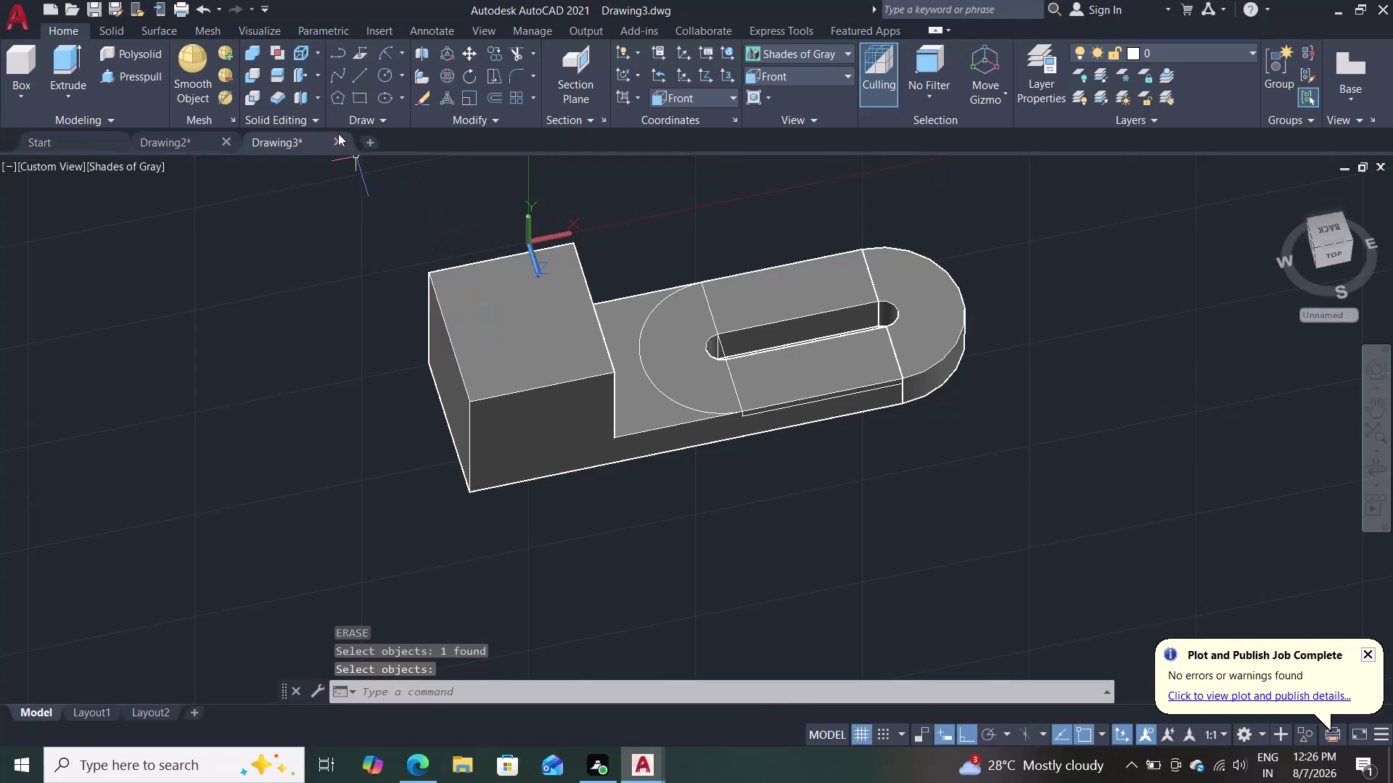
Close Drawing3 to return to Drawing2's concentric-circle slot sketch.
double_click(338, 133)
double_click(336, 136)
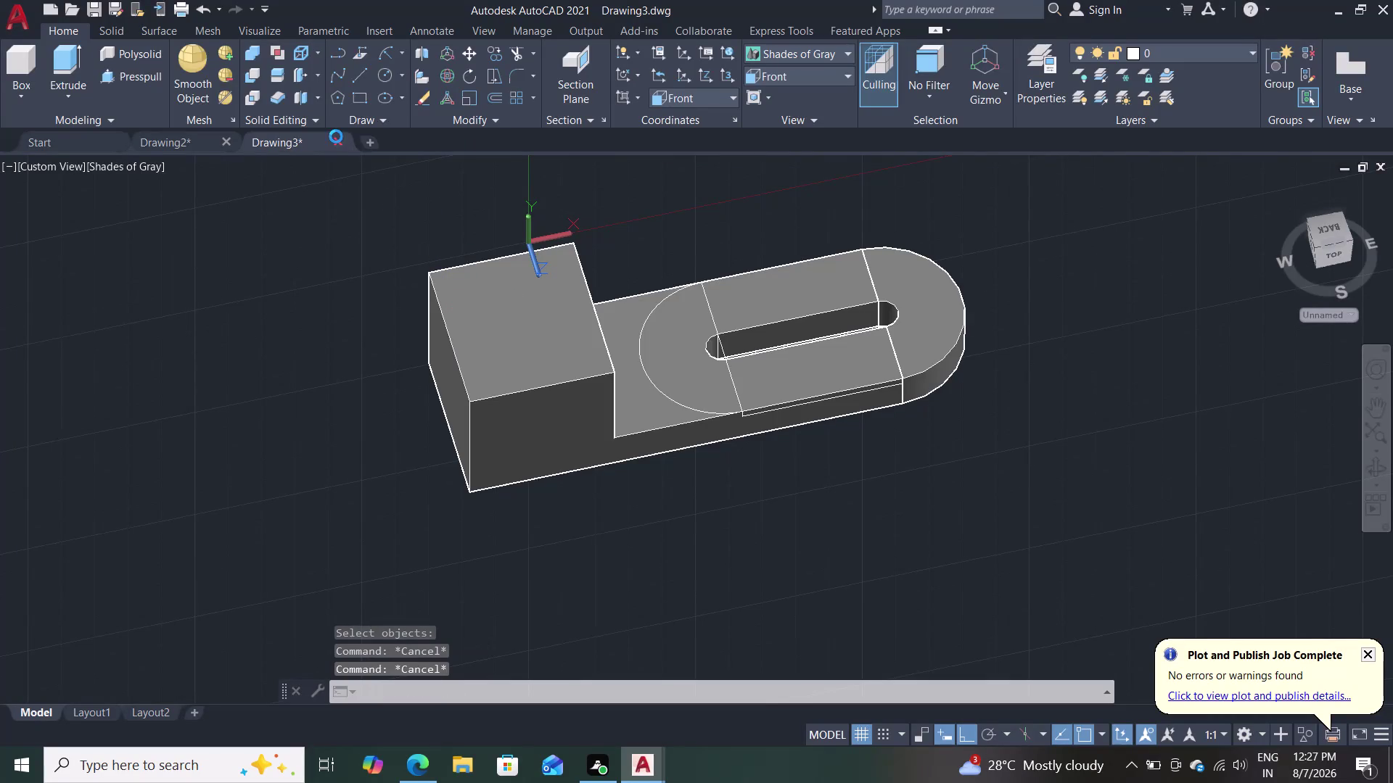
click(707, 421)
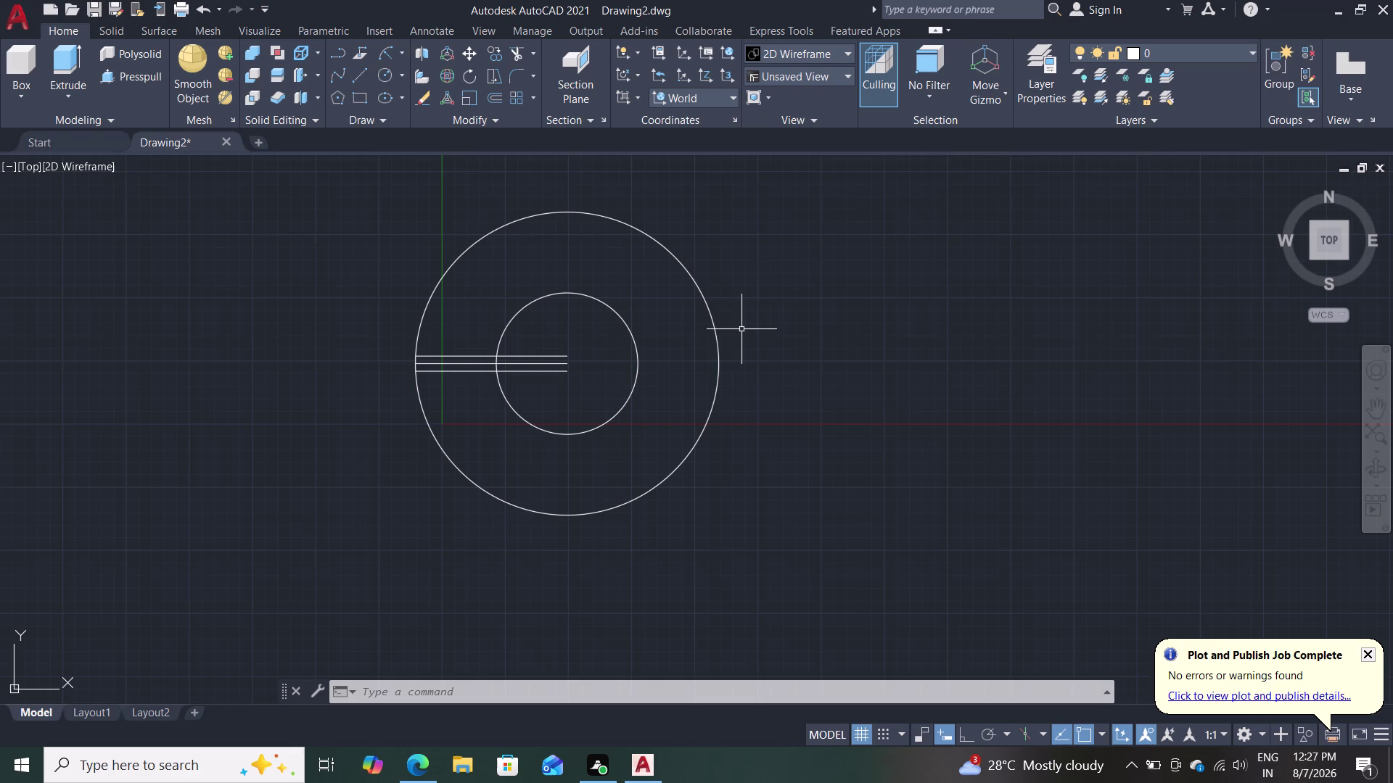
Erase the middle line of the slot.
scroll(down, 3)
scroll(up, 3)
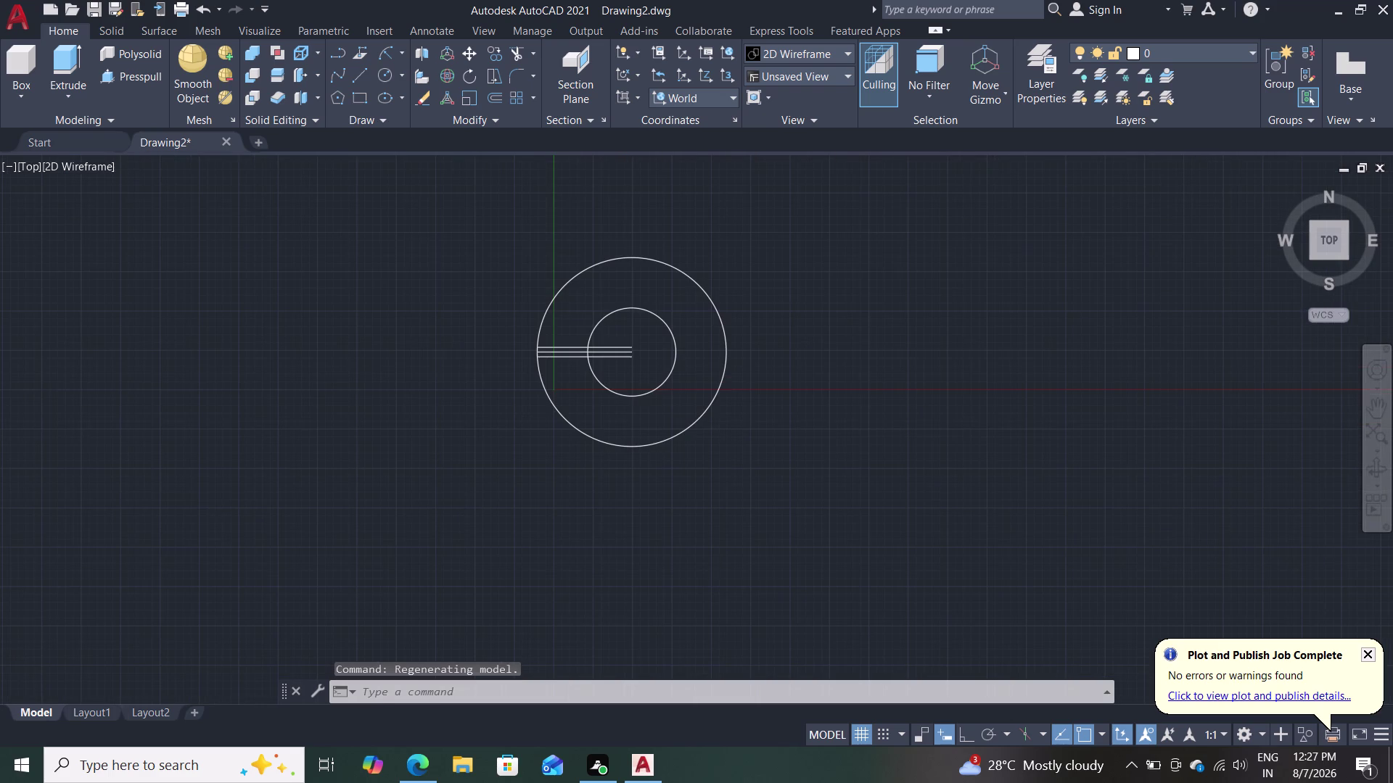
scroll(up, 3)
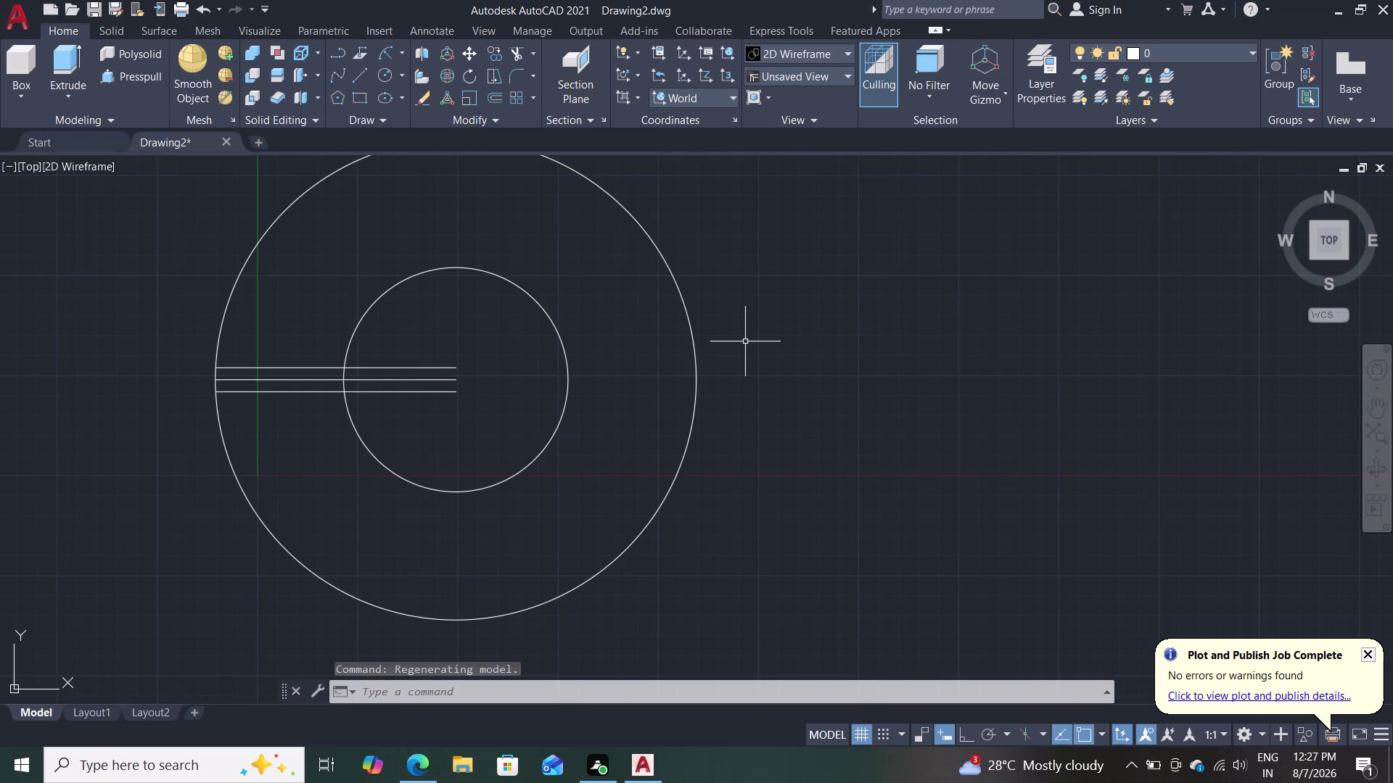
scroll(down, 3)
scroll(up, 3)
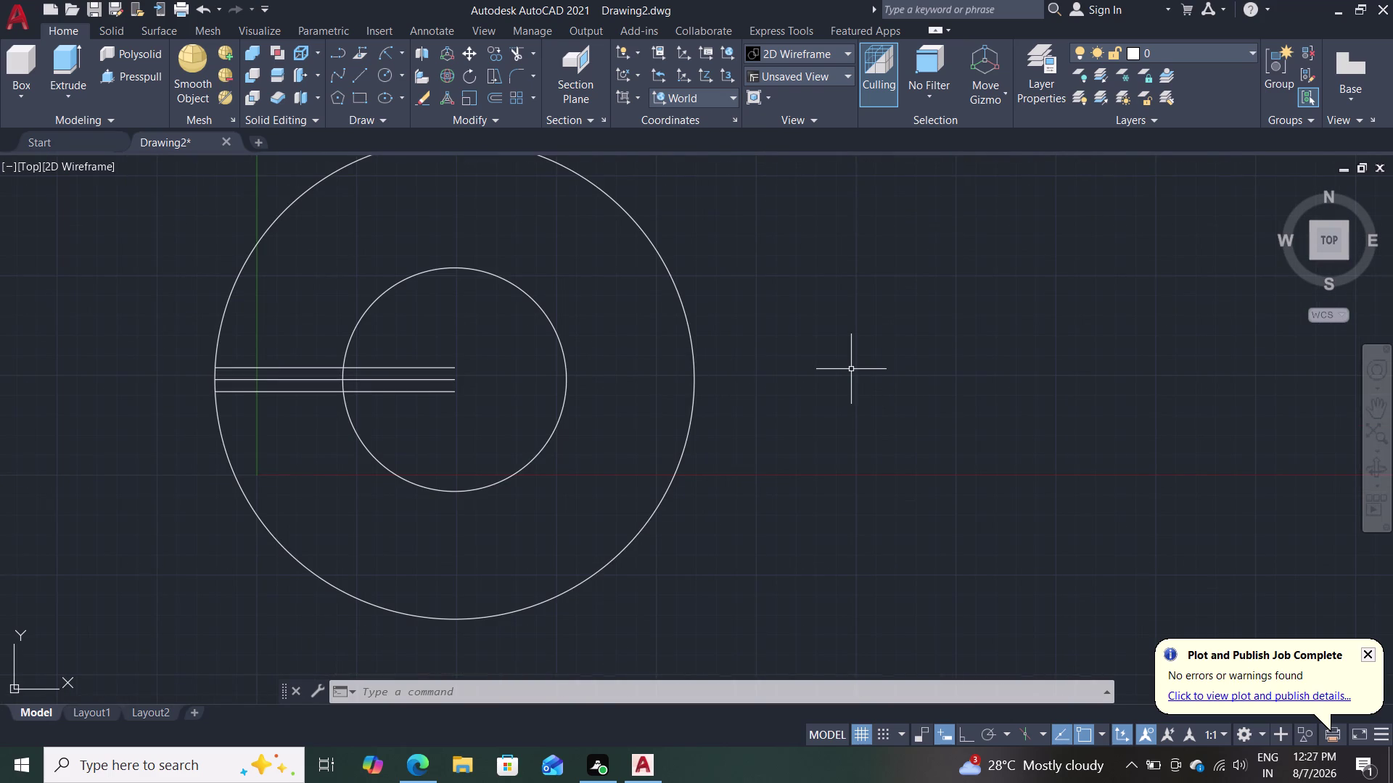
click(367, 379)
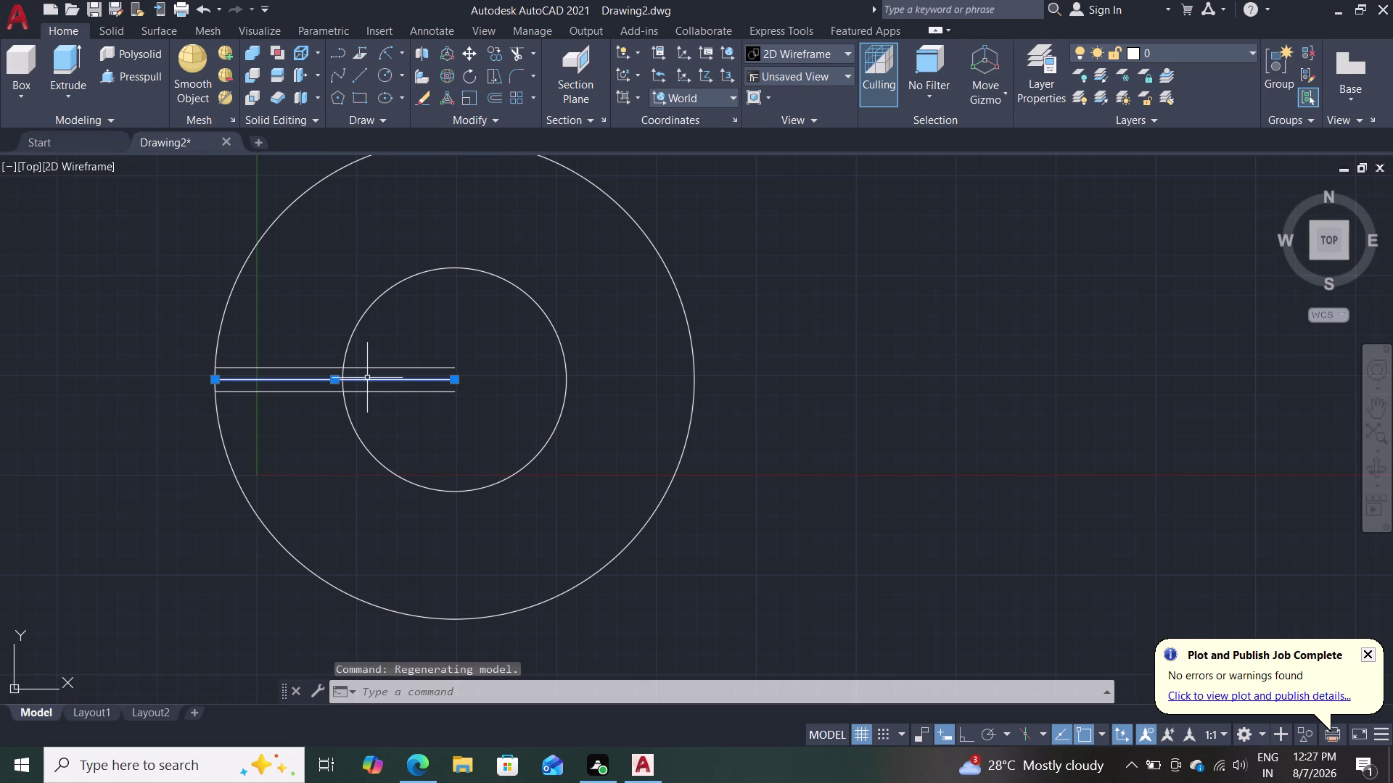
key(Delete)
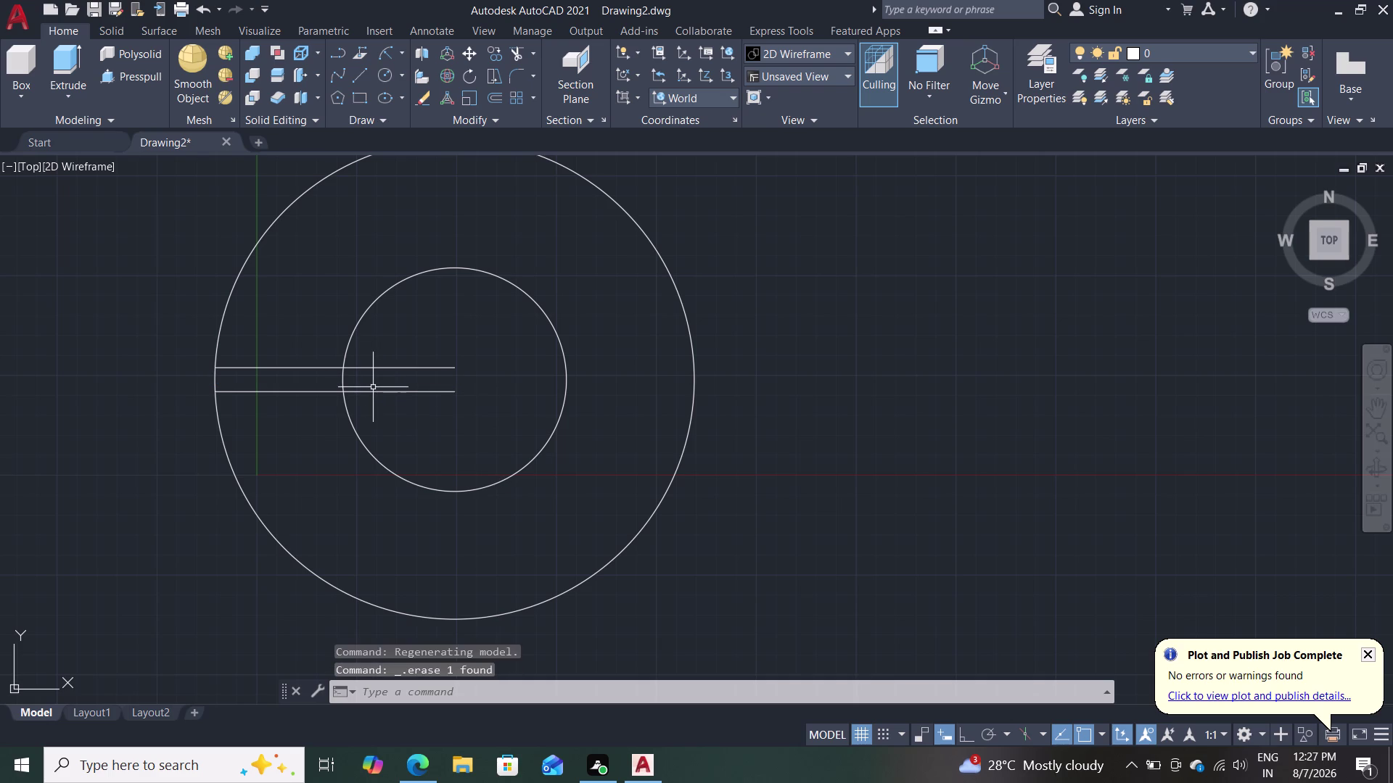
Fence-trim the slot line ends inside the inner circle.
text(tr)
key(Return)
double_click(387, 342)
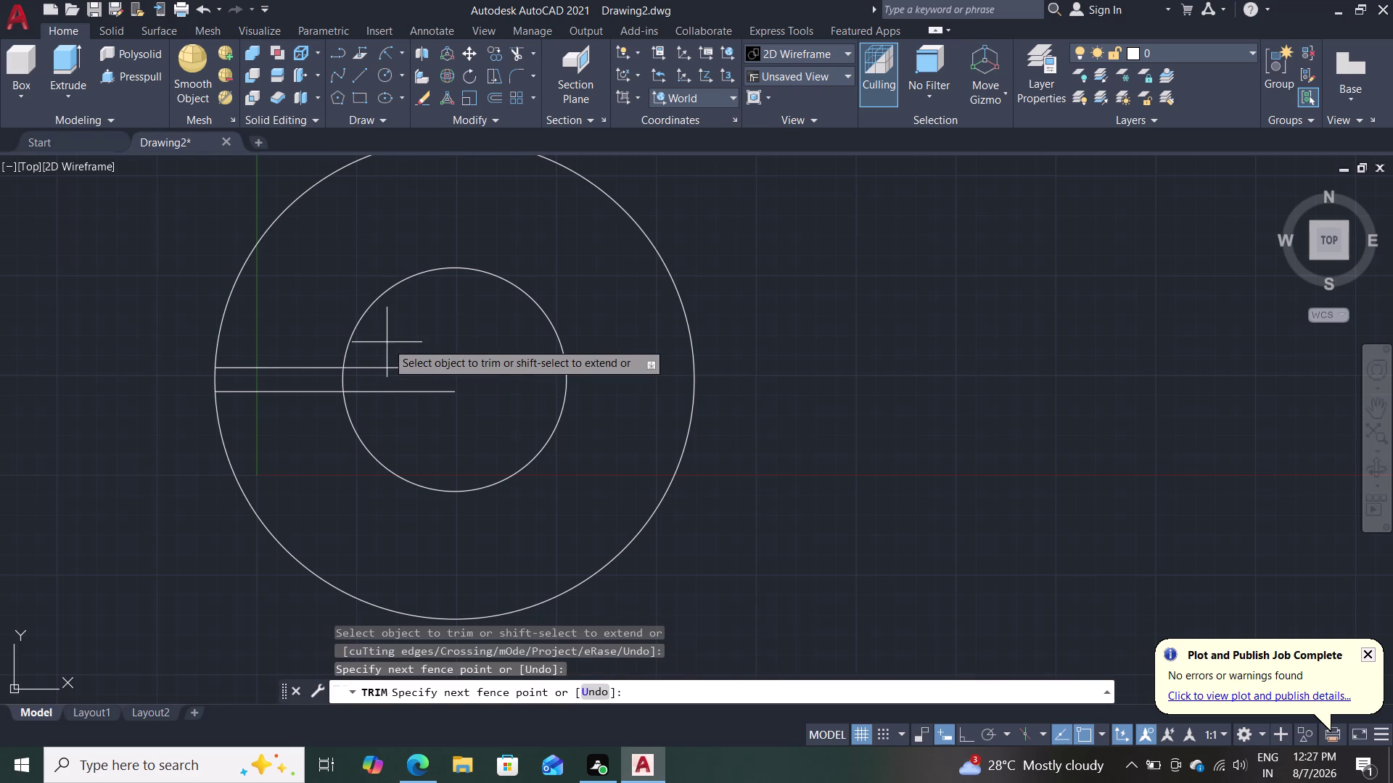
click(395, 407)
key(Escape)
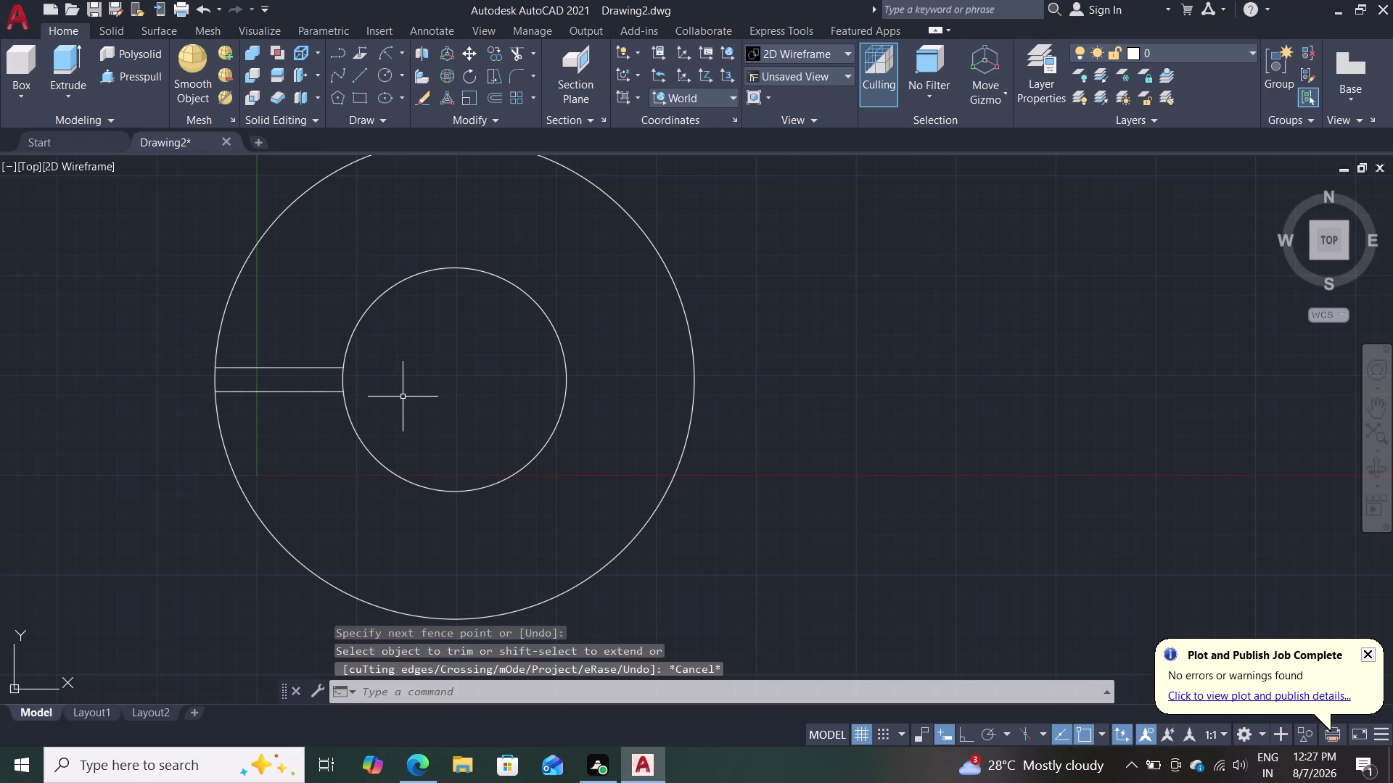
middle_drag(433, 406, 463, 274)
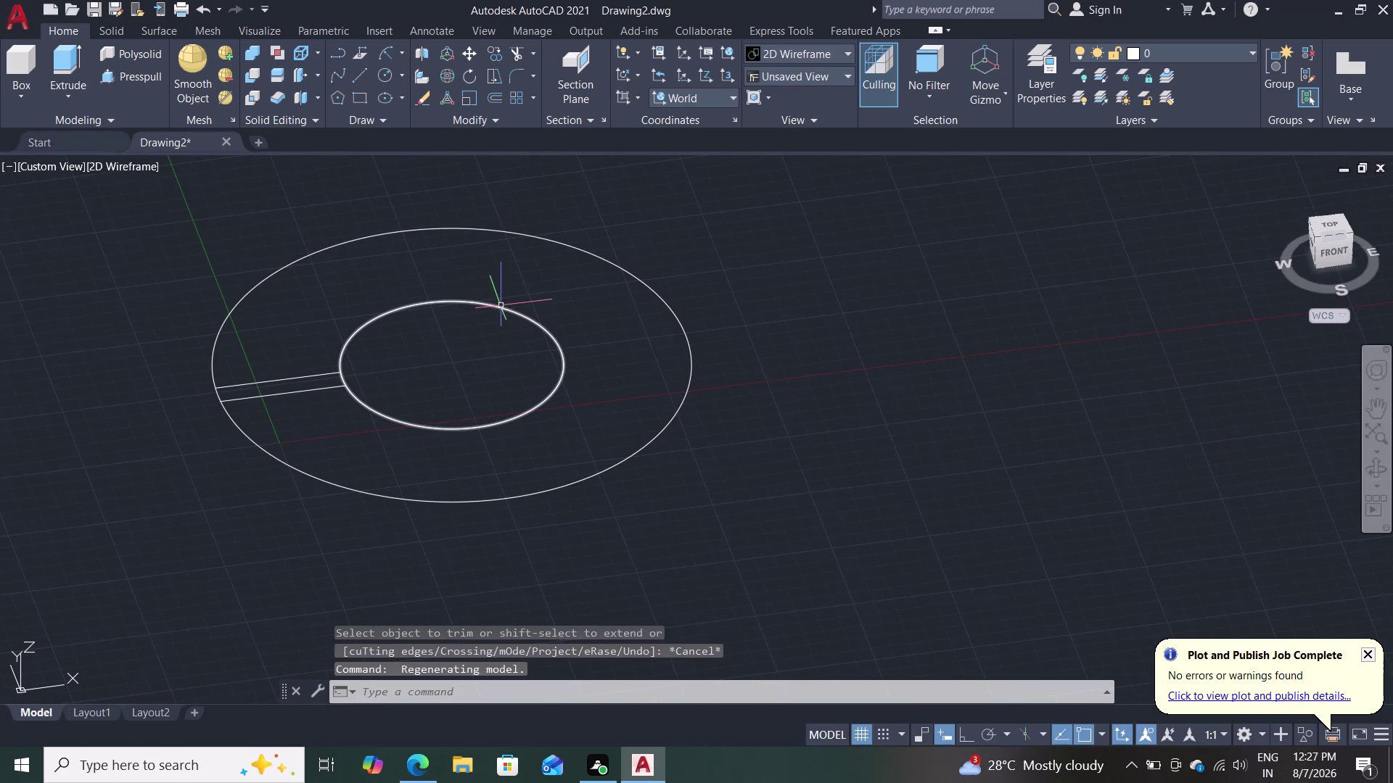
Presspull the ring between the circles up 55 units into a solid.
click(128, 76)
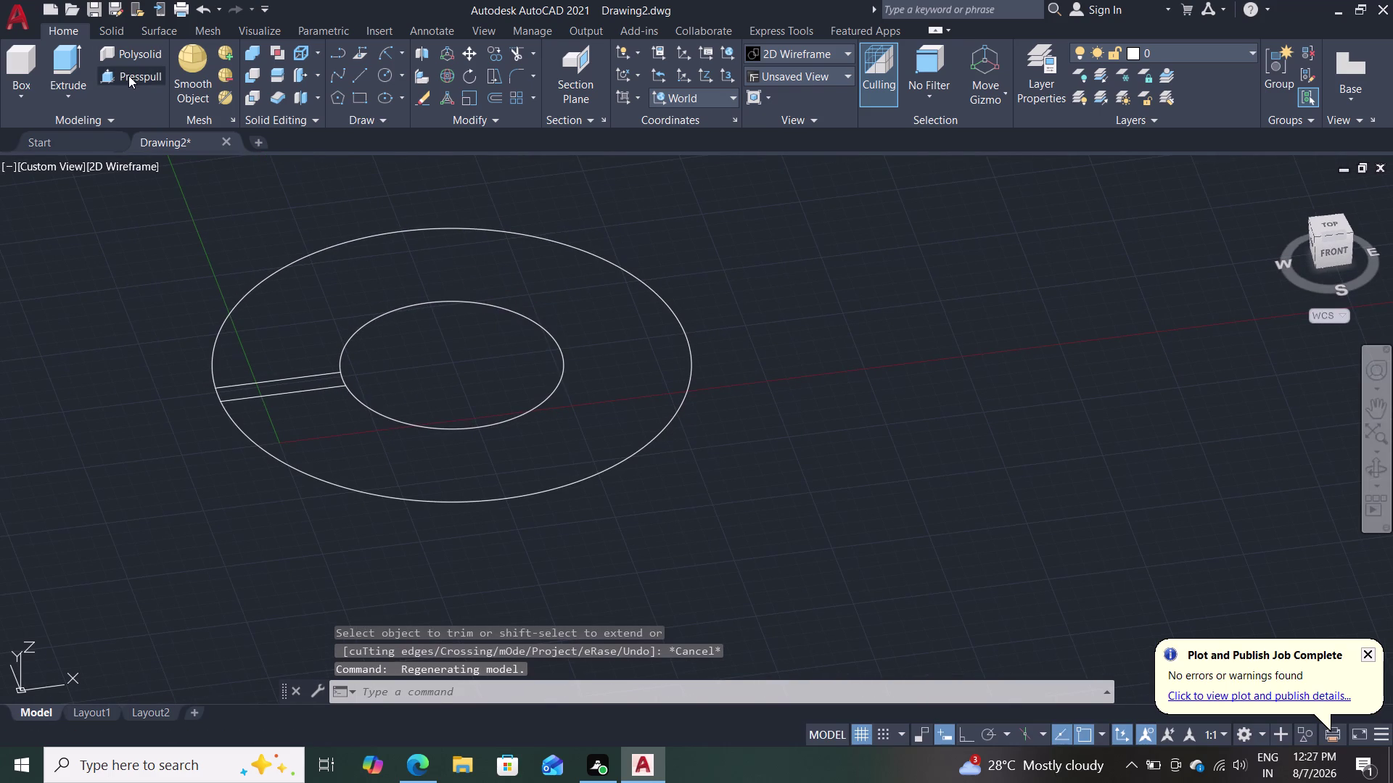
click(329, 422)
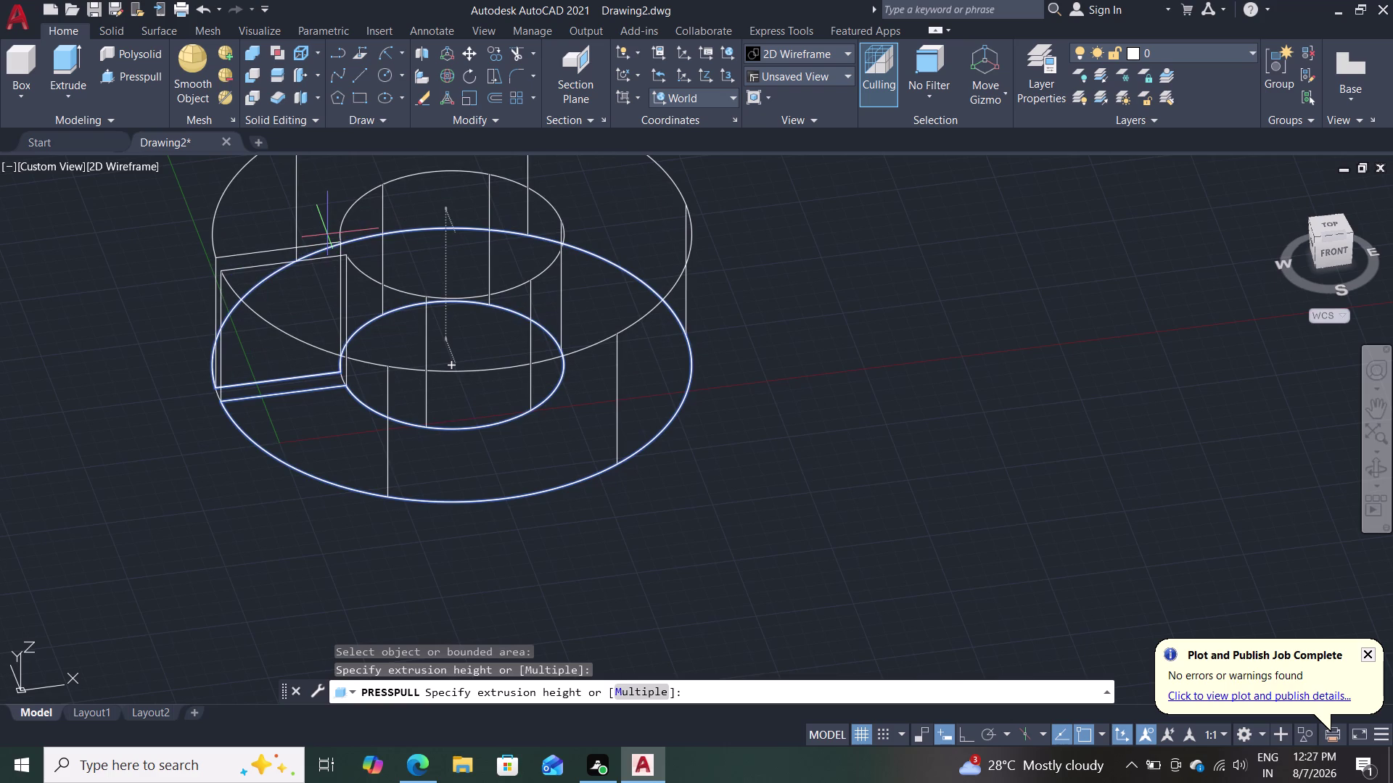
text(55)
key(Return)
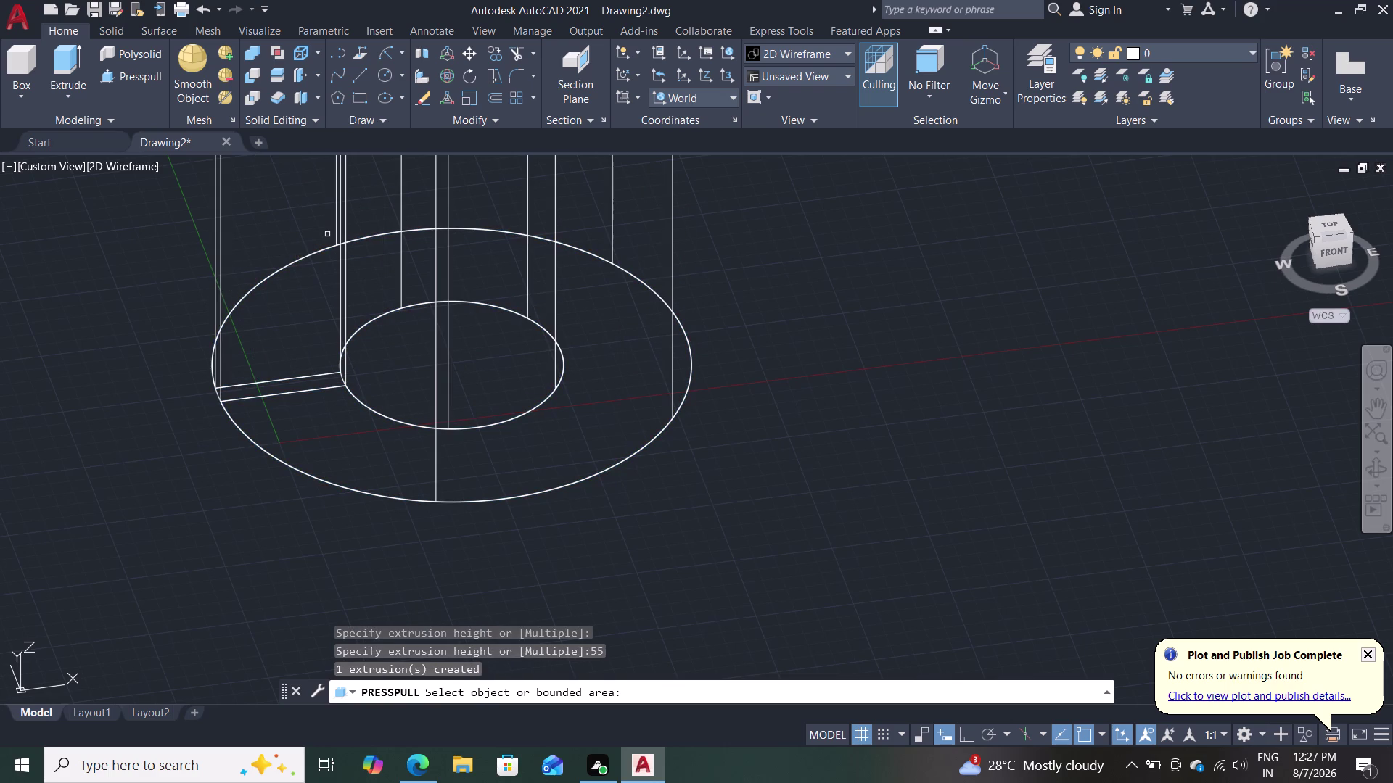
scroll(down, 3)
scroll(down, 3)
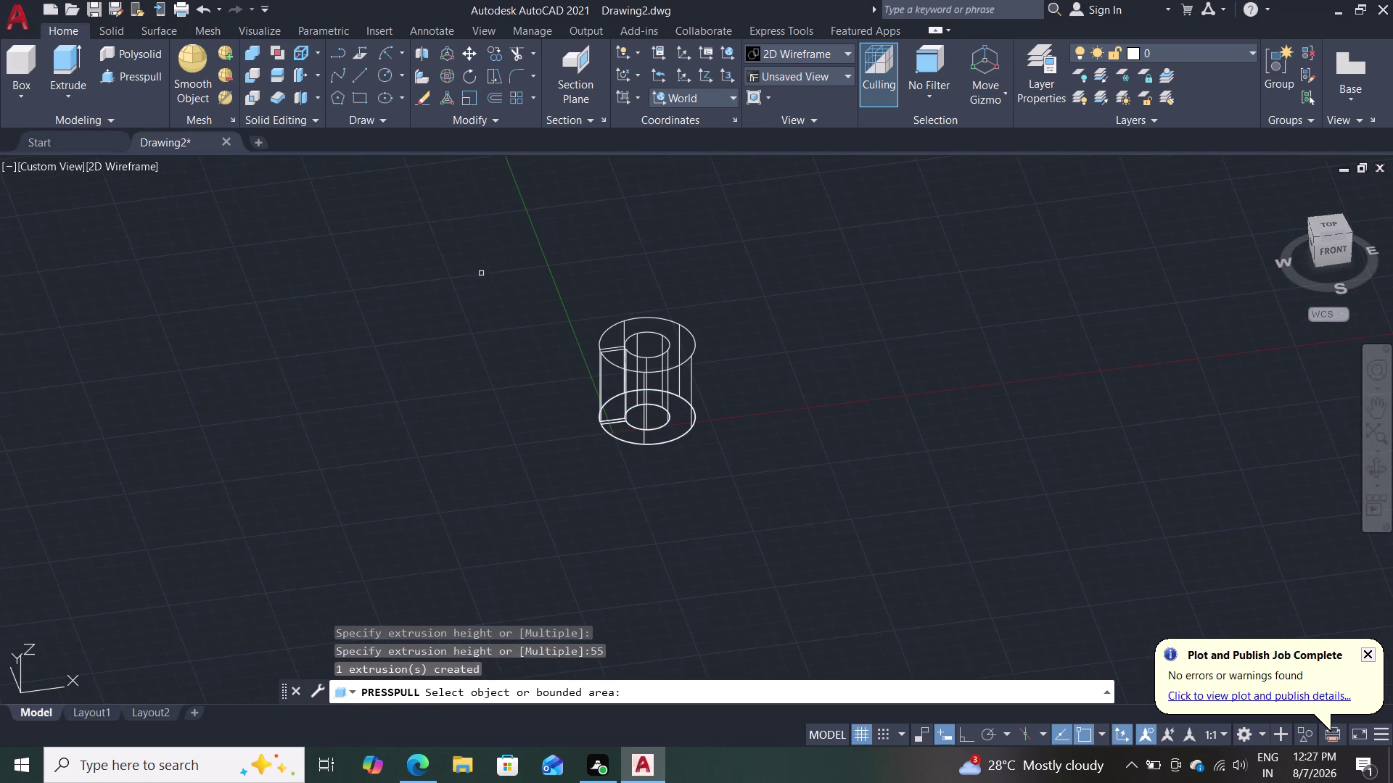
key(Escape)
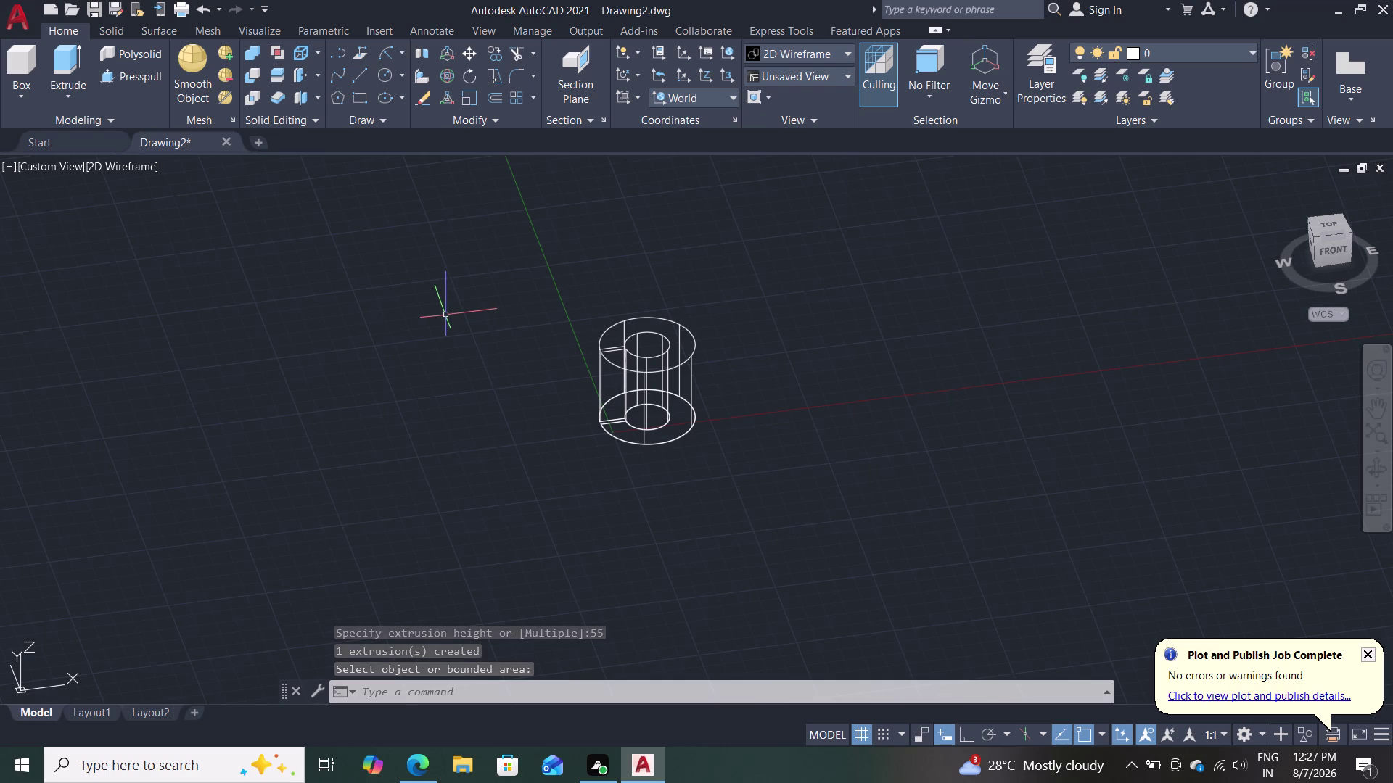
Recenter the collar and switch the visual style to Shades of Gray.
scroll(up, 3)
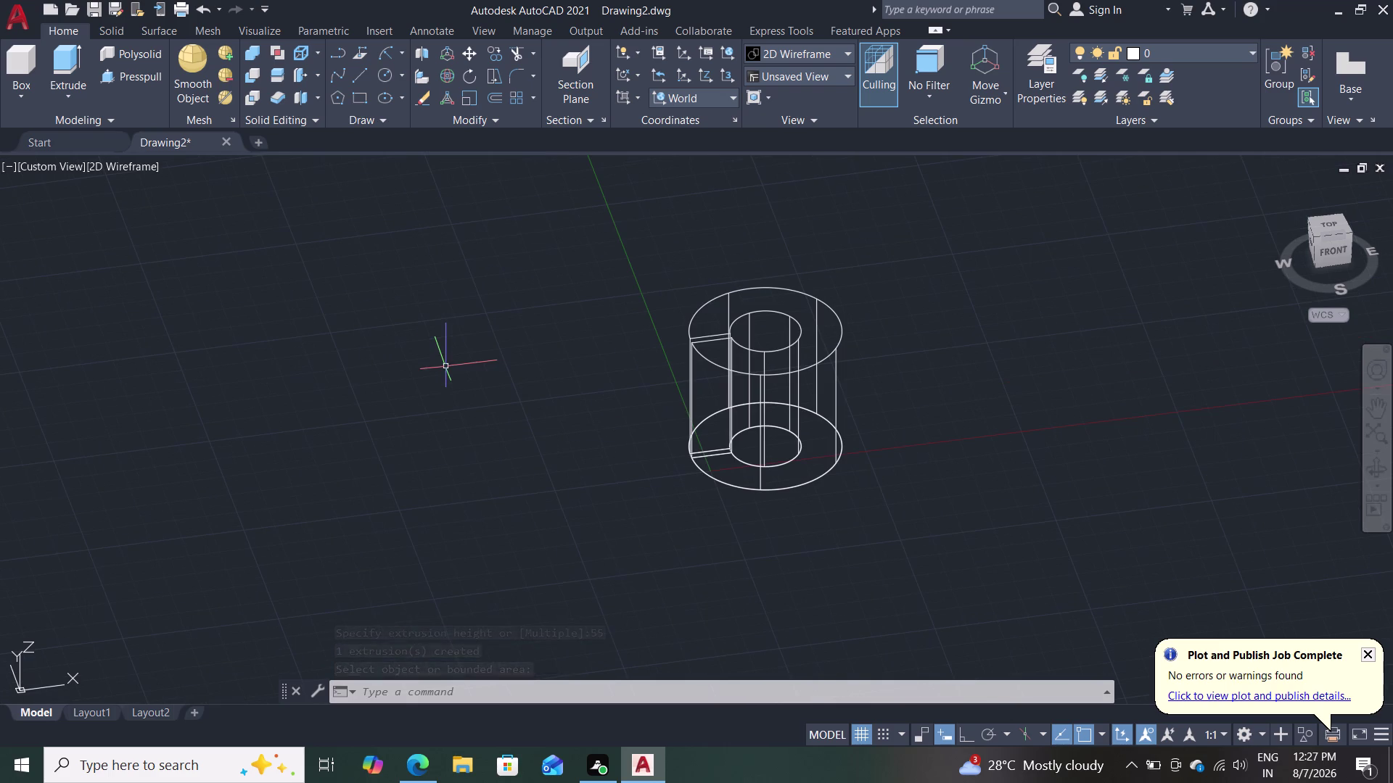
middle_drag(506, 400, 317, 394)
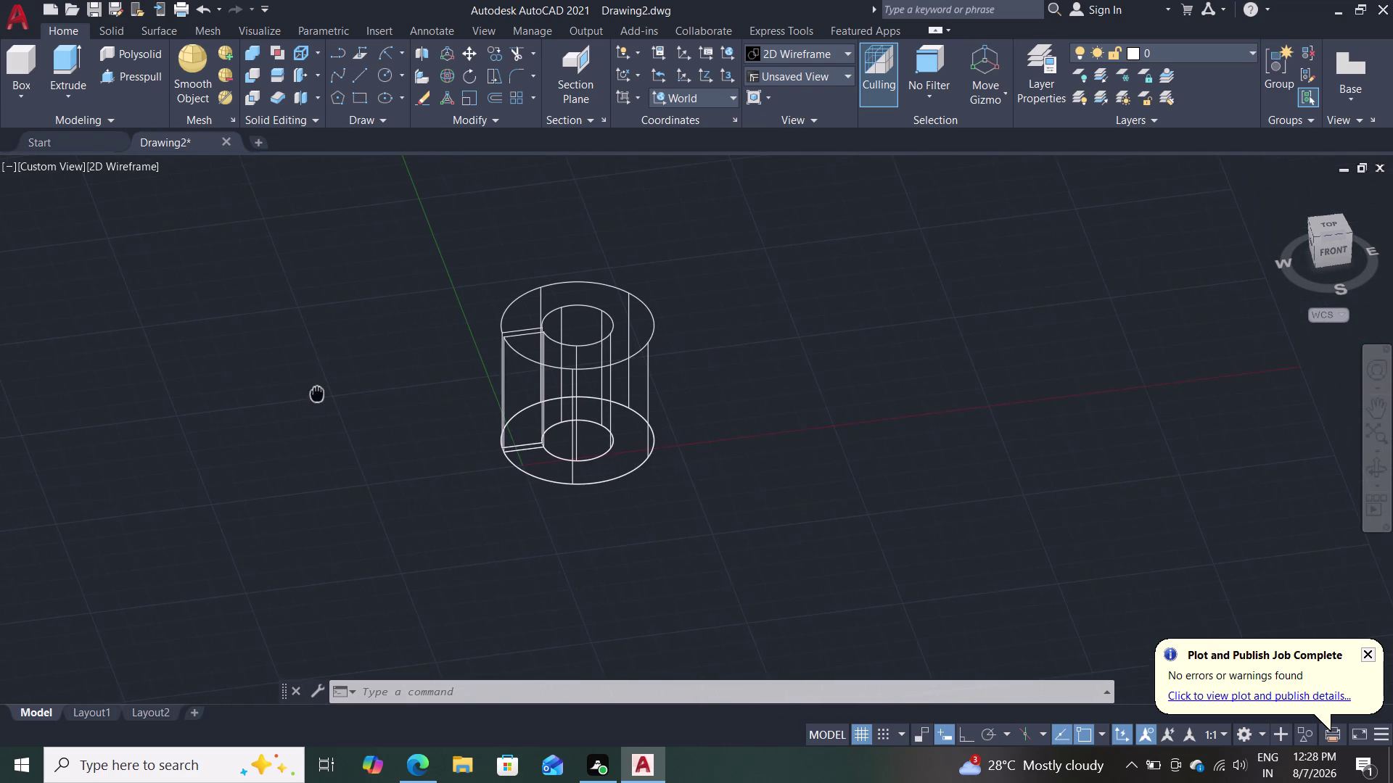
middle_drag(317, 394, 317, 394)
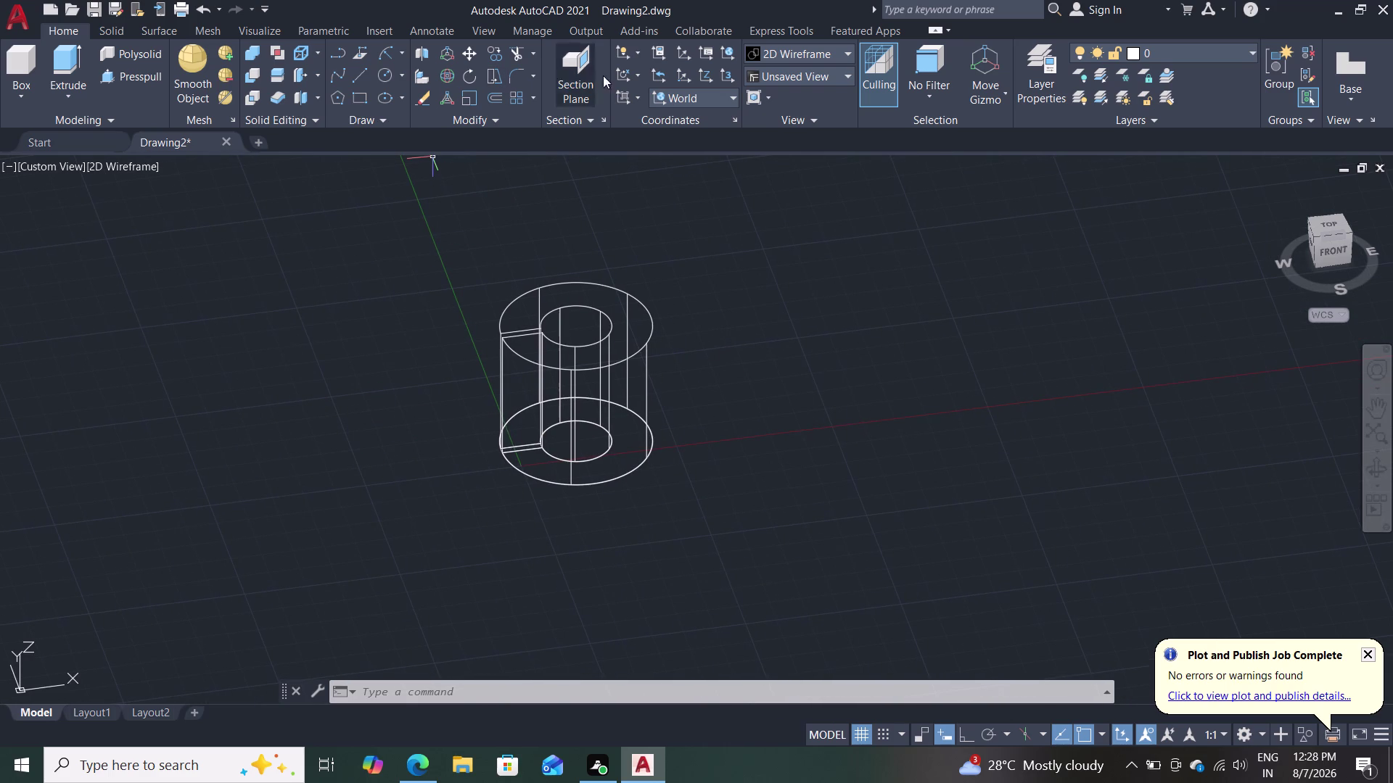
click(838, 46)
click(834, 55)
click(834, 54)
click(933, 159)
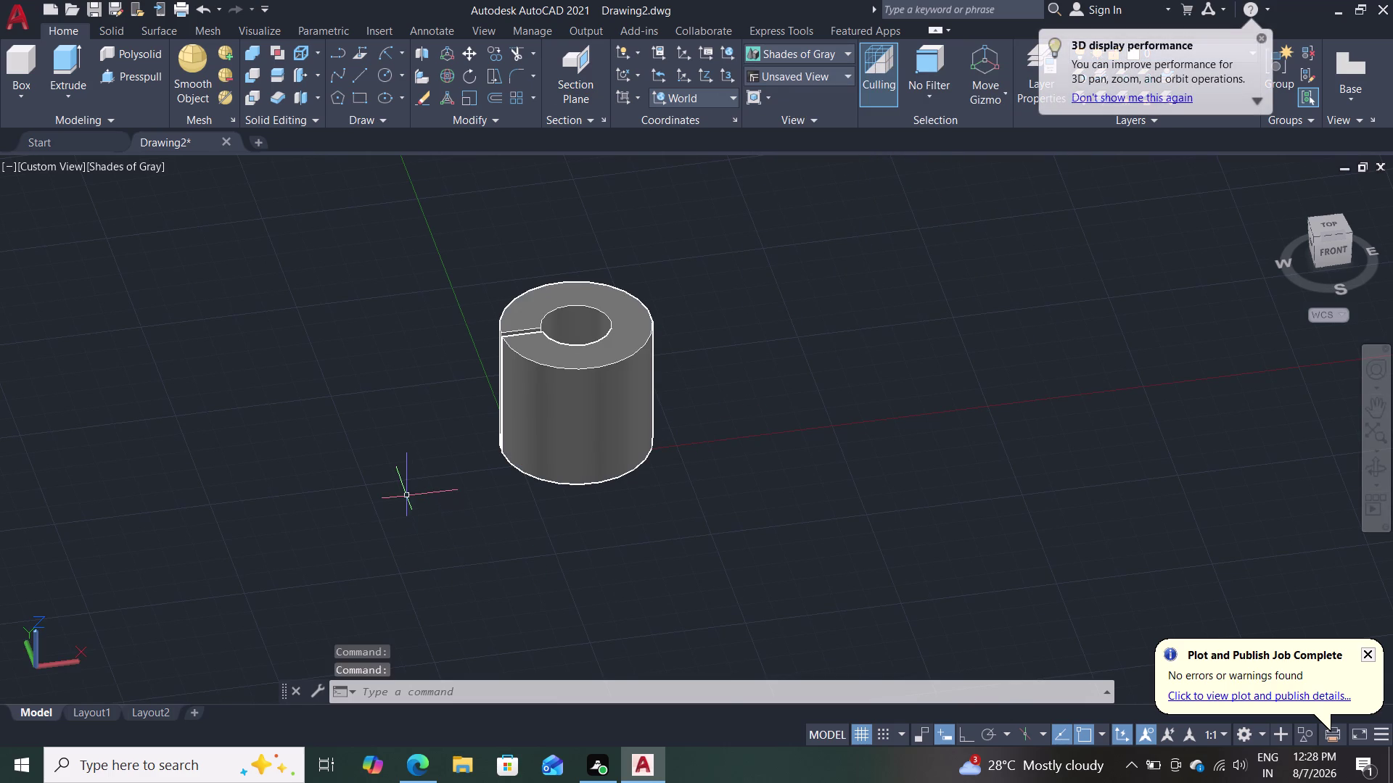
Erase the two leftover sketch lines at the bottom of the slit.
middle_drag(405, 496, 602, 433)
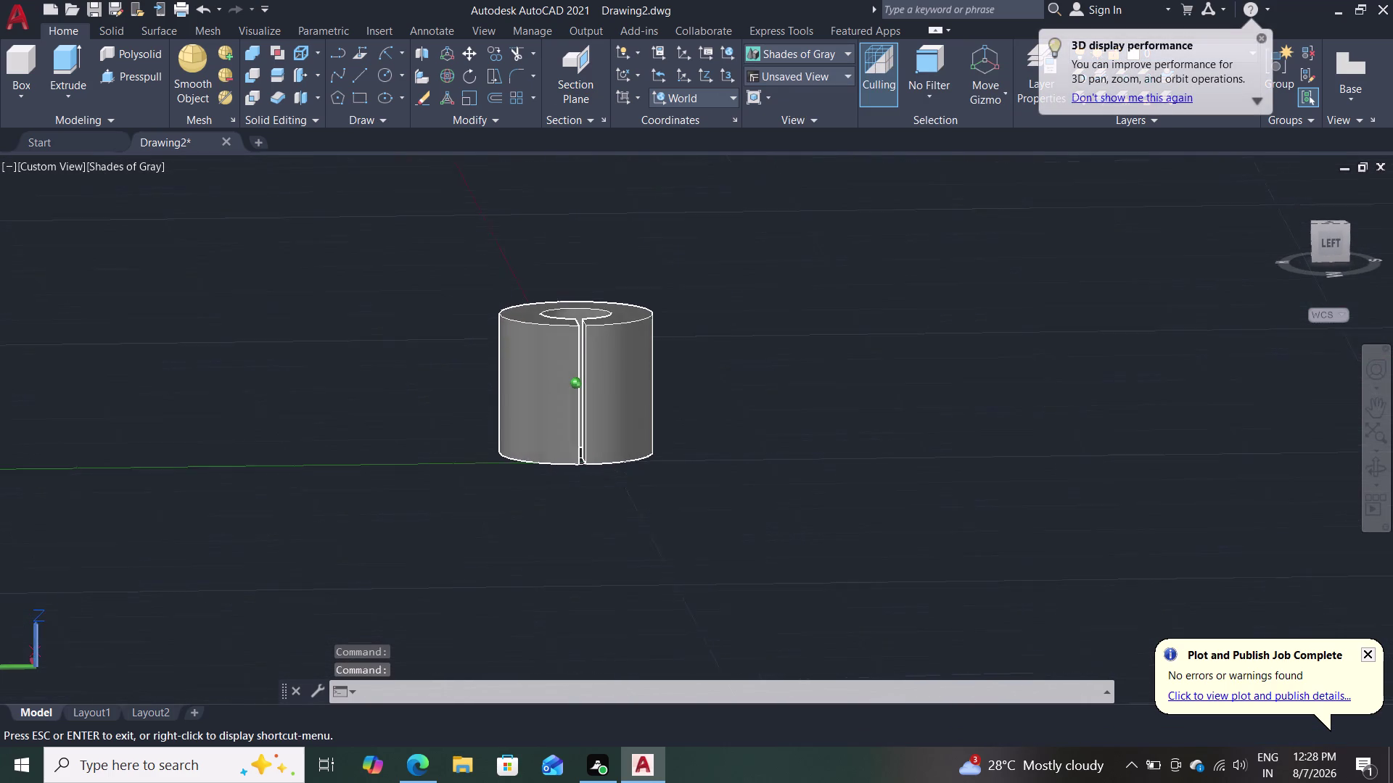
middle_drag(603, 433, 597, 420)
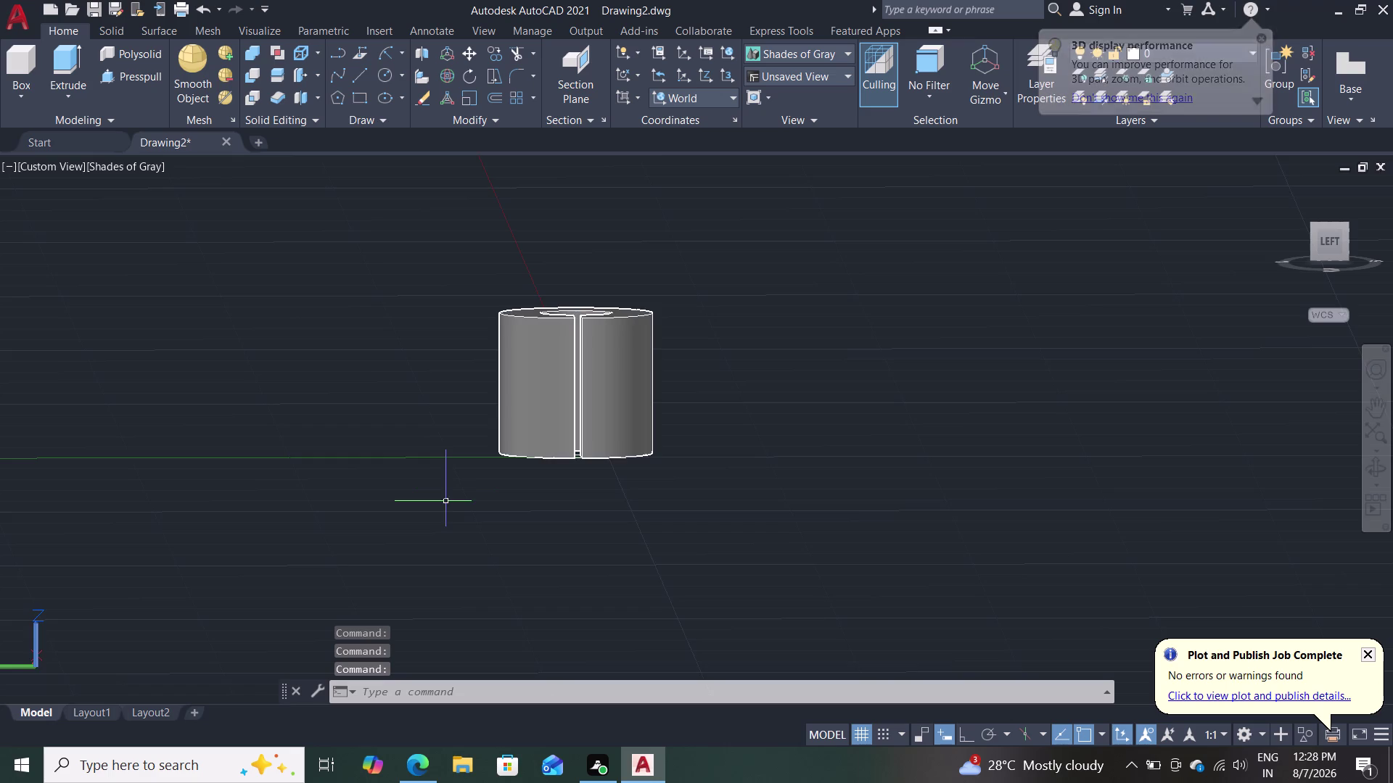
scroll(up, 3)
middle_drag(610, 394, 301, 504)
scroll(up, 3)
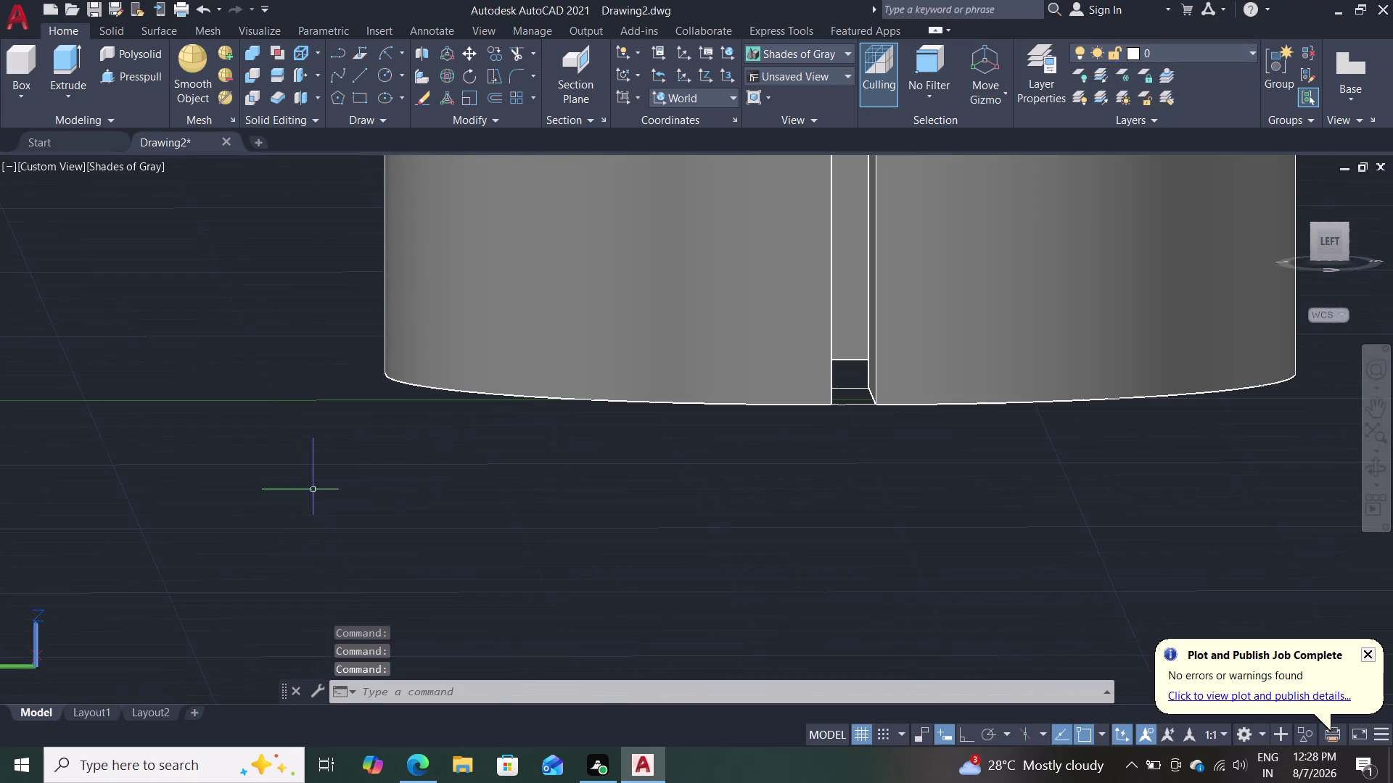
middle_drag(502, 441, 353, 489)
scroll(up, 3)
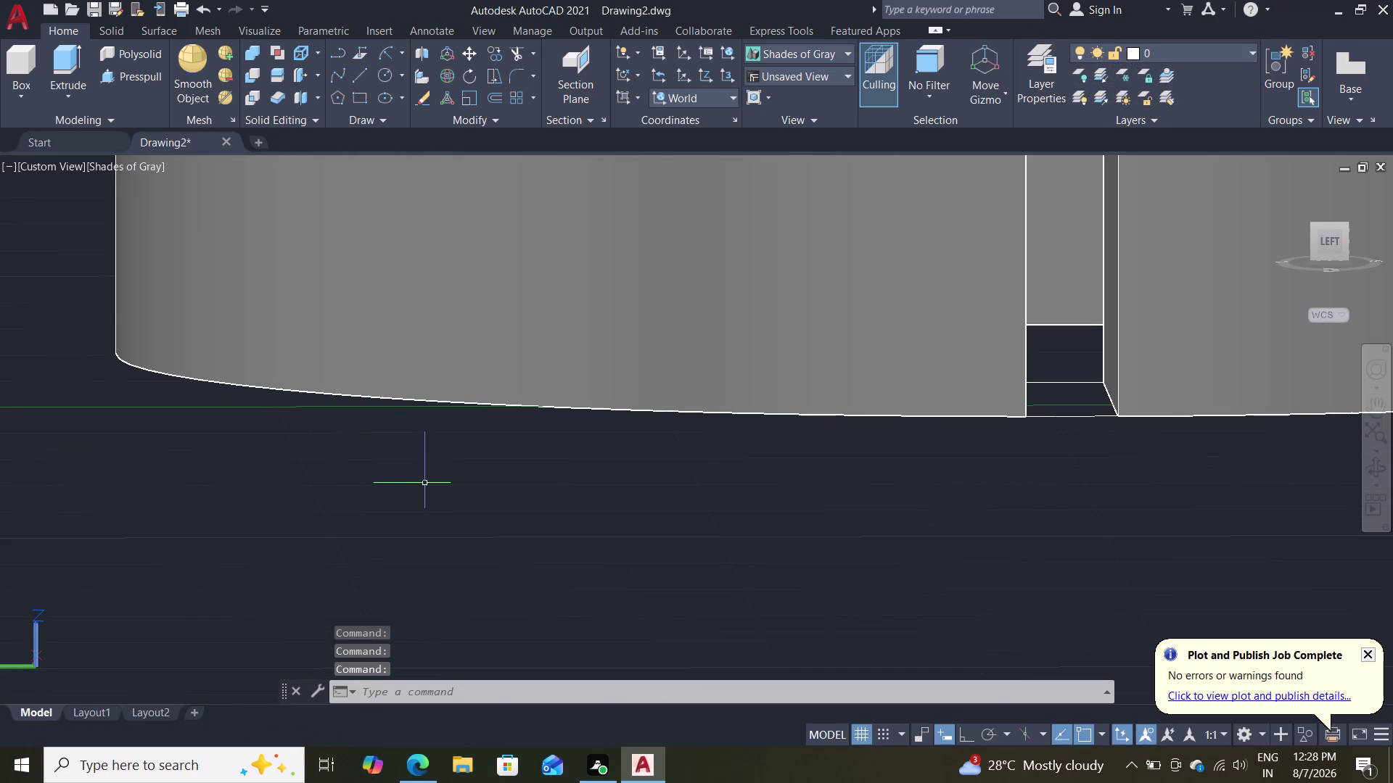
middle_drag(426, 483, 370, 500)
key(e)
key(Return)
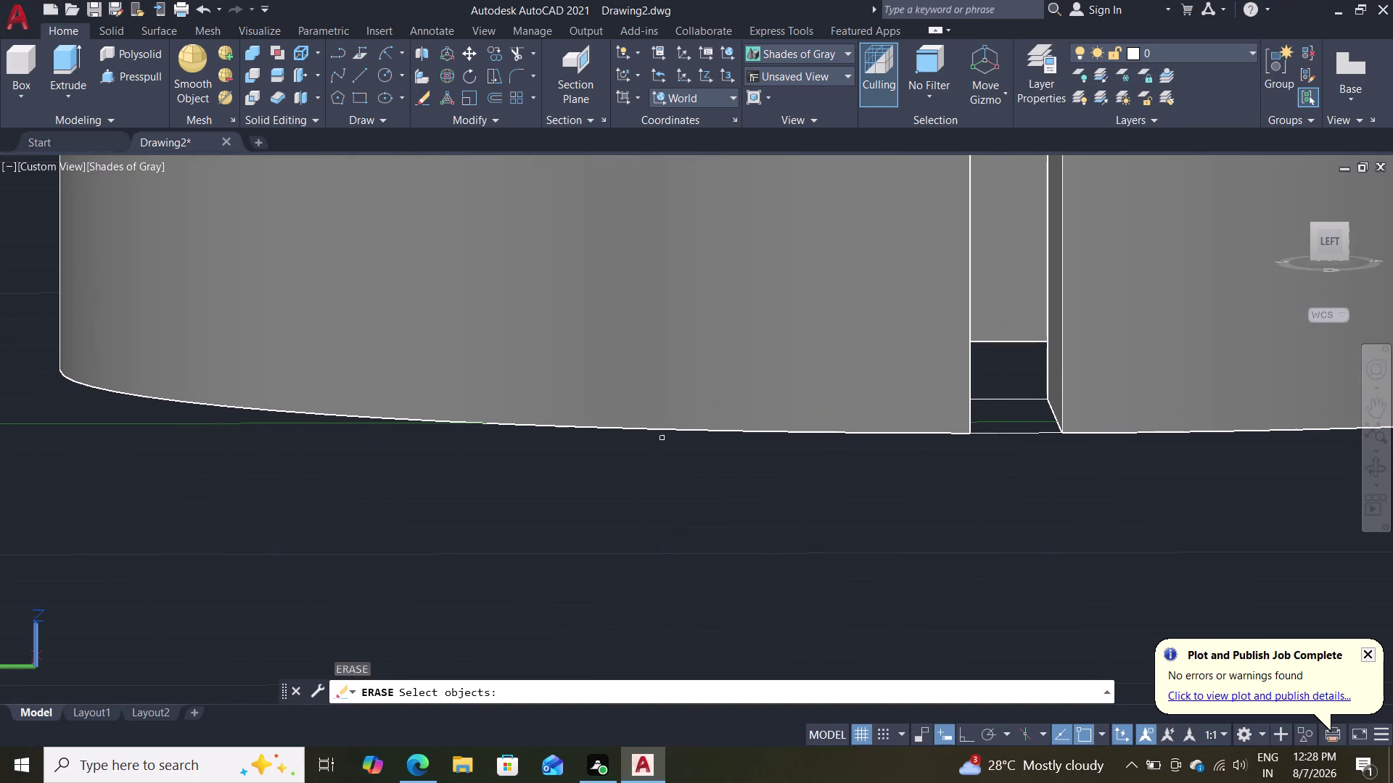
click(1016, 435)
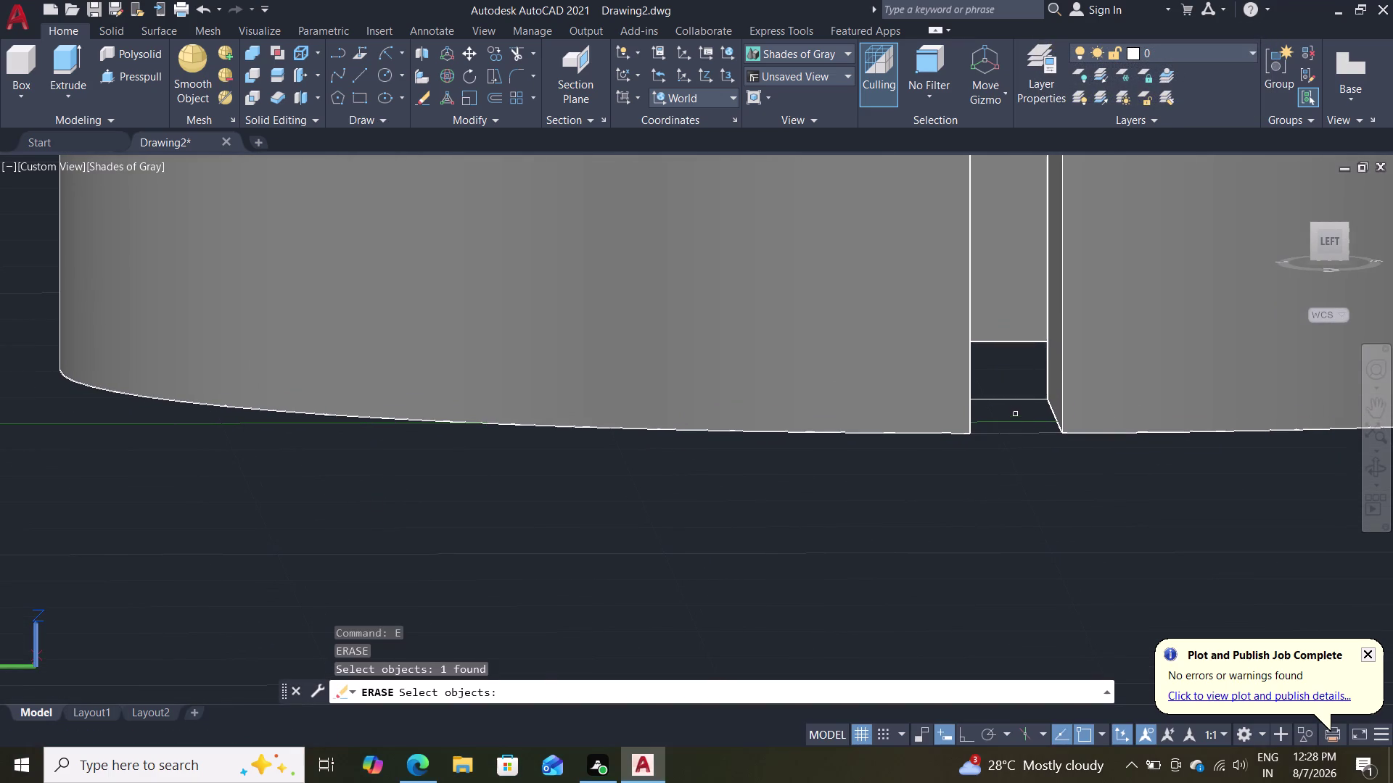
click(1014, 400)
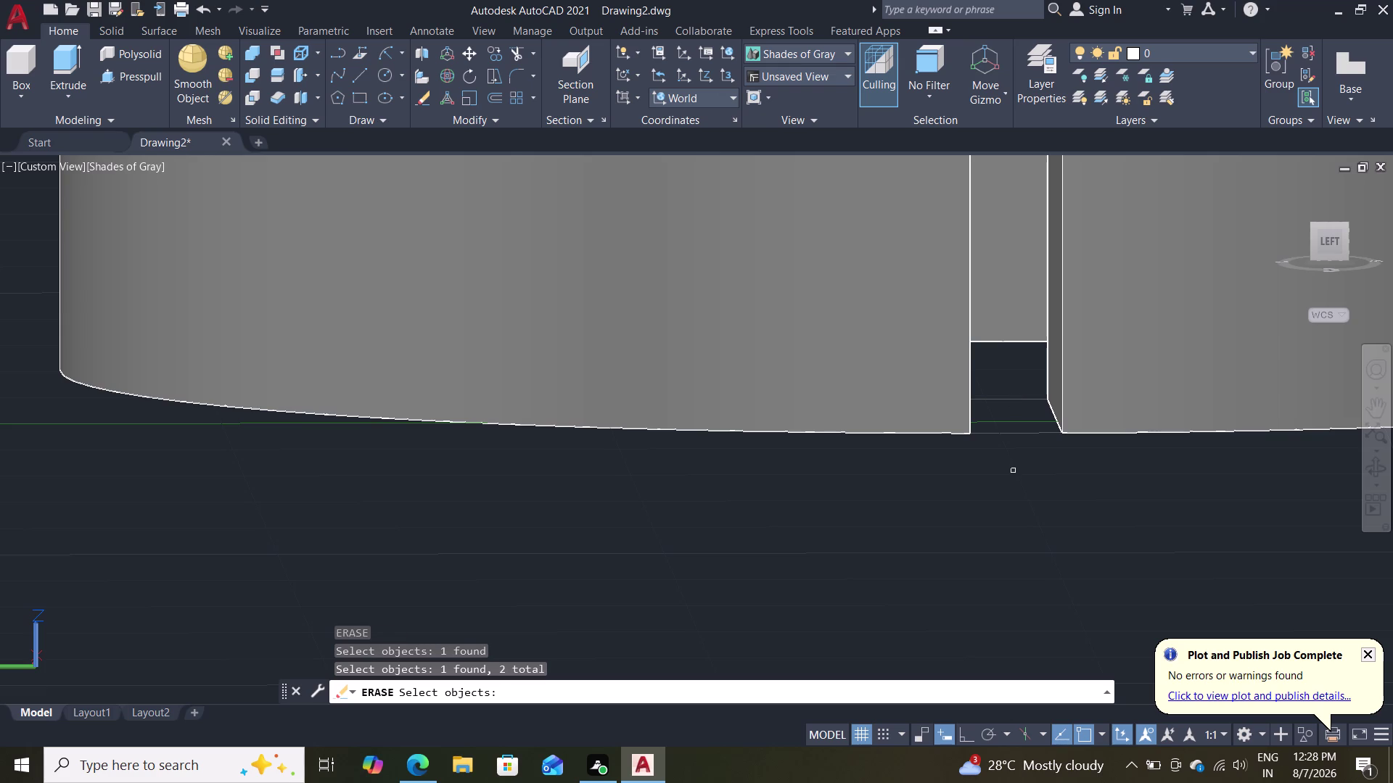
key(Return)
Orbit and recenter the view to inspect the collar from above.
scroll(down, 3)
scroll(down, 3)
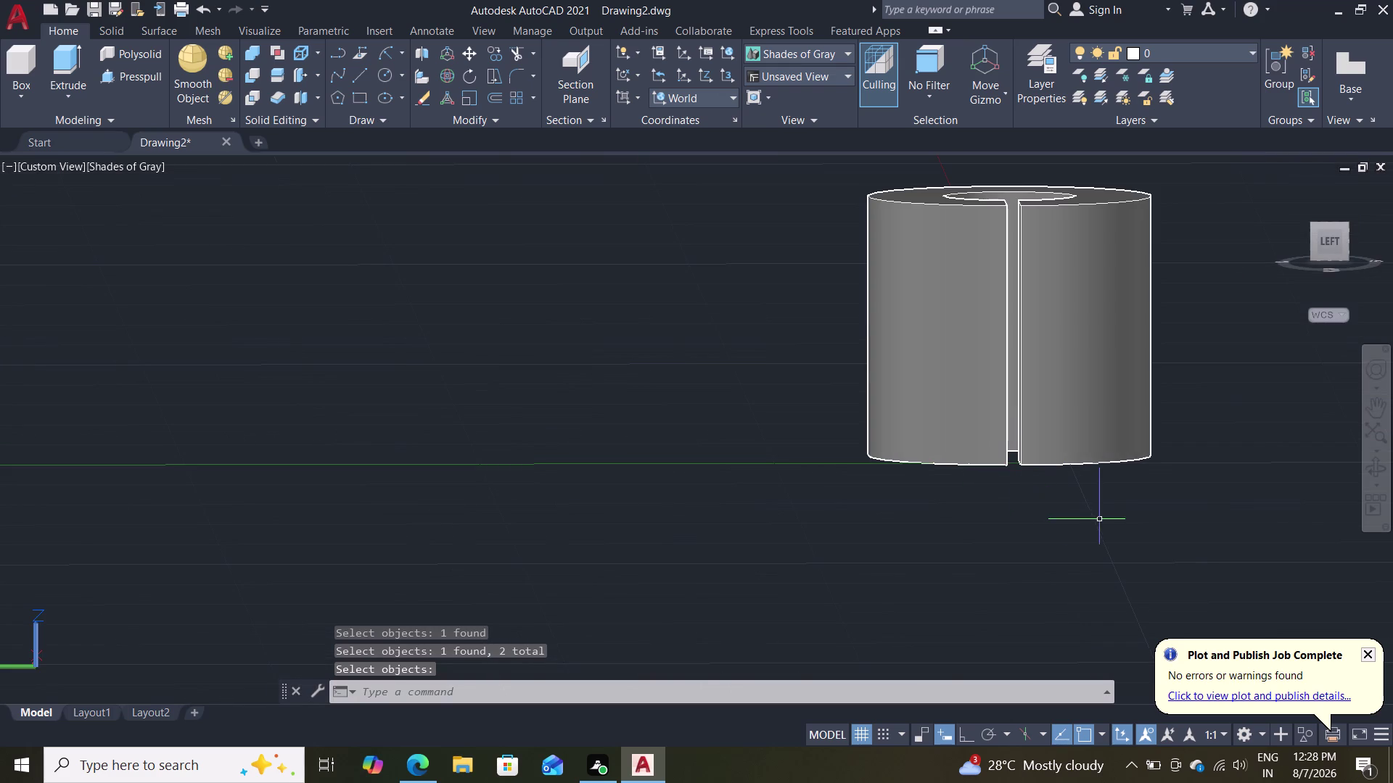
middle_drag(1136, 502, 832, 647)
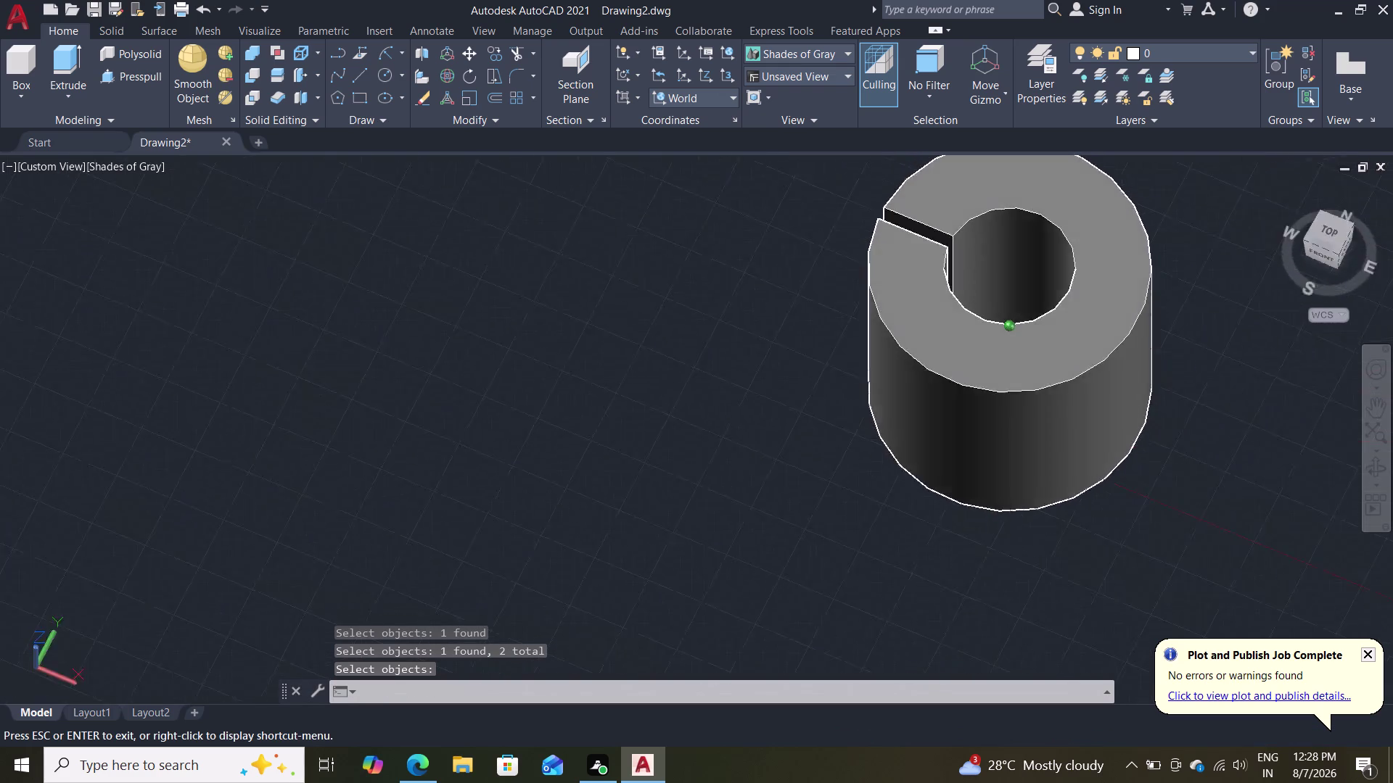
middle_drag(832, 647, 836, 618)
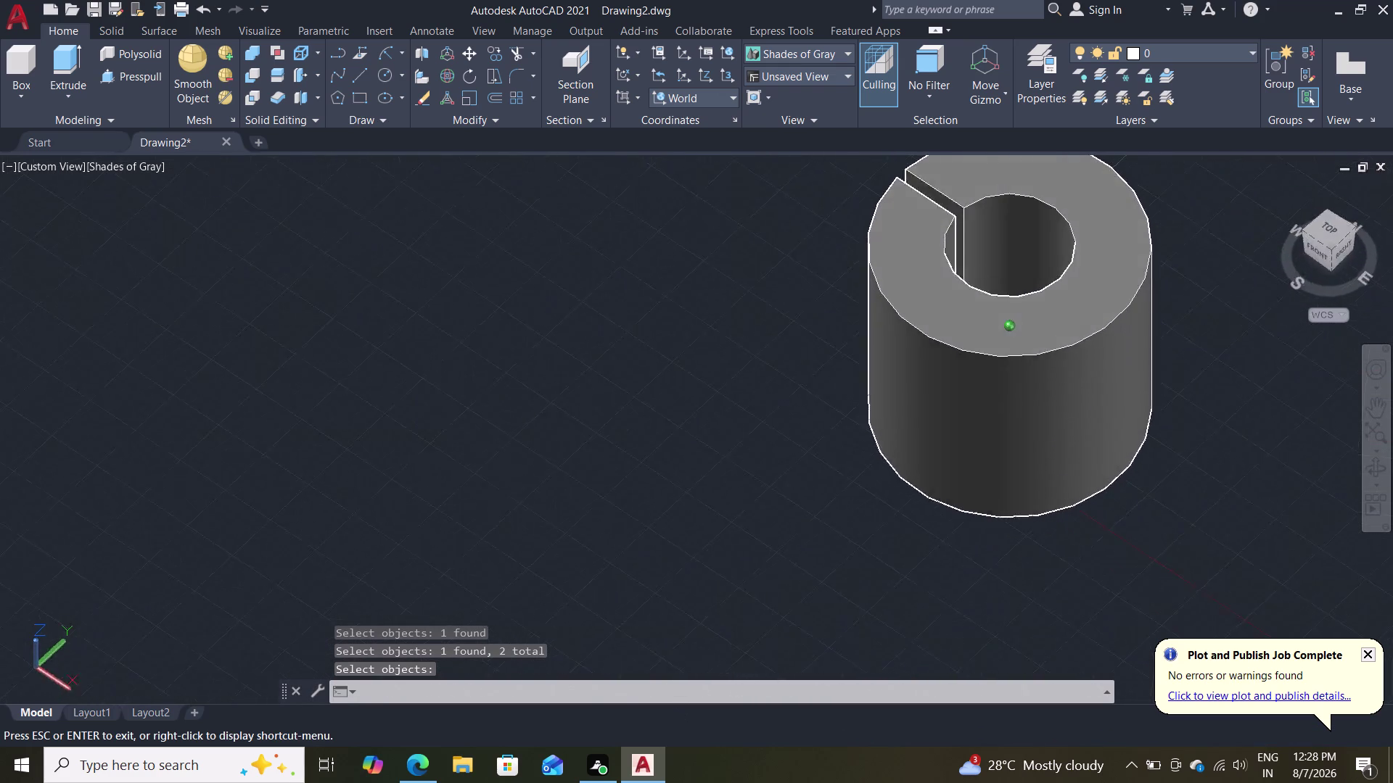
middle_drag(836, 619, 950, 607)
scroll(down, 3)
middle_drag(769, 458, 680, 586)
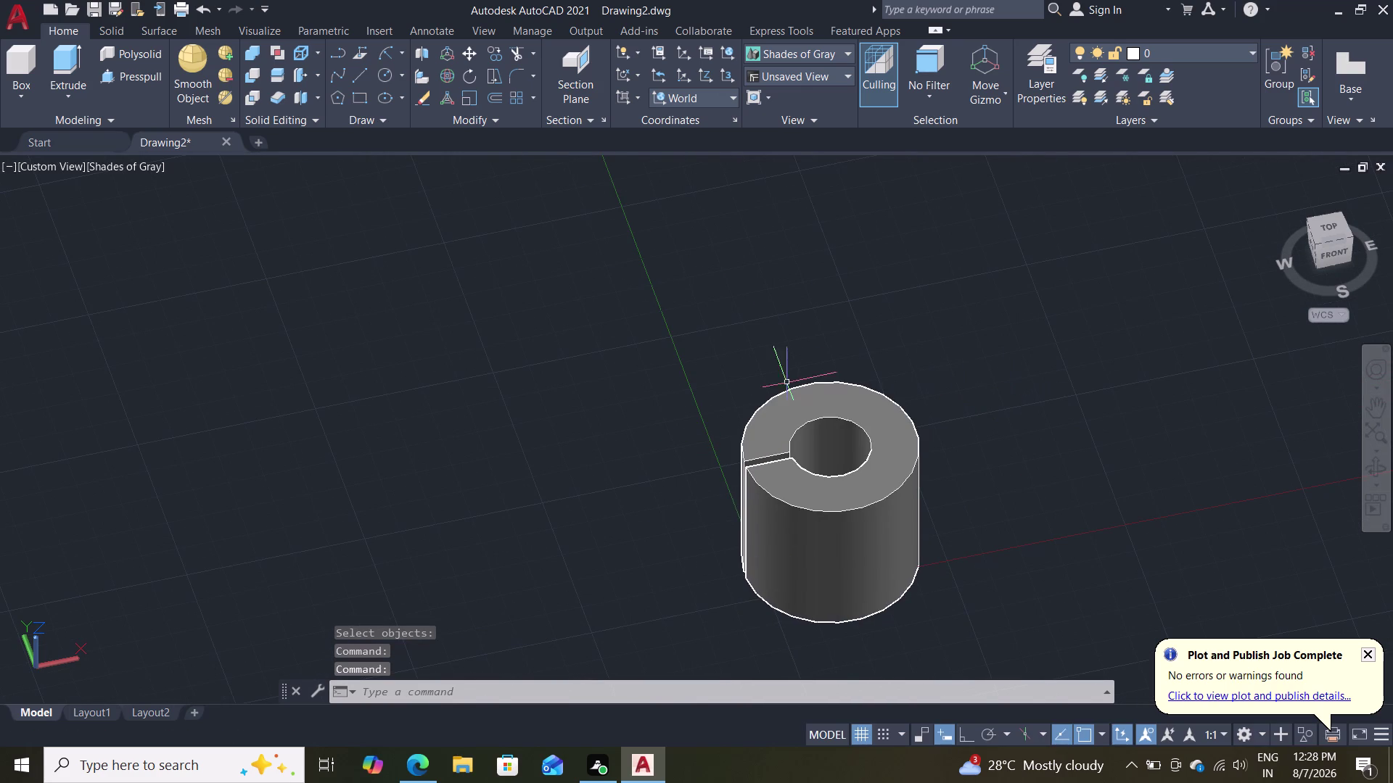
scroll(down, 3)
scroll(up, 3)
middle_drag(662, 344, 502, 167)
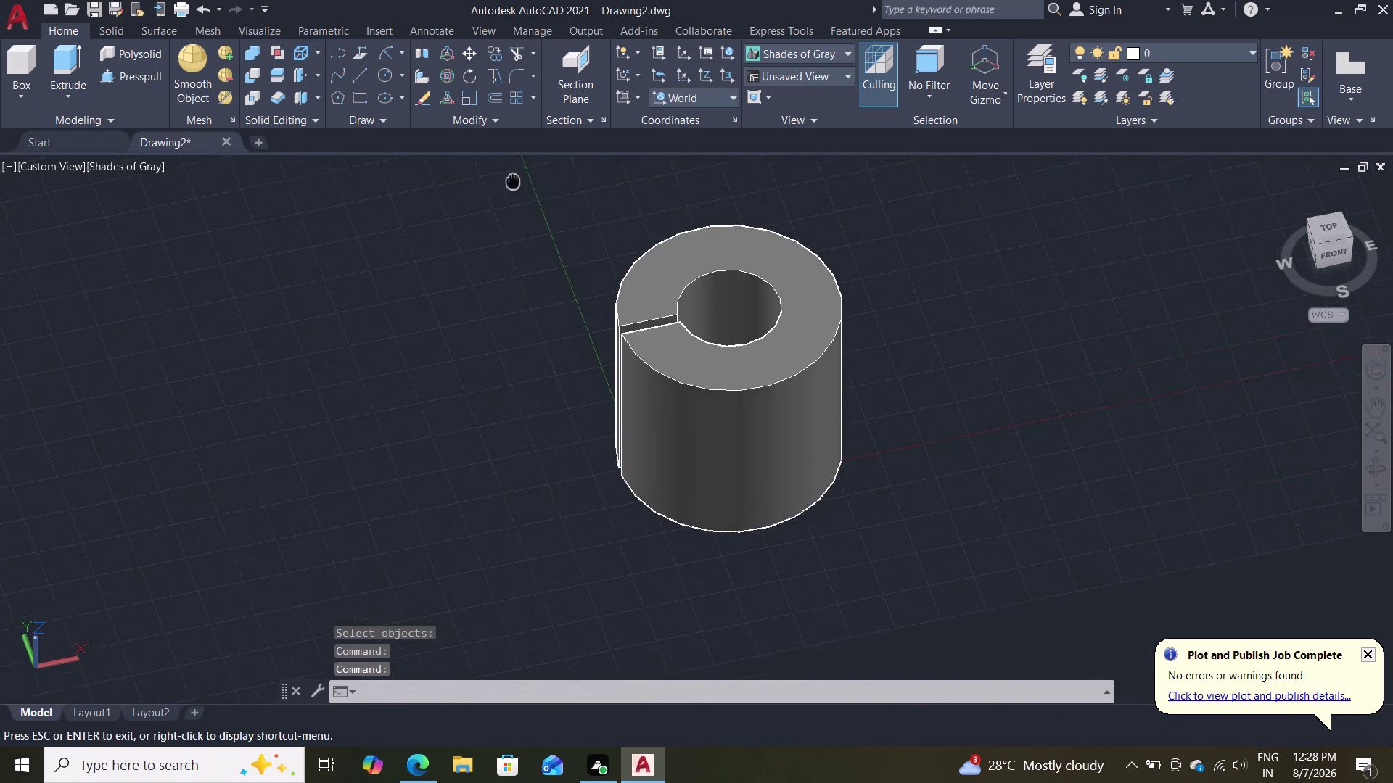
middle_drag(502, 166, 367, 117)
scroll(down, 3)
scroll(up, 3)
middle_drag(870, 338, 732, 422)
scroll(up, 3)
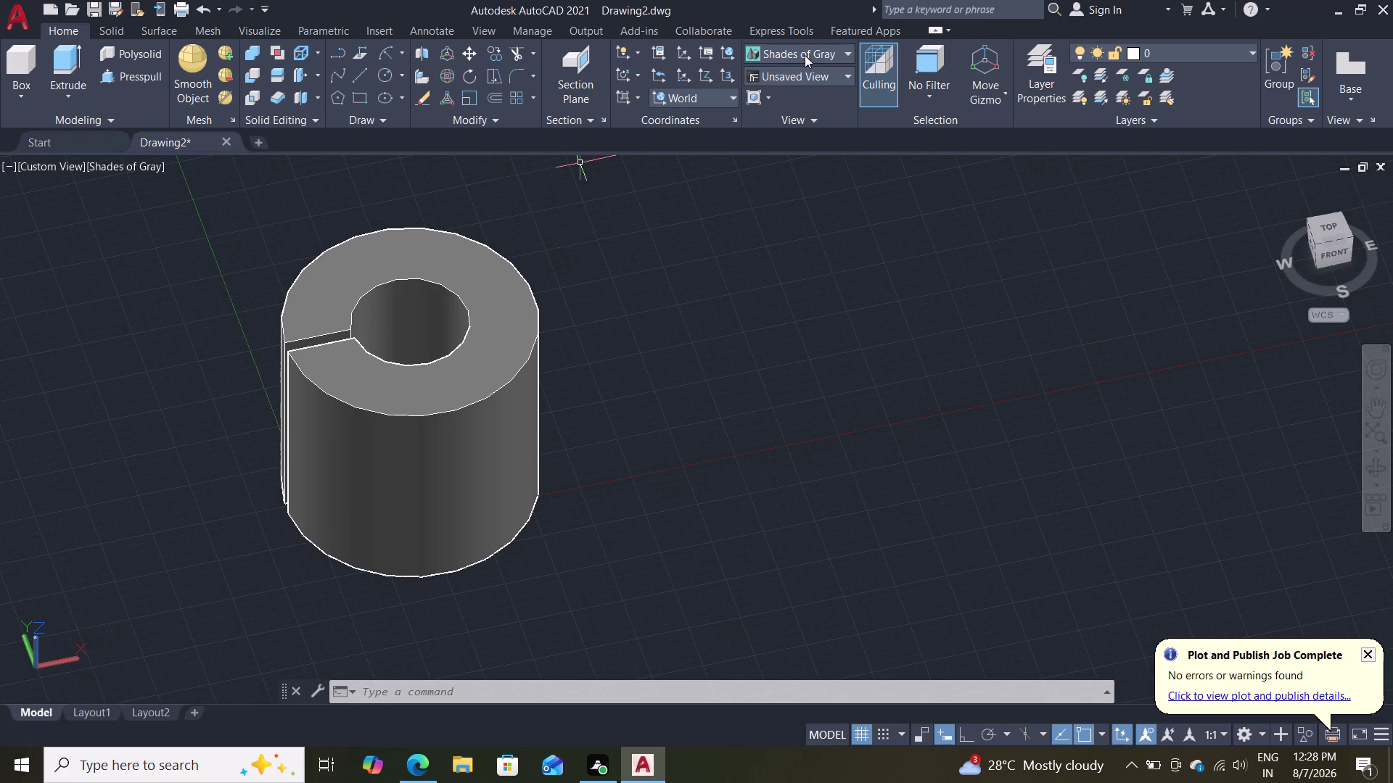
click(794, 74)
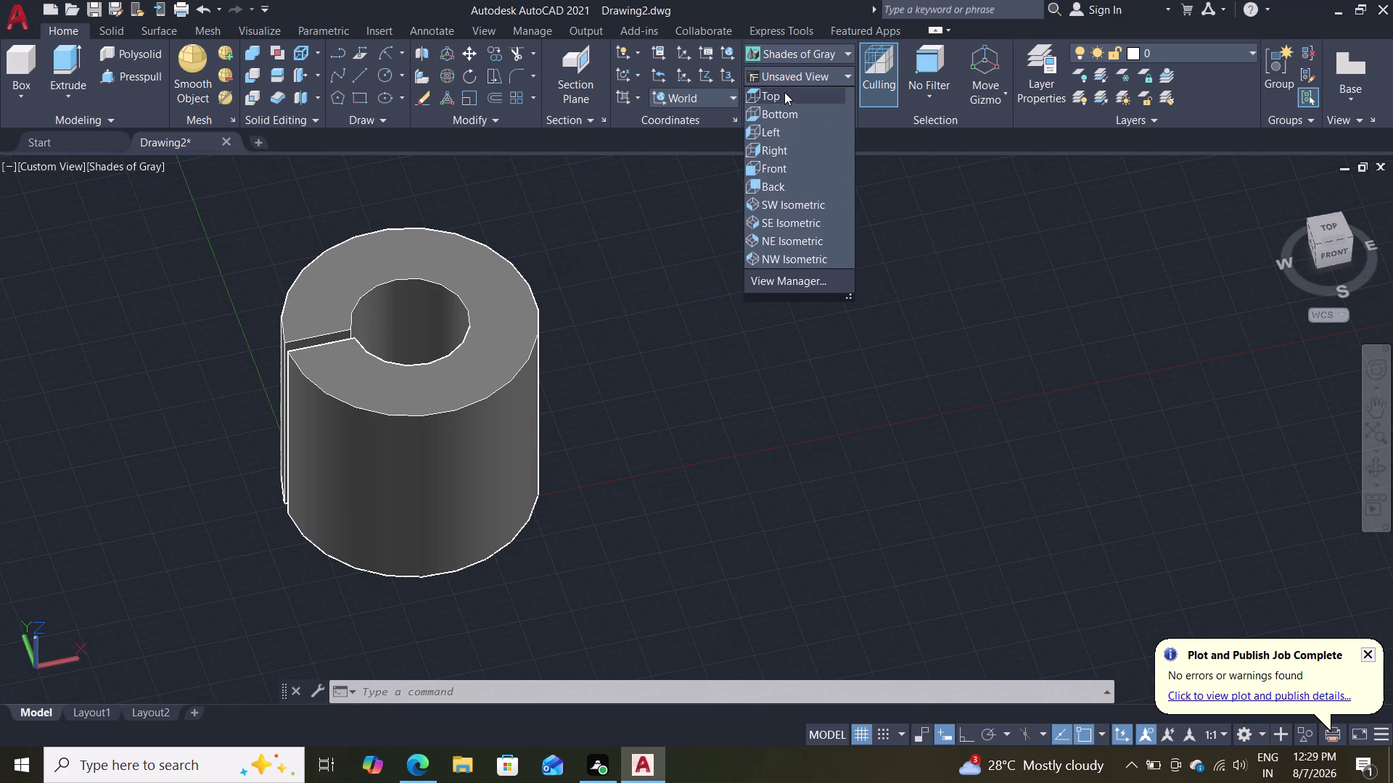
Switch to Top view and draw a horizontal line from the collar centre, then delete it.
click(784, 92)
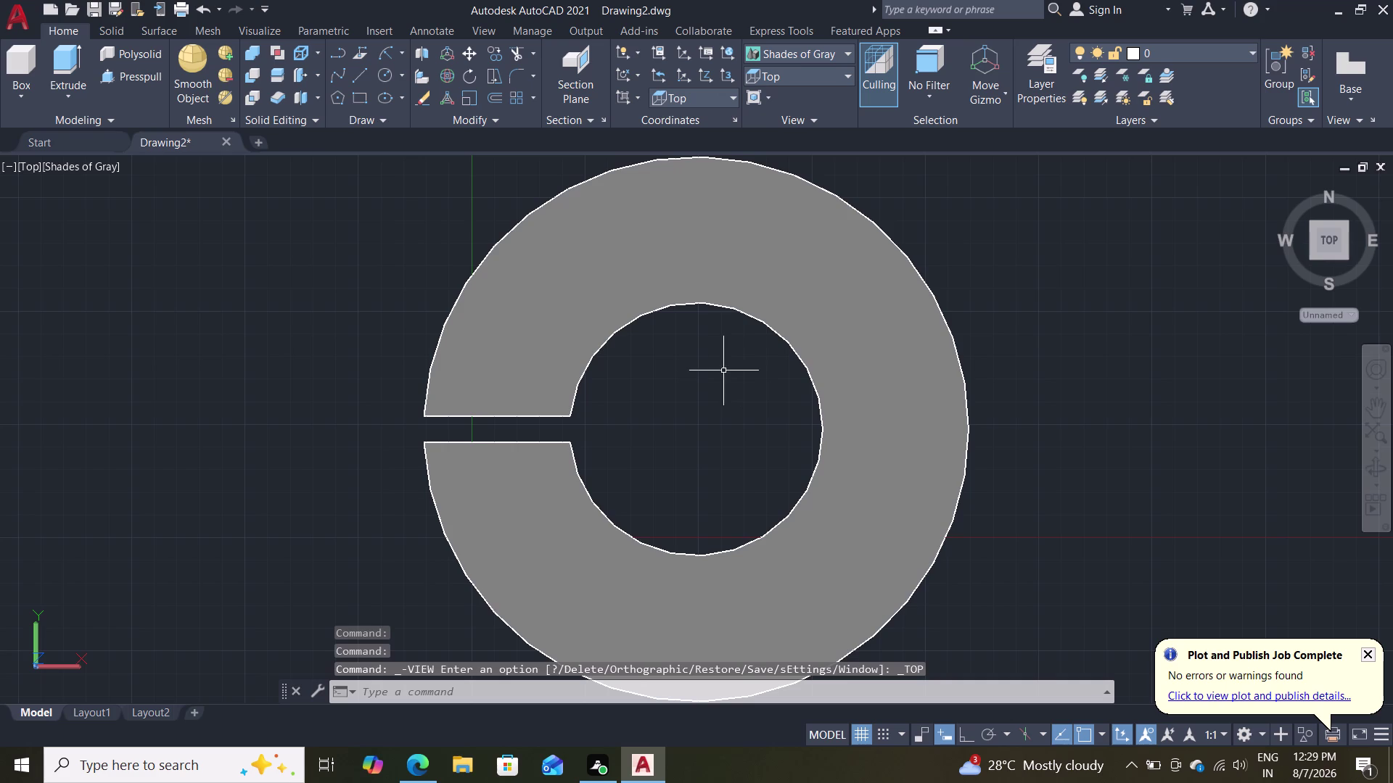
key(l)
key(Return)
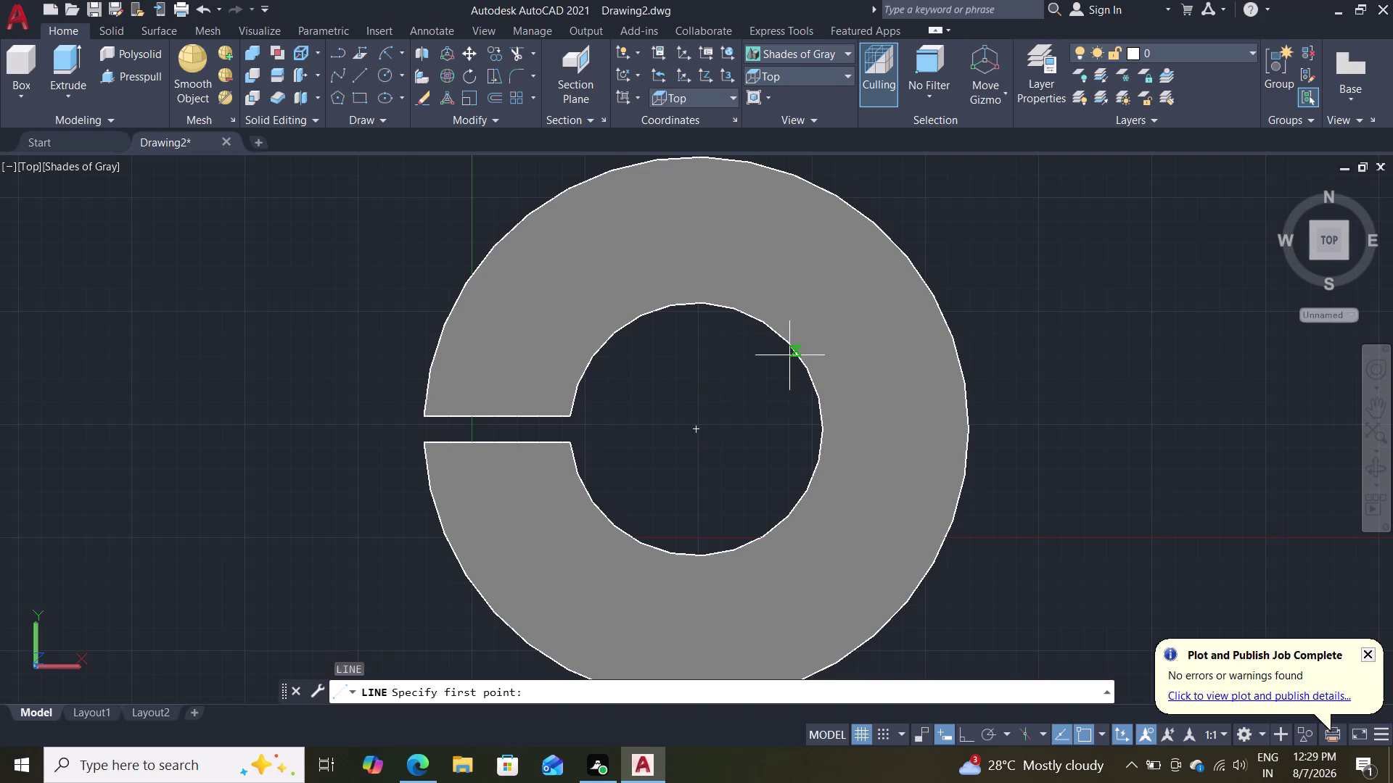
click(699, 433)
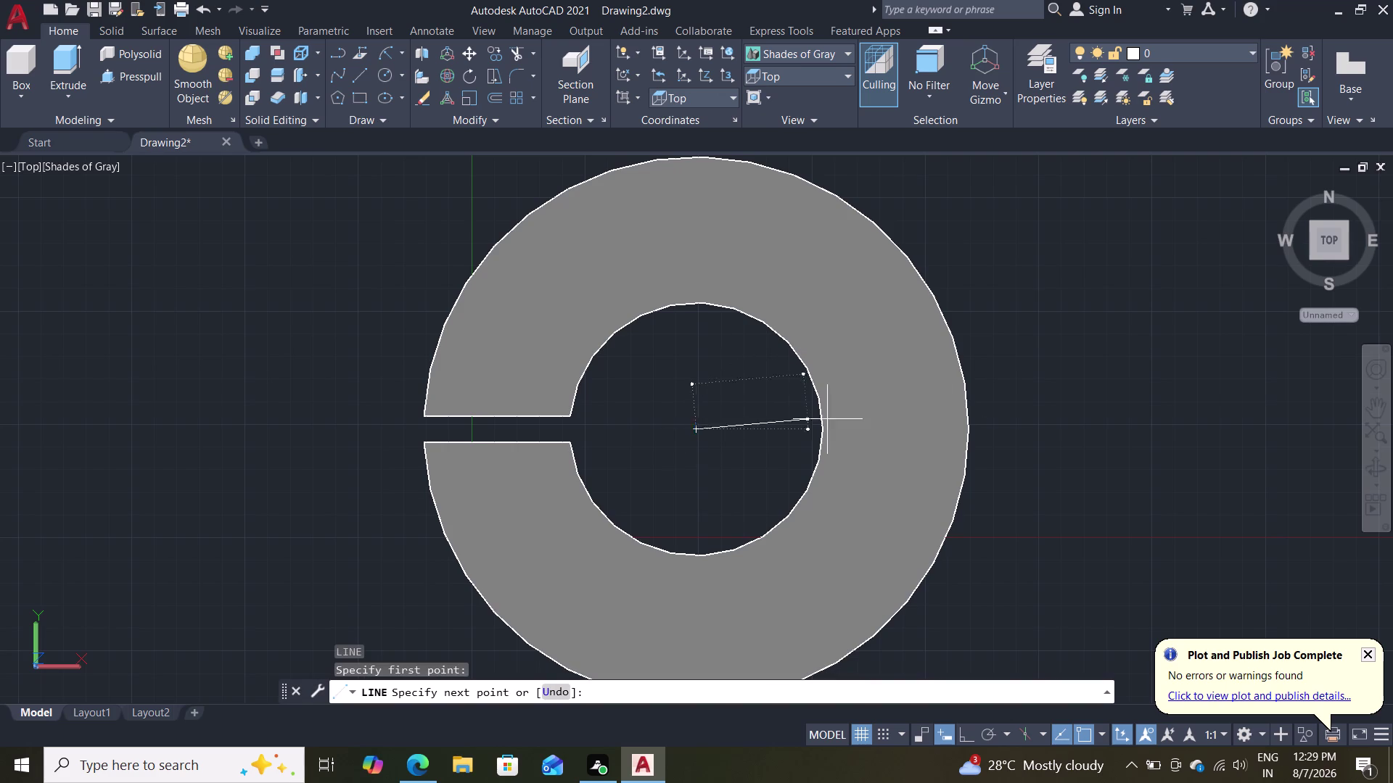
key(F8)
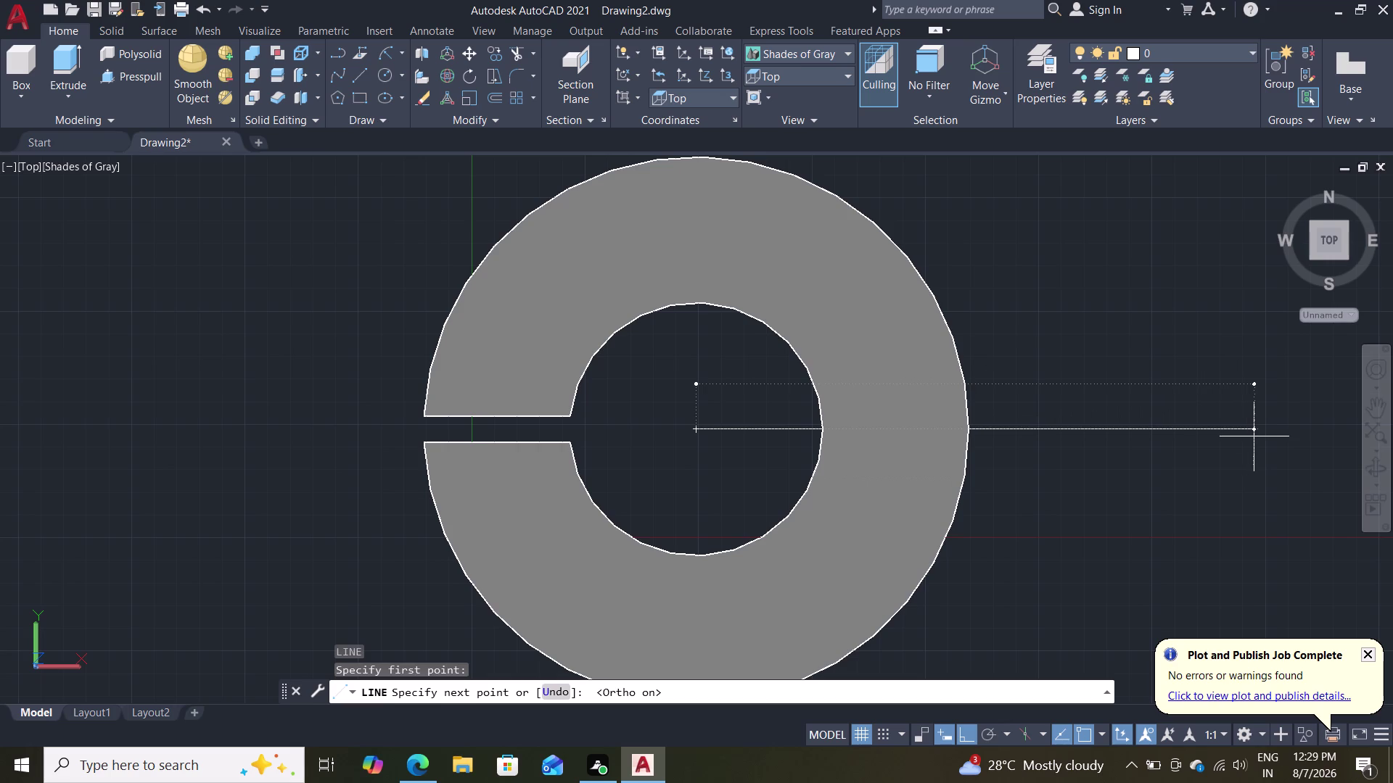
text(1)
text(20)
click(1138, 434)
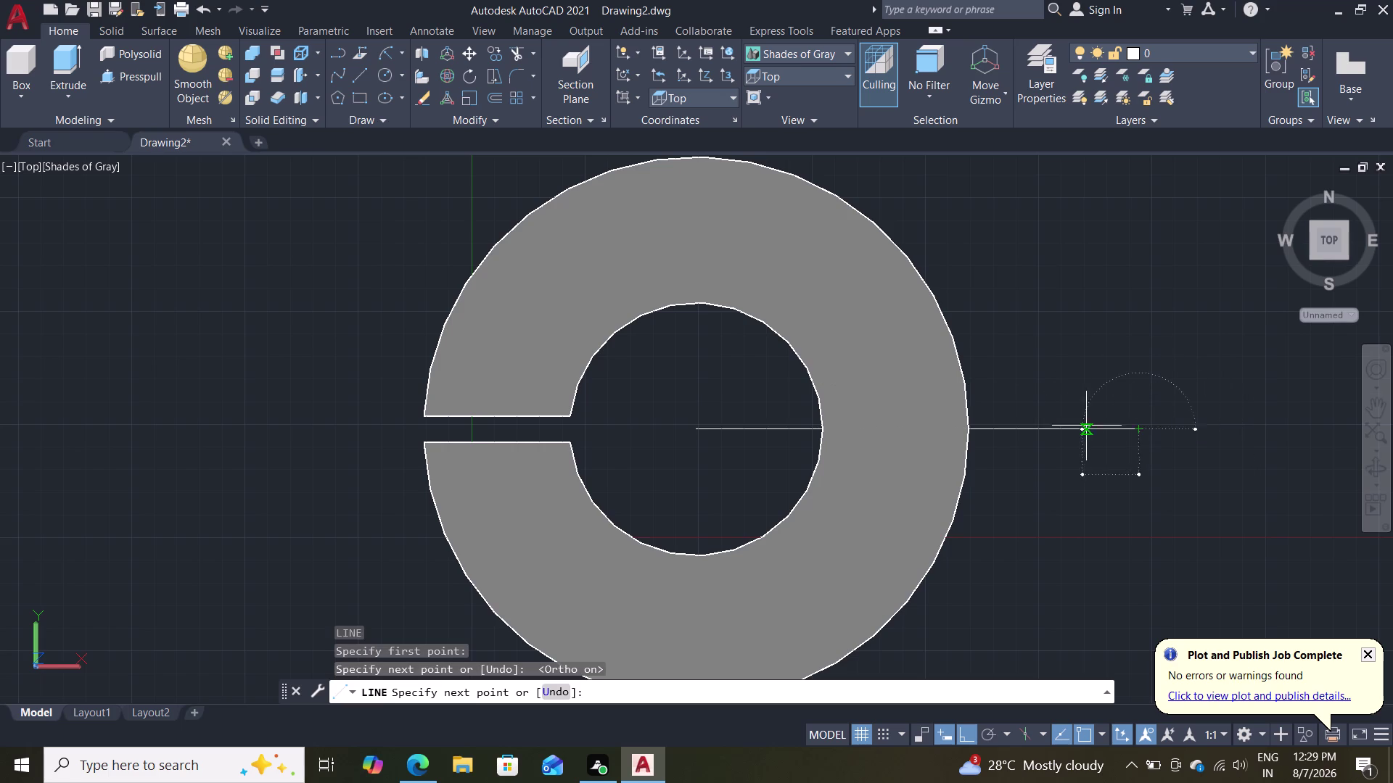
key(Escape)
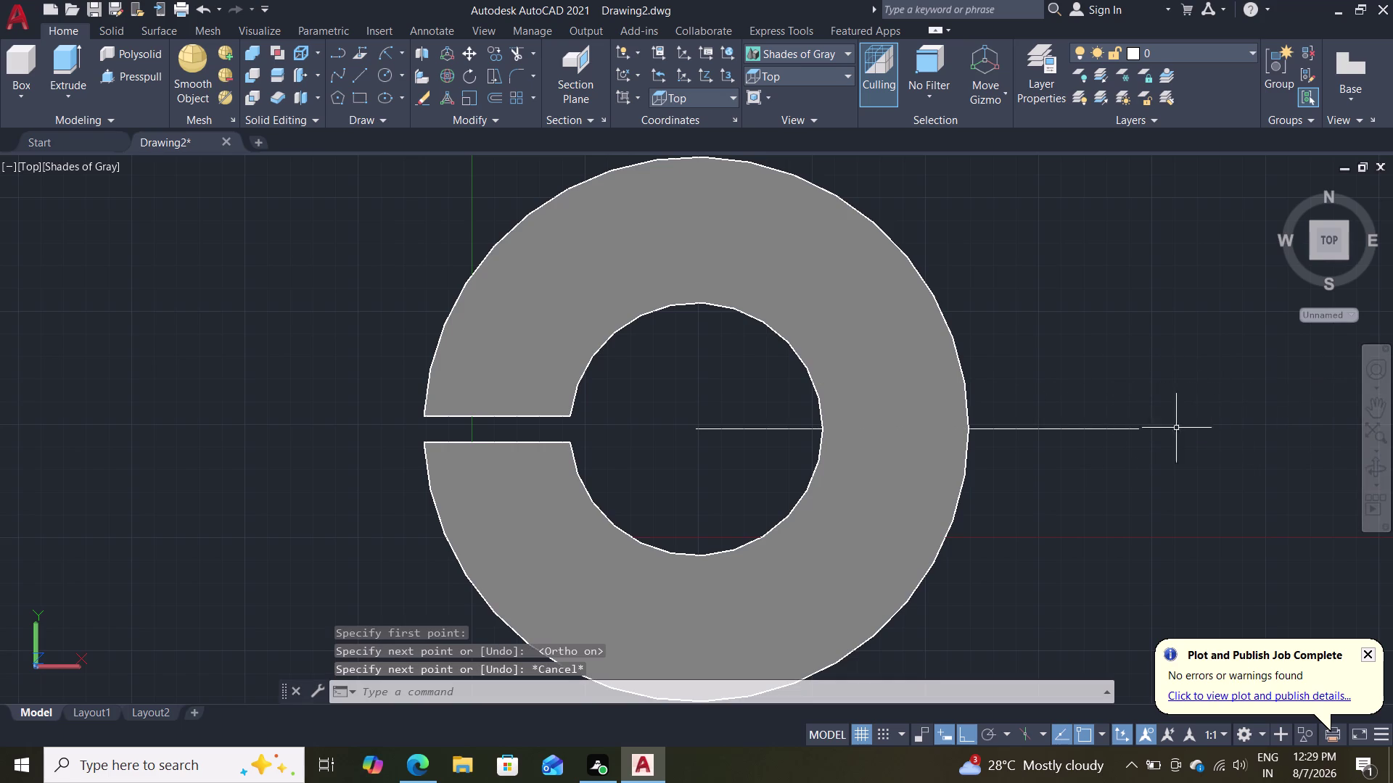
click(1112, 426)
double_click(1107, 429)
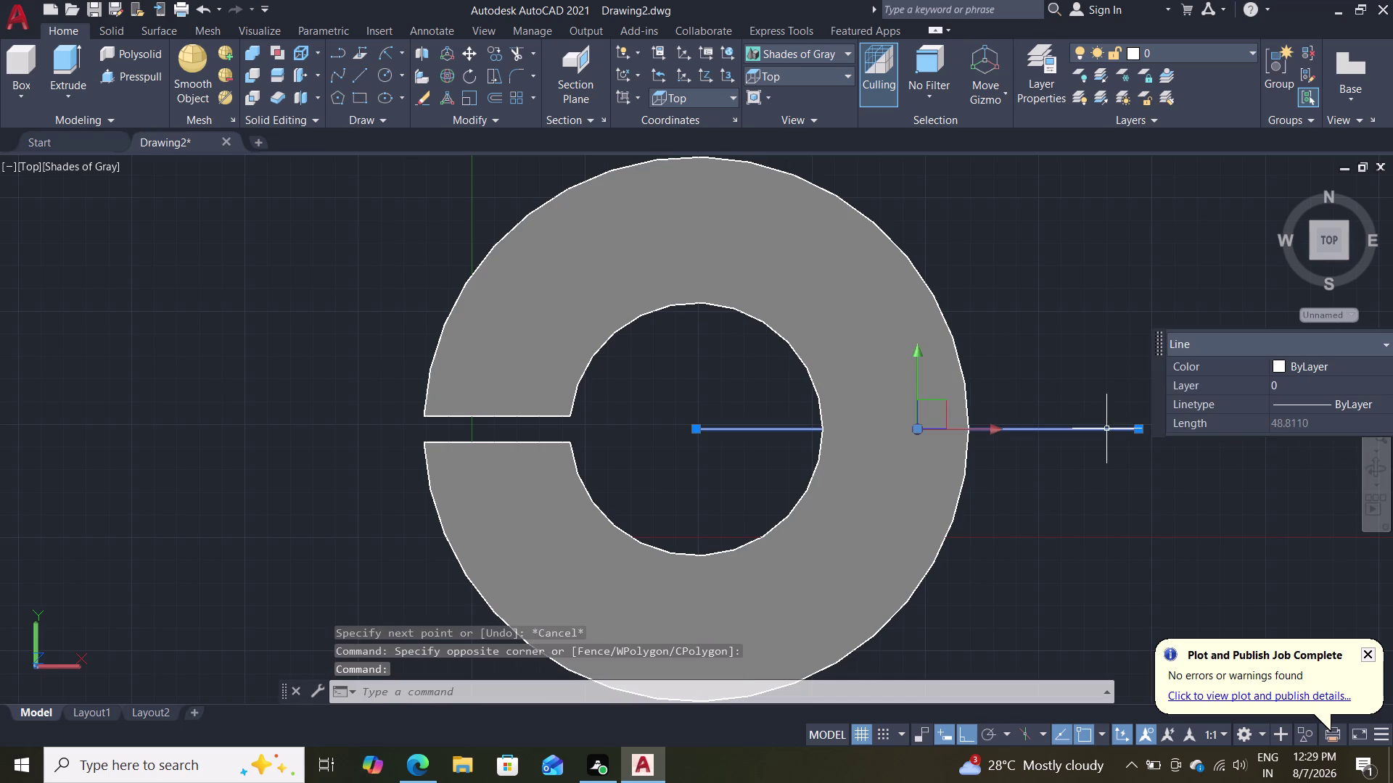
key(Delete)
Draw a 120-unit horizontal line from the collar's centre to the right.
key(l)
key(Return)
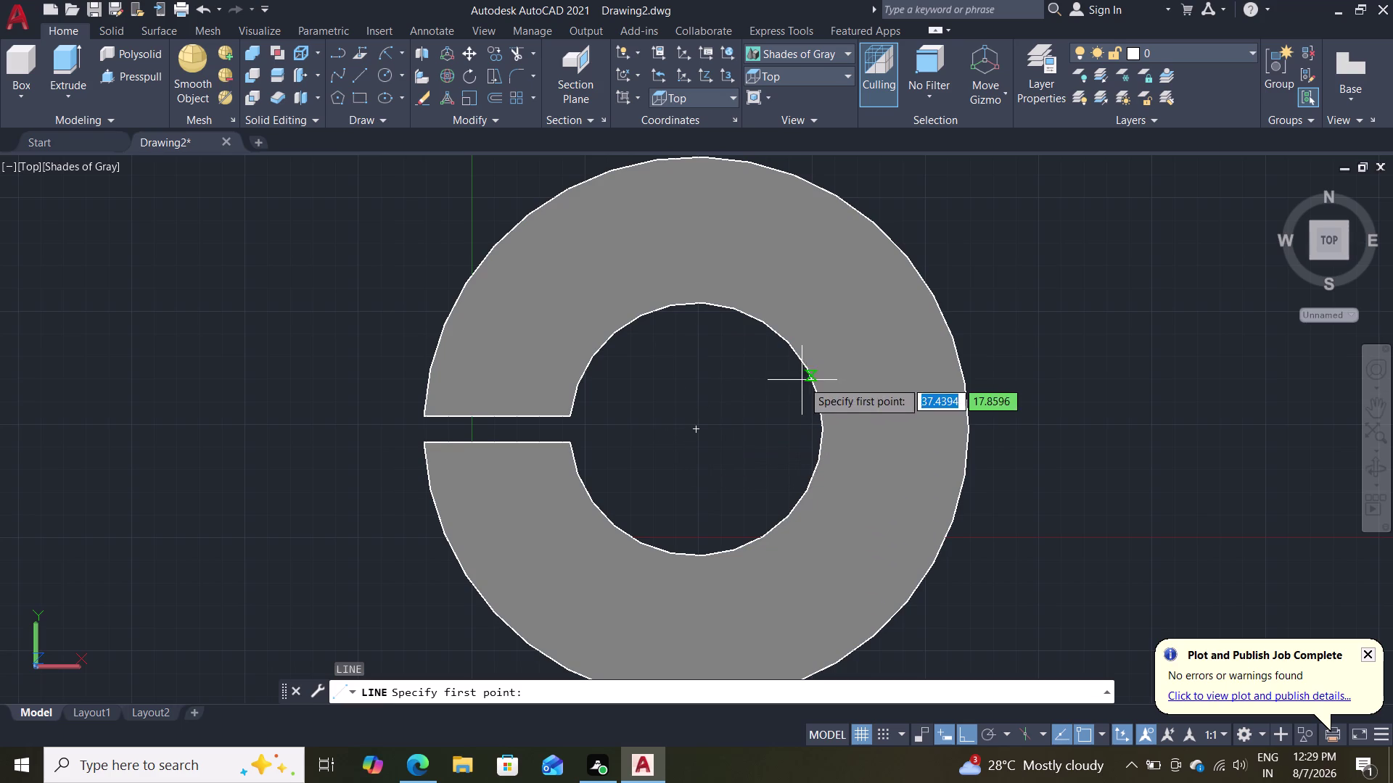
click(695, 432)
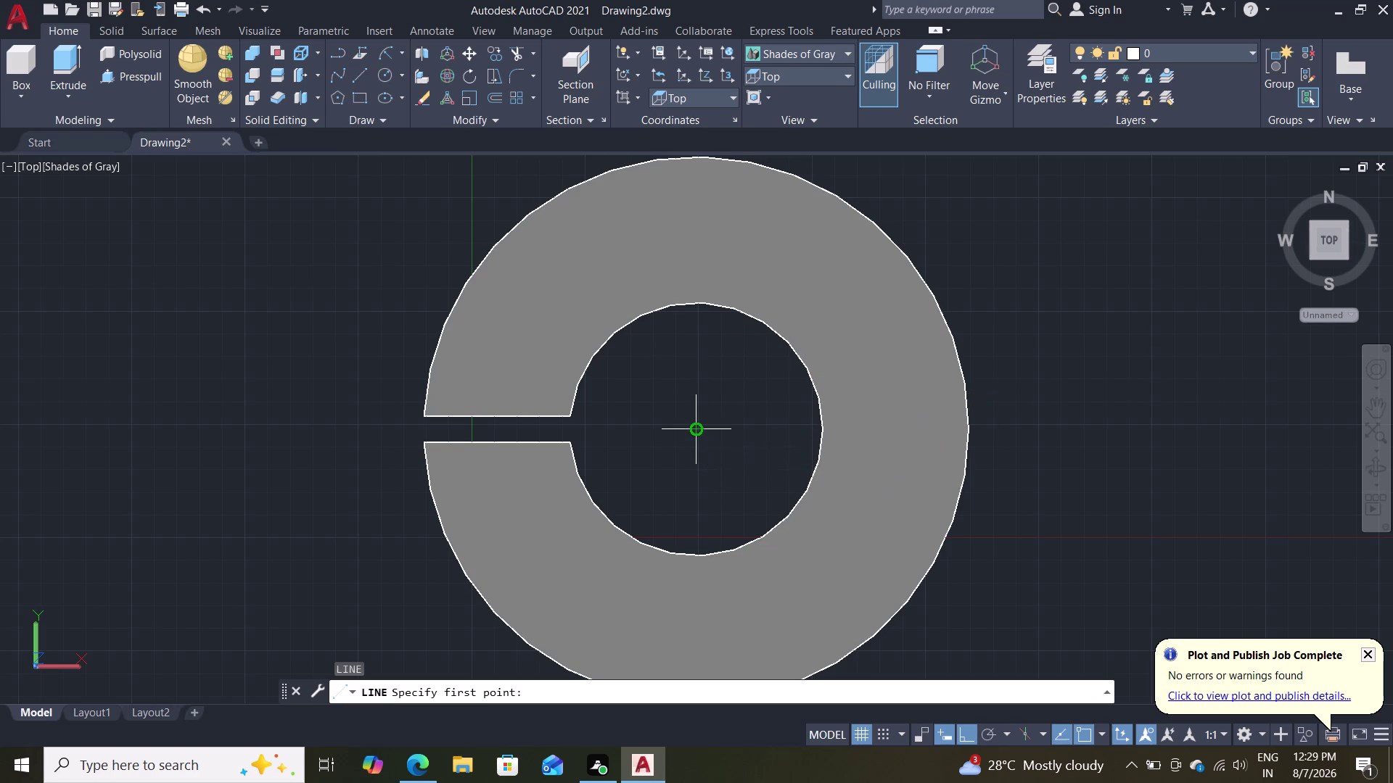
text(120)
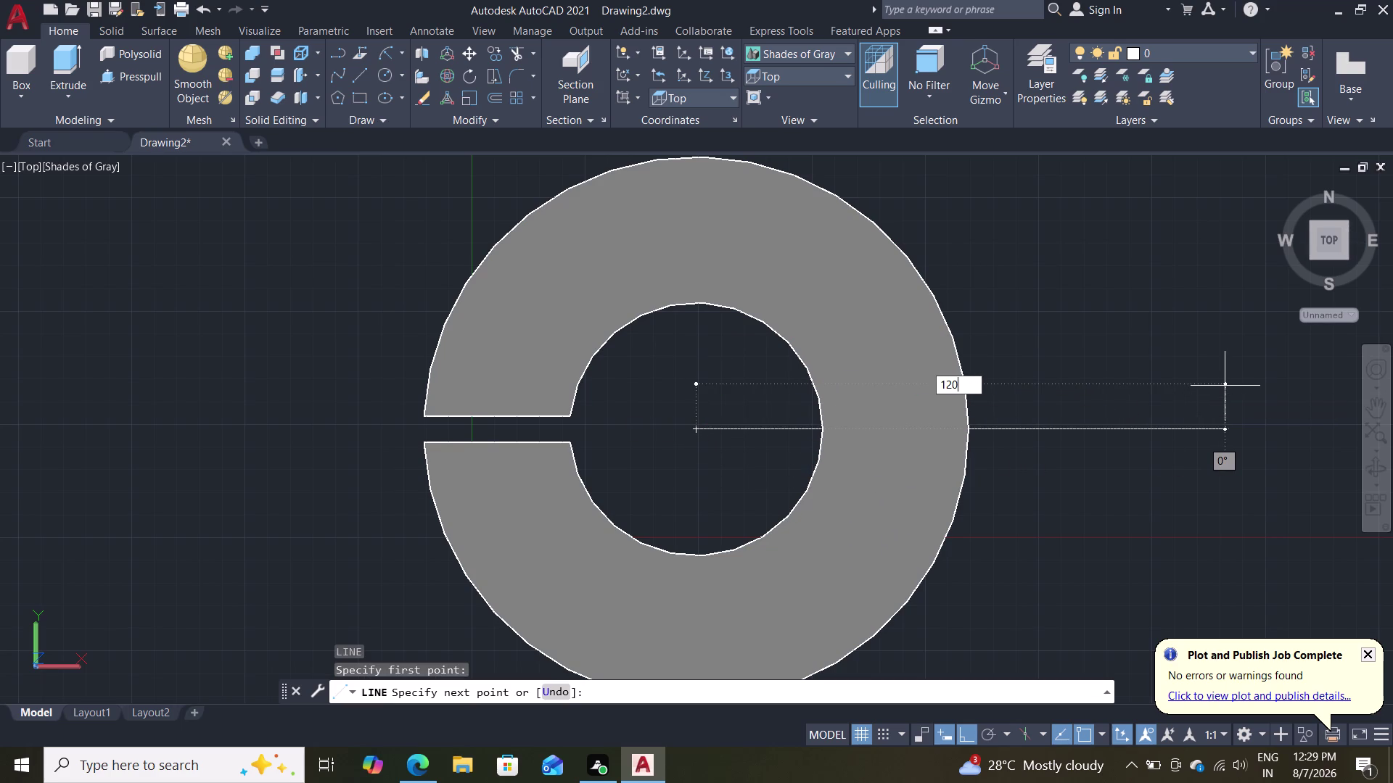
key(Return)
key(Escape)
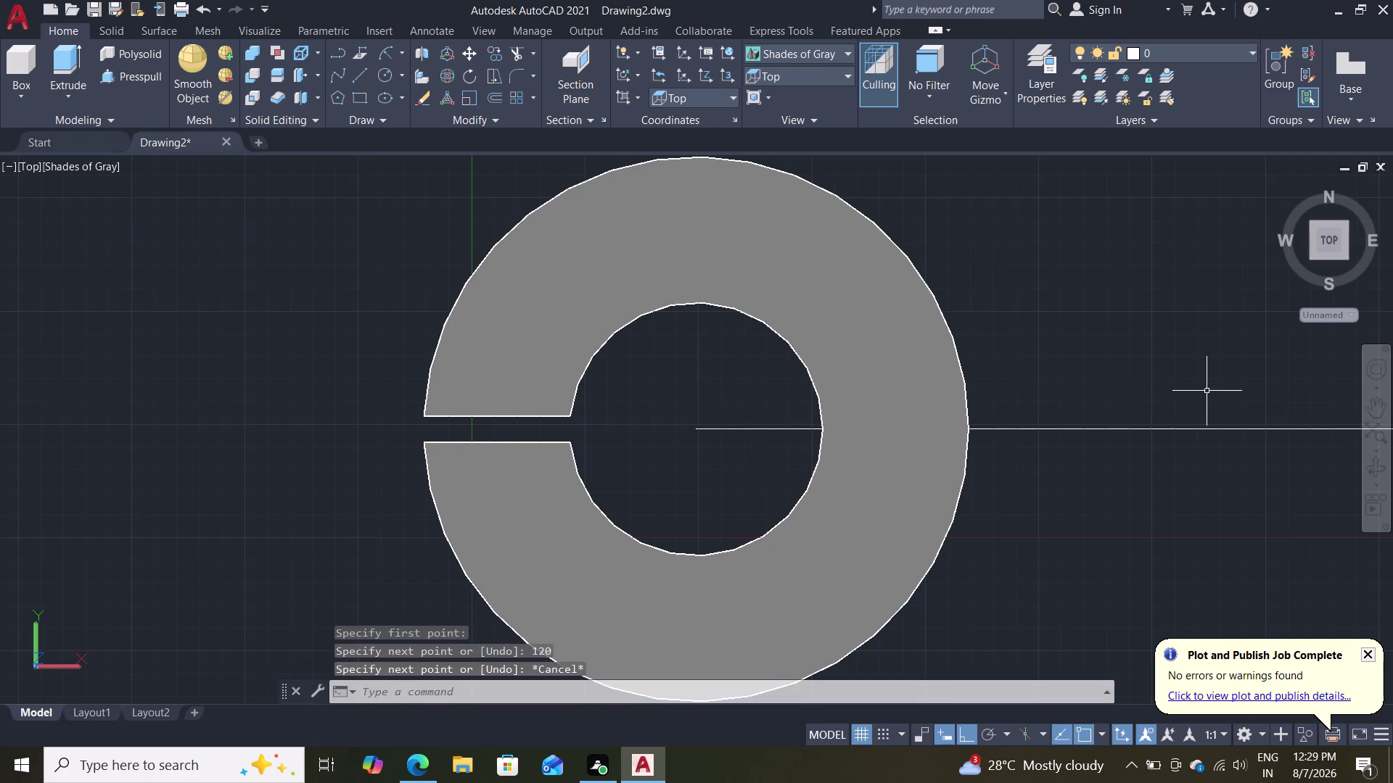
scroll(down, 3)
middle_drag(1230, 471, 863, 471)
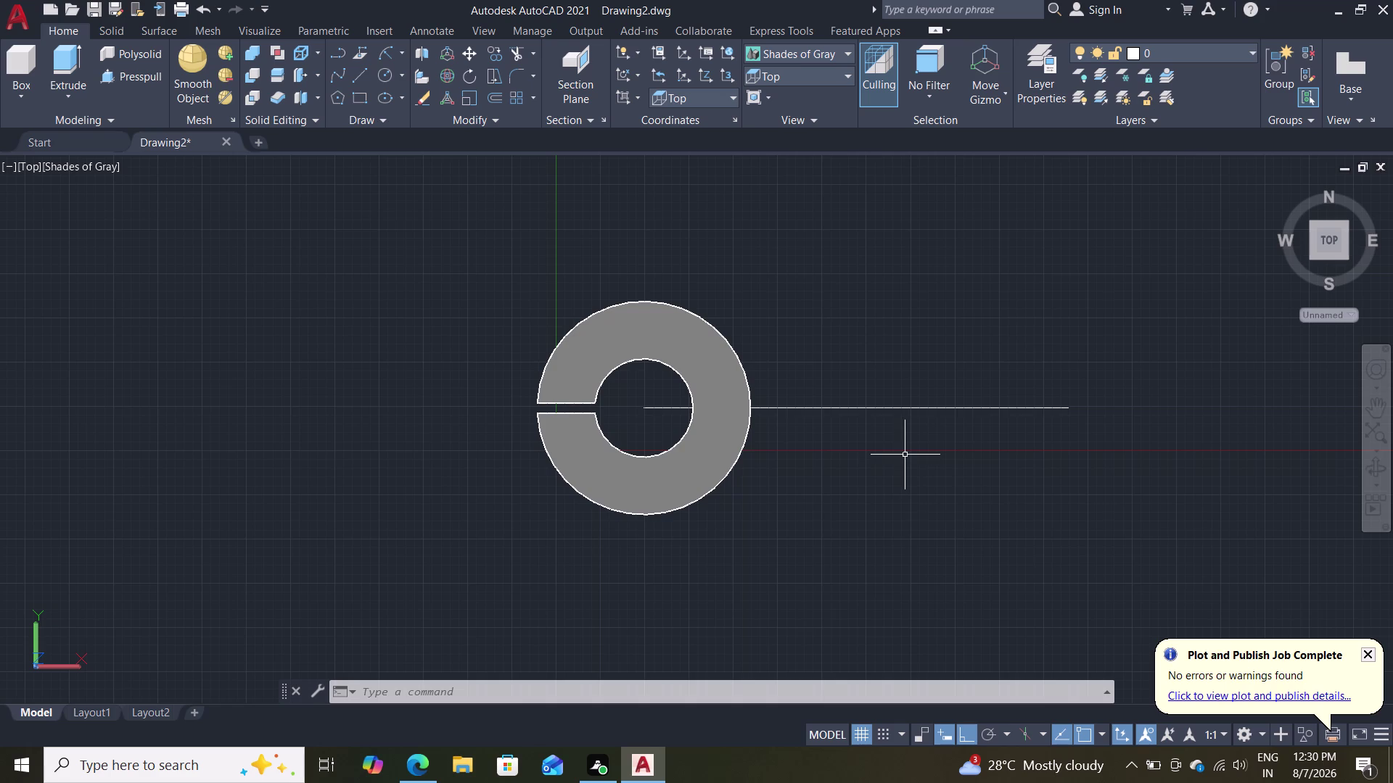
key(c)
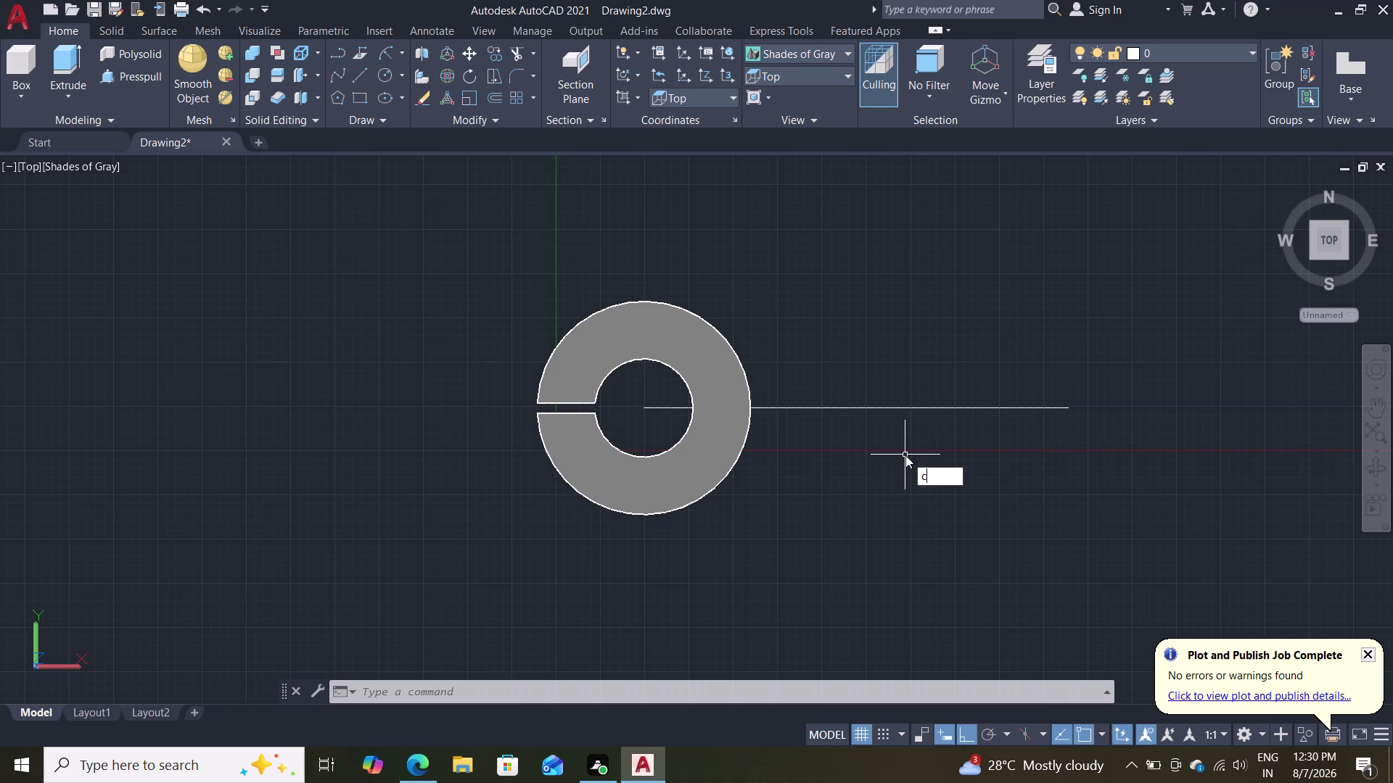
key(Escape)
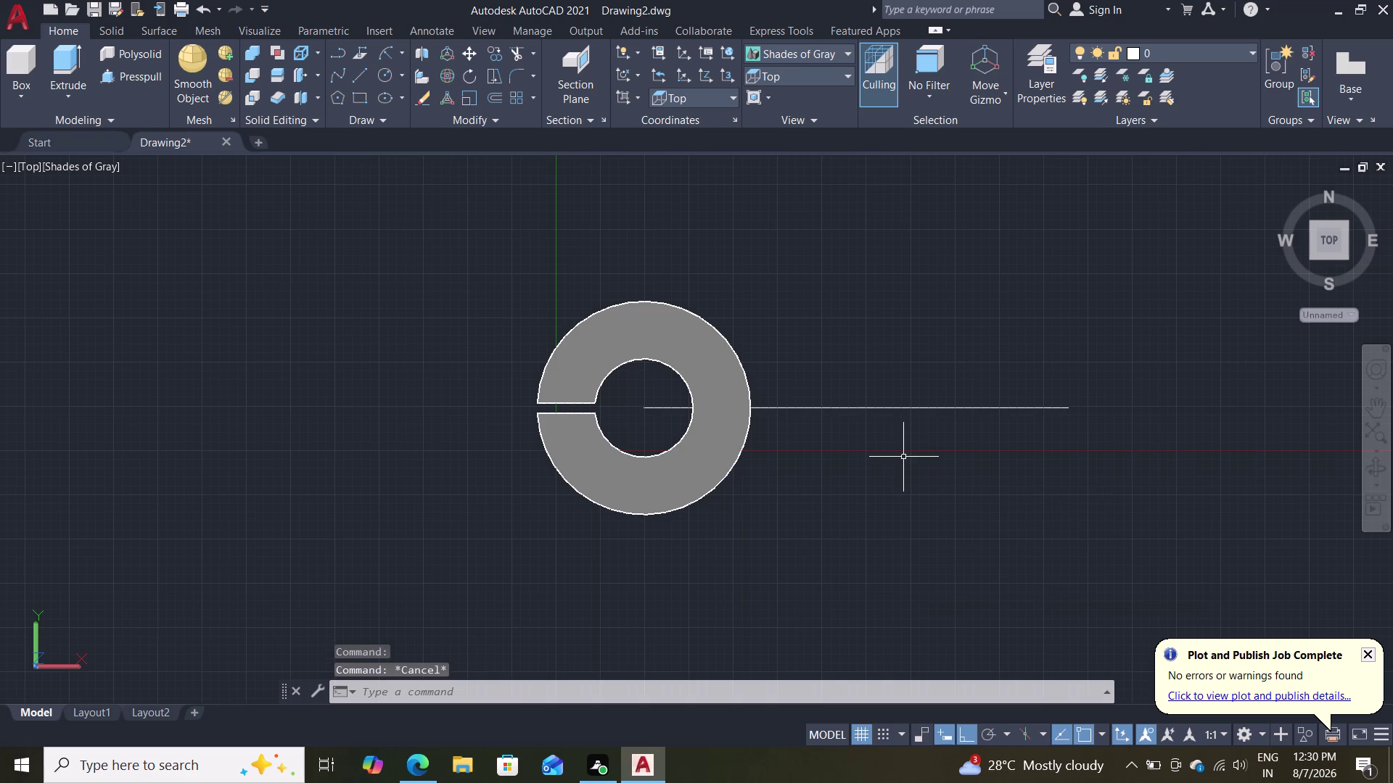
Offset the centre line 6 units above and below.
key(o)
key(Return)
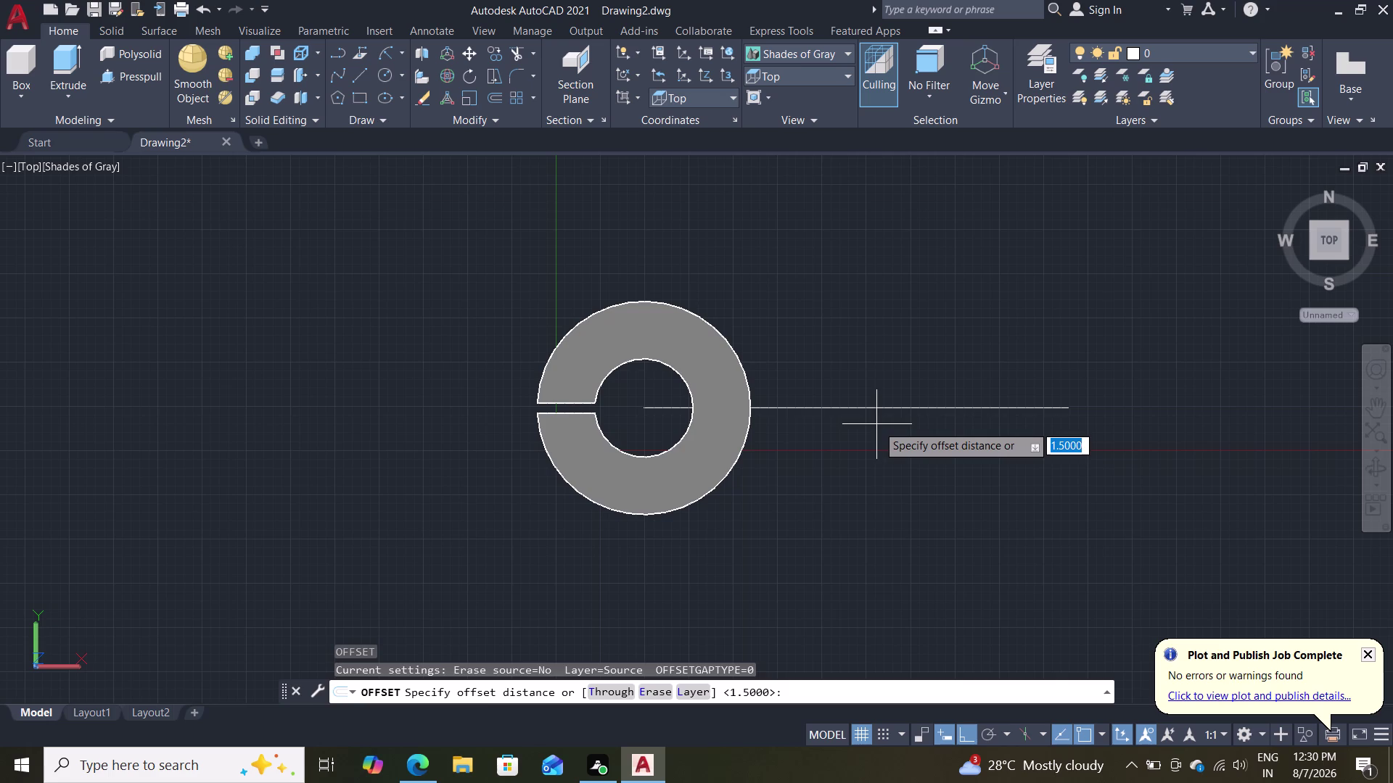
key(6)
key(Return)
click(883, 407)
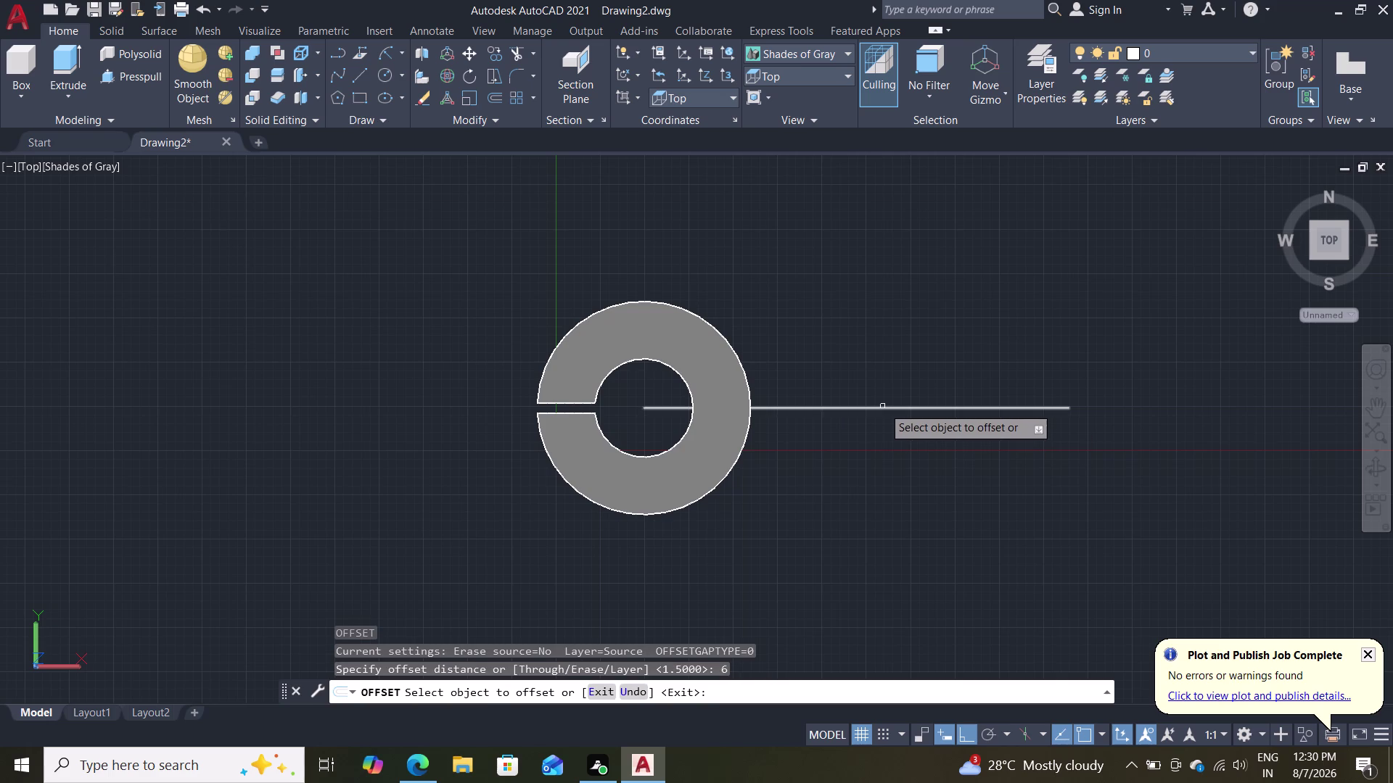
click(897, 353)
click(889, 410)
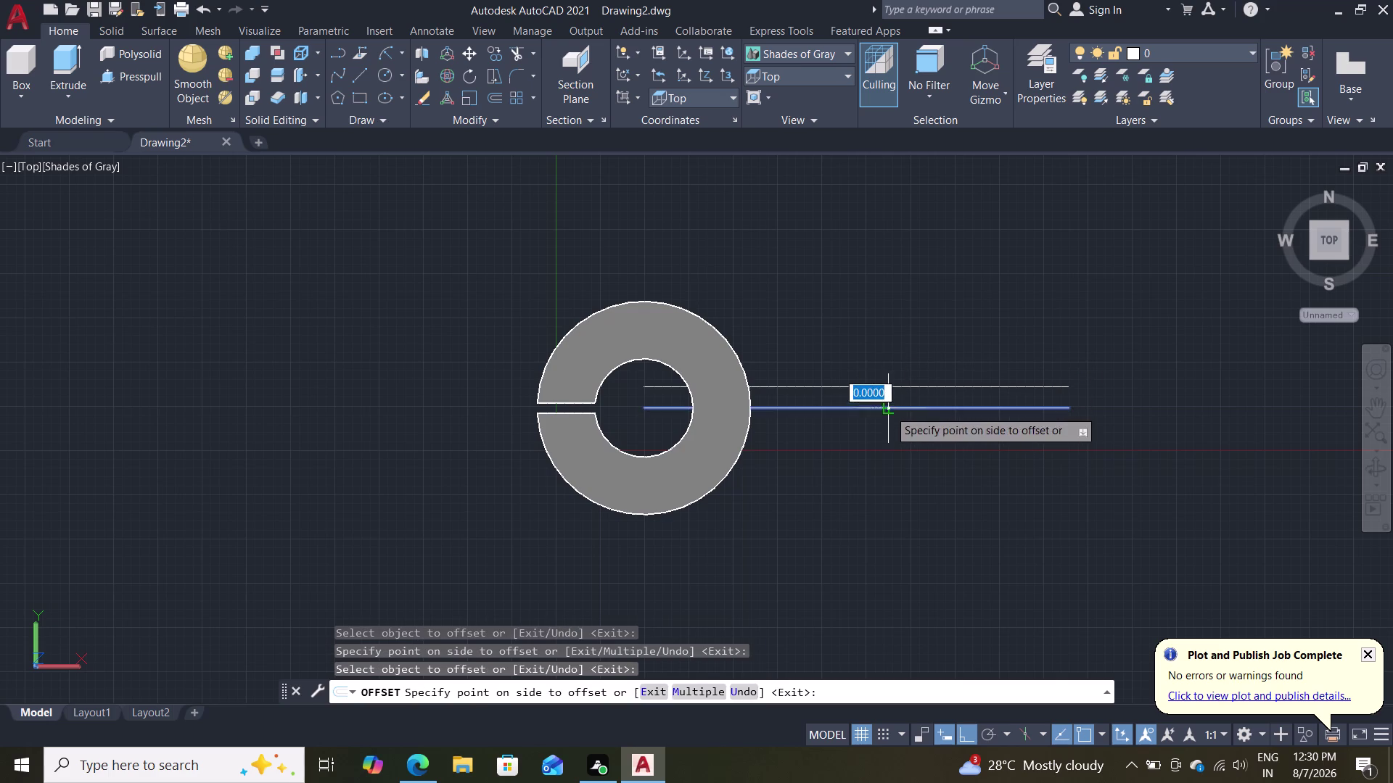
click(880, 464)
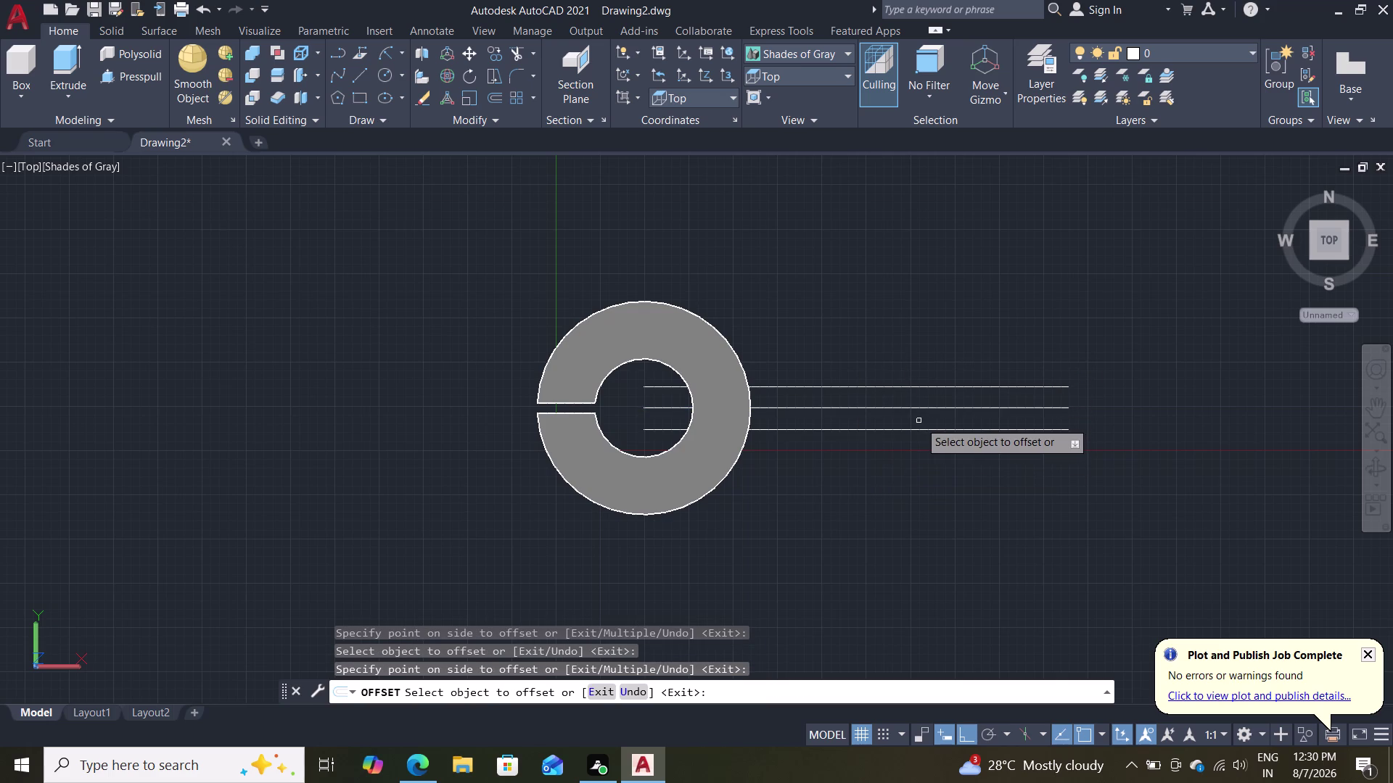
key(Escape)
Erase the original middle line.
click(929, 407)
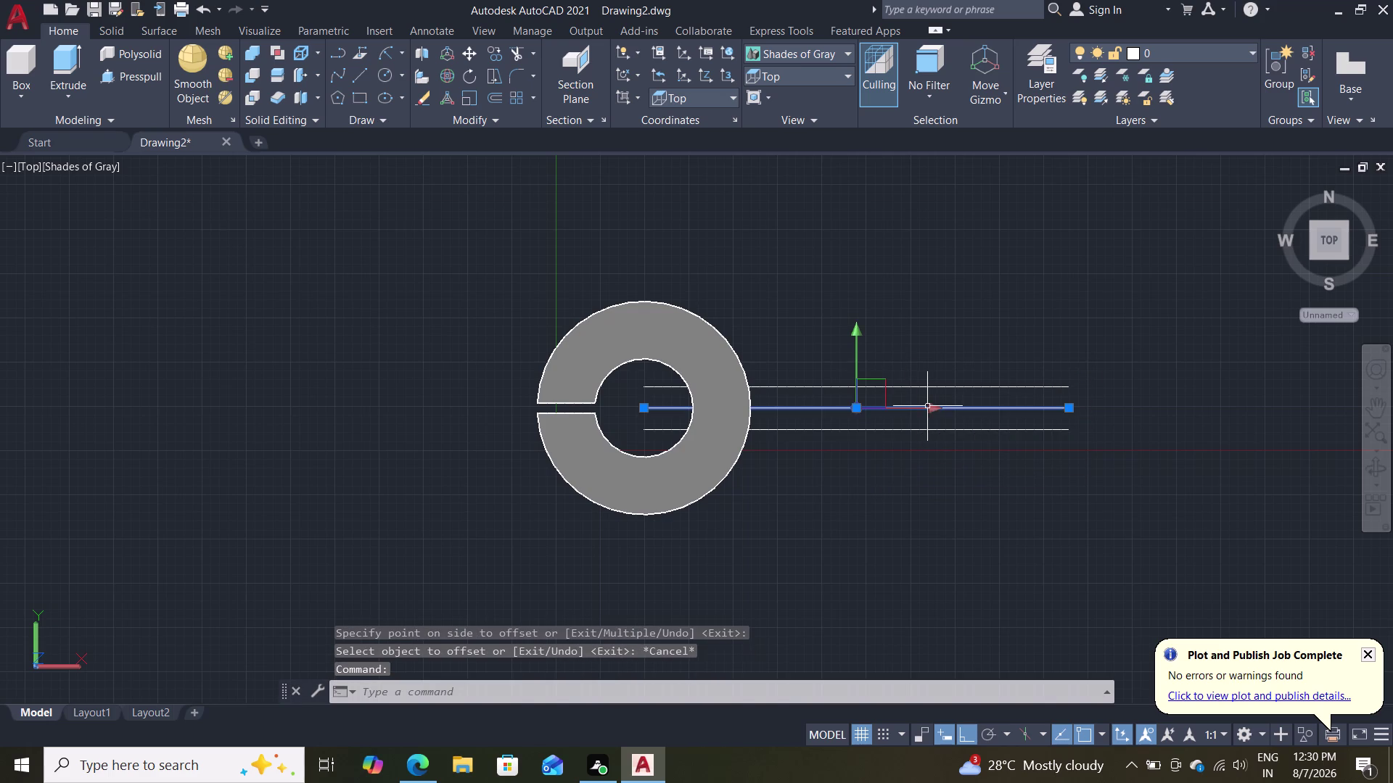
key(Delete)
scroll(up, 3)
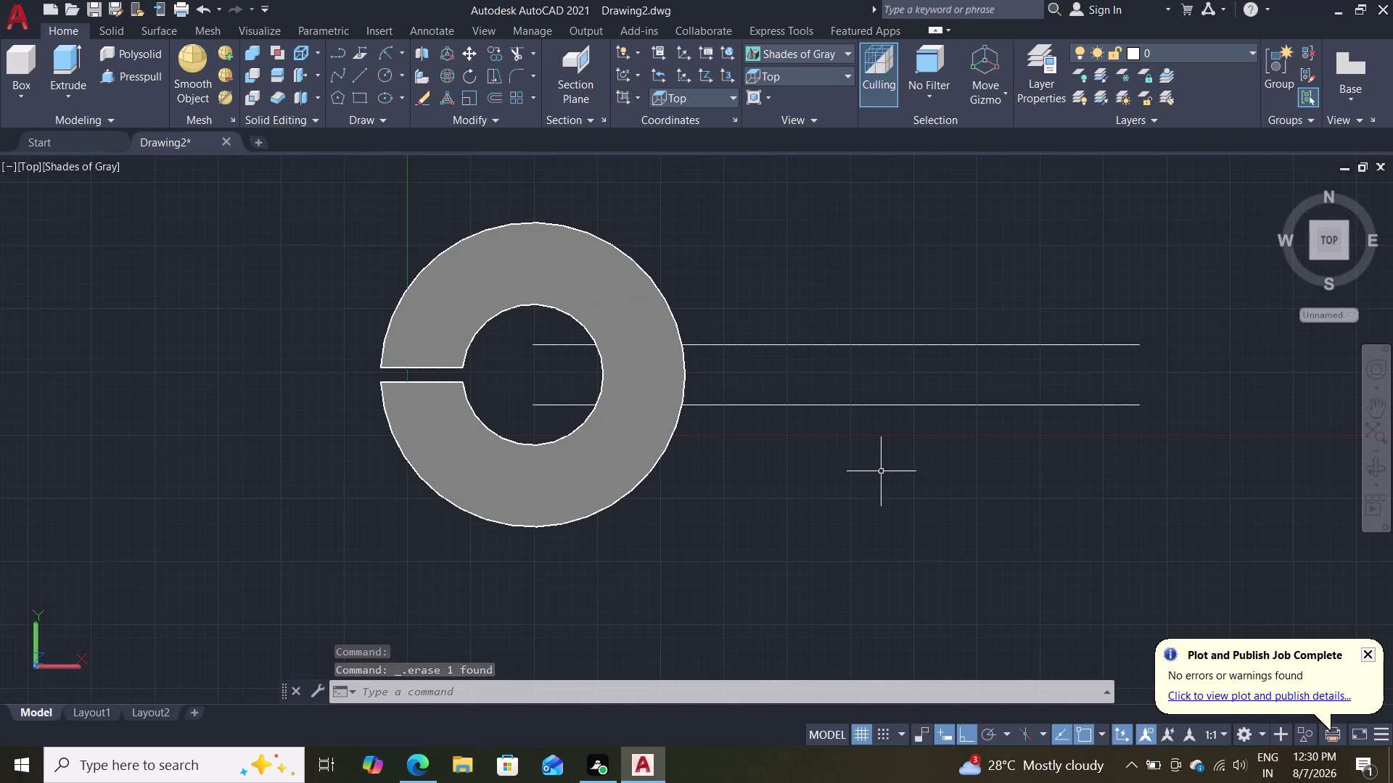
scroll(up, 3)
scroll(down, 3)
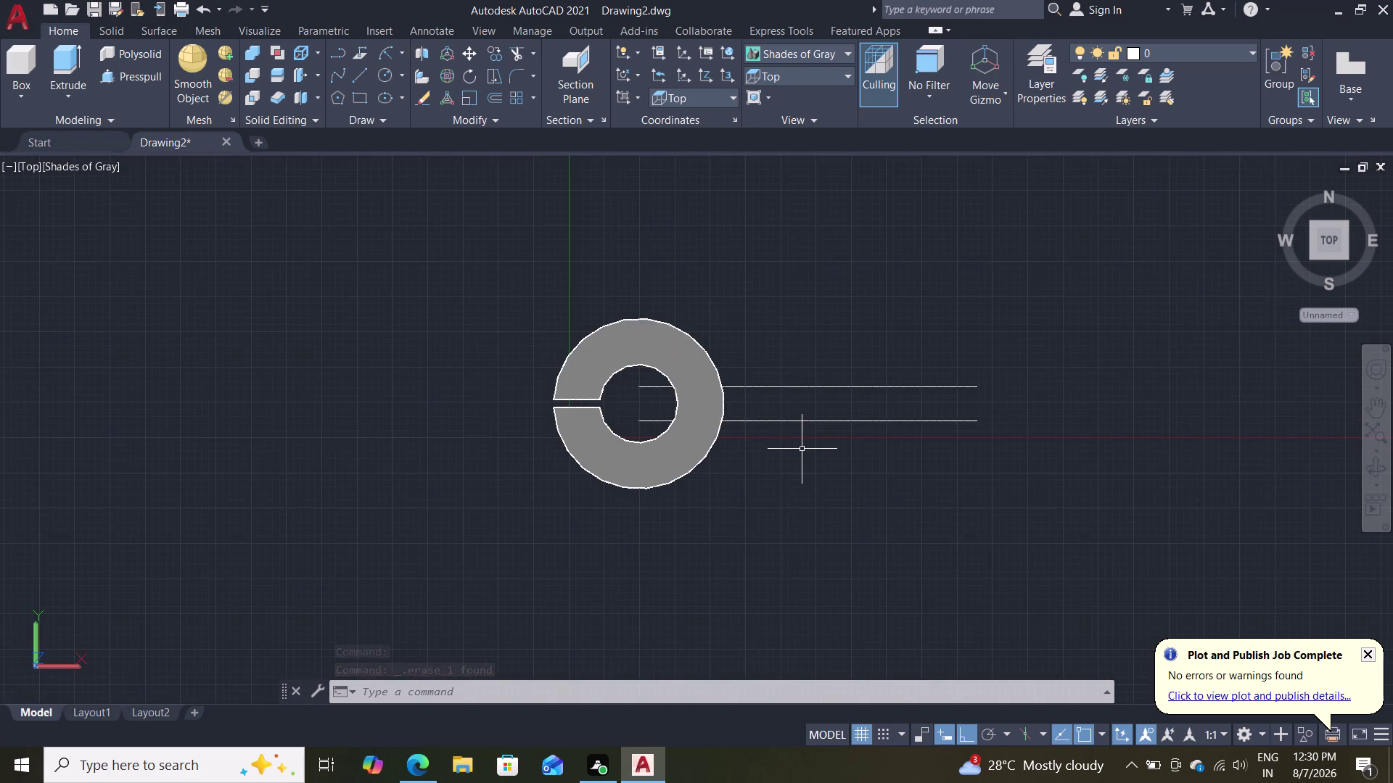
scroll(up, 3)
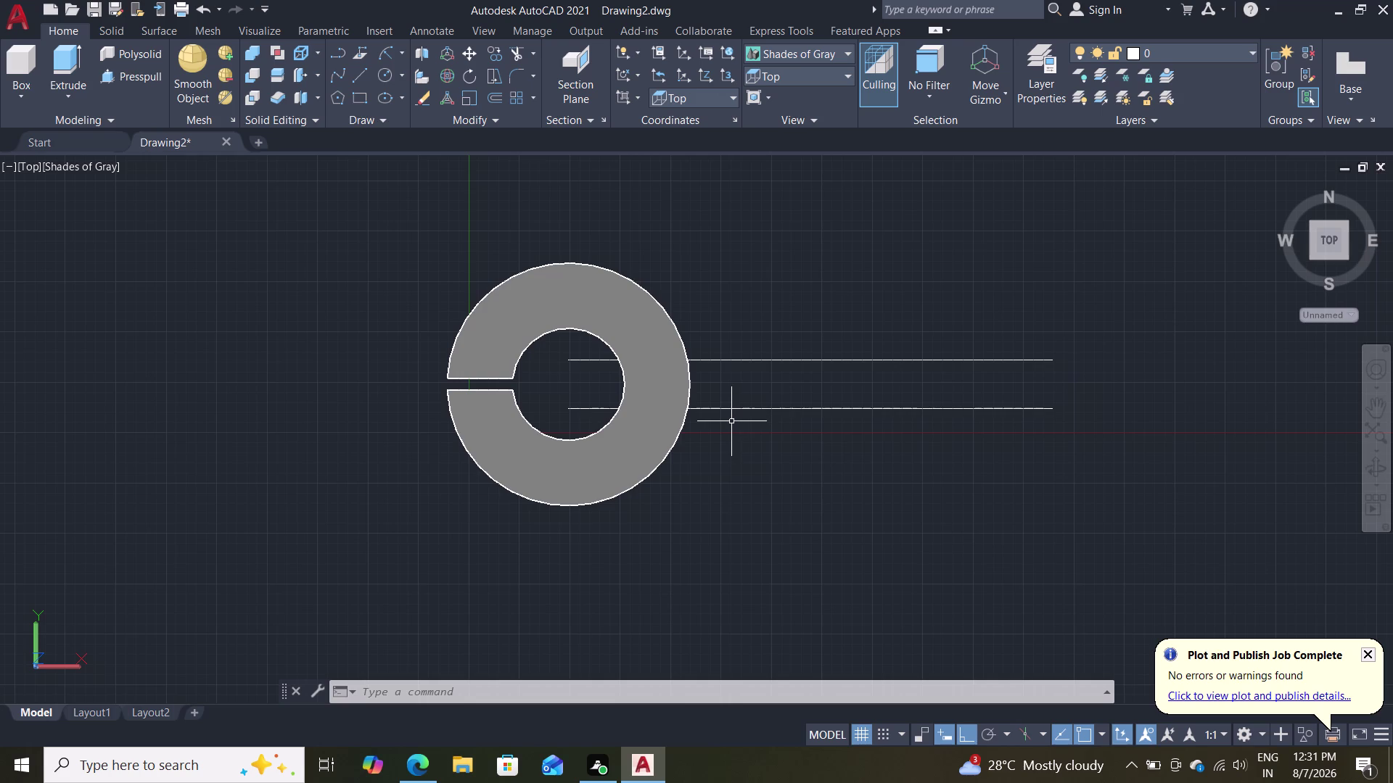
Cancel a stray circle command and undo the last few changes.
key(c)
key(Return)
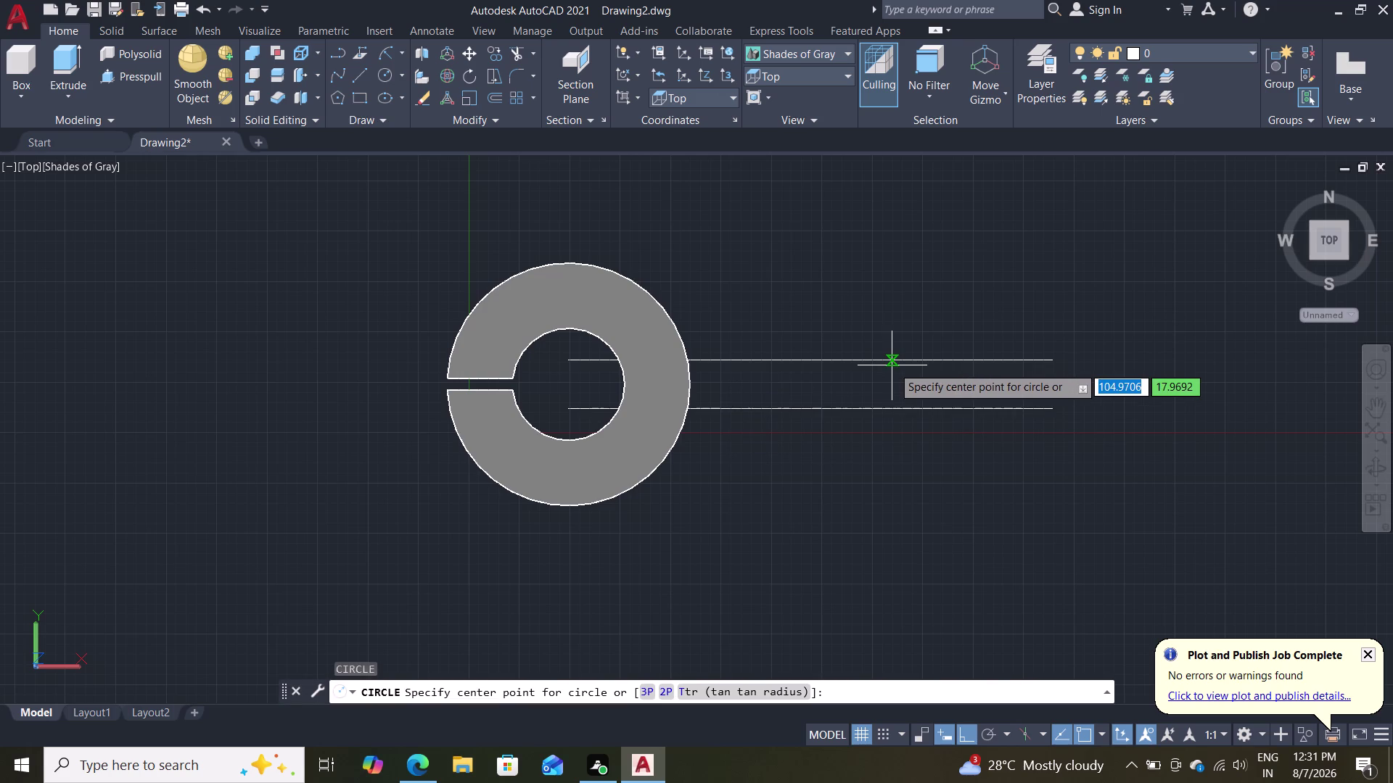
key(Escape)
key(Escape)
key(ctrl+z)
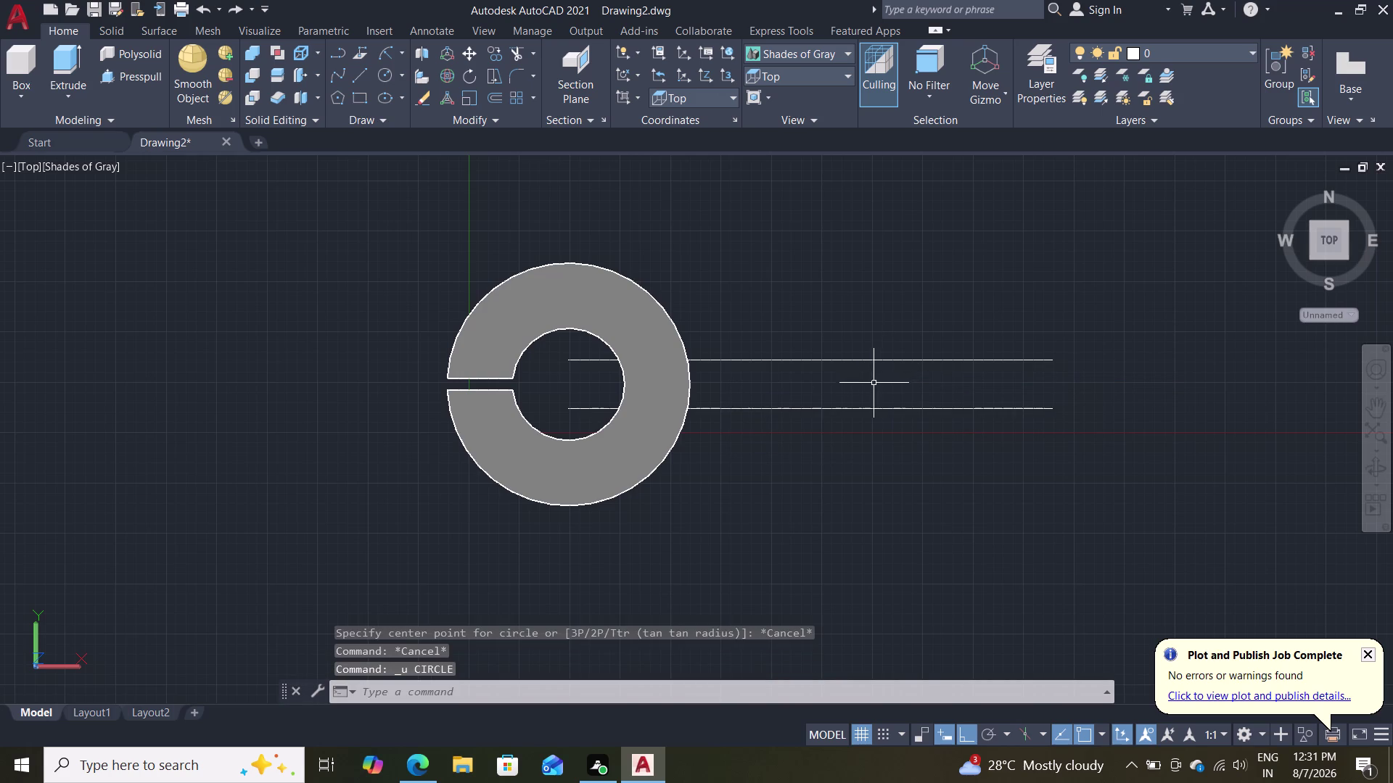
key(ctrl+z)
key(ctrl+z)
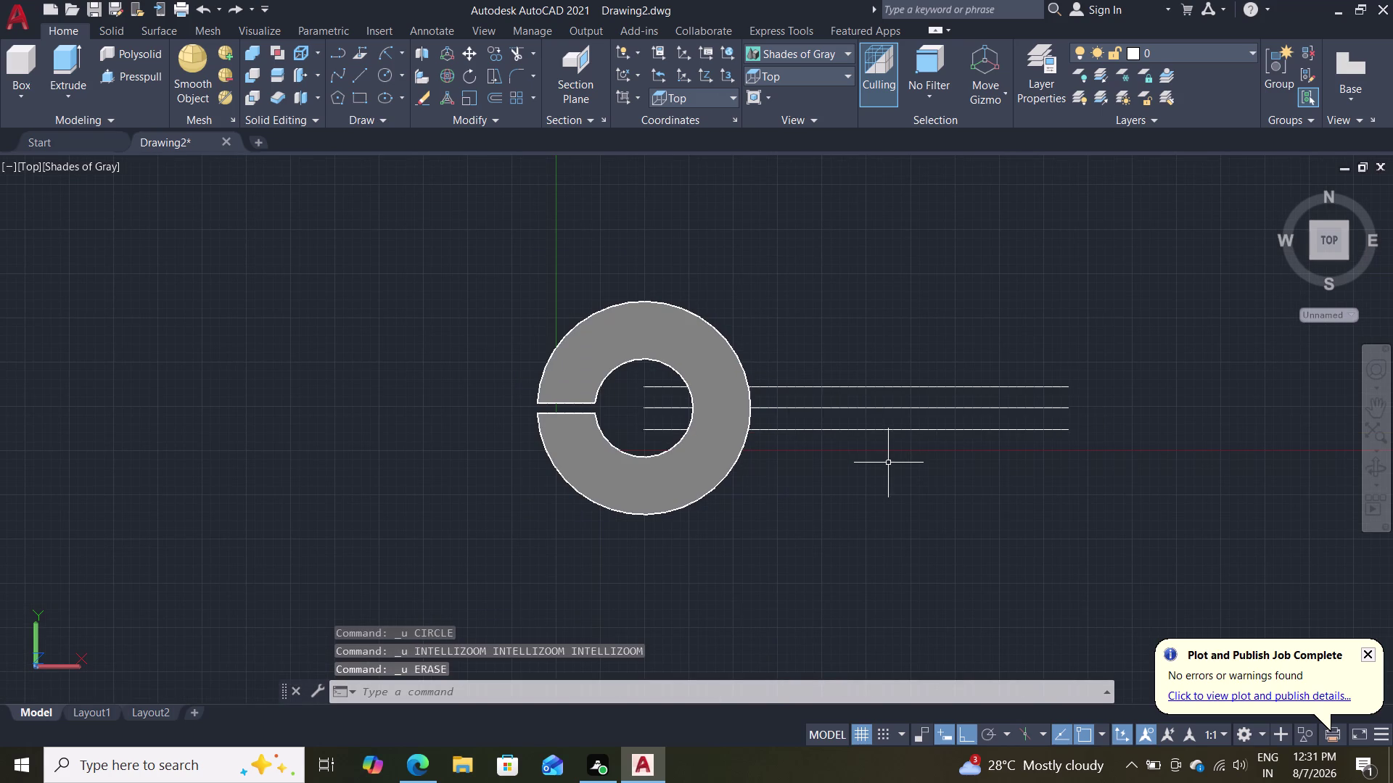
key(c)
key(Escape)
key(Escape)
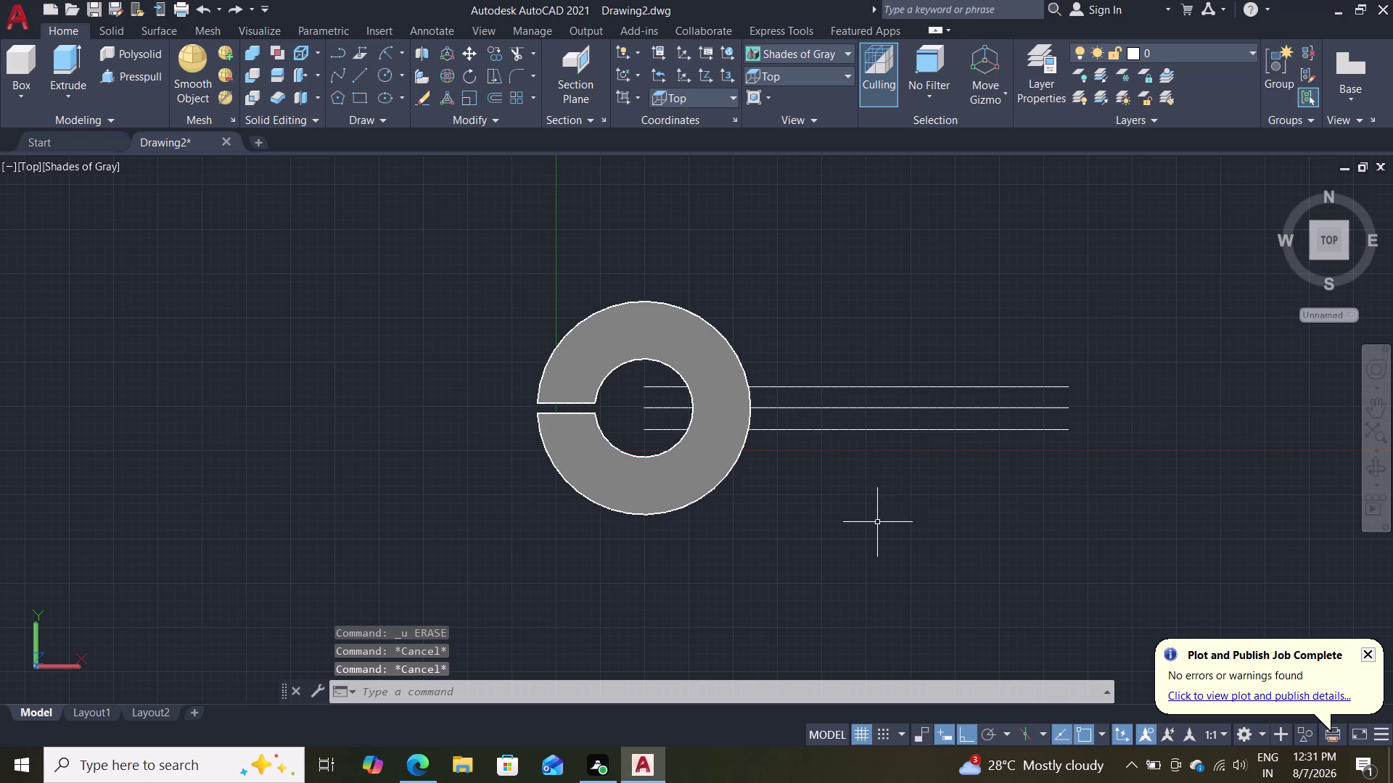
scroll(up, 3)
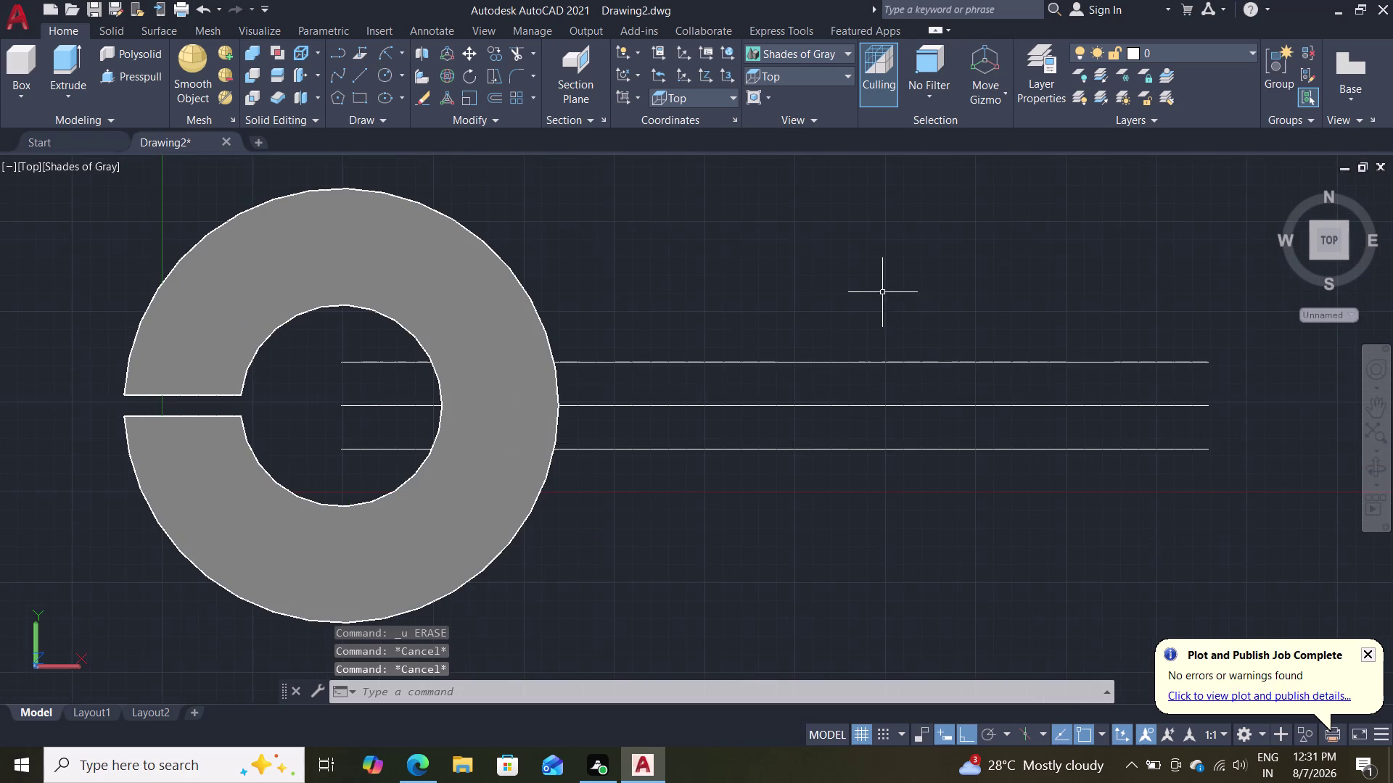
middle_drag(881, 293, 766, 310)
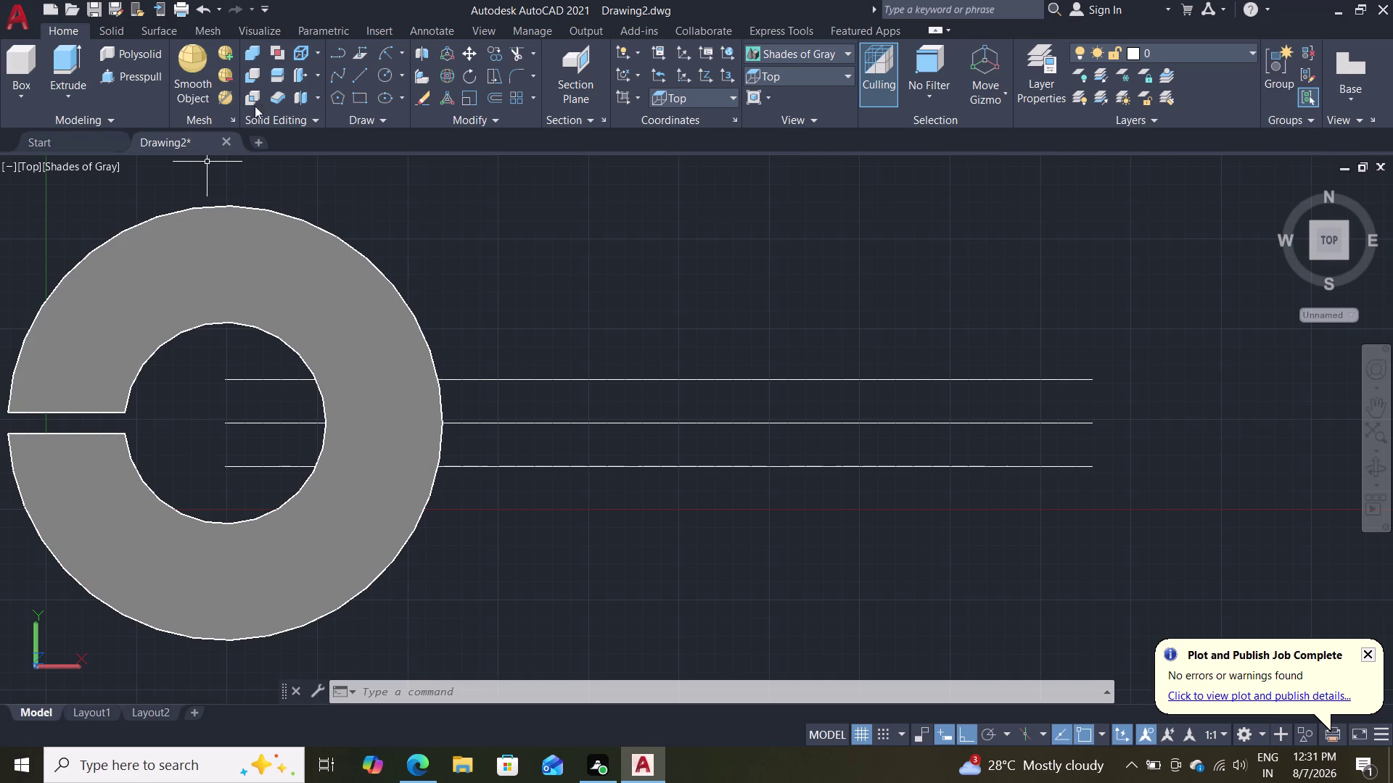
Join the two lines' right ends with a radius-6 arc.
click(383, 53)
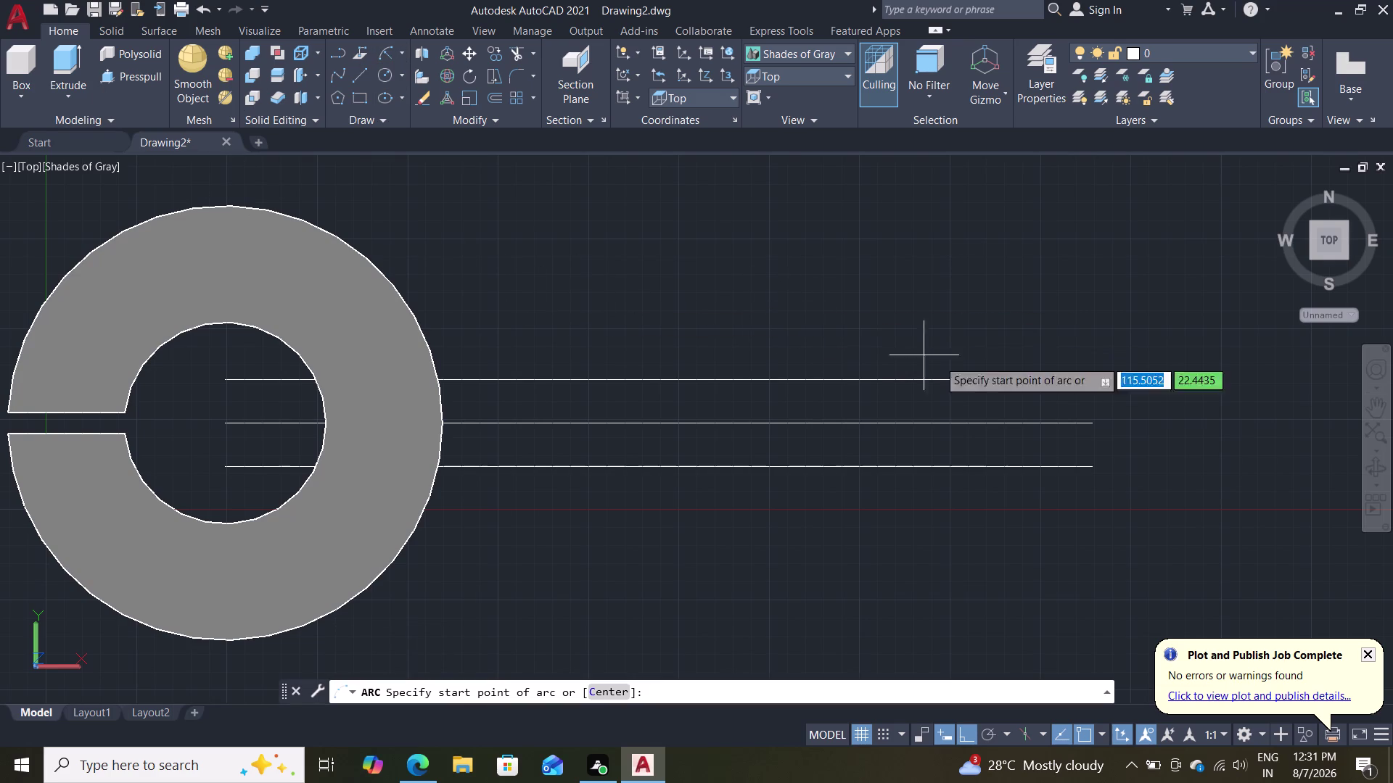
click(1092, 383)
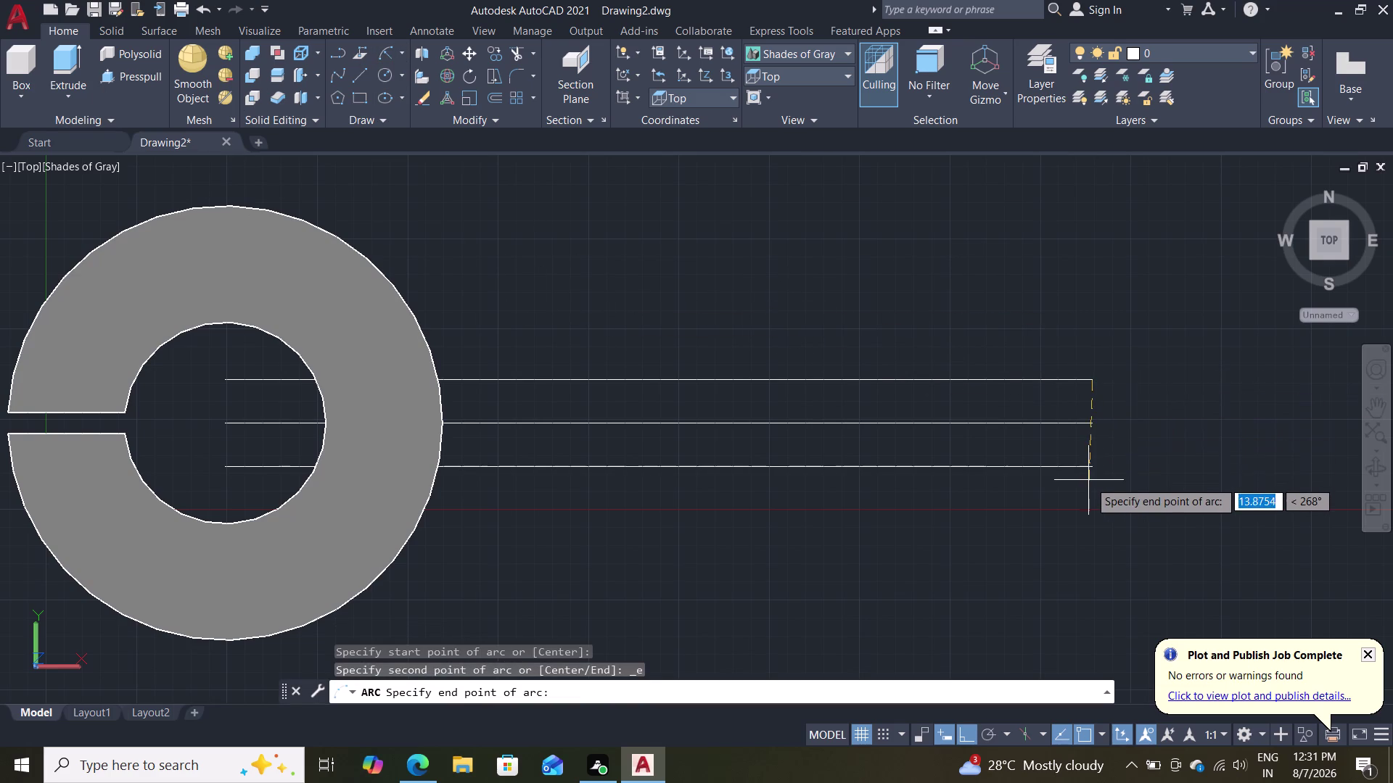
click(1093, 470)
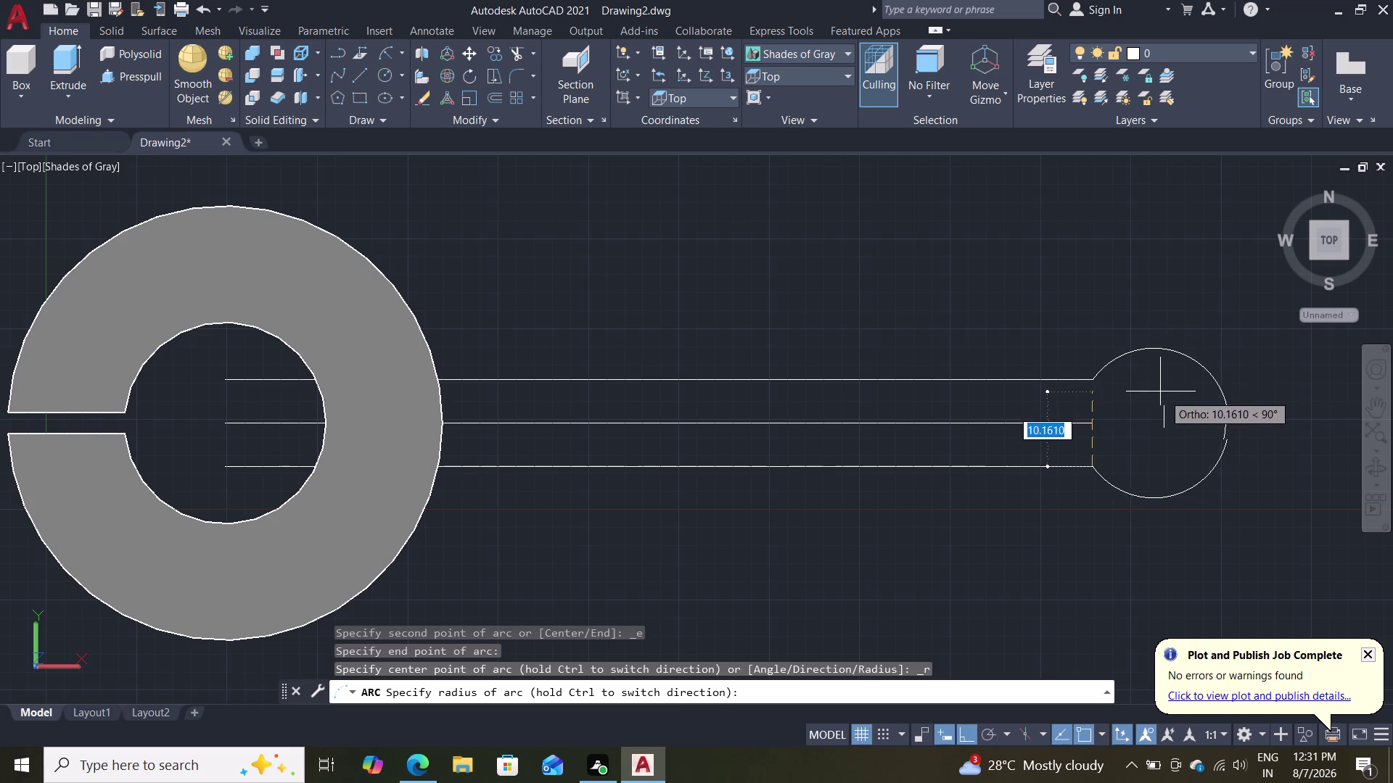
key(Escape)
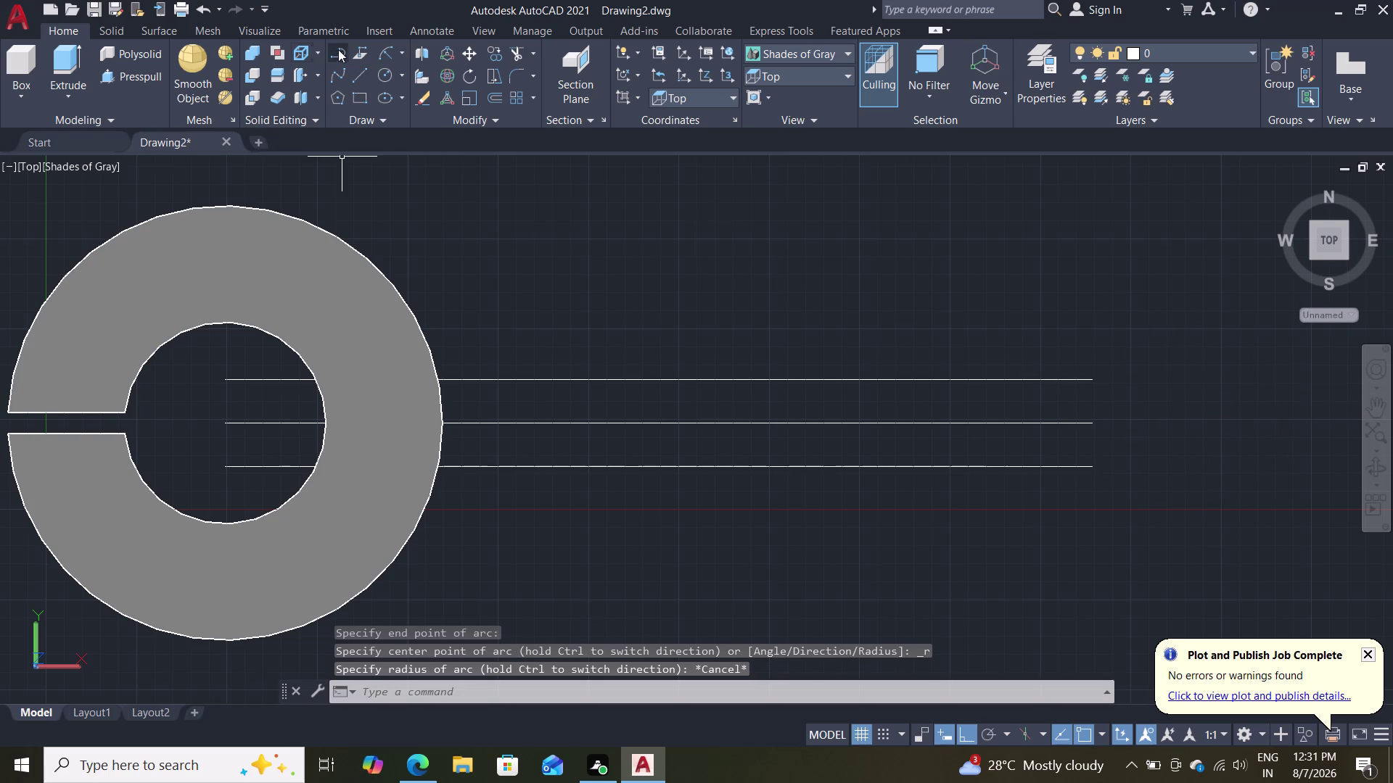
click(389, 53)
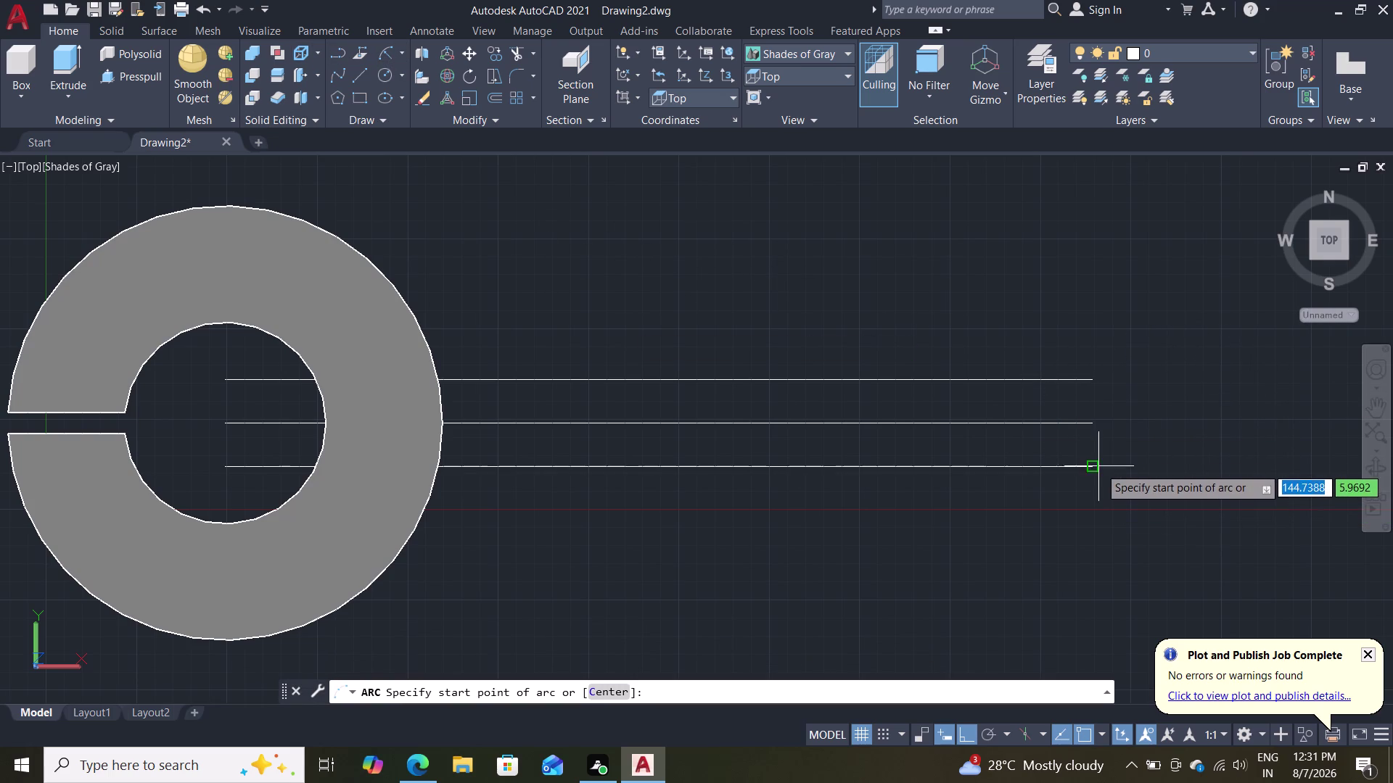
drag(1094, 466, 1091, 457)
click(1094, 376)
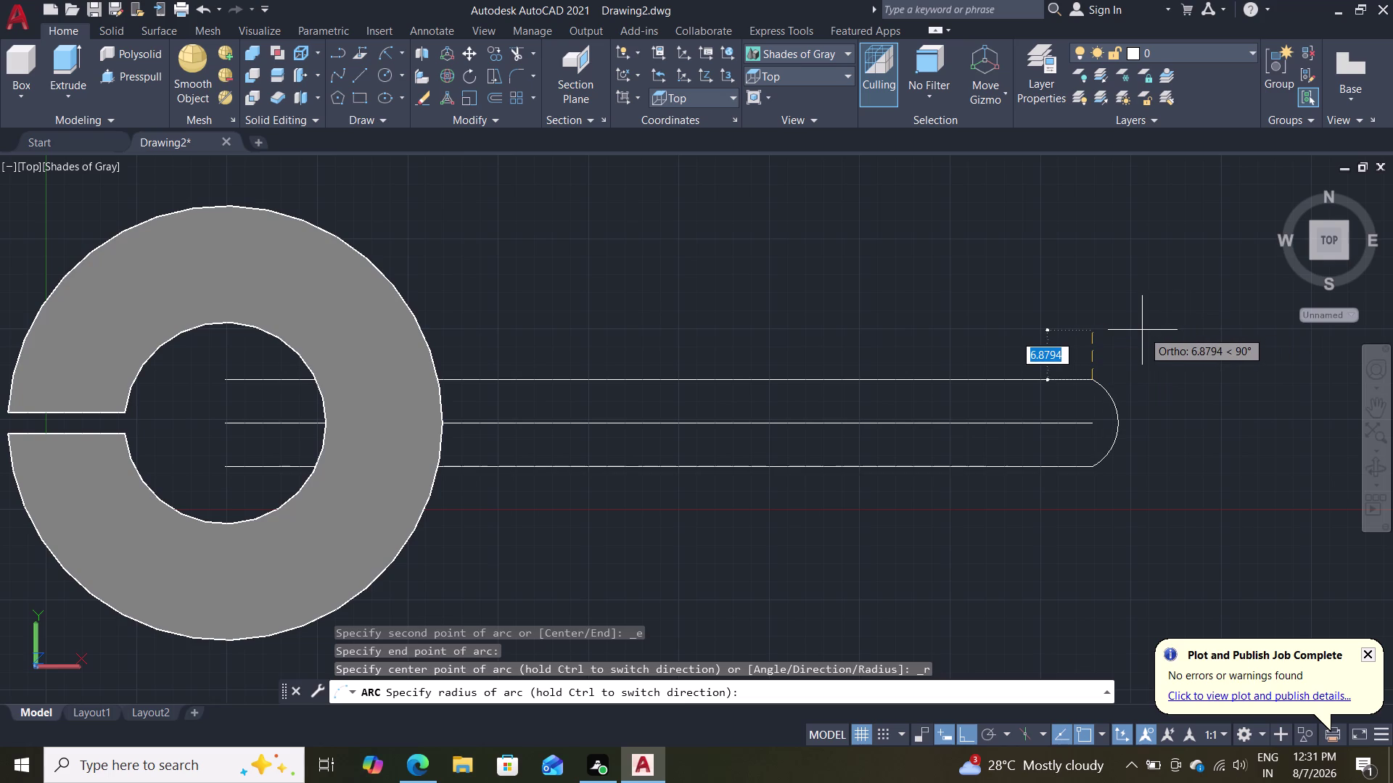
key(6)
key(Return)
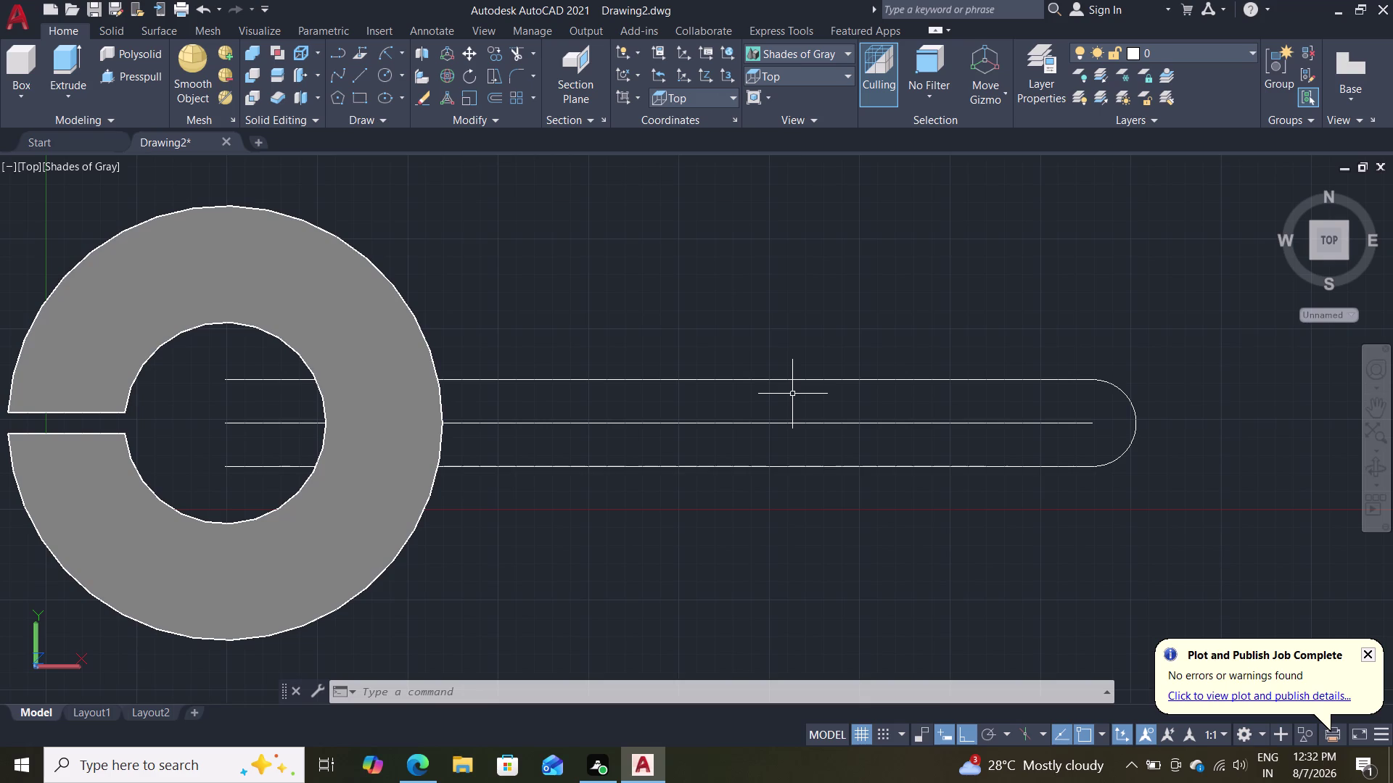
Draw a vertical guide line 60 units left of the slot's right end.
key(l)
key(Return)
click(1092, 464)
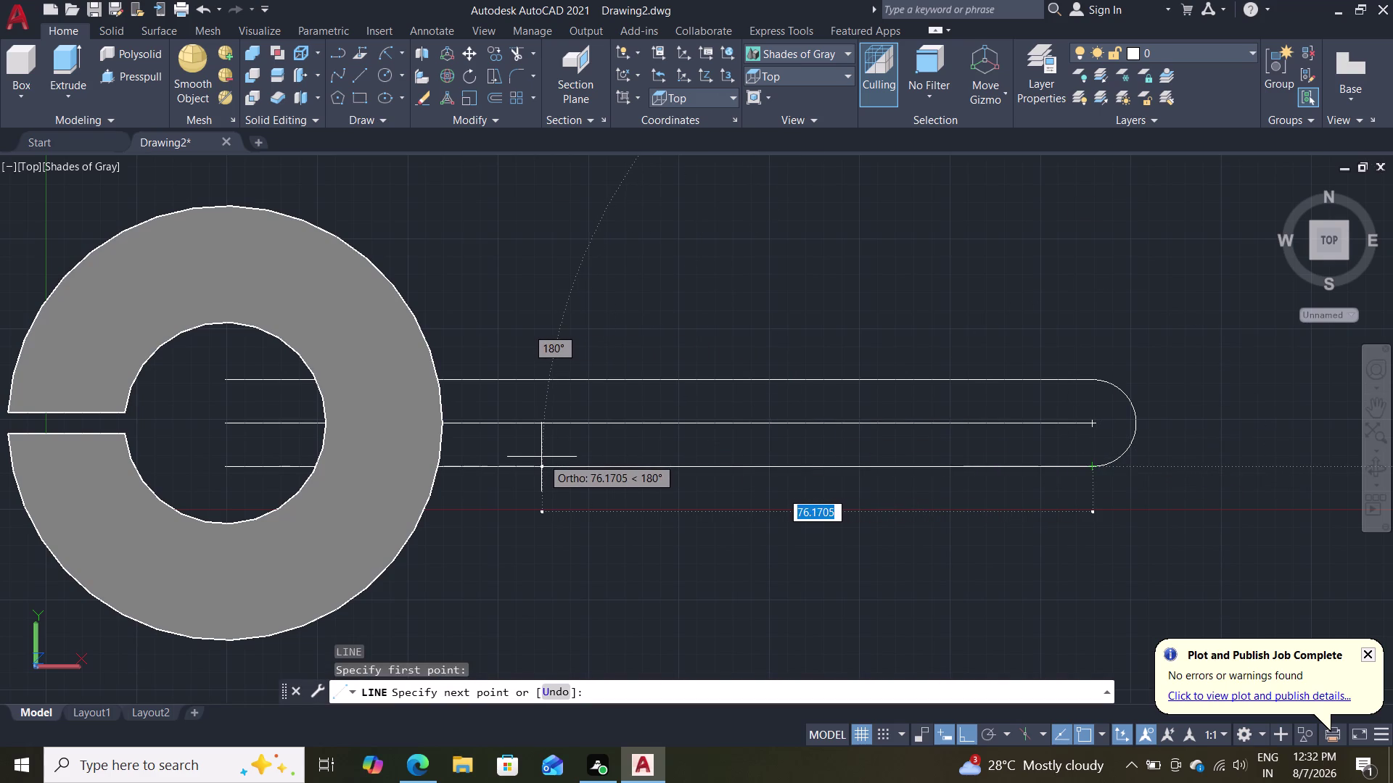
text(60)
key(Return)
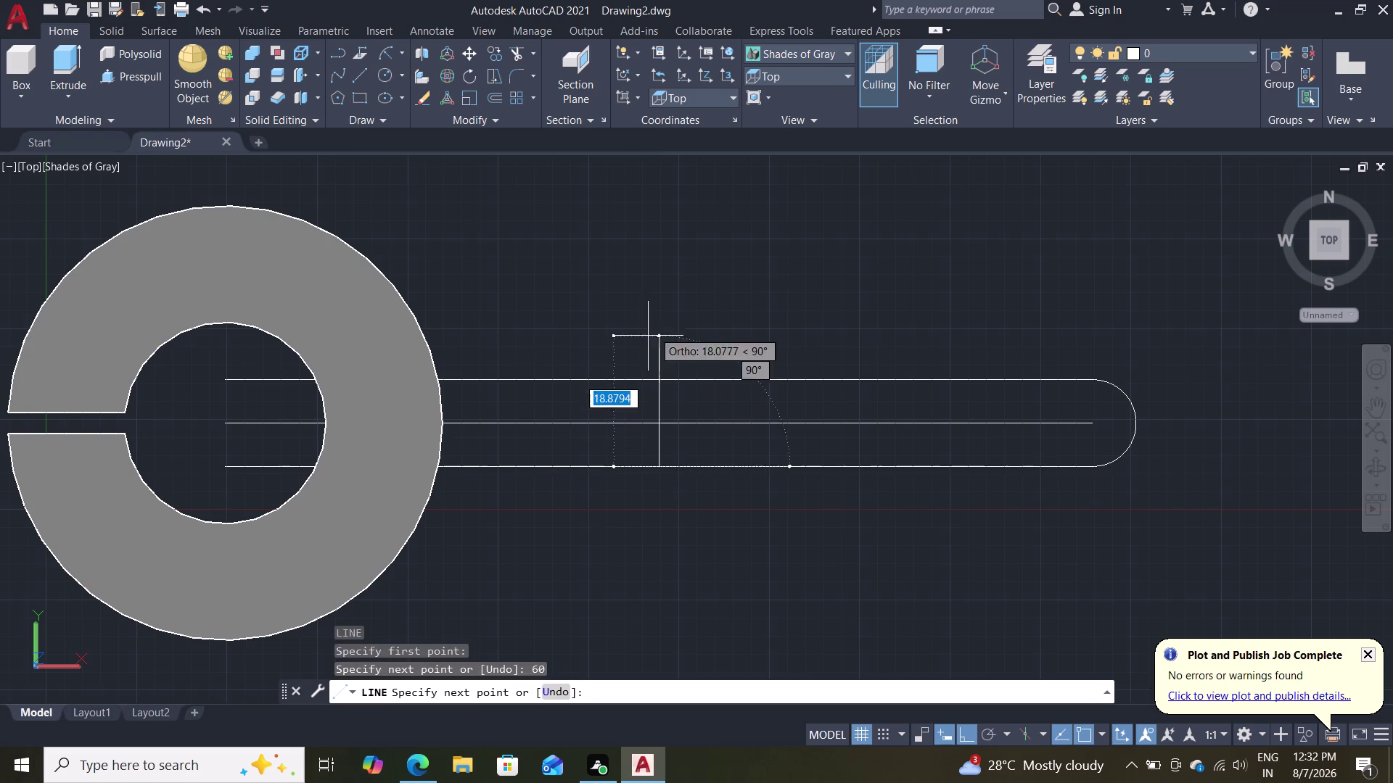
click(661, 377)
key(Escape)
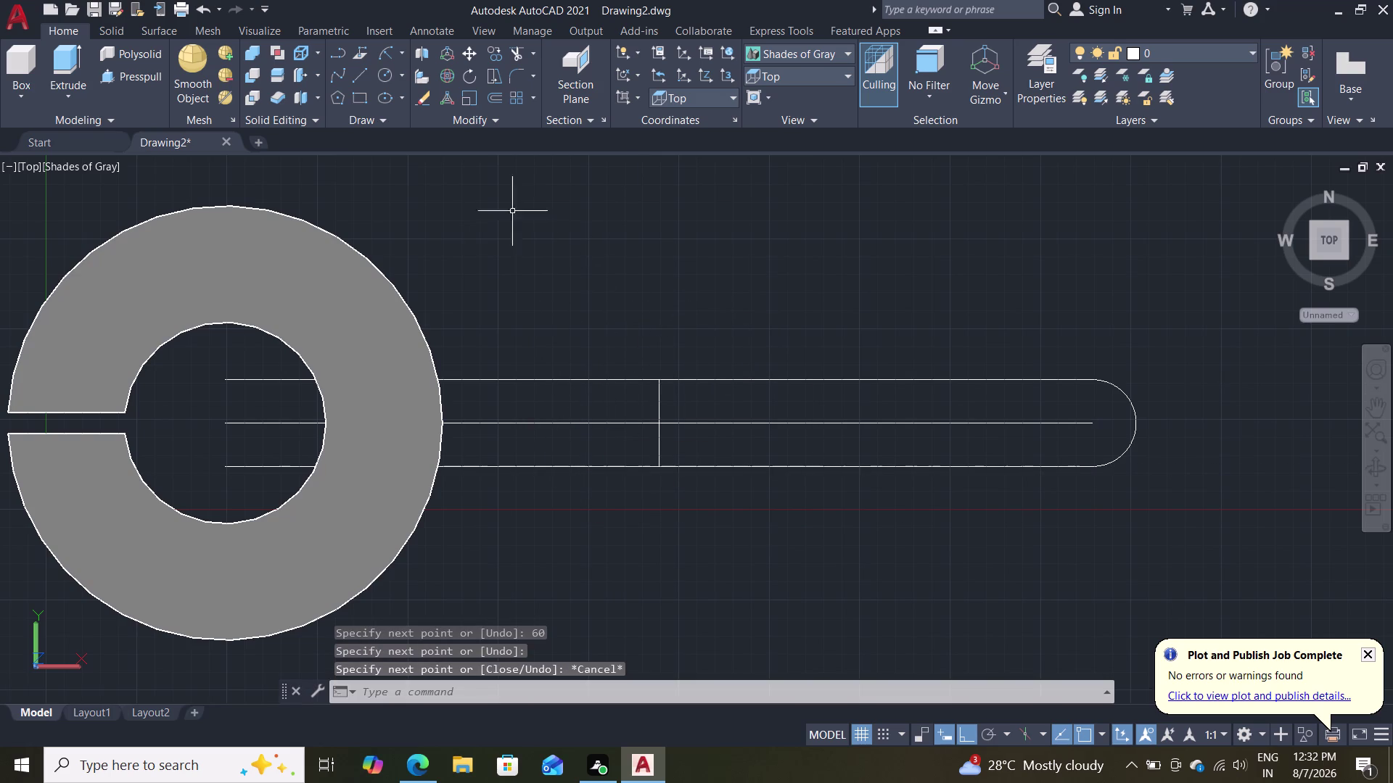
Cap the slot's left end with a radius-6 arc and erase the guide line.
click(381, 49)
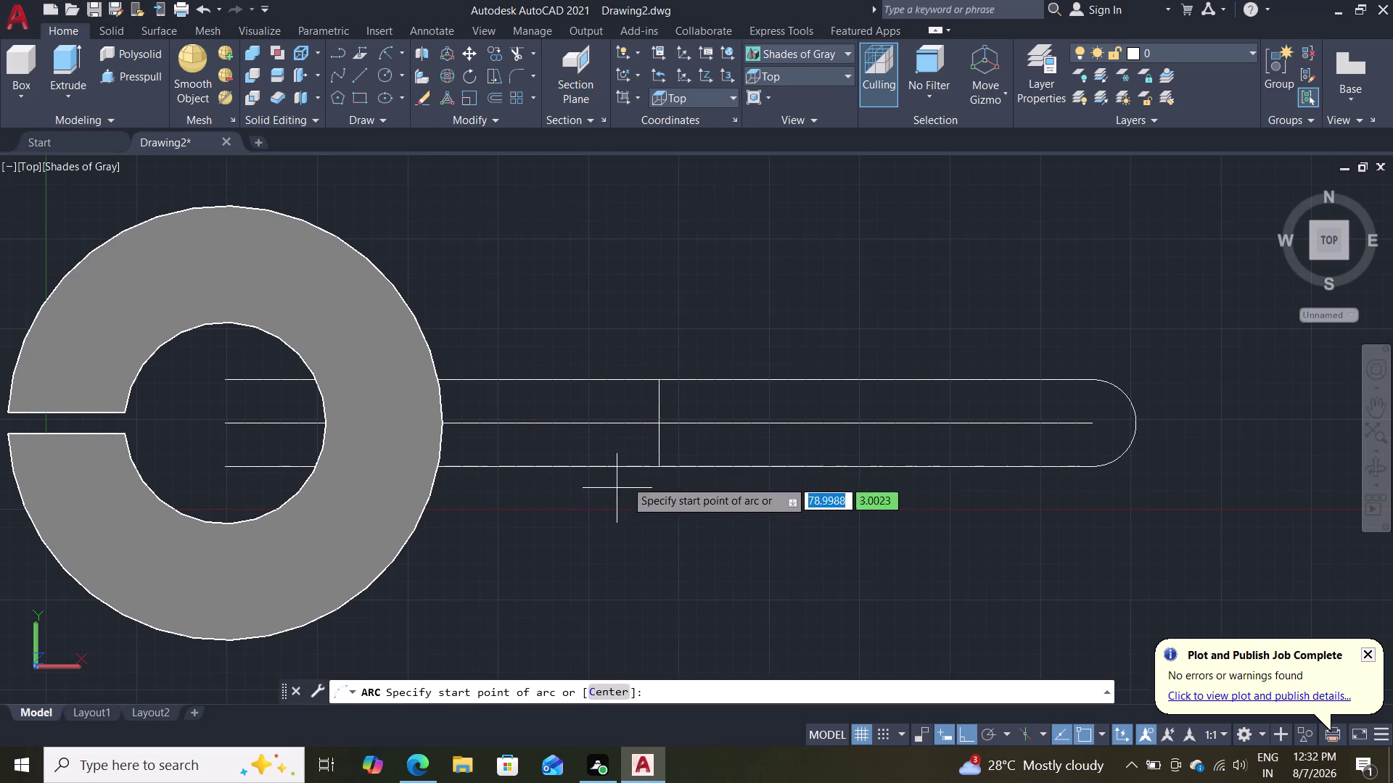
click(658, 466)
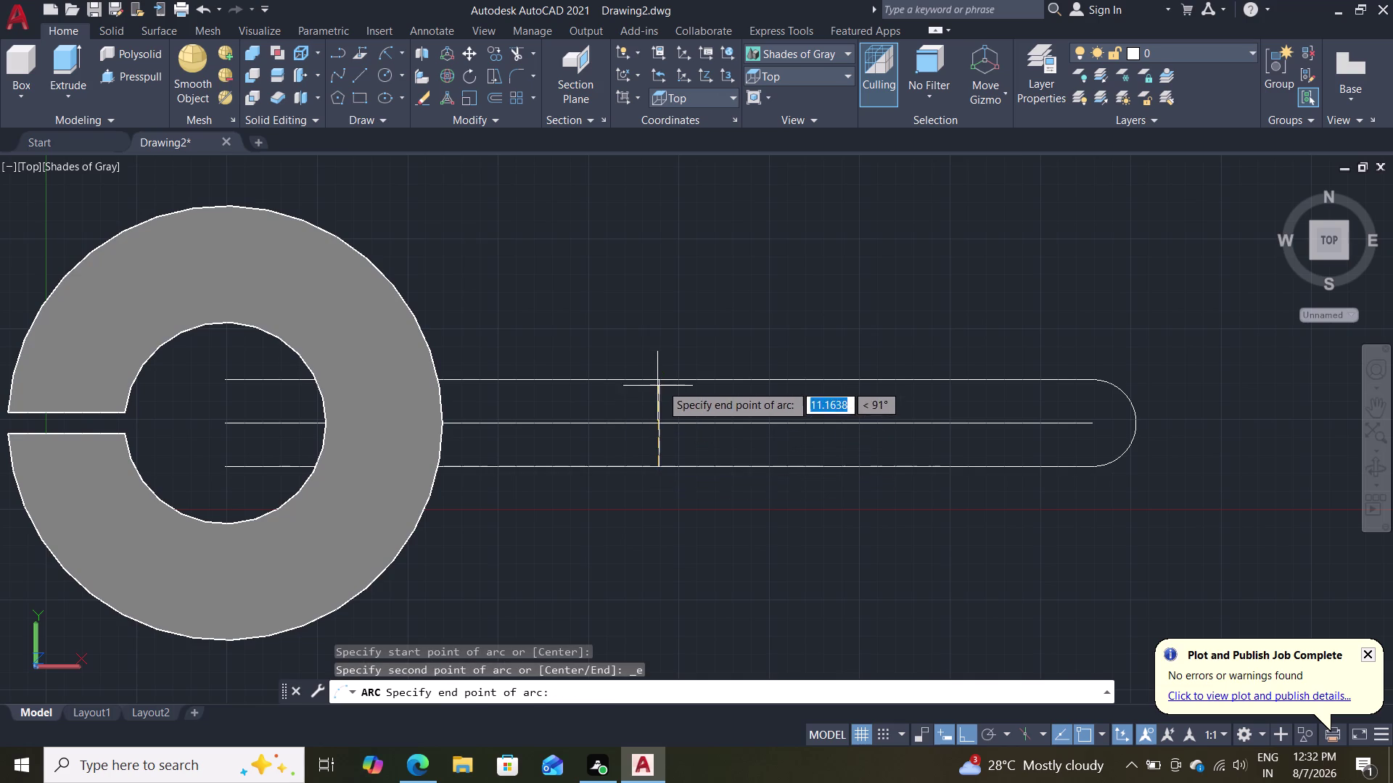
double_click(664, 381)
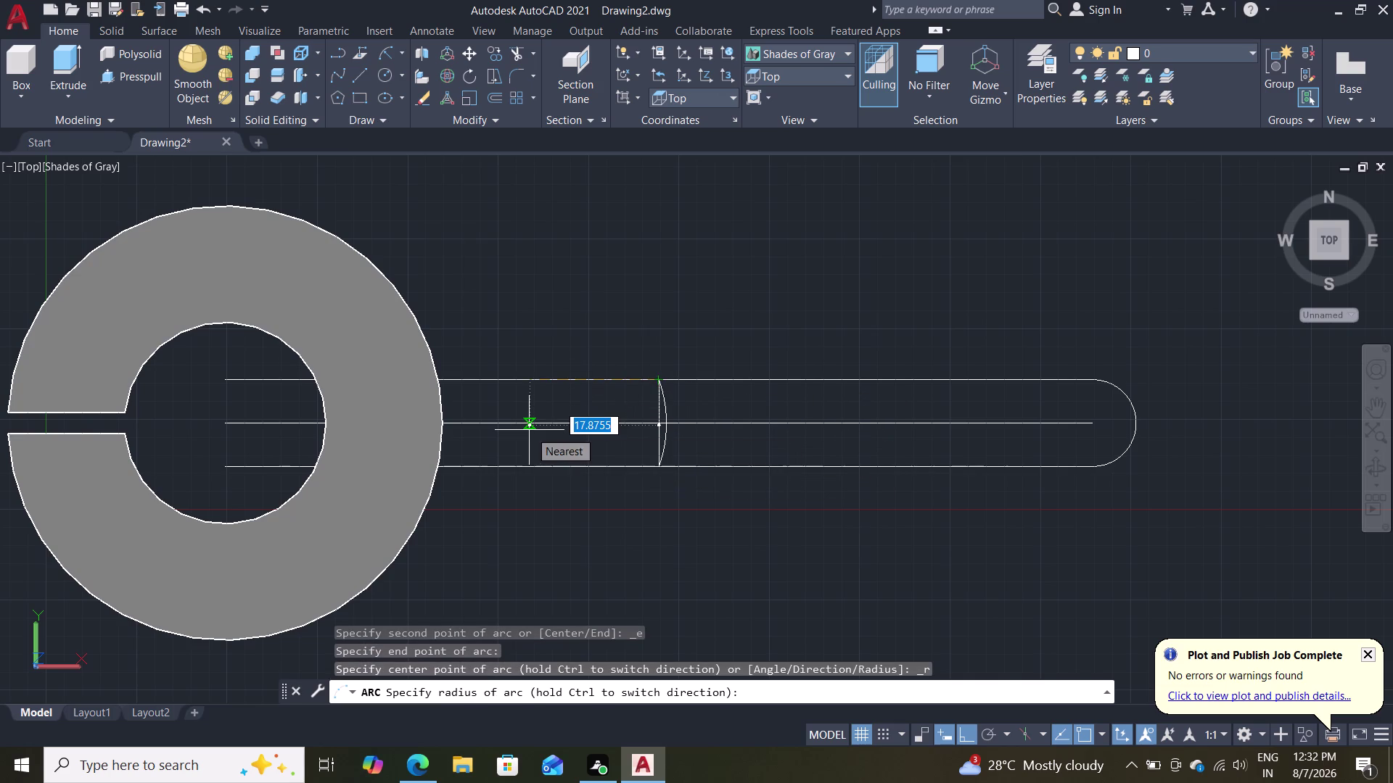
key(Escape)
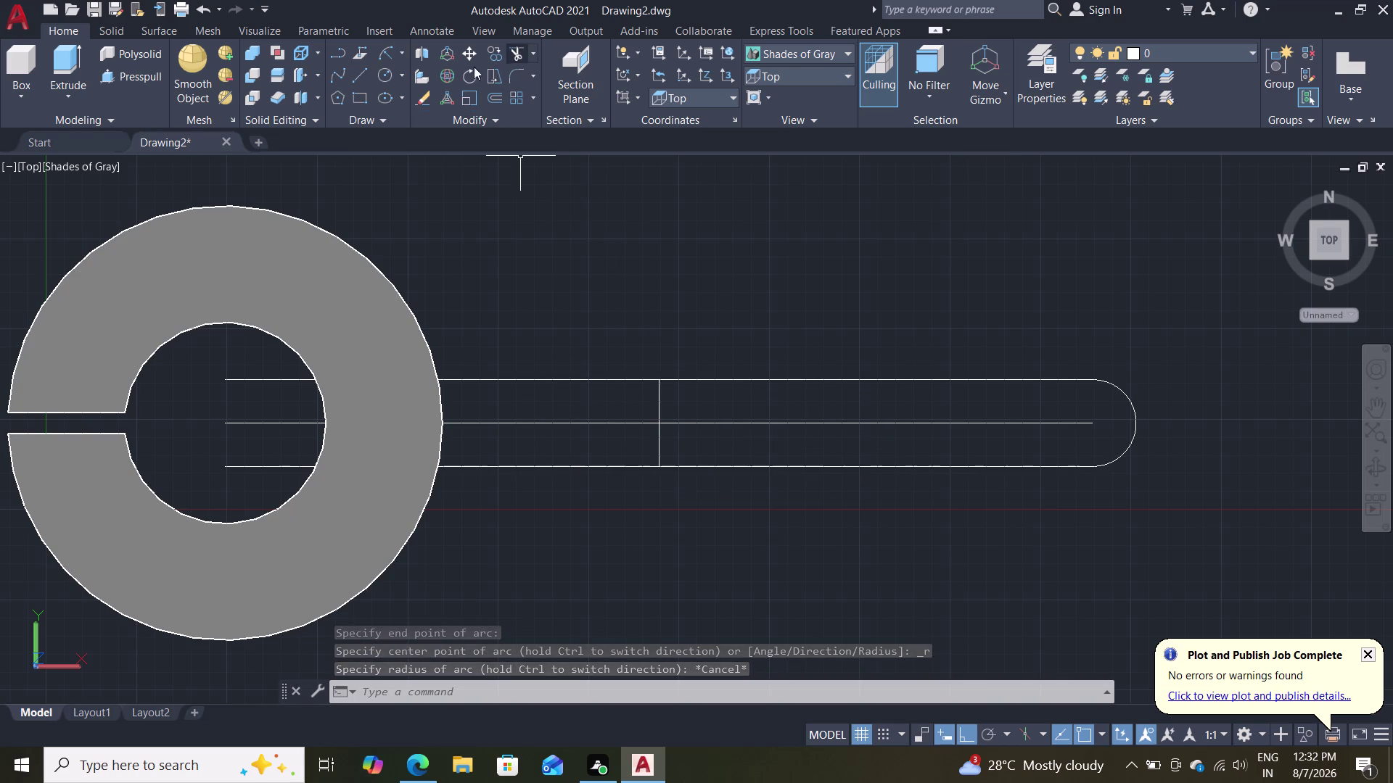
click(380, 49)
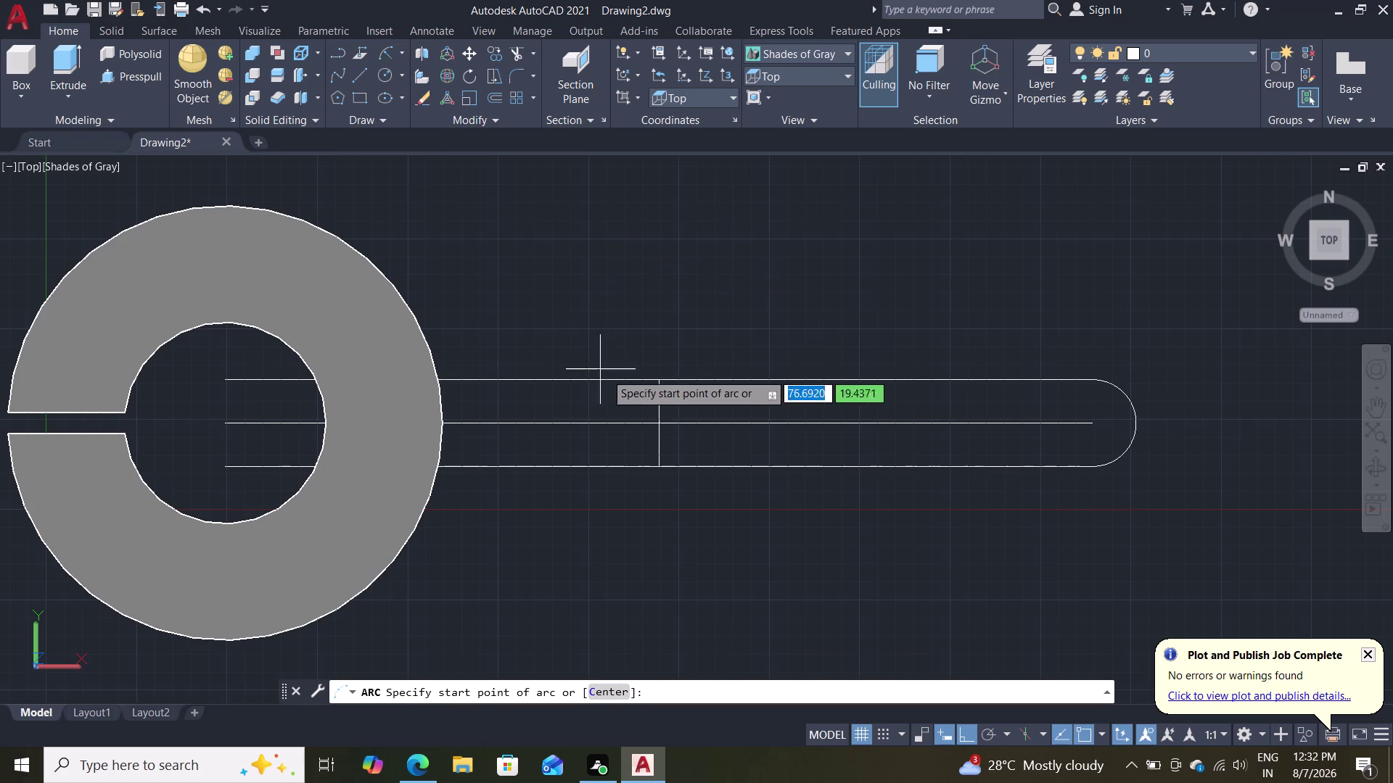
click(660, 378)
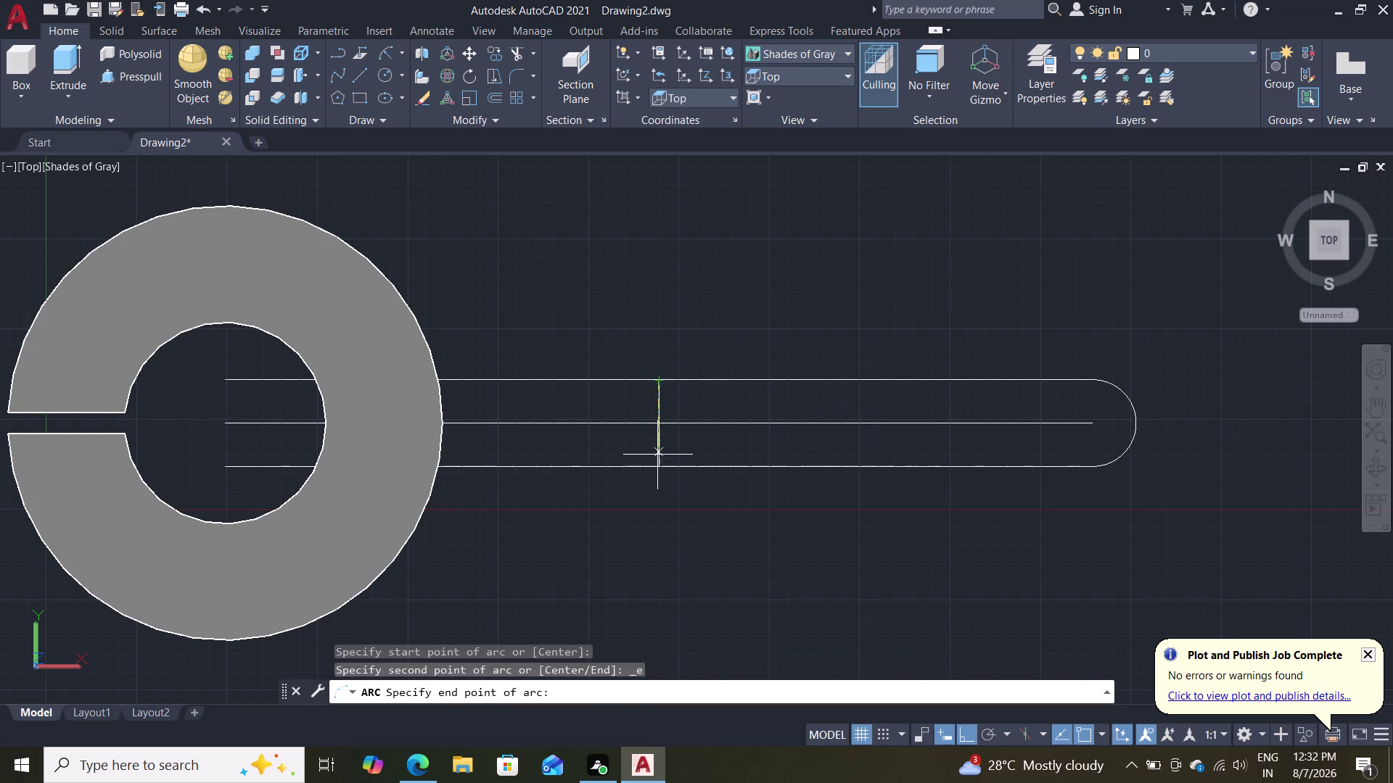
double_click(665, 468)
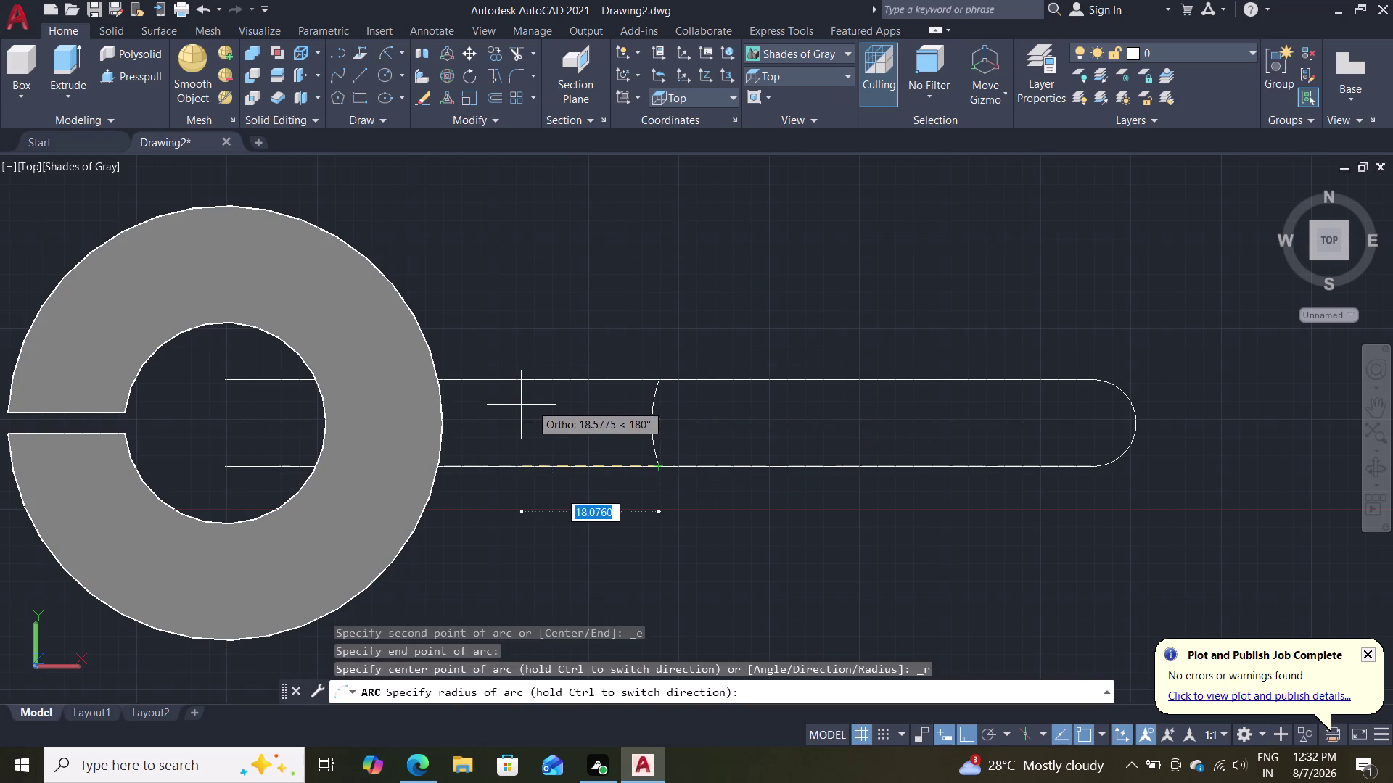
key(6)
key(Return)
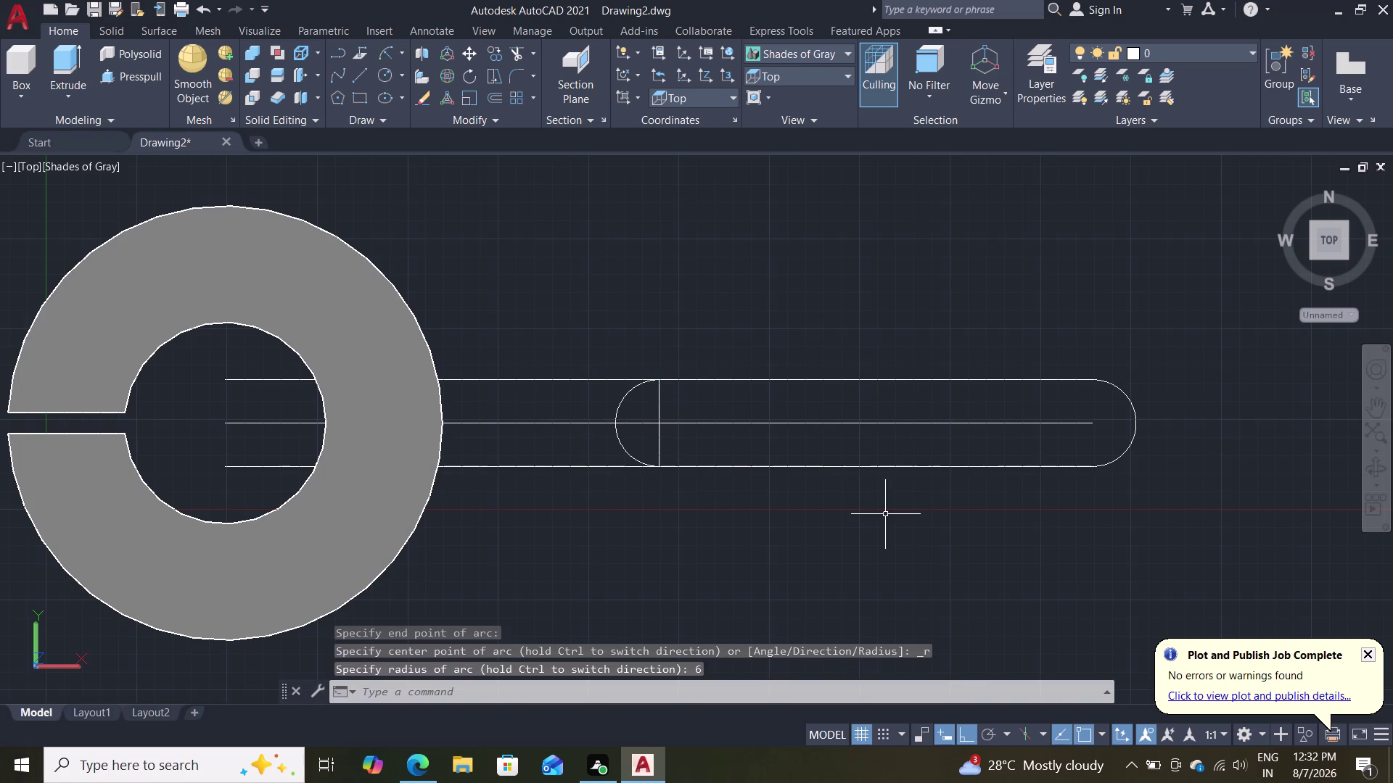
click(657, 409)
key(Delete)
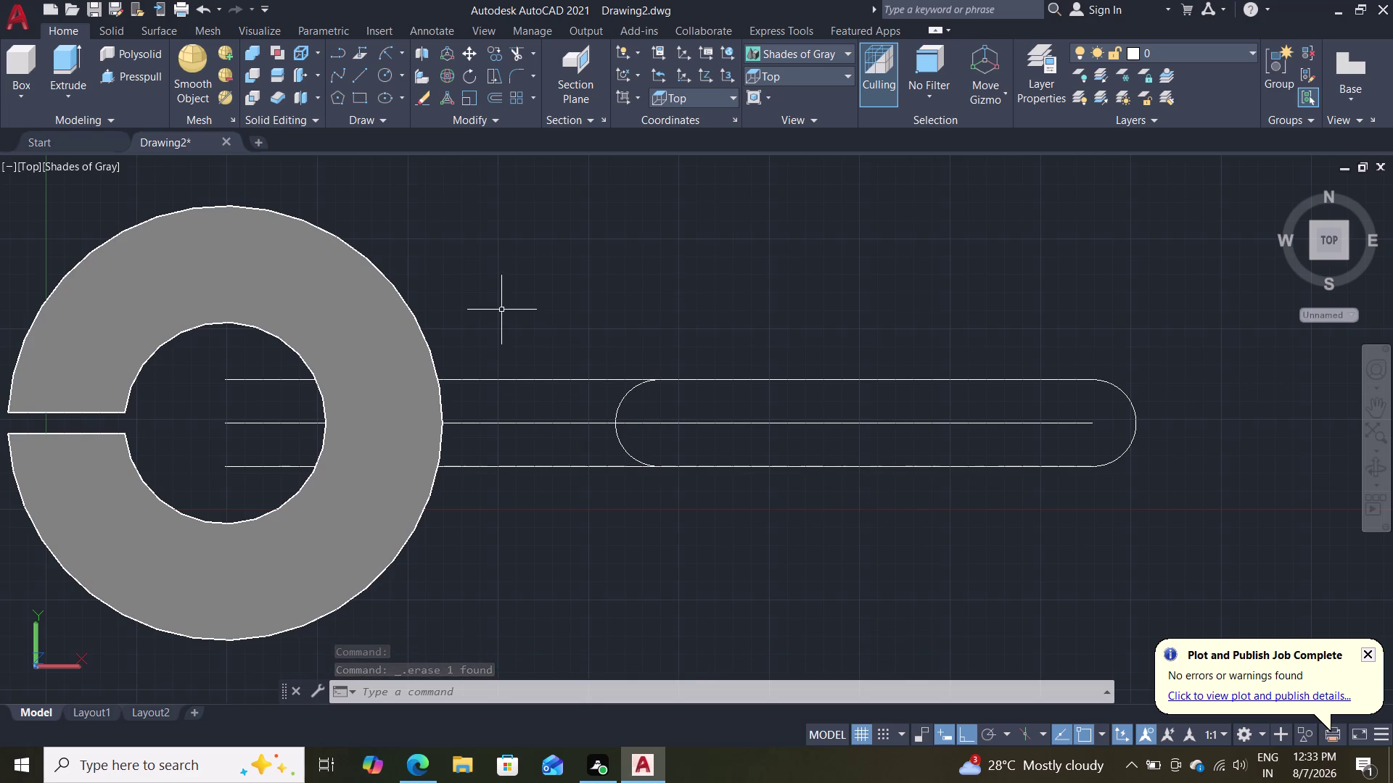
Erase the leftover centre line segment after abandoning a first trim attempt.
text(tr)
key(Return)
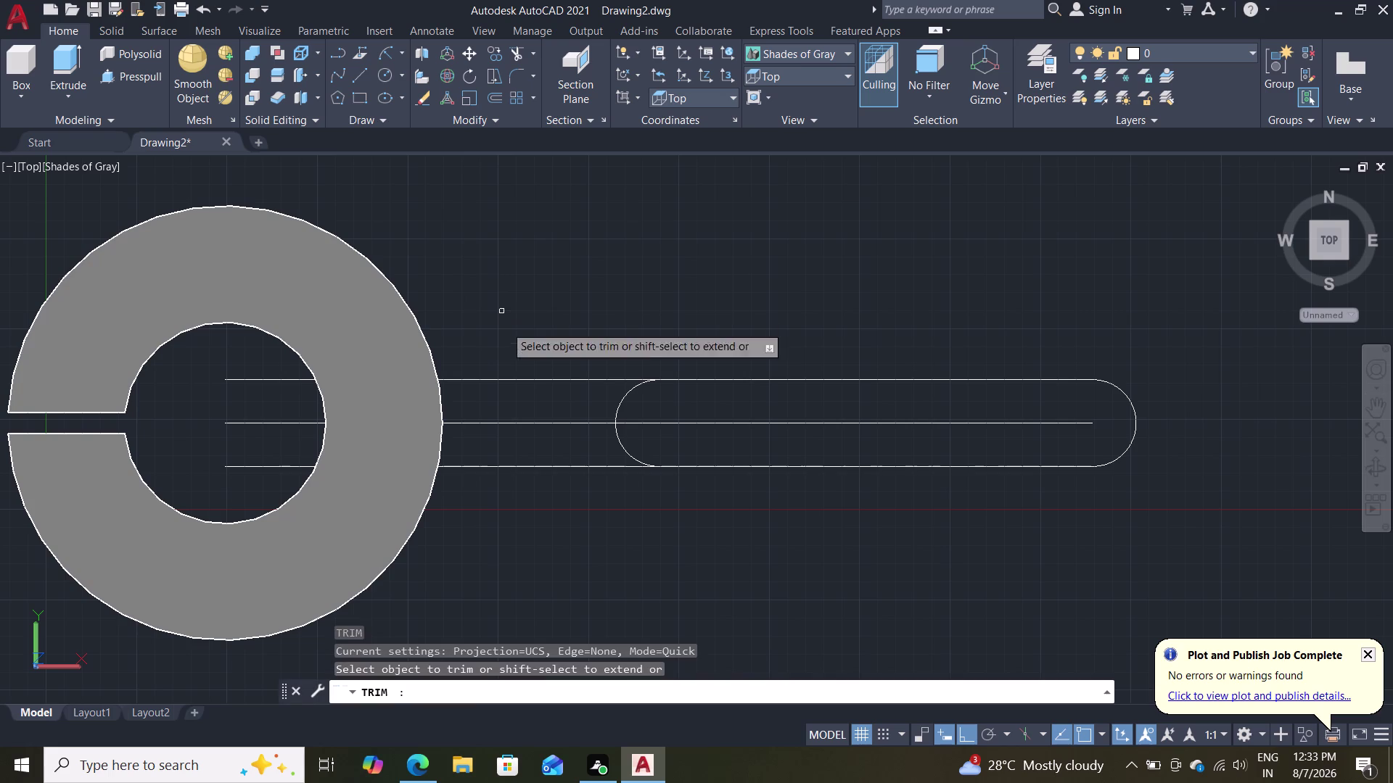
scroll(up, 3)
scroll(up, 3)
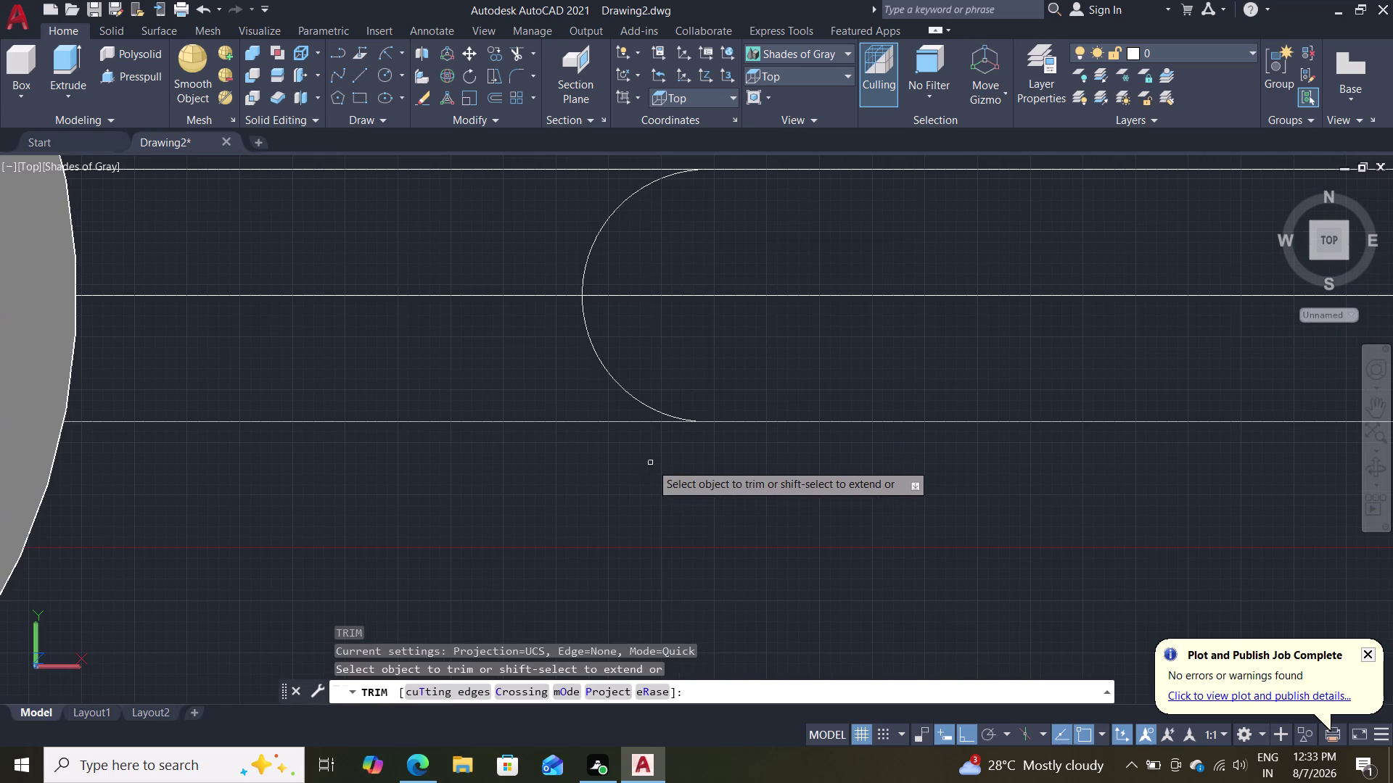
scroll(down, 3)
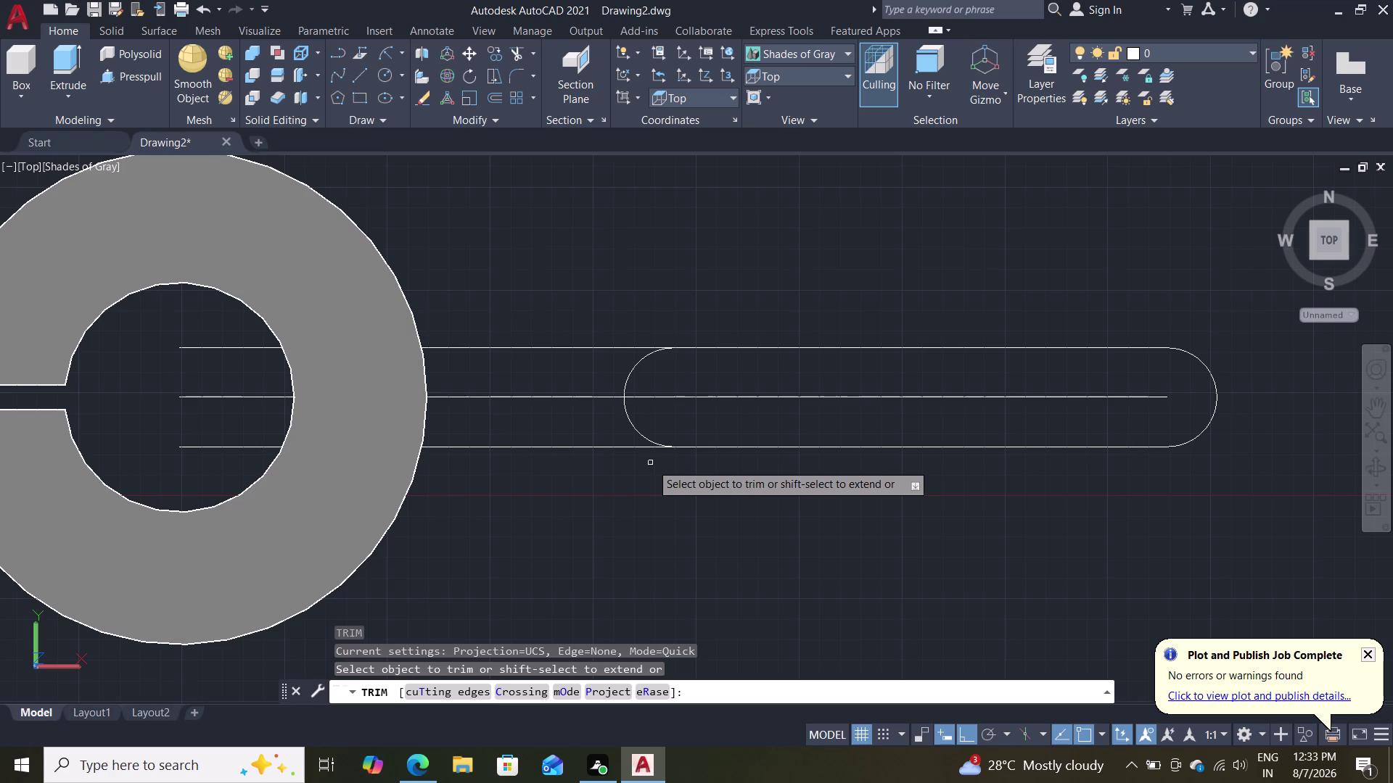
key(Escape)
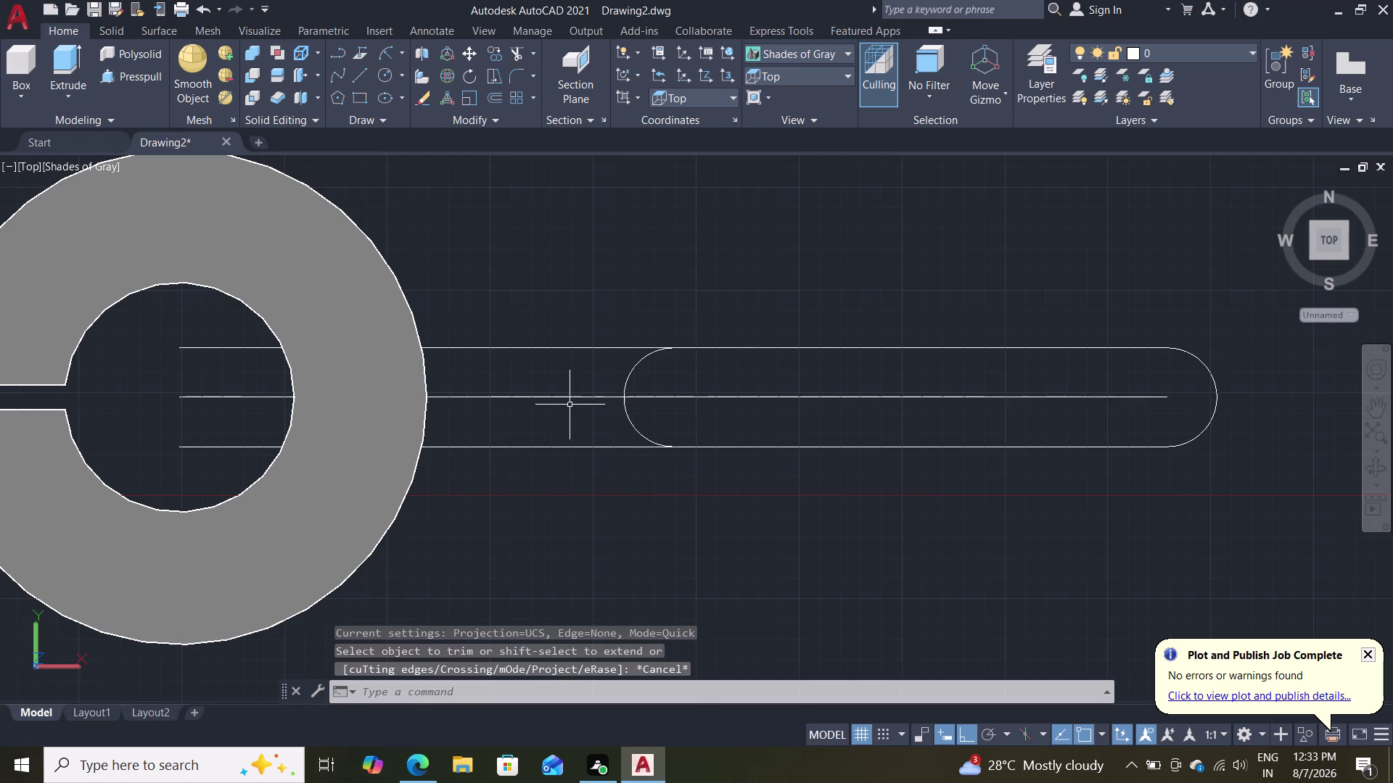
click(572, 396)
key(Delete)
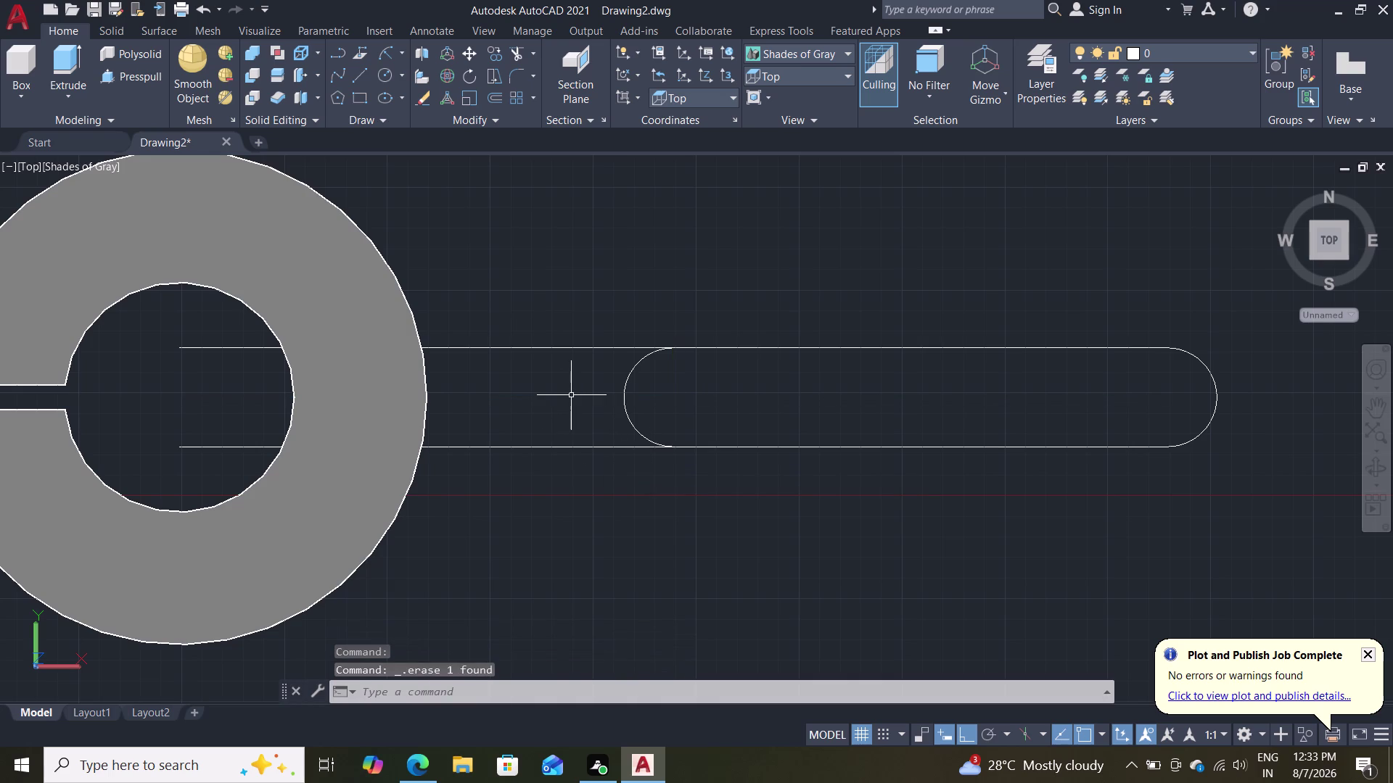
Fence-trim the leftover arm lines and recentre the view on the collar and slot.
text(tr)
key(Return)
click(565, 285)
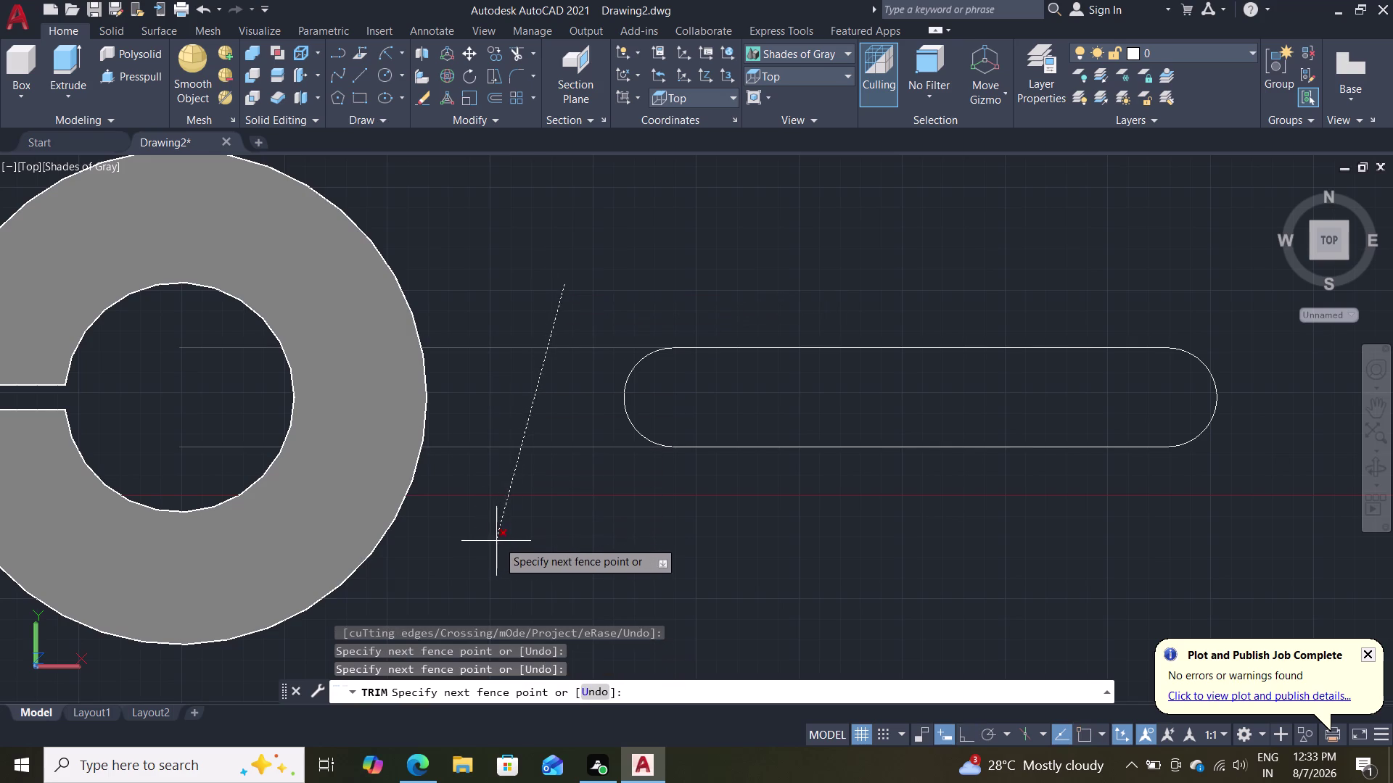
click(514, 547)
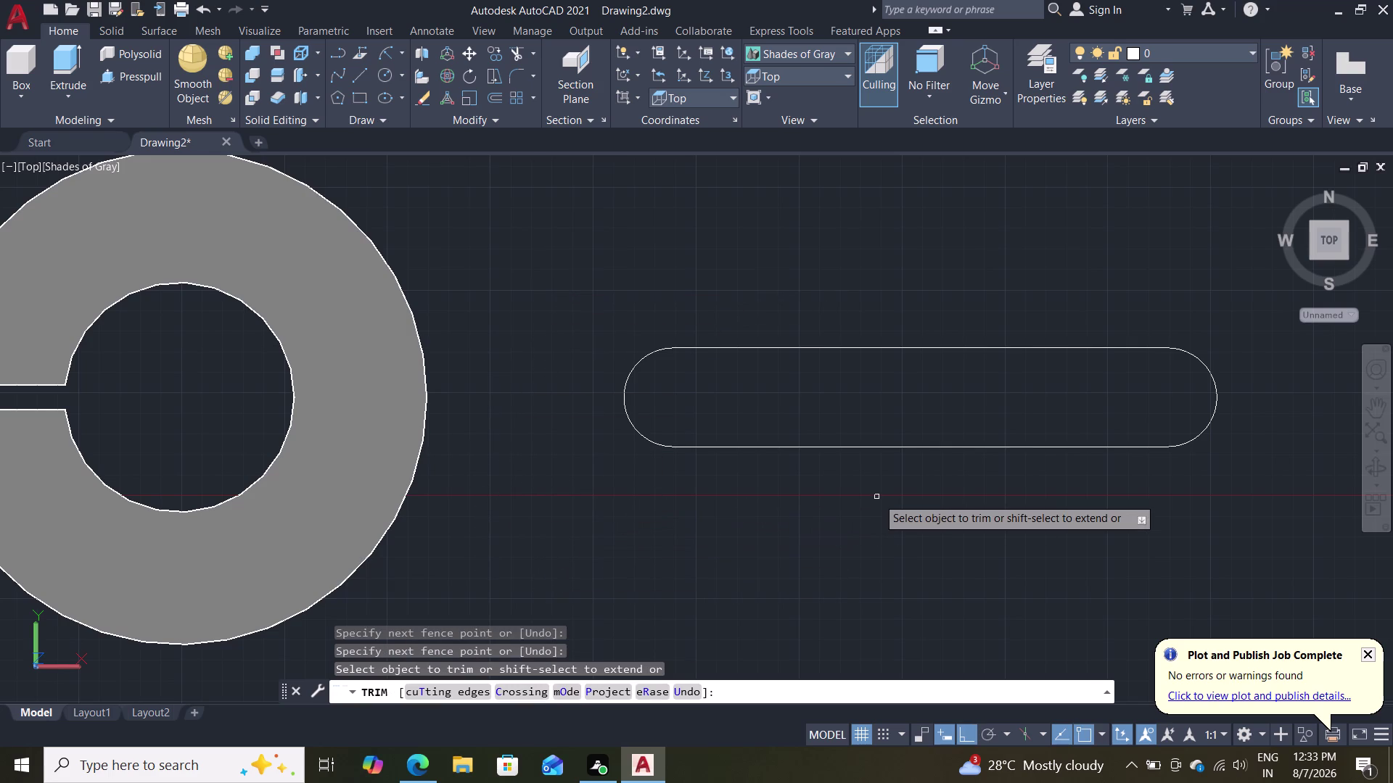
key(Escape)
scroll(down, 3)
middle_drag(843, 514, 630, 525)
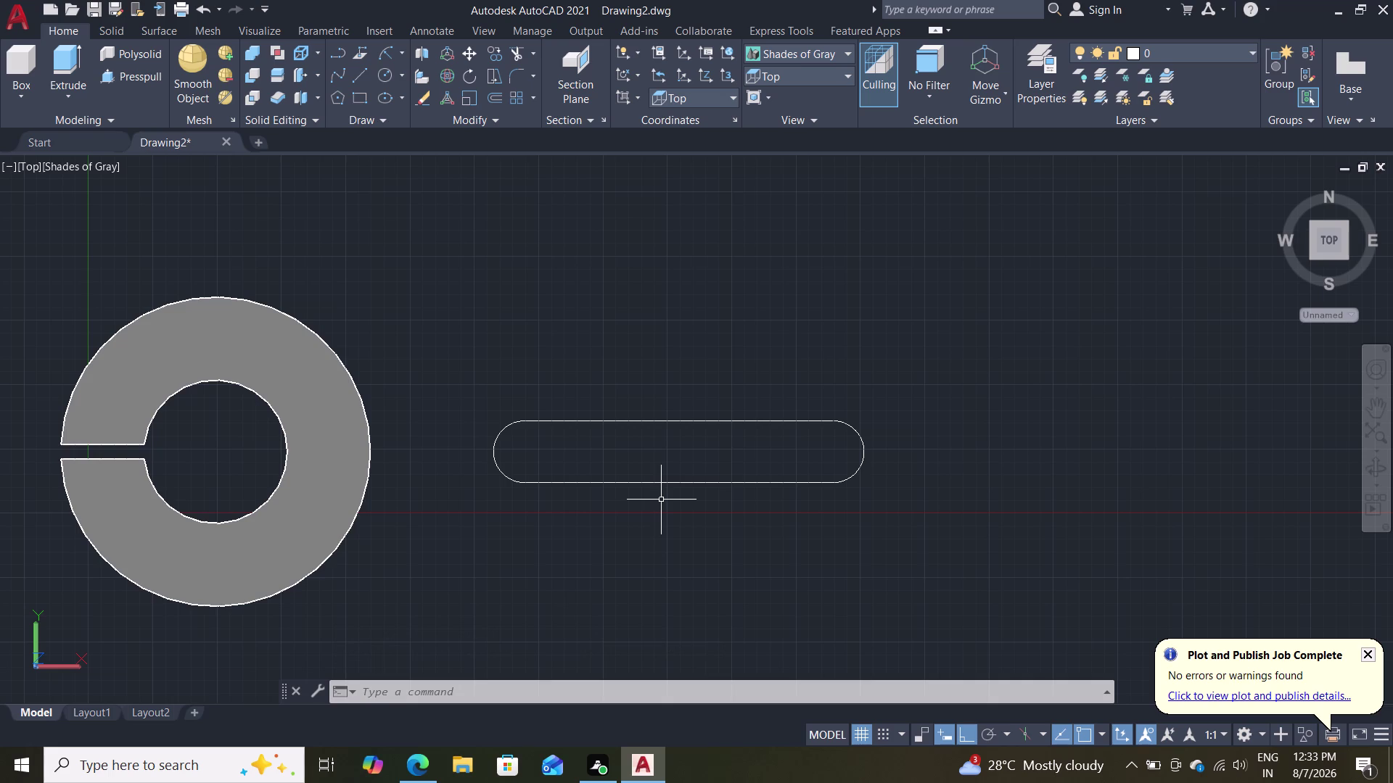
Draw a vertical line from the slot's right arc centre, 15 units up and 30 down.
key(l)
key(Return)
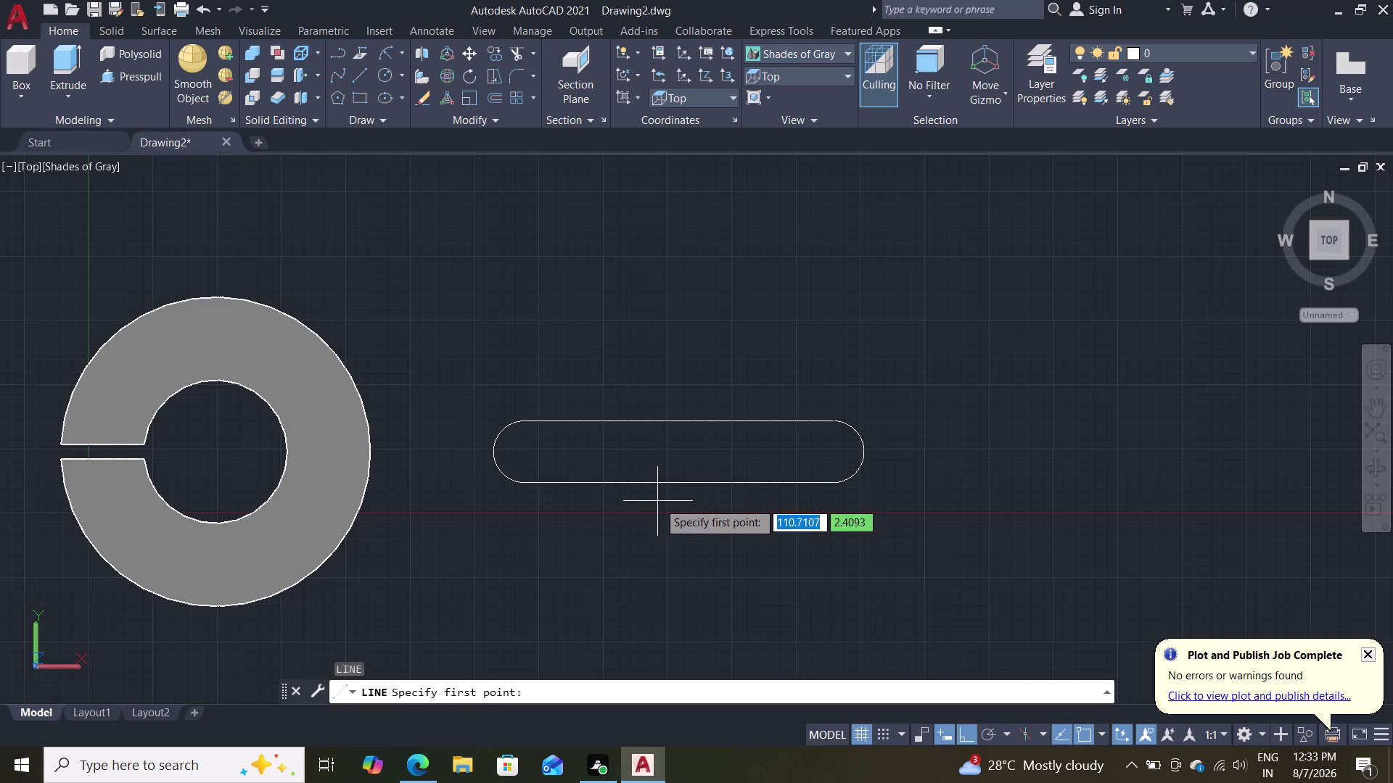
key(Escape)
key(l)
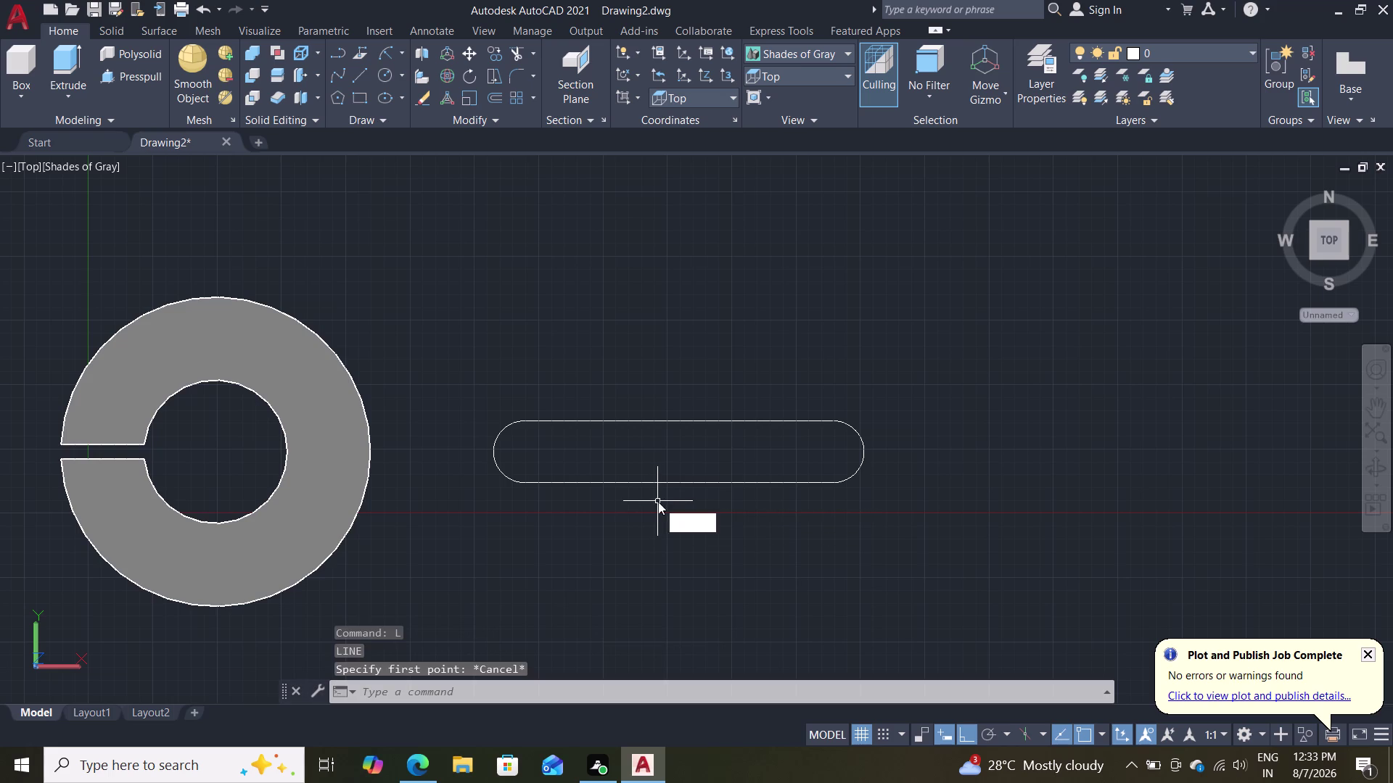
key(Return)
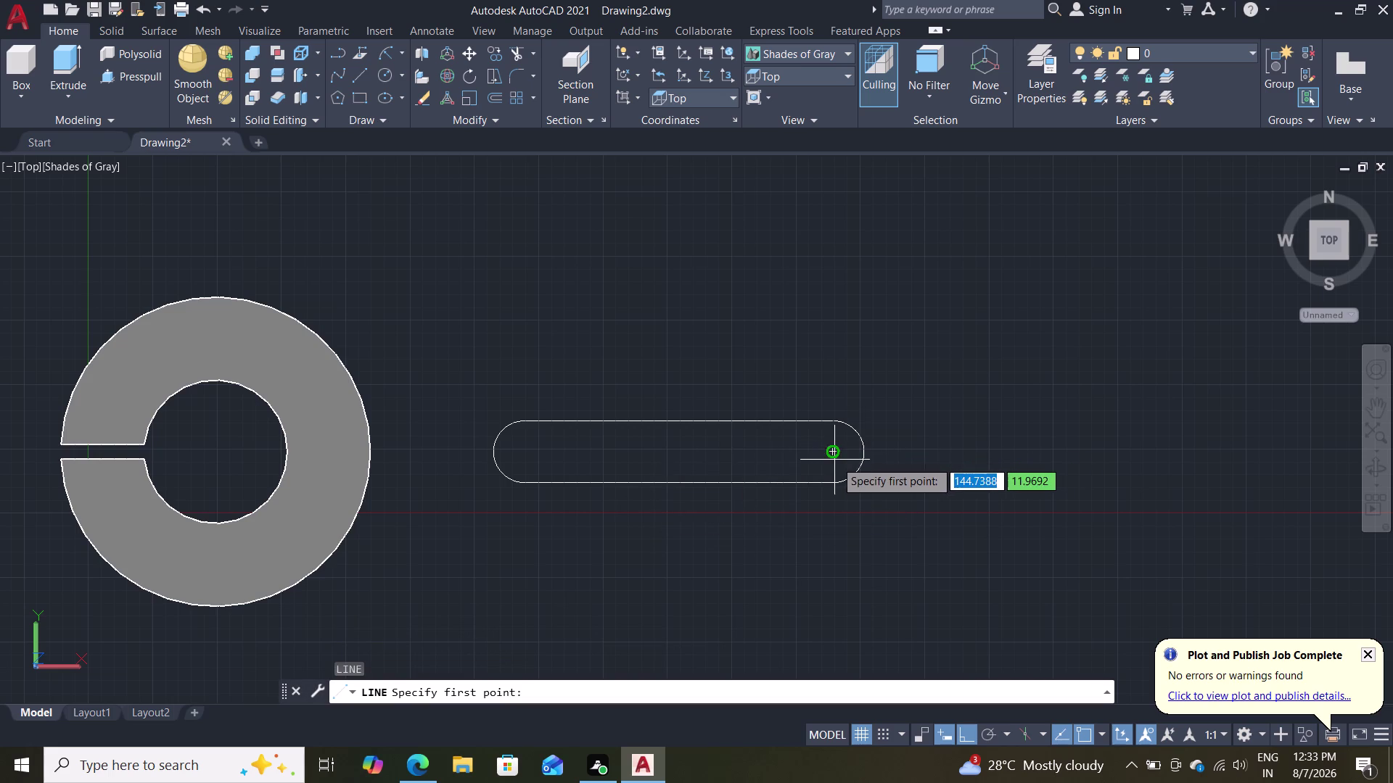
click(832, 451)
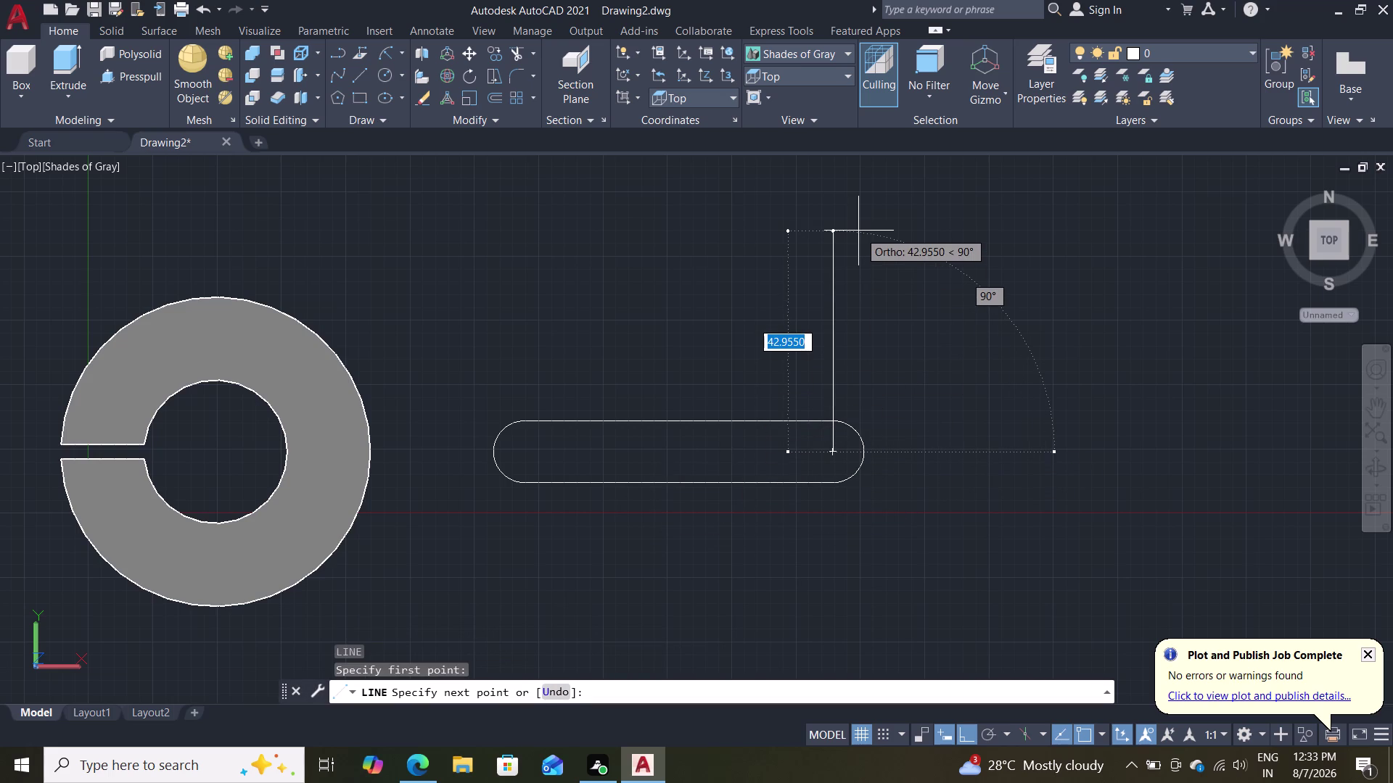
text(15)
key(Return)
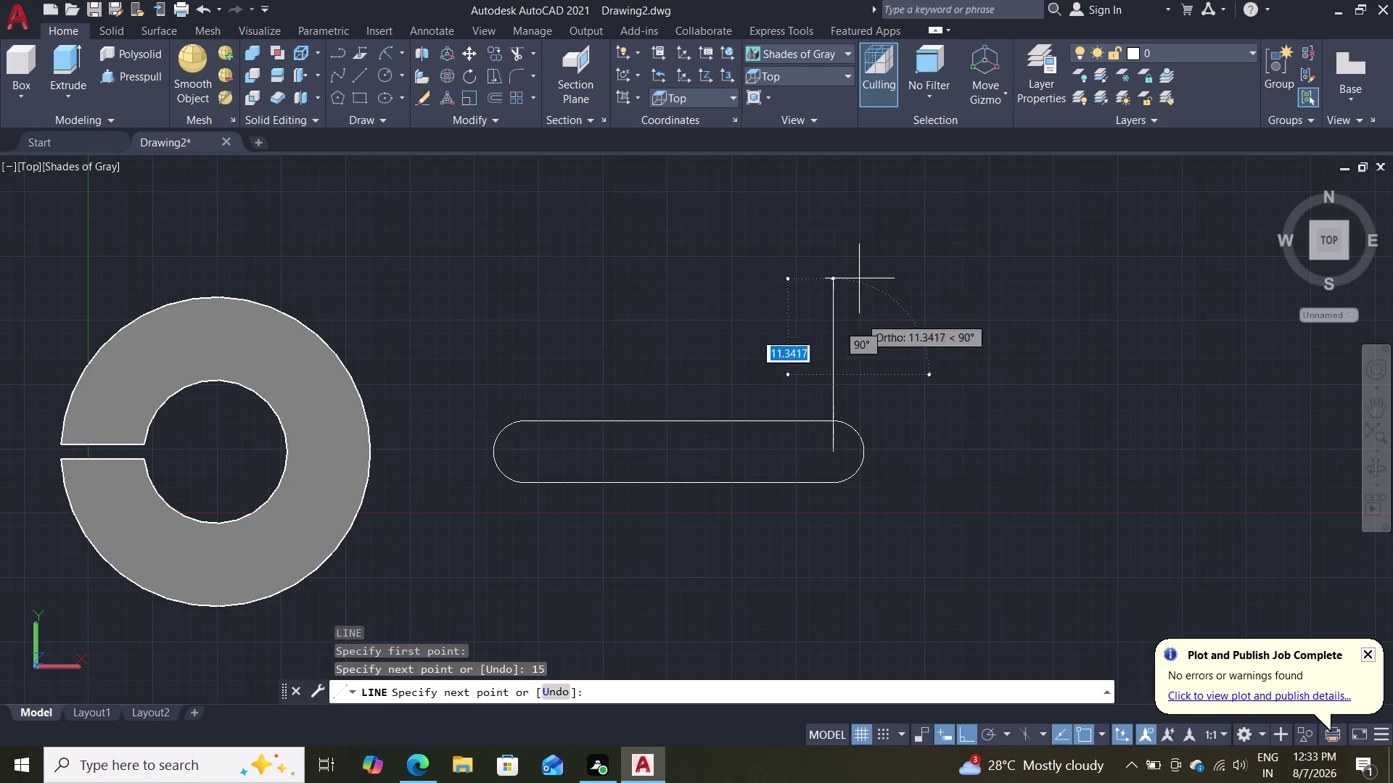
text(3)
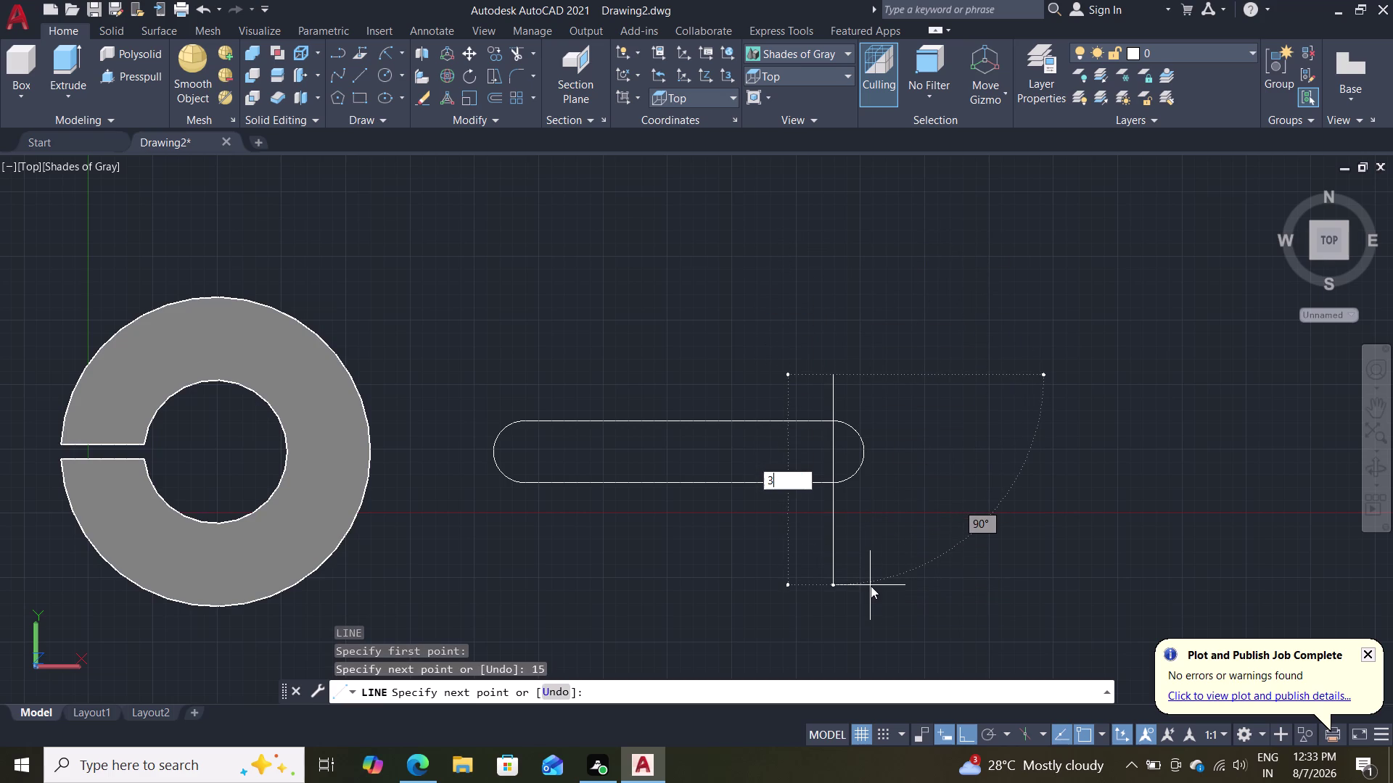
text(0)
key(Return)
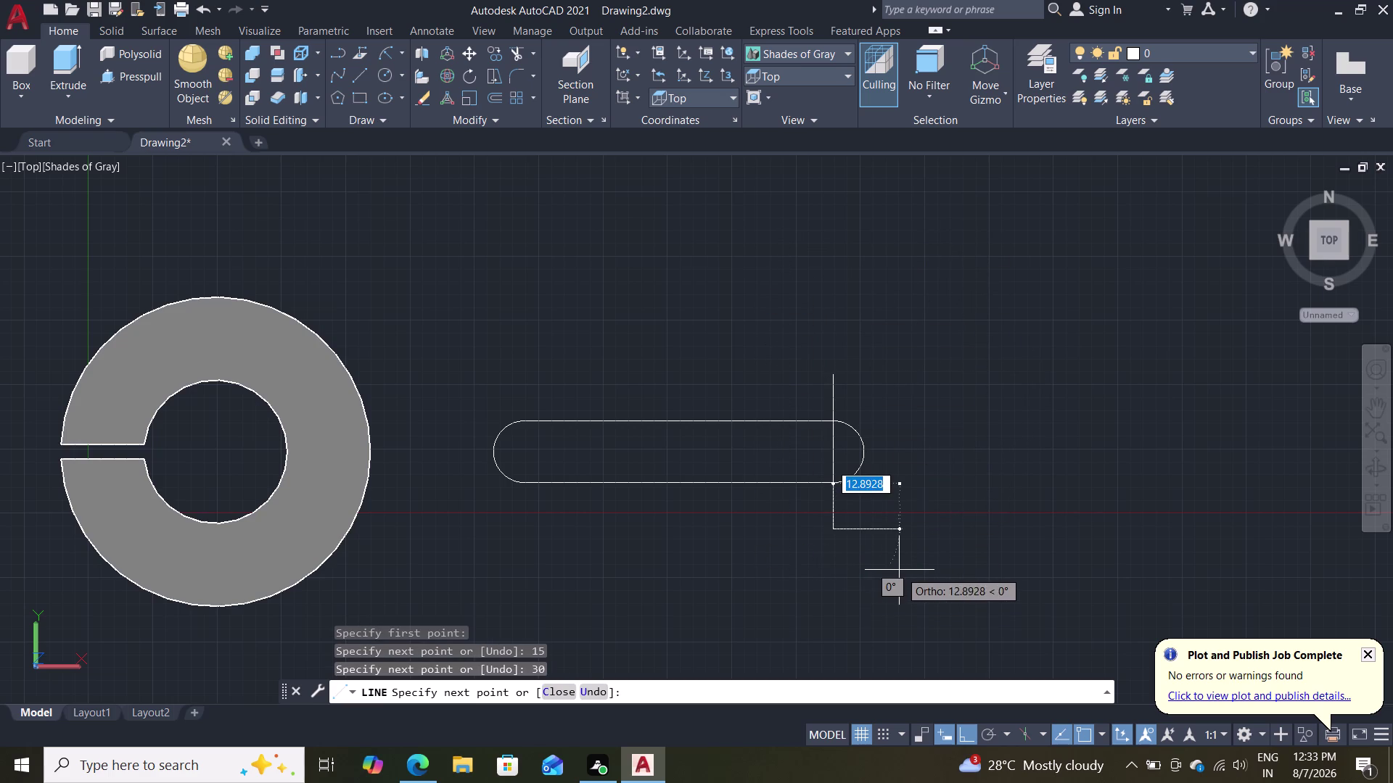
key(Escape)
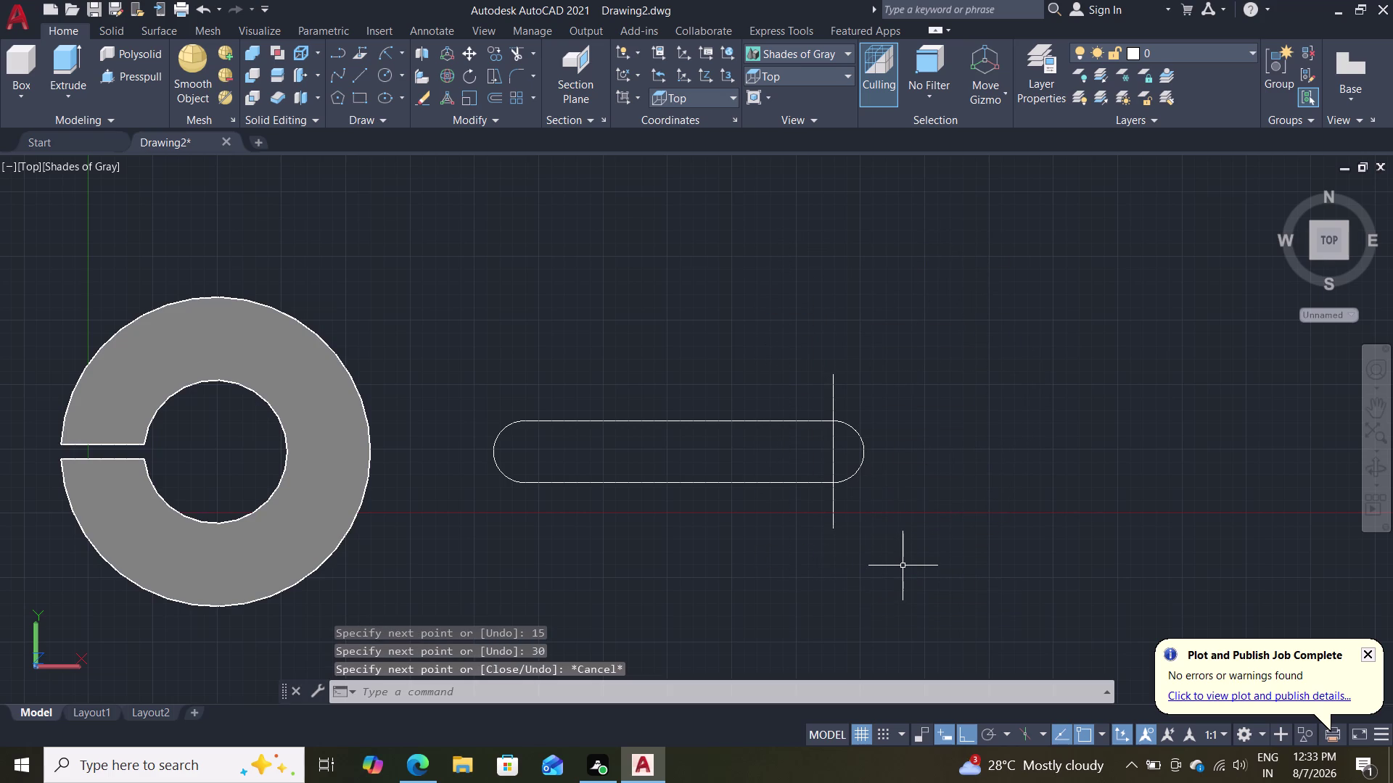
click(386, 58)
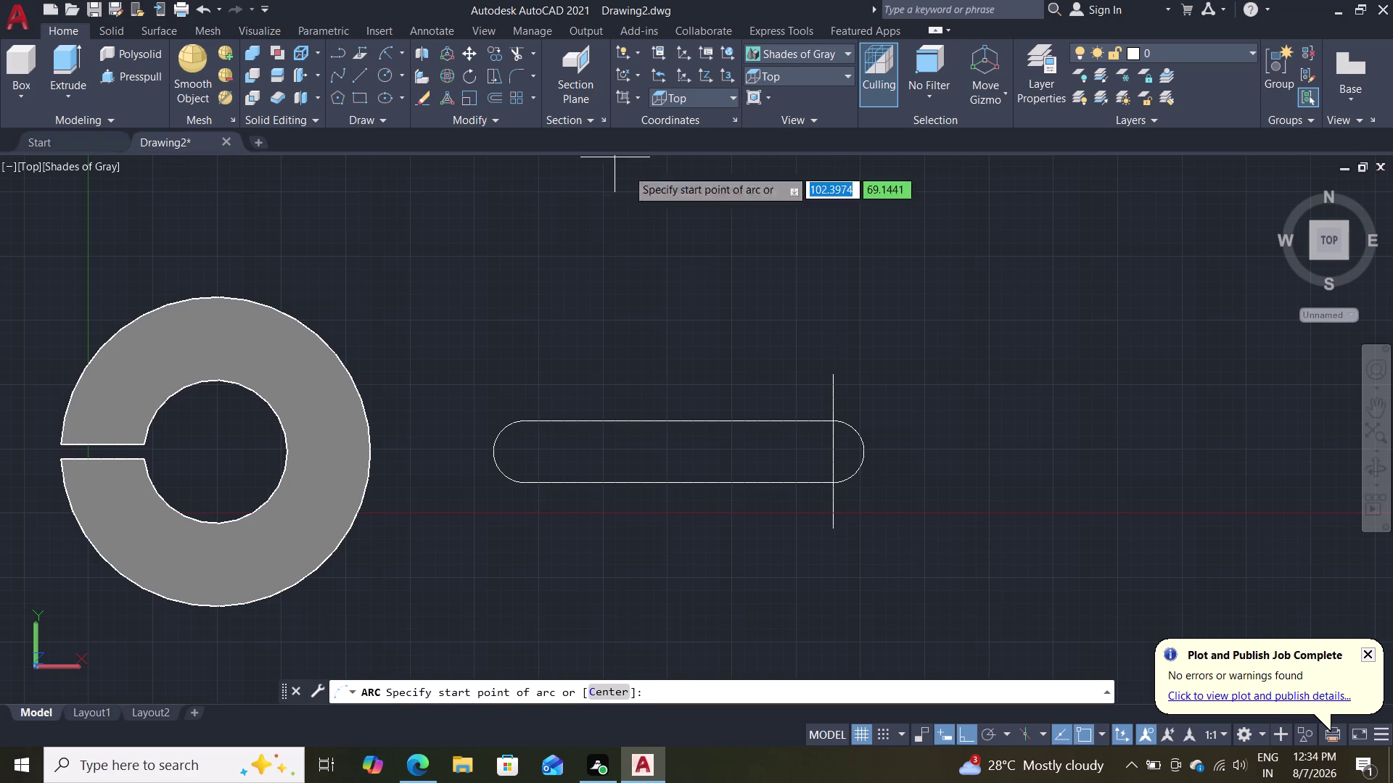
click(832, 376)
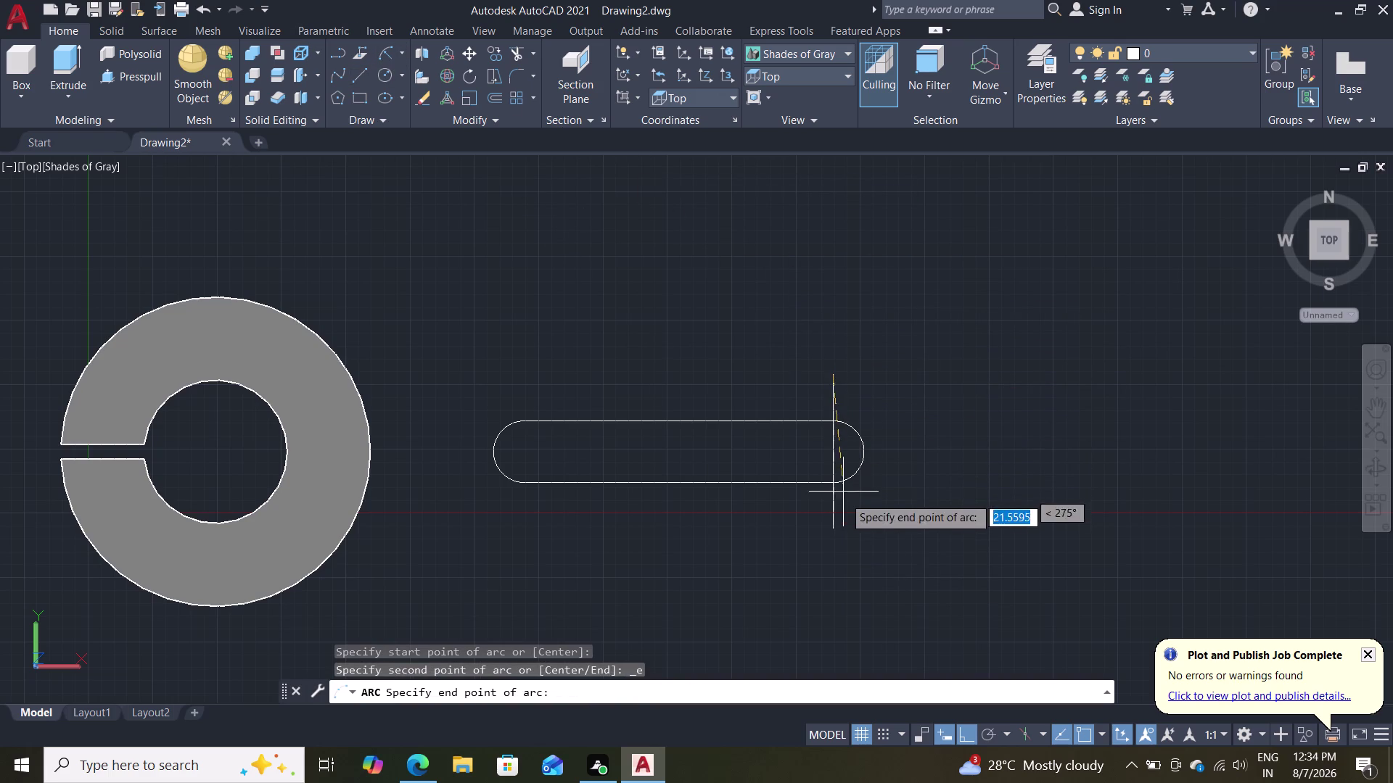
click(833, 533)
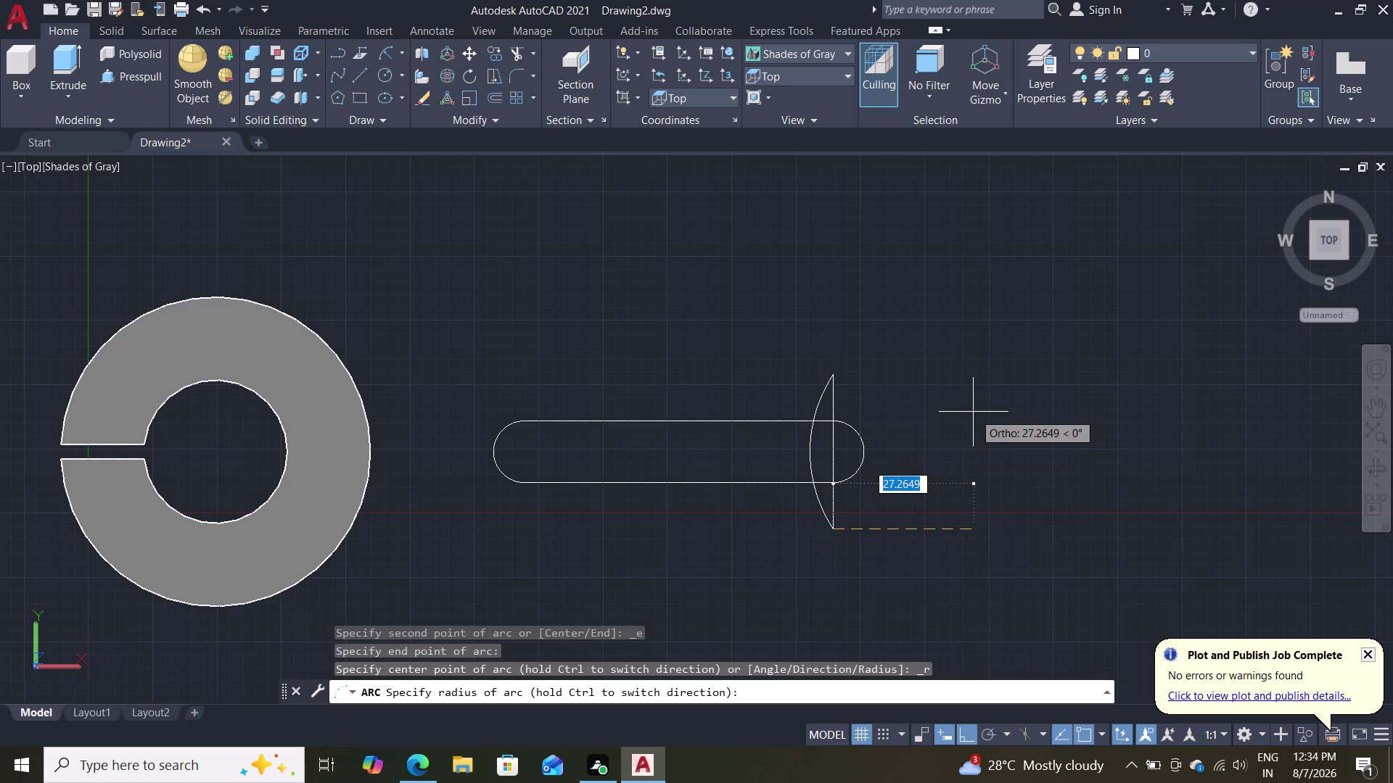
key(Escape)
double_click(385, 53)
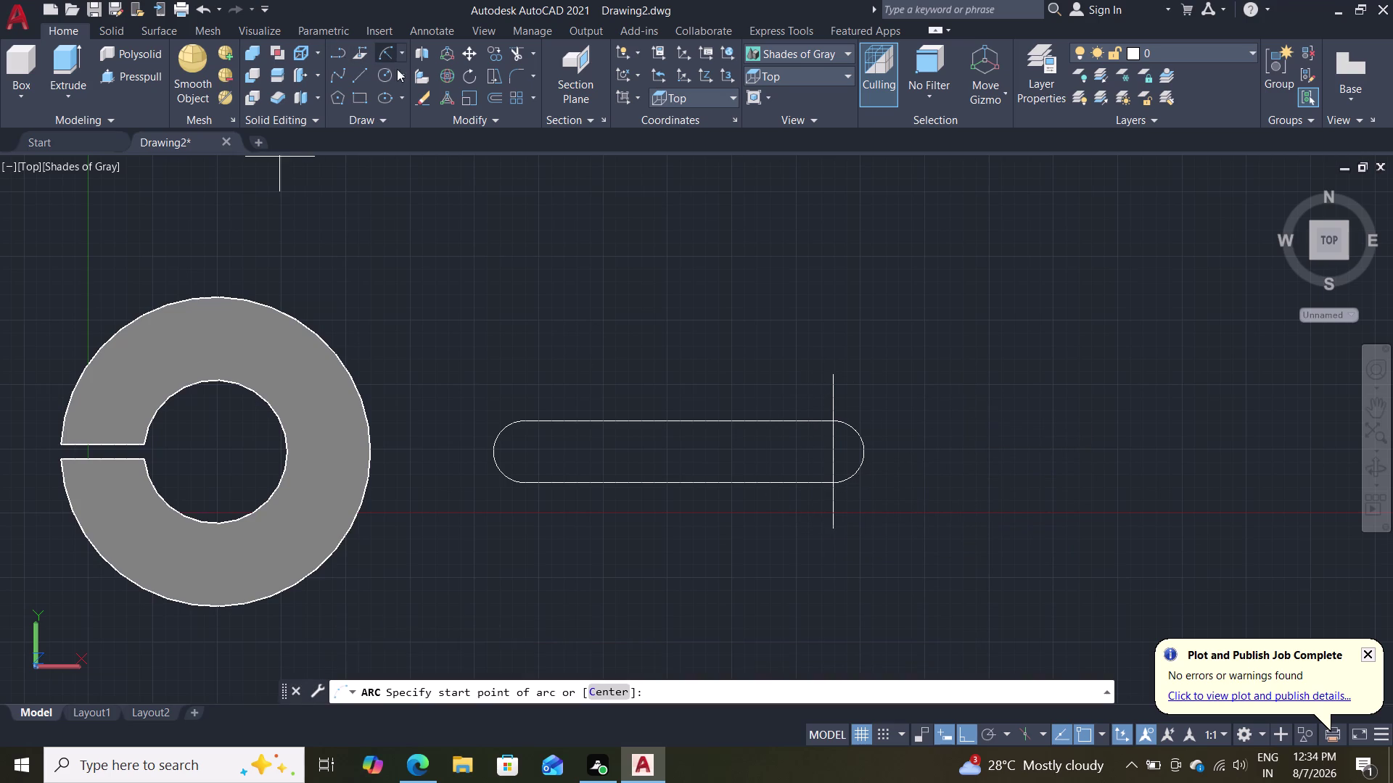
click(836, 535)
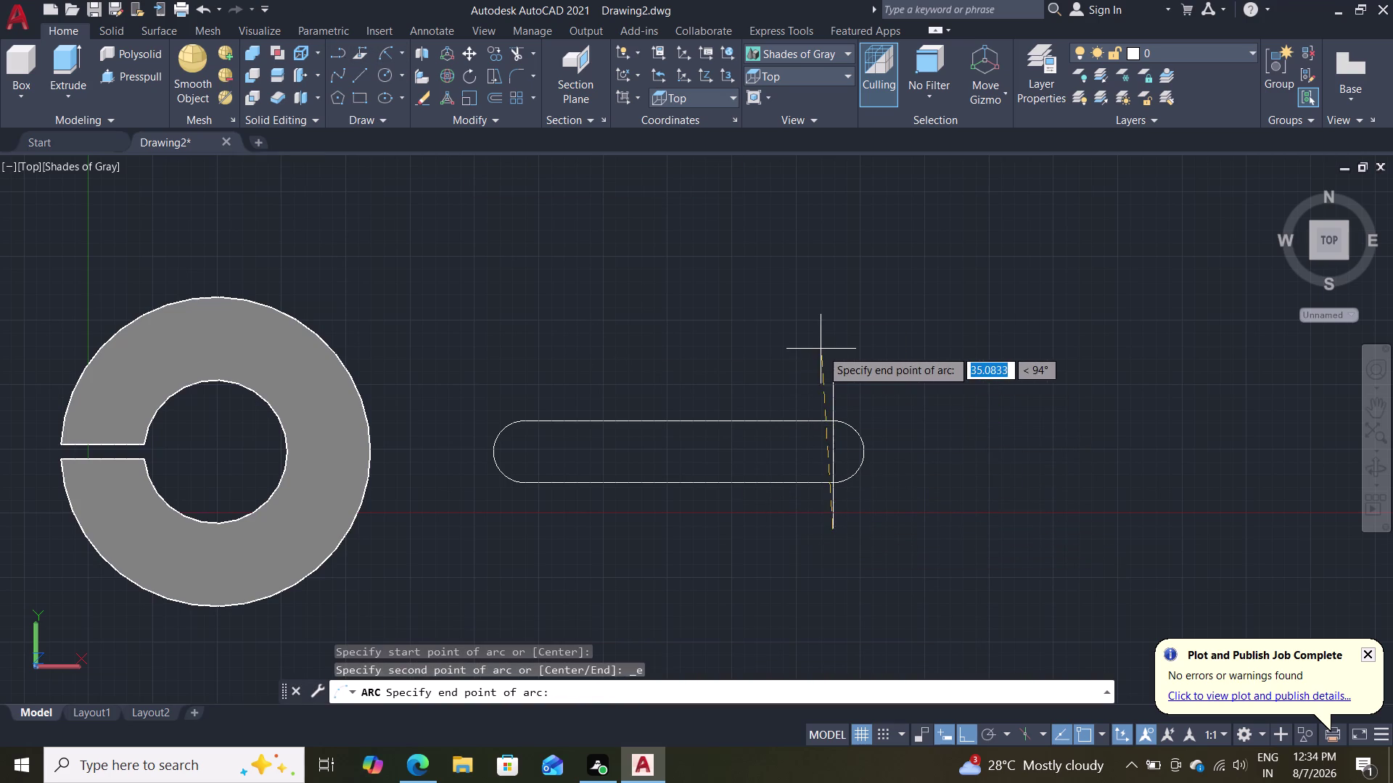
click(841, 371)
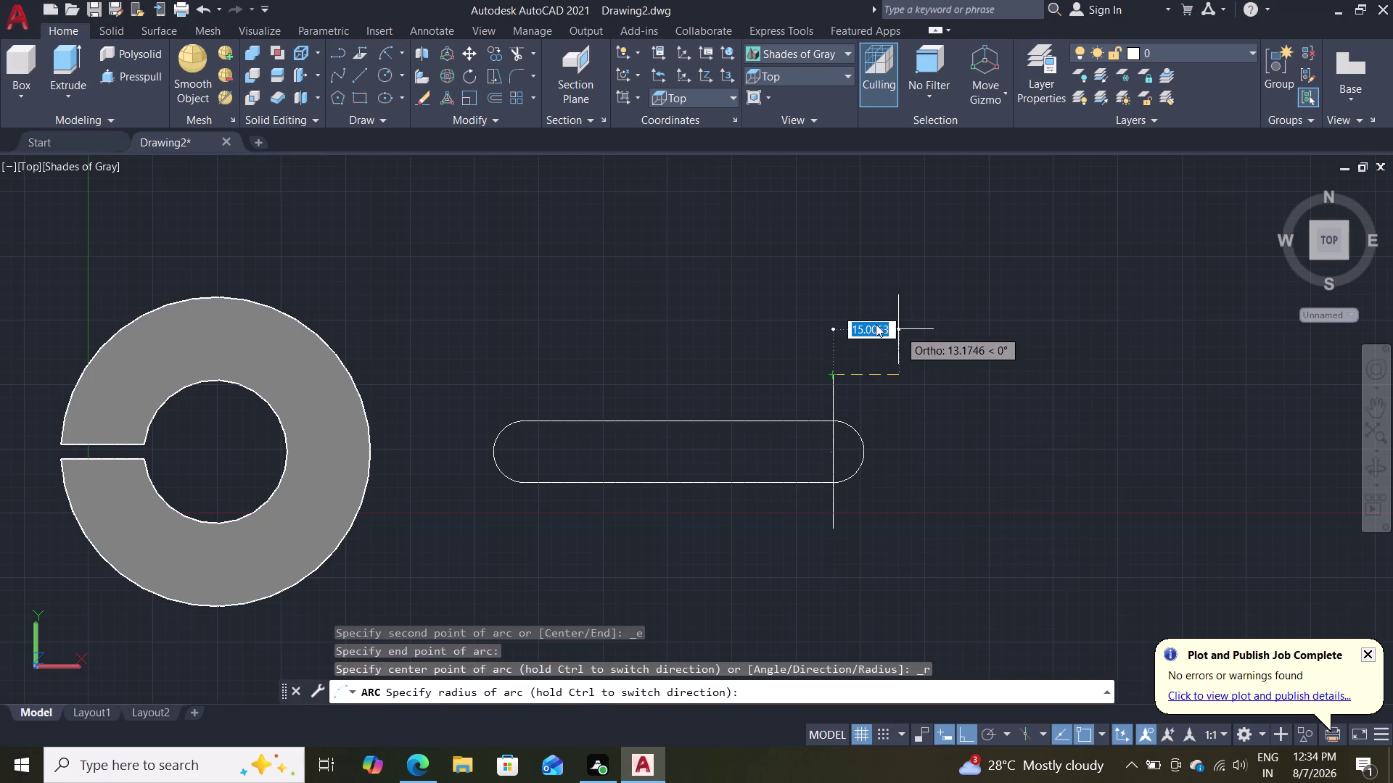
text(30)
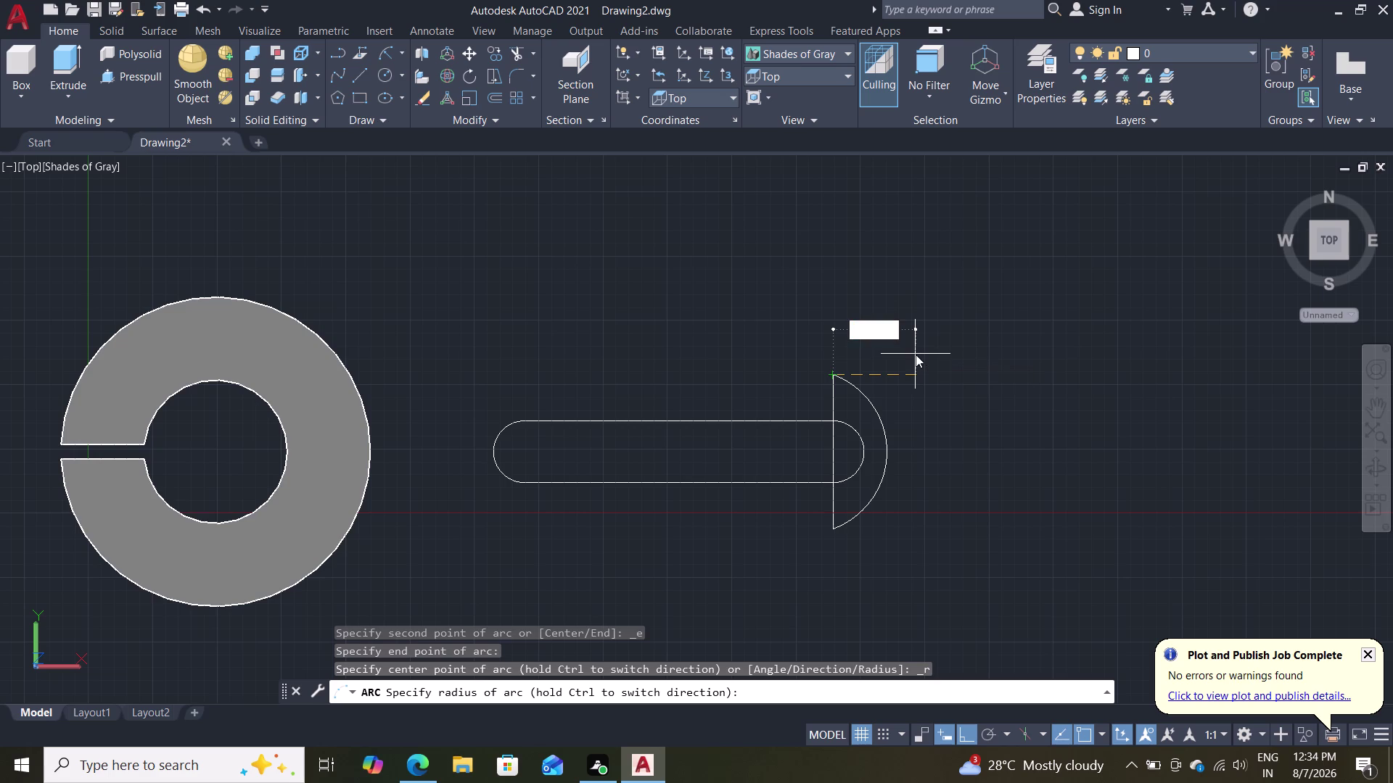
key(Return)
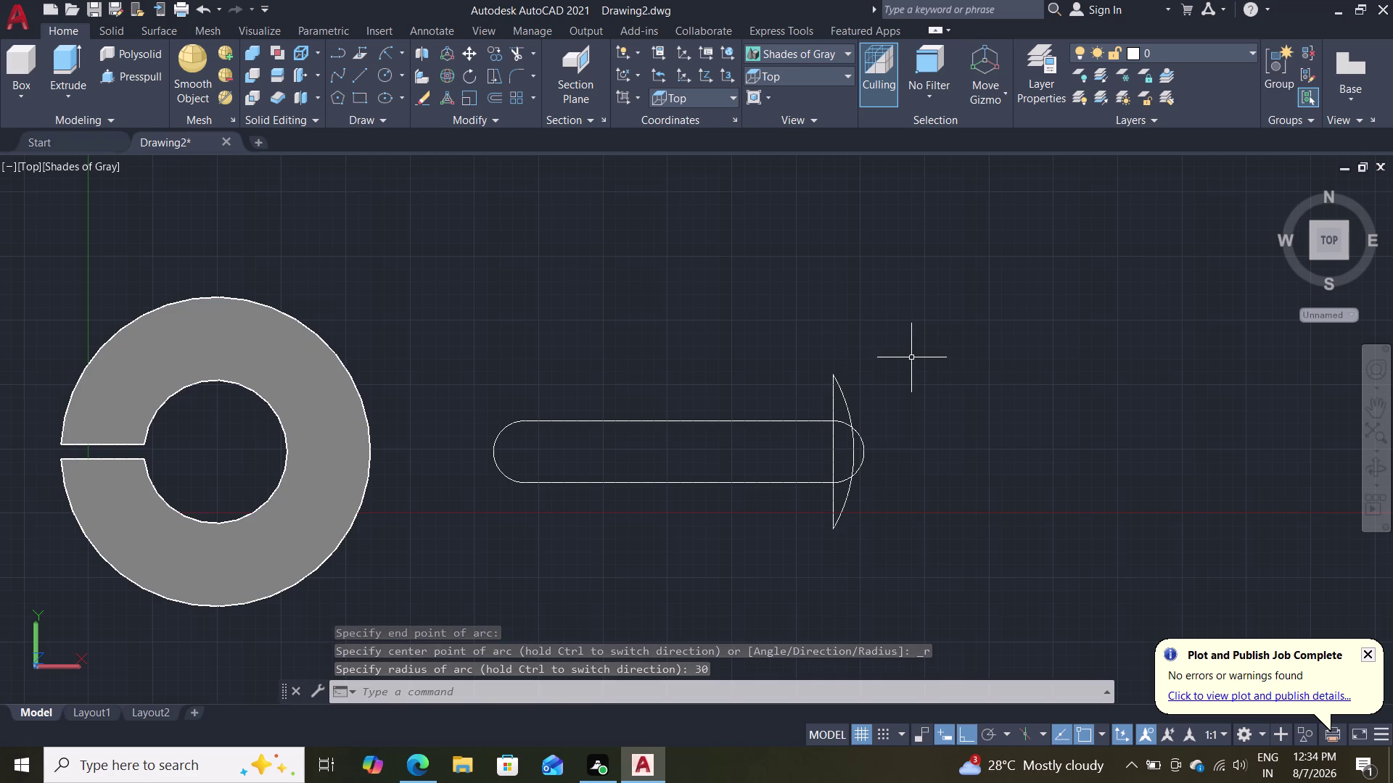
click(844, 401)
key(Delete)
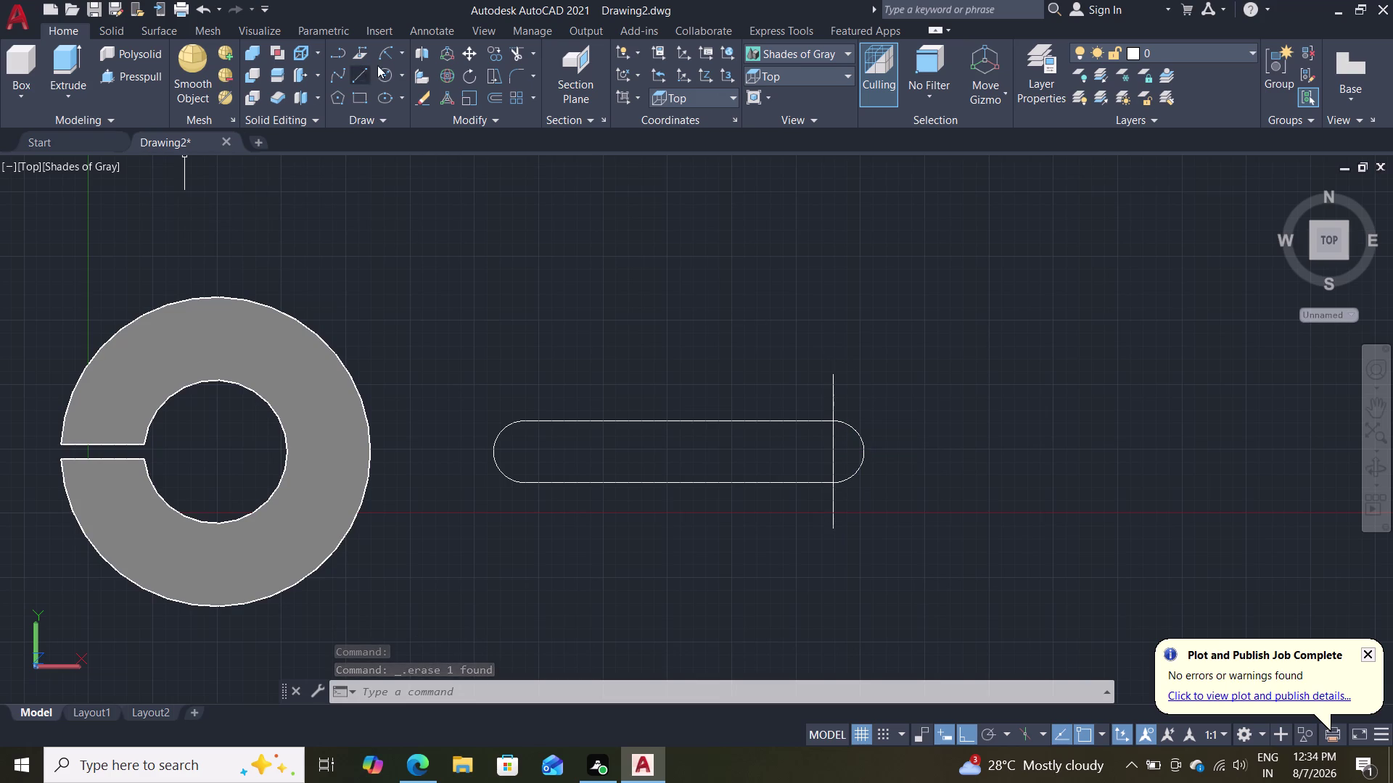
click(409, 55)
double_click(405, 53)
click(400, 55)
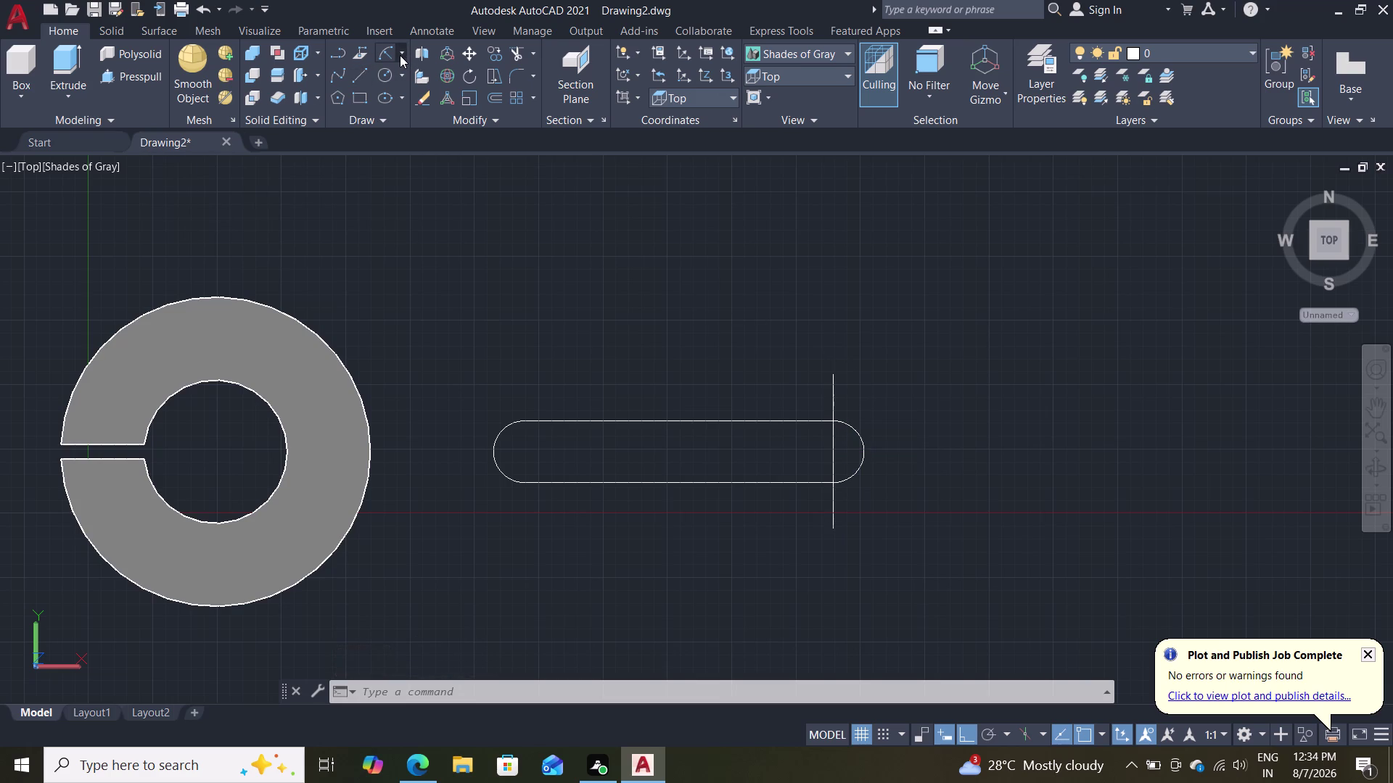
click(437, 304)
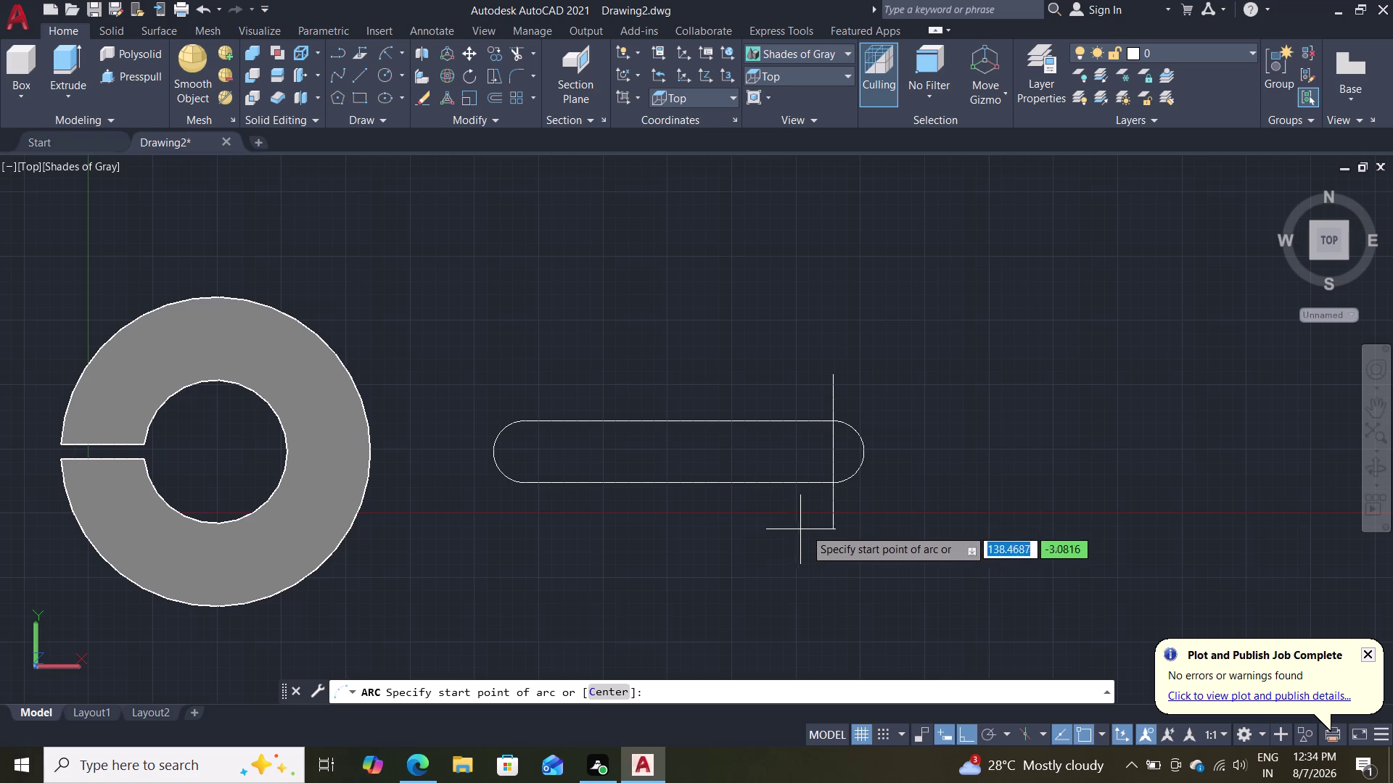
click(832, 529)
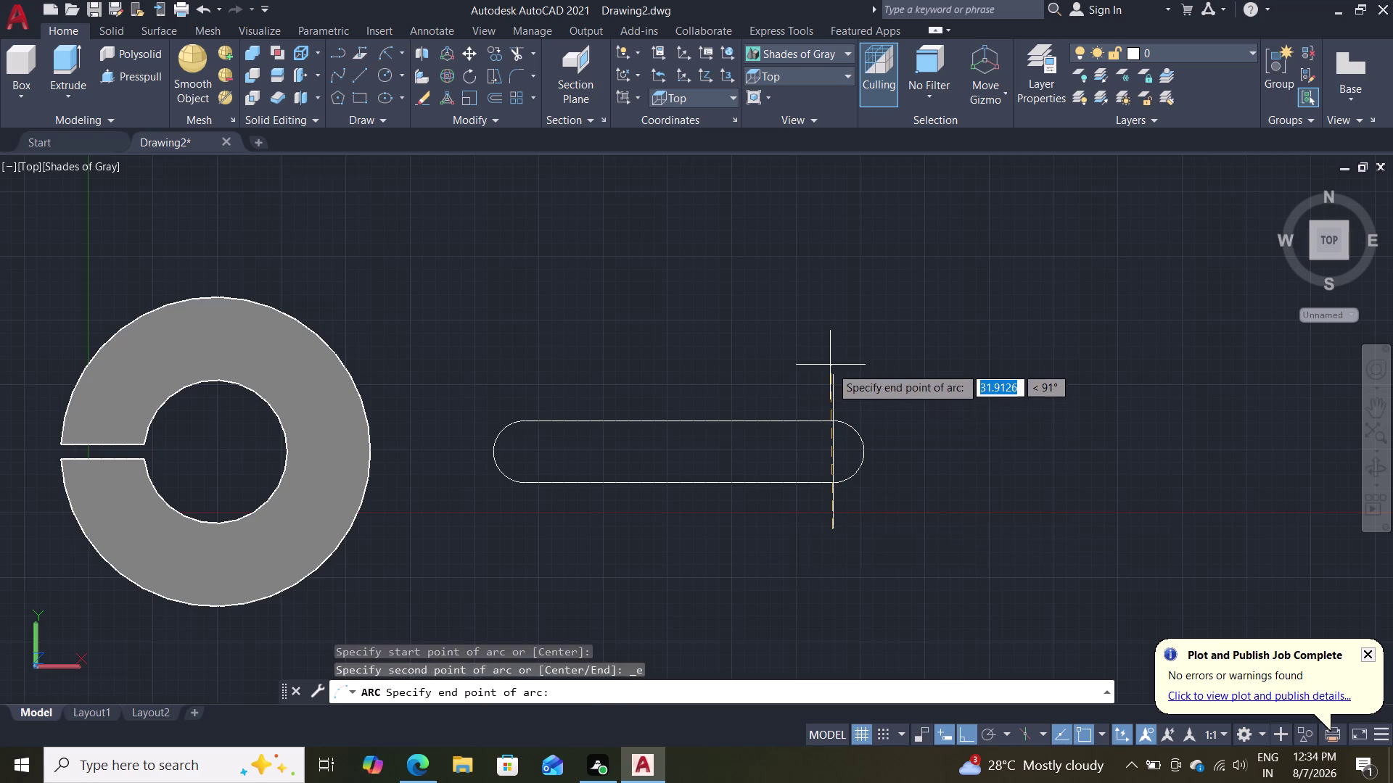
click(832, 376)
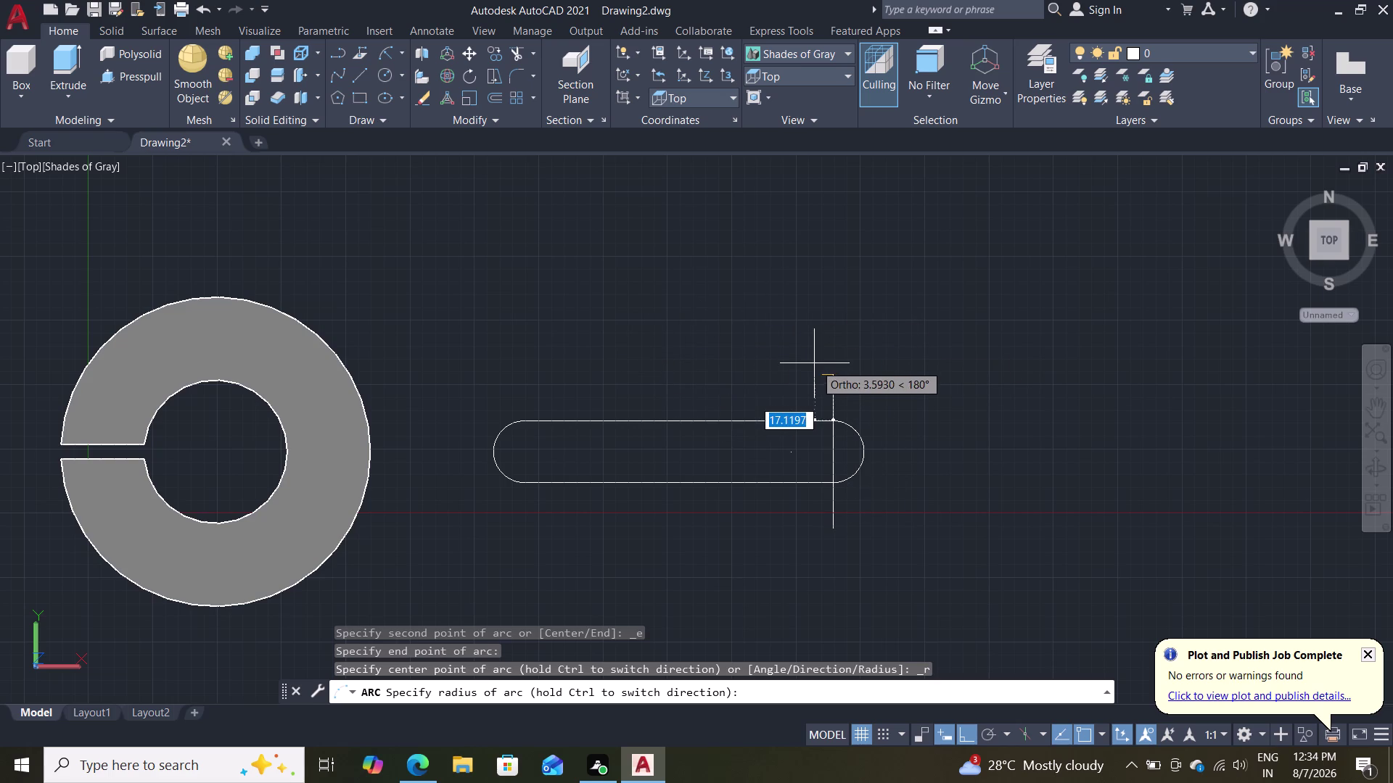
key(Escape)
key(Escape)
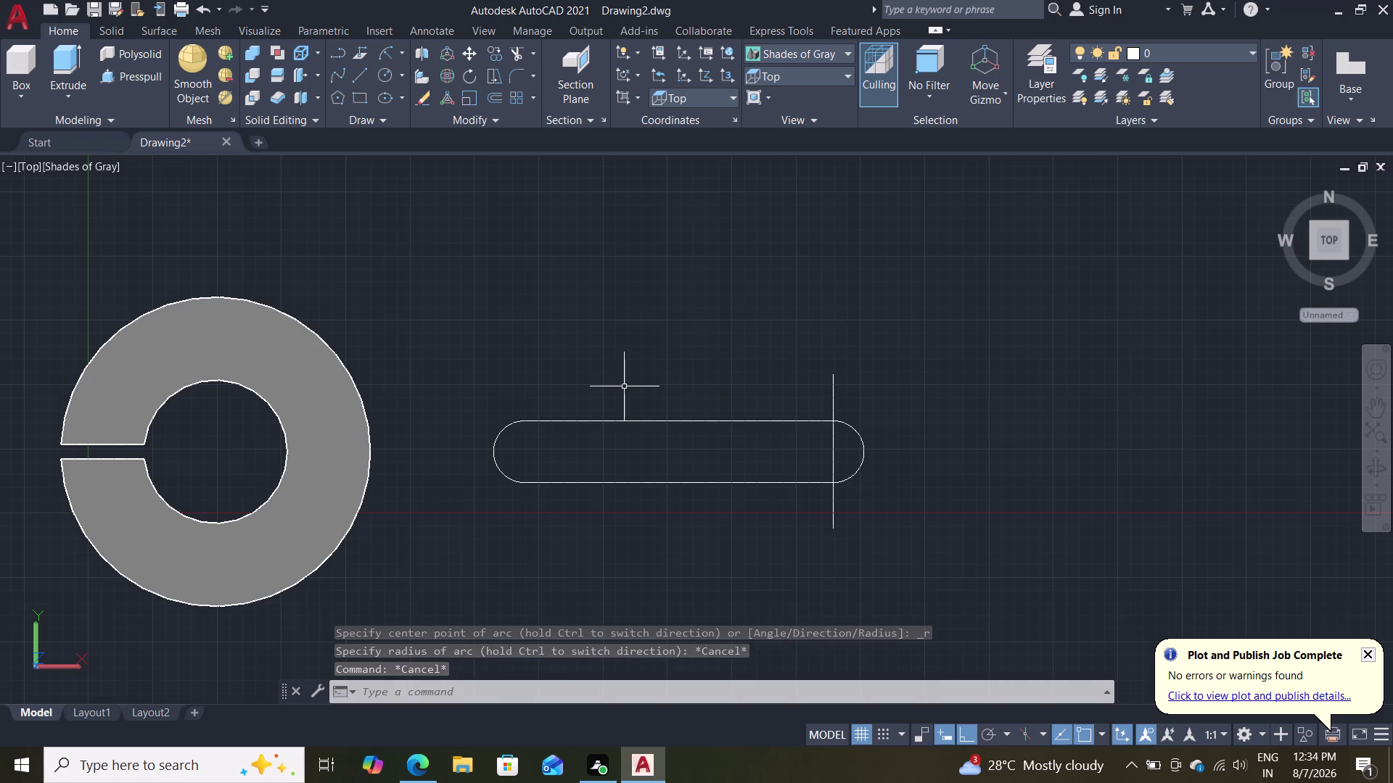
key(c)
Draw a radius-30 circle at the slot's right end, then delete it as oversized.
key(Return)
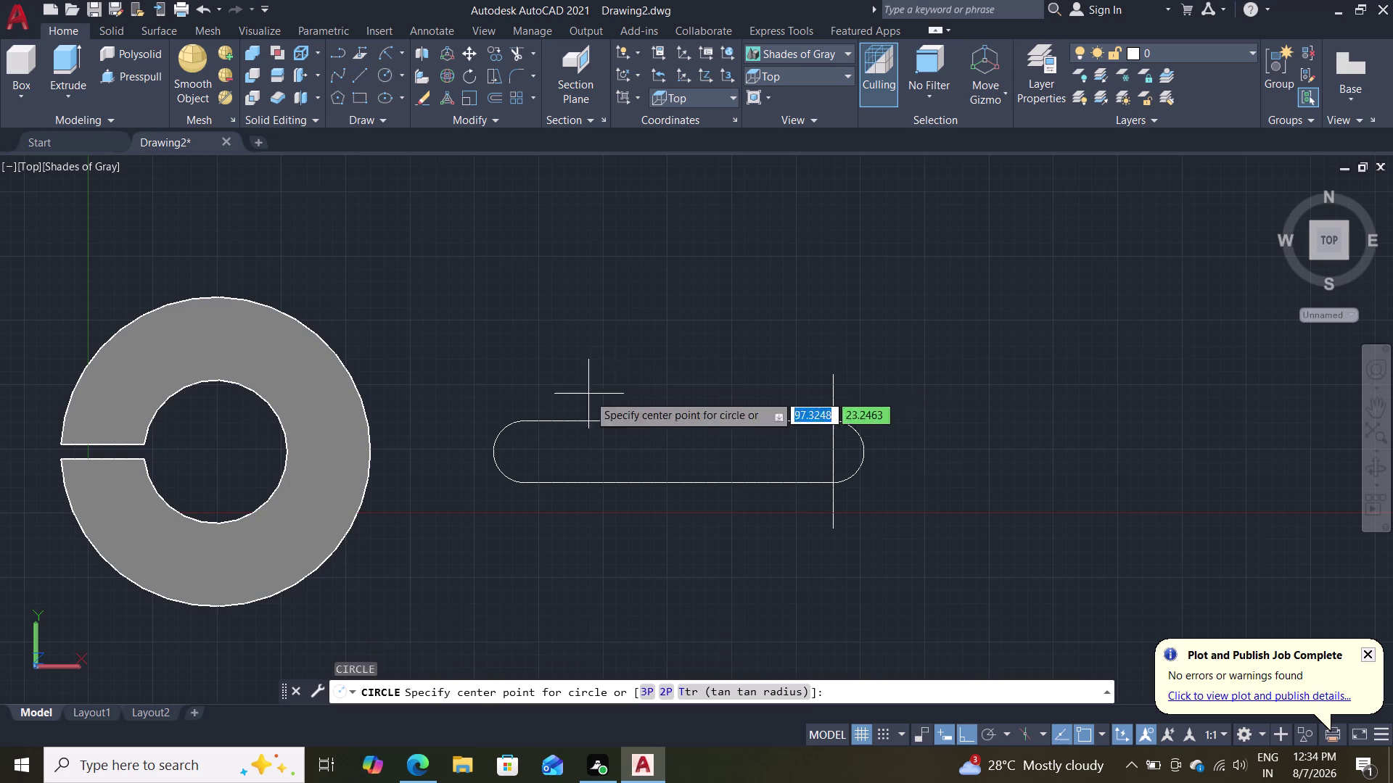
click(836, 447)
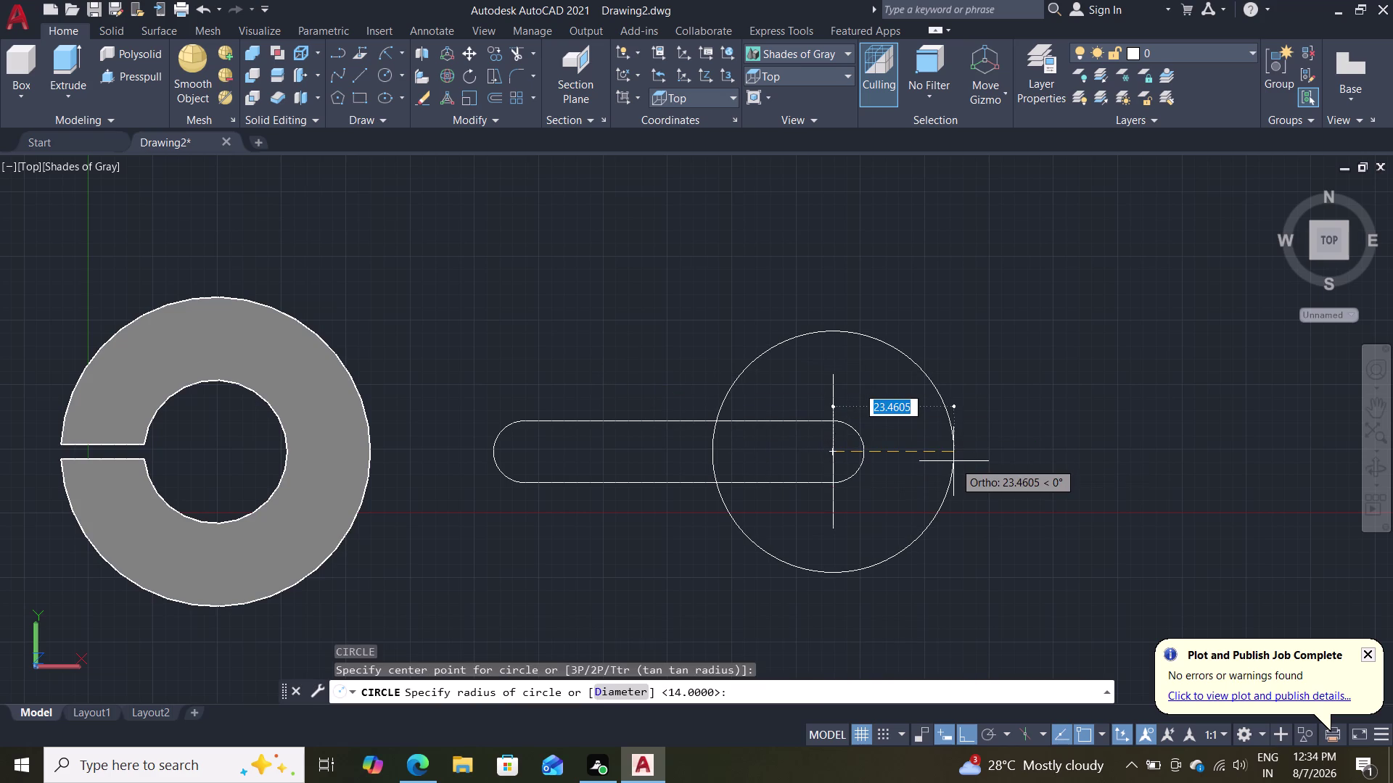
text(30)
key(Return)
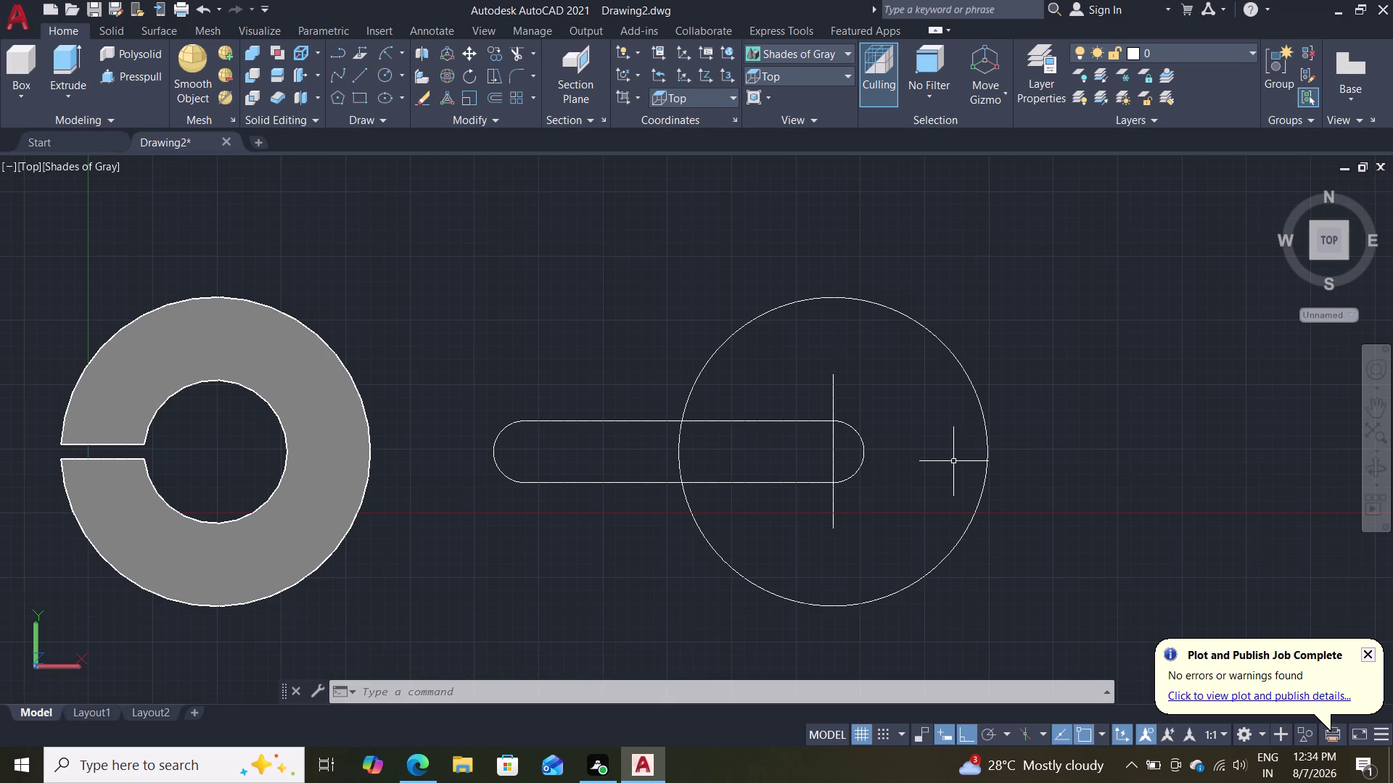
click(971, 382)
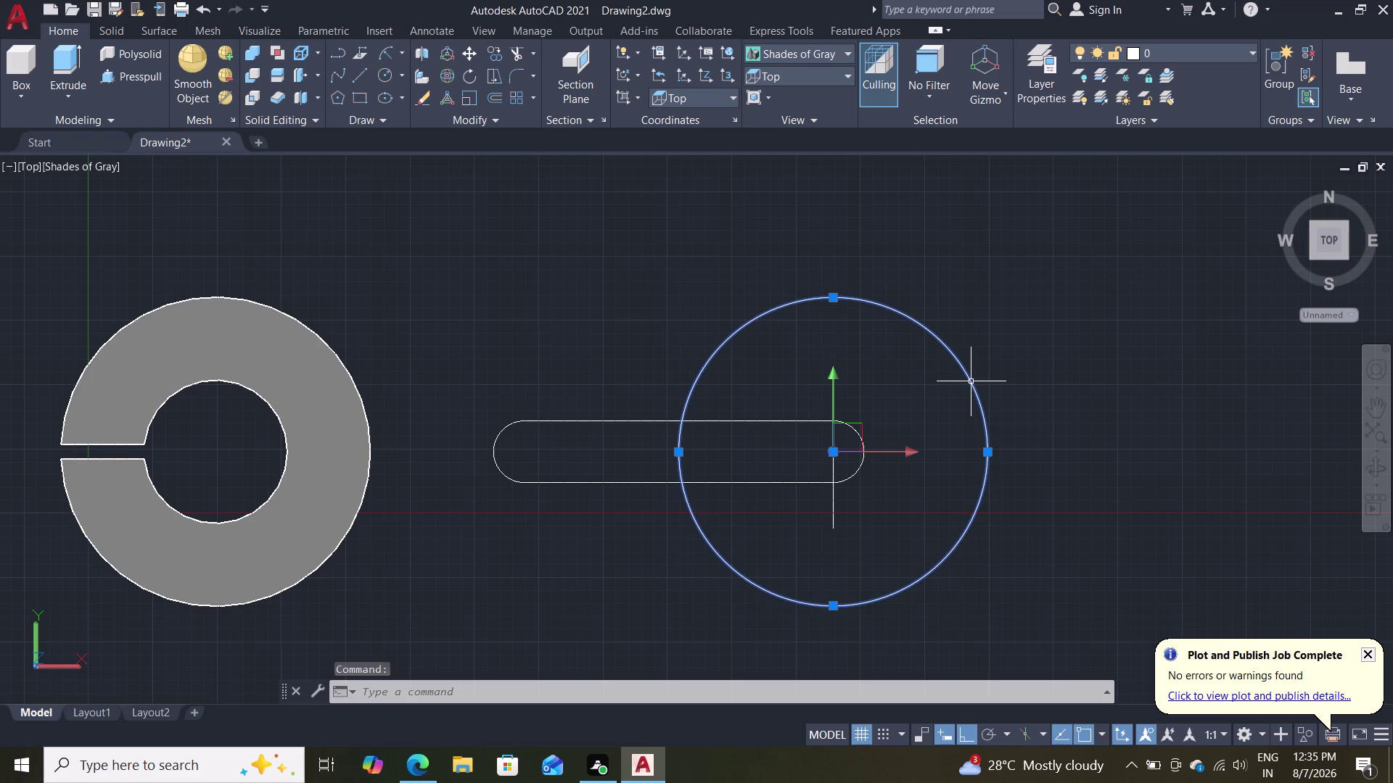
key(Delete)
Draw a radius-15 circle centred on the slot's right end.
key(c)
key(Return)
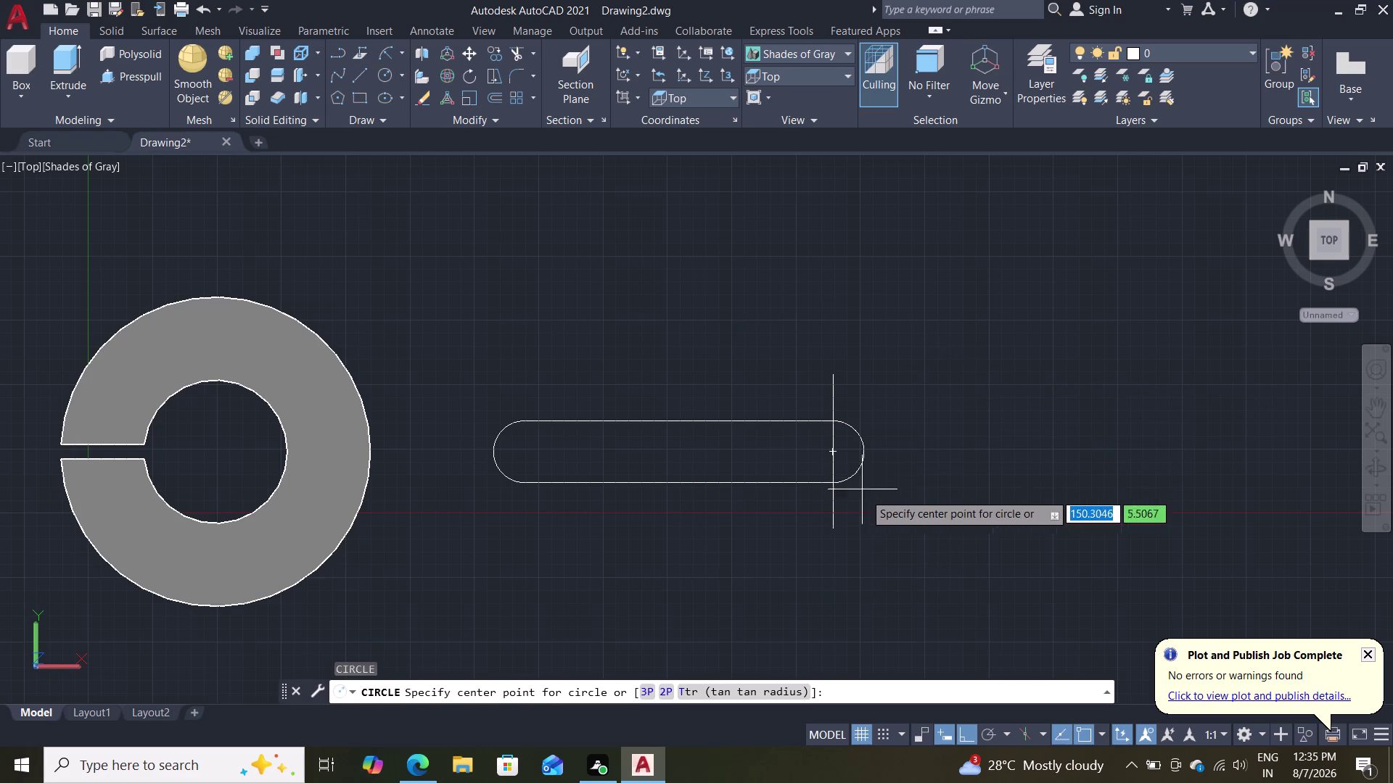
click(834, 456)
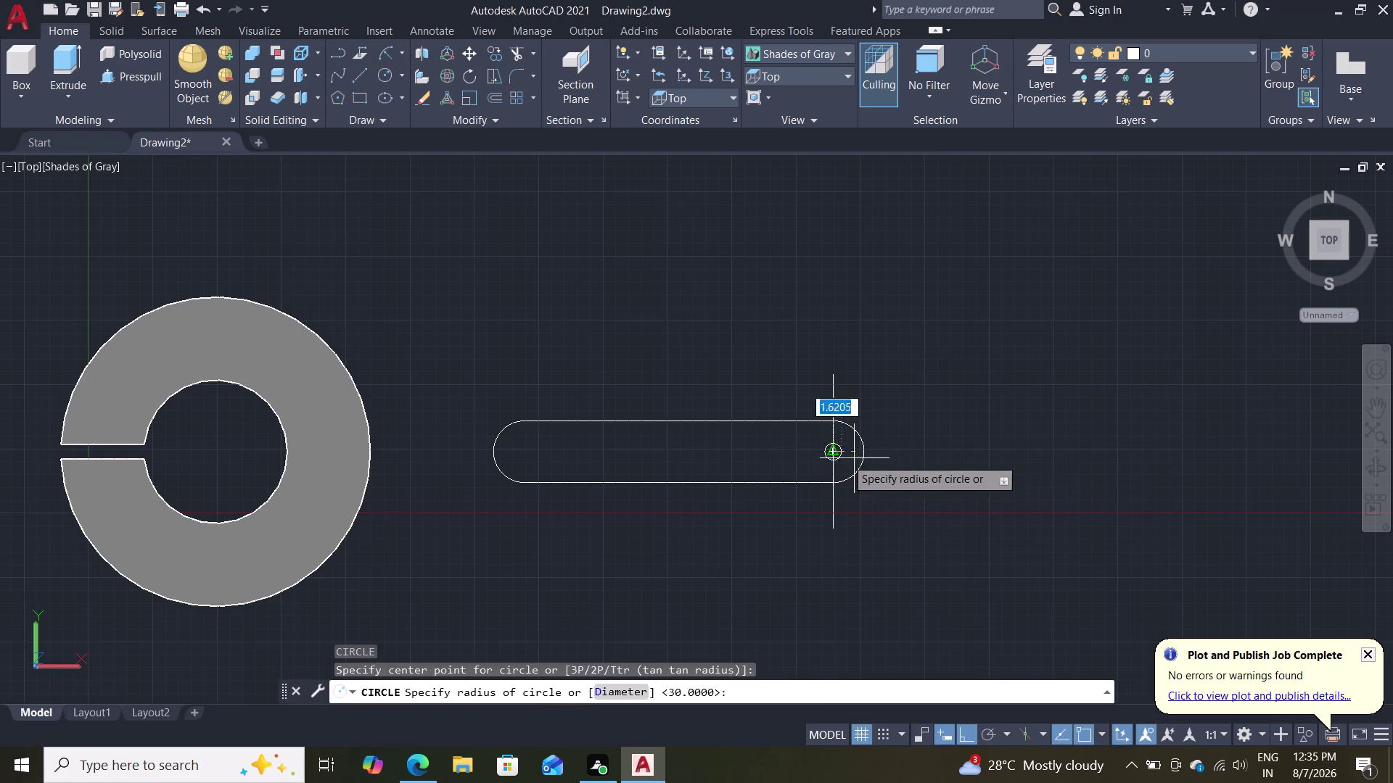
text(15)
key(Return)
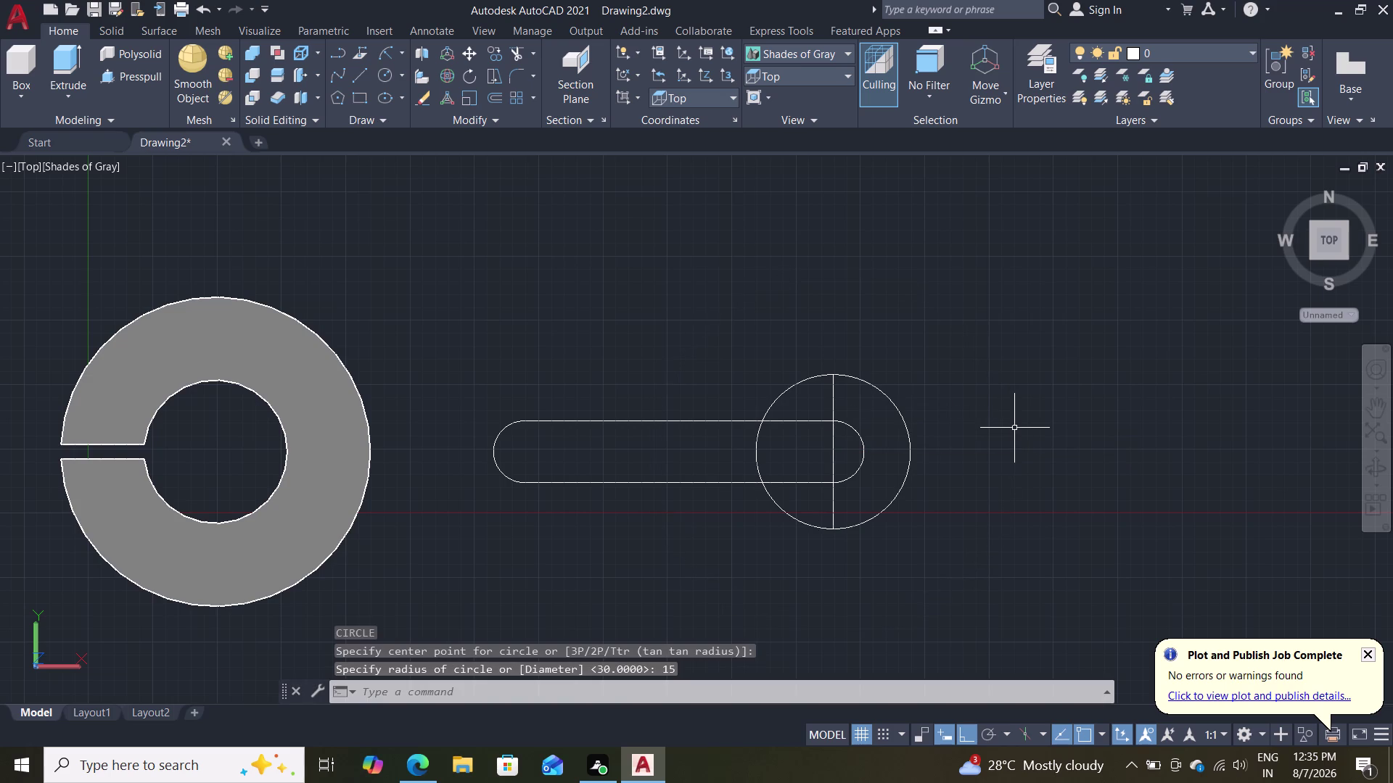
scroll(up, 3)
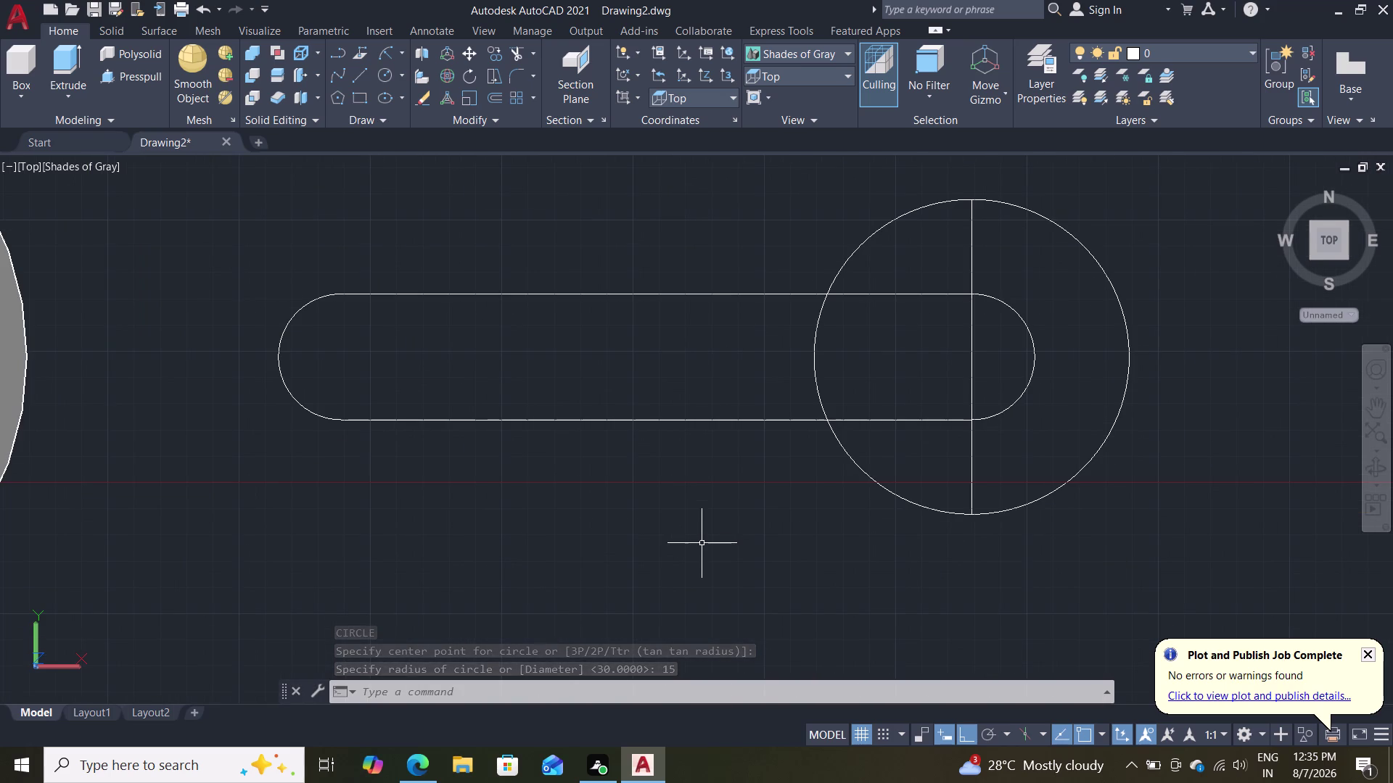
key(t)
key(r)
key(Return)
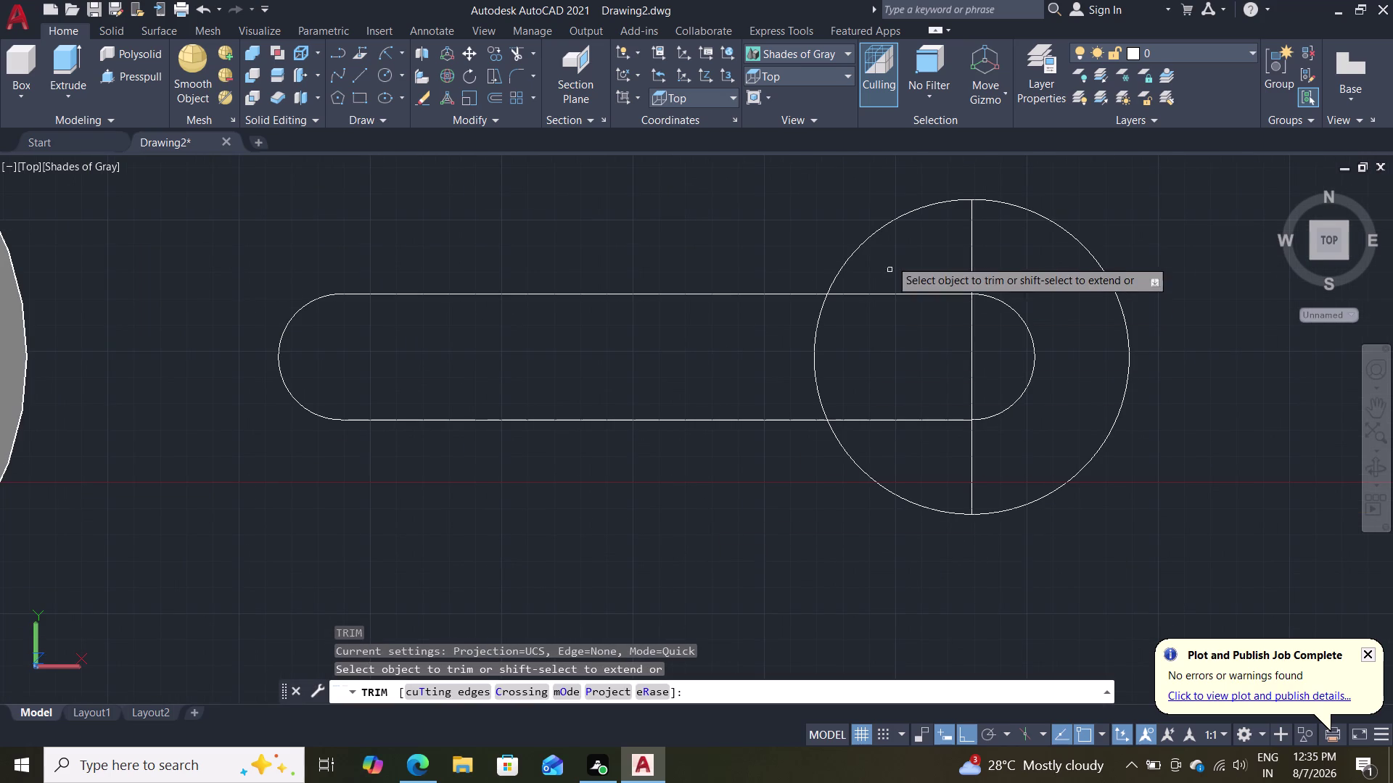
Trim the circle's upper-left, left and lower-left portions, leaving a half-round cap.
click(877, 230)
click(813, 357)
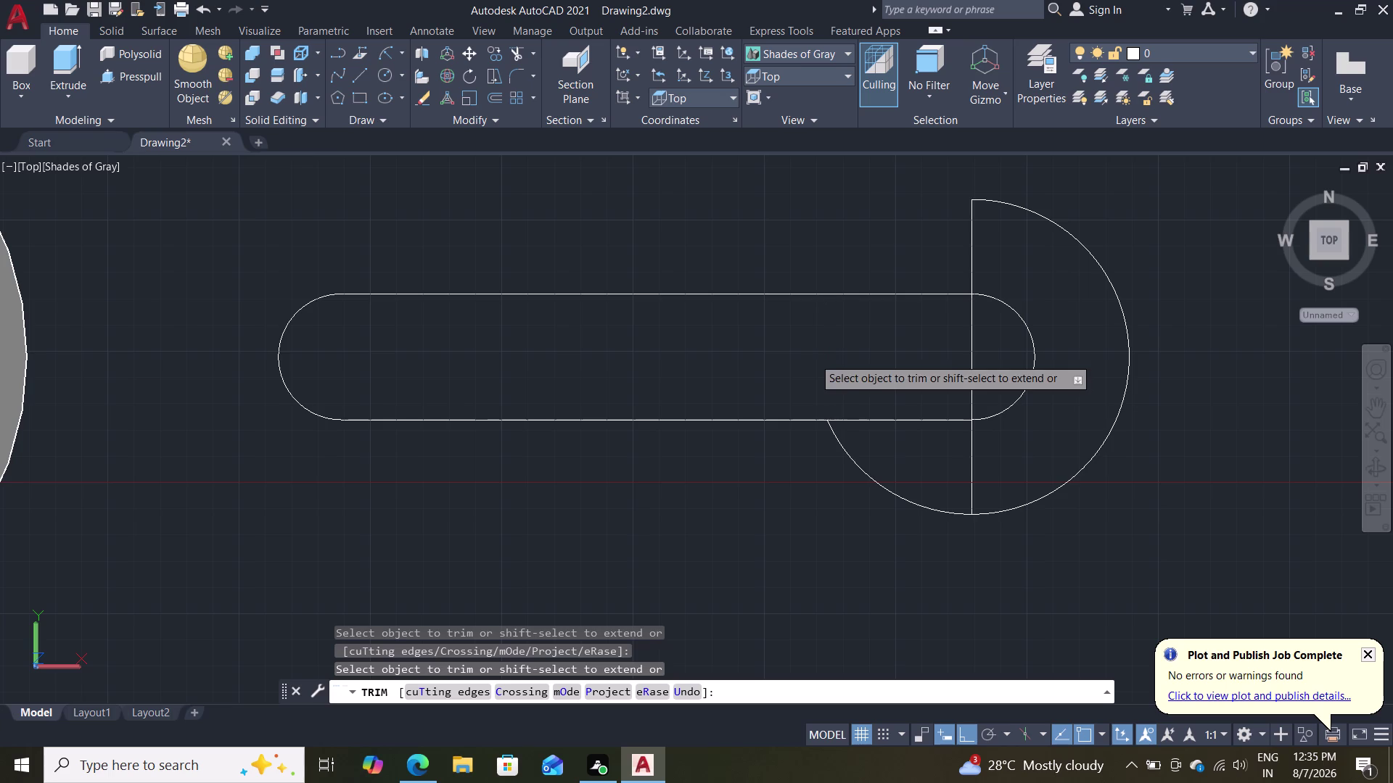
click(867, 472)
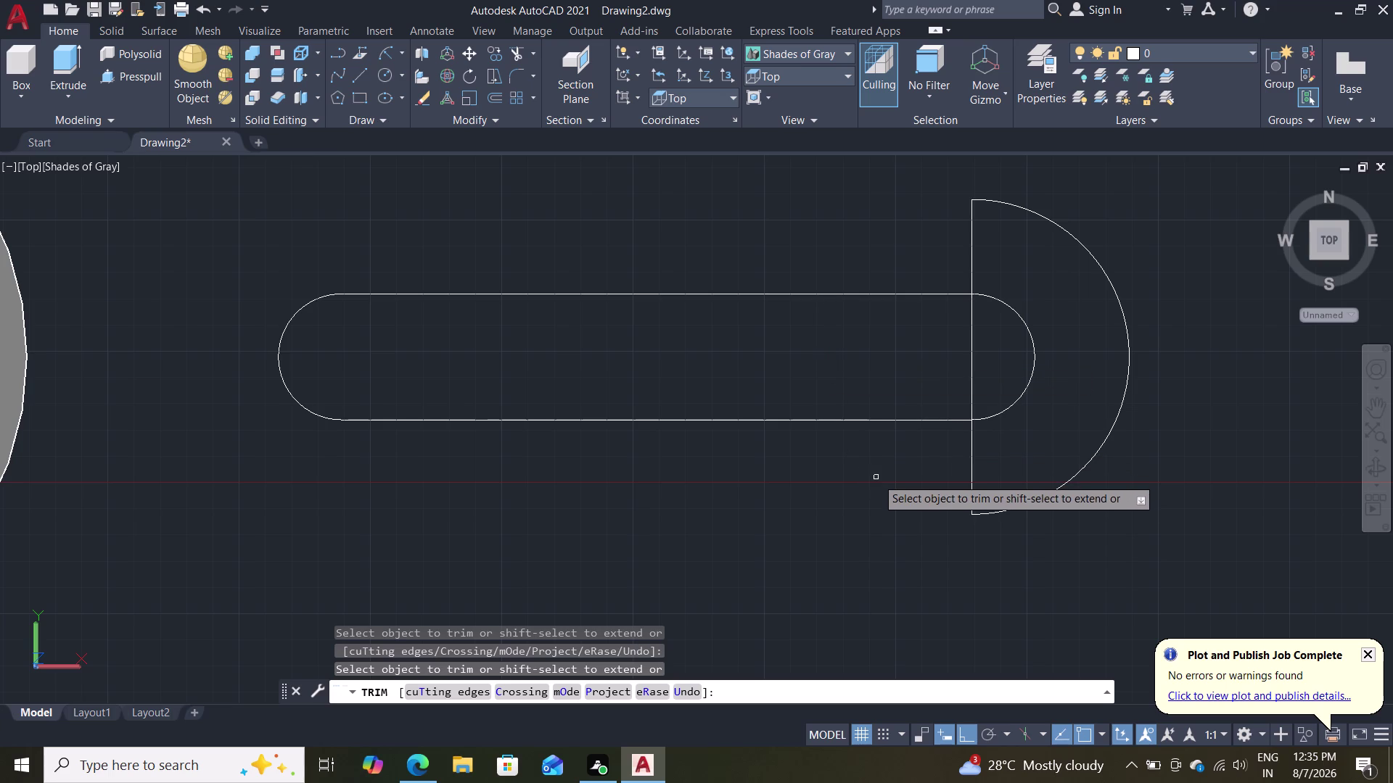
key(Escape)
key(Escape)
scroll(down, 3)
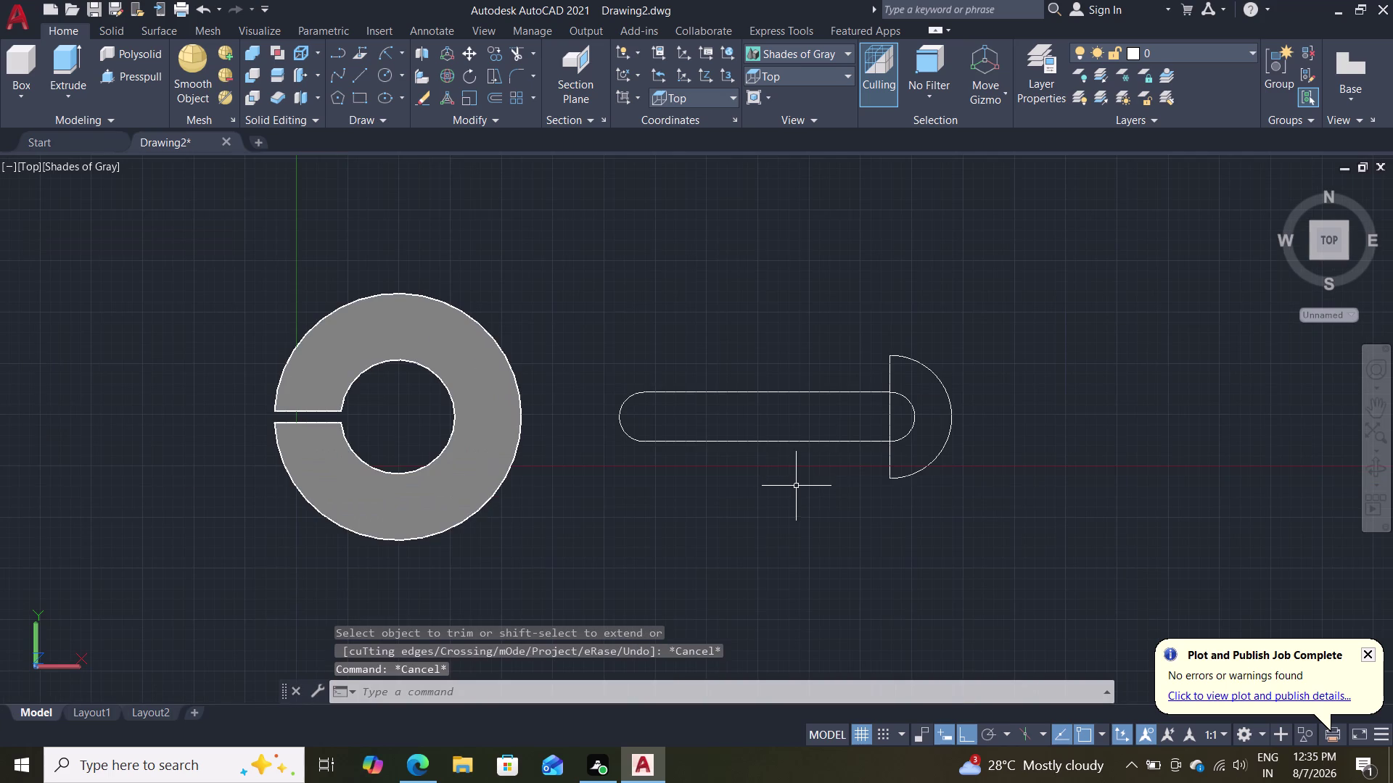
scroll(up, 3)
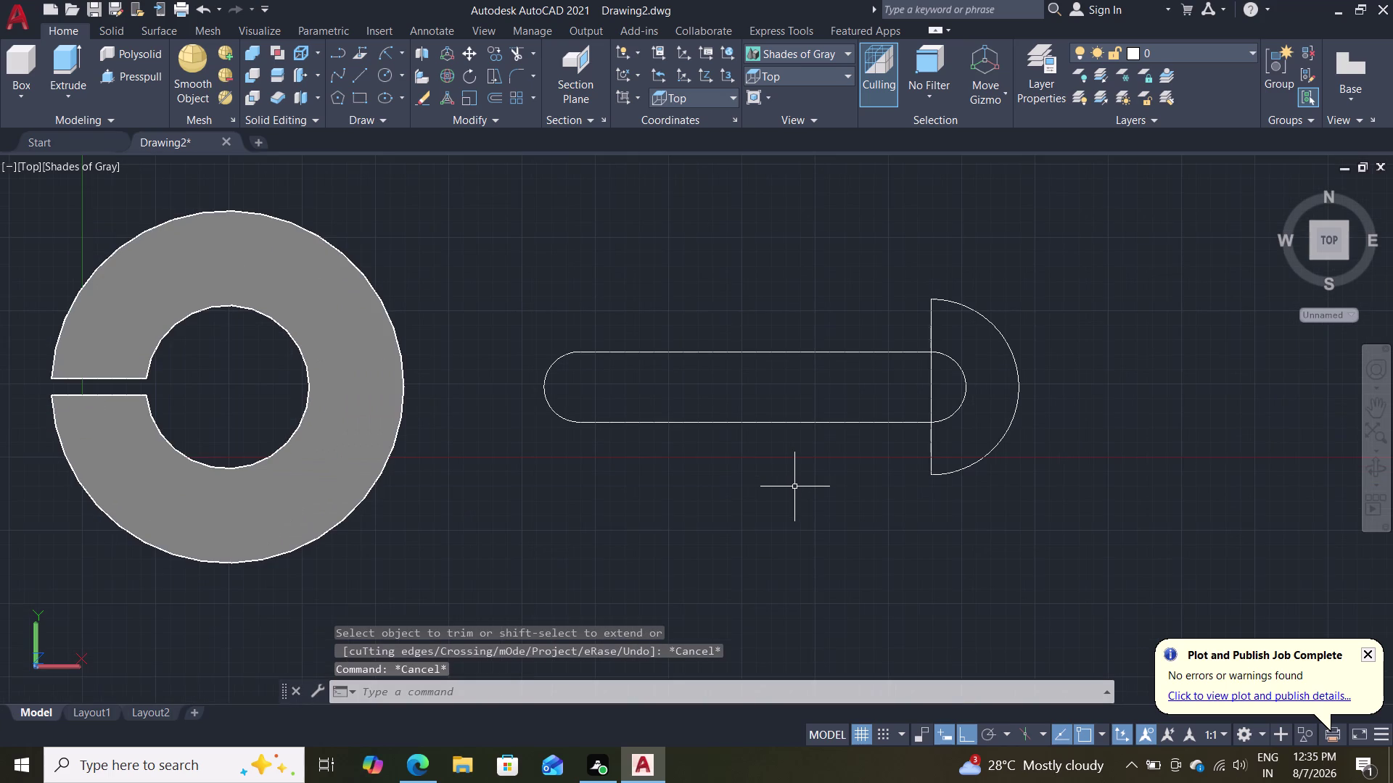
key(m)
key(i)
key(Return)
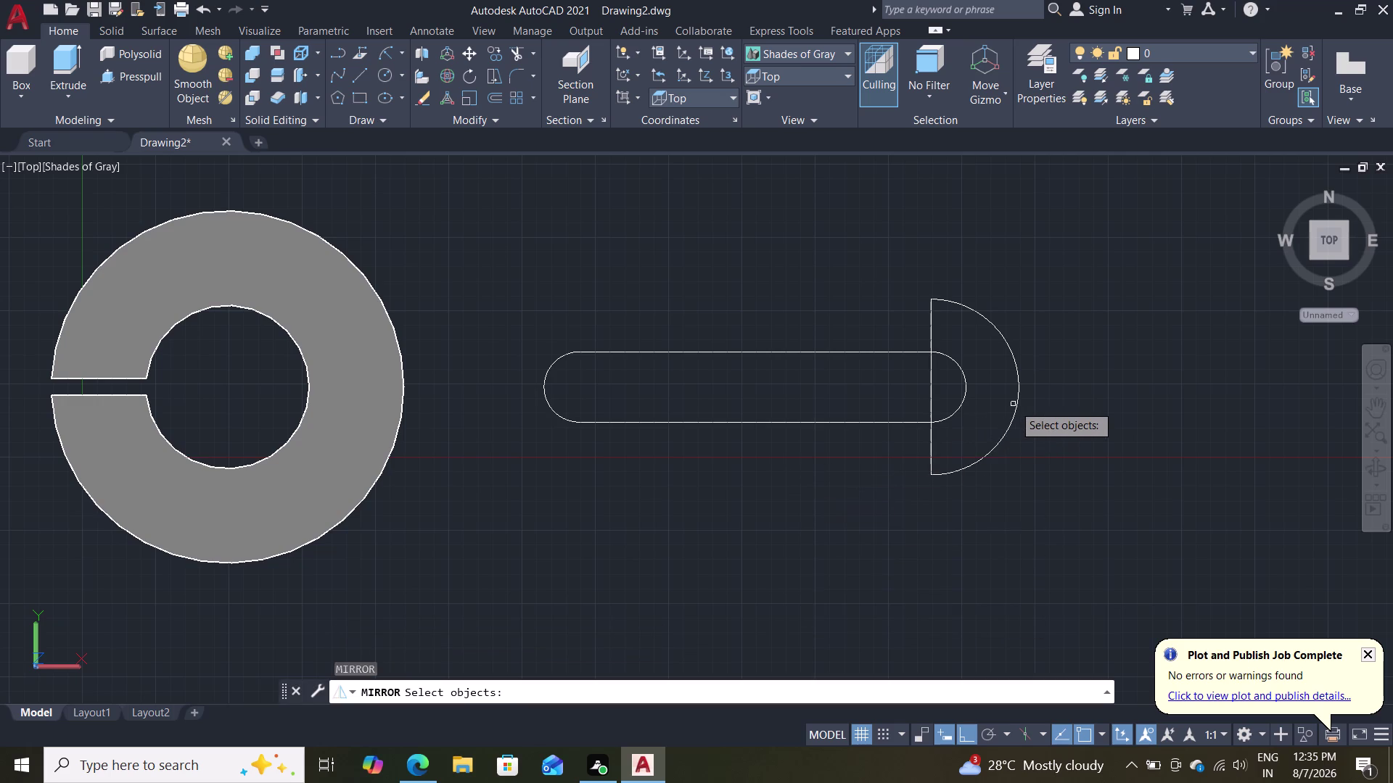
Mirror the semicircular cap about the slot's vertical midline to the other end.
click(1016, 407)
key(Return)
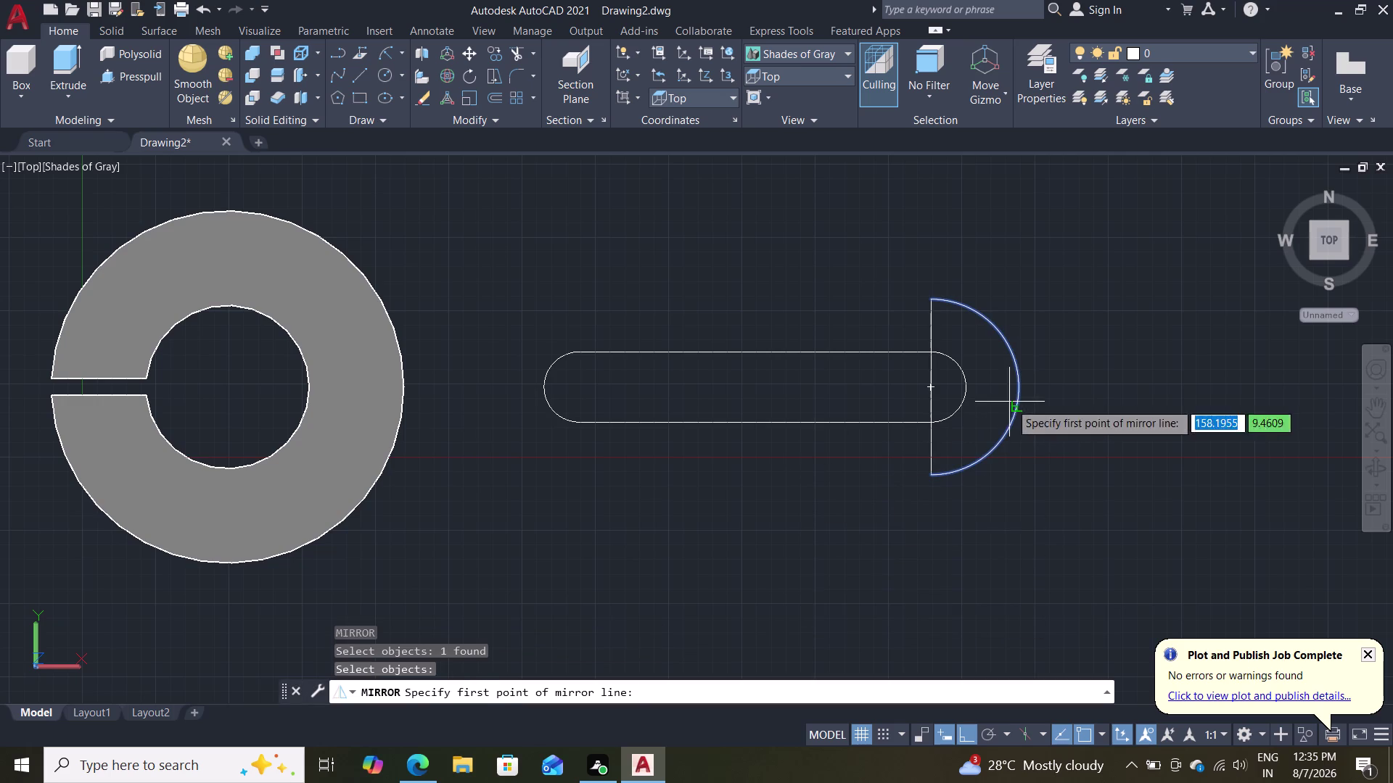
click(759, 425)
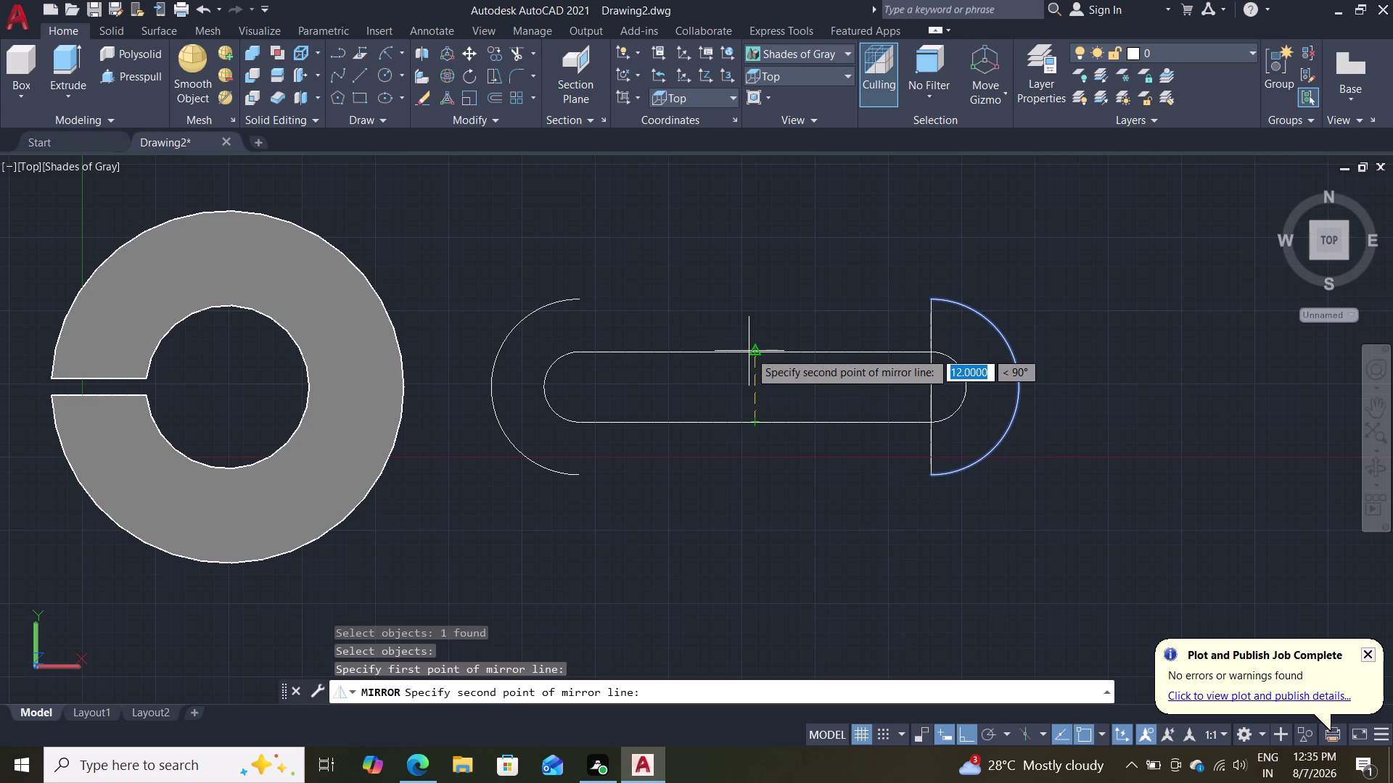
click(755, 349)
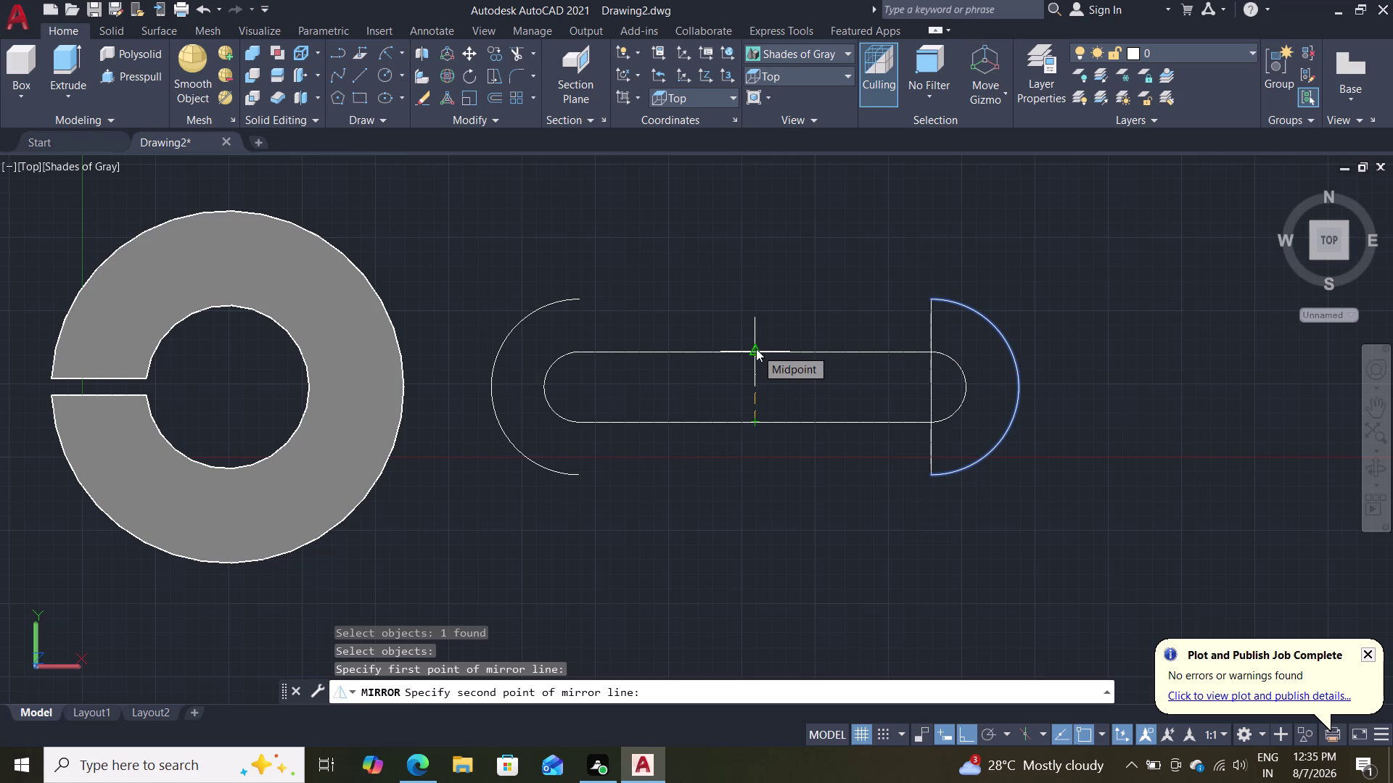
drag(802, 409, 756, 349)
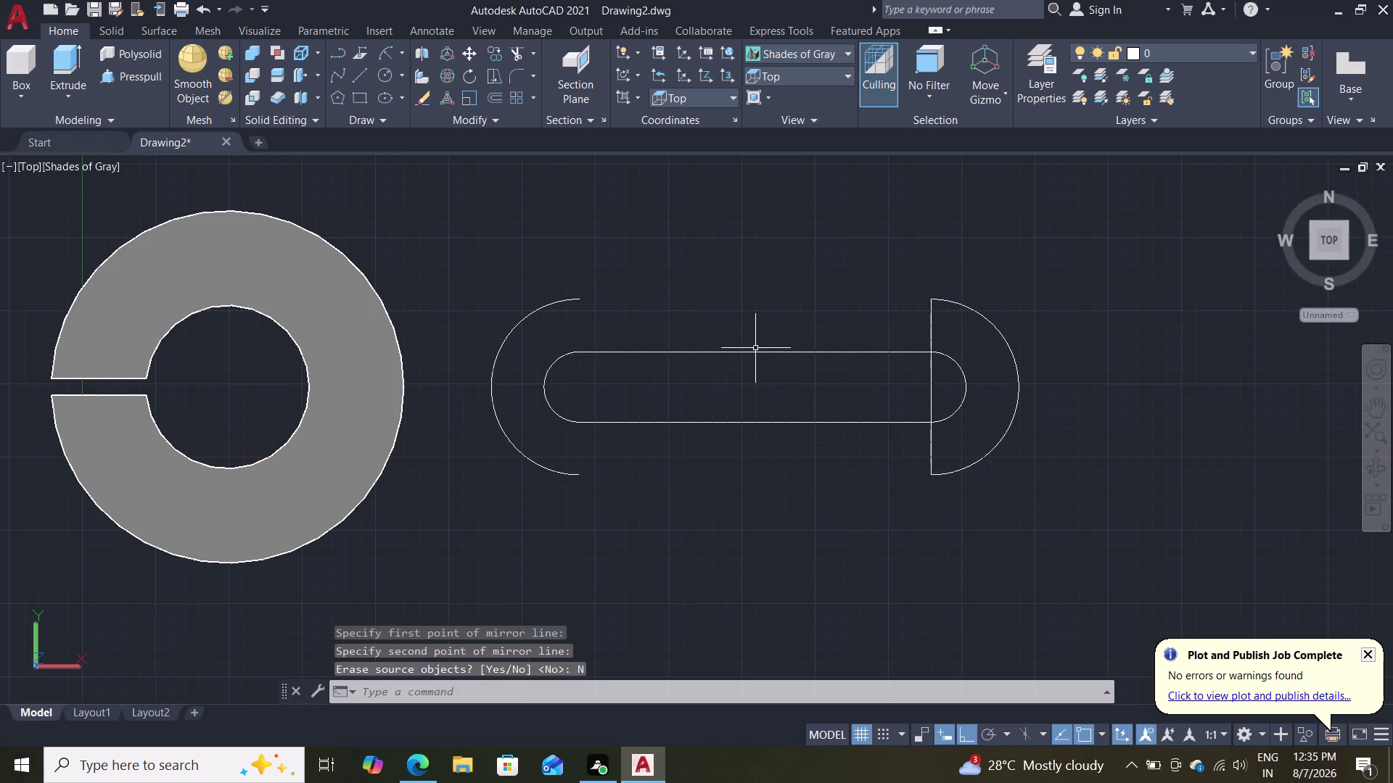
key(Escape)
key(Escape)
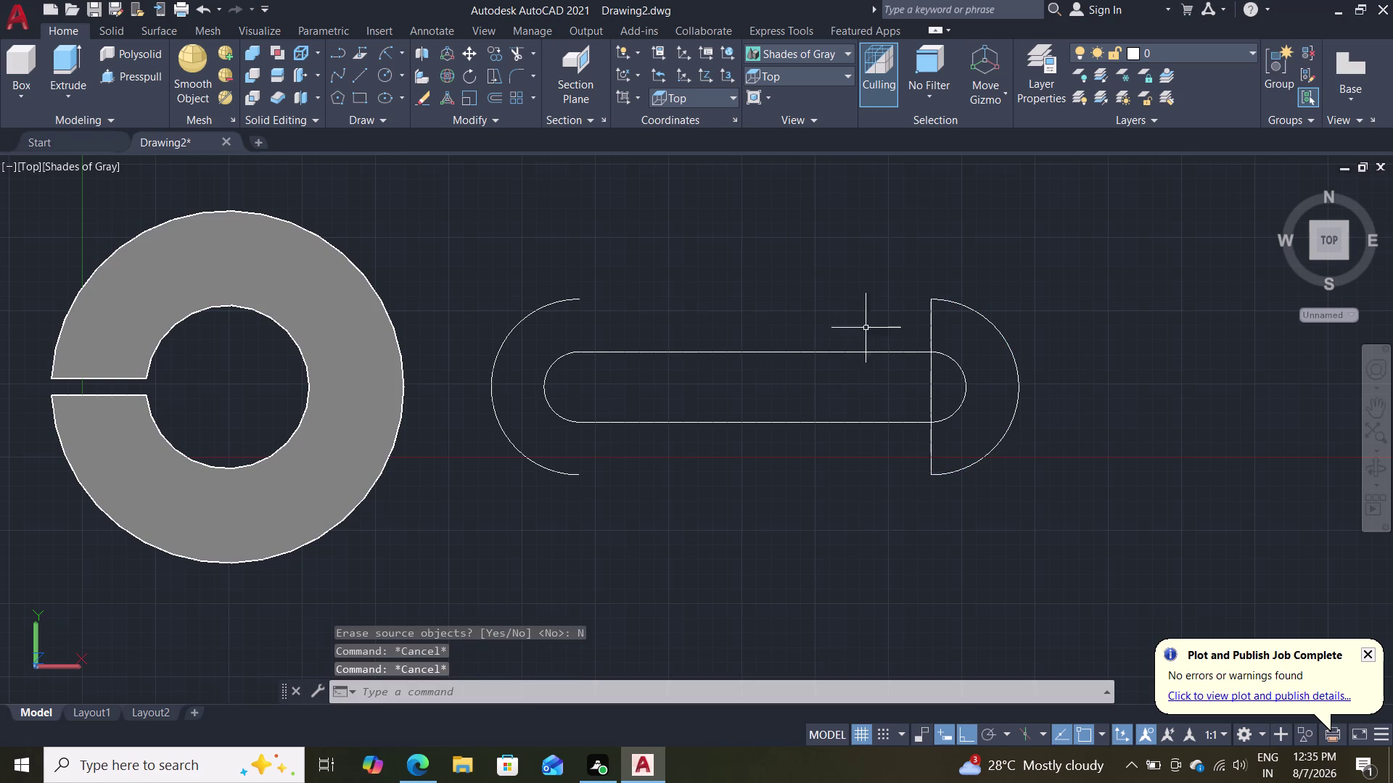
Delete the two leftover straight lines at the right arc end.
click(929, 323)
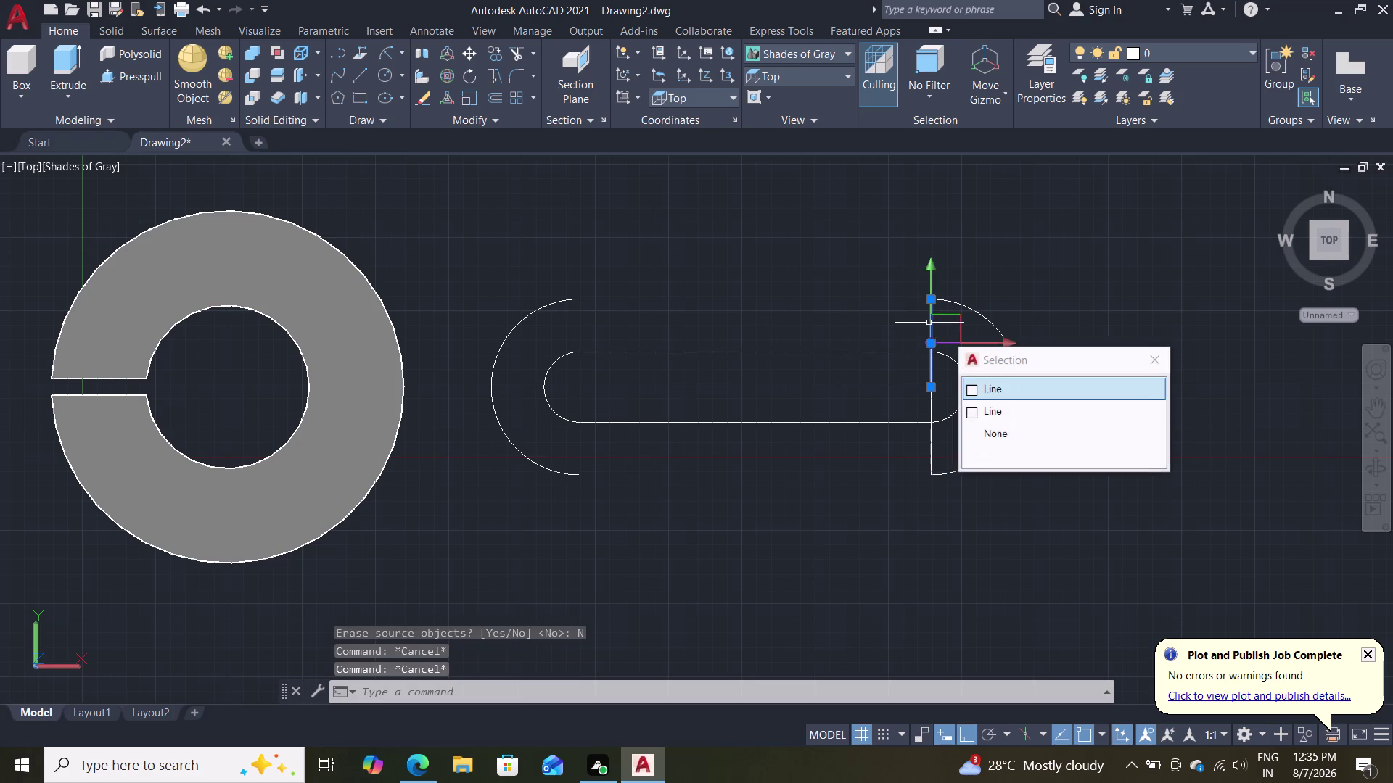
key(Delete)
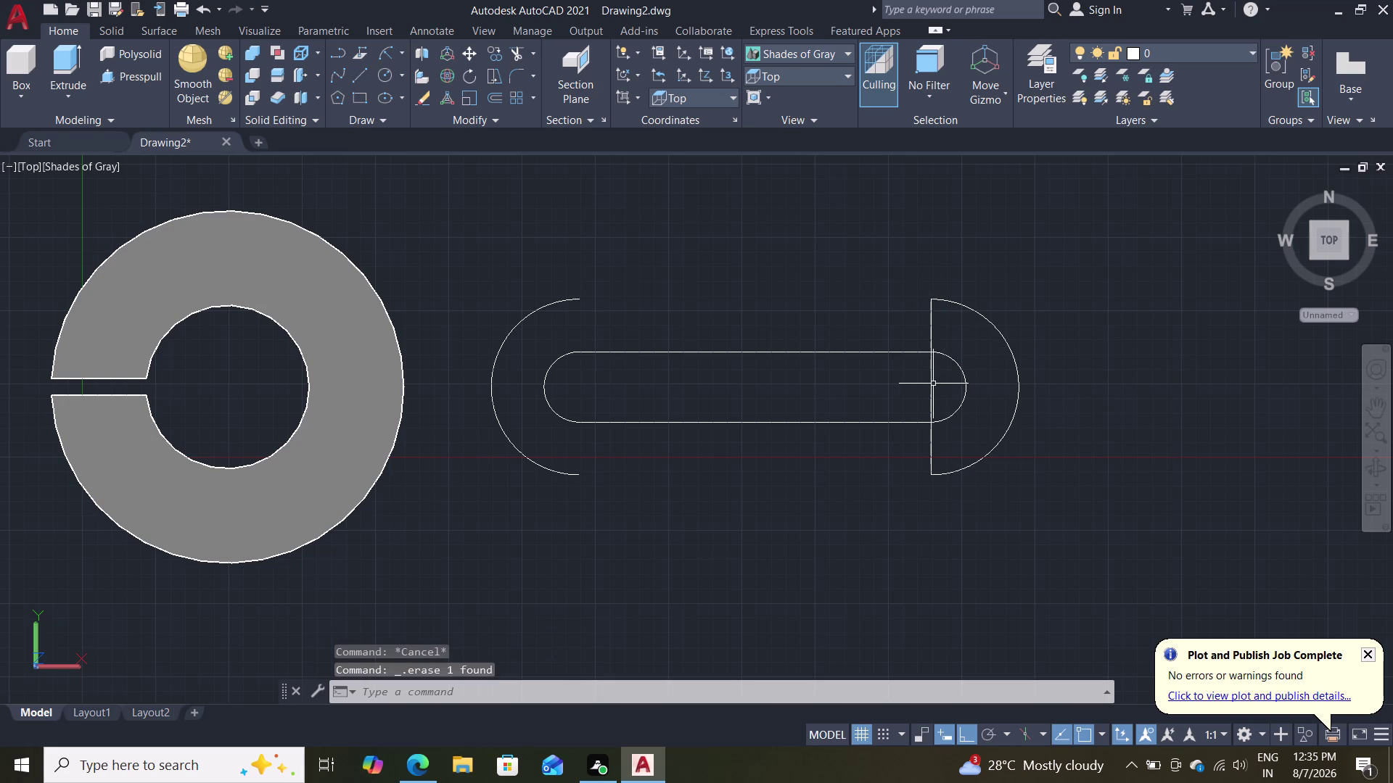
click(930, 385)
key(Delete)
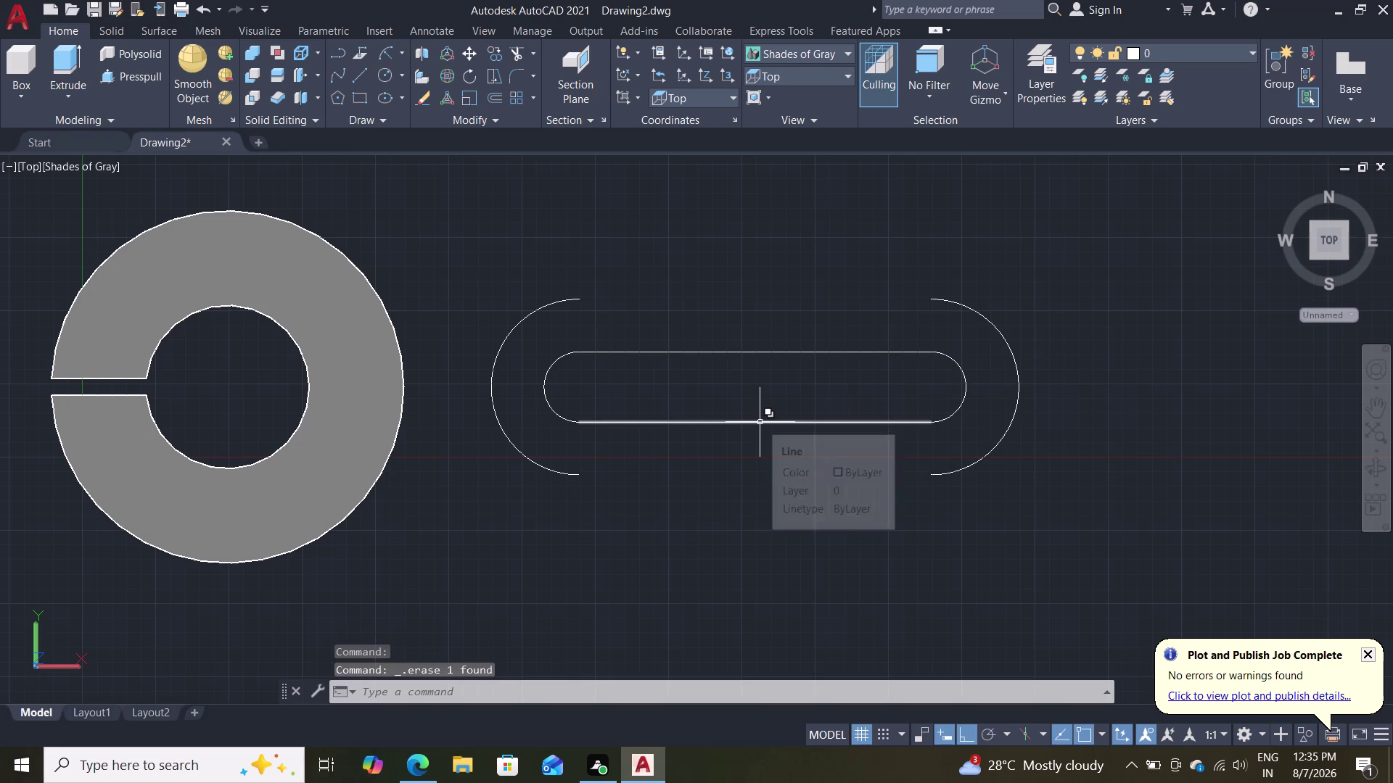
Draw a top line and a bottom line joining the two outer arcs' ends.
key(l)
key(Return)
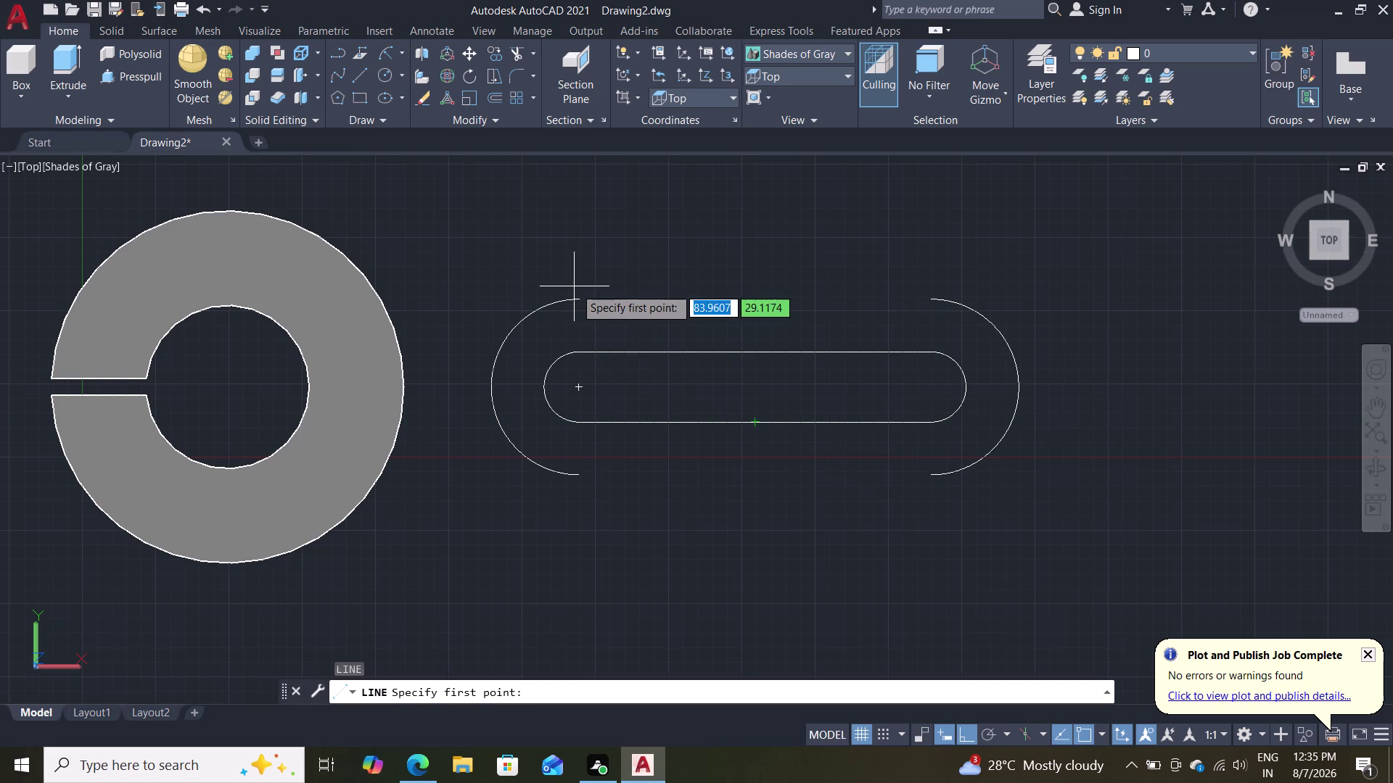
click(582, 301)
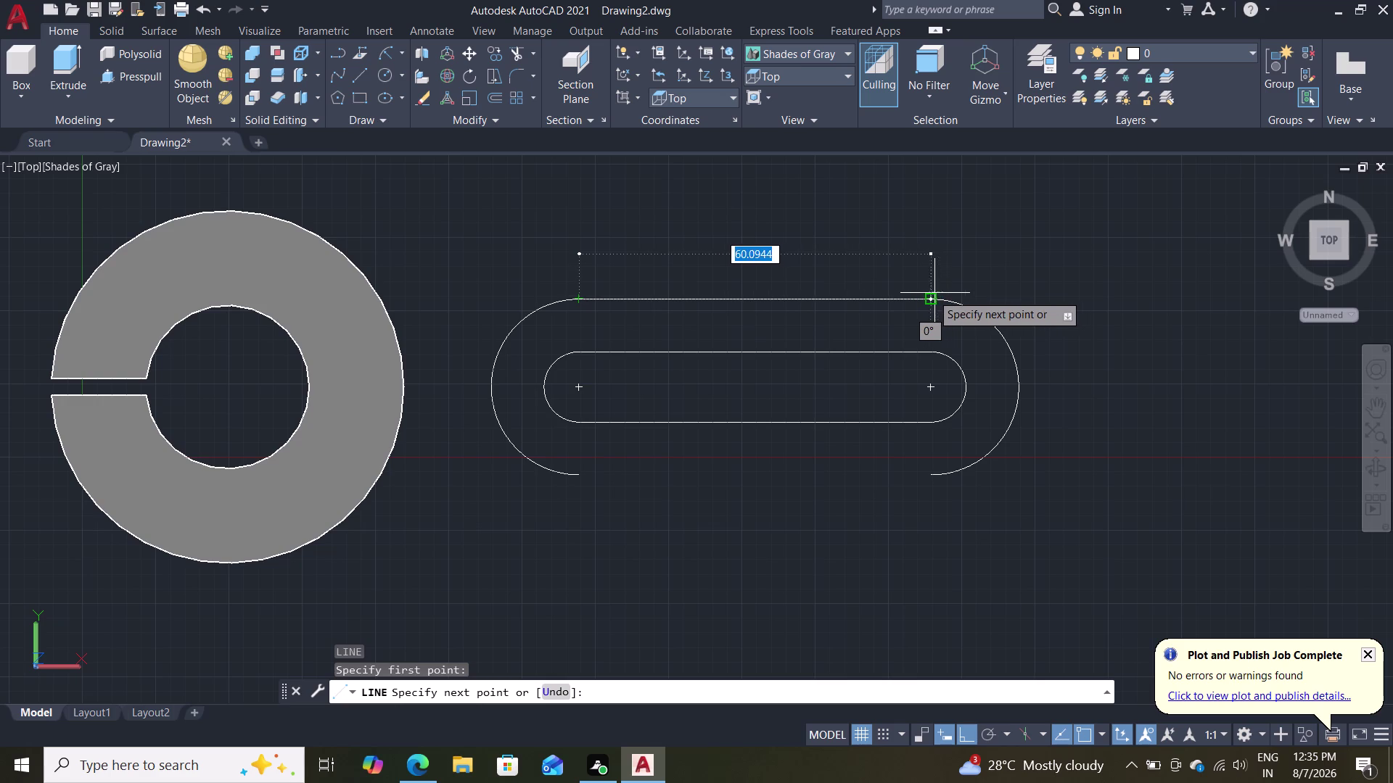
click(931, 293)
key(Escape)
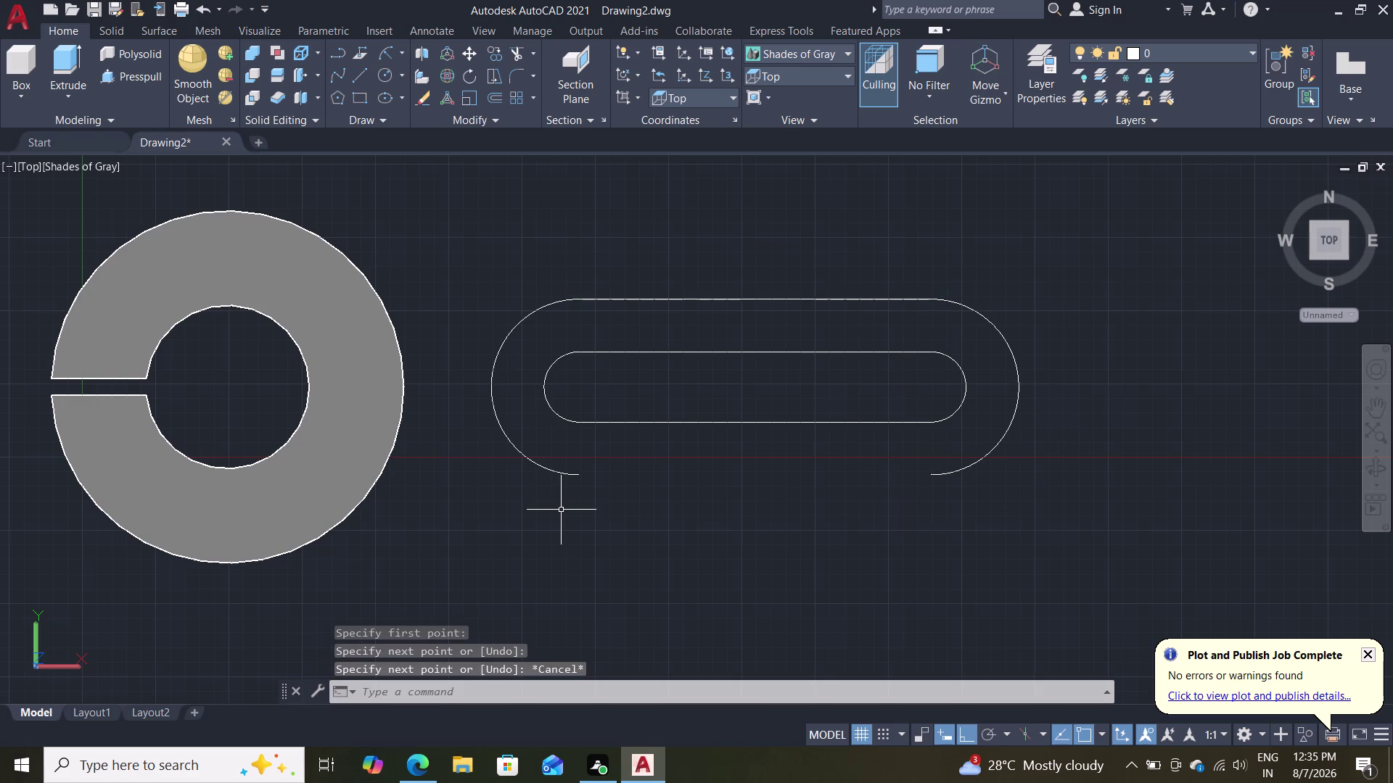
key(l)
key(Return)
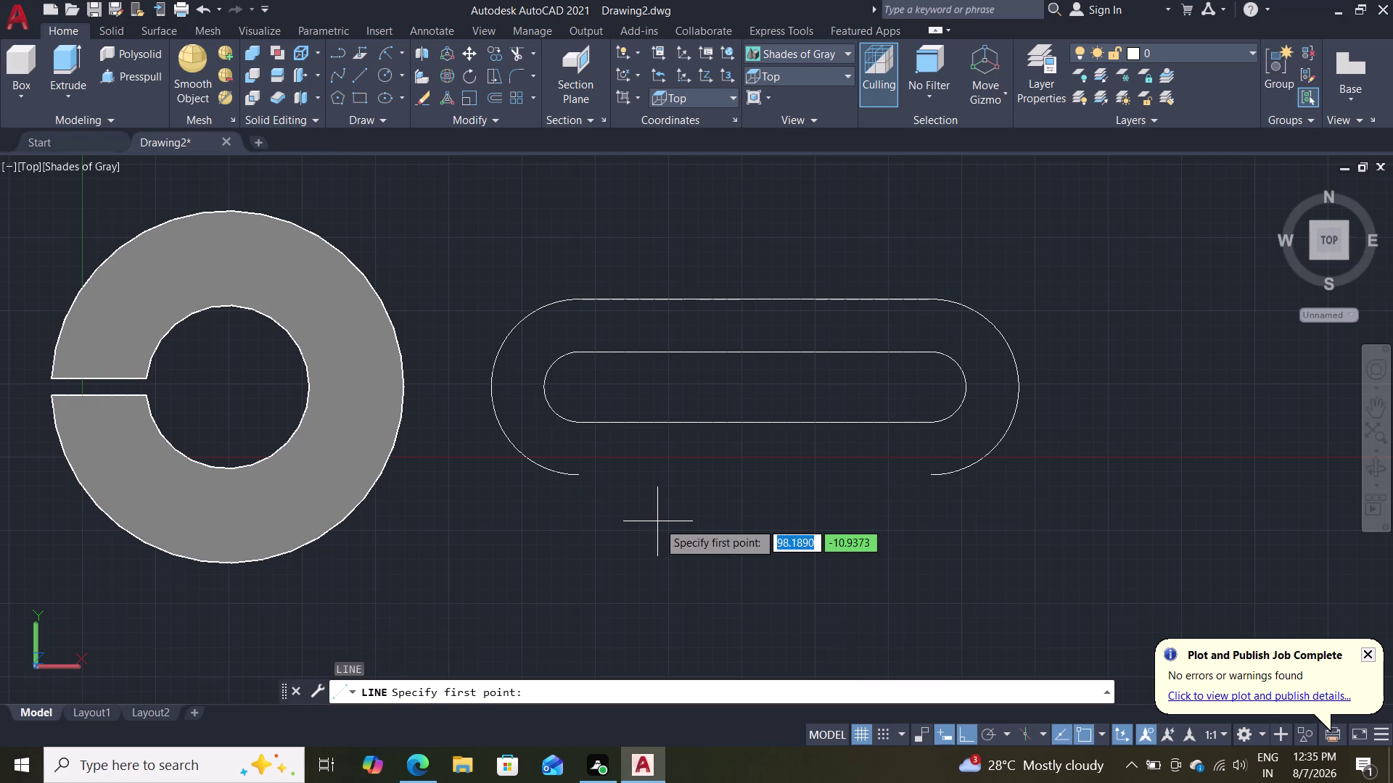
click(583, 473)
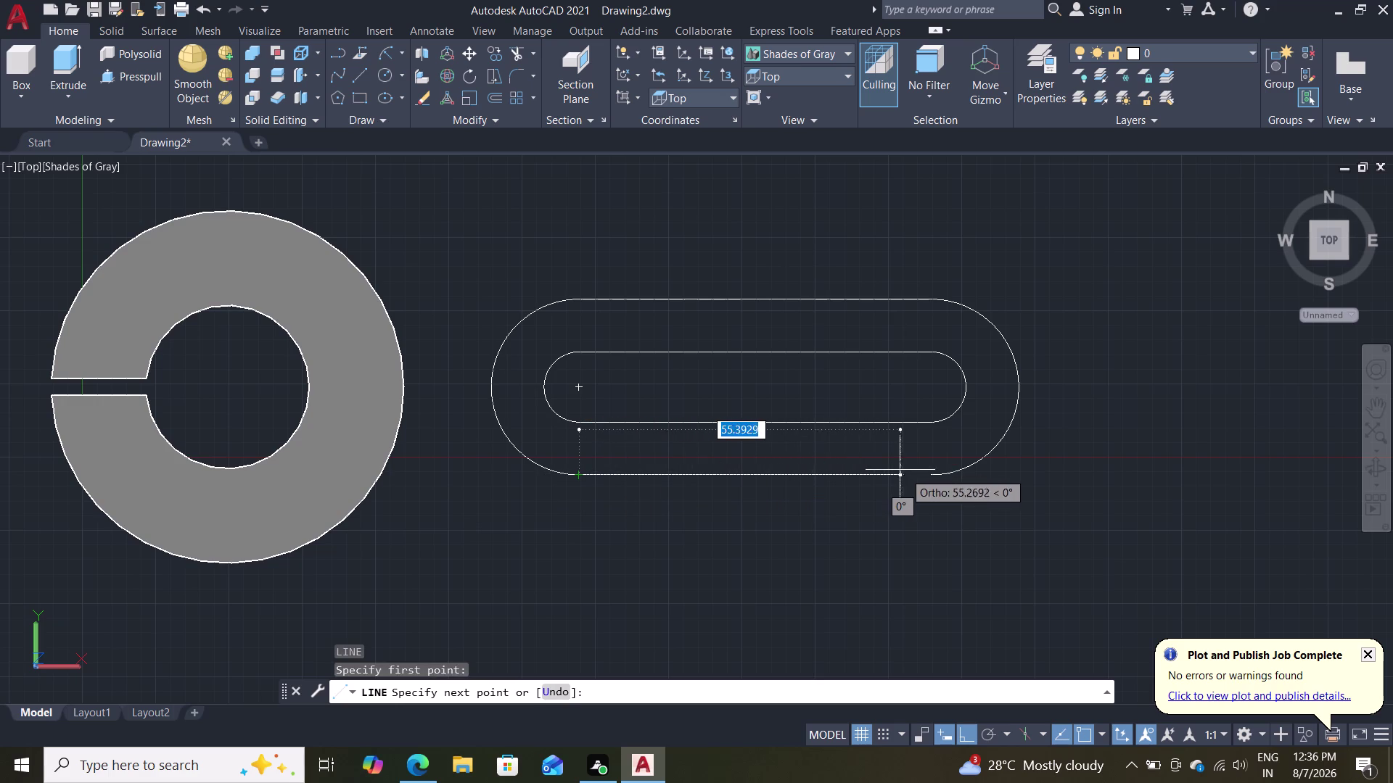
click(932, 477)
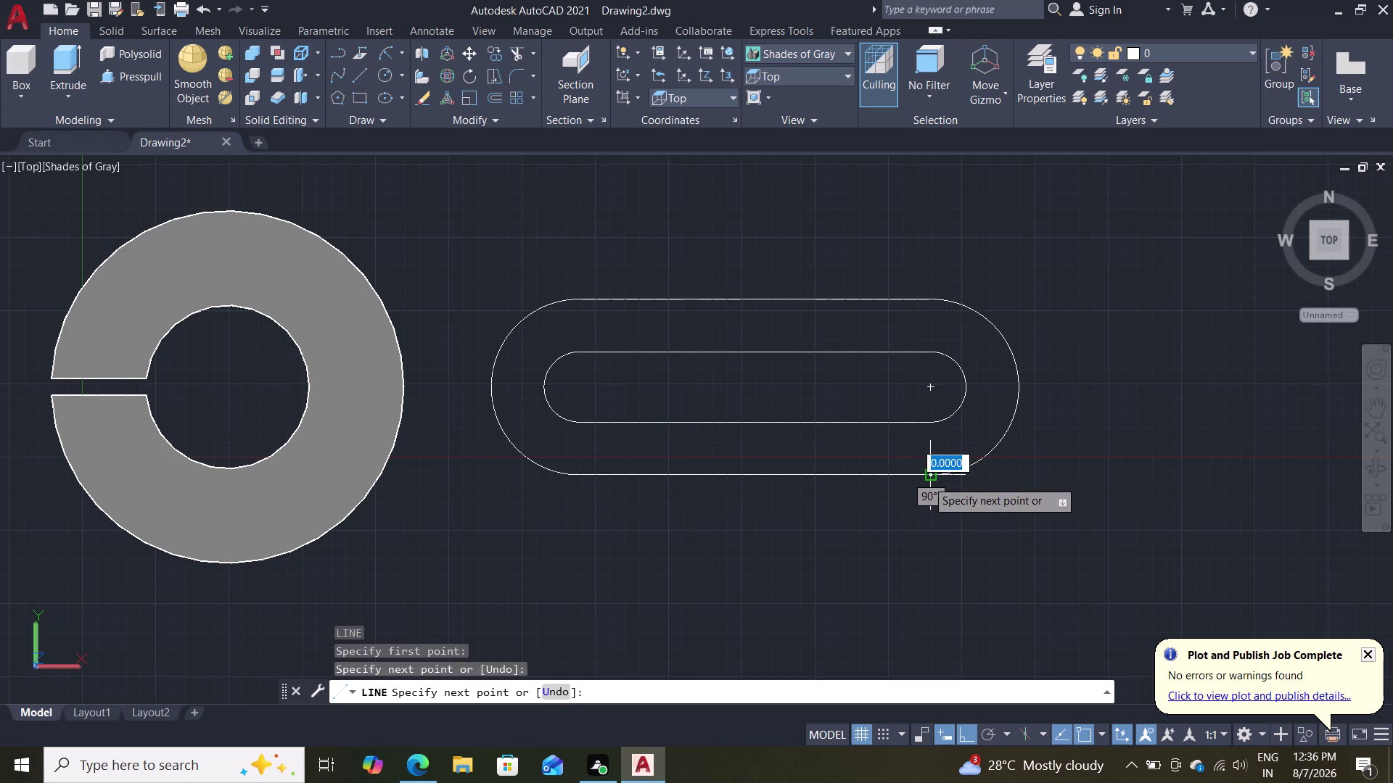
key(Escape)
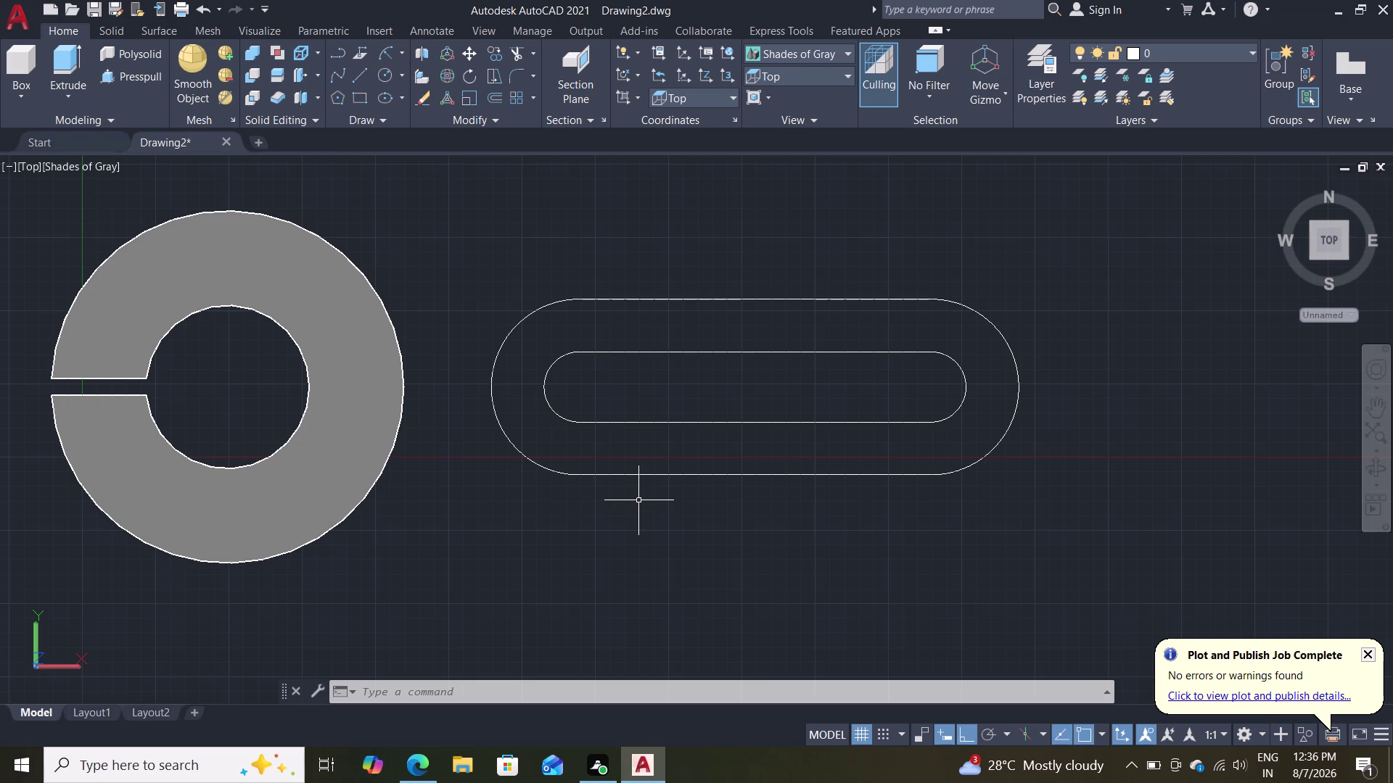
scroll(down, 3)
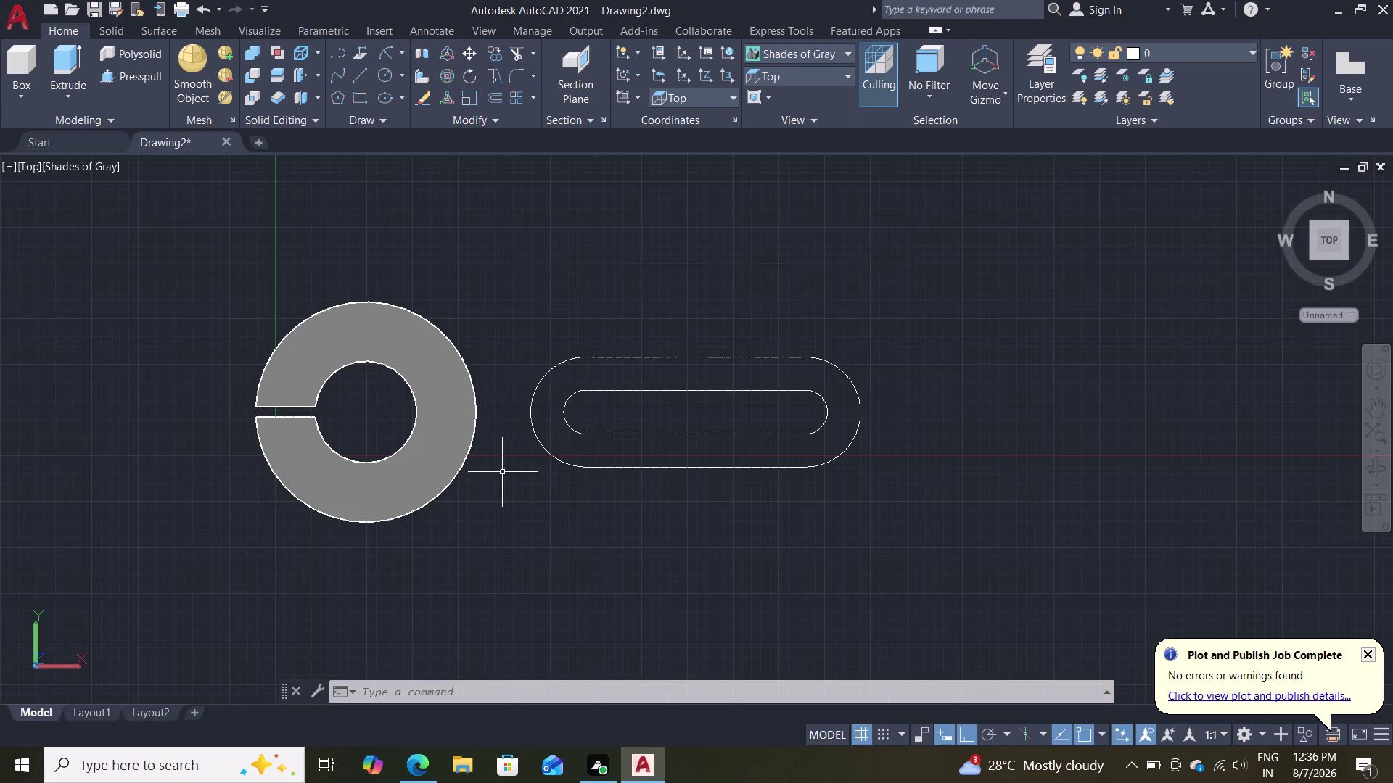
With Ortho off, draw lines from the ring's bottom and top to the outline's lower and upper edges.
key(l)
key(Return)
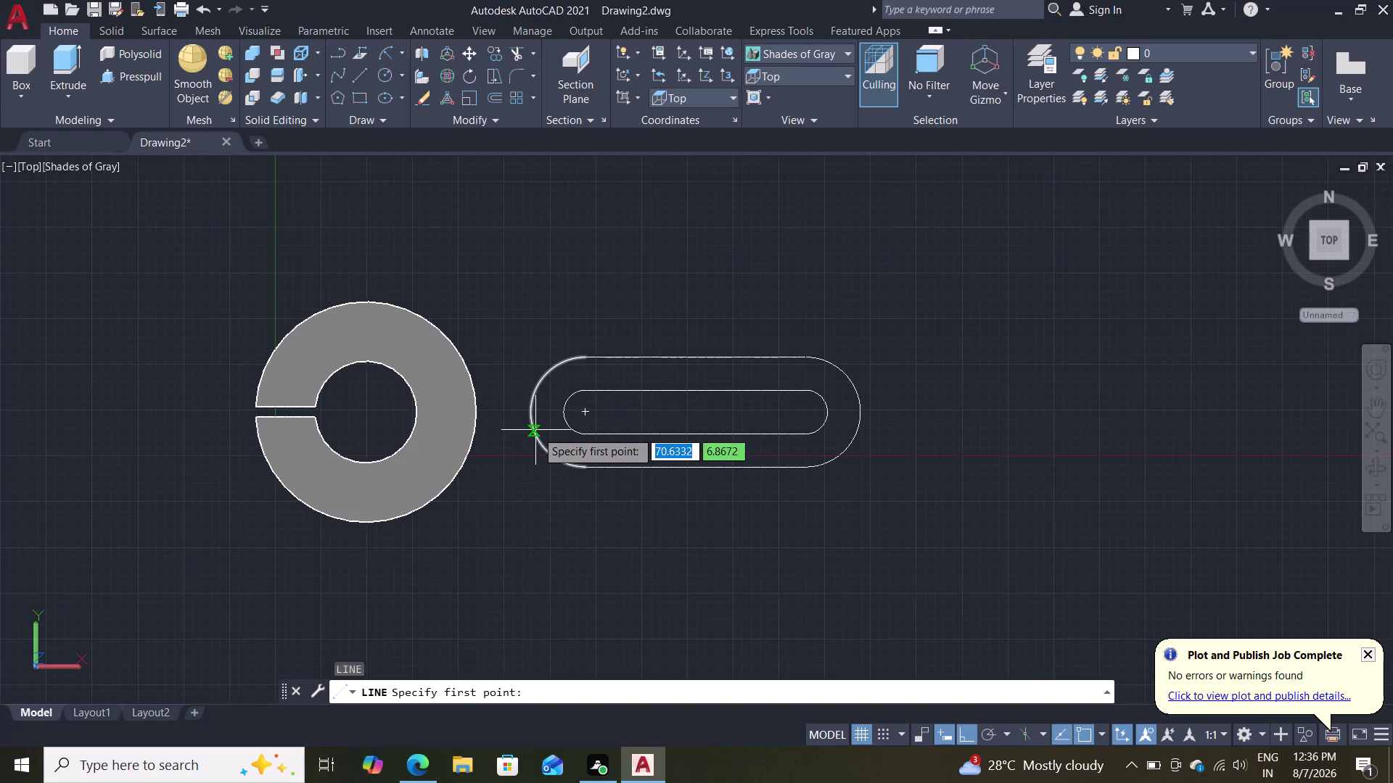
click(364, 523)
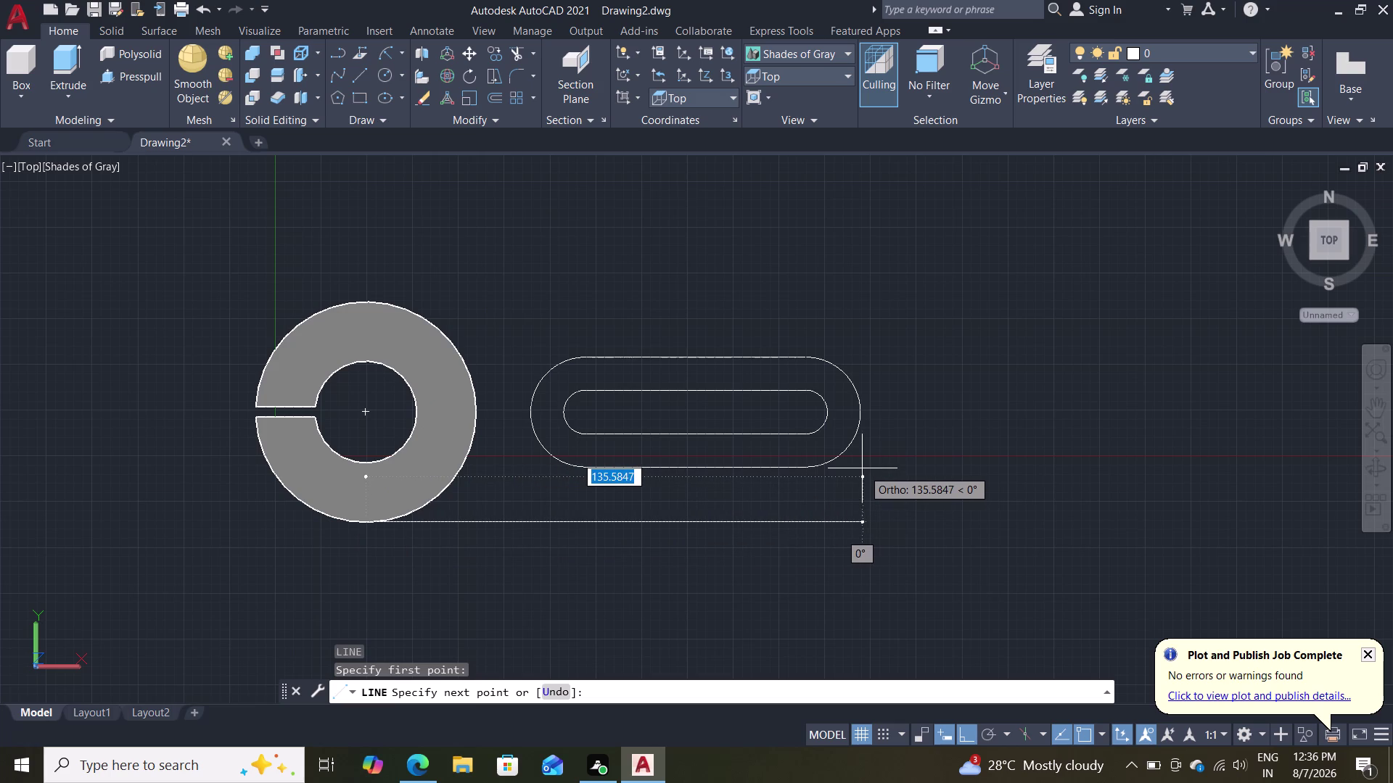
key(F8)
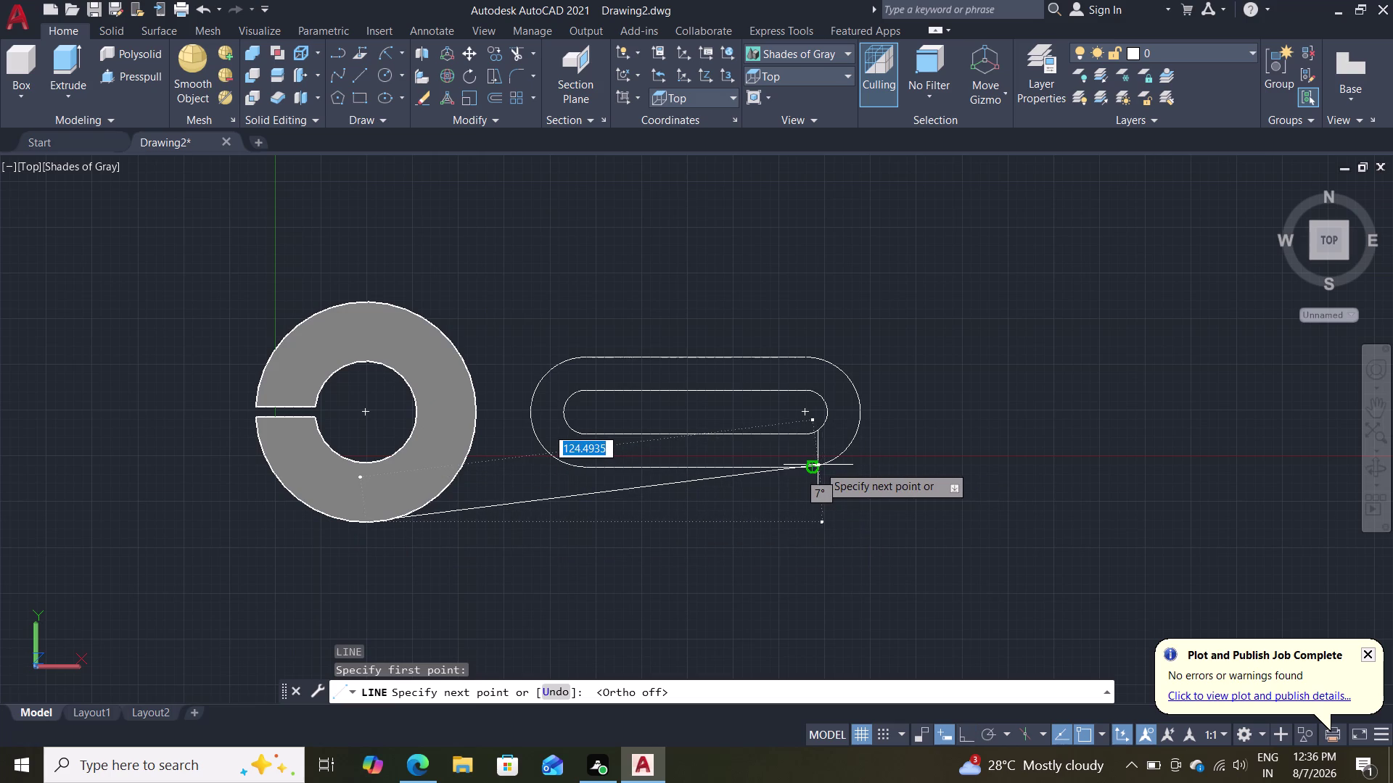
click(816, 469)
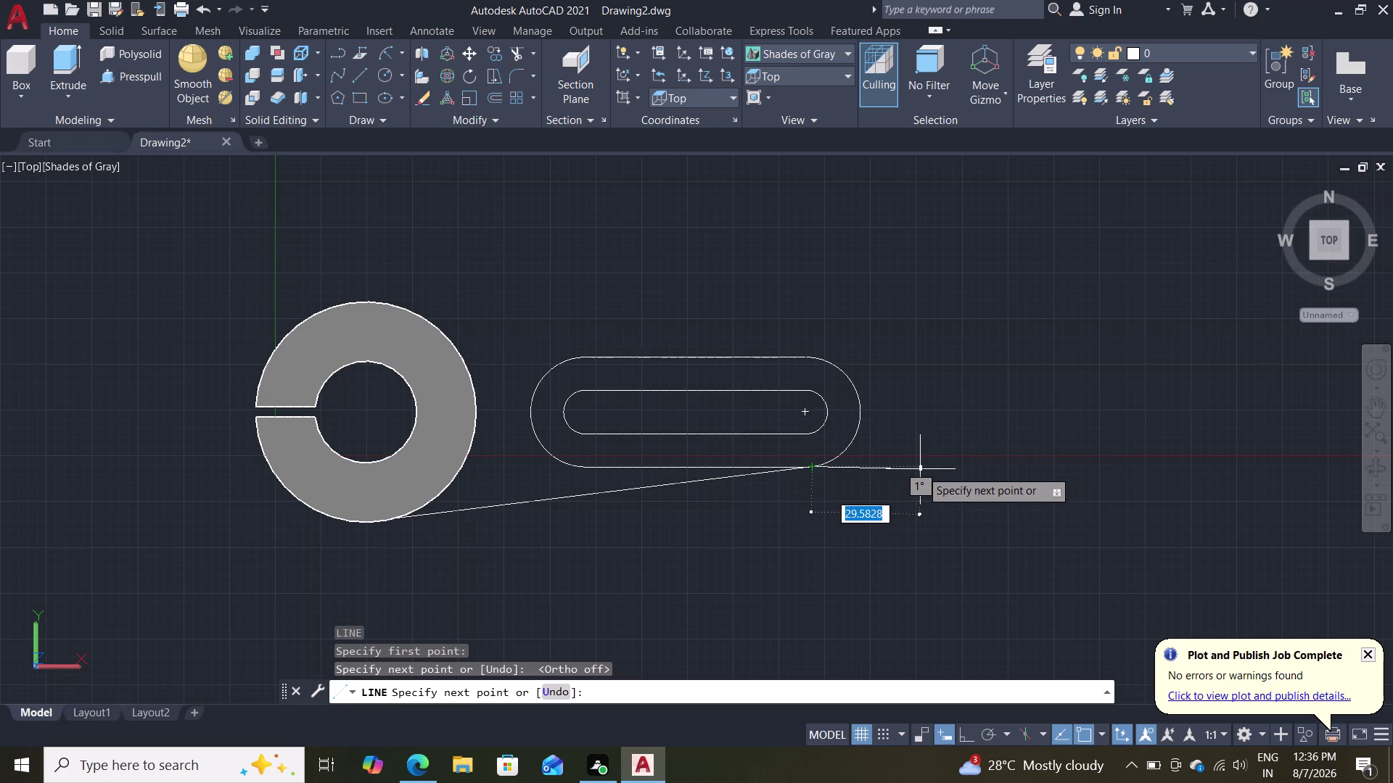
key(Escape)
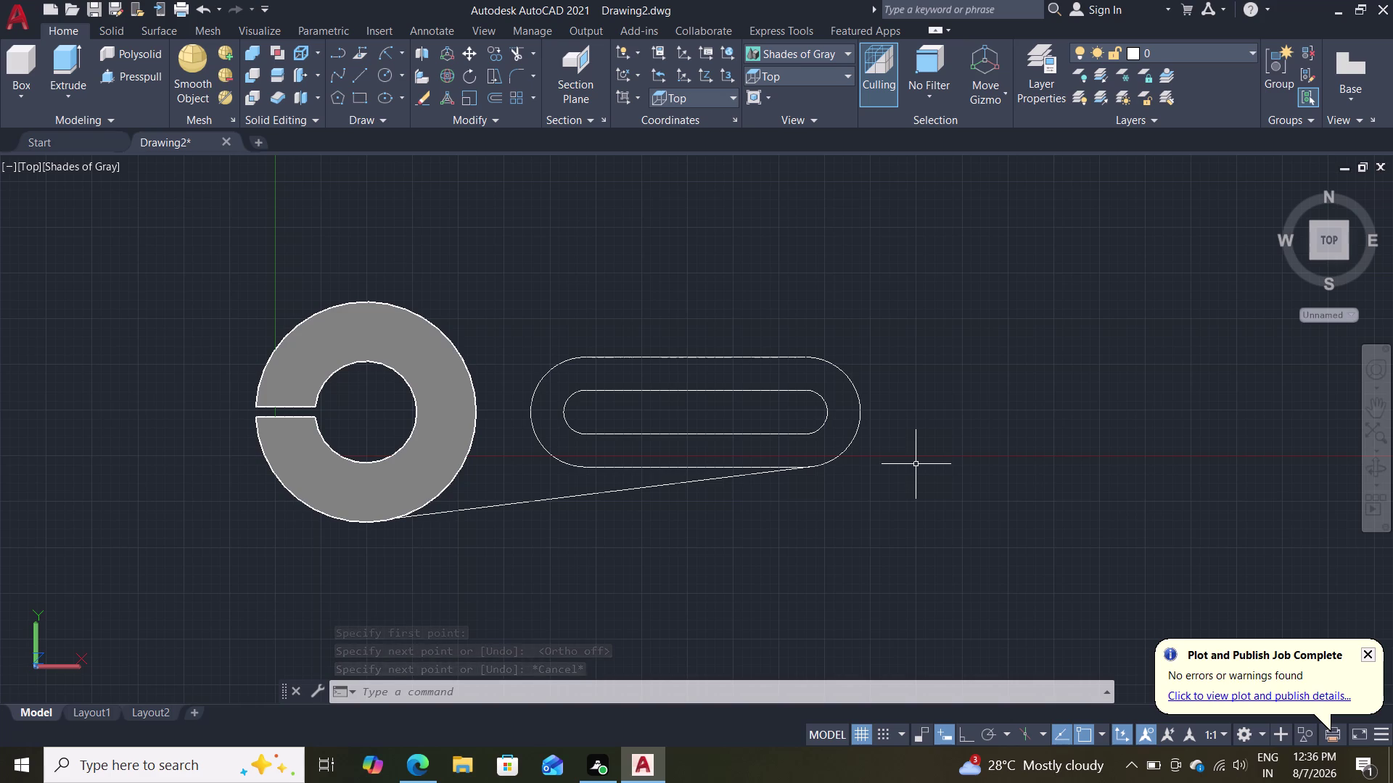
key(l)
key(Return)
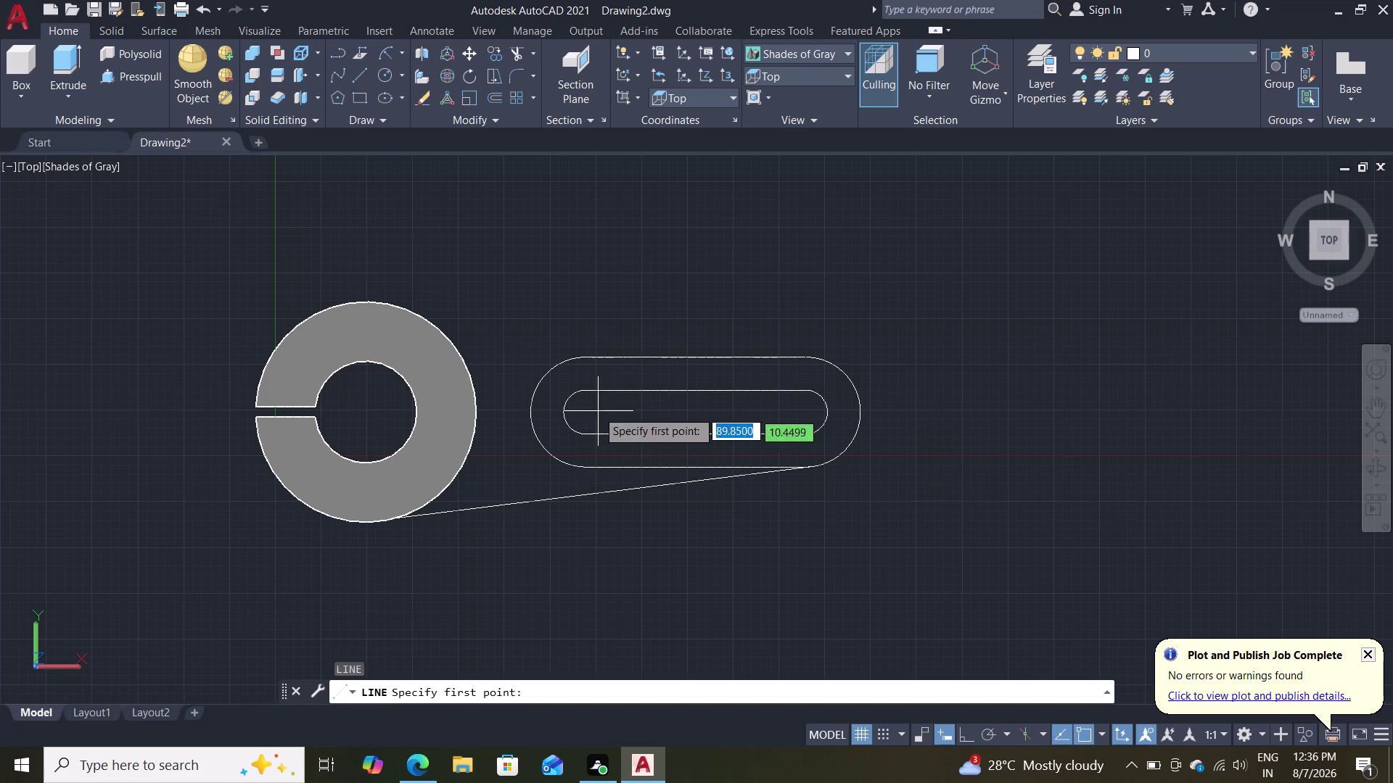
click(367, 302)
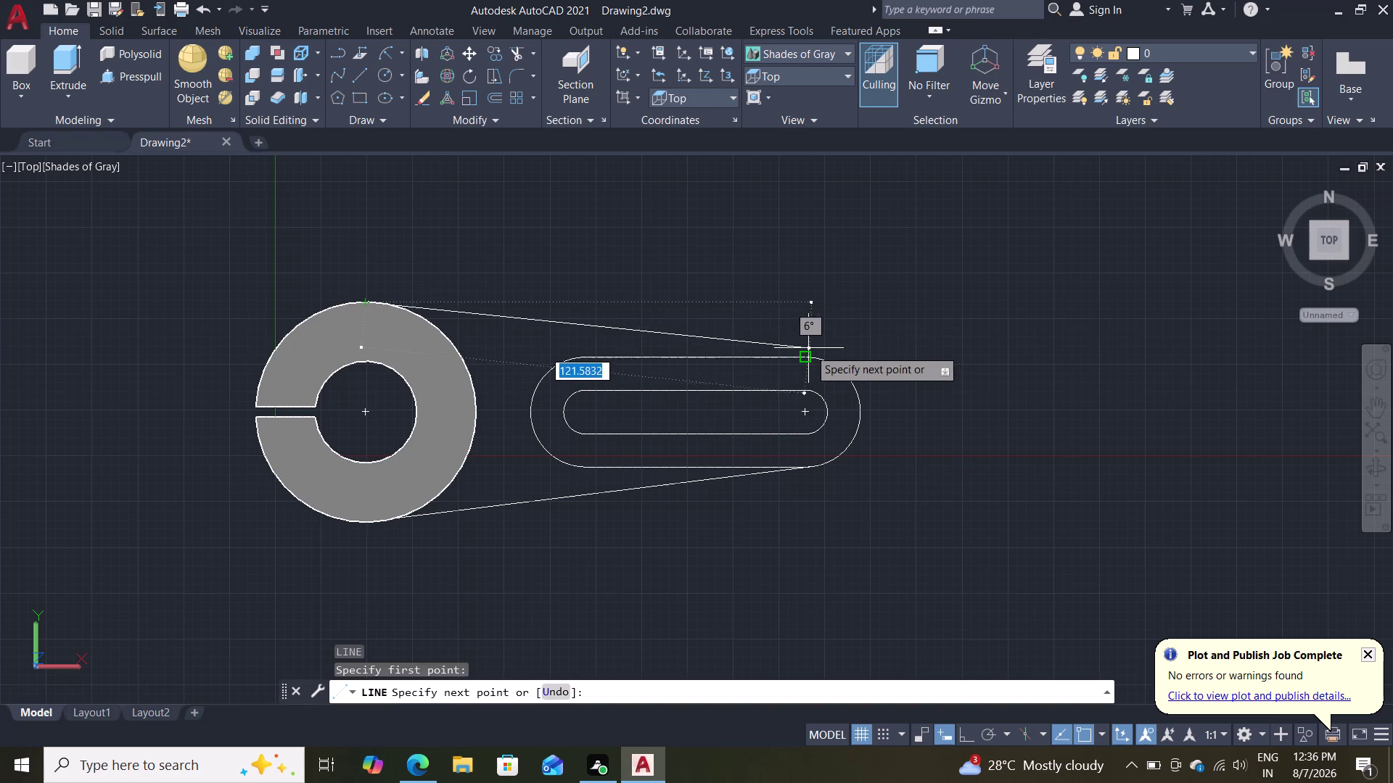
double_click(815, 357)
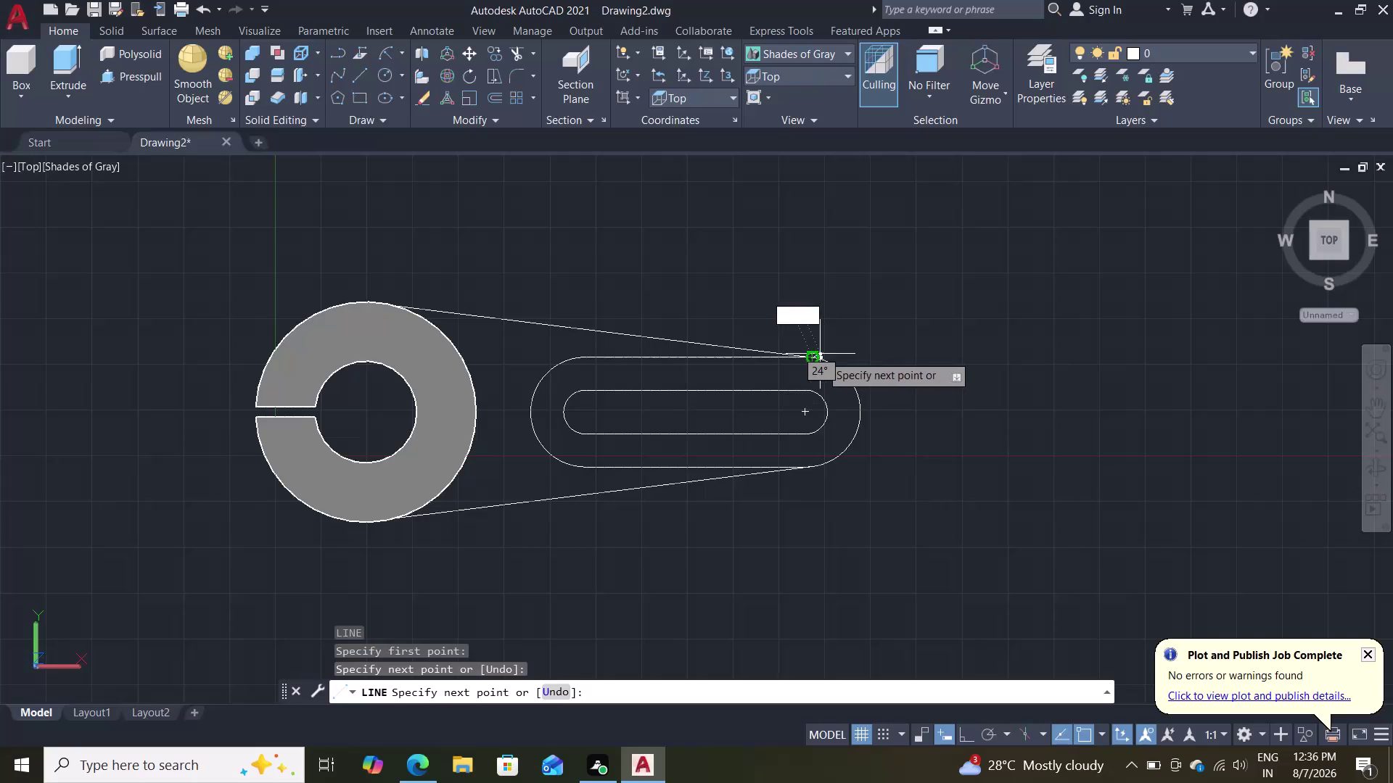
key(Escape)
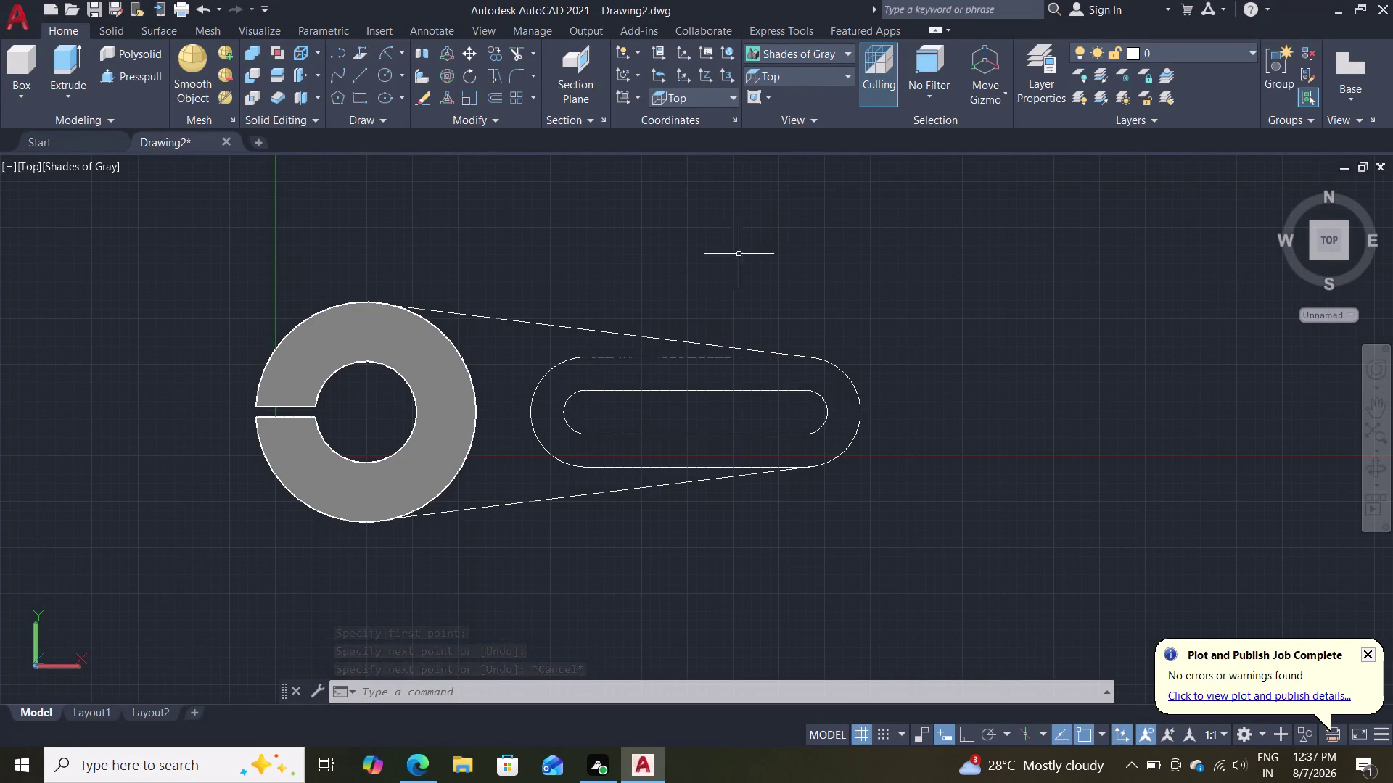
middle_drag(736, 288, 727, 203)
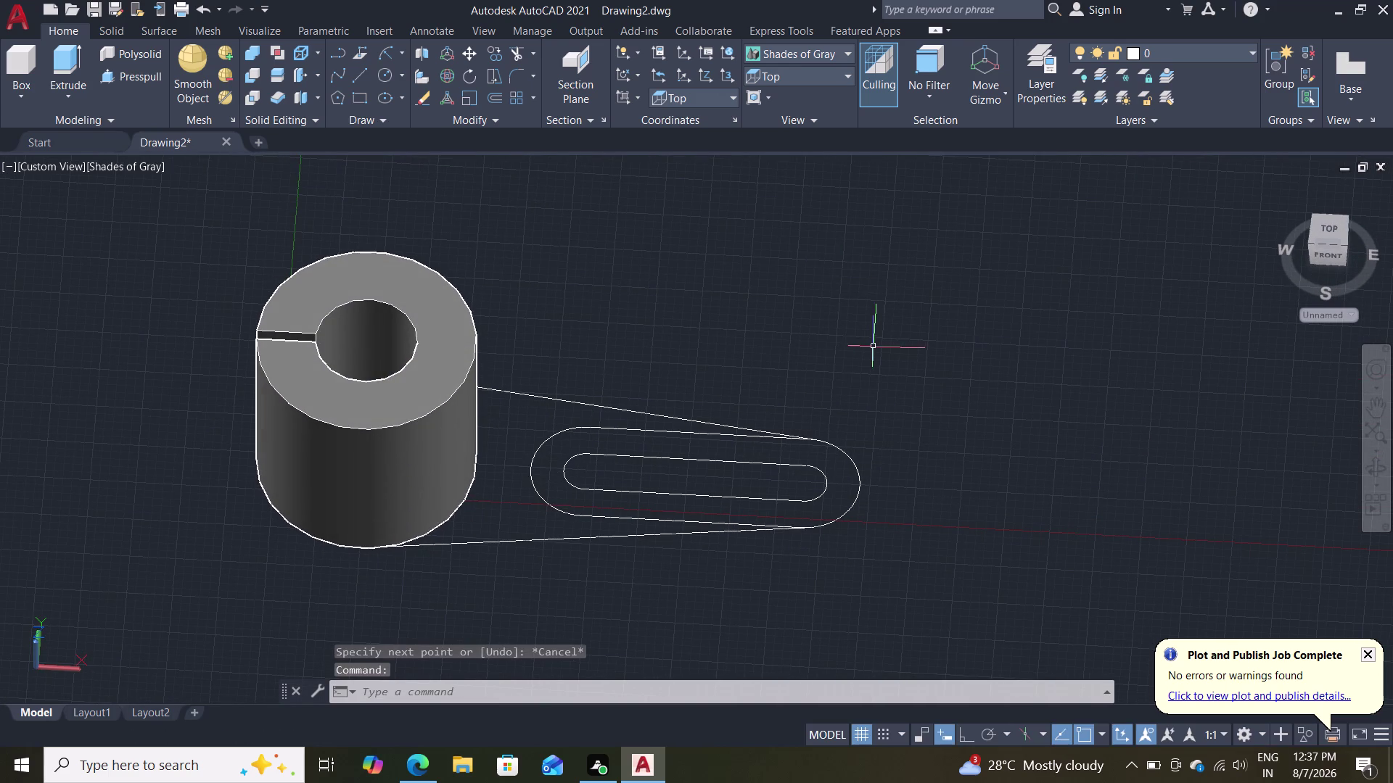
Orbit to an angled 3D view of the collar and arm, then select the lower tapering line.
middle_drag(790, 341, 816, 282)
scroll(up, 3)
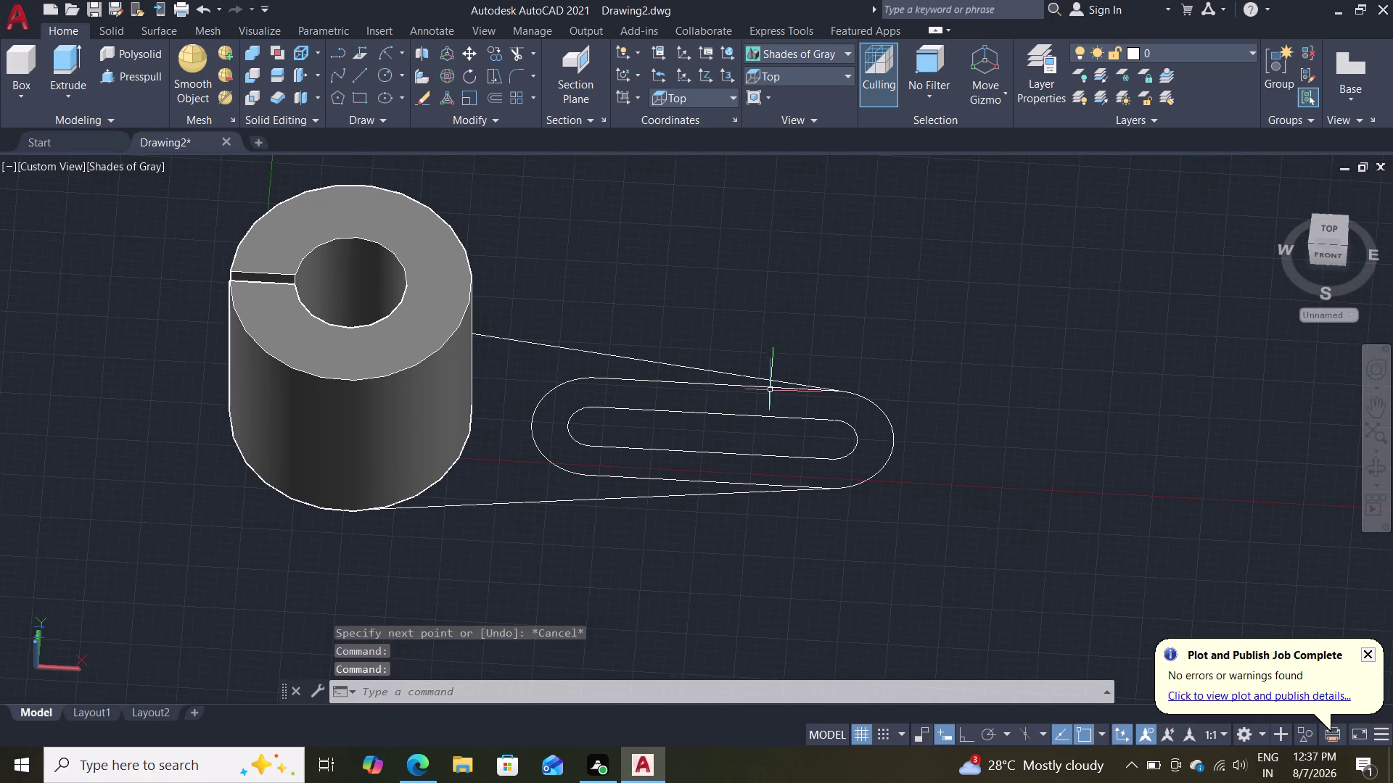
middle_drag(678, 552, 708, 490)
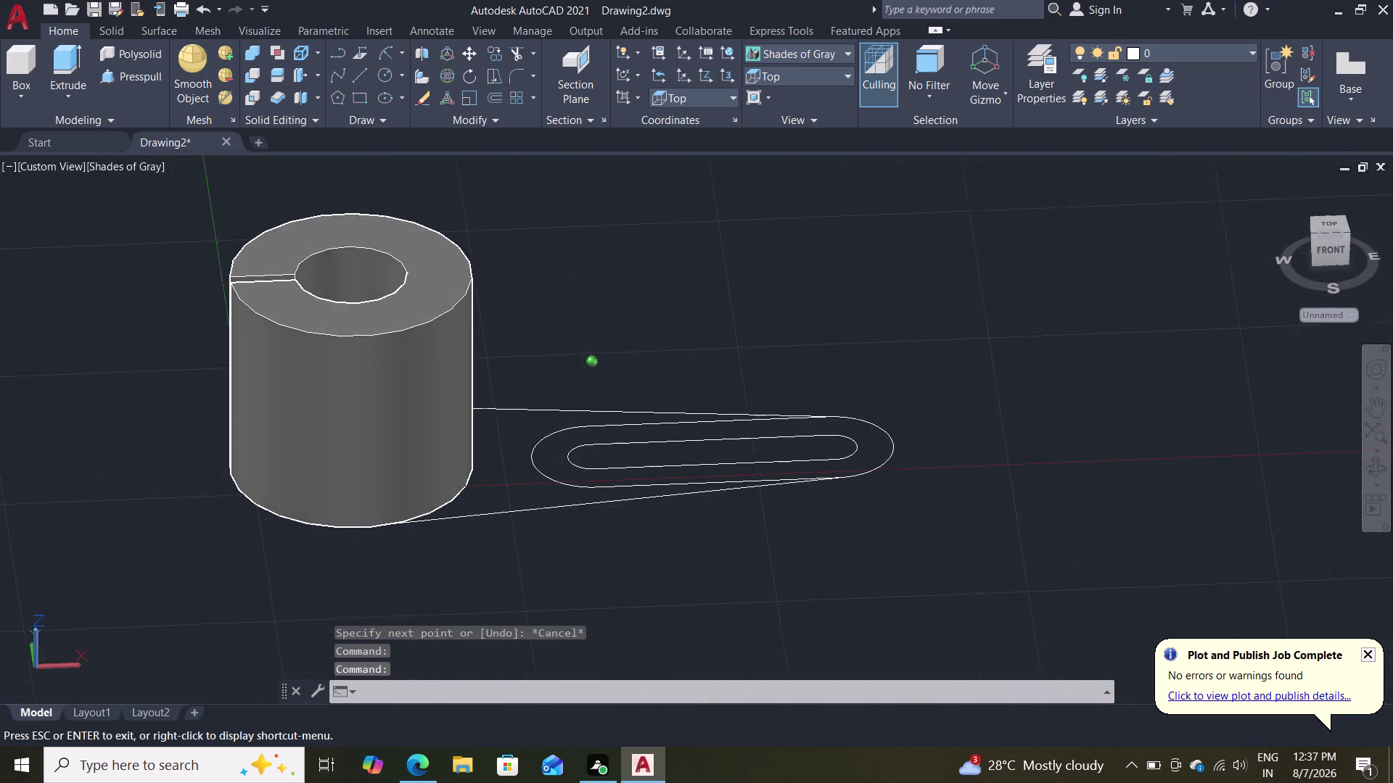
middle_drag(708, 490, 706, 490)
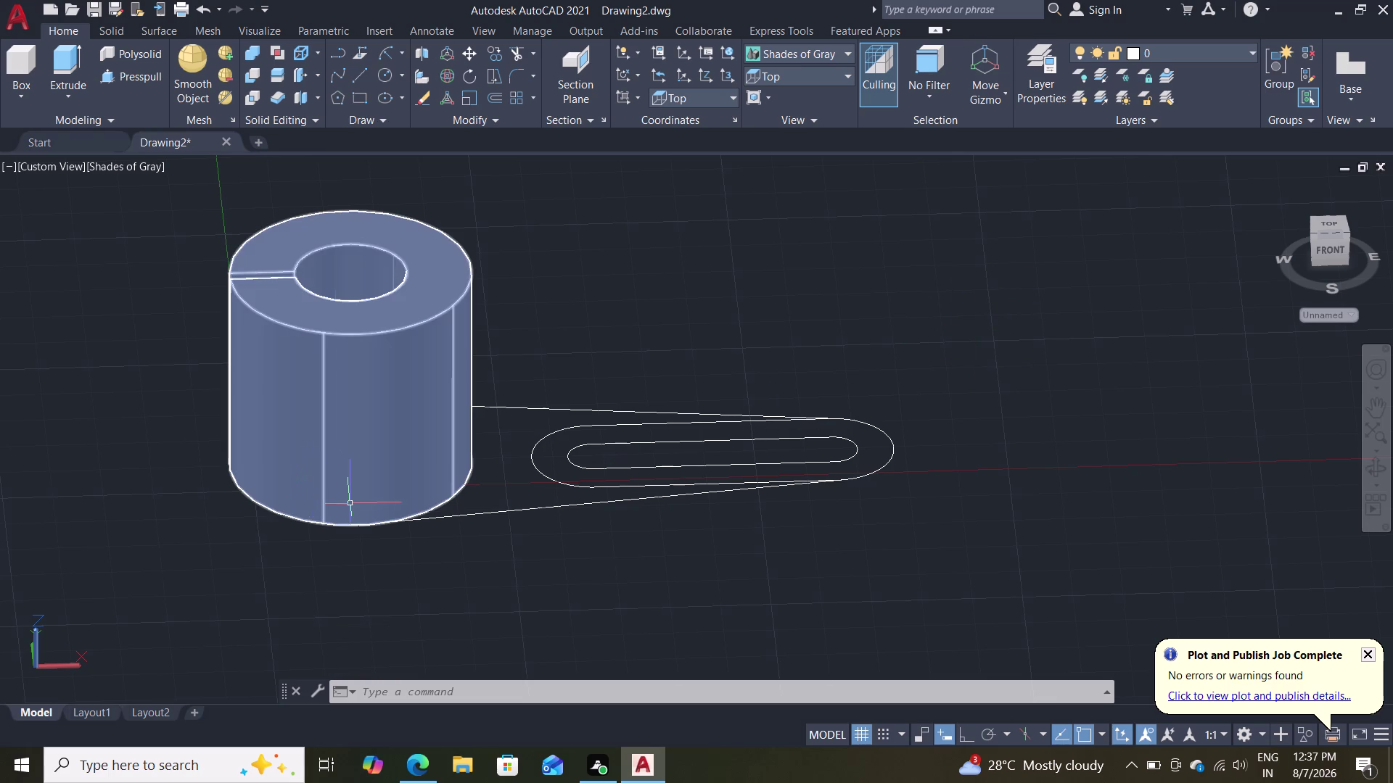
click(488, 514)
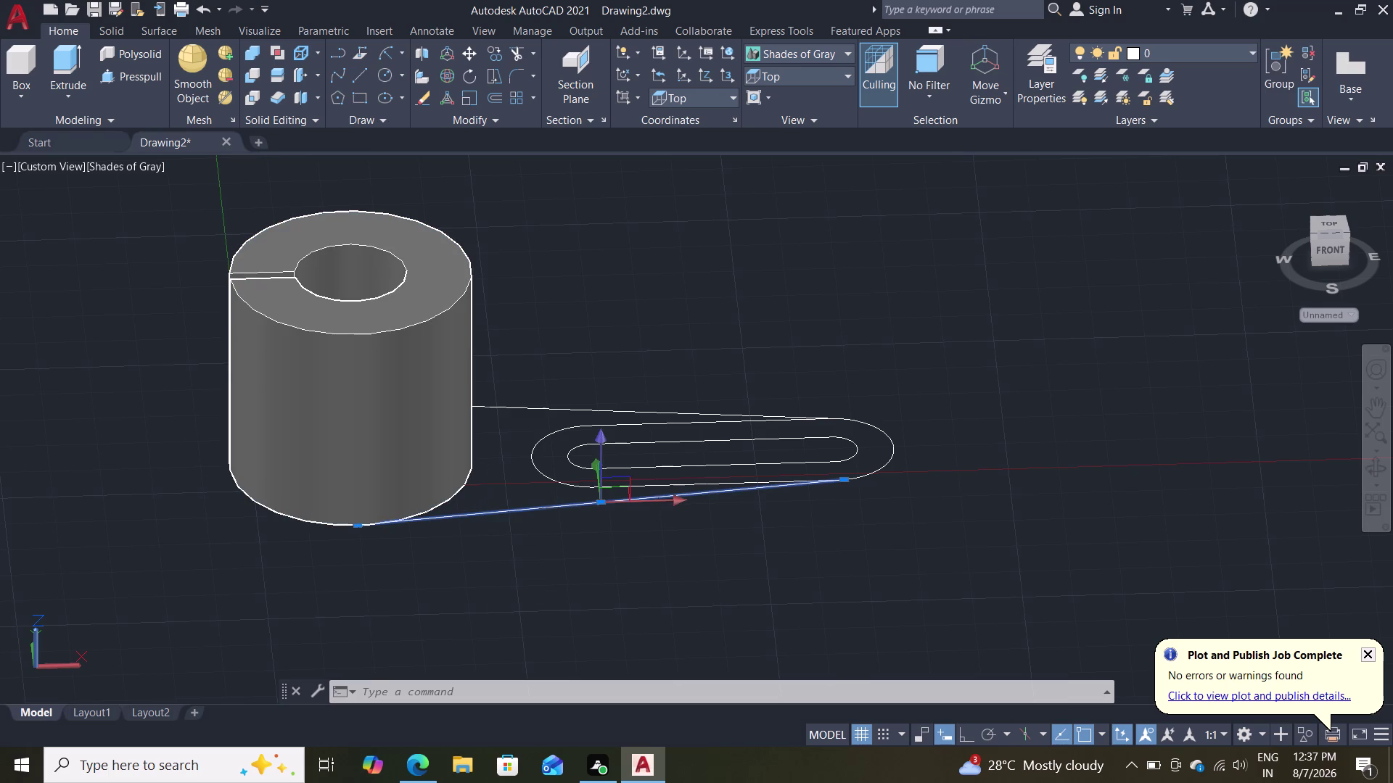
drag(482, 490, 493, 483)
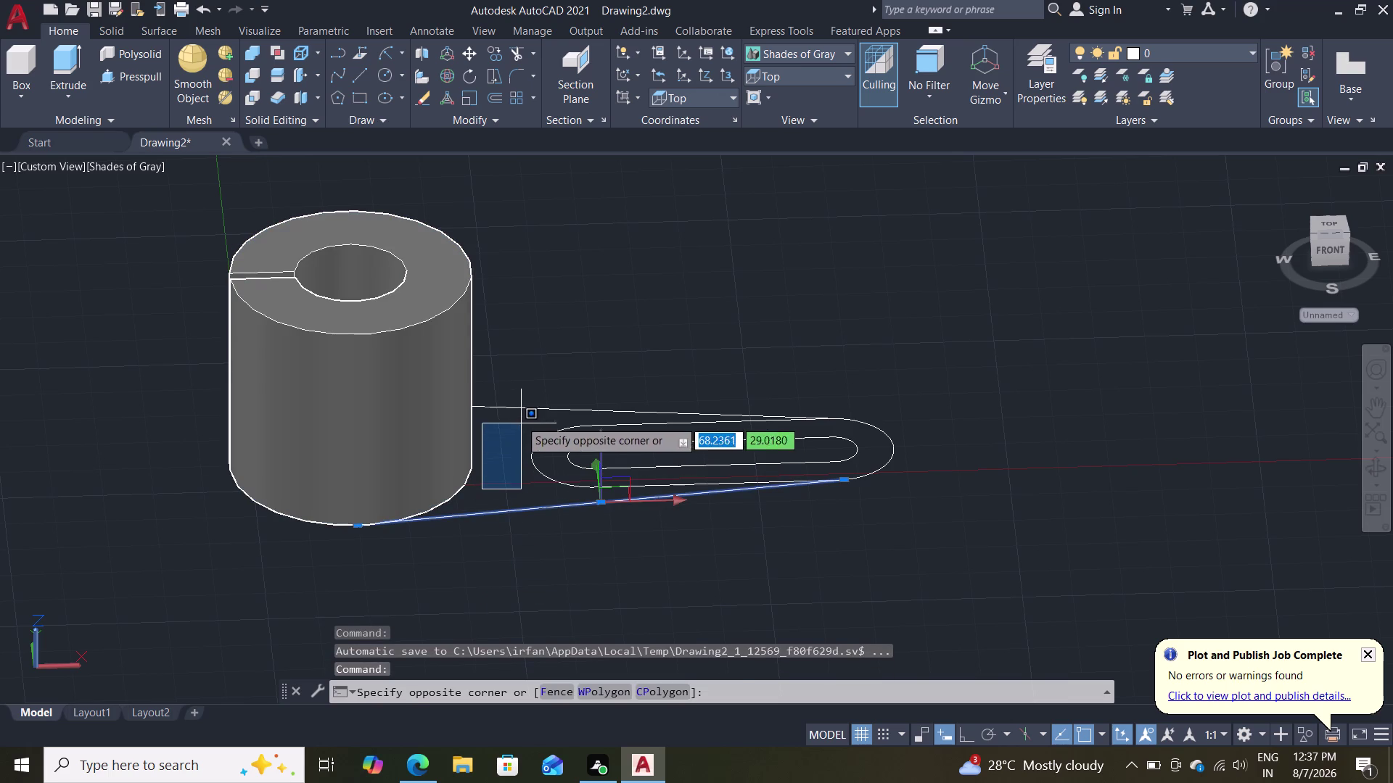
click(515, 414)
click(521, 409)
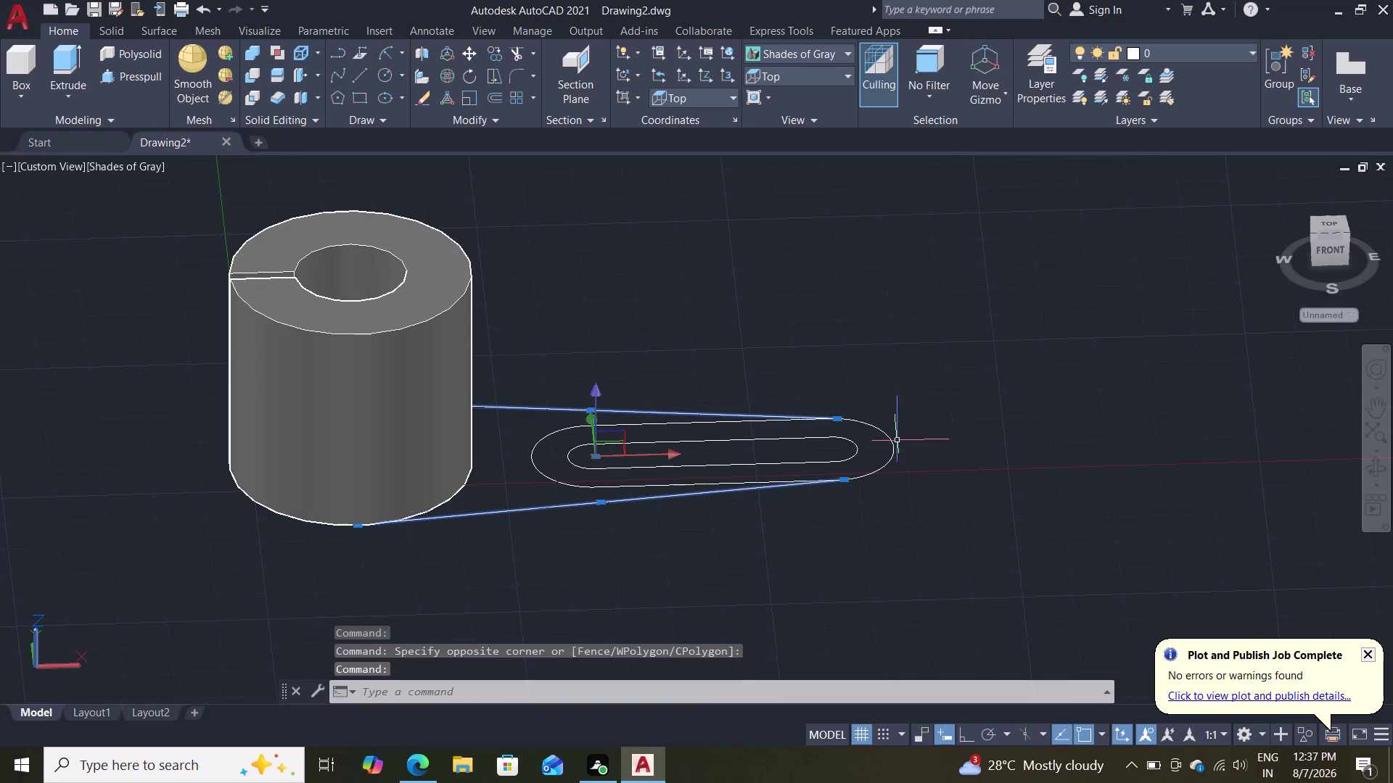
click(892, 449)
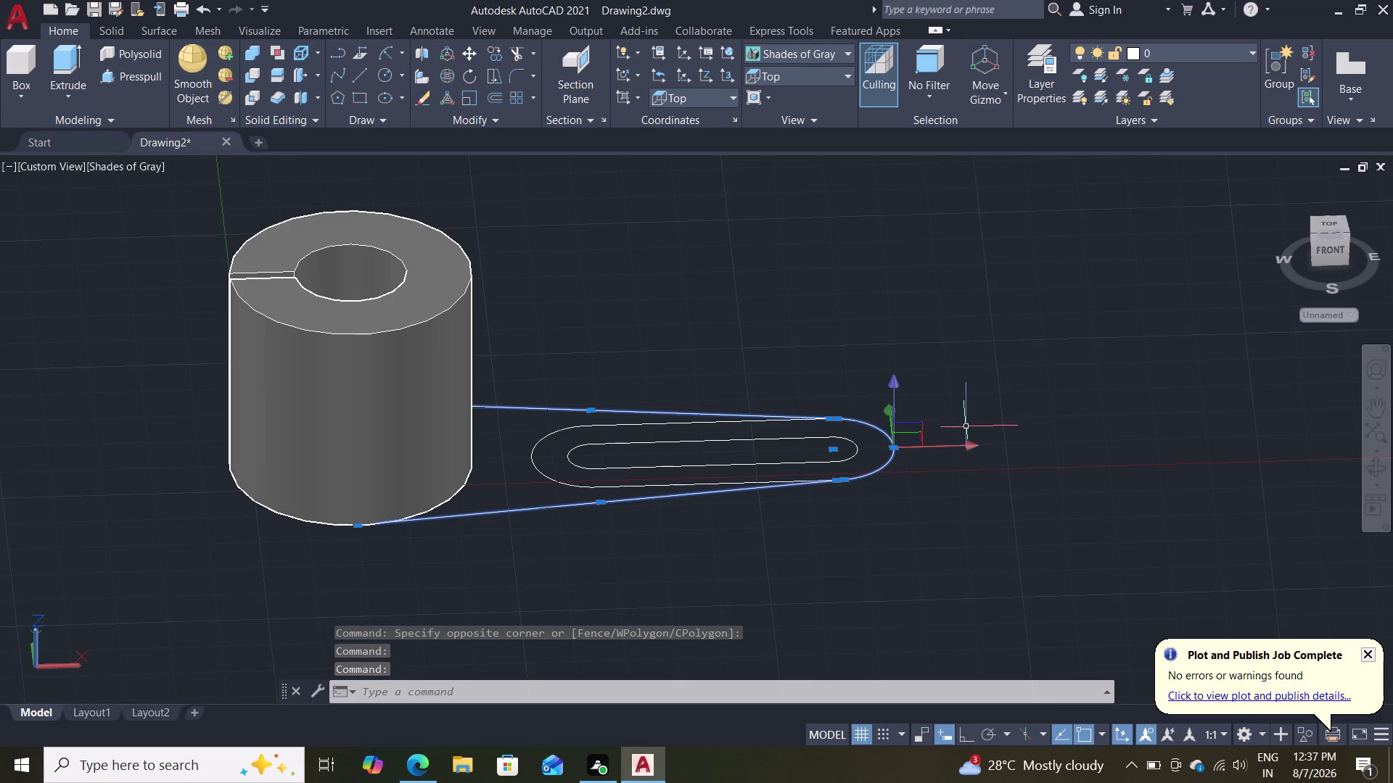
key(j)
key(Return)
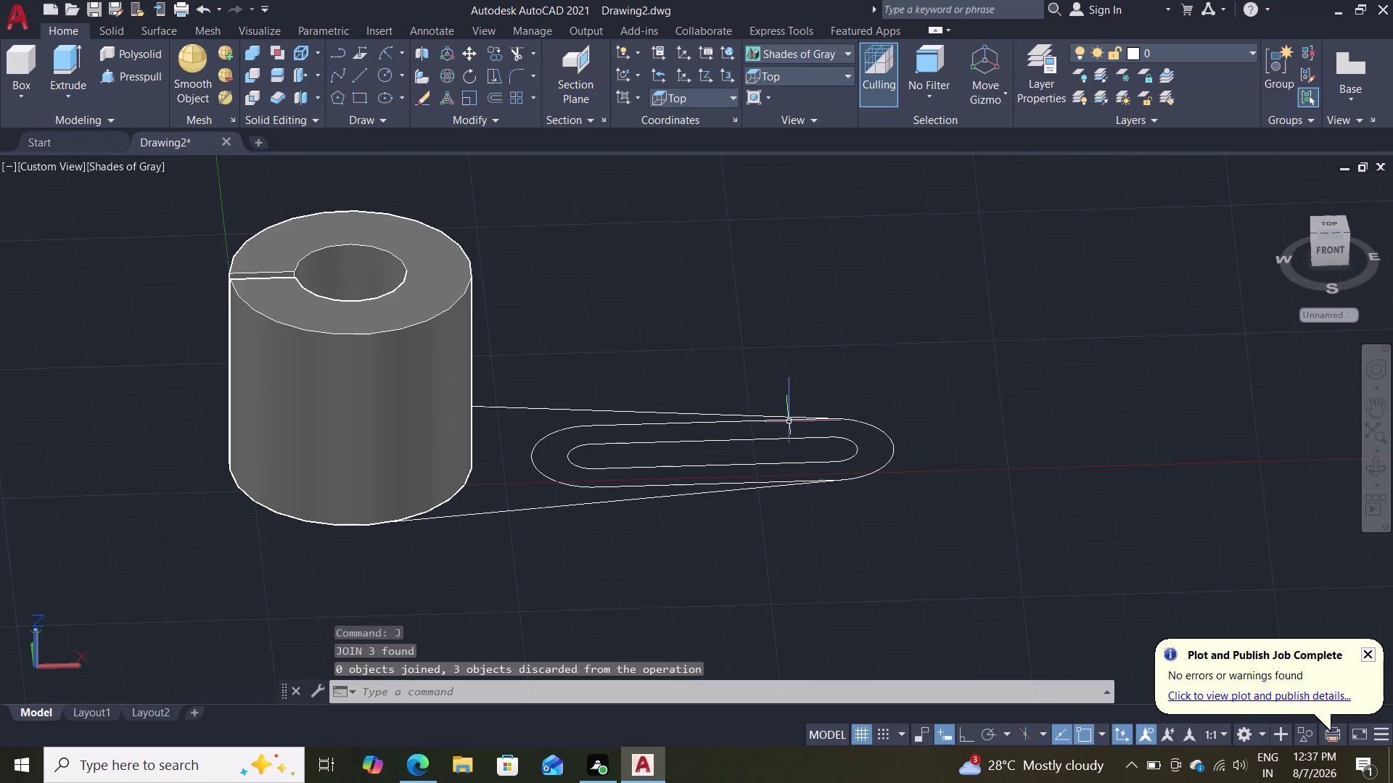
click(145, 75)
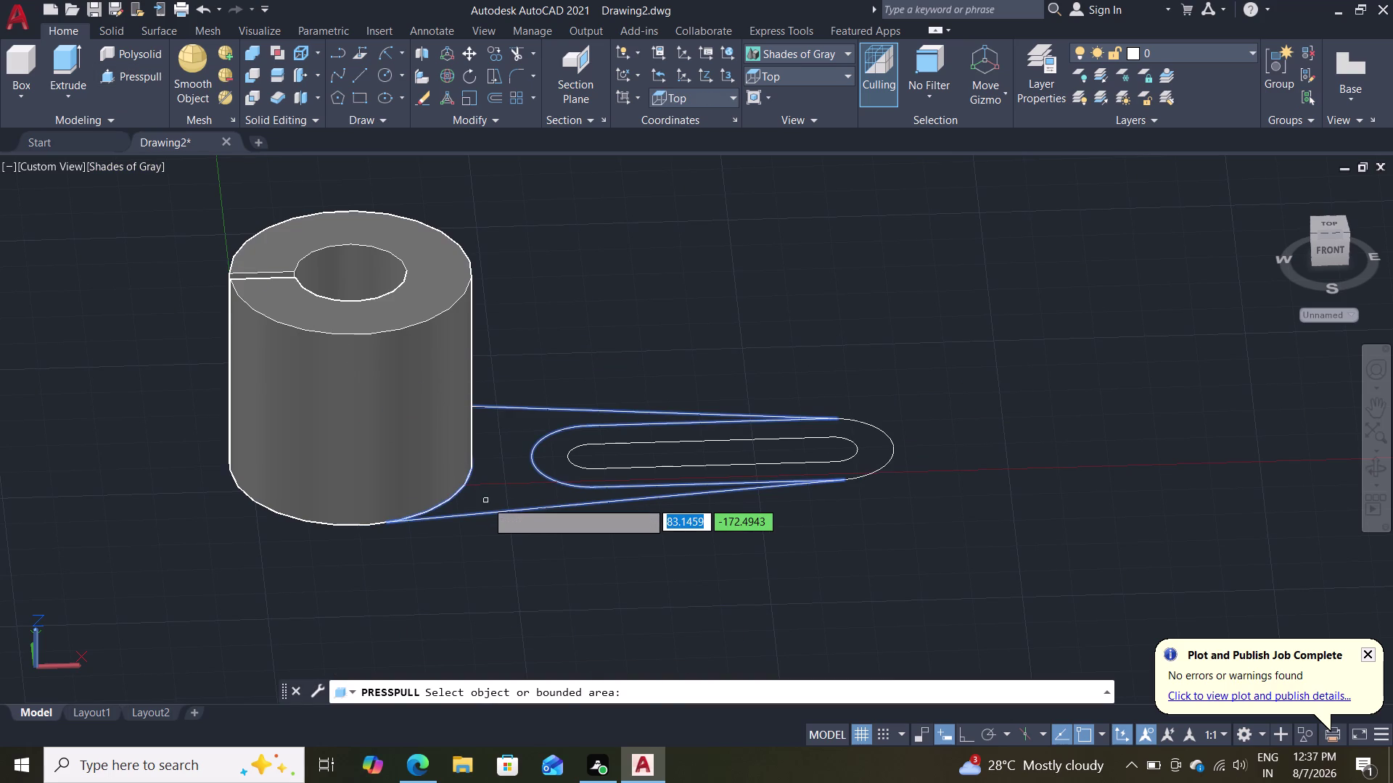
Pick the arm outline for press-pull, cancel it, and zoom to view the flat outlines.
click(486, 502)
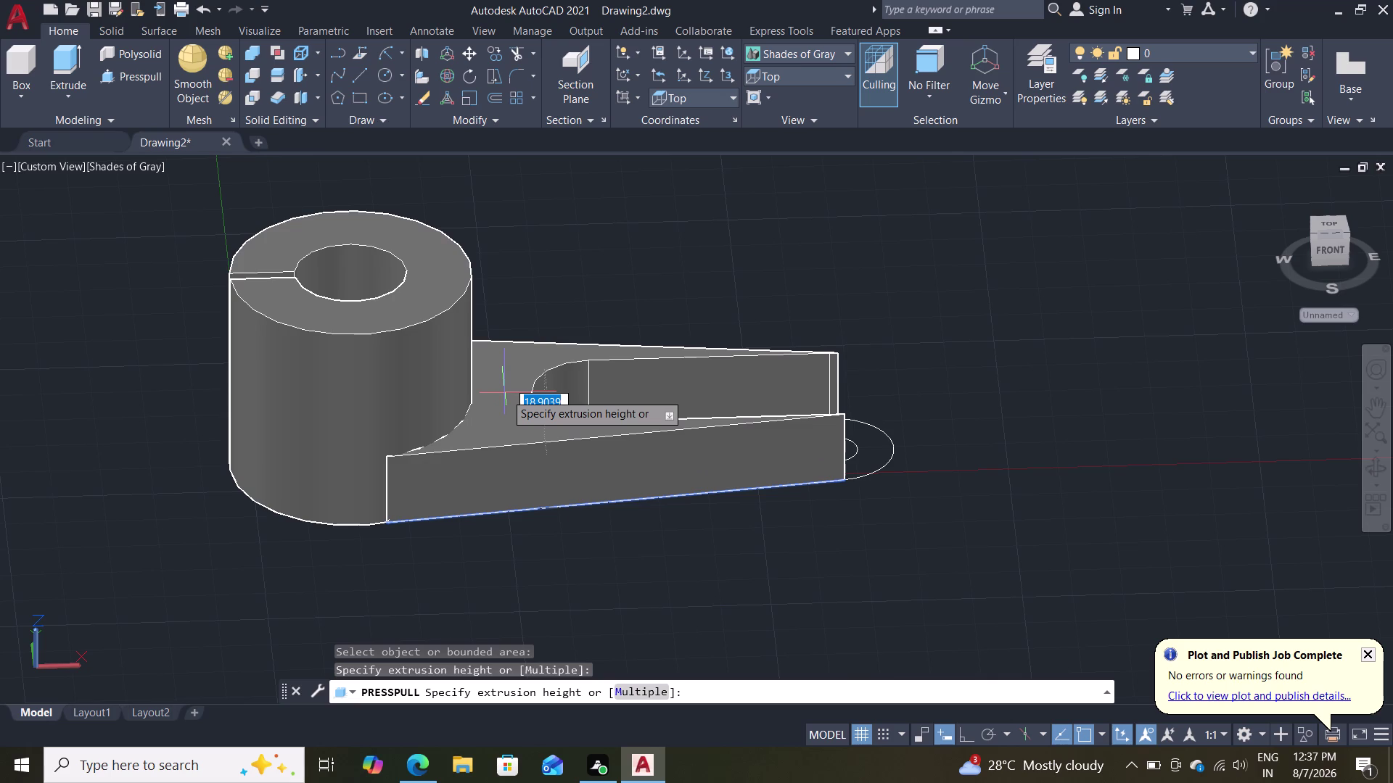
key(Escape)
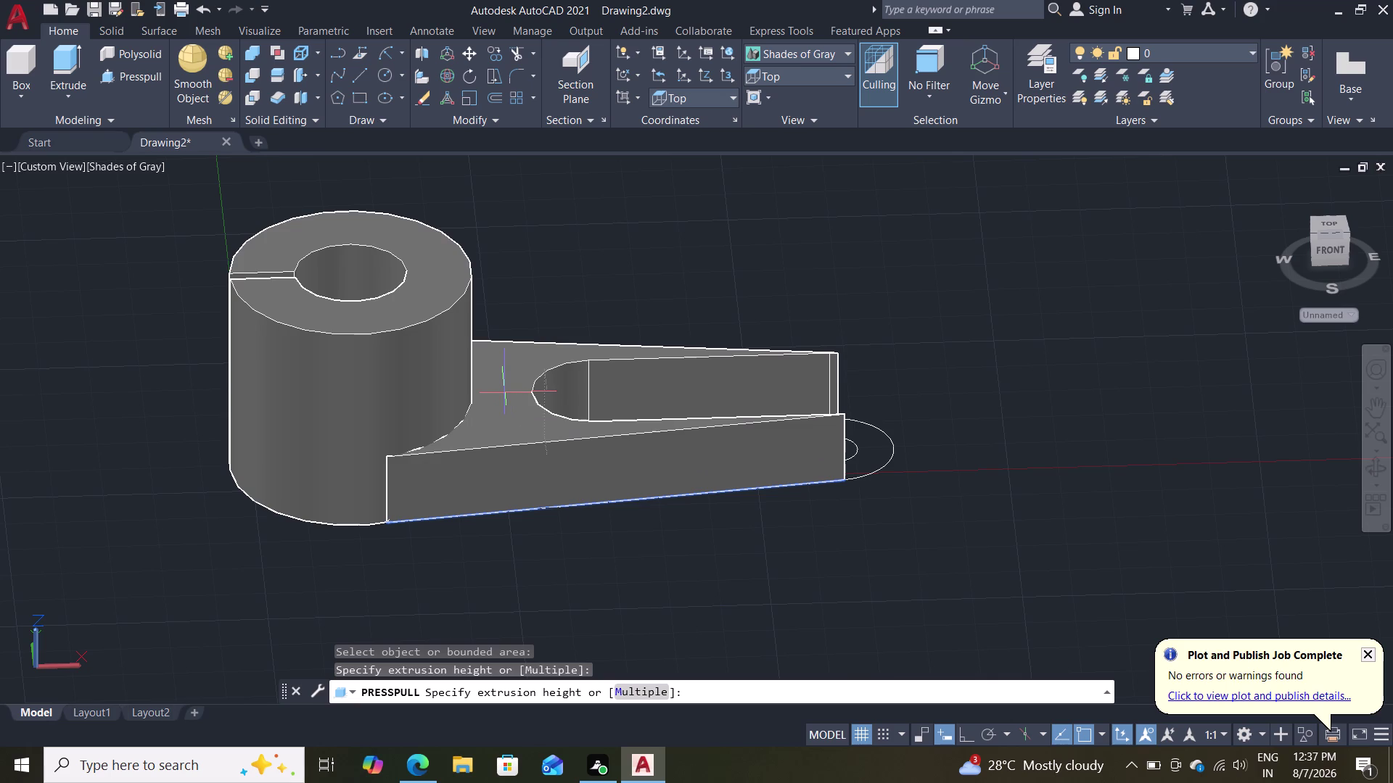
key(Escape)
key(Escape)
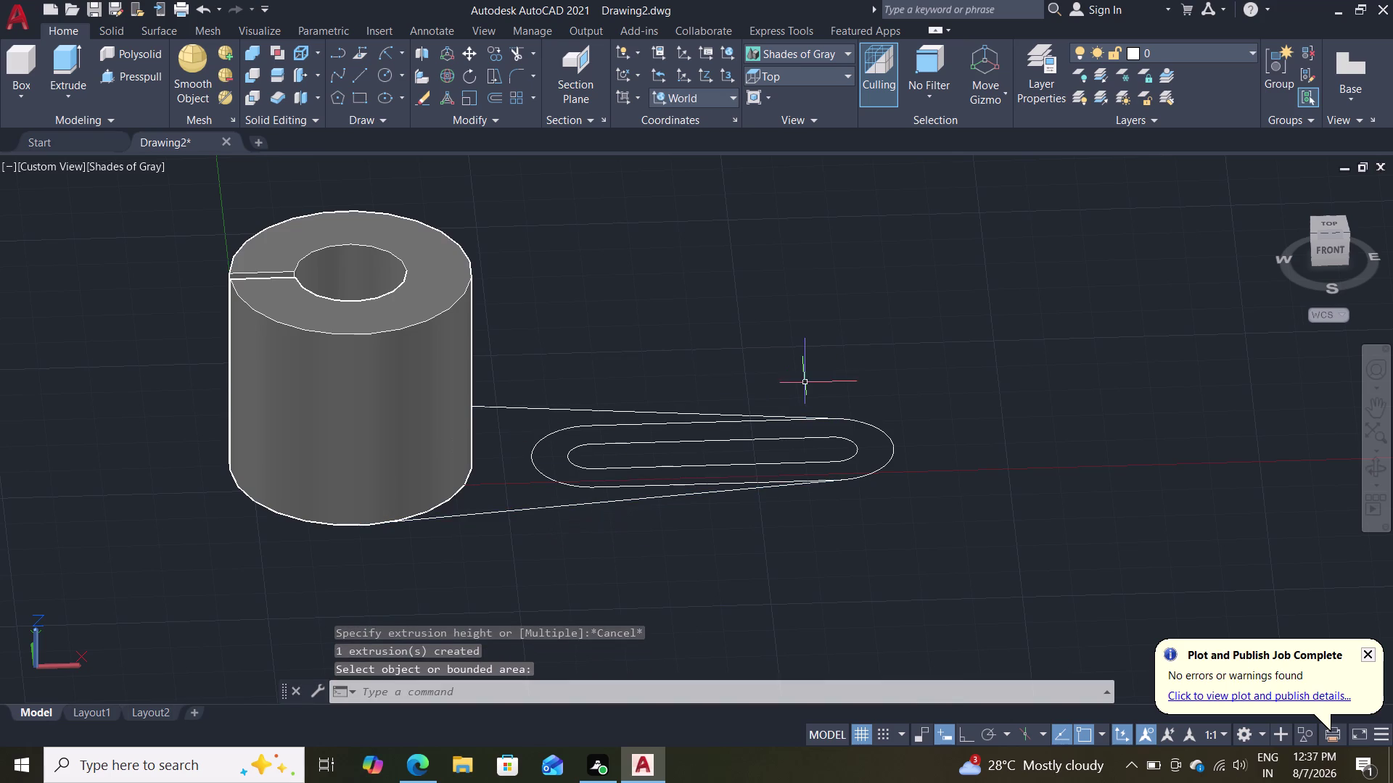
key(Escape)
scroll(down, 3)
scroll(up, 3)
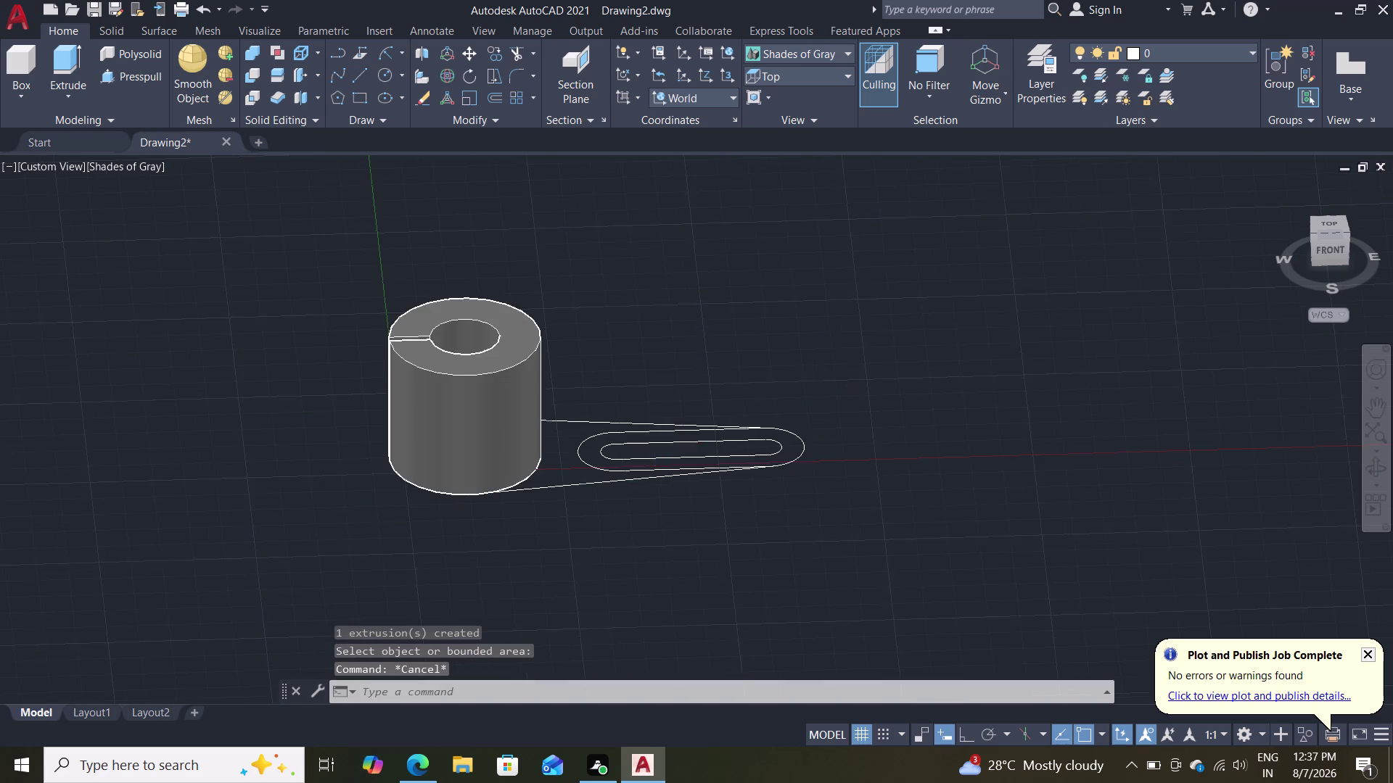
scroll(up, 3)
scroll(up, 3)
scroll(down, 3)
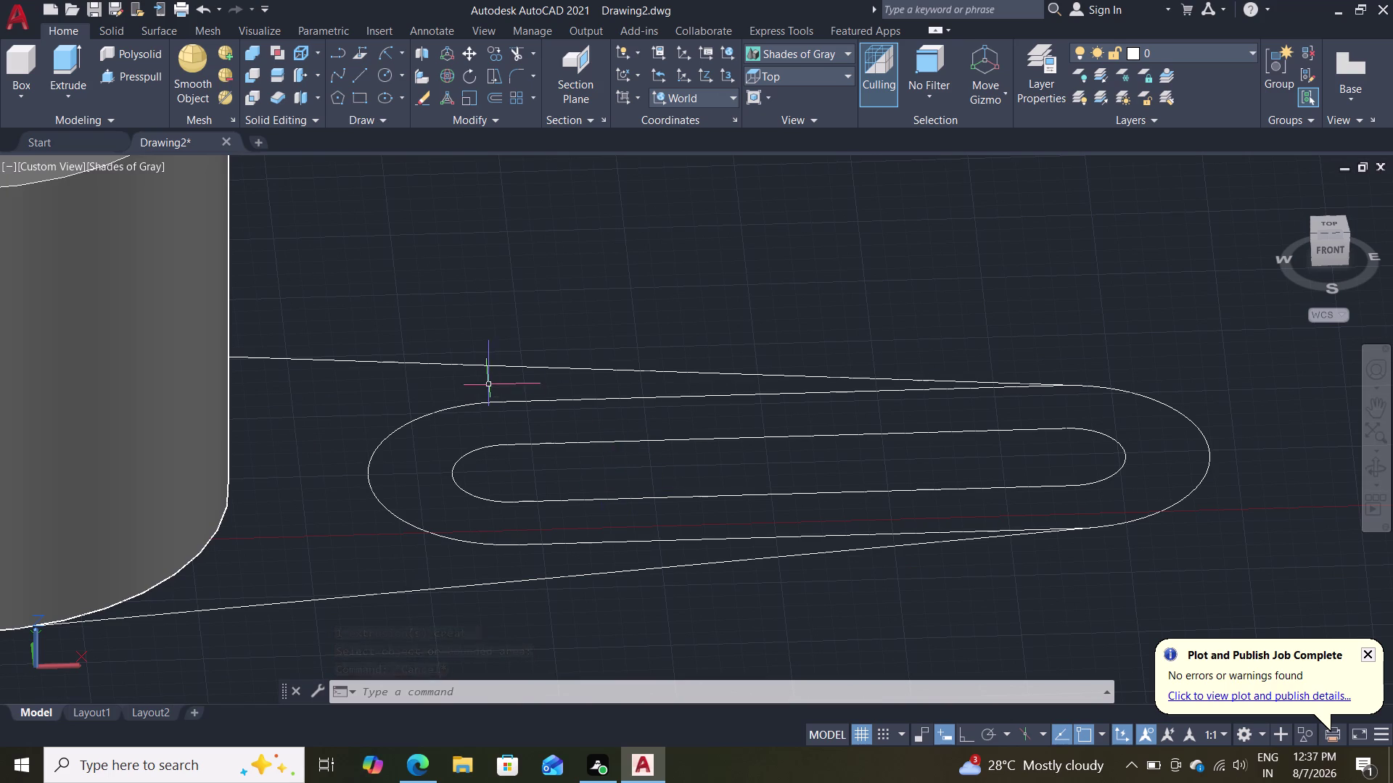
Select the six outer and inner slot outline pieces for moving.
click(525, 402)
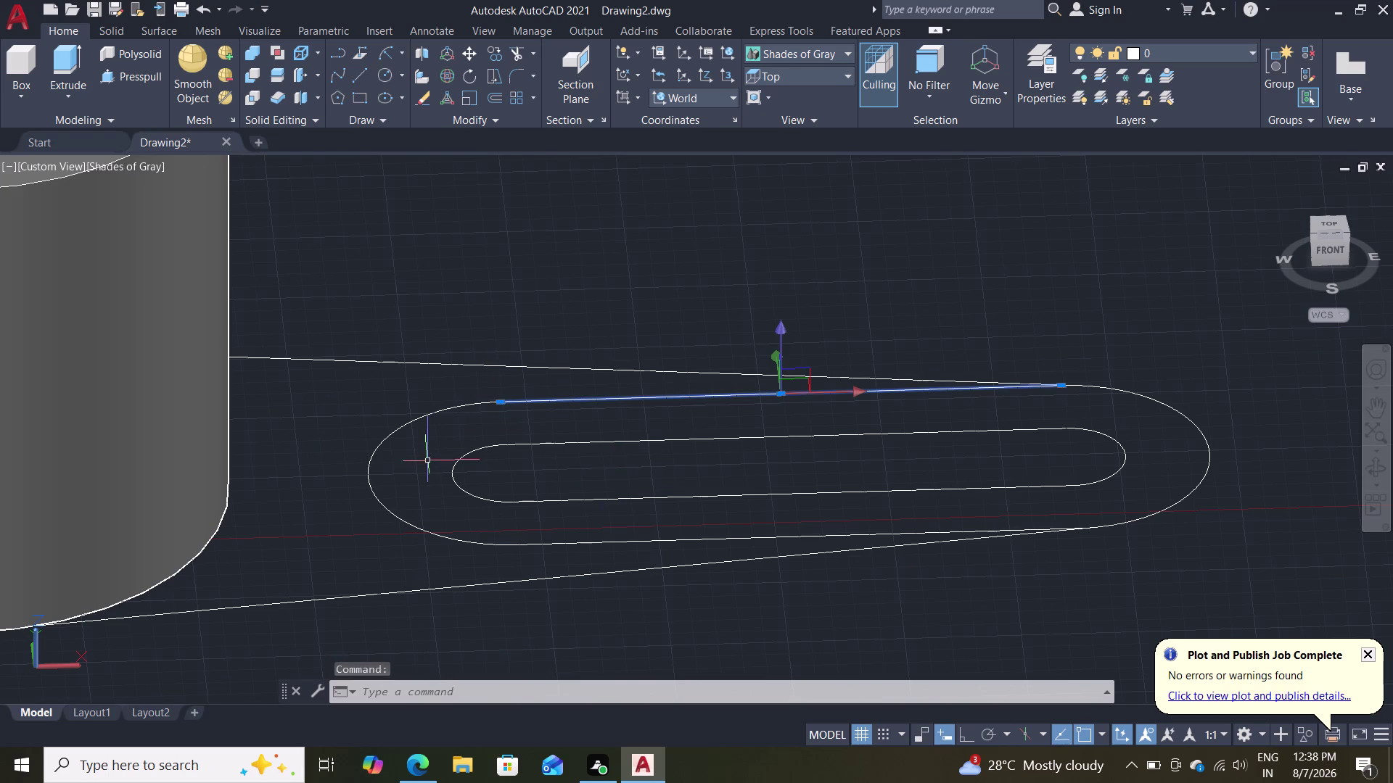
click(367, 466)
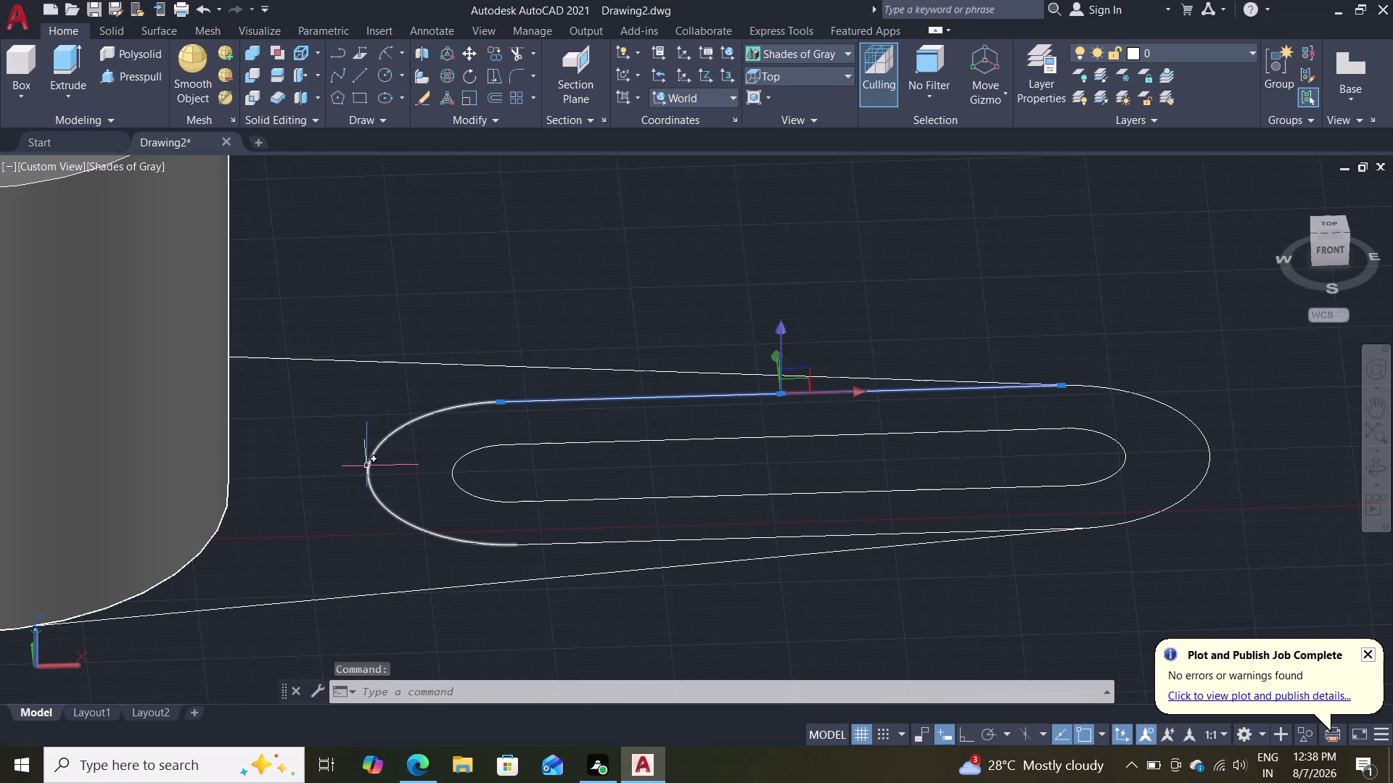
click(563, 505)
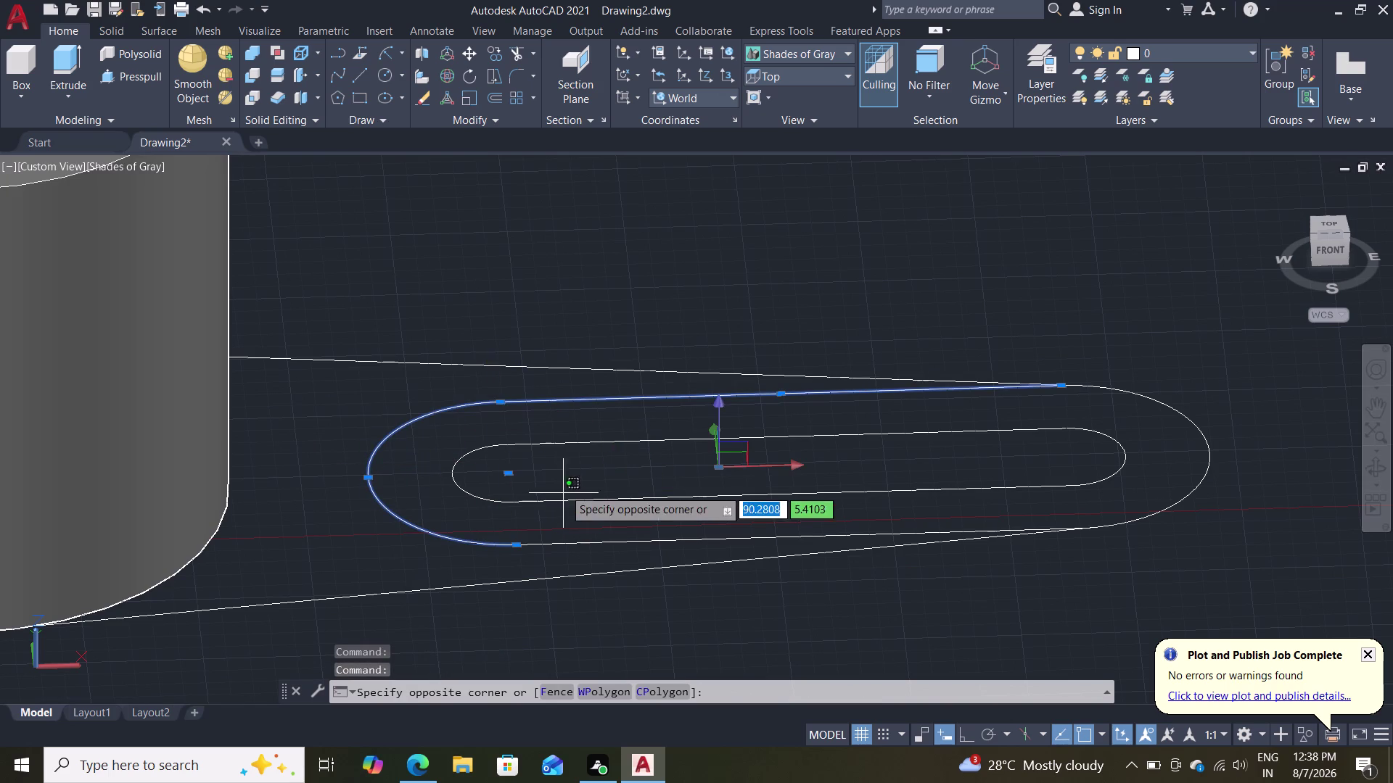
click(582, 443)
click(586, 445)
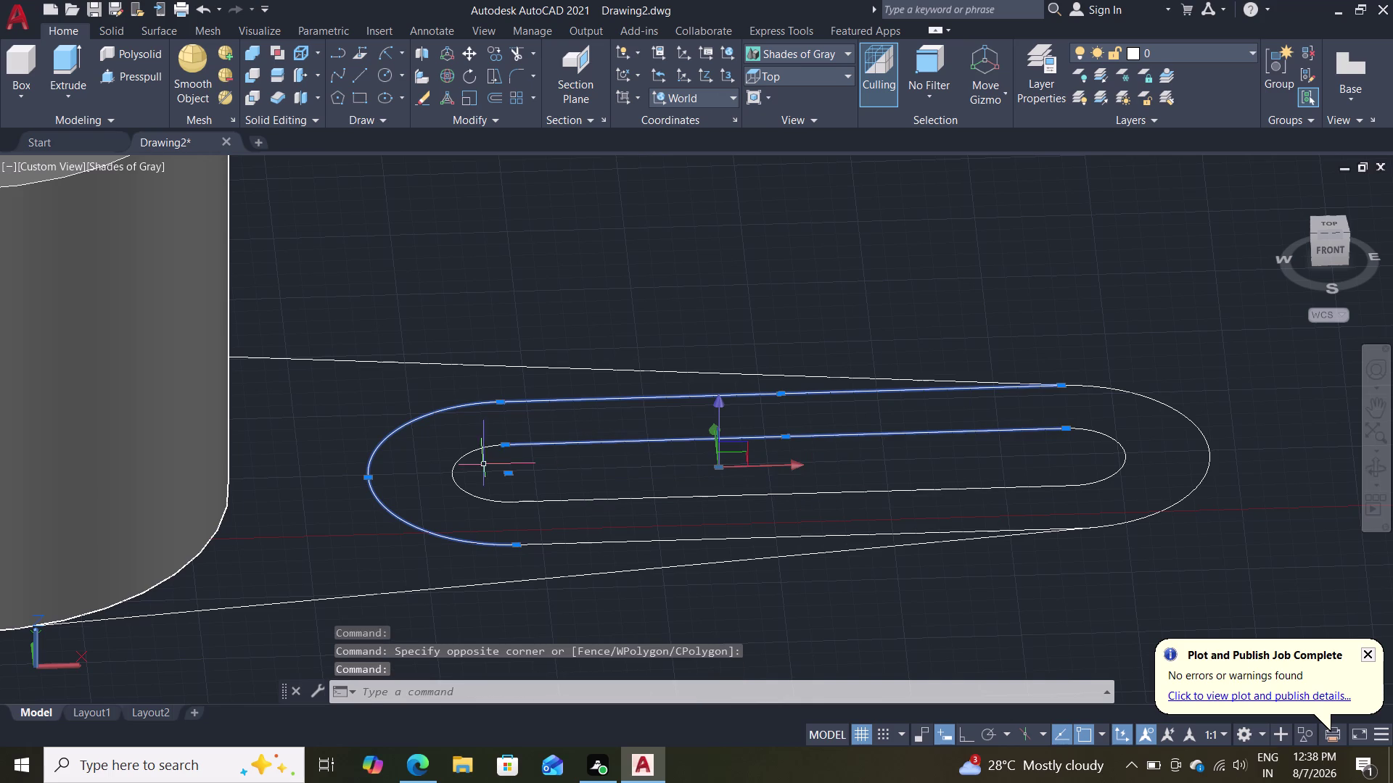
double_click(457, 479)
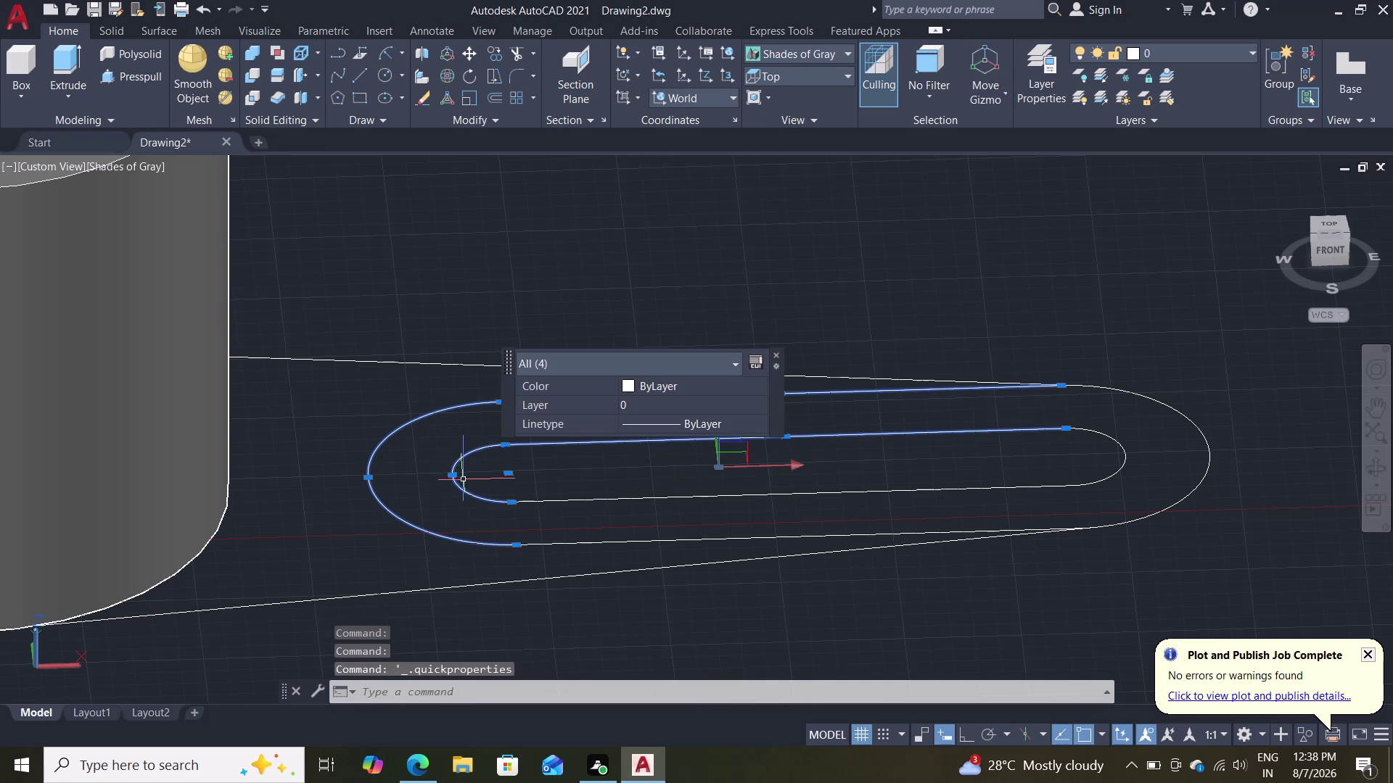
click(609, 501)
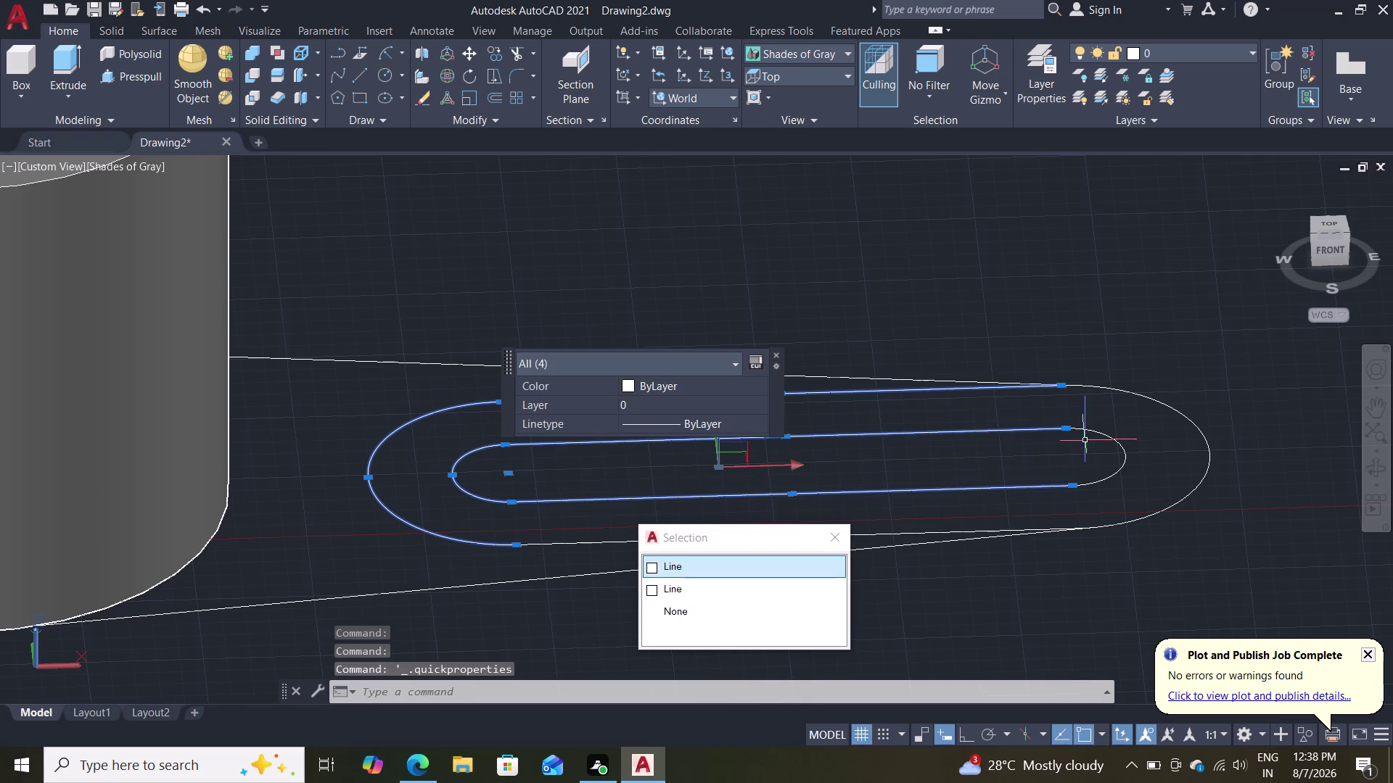
click(1110, 441)
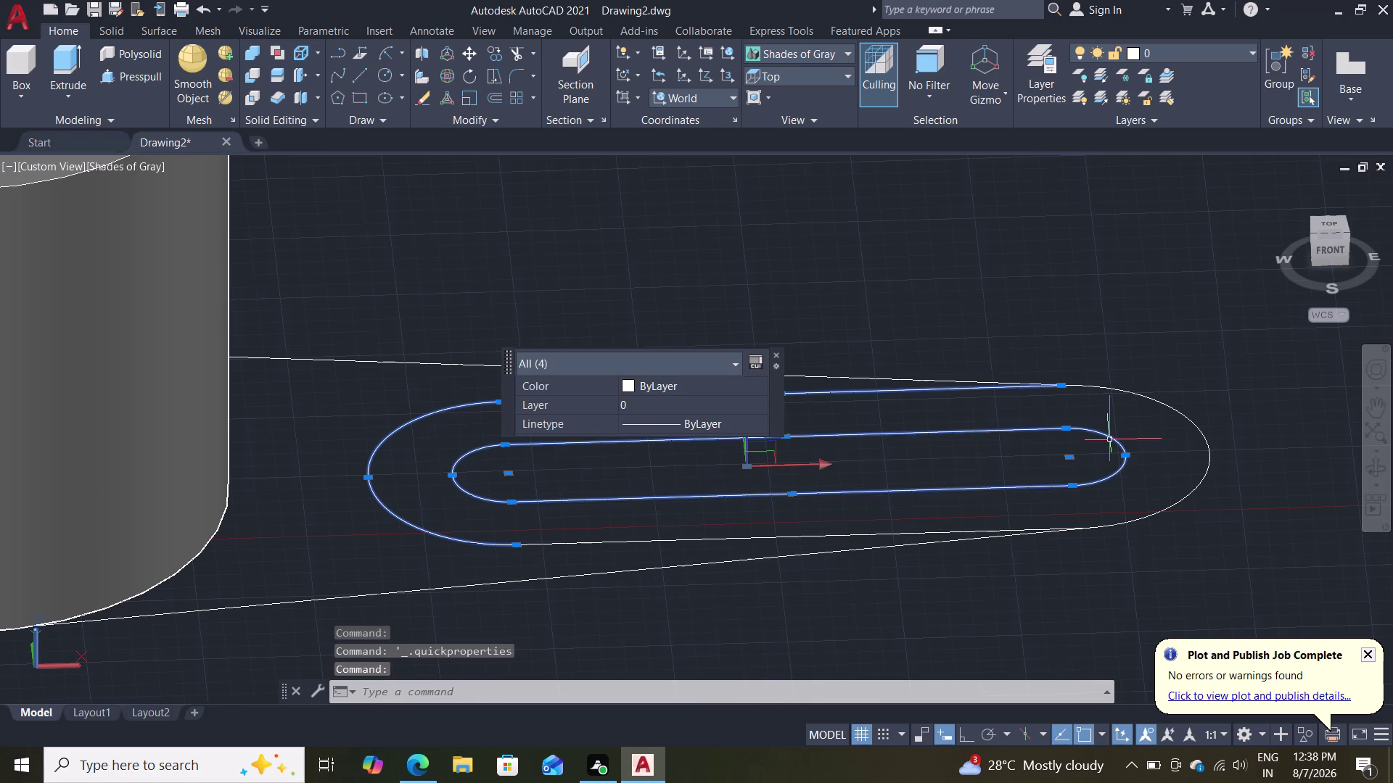
key(m)
key(Return)
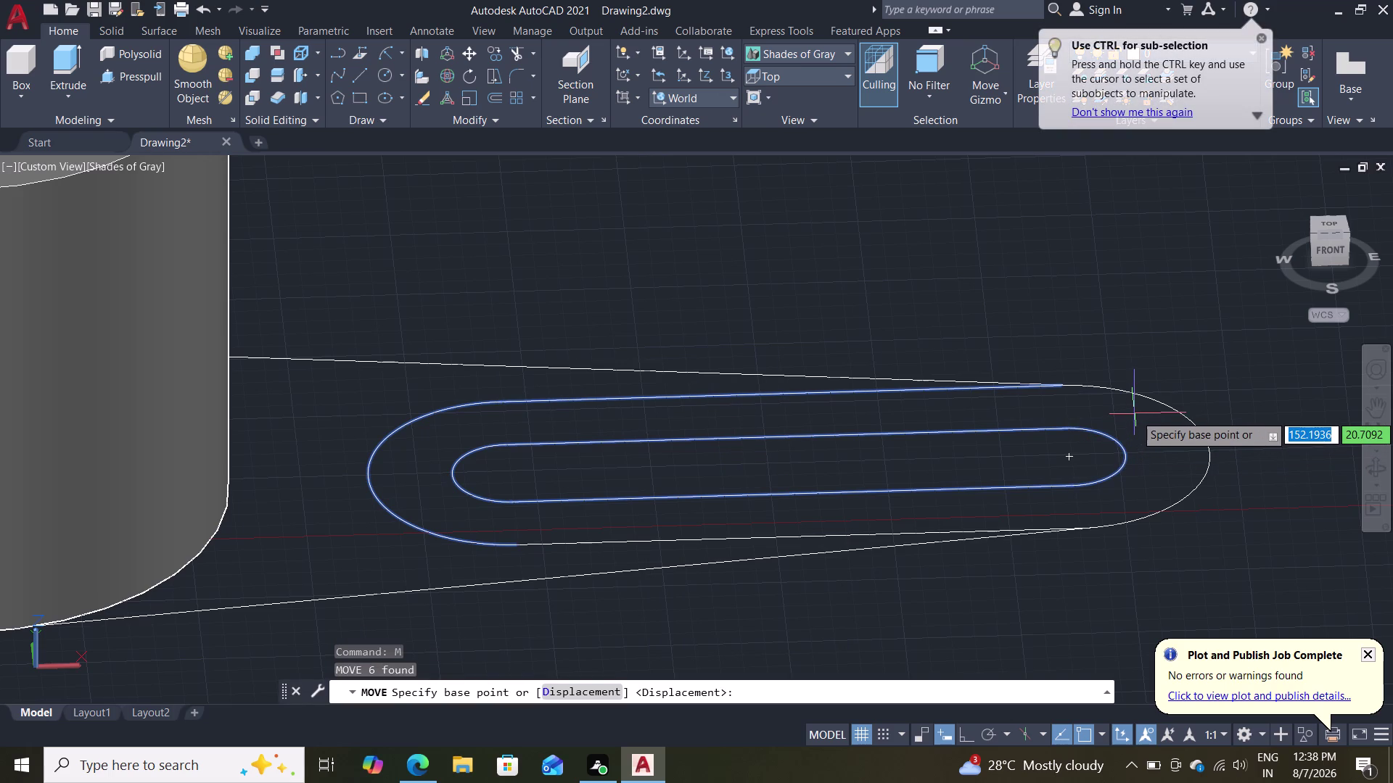
double_click(1071, 463)
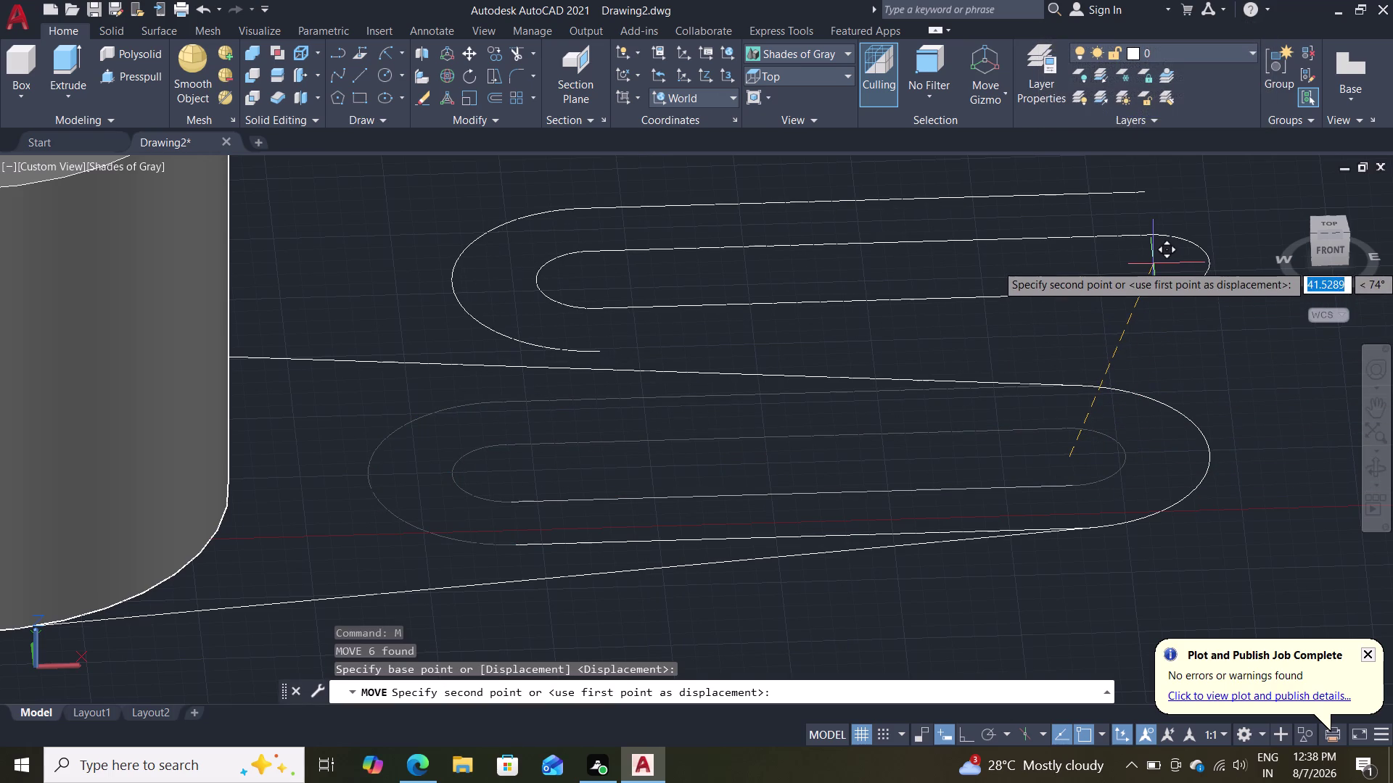
key(Escape)
key(m)
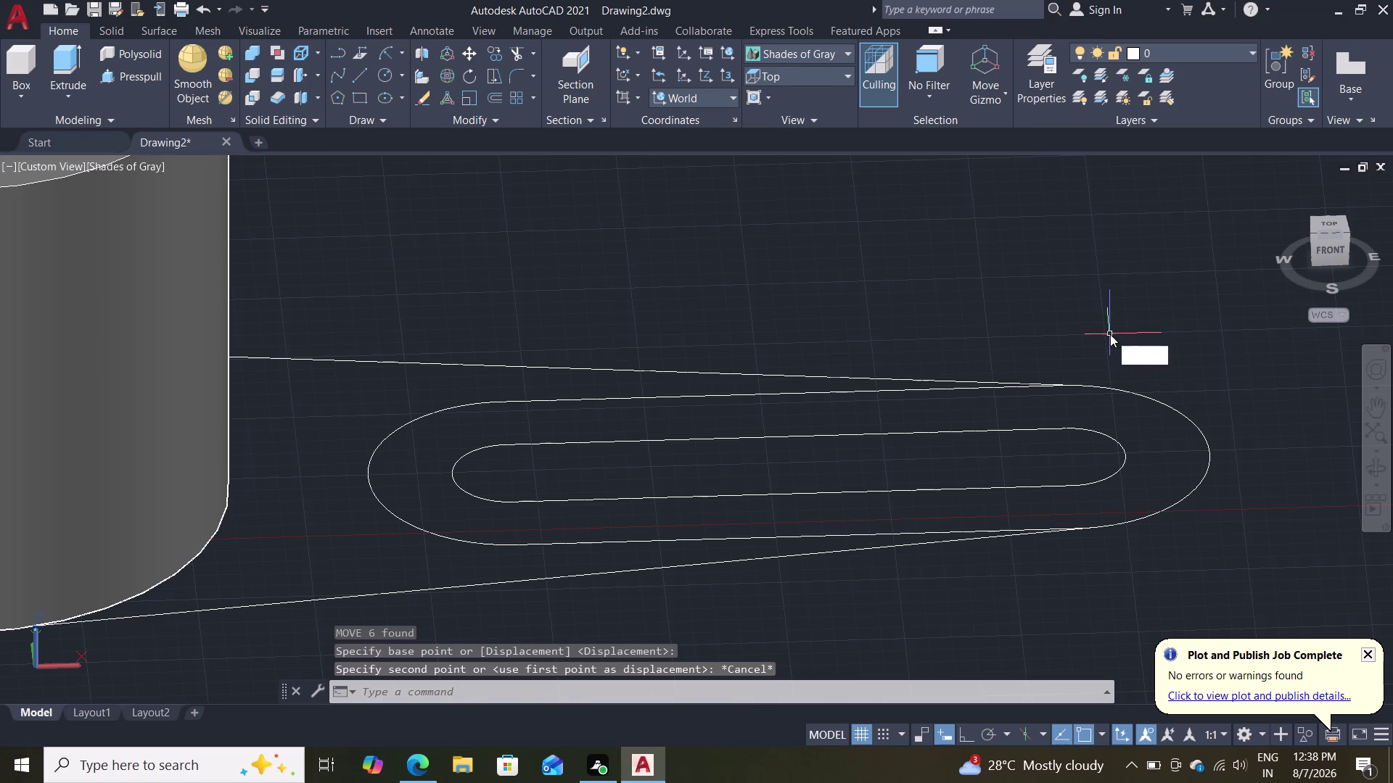
key(Return)
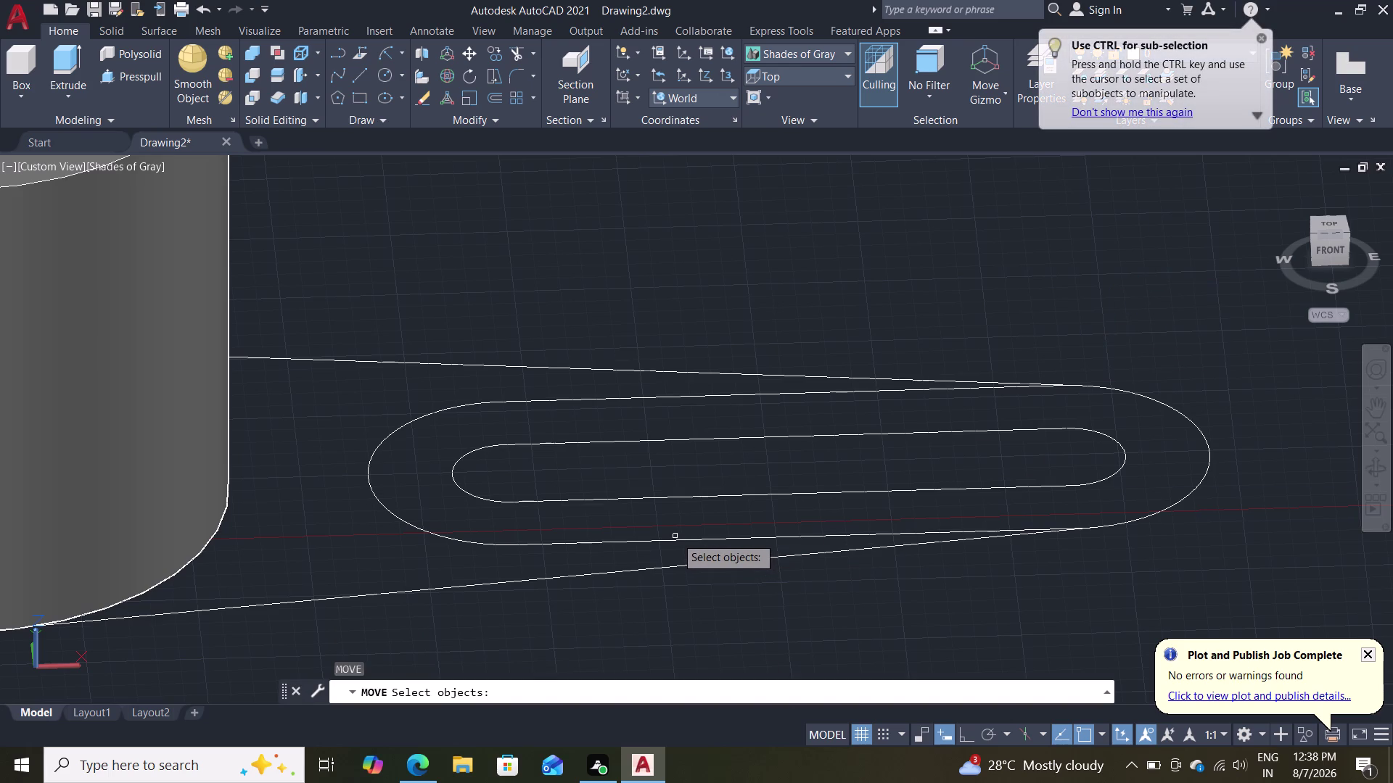
Move the seven slot outline pieces to a spot below the arm.
click(664, 542)
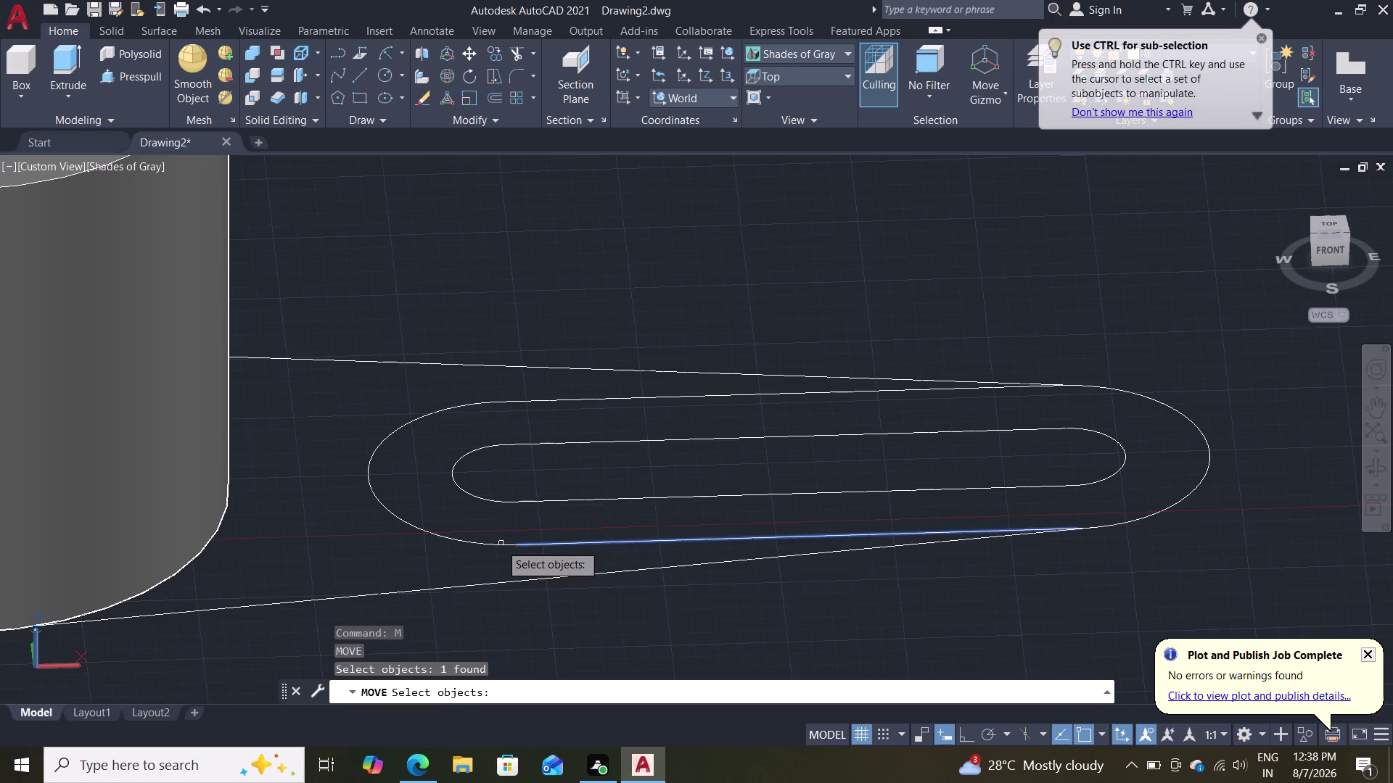
click(486, 546)
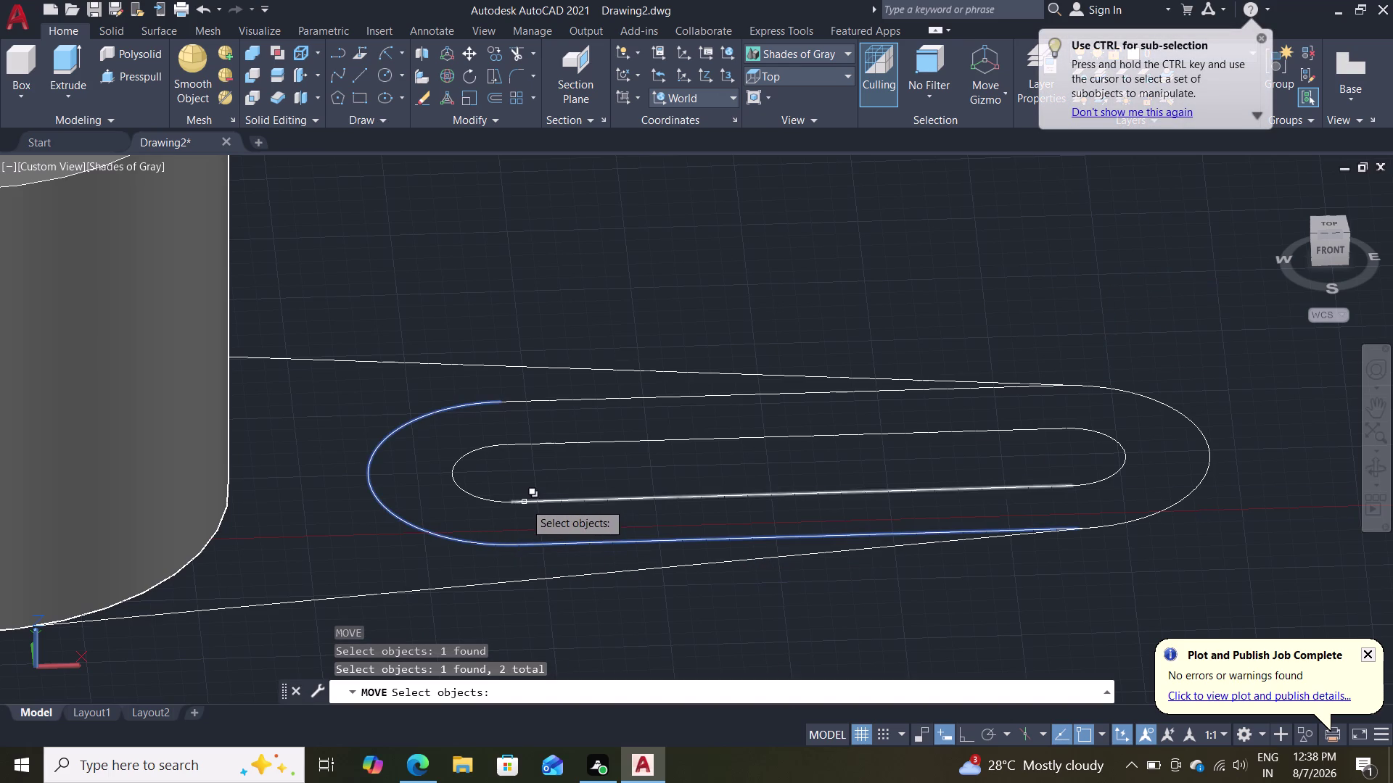
click(525, 503)
click(574, 567)
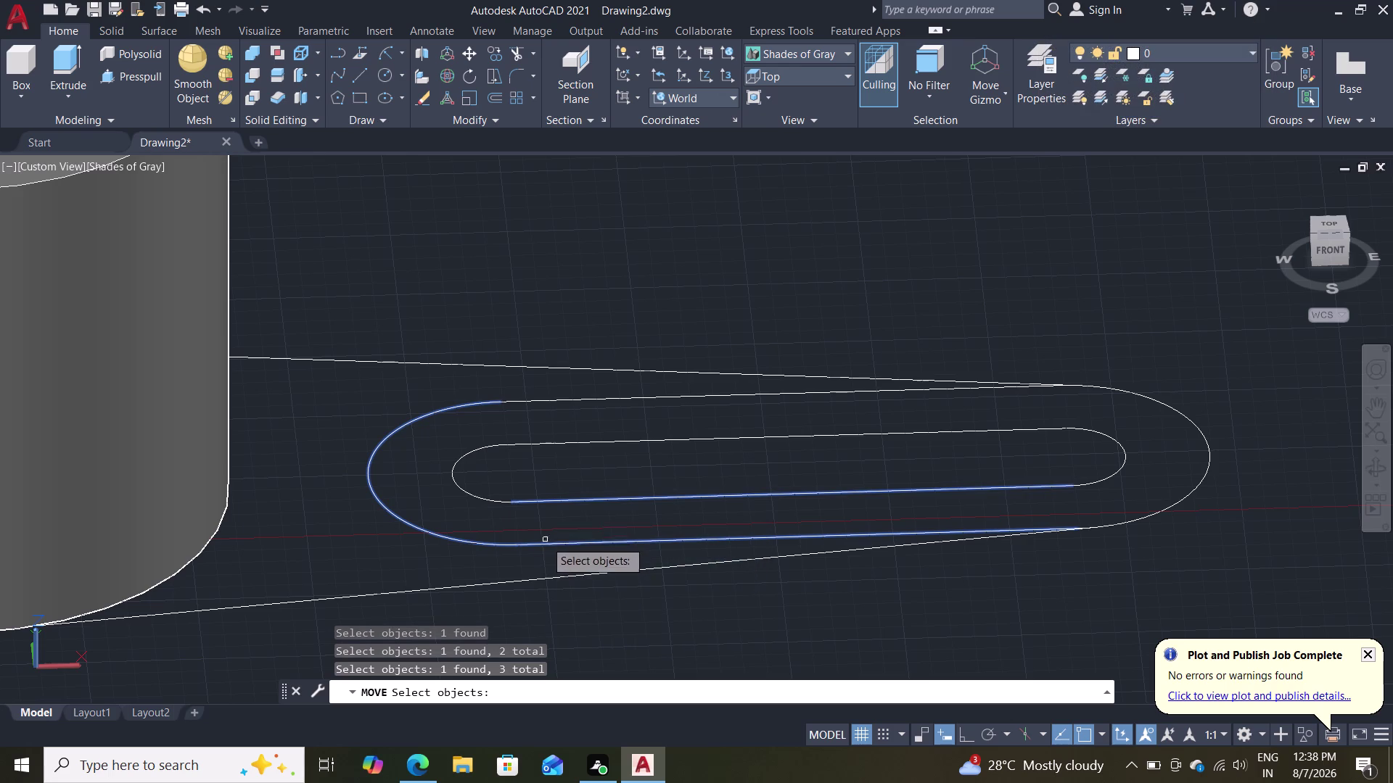
click(498, 501)
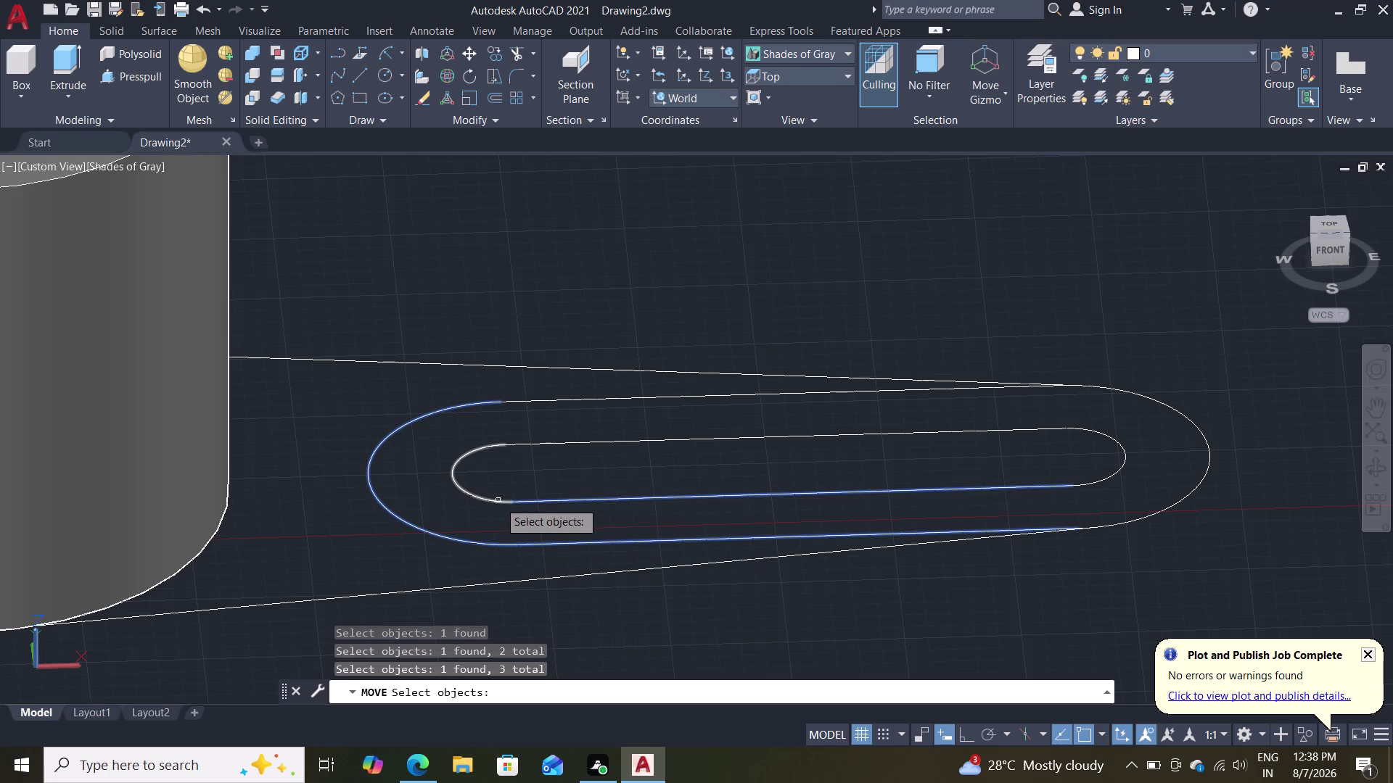
click(576, 444)
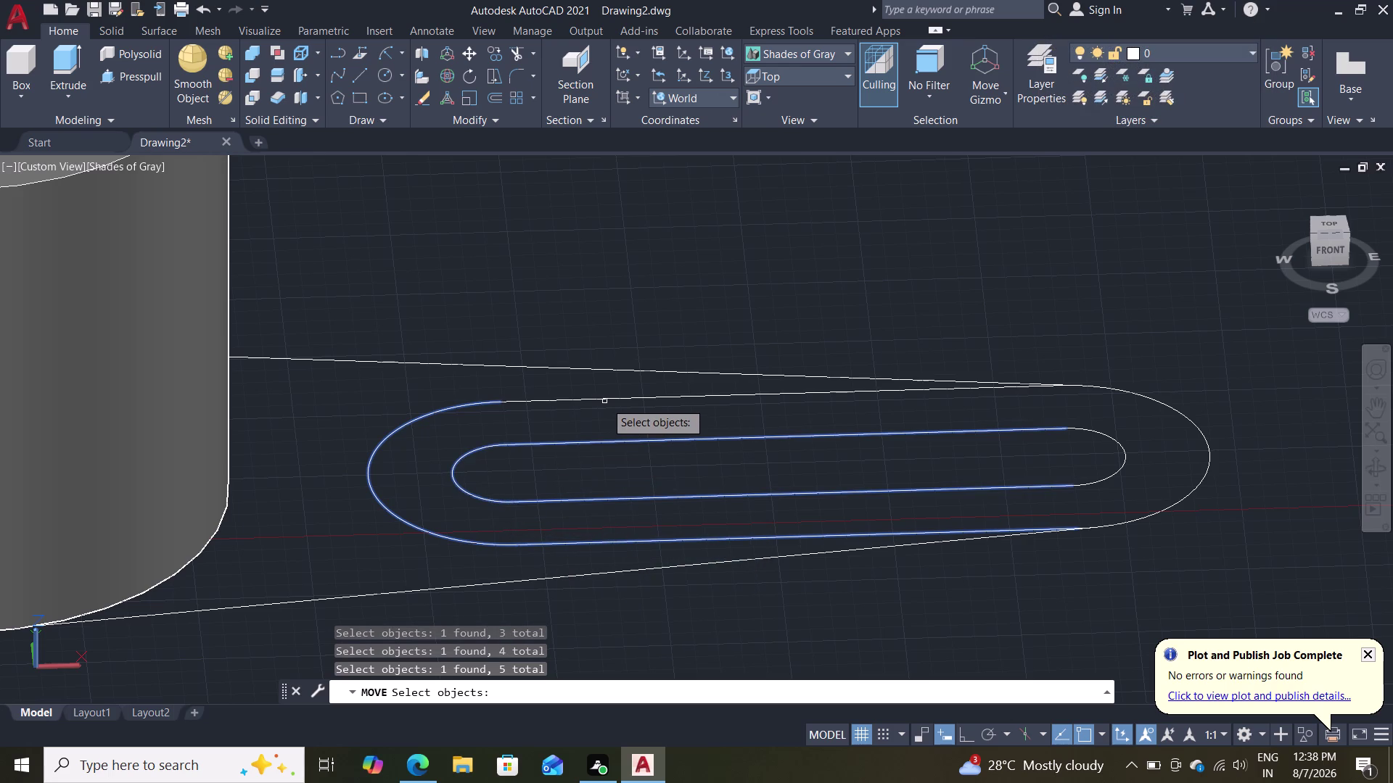
click(605, 402)
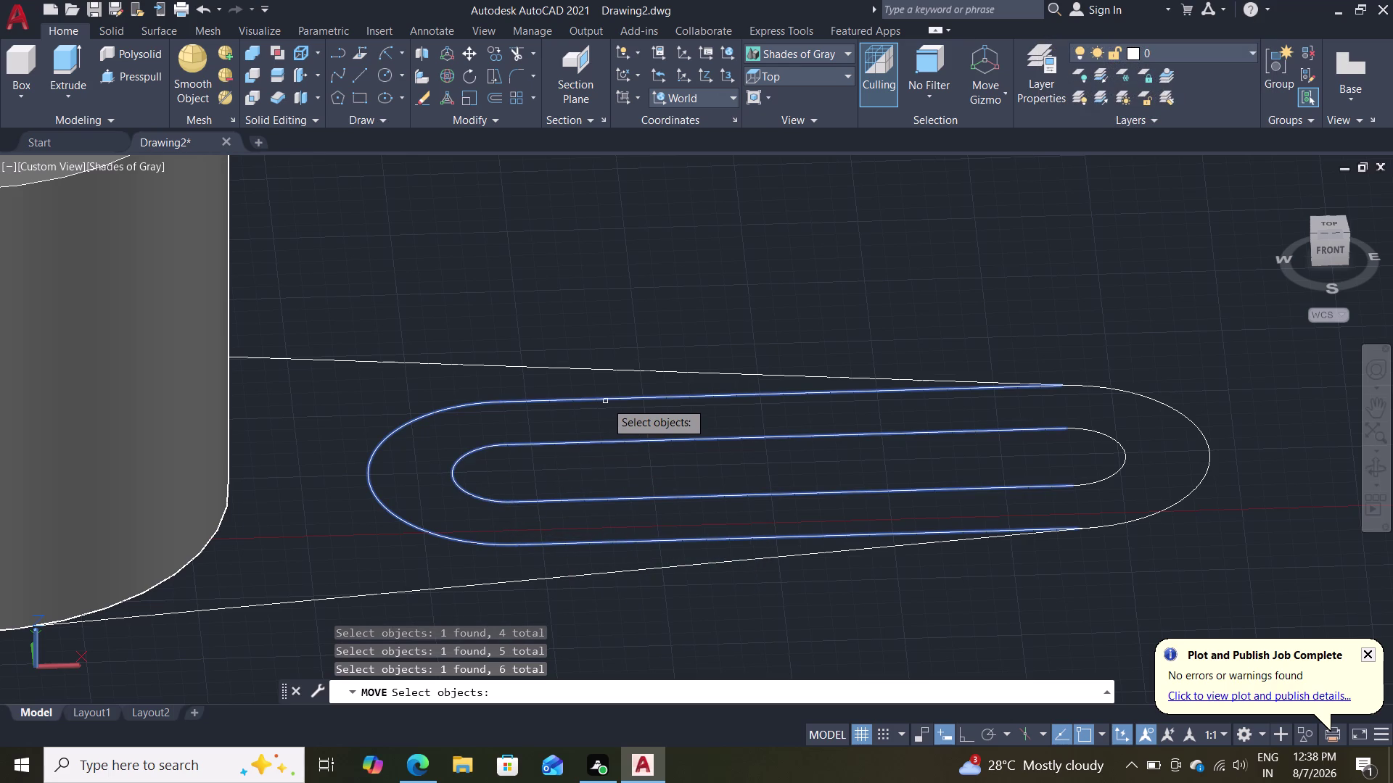
click(1125, 453)
key(Return)
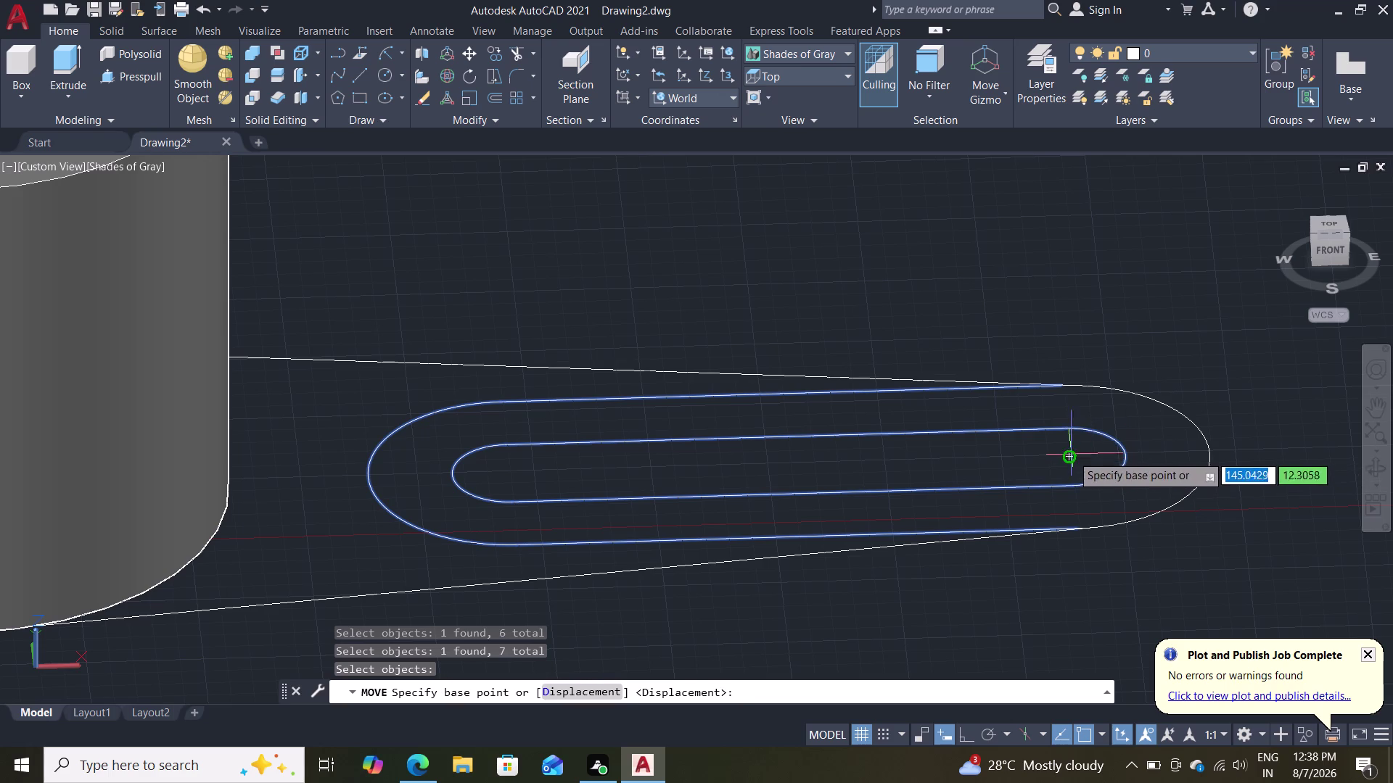
click(1072, 455)
scroll(down, 3)
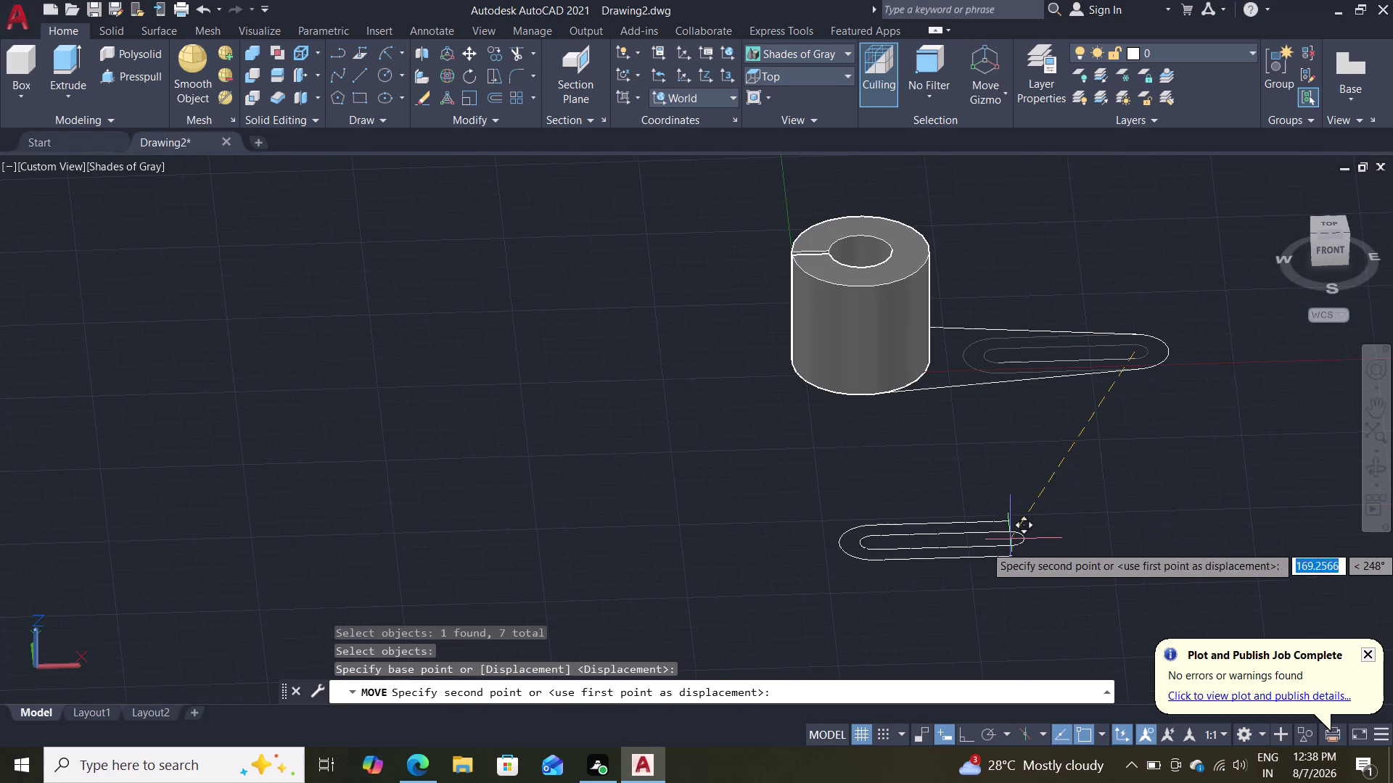
click(1004, 547)
scroll(up, 3)
key(Escape)
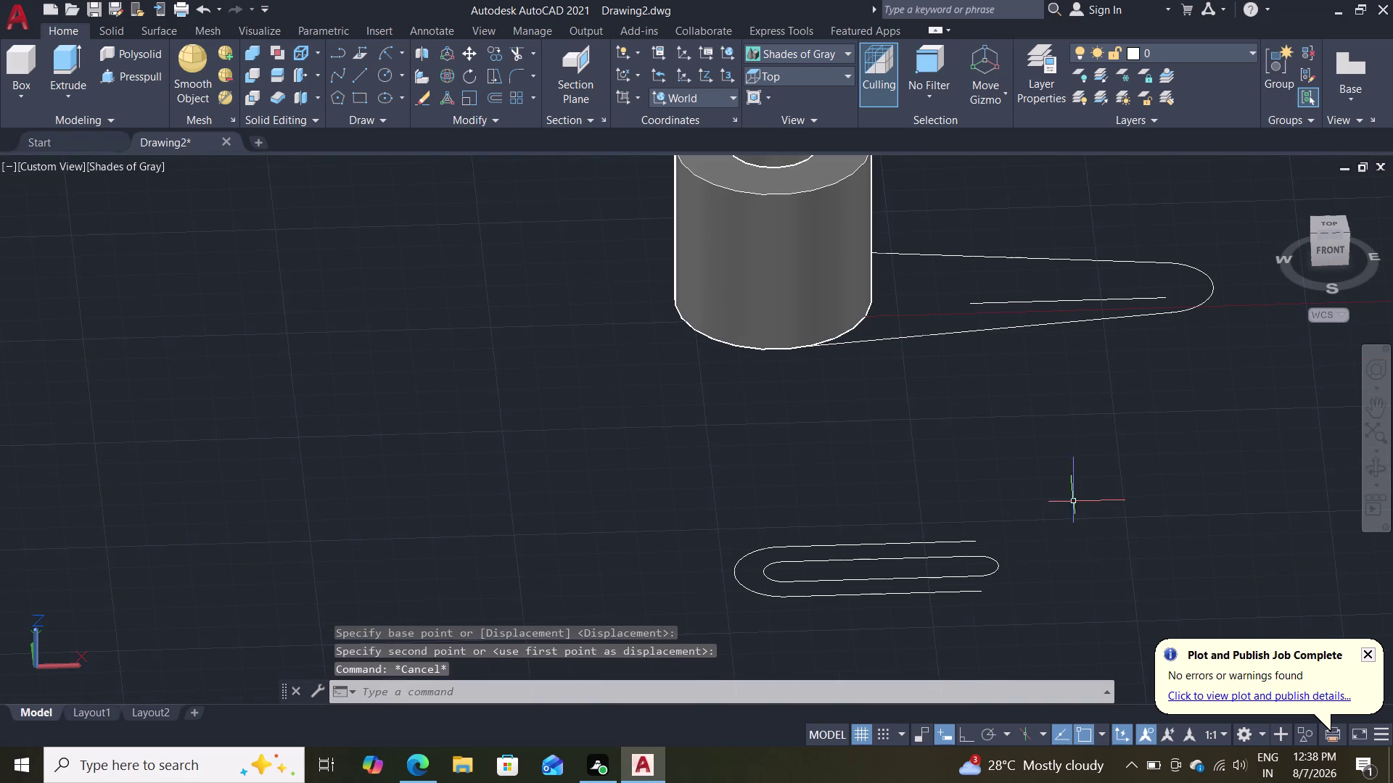
Erase the leftover 60-unit line on the arm.
middle_drag(1100, 469, 1081, 505)
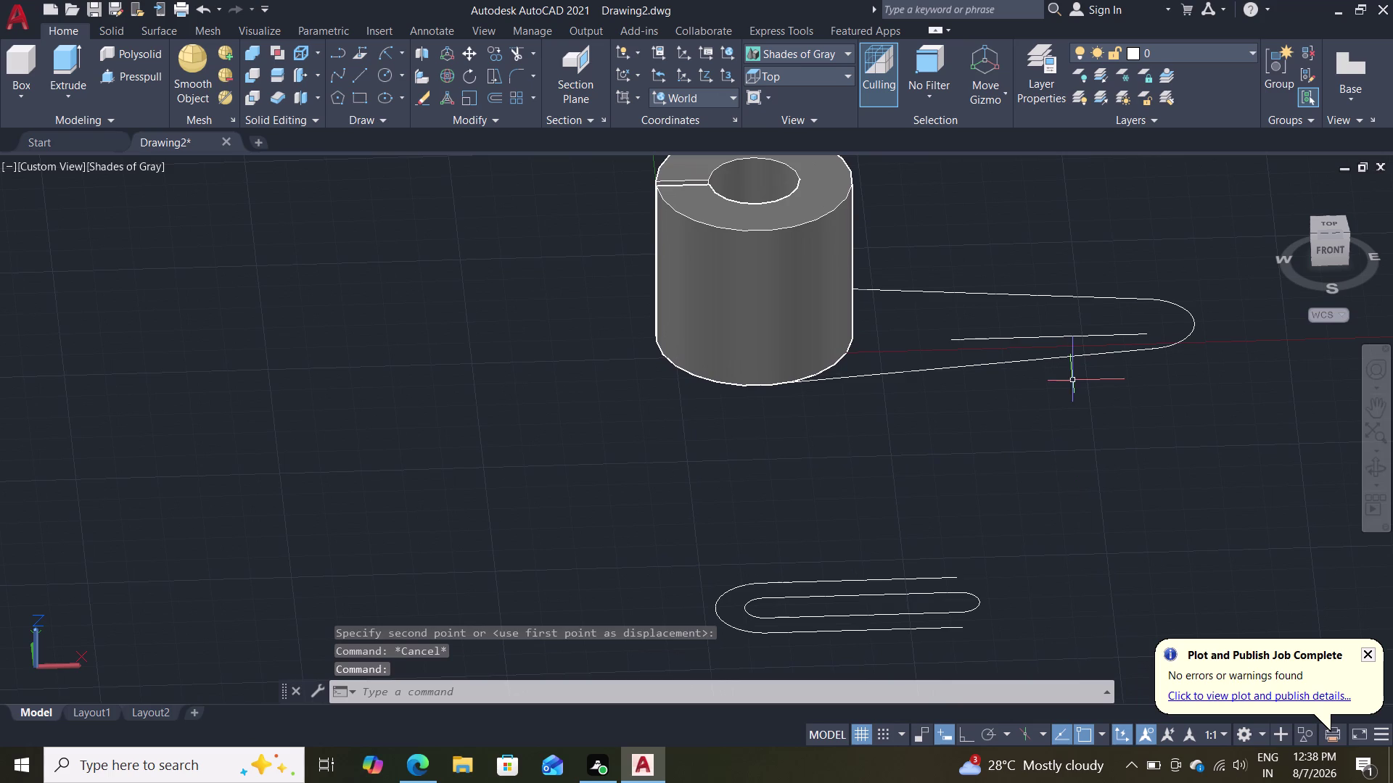
double_click(1067, 336)
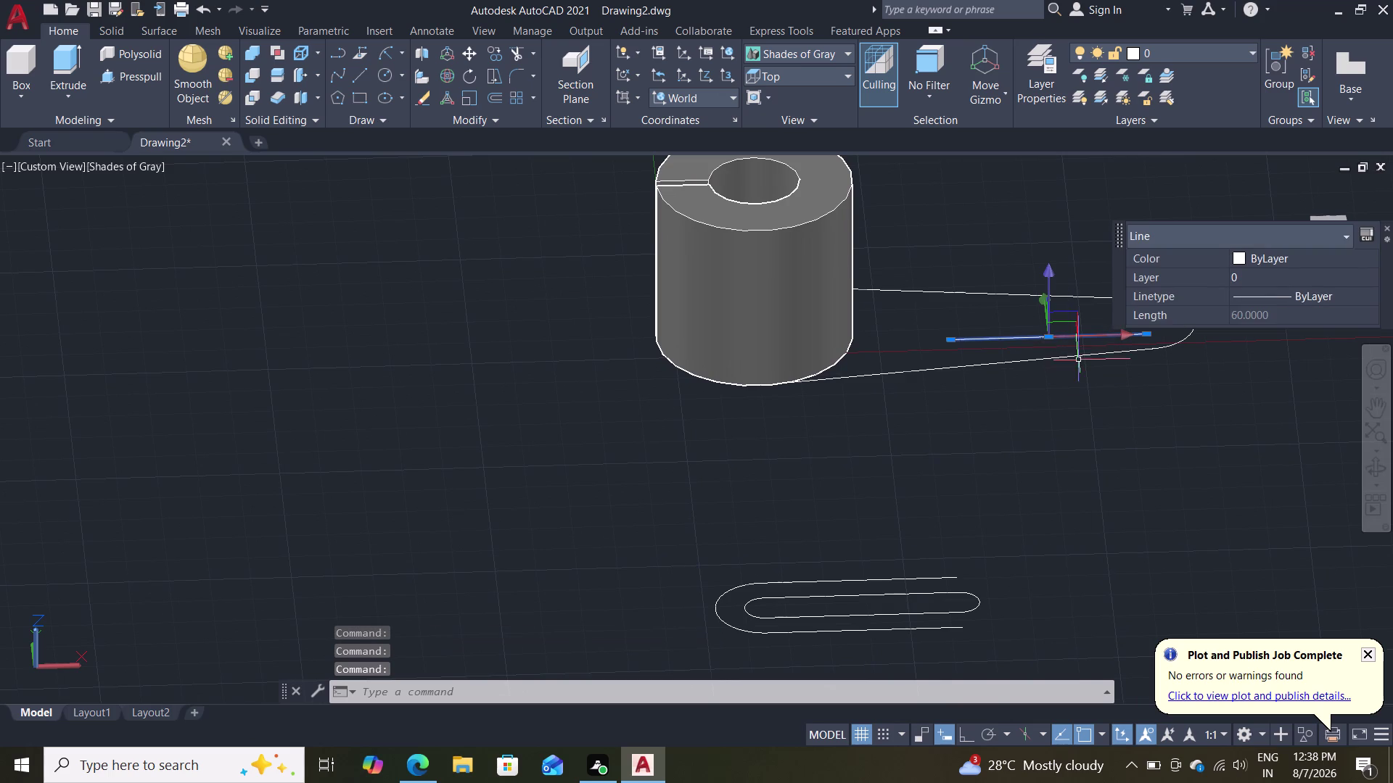
key(Delete)
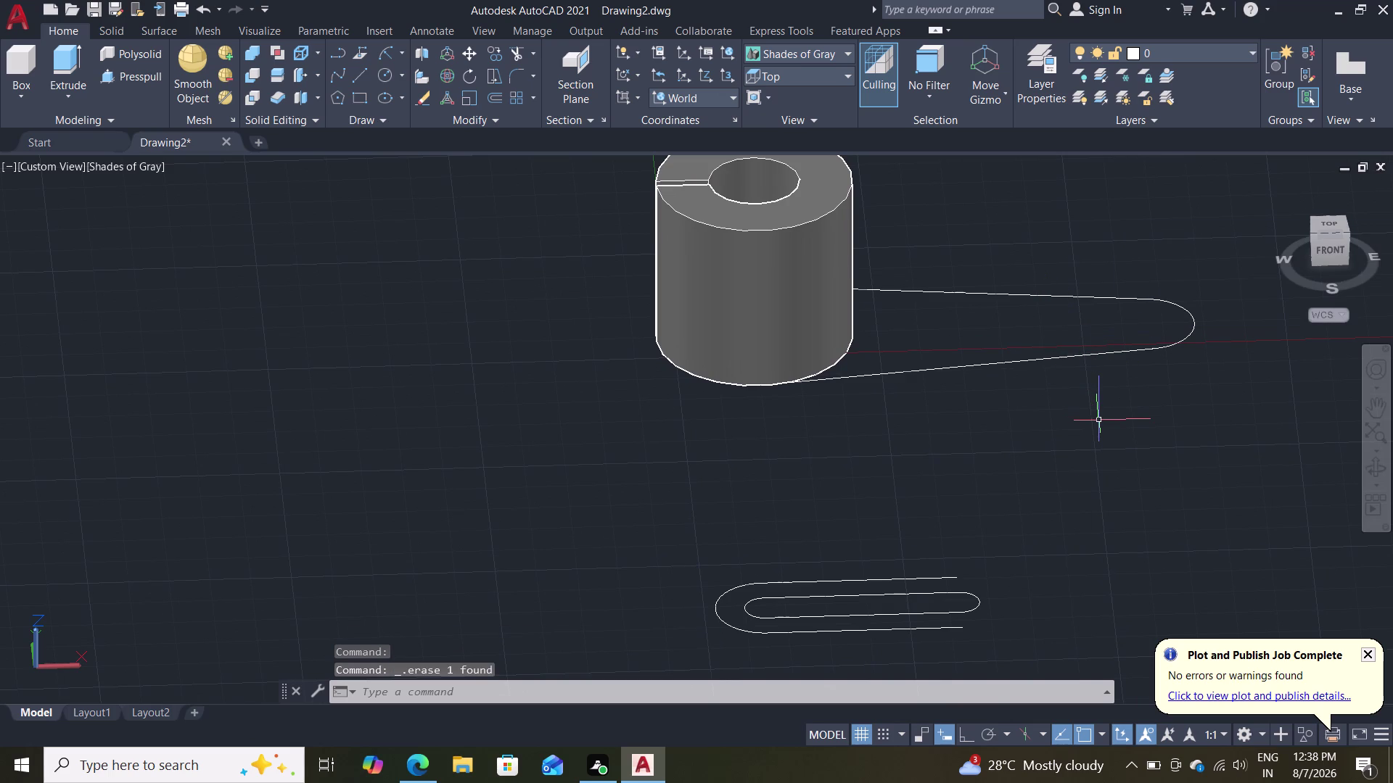
middle_drag(1080, 429, 1021, 491)
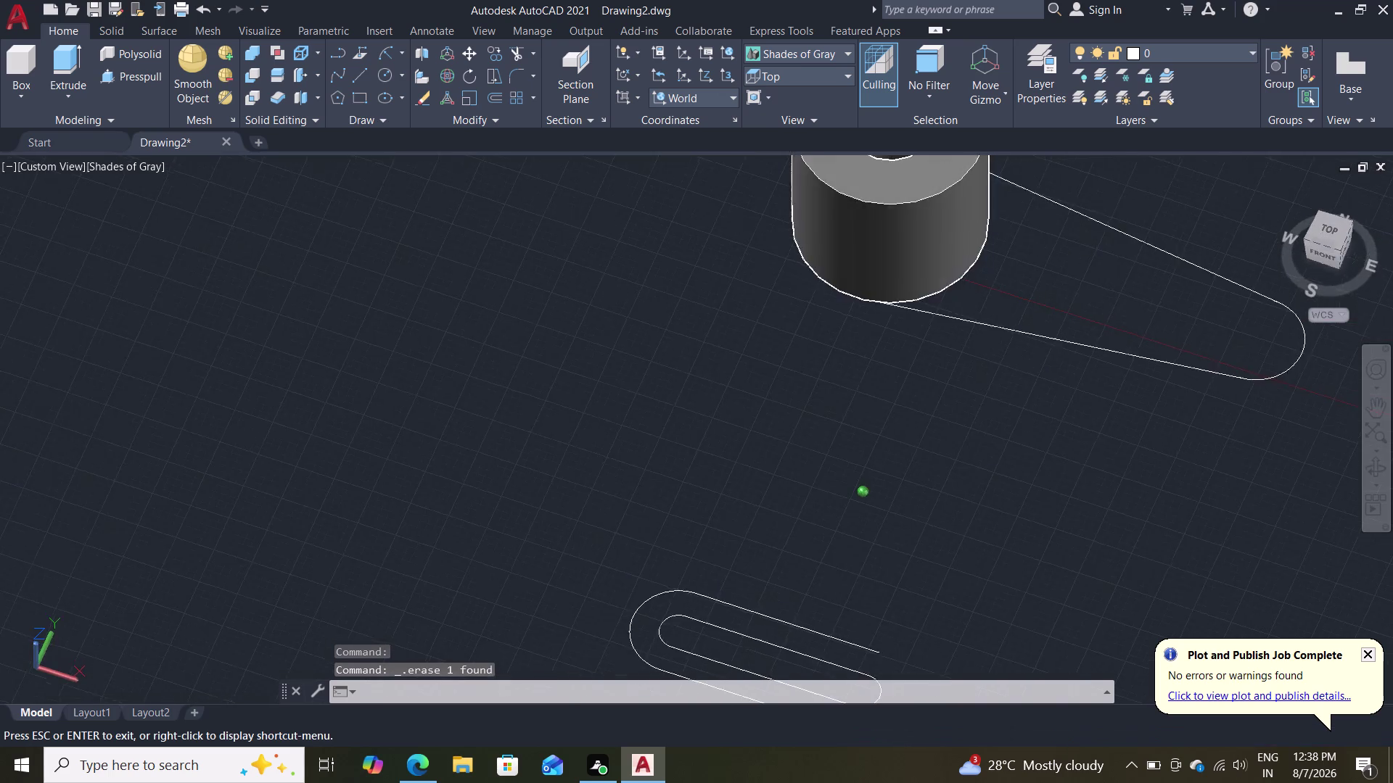
Try press-pulling the arm face, then cancel the unwanted pull.
middle_drag(1021, 490, 1130, 402)
middle_drag(1055, 446, 1008, 561)
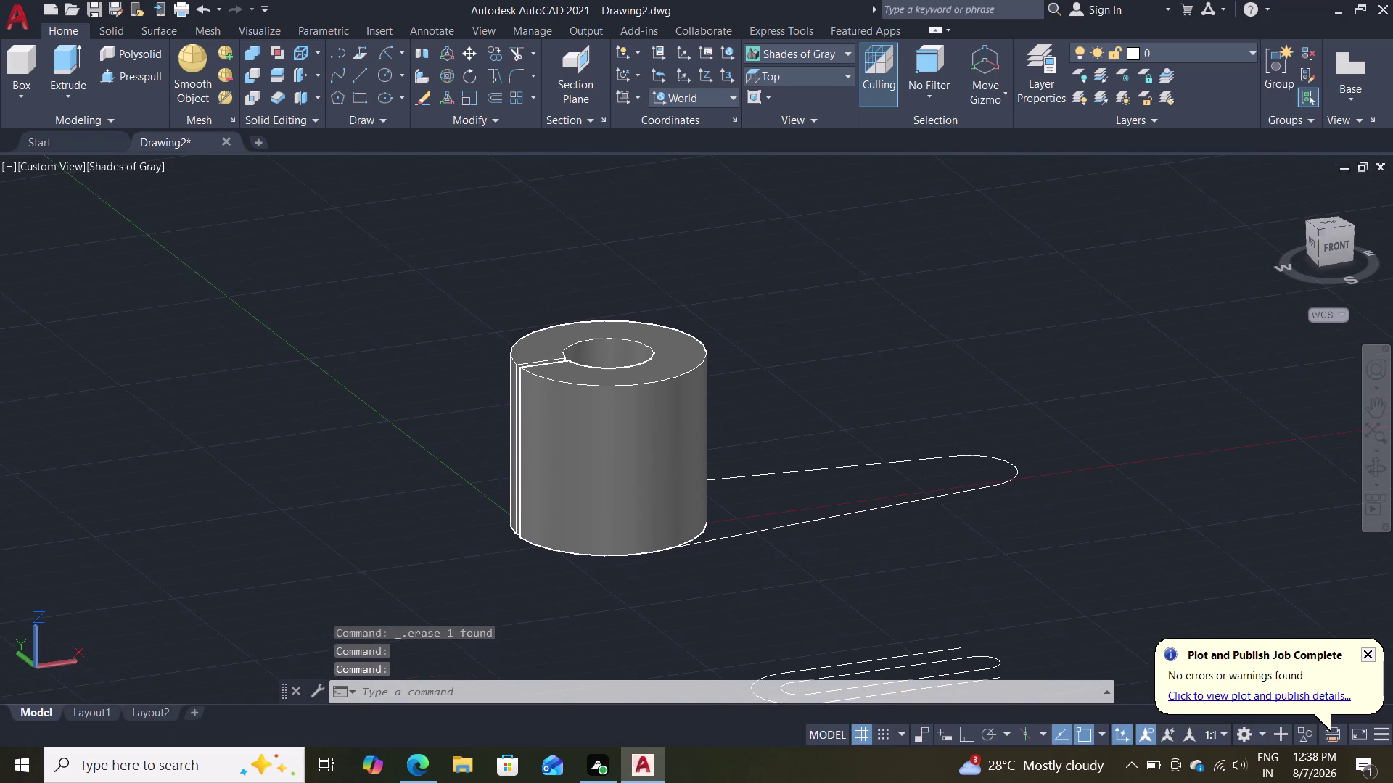
scroll(up, 3)
scroll(up, 3)
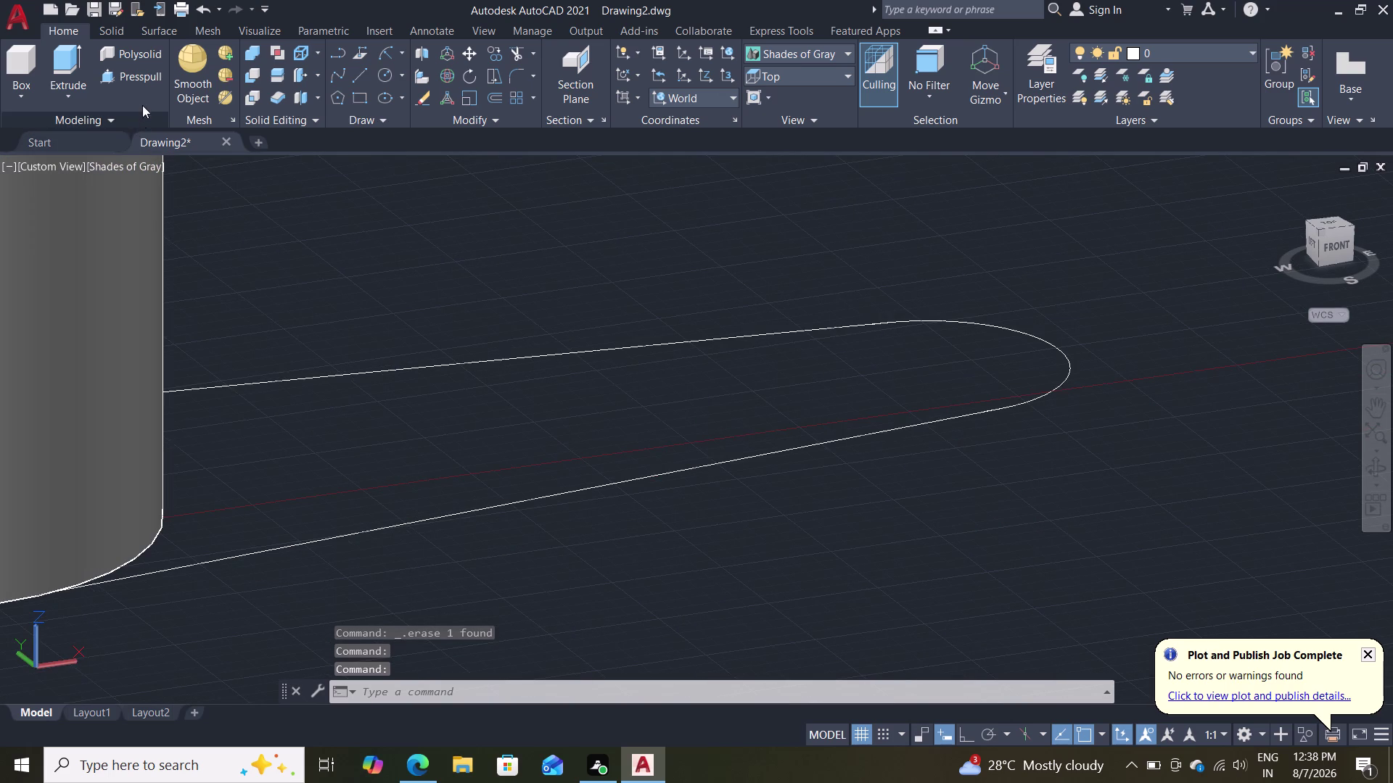
click(148, 72)
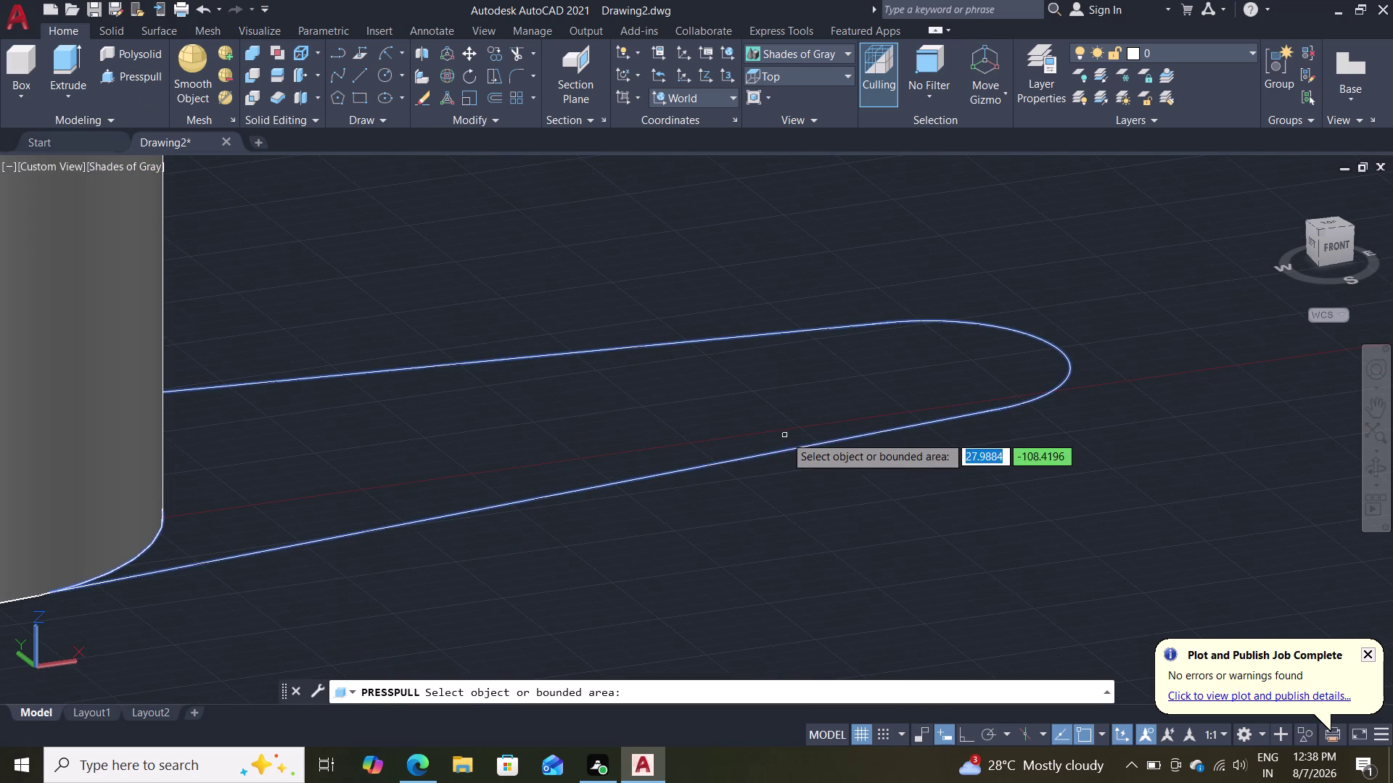
drag(793, 448, 797, 438)
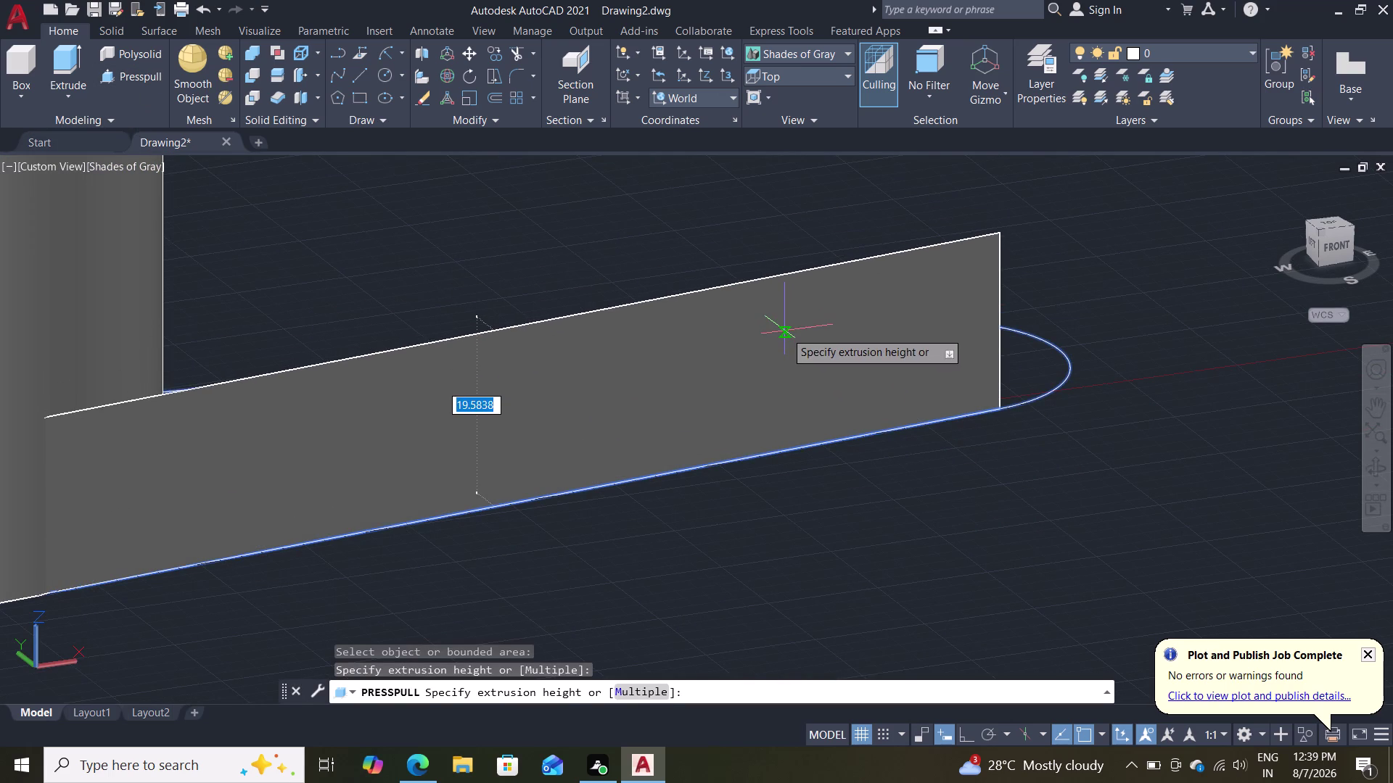
key(Escape)
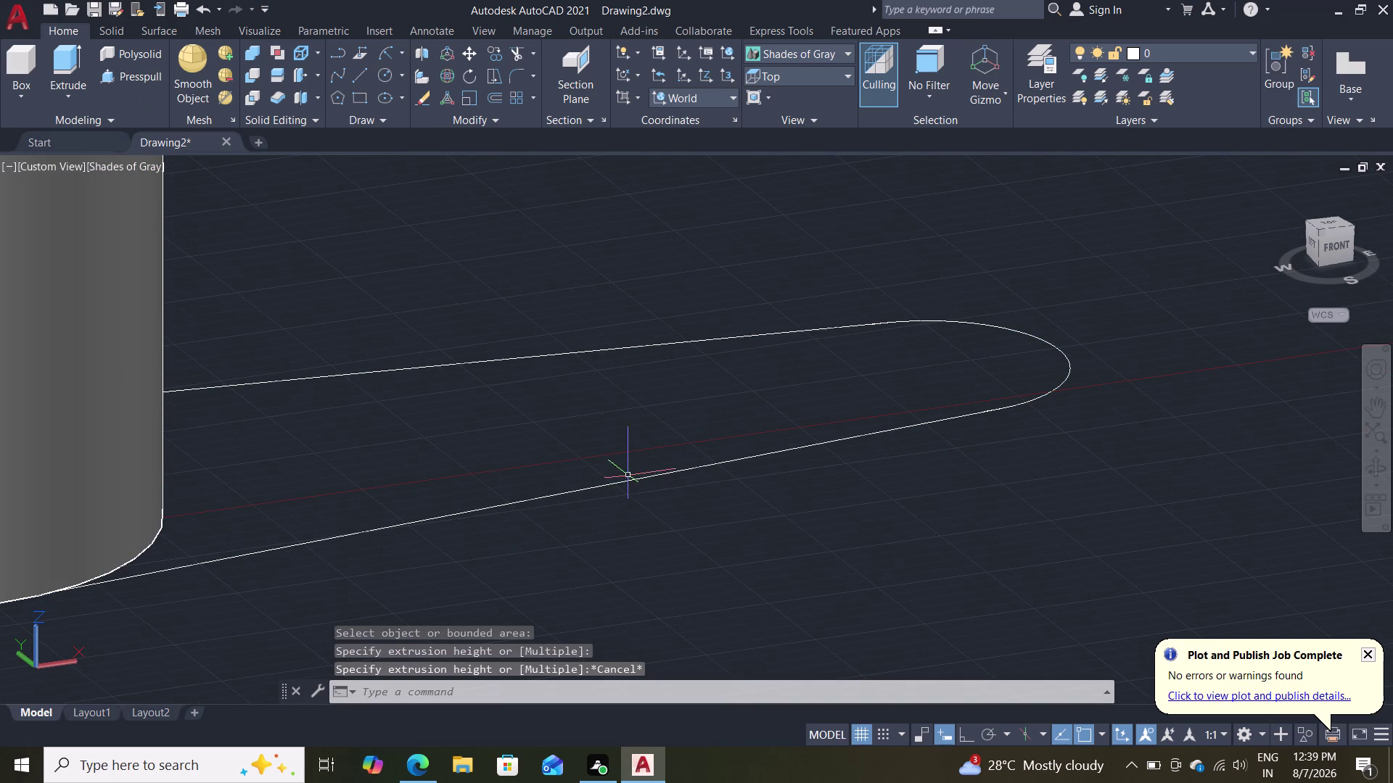
Join the arm's two edge lines and rounded end arc into one outline.
click(629, 479)
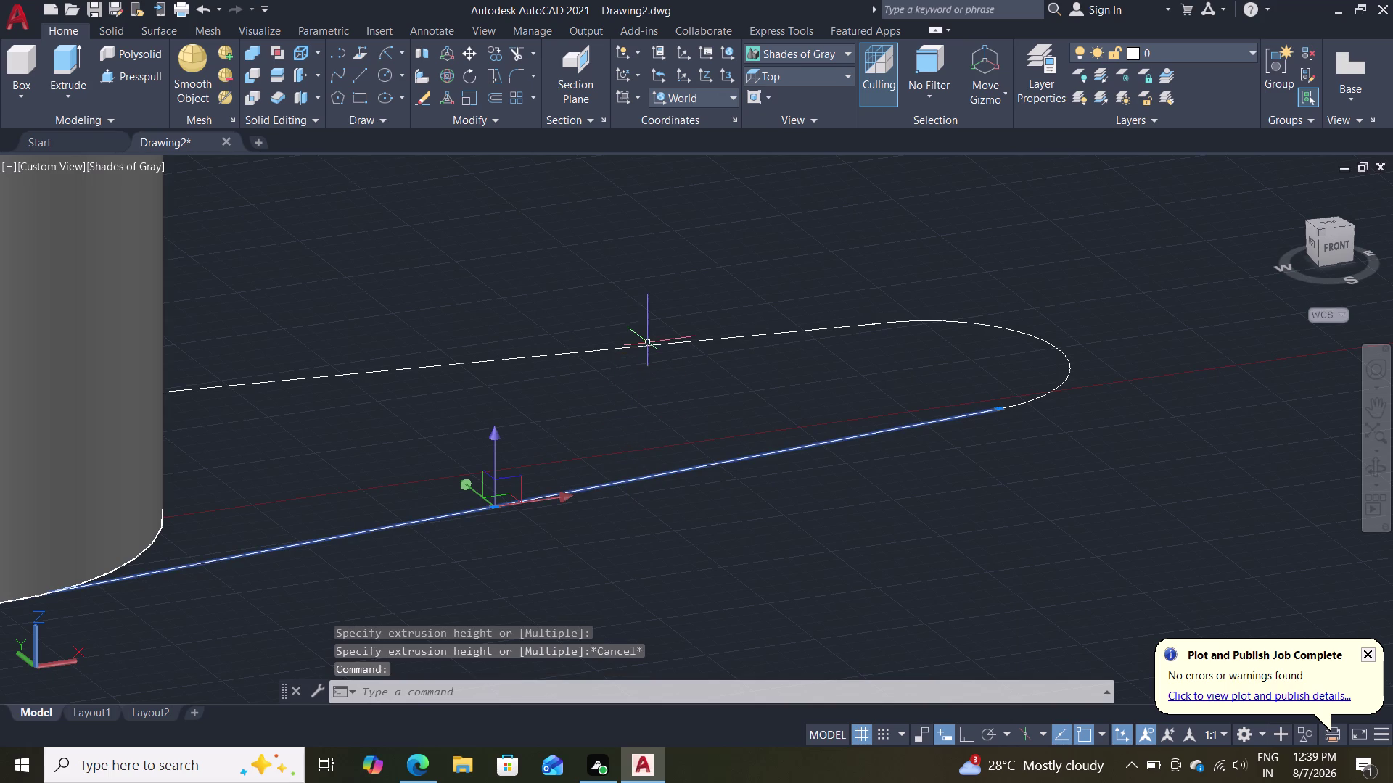
click(648, 343)
click(648, 343)
double_click(639, 348)
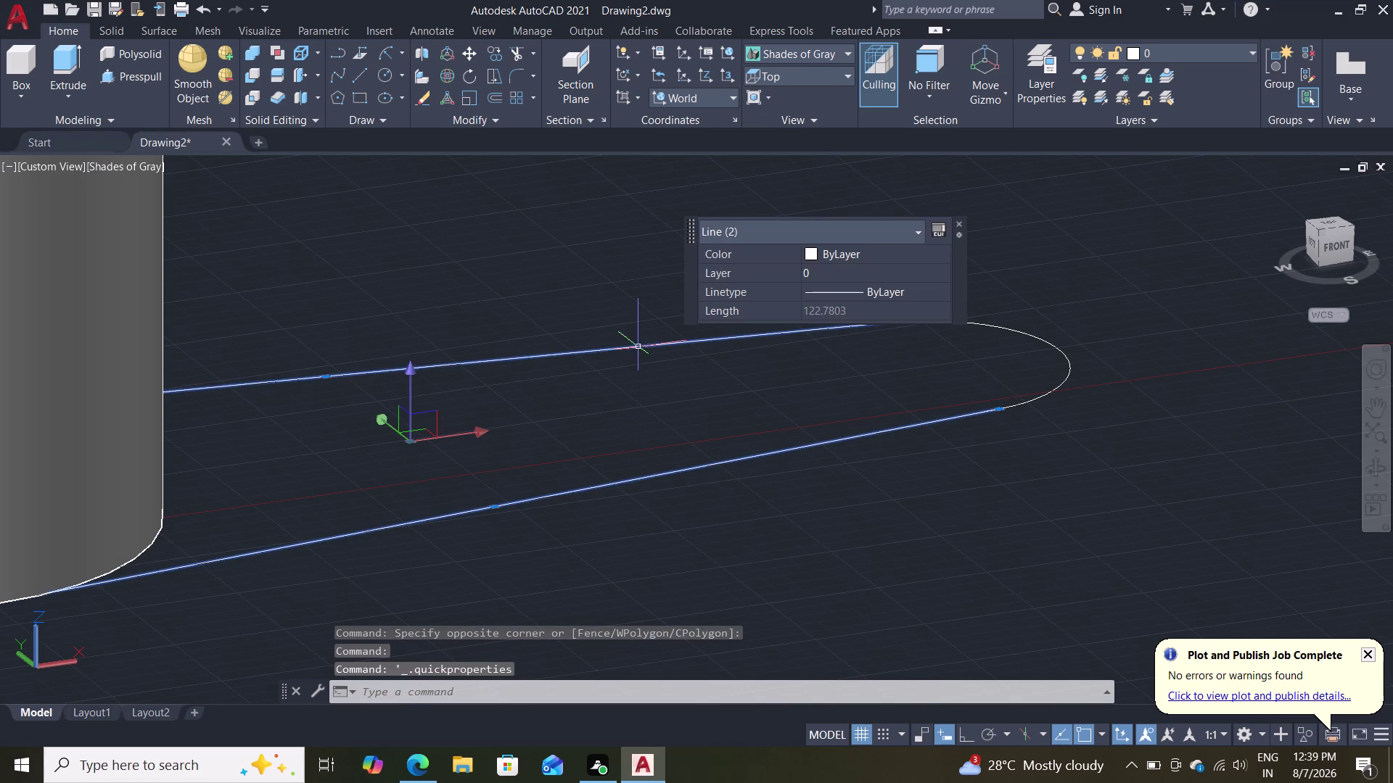
click(1068, 365)
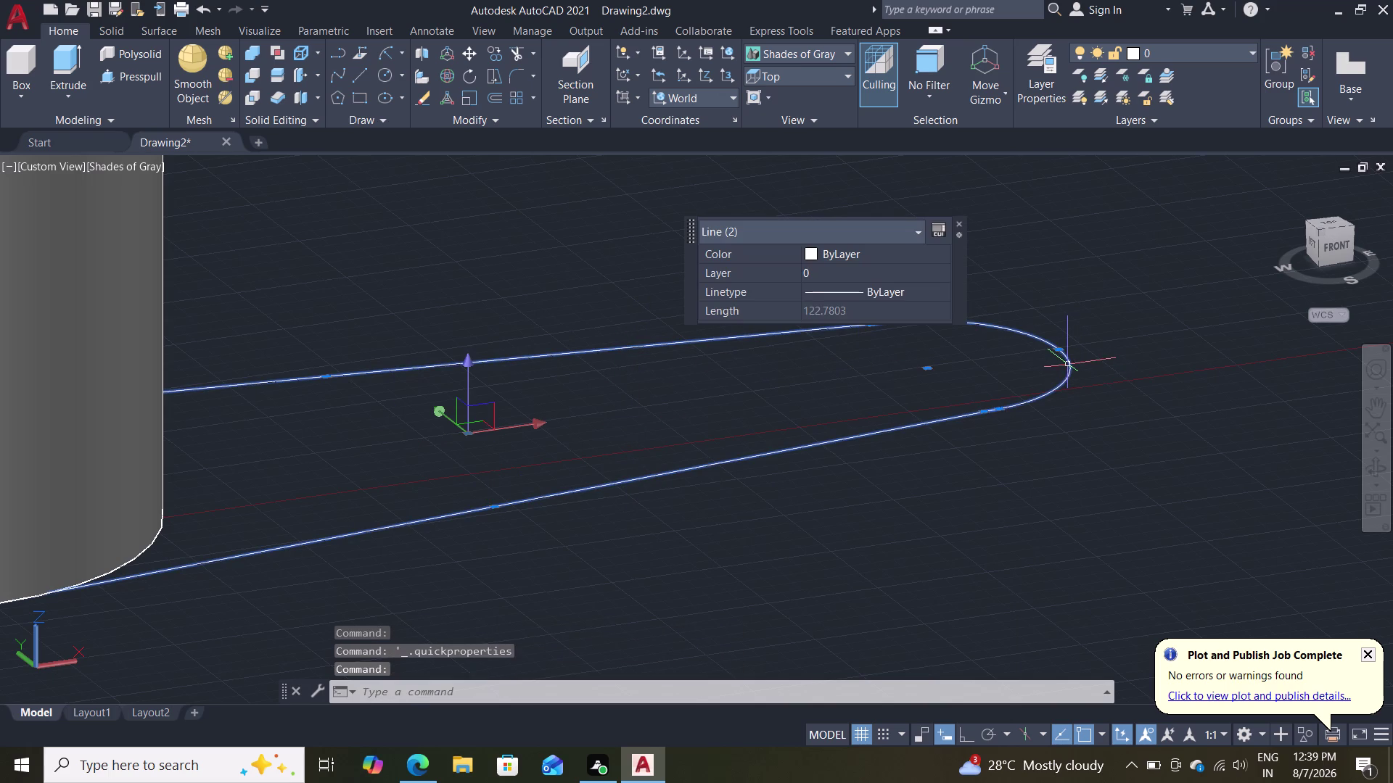
key(j)
key(Return)
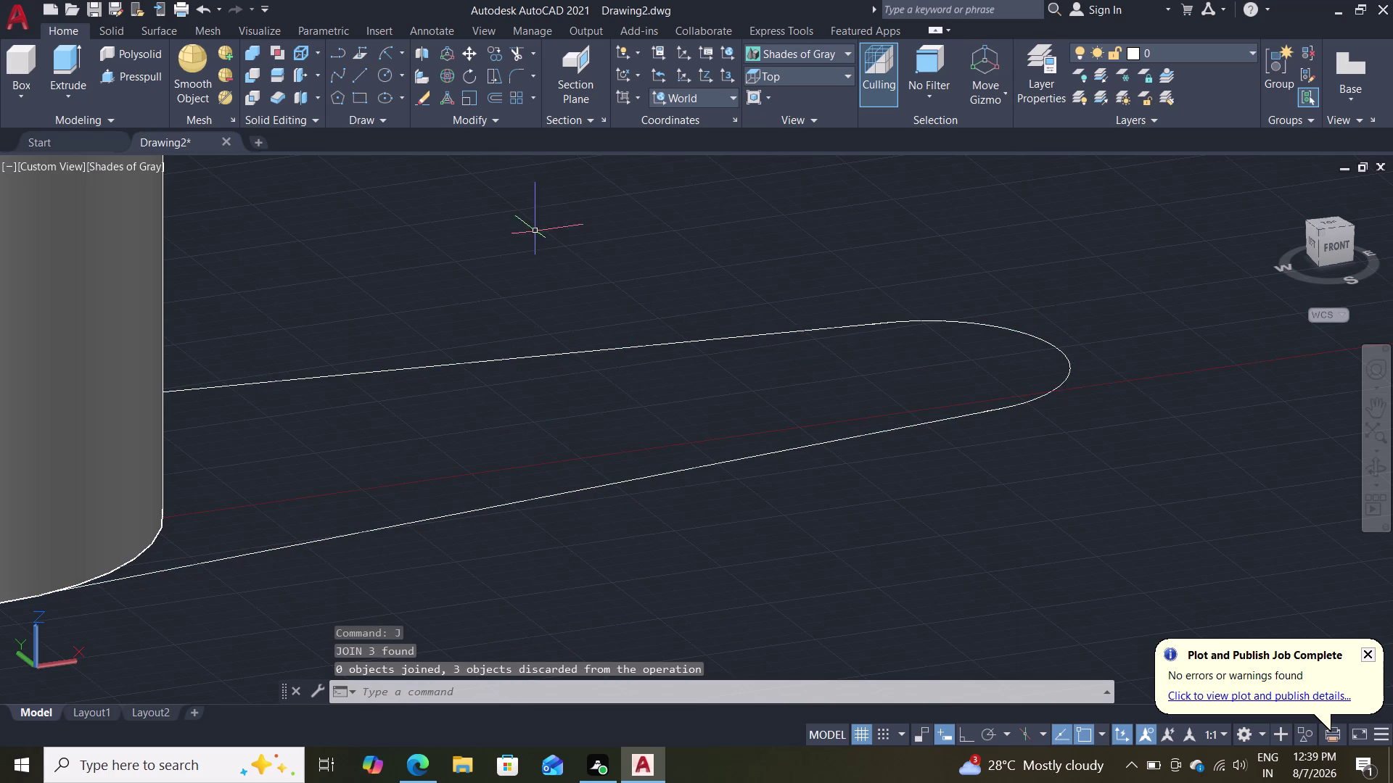
Press-pull the area inside the arm outline up 9 units into a solid.
click(139, 77)
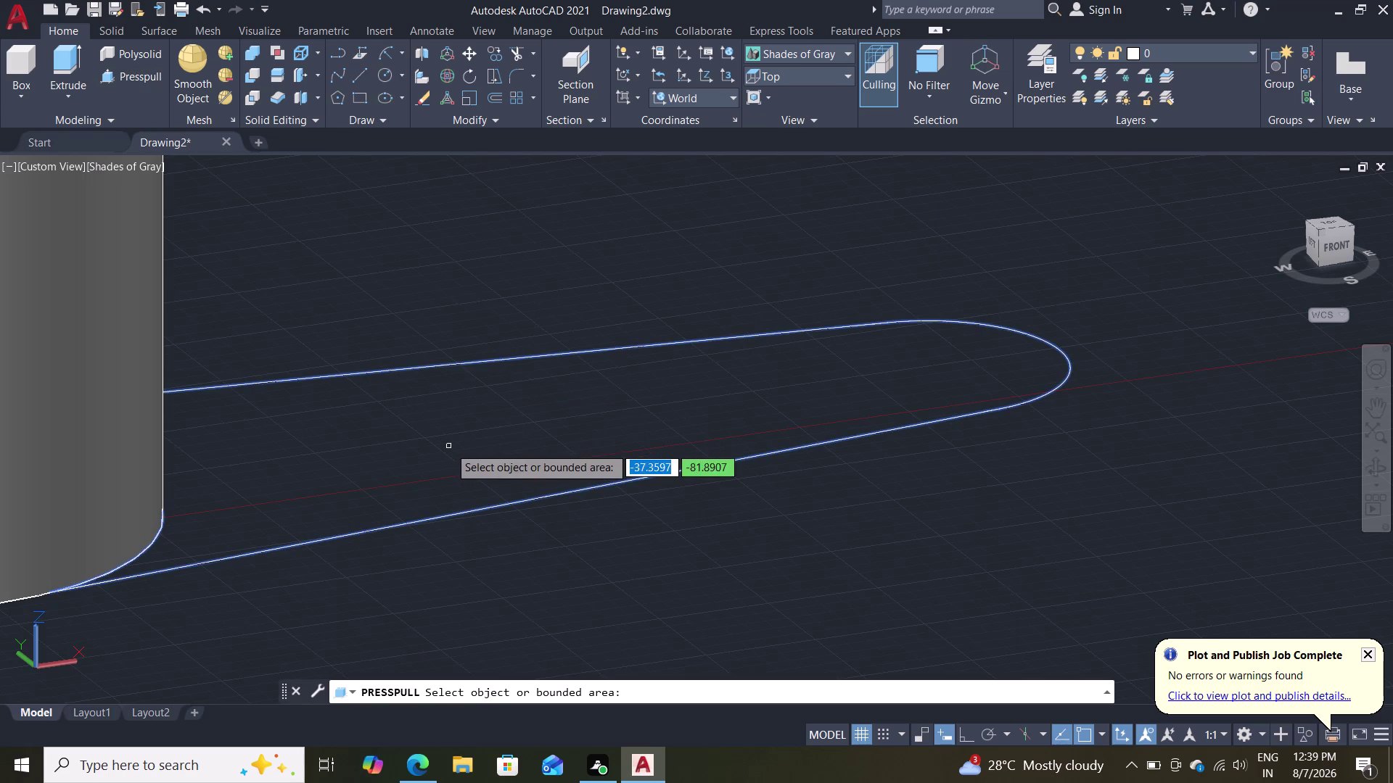
double_click(449, 447)
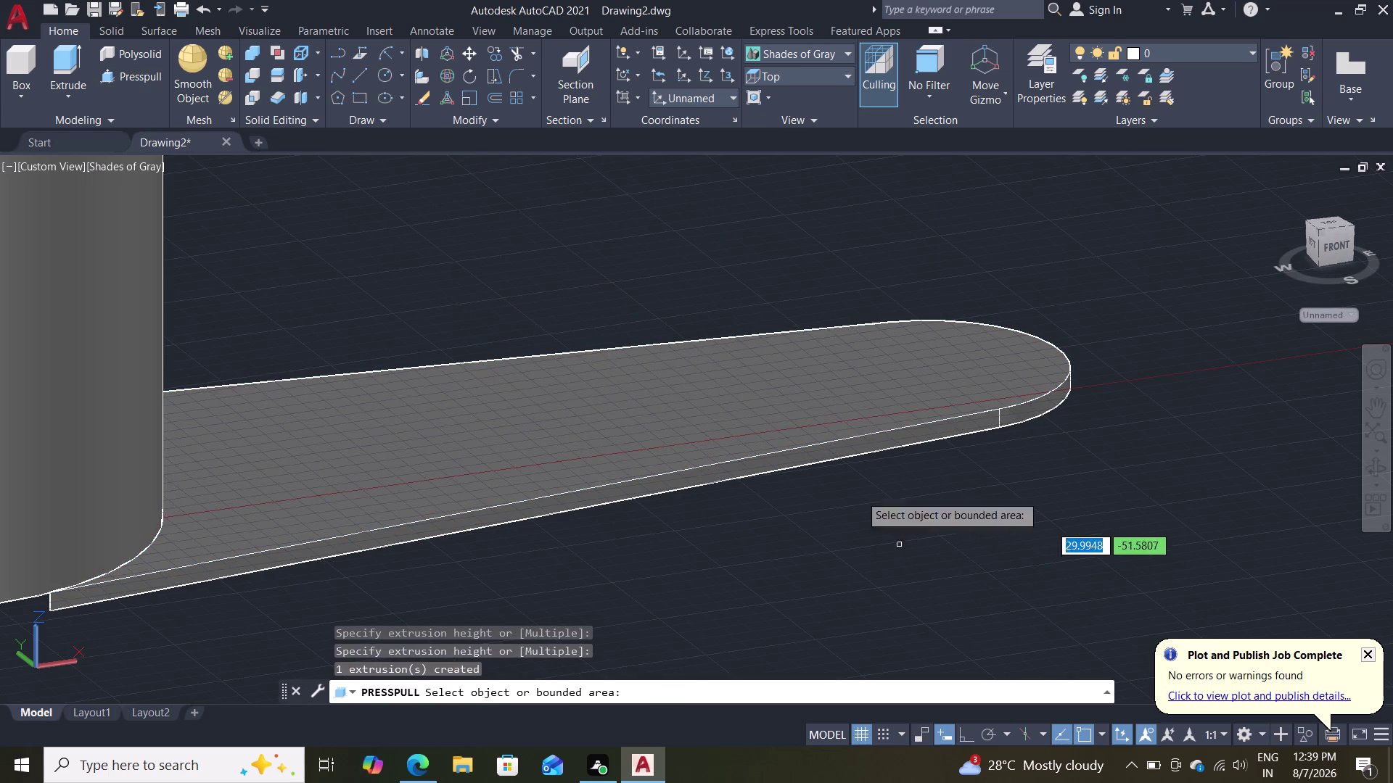
key(Escape)
key(Escape)
key(ctrl+z)
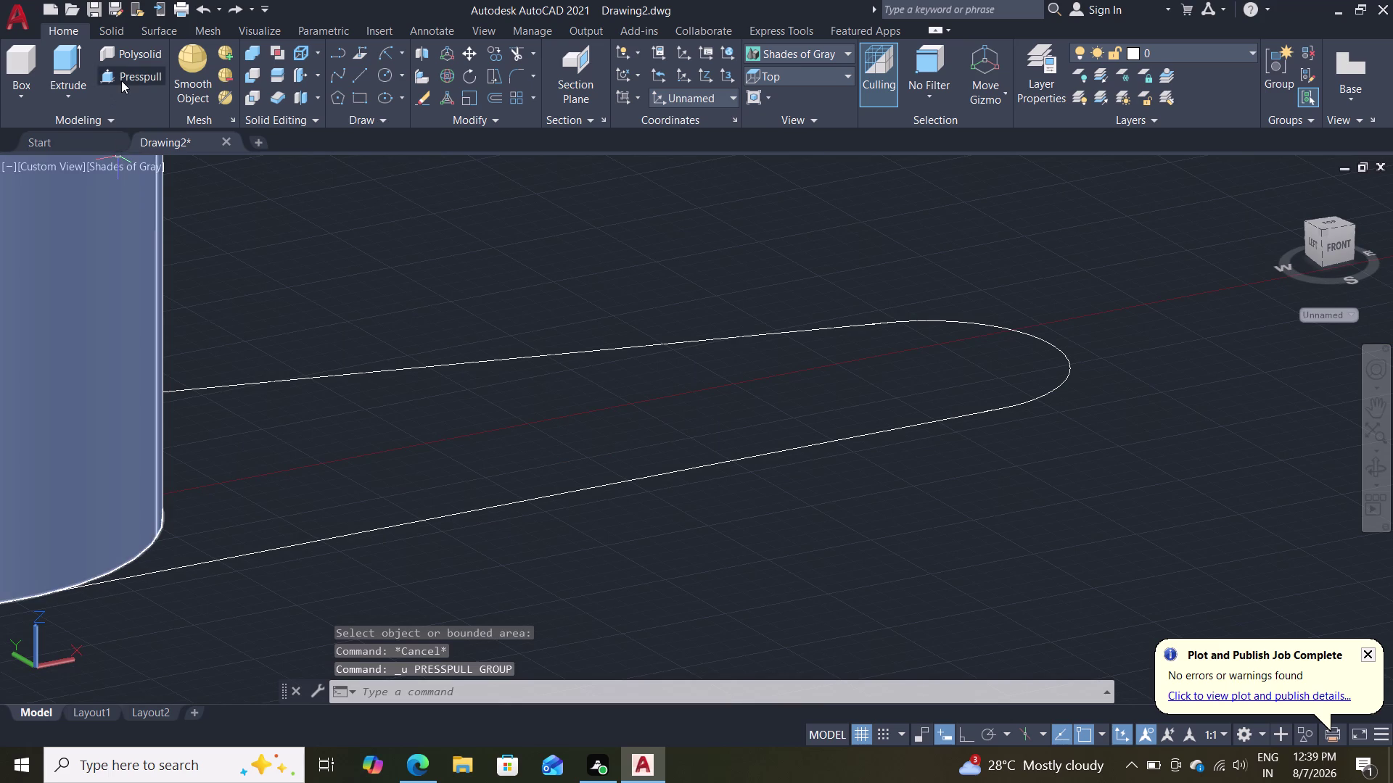
double_click(121, 81)
click(572, 391)
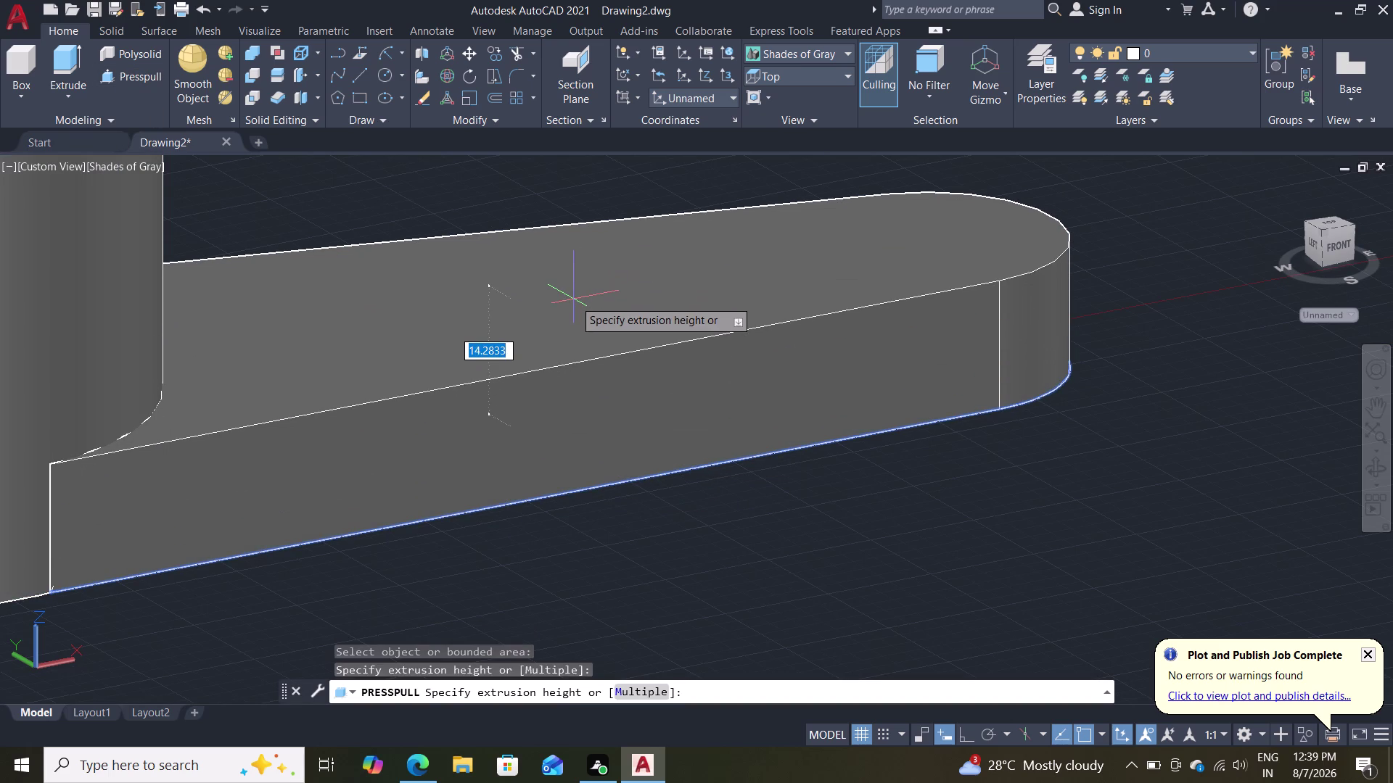
key(9)
key(Return)
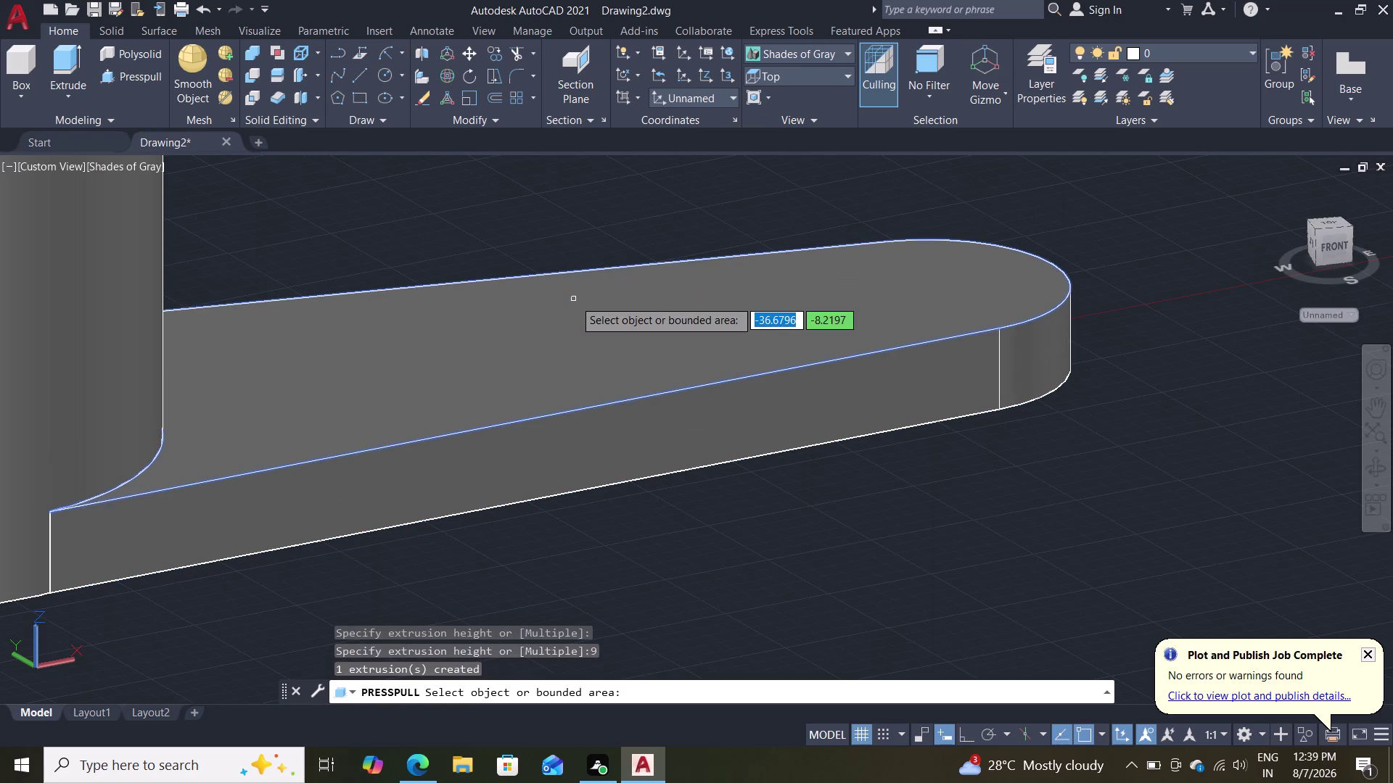
key(Escape)
scroll(down, 3)
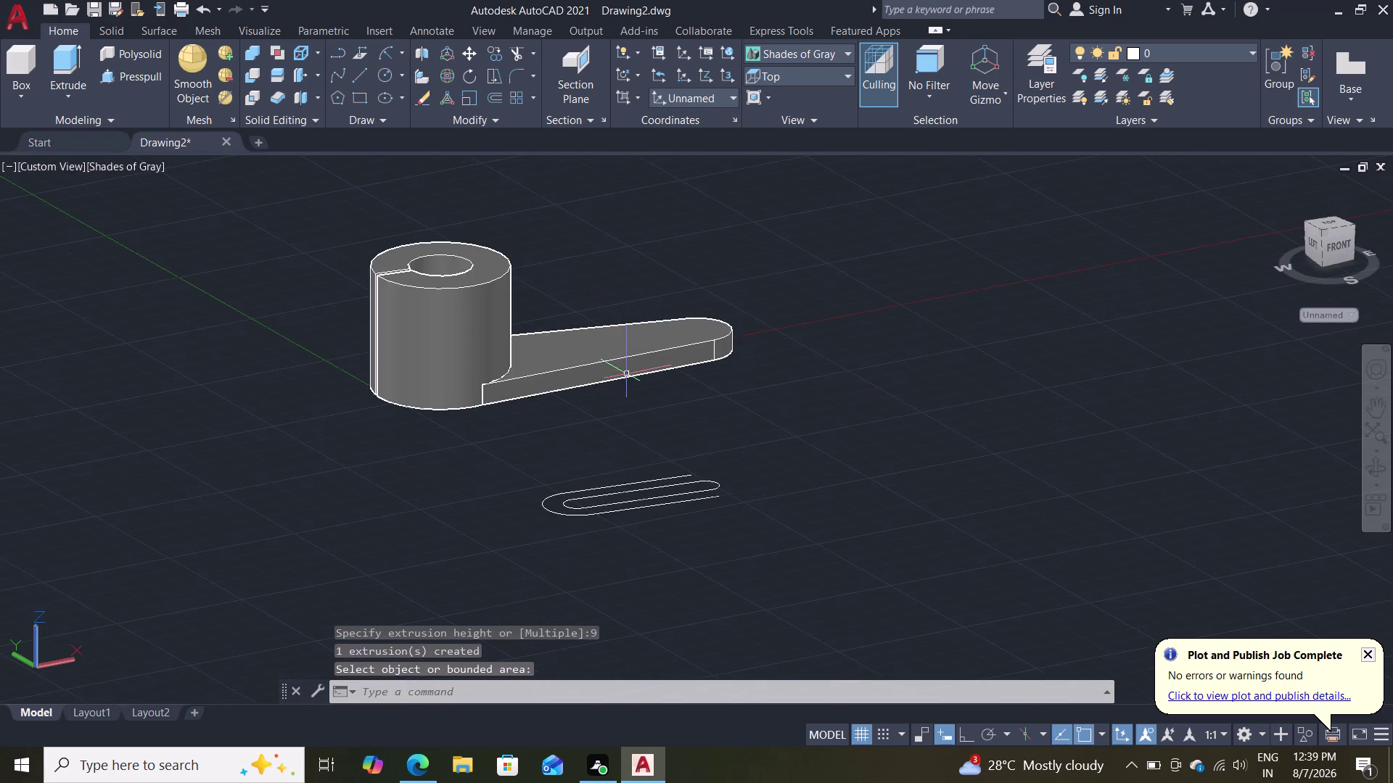
Start a move (M) and select the seven slot outline curves.
scroll(up, 3)
middle_drag(625, 427, 562, 260)
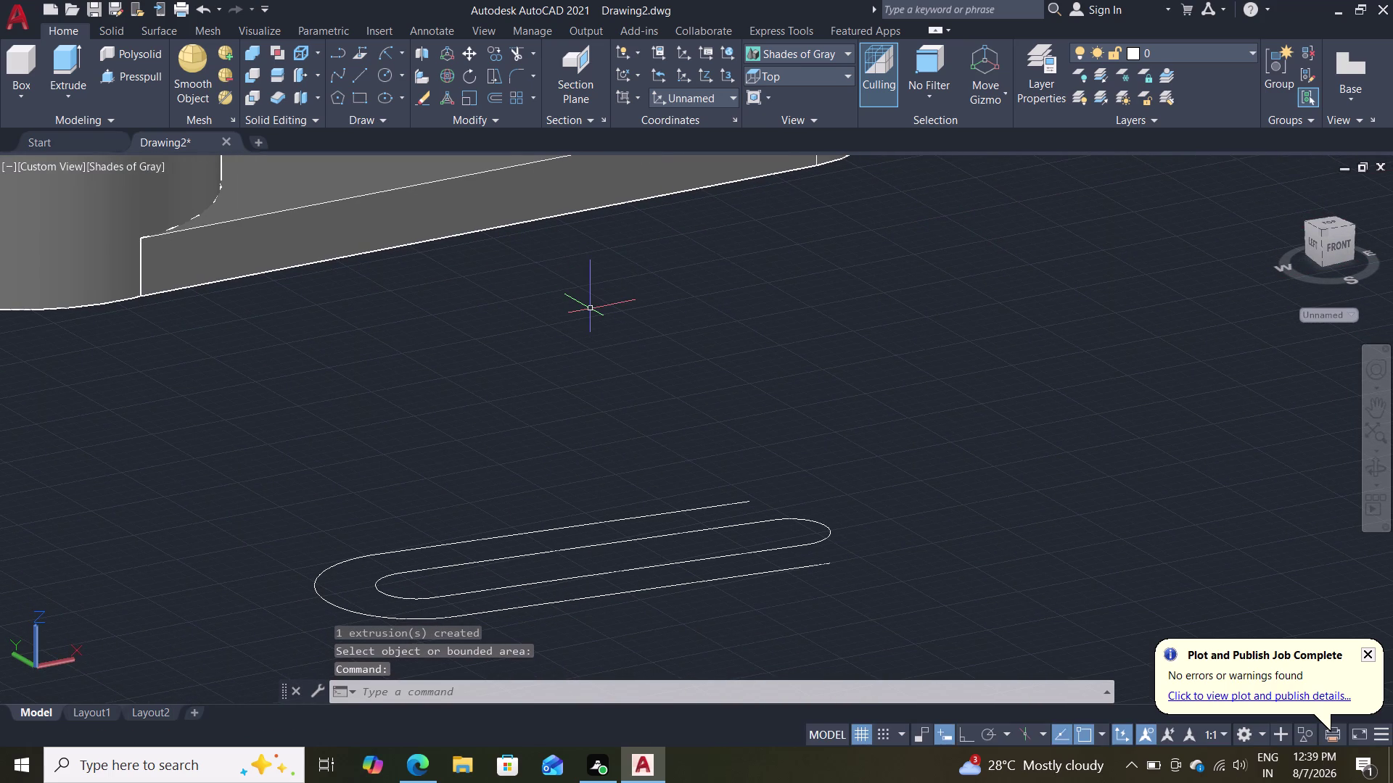
scroll(down, 3)
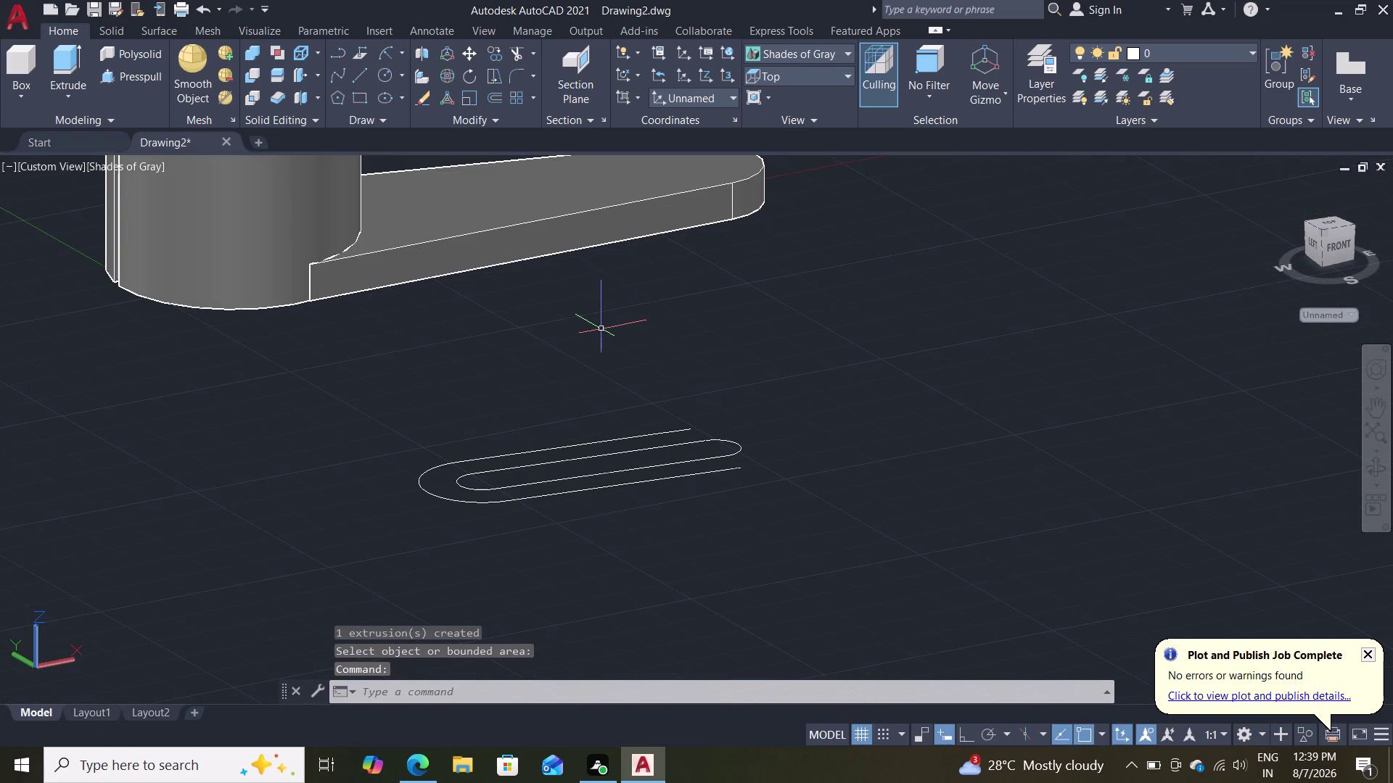
scroll(up, 3)
scroll(down, 3)
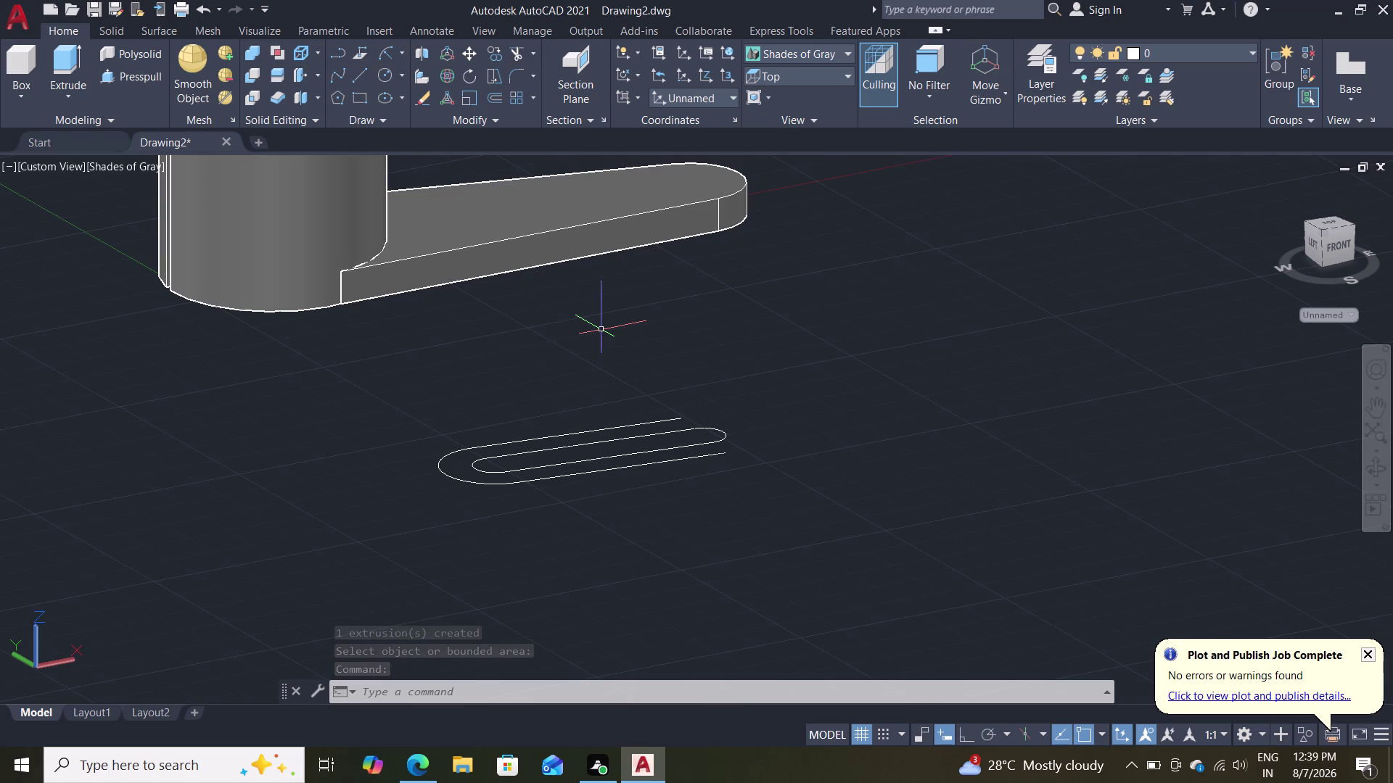
key(m)
key(Return)
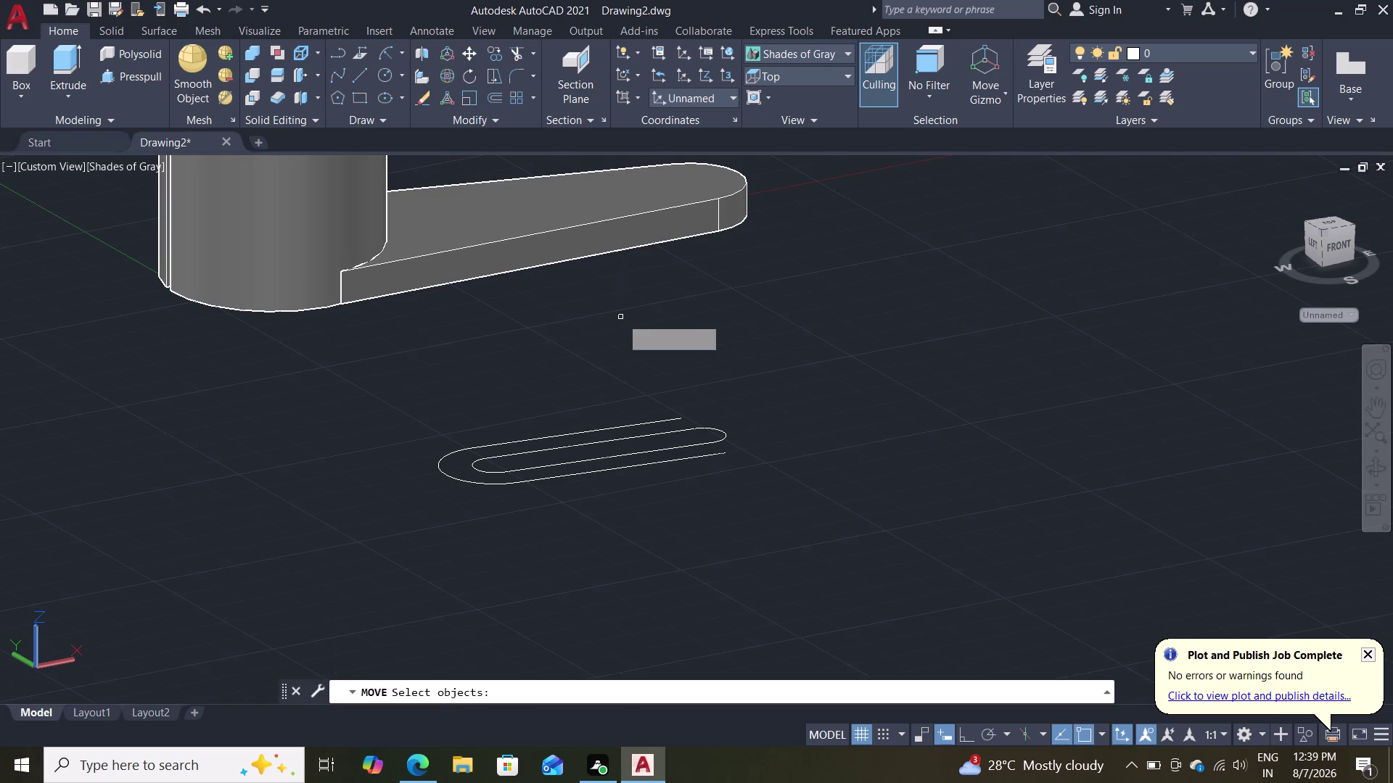
click(599, 431)
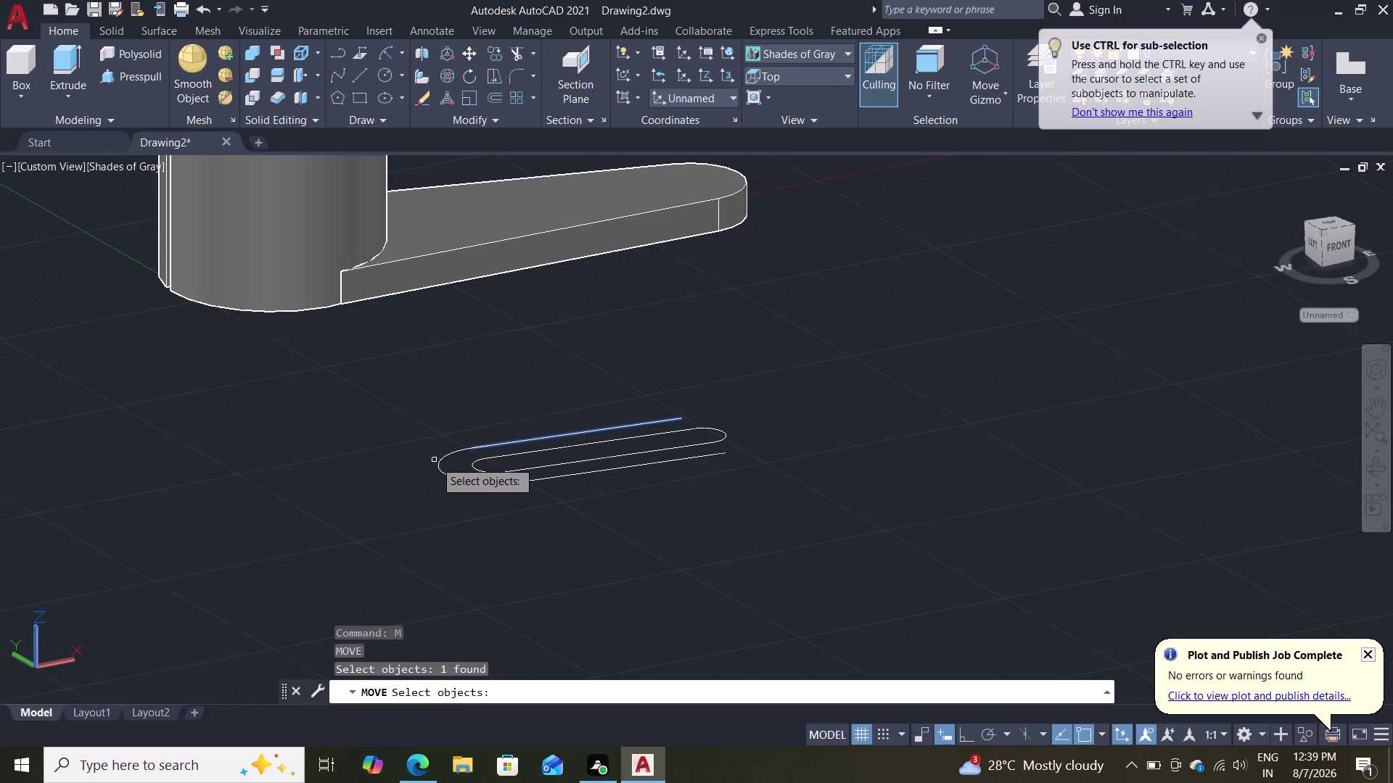
click(442, 468)
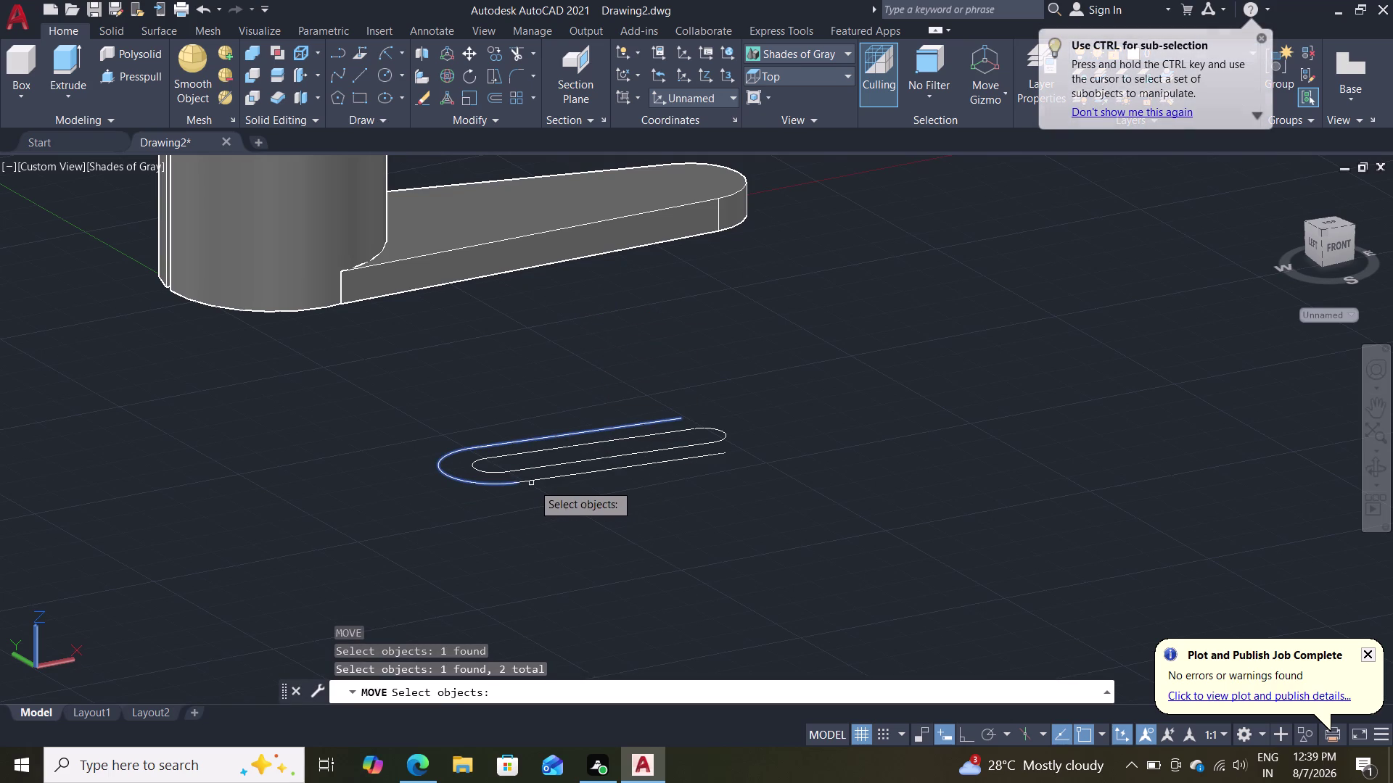
click(553, 478)
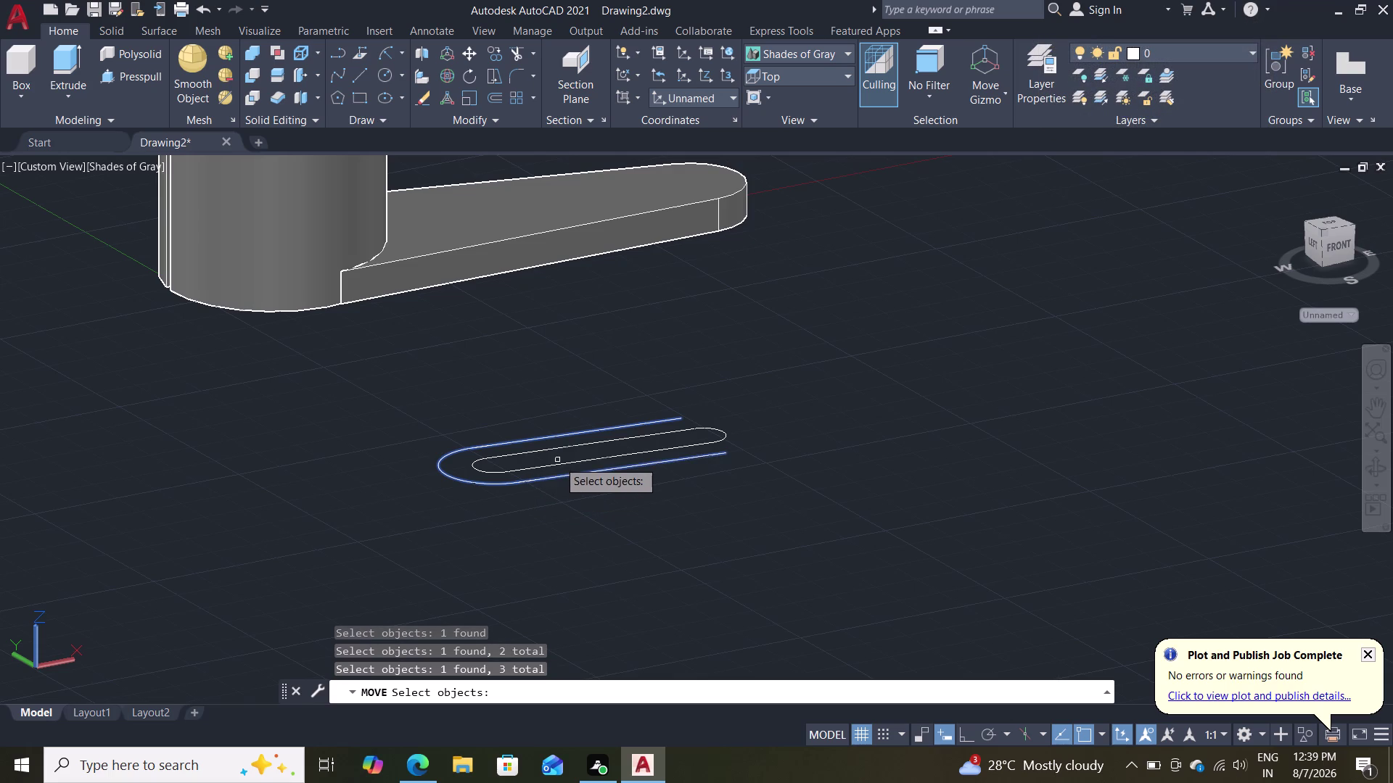
click(558, 467)
click(559, 450)
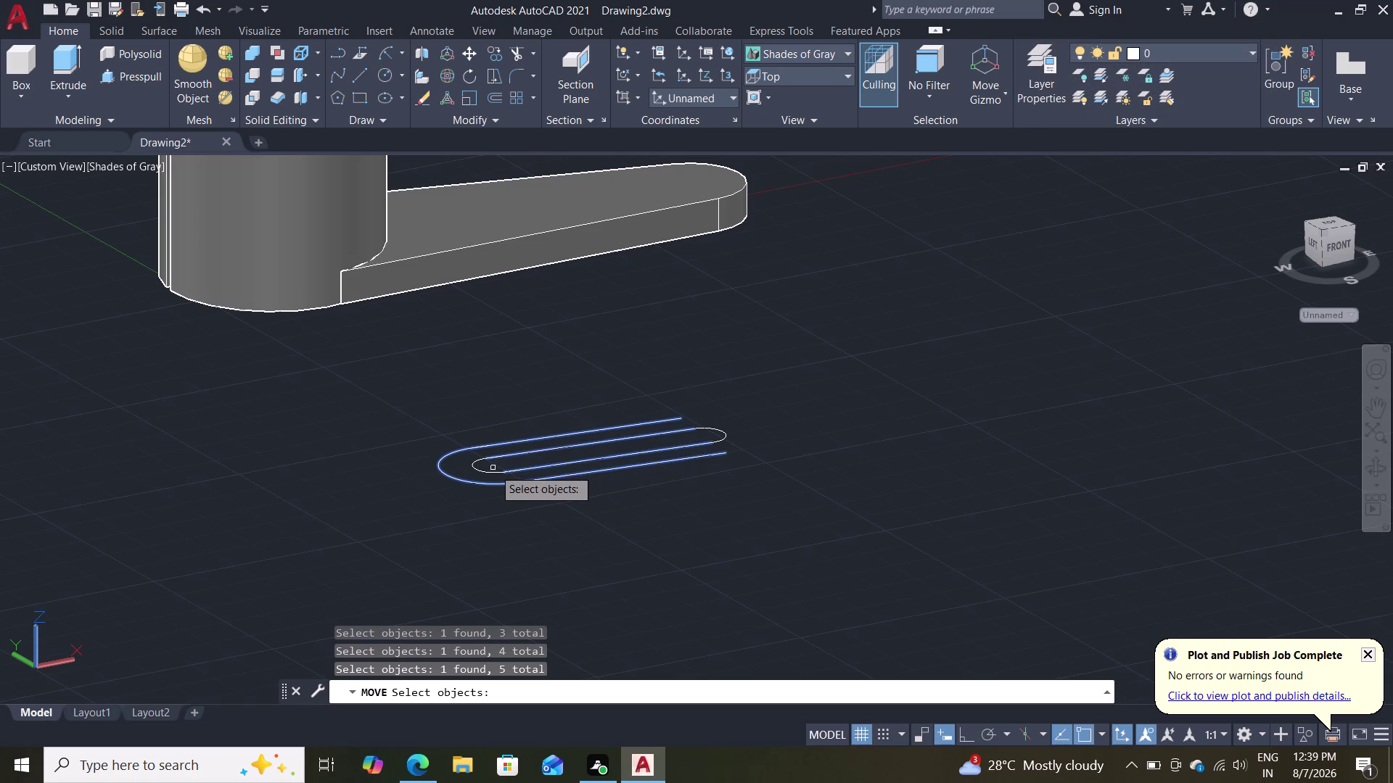
click(487, 474)
click(719, 432)
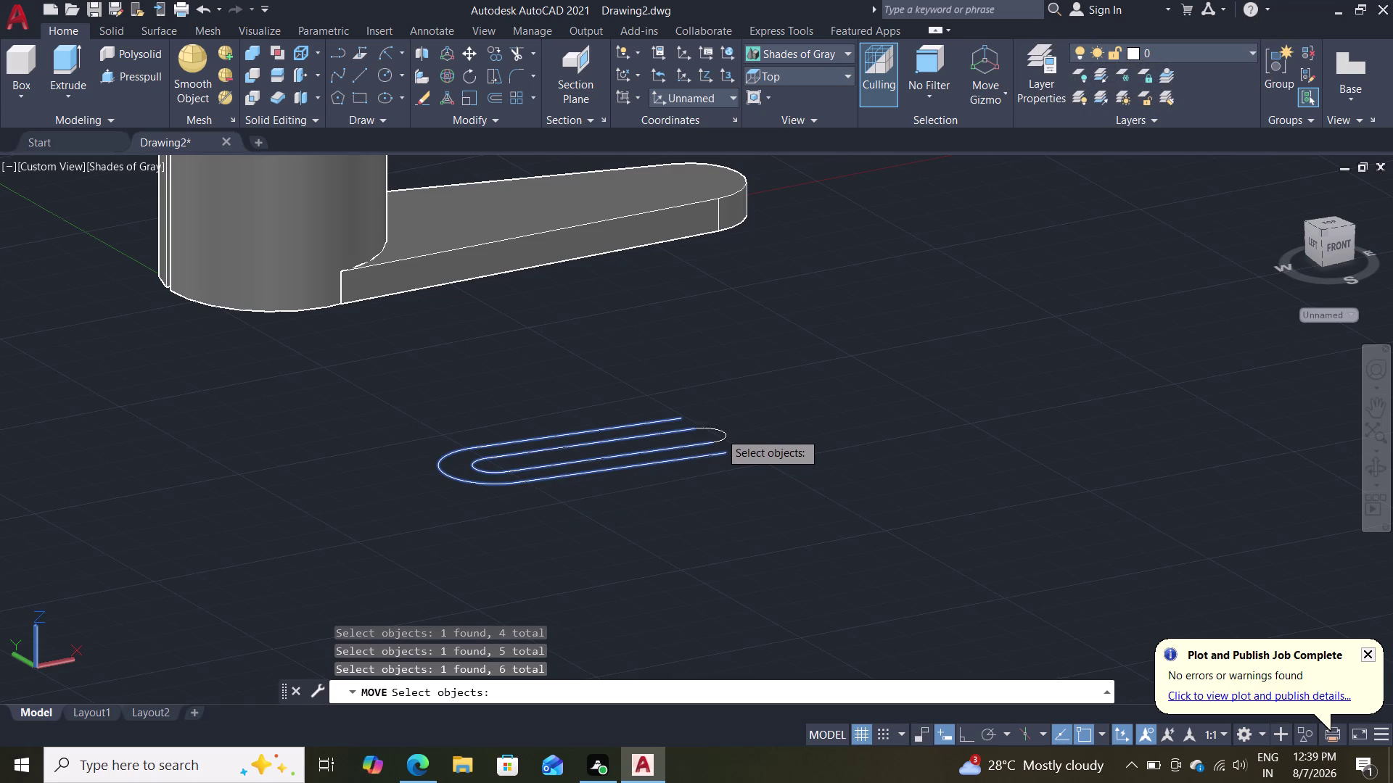
key(Return)
Move the slot outlines from their rounded end onto the arm's top end point.
scroll(up, 3)
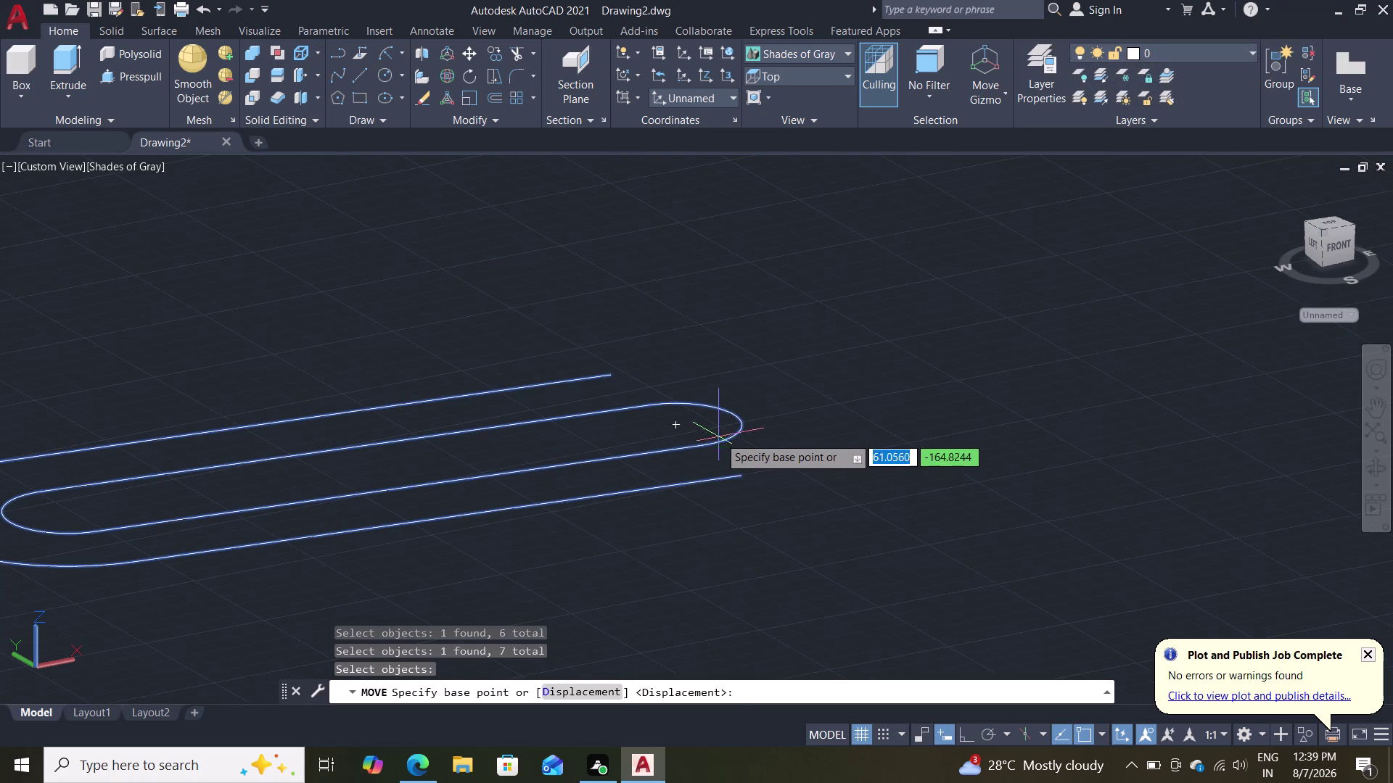
click(677, 426)
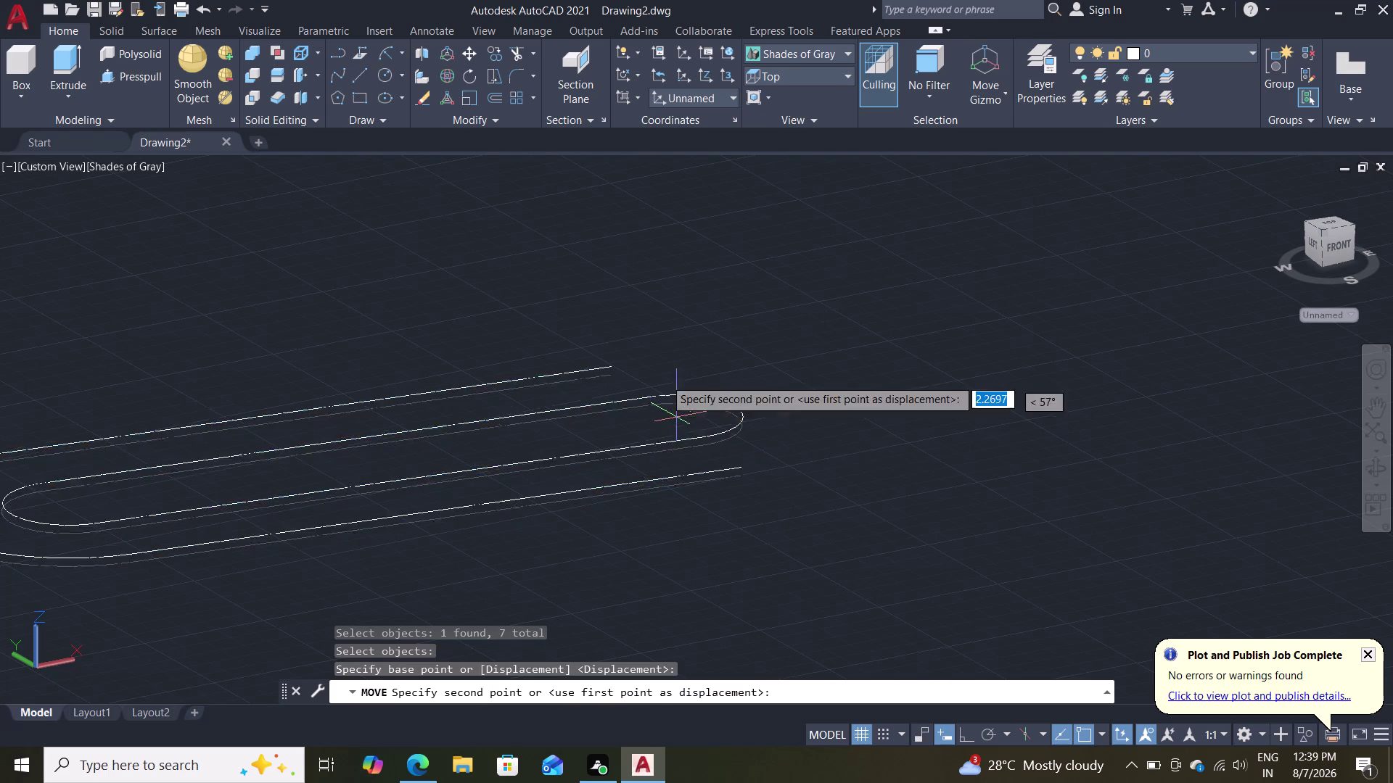
middle_drag(633, 277, 646, 598)
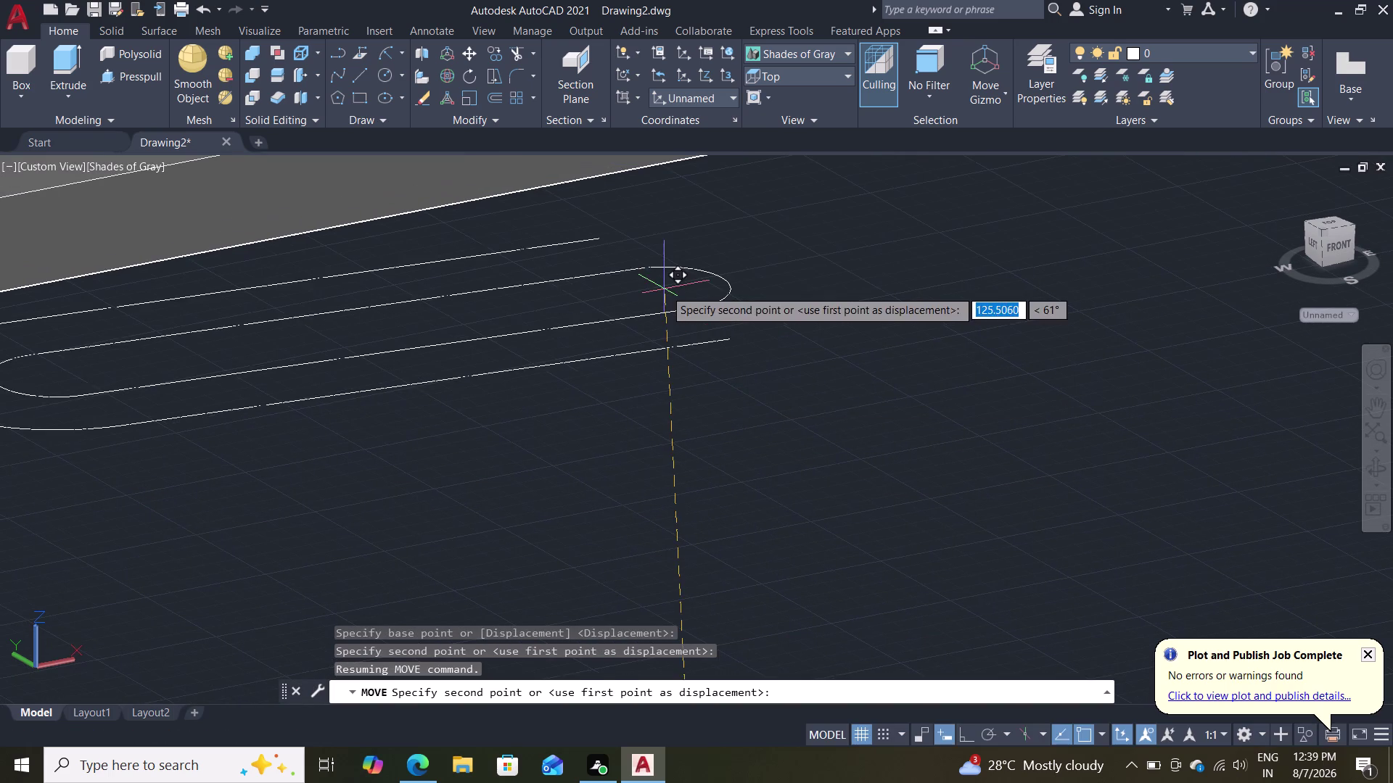
middle_drag(663, 291, 703, 591)
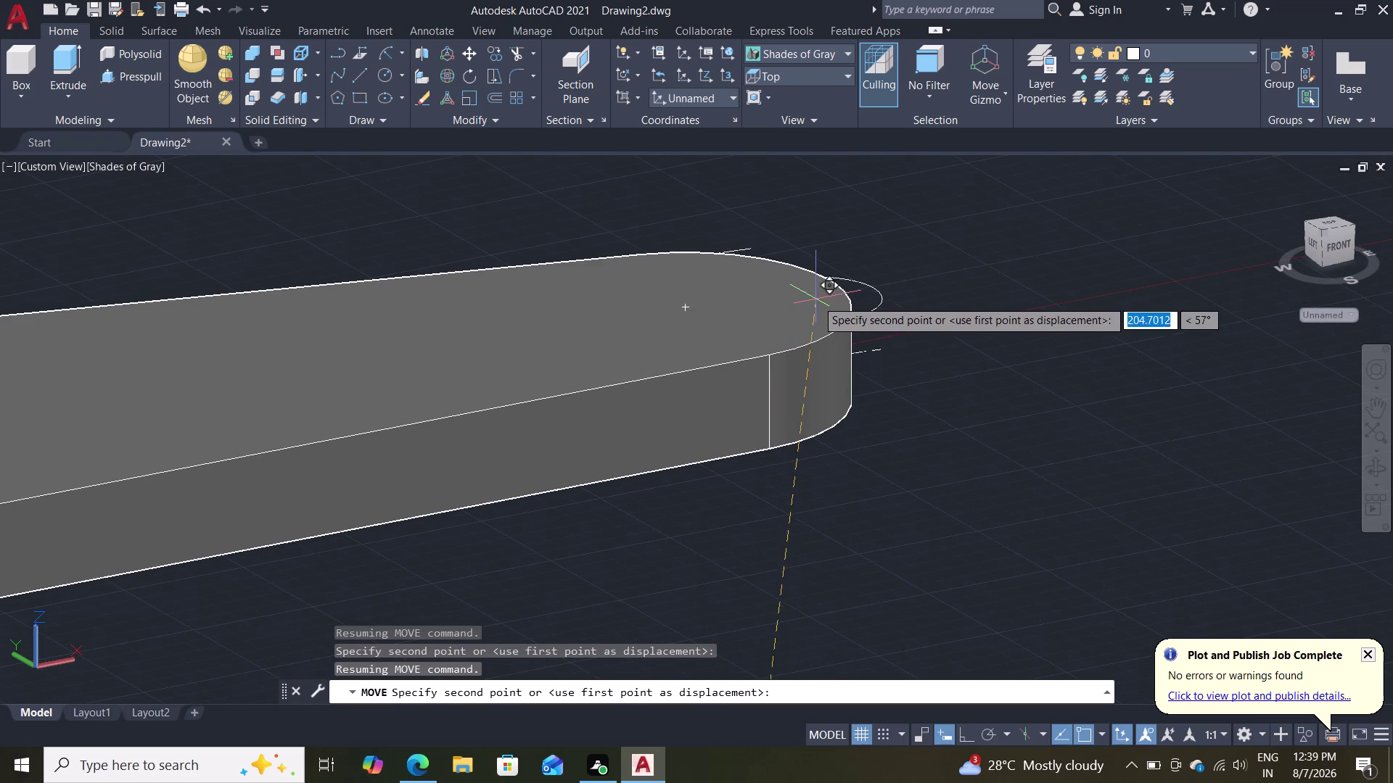
click(686, 304)
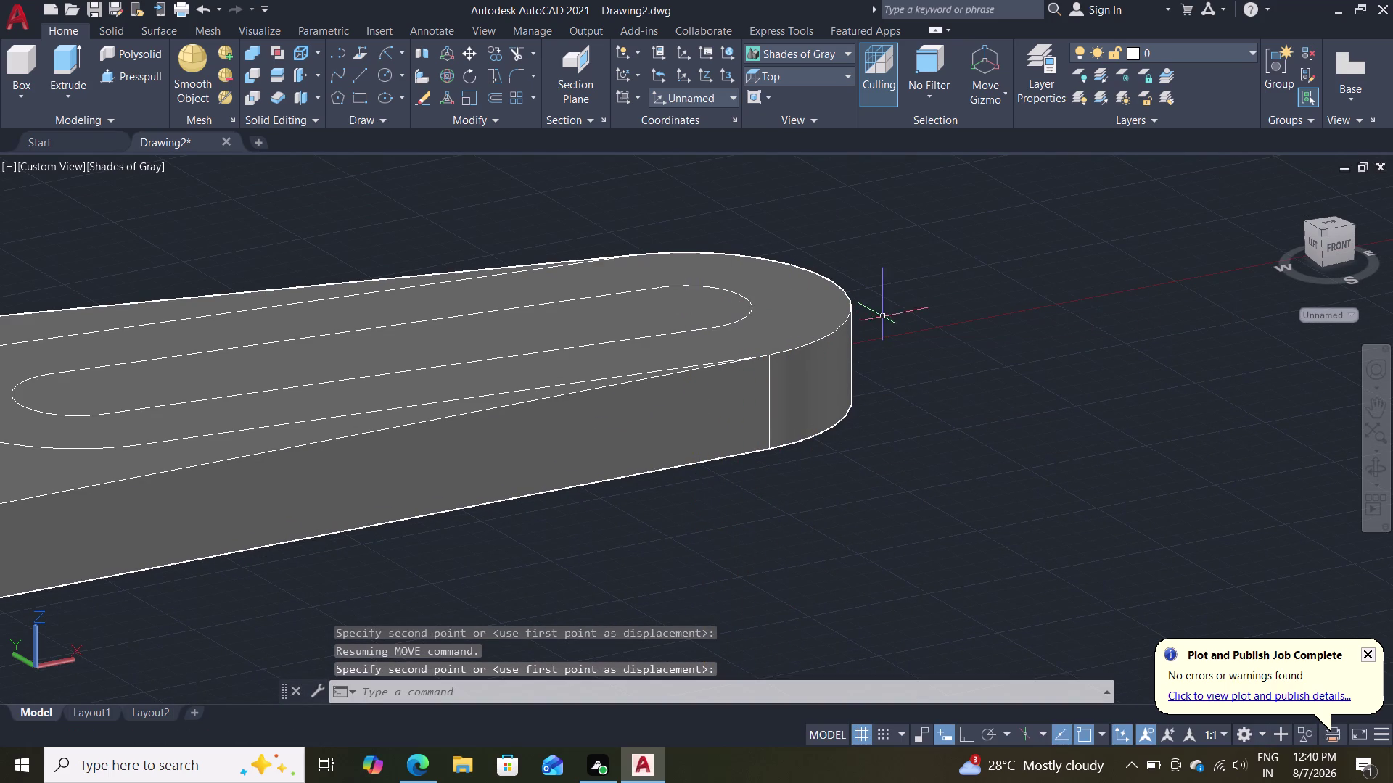
key(Escape)
scroll(down, 3)
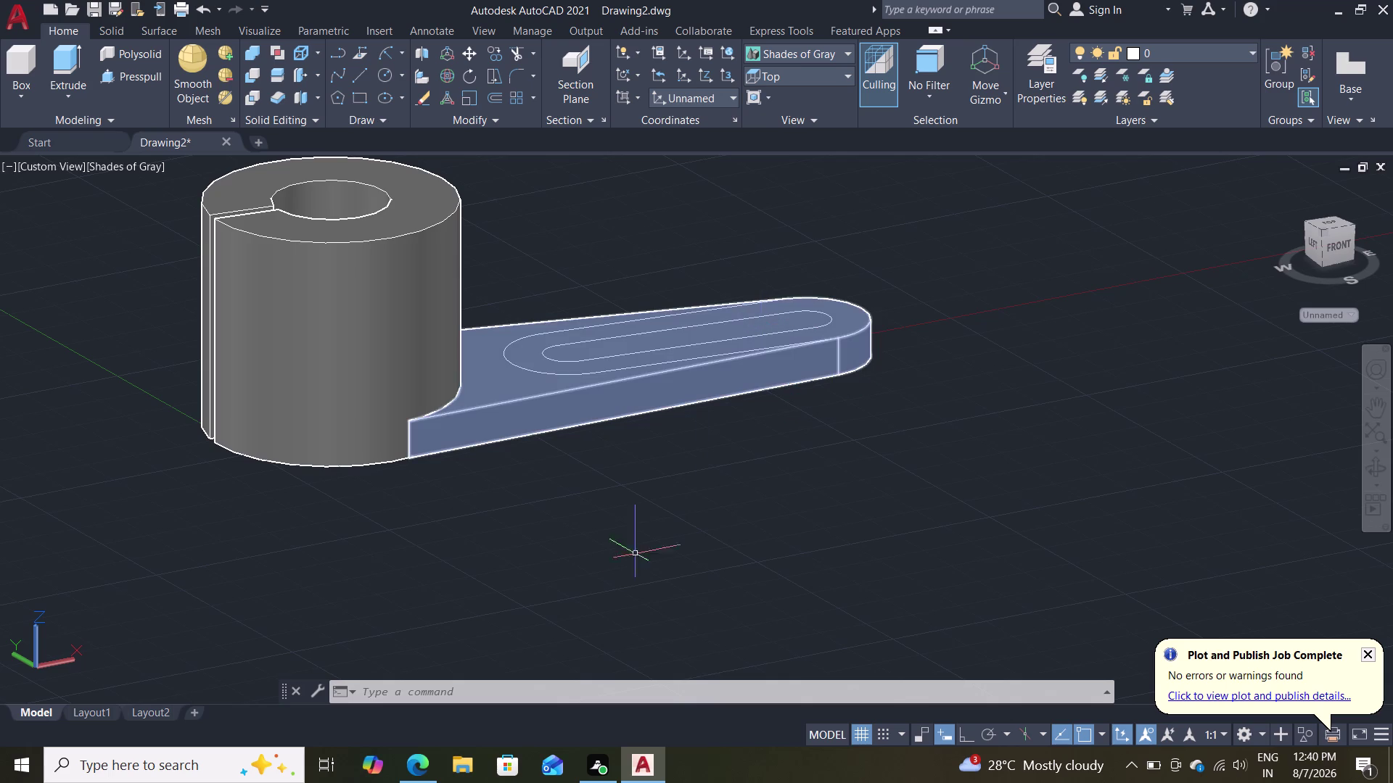
scroll(up, 3)
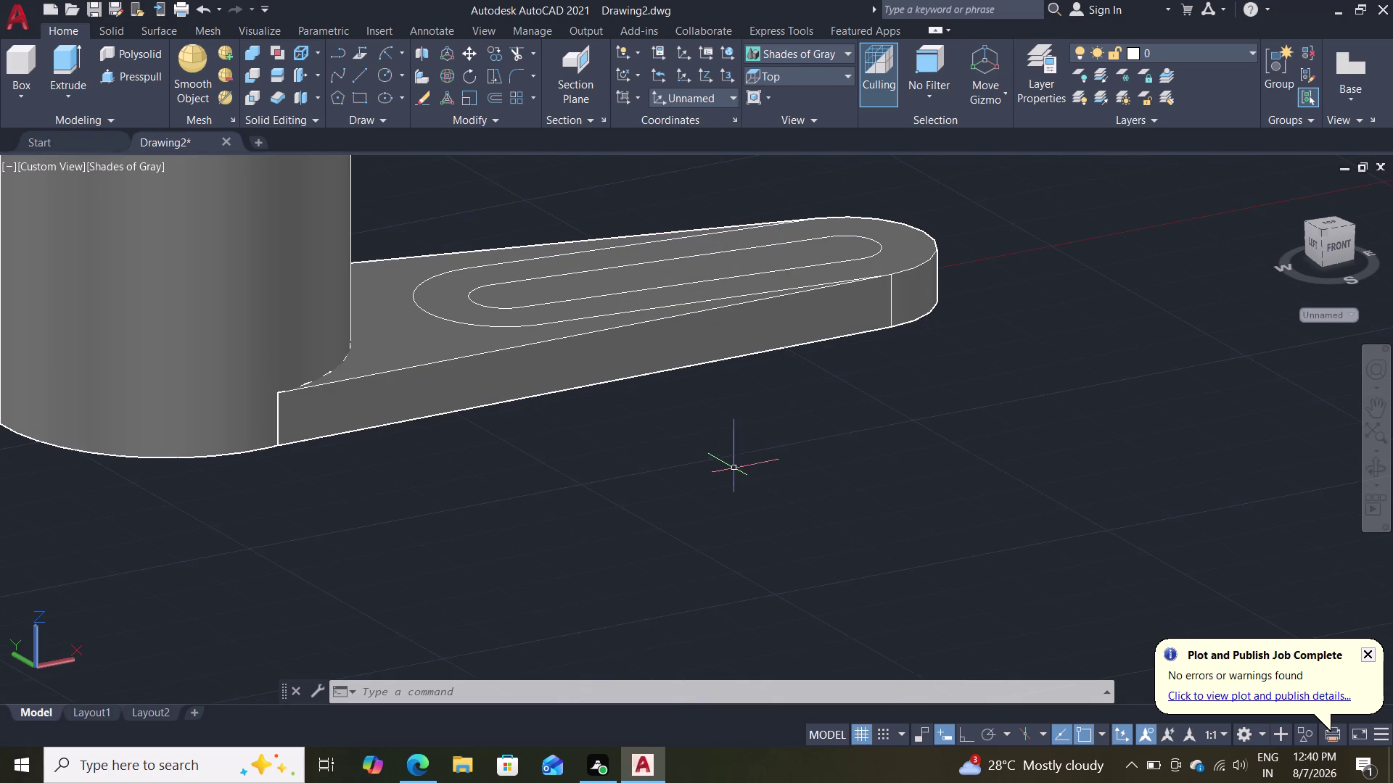
scroll(down, 3)
scroll(up, 3)
middle_drag(698, 420, 653, 538)
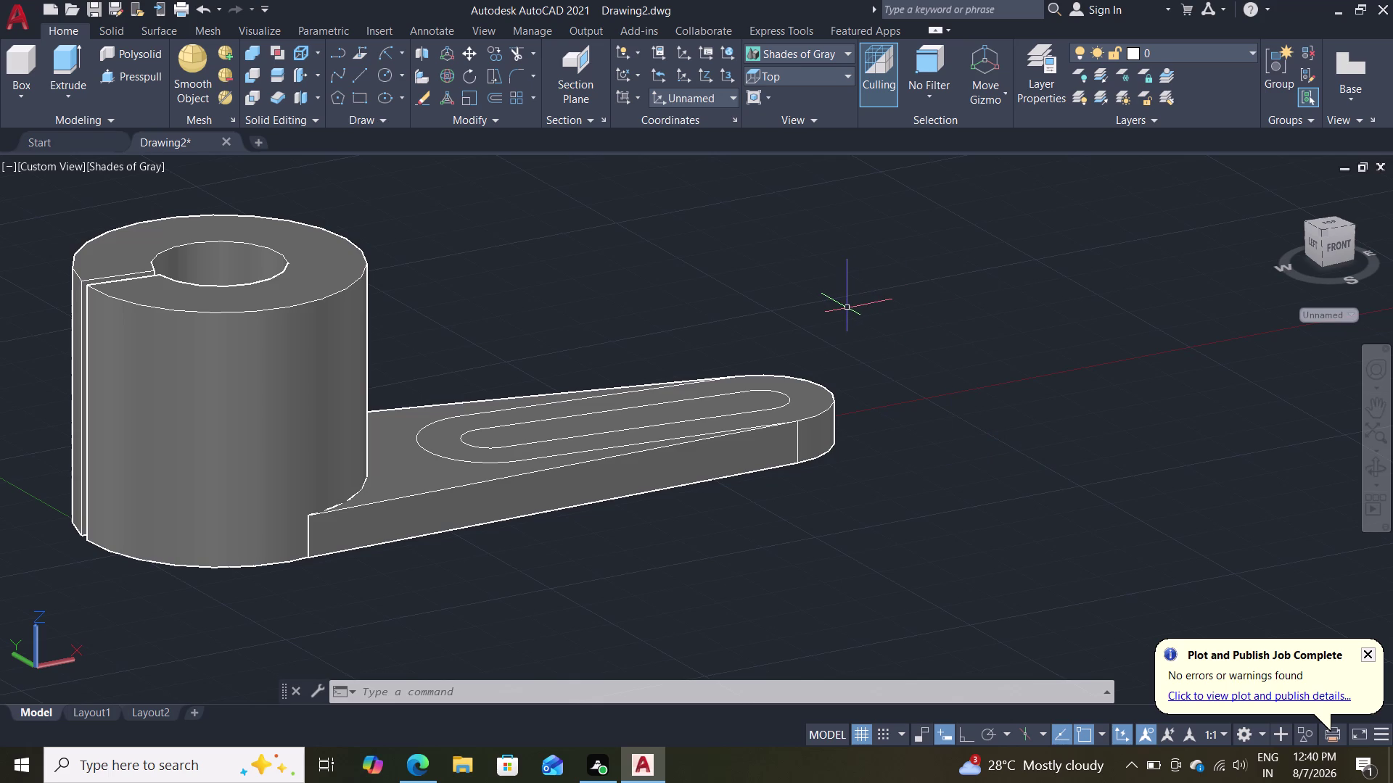
scroll(up, 3)
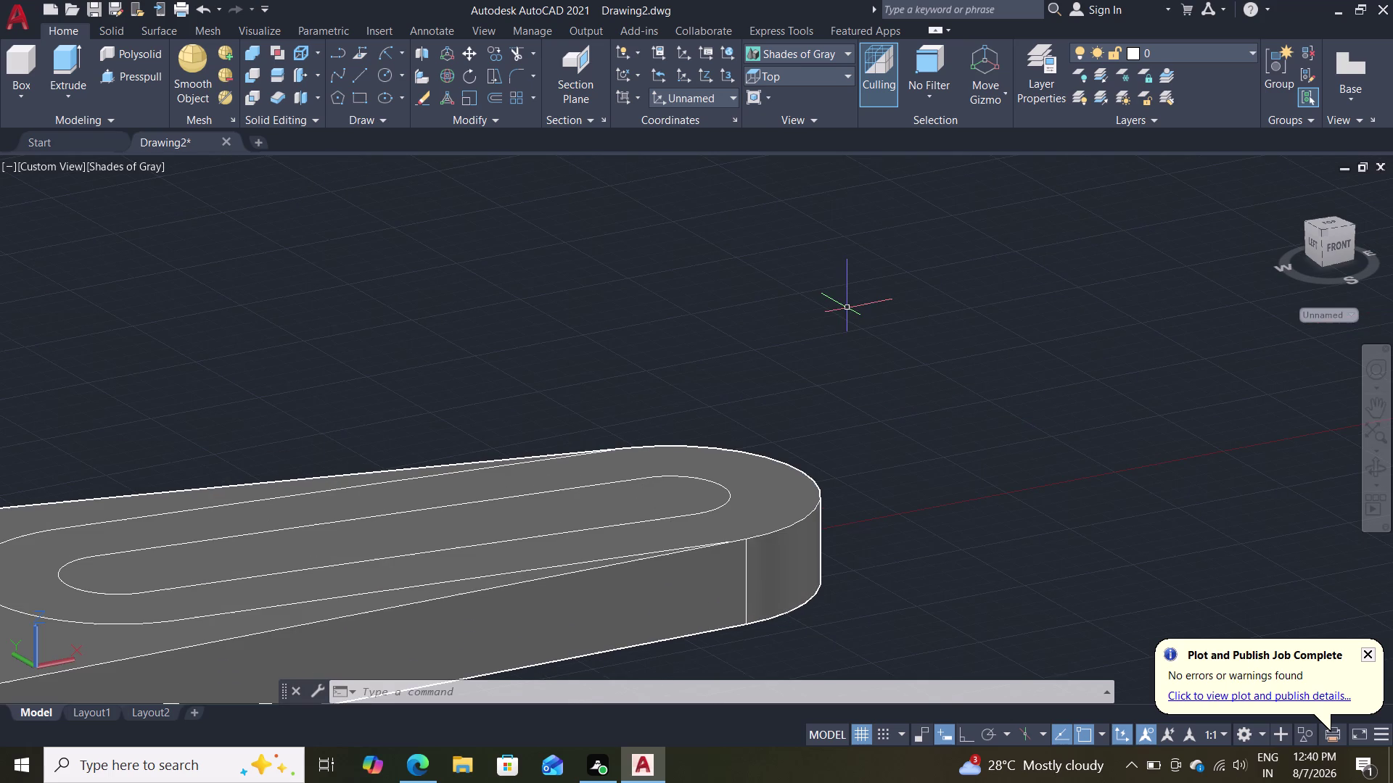
scroll(down, 3)
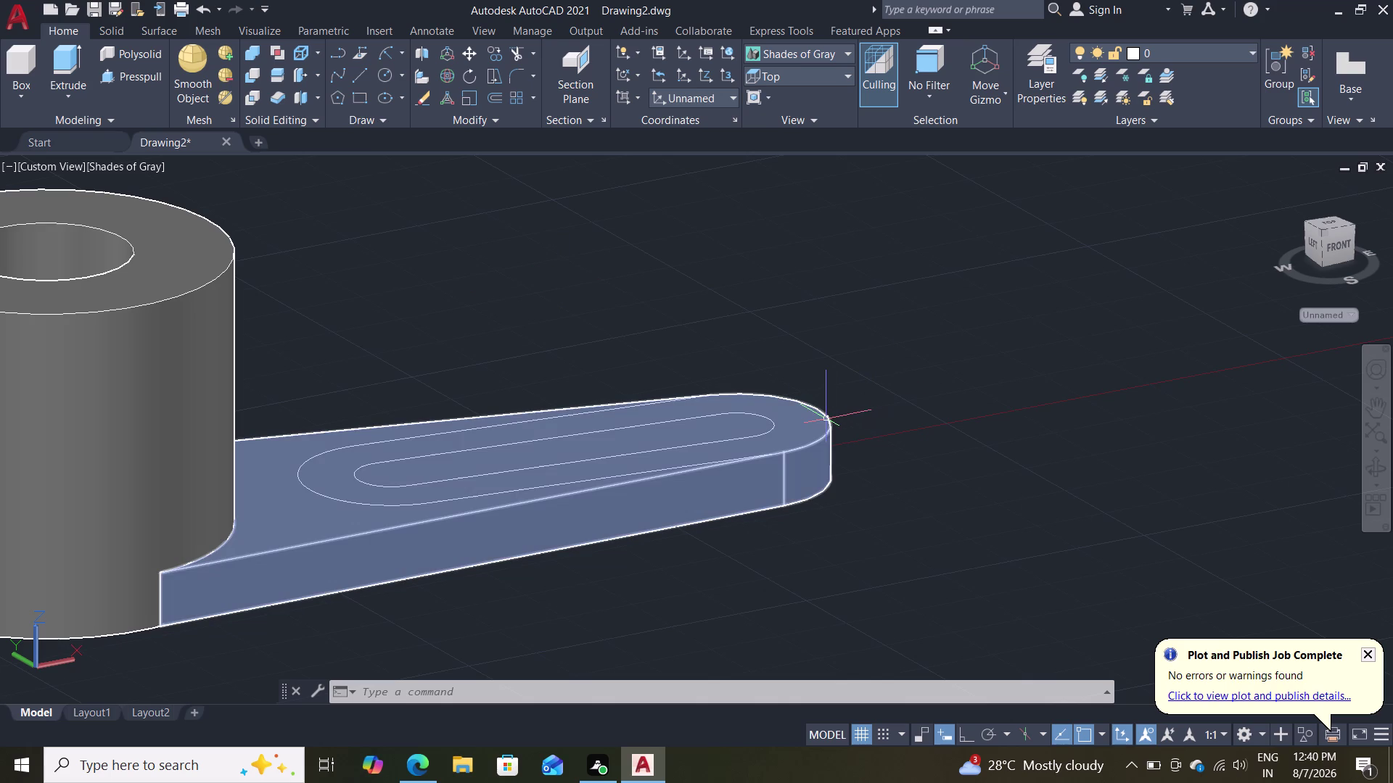
scroll(up, 3)
scroll(down, 3)
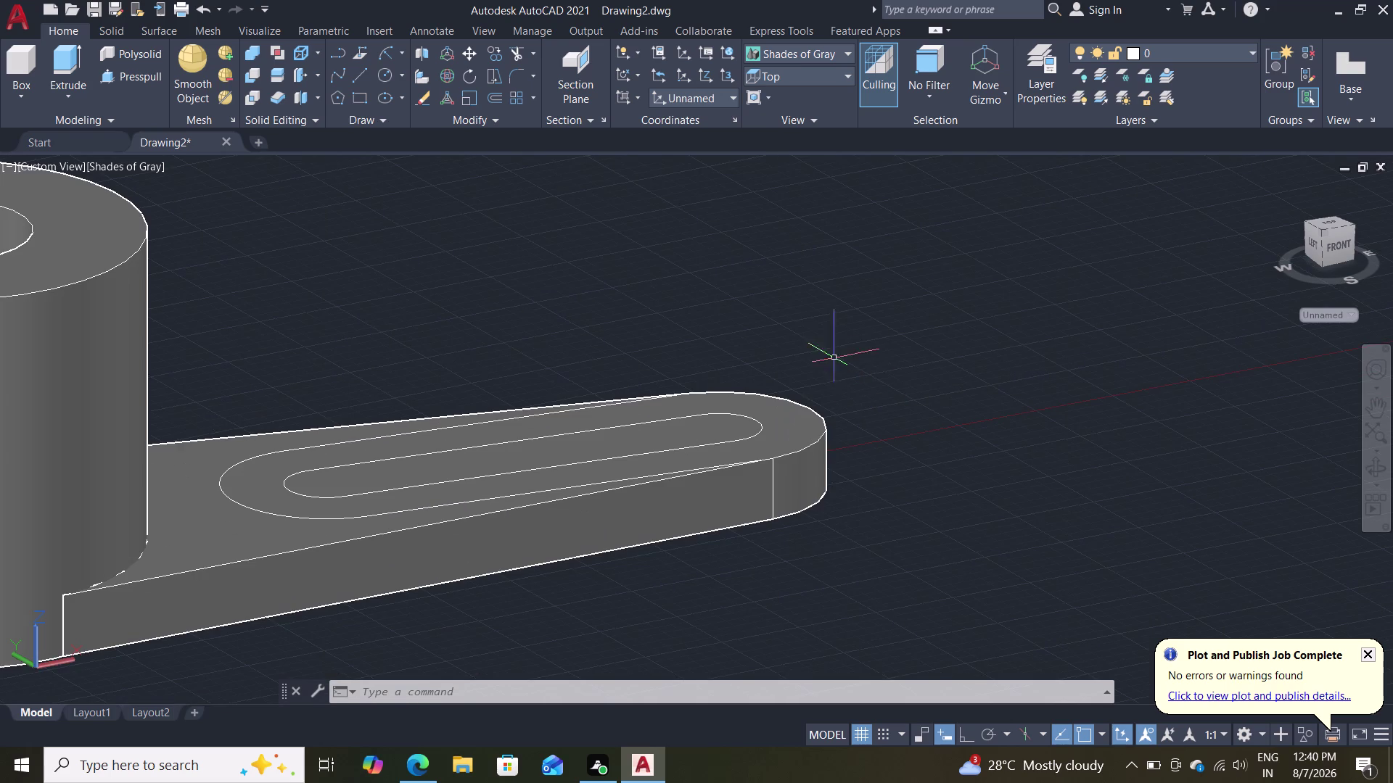
middle_drag(787, 271, 724, 424)
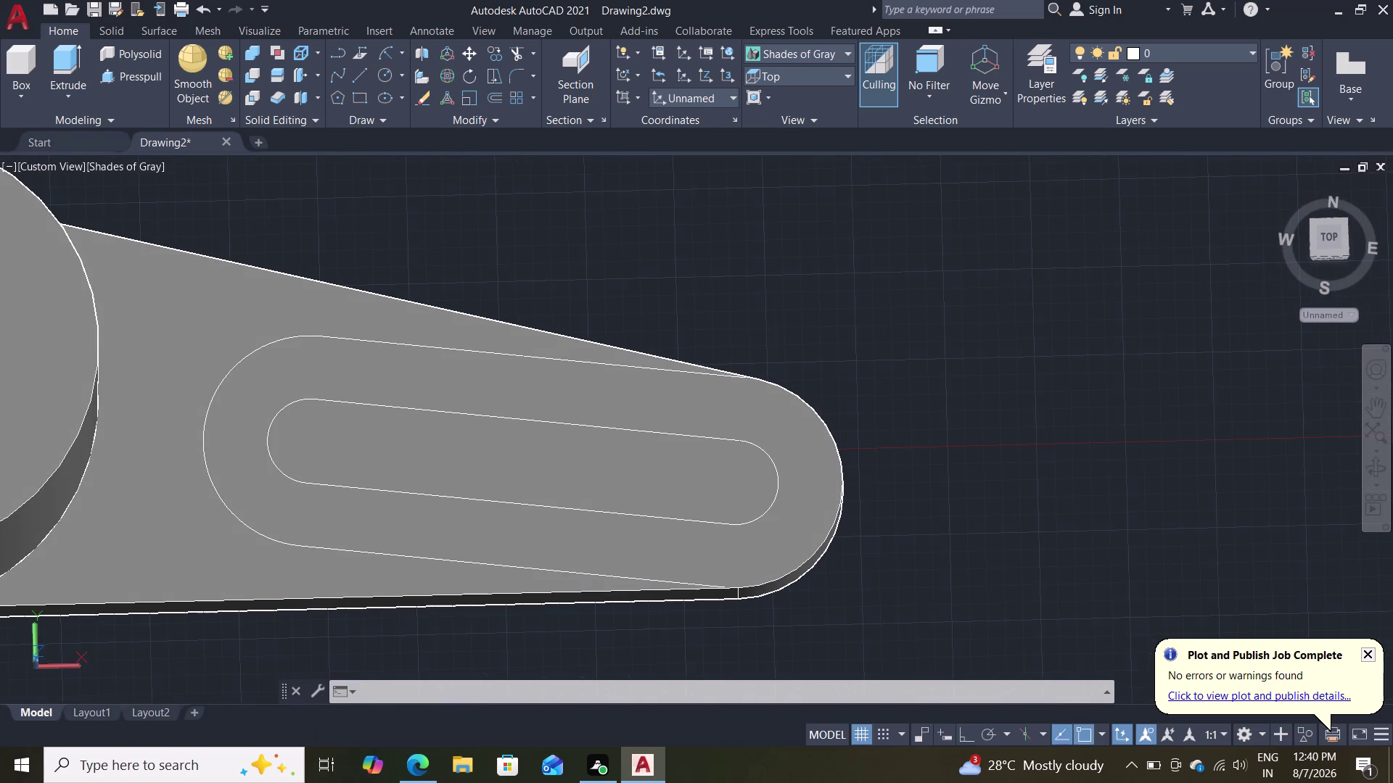
scroll(down, 3)
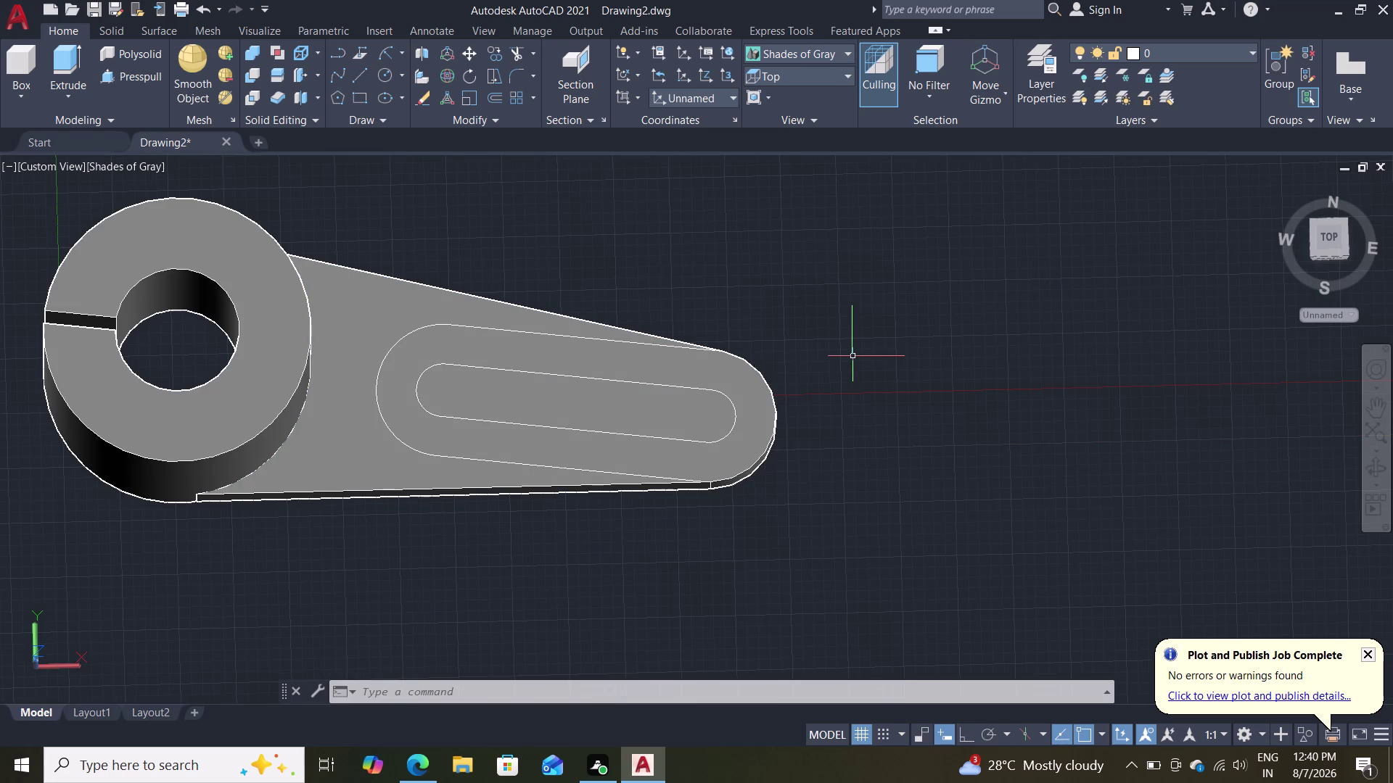
middle_drag(855, 376, 857, 374)
middle_drag(857, 374, 852, 321)
scroll(up, 3)
scroll(up, 3)
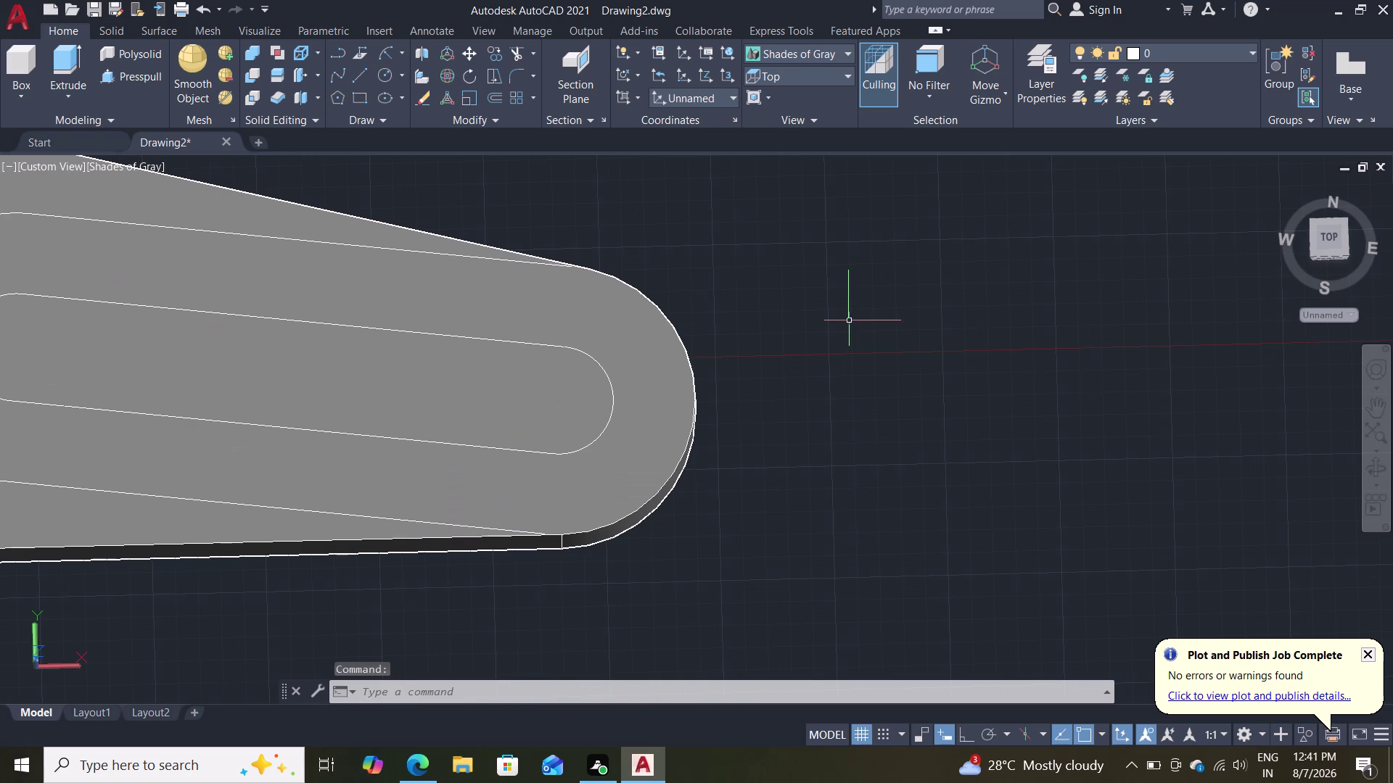
Draw a radius-15 circle centred on the slot end's centre.
key(c)
key(Return)
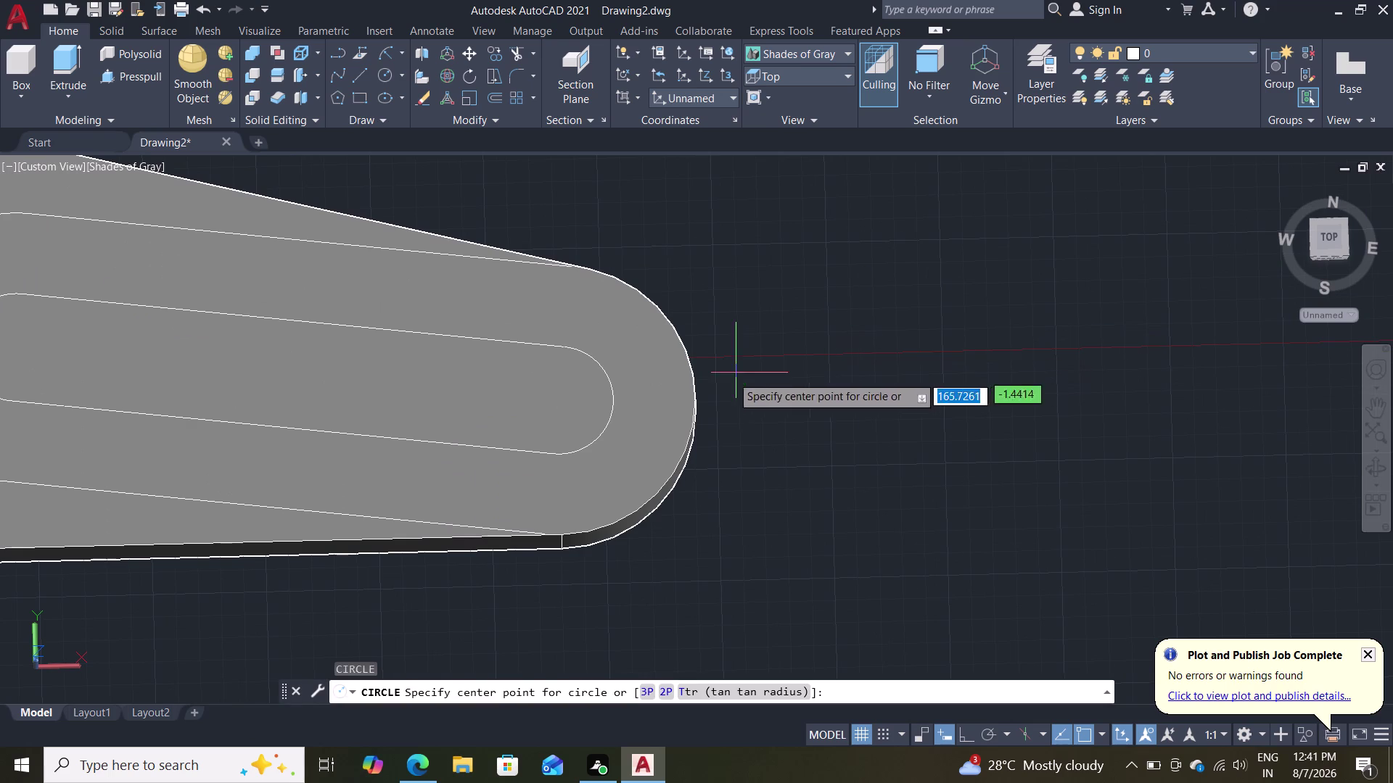
click(554, 400)
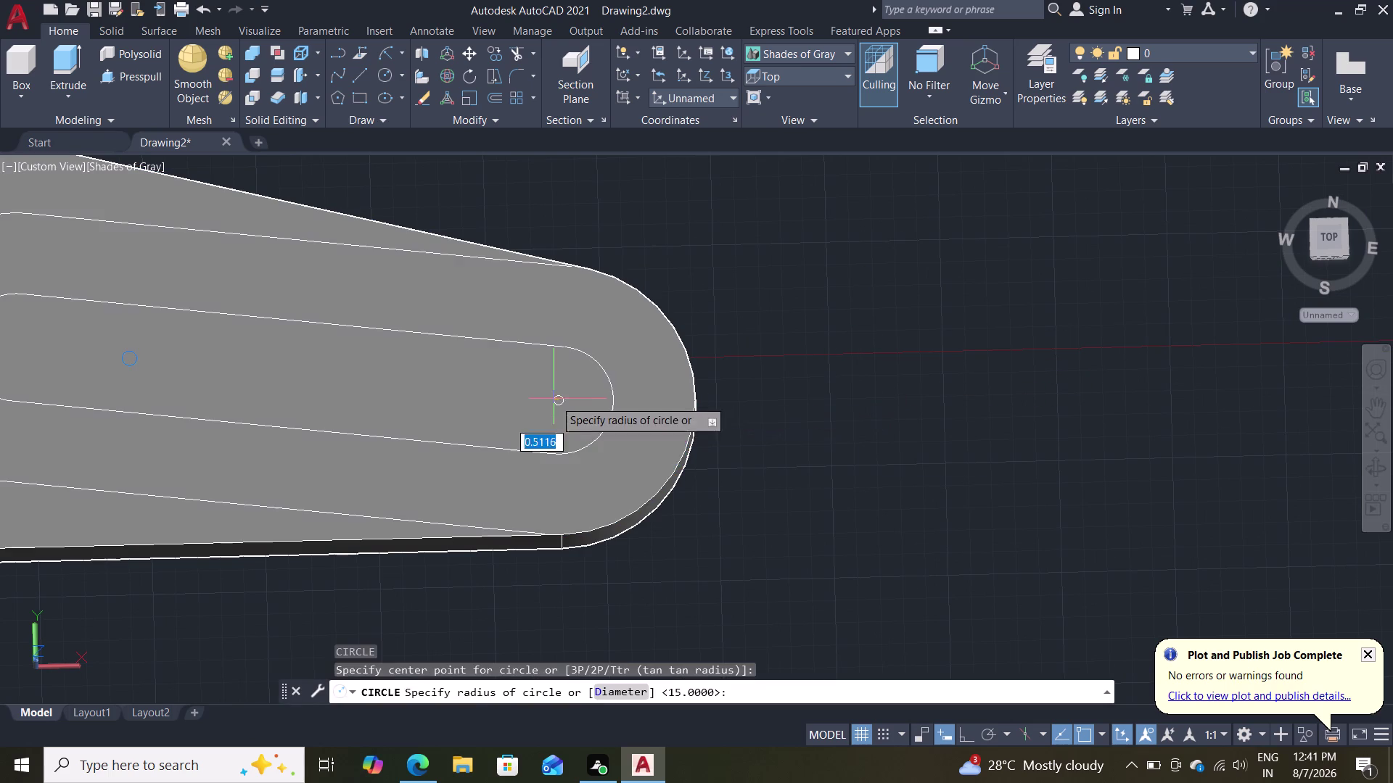
text(15)
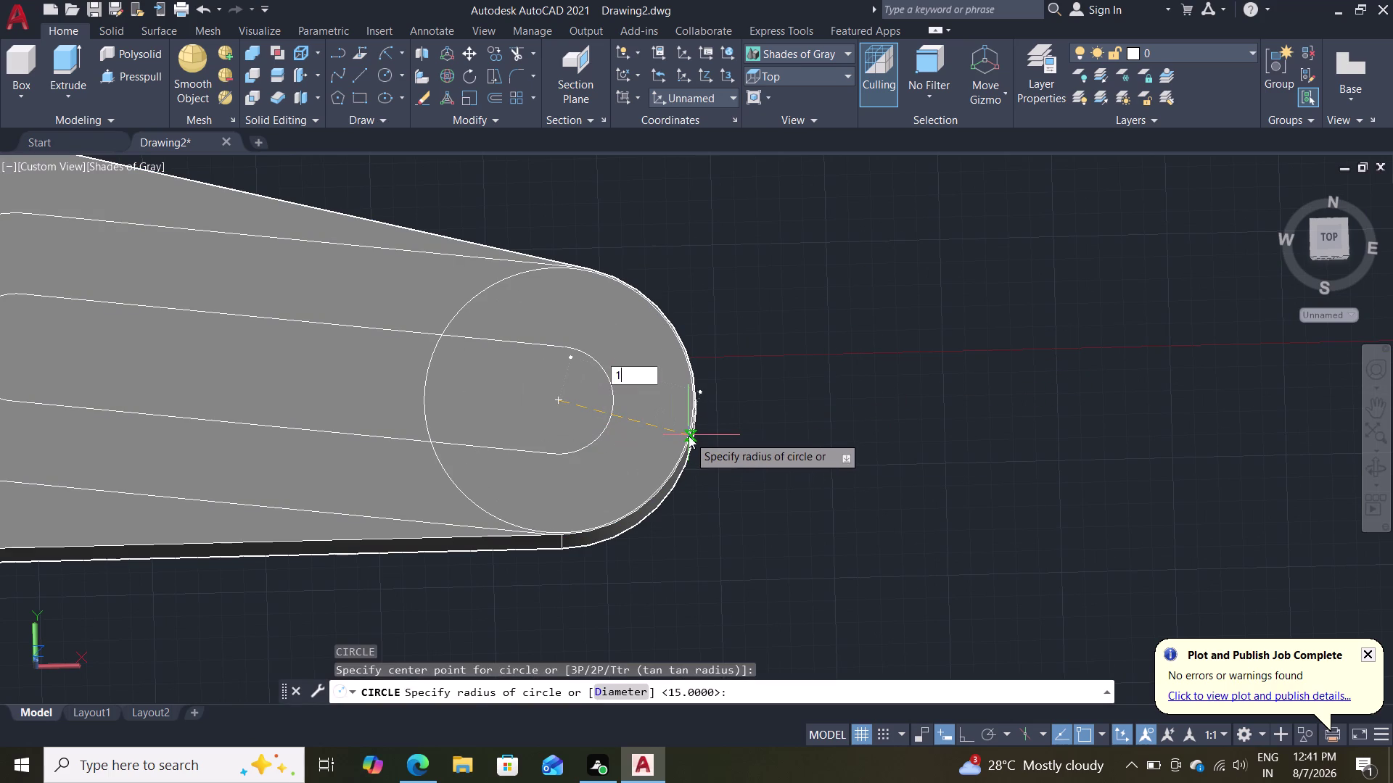
key(Return)
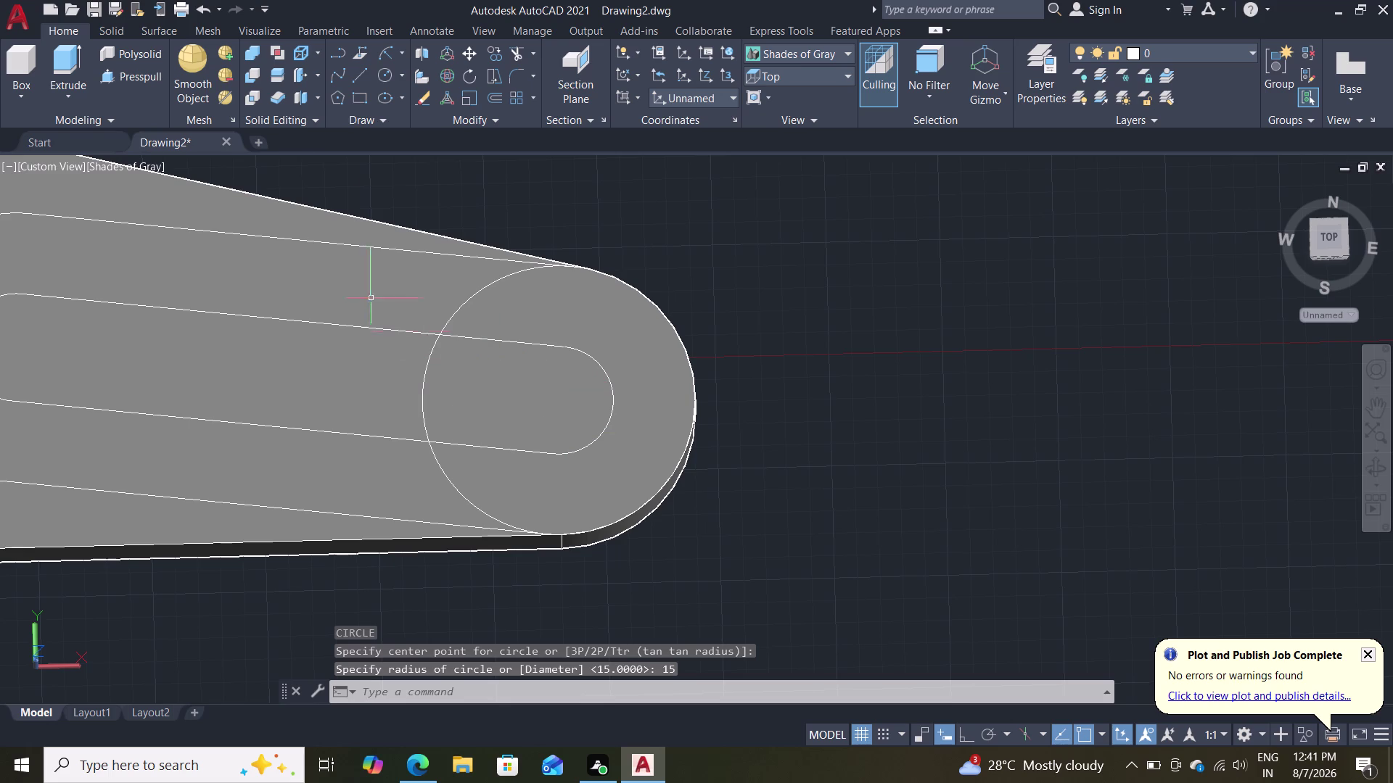
Abandon a first trim attempt and set the visual style to 2D Wireframe.
text(tr)
key(Return)
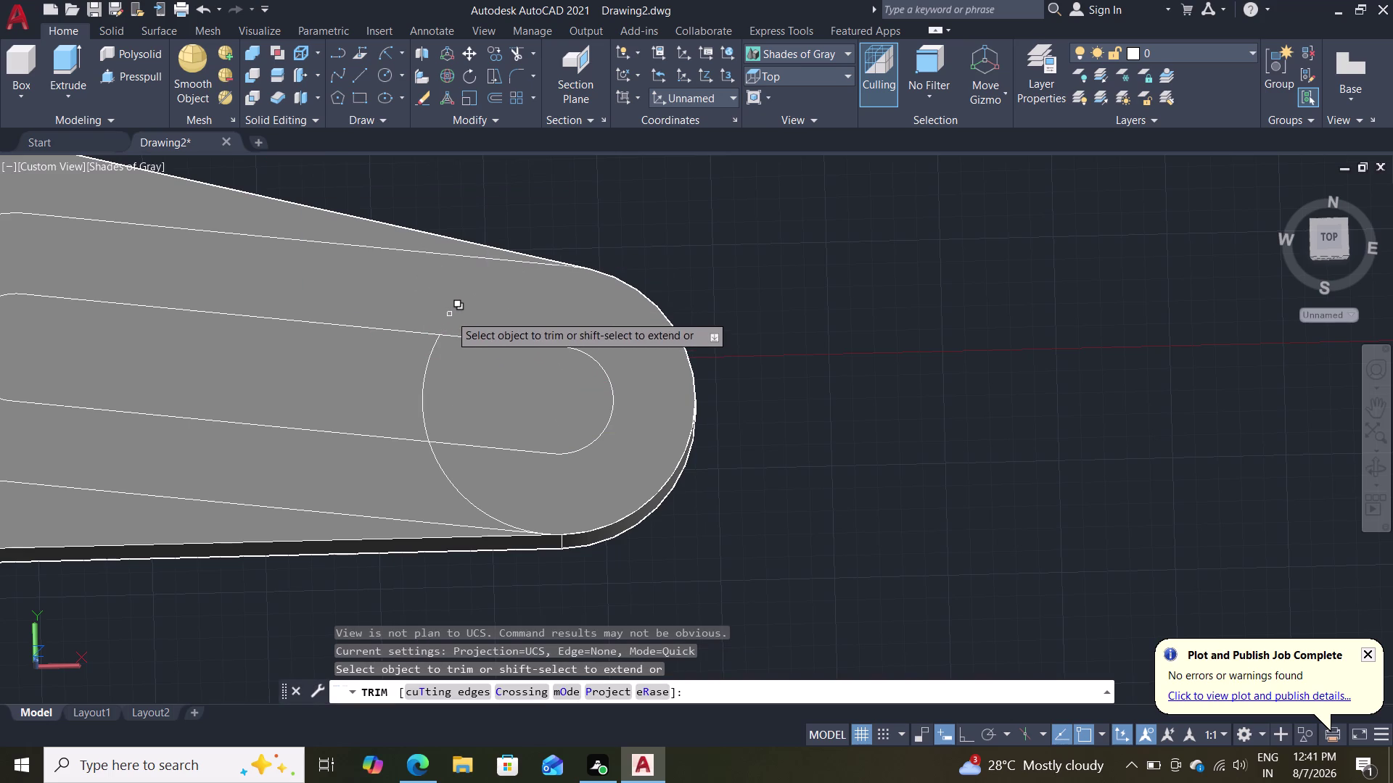
click(449, 314)
click(490, 376)
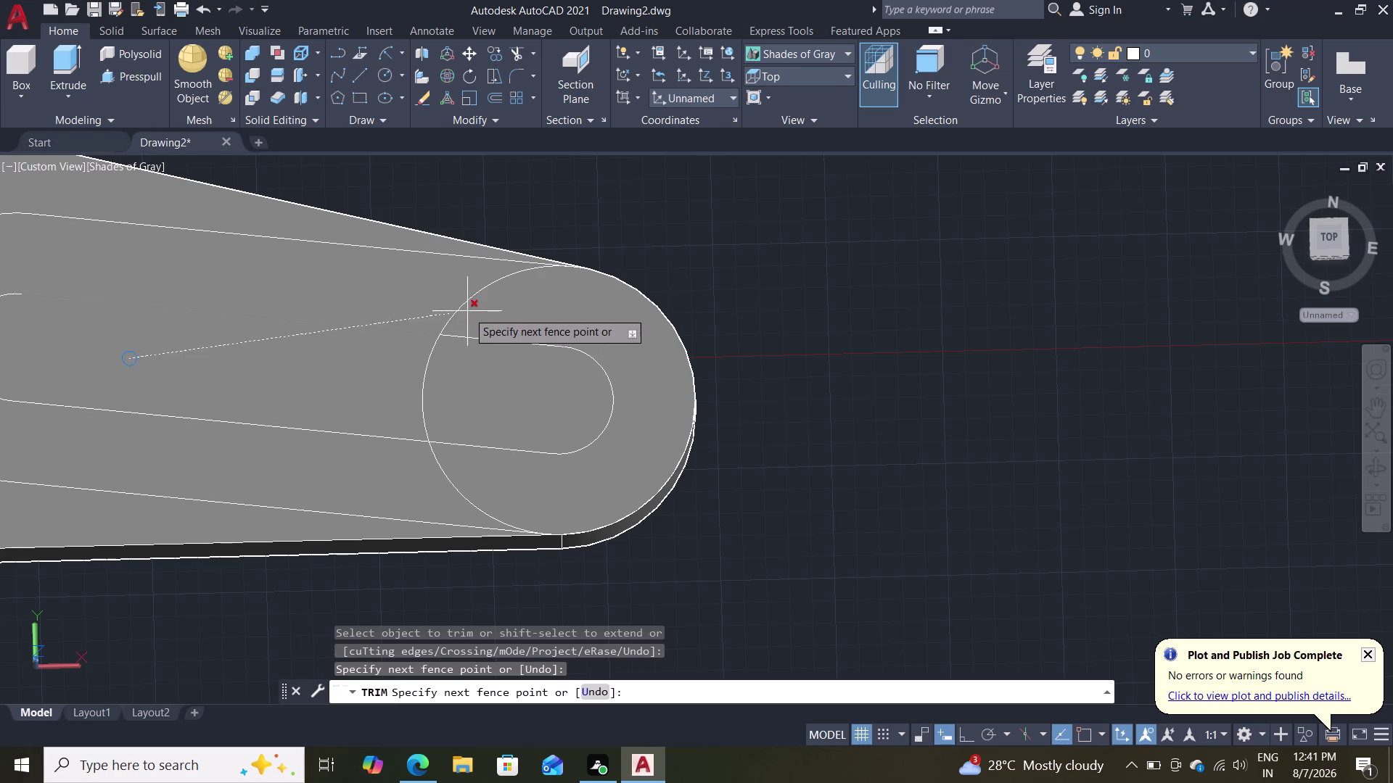
key(Escape)
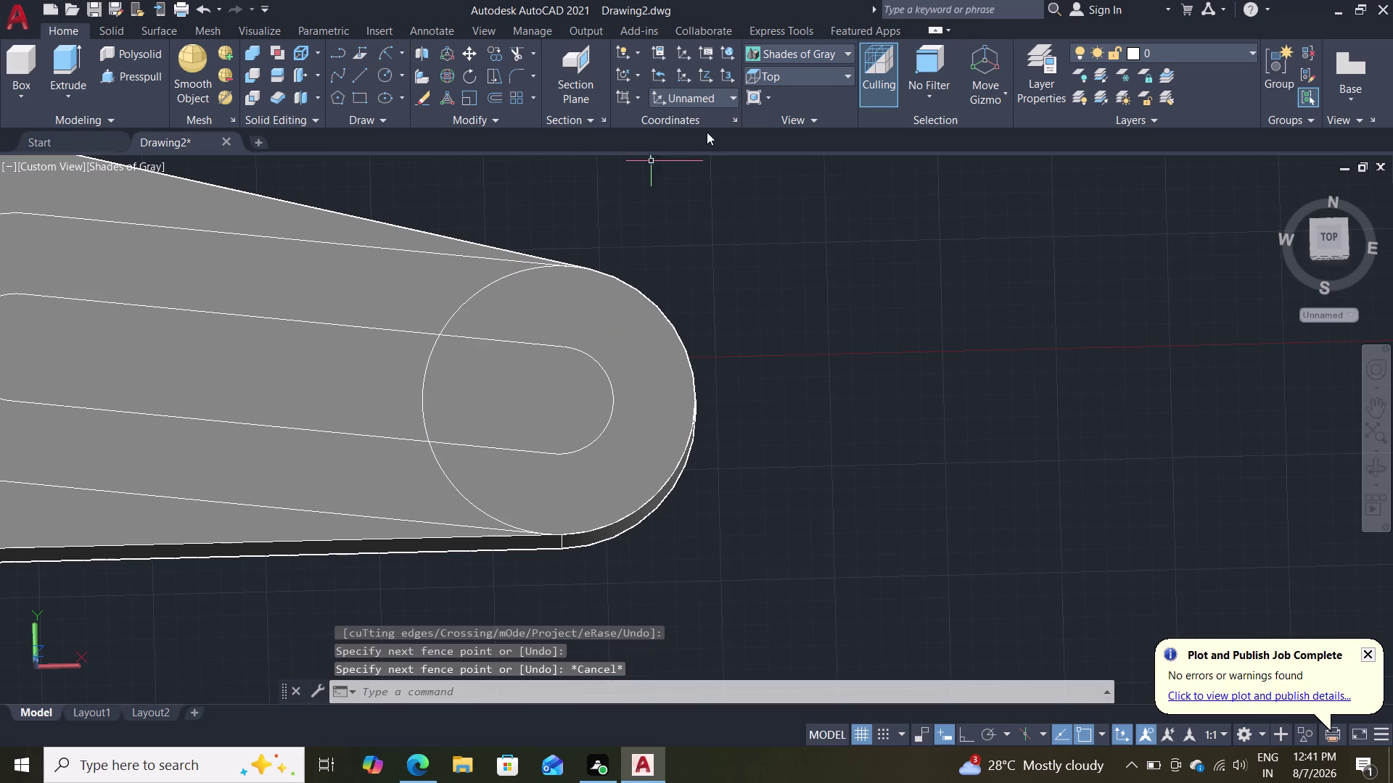
double_click(796, 46)
click(800, 57)
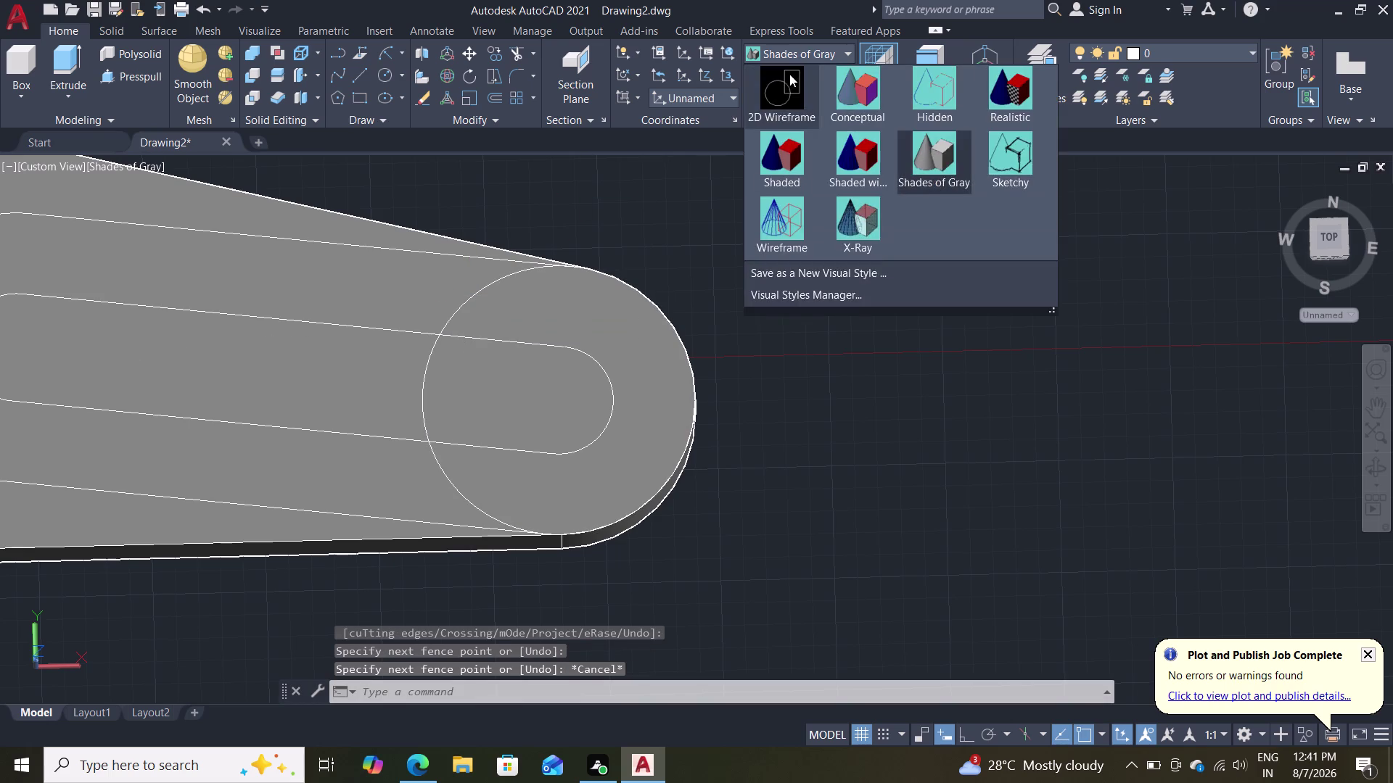
click(787, 87)
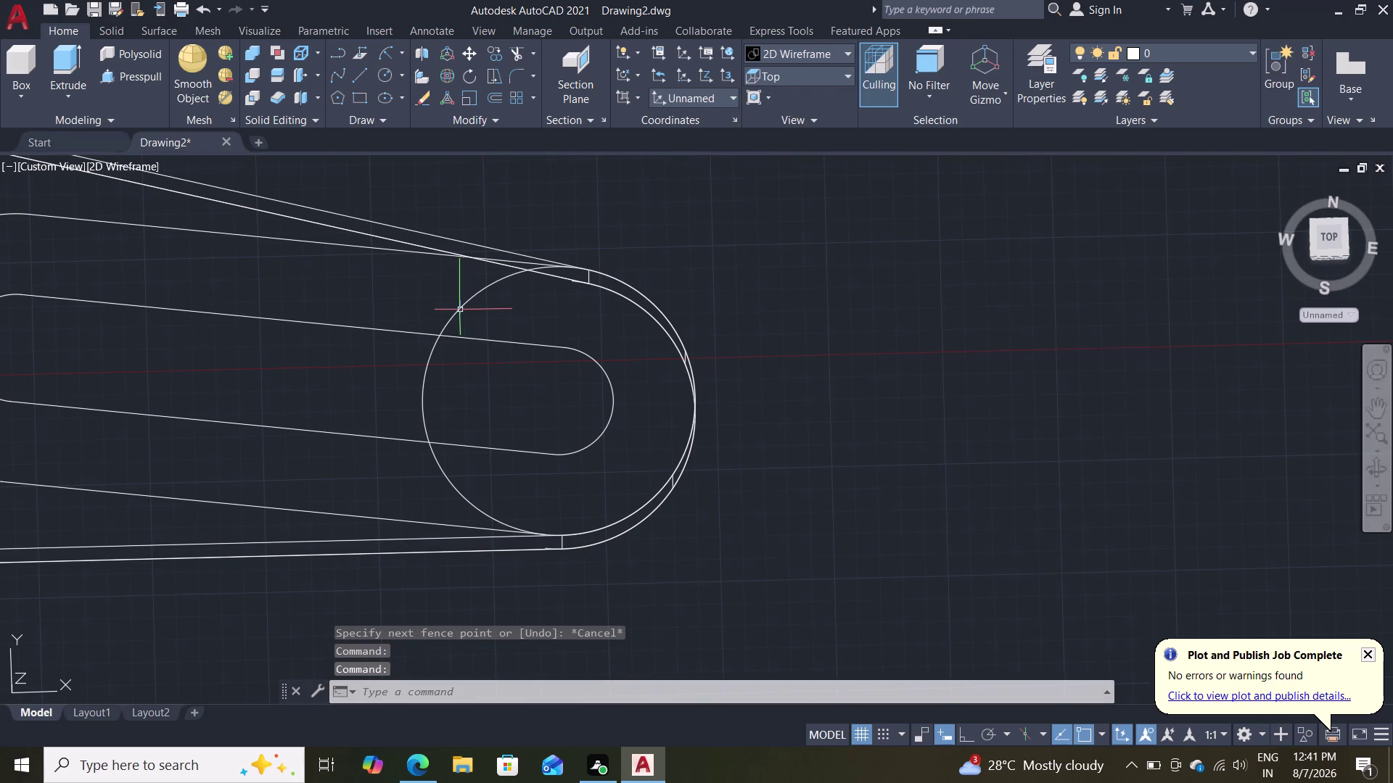
Trim away the circle's inner portions, leaving only its outer arc.
text(tr)
key(Return)
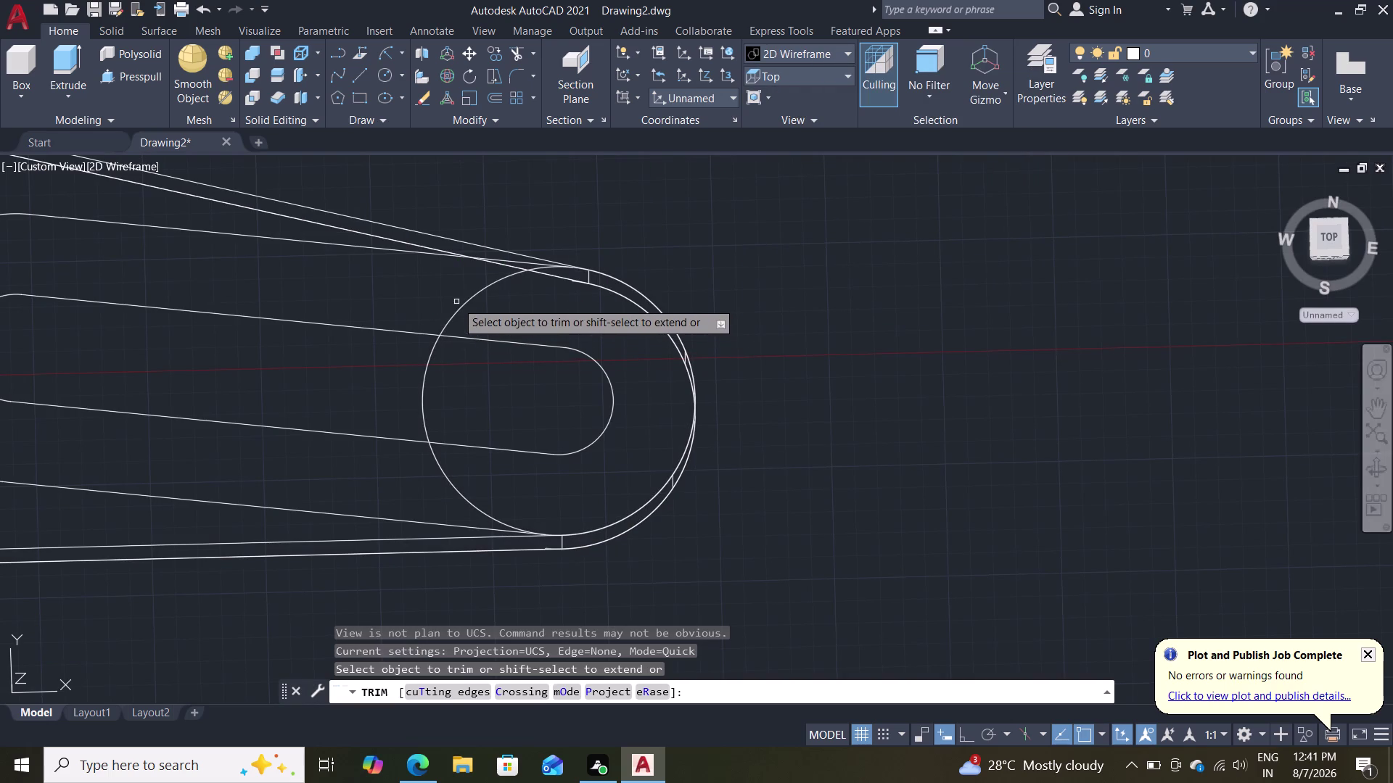
click(460, 305)
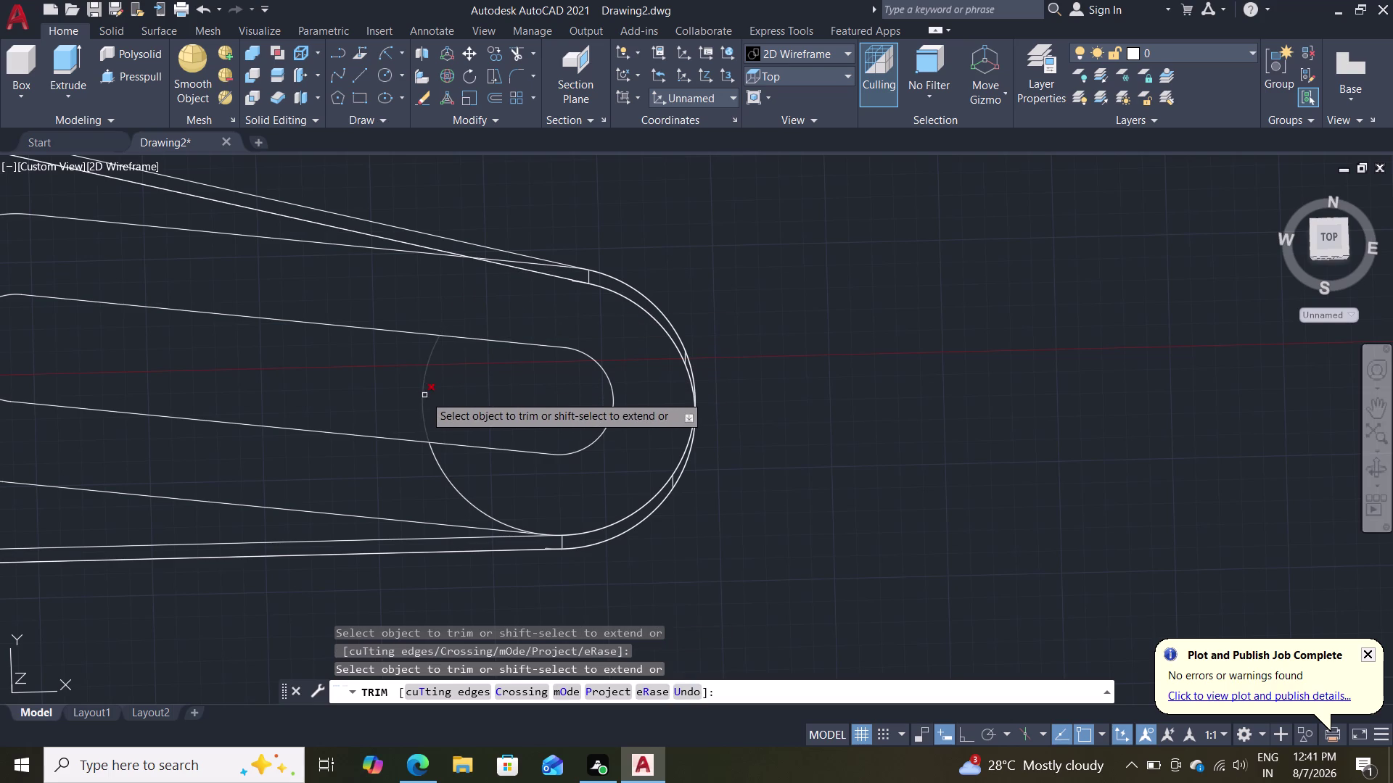
double_click(424, 396)
click(464, 500)
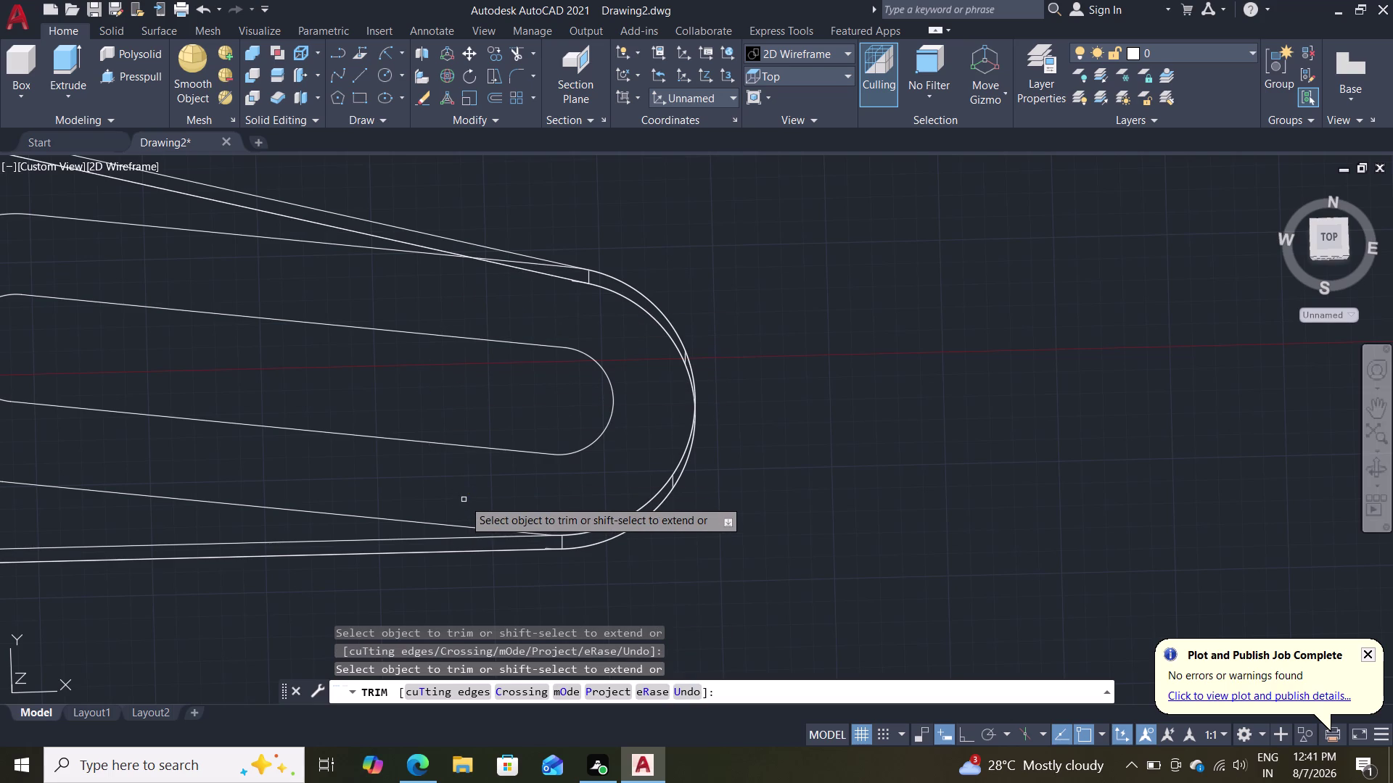
key(Escape)
scroll(down, 3)
scroll(up, 3)
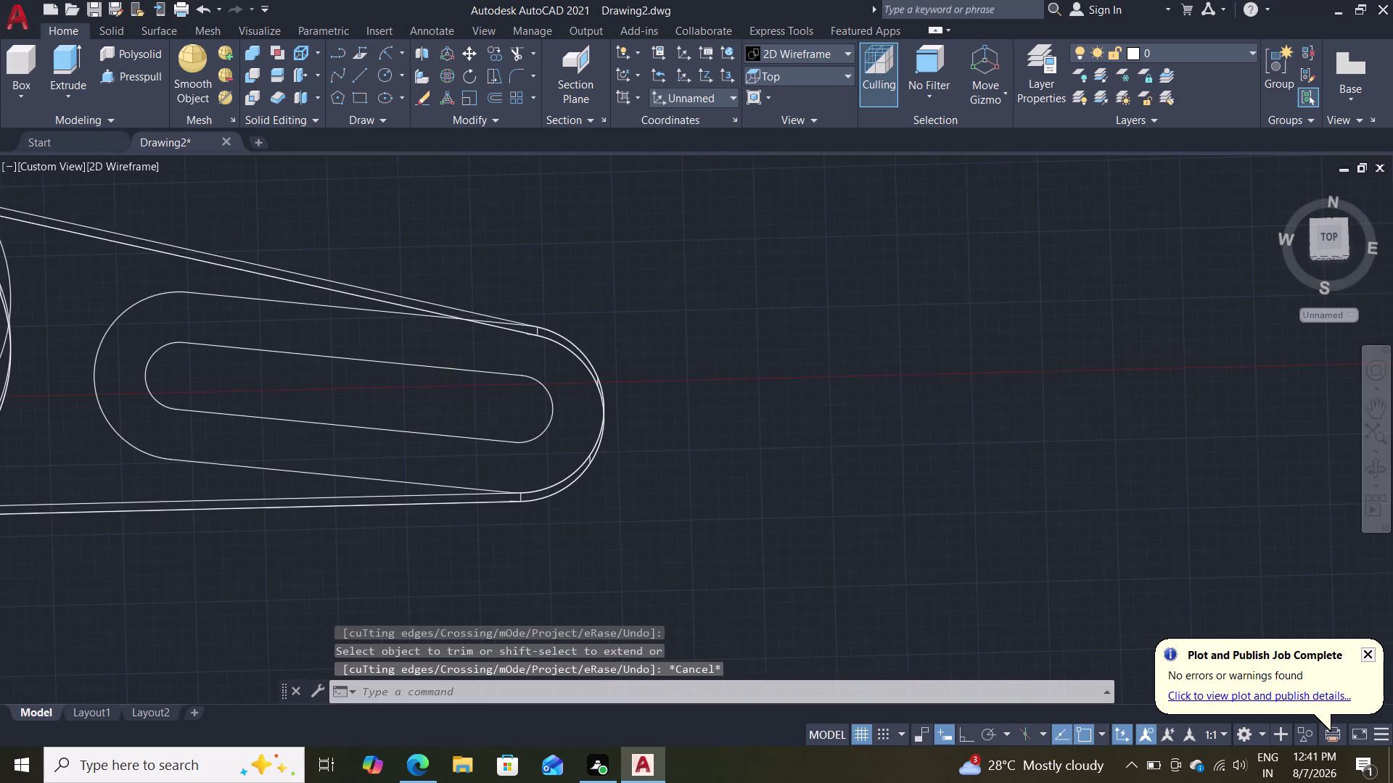
Join the arm-end arc and the rim outline edges into a single polyline with J.
scroll(up, 3)
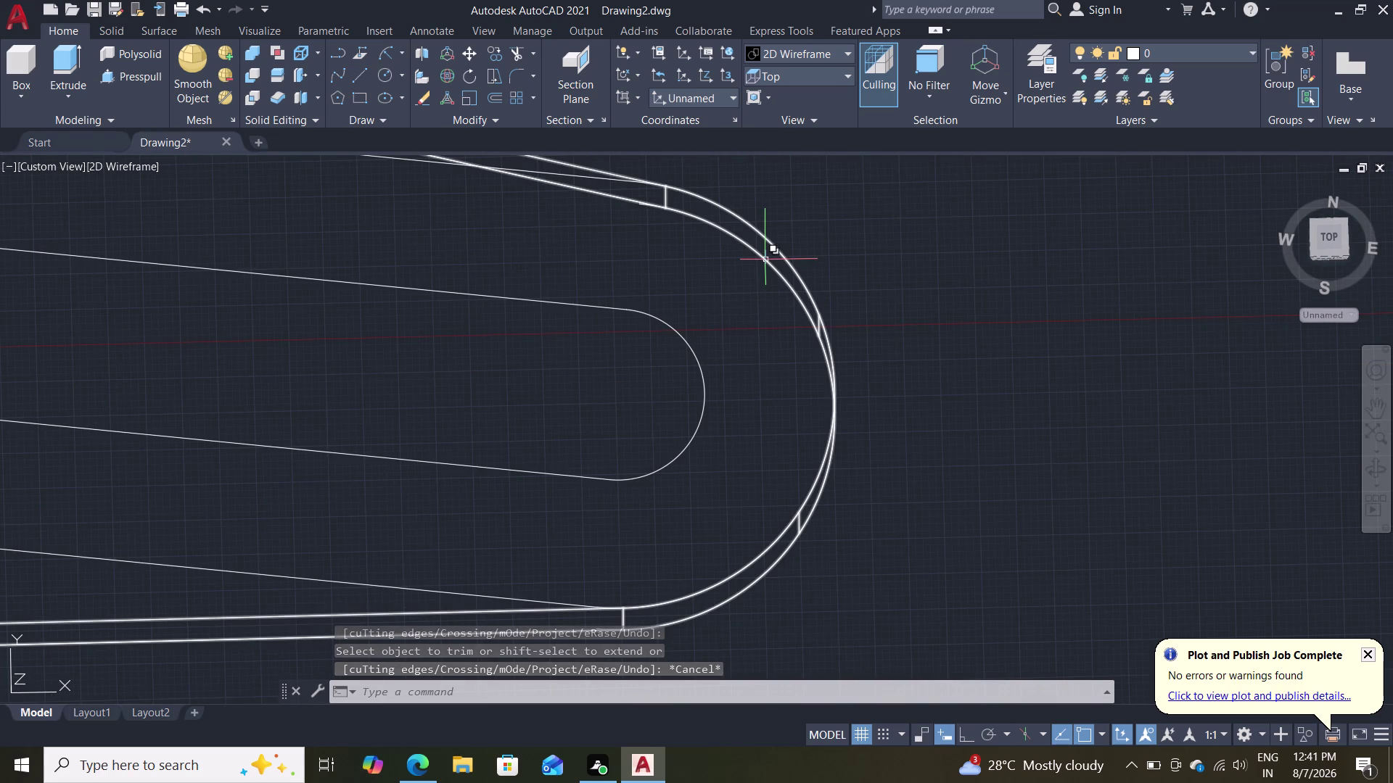
click(765, 260)
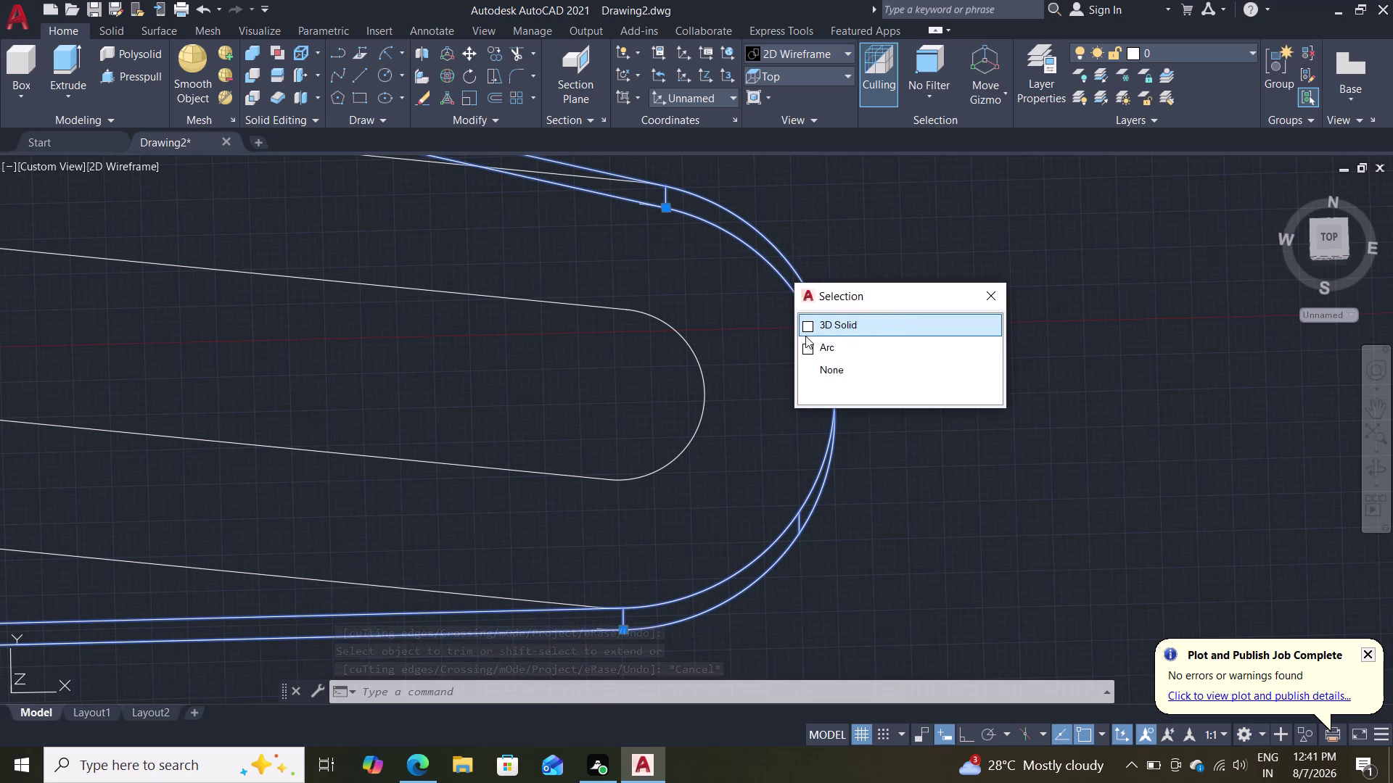
click(810, 343)
scroll(down, 3)
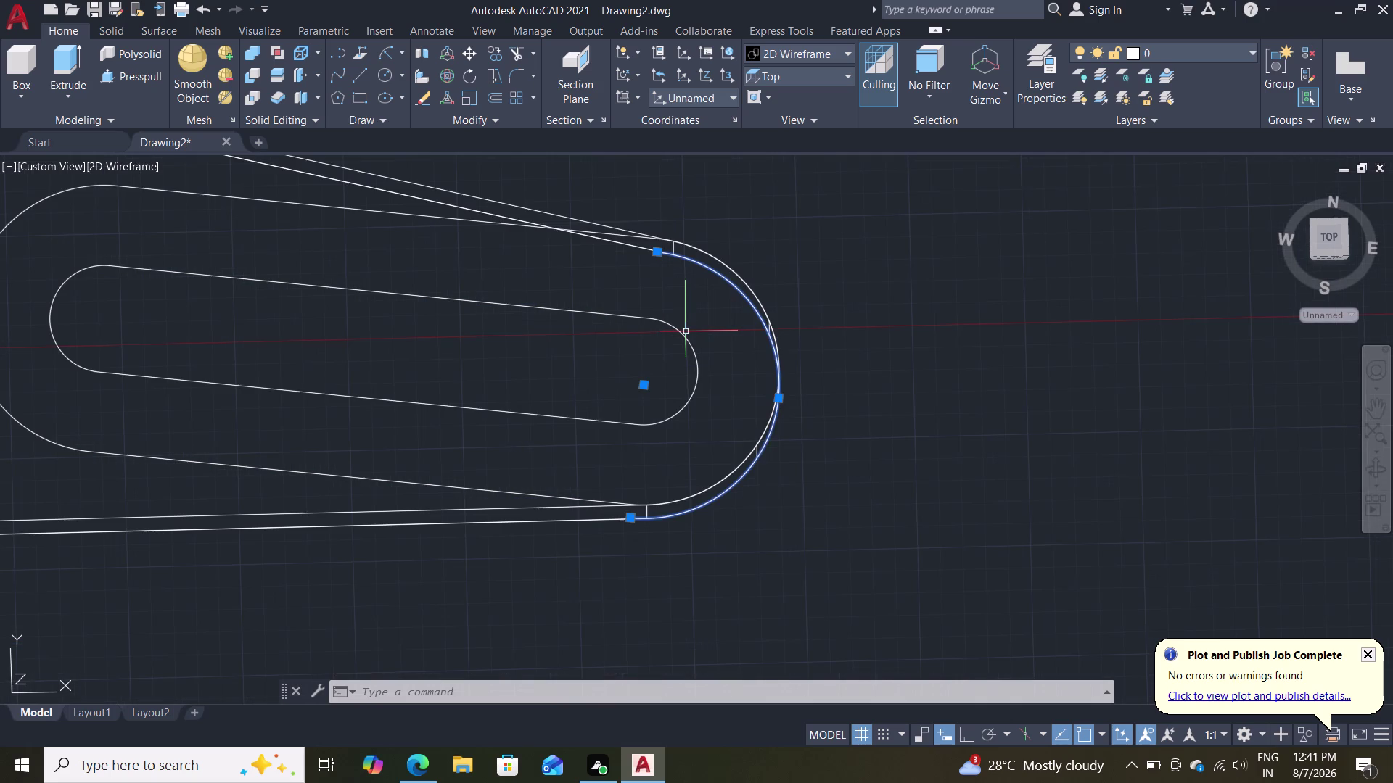
scroll(down, 3)
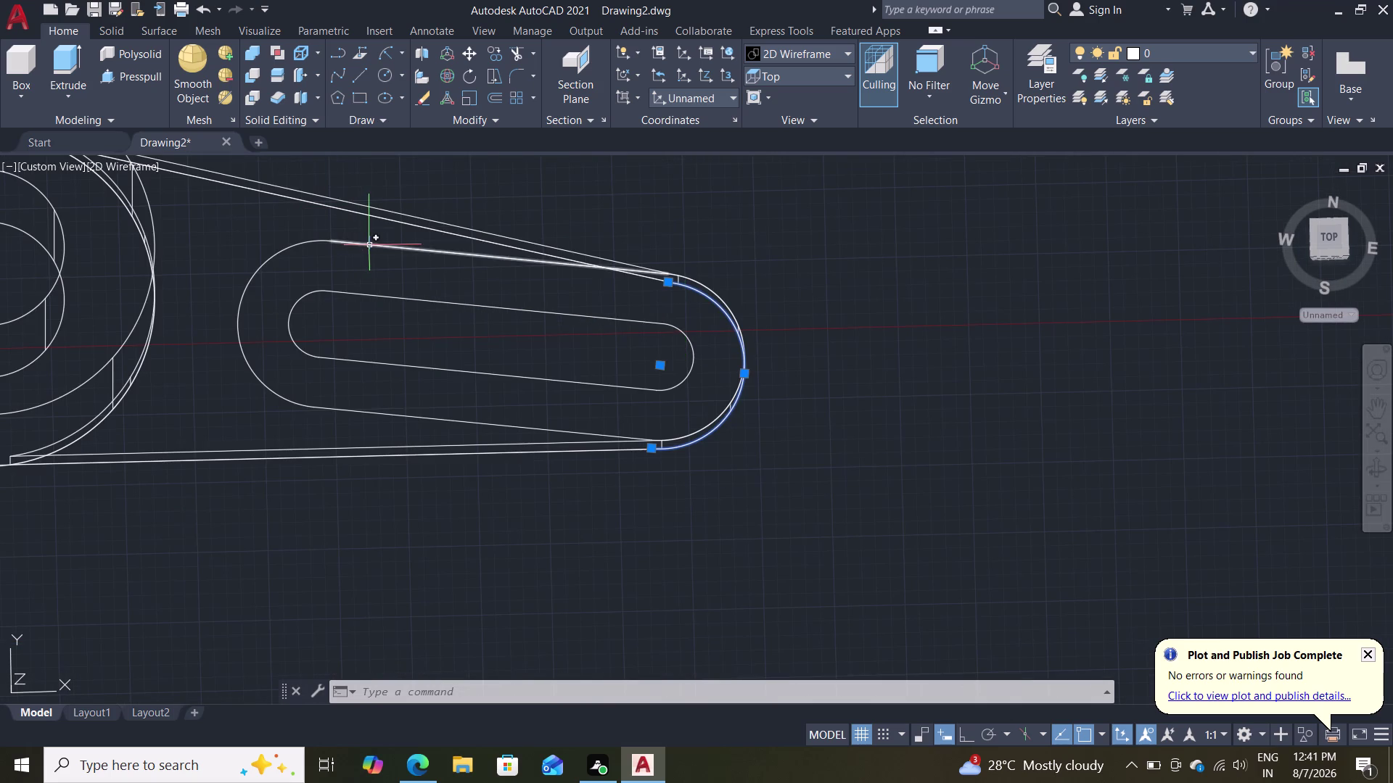
click(371, 243)
click(257, 271)
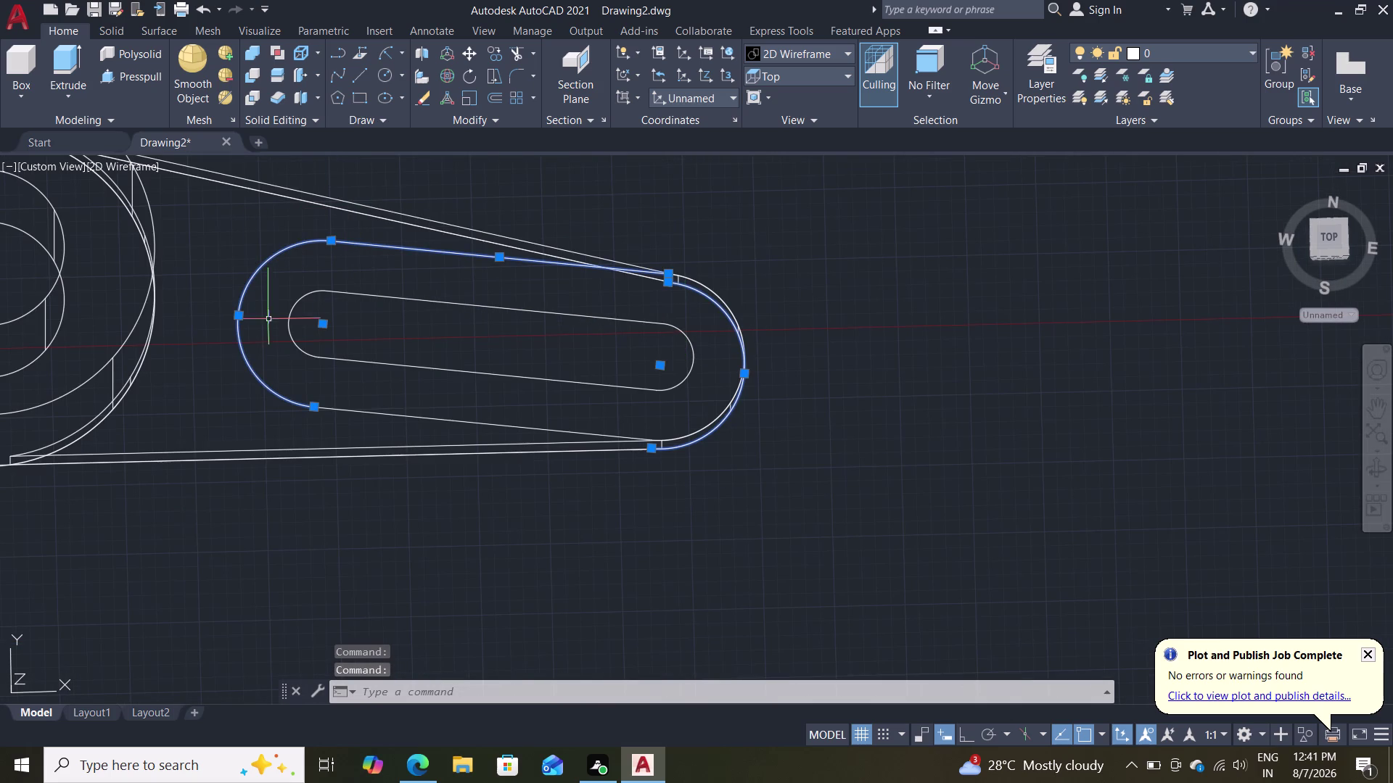
click(442, 421)
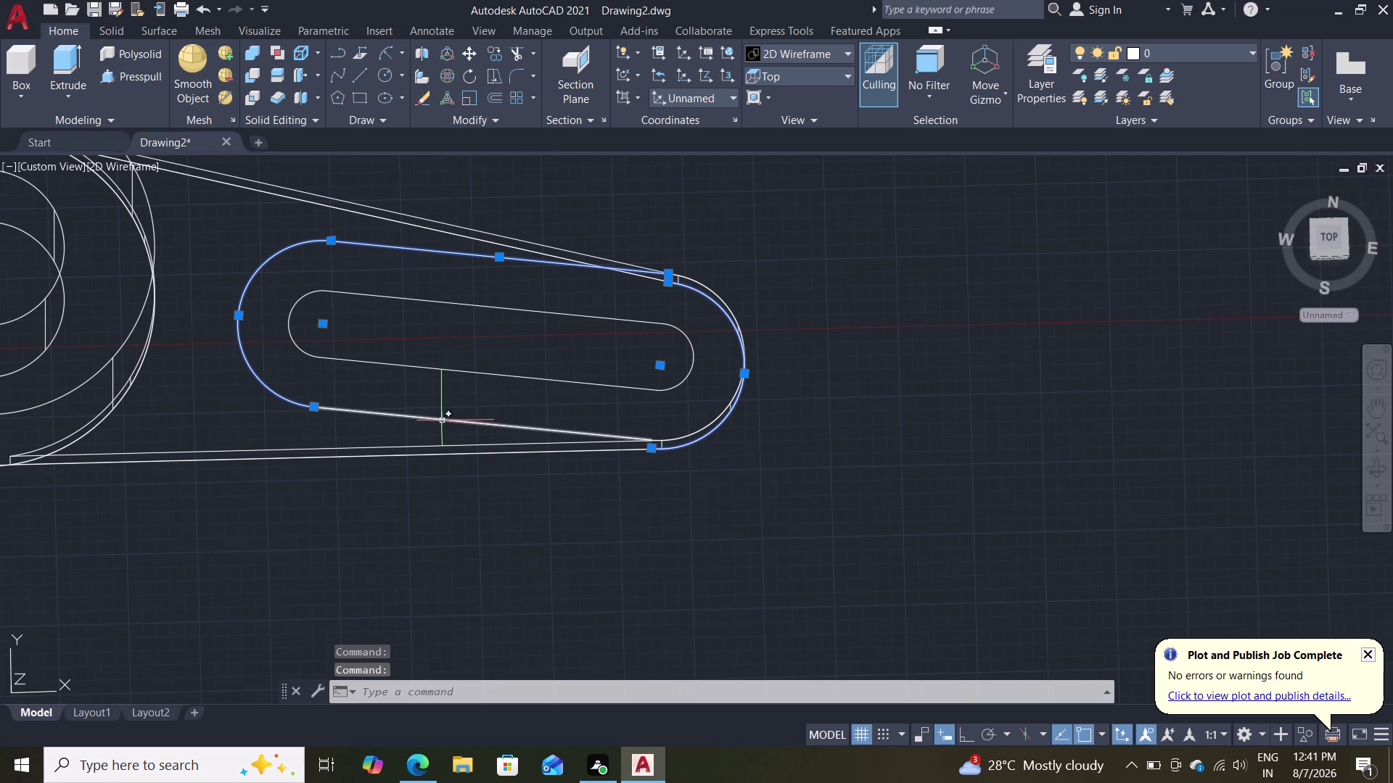
key(j)
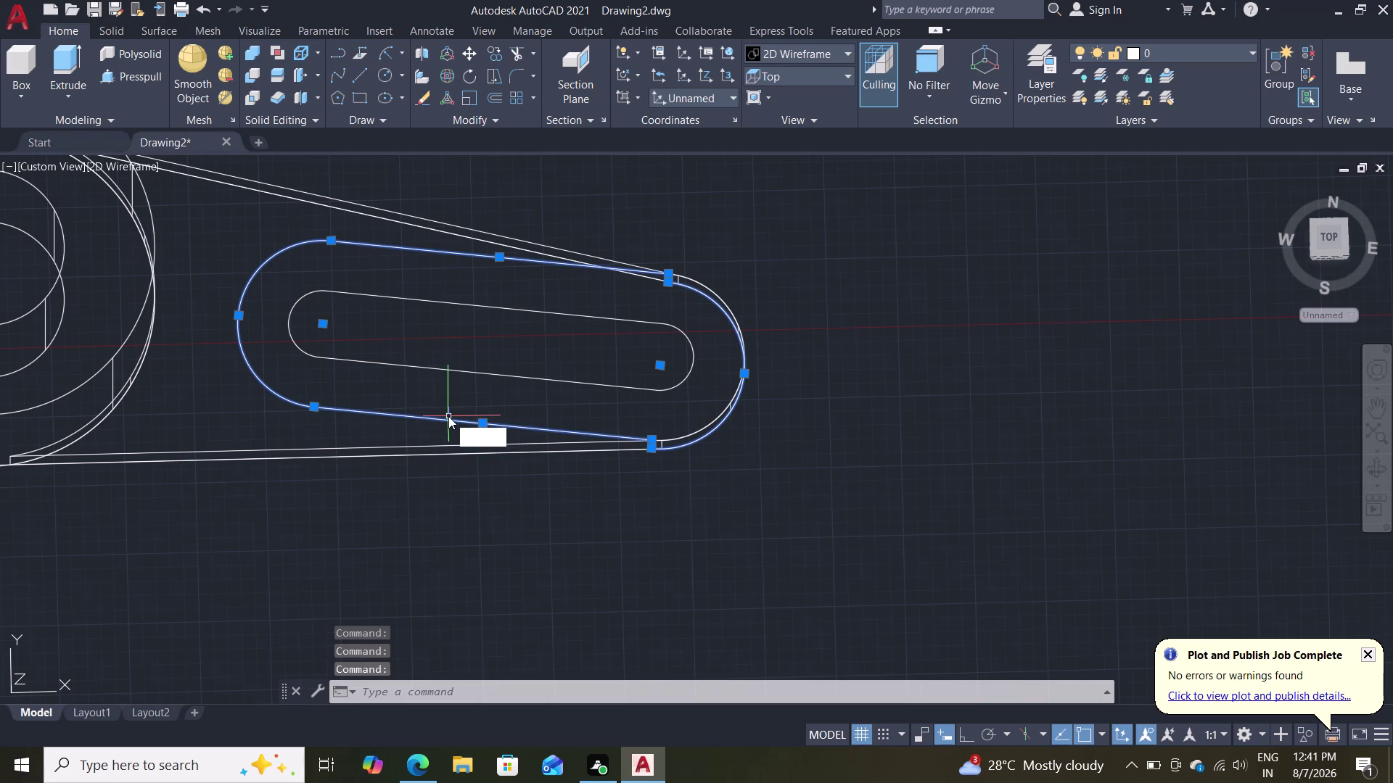
key(Return)
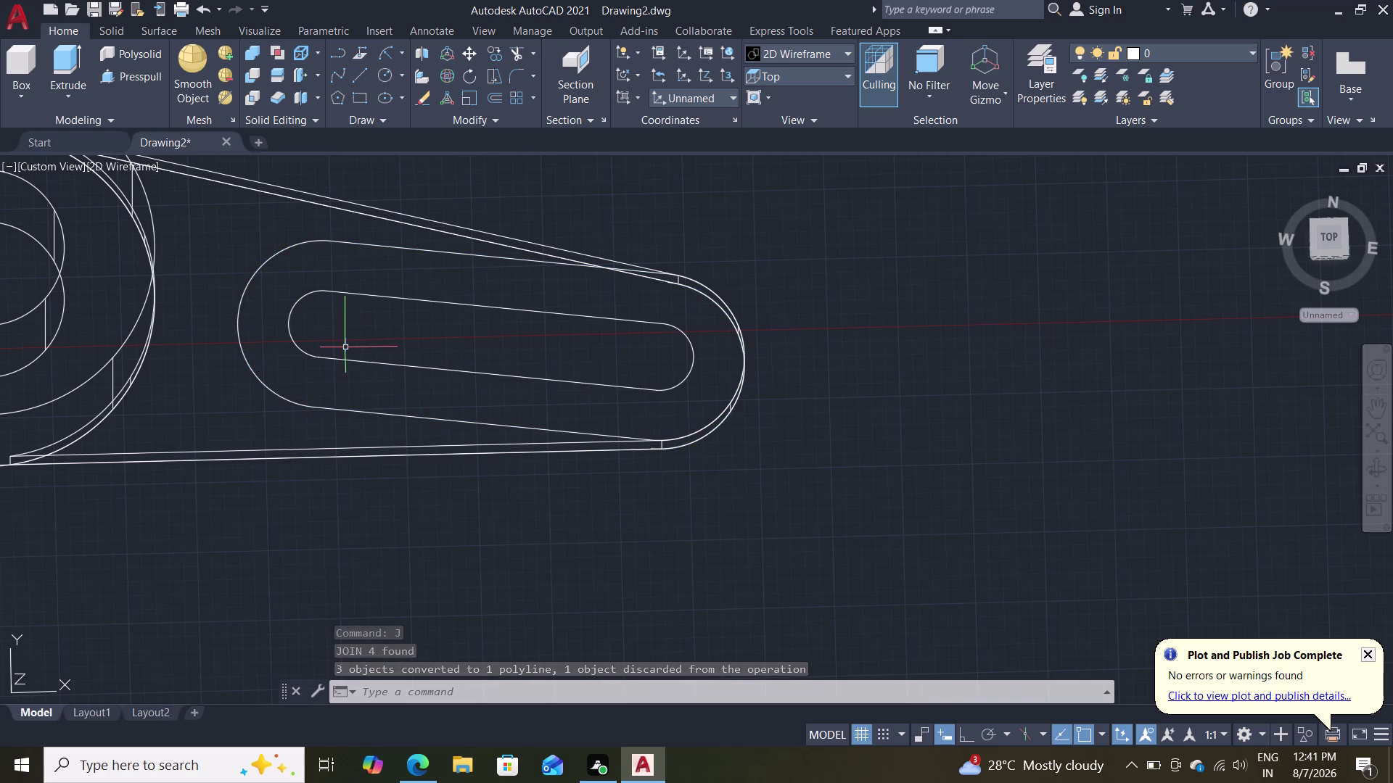
middle_drag(234, 537, 310, 505)
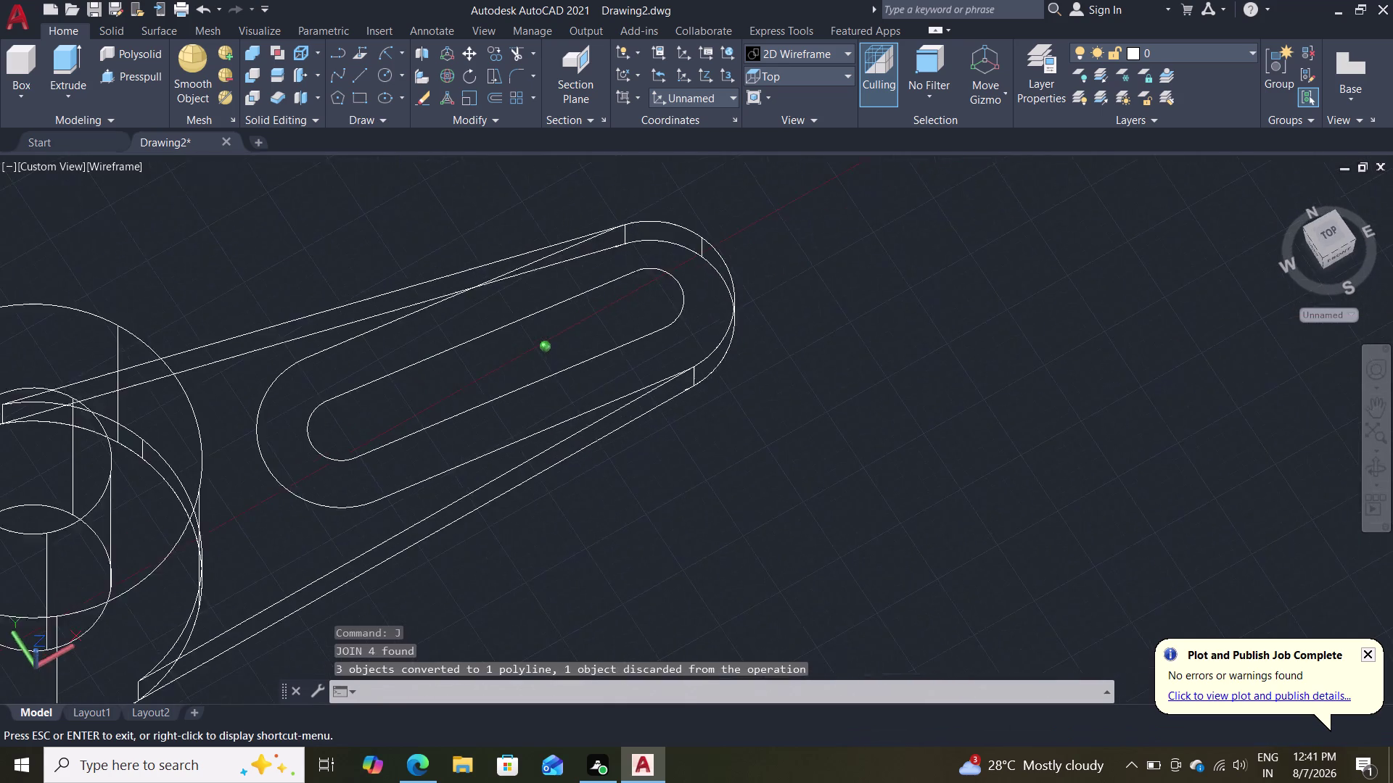
Orbit to an angled view and switch the visual style to Shades of Gray.
middle_drag(310, 504, 312, 436)
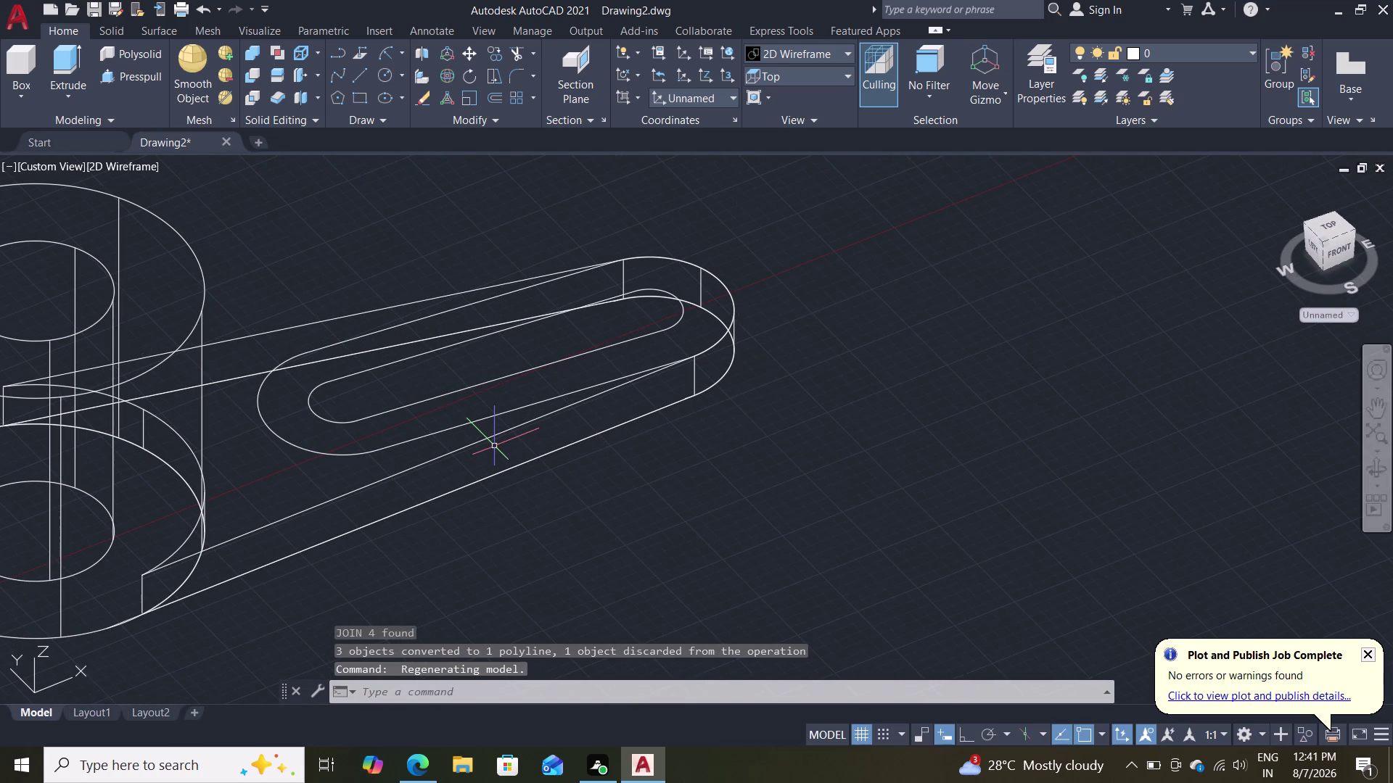
click(770, 45)
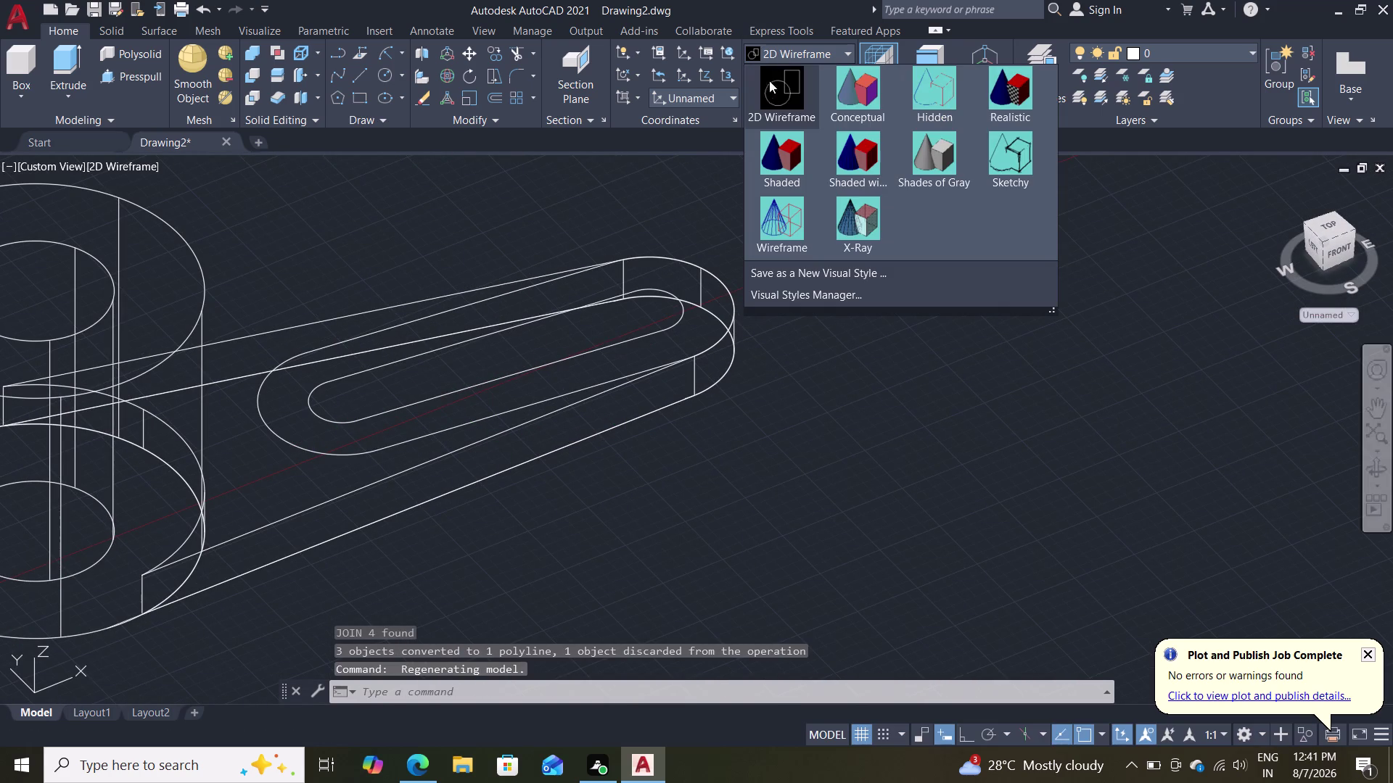
click(929, 157)
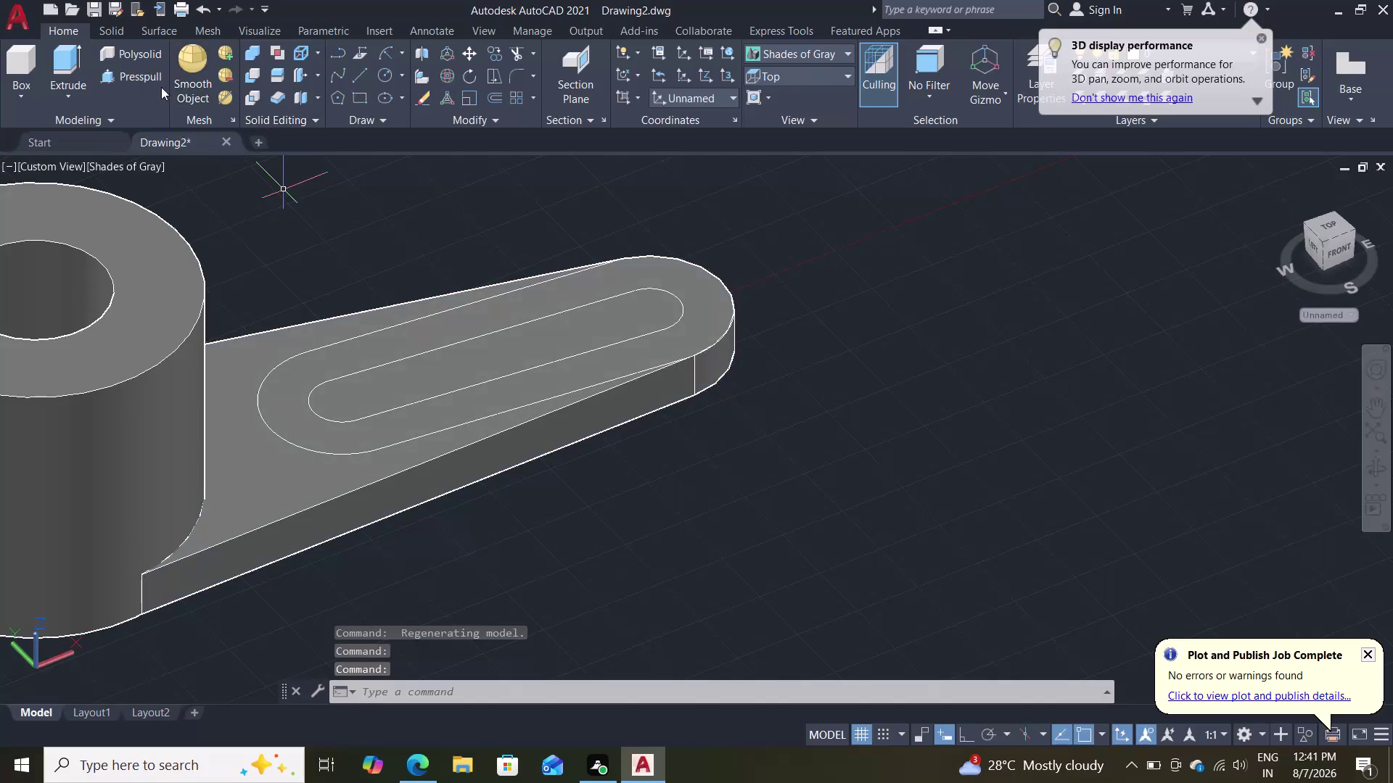
Press-pull the rim region around the slot up 6 units.
click(148, 67)
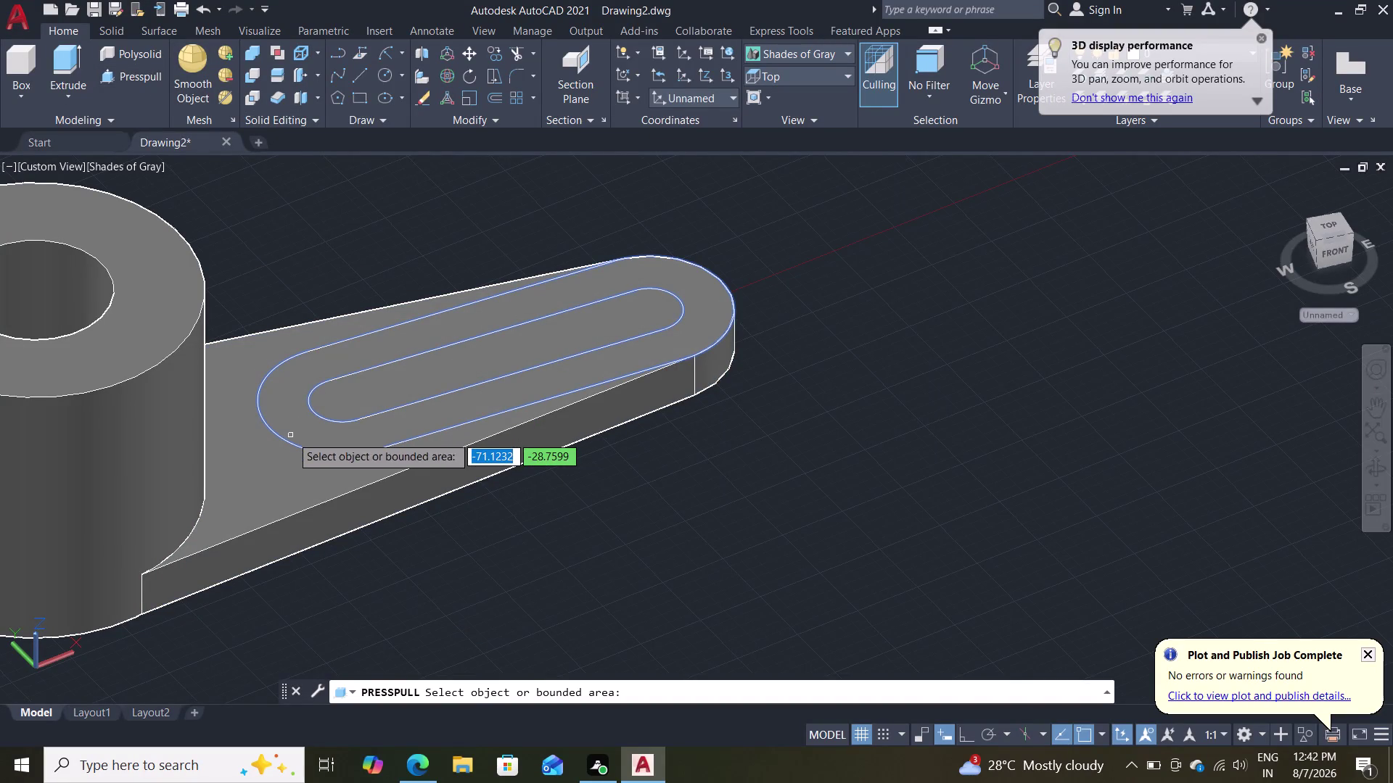
click(295, 429)
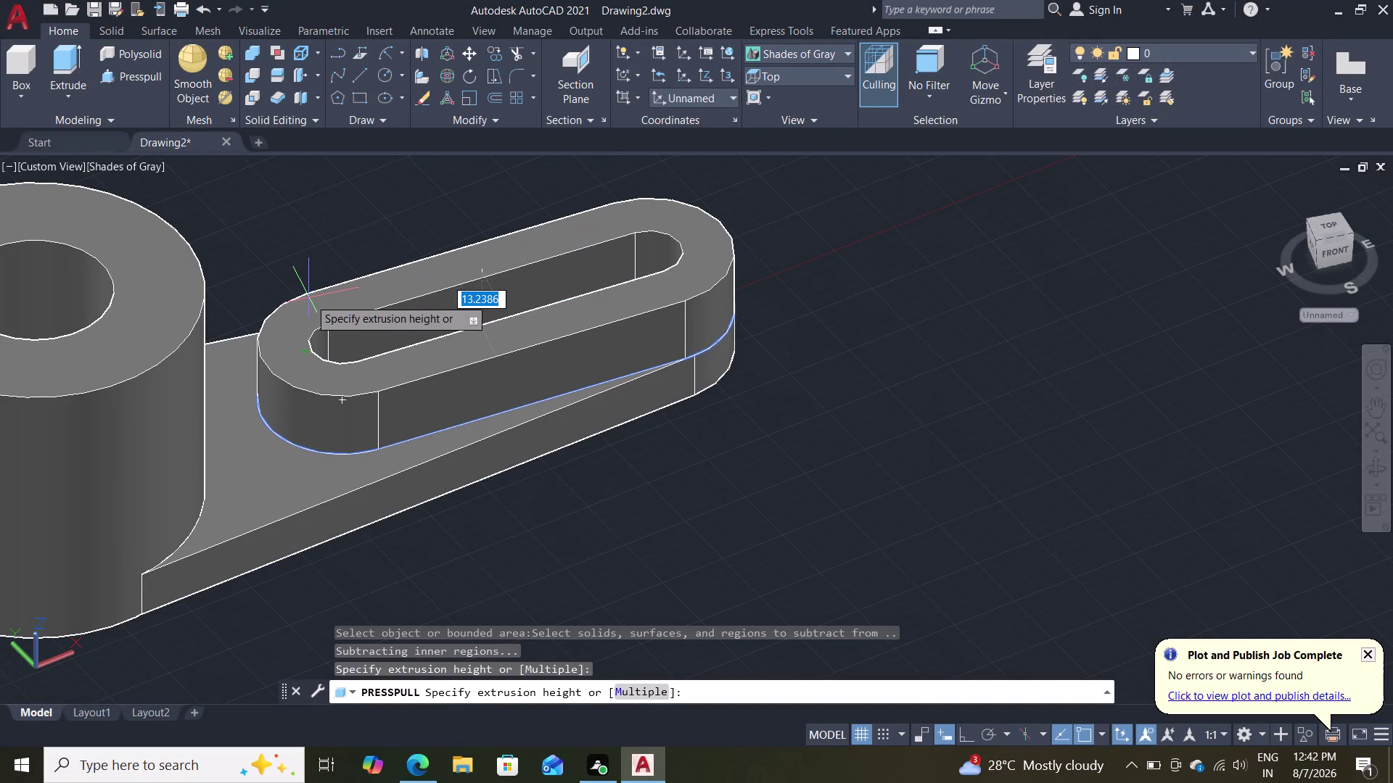
key(6)
key(Return)
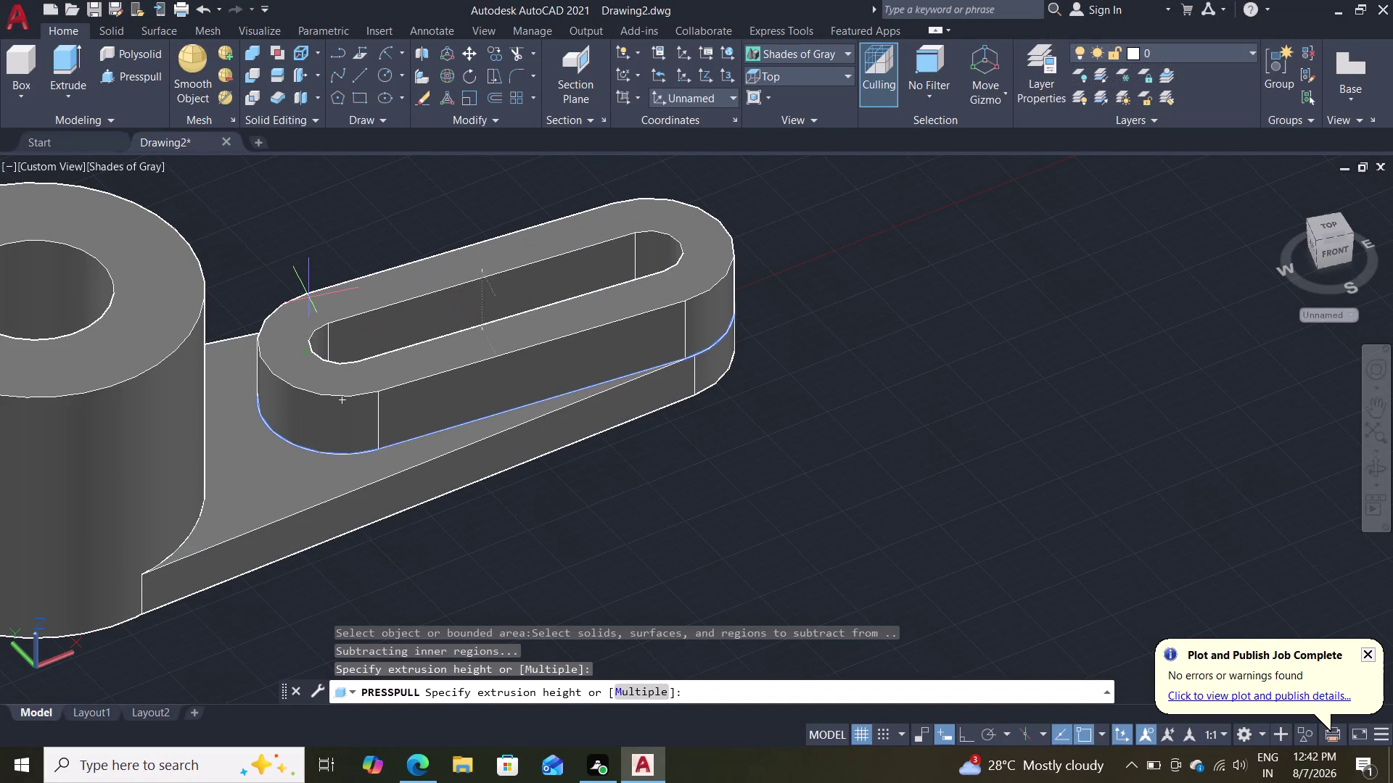
key(Escape)
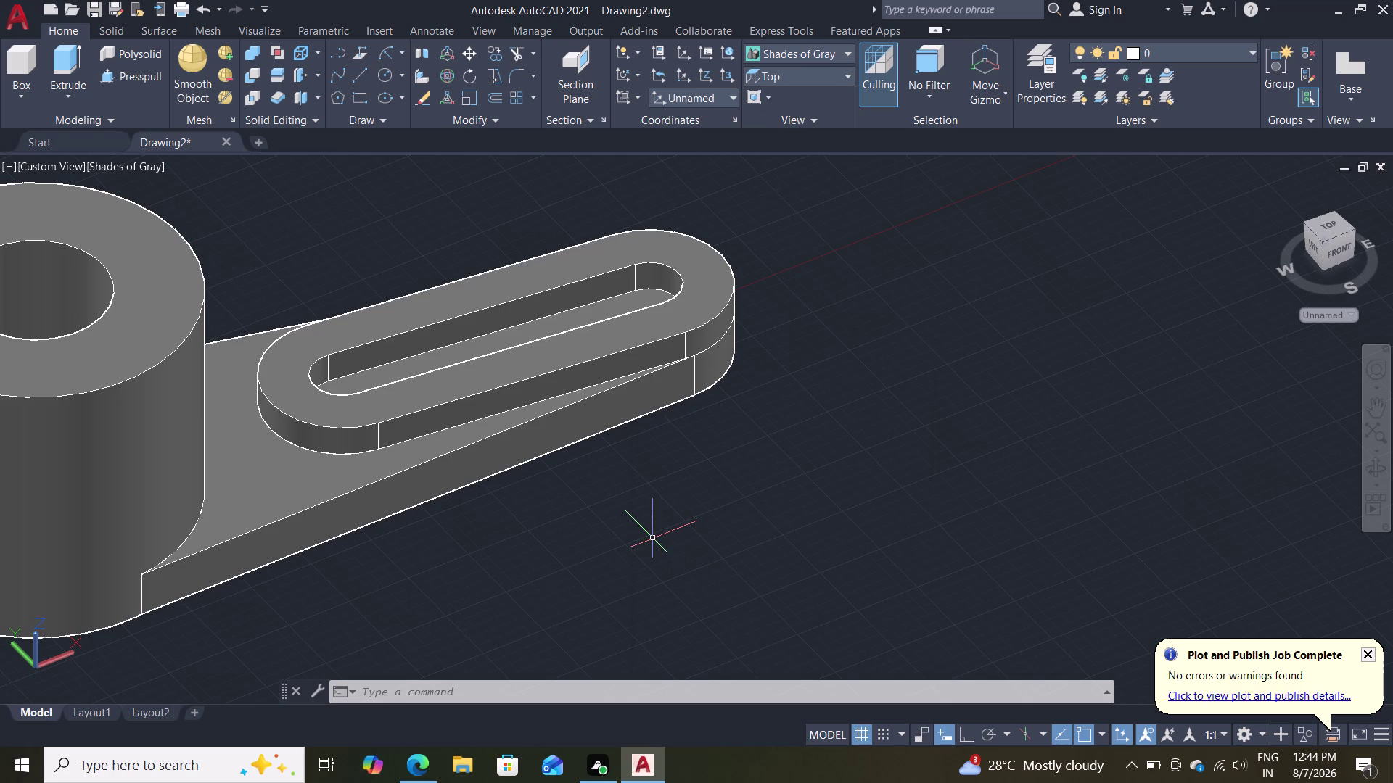
Undo the previous extrusion and press-pull the ring between slot outlines up 3 units.
key(ctrl+z)
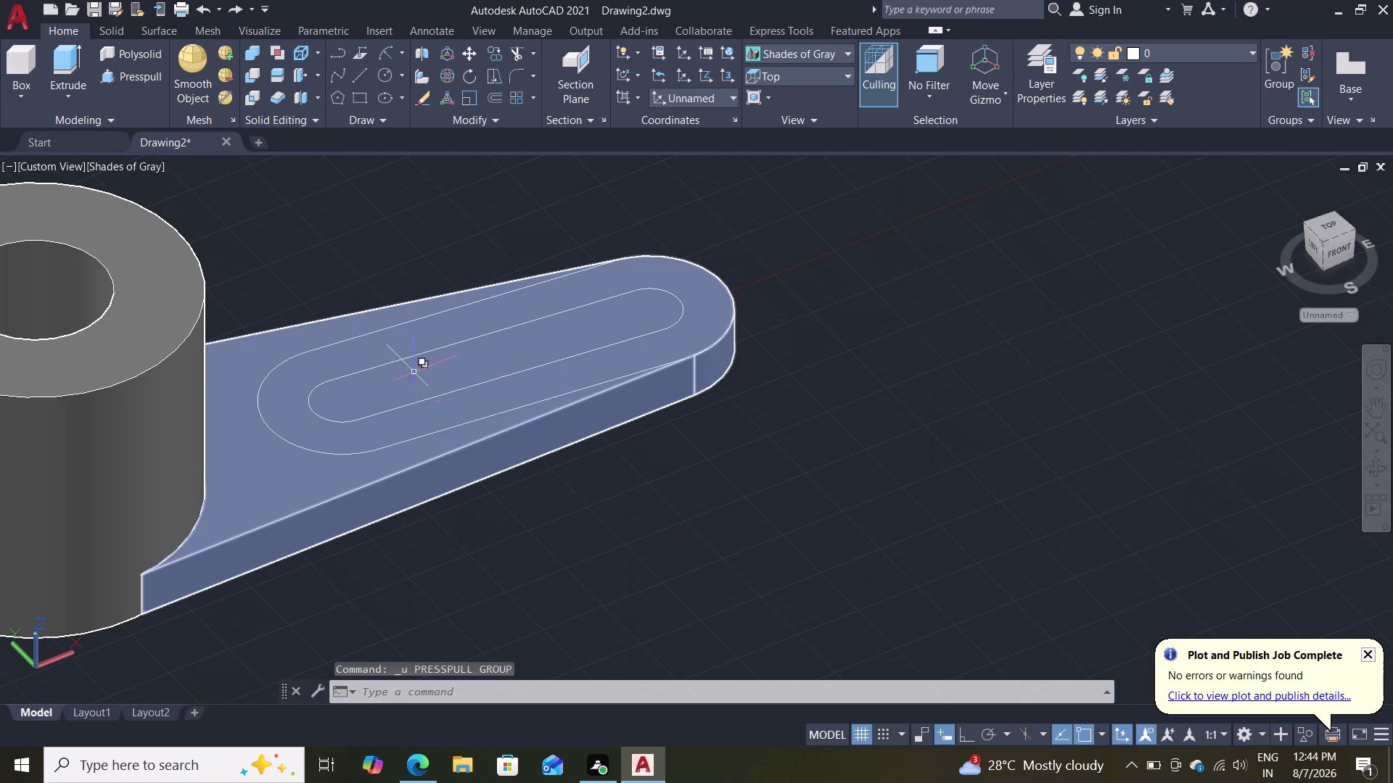
click(142, 77)
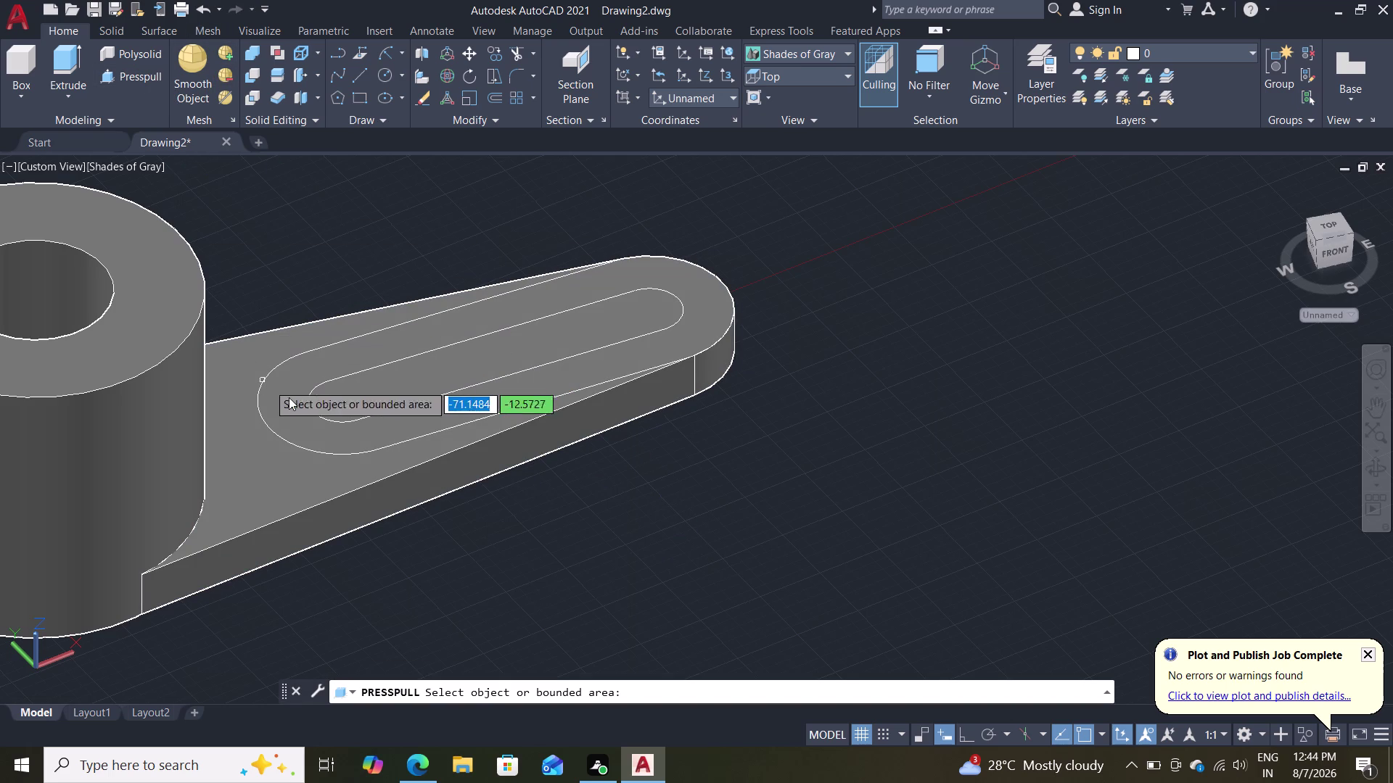
double_click(306, 419)
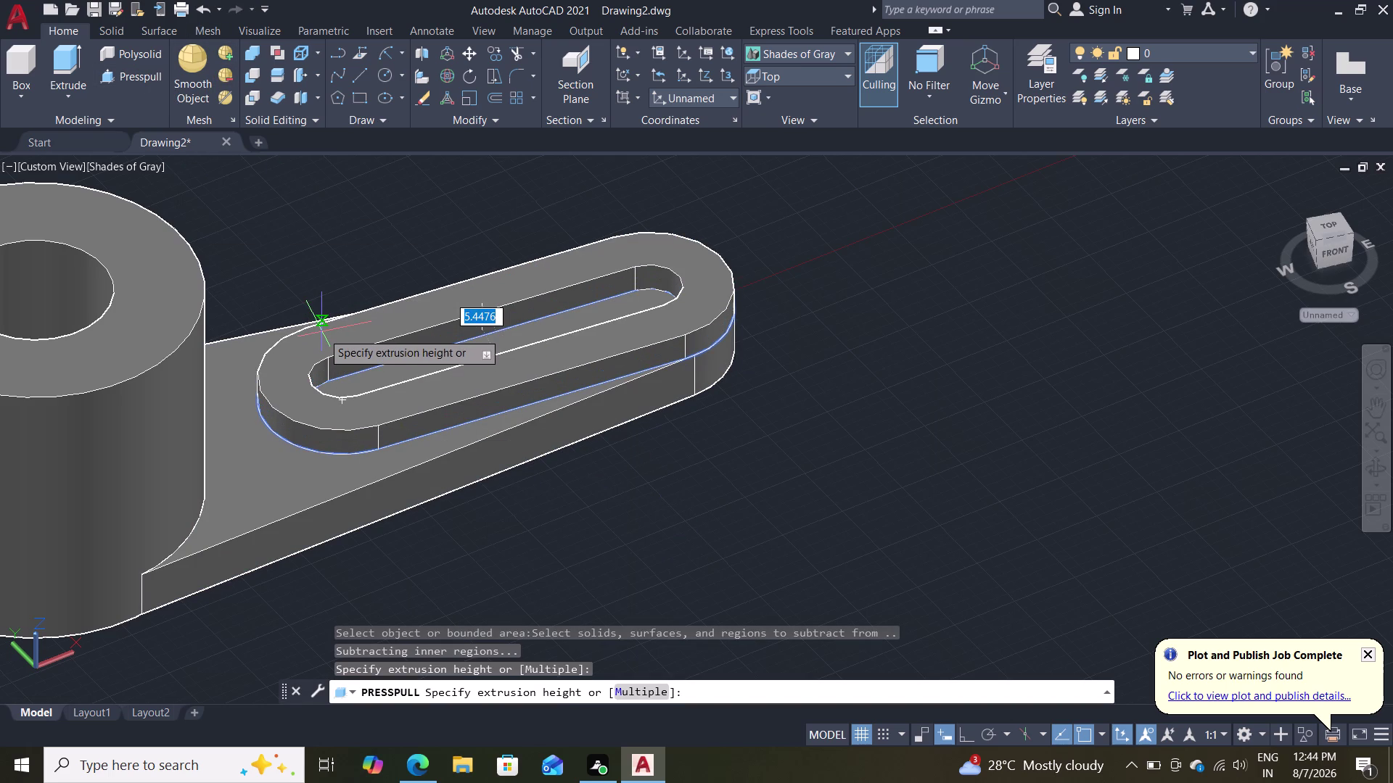
key(3)
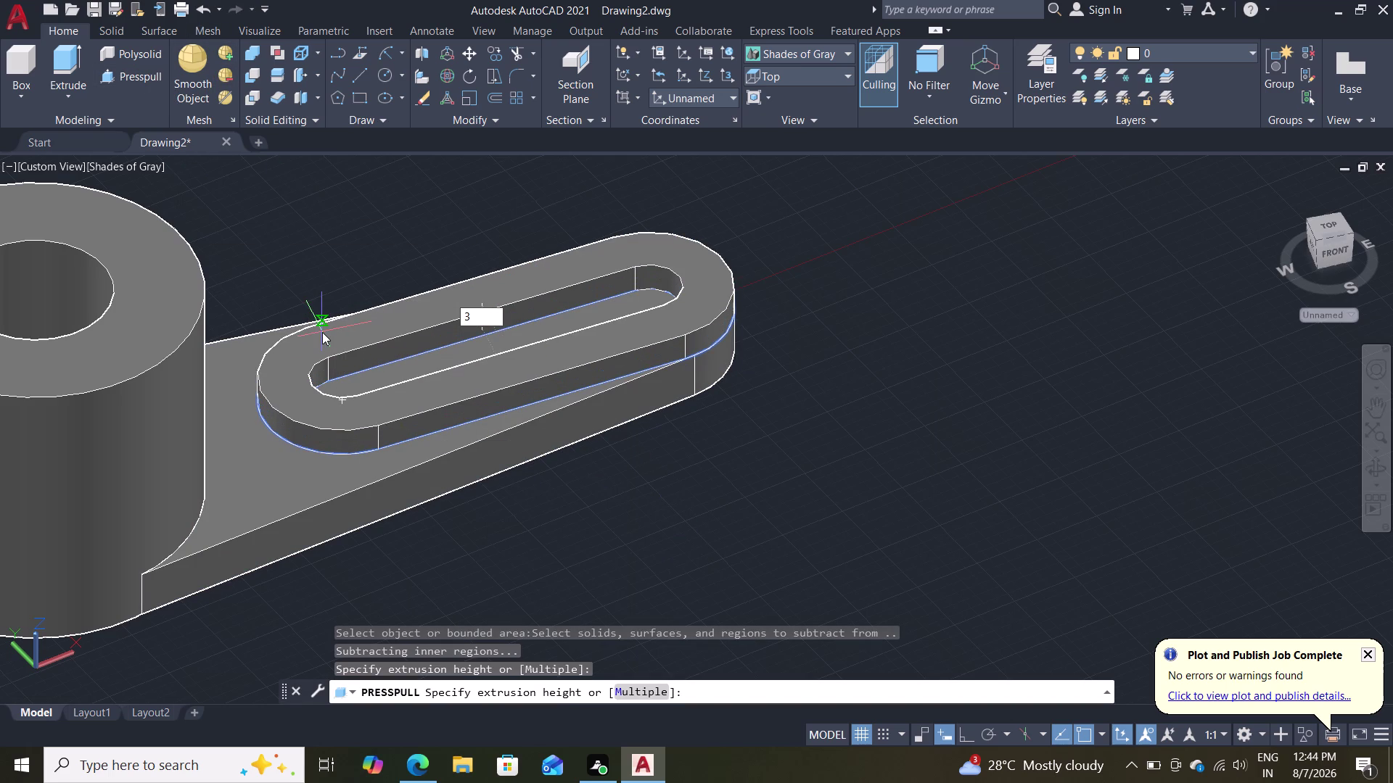
key(Return)
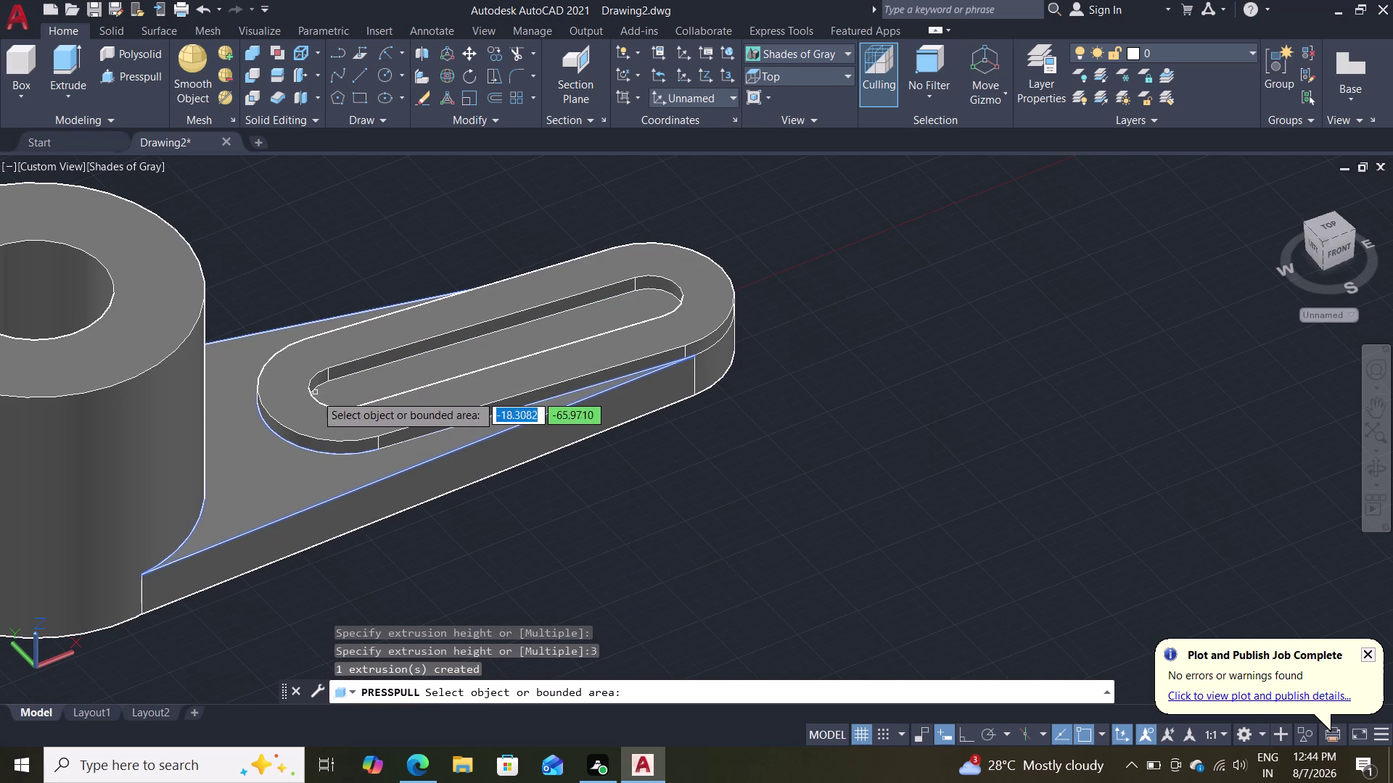
key(Escape)
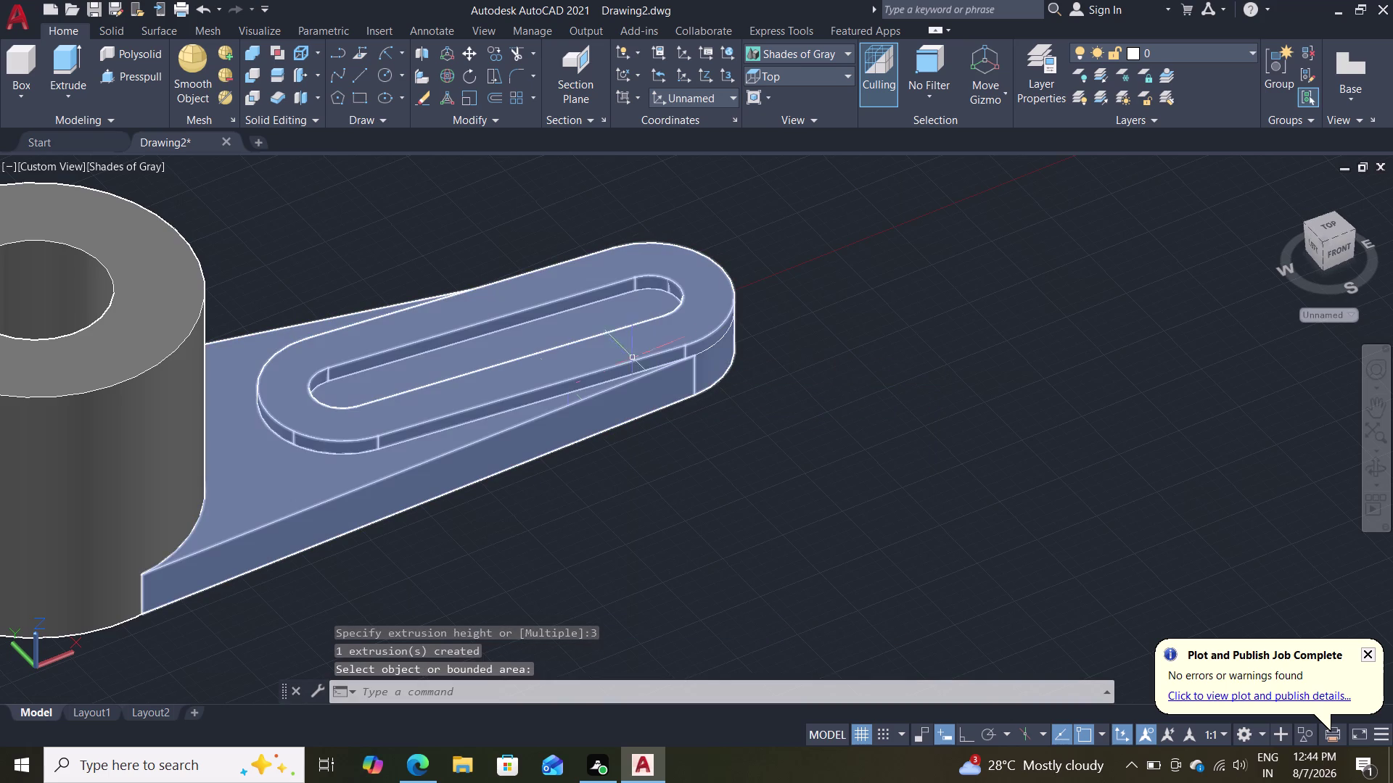
key(c)
key(o)
key(Return)
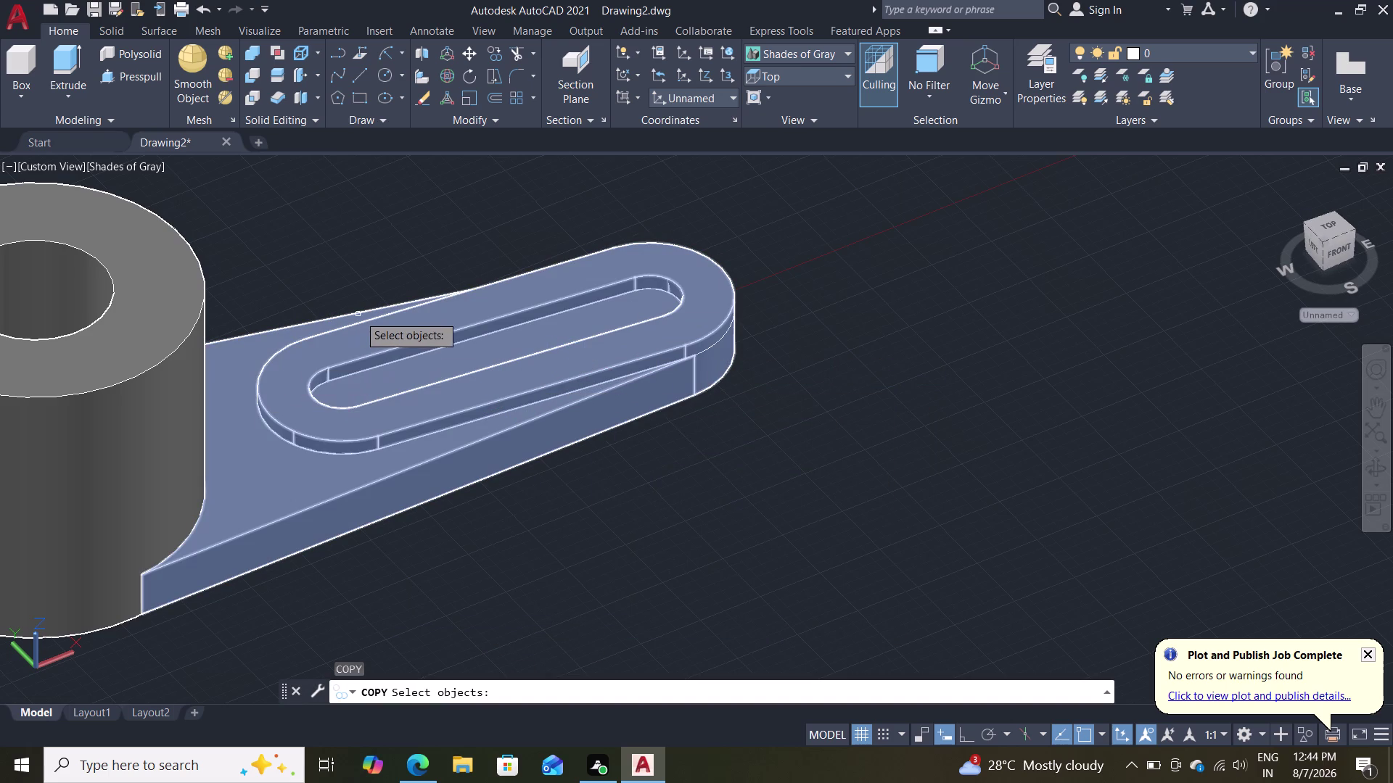
Cancel the copy attempts and clear the arm solid selections.
key(Escape)
key(c)
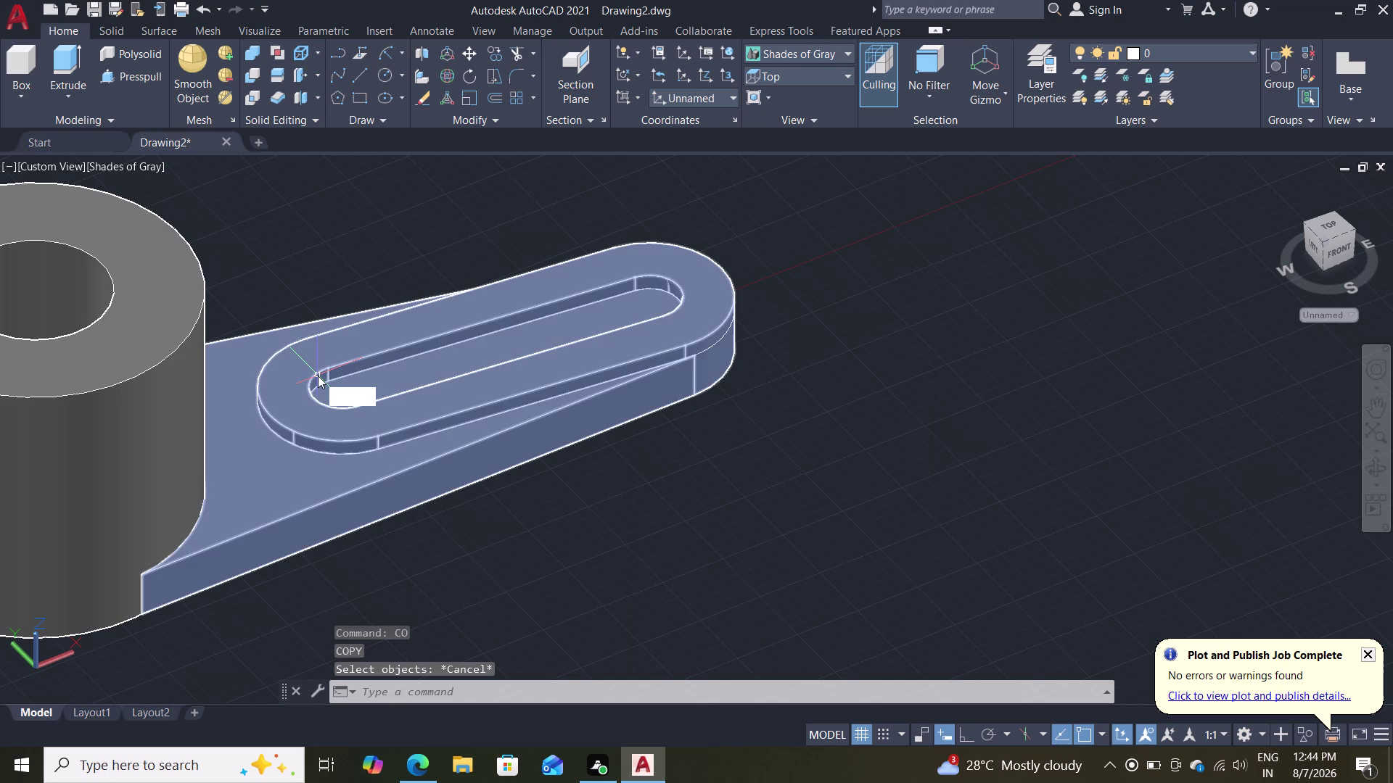
key(o)
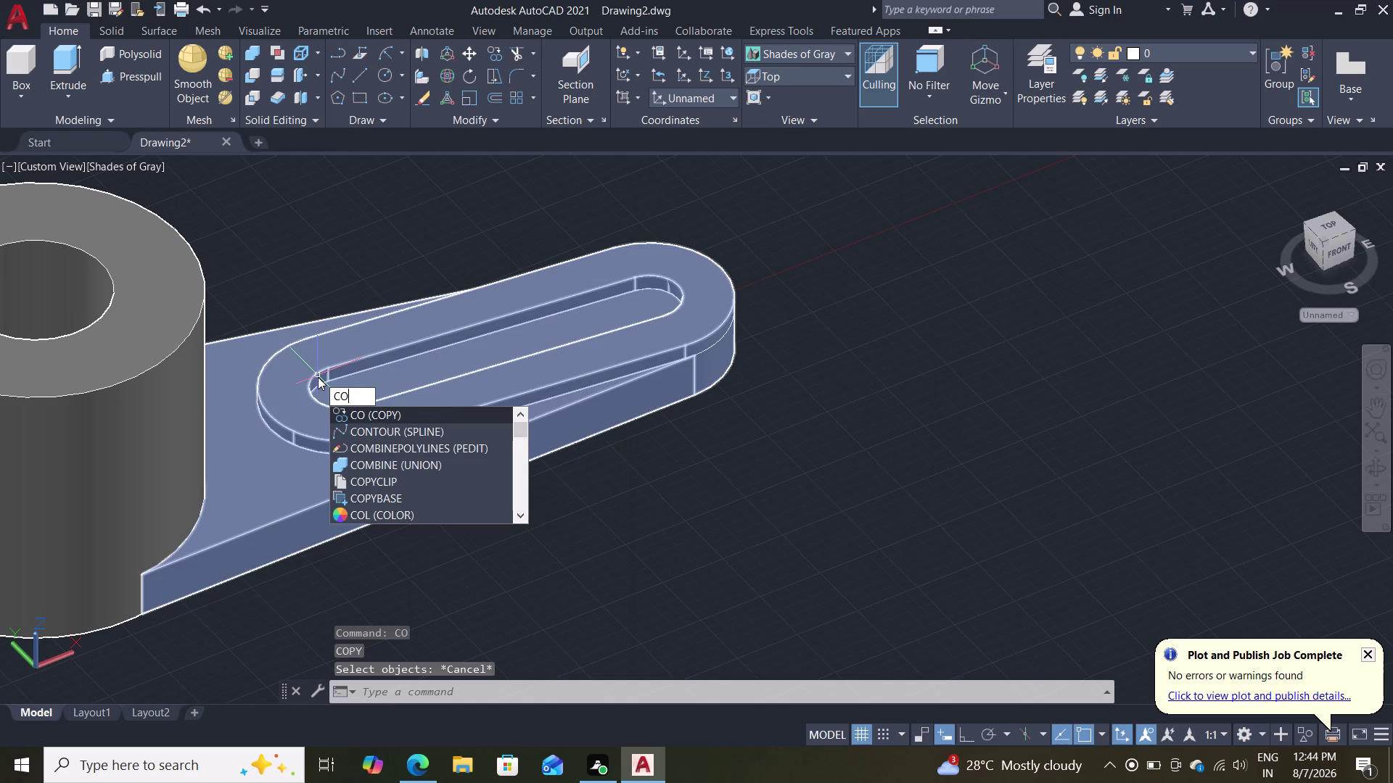
key(Return)
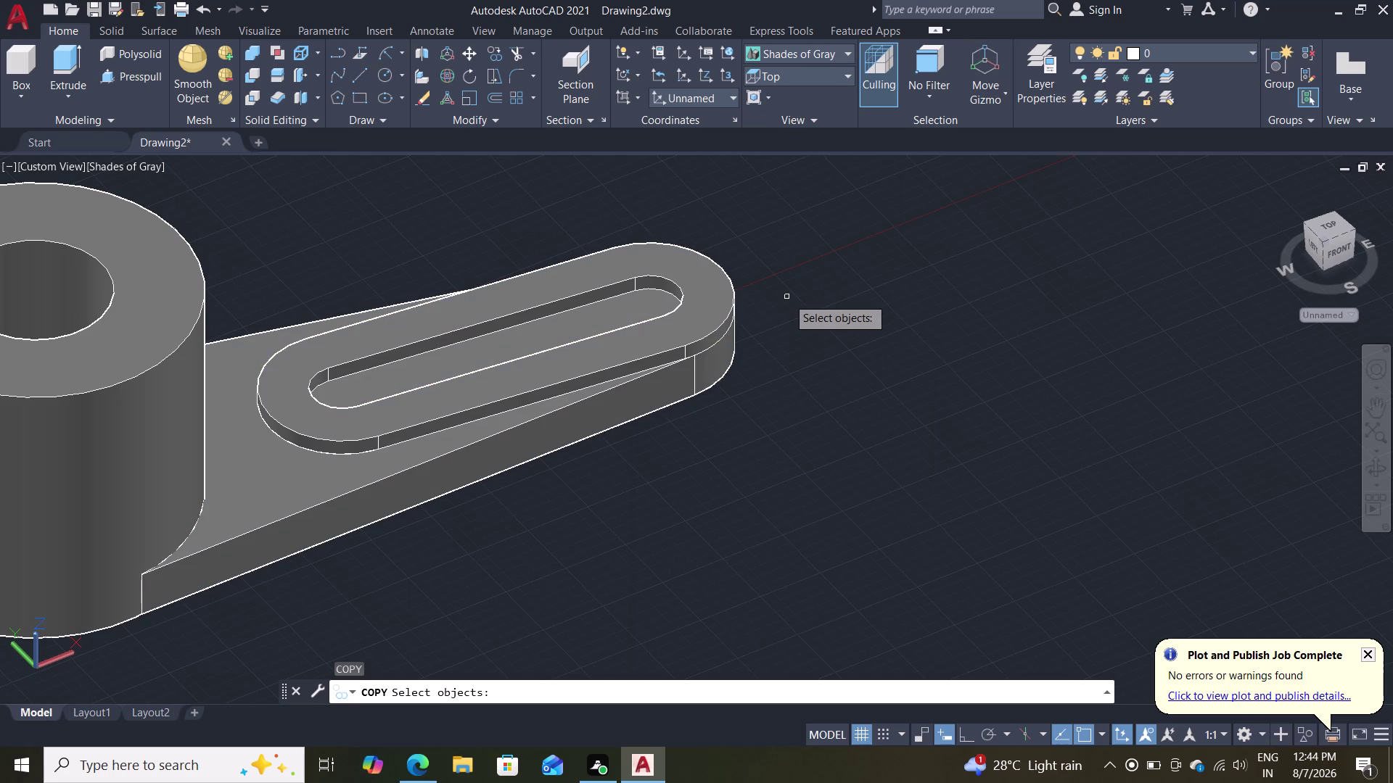
key(Escape)
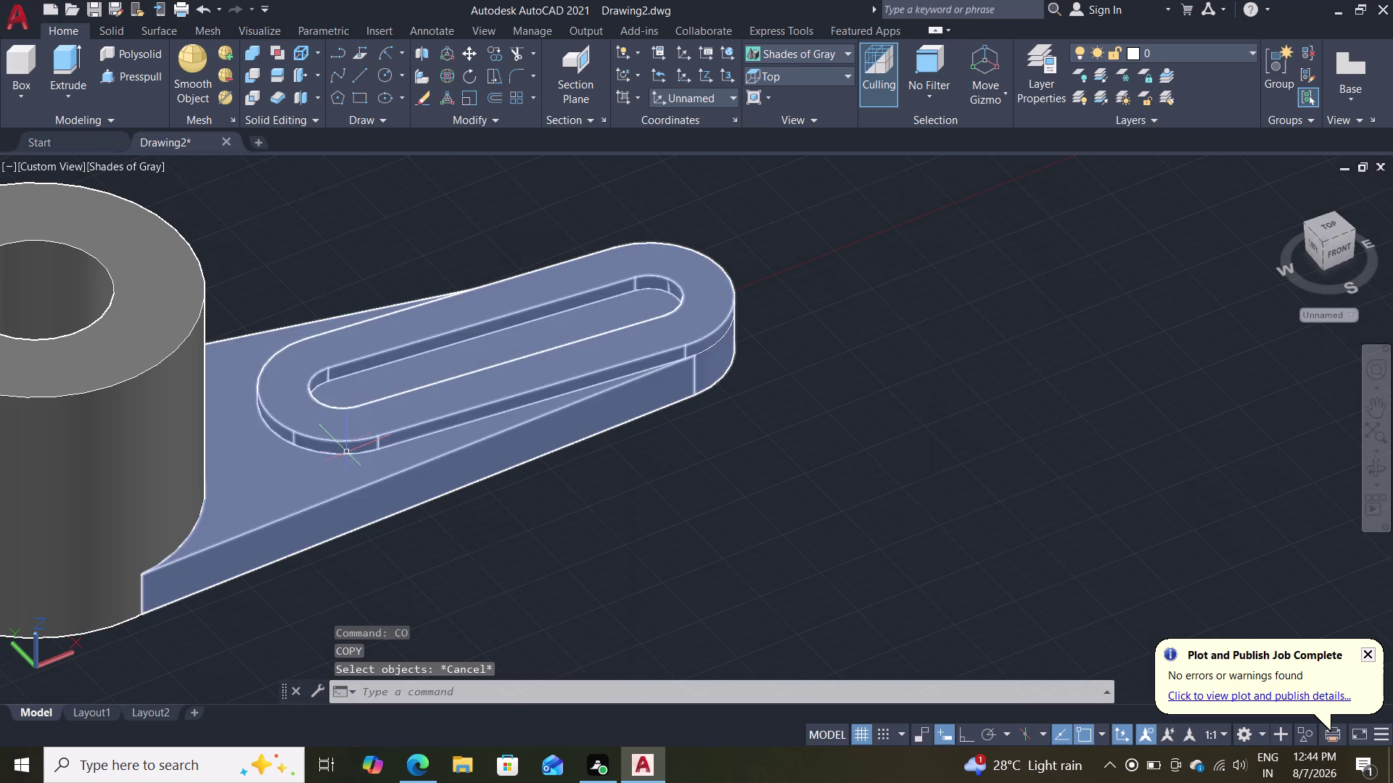
click(348, 427)
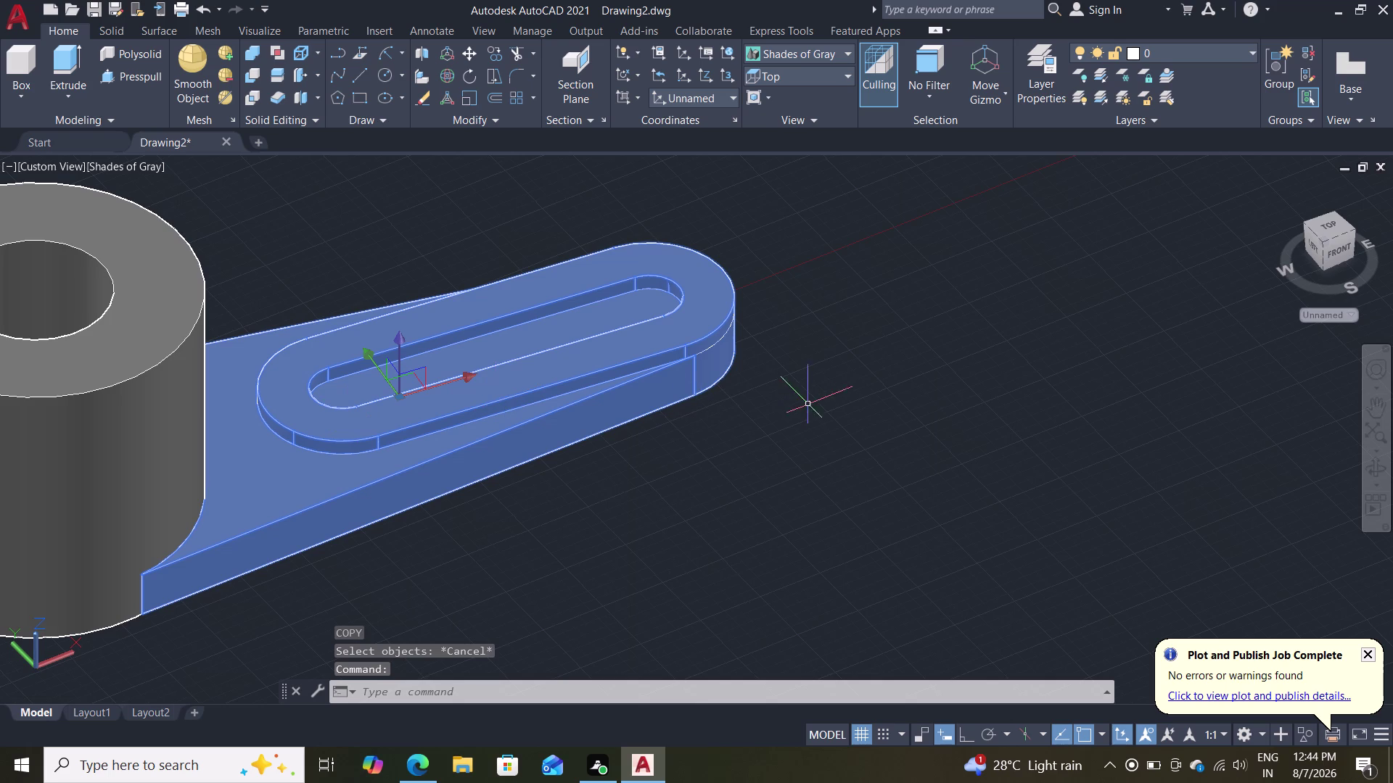
key(Escape)
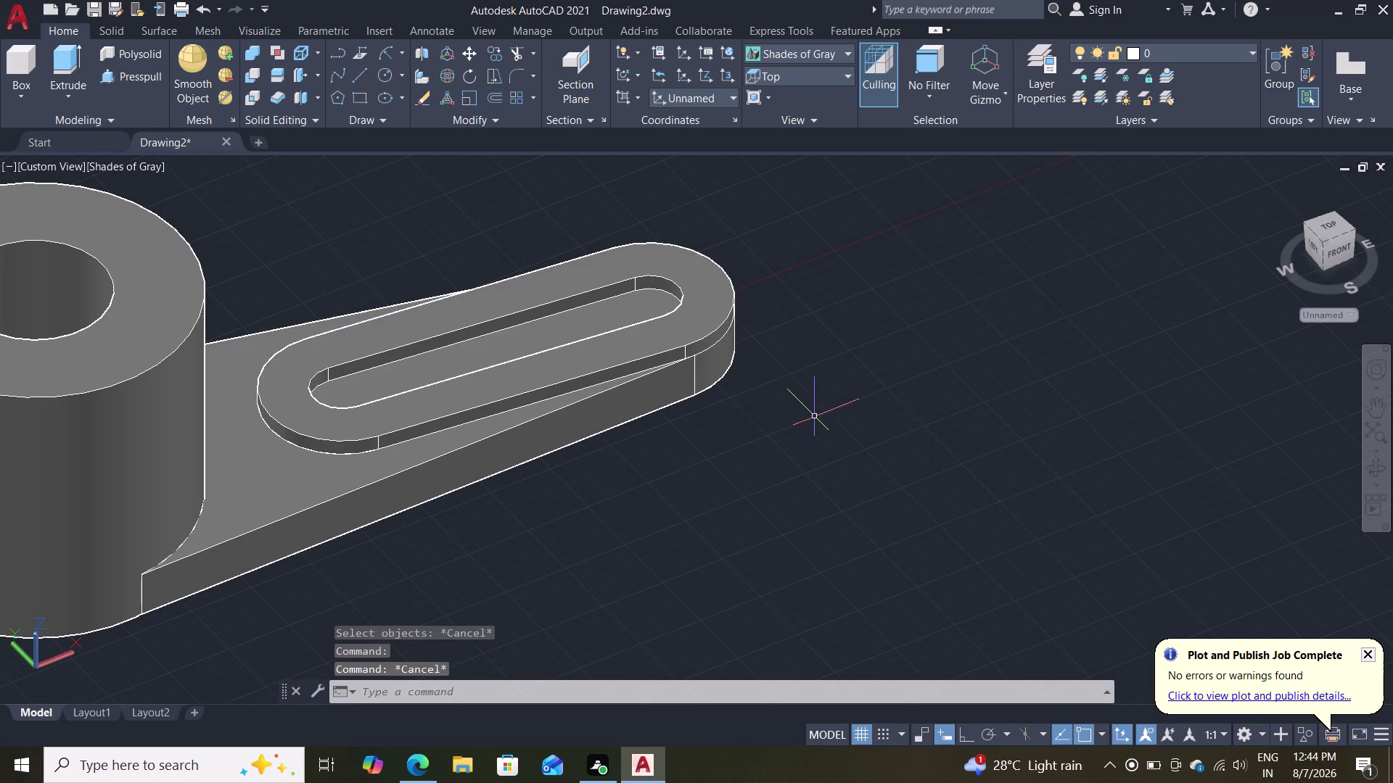
click(713, 303)
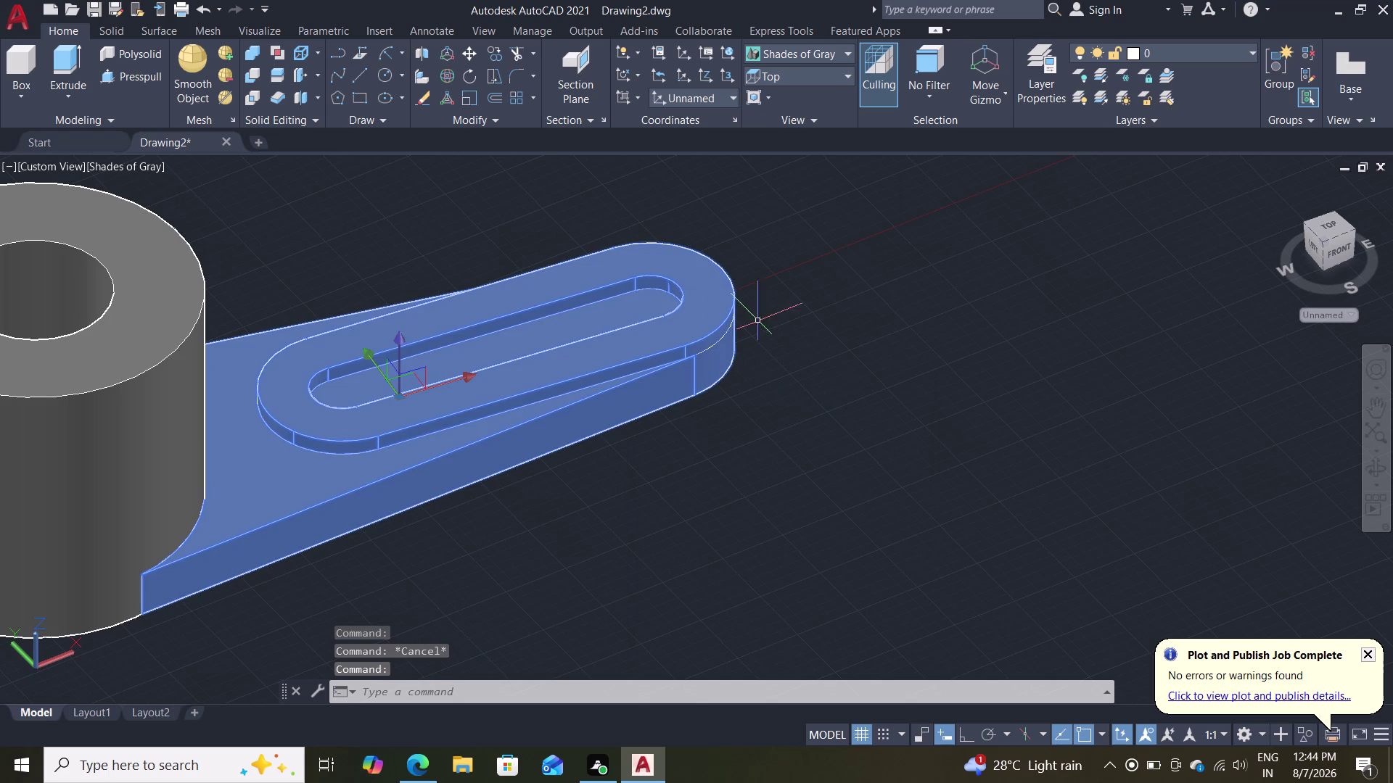
key(Escape)
click(345, 433)
double_click(572, 532)
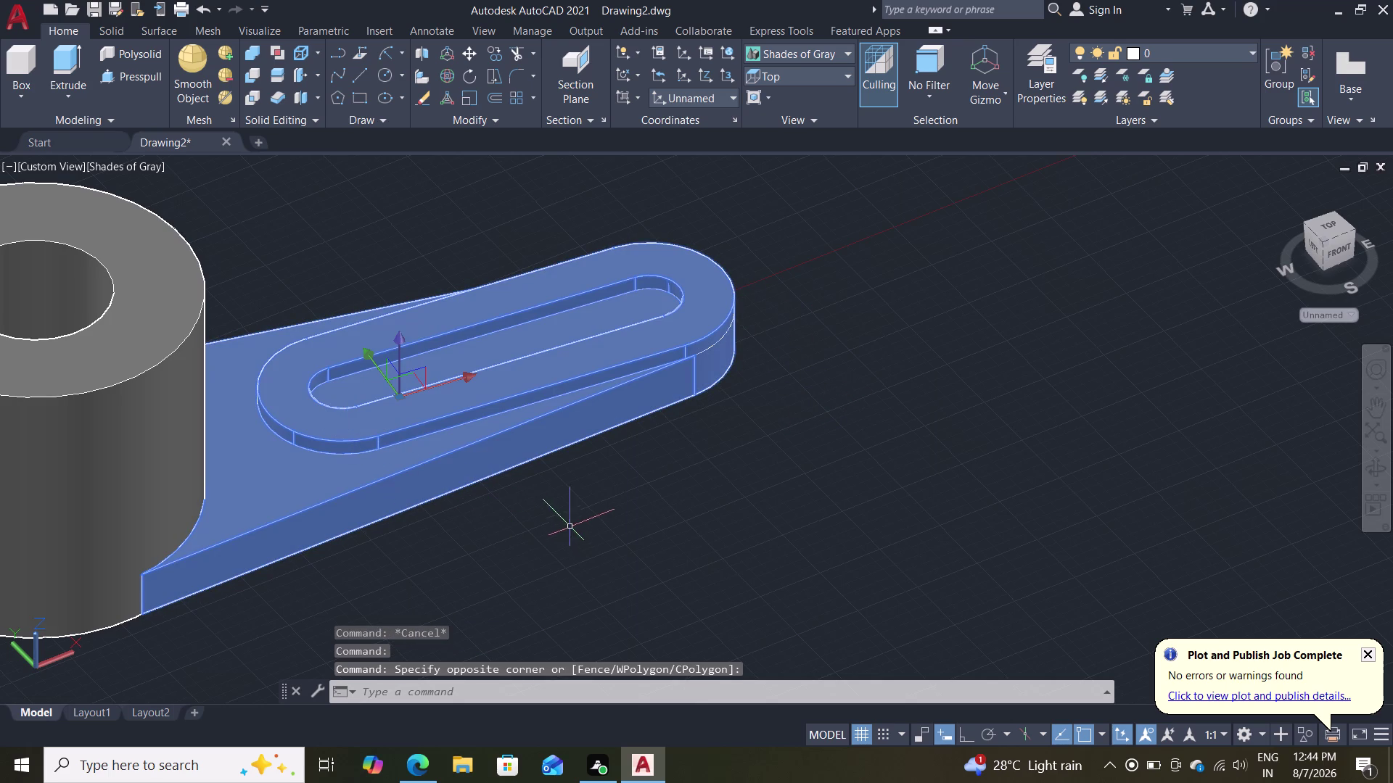
key(Escape)
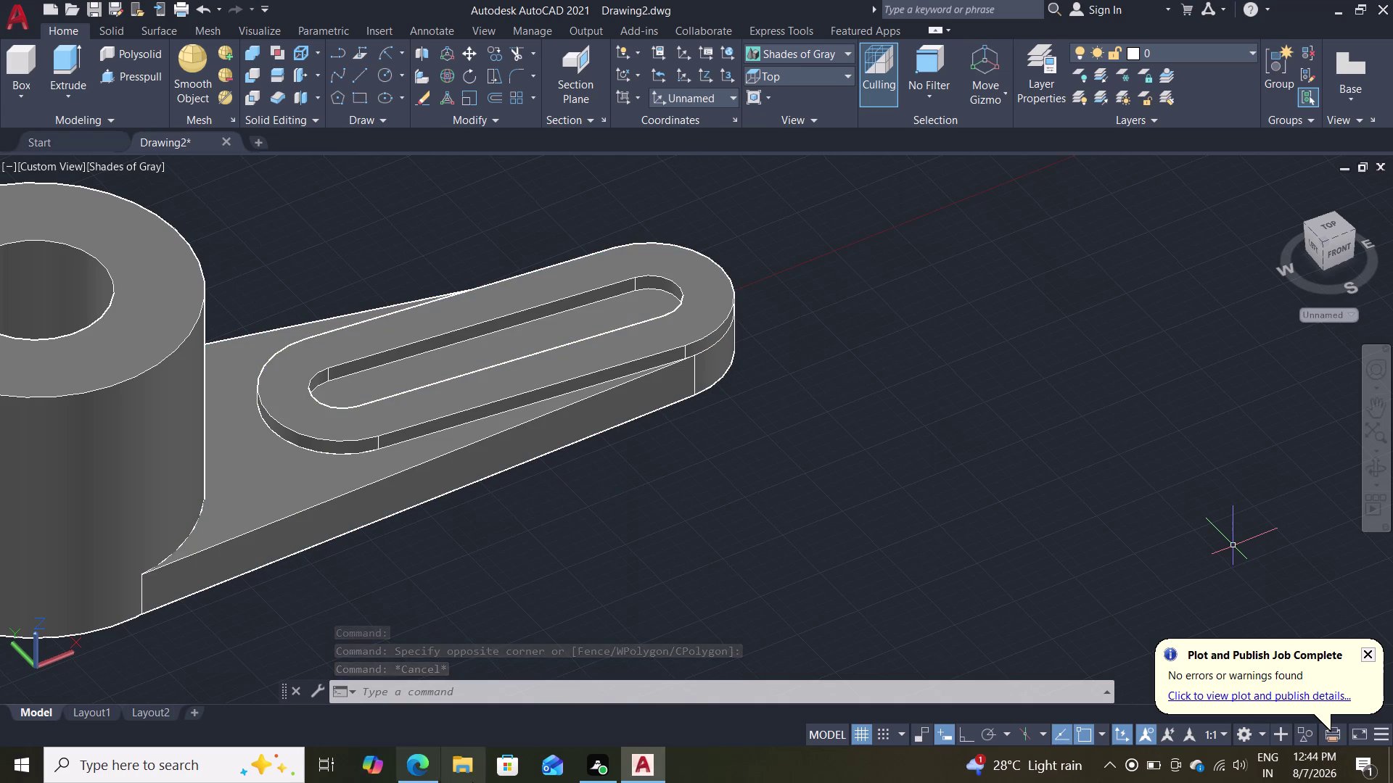
Undo the two copies and the raised slot rim extrusion.
key(ctrl+z)
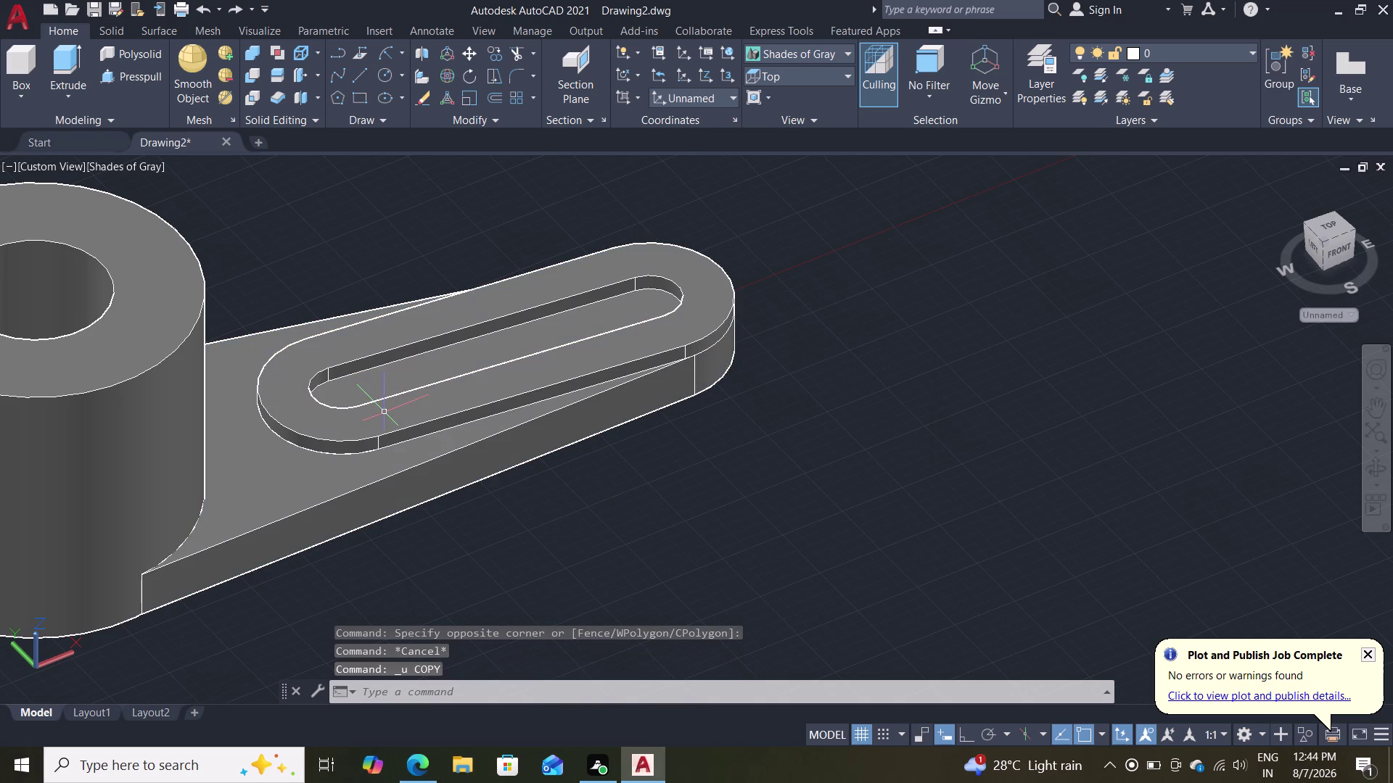
key(ctrl+z)
key(ctrl+z)
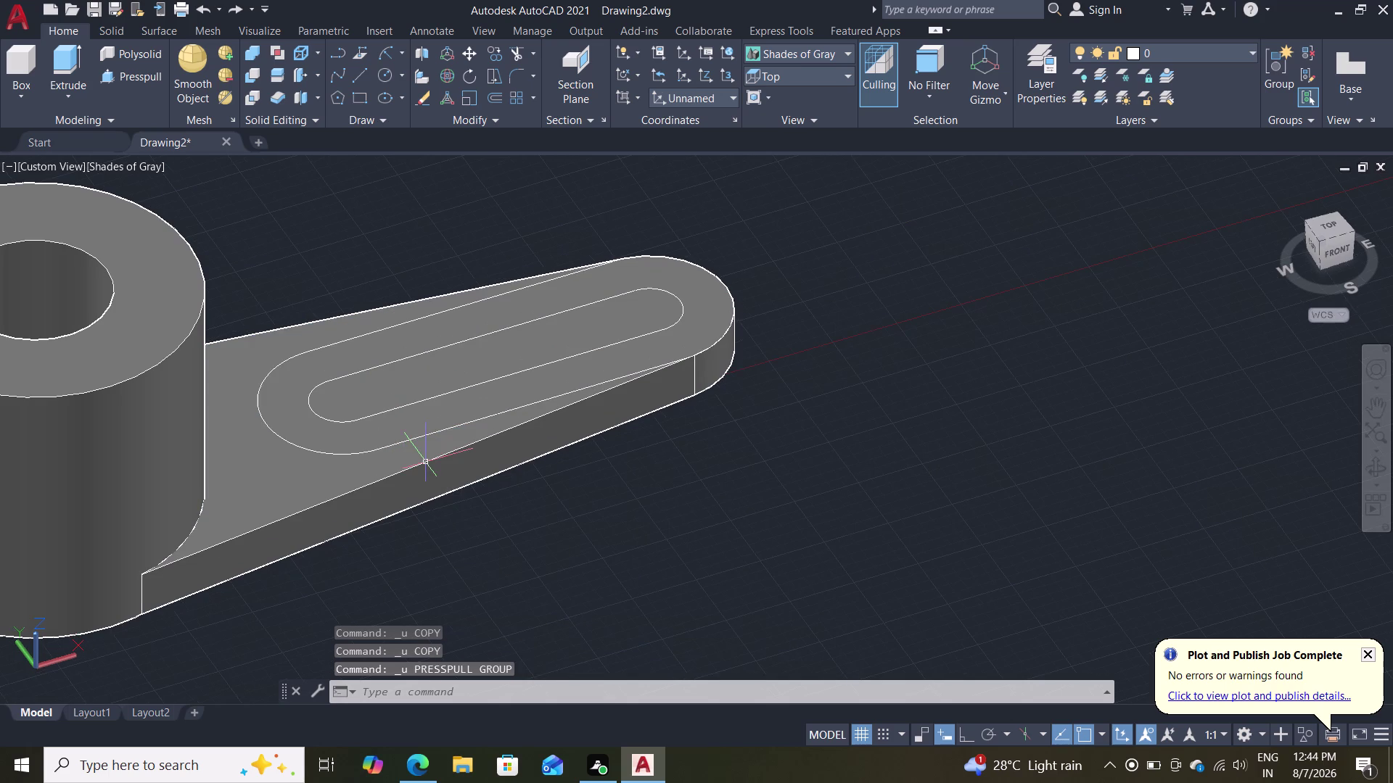
Try selecting the outer slot outline, which picks up the arm solid too, then clear the selection.
double_click(335, 456)
click(410, 550)
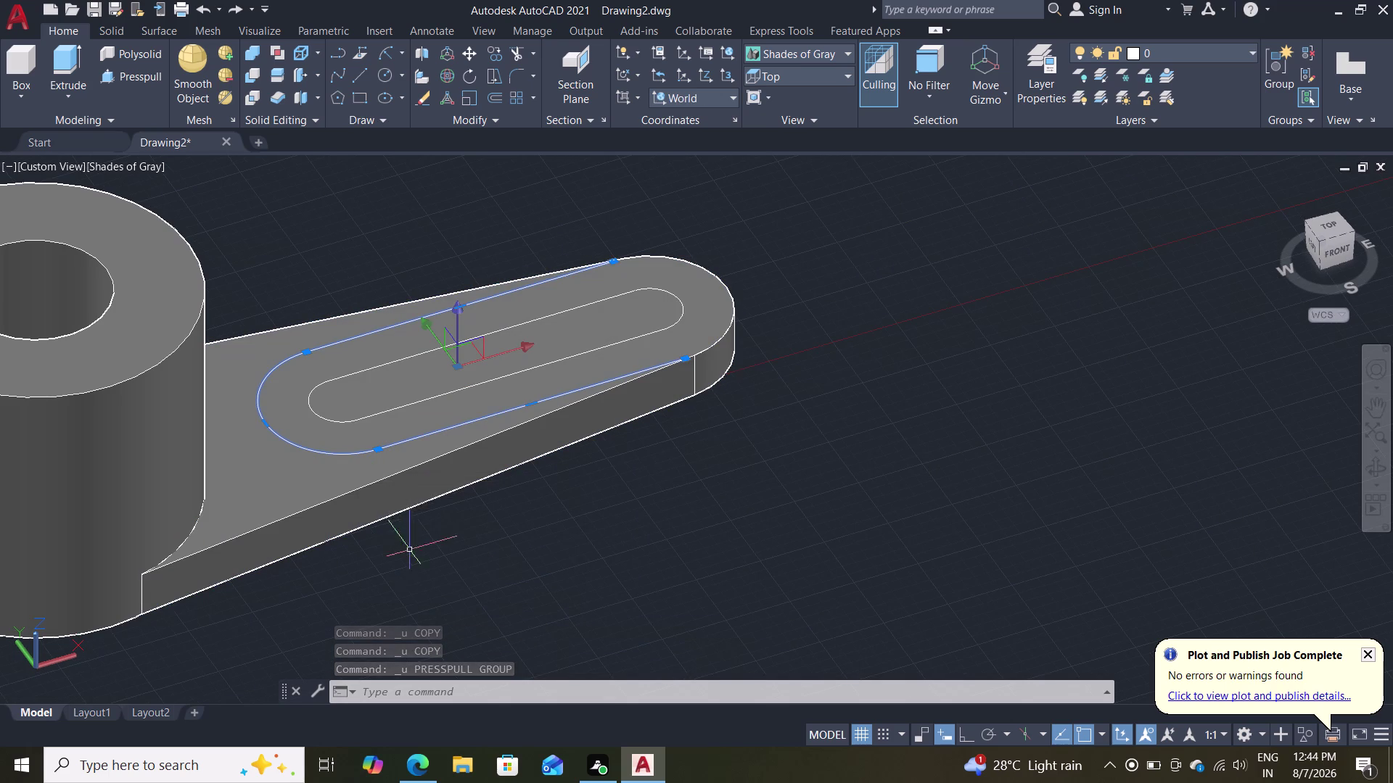
click(346, 418)
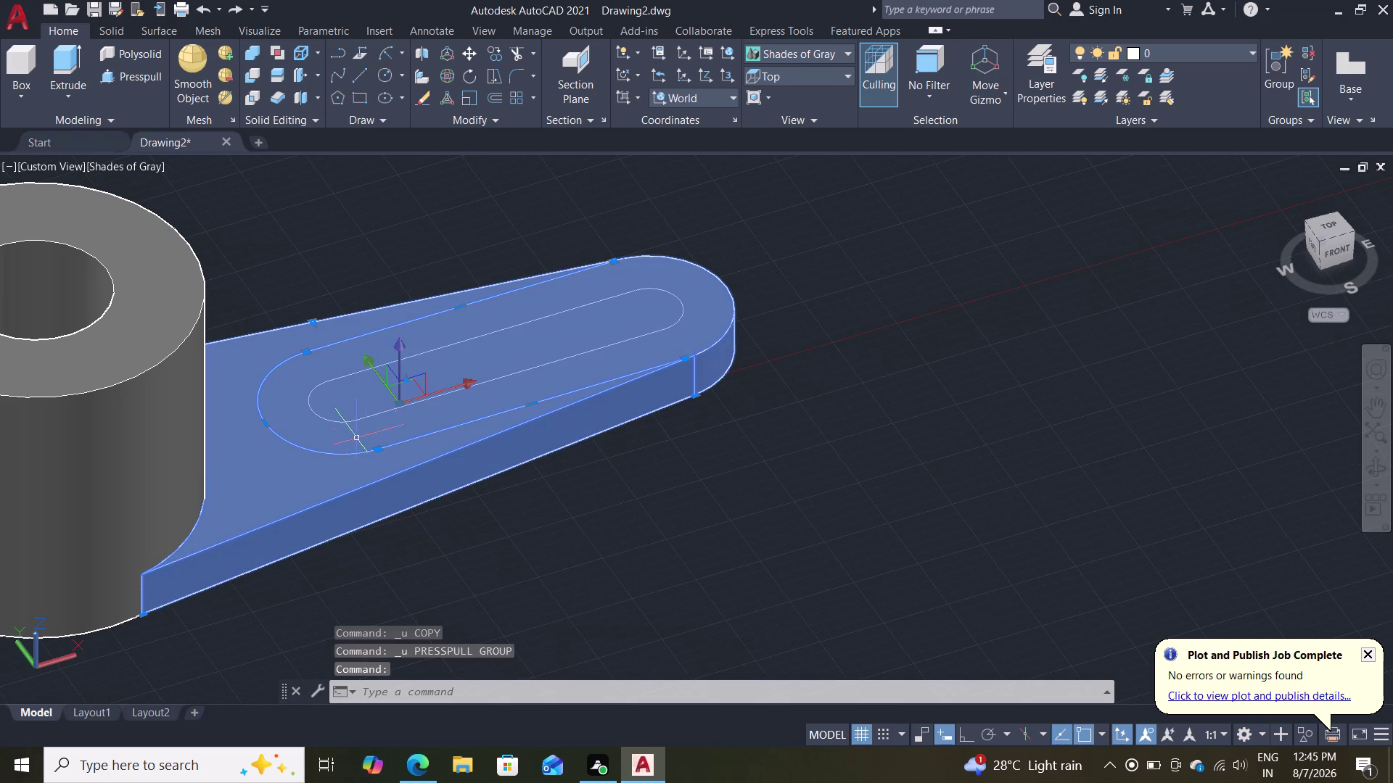
key(Escape)
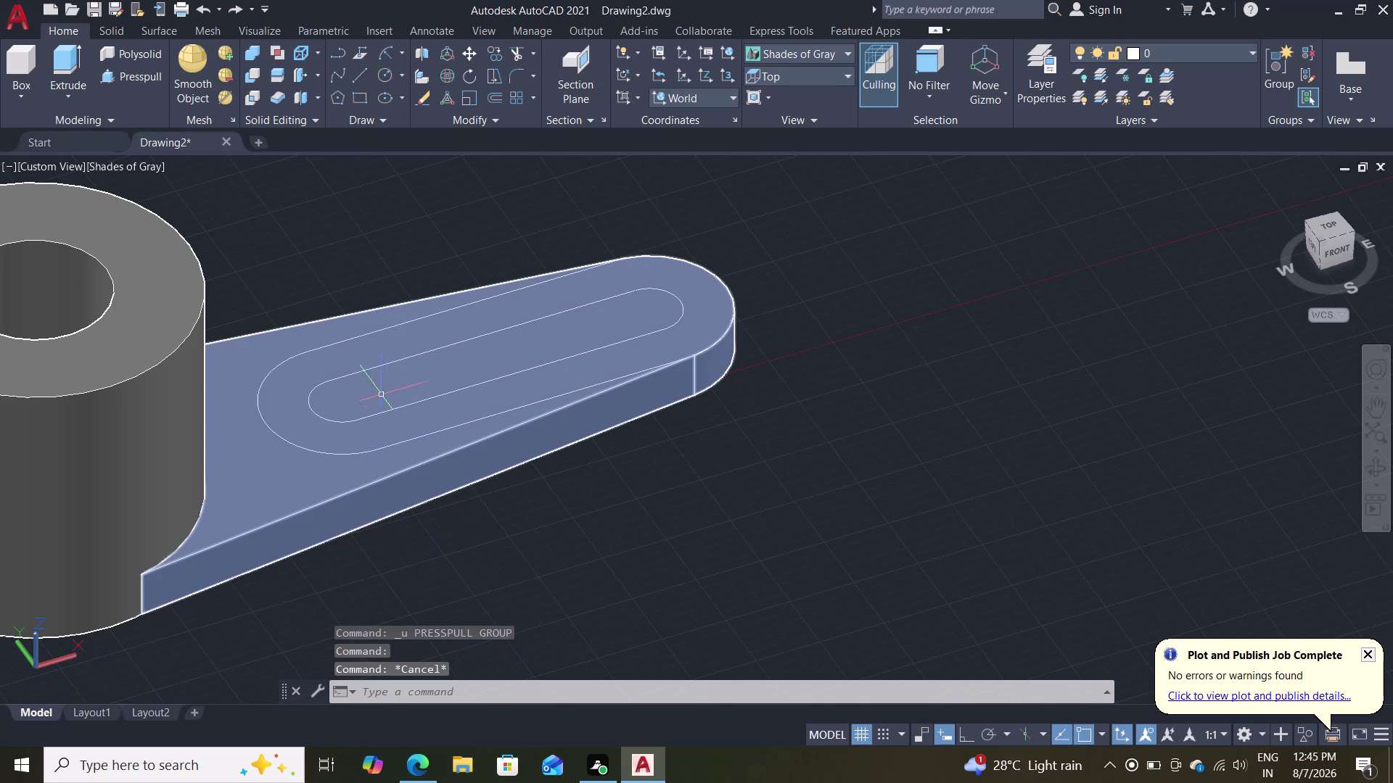
click(393, 406)
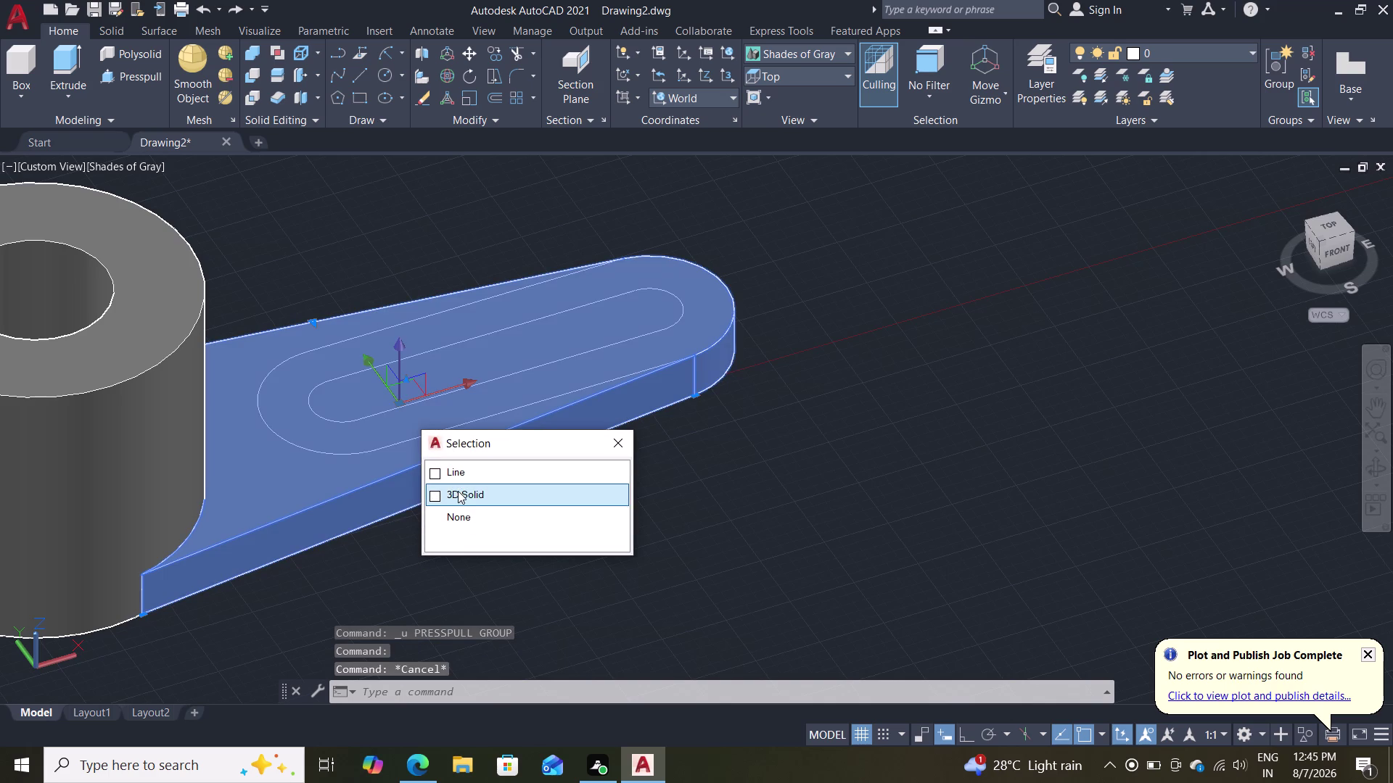
click(455, 489)
key(Escape)
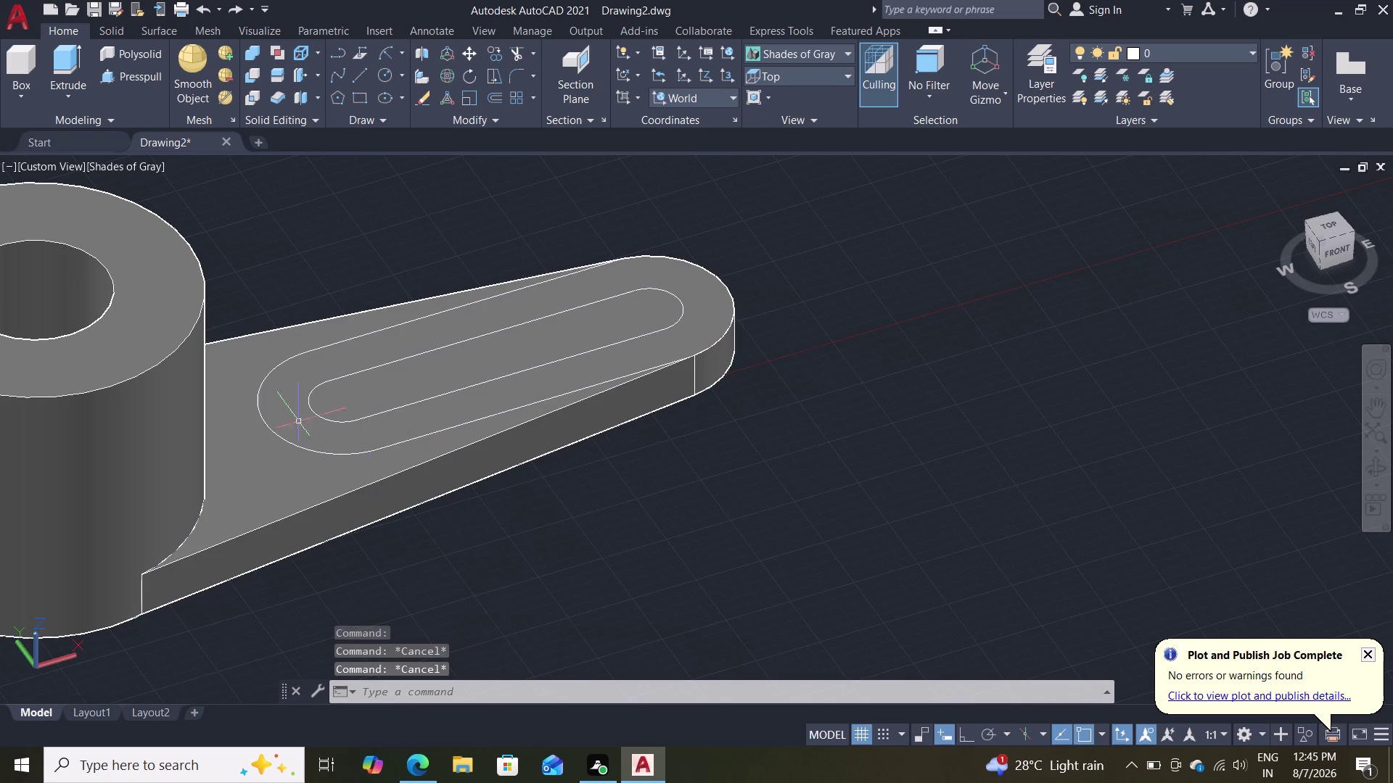
Switch the viewport visual style to 2D Wireframe.
click(110, 166)
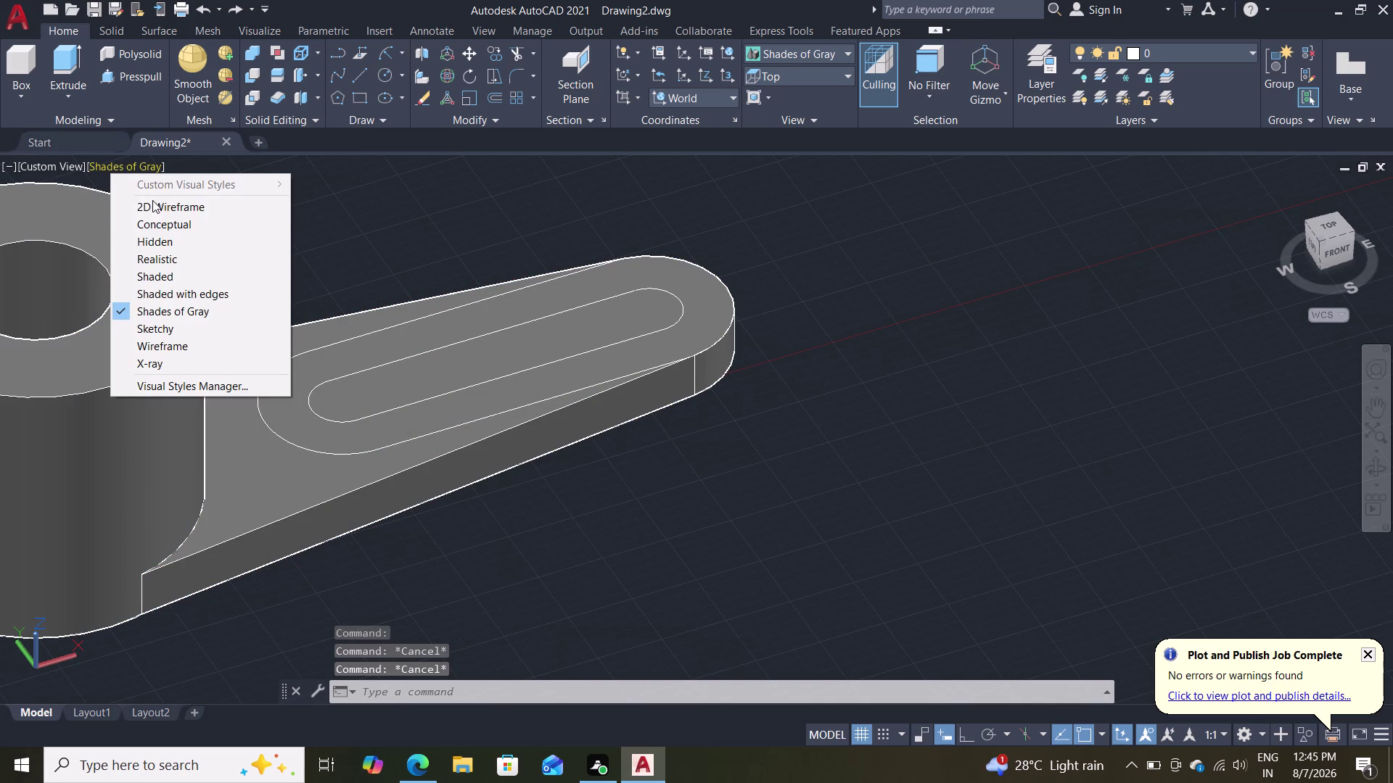
click(148, 195)
click(152, 207)
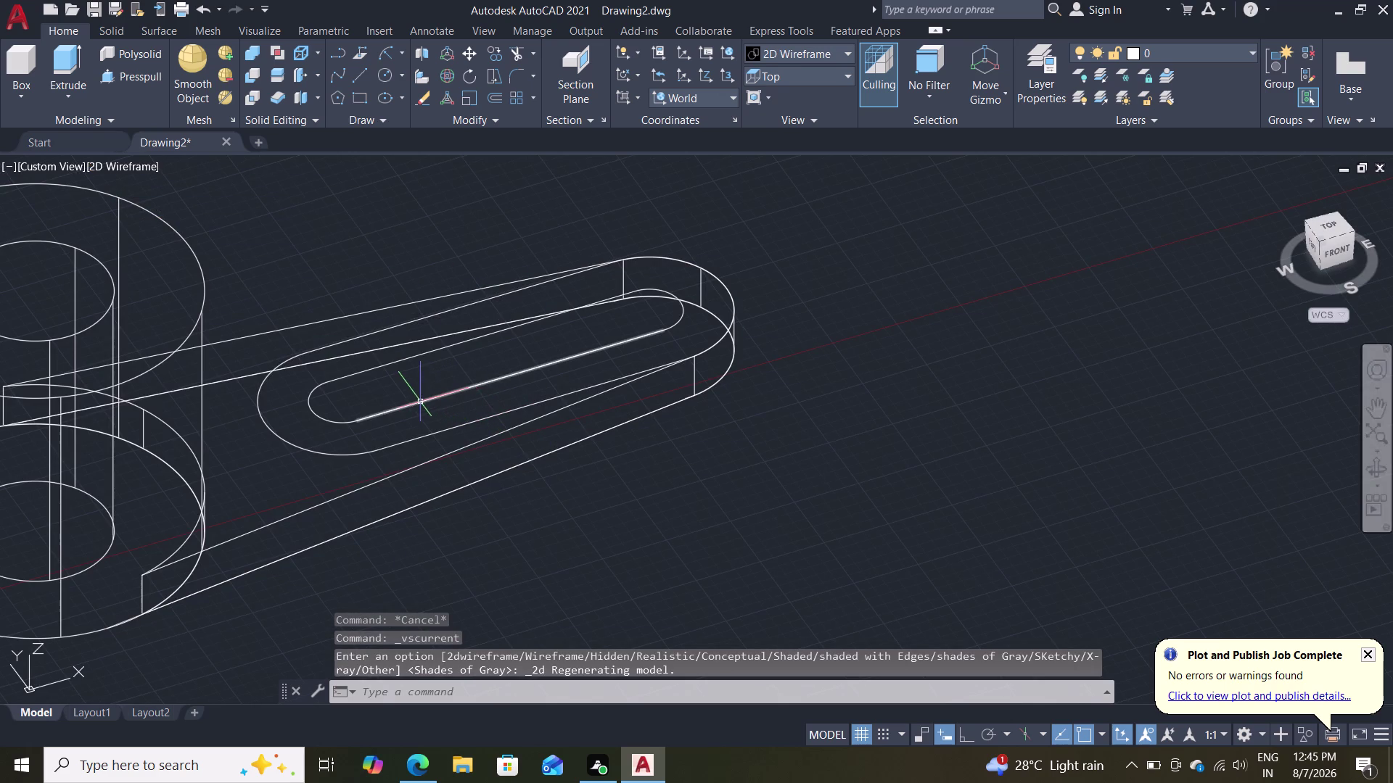
Select the inner slot's straight and curved edges plus the outer slot outline.
click(420, 402)
click(329, 415)
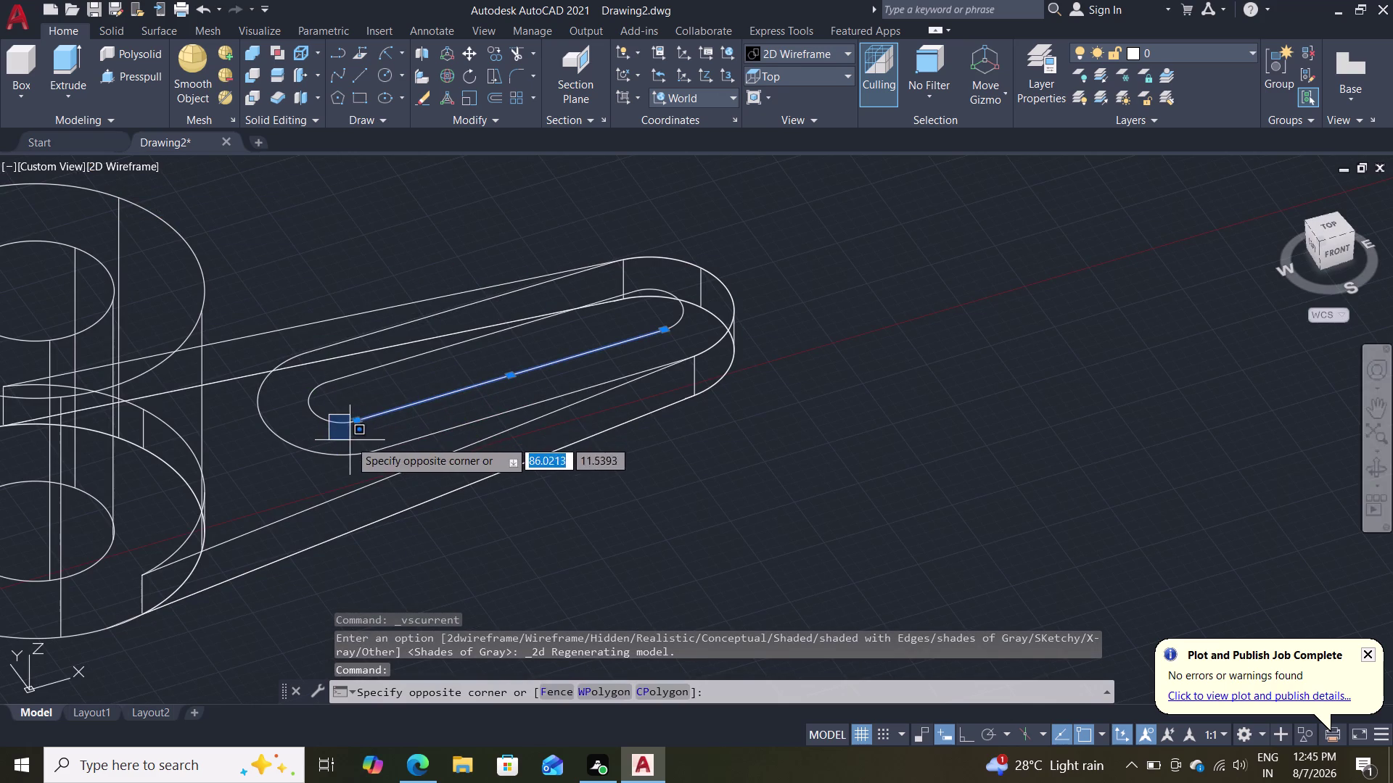
click(341, 421)
click(344, 424)
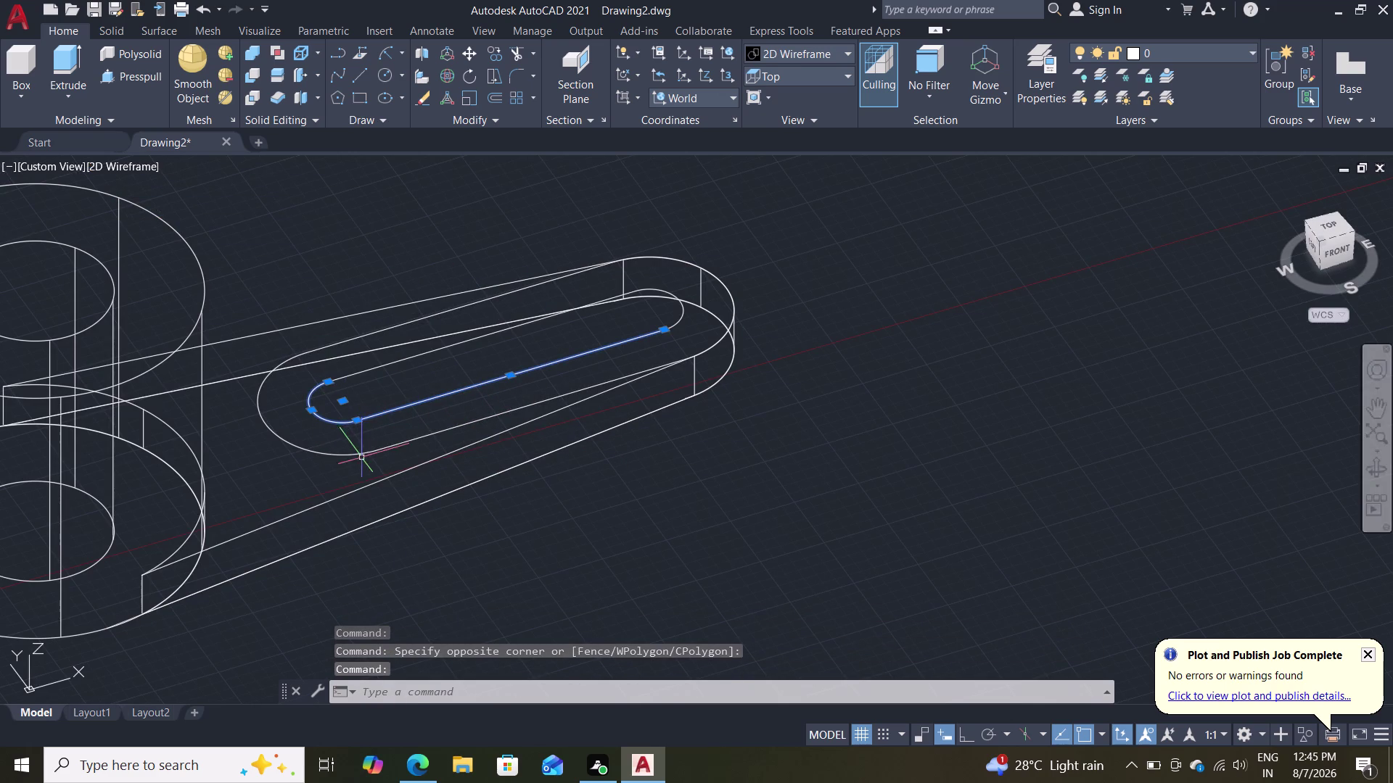
click(361, 458)
click(368, 372)
click(368, 372)
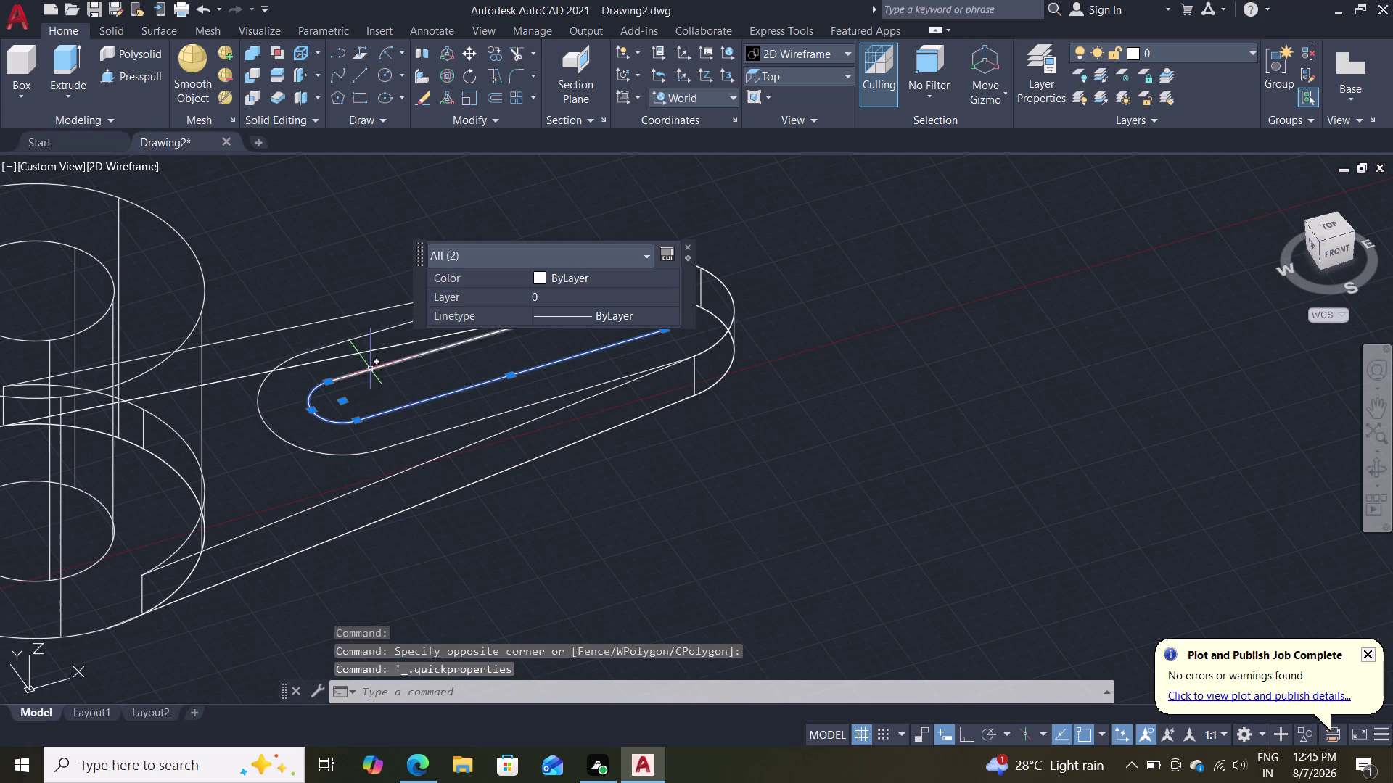
click(402, 442)
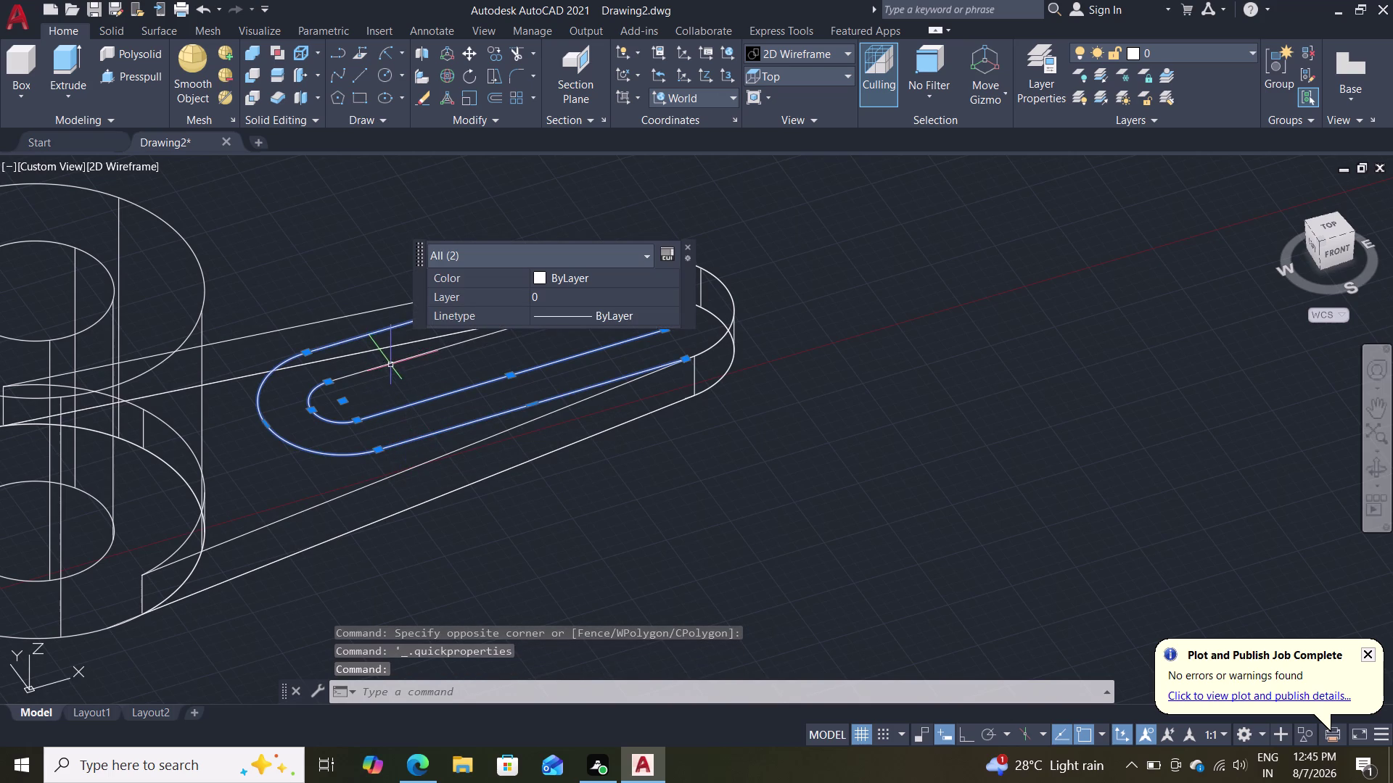
click(385, 364)
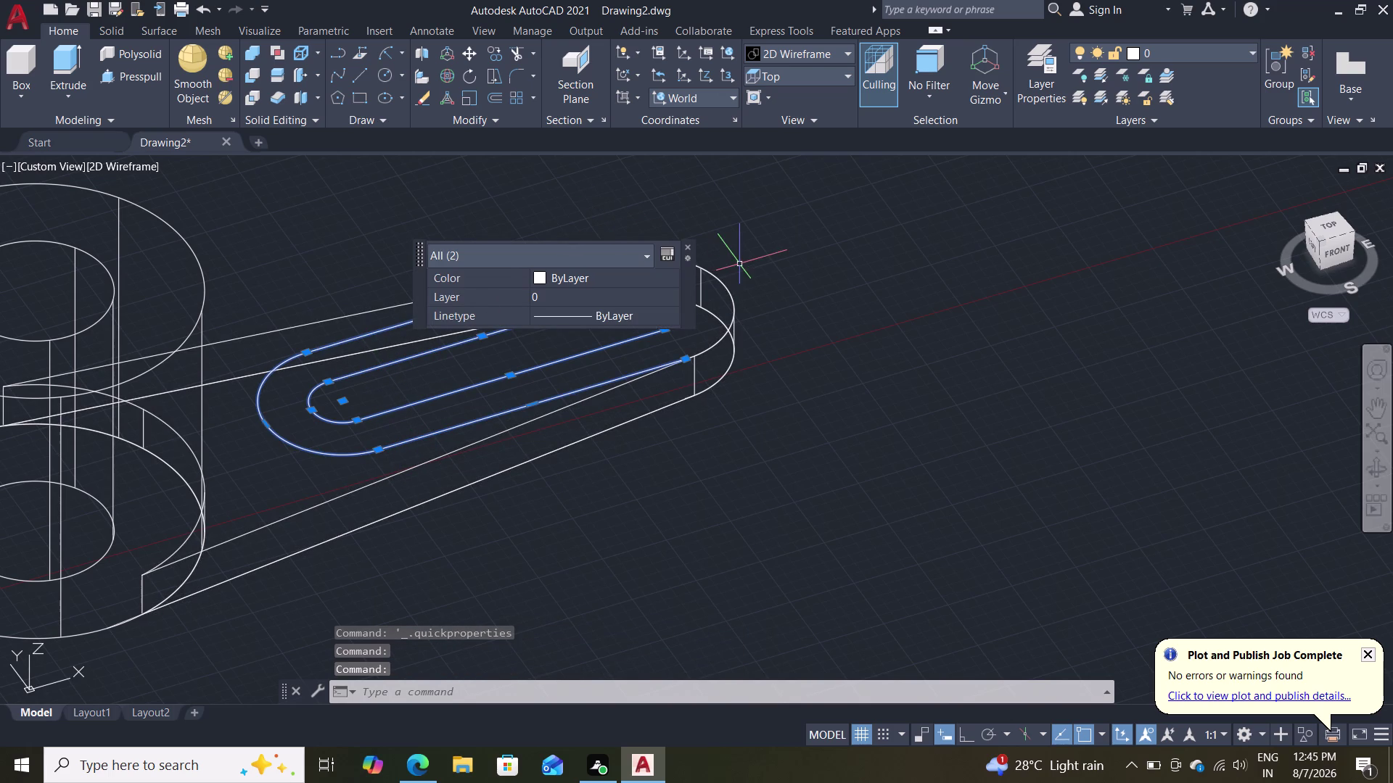
Attempt a window selection around the arm's end edges, then clear it.
click(684, 243)
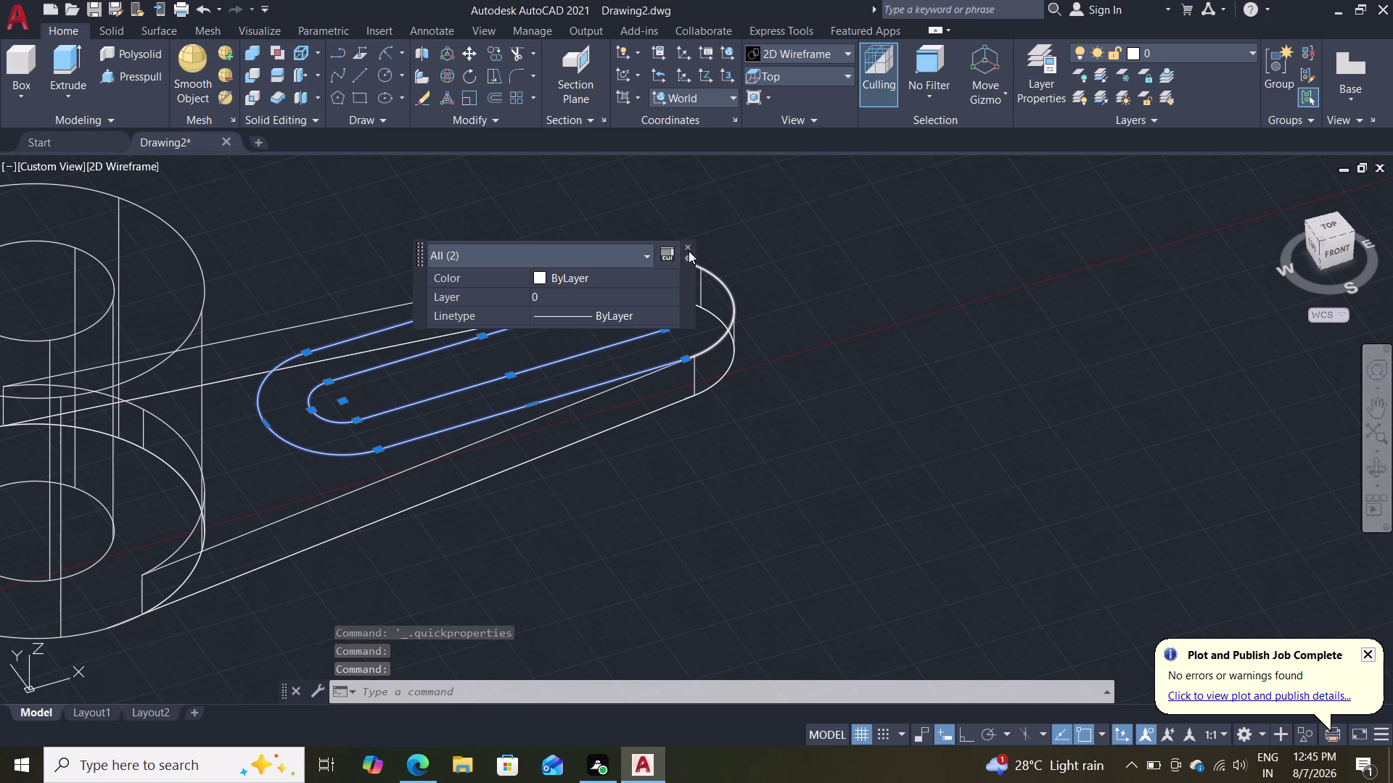
click(683, 242)
click(684, 244)
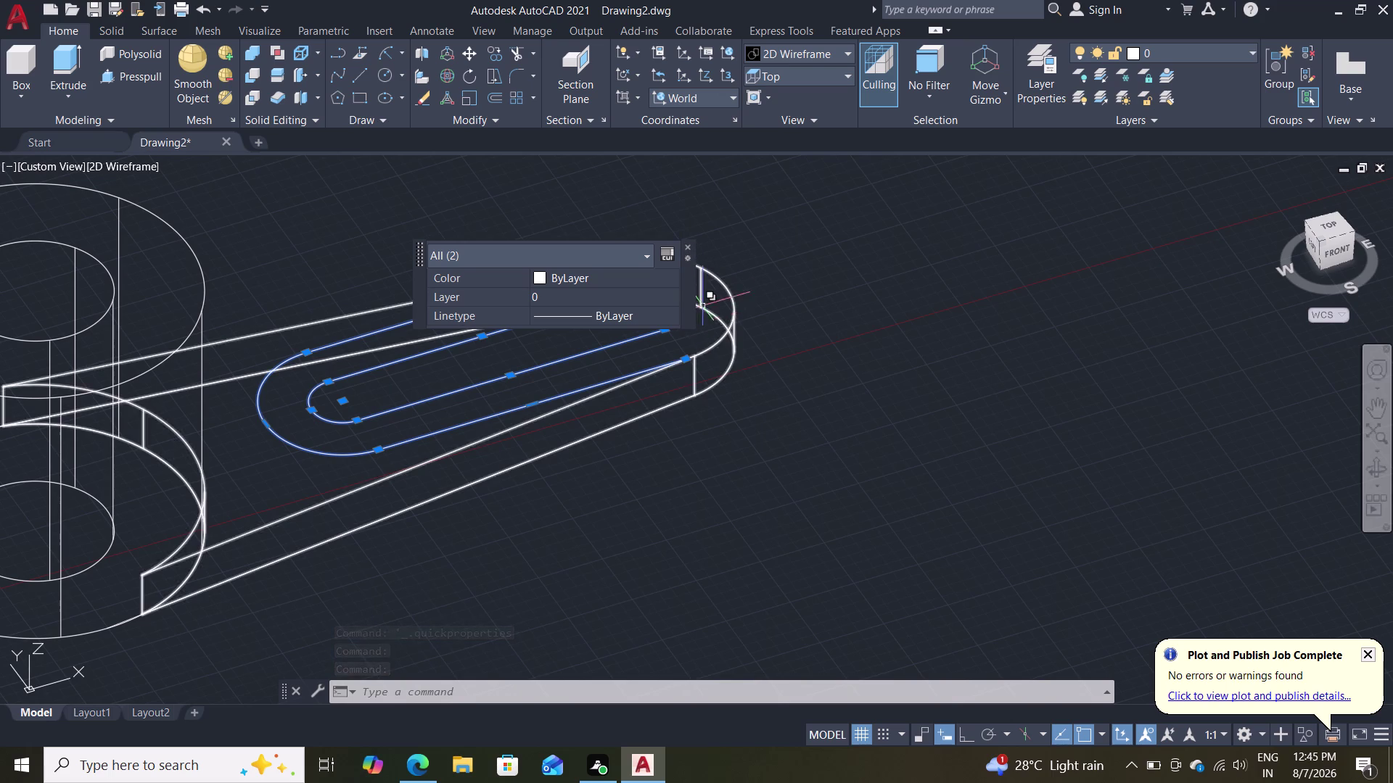
double_click(686, 246)
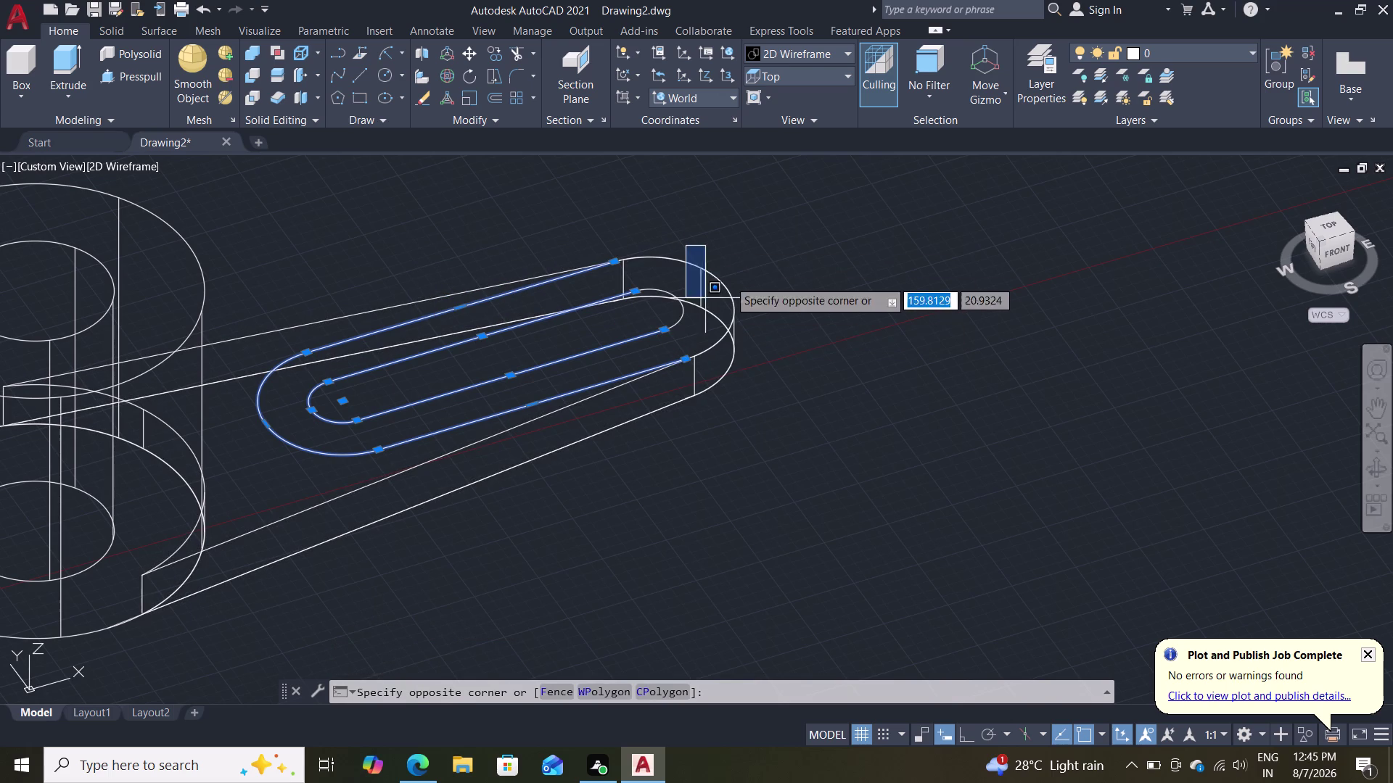
click(675, 313)
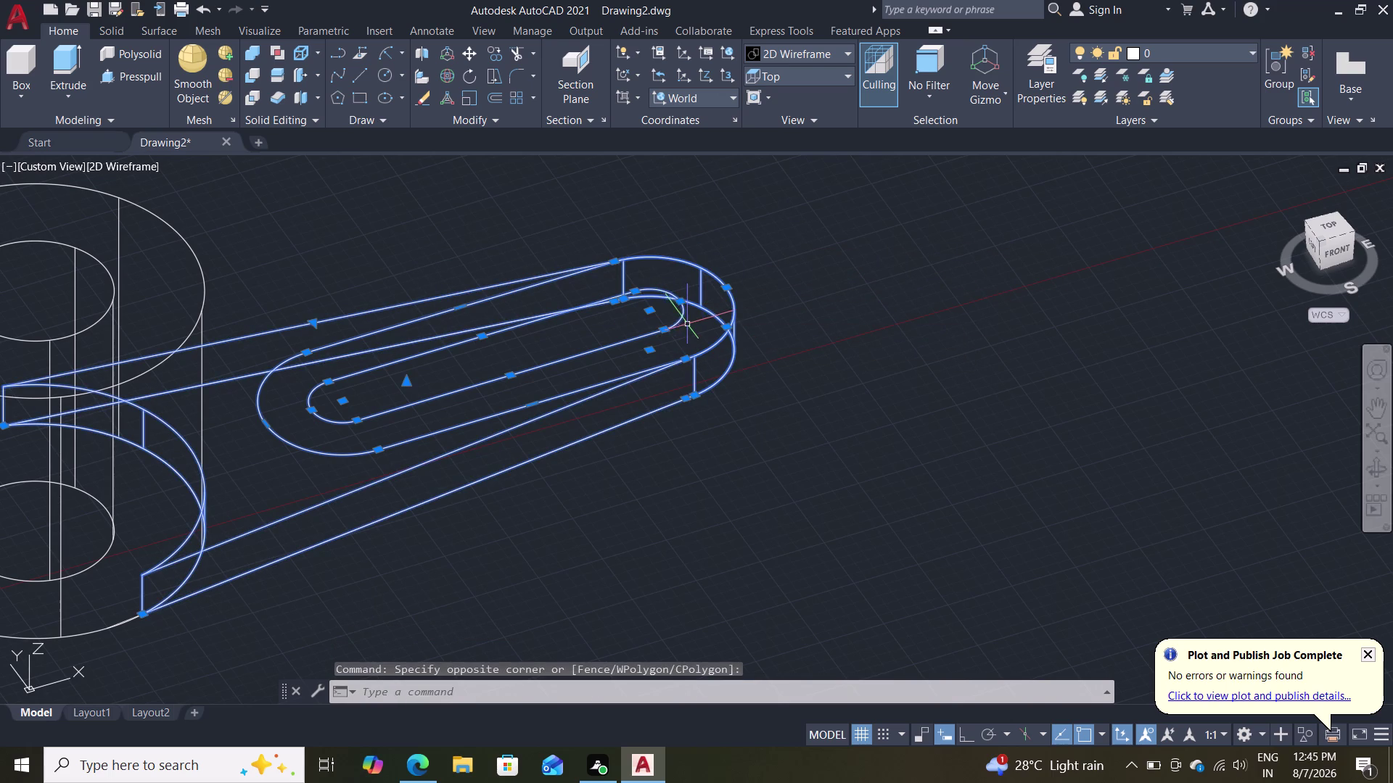
key(Escape)
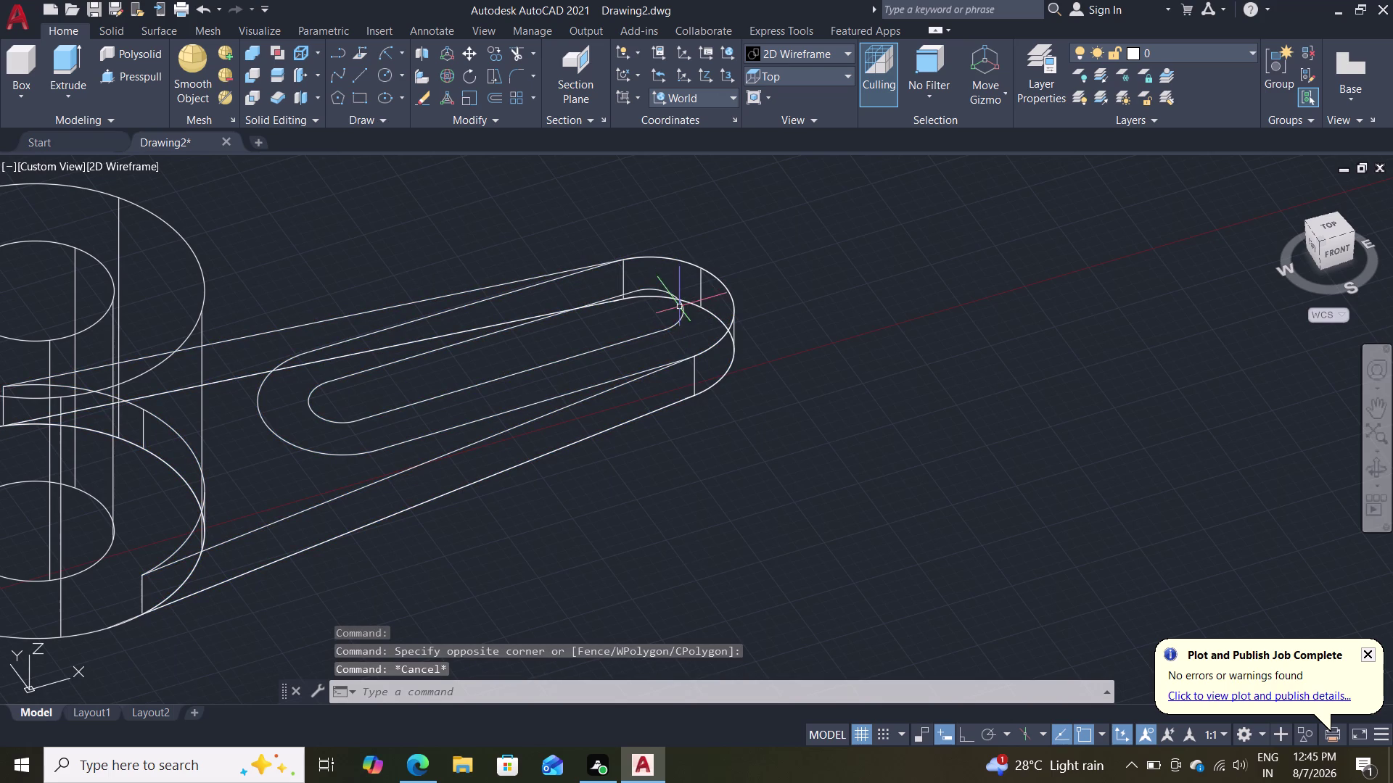
Pick the slot outline's rounded end and both long edges.
click(676, 308)
click(684, 321)
click(675, 327)
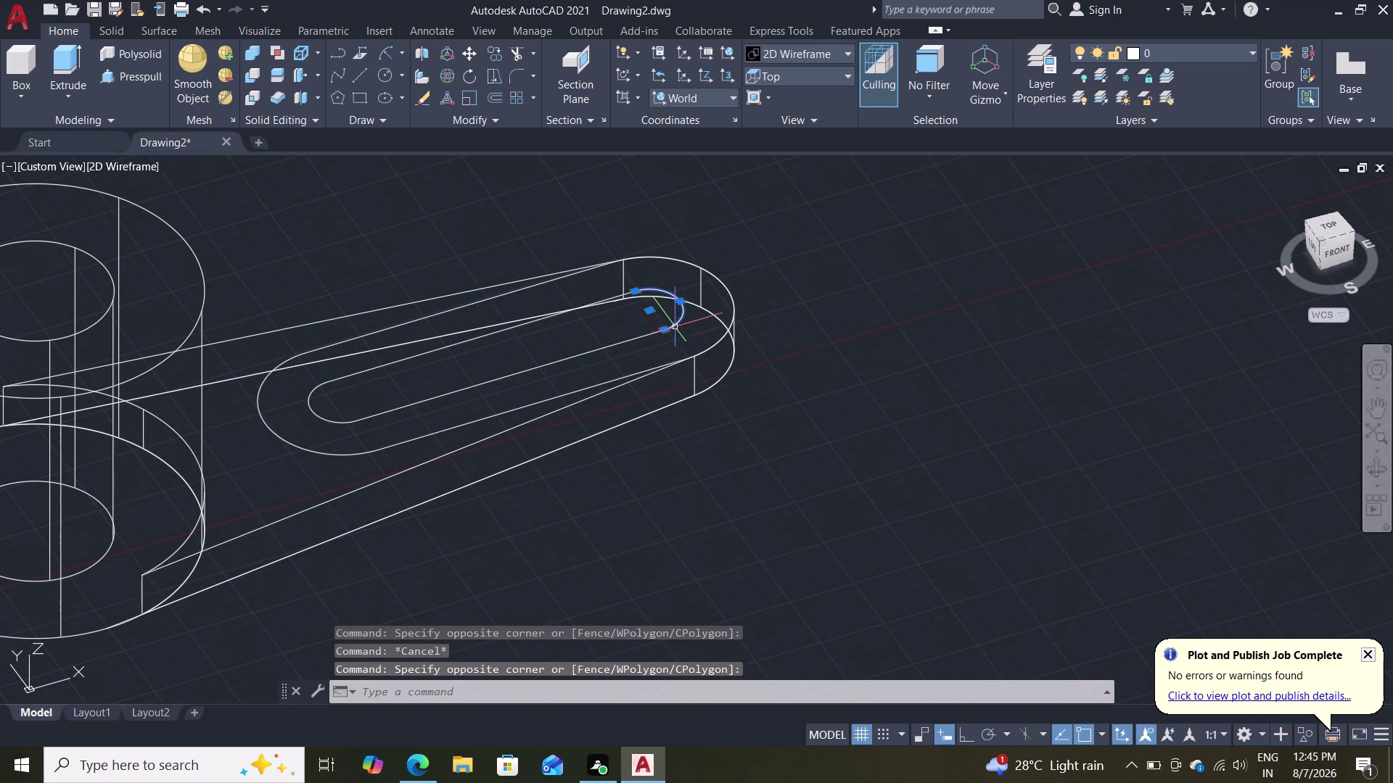
click(631, 336)
click(634, 343)
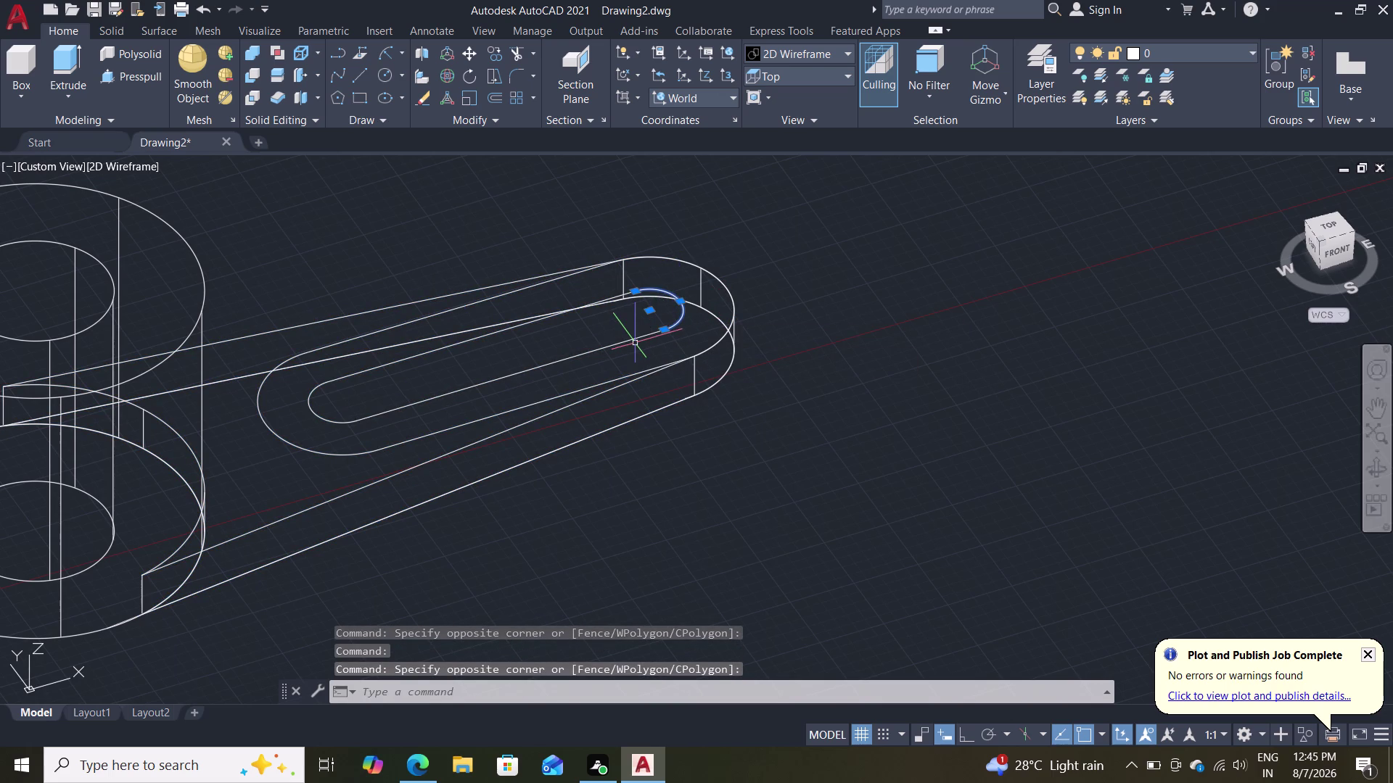
click(627, 341)
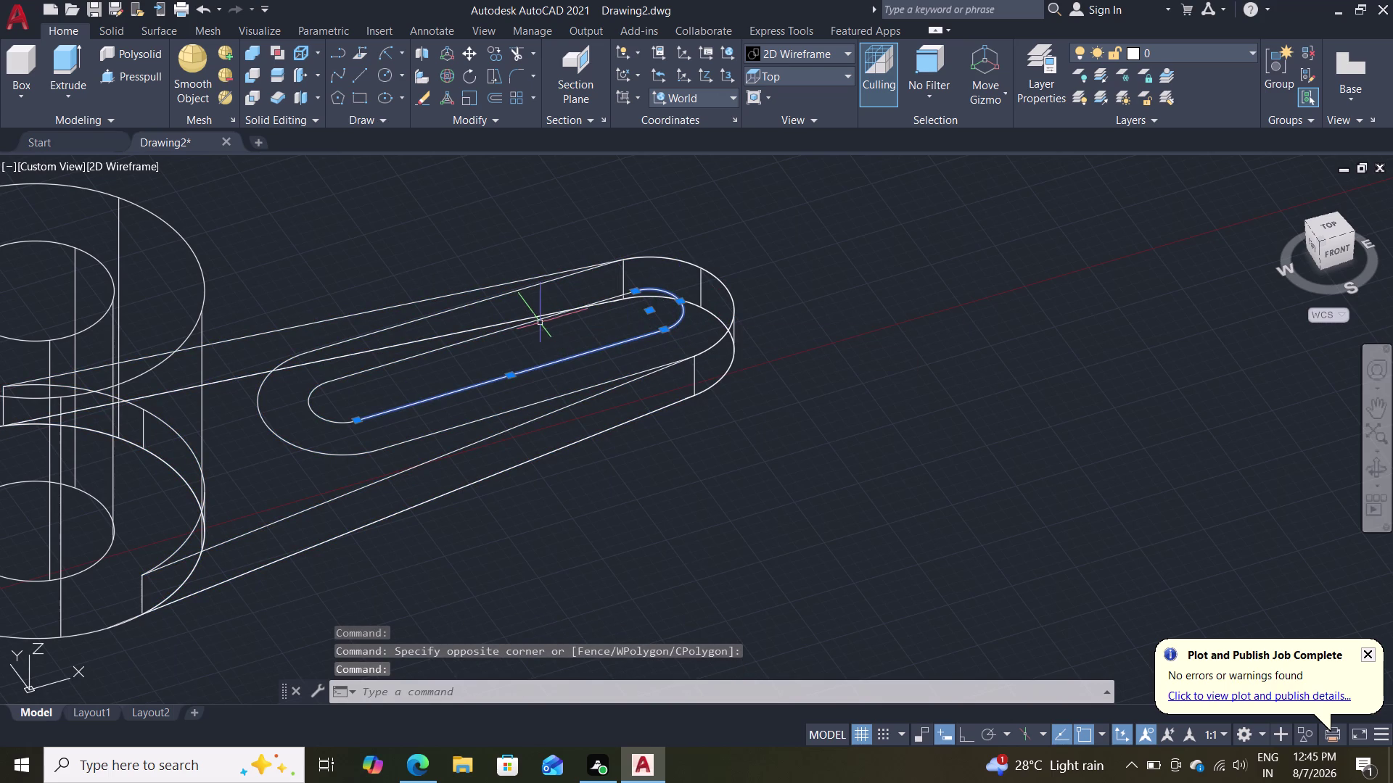
click(540, 322)
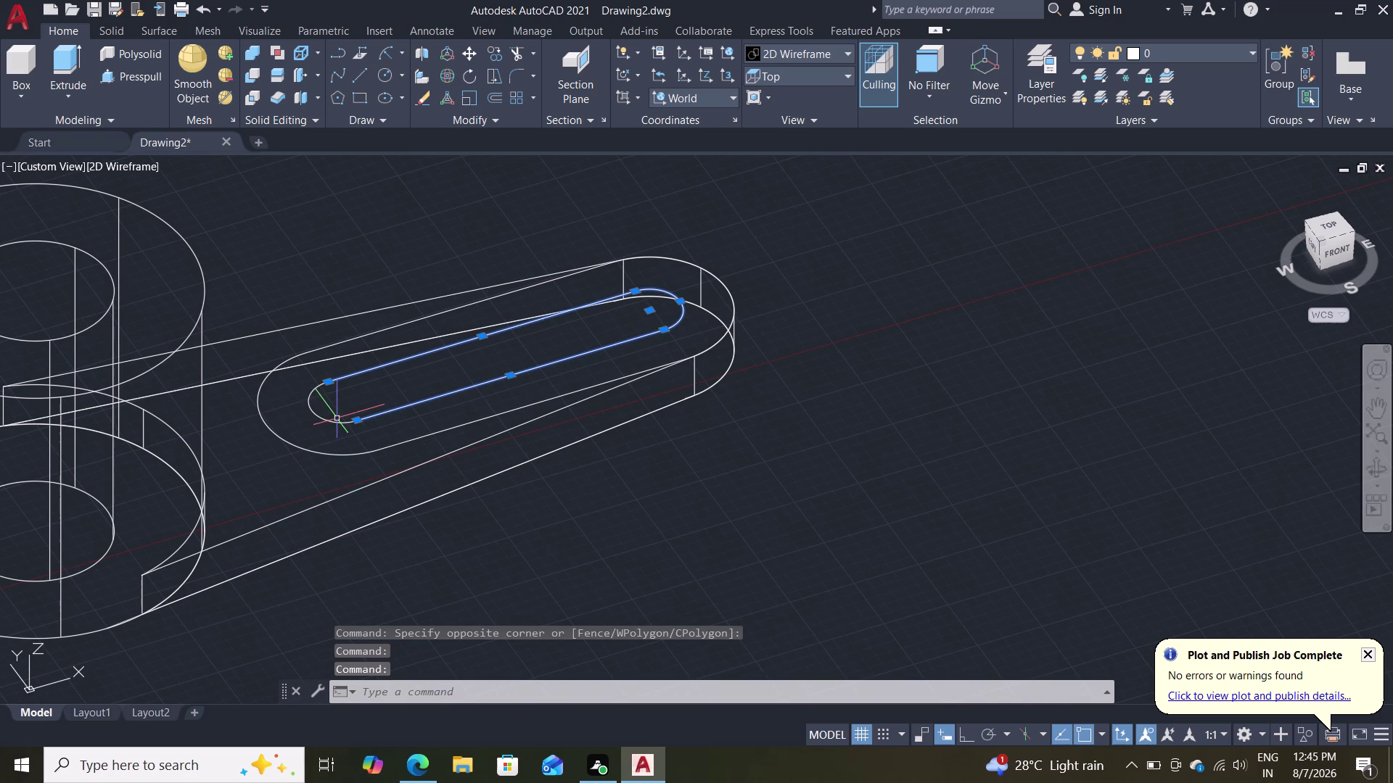
Add the slot's remaining rounded end and the arm end's outer rounded outline edges.
click(335, 421)
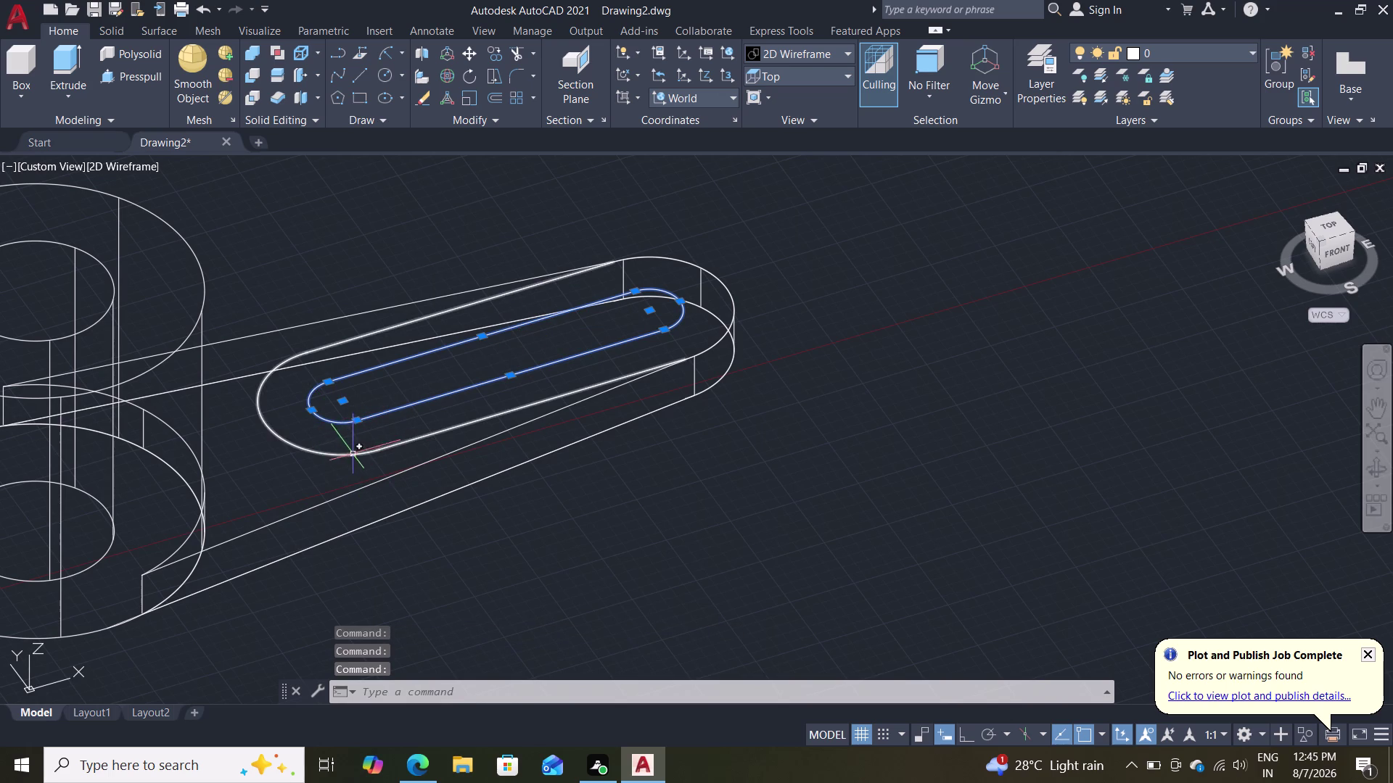
click(352, 454)
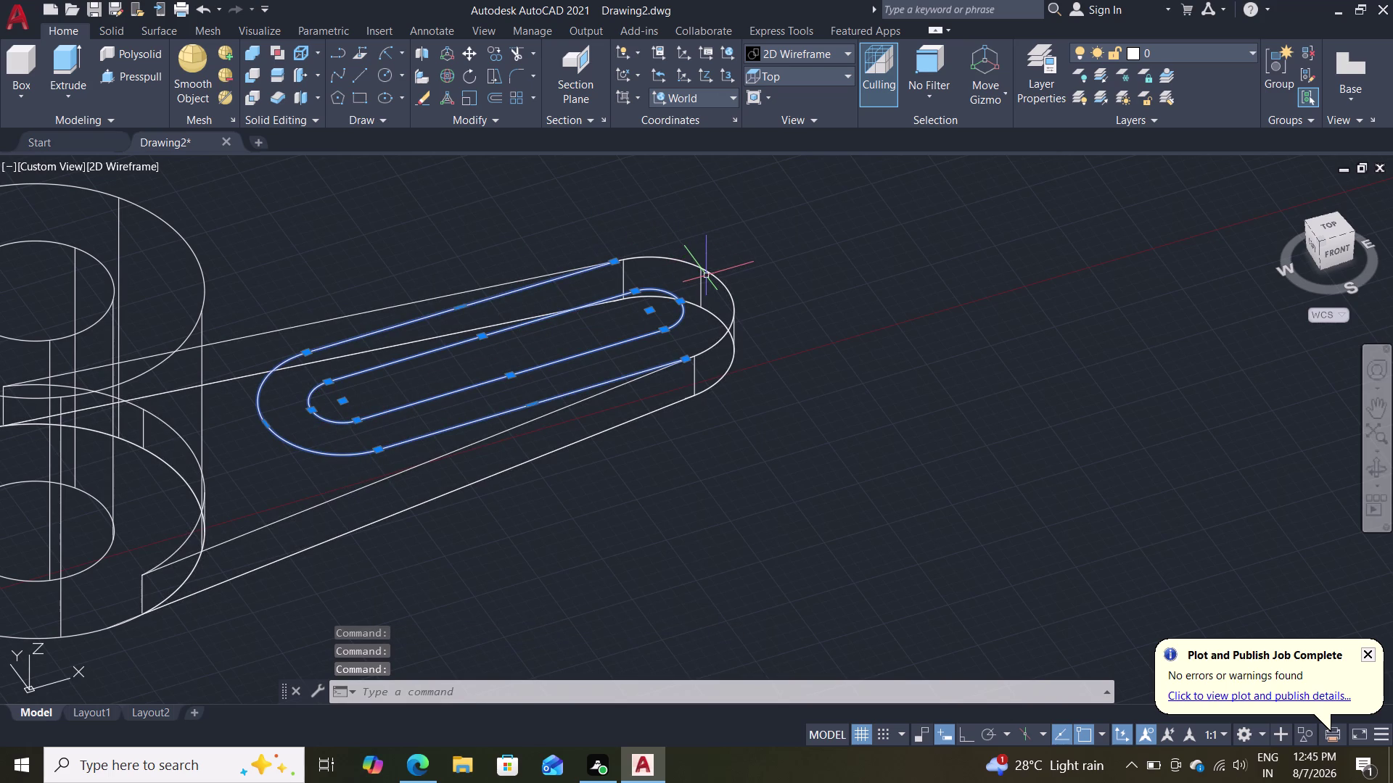
click(708, 274)
click(812, 344)
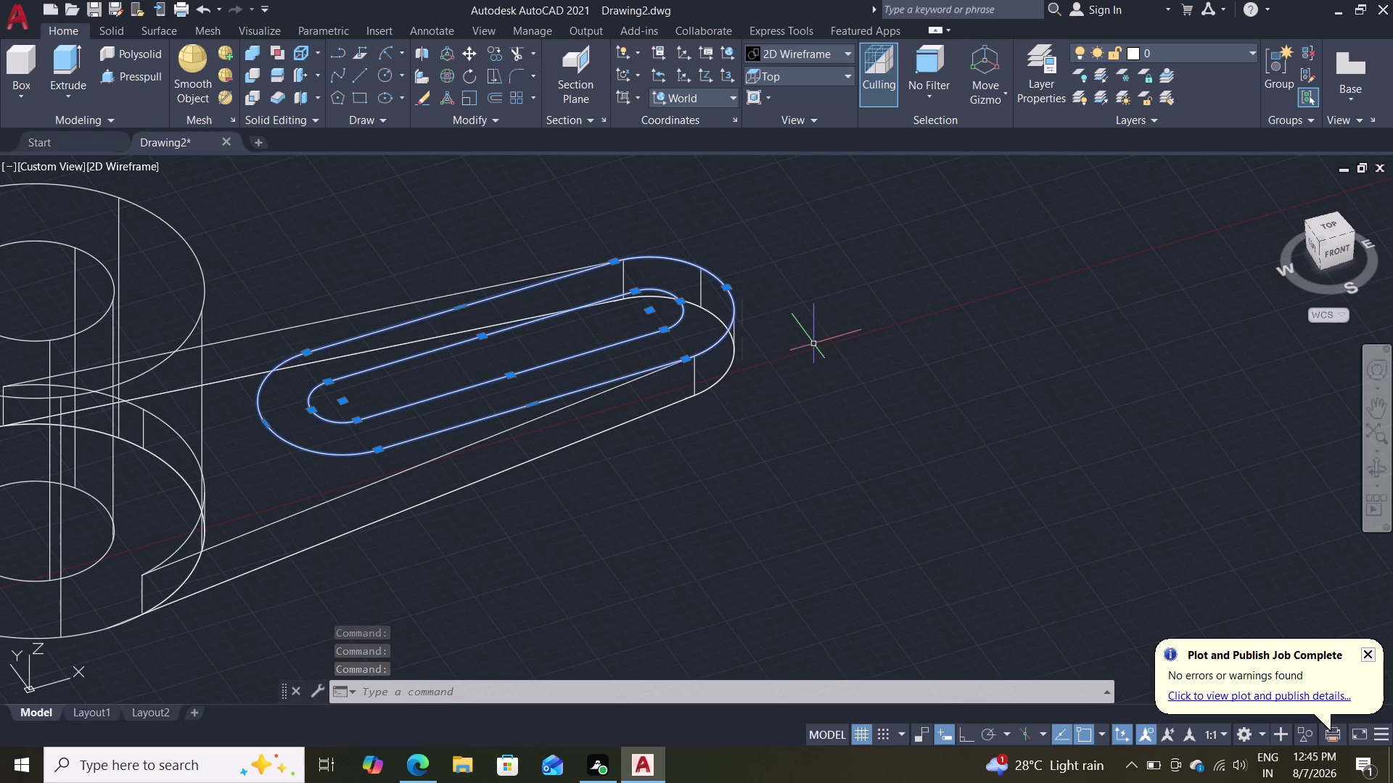
click(494, 47)
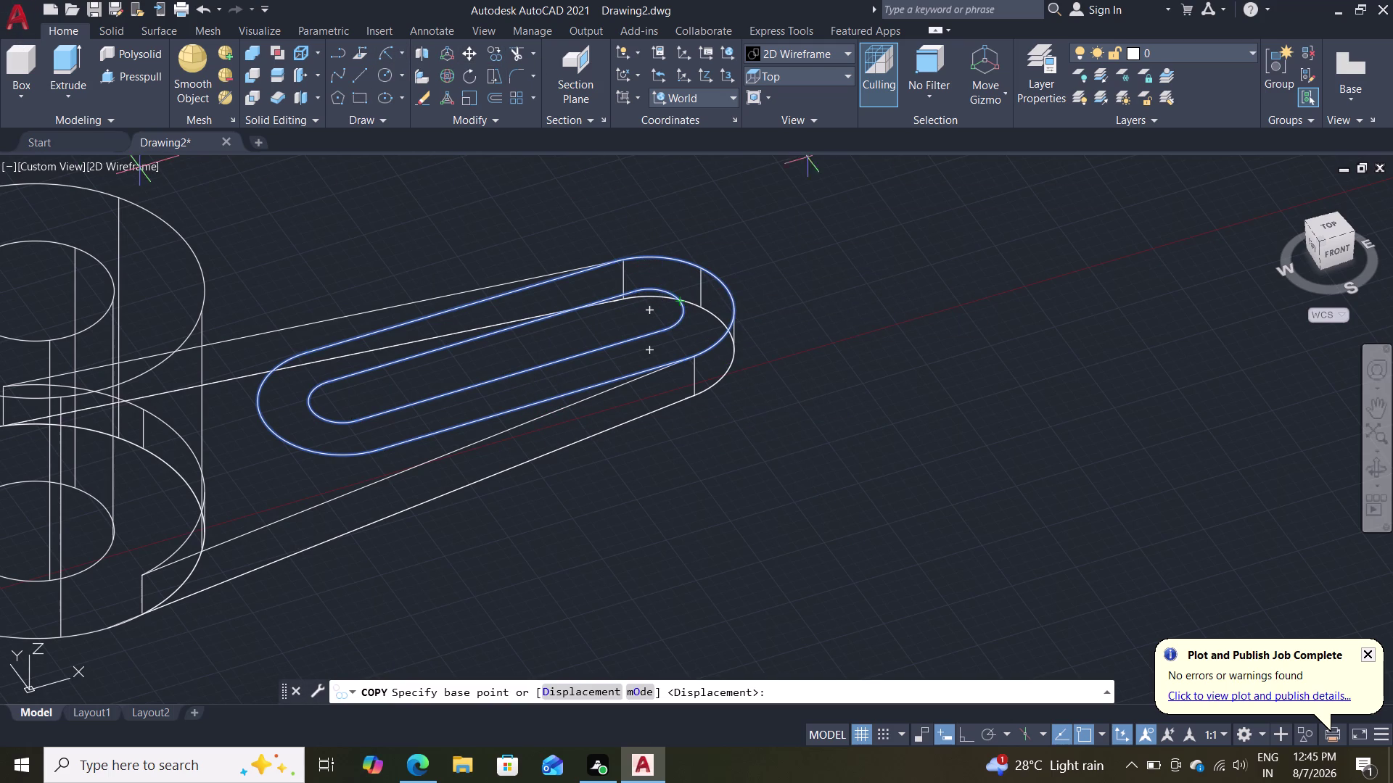
Copy both selected outlines 15 units from a base point at the slot end.
double_click(681, 300)
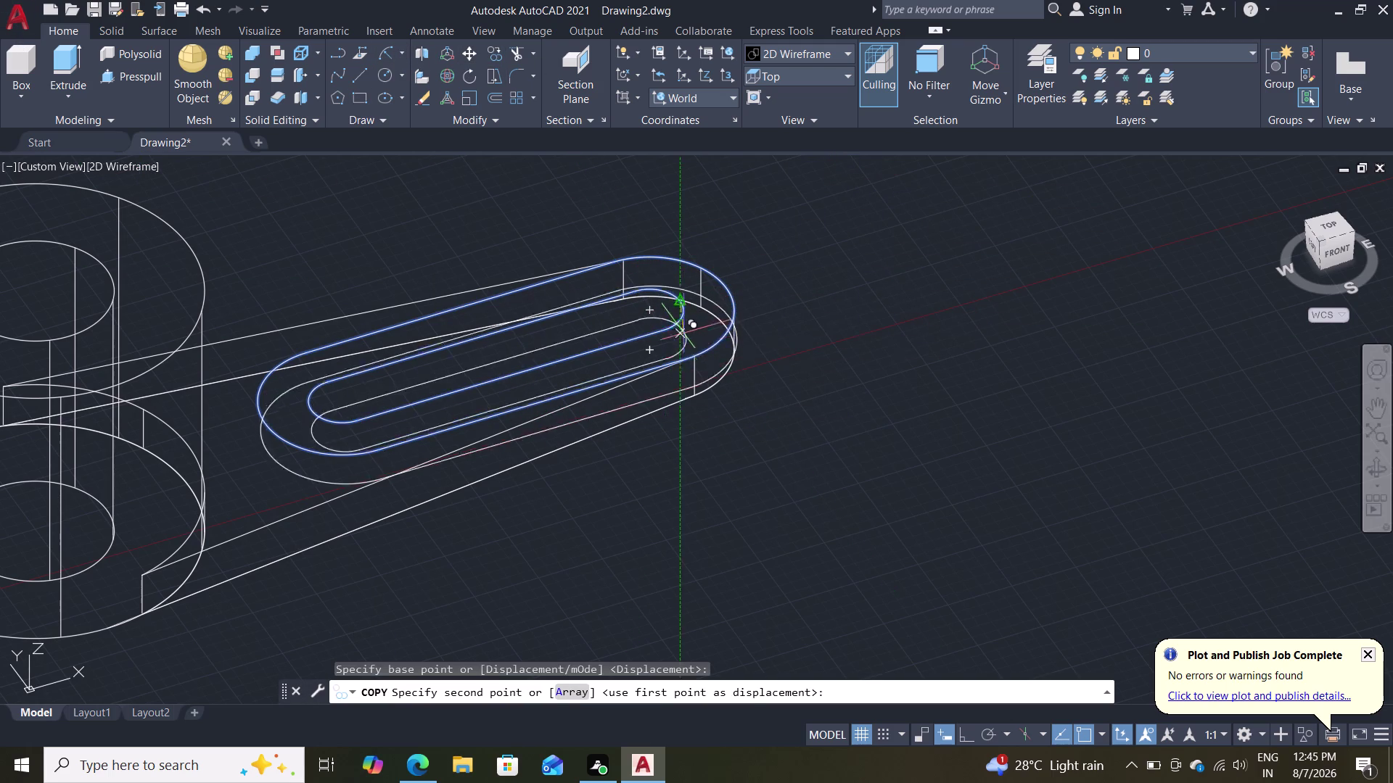
text(1)
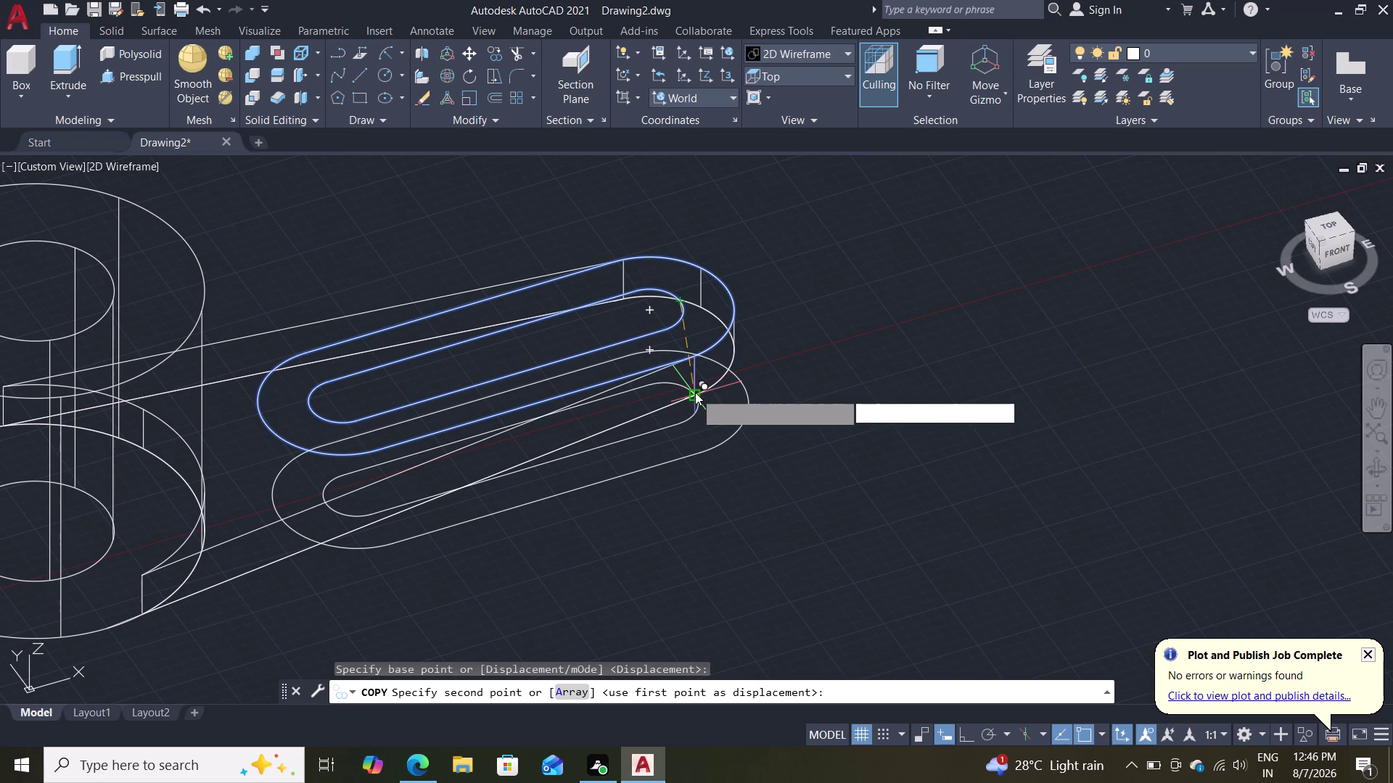
text(5)
key(Return)
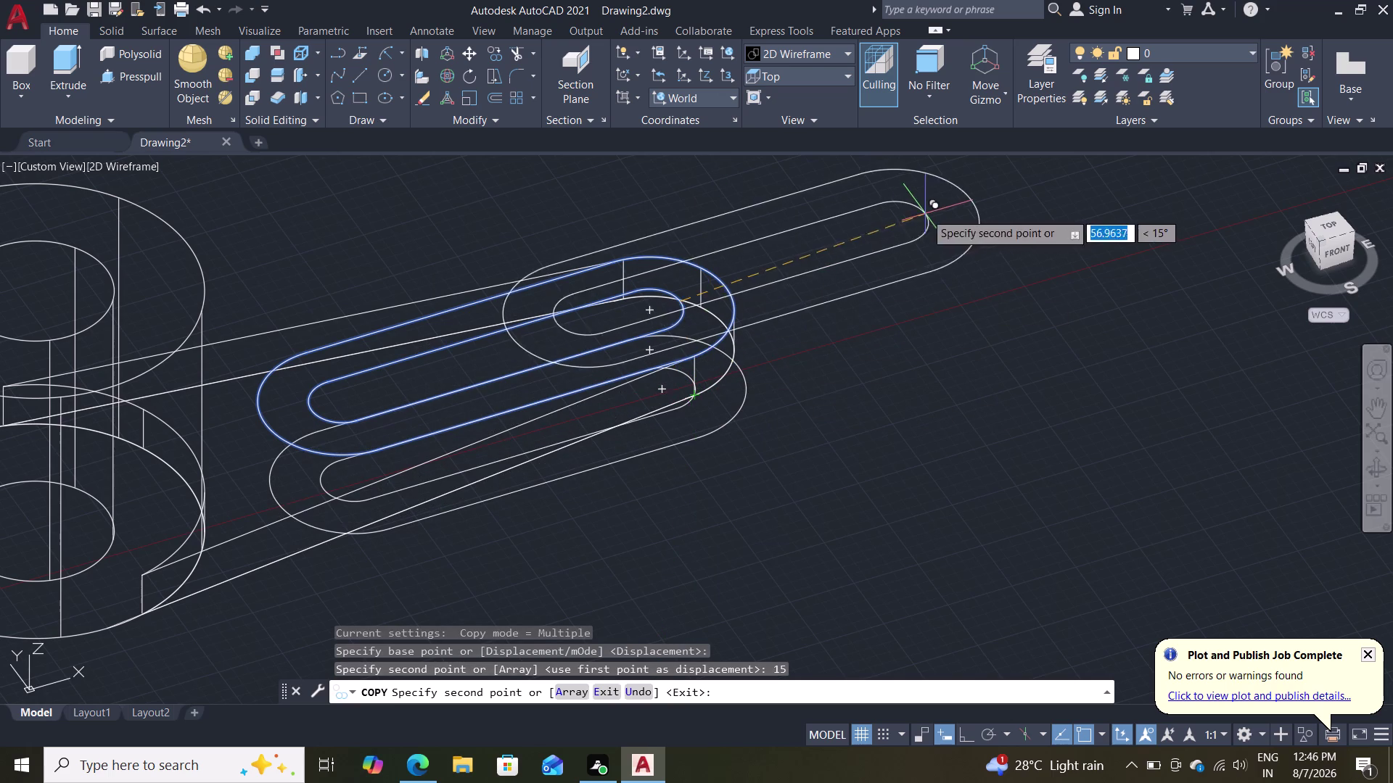
key(Return)
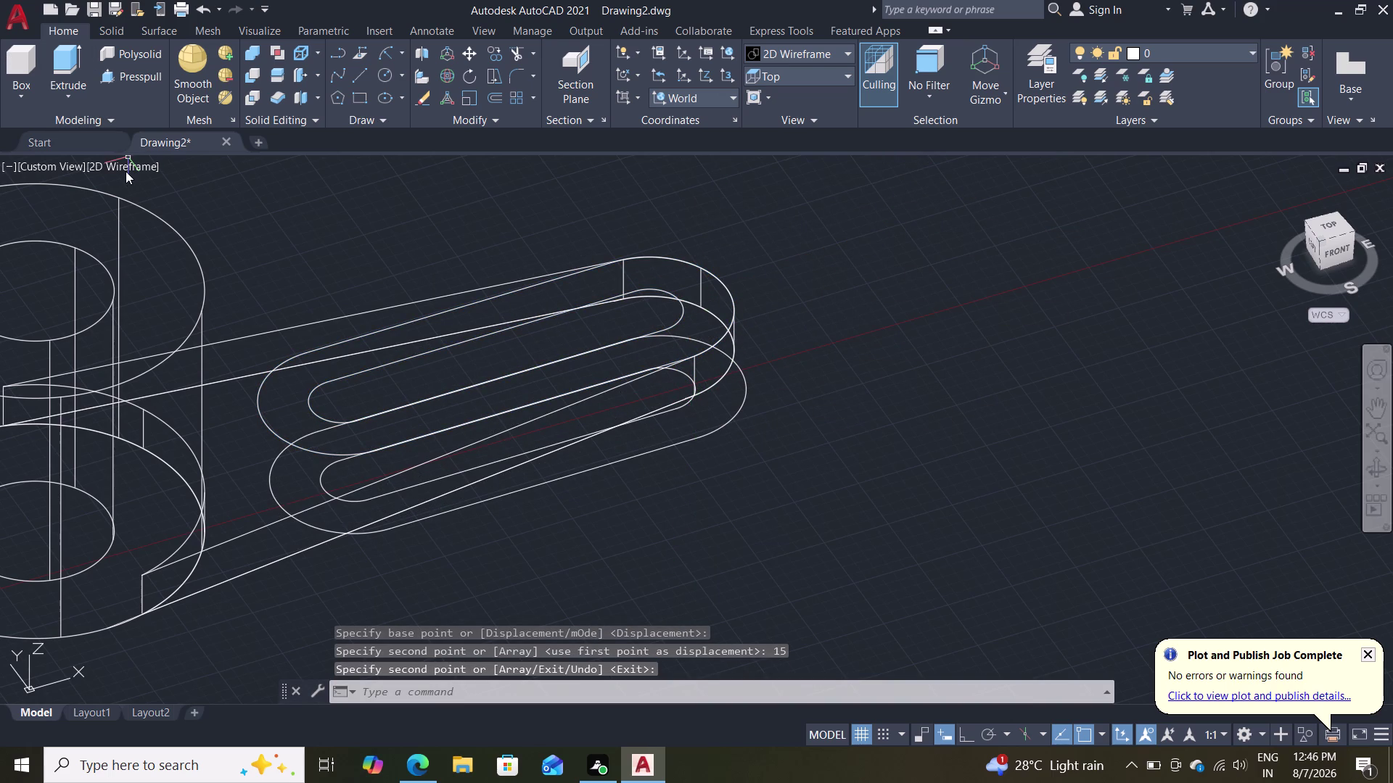
click(126, 171)
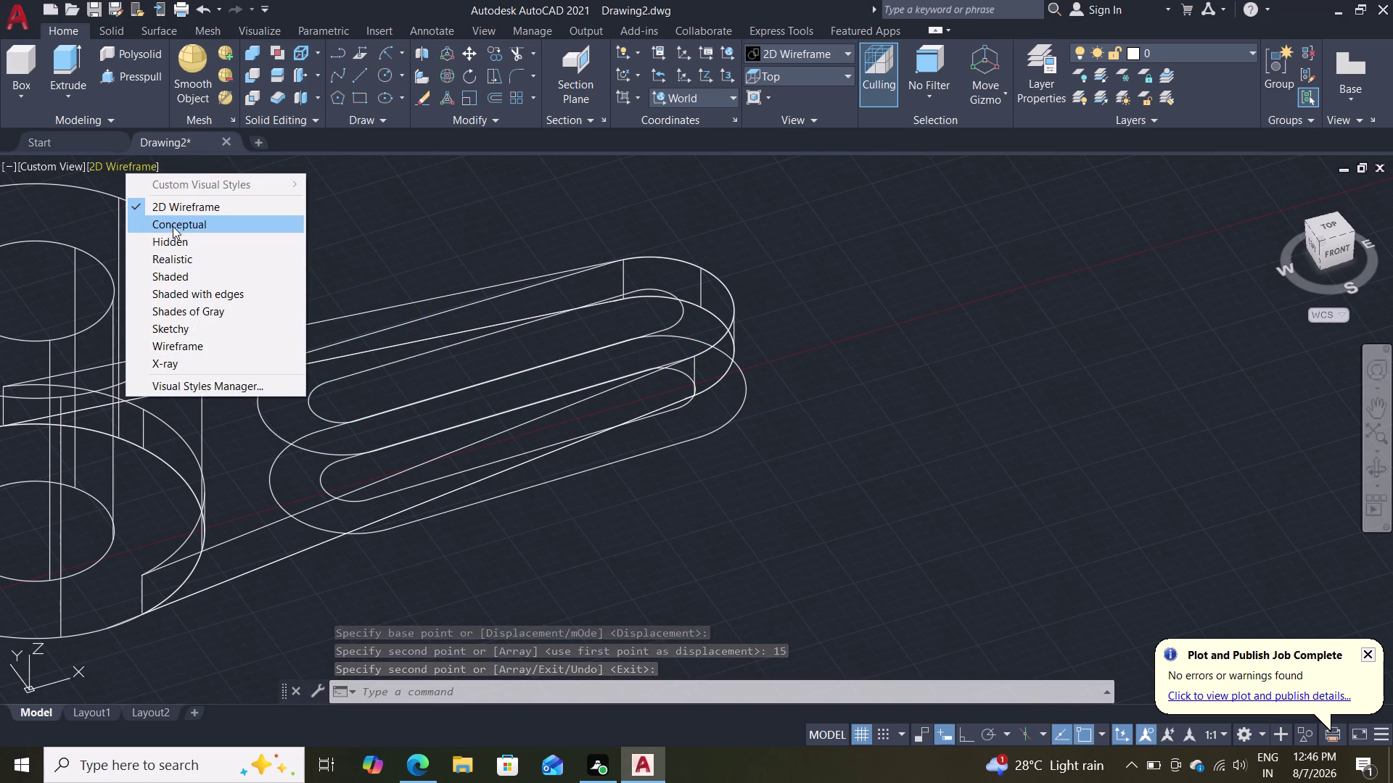
click(121, 72)
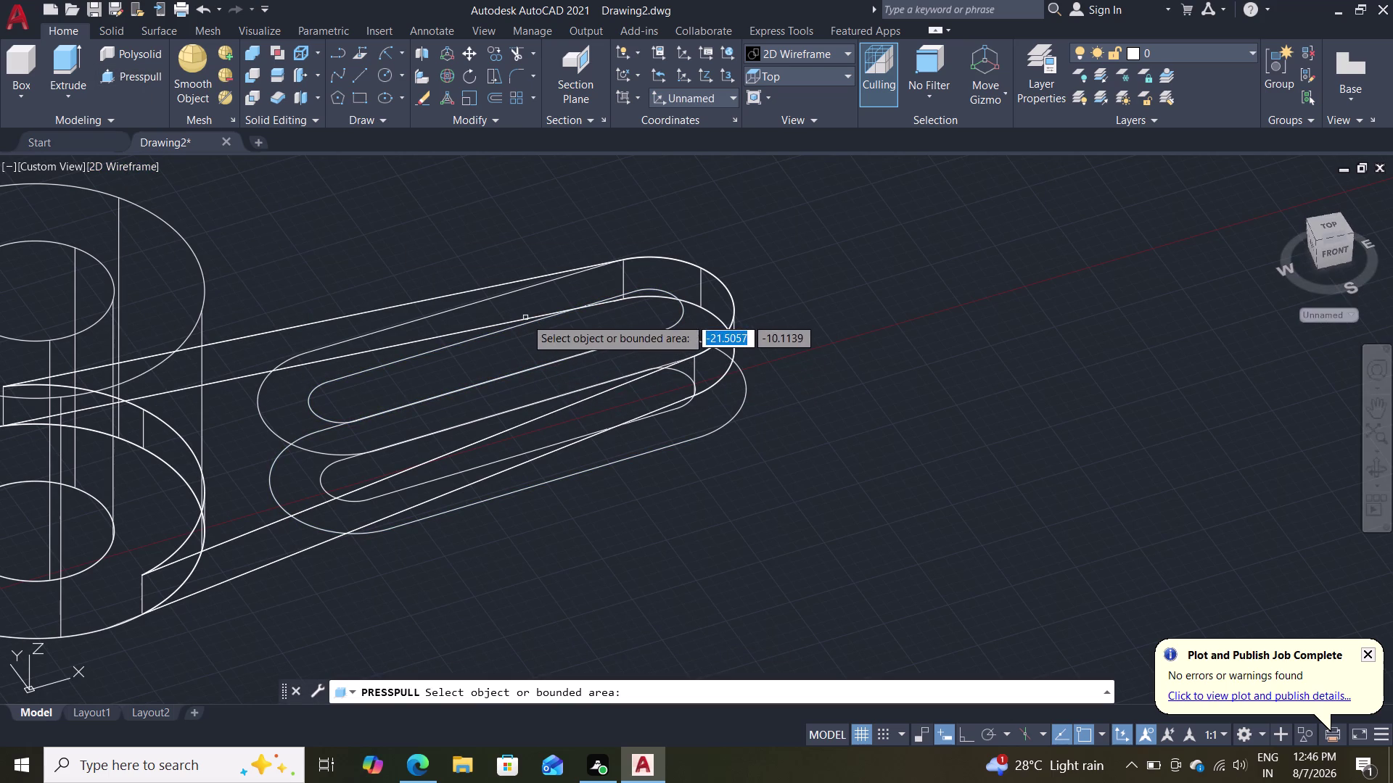
Press-pull the region between the outer outline and slot up 3 units, then orbit to inspect the rim.
click(716, 306)
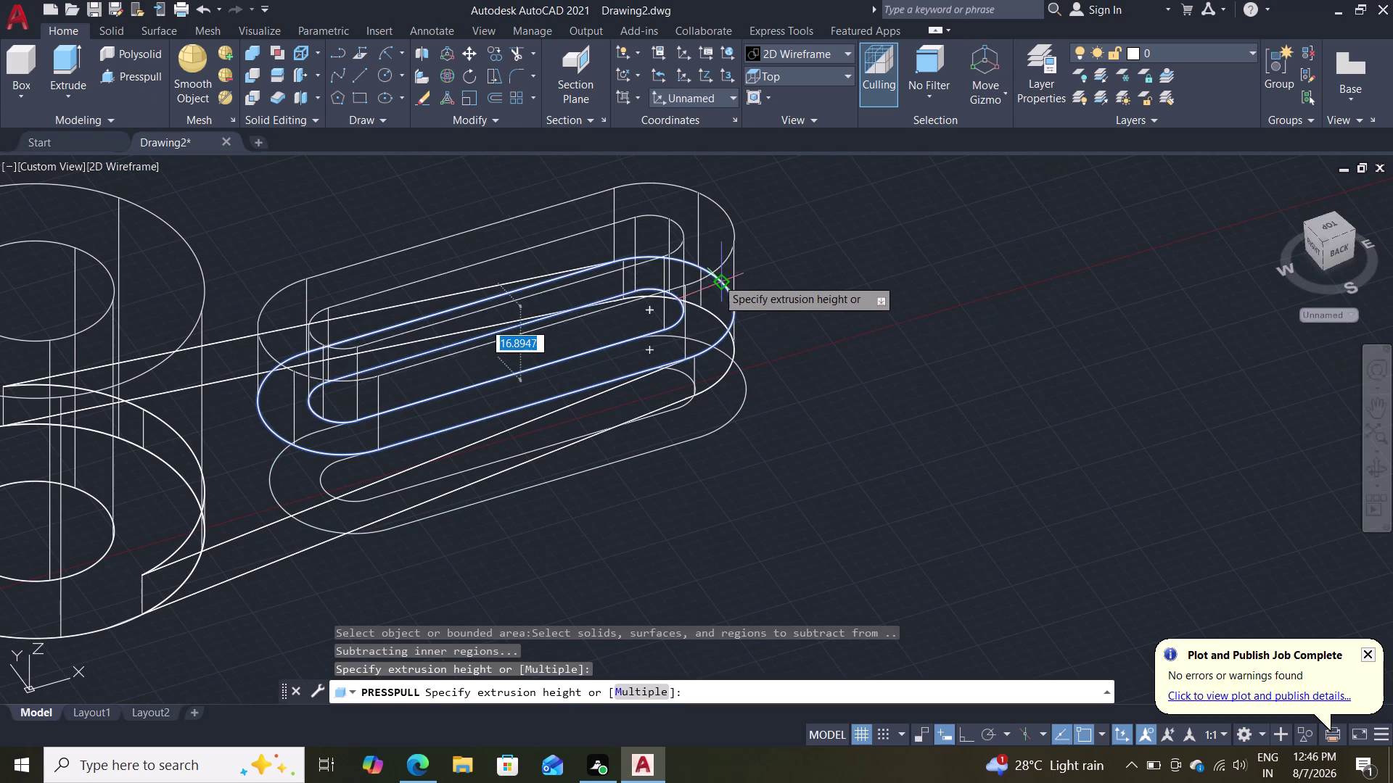
key(3)
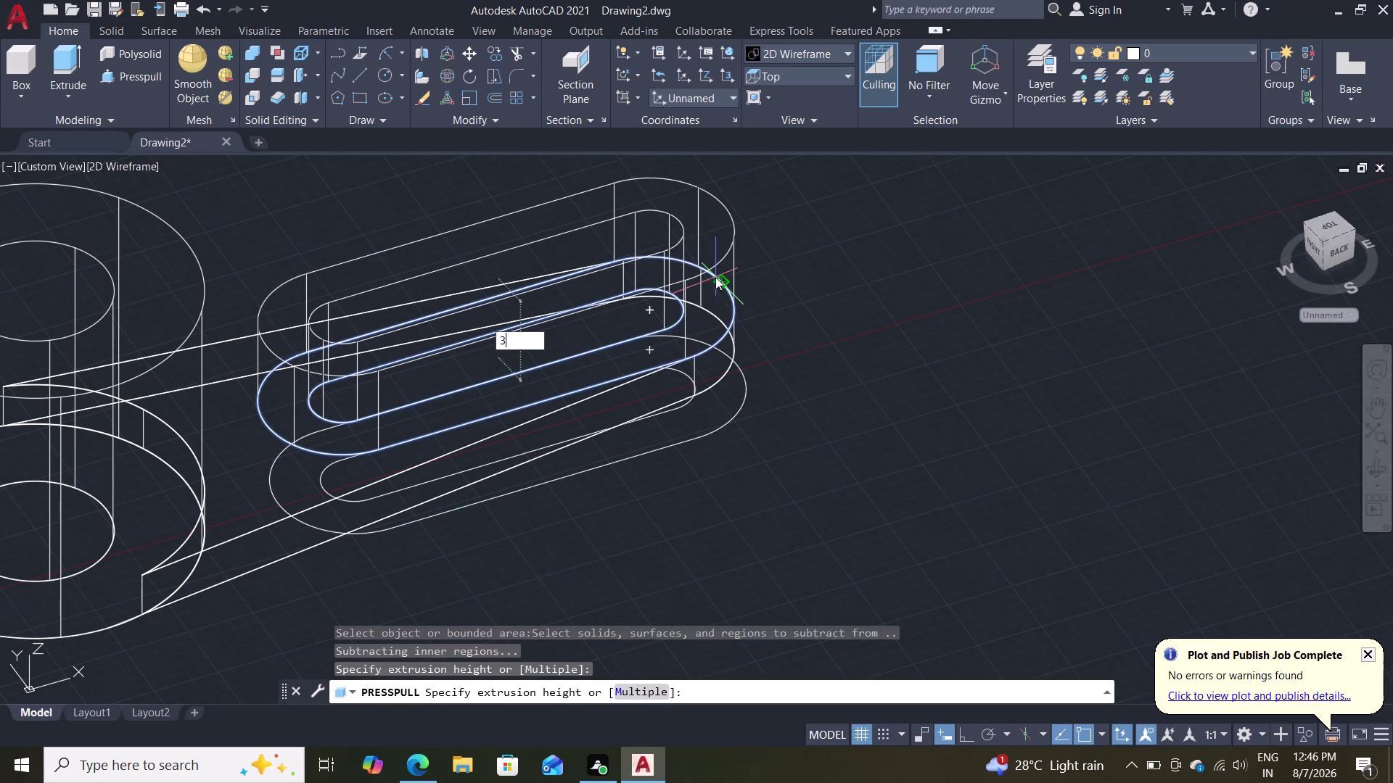
key(Return)
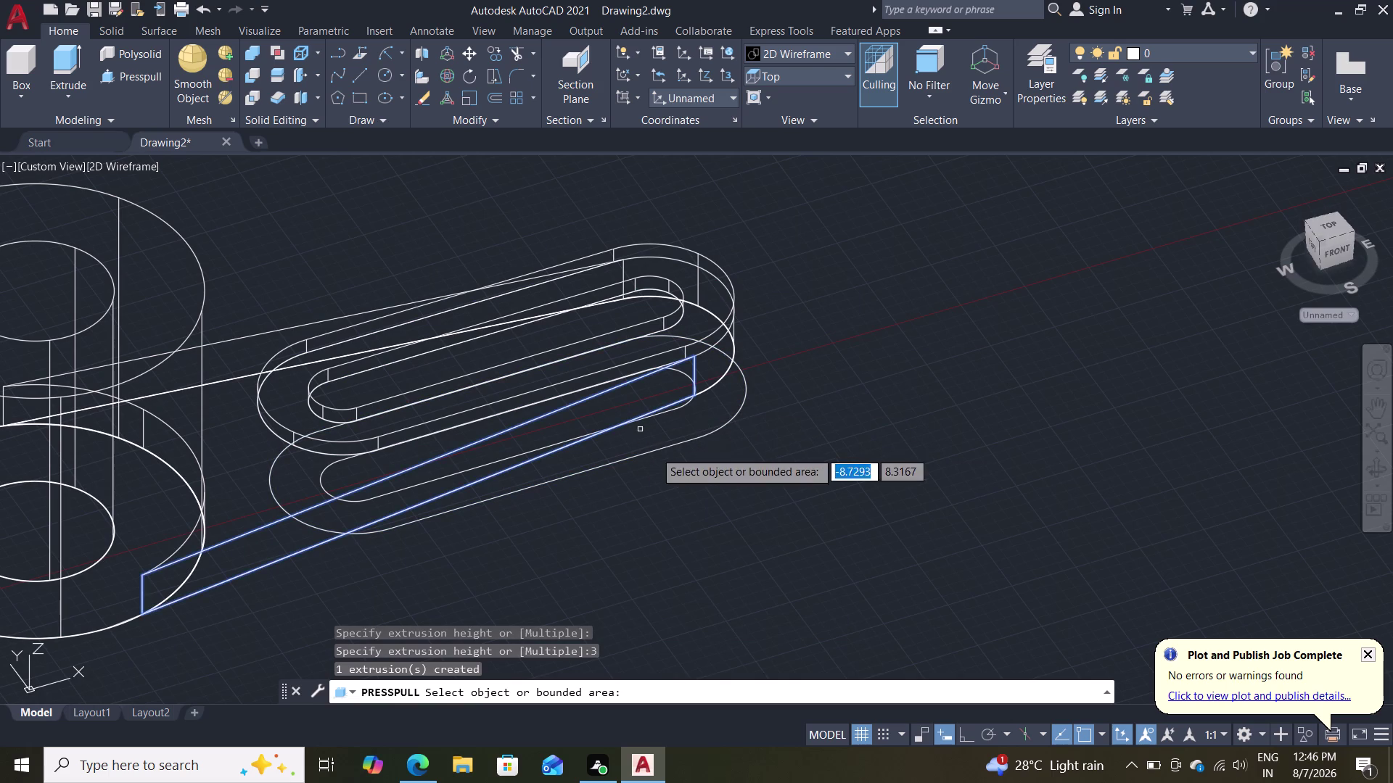
middle_drag(689, 496, 660, 363)
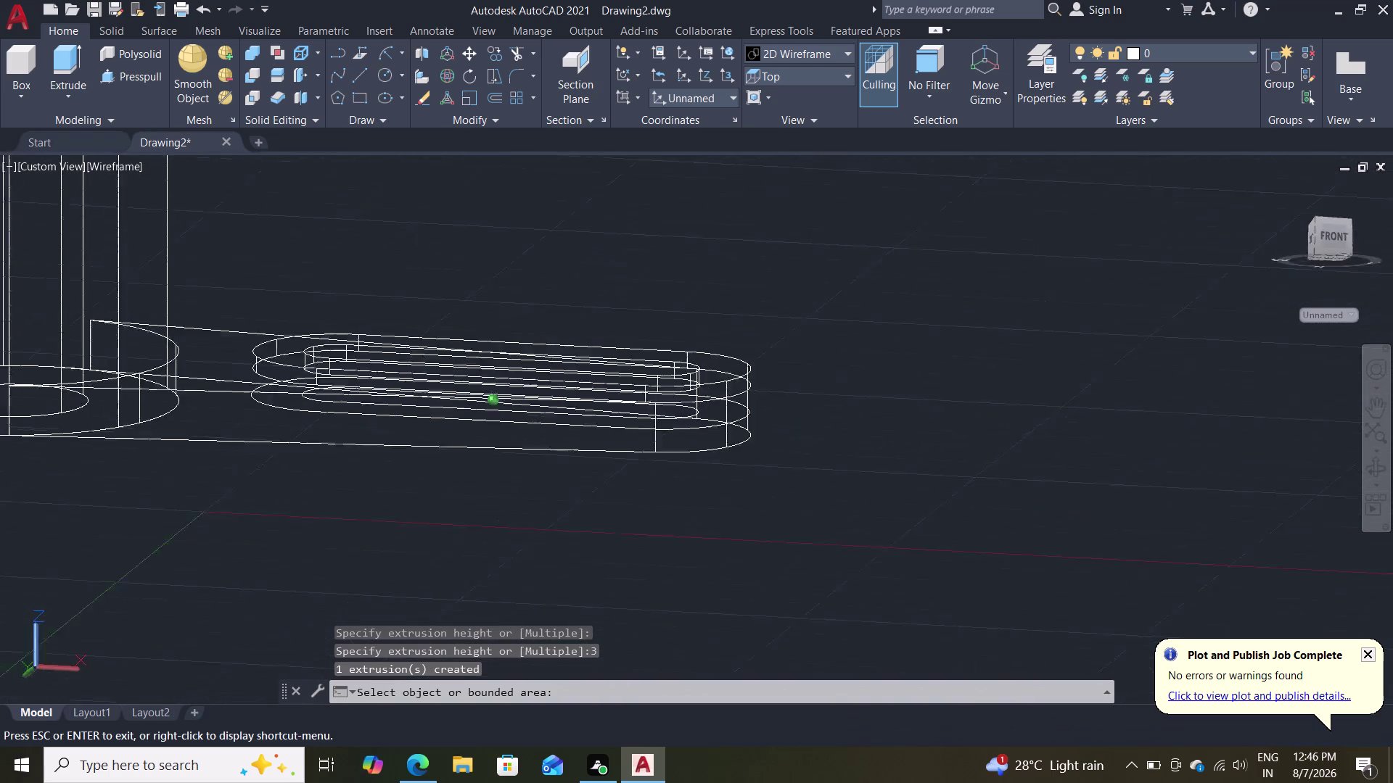
middle_drag(660, 363, 633, 219)
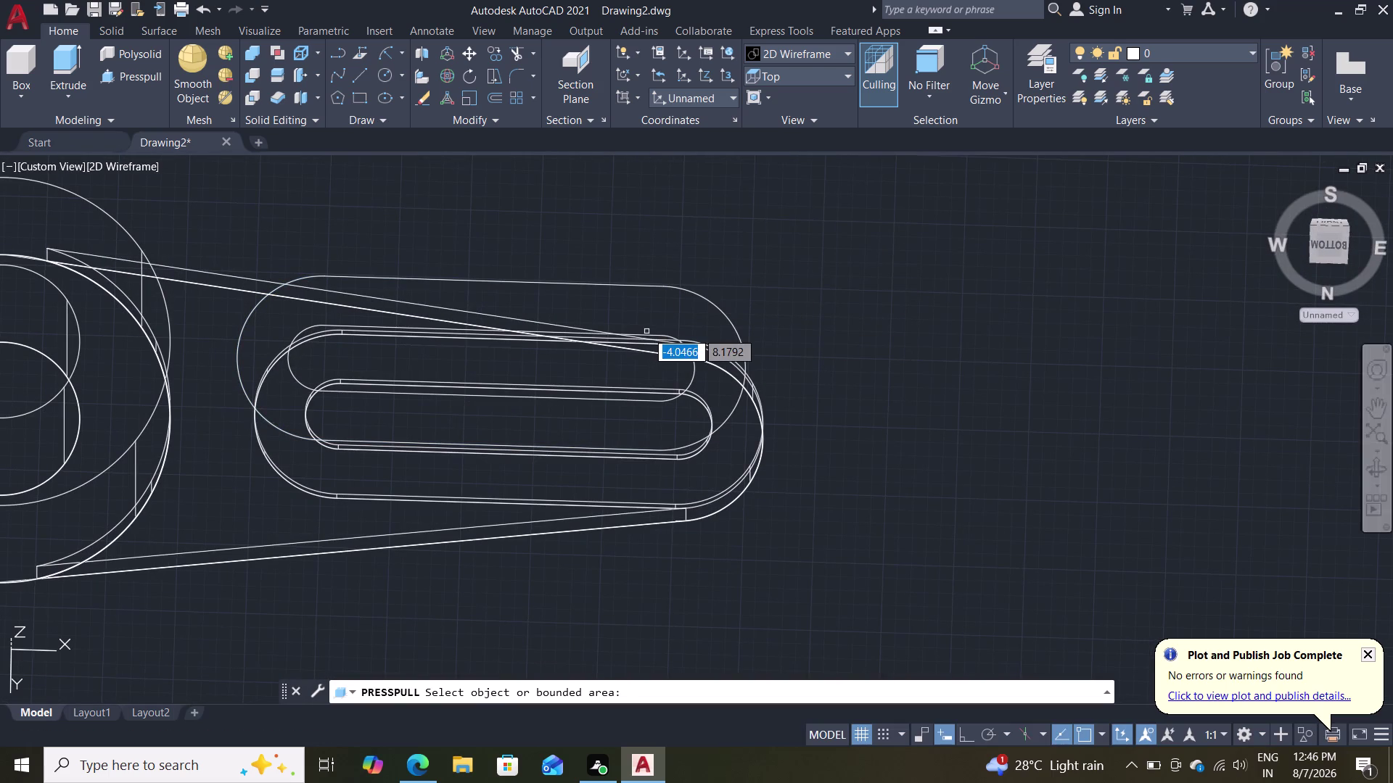
key(Escape)
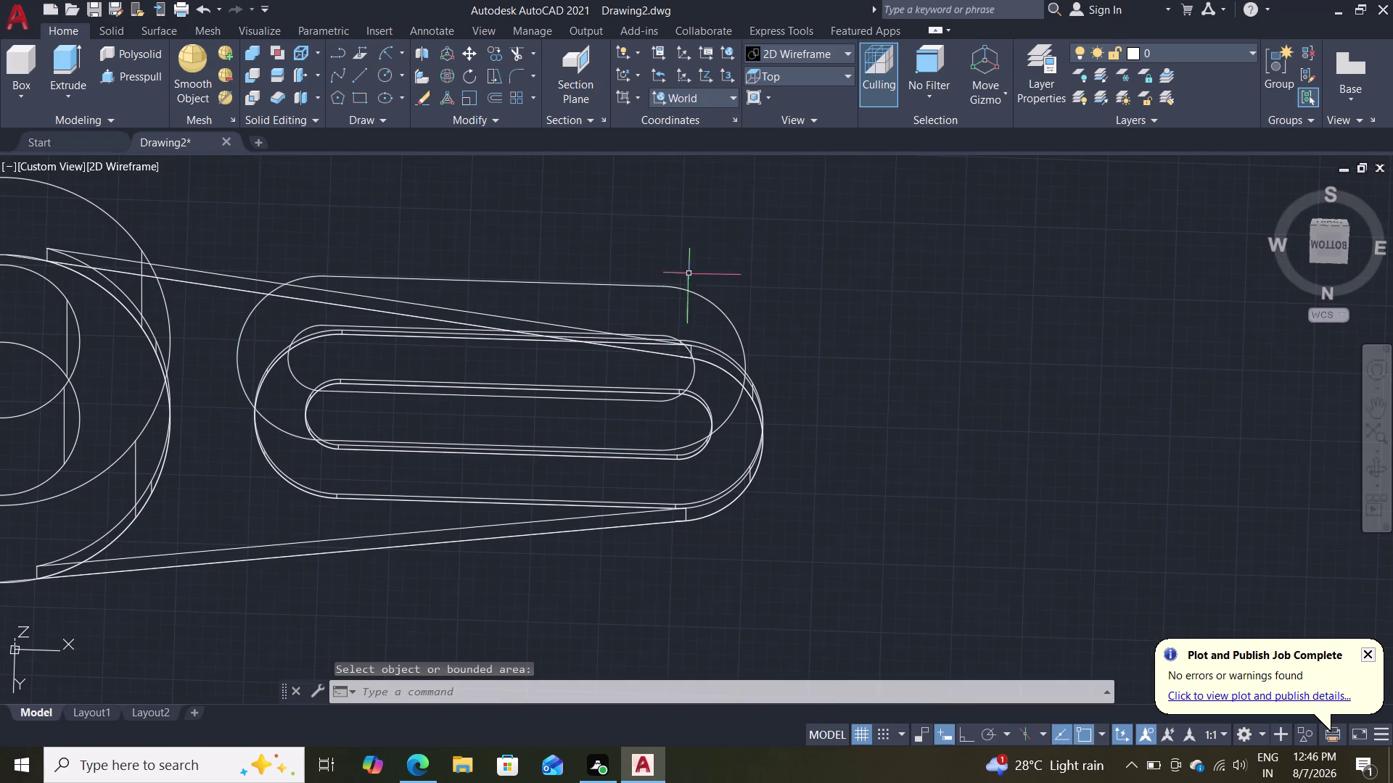
Select all the copied outer and slot outline edges.
click(674, 285)
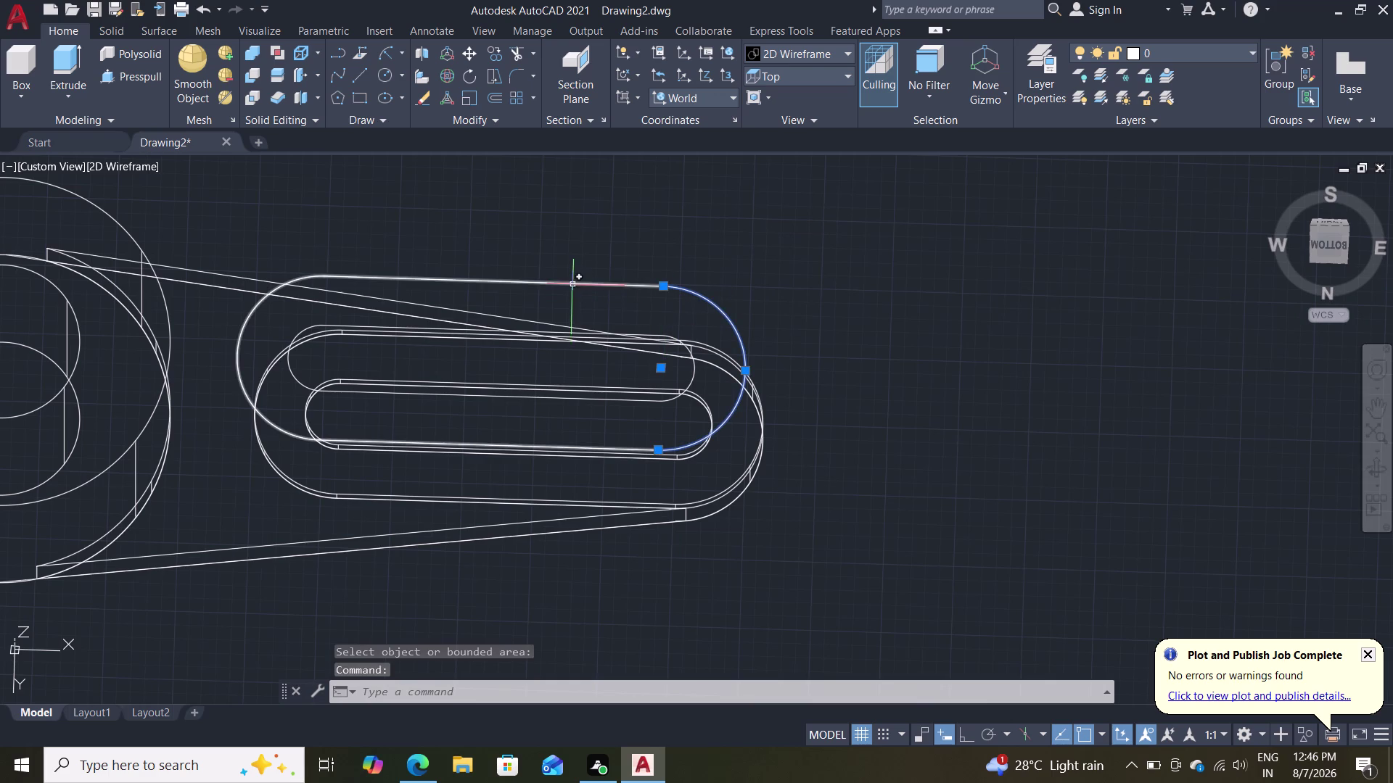
click(572, 284)
click(612, 401)
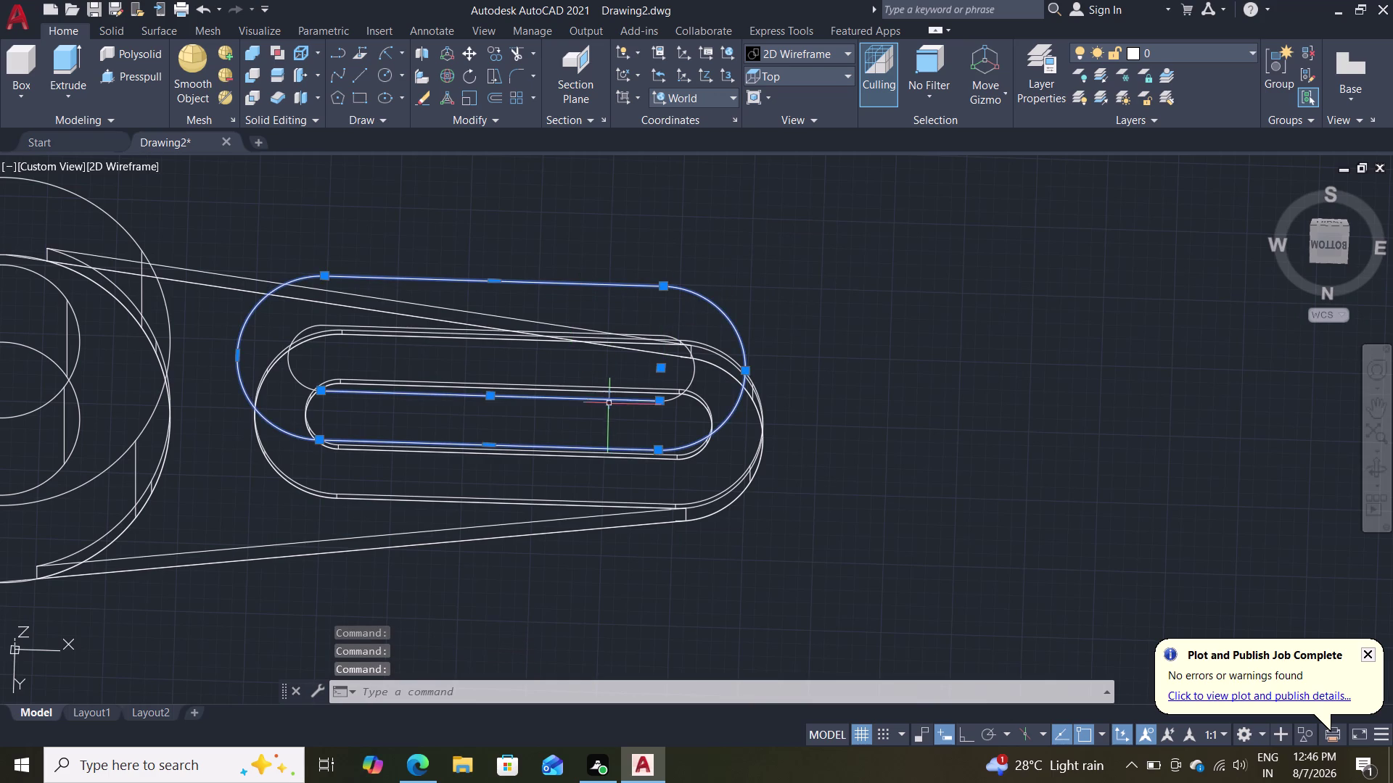
click(297, 377)
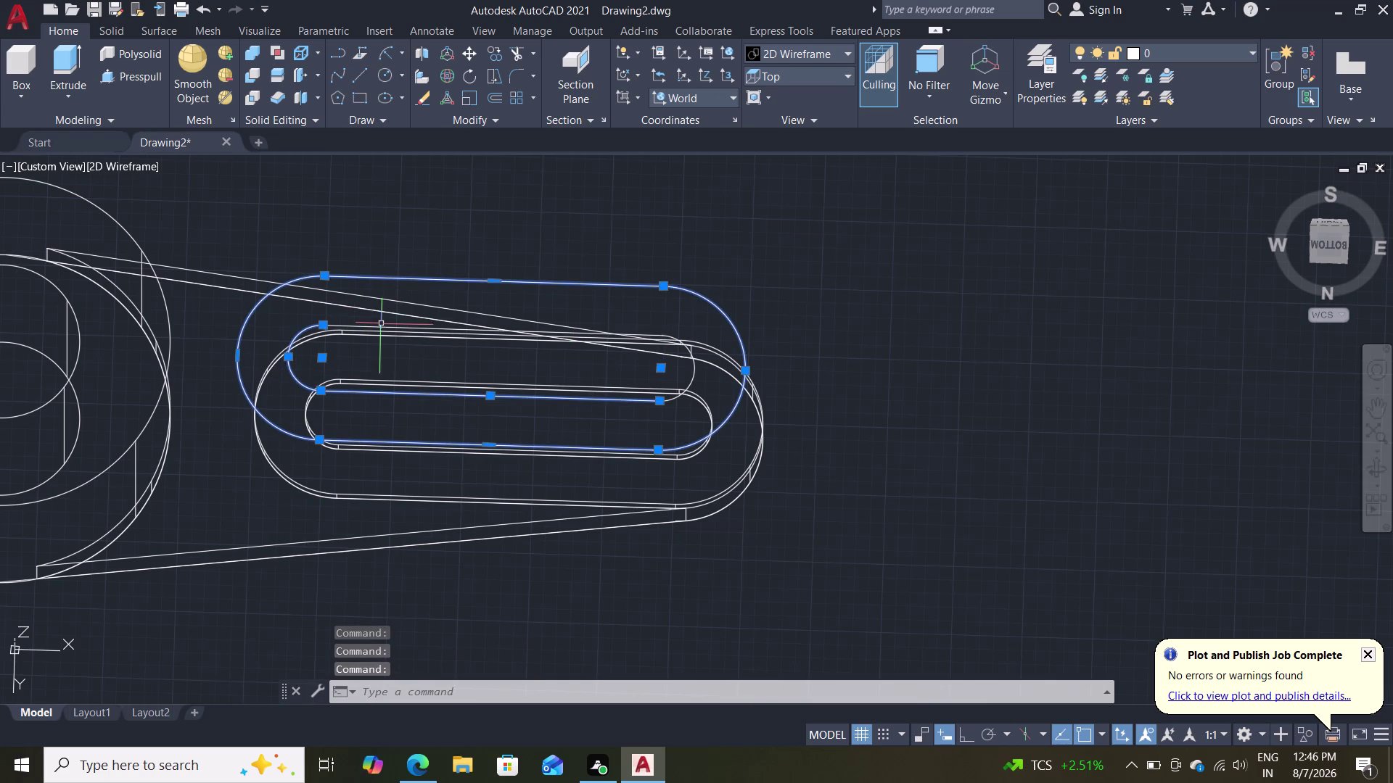
click(379, 330)
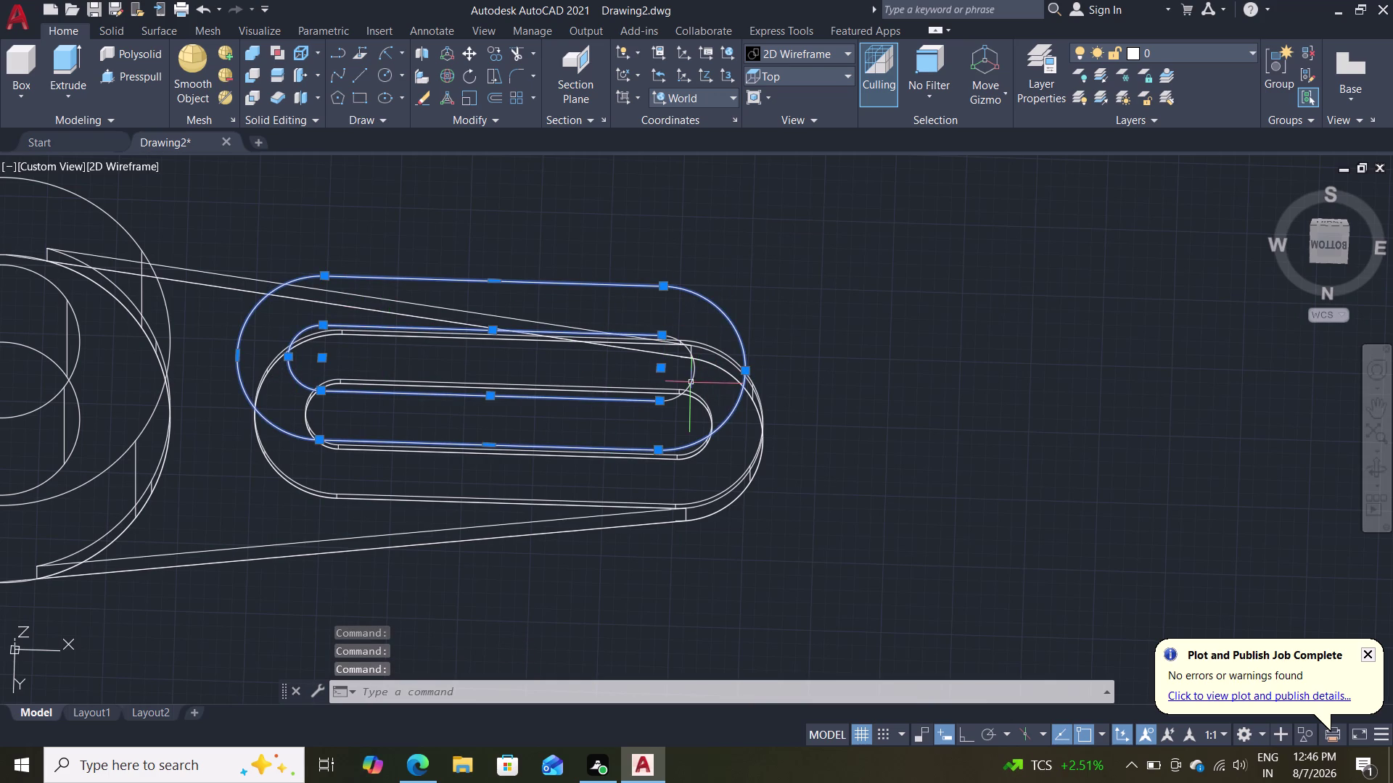
click(690, 383)
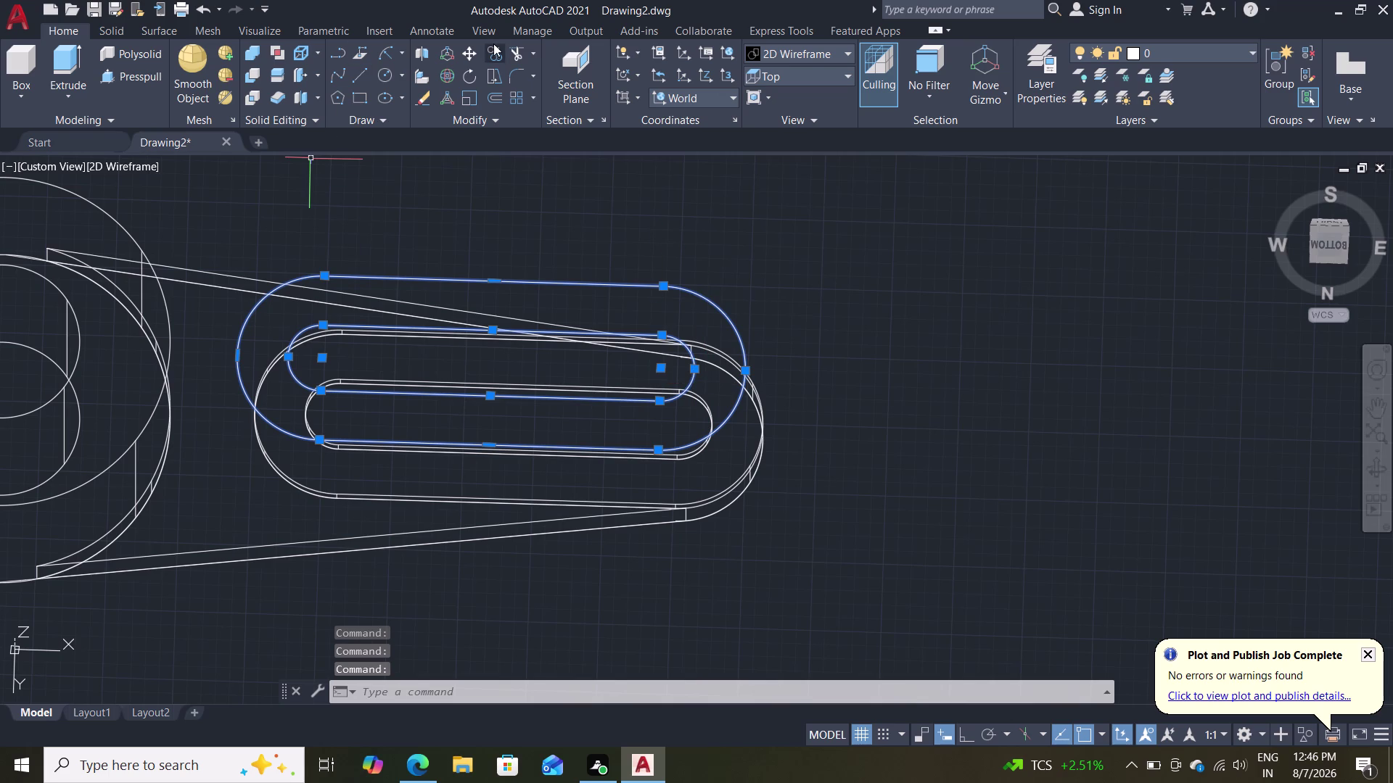
click(468, 55)
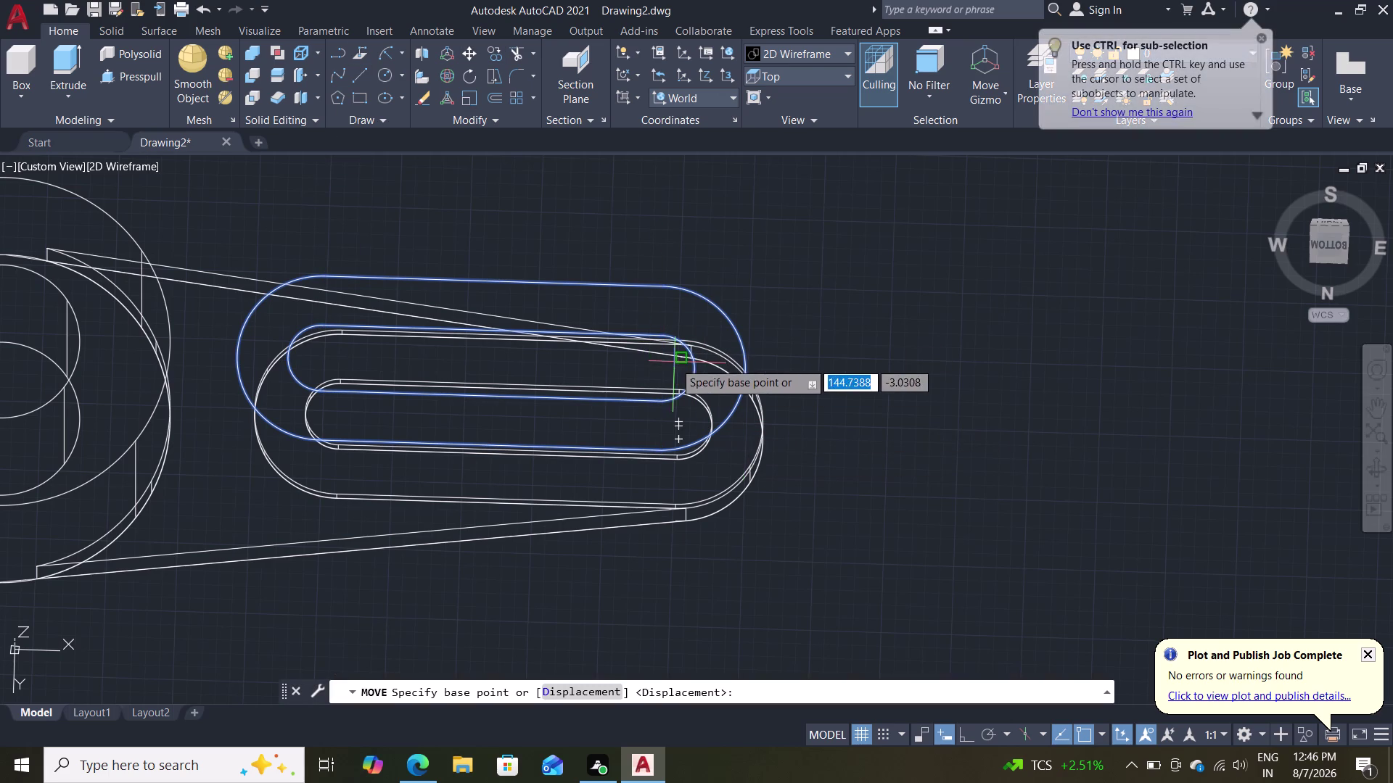
Move the copied outlines from a base point to their new spot, then orbit to an angled view.
middle_drag(951, 430, 940, 357)
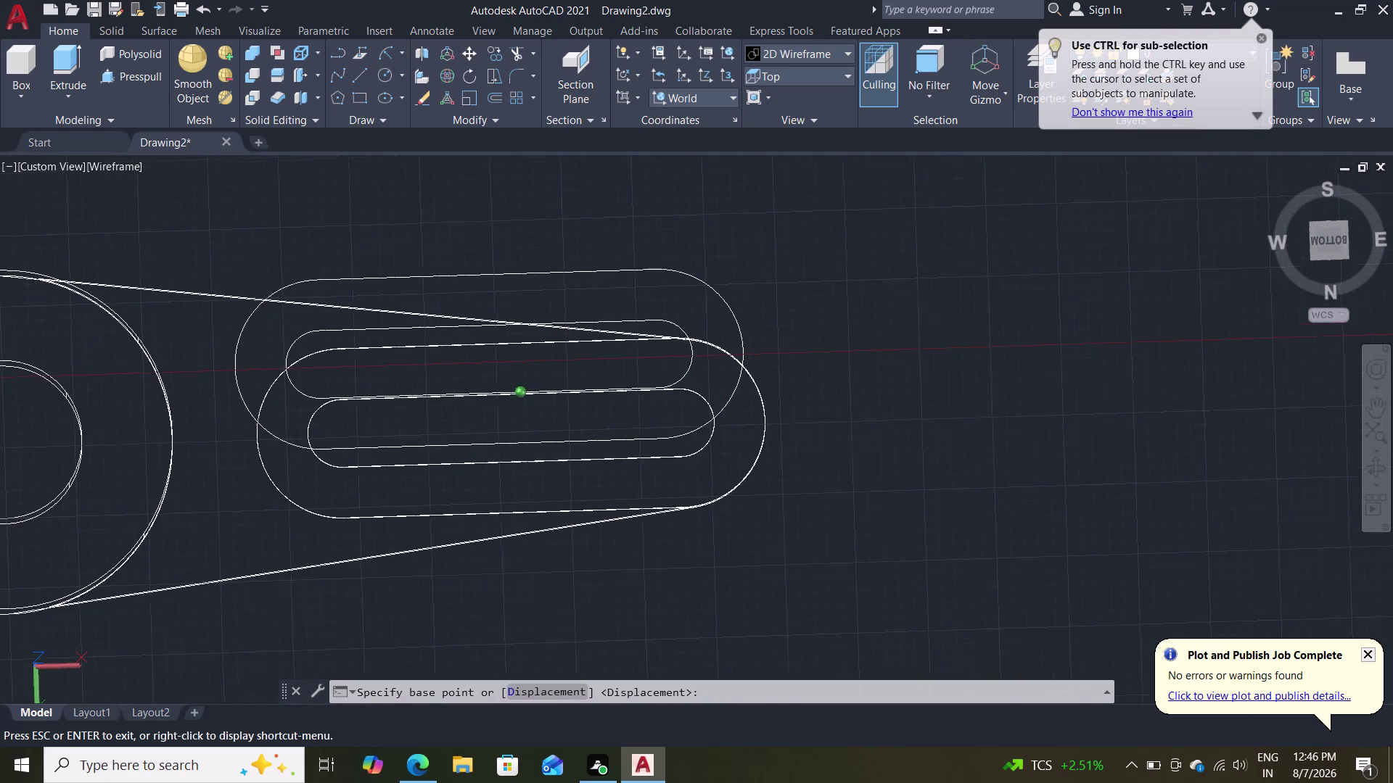
middle_drag(940, 356, 940, 356)
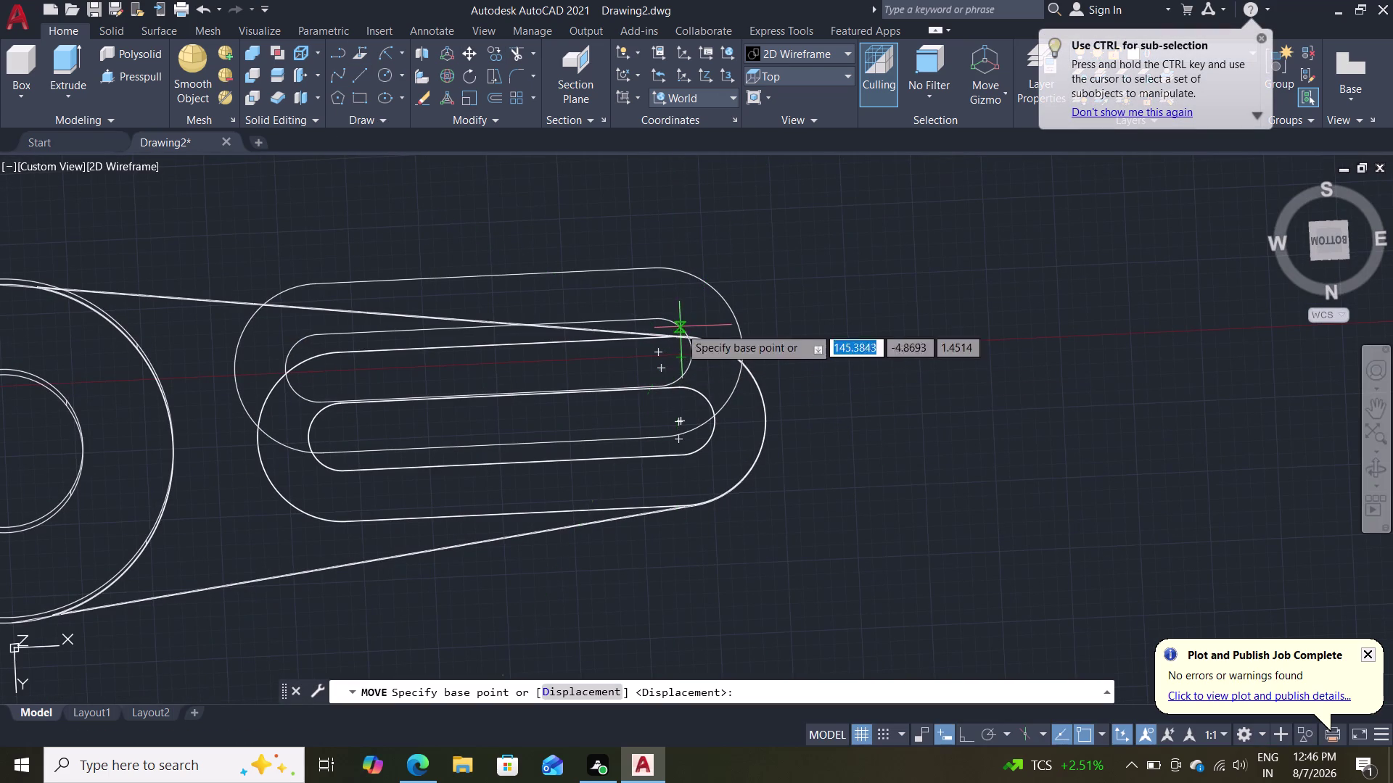
double_click(691, 354)
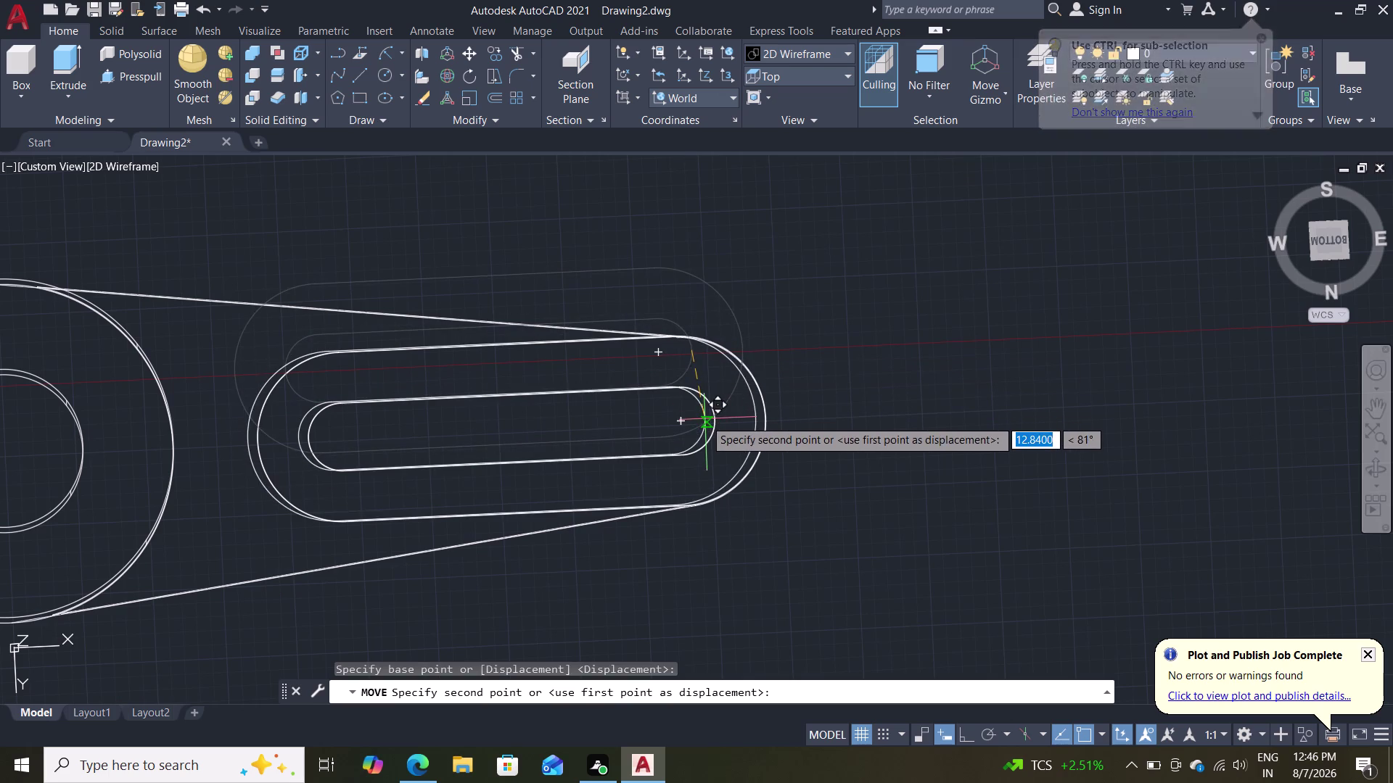
click(714, 419)
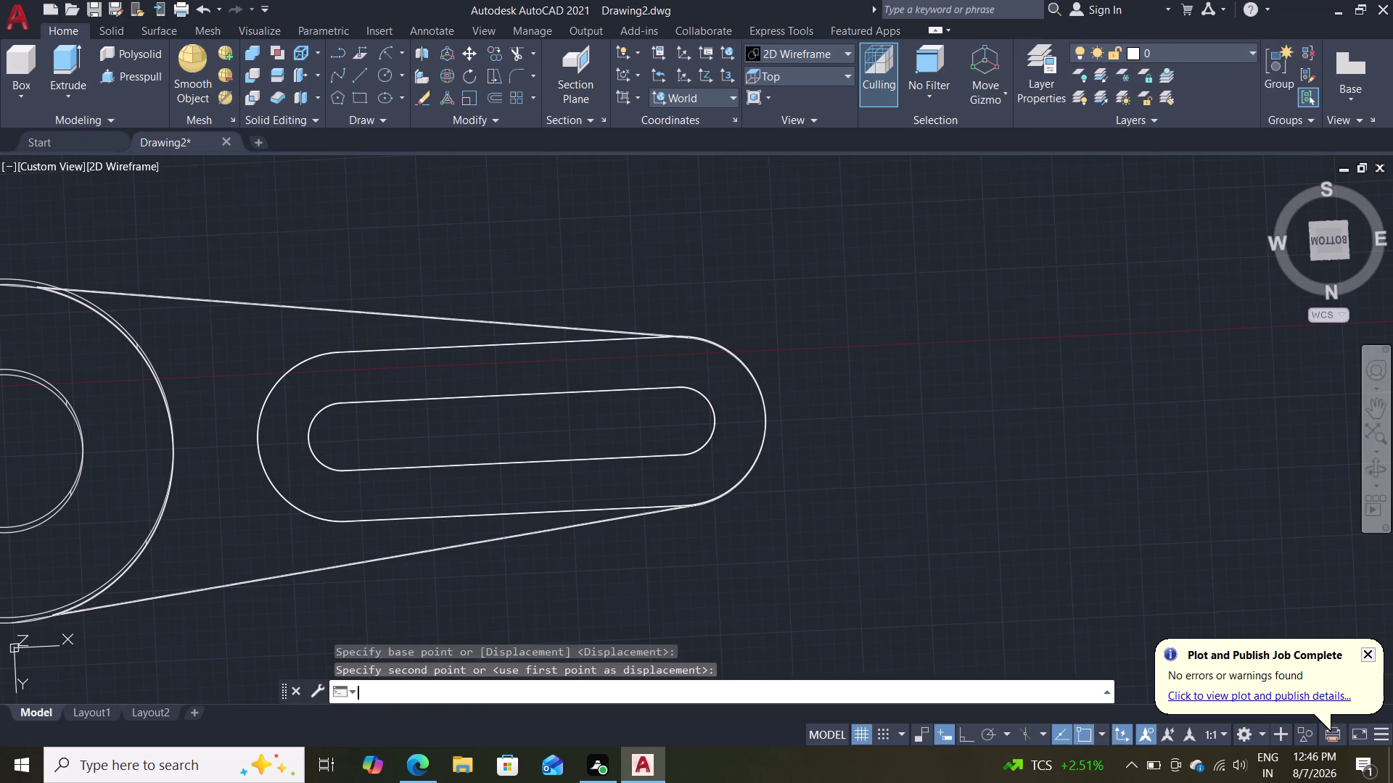
middle_drag(879, 300, 878, 329)
middle_drag(796, 235, 818, 329)
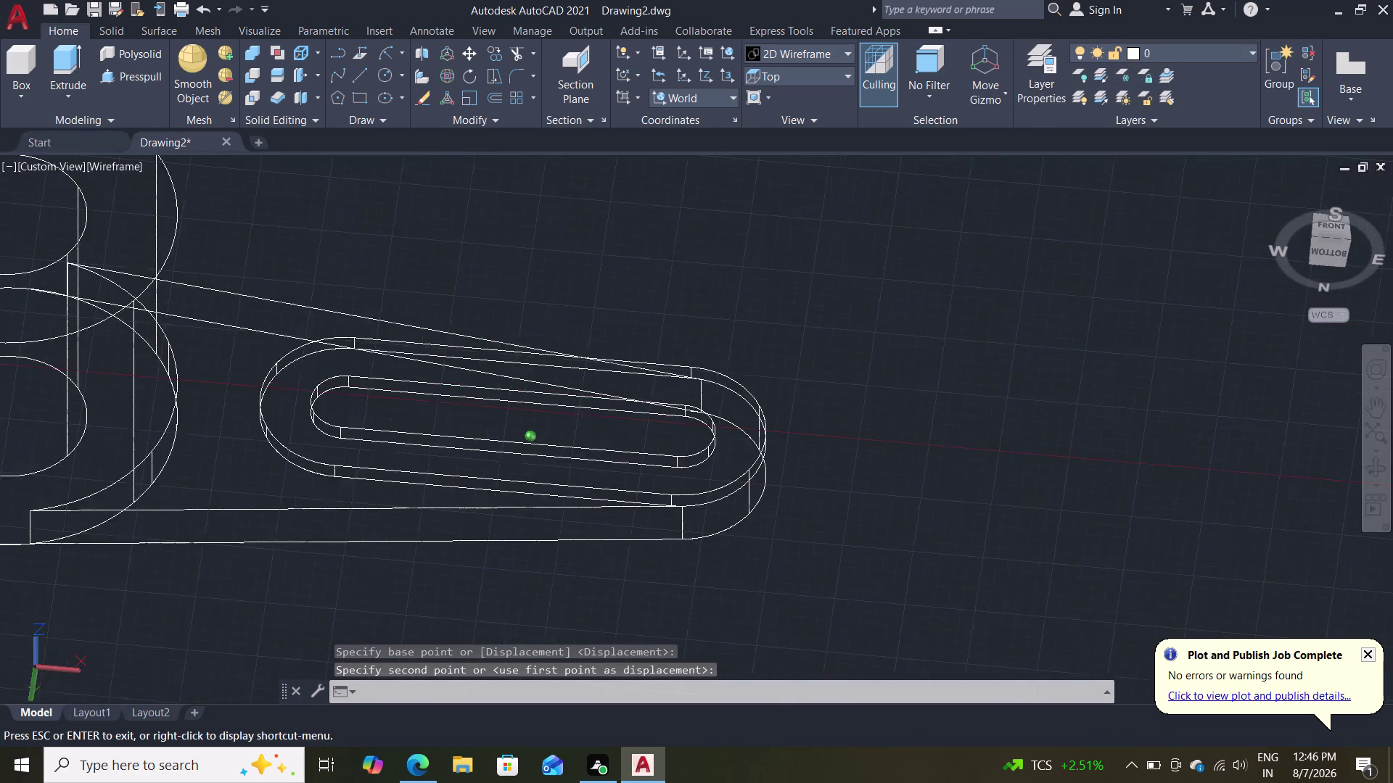
Orbit around the raised slot rim and bring the whole collar into view.
middle_drag(818, 329, 825, 500)
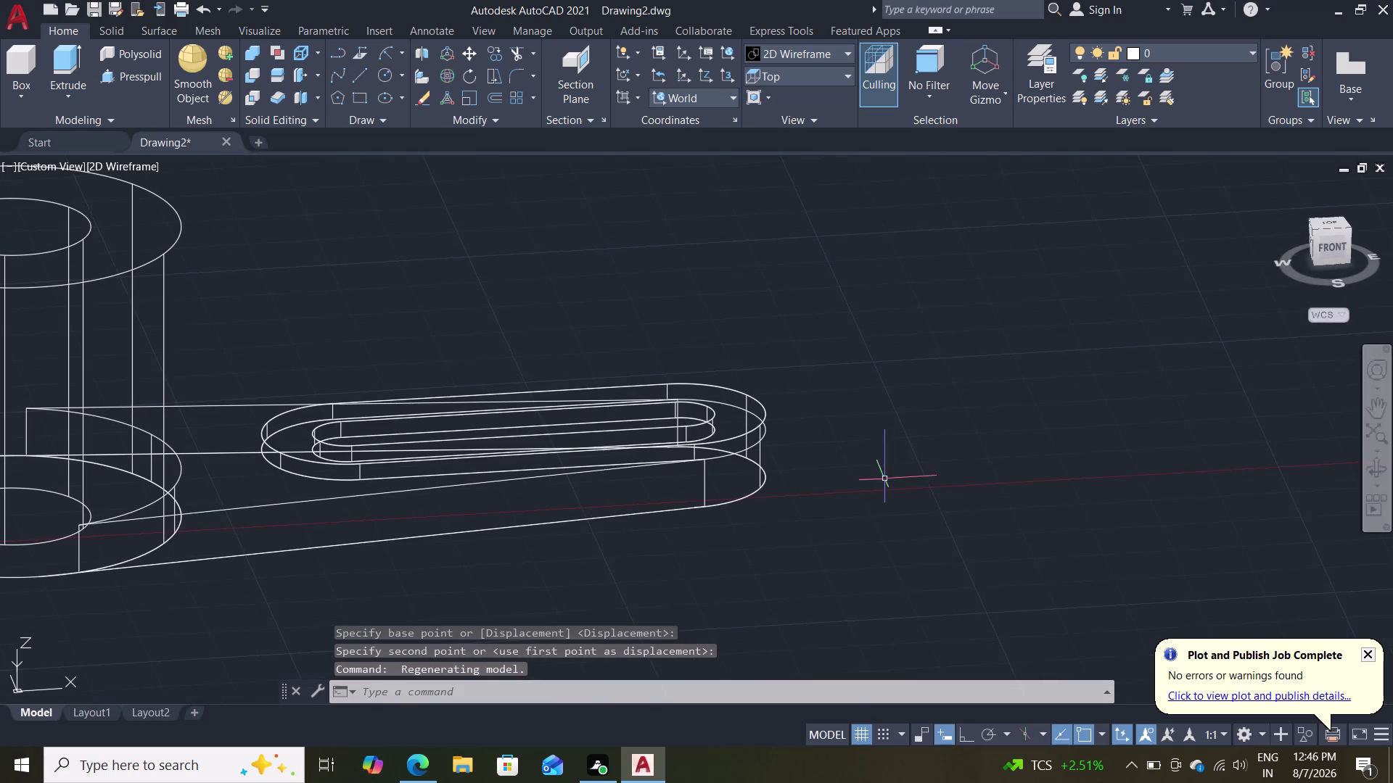
middle_drag(884, 479, 886, 461)
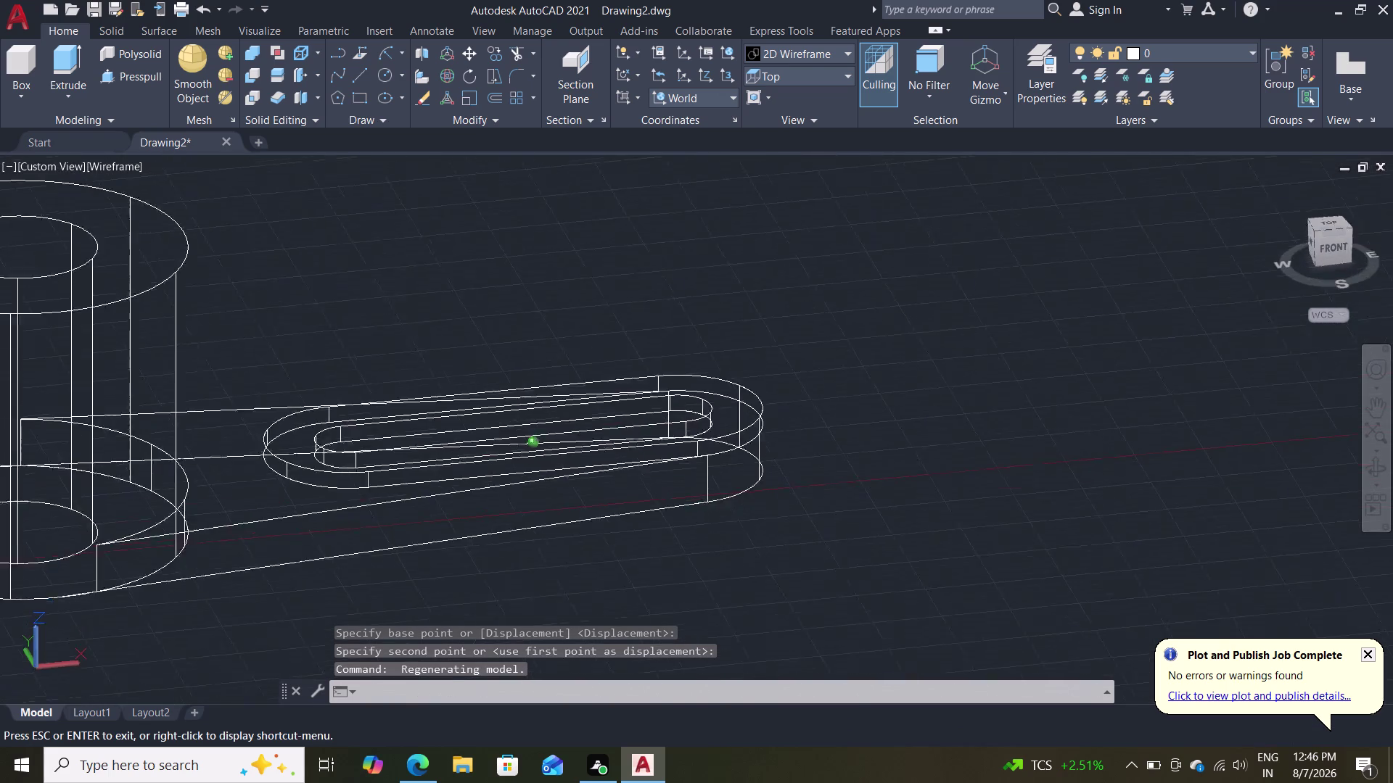
middle_drag(885, 461, 874, 481)
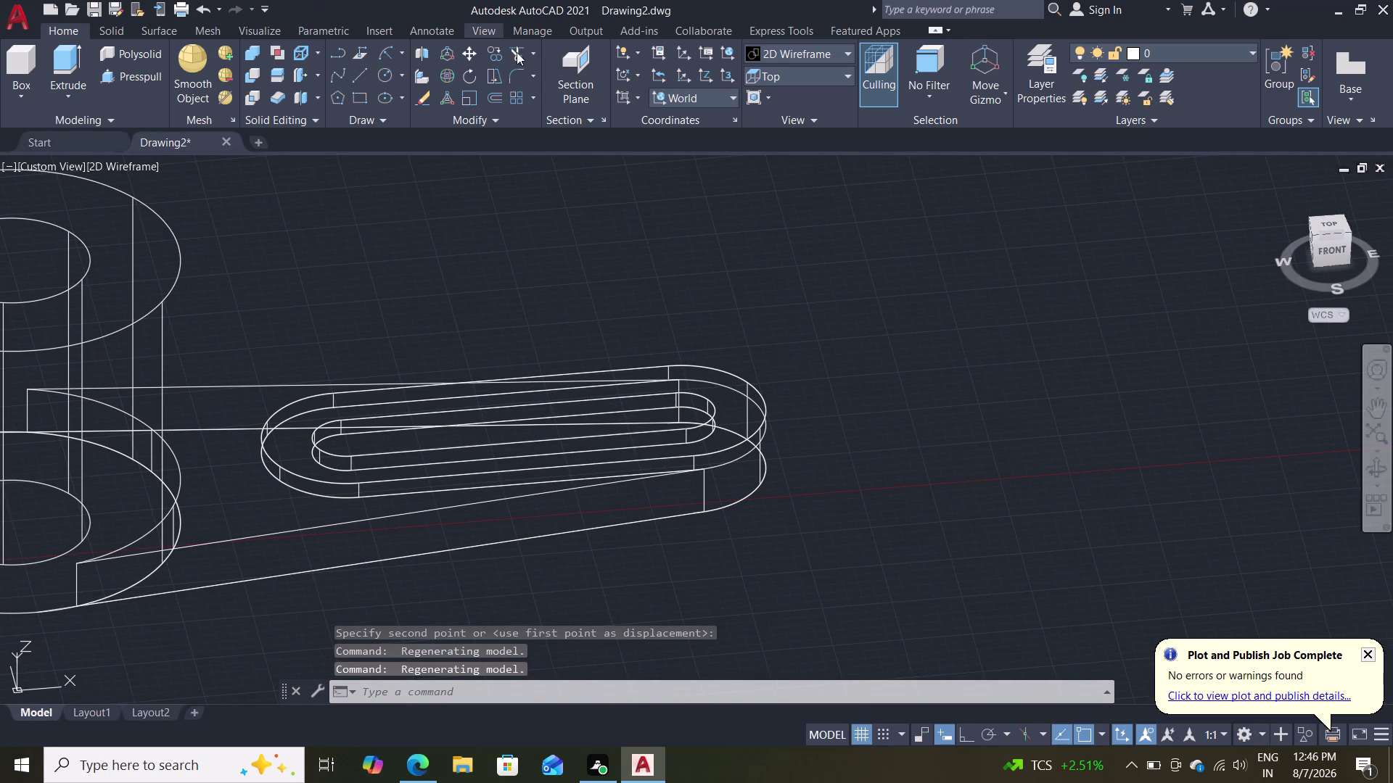
click(497, 56)
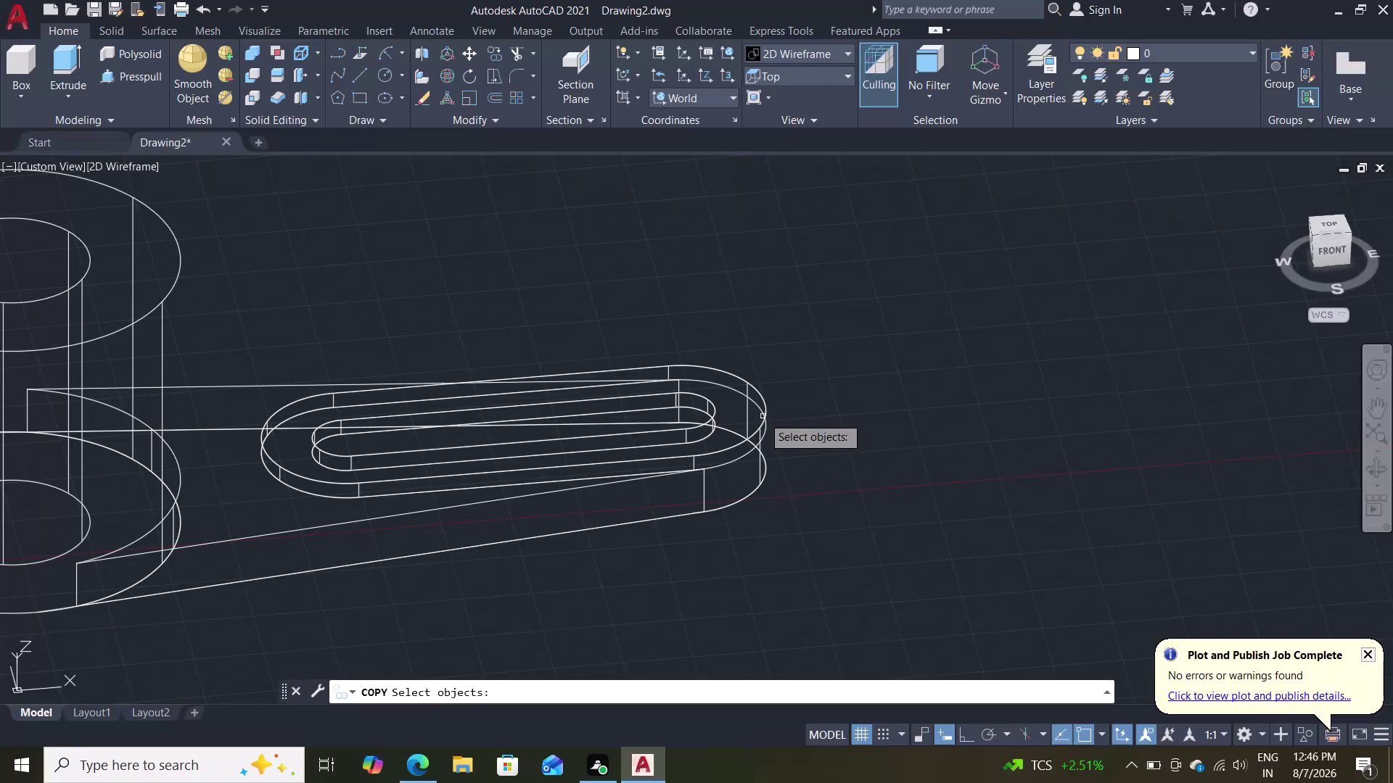
middle_drag(834, 413, 798, 429)
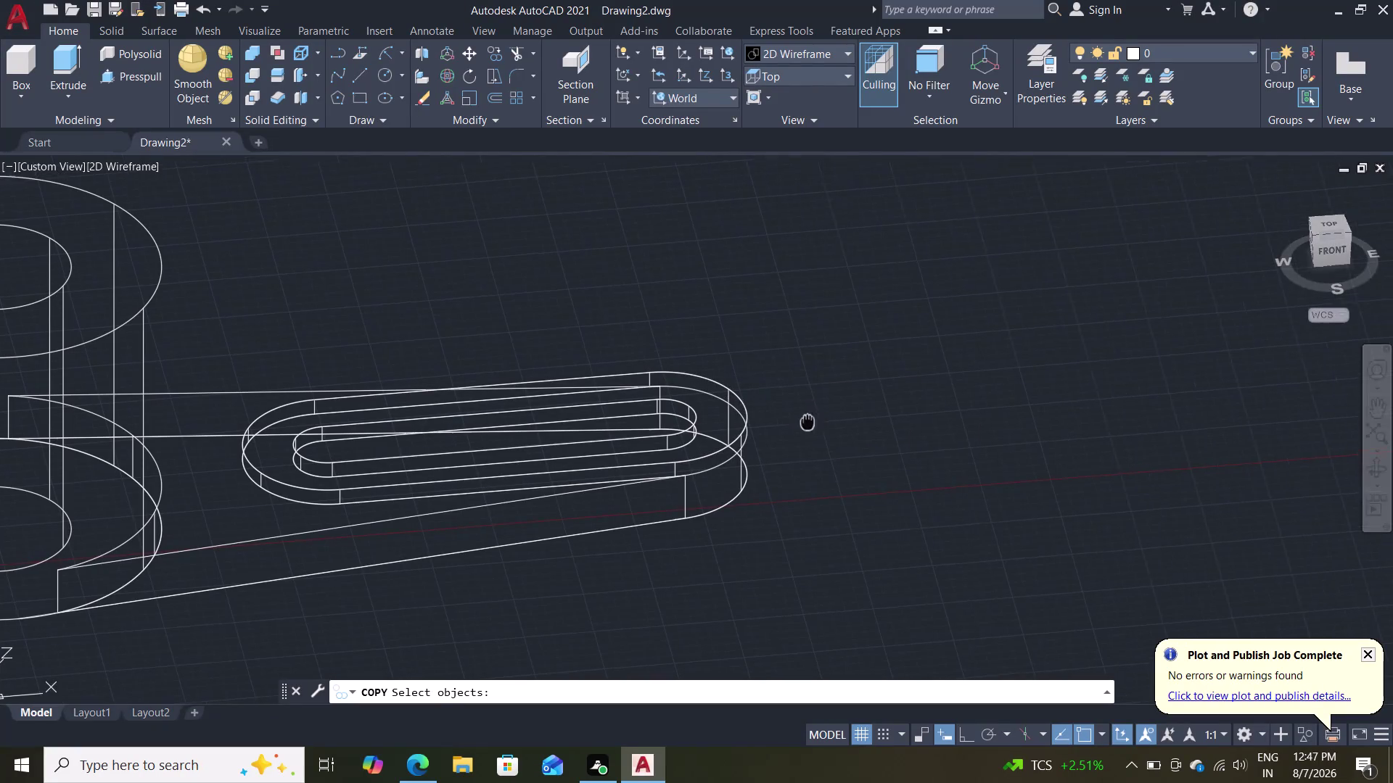
middle_drag(797, 429, 776, 408)
scroll(down, 3)
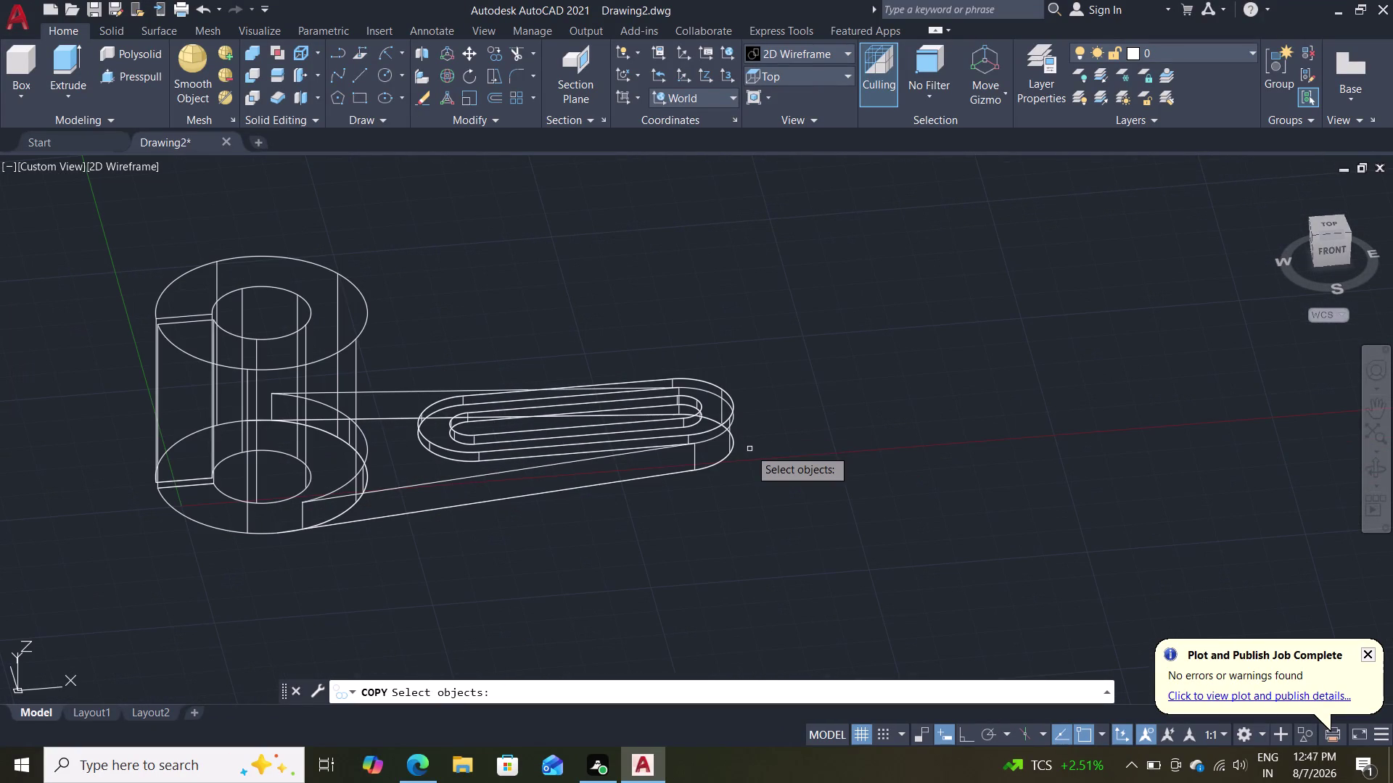
Cancel the copy, then undo the copy, move and 3-unit press-pull steps.
key(ctrl+z)
key(Escape)
key(ctrl+z)
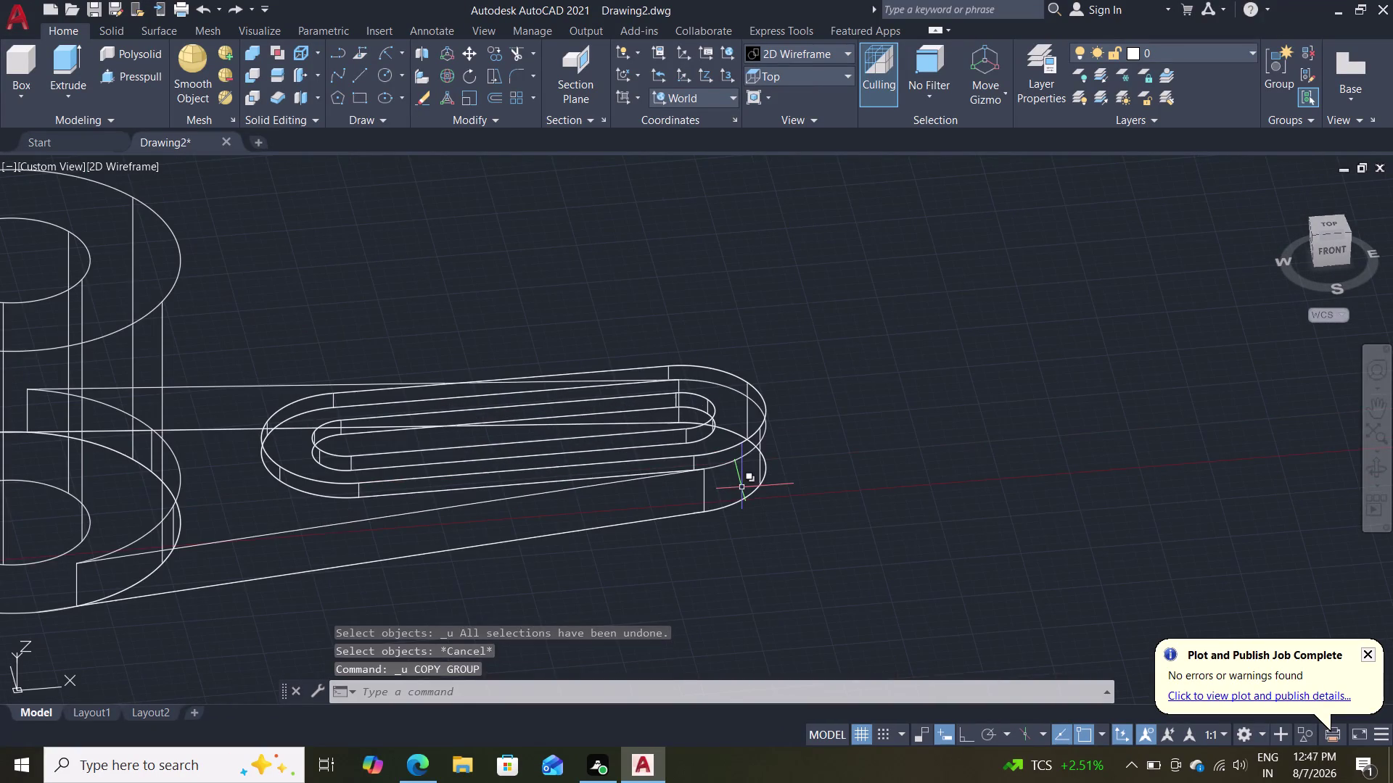
key(ctrl+z)
key(ctrl+z)
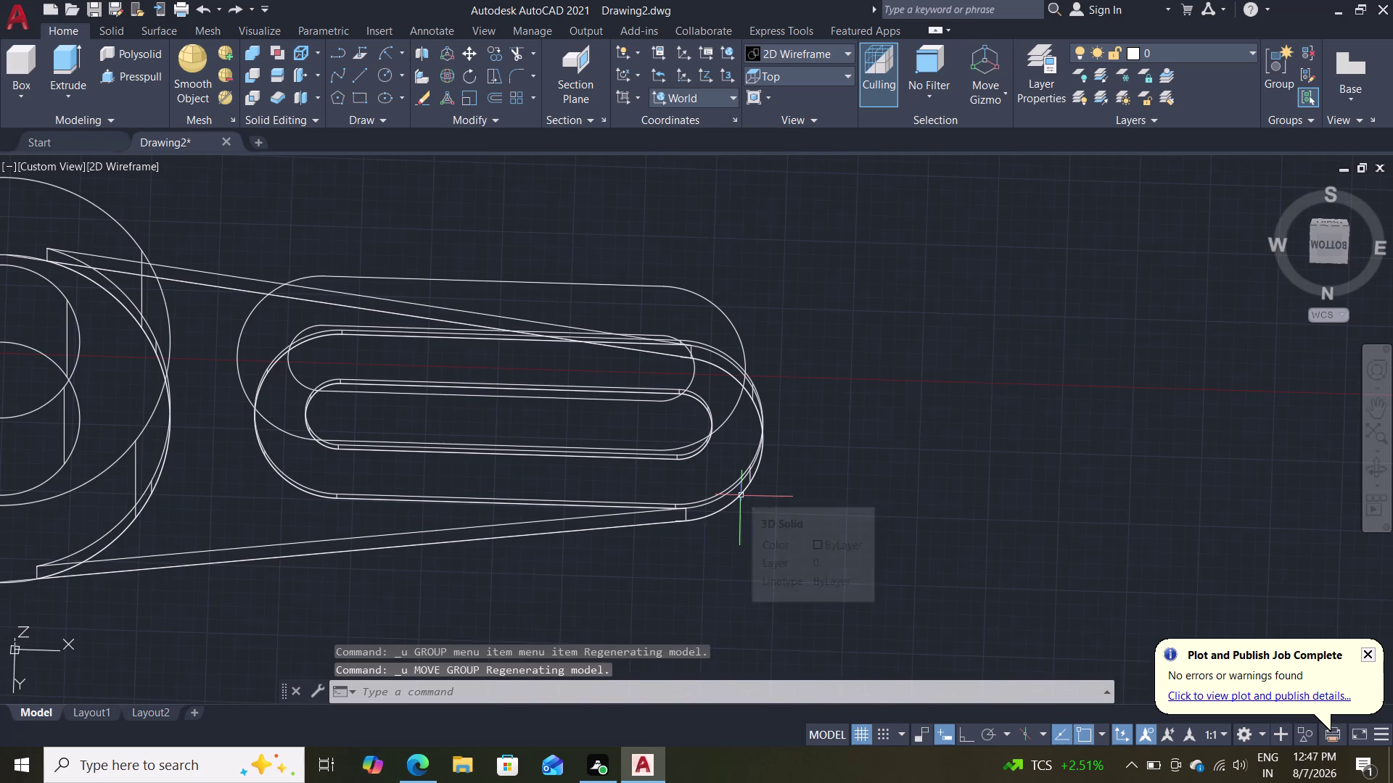
key(ctrl+z)
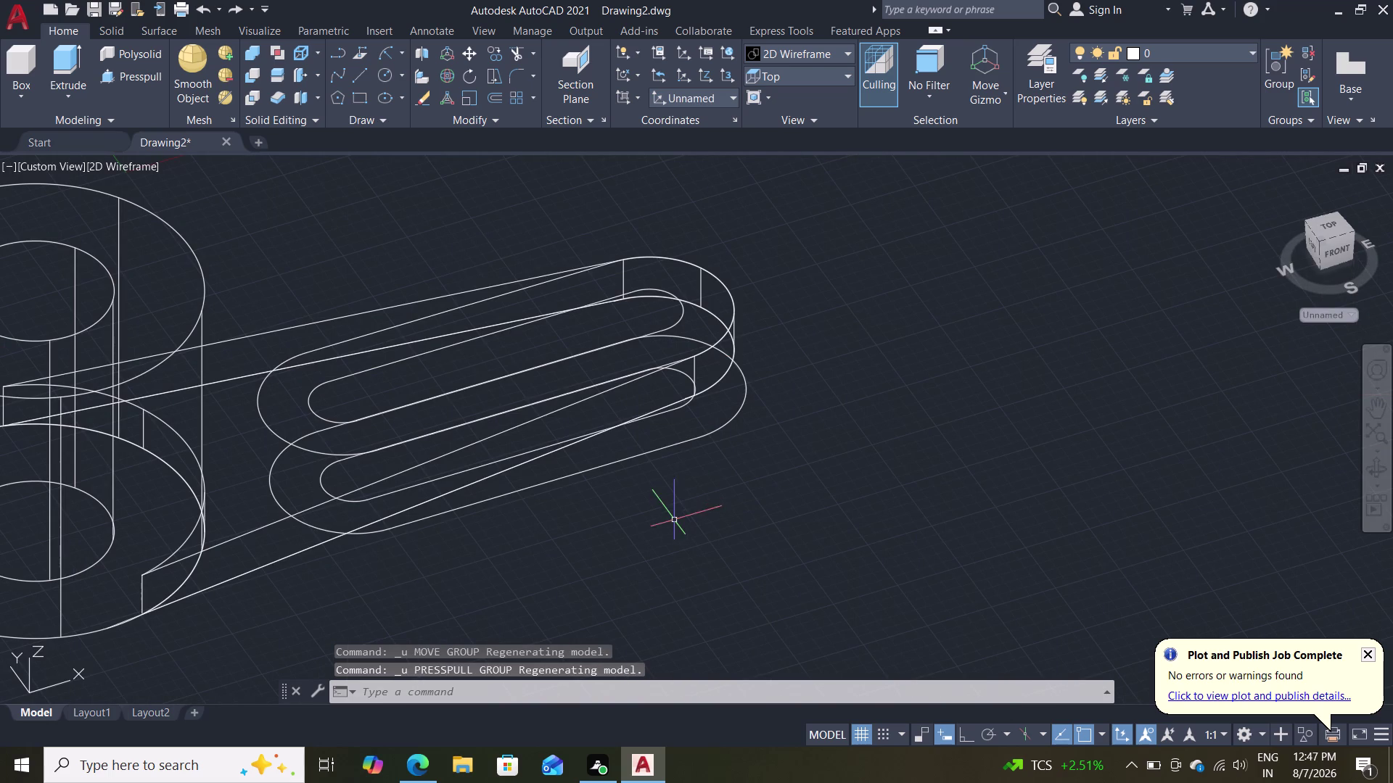
middle_drag(667, 552, 568, 321)
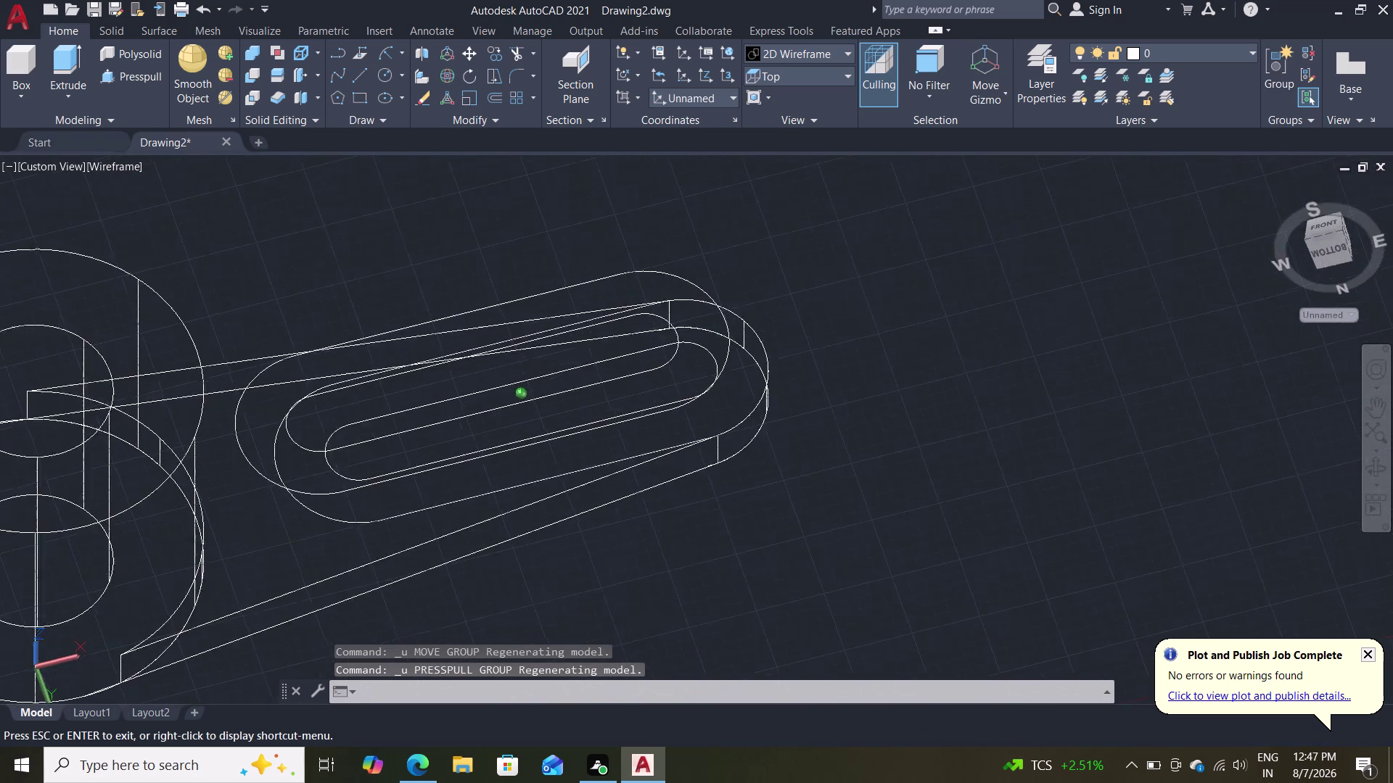
middle_drag(568, 321, 667, 587)
key(ctrl+z)
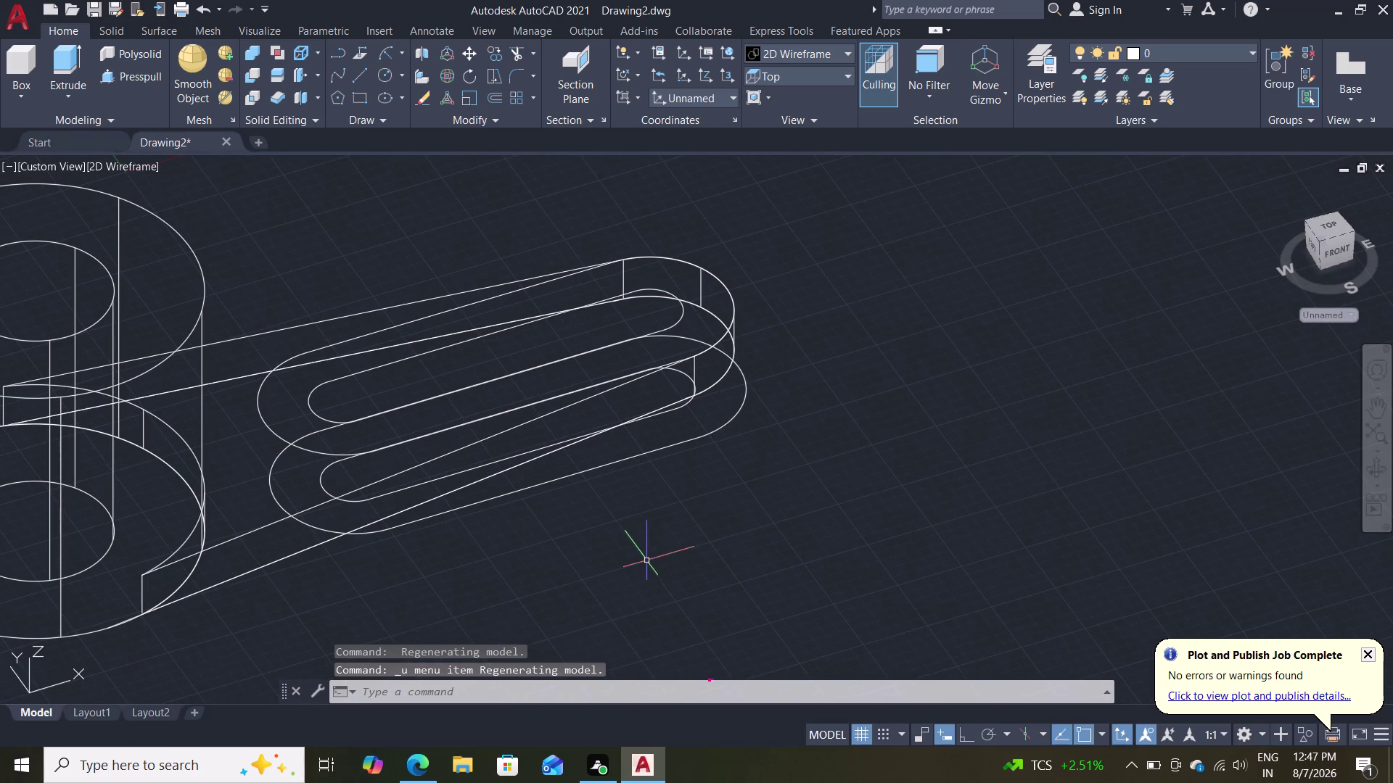
key(ctrl+z)
key(ctrl+z)
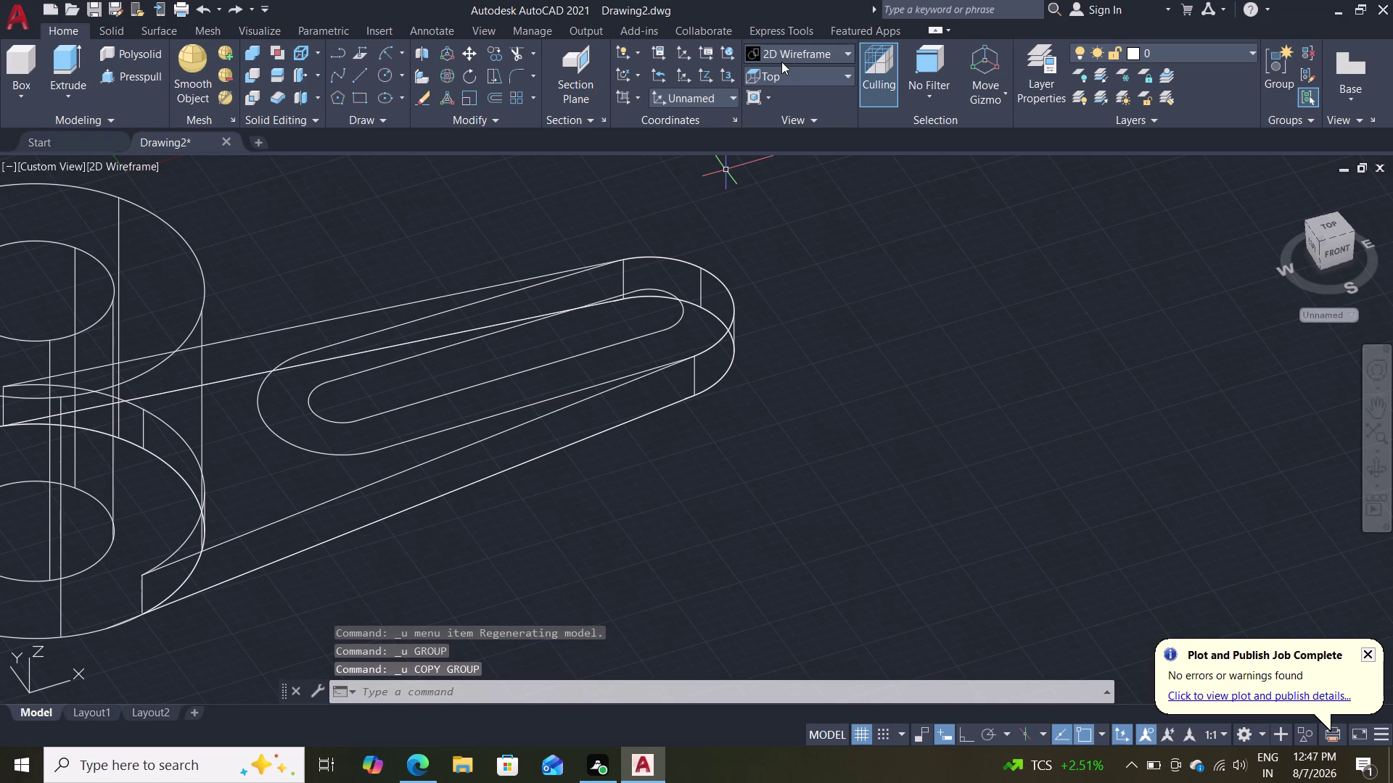
click(793, 75)
Switch to the Top preset view.
click(793, 113)
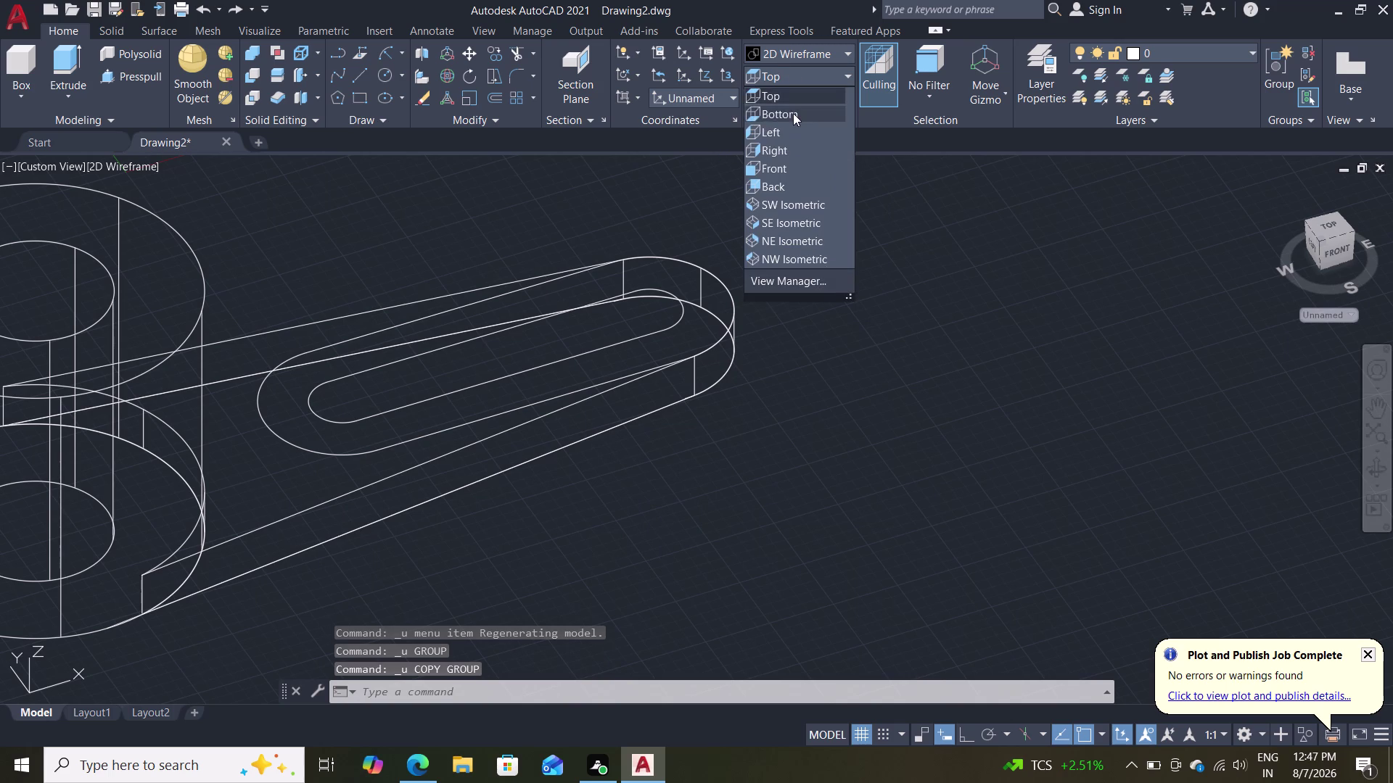
scroll(up, 3)
scroll(down, 3)
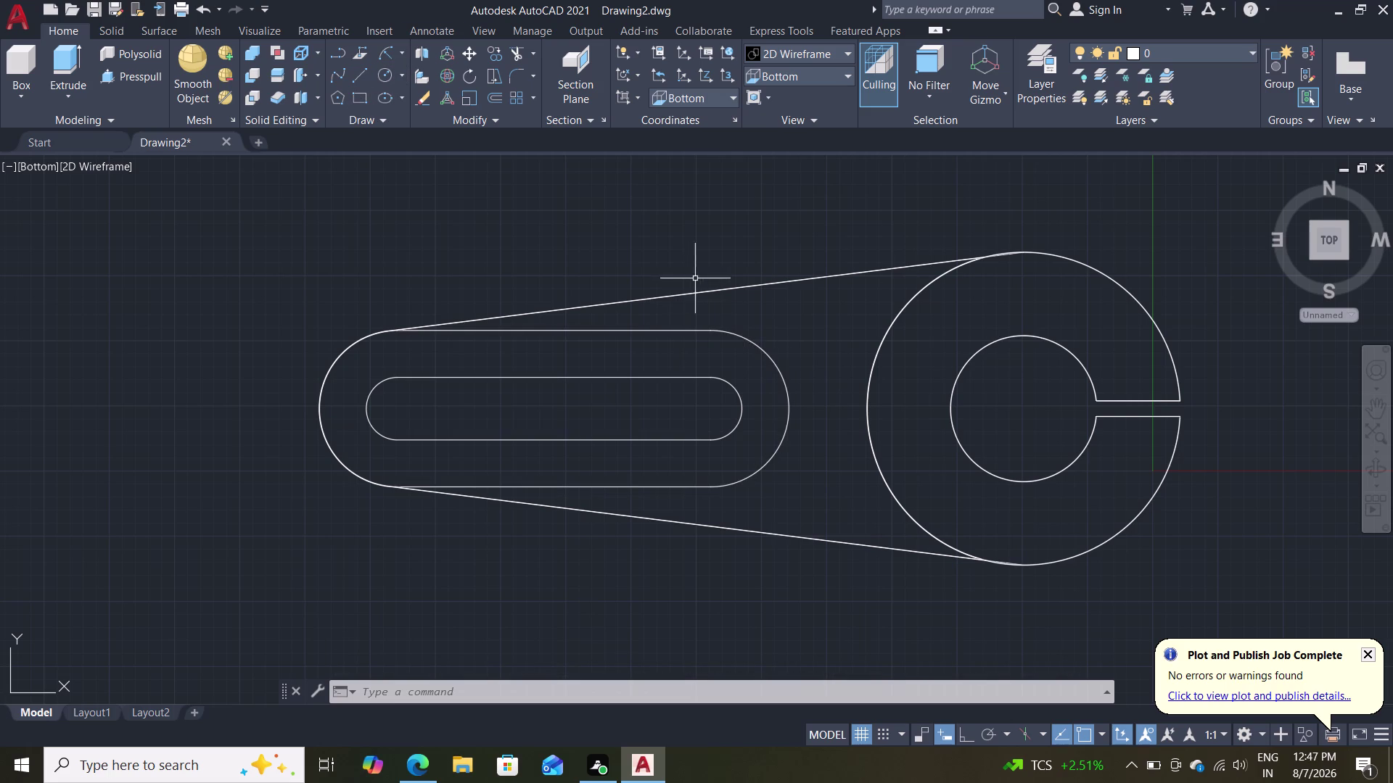
click(809, 79)
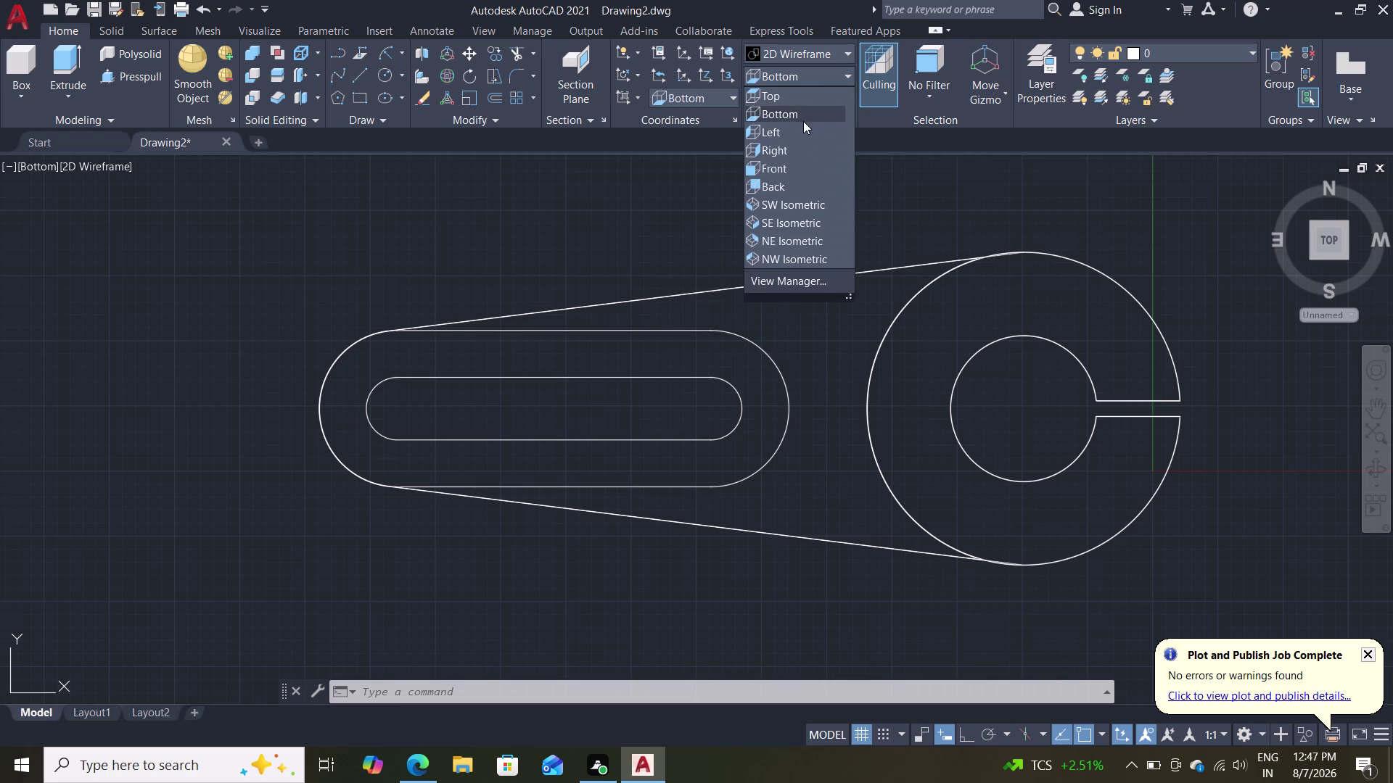
click(785, 98)
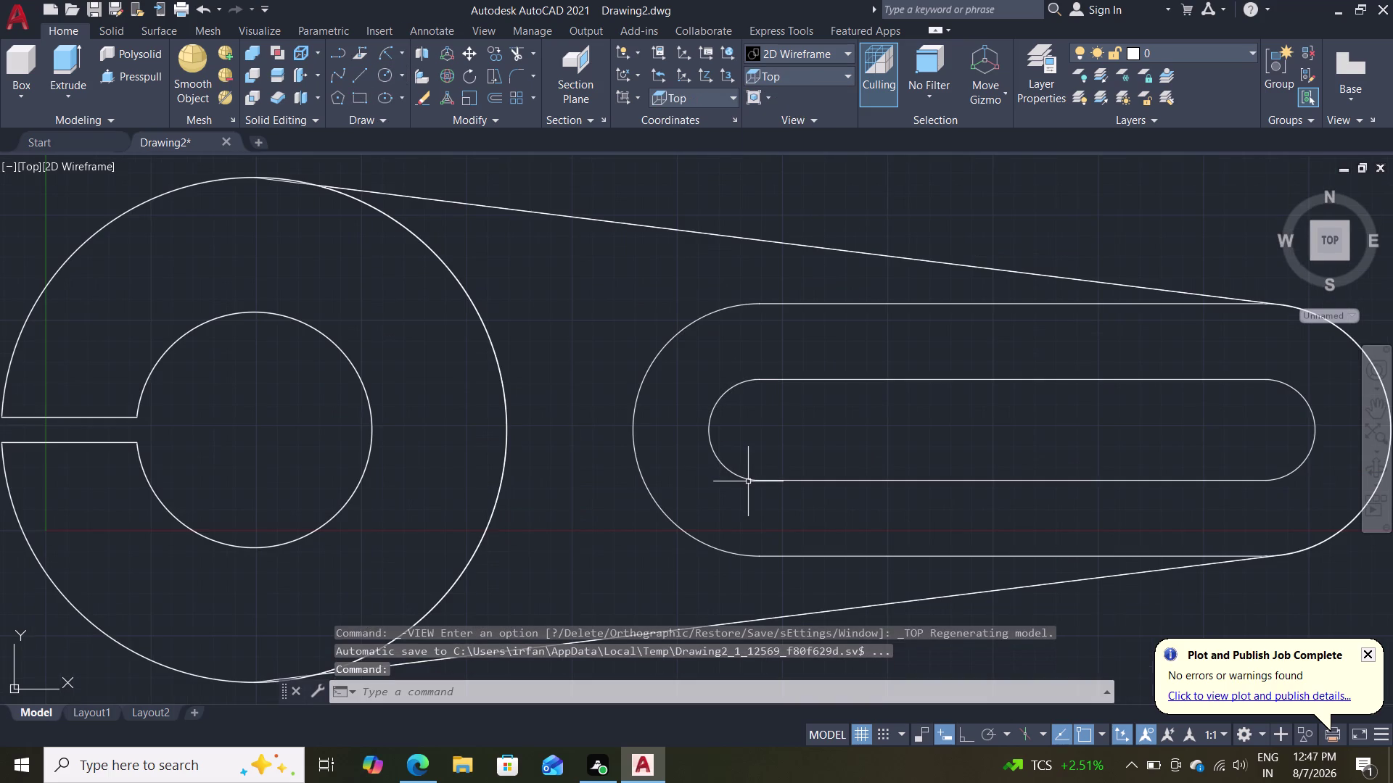
Window-select the arm and slot outlines, then clear that selection.
drag(665, 281, 804, 620)
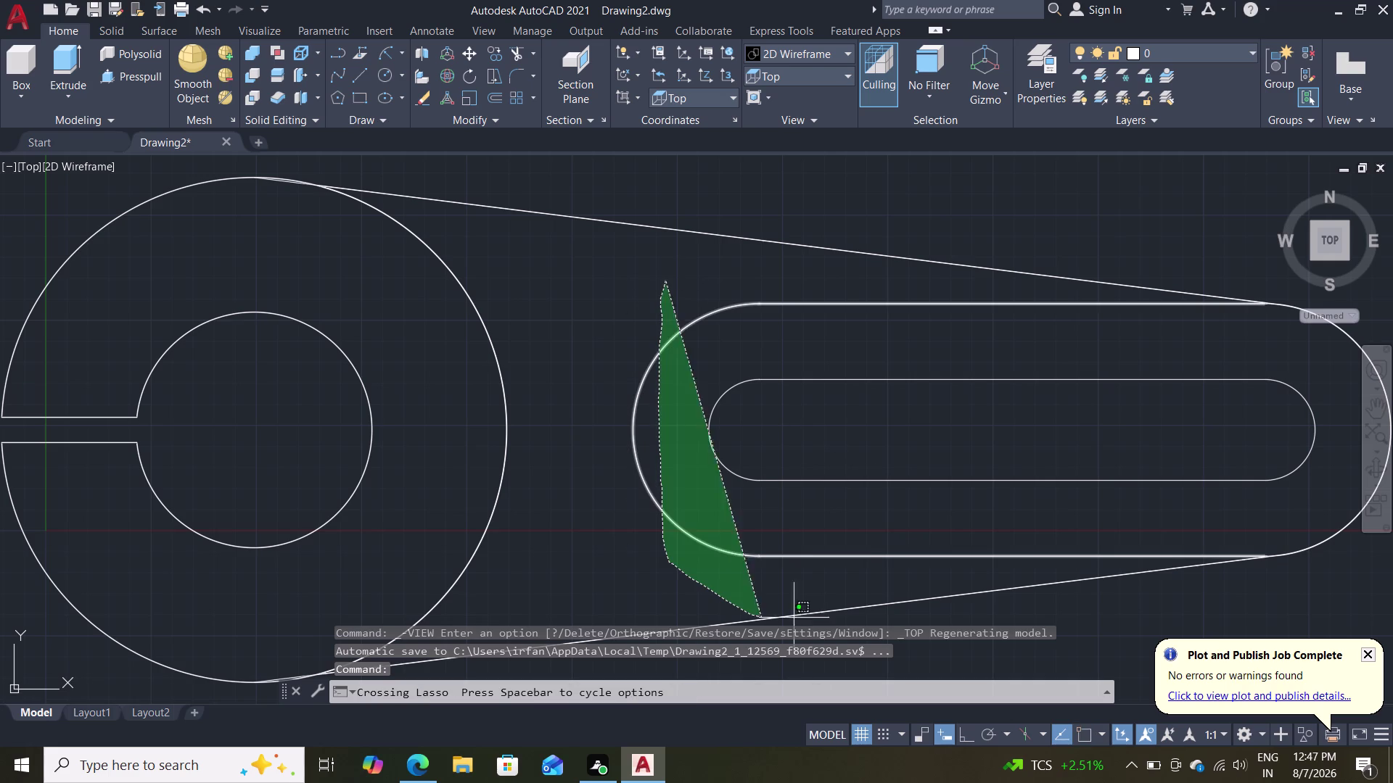
drag(803, 620, 1358, 373)
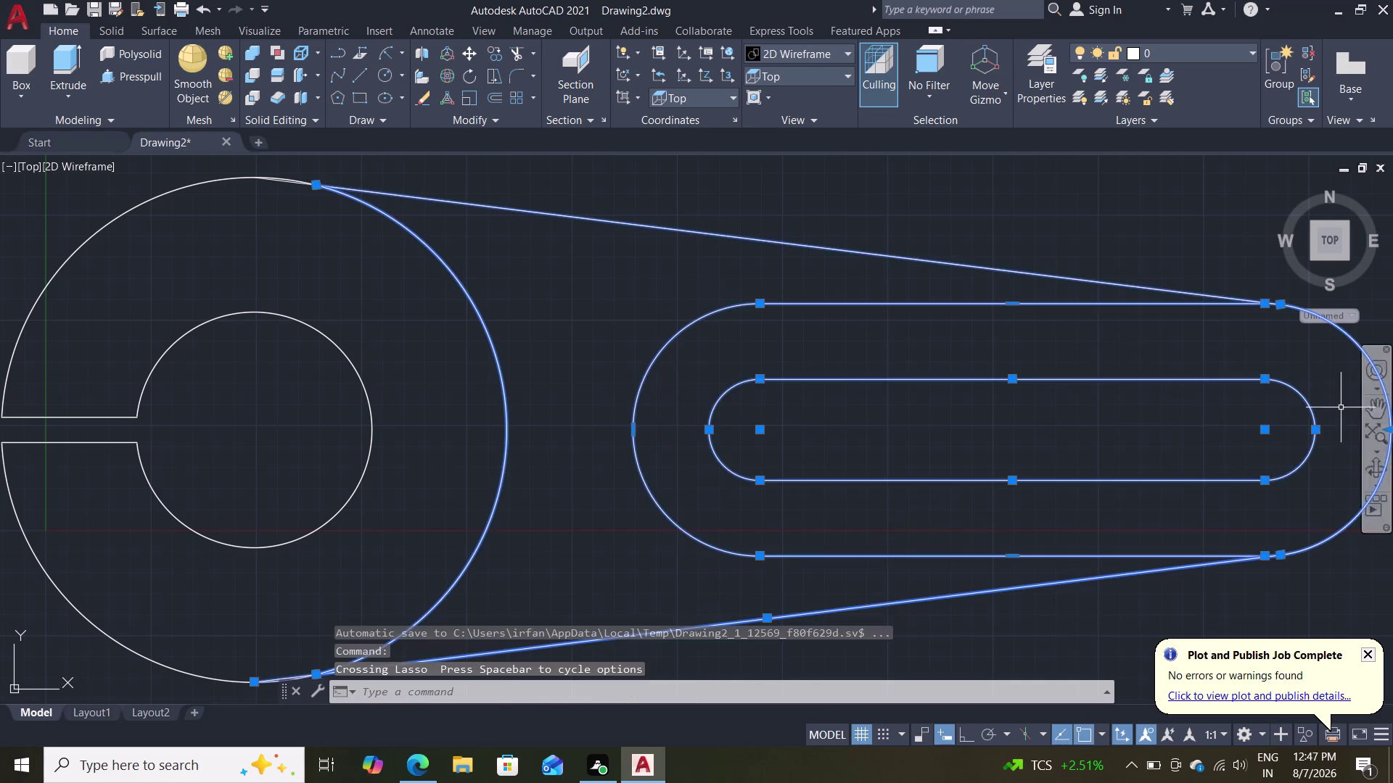
scroll(up, 3)
scroll(down, 3)
scroll(up, 3)
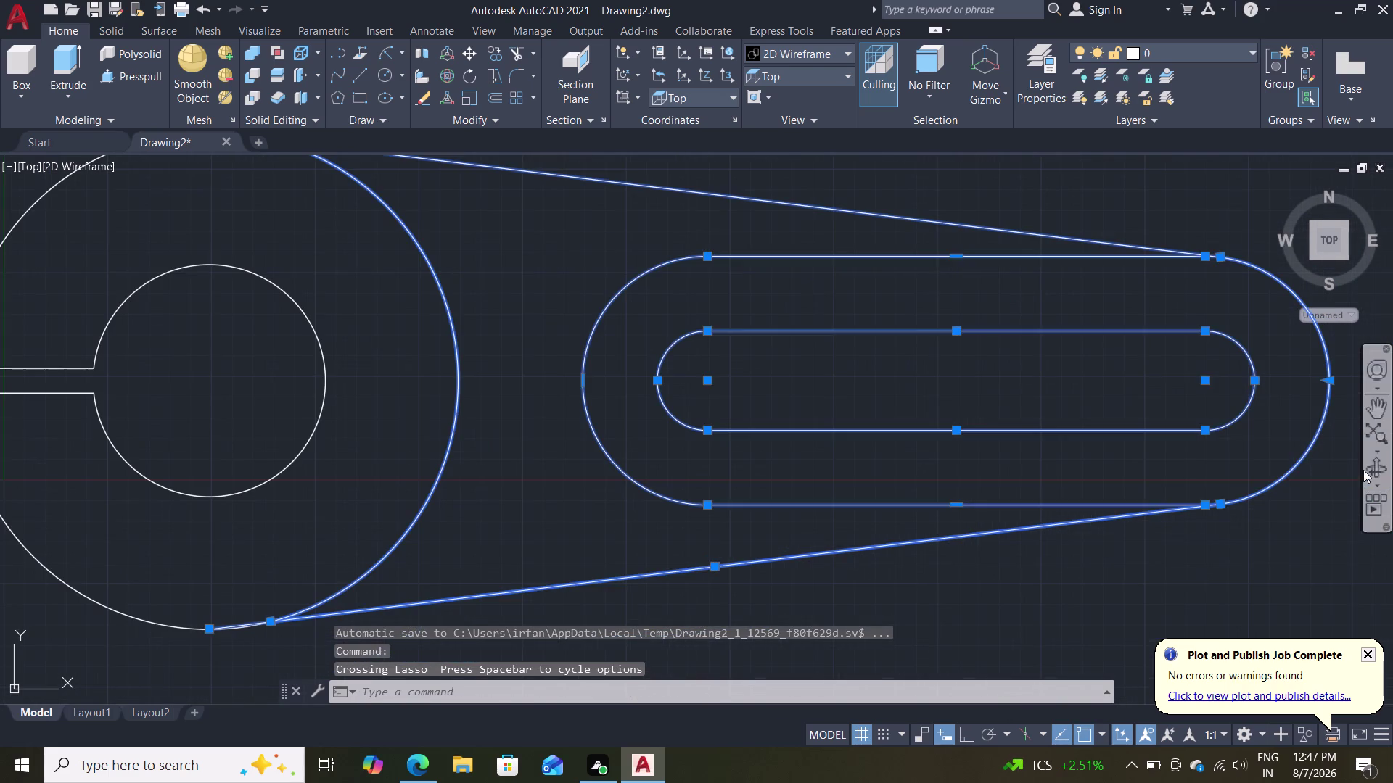
key(Escape)
Select the outer slot outline and each inner slot edge, including the overlapping end arc.
click(723, 499)
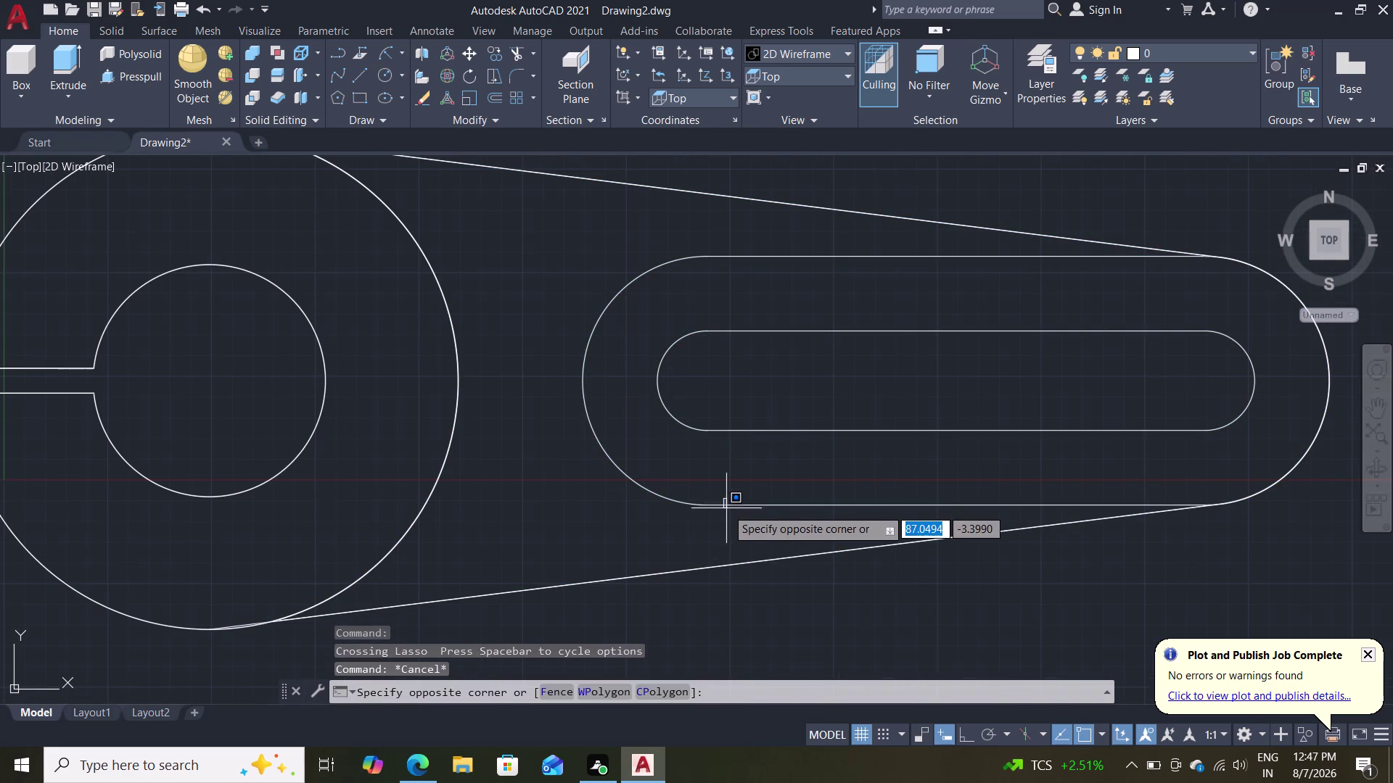
click(726, 509)
click(726, 506)
double_click(734, 427)
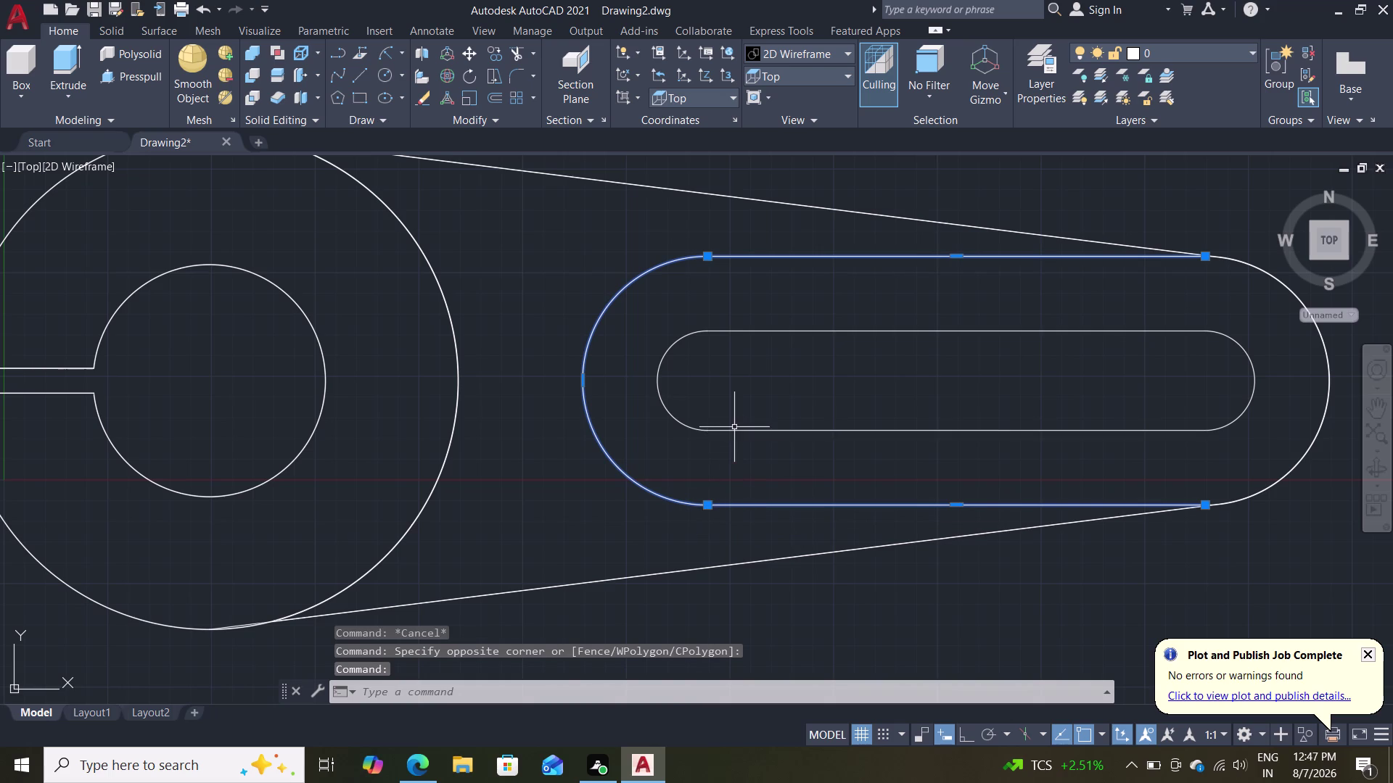
click(729, 436)
click(681, 425)
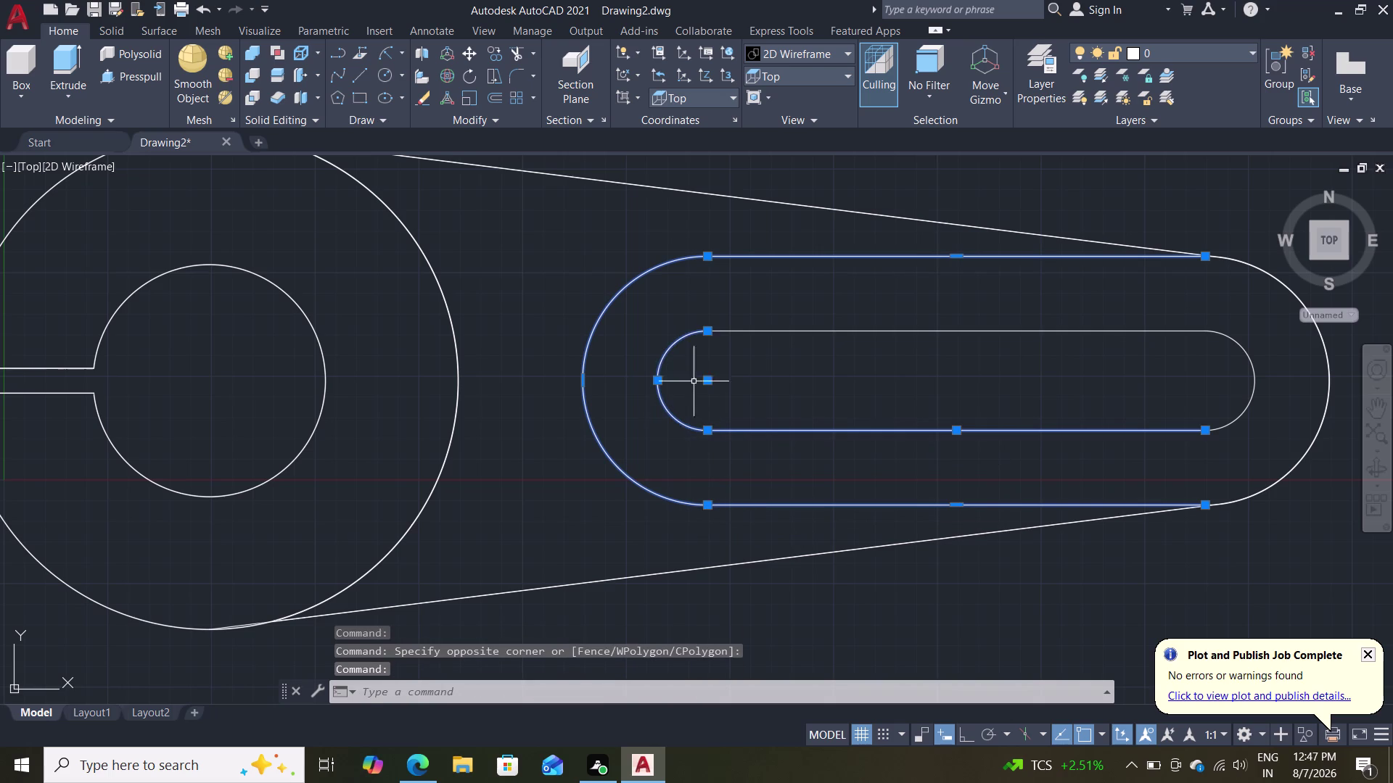
click(745, 330)
click(1254, 377)
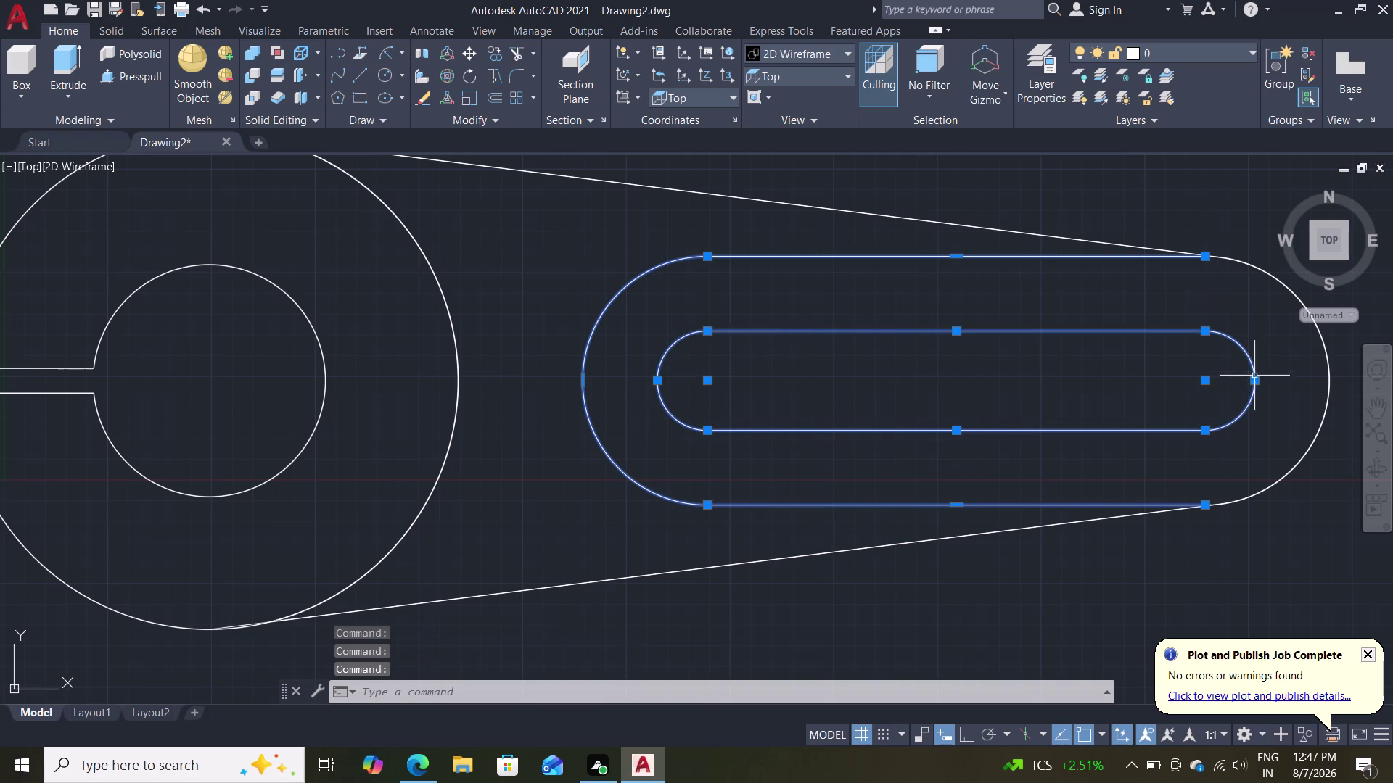
click(1321, 341)
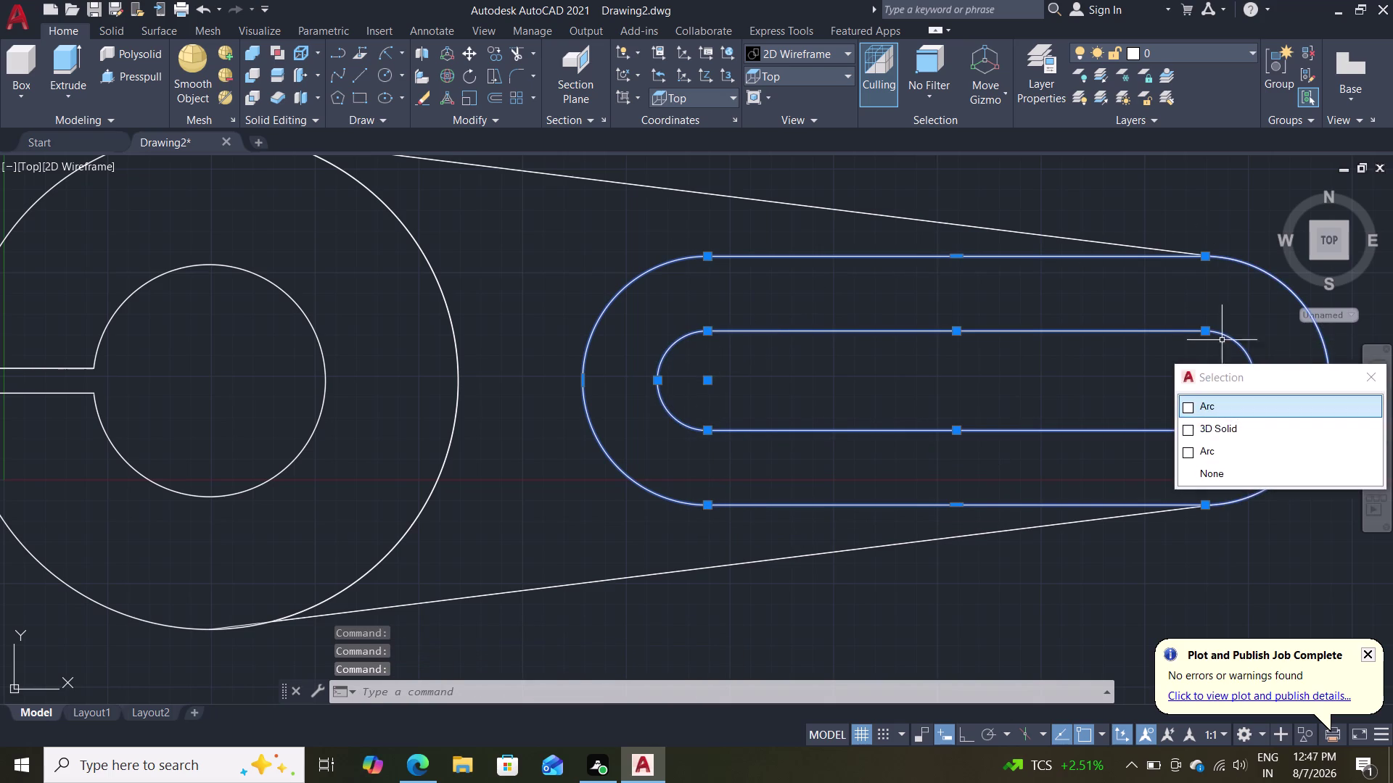
click(1223, 417)
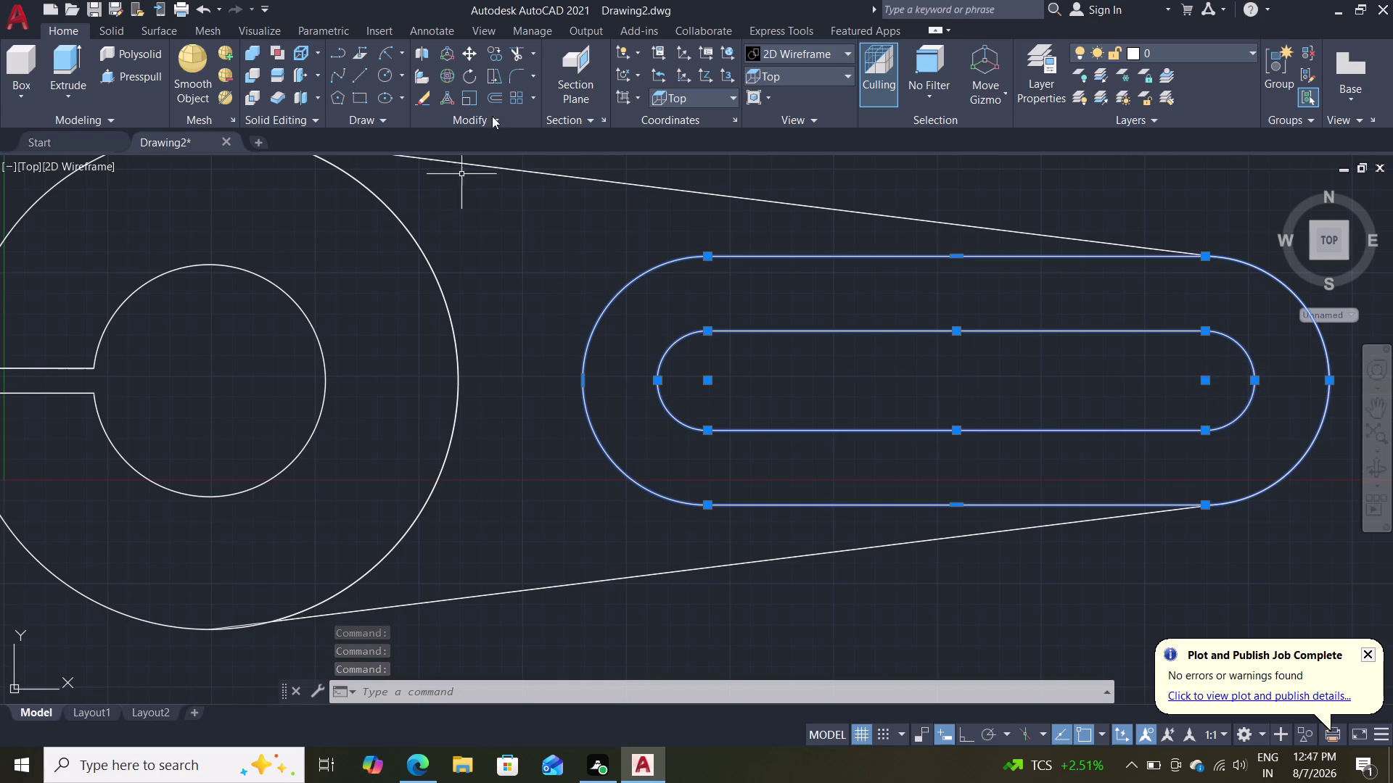
Copy the slot outlines 15 units with Ortho on, using the slot end as base point.
click(490, 52)
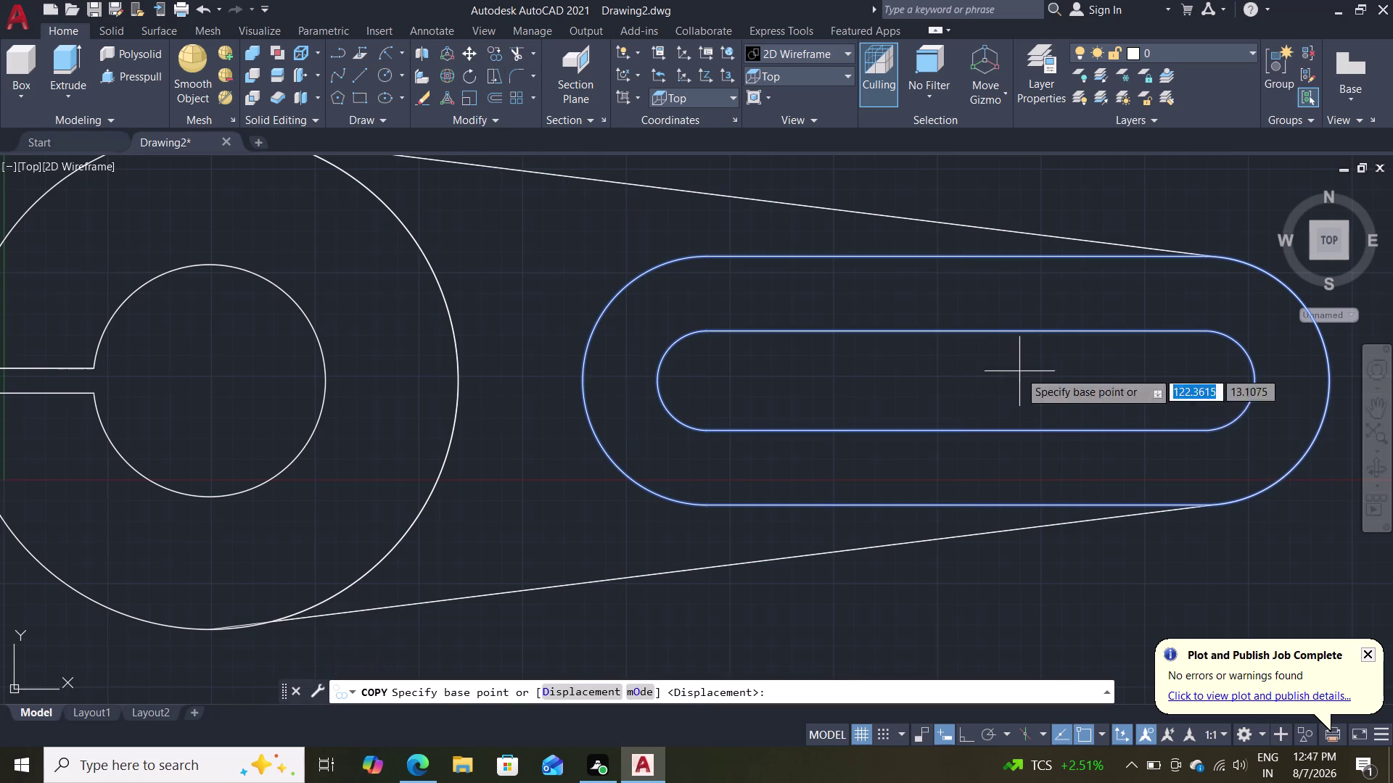
middle_drag(1068, 576, 1029, 480)
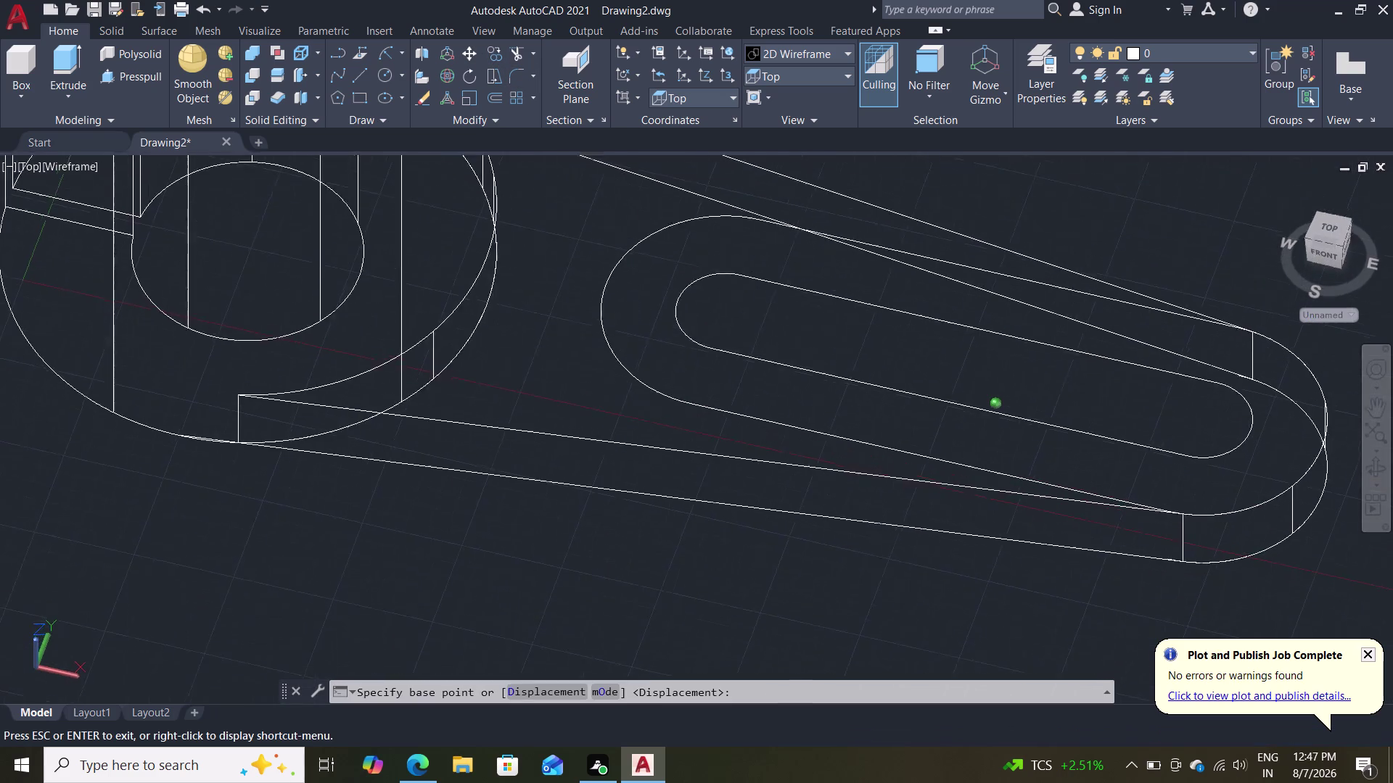
middle_drag(1028, 480, 1085, 423)
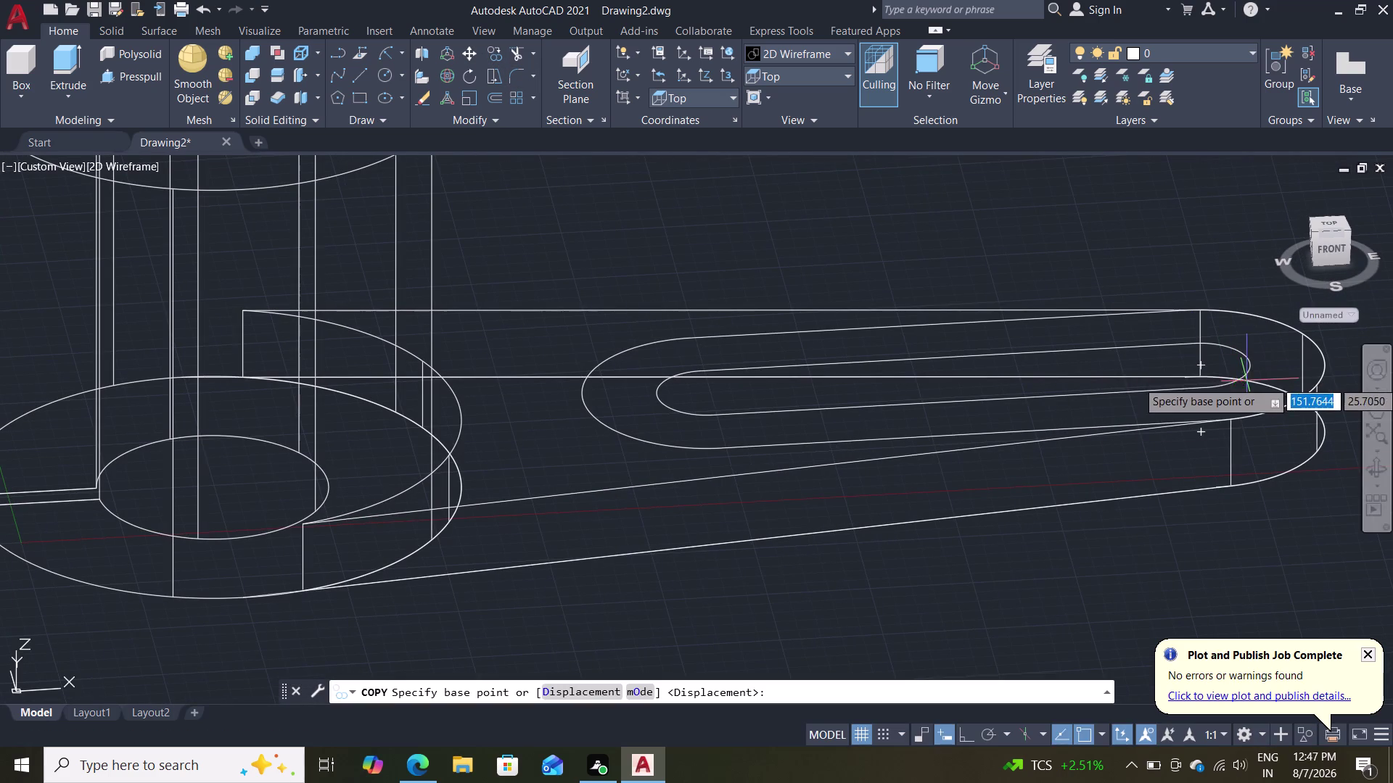
click(1245, 367)
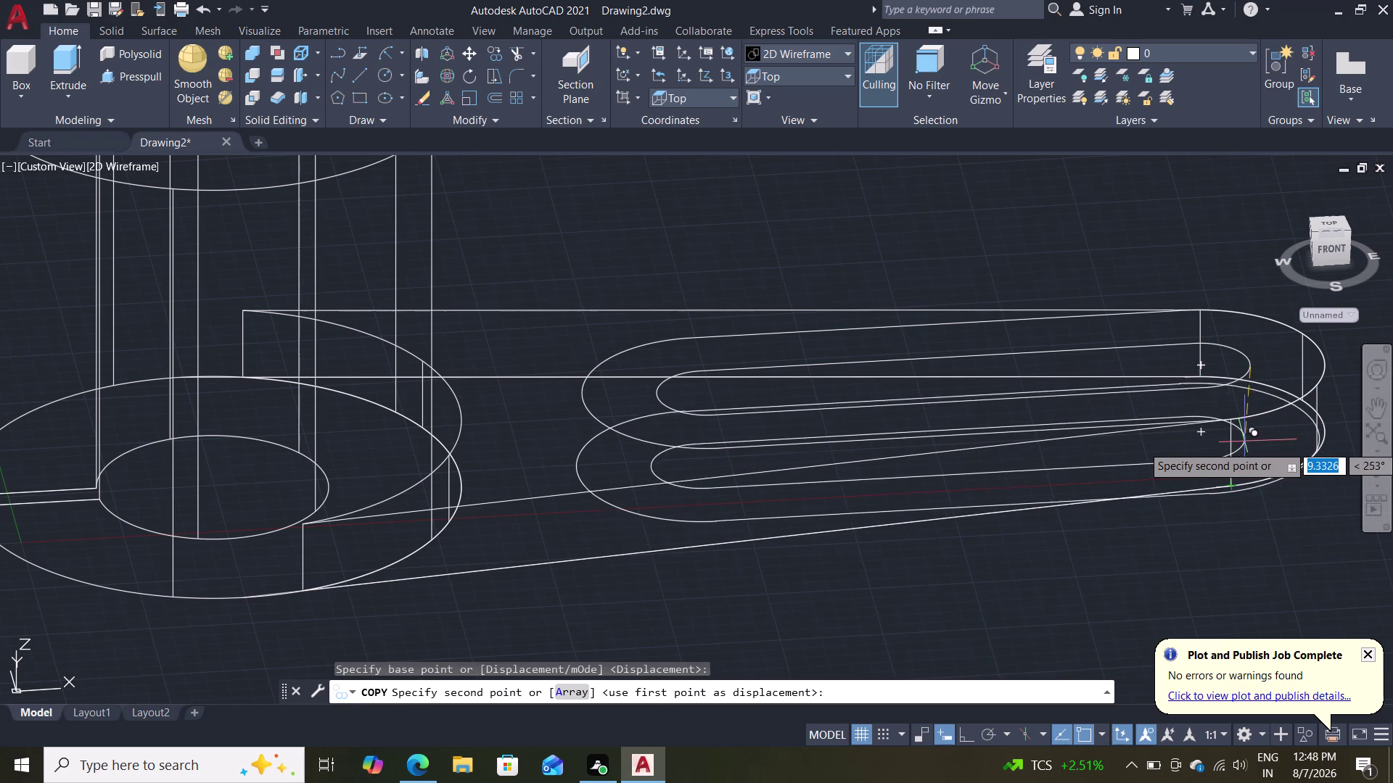
key(F8)
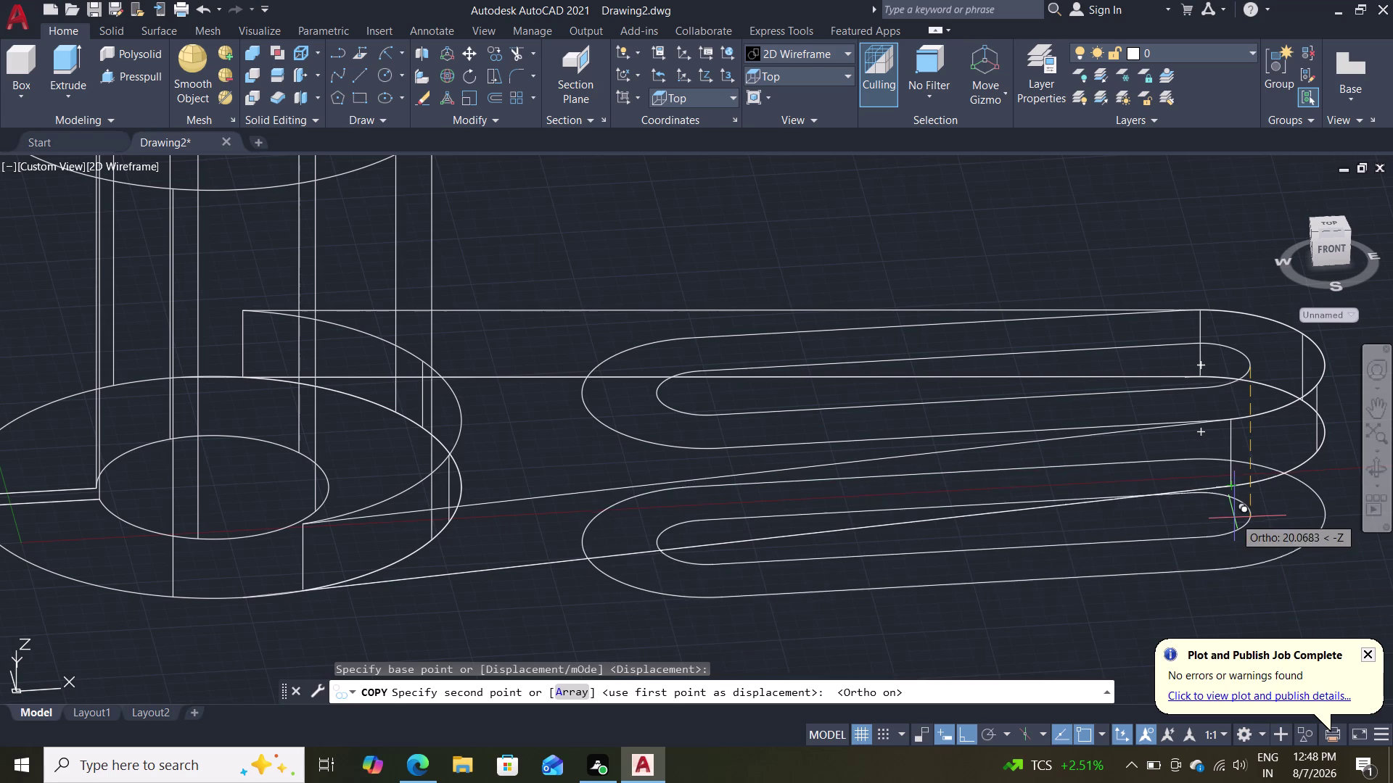
text(15)
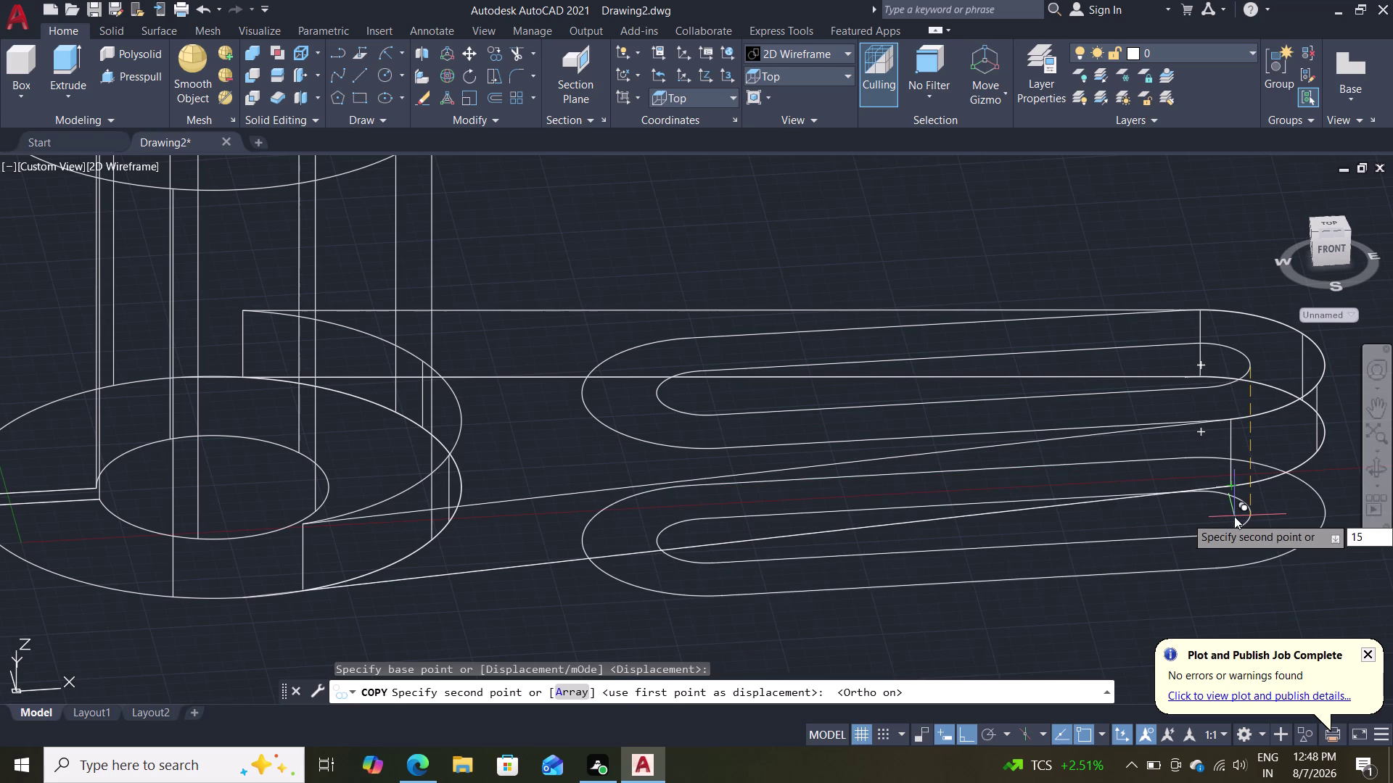
key(Return)
key(Escape)
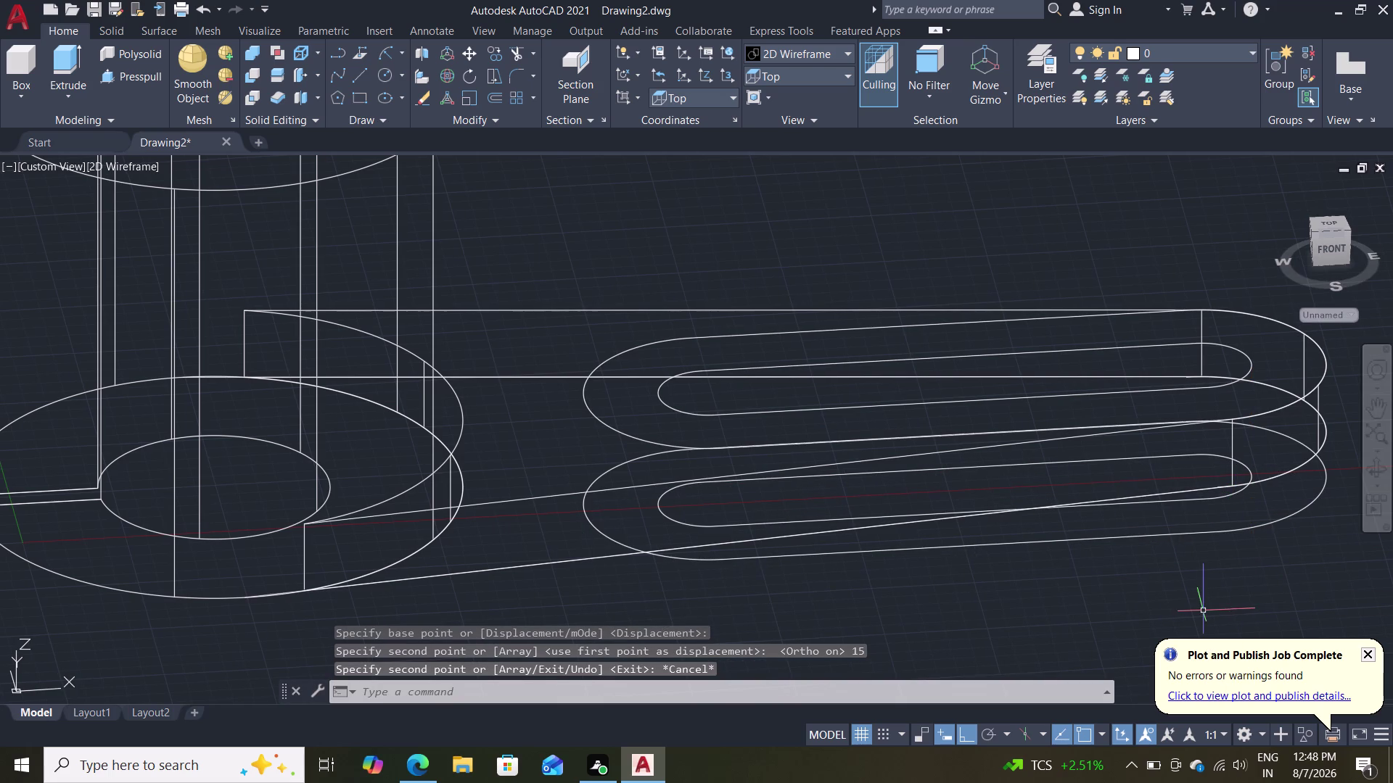
Orbit around the collar to view the arm from the front and below.
middle_drag(1194, 590, 1161, 438)
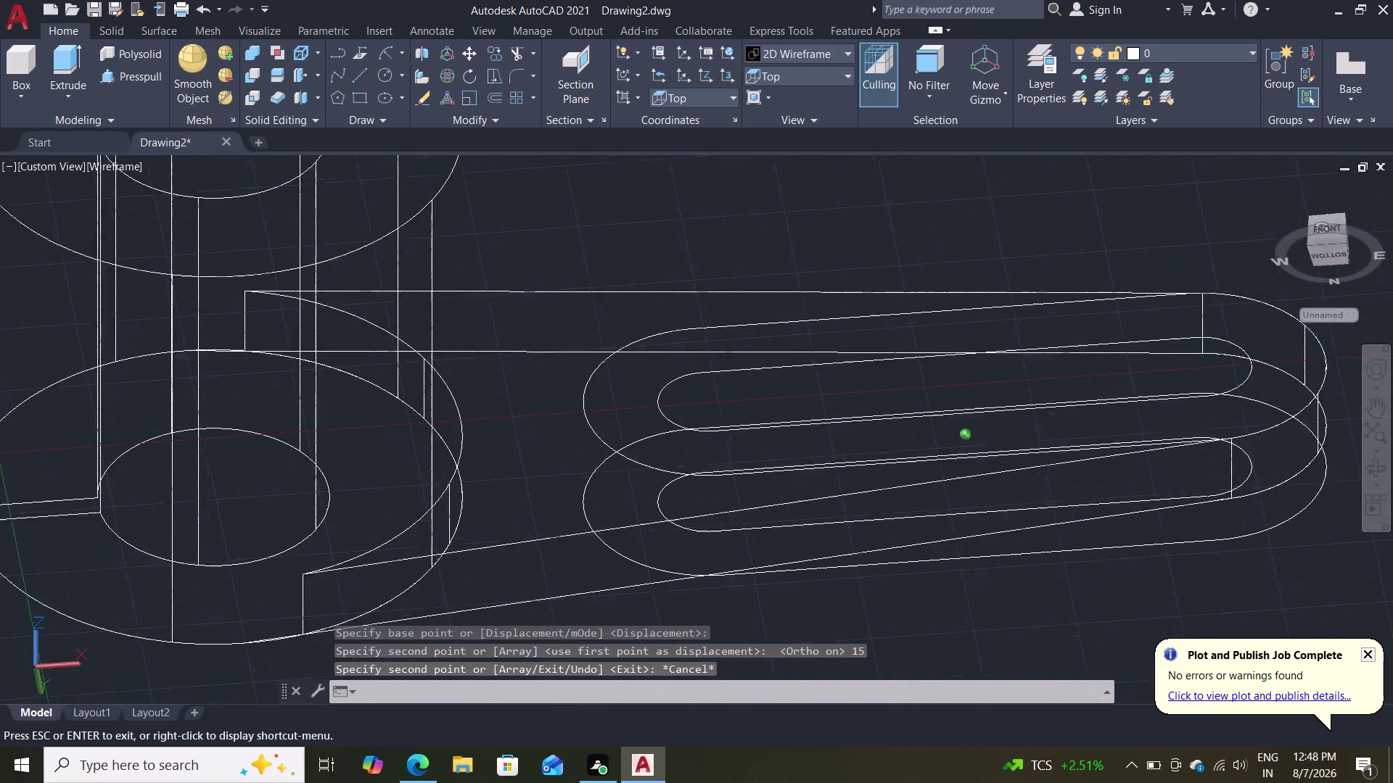
middle_drag(1160, 437, 1168, 457)
middle_drag(1220, 585, 1221, 589)
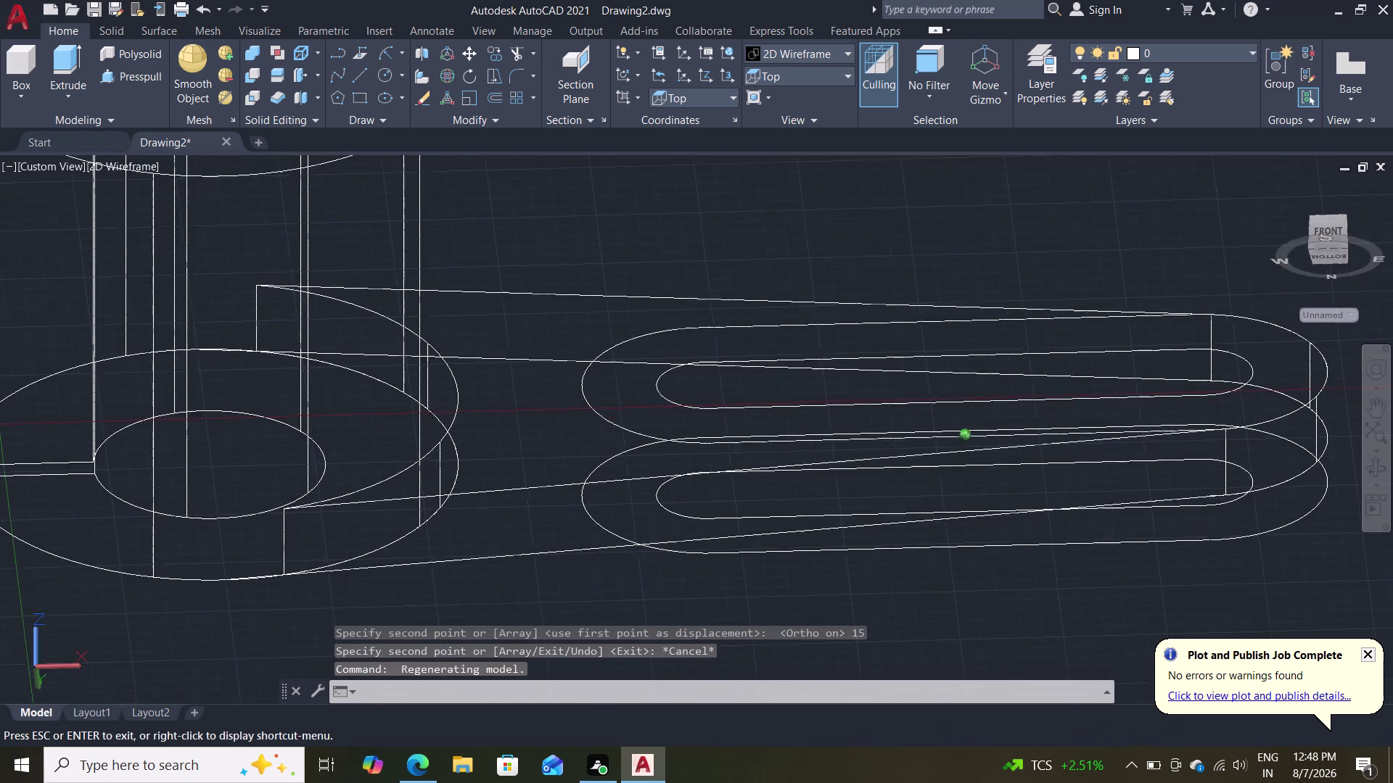
middle_drag(1221, 589, 1245, 630)
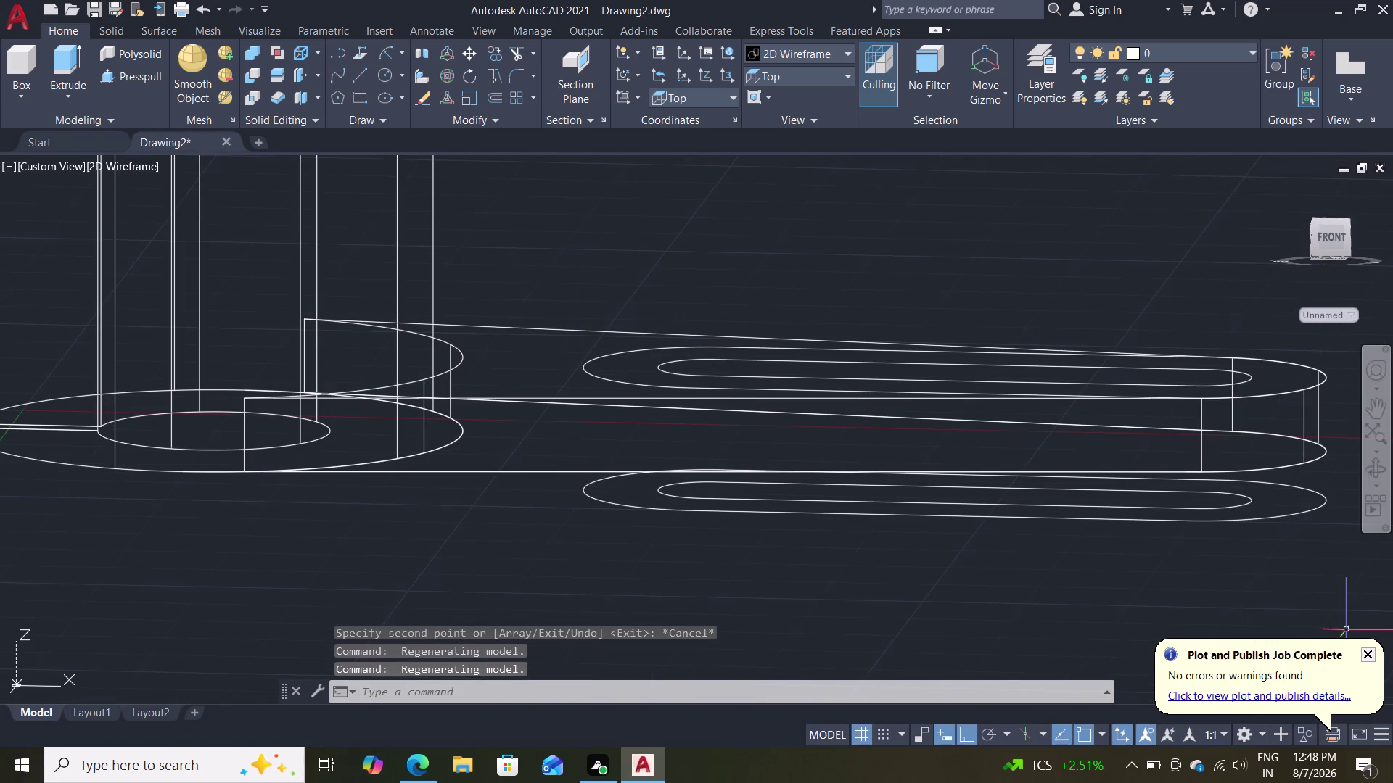
middle_drag(1071, 618, 1079, 521)
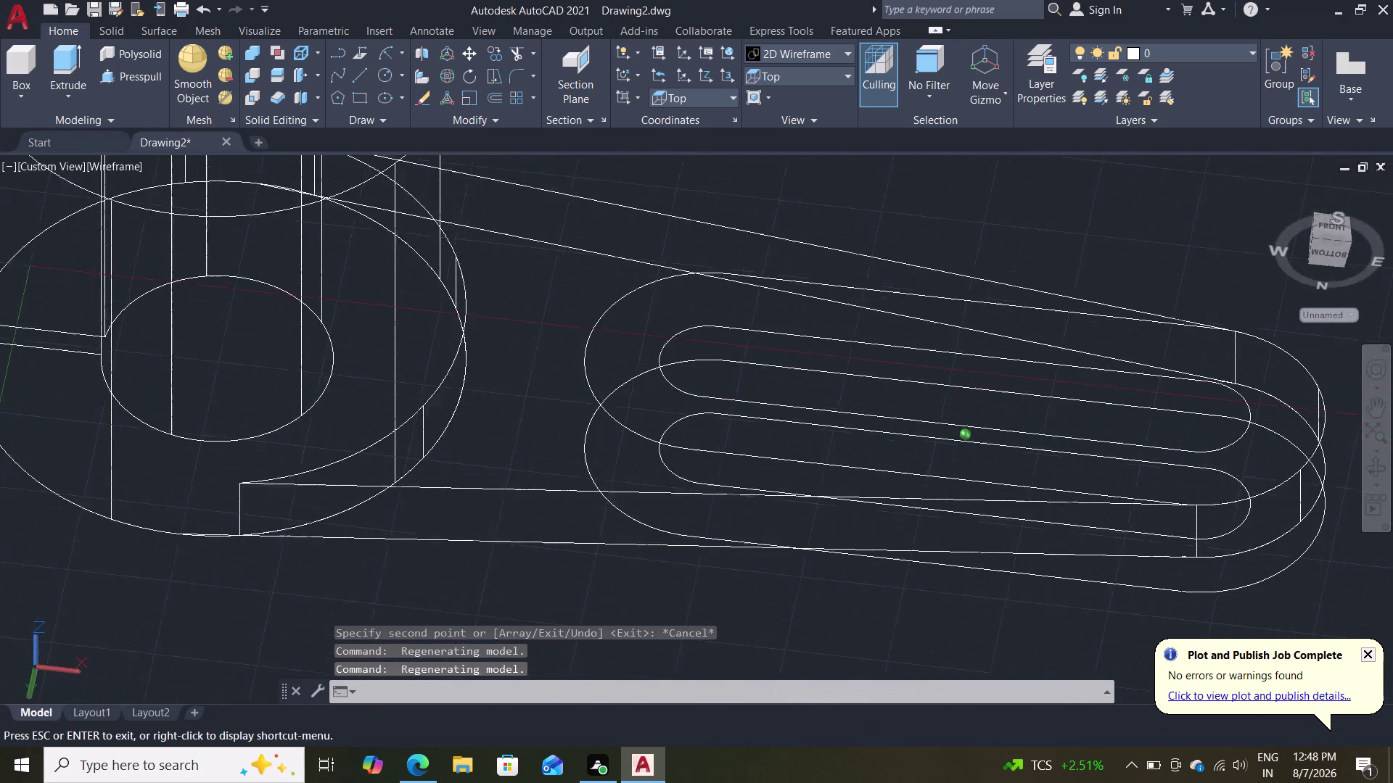
middle_drag(1080, 522, 1068, 507)
Cancel a started press-pull and switch the viewport to Shades of Gray.
click(130, 76)
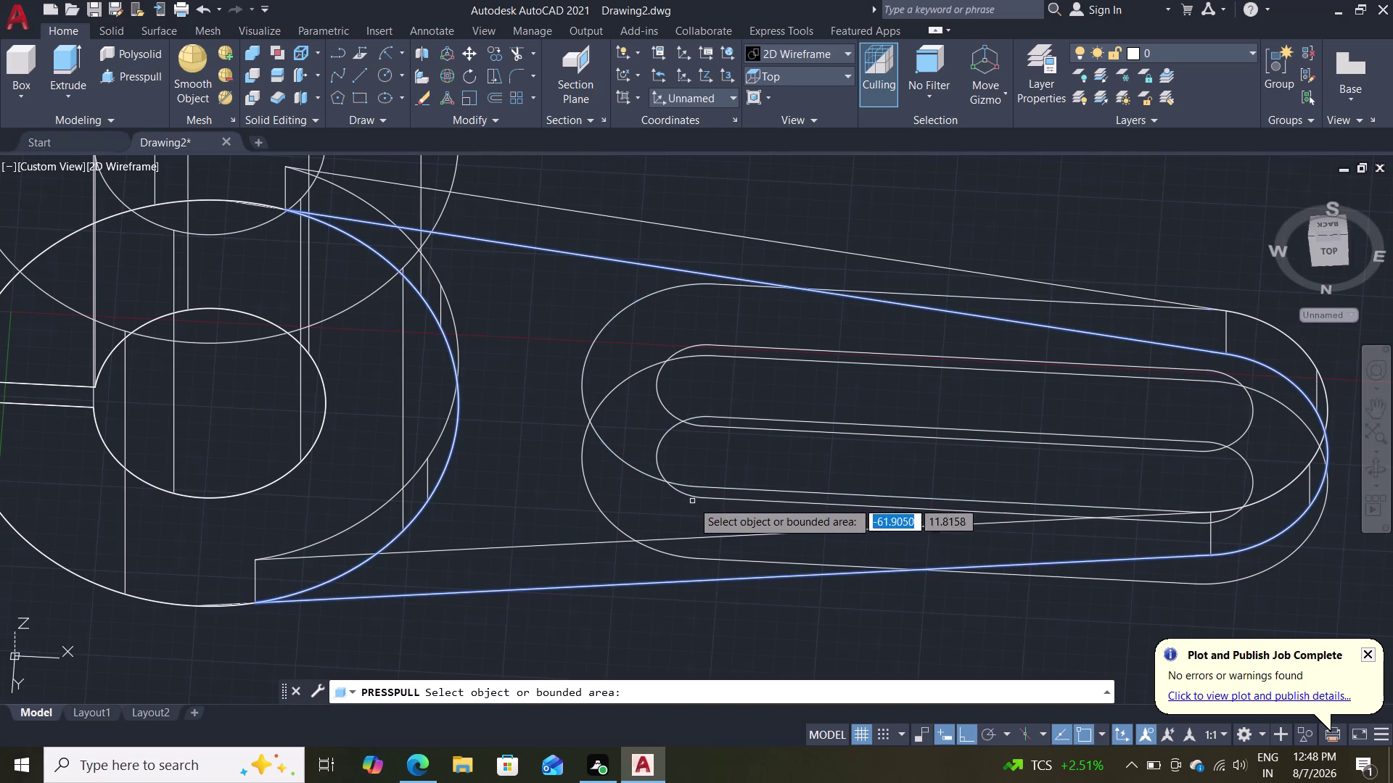
key(Escape)
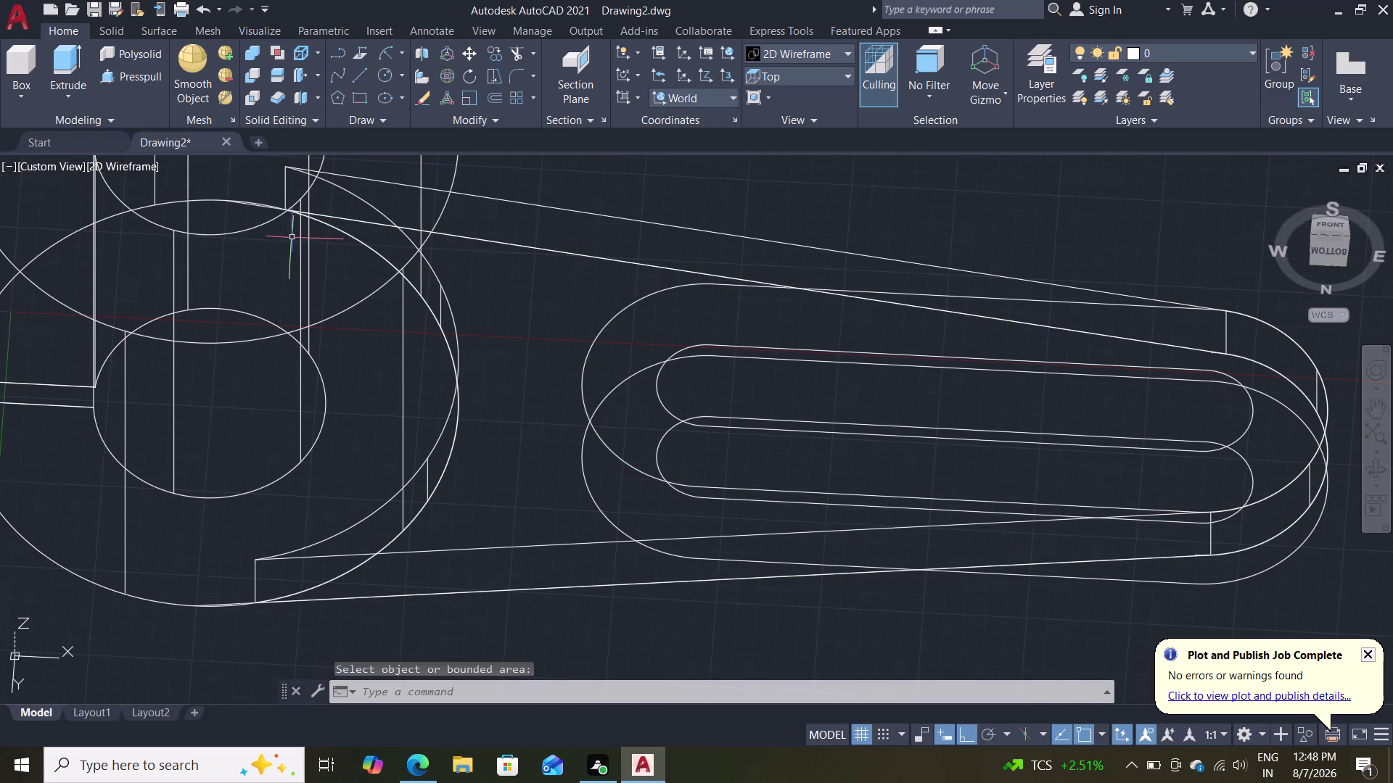
click(142, 170)
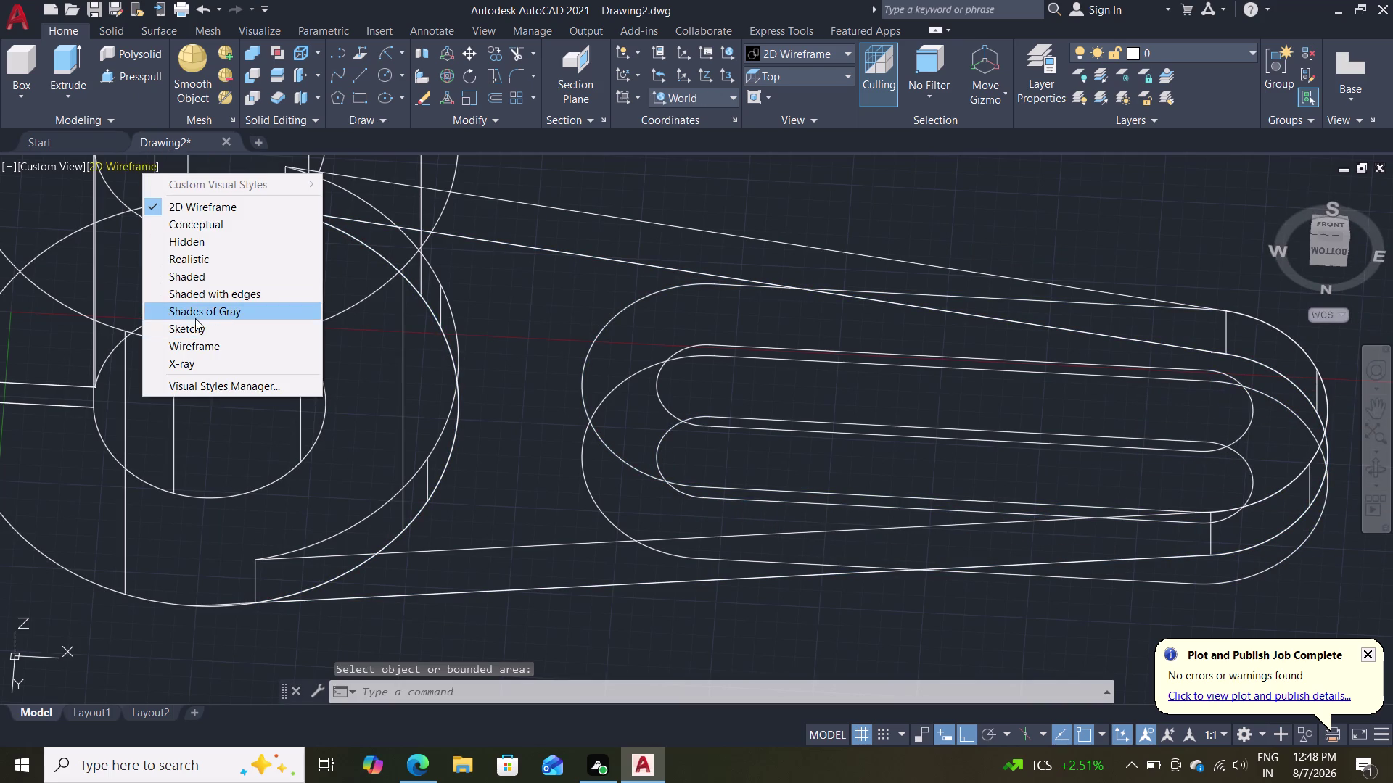
click(193, 307)
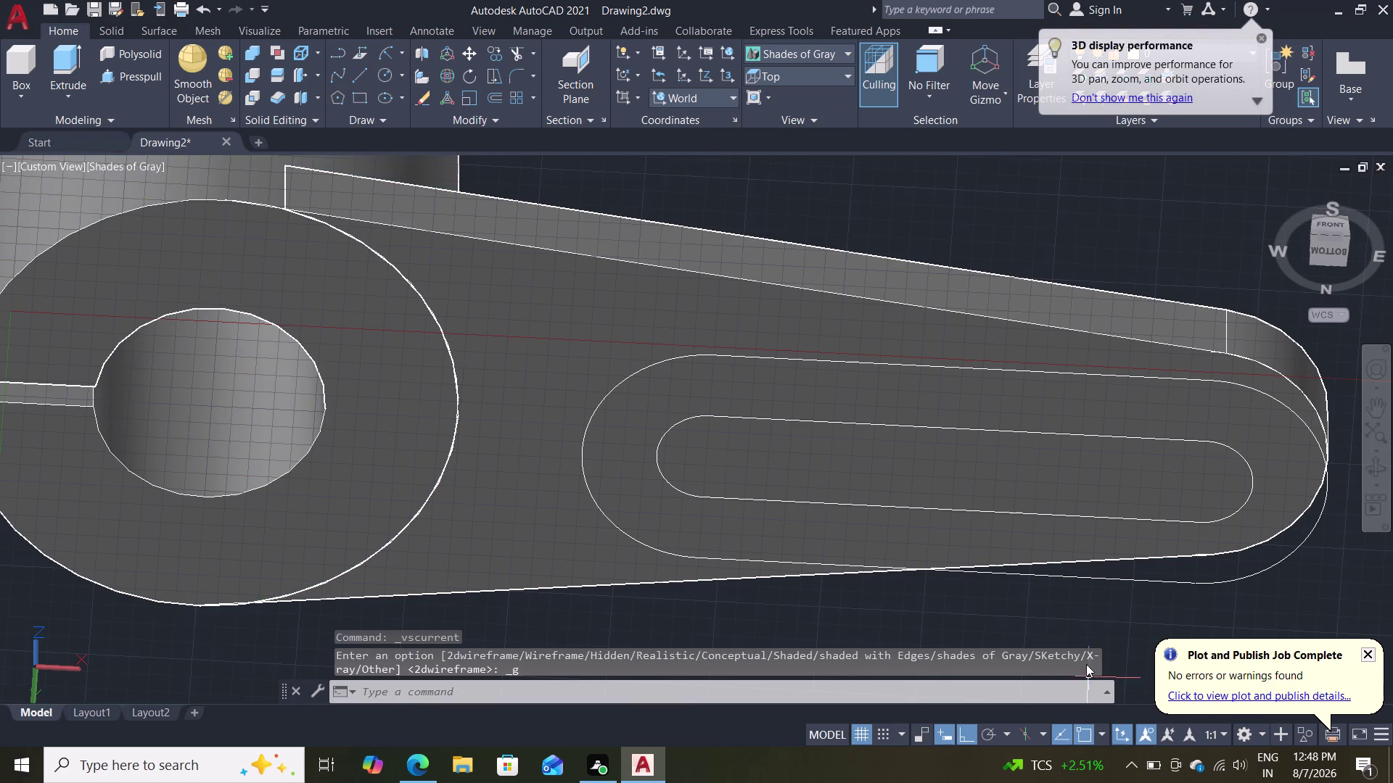
Orbit the gray-shaded model to inspect the arm from above and the side.
middle_drag(1043, 589, 1027, 483)
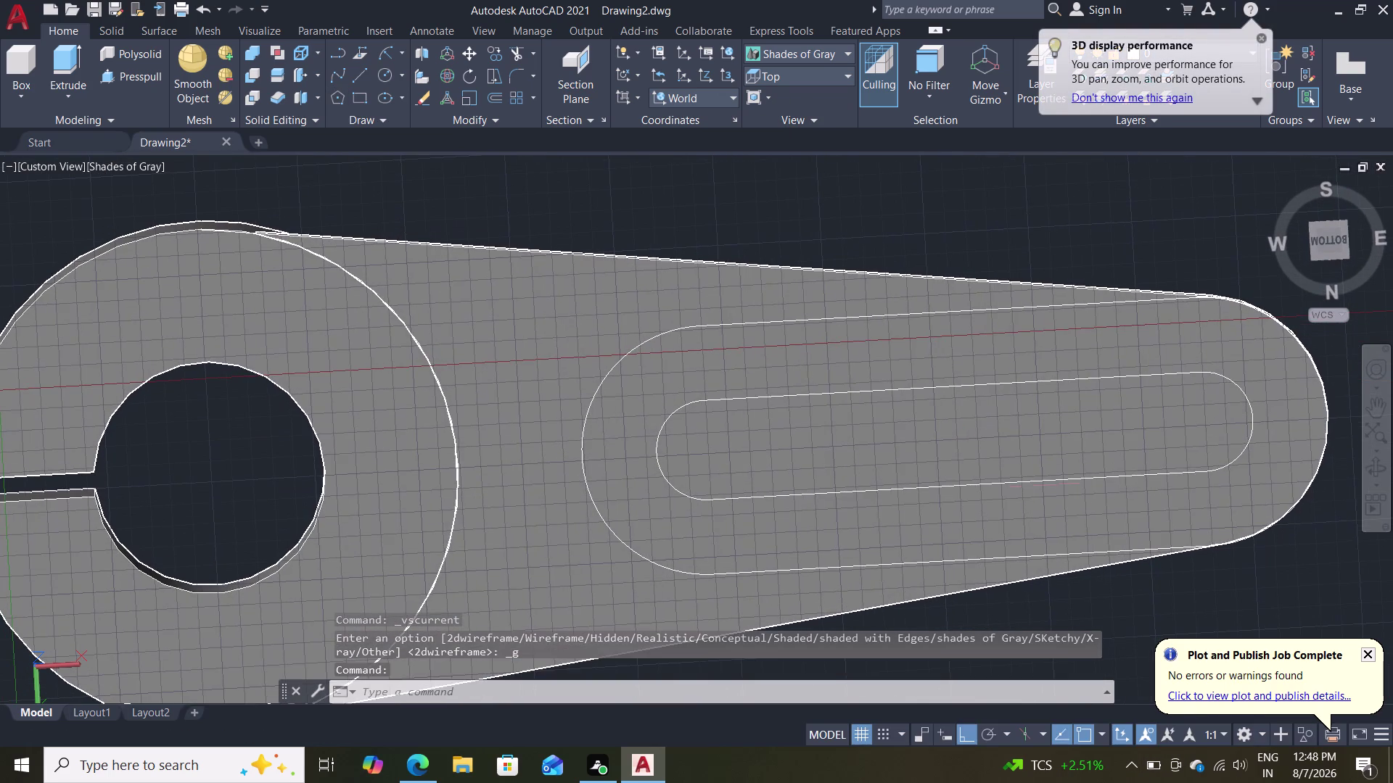
middle_drag(974, 236, 972, 236)
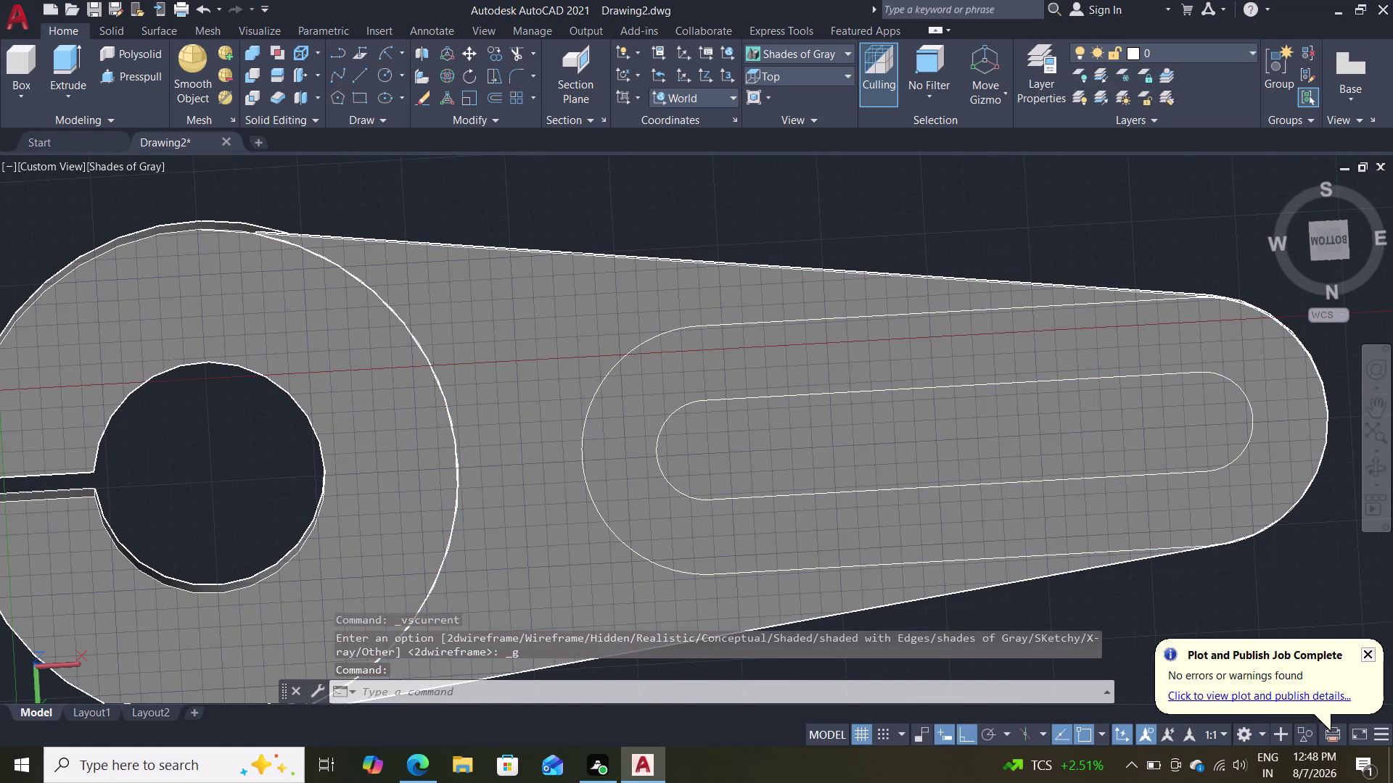
middle_drag(972, 236, 987, 364)
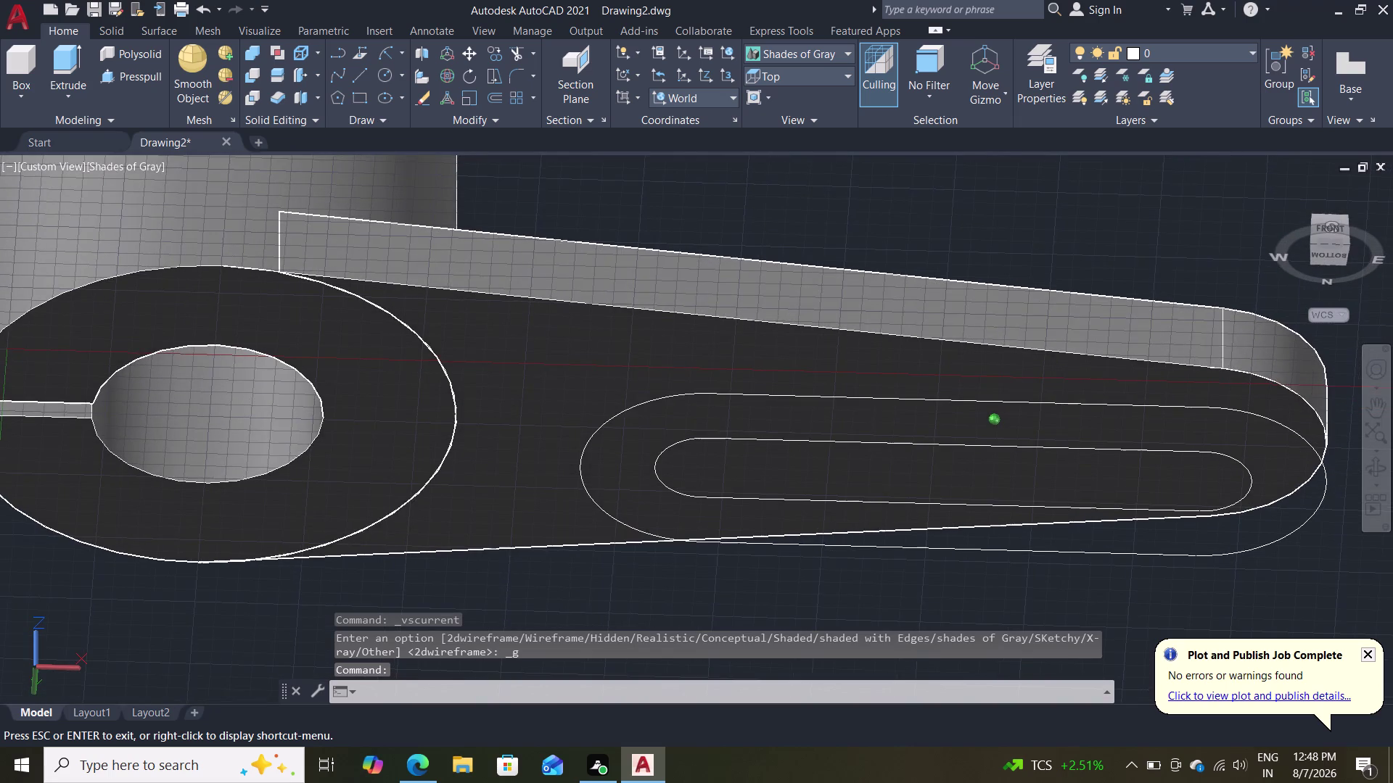
middle_drag(987, 364, 982, 485)
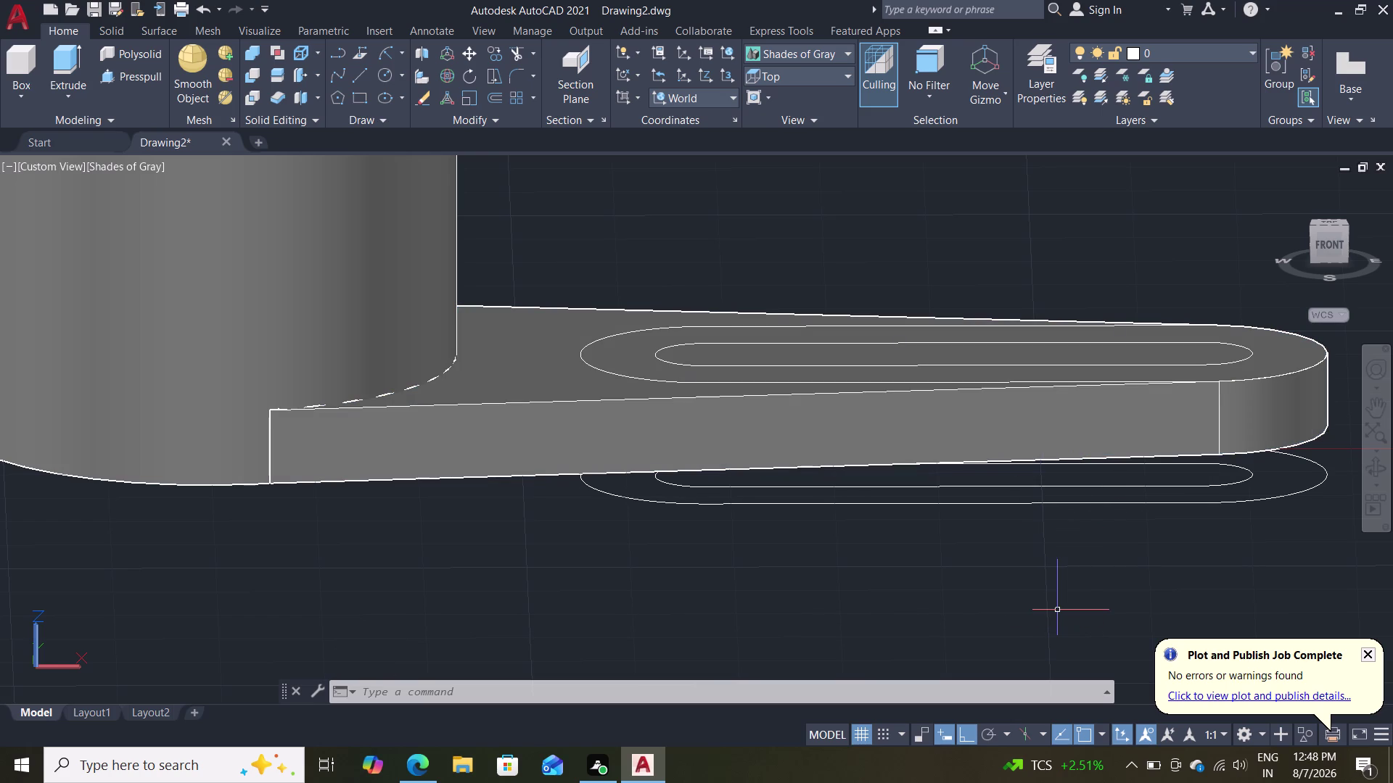
middle_drag(1038, 626, 1026, 526)
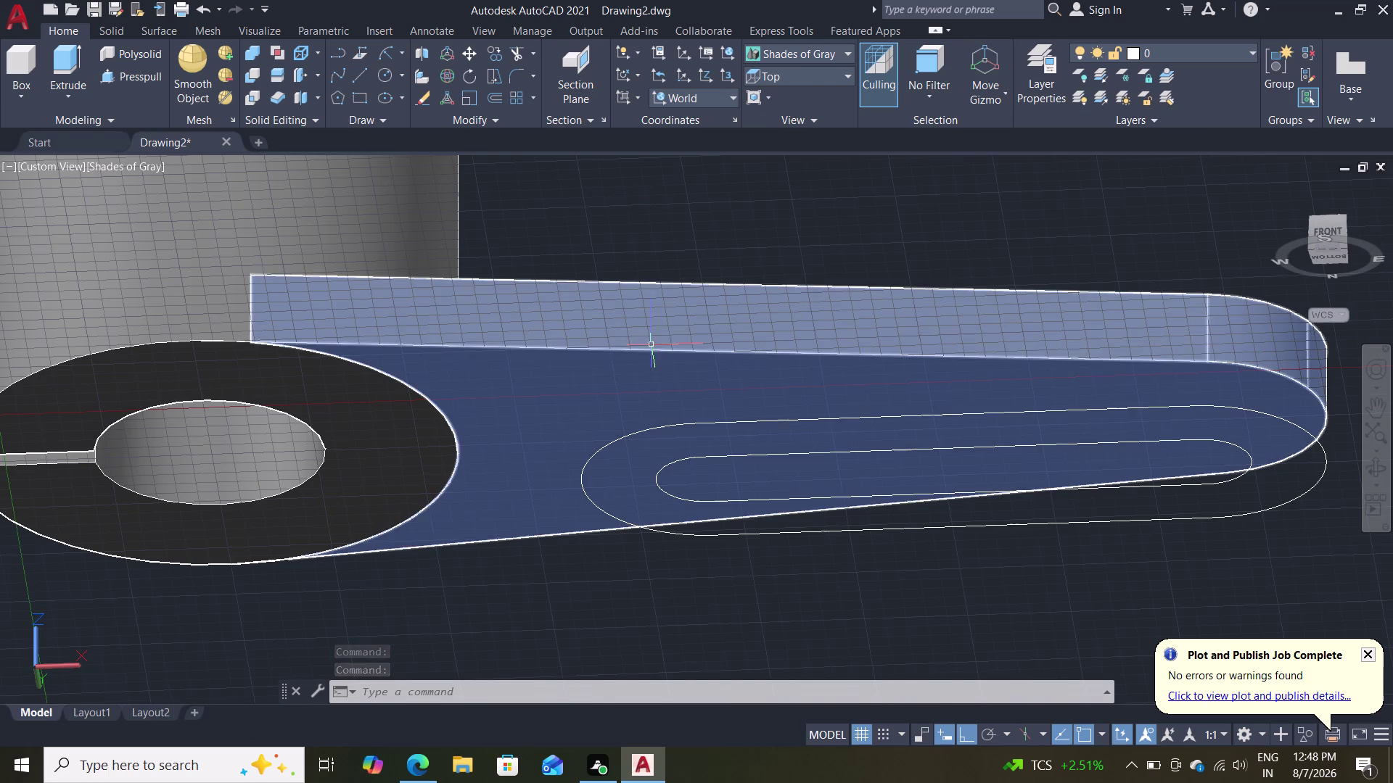
Clear the arm solid selection and orbit to a front view of the arm.
key(Escape)
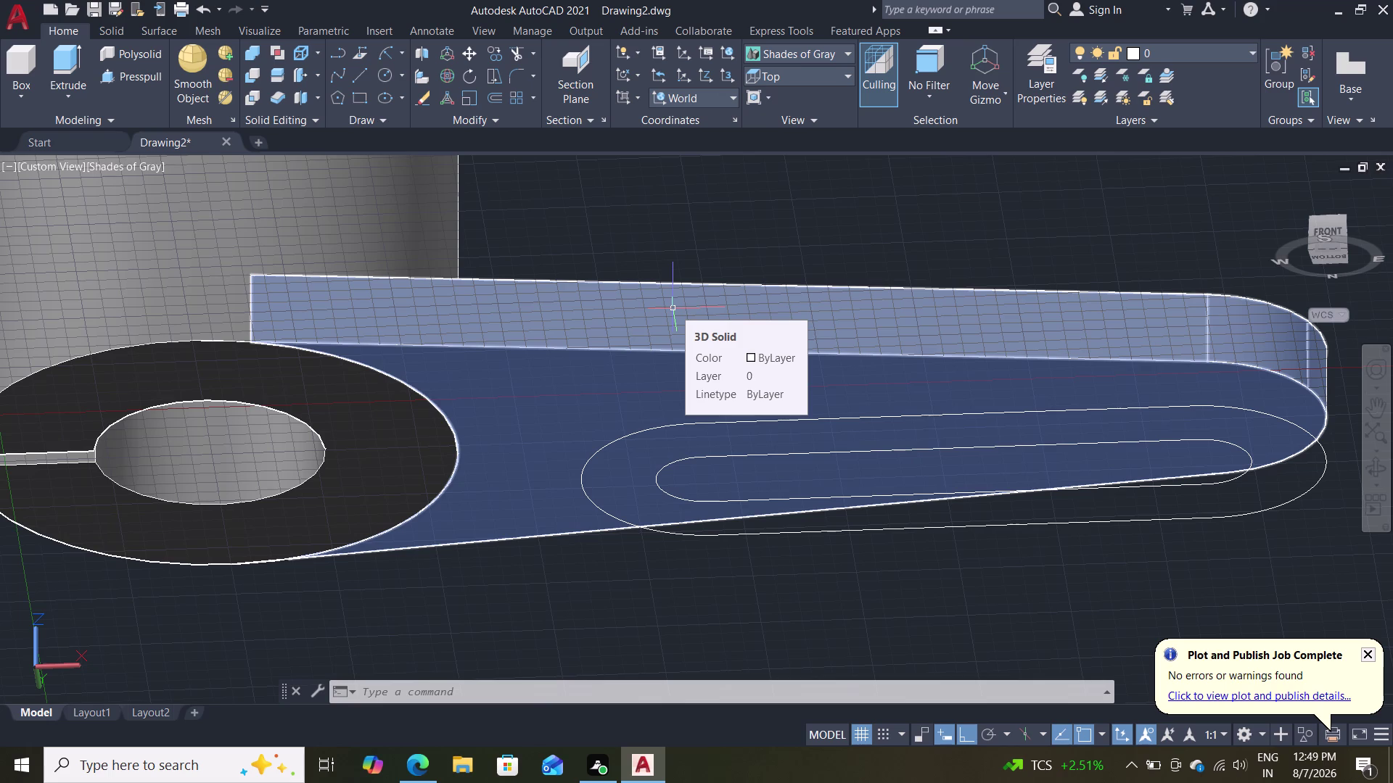
key(Escape)
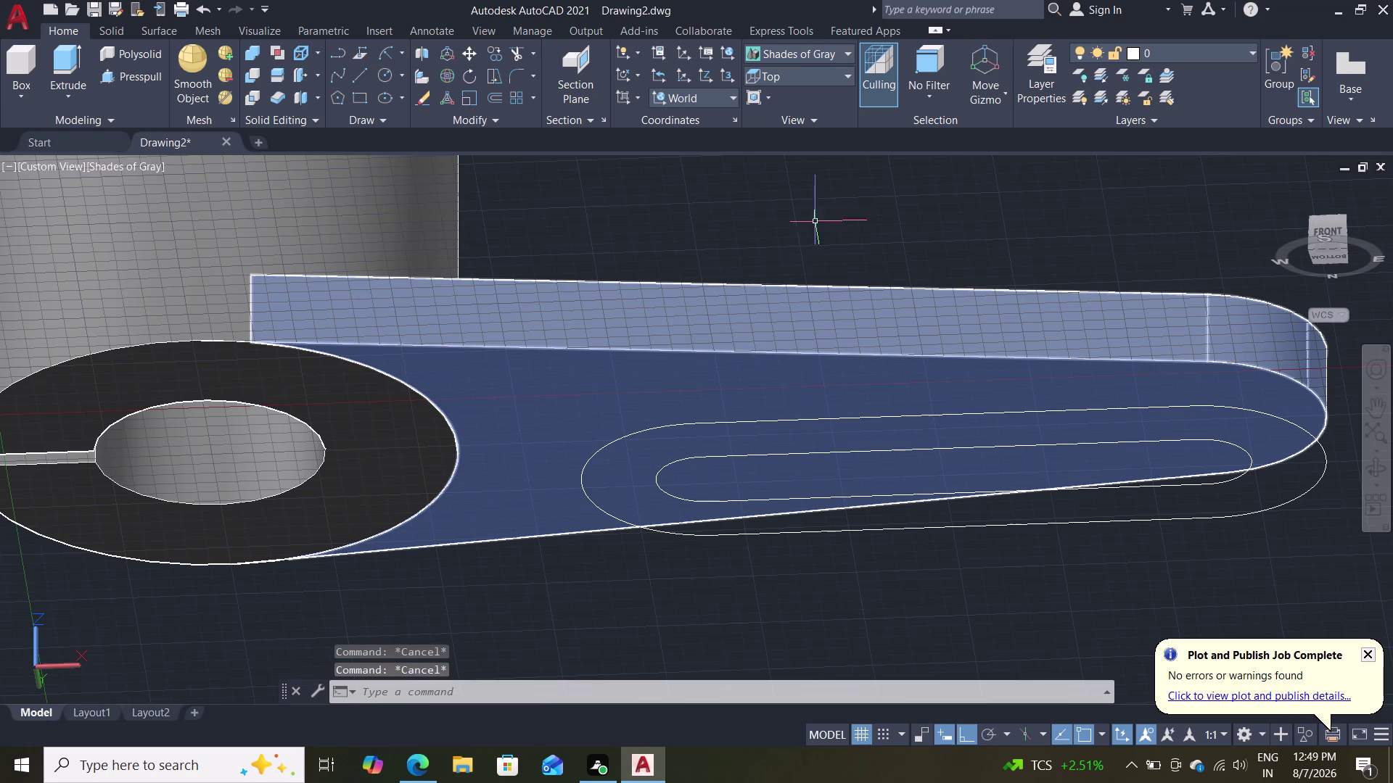
key(Escape)
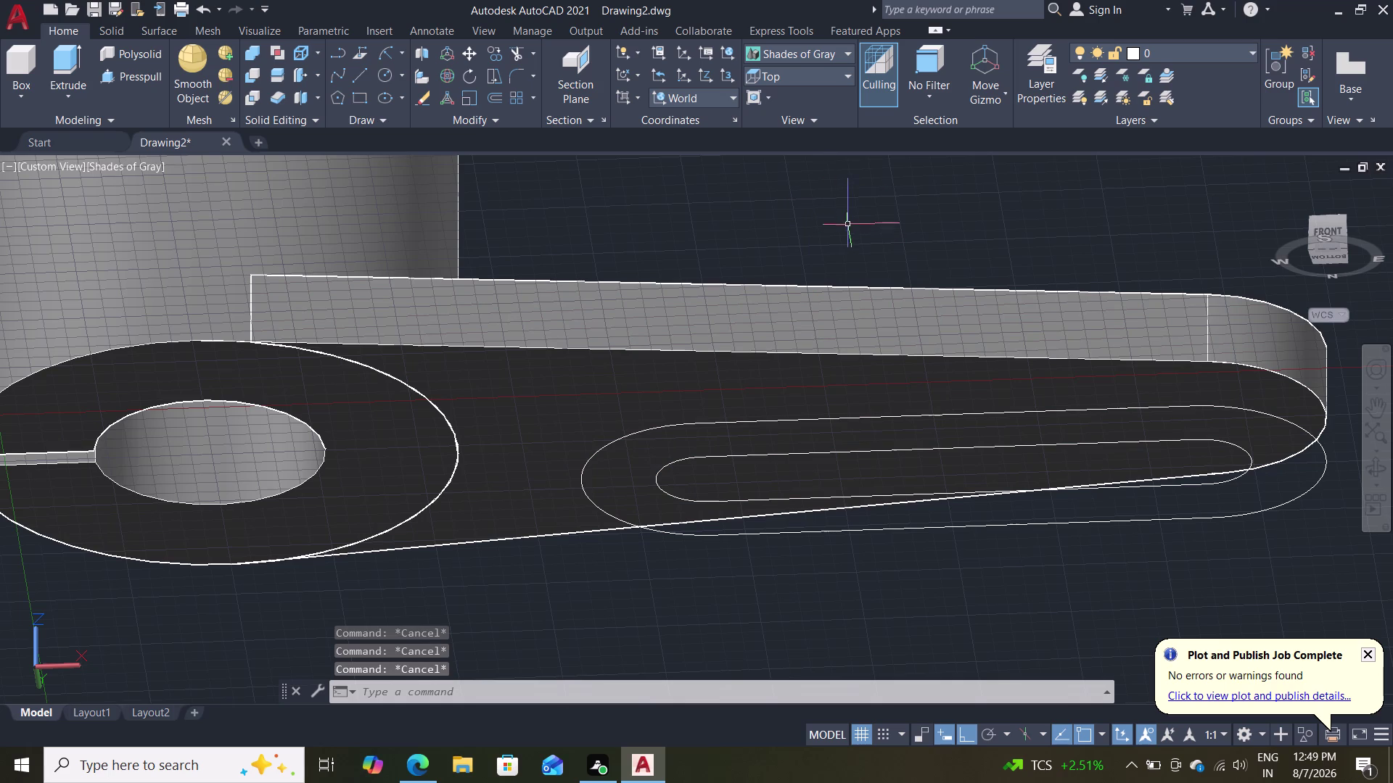
middle_drag(850, 218, 843, 271)
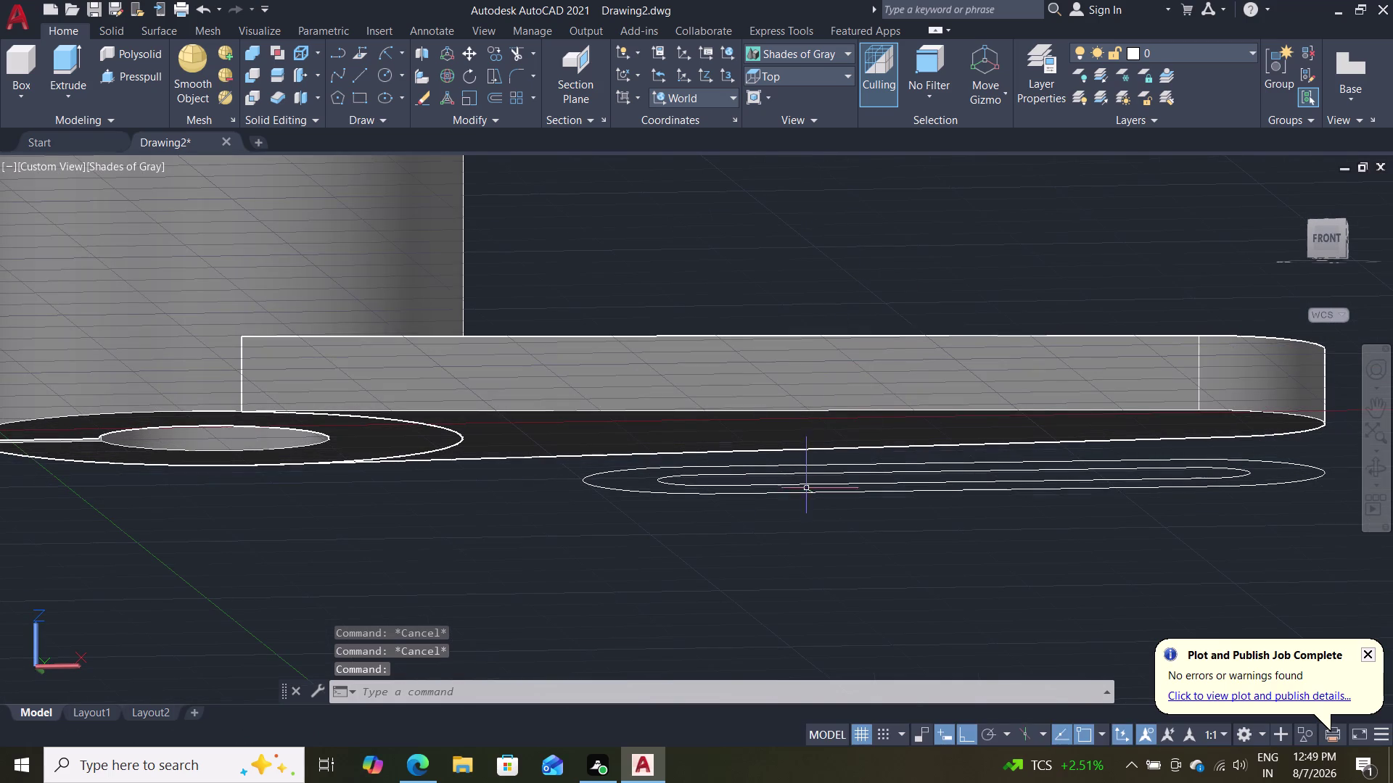
Start MOVE and pick the outer slot outline pieces under the arm.
key(m)
key(Return)
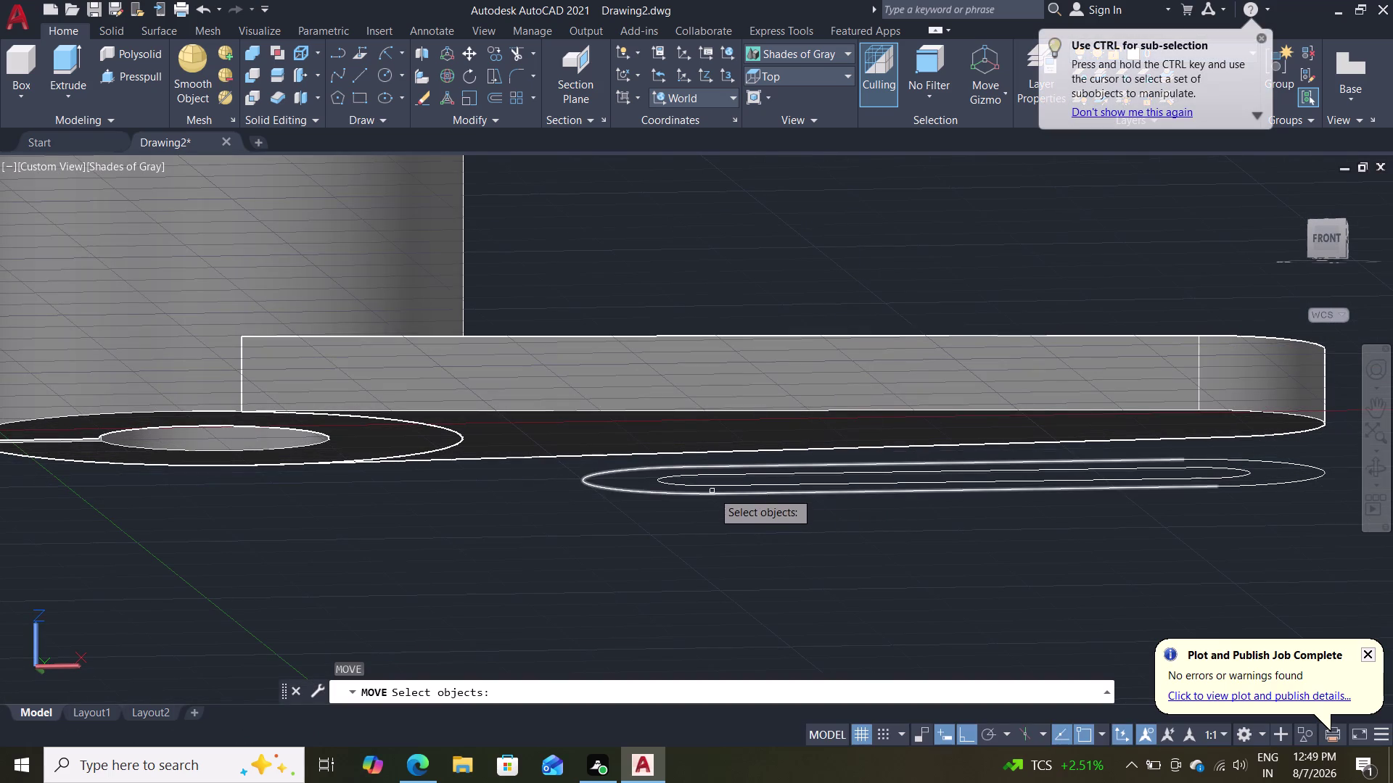
middle_drag(706, 522, 690, 462)
scroll(up, 3)
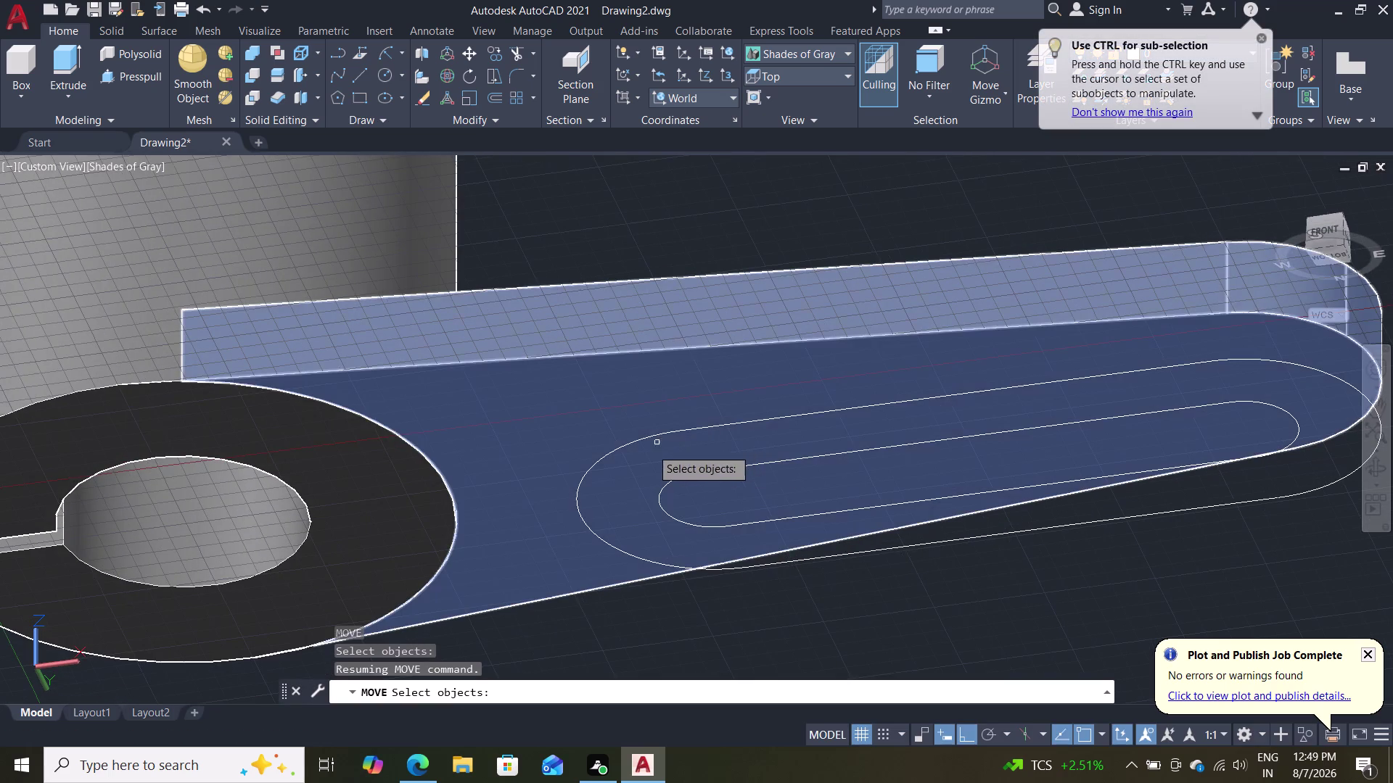
middle_drag(907, 589, 903, 579)
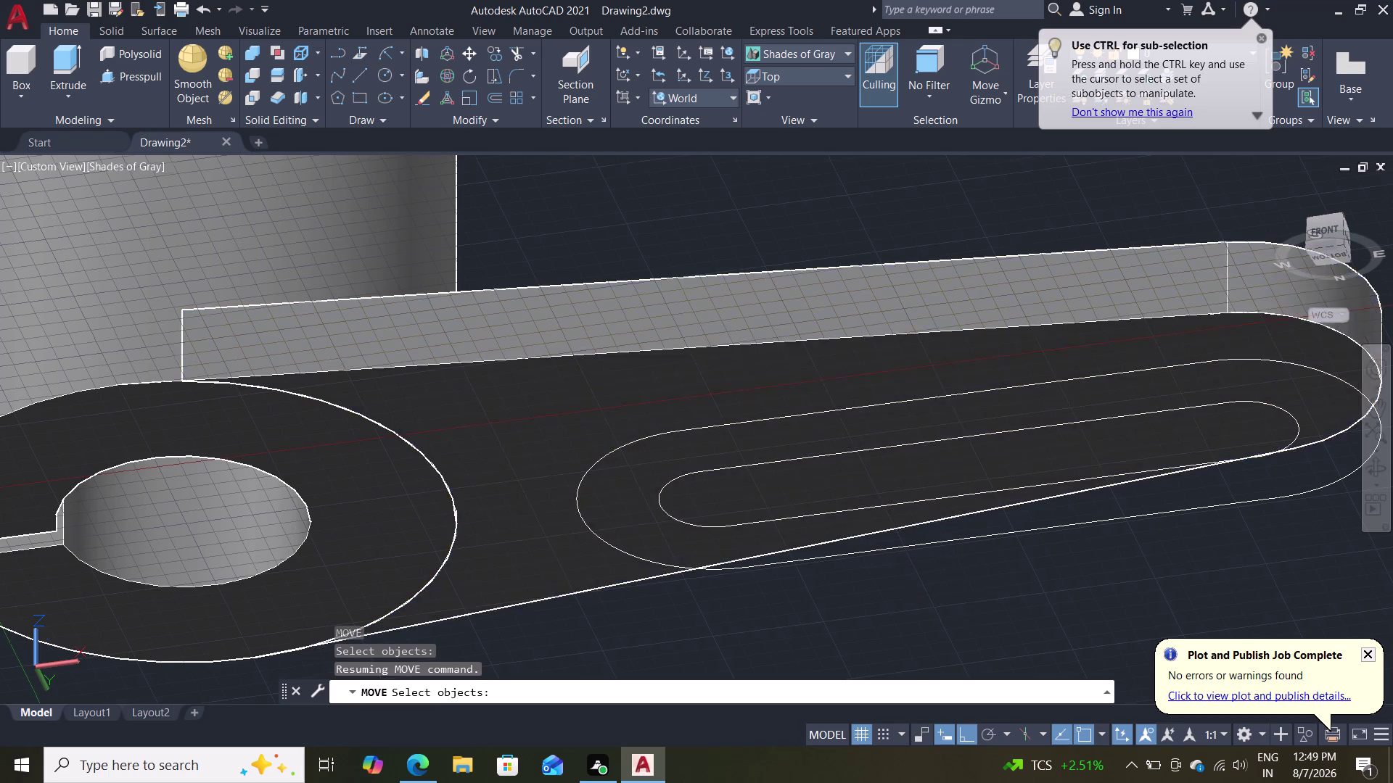
middle_drag(903, 579, 665, 424)
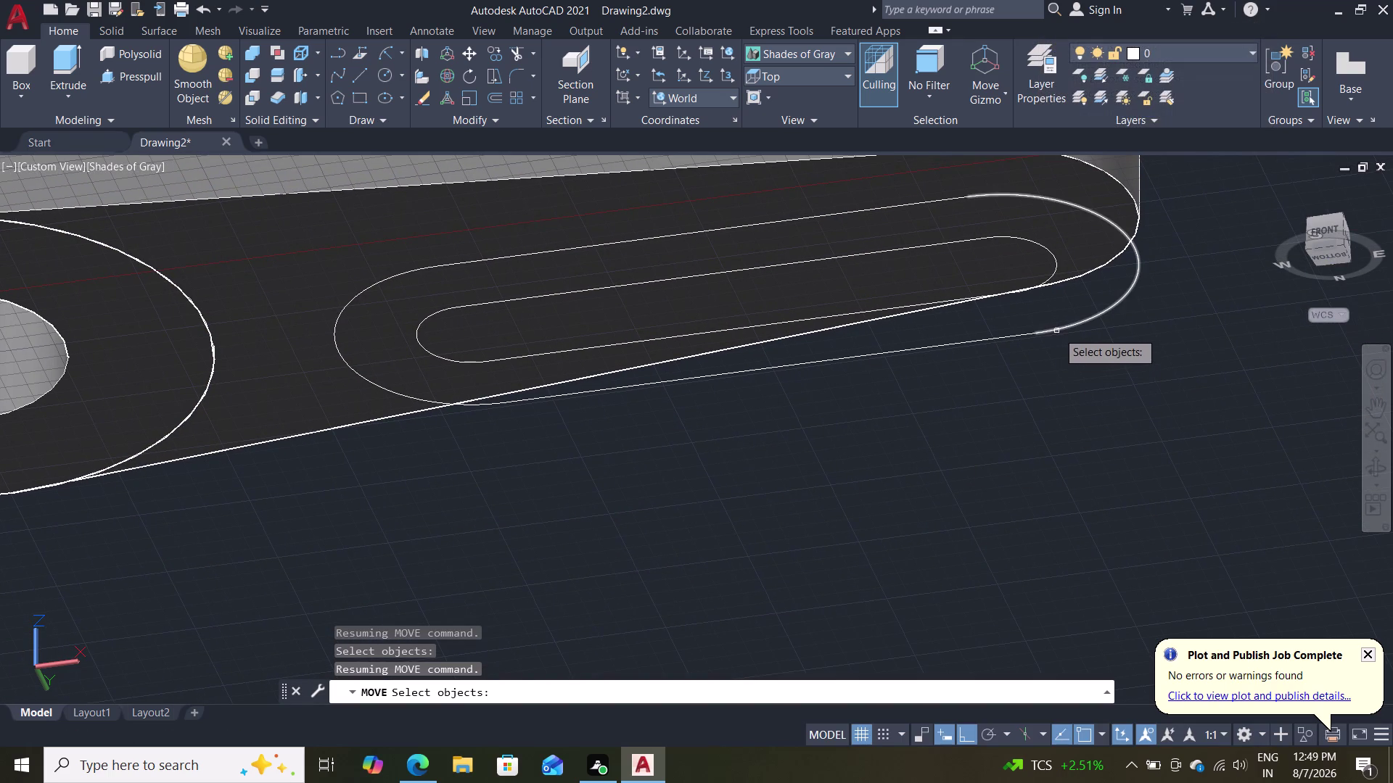
click(1057, 332)
click(948, 344)
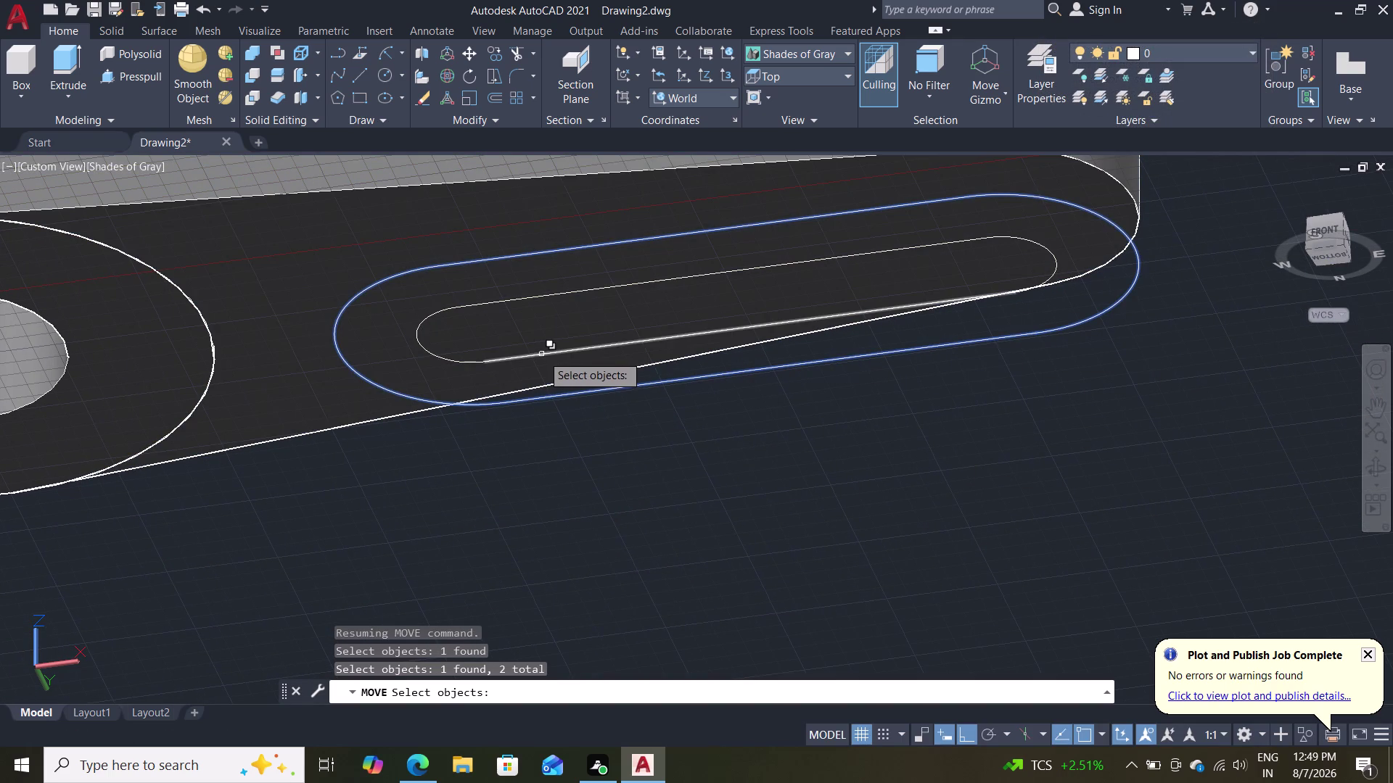
Add the inner slot outline pieces, choosing the curves over the overlapping solid.
click(544, 352)
click(598, 420)
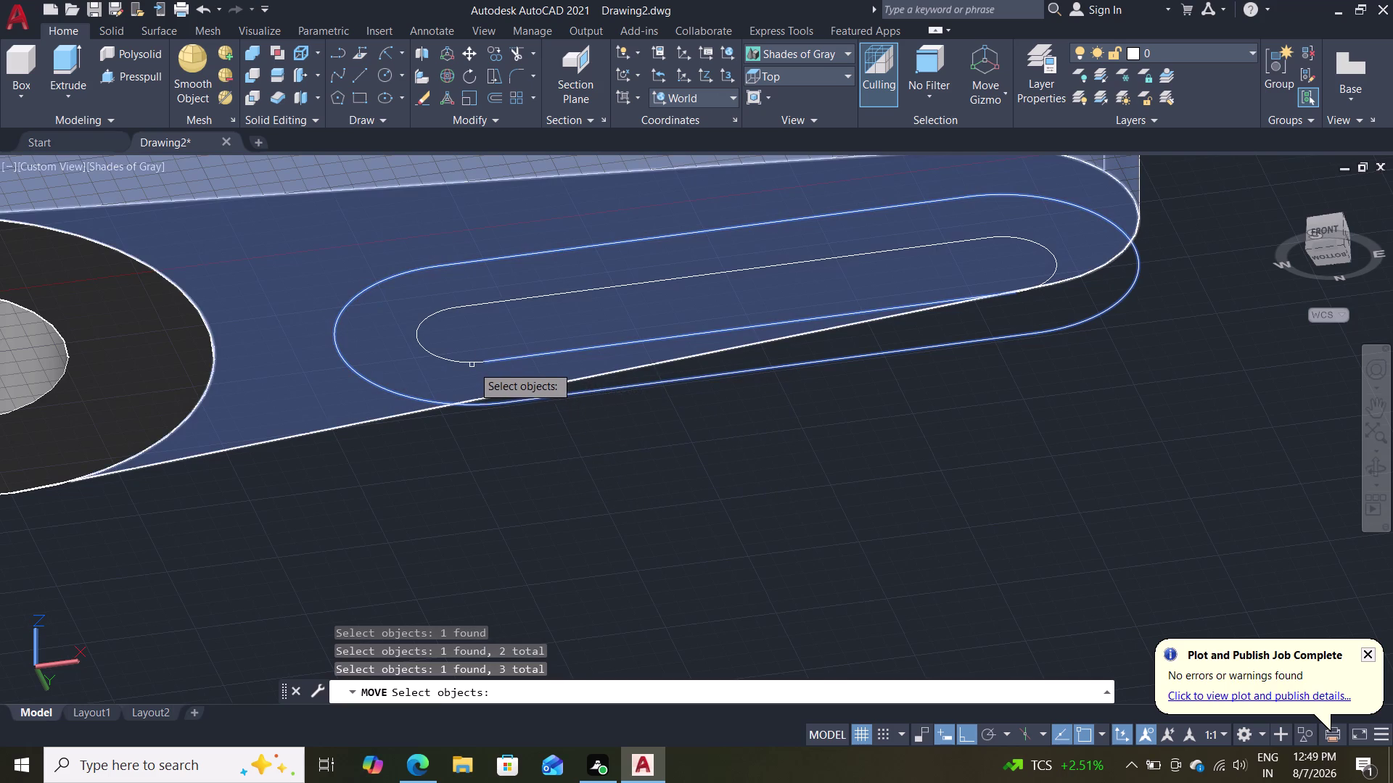
click(477, 362)
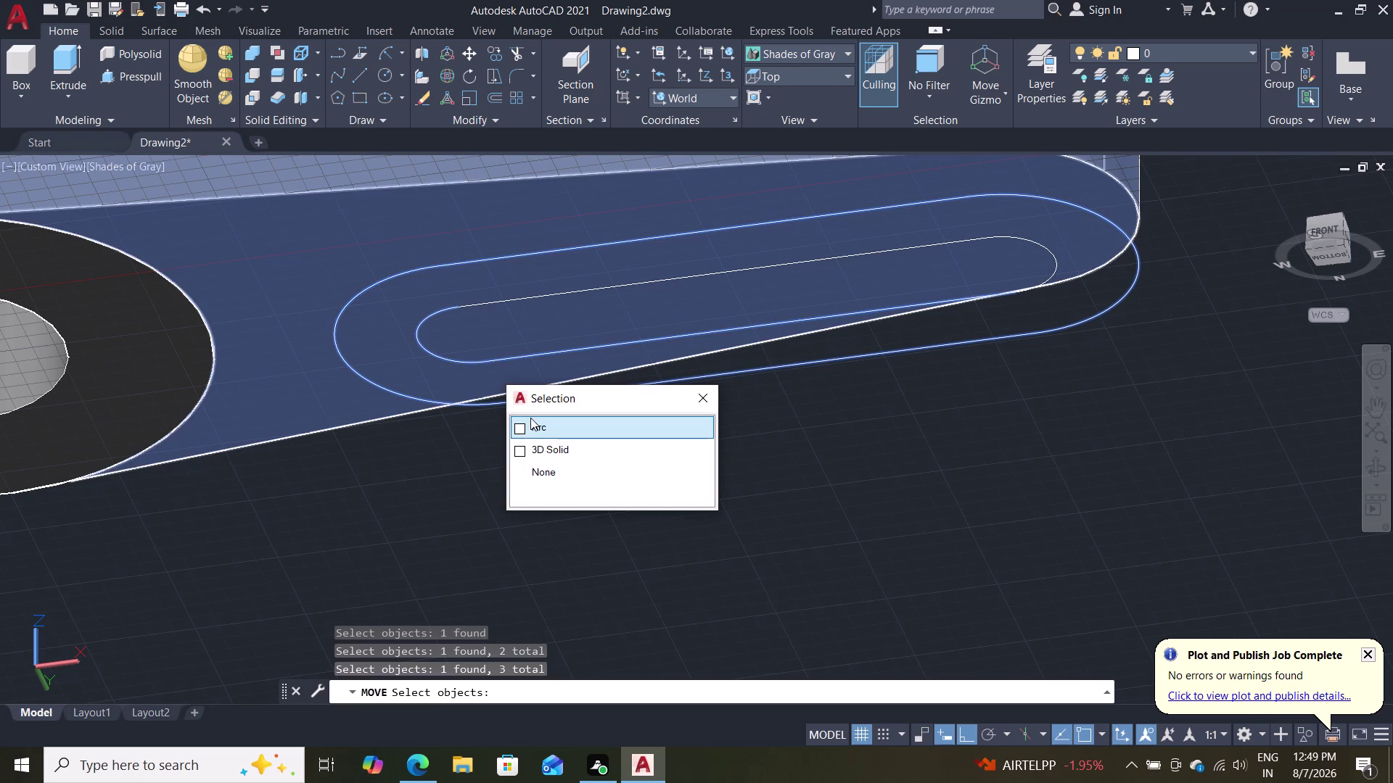
click(531, 423)
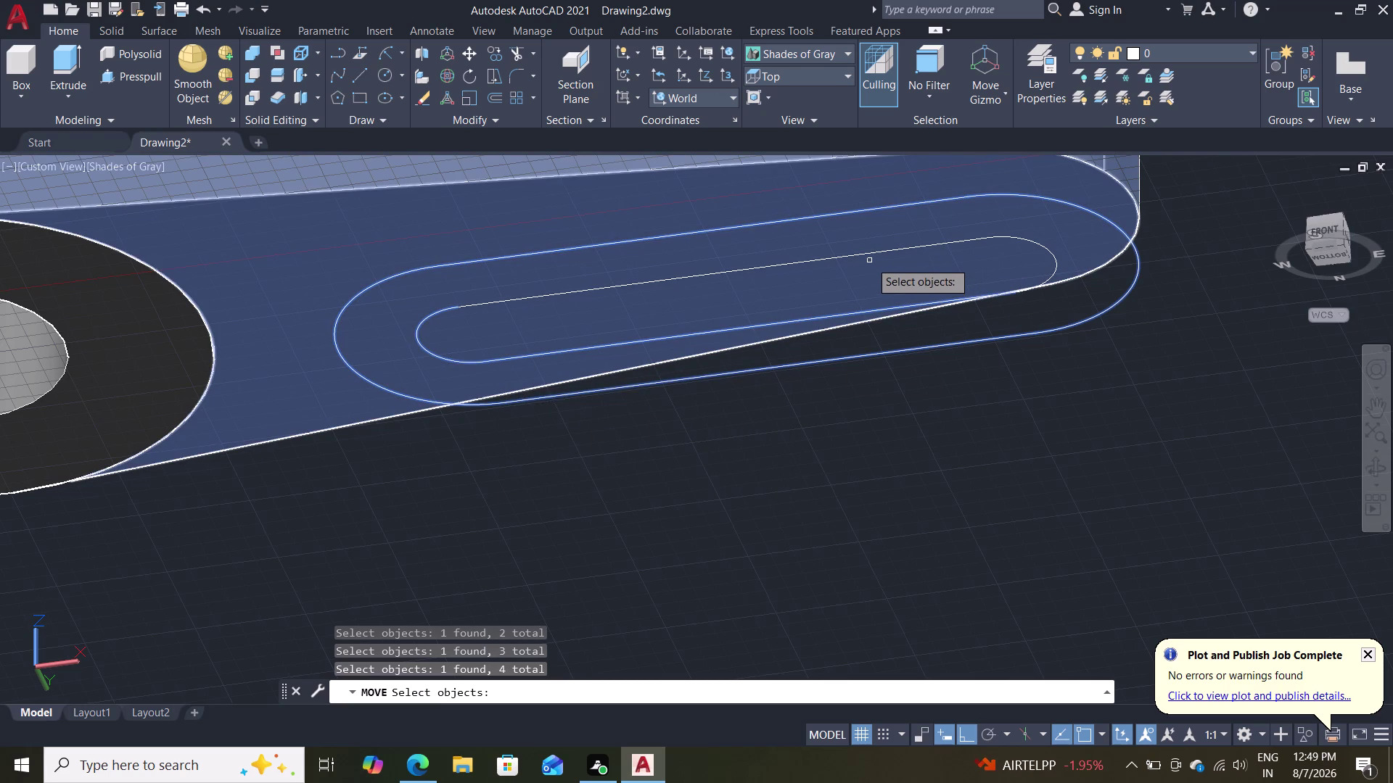
click(873, 252)
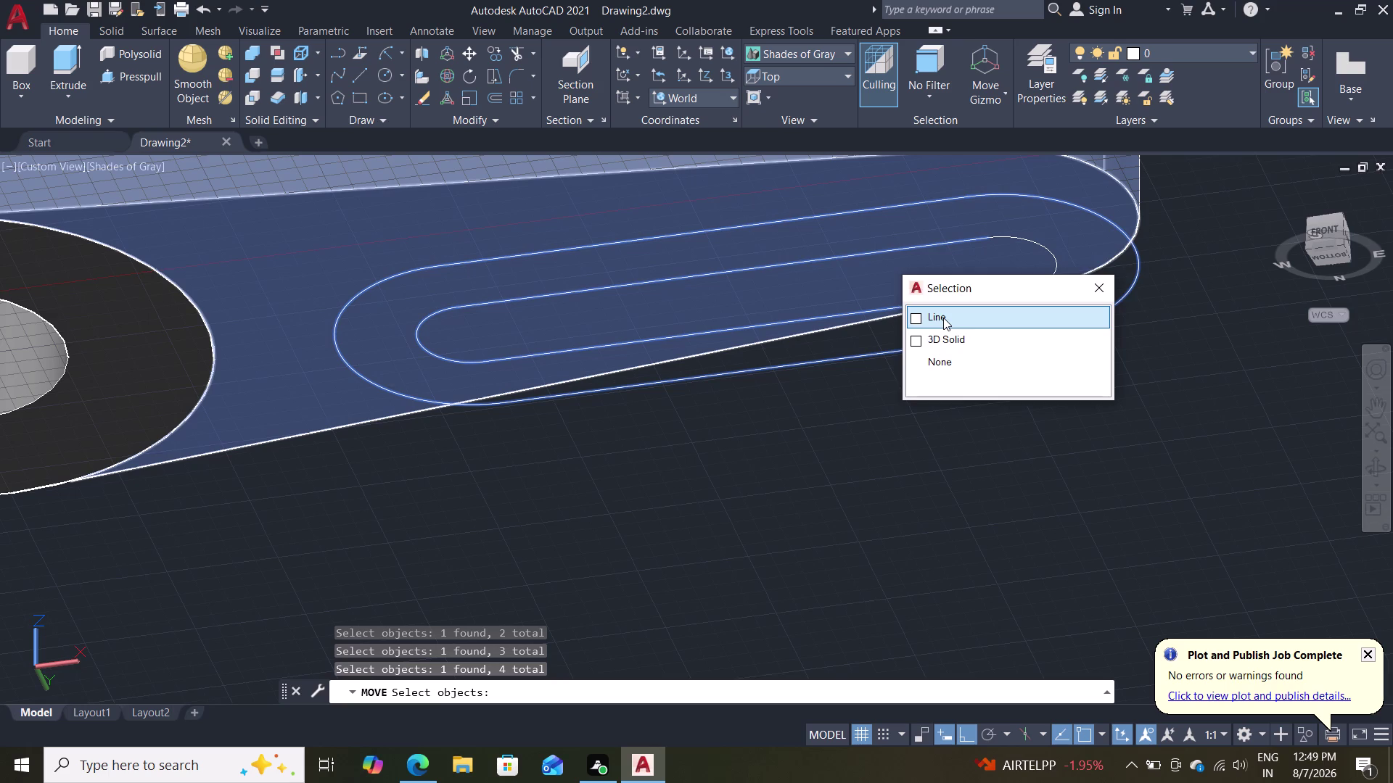
click(943, 317)
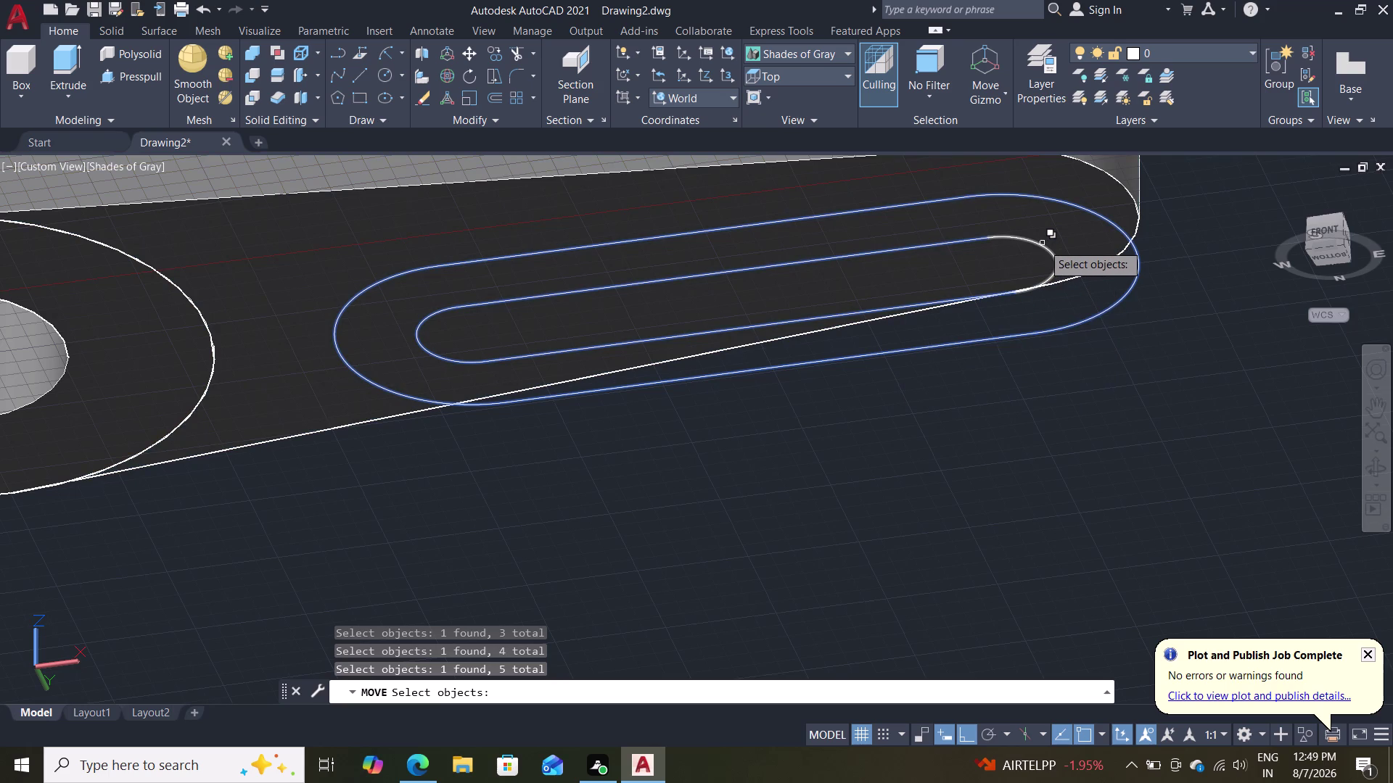
click(1038, 246)
click(1090, 314)
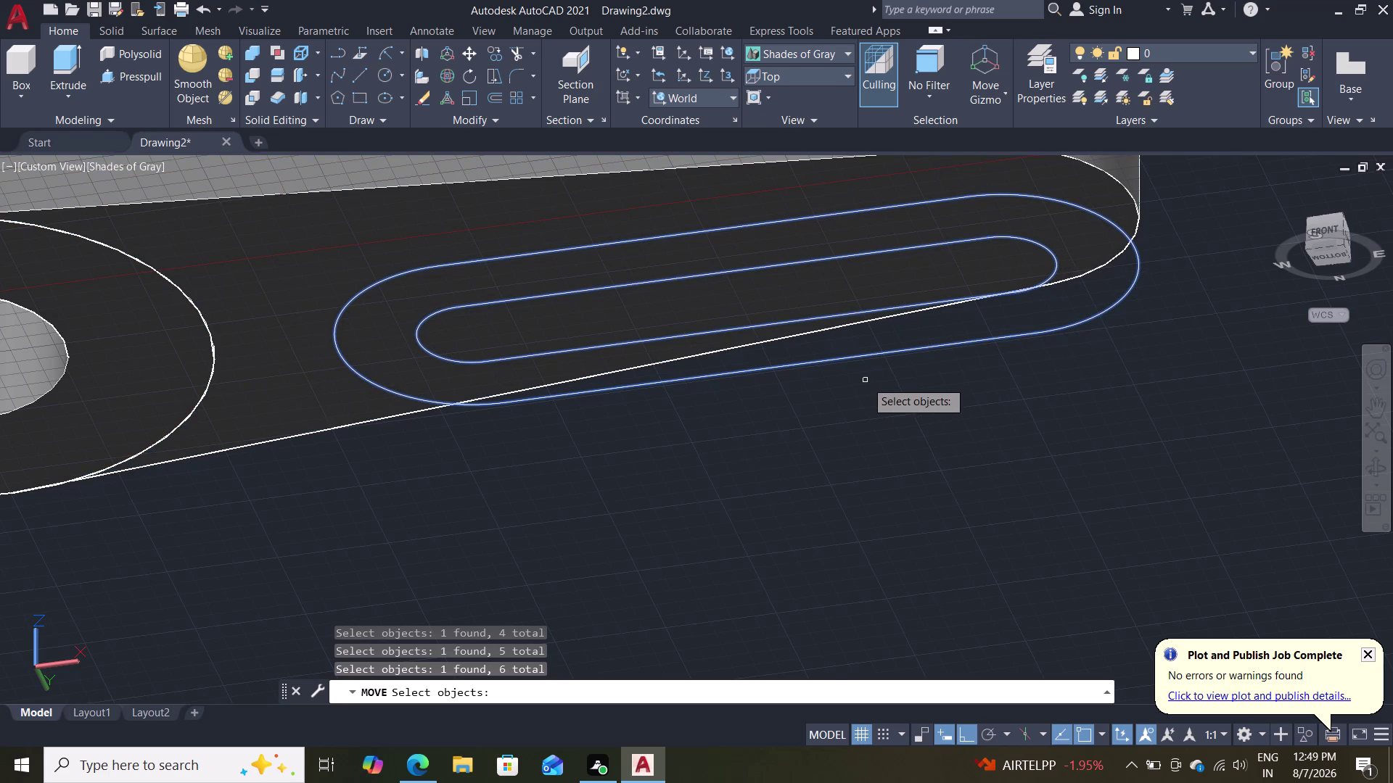
Move the selected slot outlines 3 units up against the arm's underside.
middle_drag(901, 387, 930, 480)
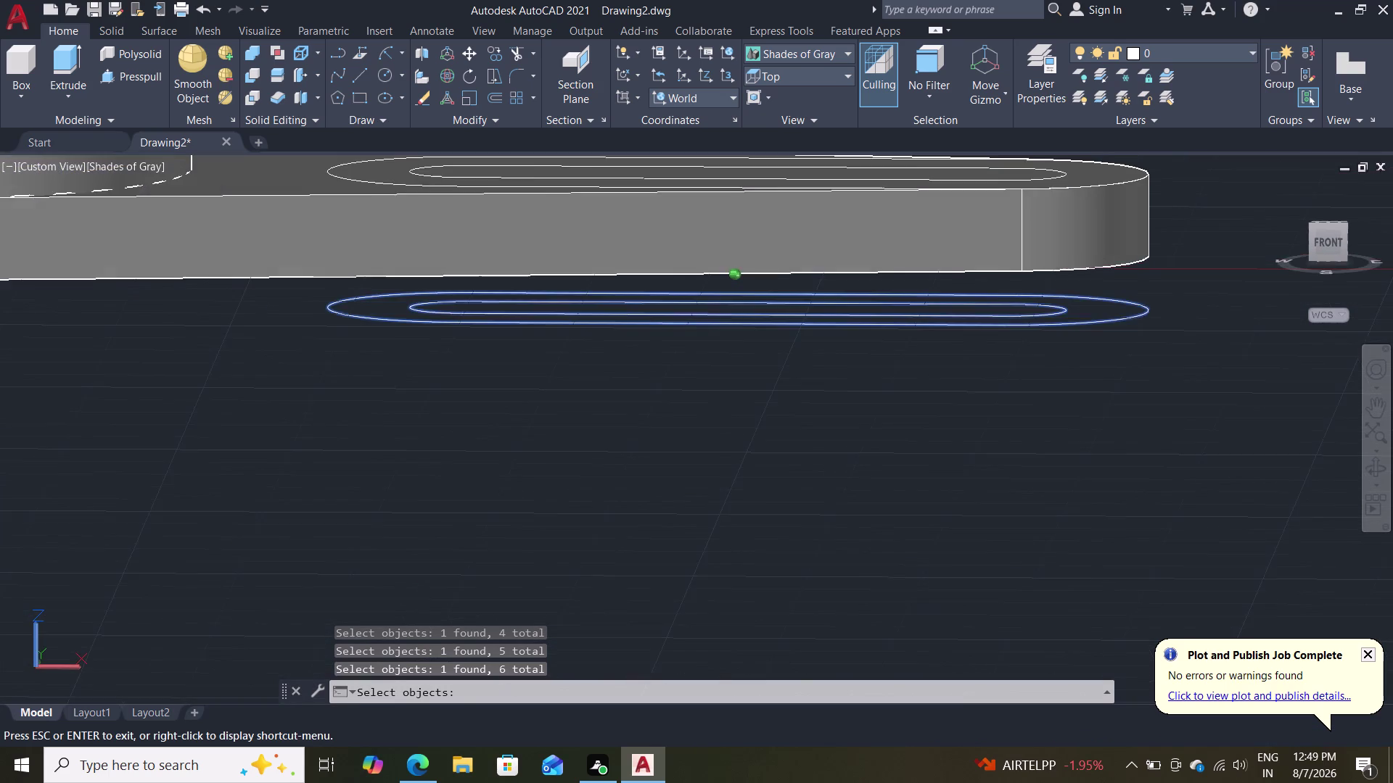
middle_drag(931, 480, 942, 493)
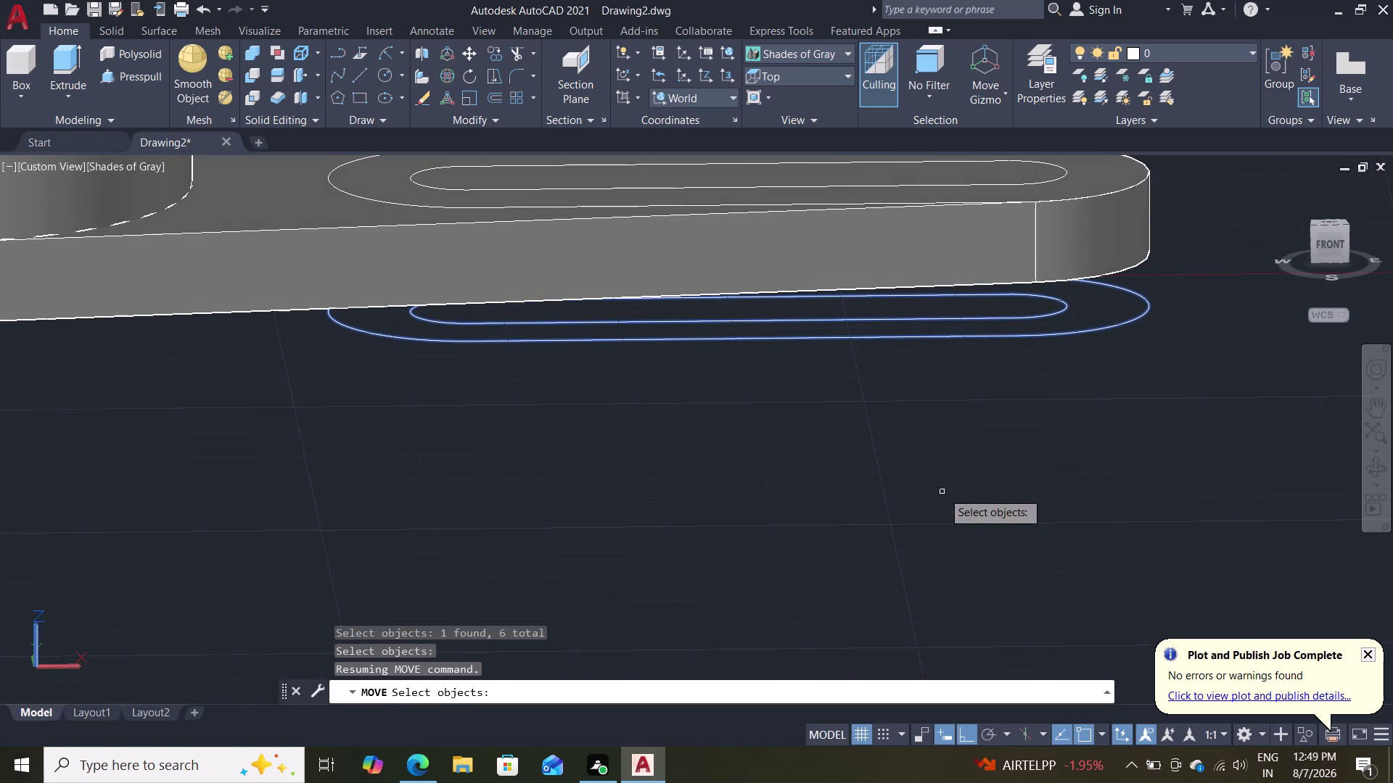
key(m)
key(Return)
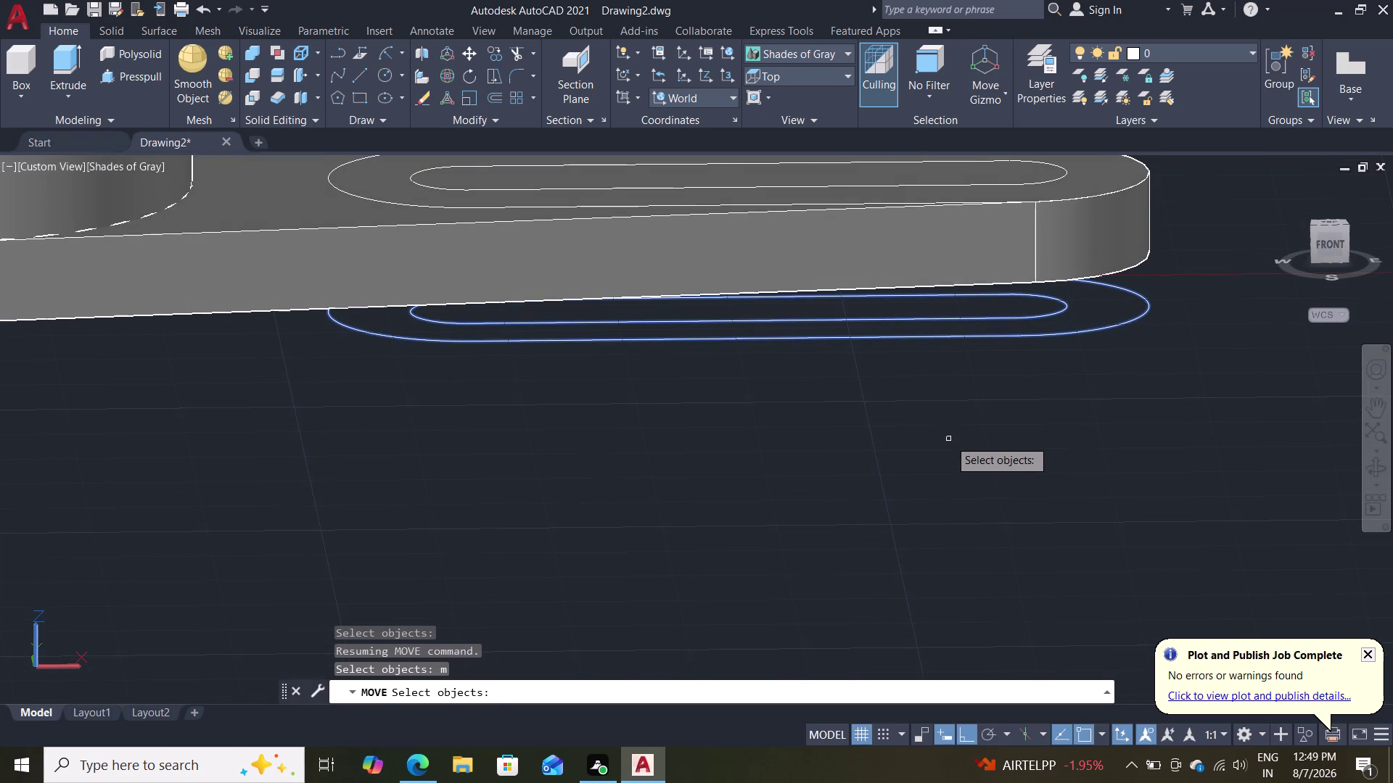
key(Return)
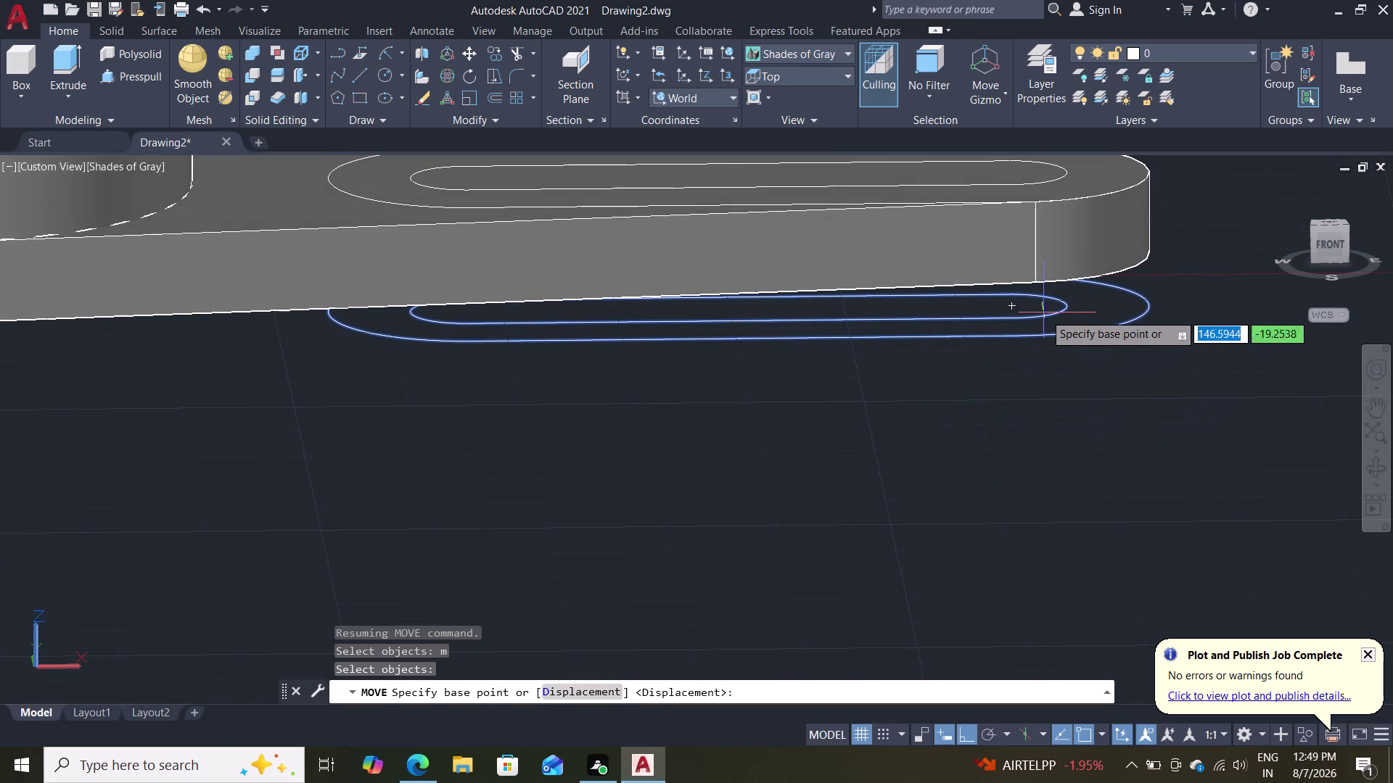
click(1016, 308)
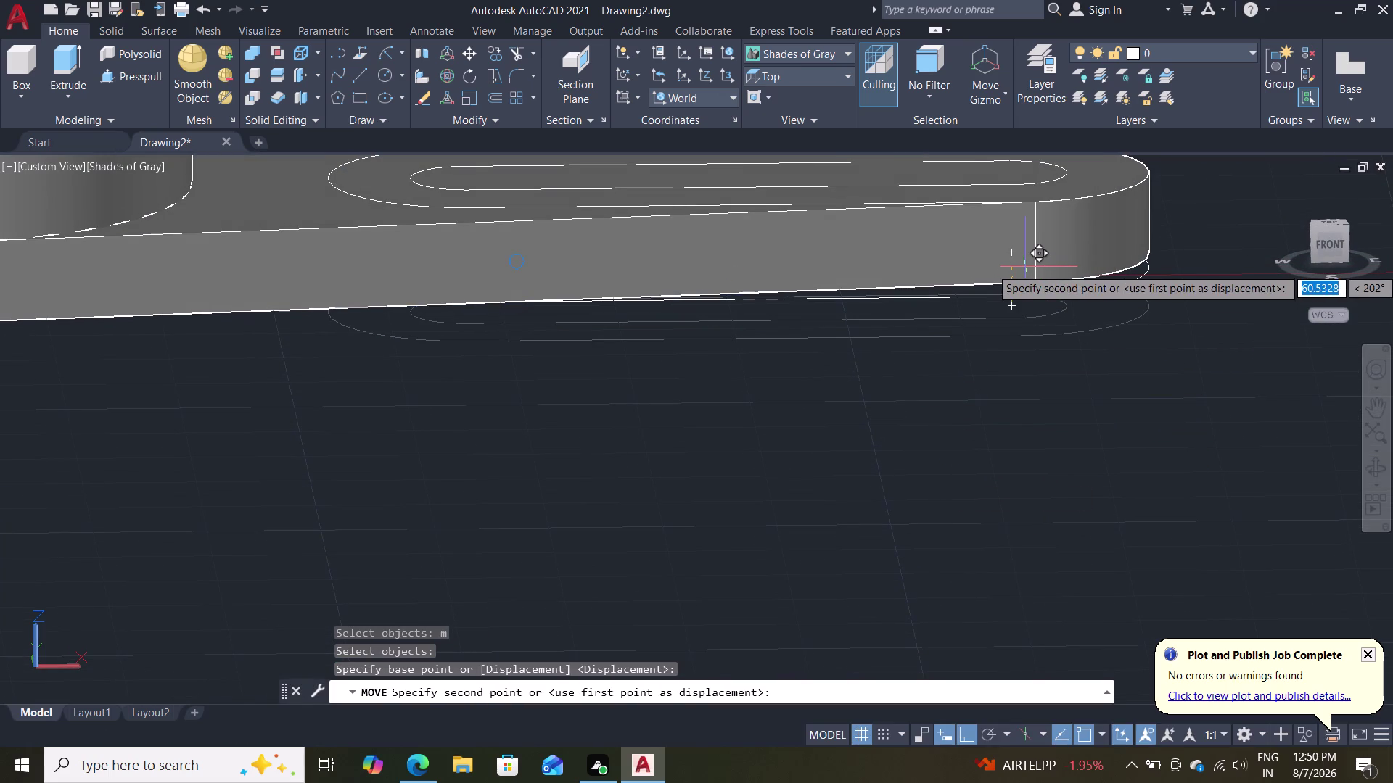
key(3)
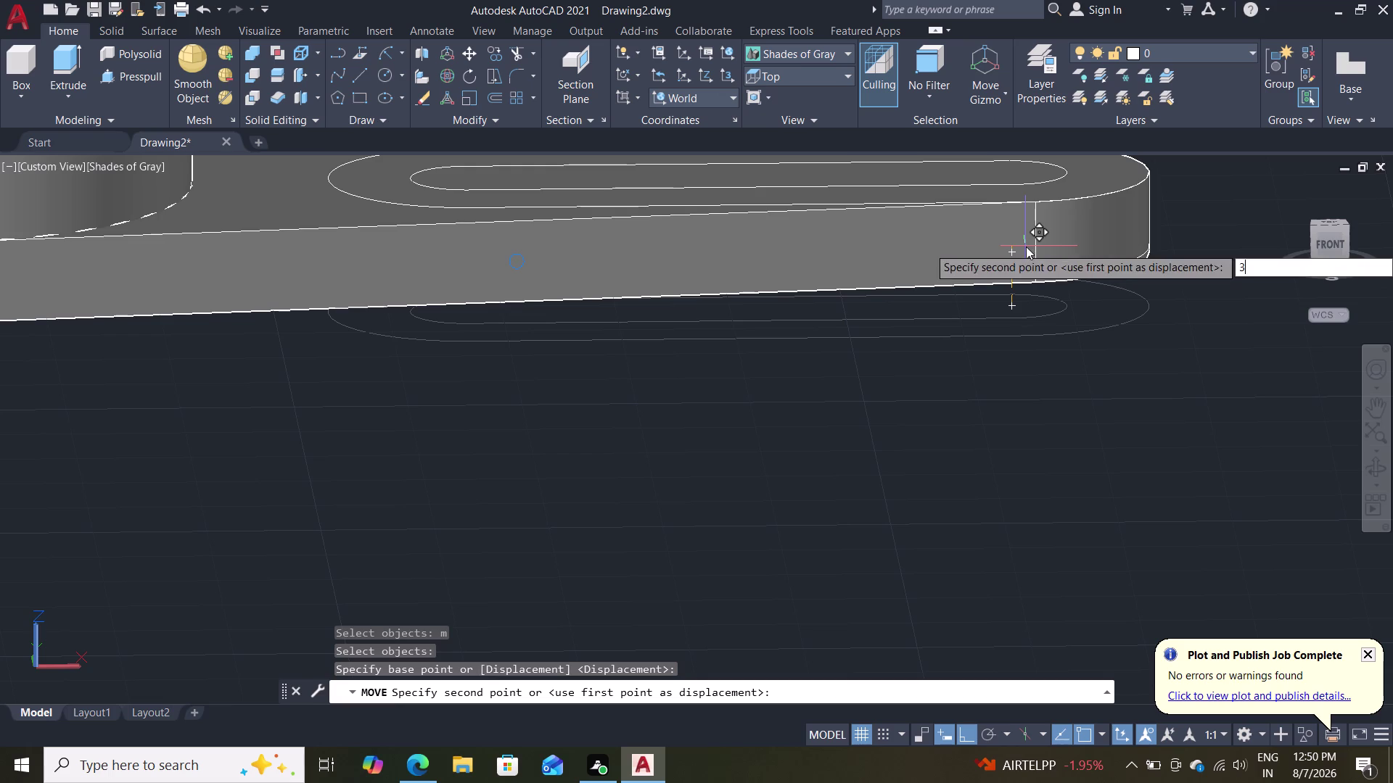
key(Return)
key(Escape)
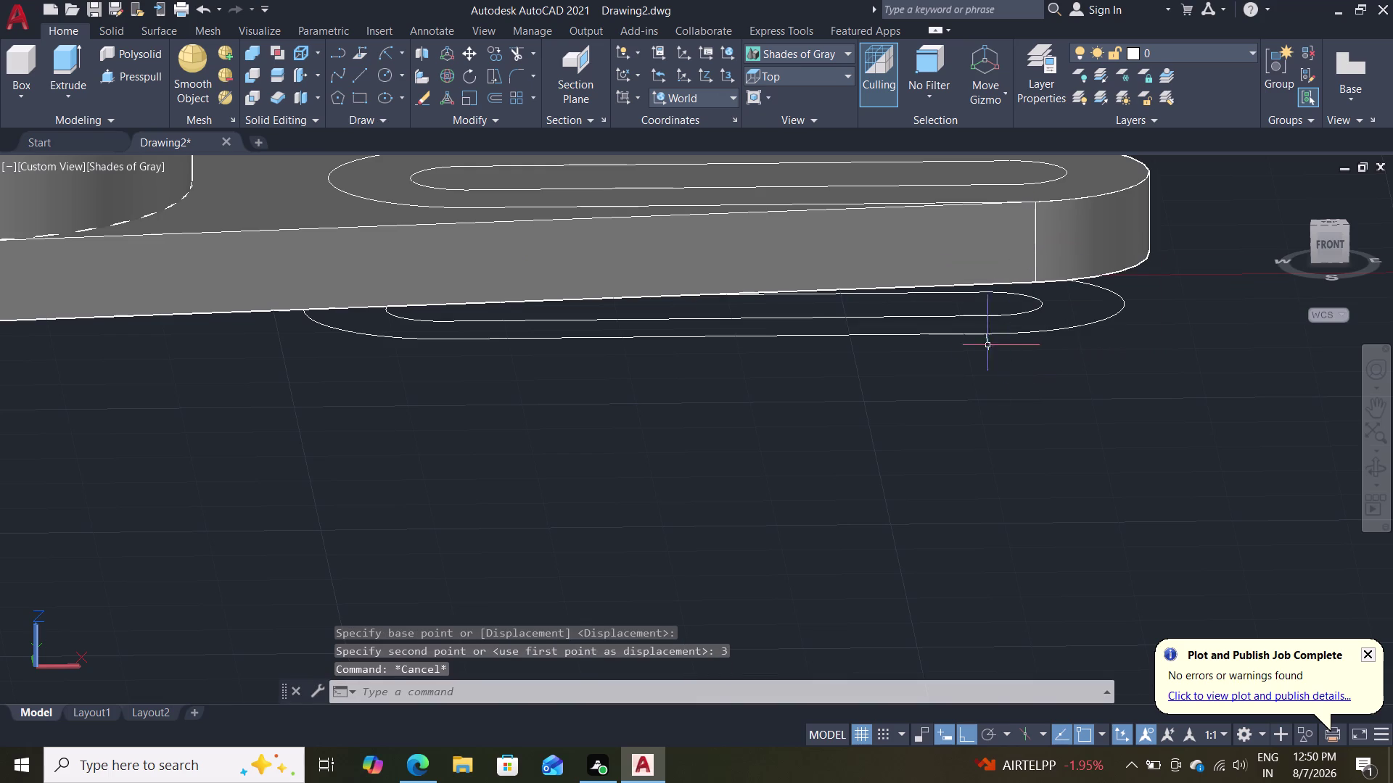
middle_drag(956, 389, 940, 466)
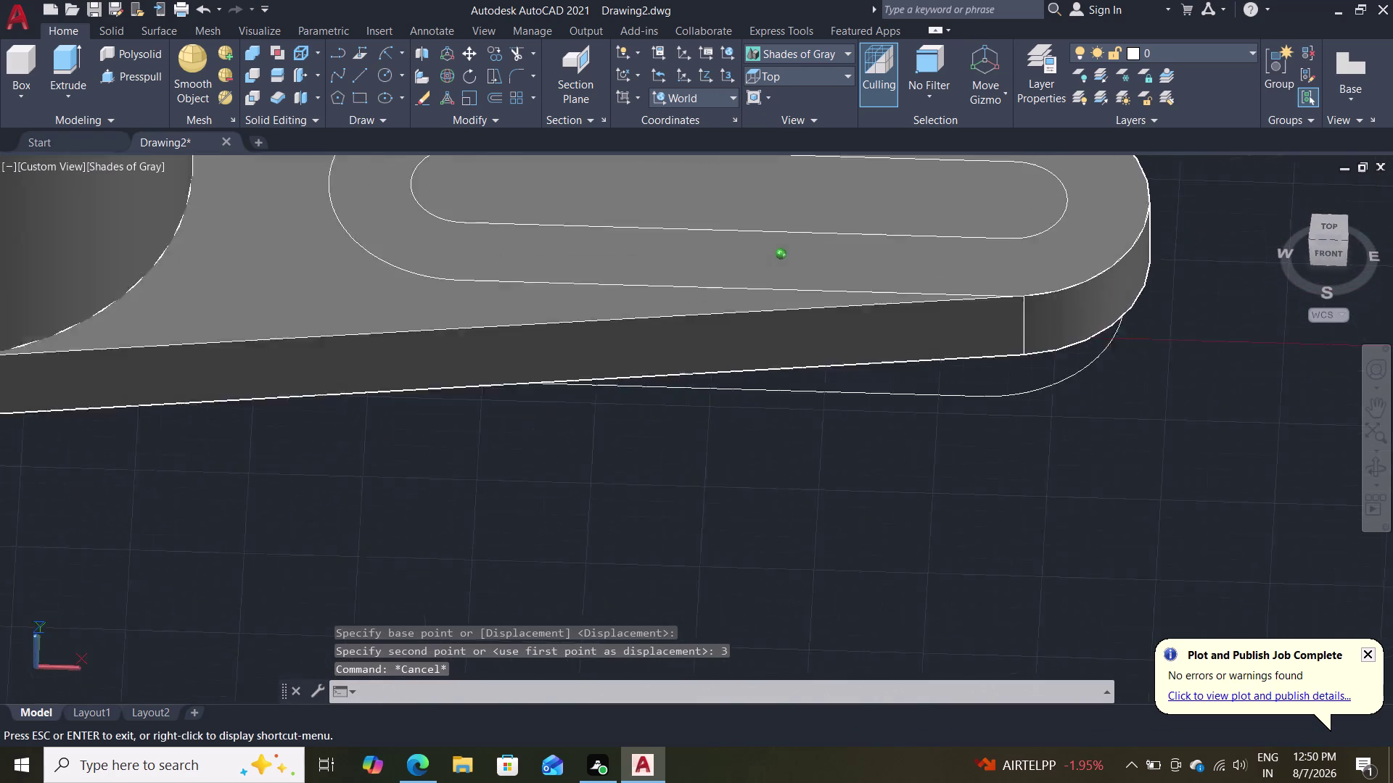
Orbit to the arm's underside, cancelling a press-pull started along the way.
middle_drag(940, 466, 950, 443)
scroll(down, 3)
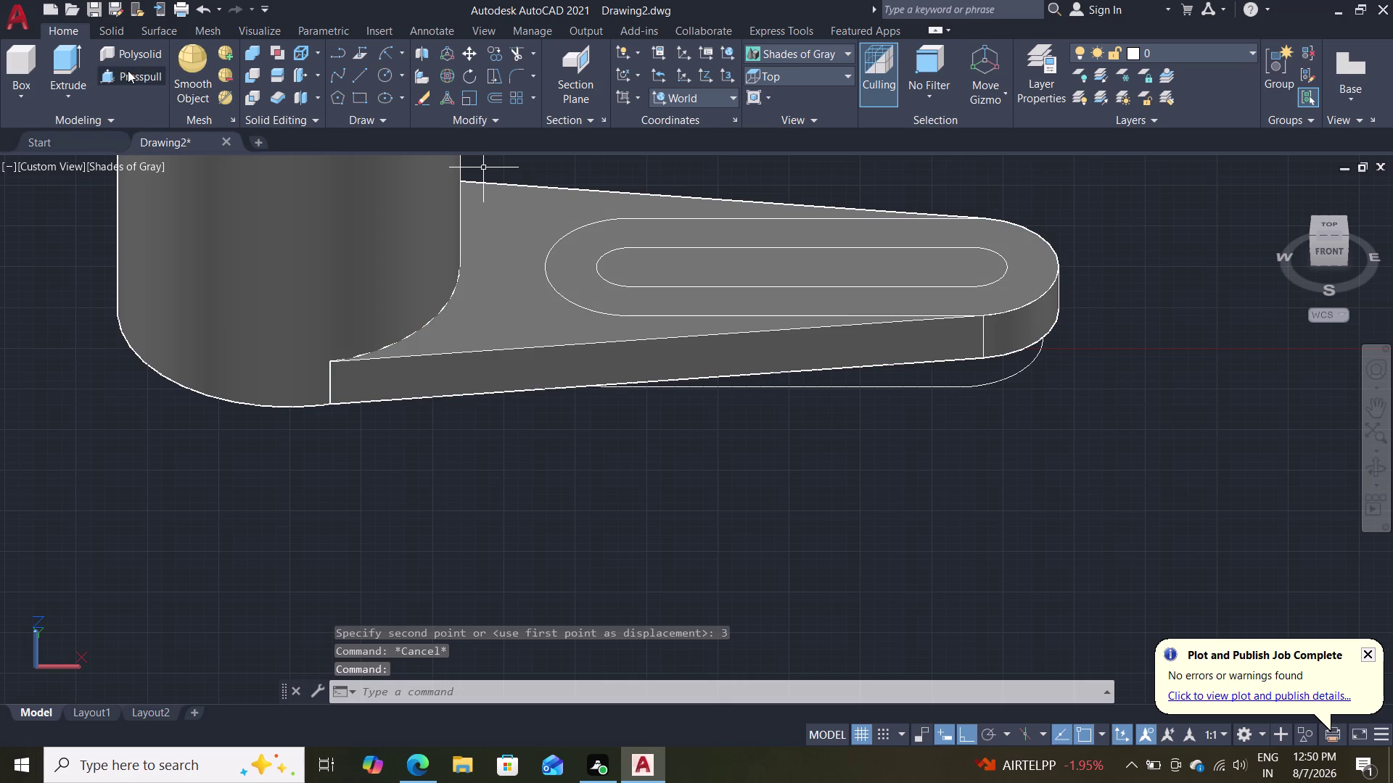
double_click(128, 70)
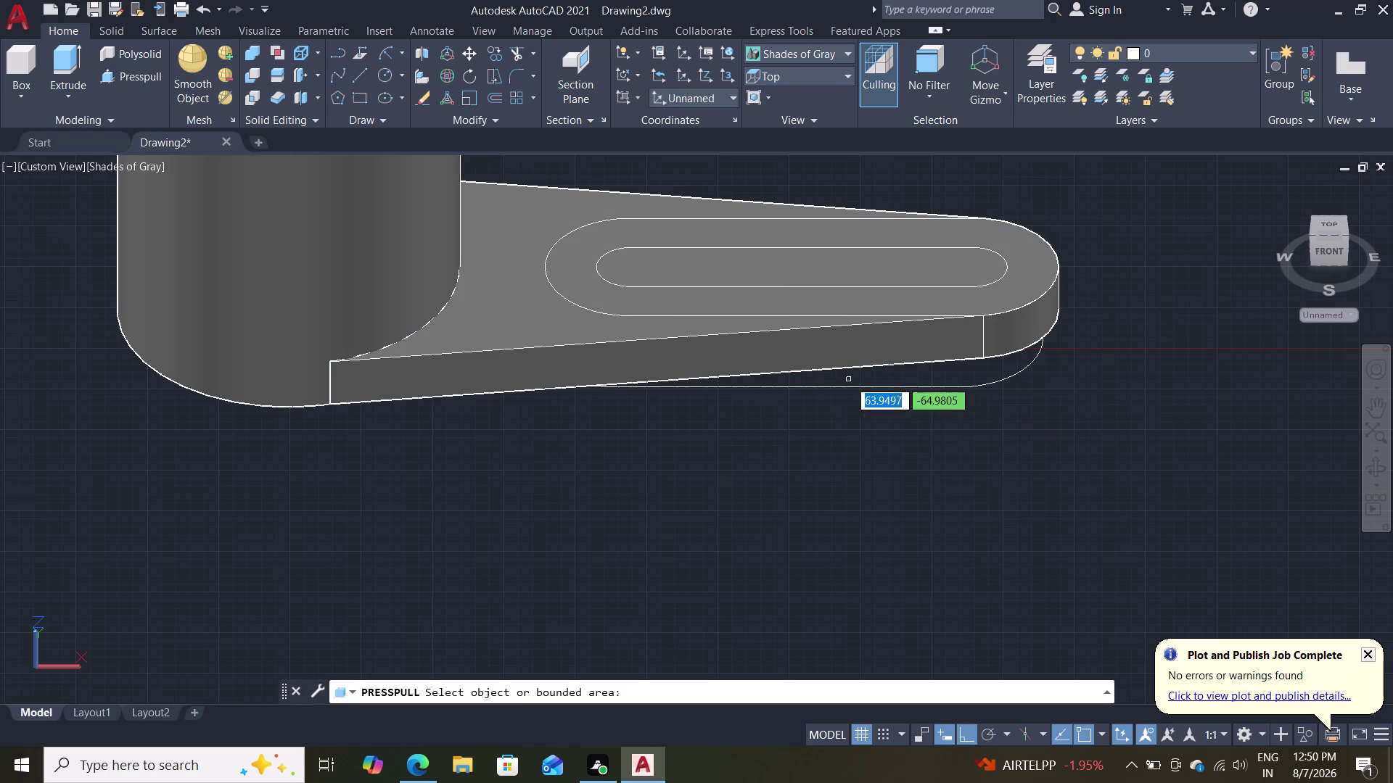
middle_drag(820, 460, 814, 375)
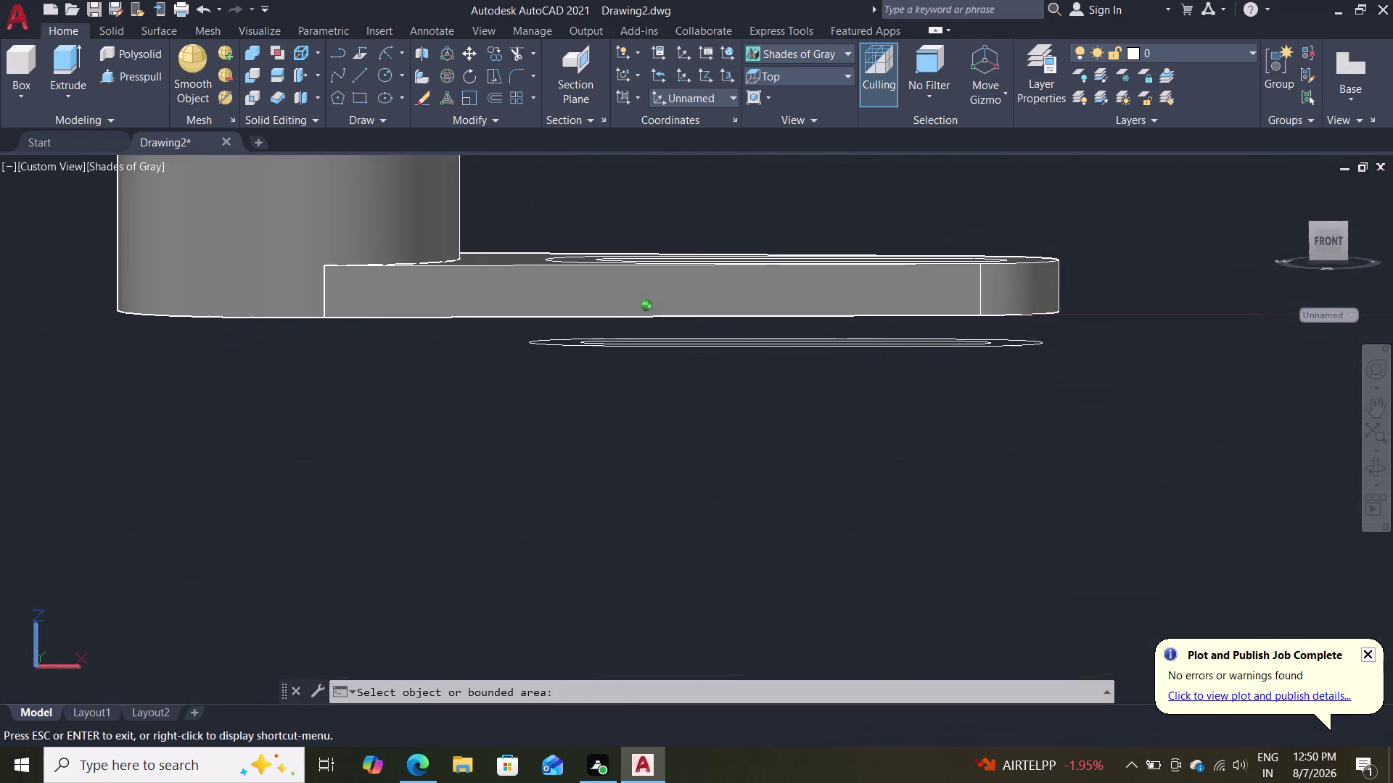
middle_drag(814, 376, 814, 377)
middle_drag(759, 476, 756, 460)
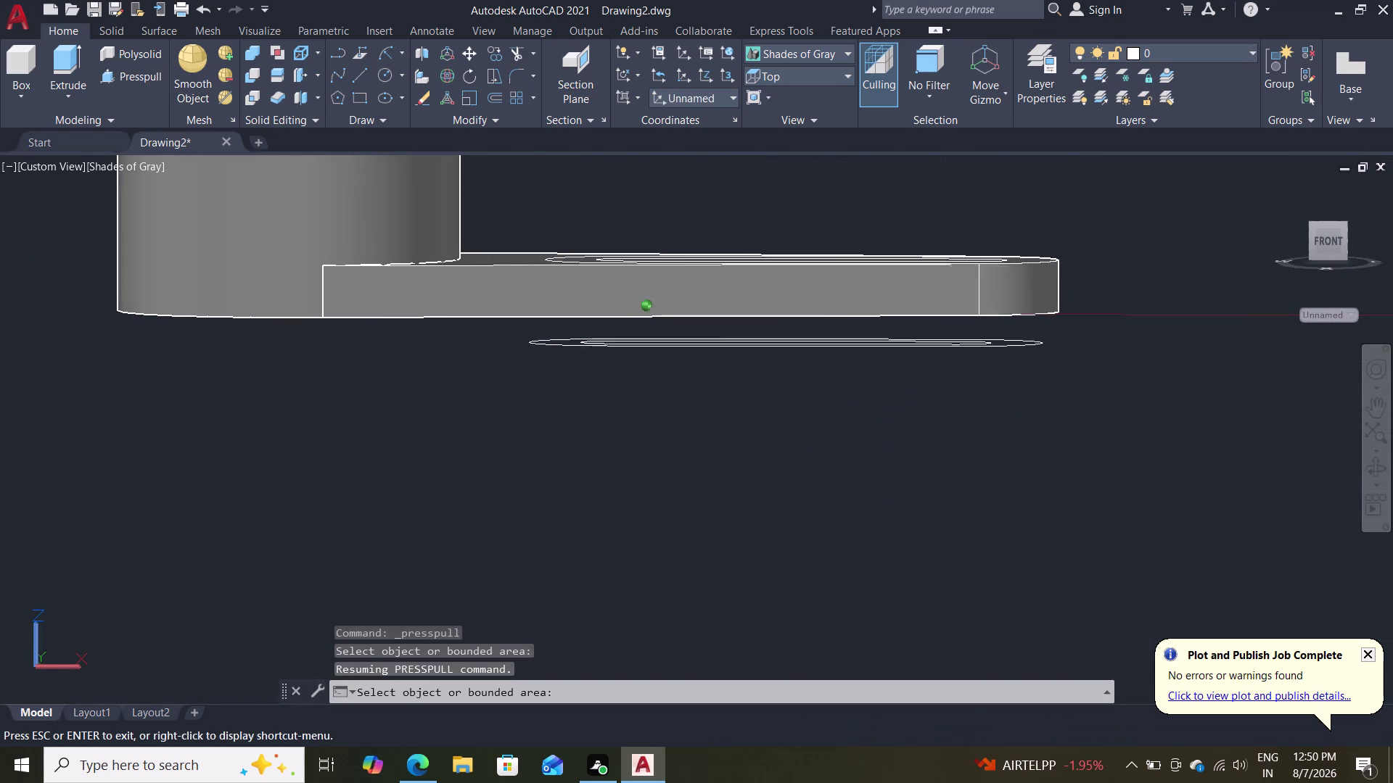
middle_drag(757, 460, 760, 384)
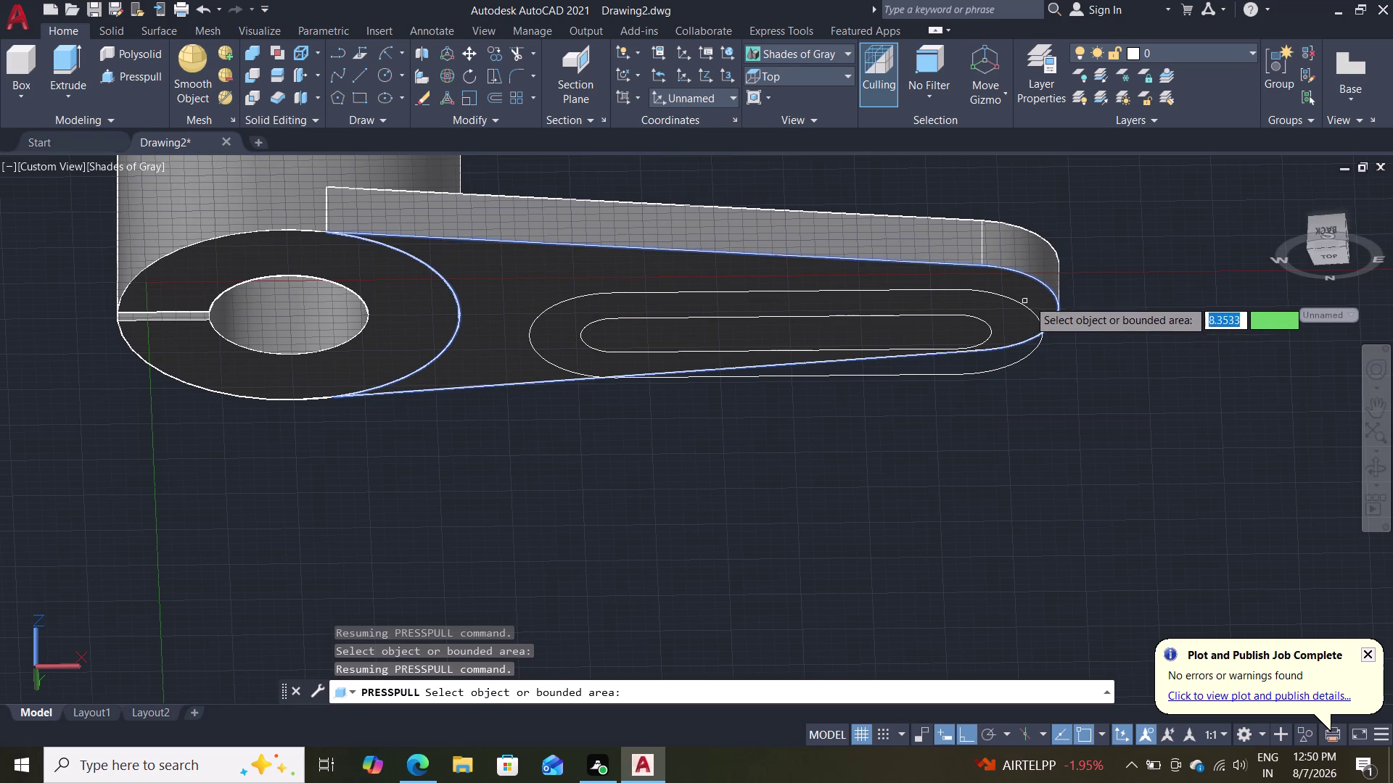
key(Escape)
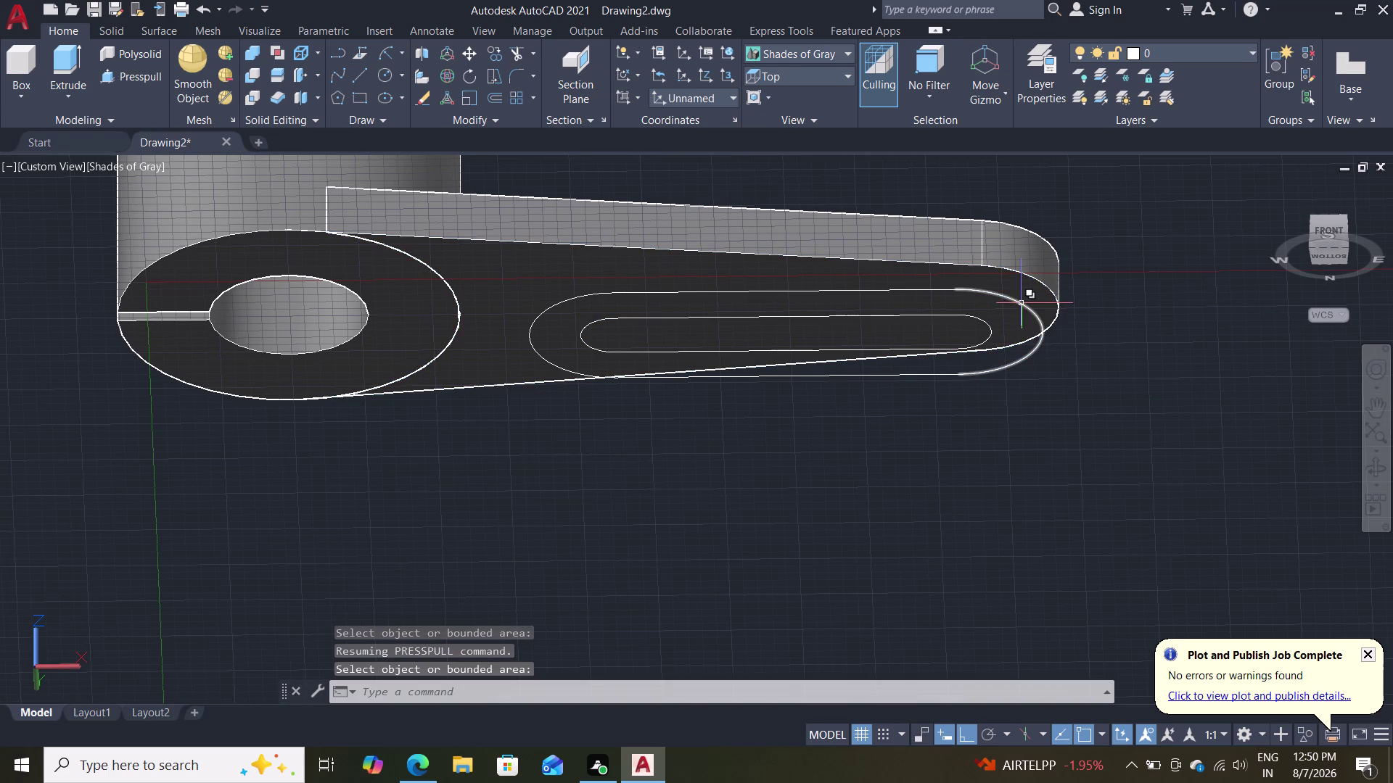
Join the outer slot outline pieces into a single polyline with JOIN.
click(1024, 305)
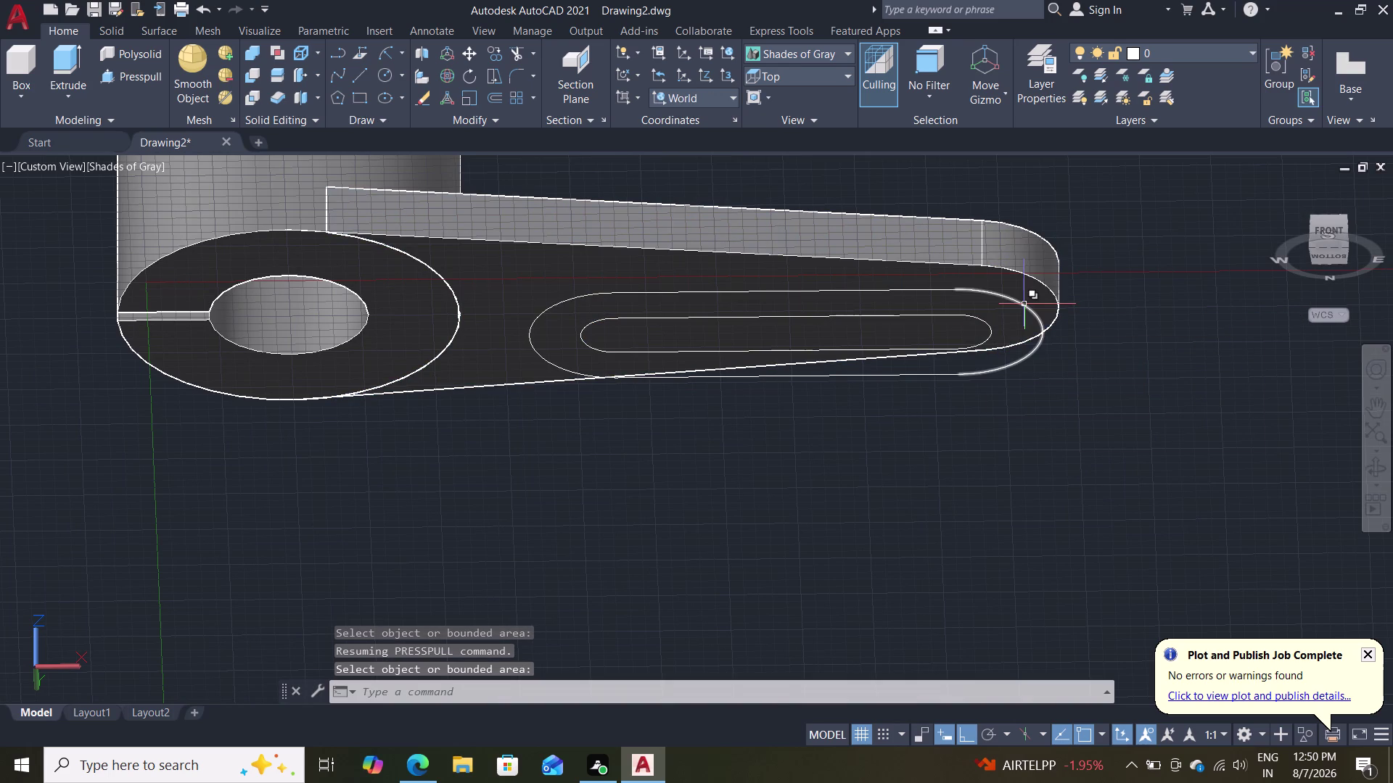
click(906, 291)
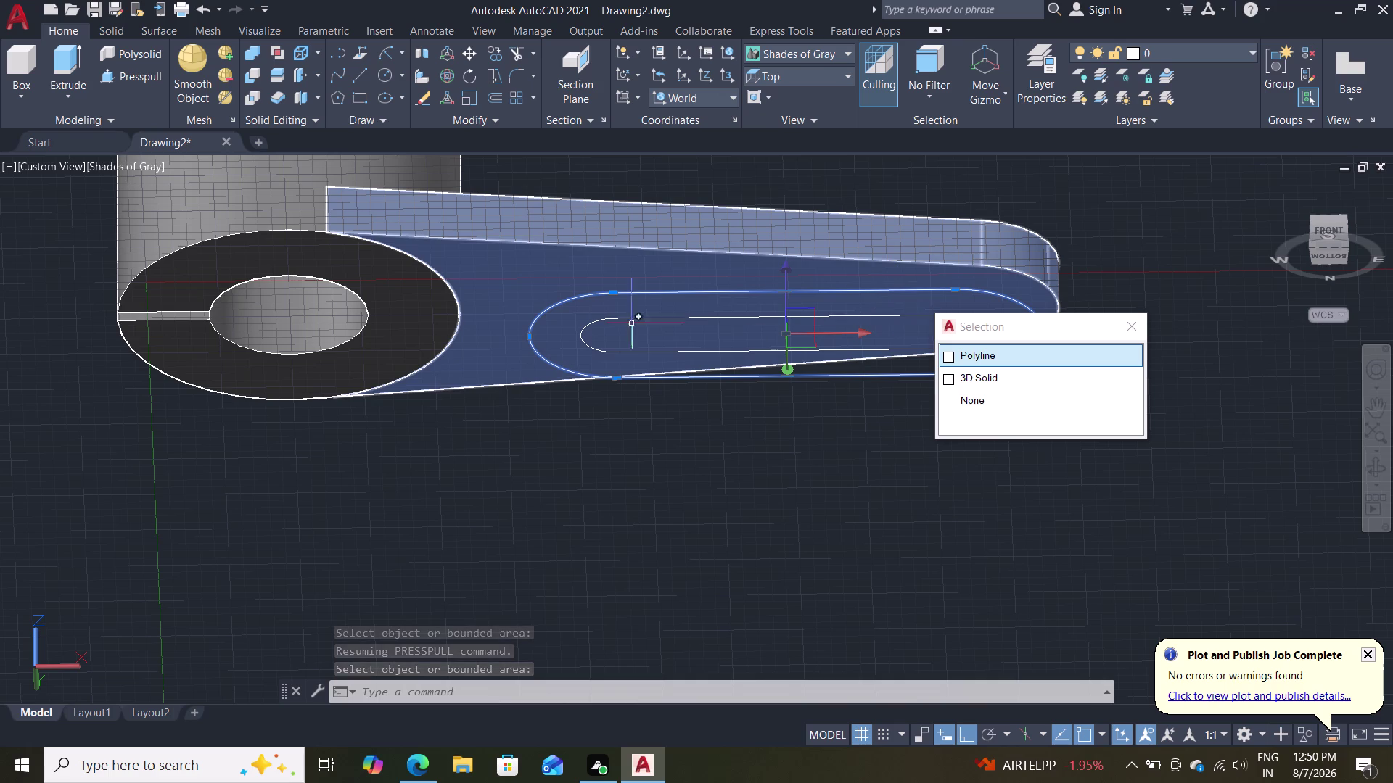
click(1024, 364)
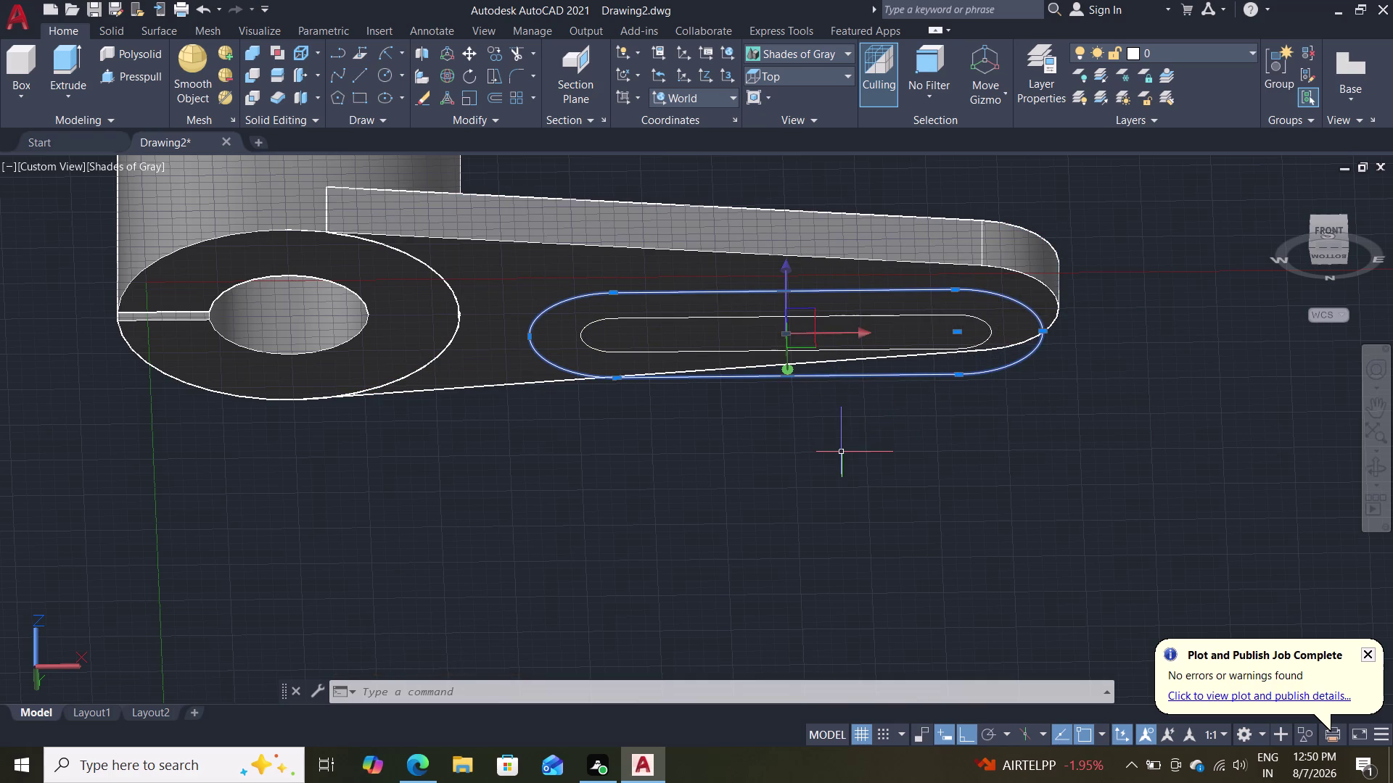
key(j)
key(Return)
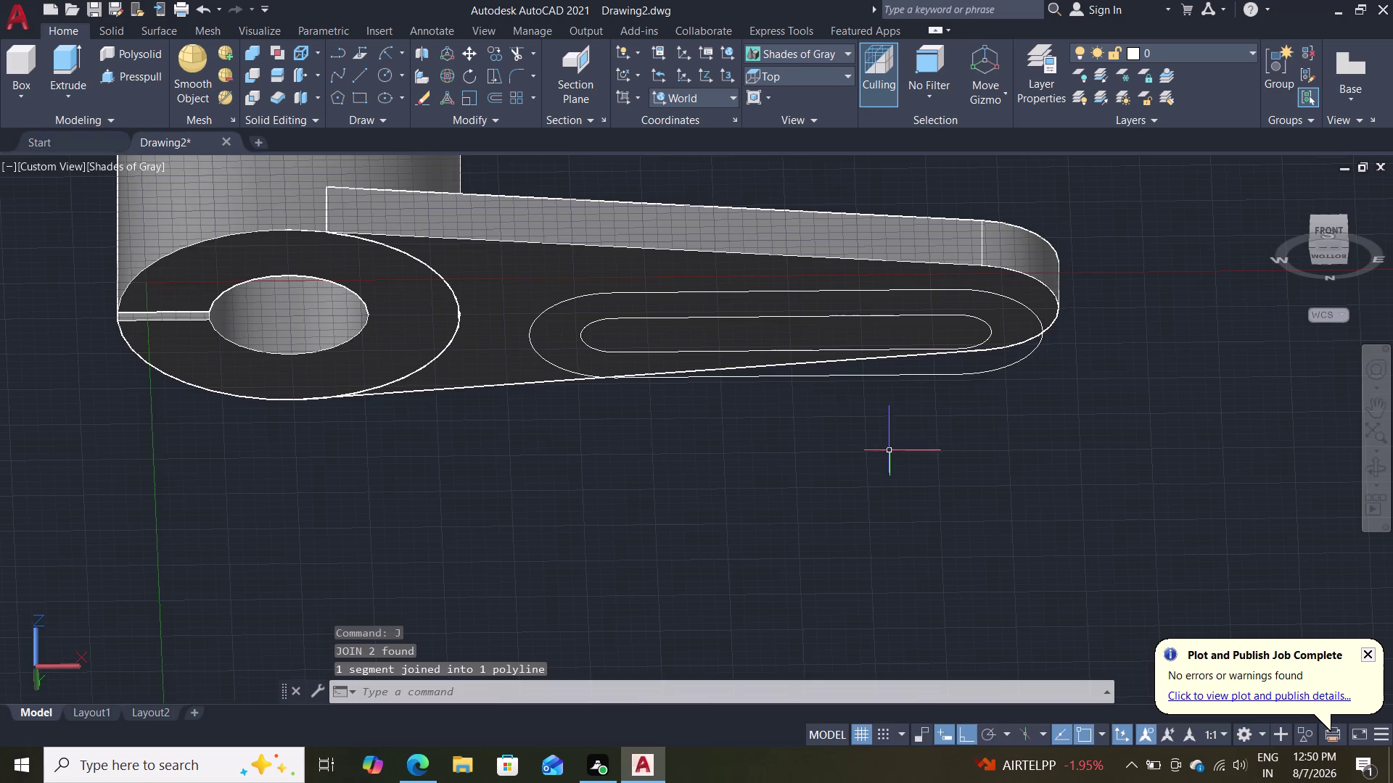
middle_drag(891, 451, 850, 399)
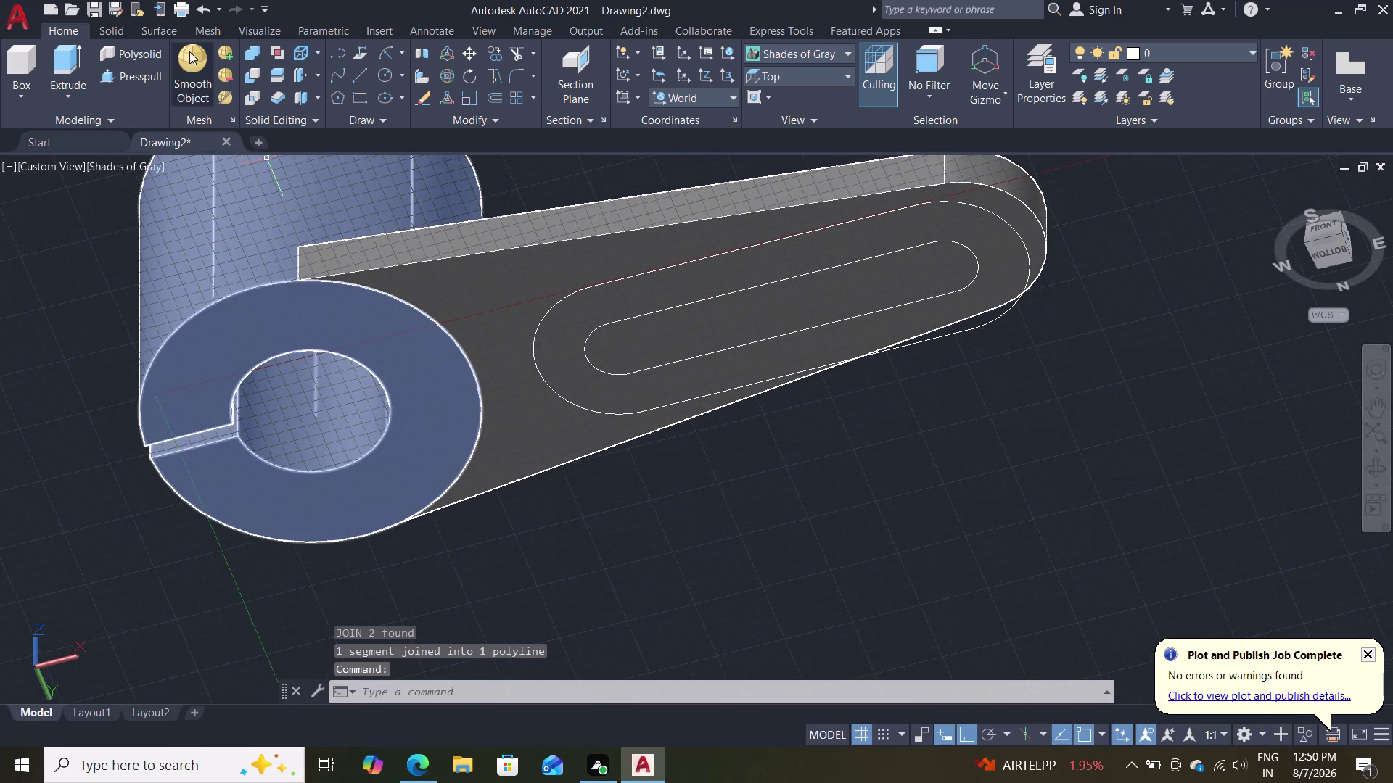
click(146, 77)
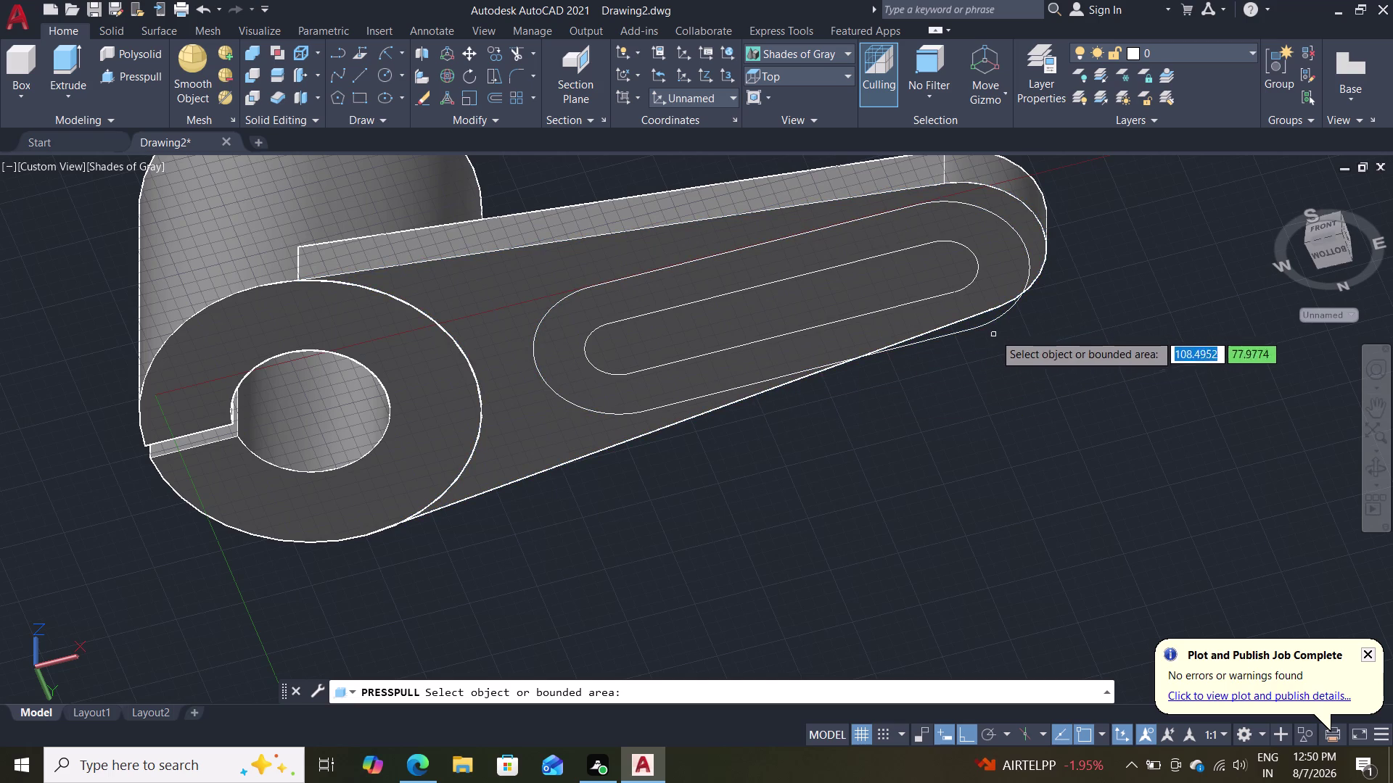
Press-pull the area inside the outer slot outline 15 units and inspect the new rim.
drag(992, 321, 1001, 297)
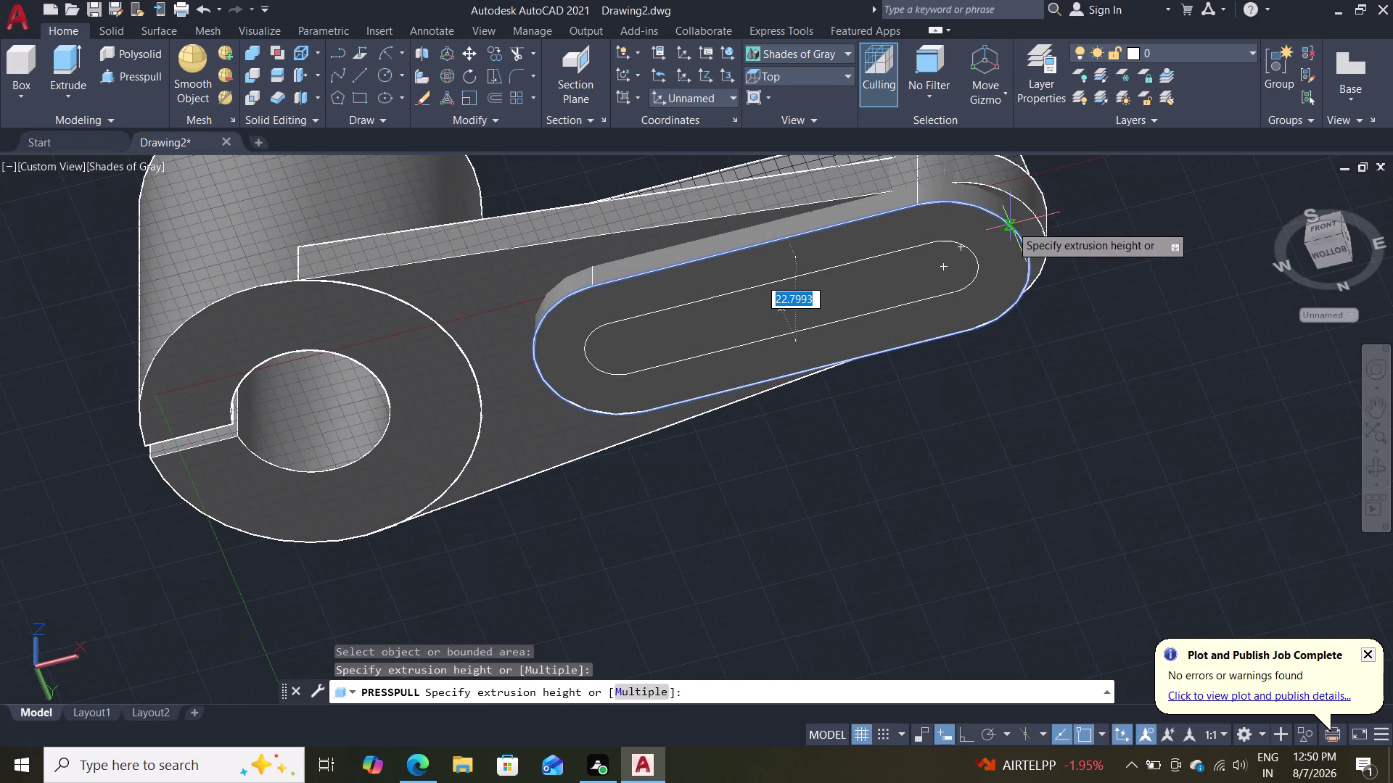
middle_drag(1064, 191, 1076, 375)
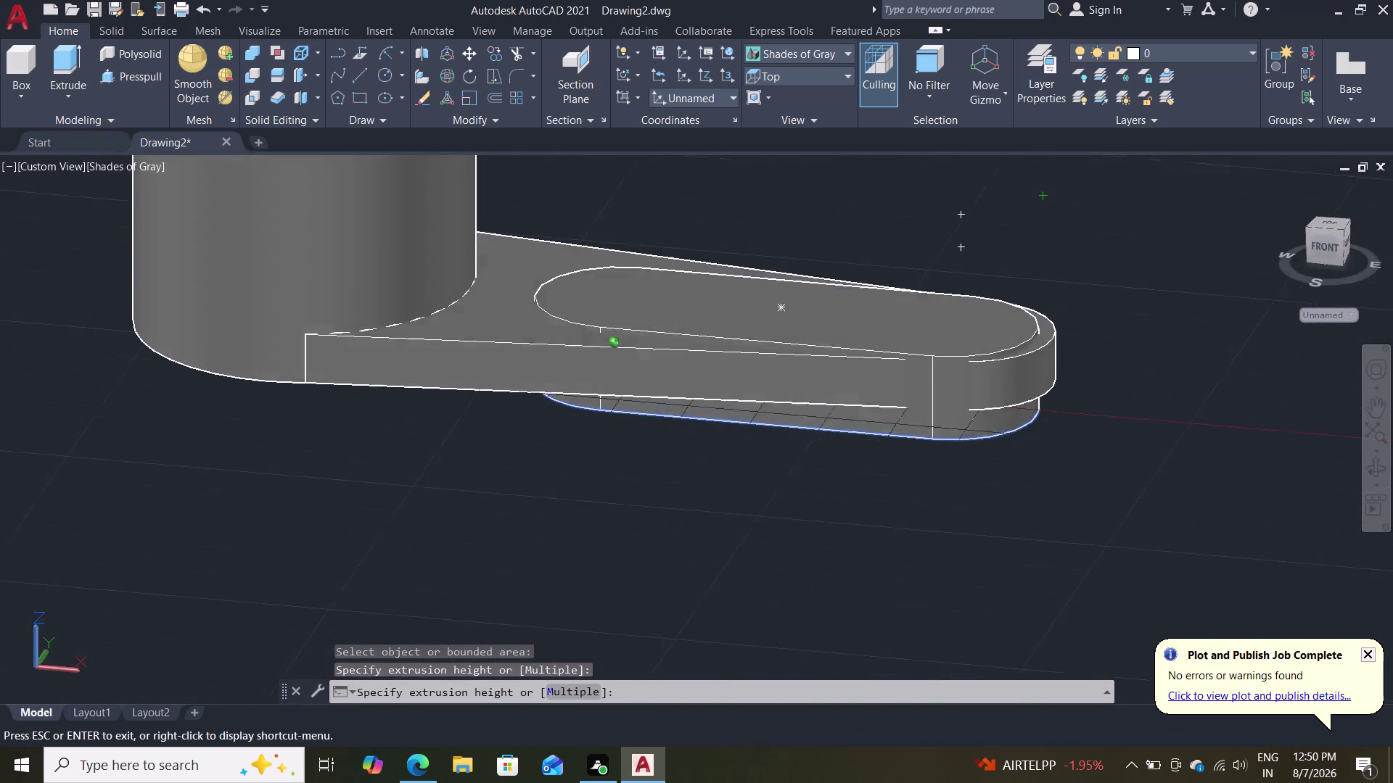
middle_drag(1076, 375, 1078, 380)
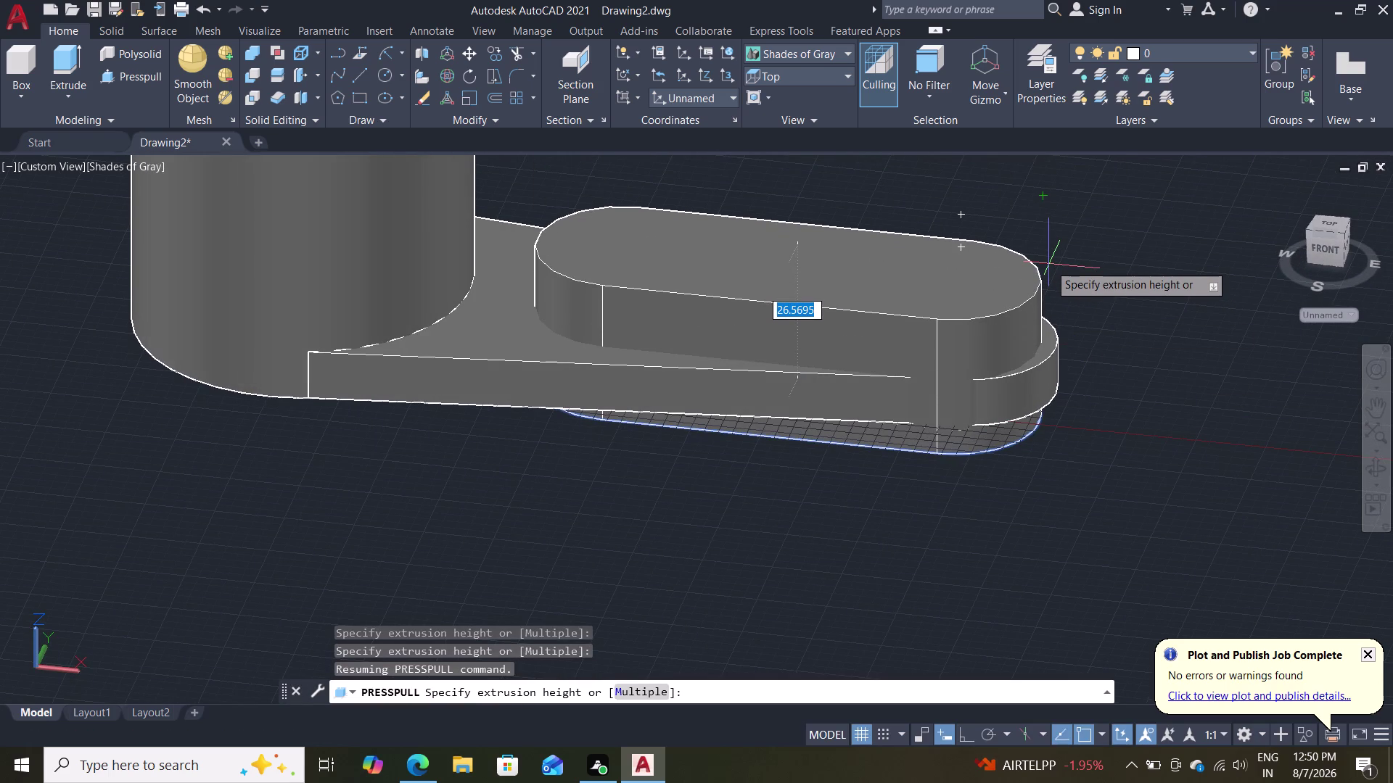
text(15)
key(Return)
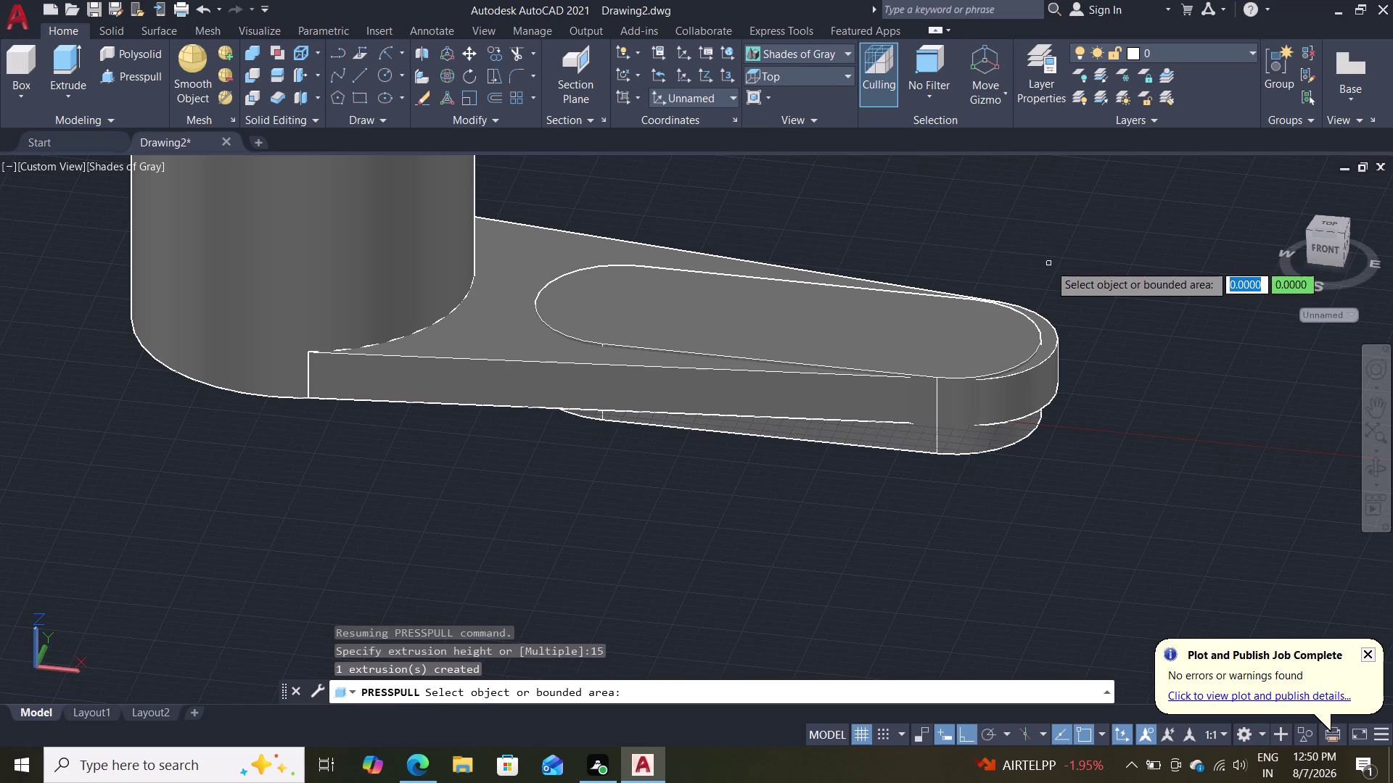
key(Escape)
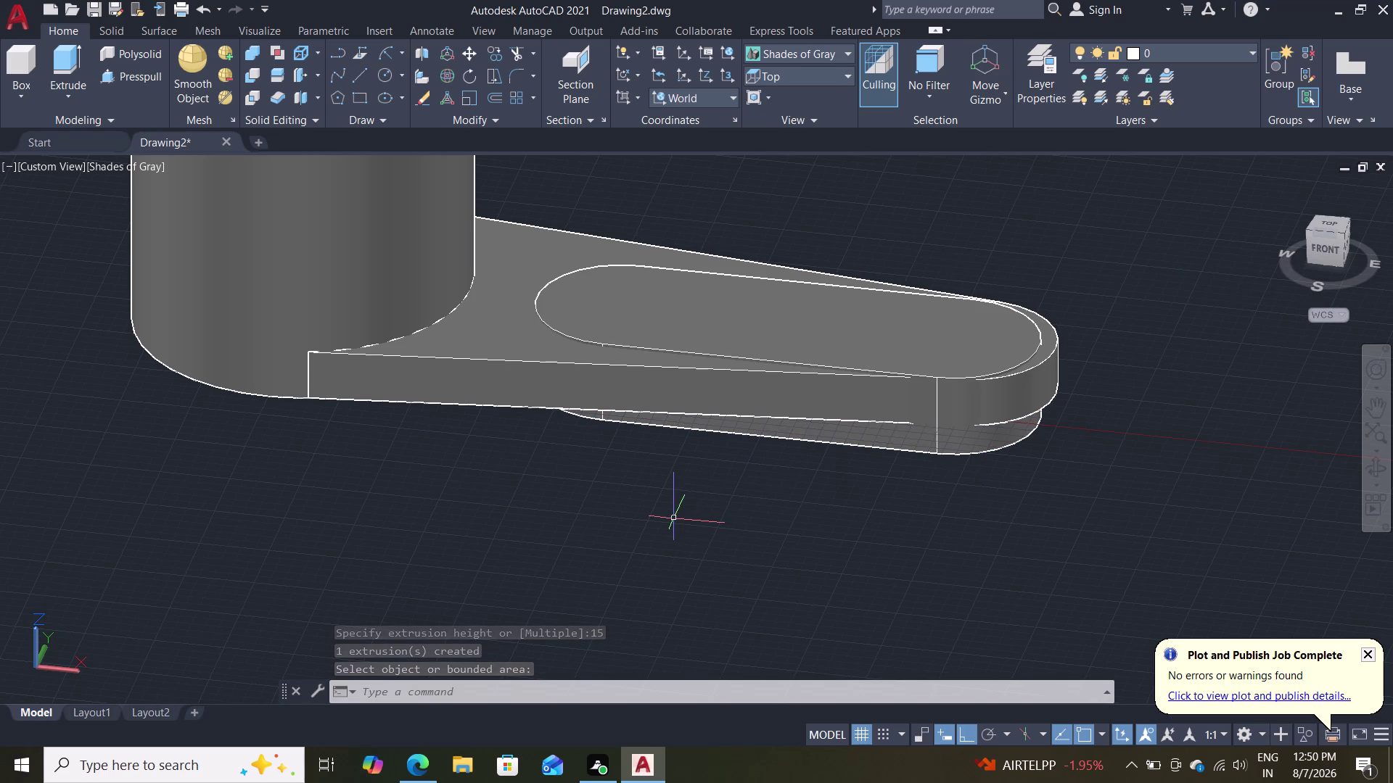
middle_drag(686, 517, 733, 549)
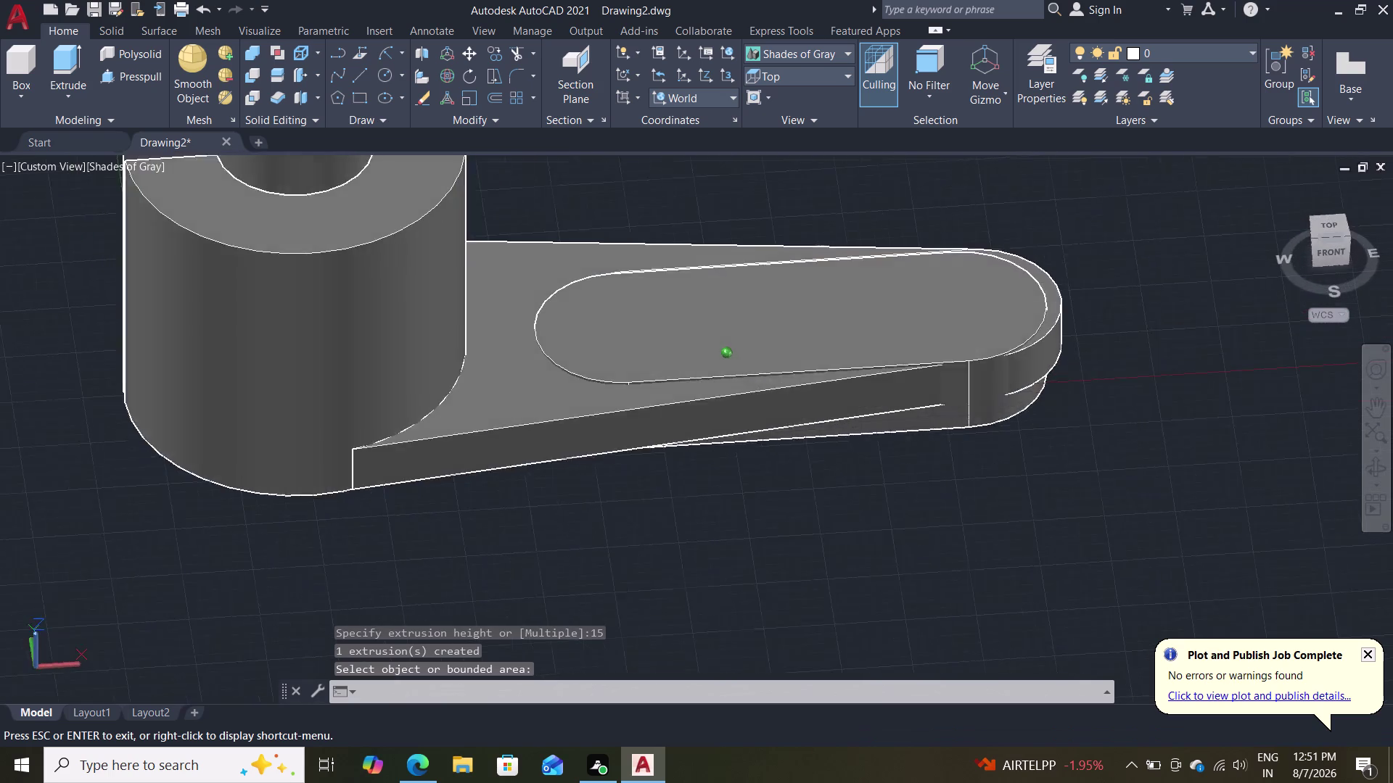
middle_drag(733, 548, 717, 558)
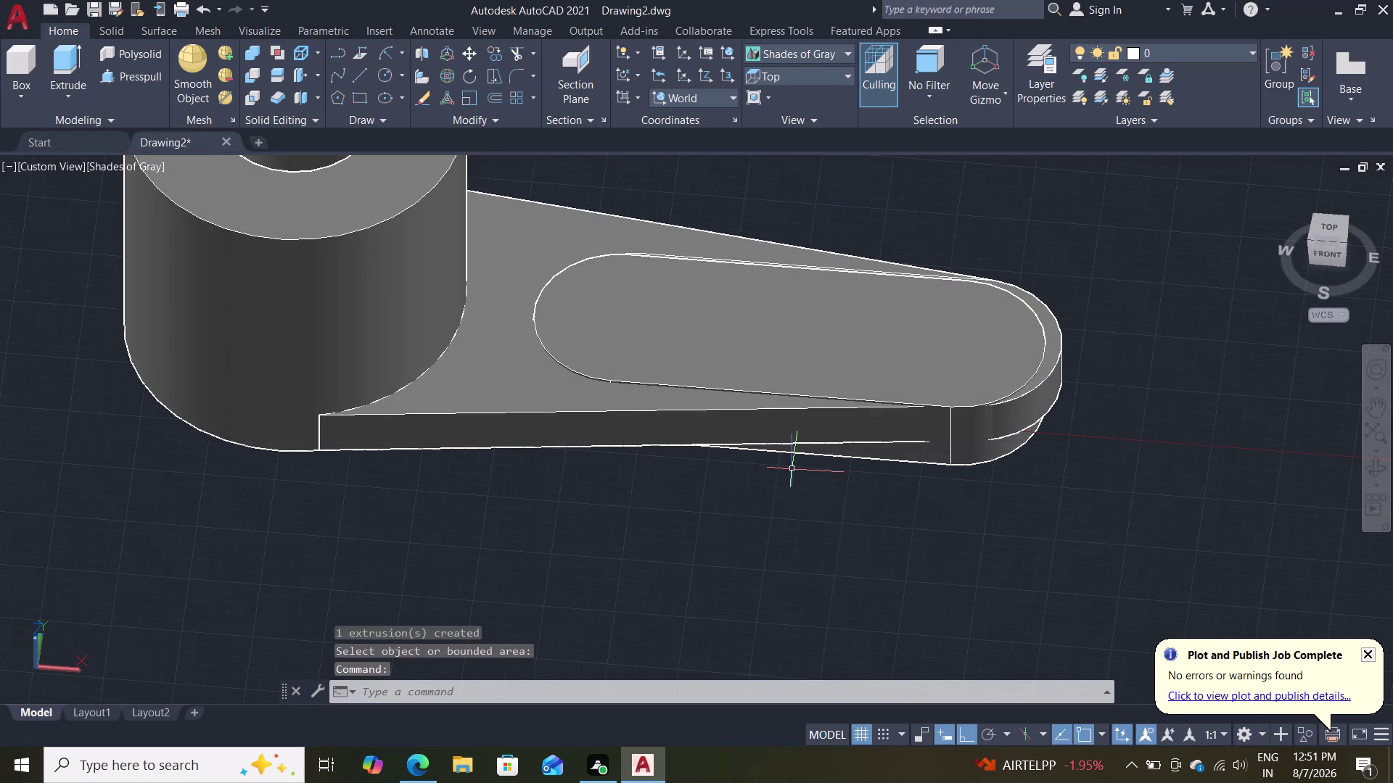
middle_drag(804, 486, 887, 344)
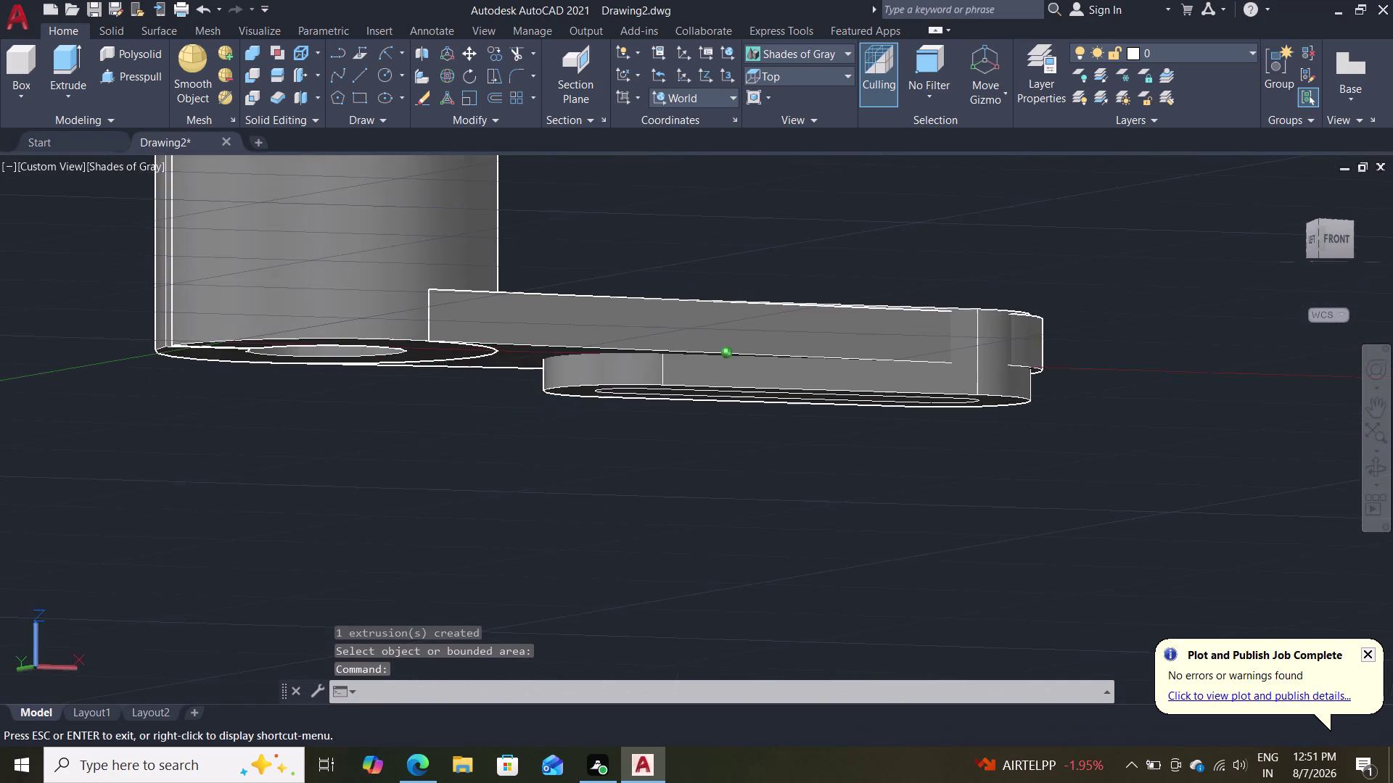
middle_drag(886, 344, 811, 439)
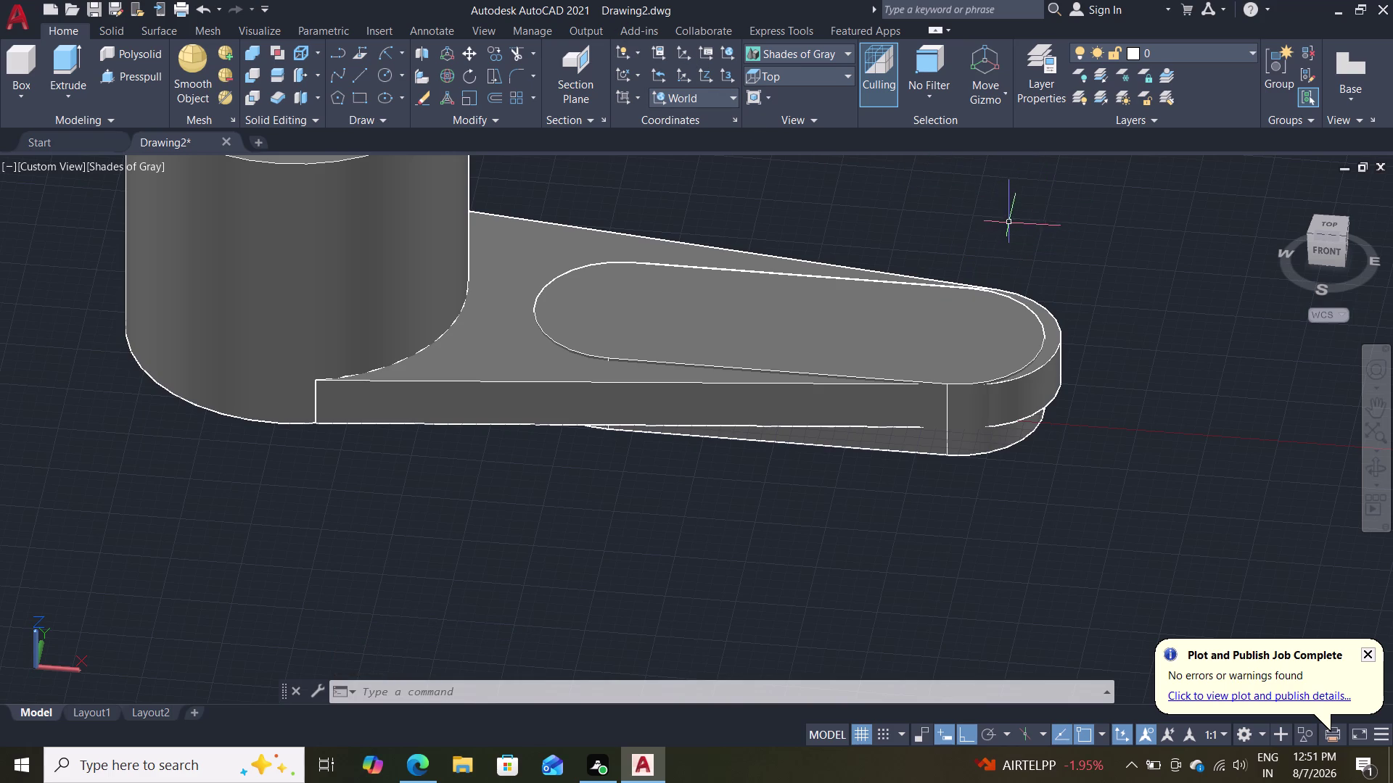
Undo the 15-unit press-pull under the arm.
scroll(down, 3)
middle_drag(1030, 215, 1038, 200)
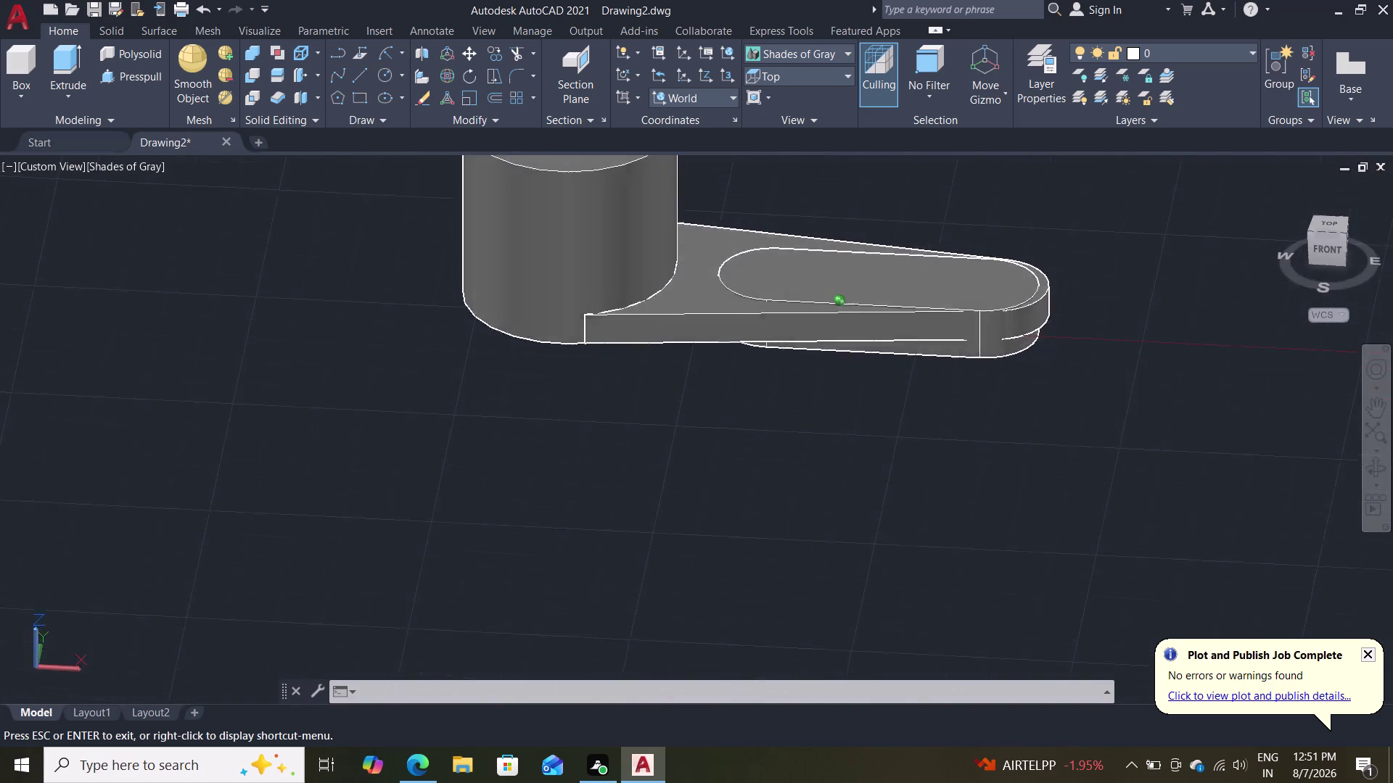
middle_drag(1038, 201, 1054, 214)
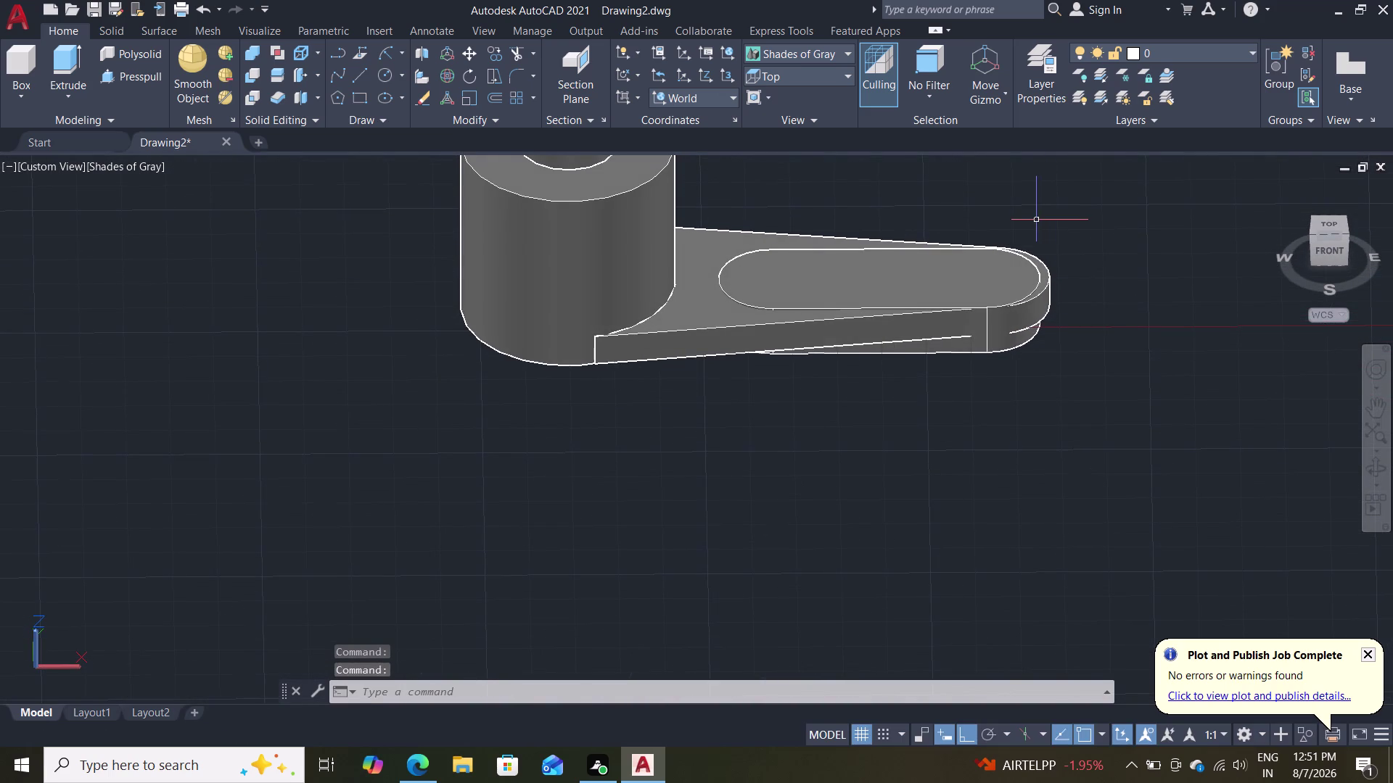
key(ctrl+z)
key(ctrl+z)
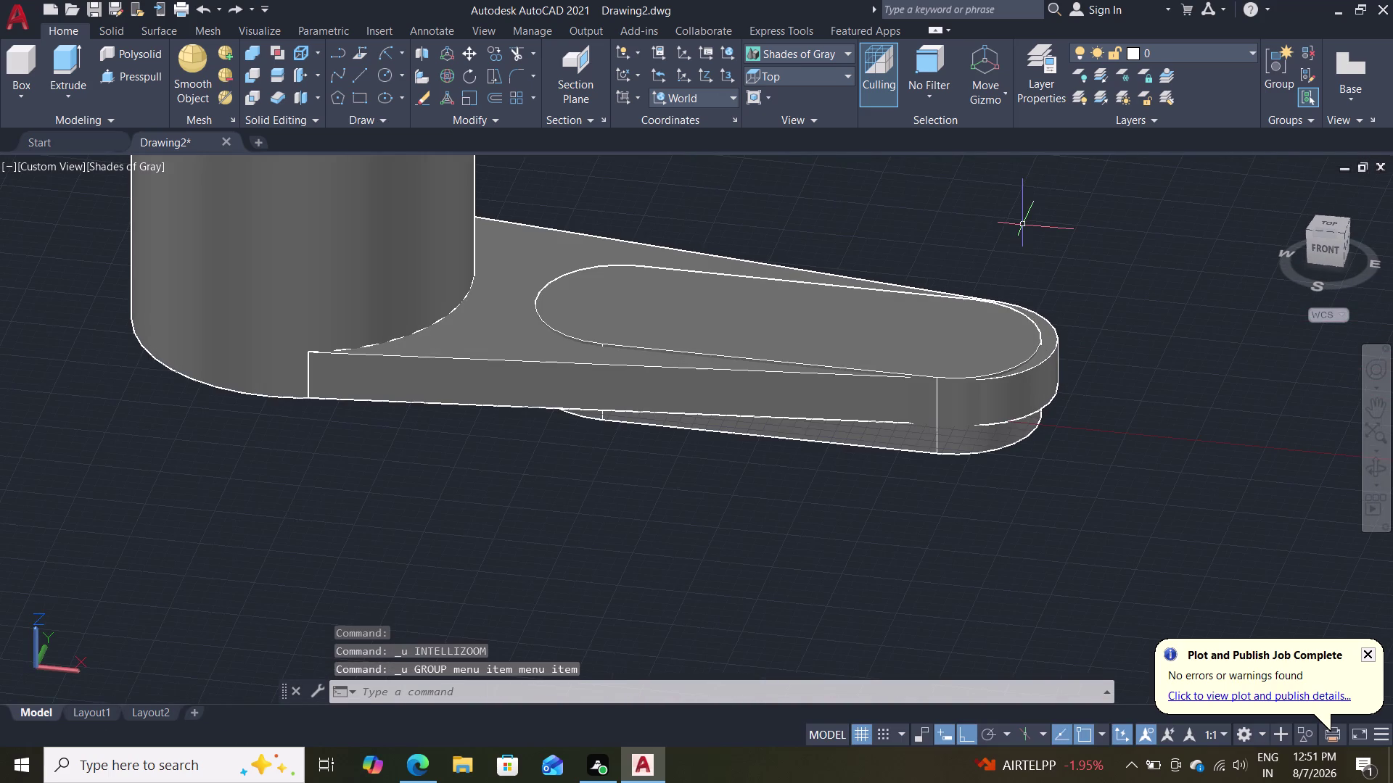
key(ctrl+z)
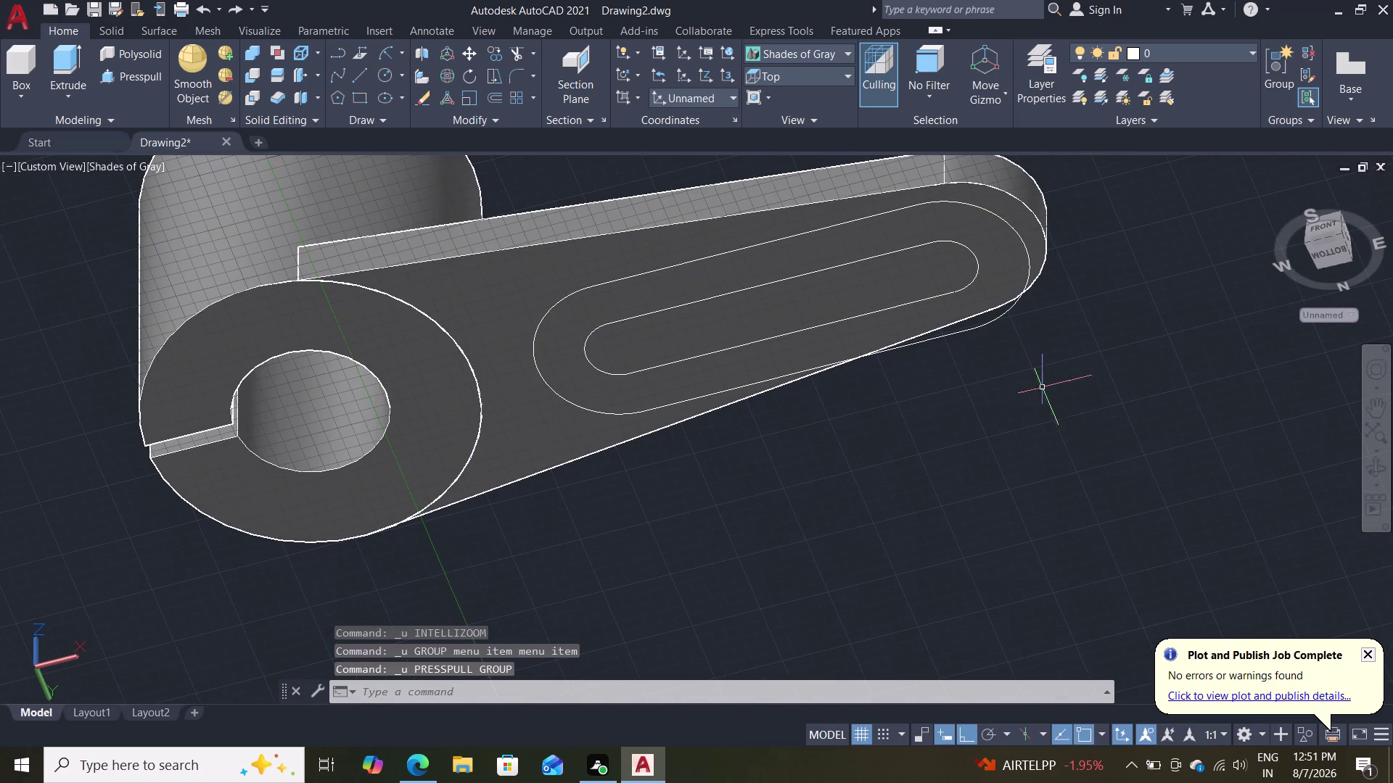
Press-pull the outer slot outline area 12 units instead and inspect the pad from the side.
double_click(132, 78)
click(994, 325)
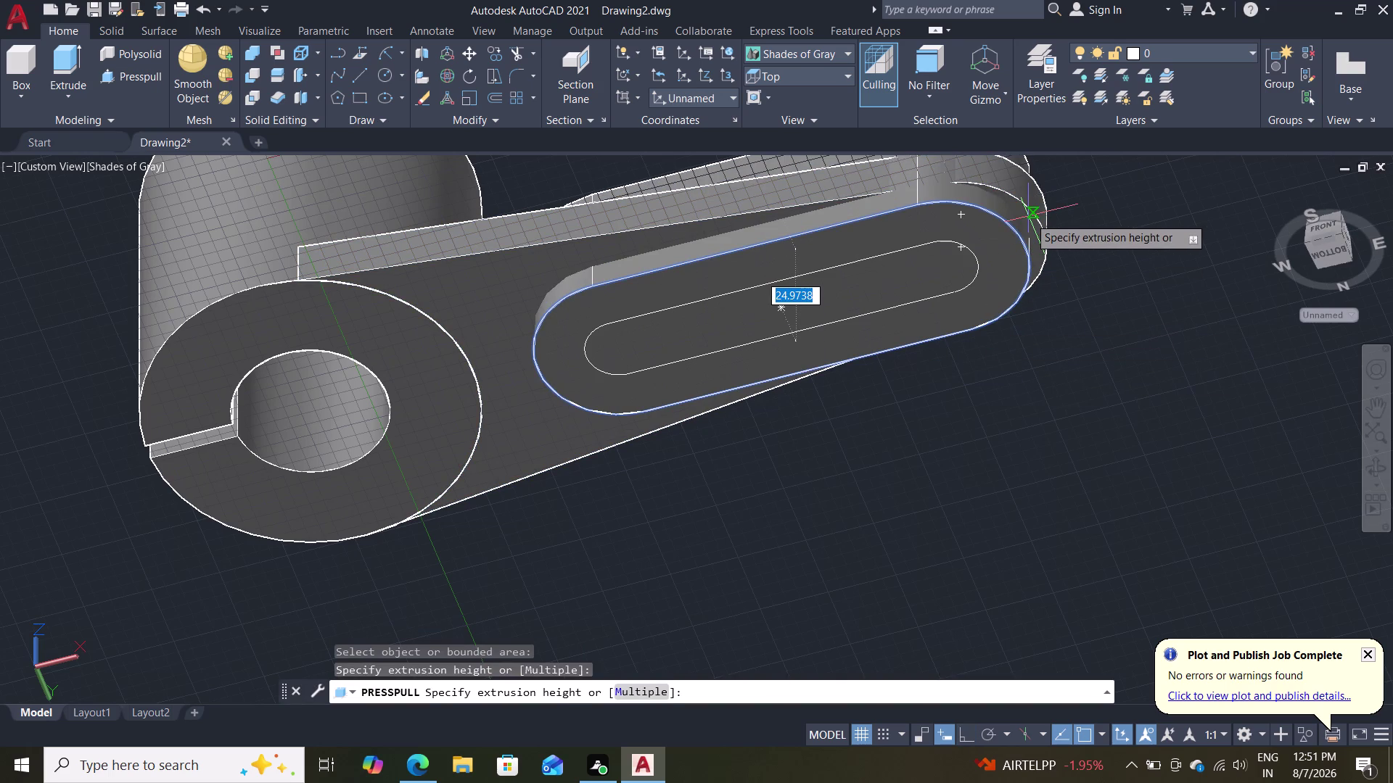
text(12)
key(Return)
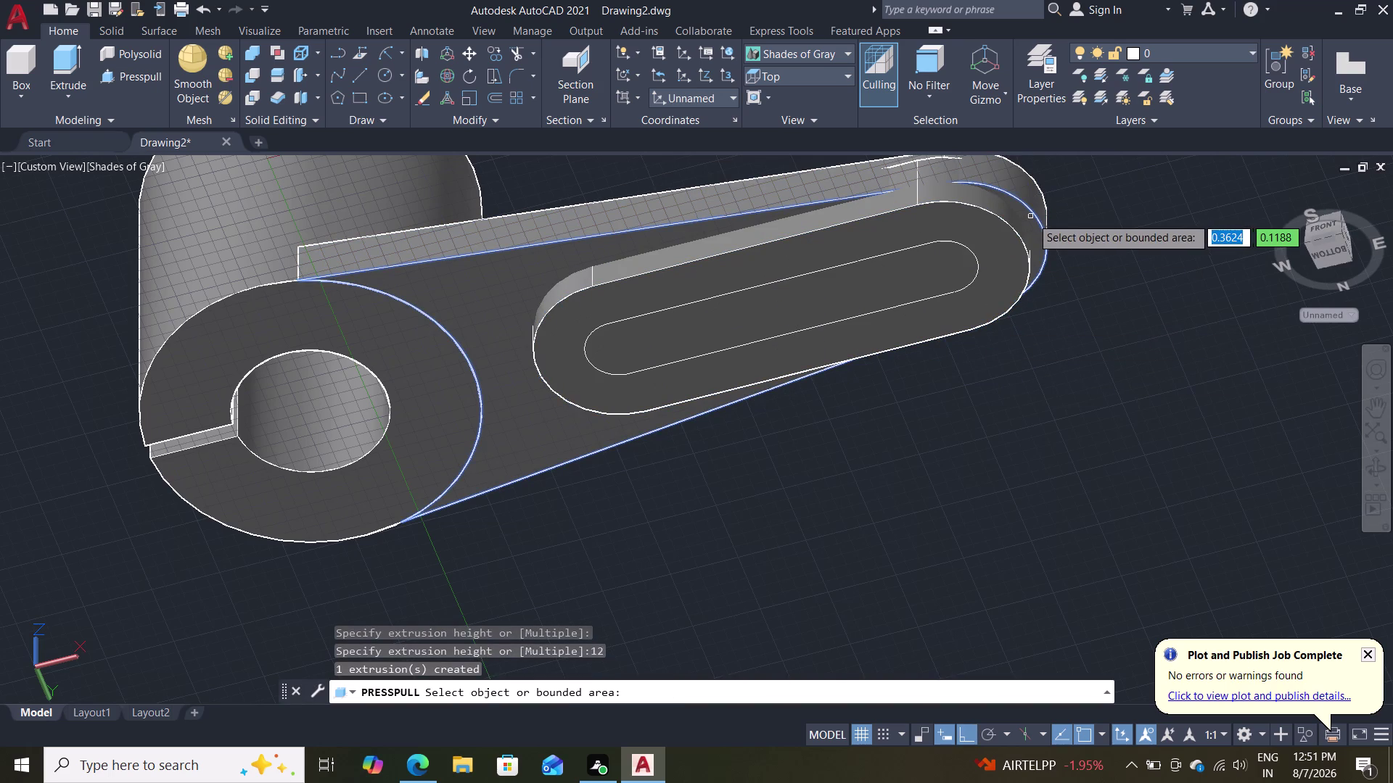
key(Escape)
middle_drag(1111, 243, 1124, 314)
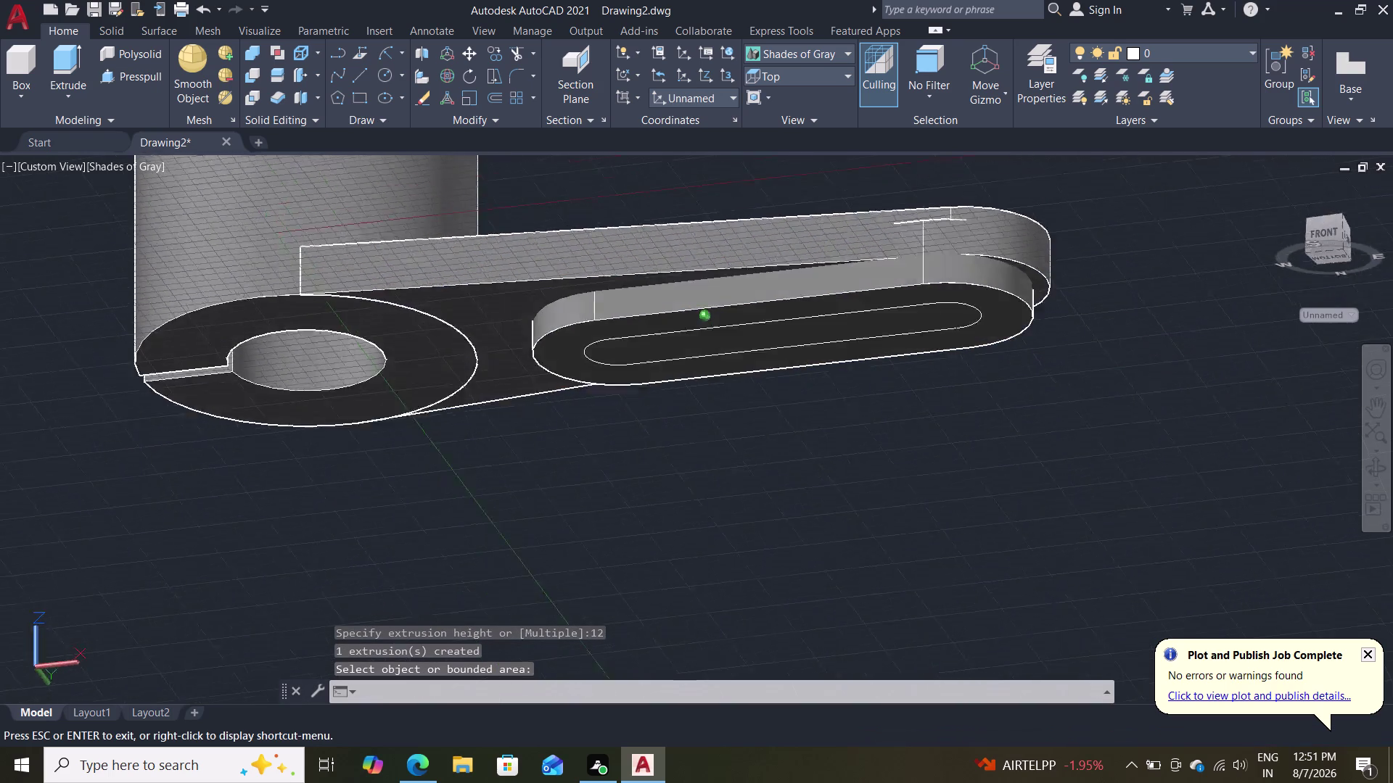
middle_drag(1123, 314, 1138, 418)
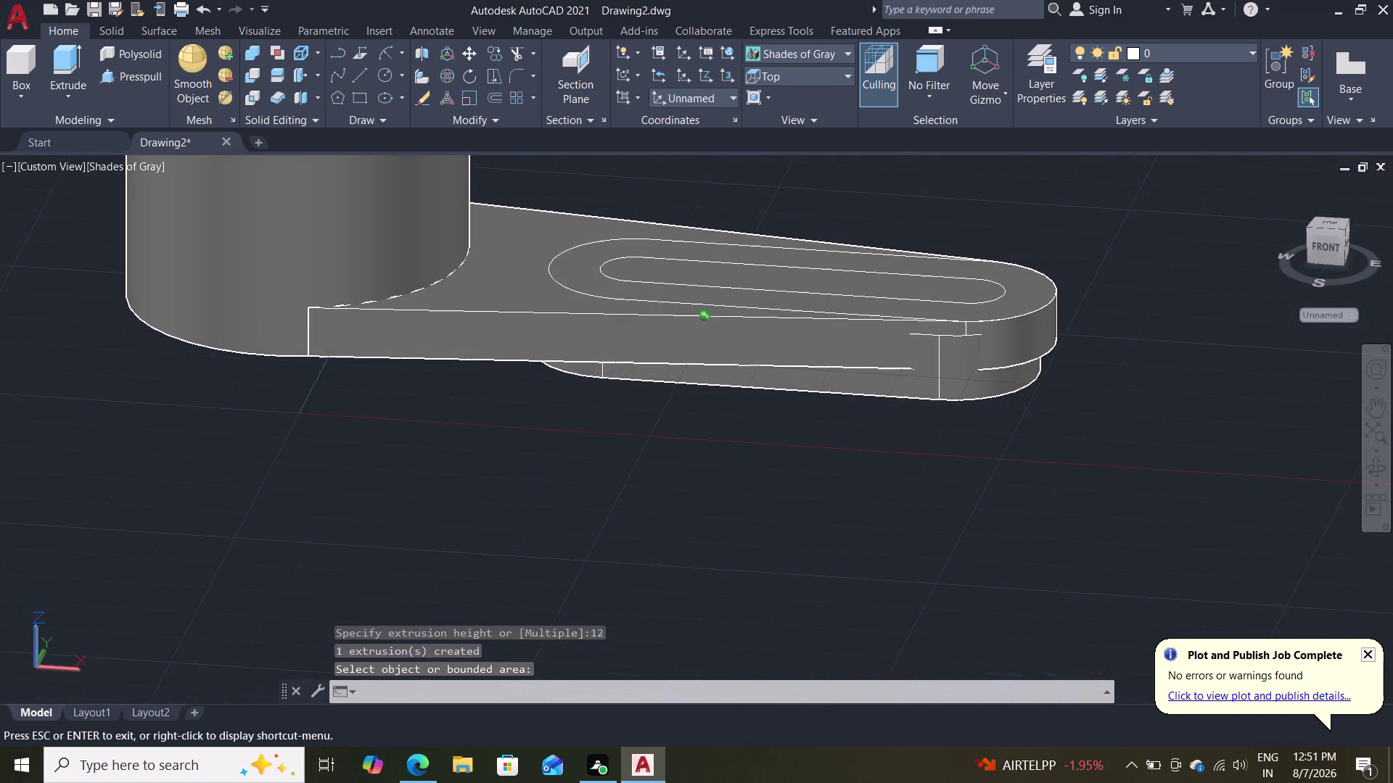
middle_drag(1137, 418, 1202, 382)
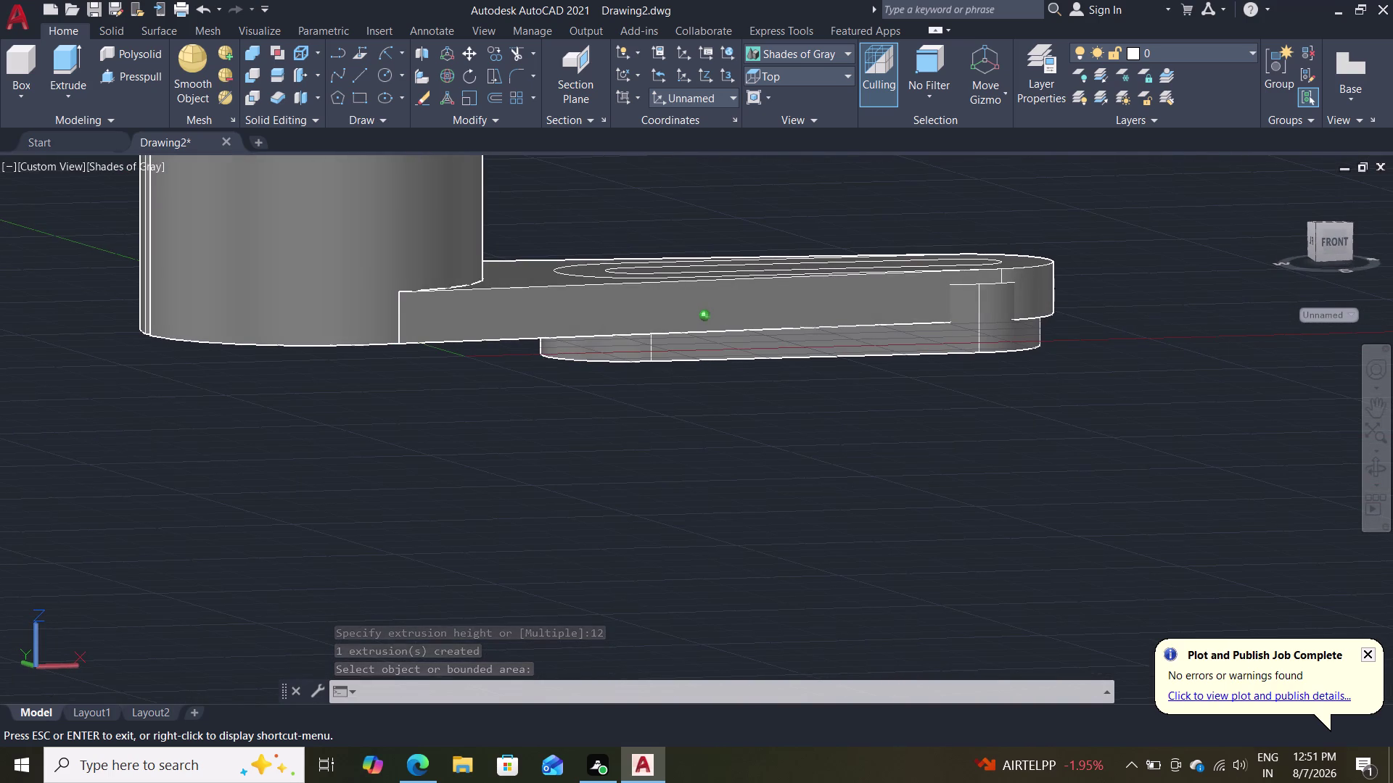
middle_drag(1203, 382, 1202, 381)
scroll(down, 3)
scroll(up, 3)
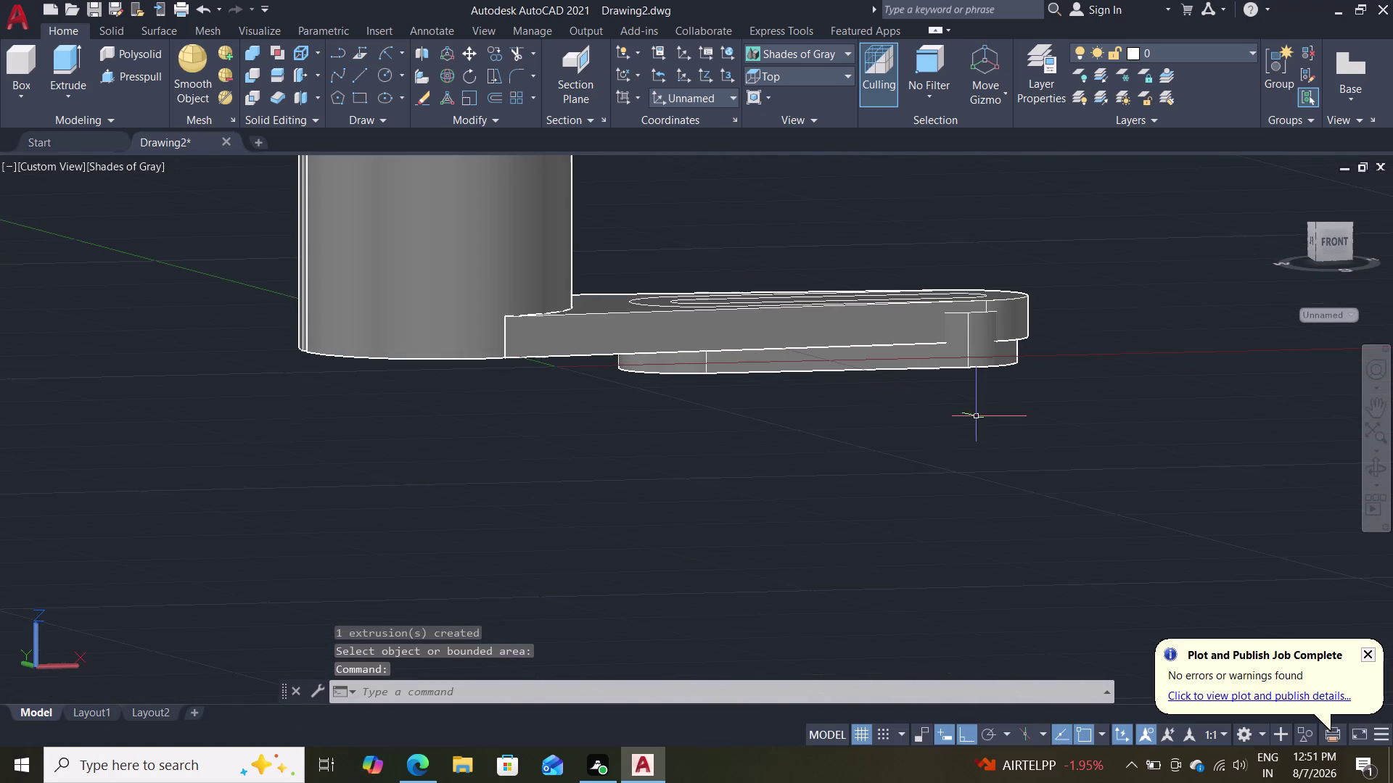
middle_drag(1063, 297, 1076, 450)
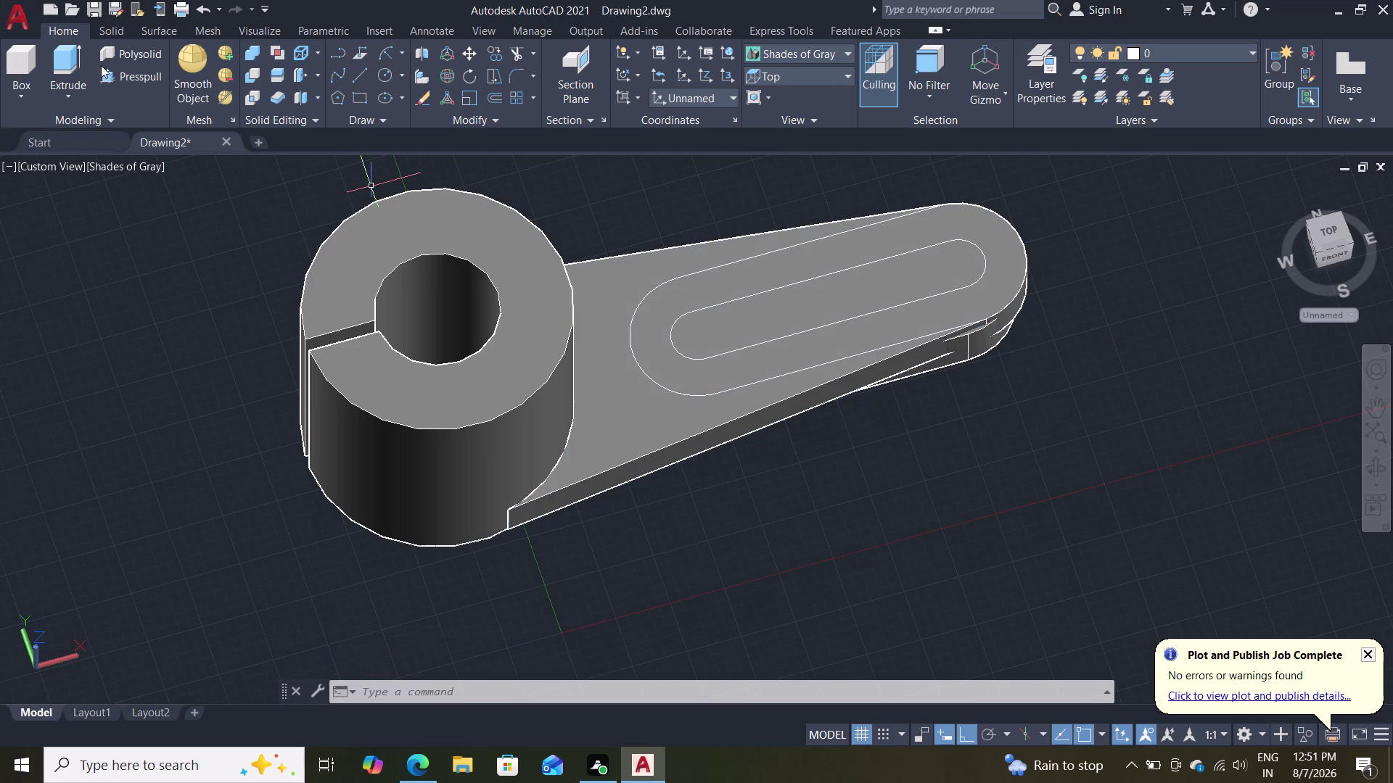
Press-pull the inner slot area to cut it through the arm.
click(127, 82)
click(834, 306)
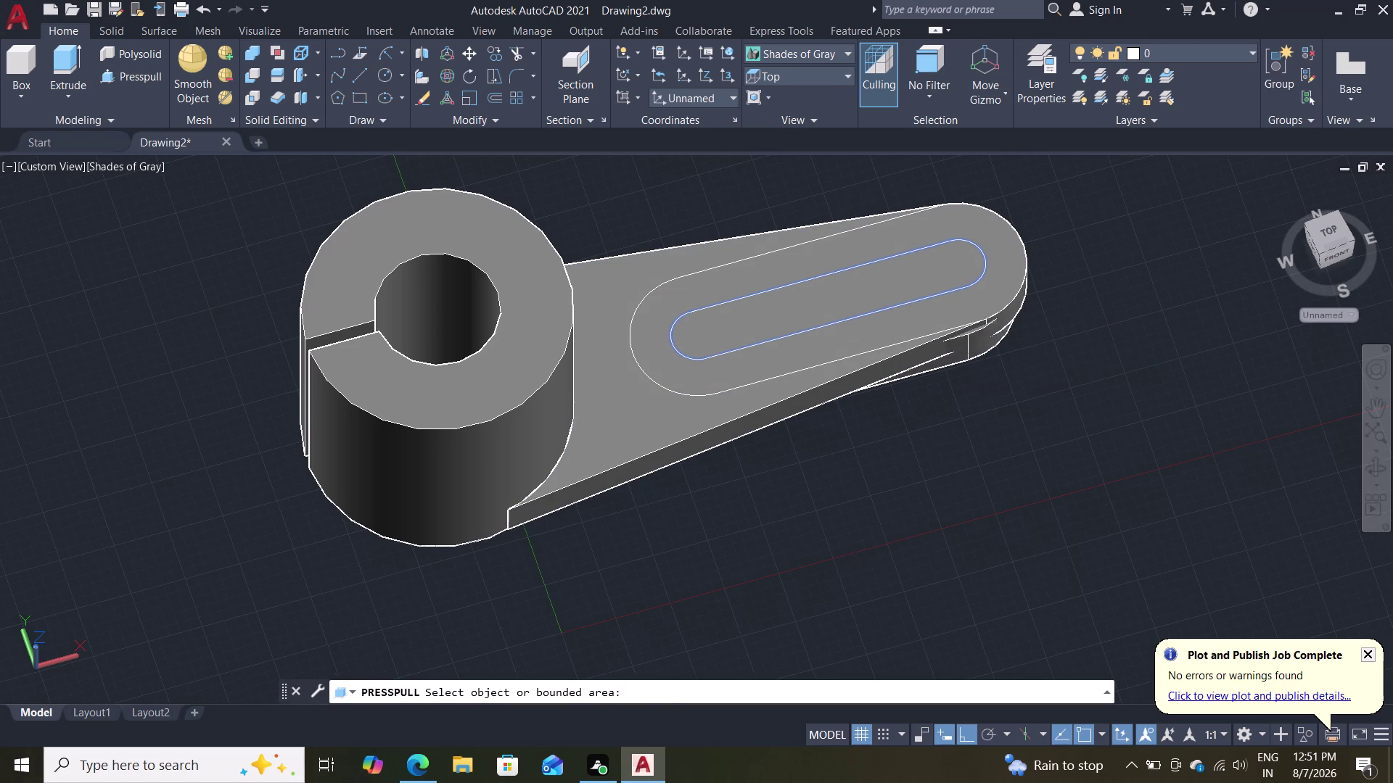
click(866, 499)
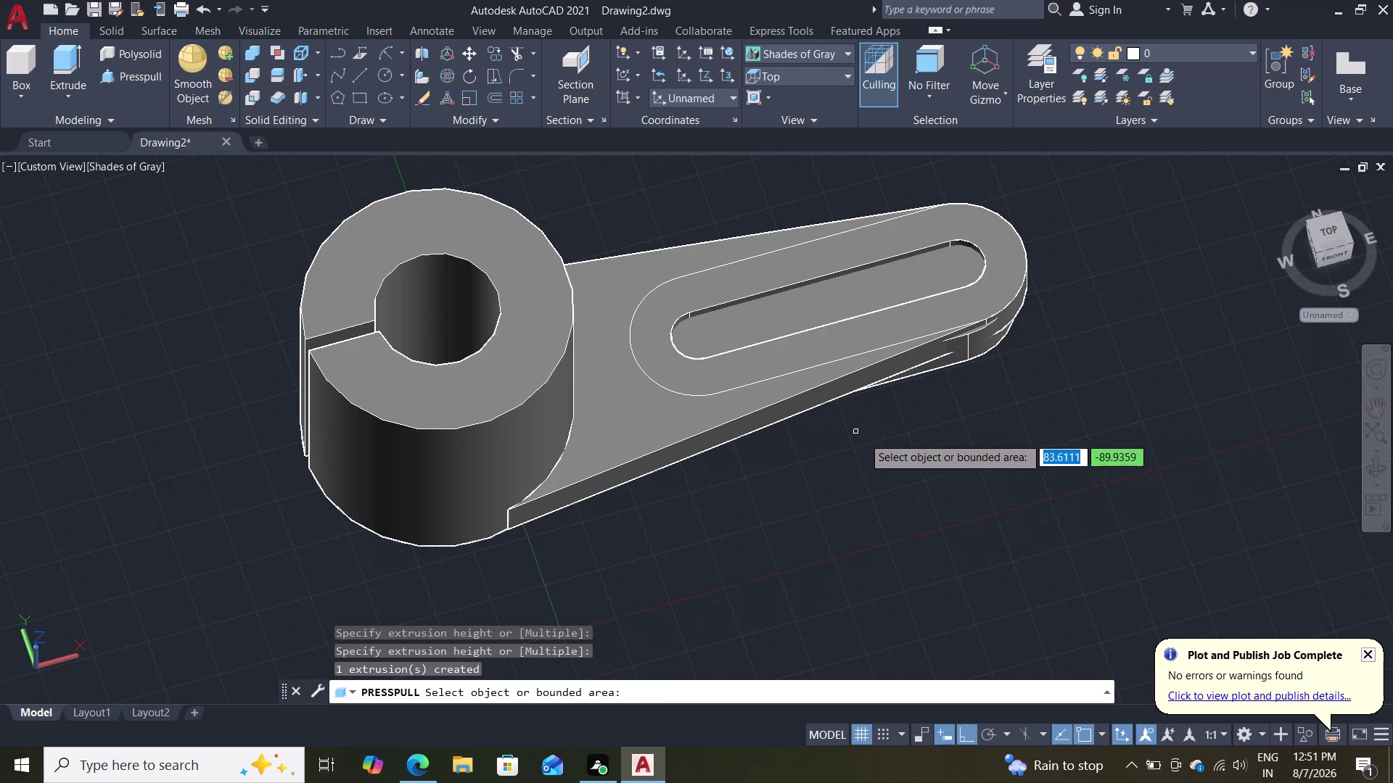
middle_drag(883, 458, 846, 404)
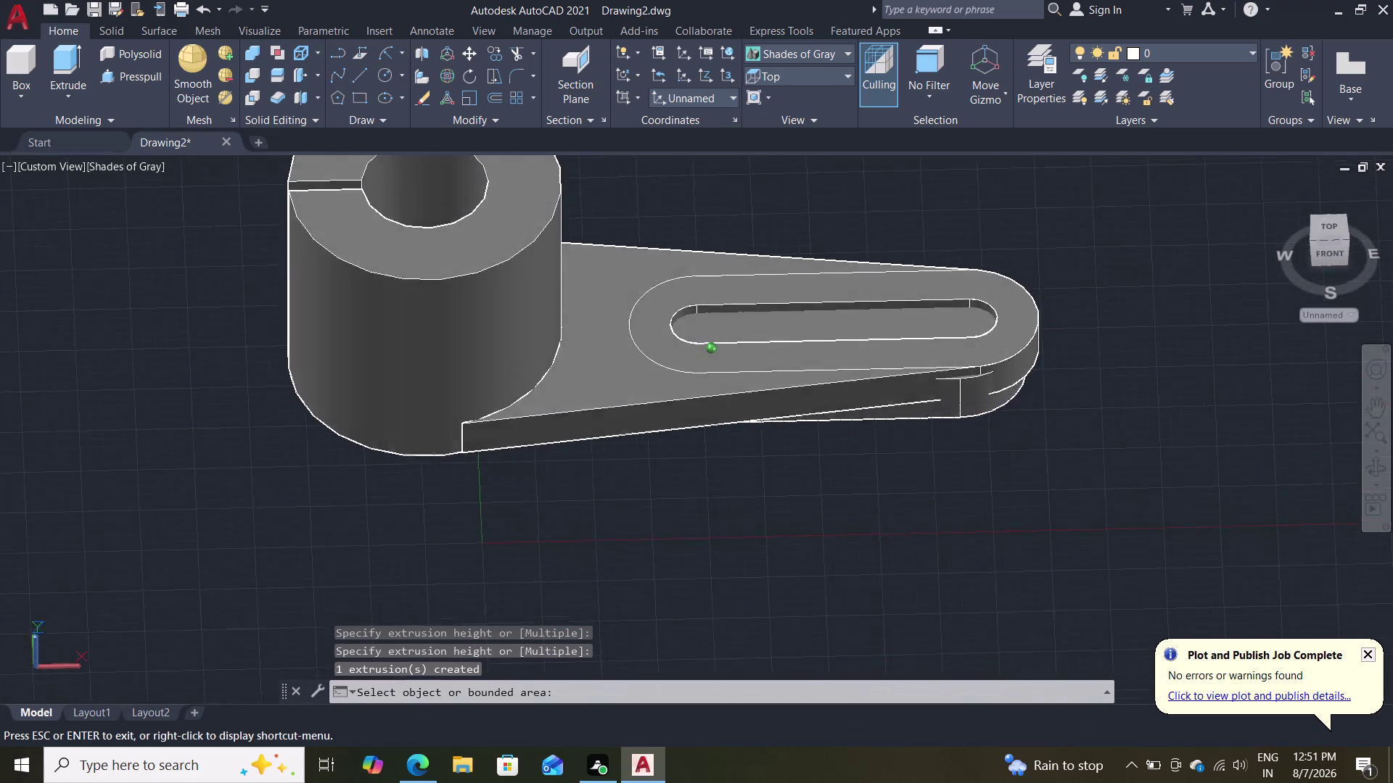
middle_drag(847, 404, 844, 258)
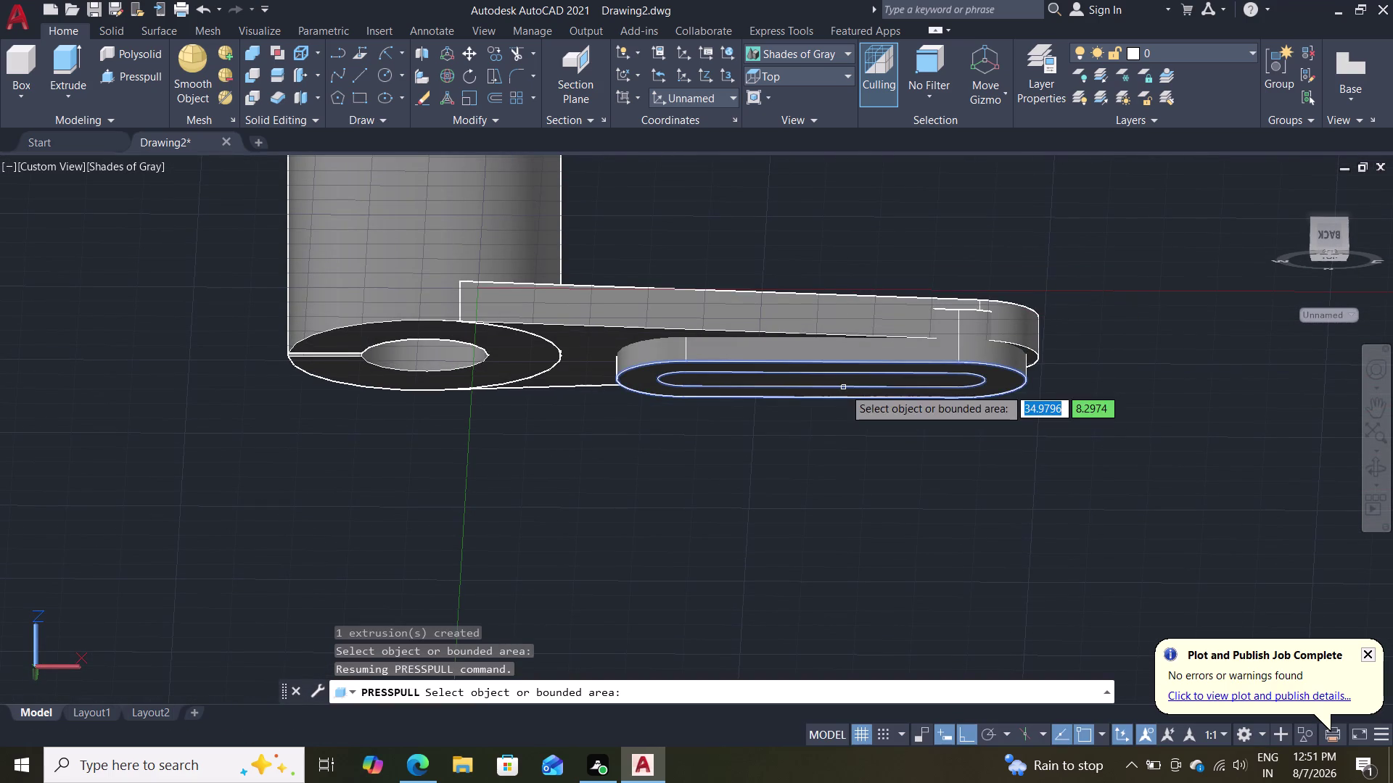
Push the underside slot area into the pad, inspect the arm, and end the command.
drag(843, 388, 846, 370)
click(882, 162)
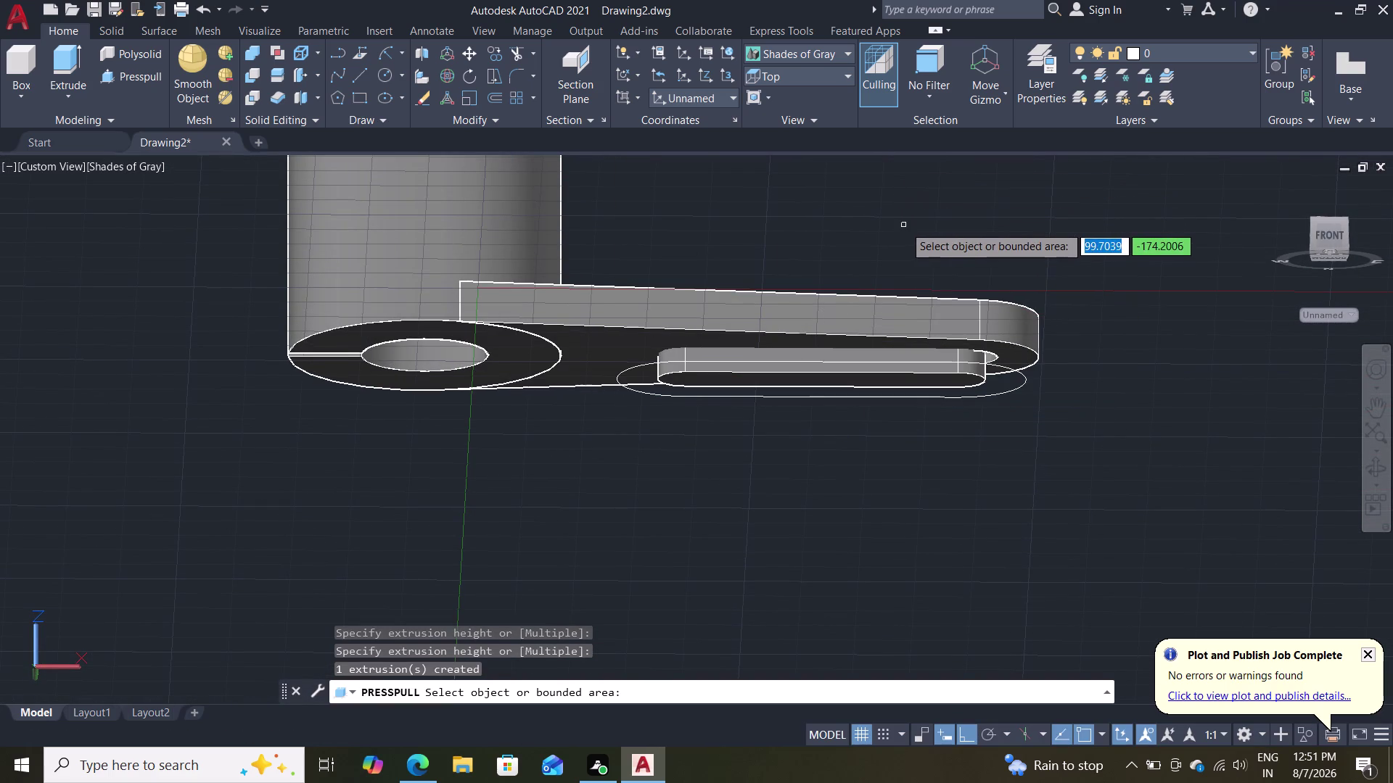
middle_drag(903, 225, 863, 467)
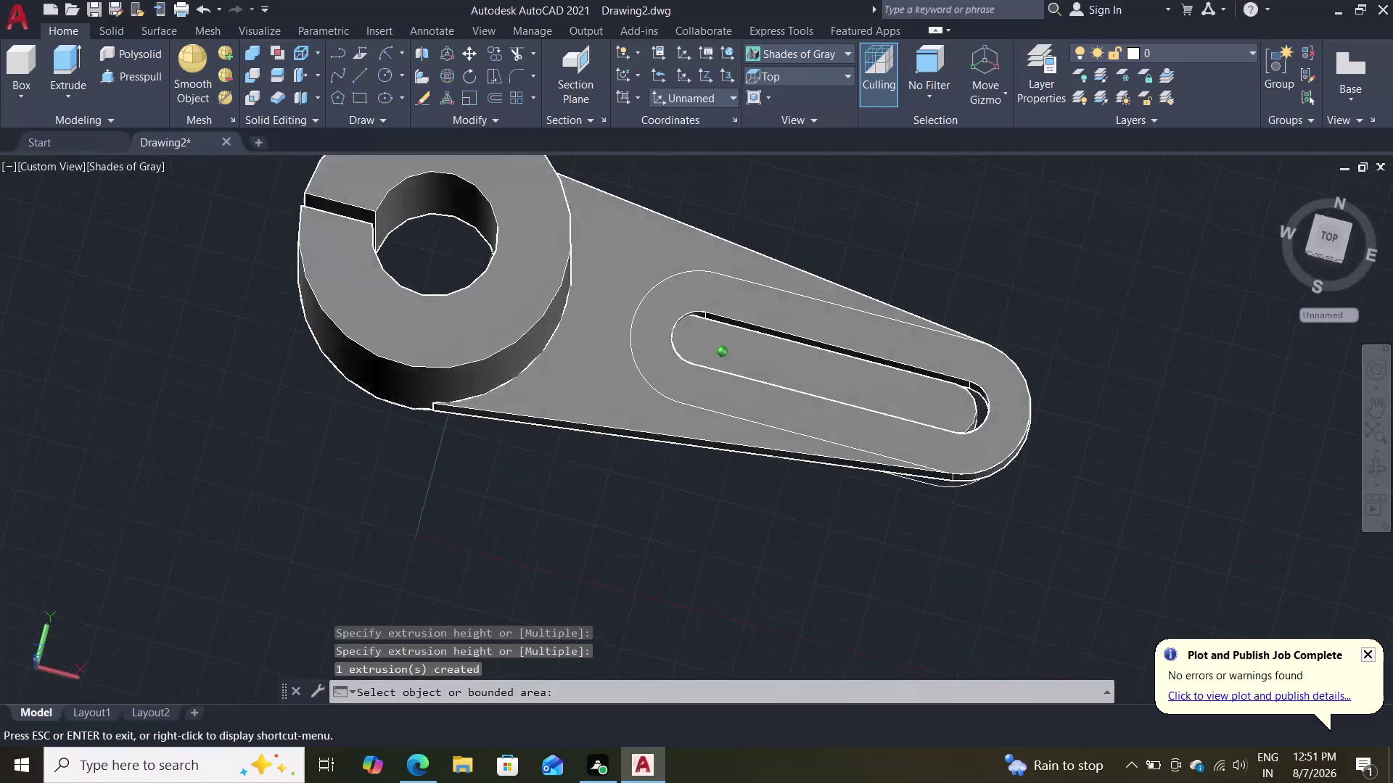
middle_drag(863, 468, 908, 522)
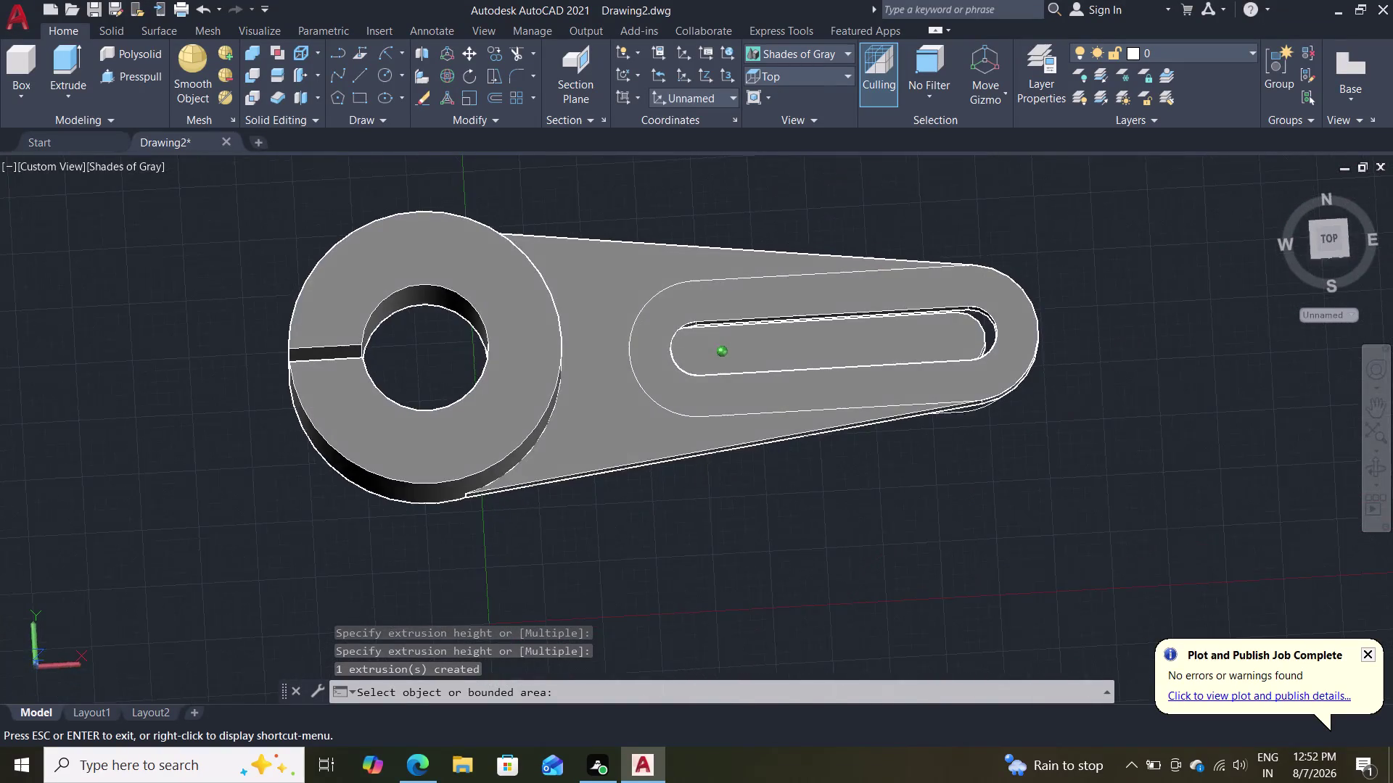
middle_drag(908, 523, 875, 98)
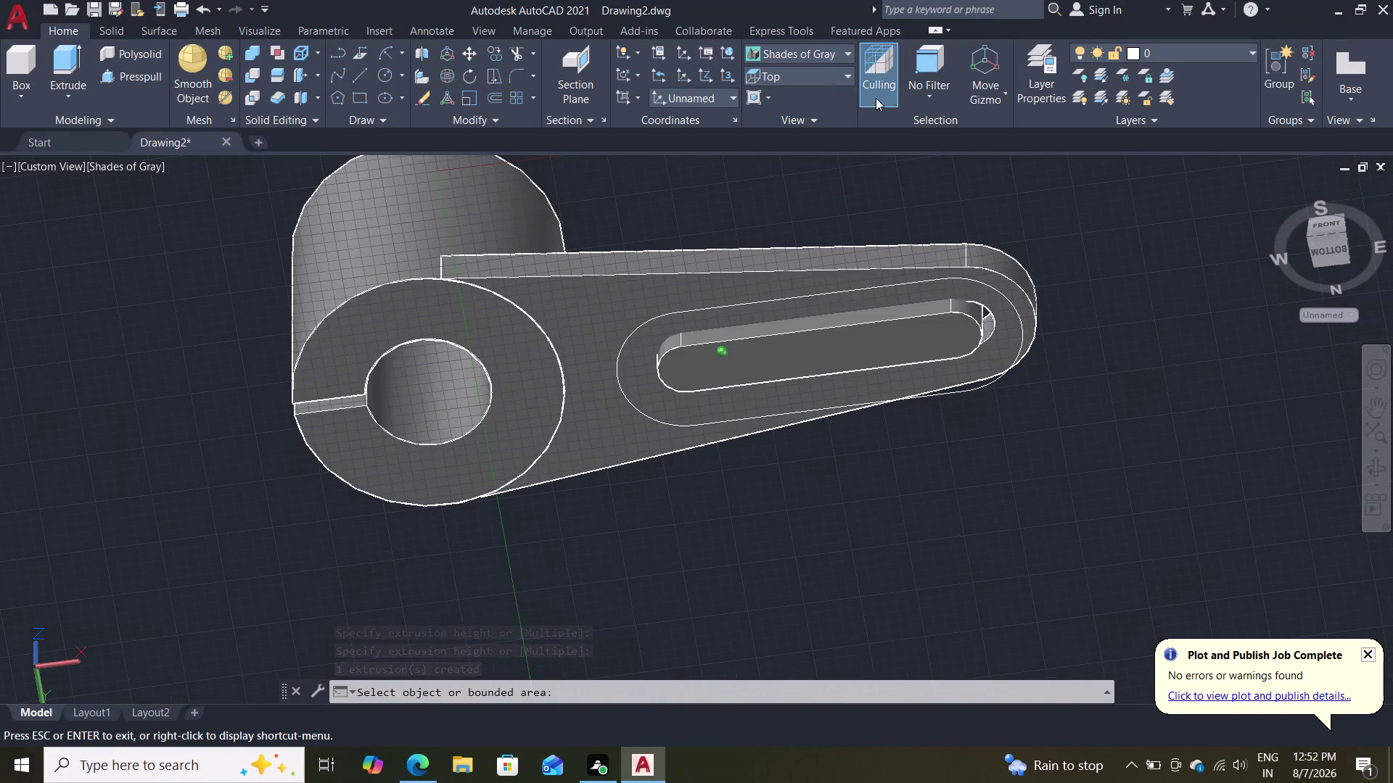
middle_drag(876, 98, 808, 269)
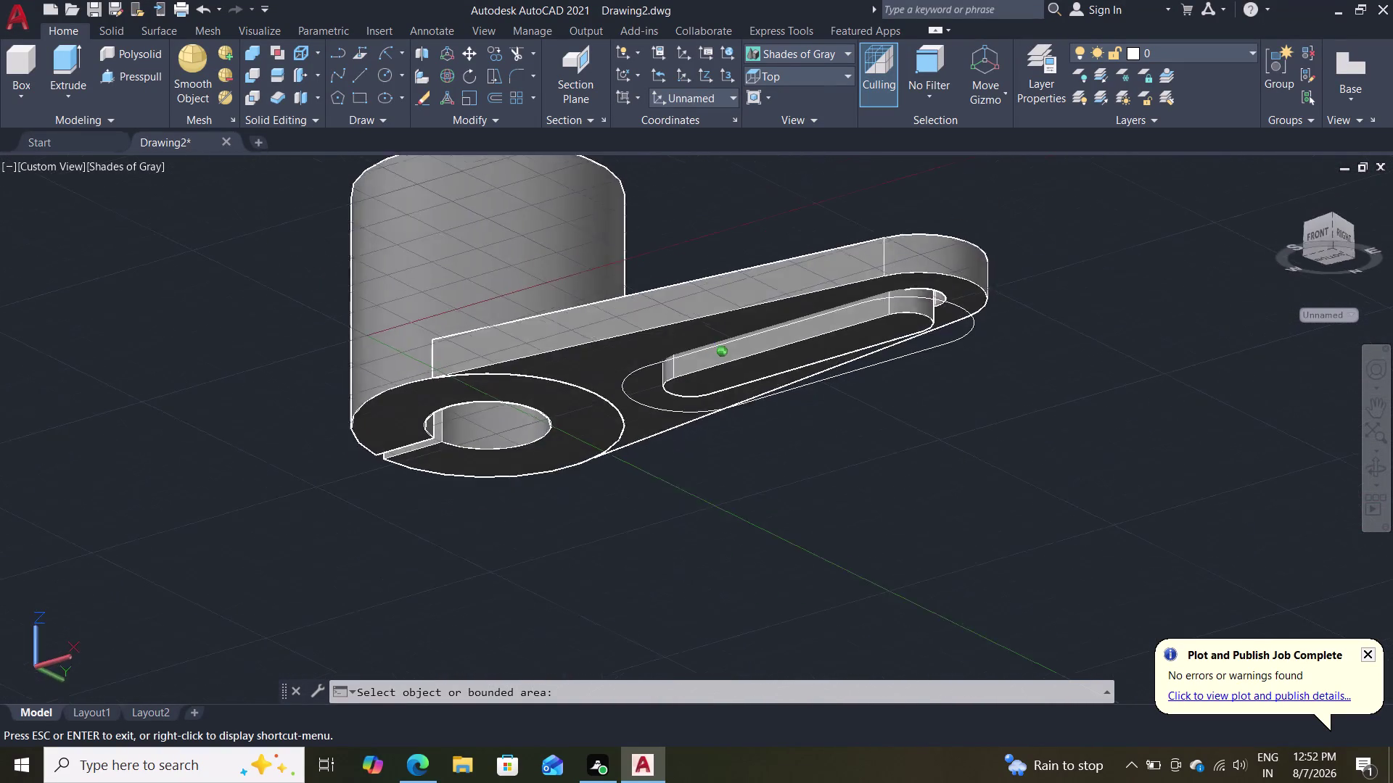
middle_drag(808, 269, 941, 414)
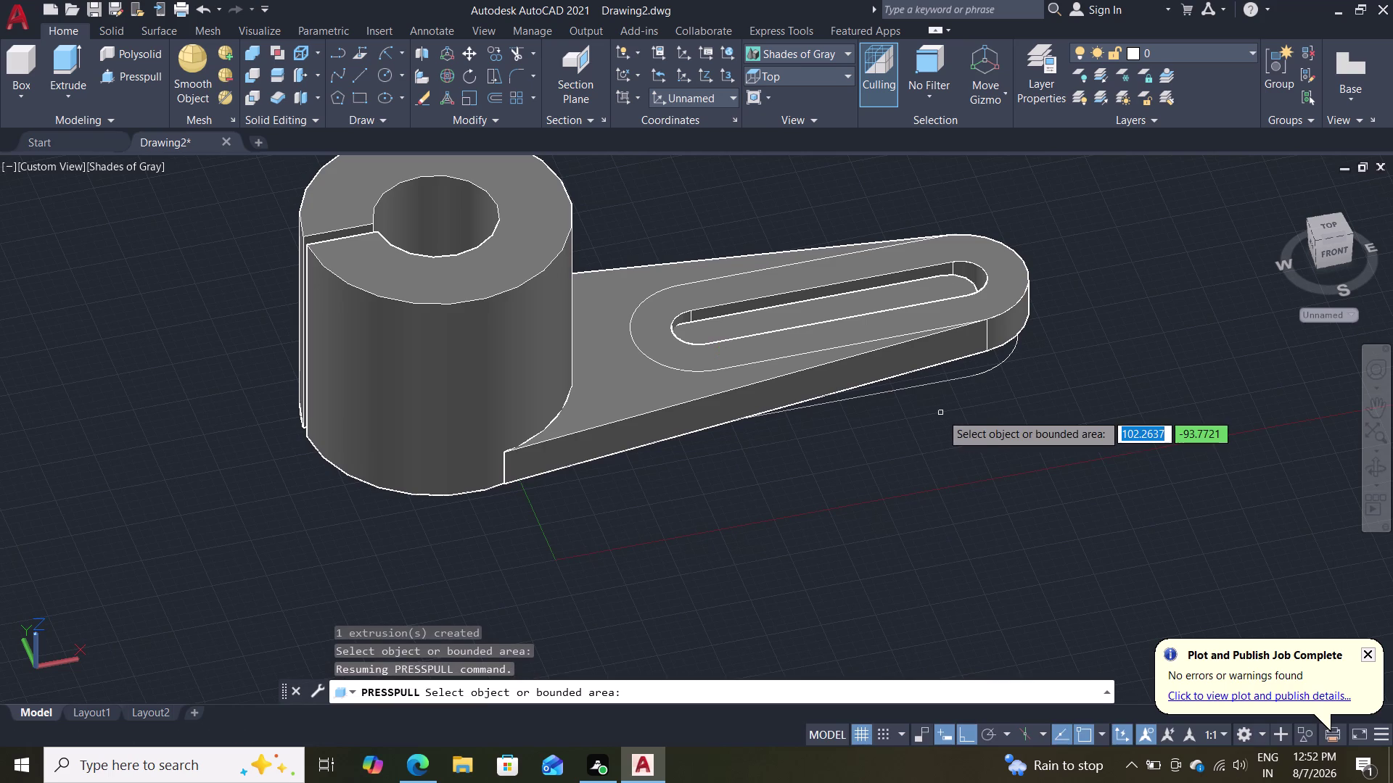
key(Escape)
key(Escape)
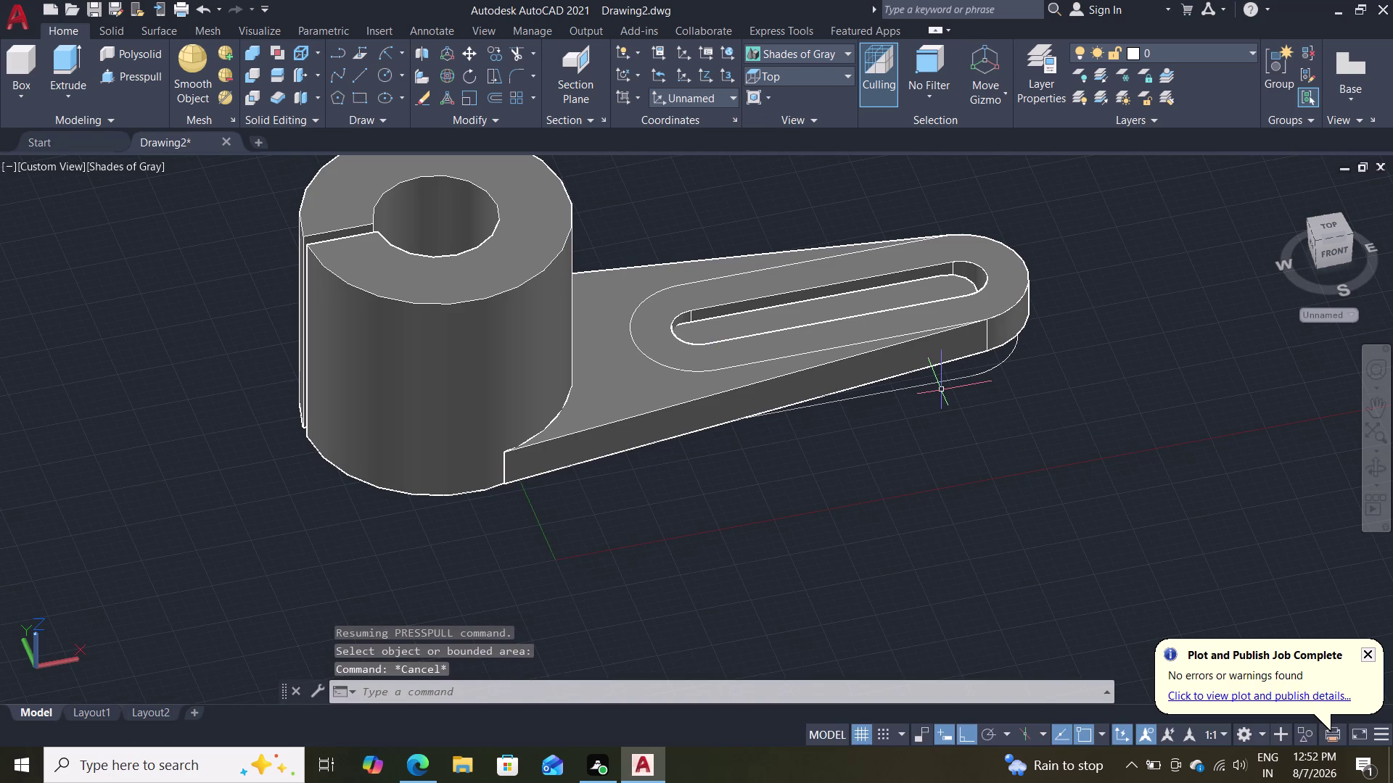
Undo the slot cut and the underside pad.
key(ctrl+z)
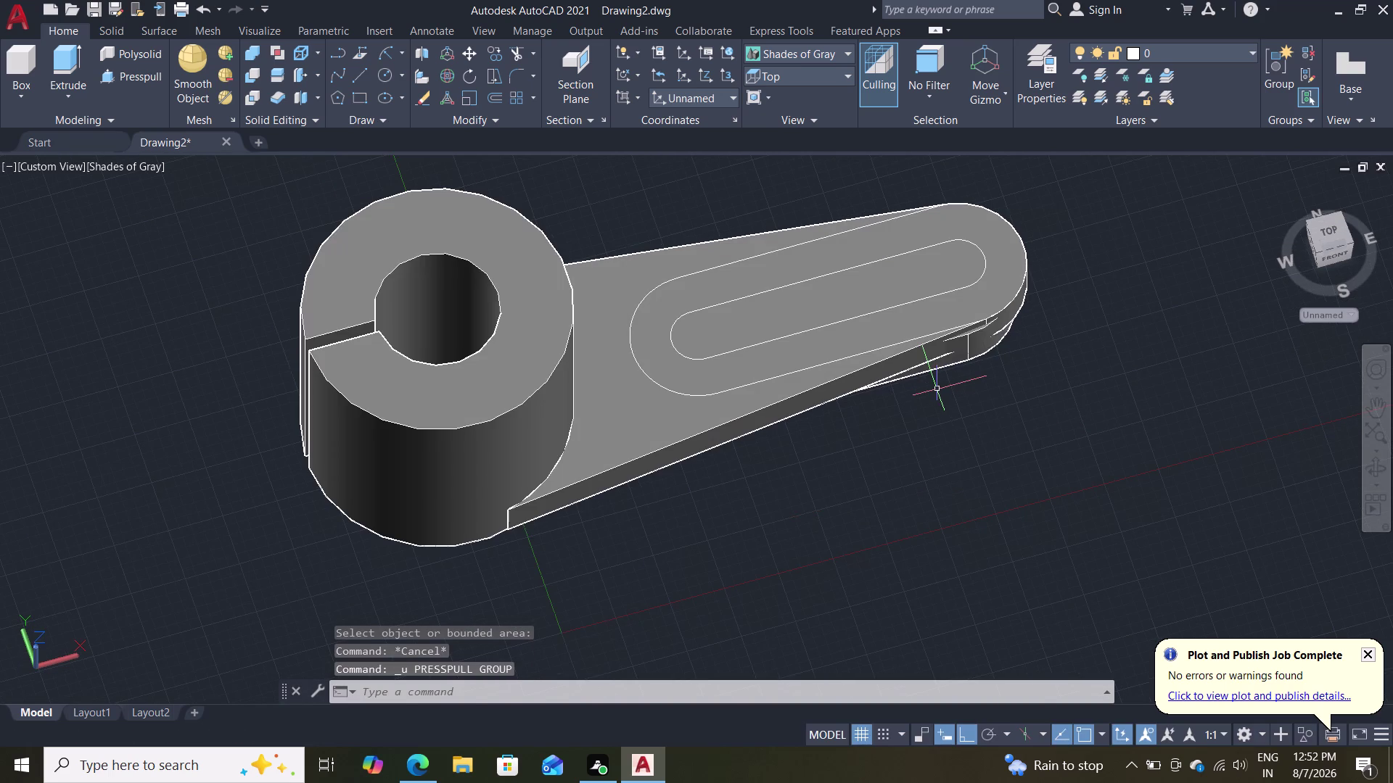
key(ctrl+z)
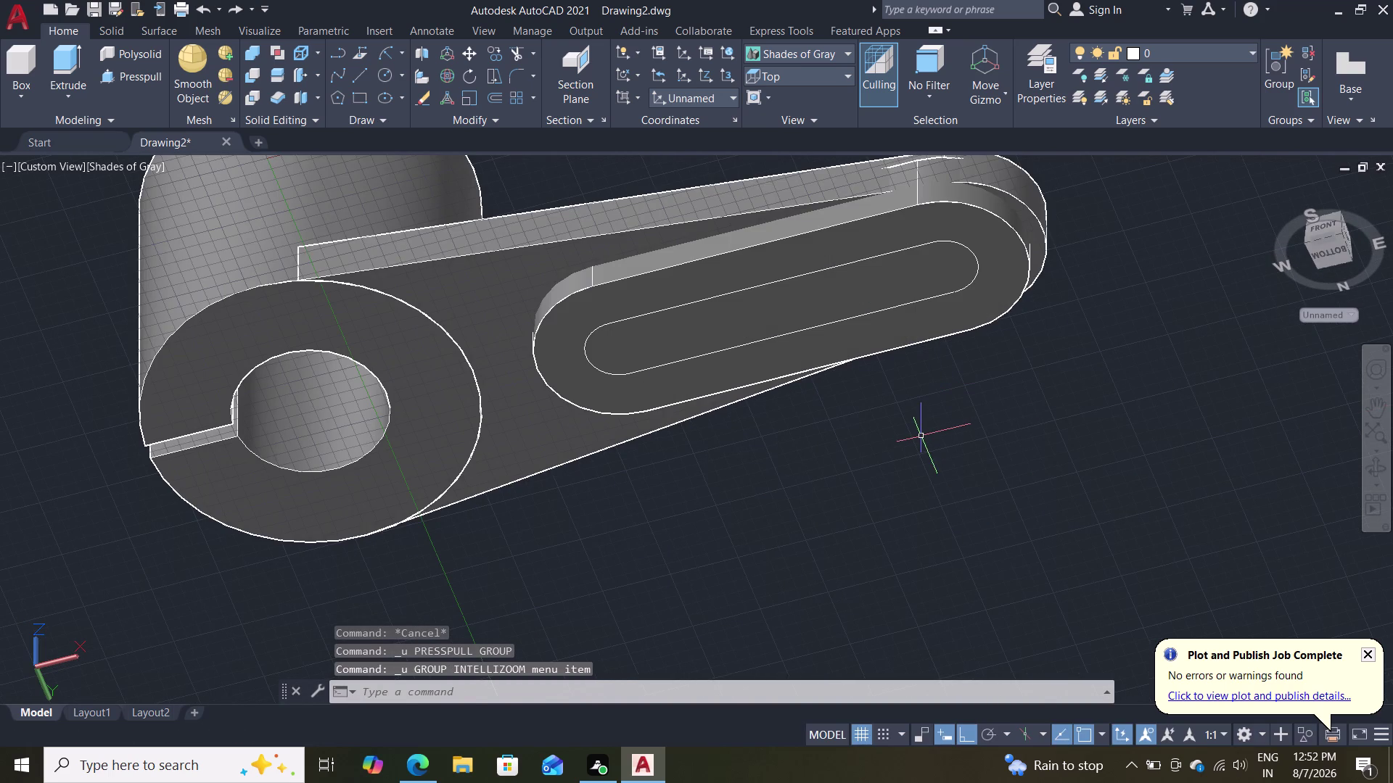
key(ctrl+z)
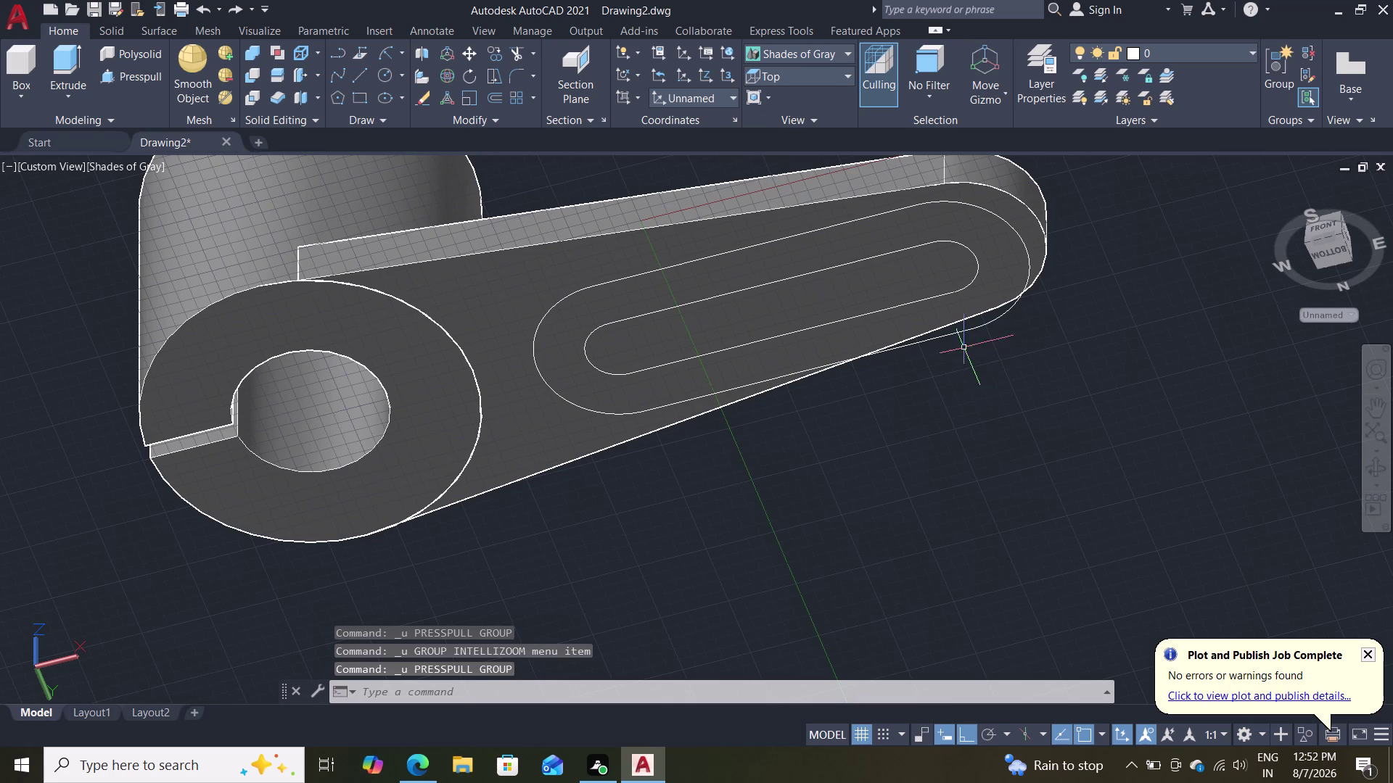
Delete the leftover rim outline and the four slot curves beneath the arm.
click(982, 330)
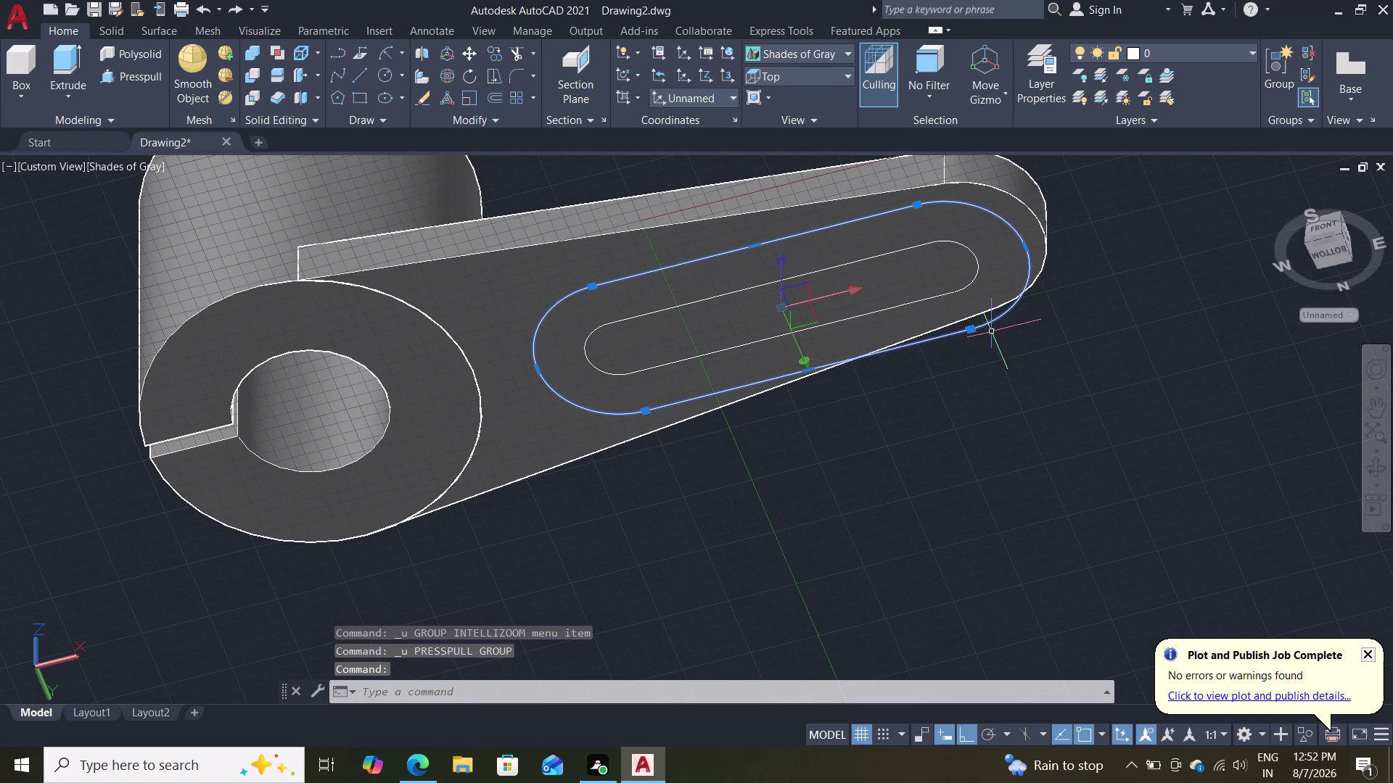
key(Delete)
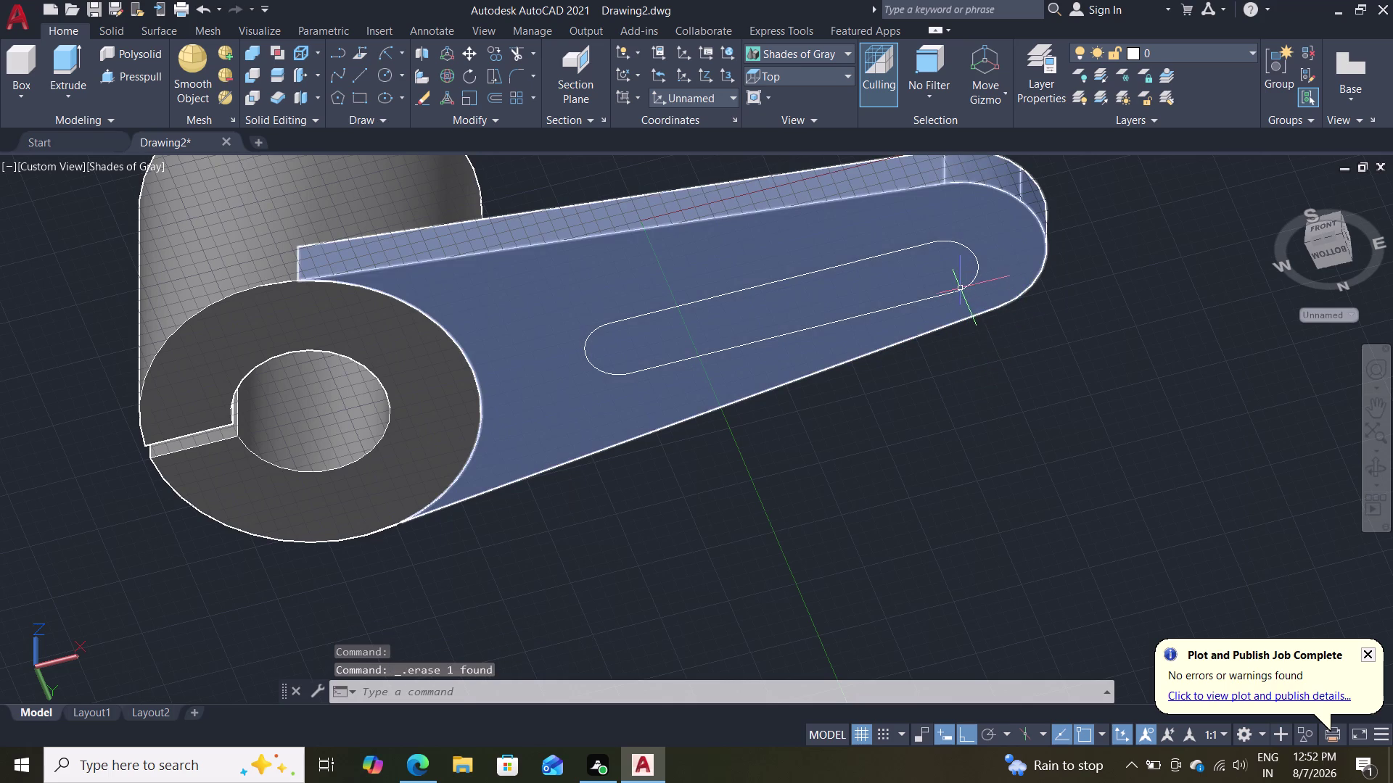
click(965, 289)
key(Delete)
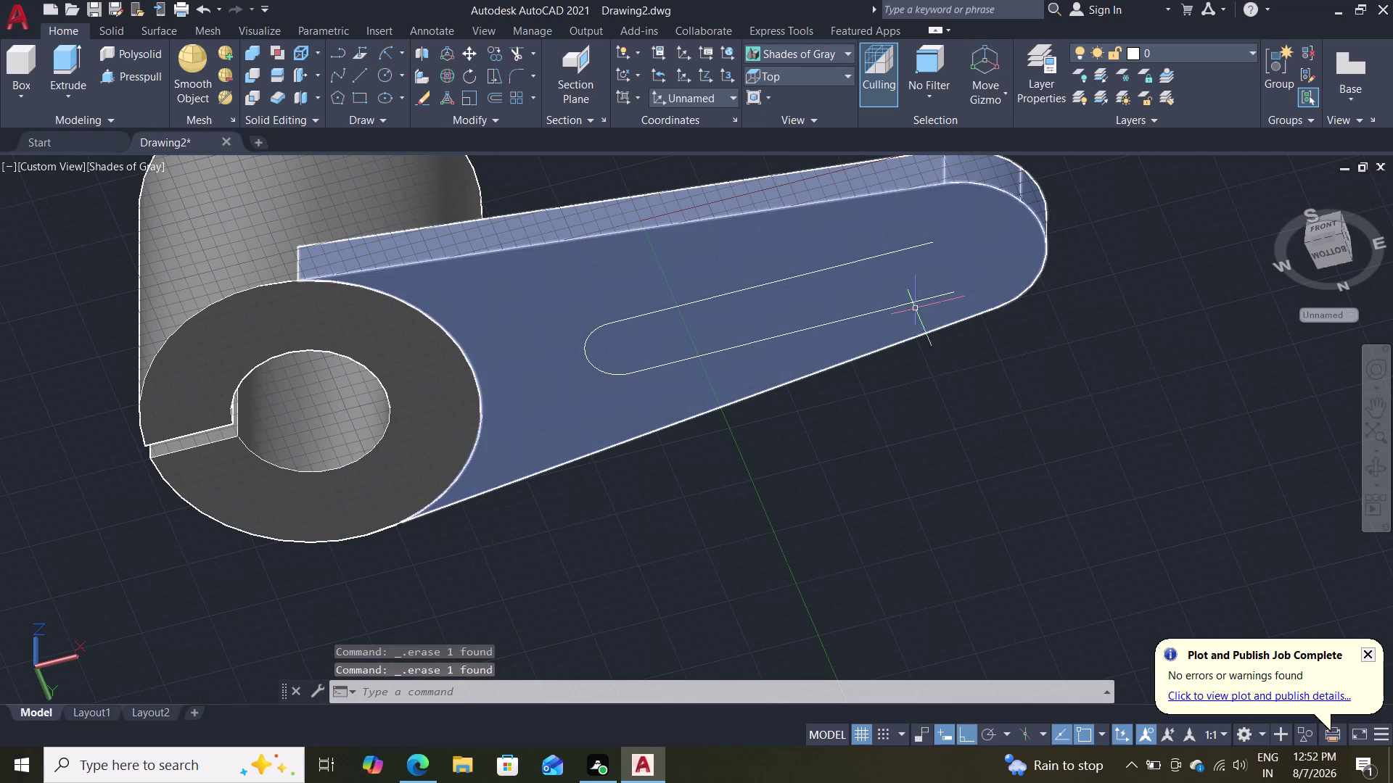
click(908, 304)
key(Delete)
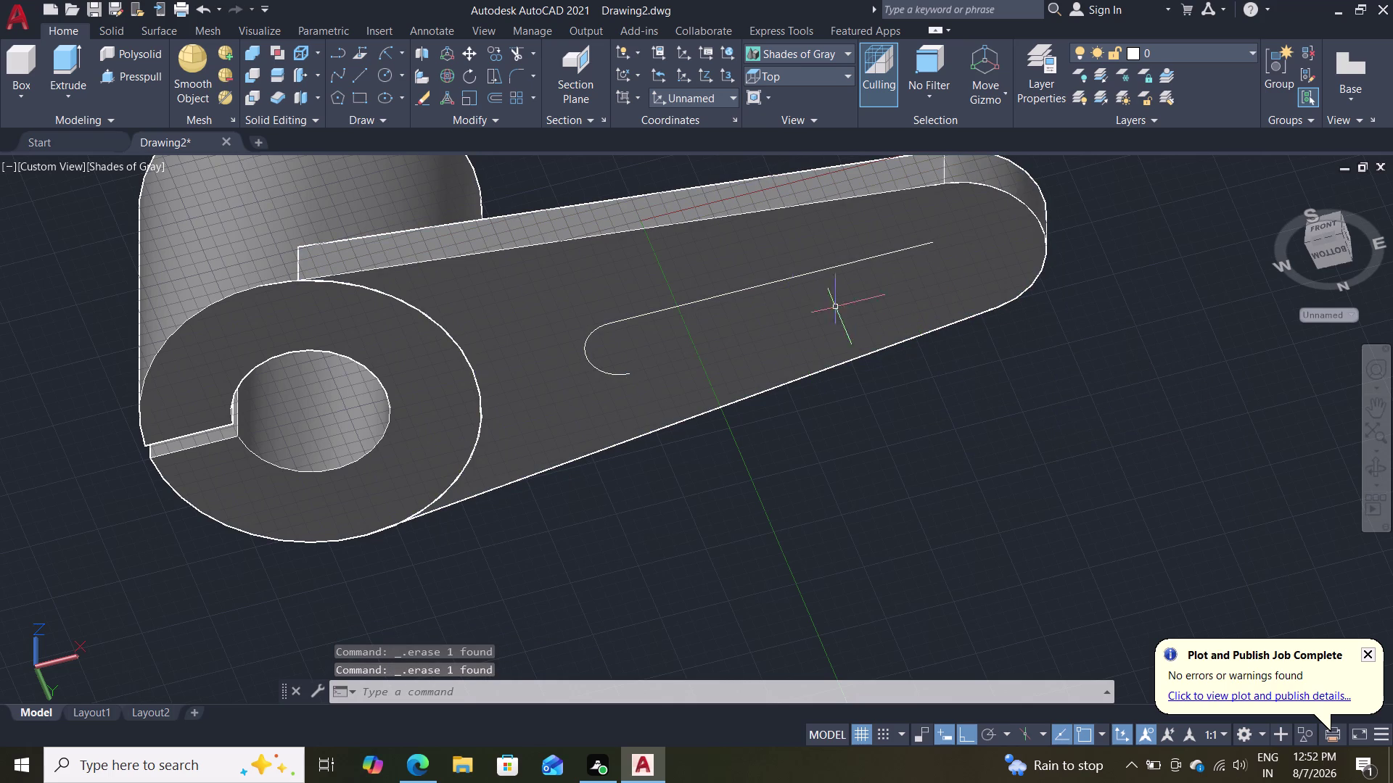
click(623, 375)
key(Delete)
click(672, 310)
key(Delete)
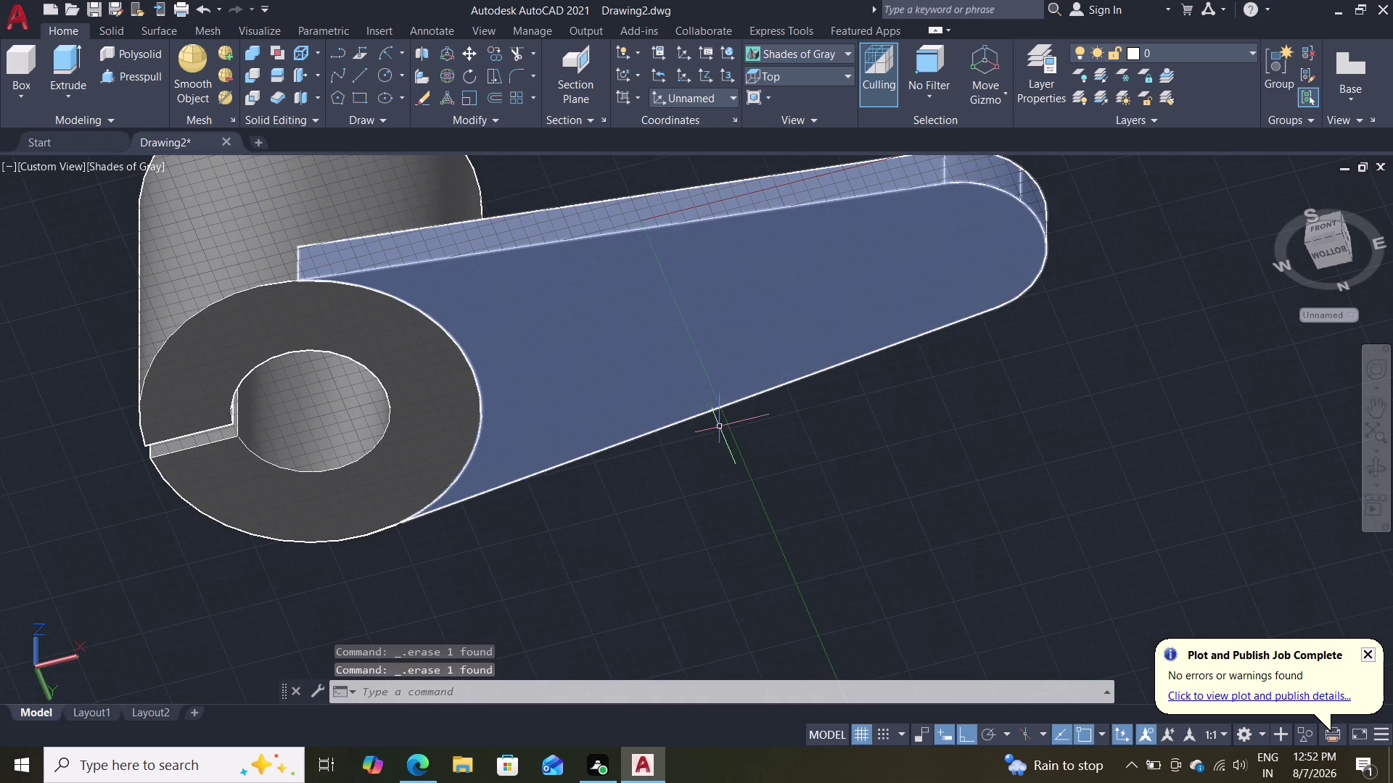
scroll(down, 3)
Press-pull the region around the slot 3 units into a rim on the arm's top.
middle_drag(913, 461, 1005, 632)
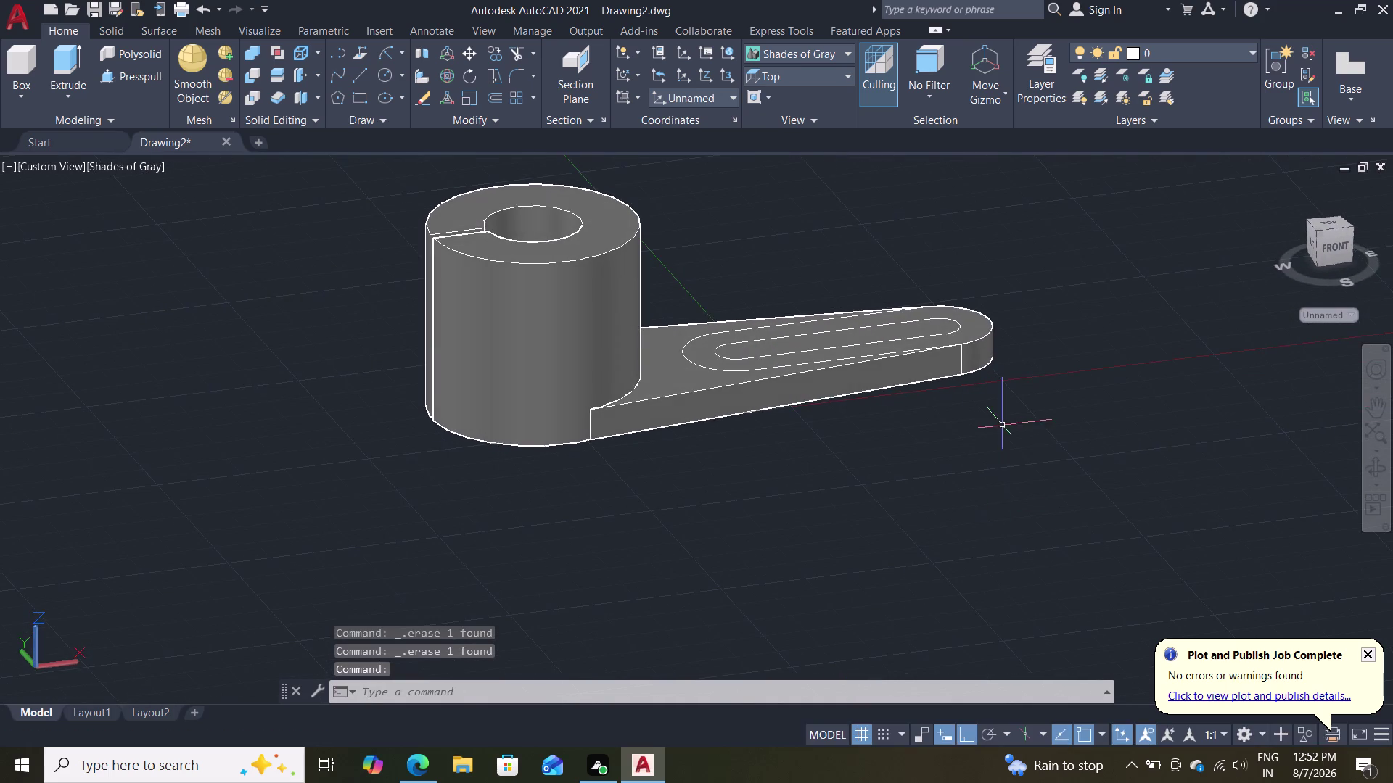
middle_drag(1006, 425, 996, 519)
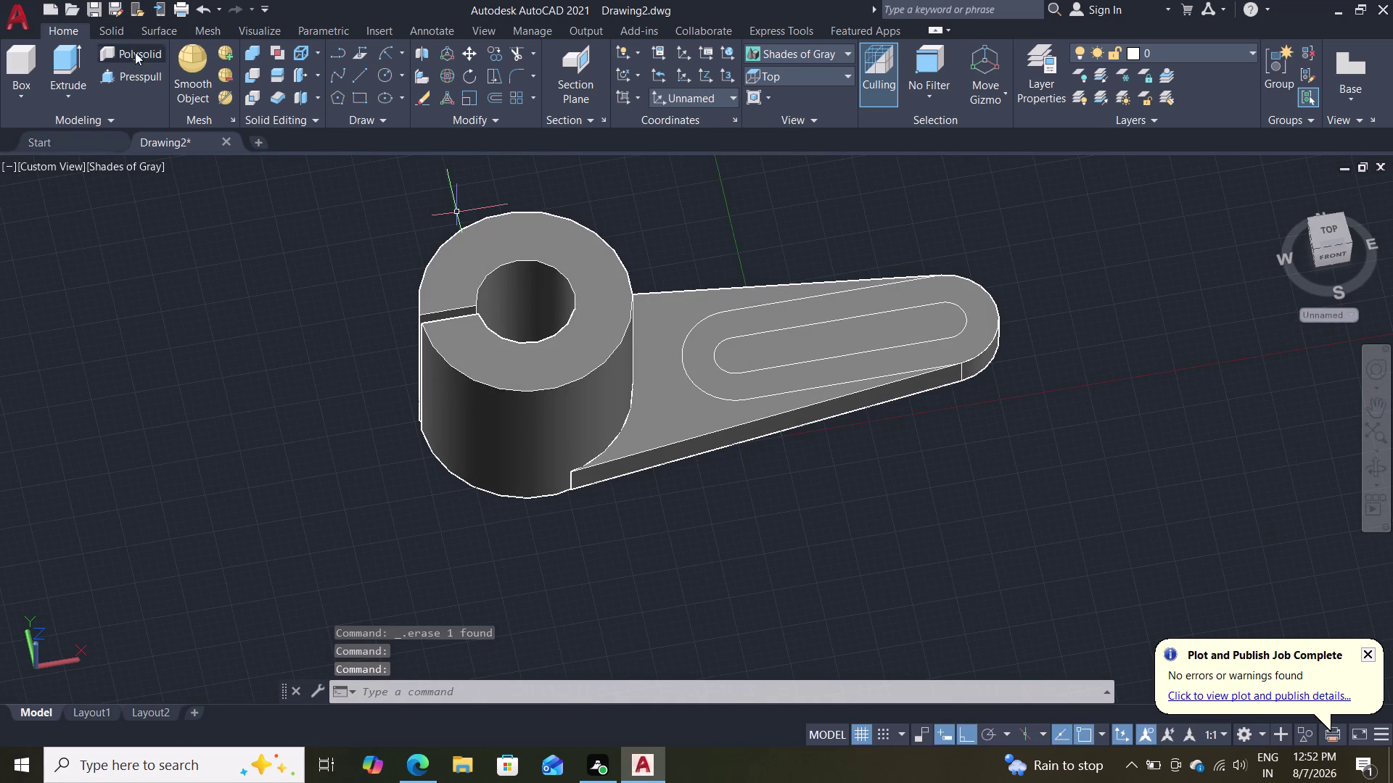
click(132, 75)
click(717, 387)
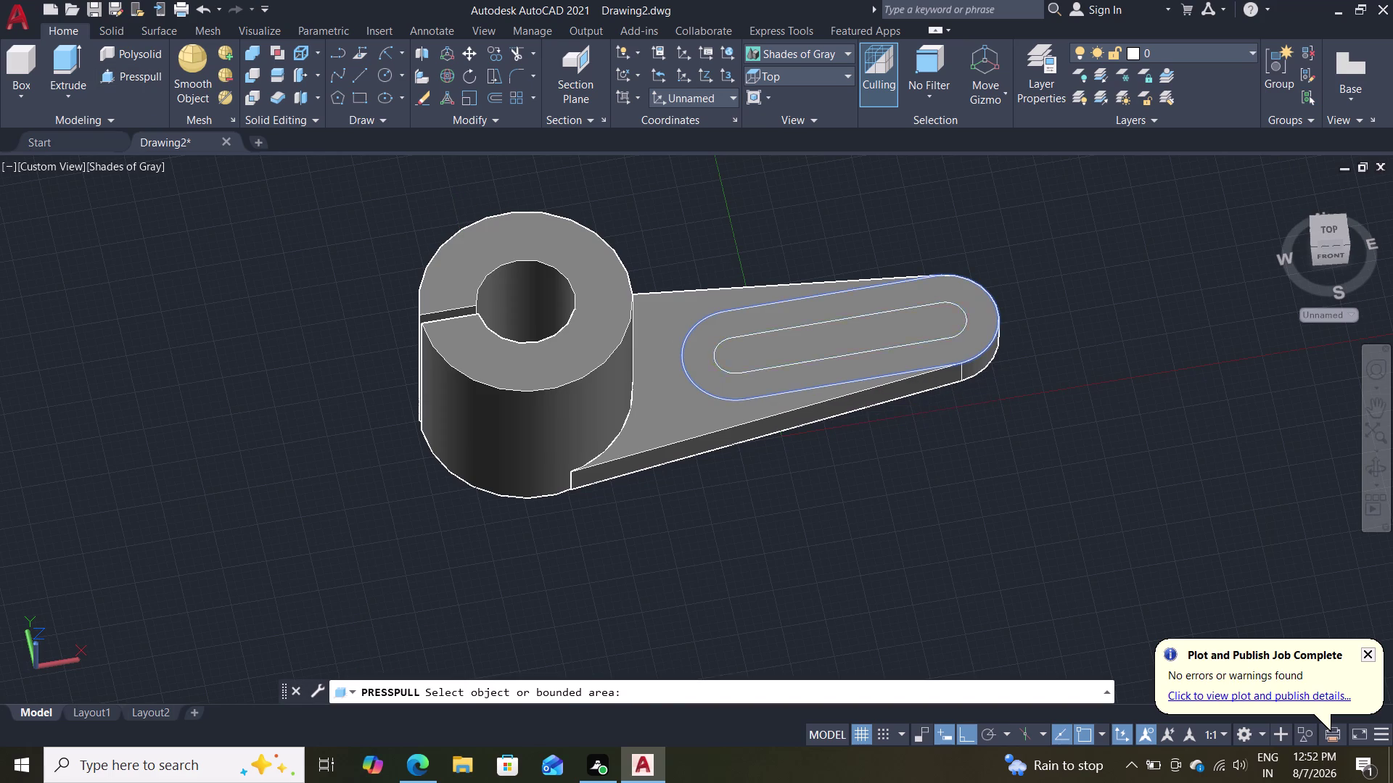
key(3)
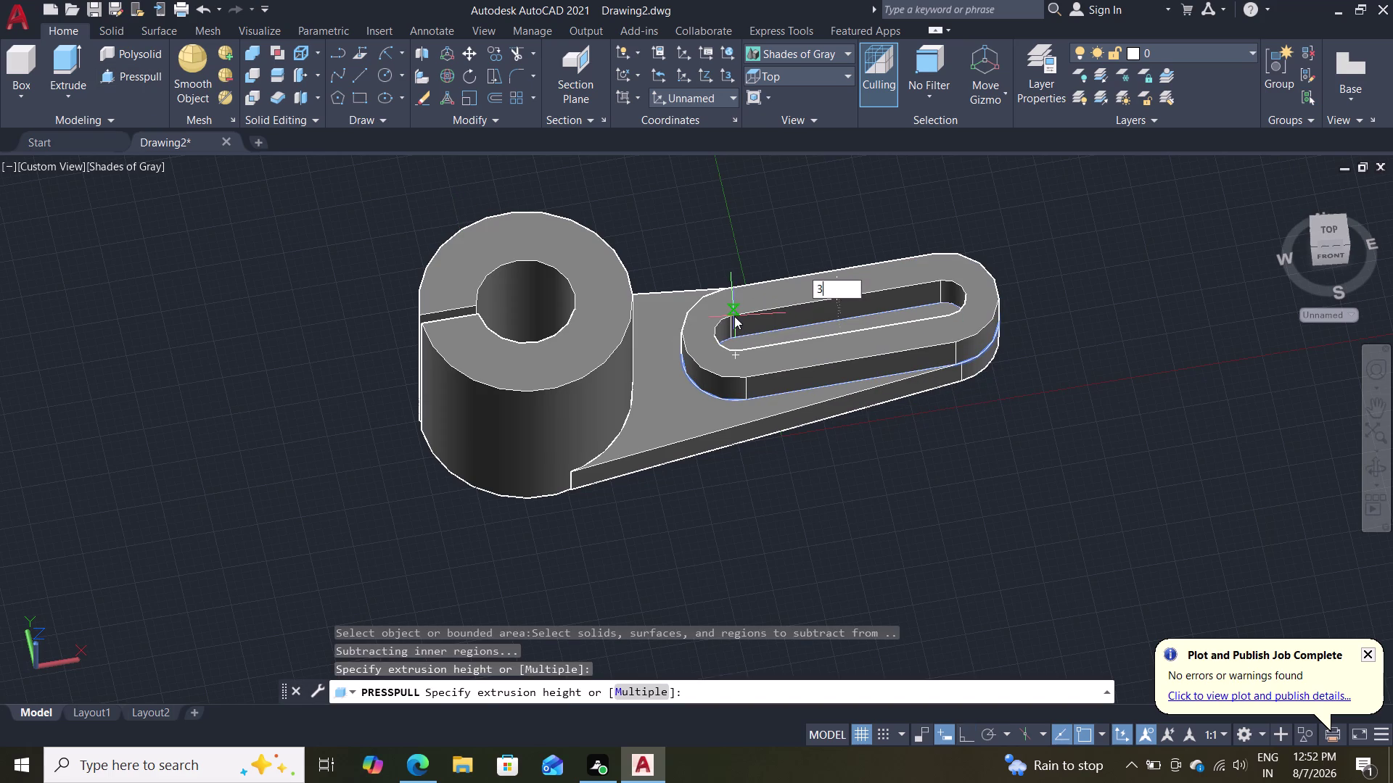
key(Return)
key(Escape)
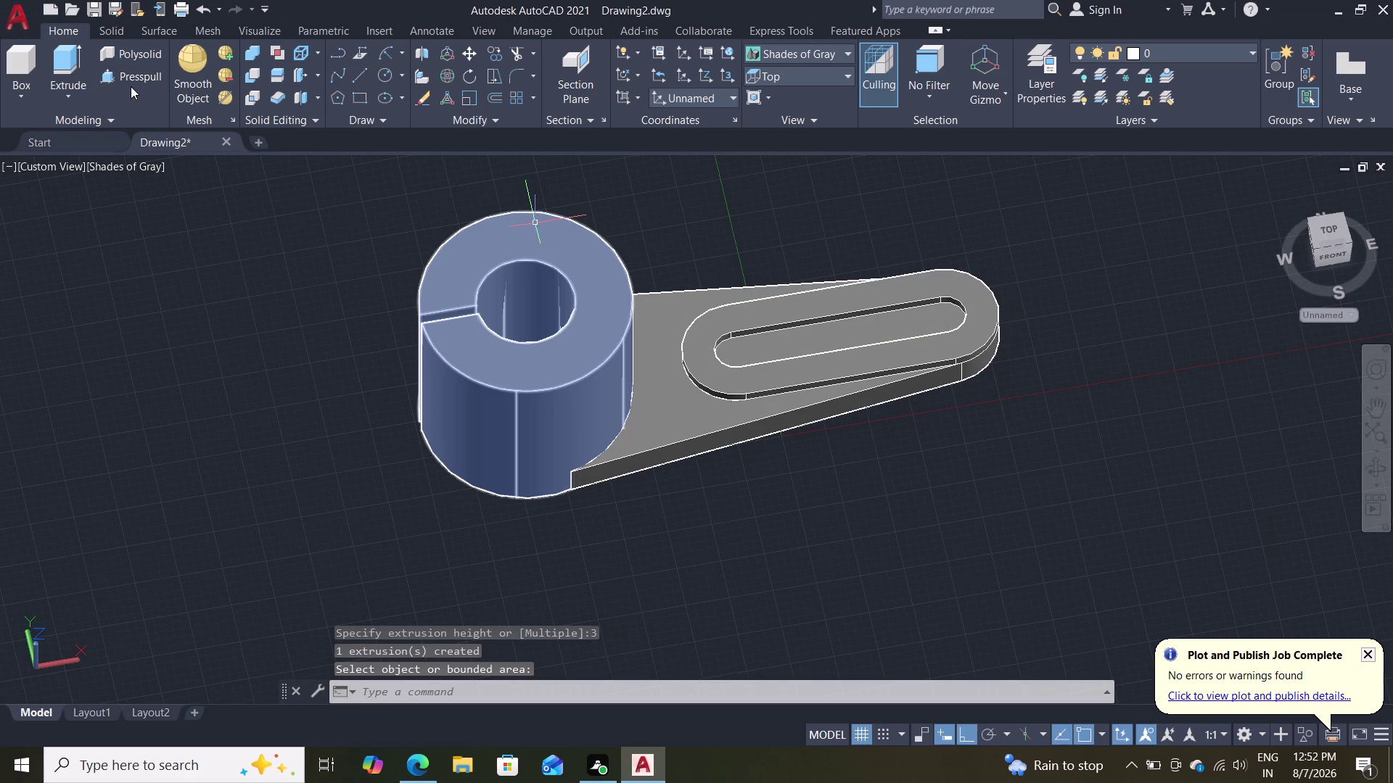
Press-pull the slot area to cut it open through the arm.
click(132, 70)
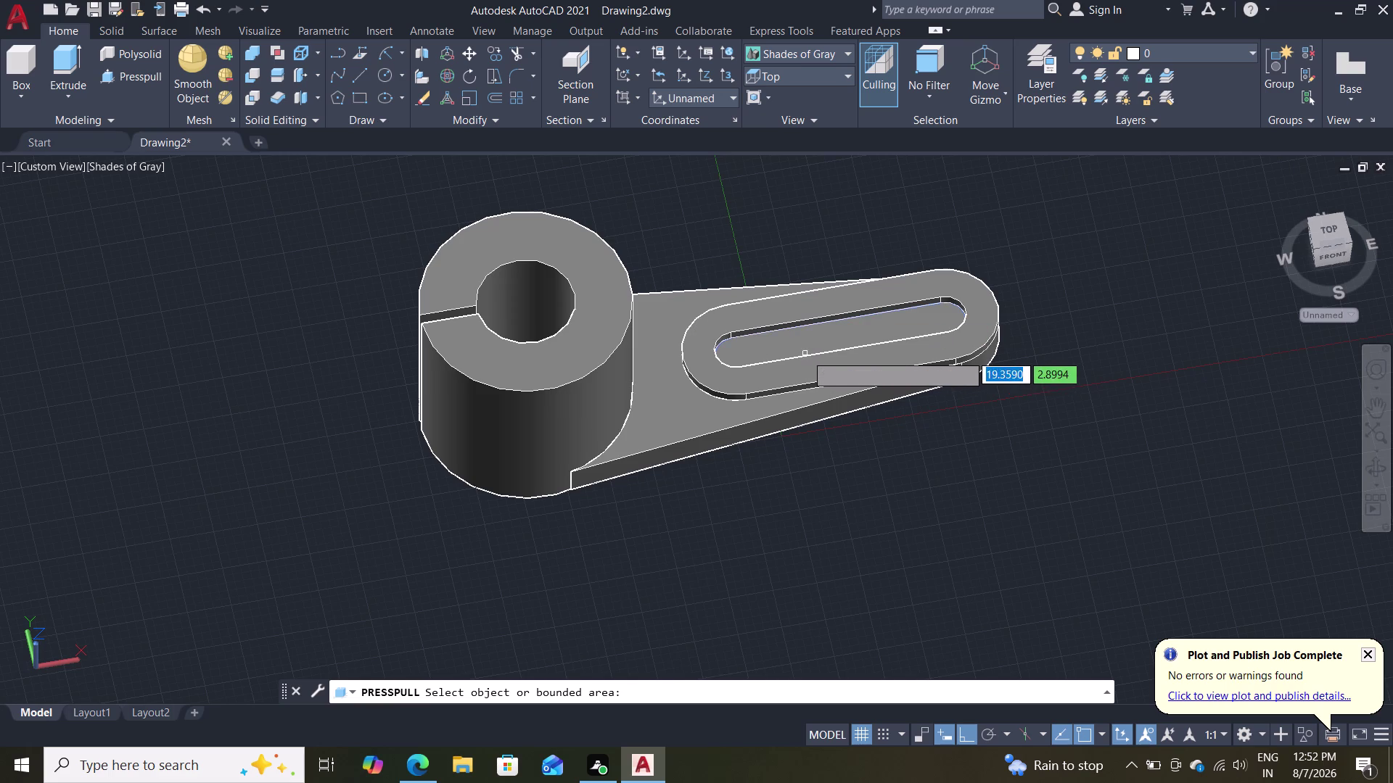
click(805, 349)
click(826, 520)
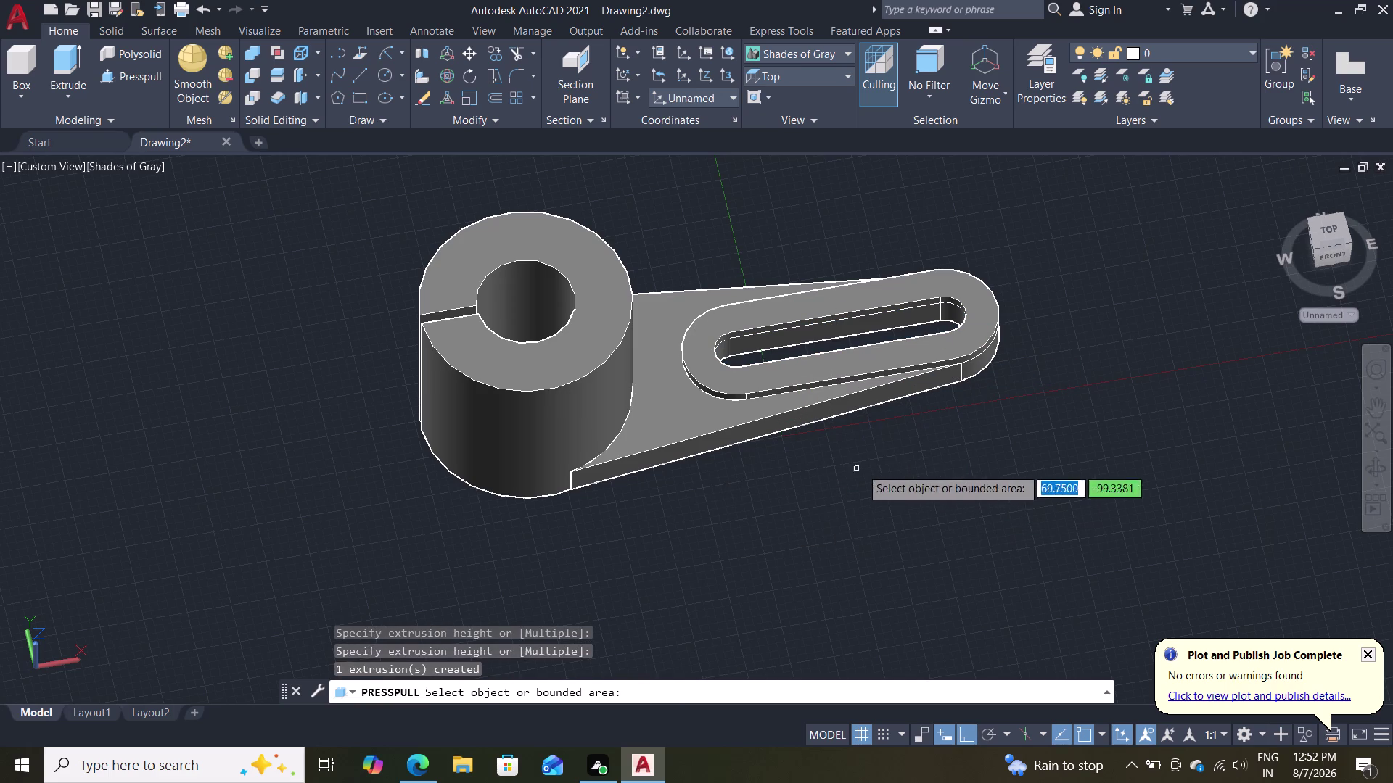
key(Escape)
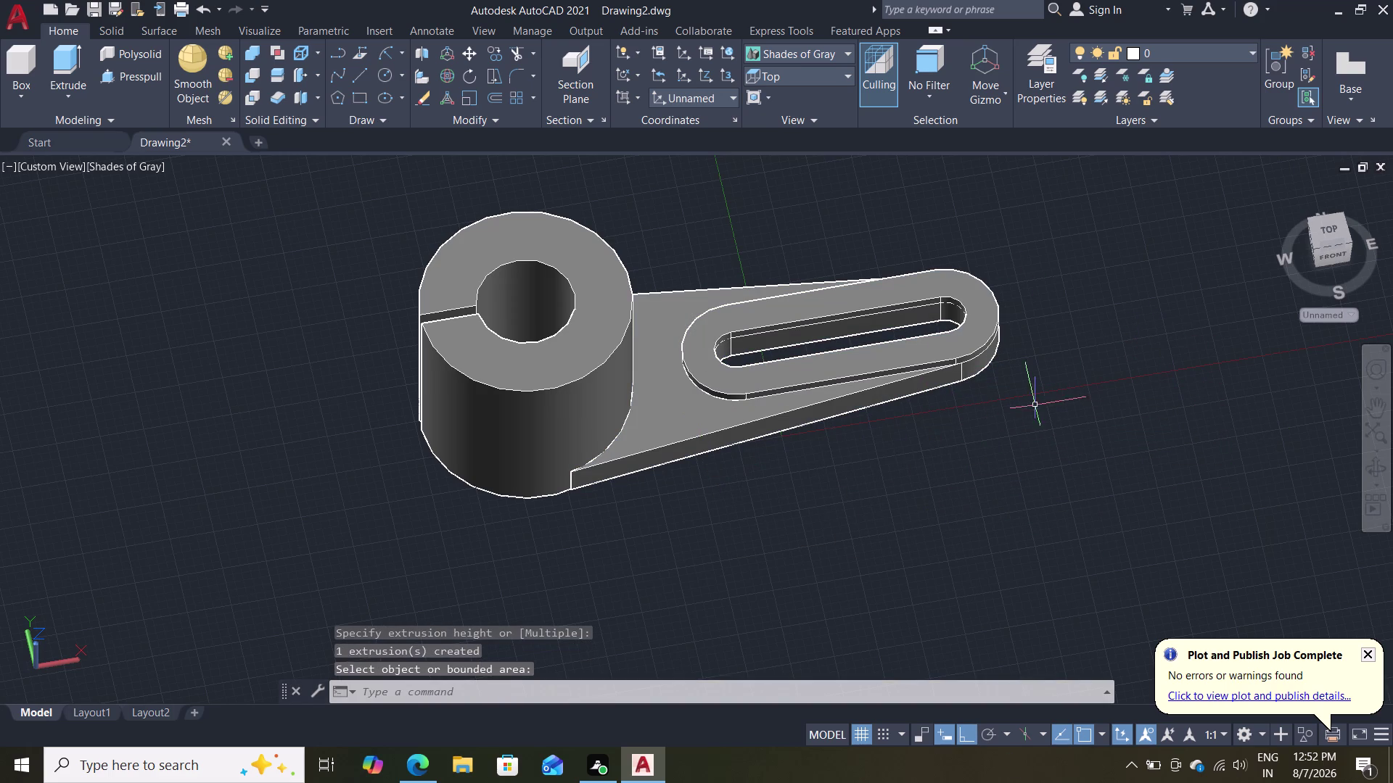
middle_drag(1089, 332, 1065, 490)
scroll(up, 3)
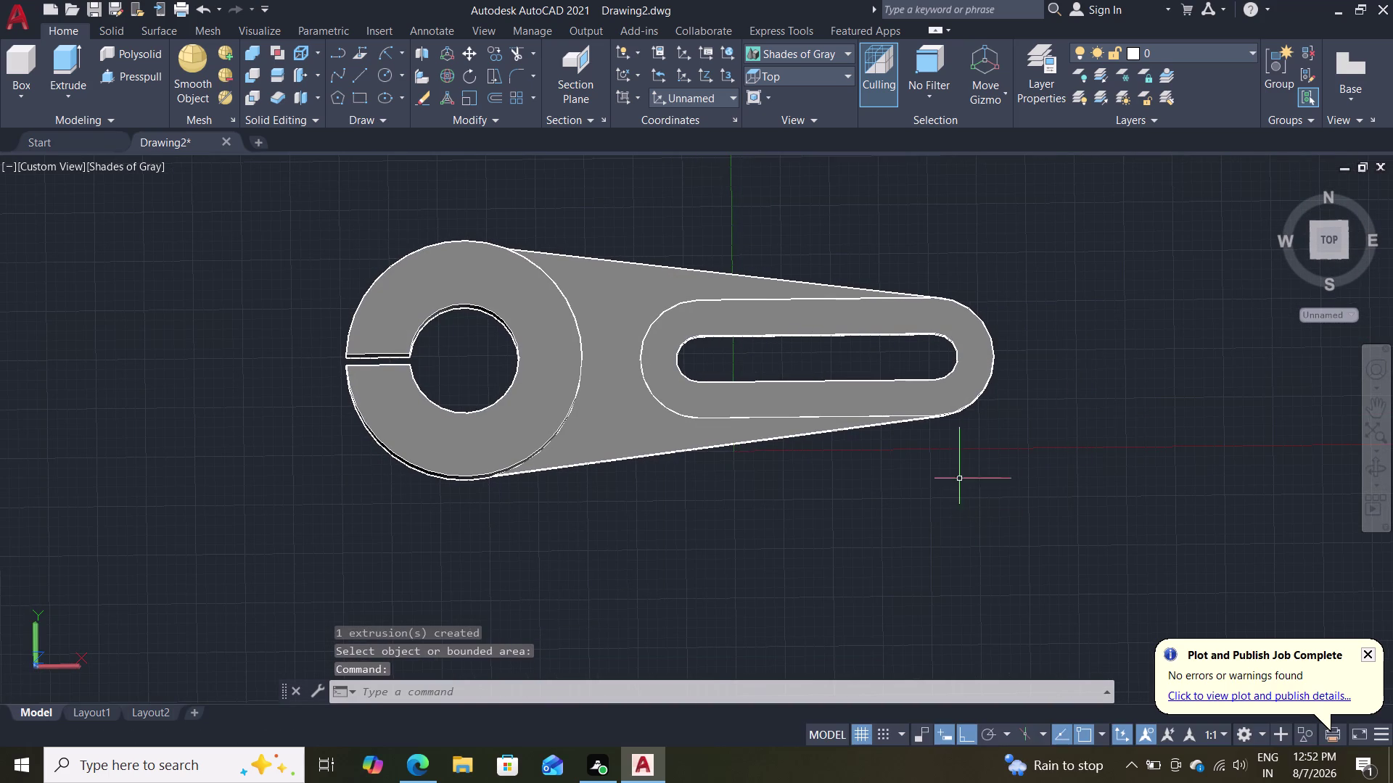
middle_drag(959, 473, 964, 323)
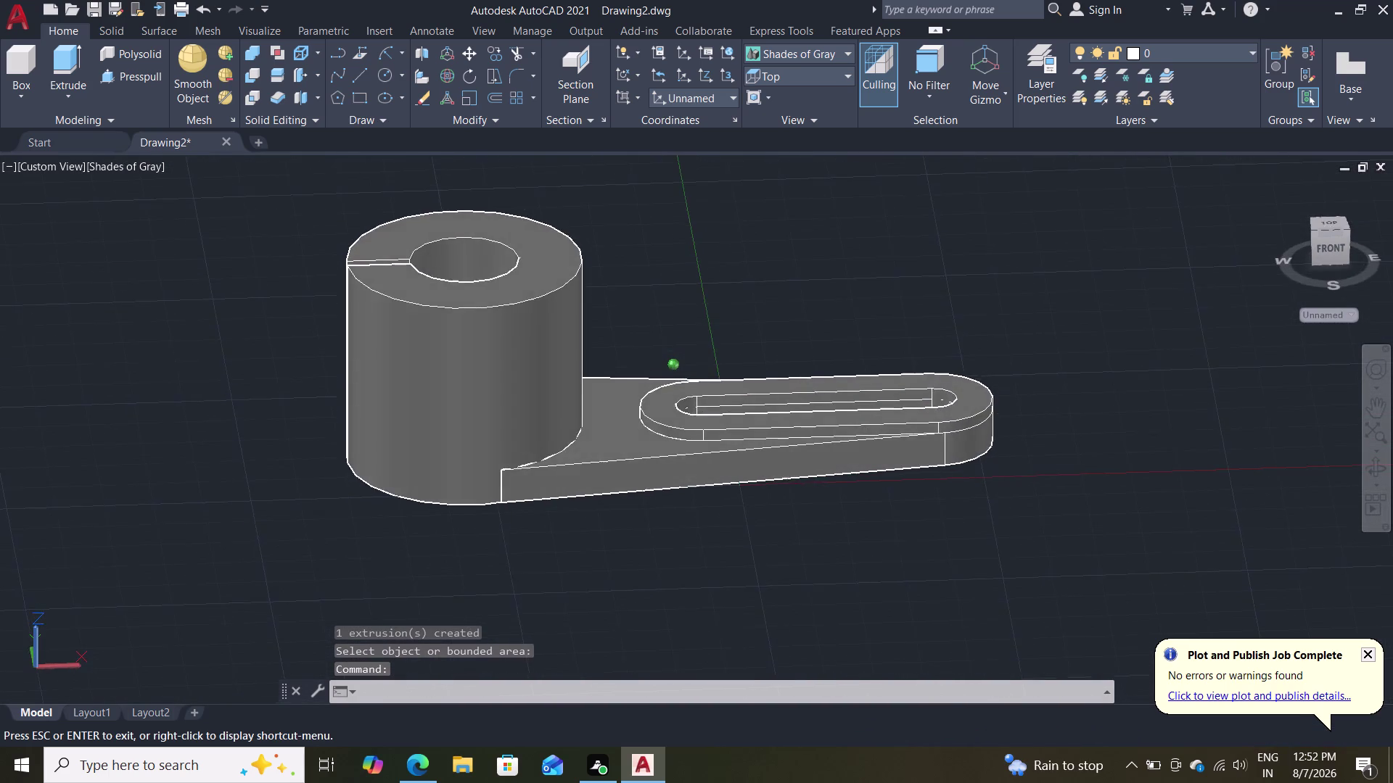
middle_drag(964, 323, 936, 340)
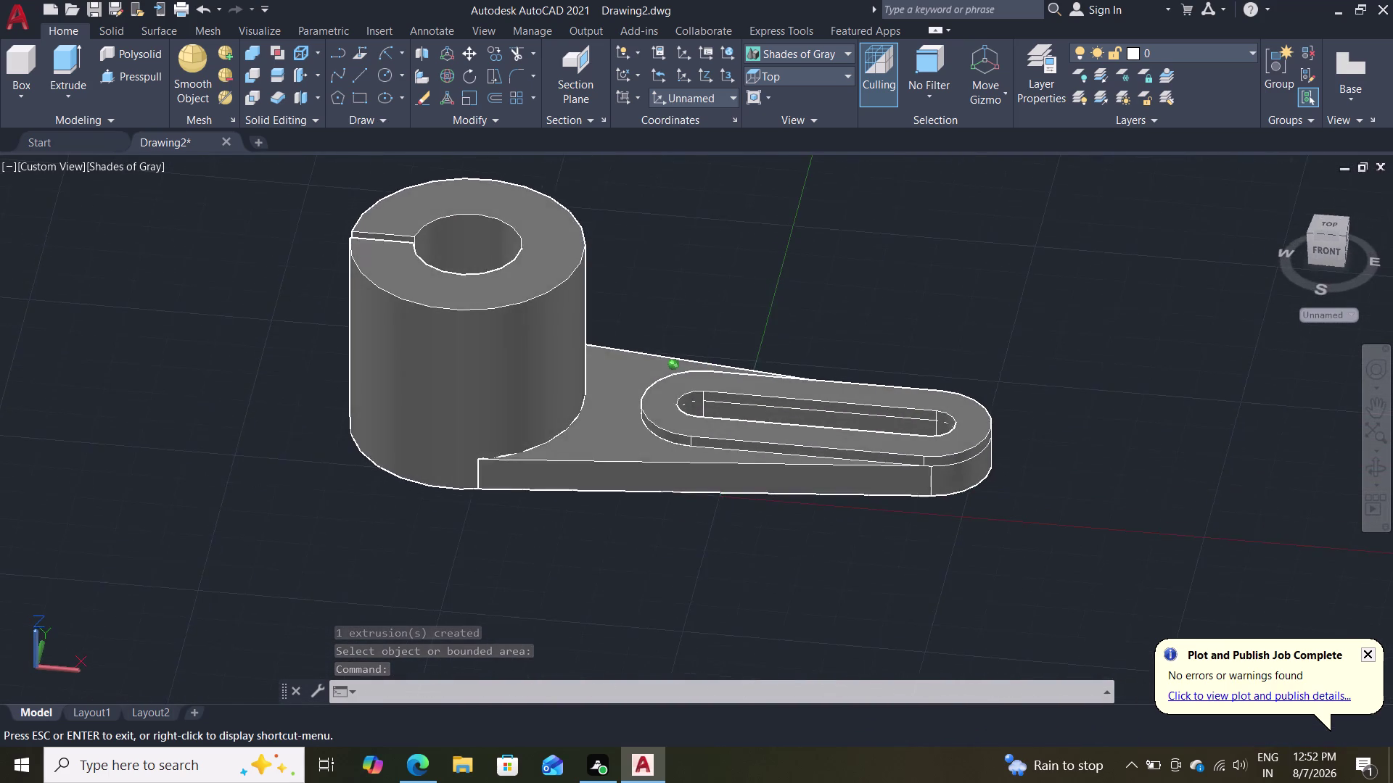
middle_drag(936, 340, 967, 316)
key(Escape)
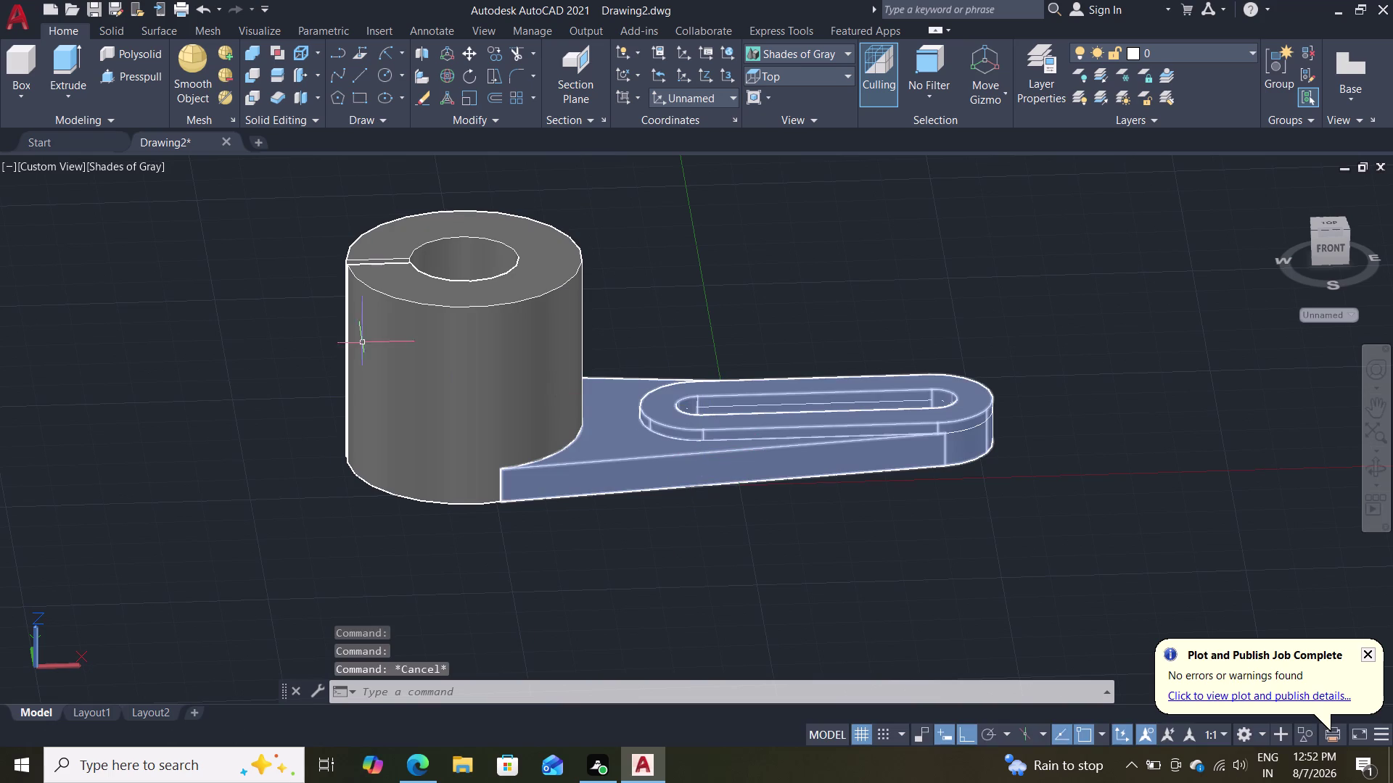
click(133, 75)
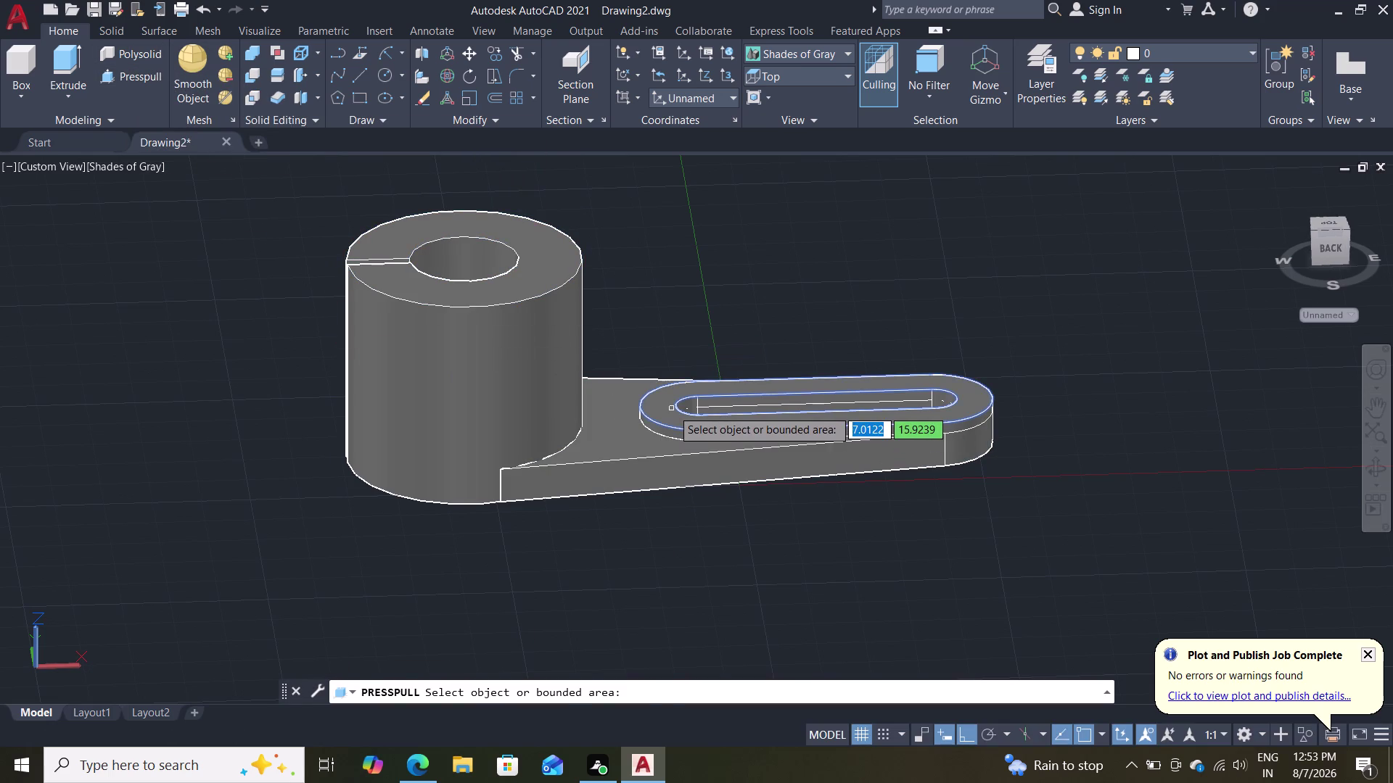
click(672, 409)
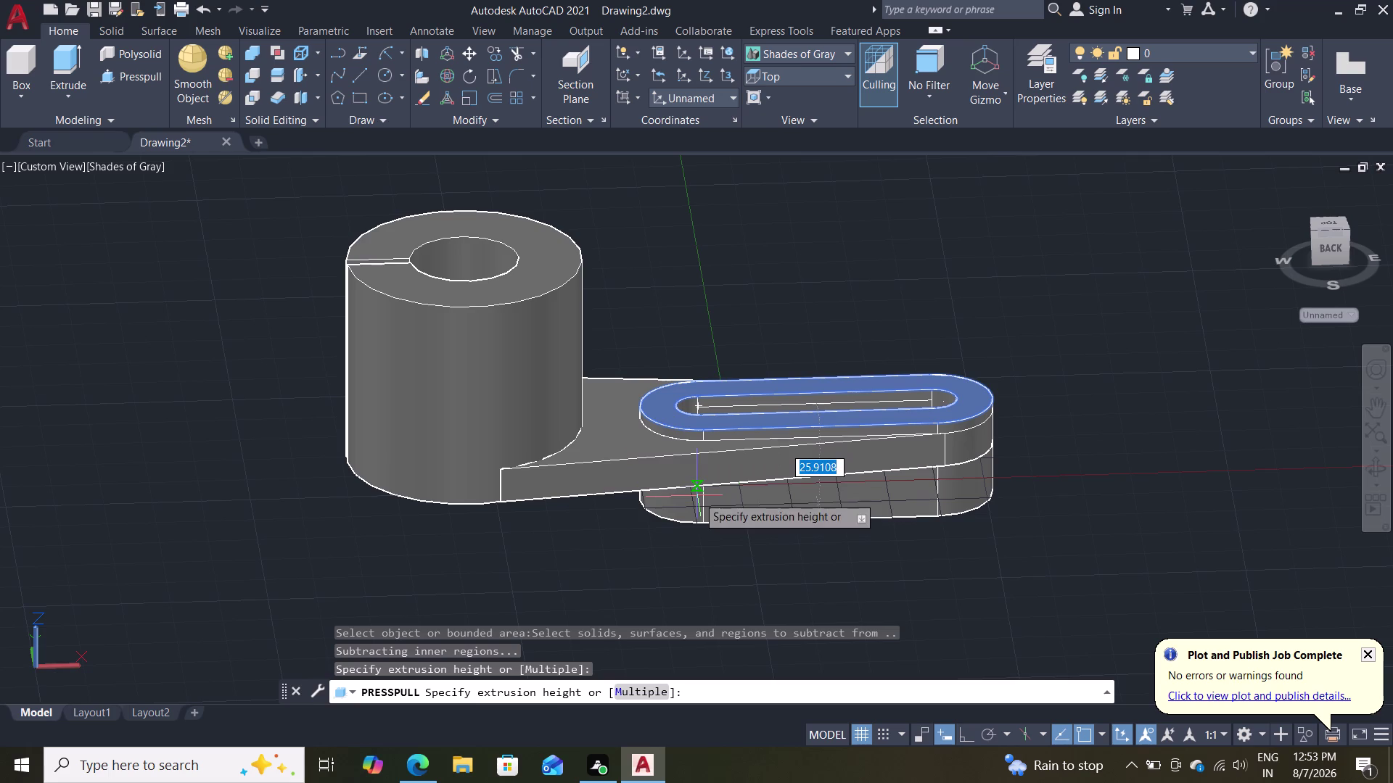
text(15)
key(Return)
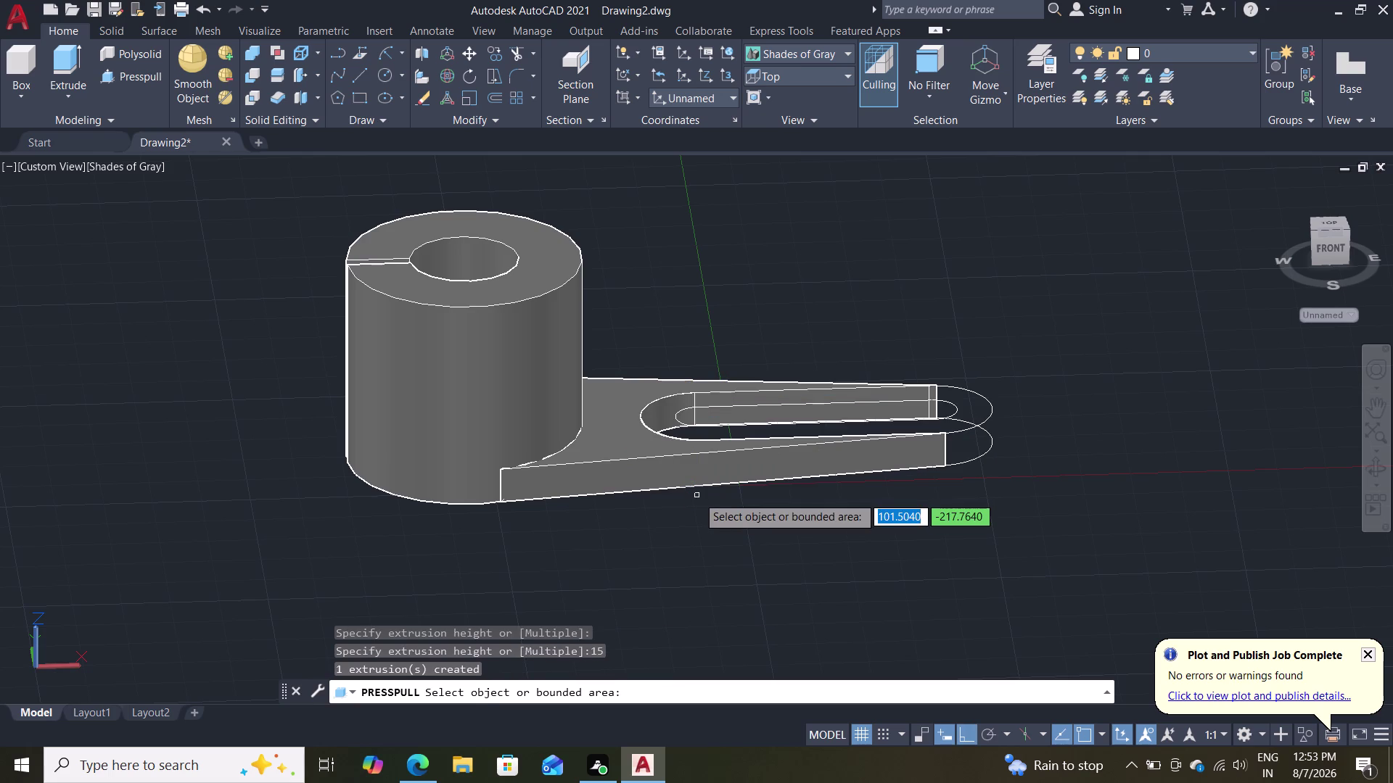
key(ctrl+z)
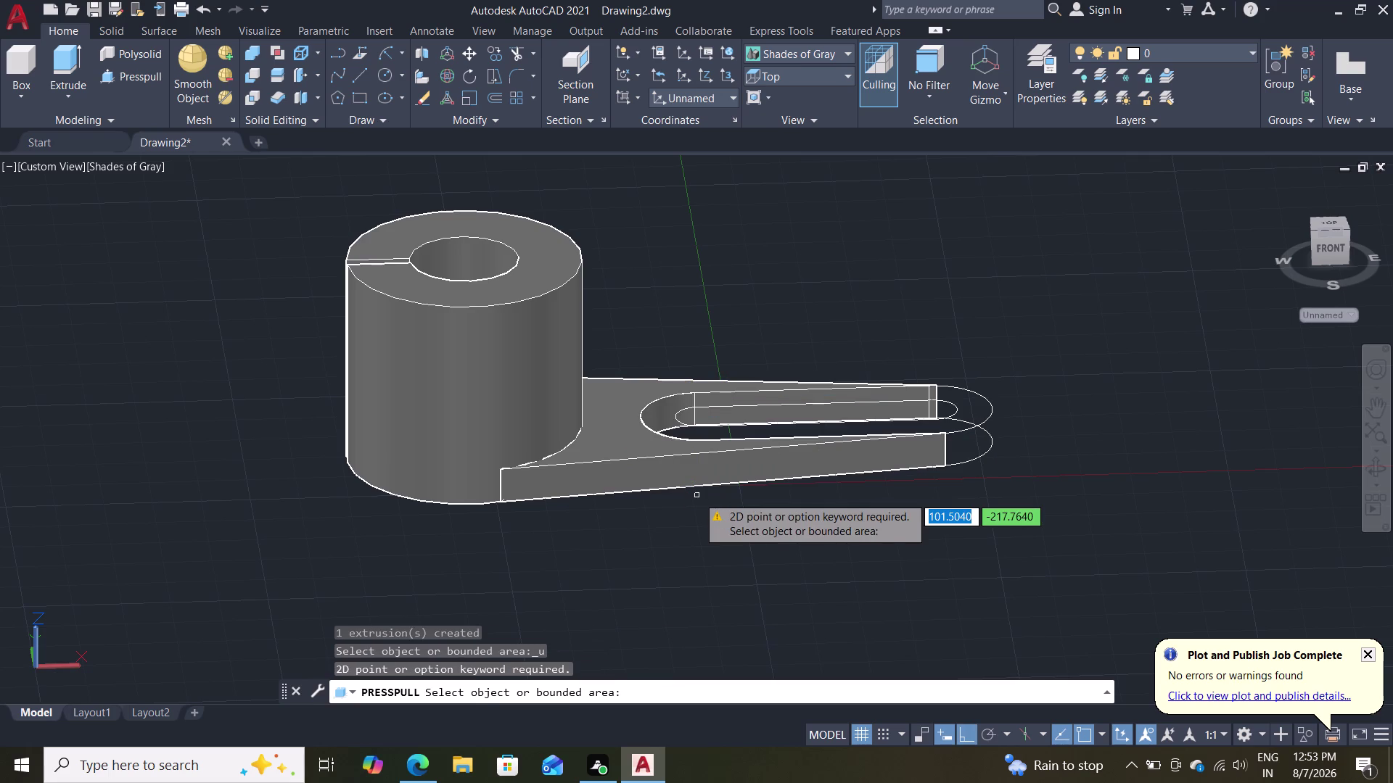
key(Escape)
key(ctrl+z)
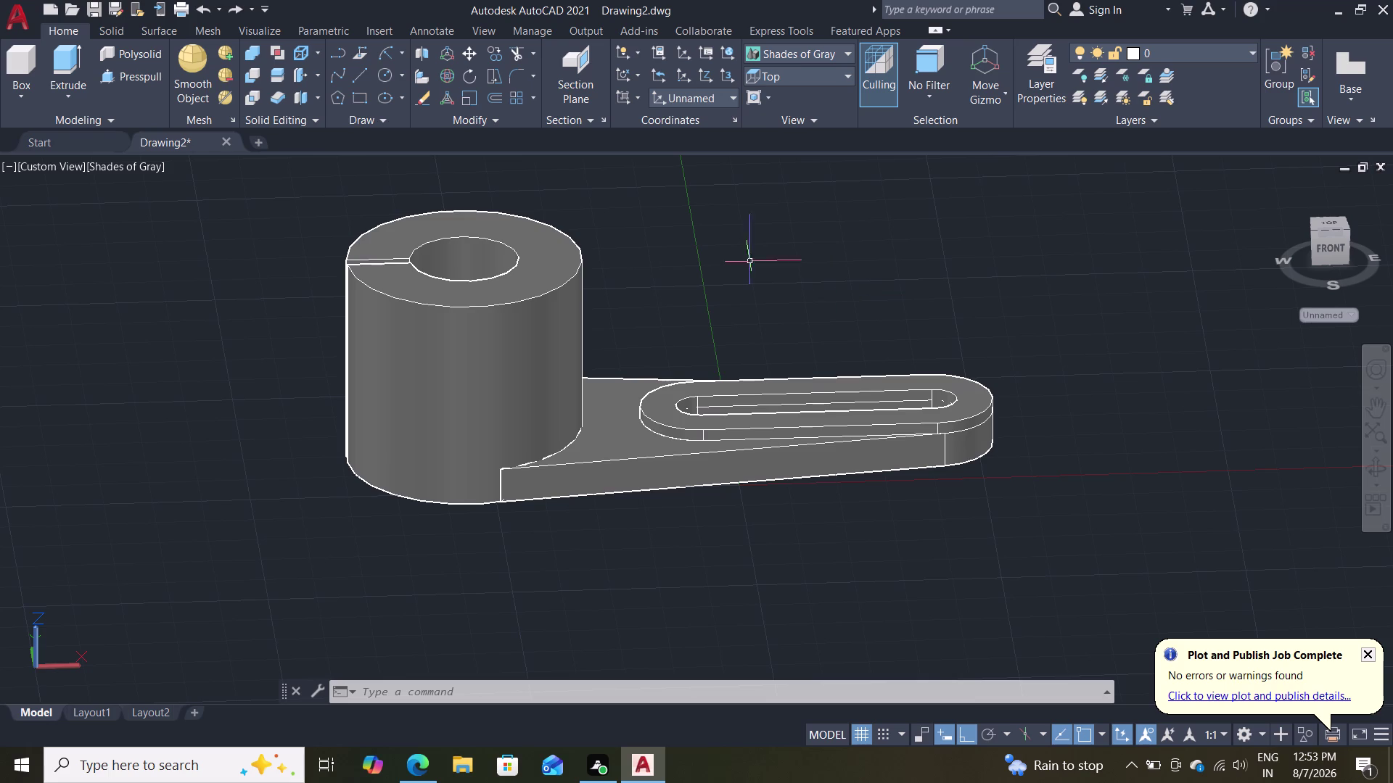
middle_drag(768, 222, 742, 342)
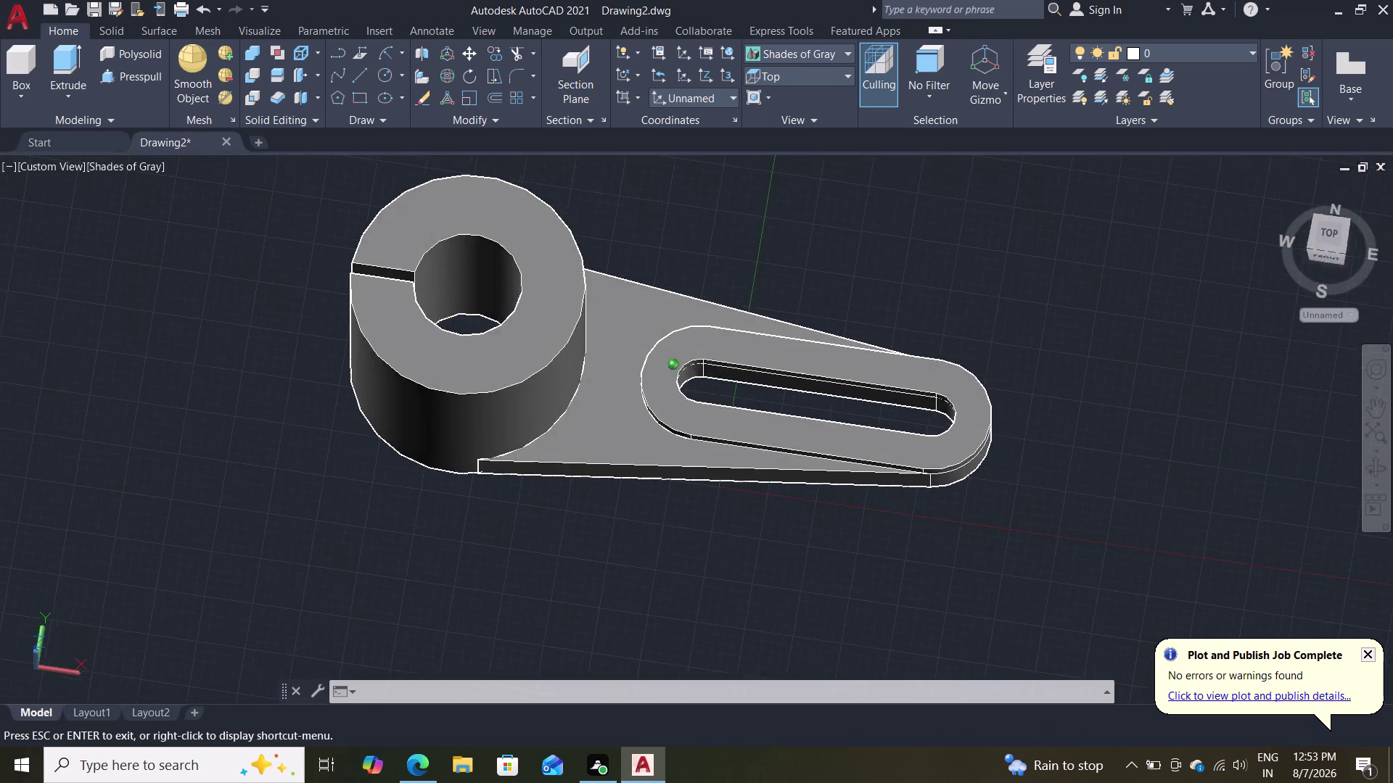
middle_drag(742, 342, 681, 237)
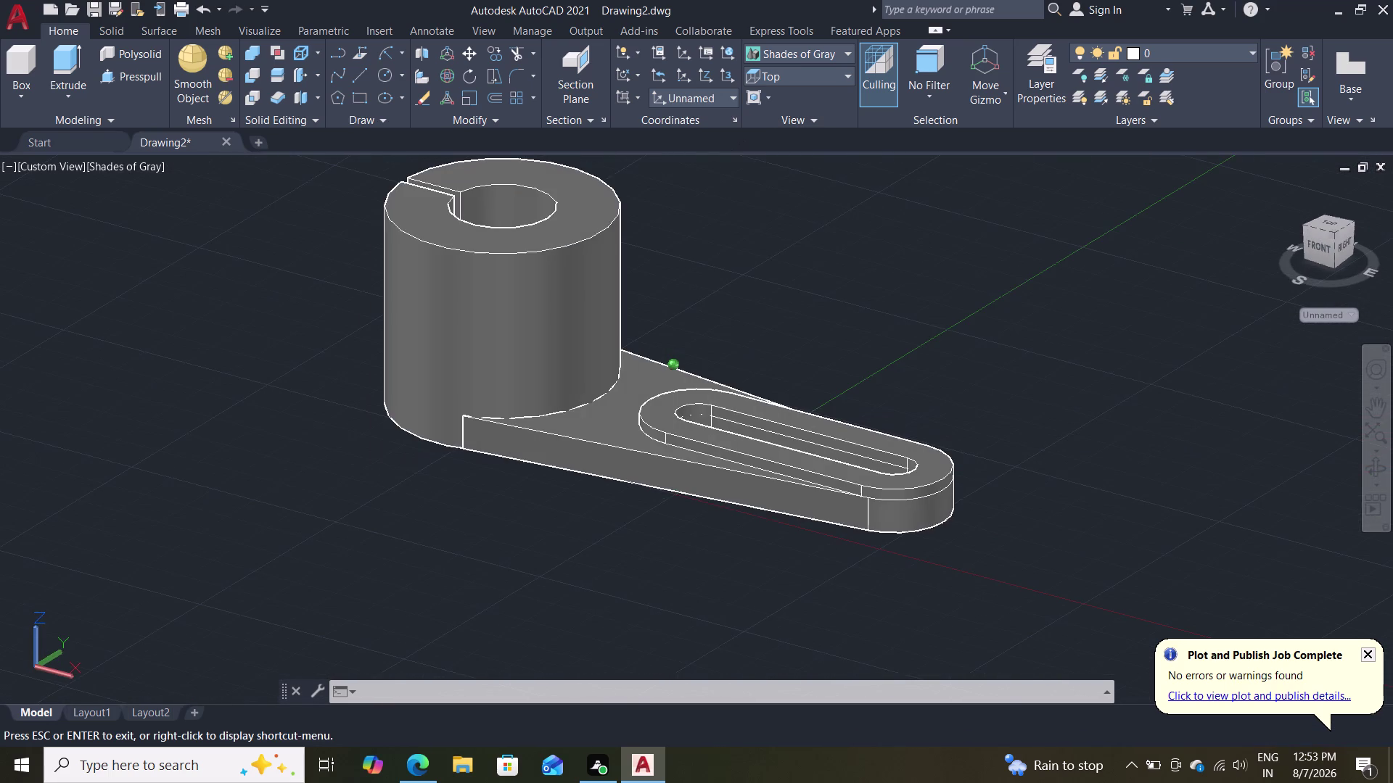
middle_drag(681, 238, 782, 227)
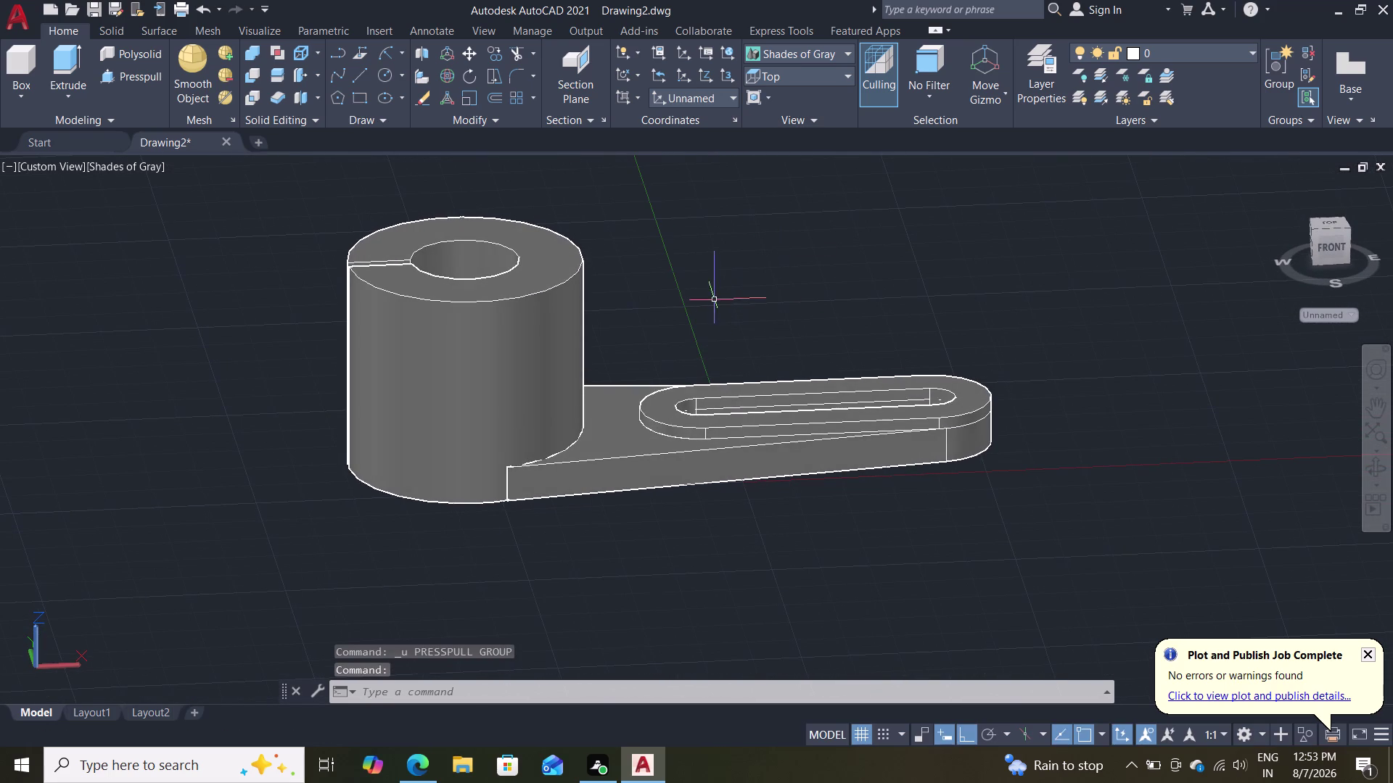
scroll(up, 3)
middle_drag(662, 301, 445, 250)
scroll(up, 3)
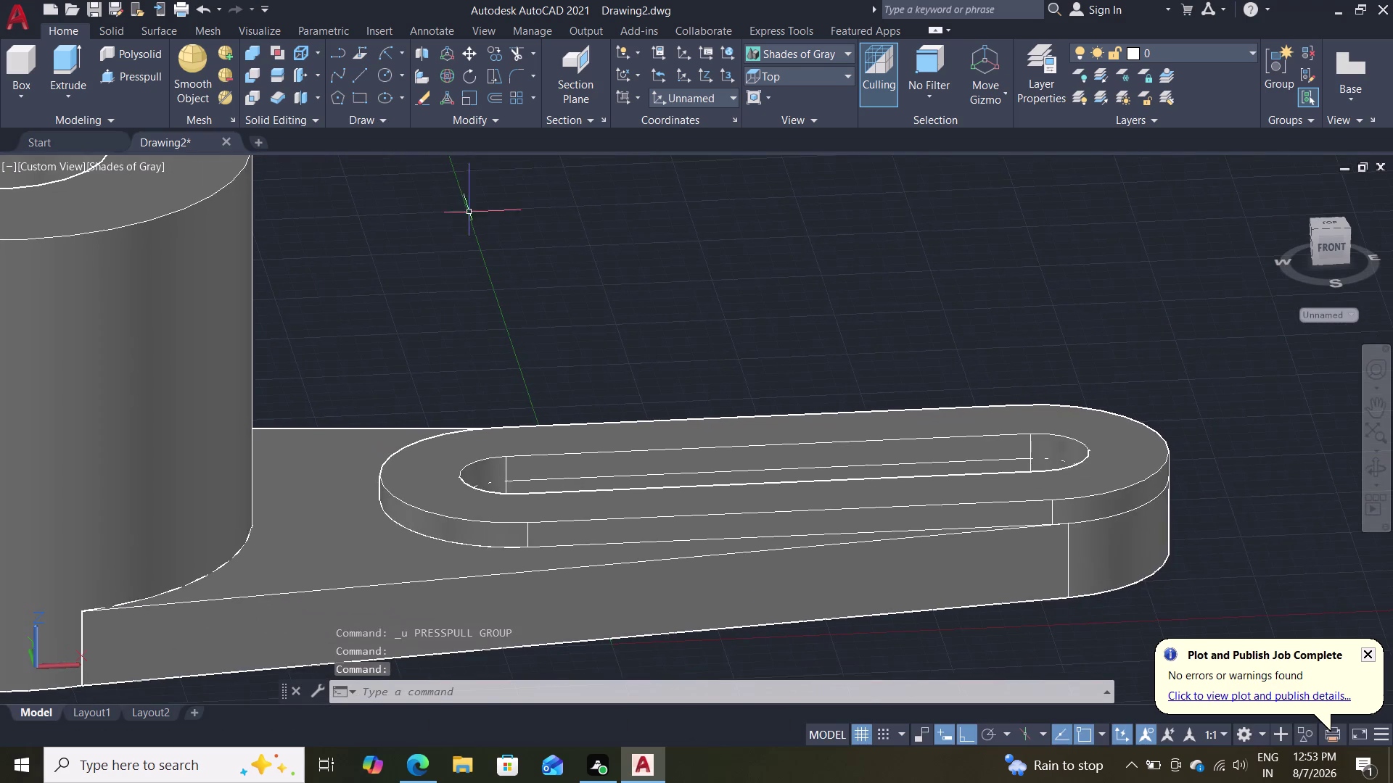
scroll(down, 3)
scroll(up, 3)
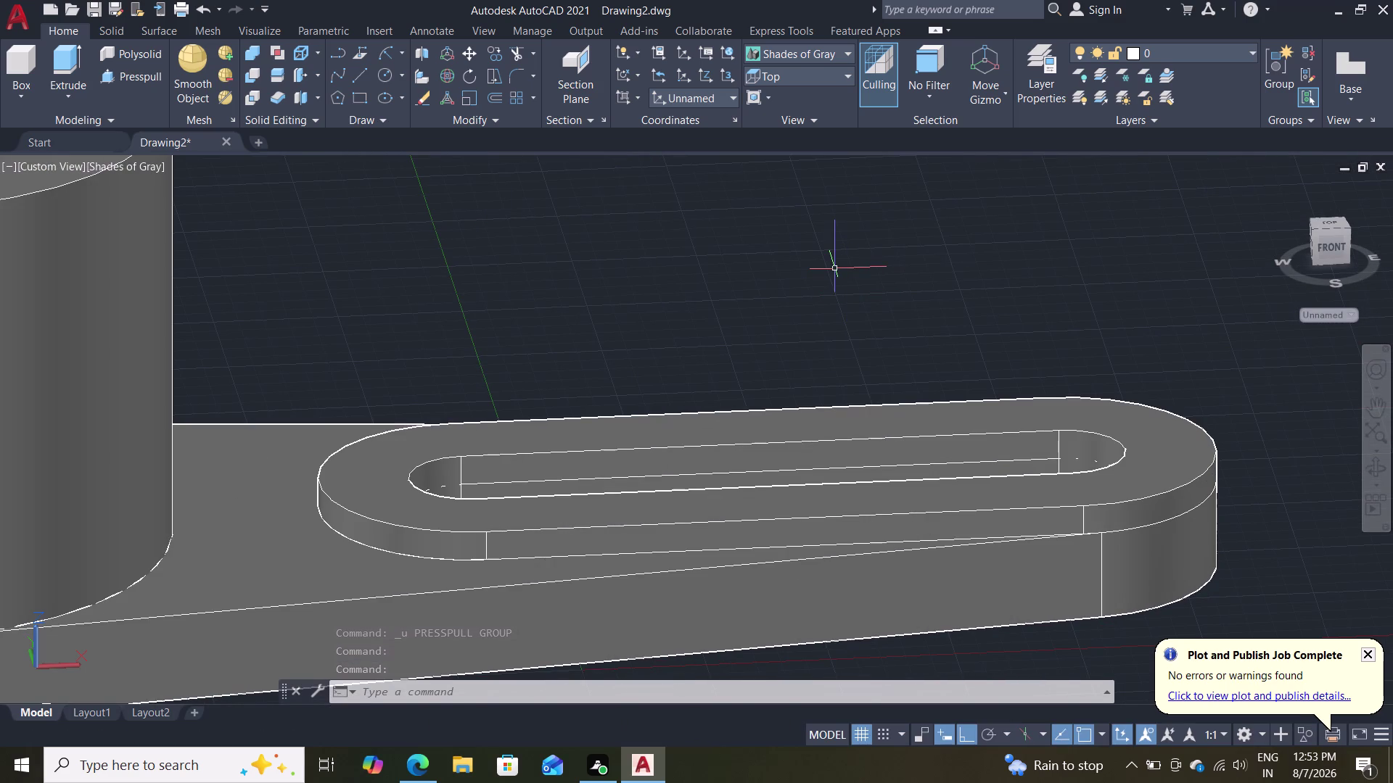
middle_drag(848, 270, 848, 357)
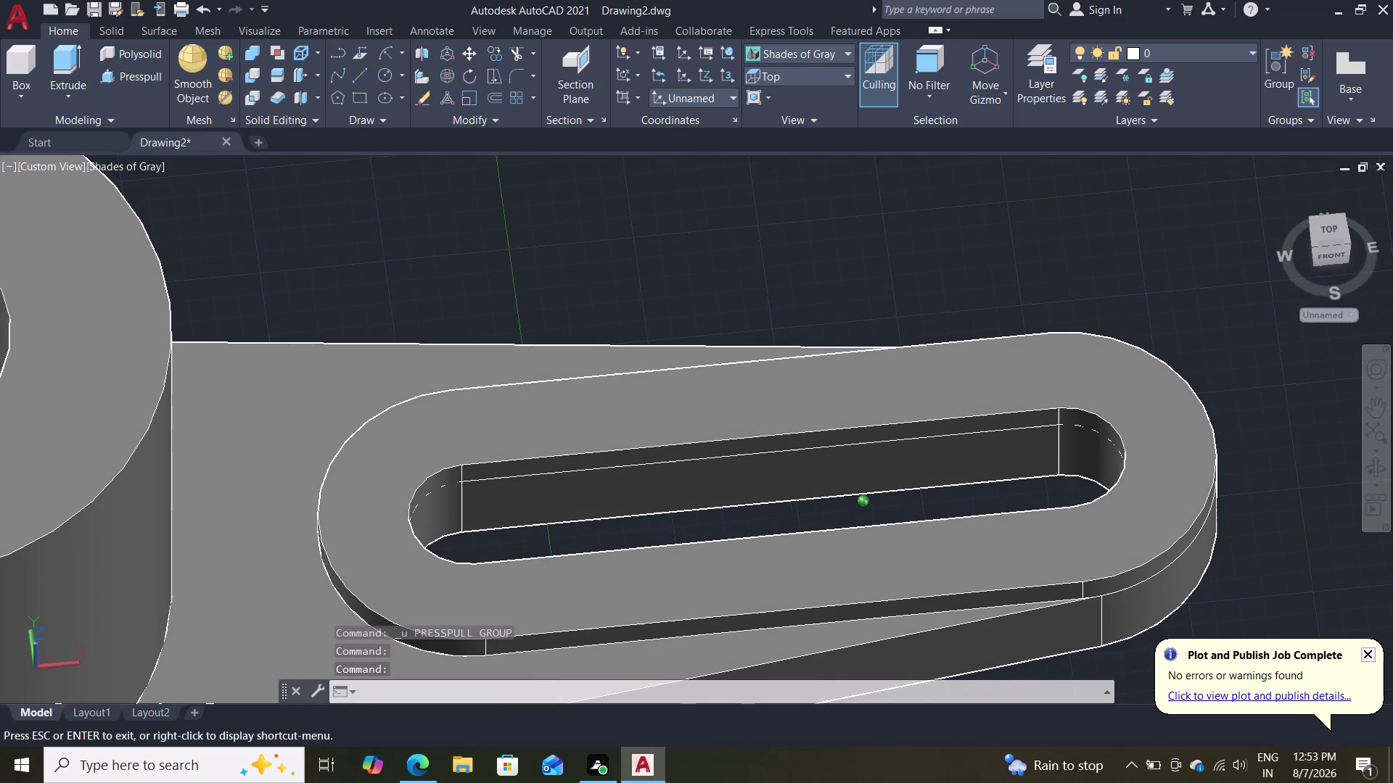
middle_drag(848, 357, 848, 357)
scroll(down, 3)
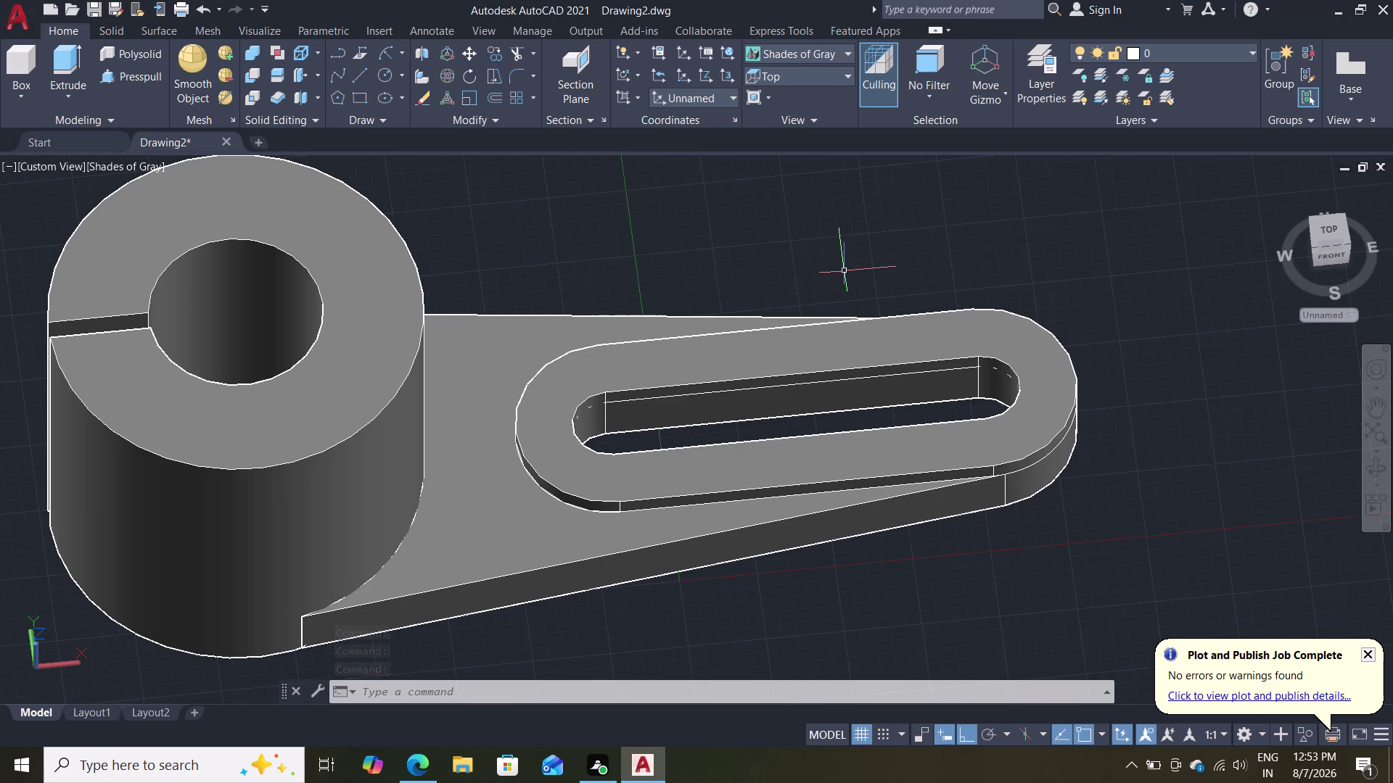
key(c)
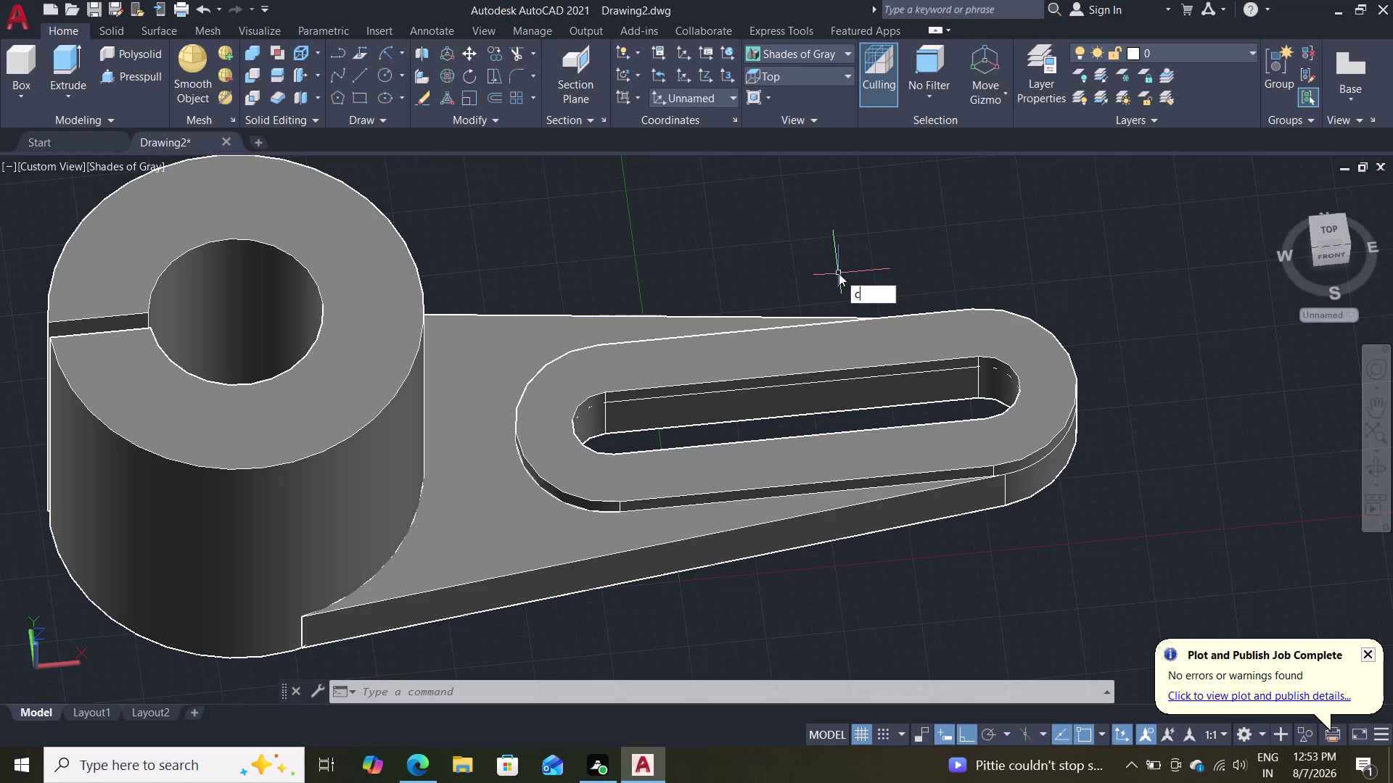
key(o)
key(Return)
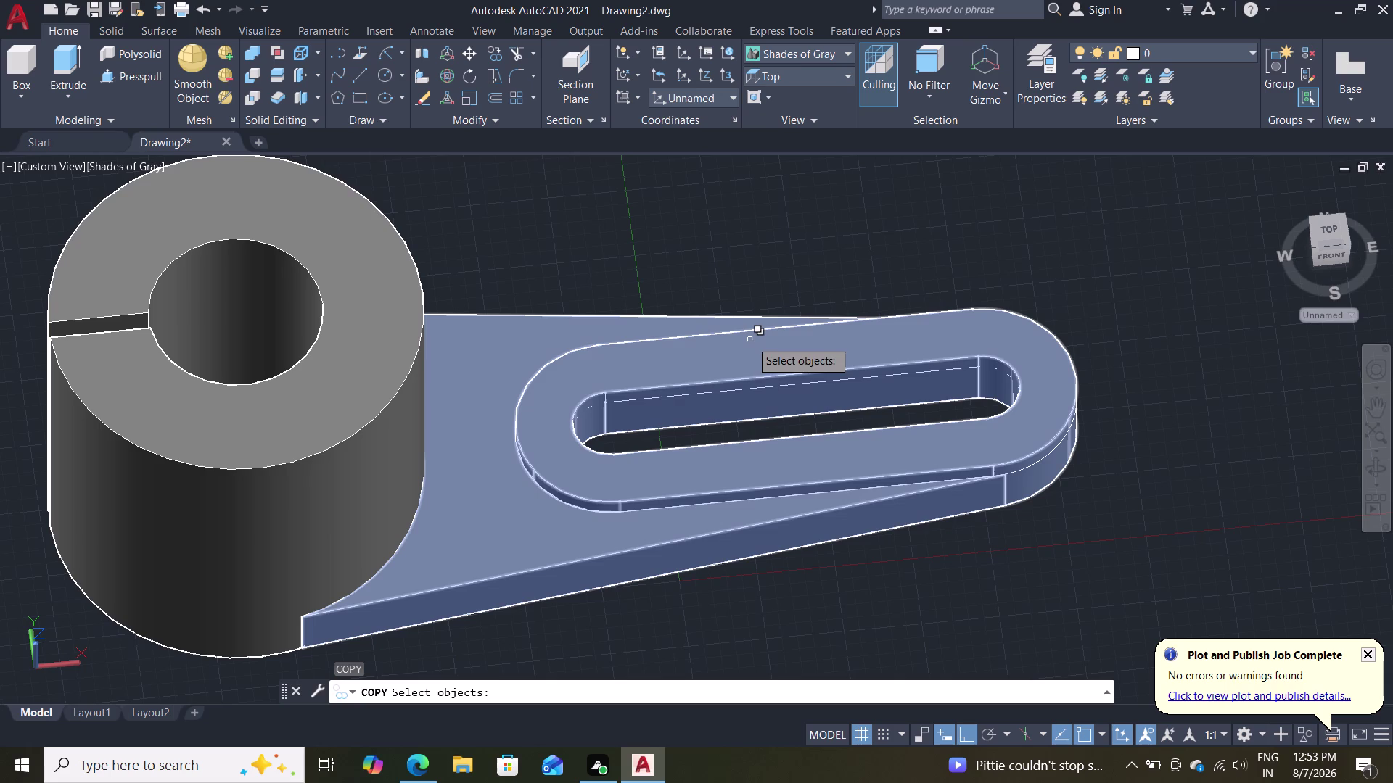
click(750, 331)
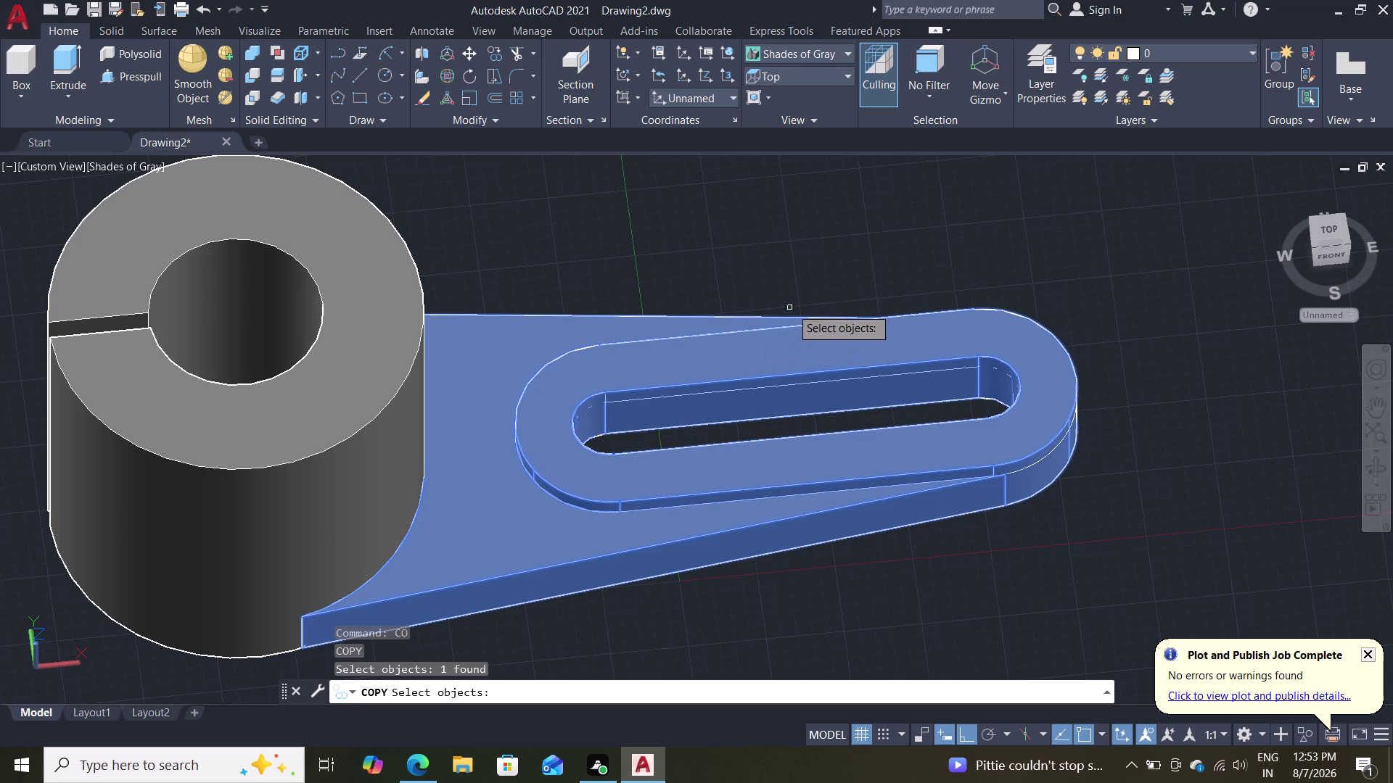
key(Escape)
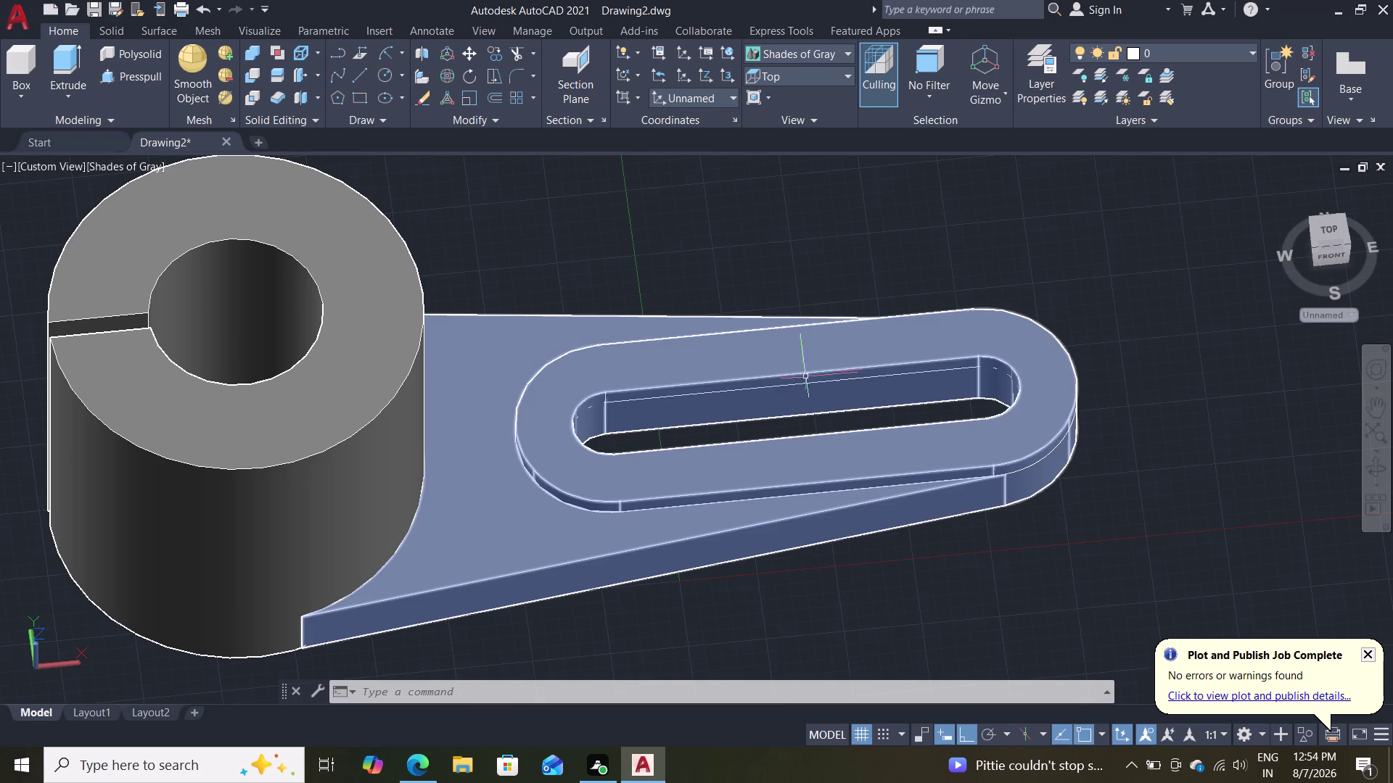
key(Escape)
key(Escape)
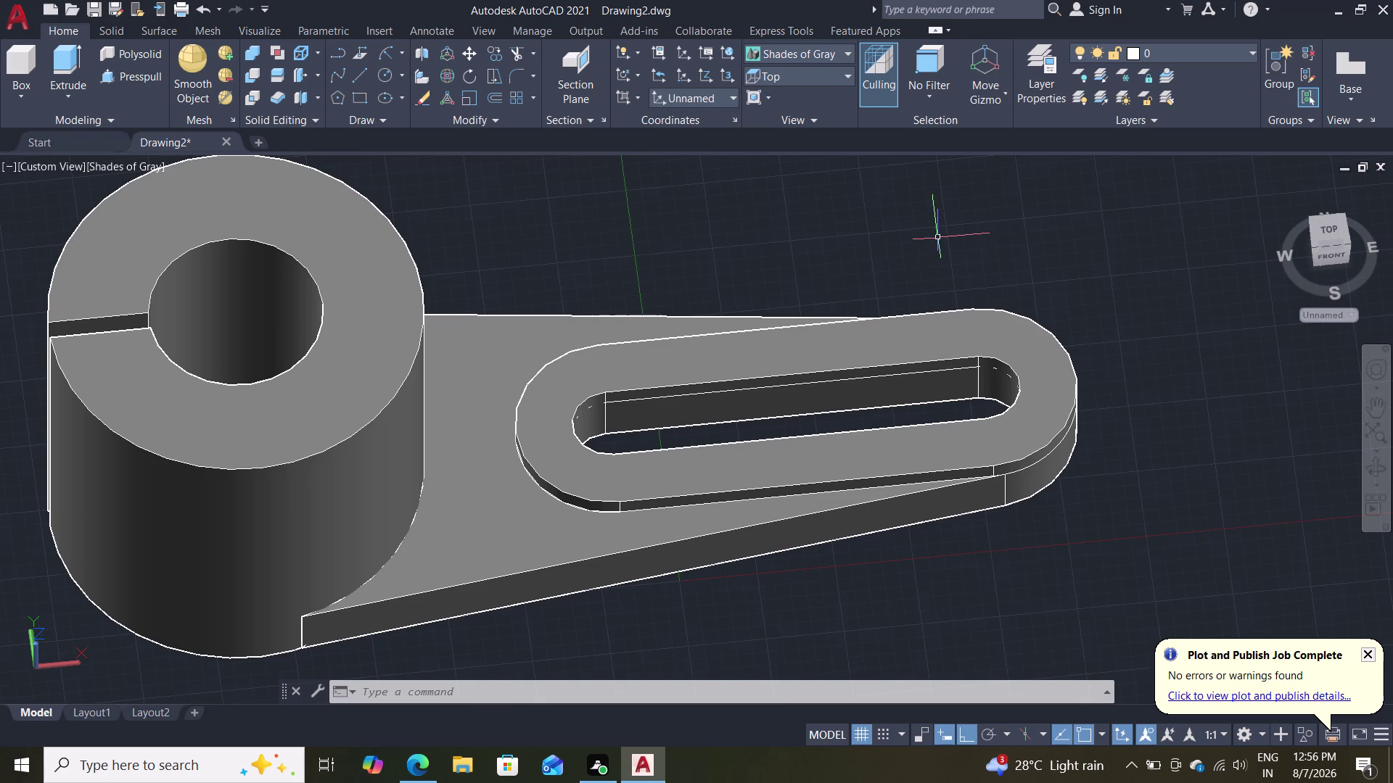
middle_drag(889, 221, 847, 400)
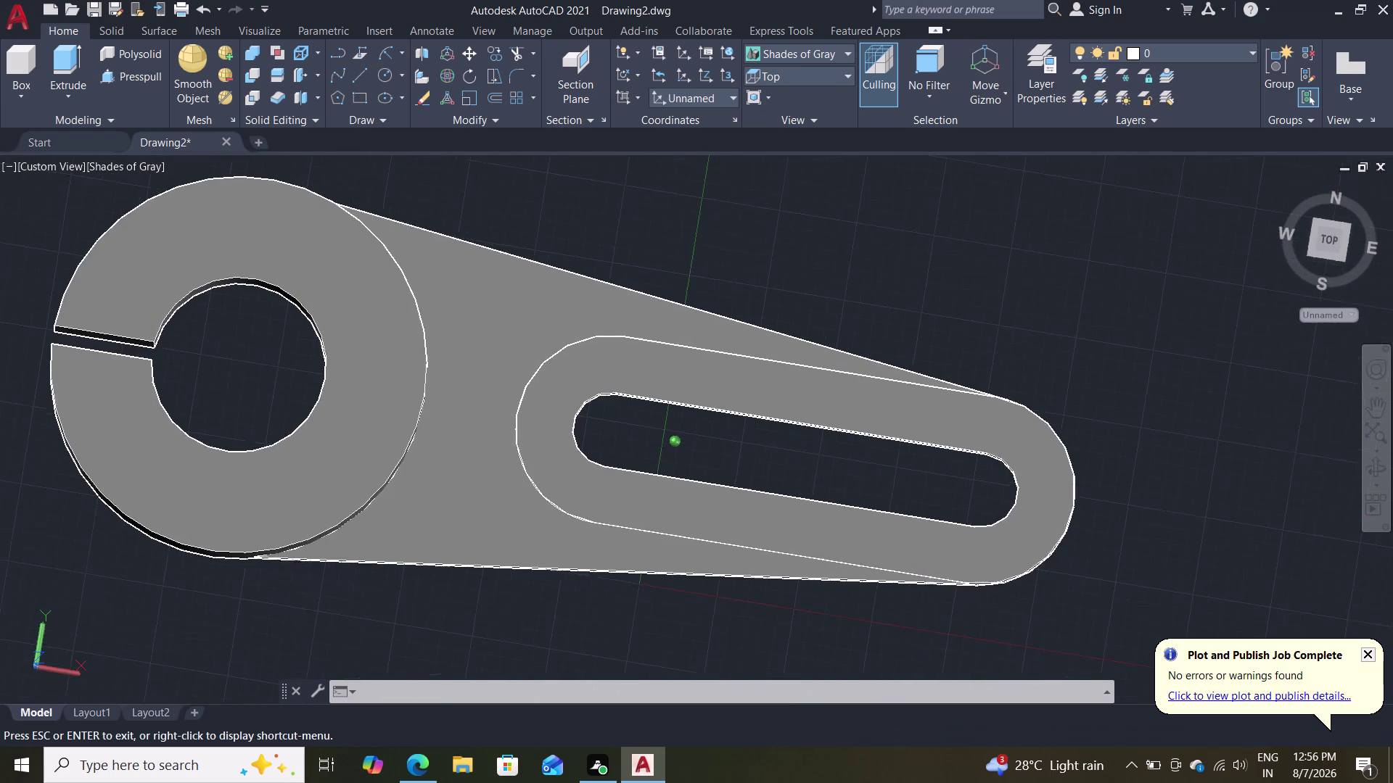
Orbit and zoom close to the arm's slot and rim, then launch Presspull.
middle_drag(848, 400, 917, 277)
scroll(down, 3)
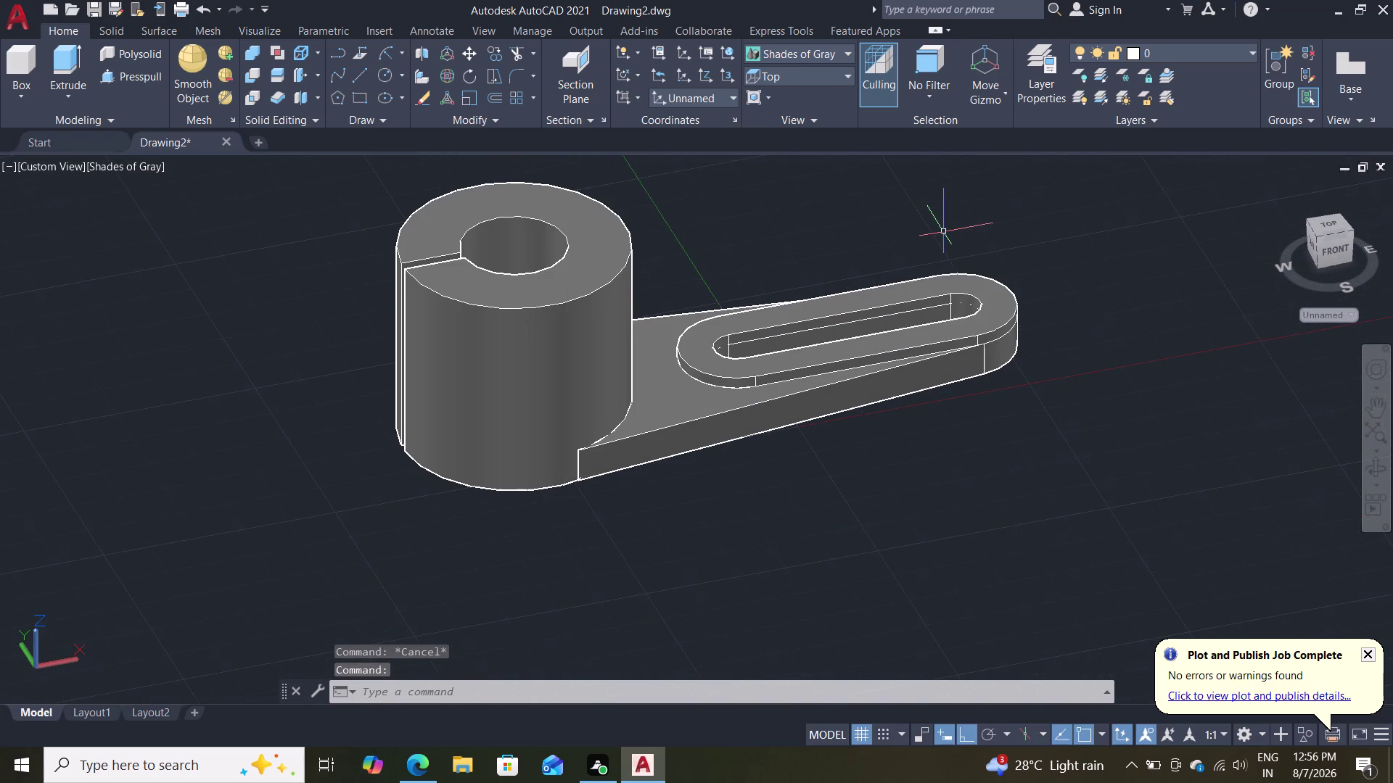
scroll(up, 3)
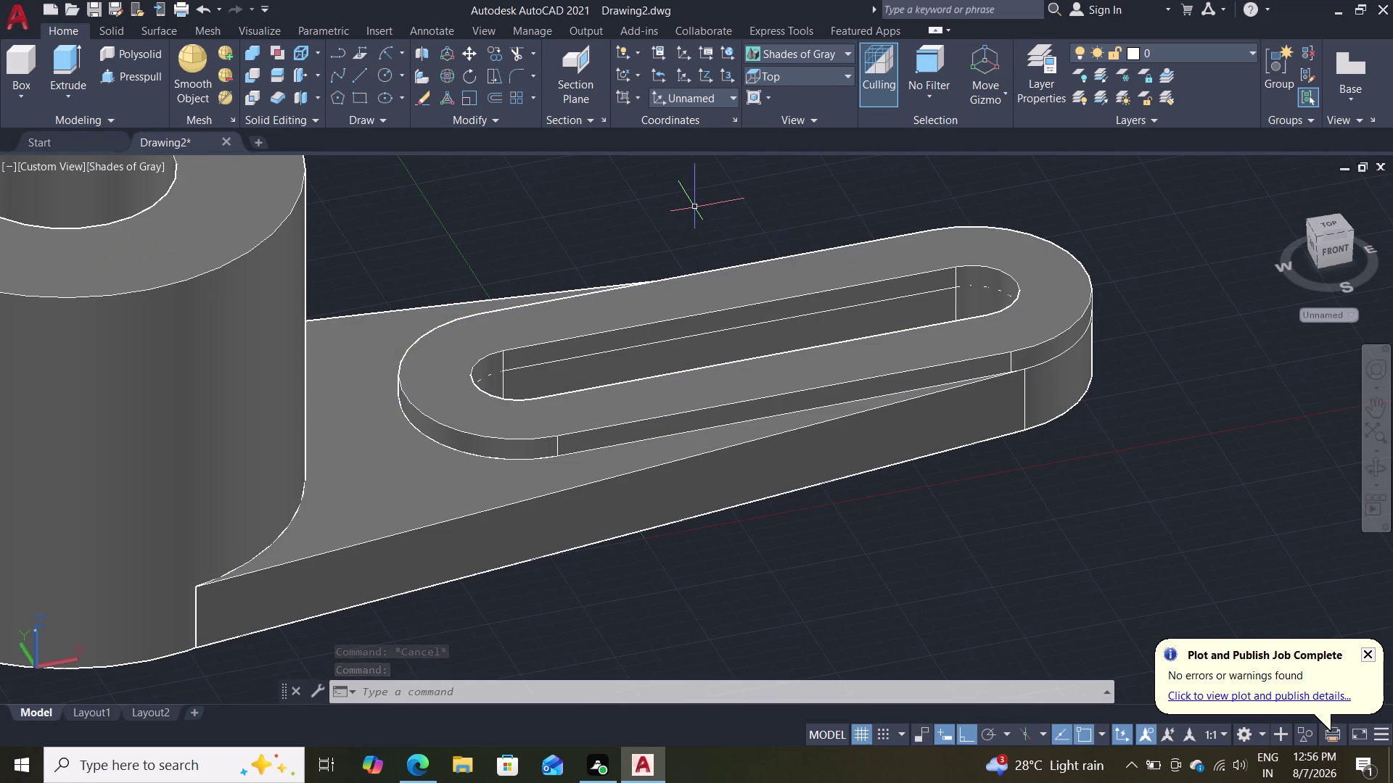
middle_drag(698, 206, 685, 375)
scroll(up, 3)
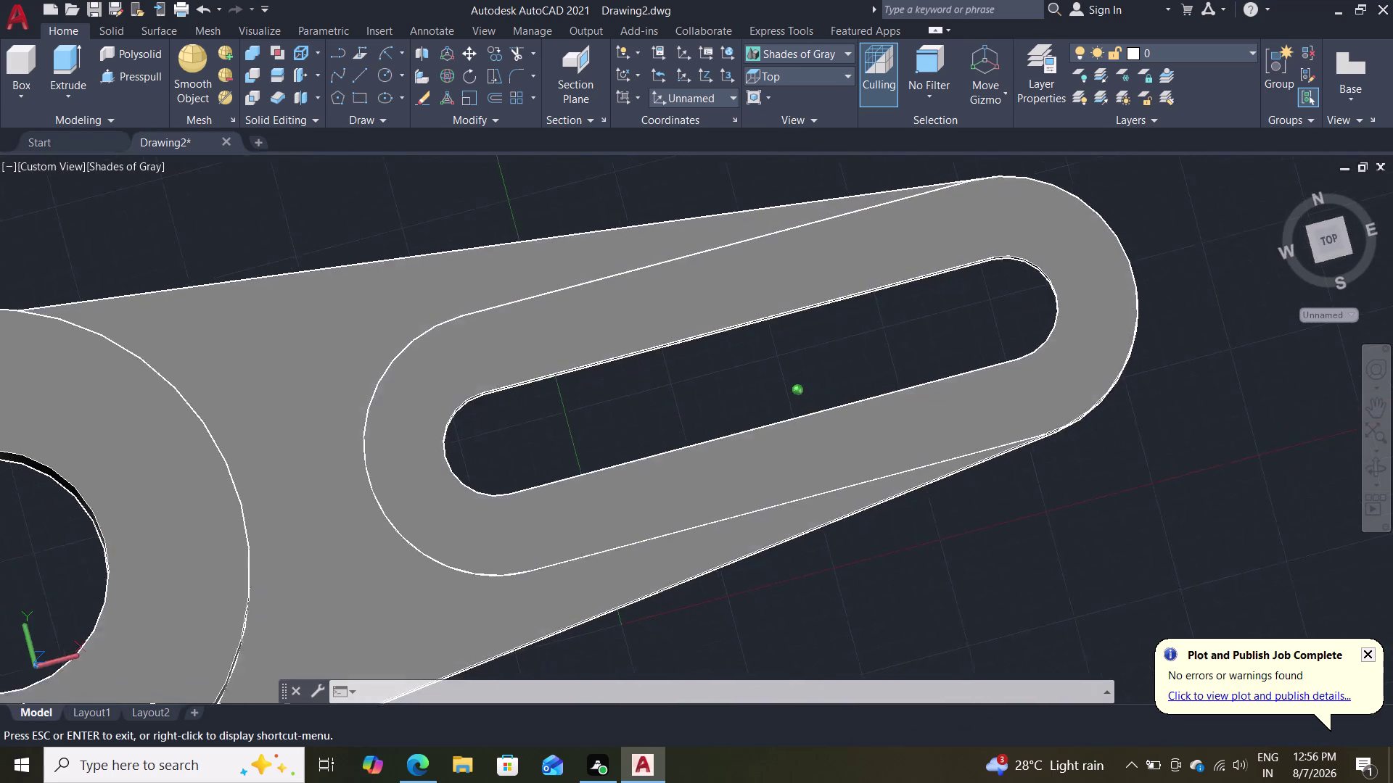
middle_drag(685, 374, 661, 246)
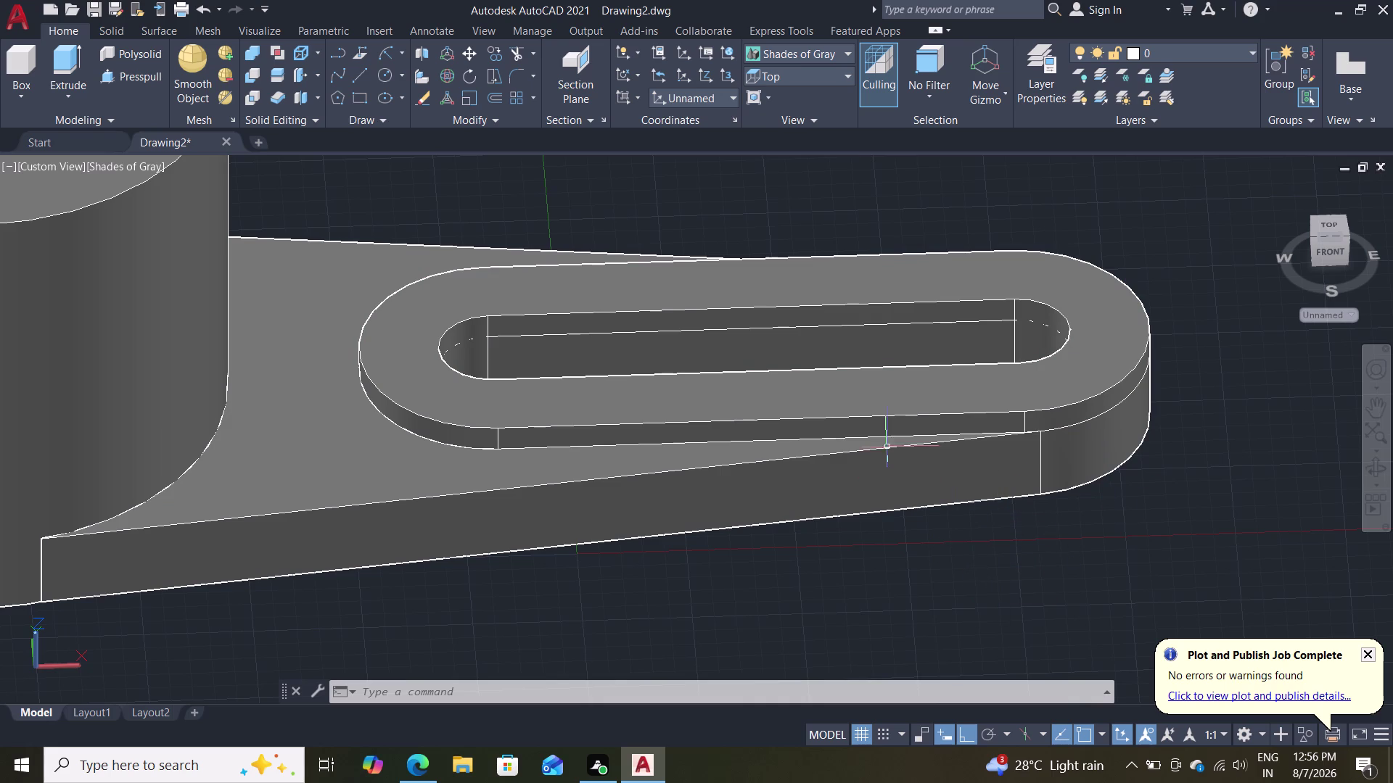
middle_drag(777, 609, 752, 566)
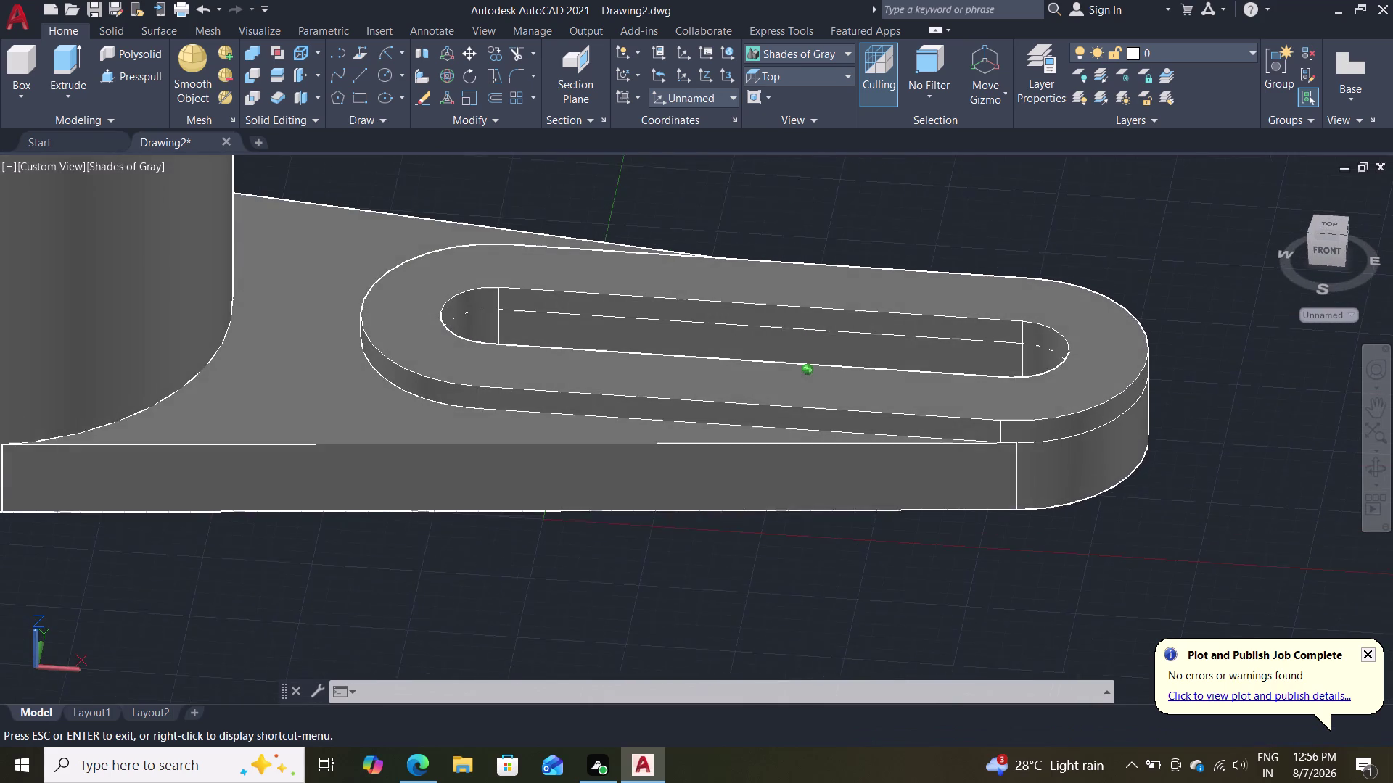
middle_drag(753, 565, 753, 567)
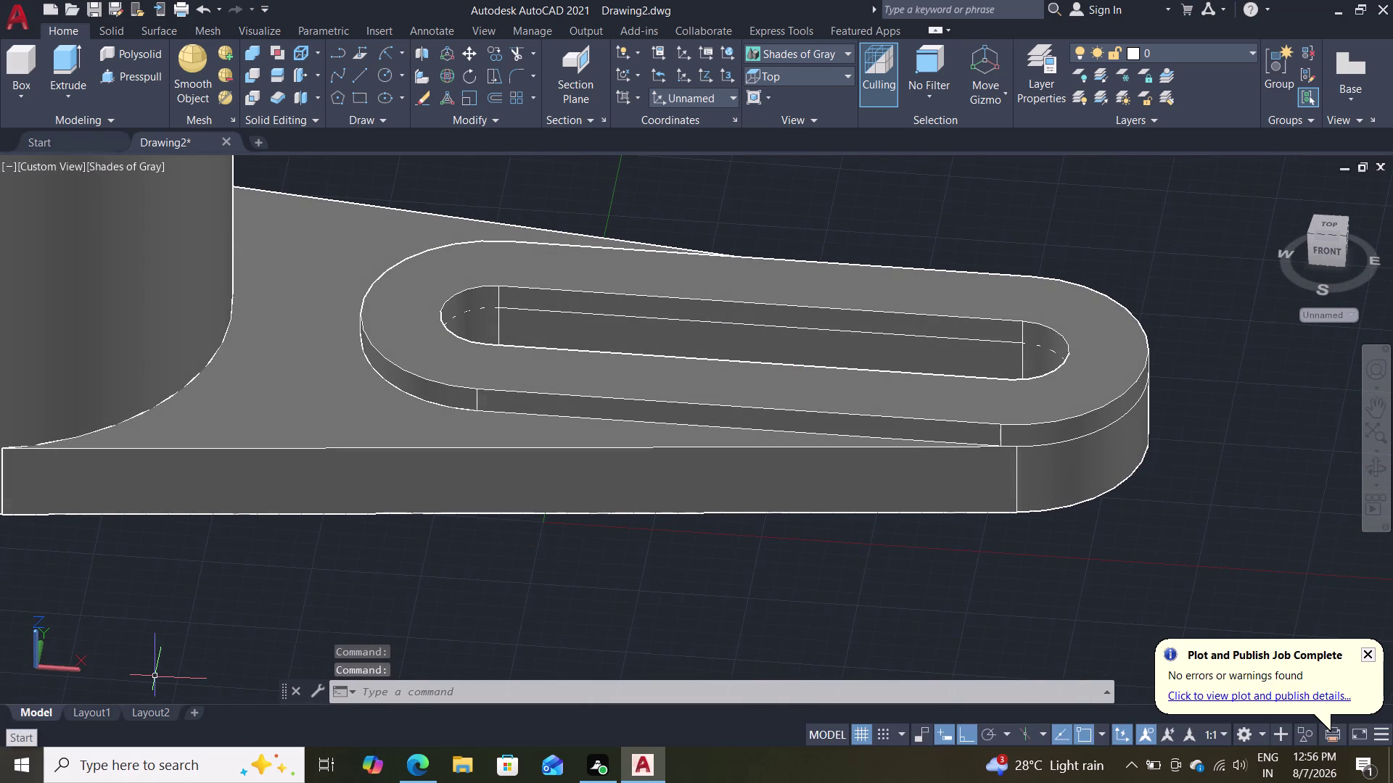
click(134, 71)
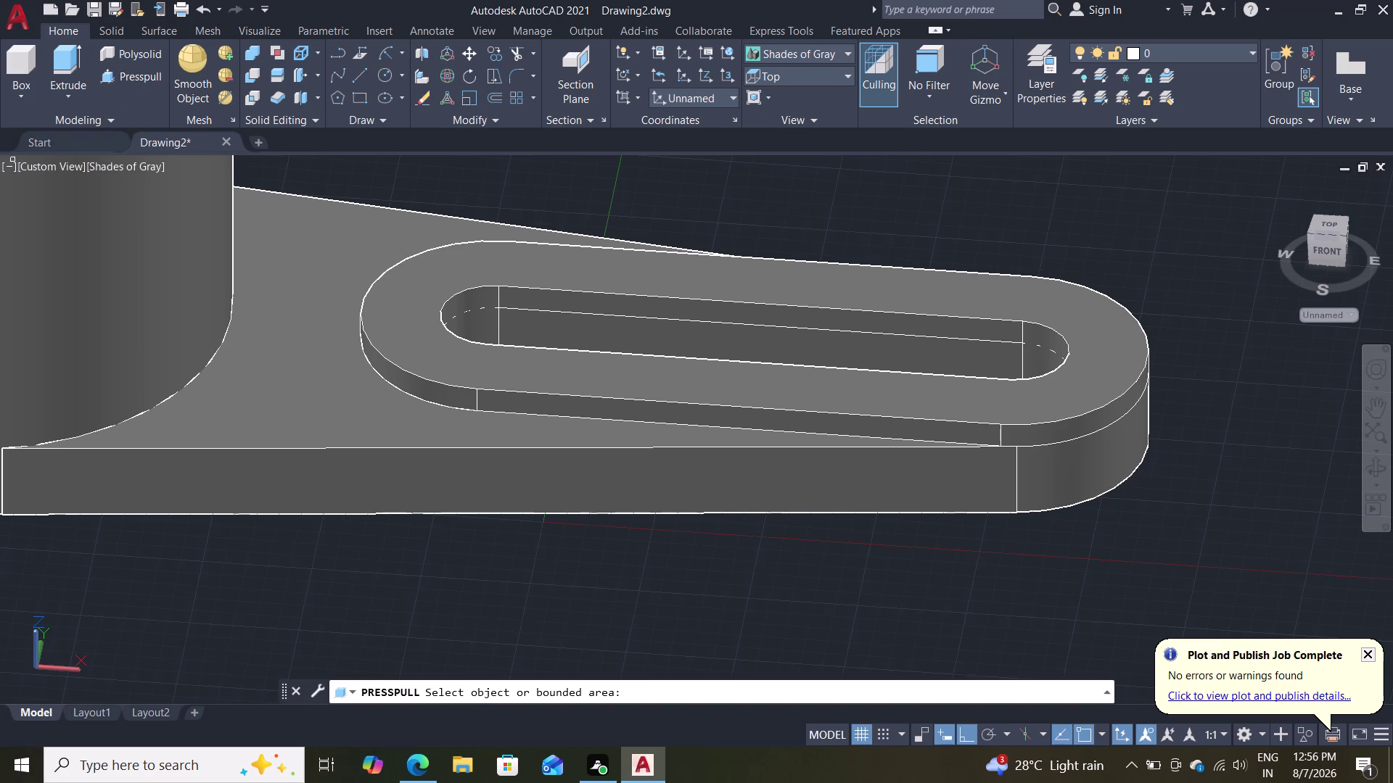
Pull the raised rim area 15 units.
click(514, 383)
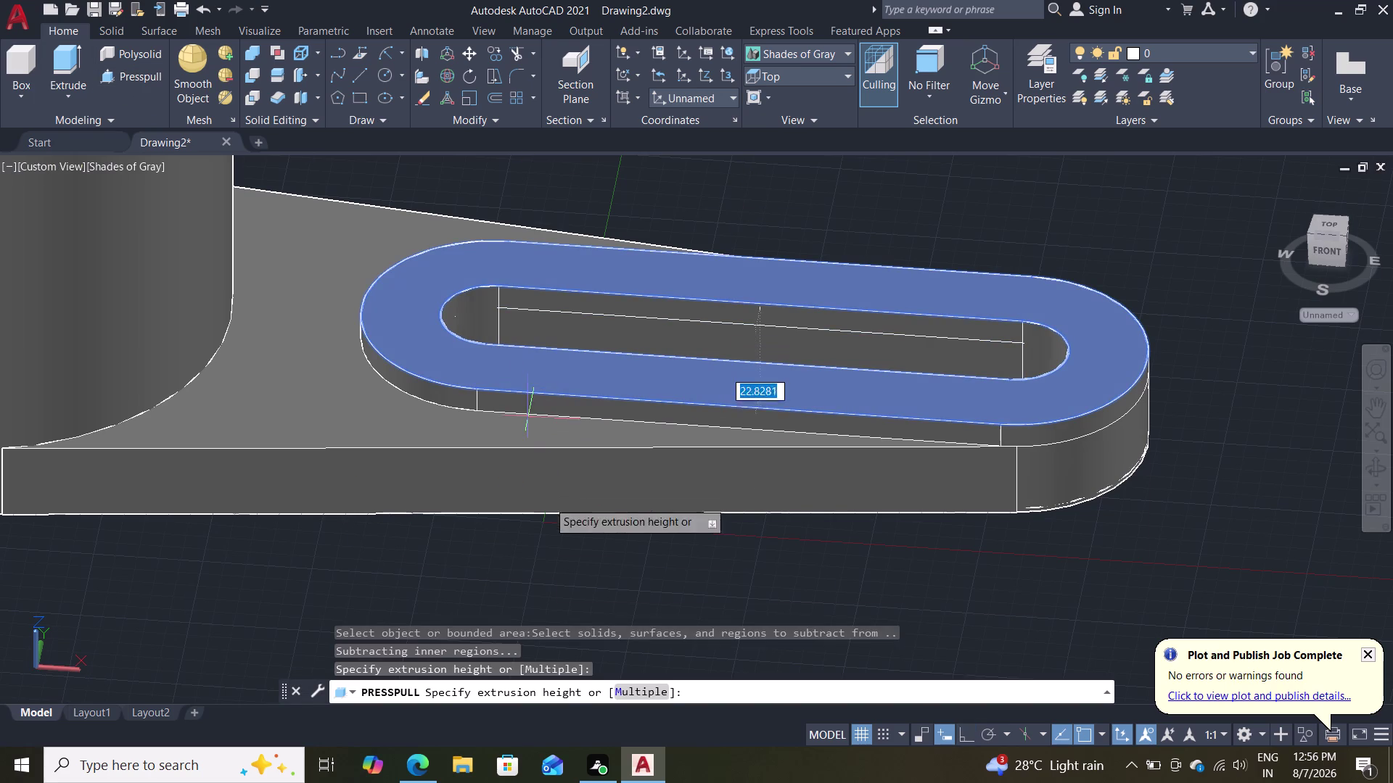
middle_drag(556, 567, 550, 509)
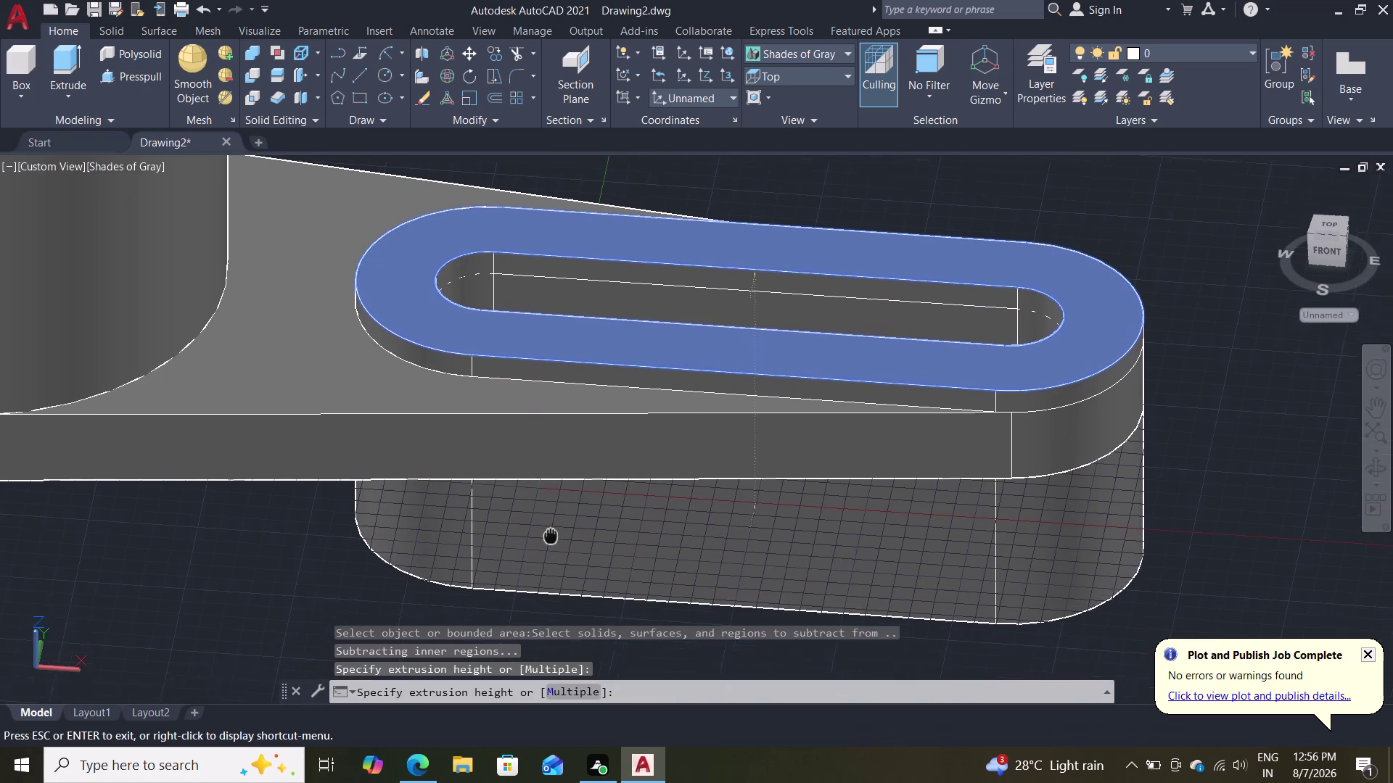
middle_drag(550, 508, 544, 529)
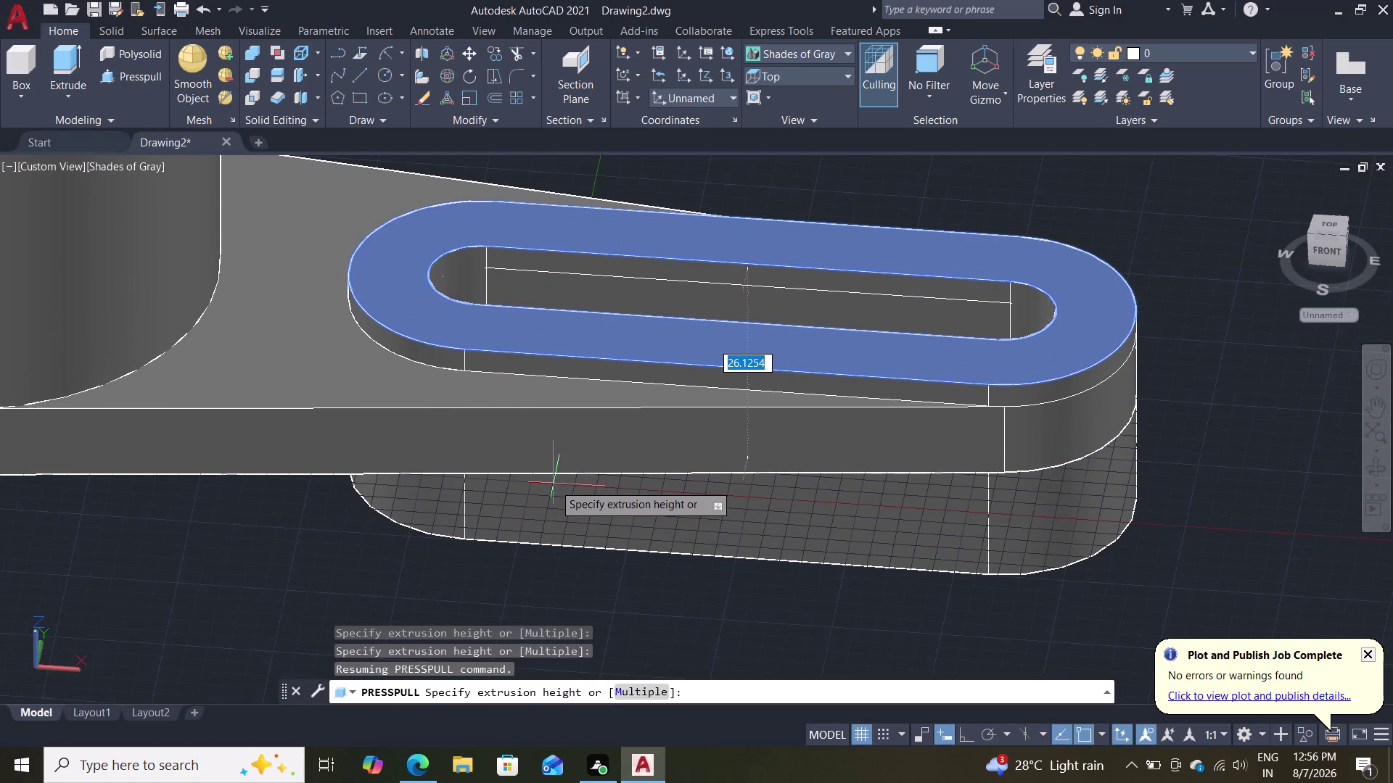
text(1)
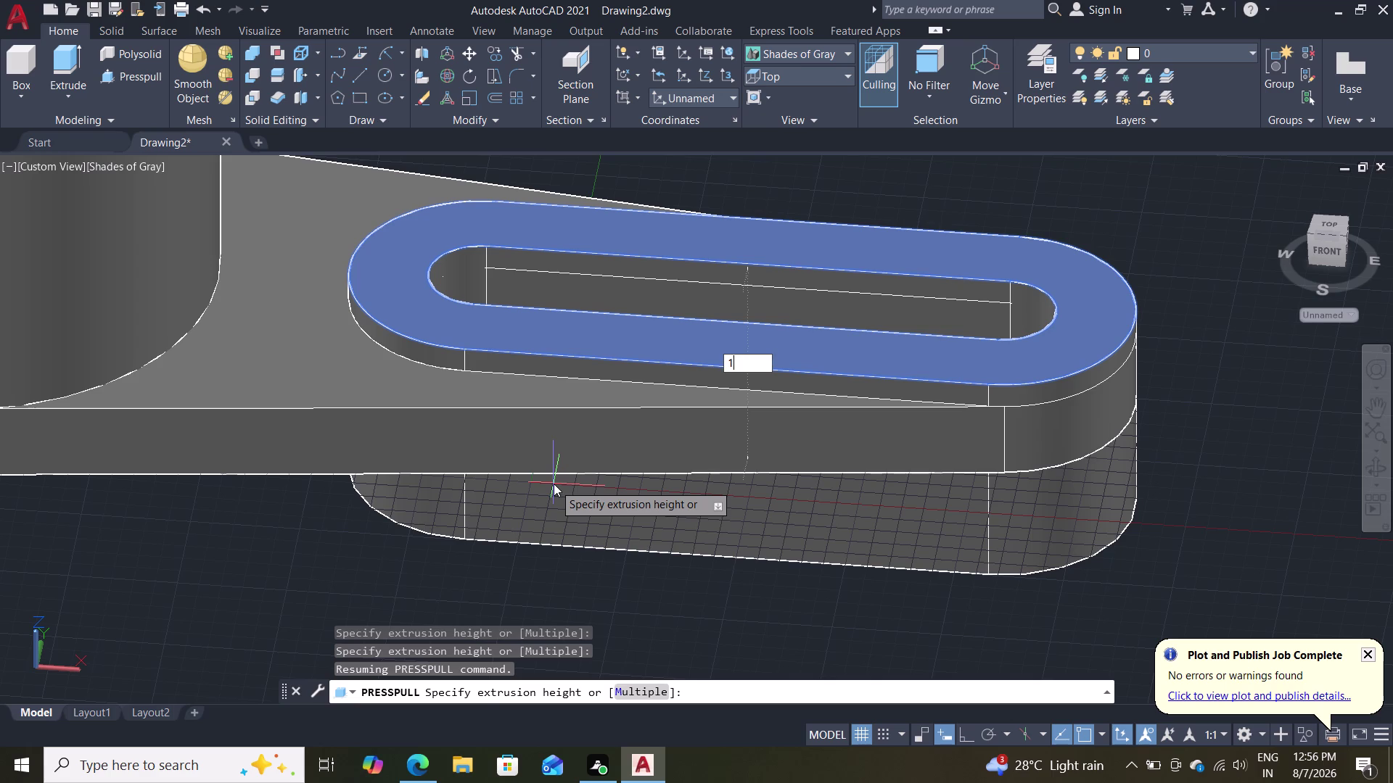
text(5)
key(Return)
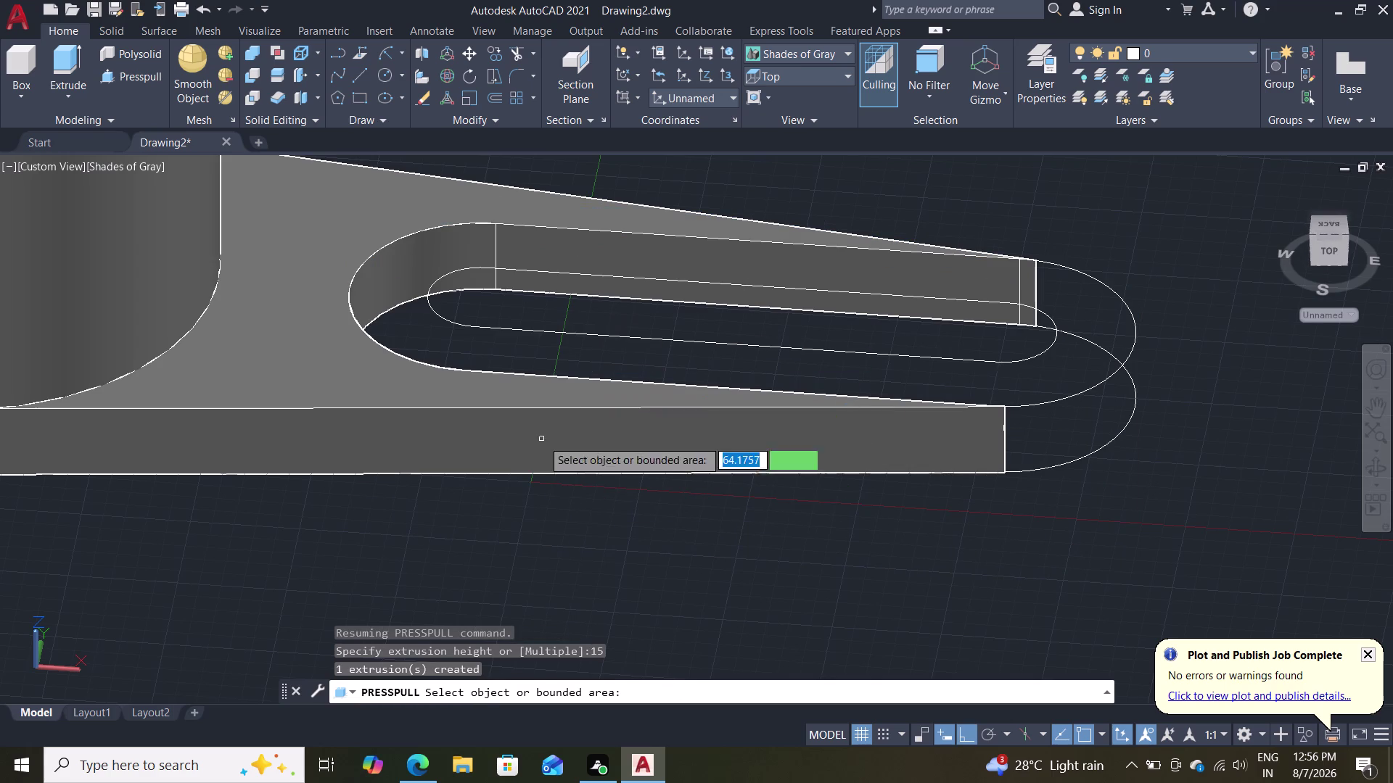
Undo the 15-unit extrusion and end the press-pull.
key(ctrl+z)
key(ctrl+z)
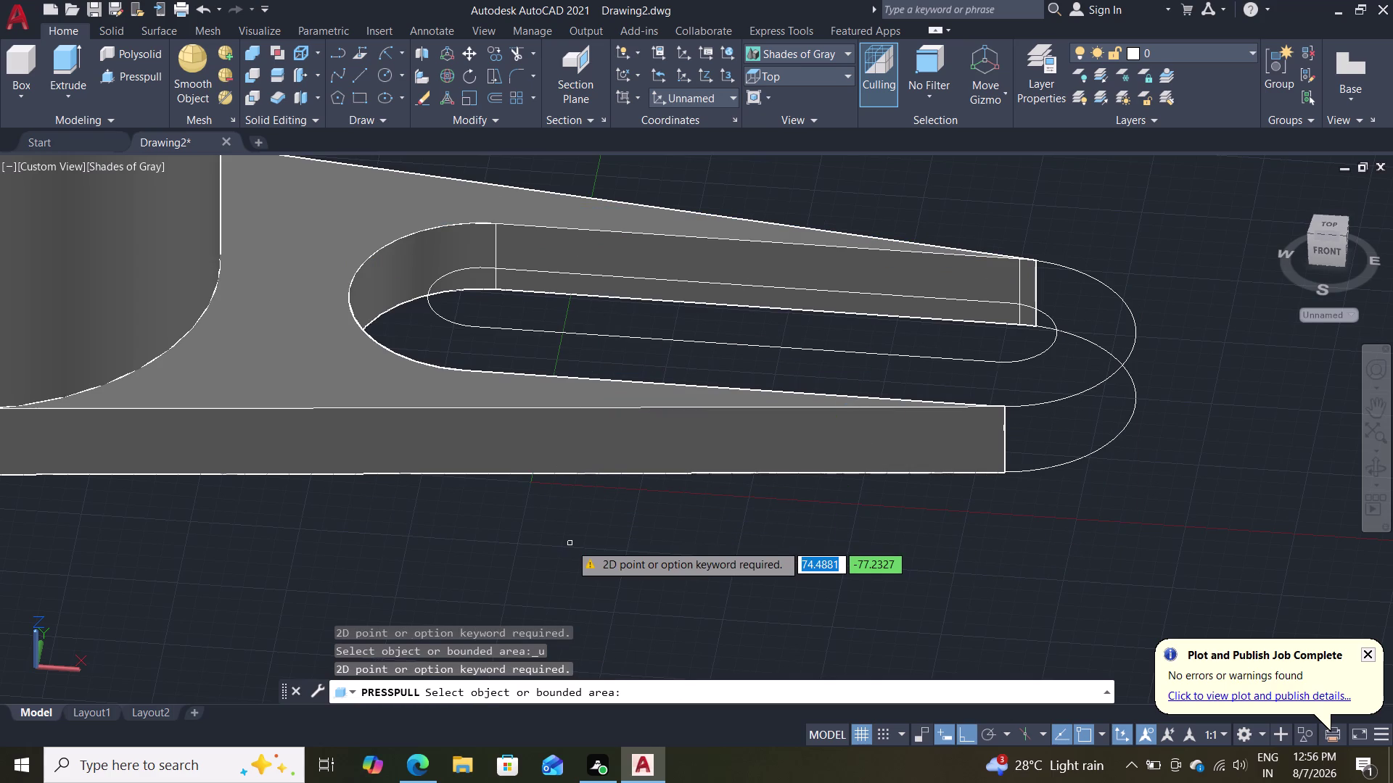
key(Escape)
key(ctrl+z)
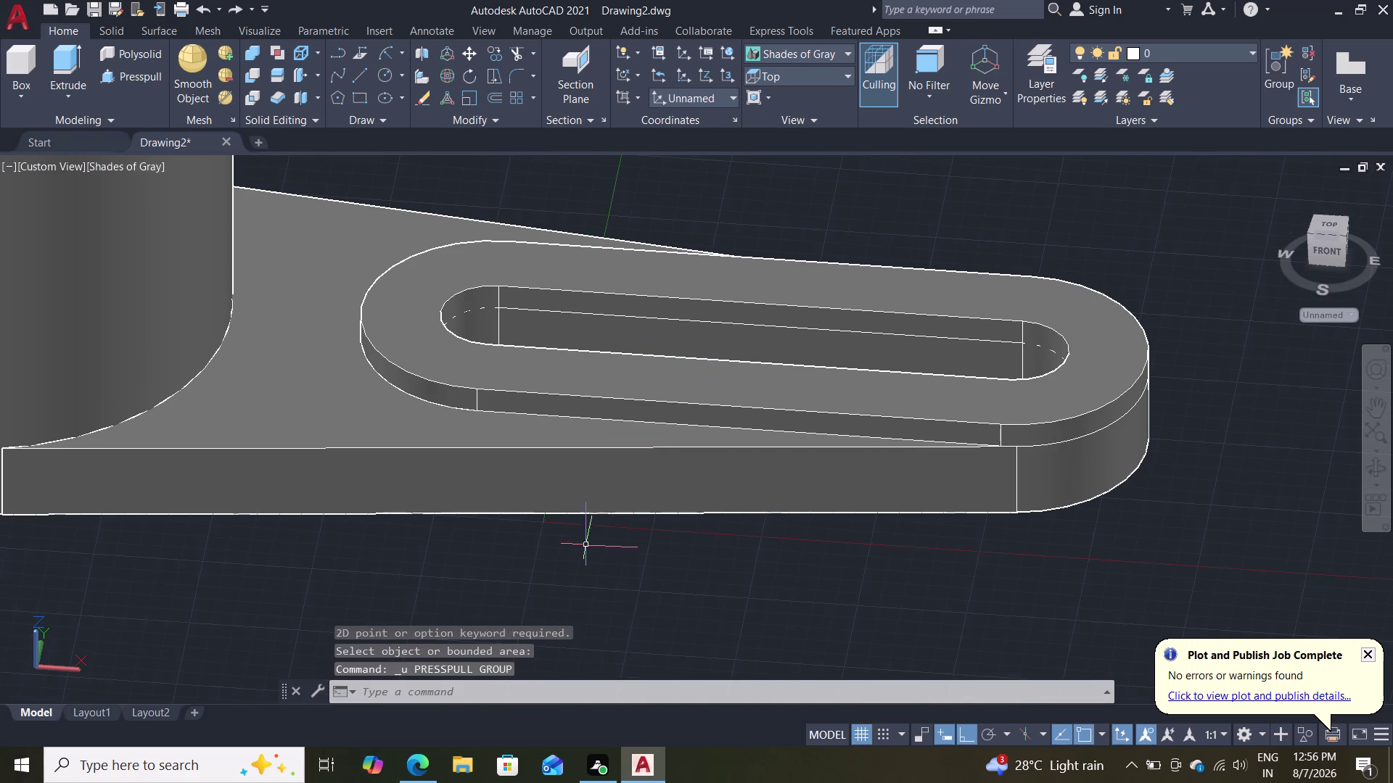
middle_drag(645, 589, 633, 389)
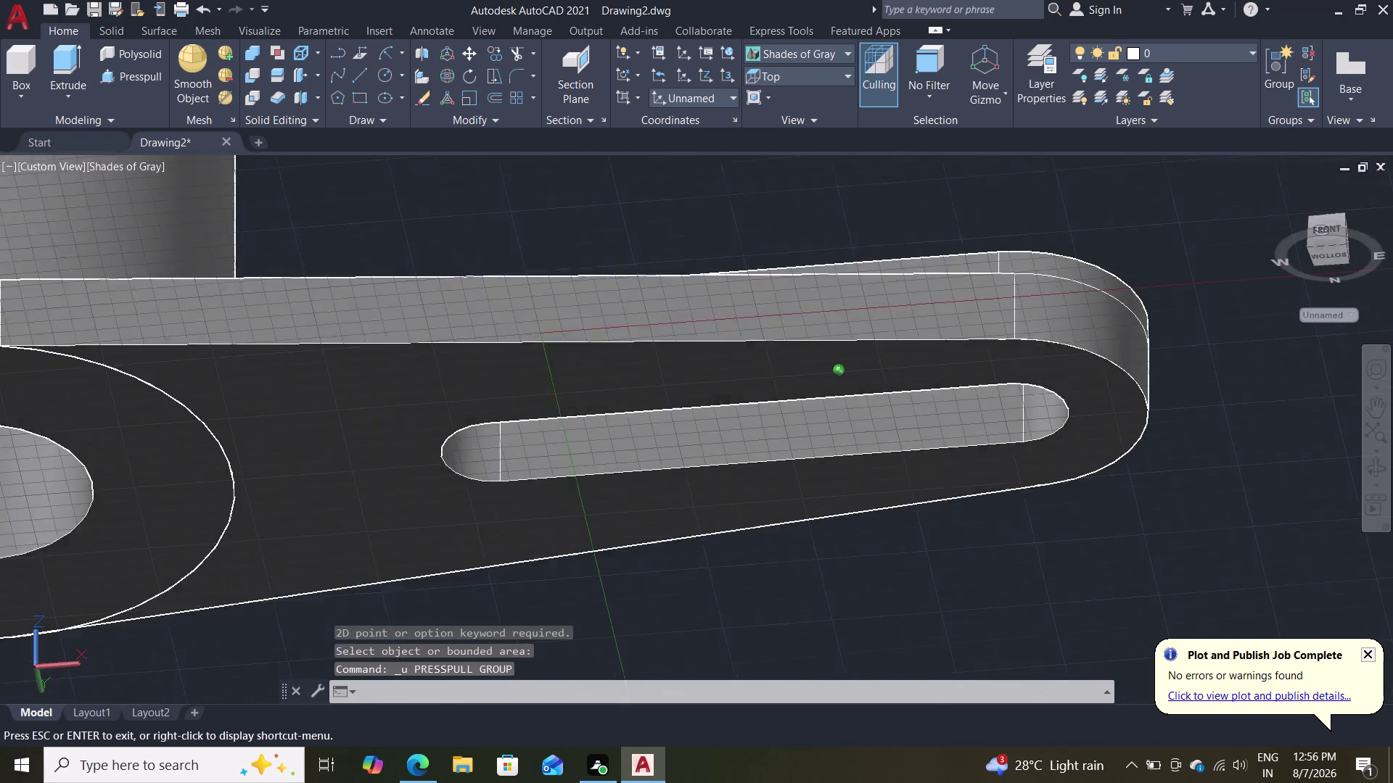
Orbit around the underside and switch the visual style to 2D Wireframe.
middle_drag(633, 389, 635, 335)
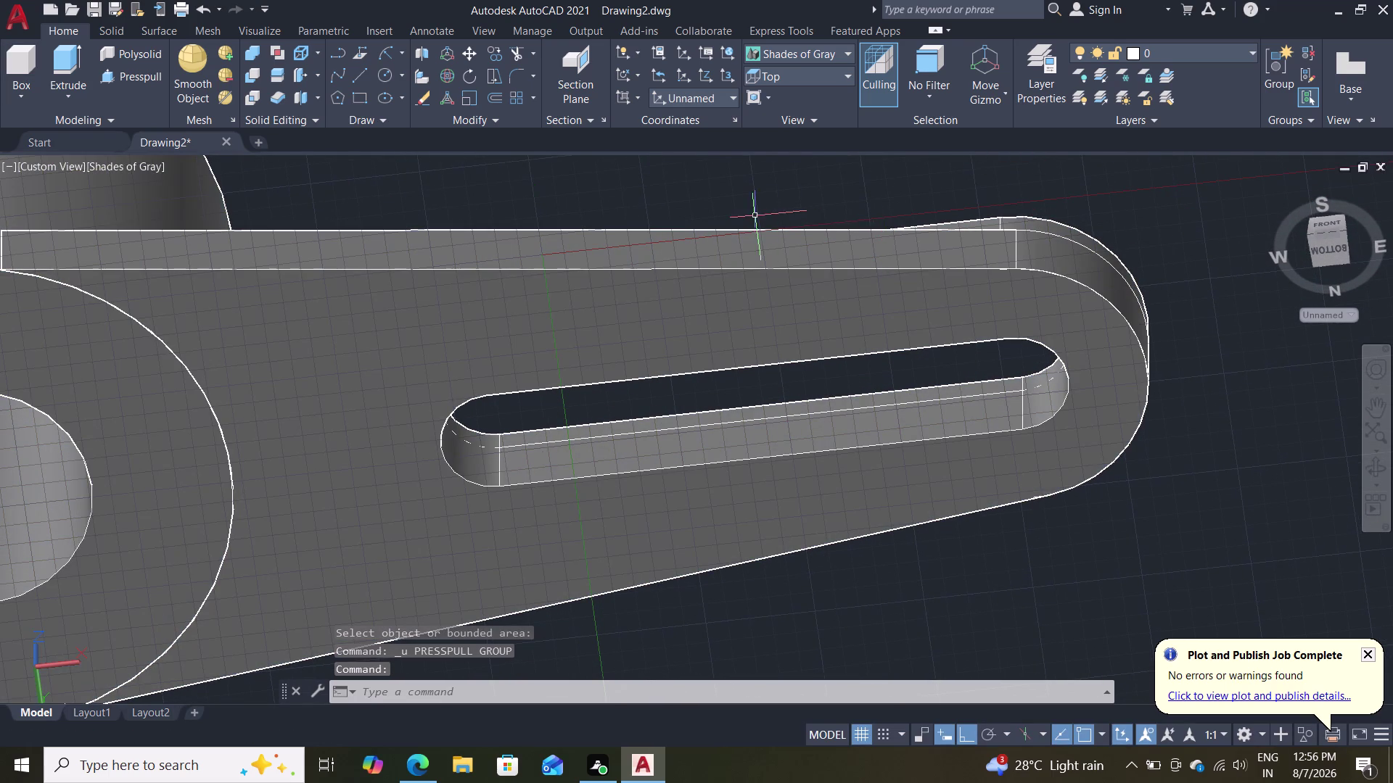
click(114, 160)
click(167, 208)
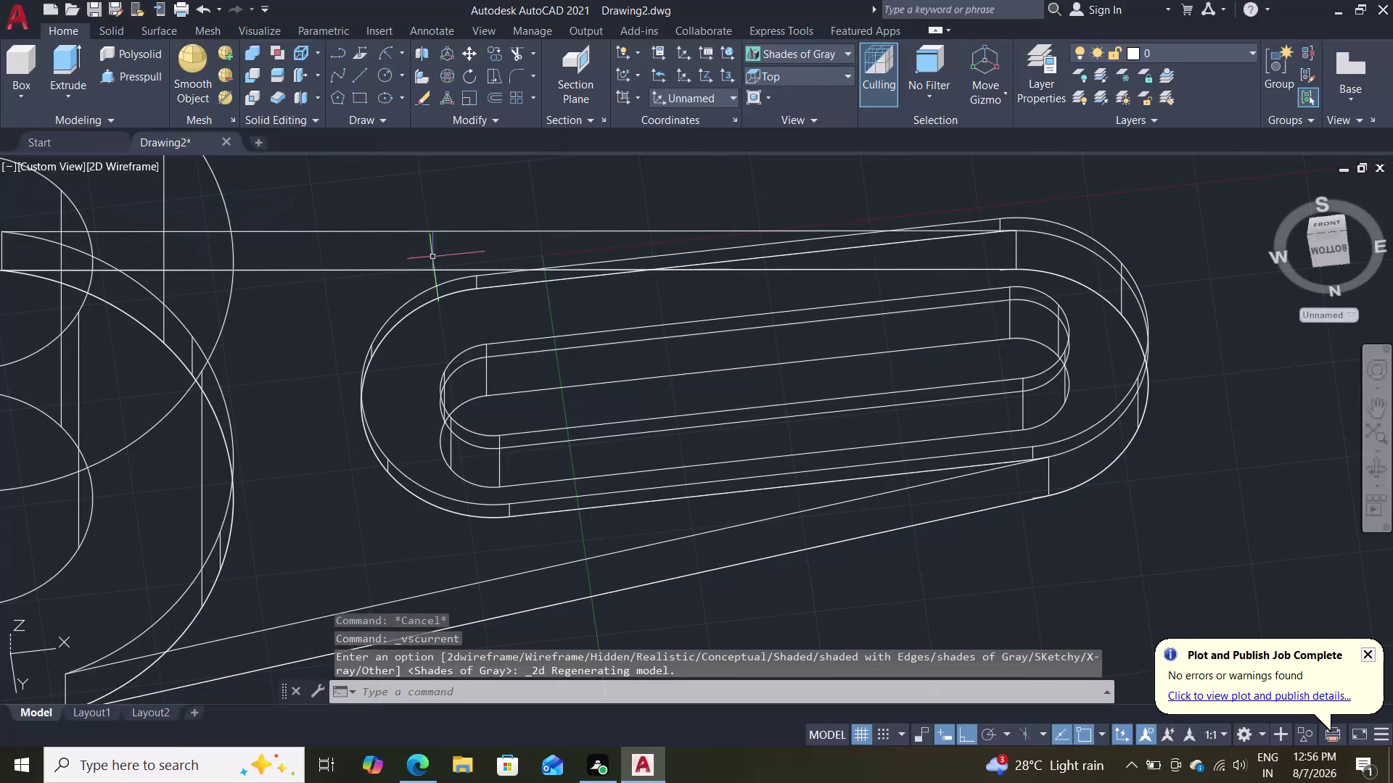
click(1028, 217)
key(Escape)
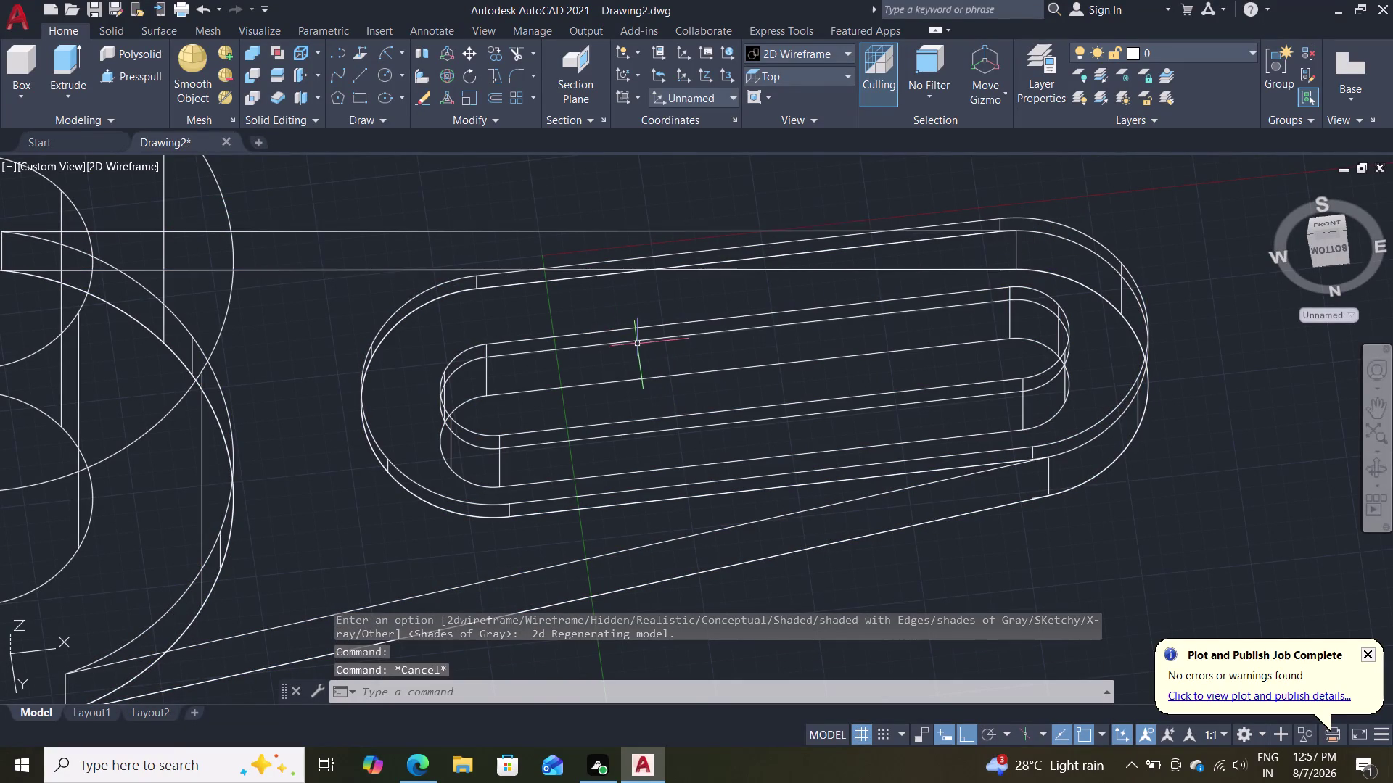
key(Escape)
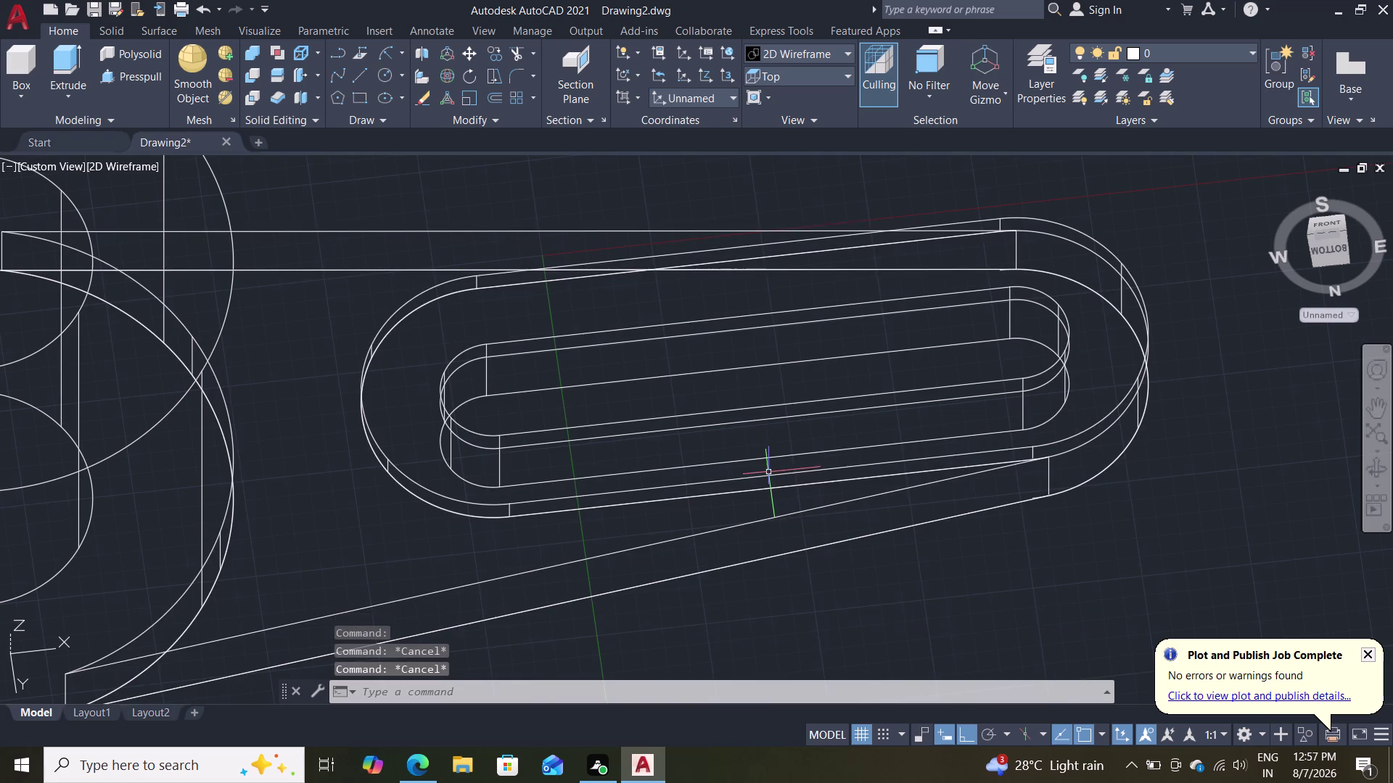
Return to Shades of Gray display and choose the Bottom preset view.
click(121, 169)
click(223, 307)
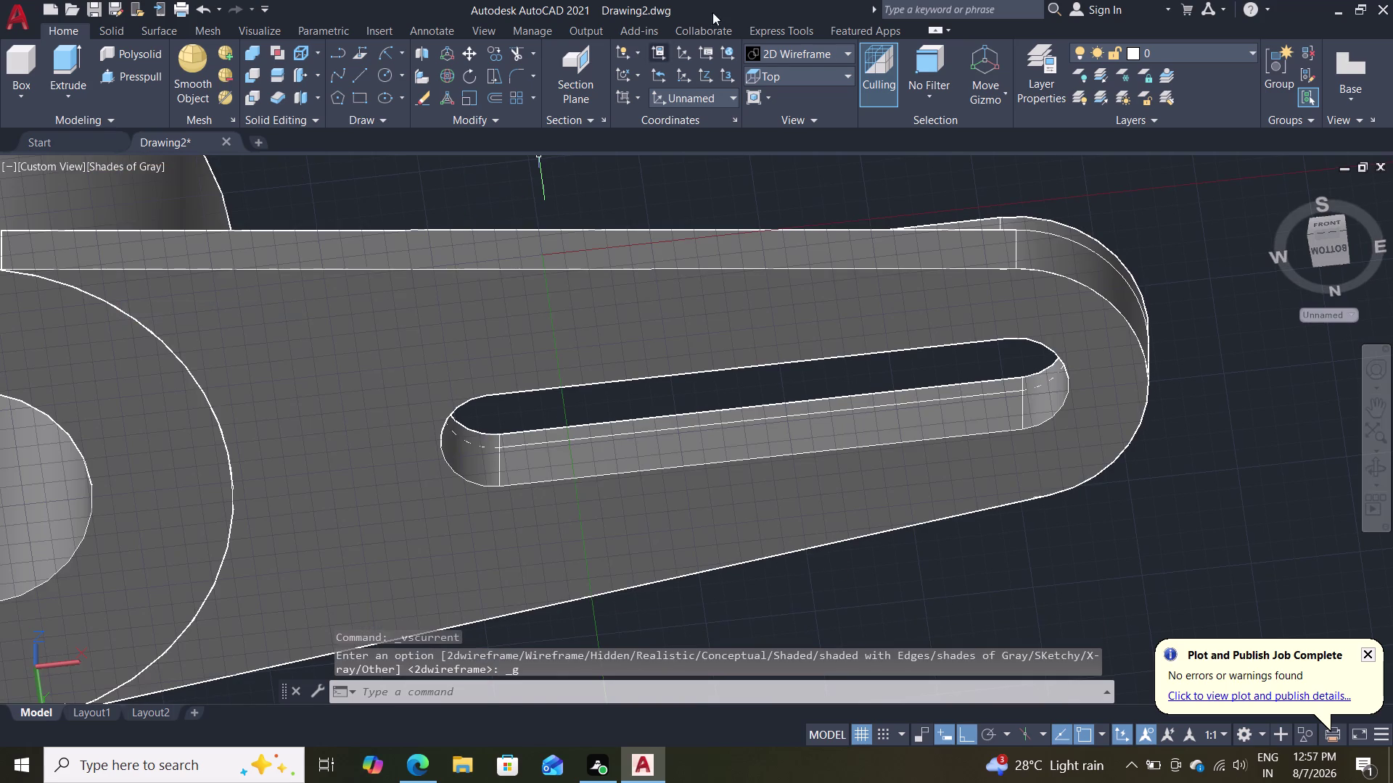
click(819, 75)
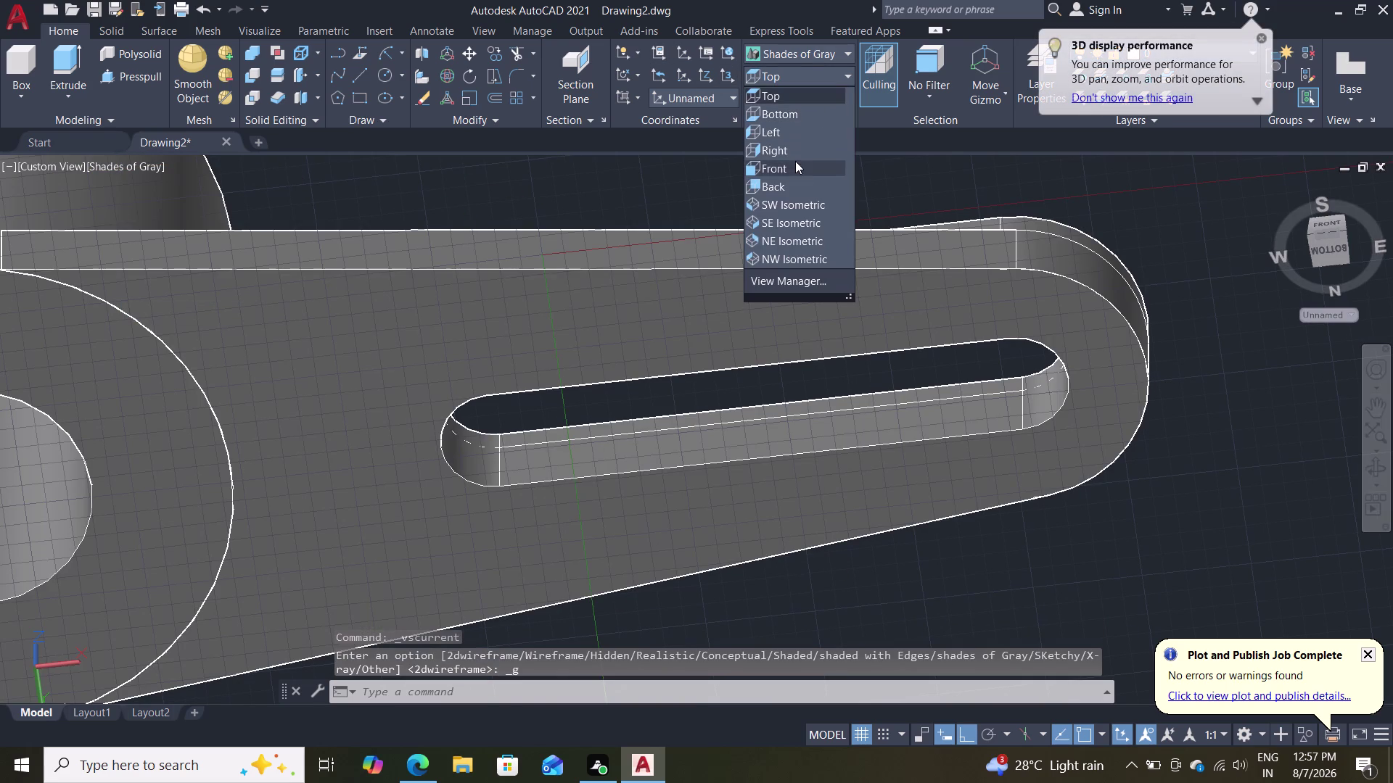
click(765, 112)
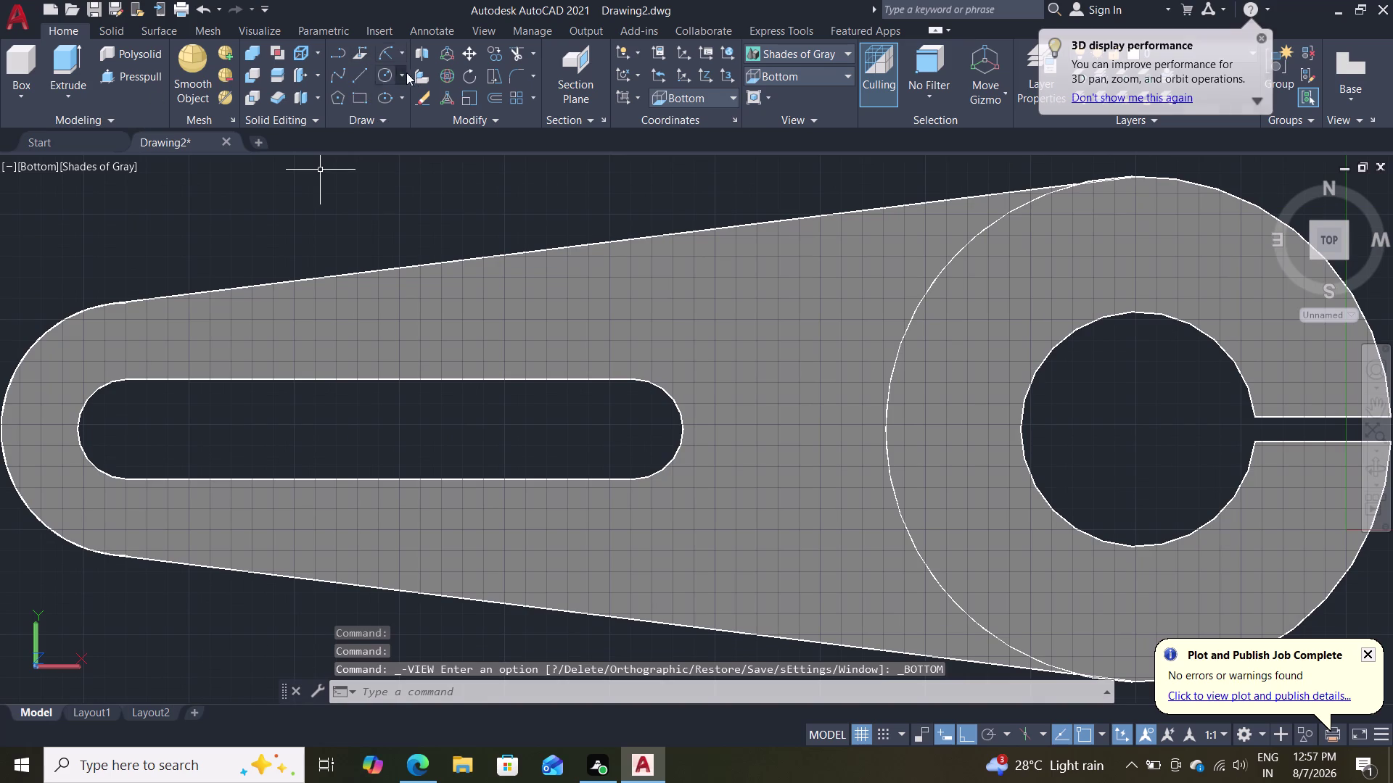
In Bottom view, draw a start-end-radius arc of radius 15 across the arm's end.
click(403, 49)
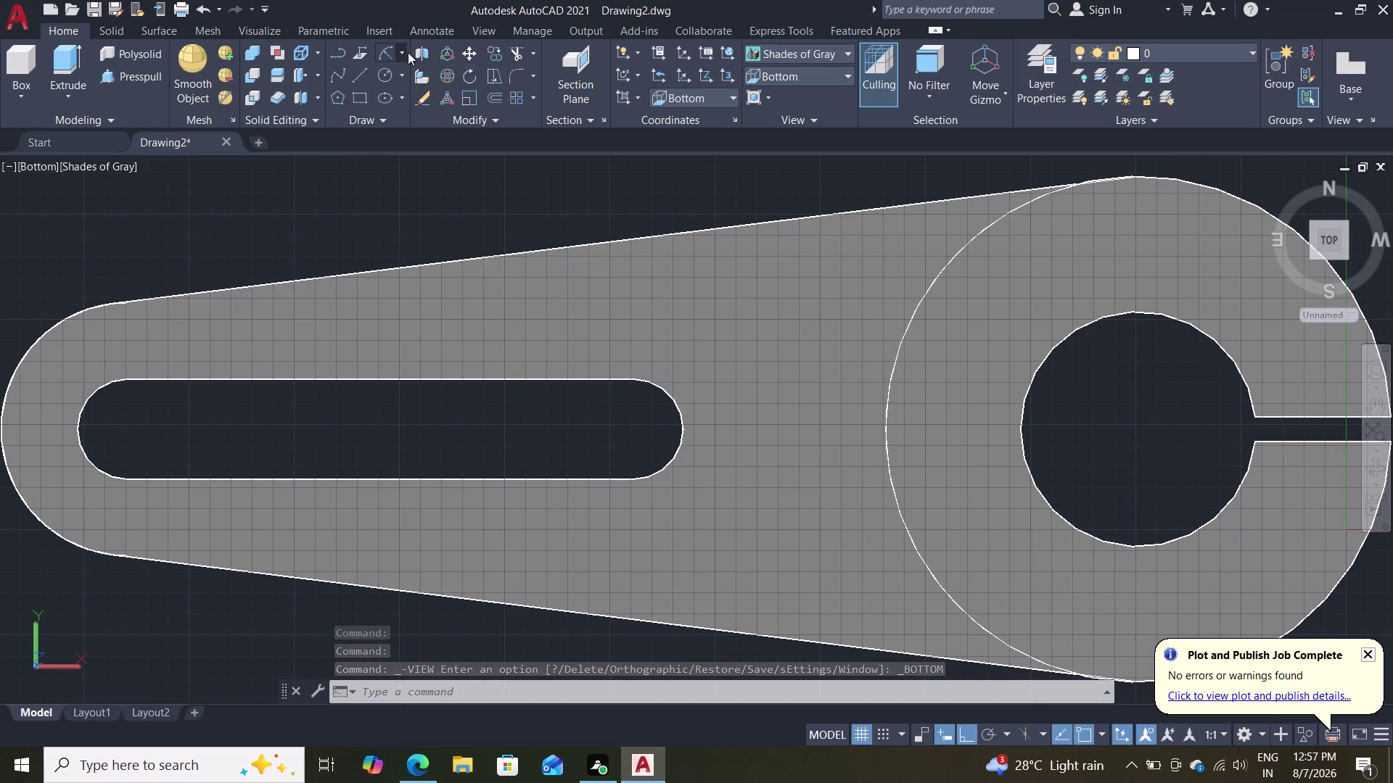
click(455, 312)
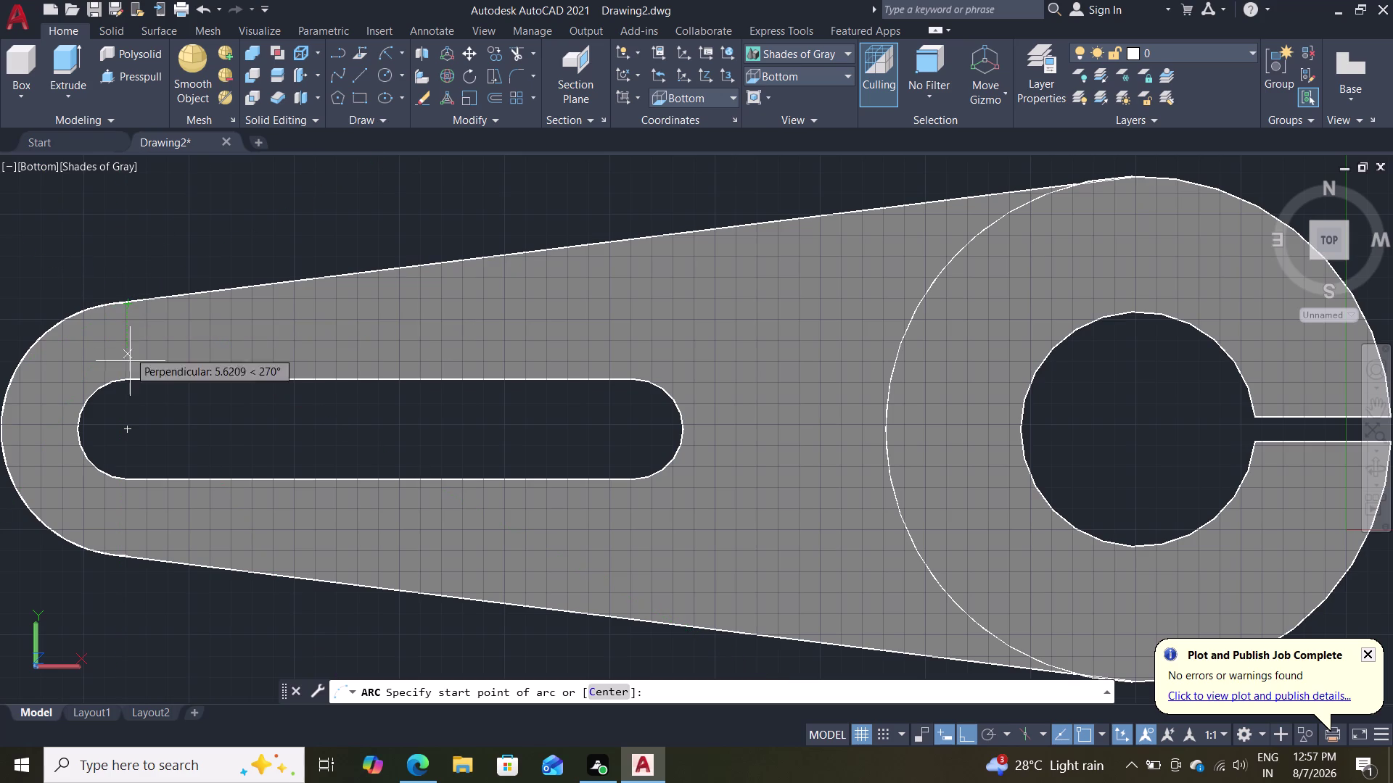
click(129, 302)
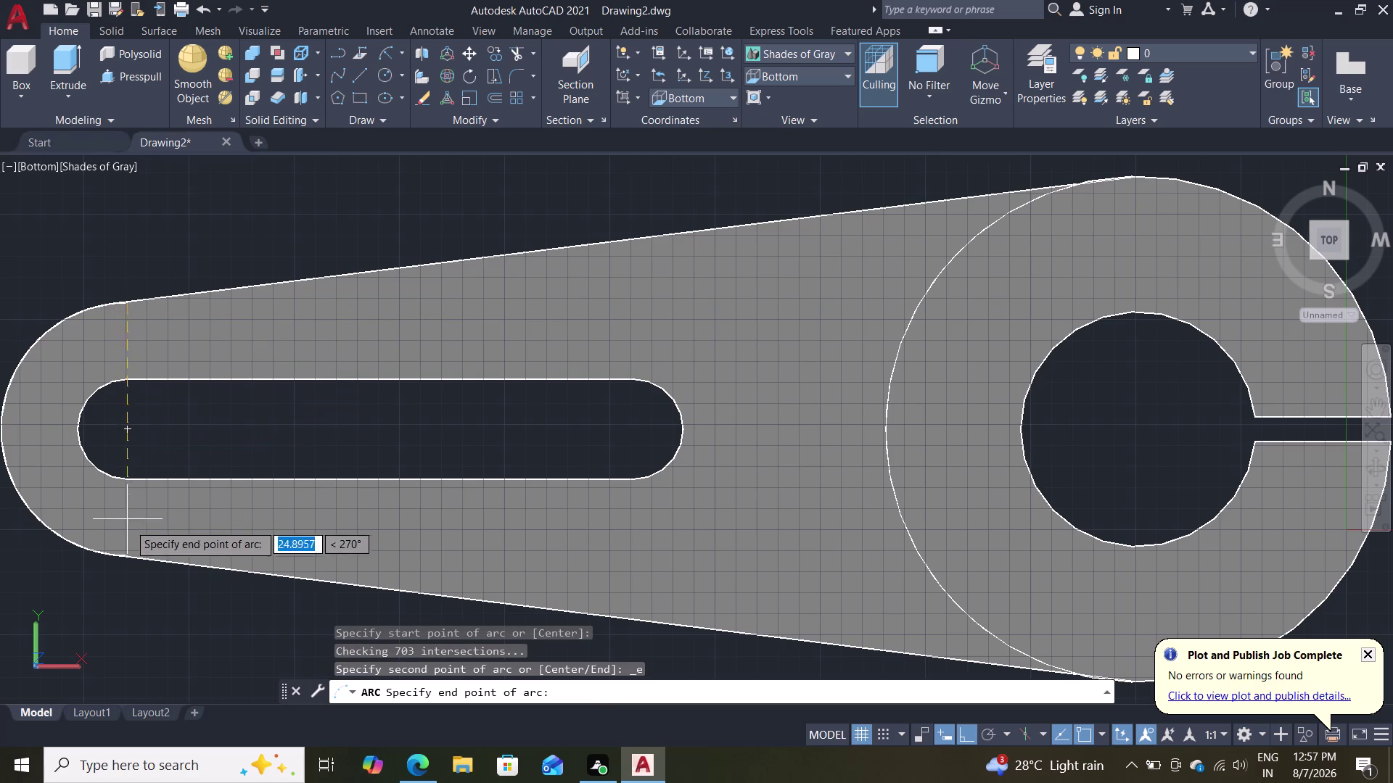
click(130, 558)
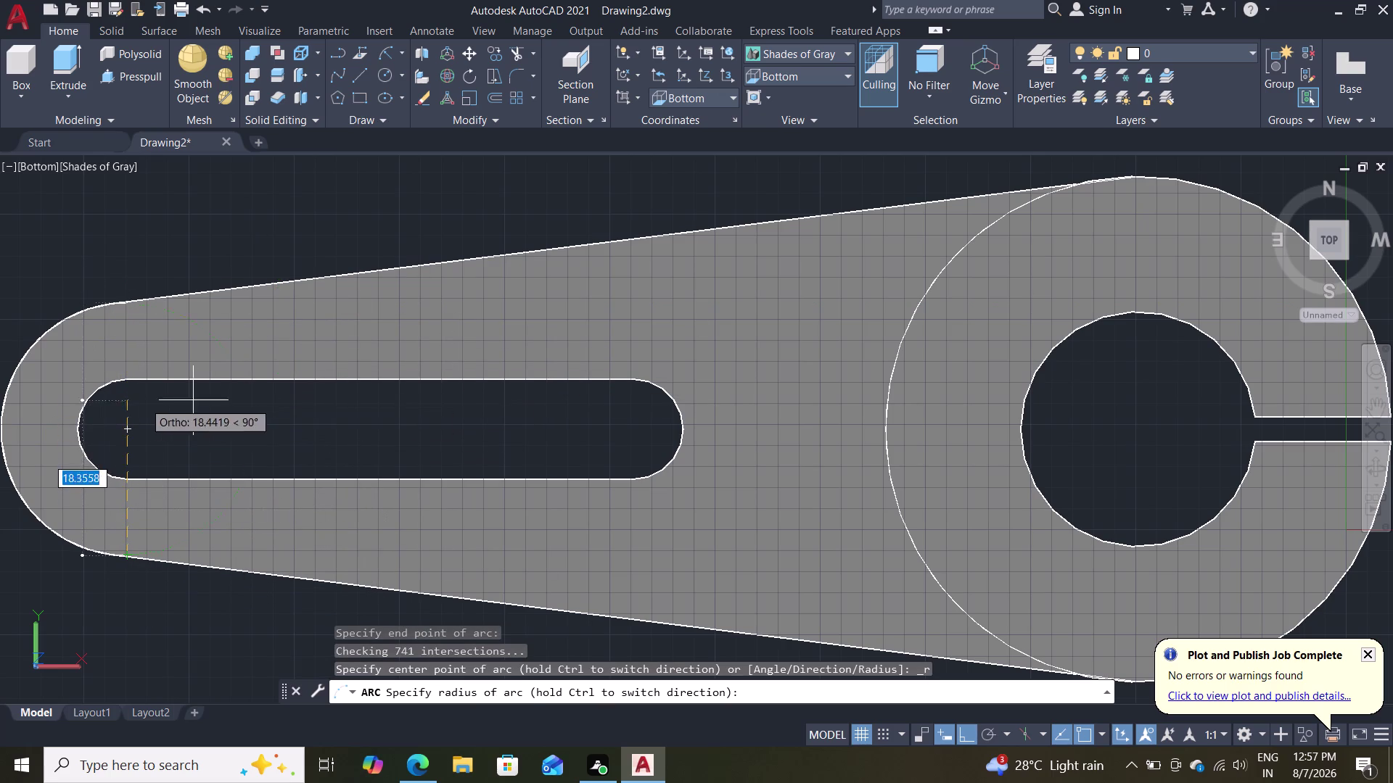
key(1)
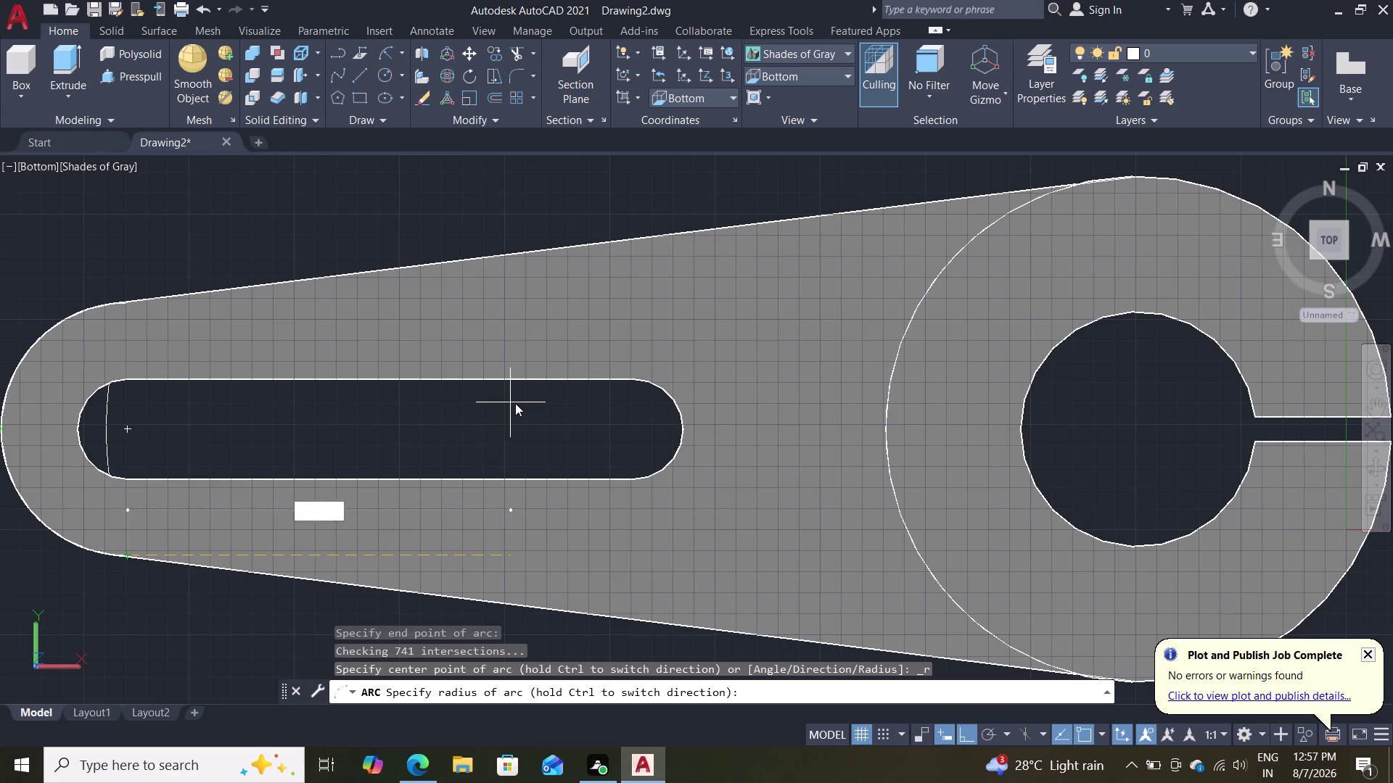
key(5)
key(Return)
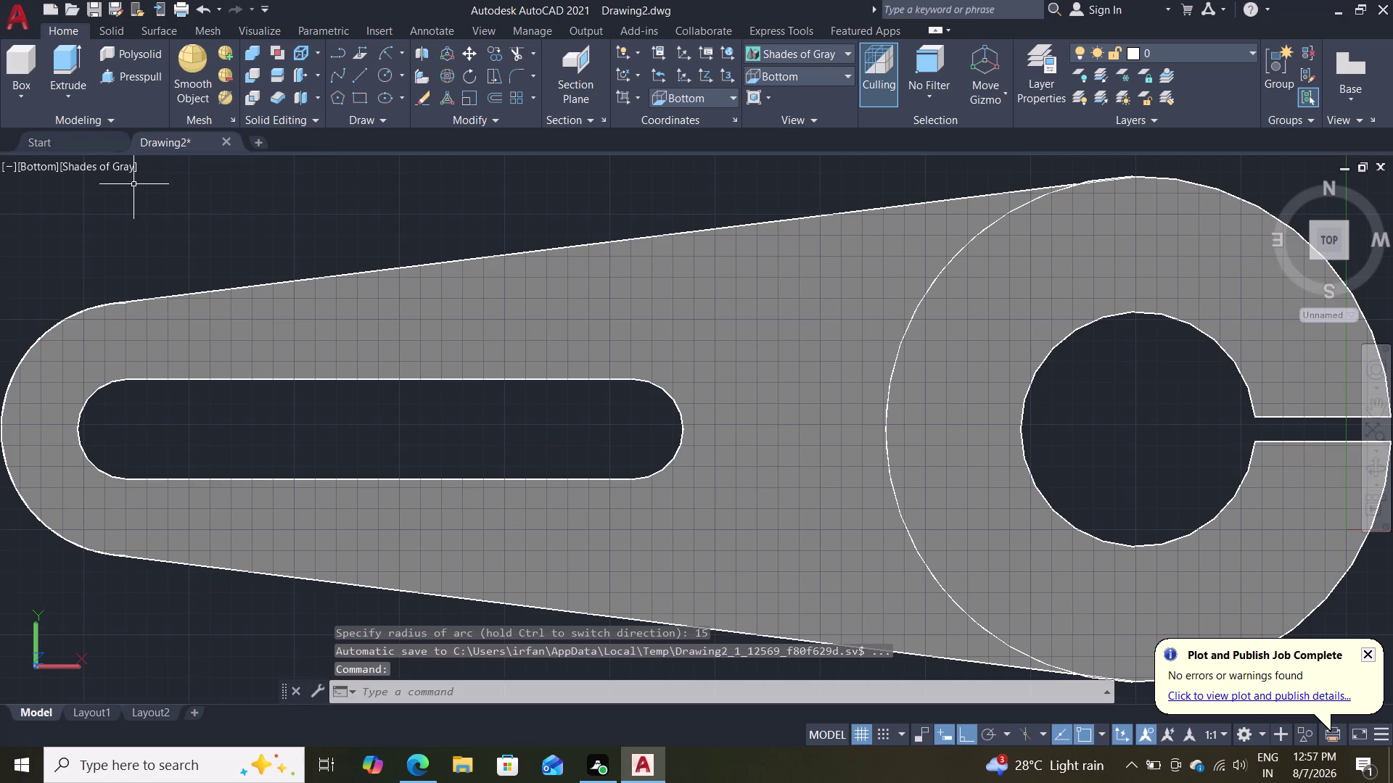
key(Escape)
Switch to 2D Wireframe and select the new arc at the arm's rounded end to check it.
click(120, 158)
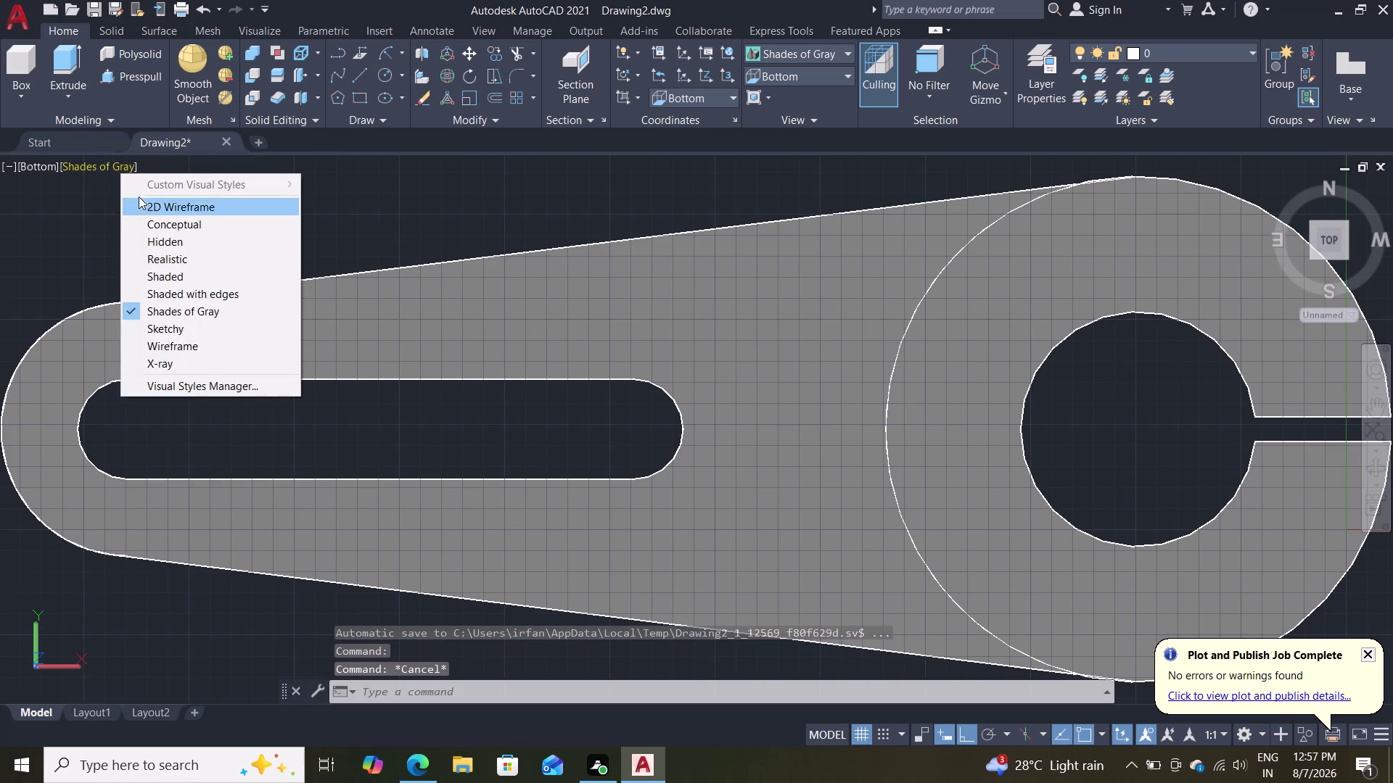
click(138, 197)
click(147, 207)
scroll(down, 3)
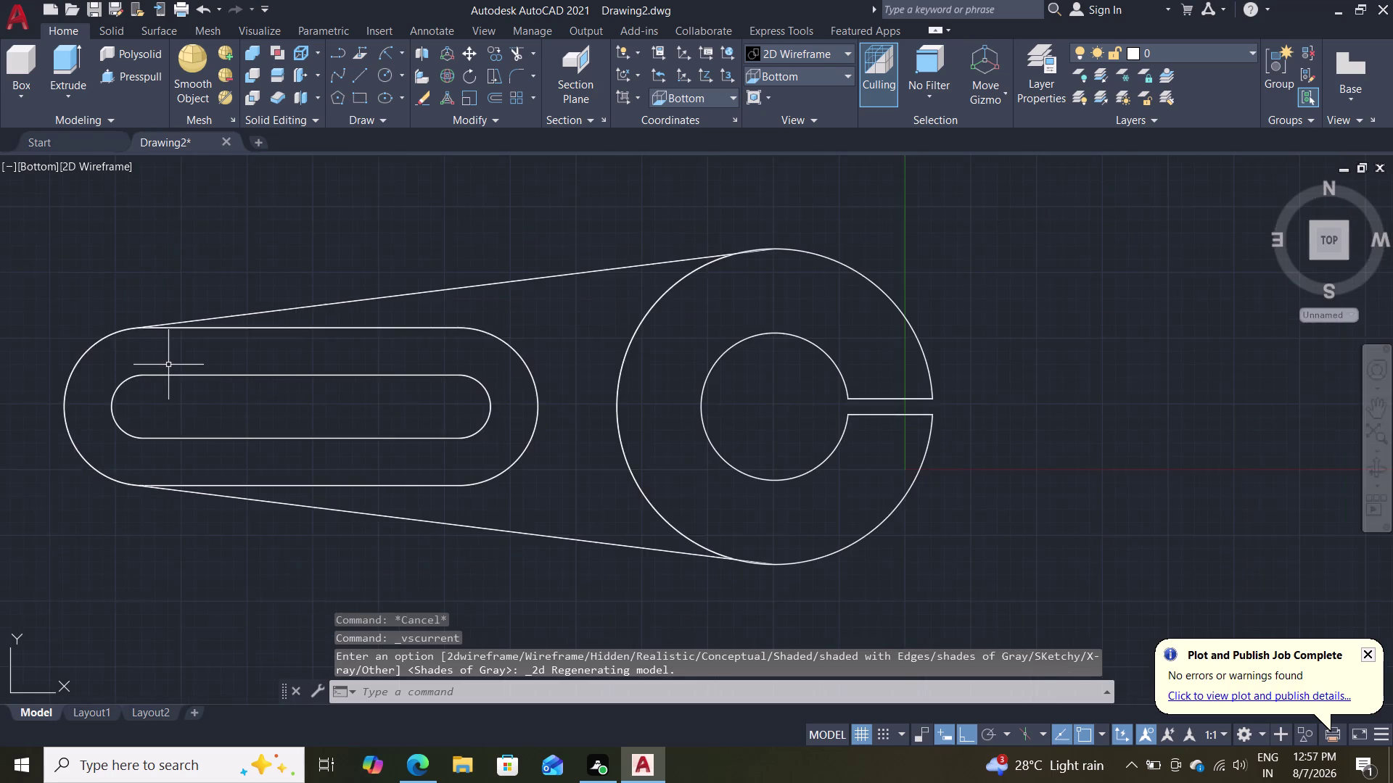
scroll(up, 3)
scroll(down, 3)
click(77, 453)
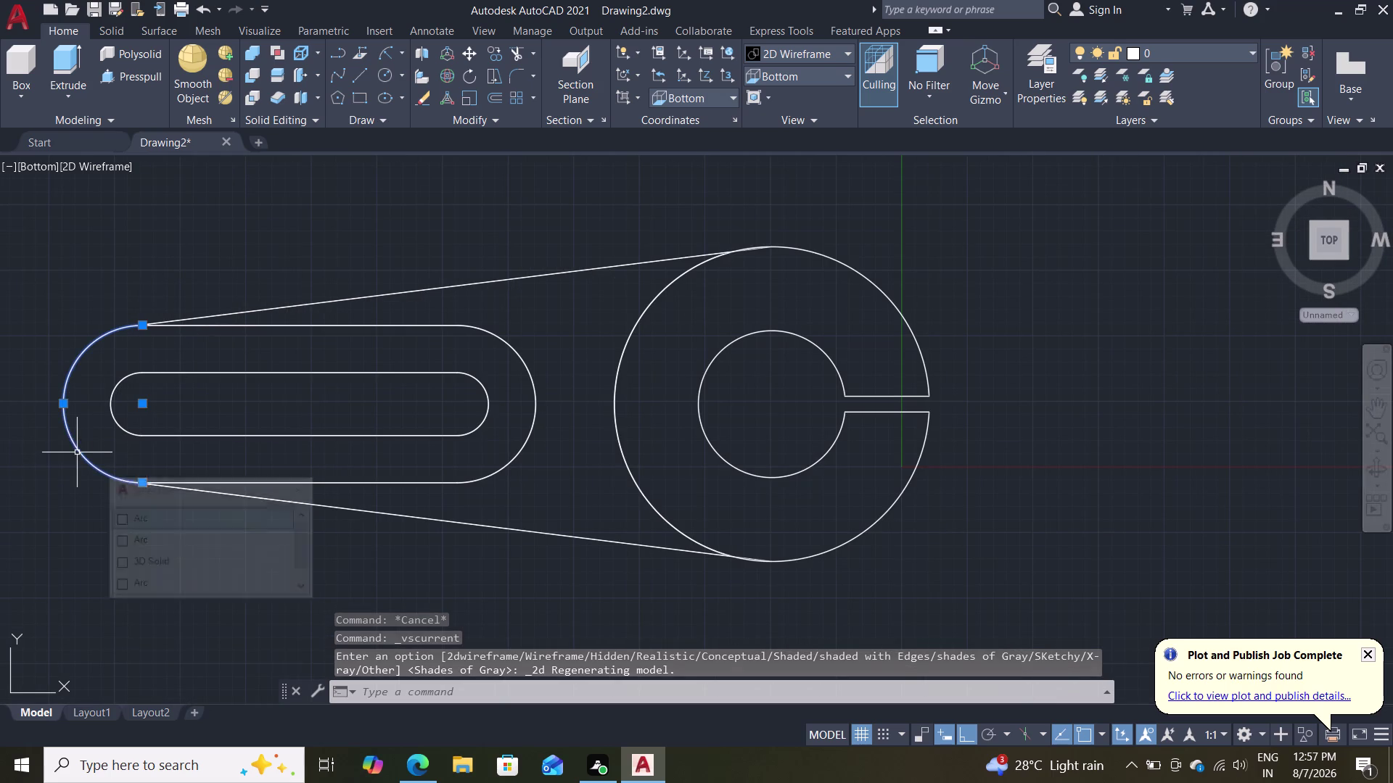
key(Escape)
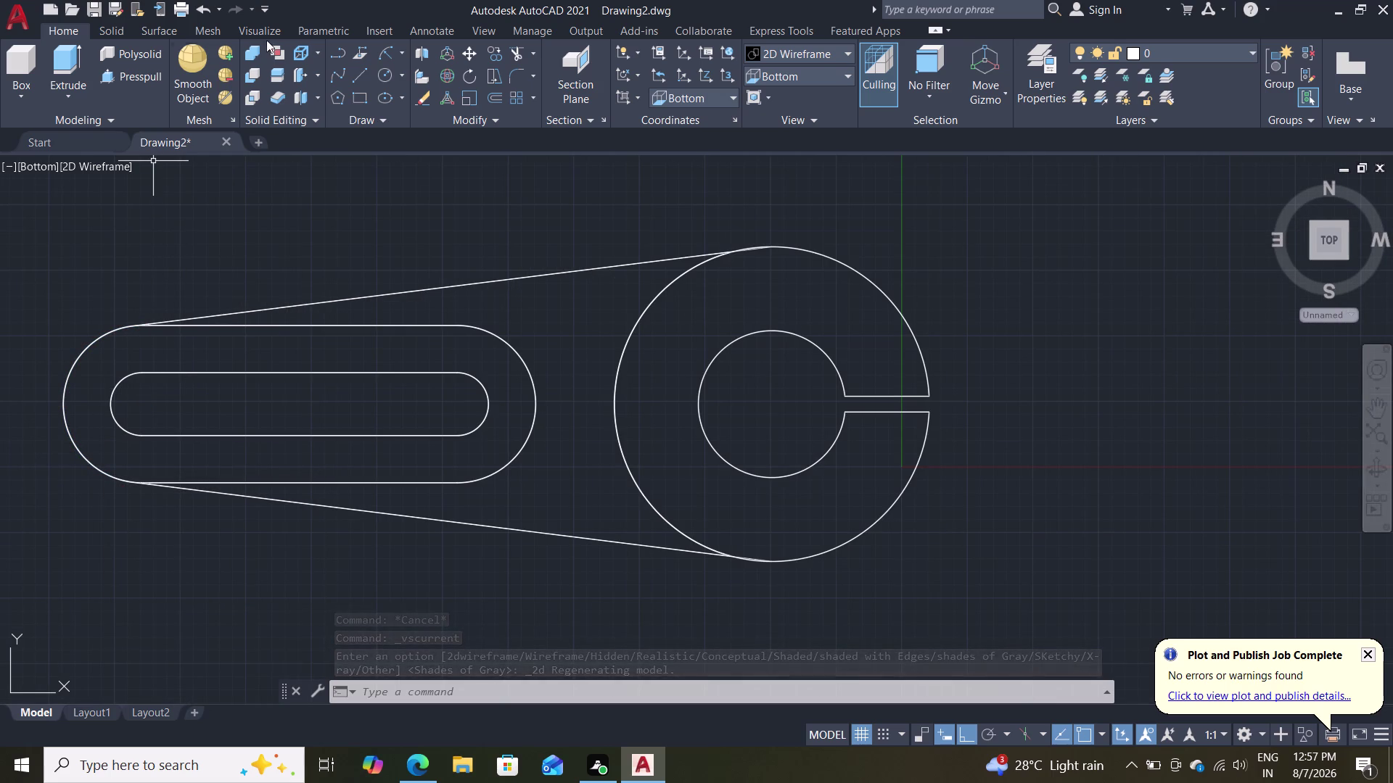
click(365, 74)
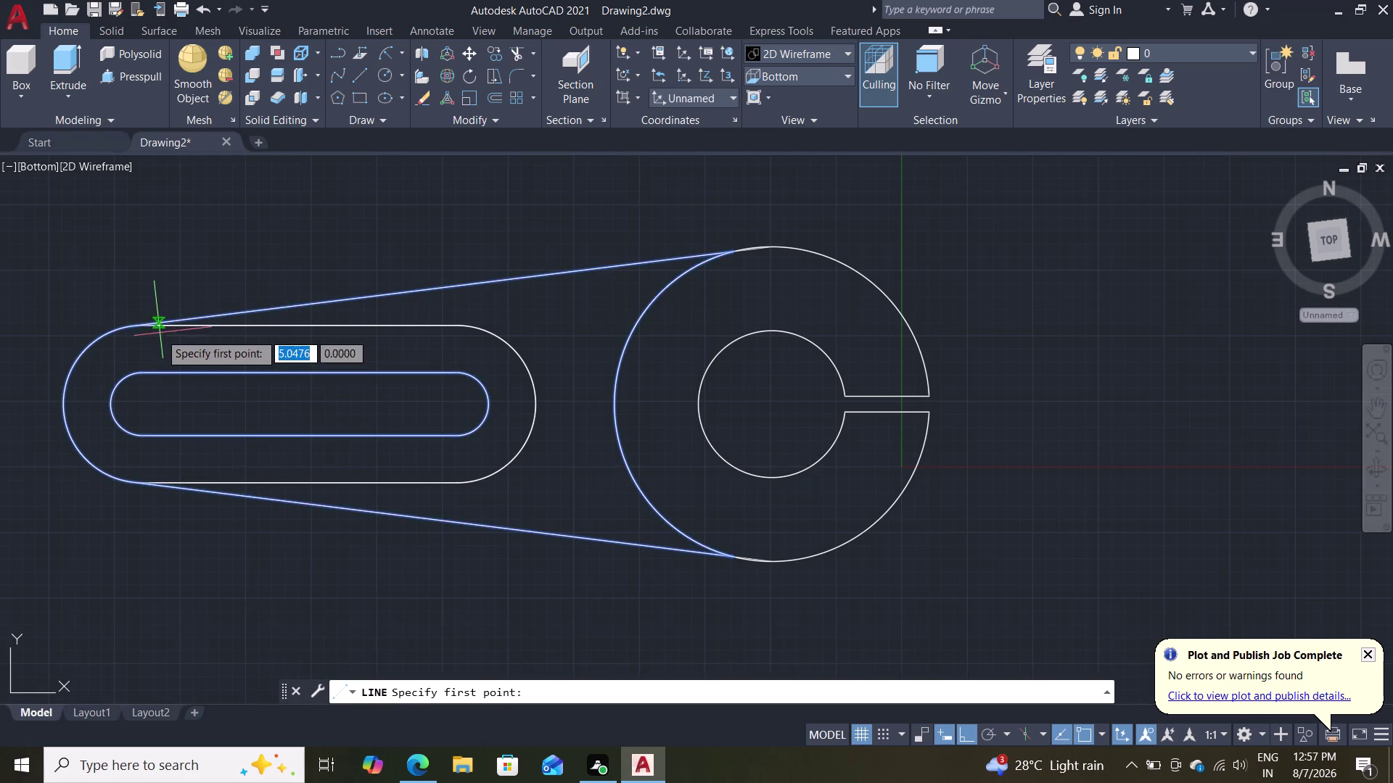
Start a line at the arm's upper tangent point with ortho turned off.
click(141, 329)
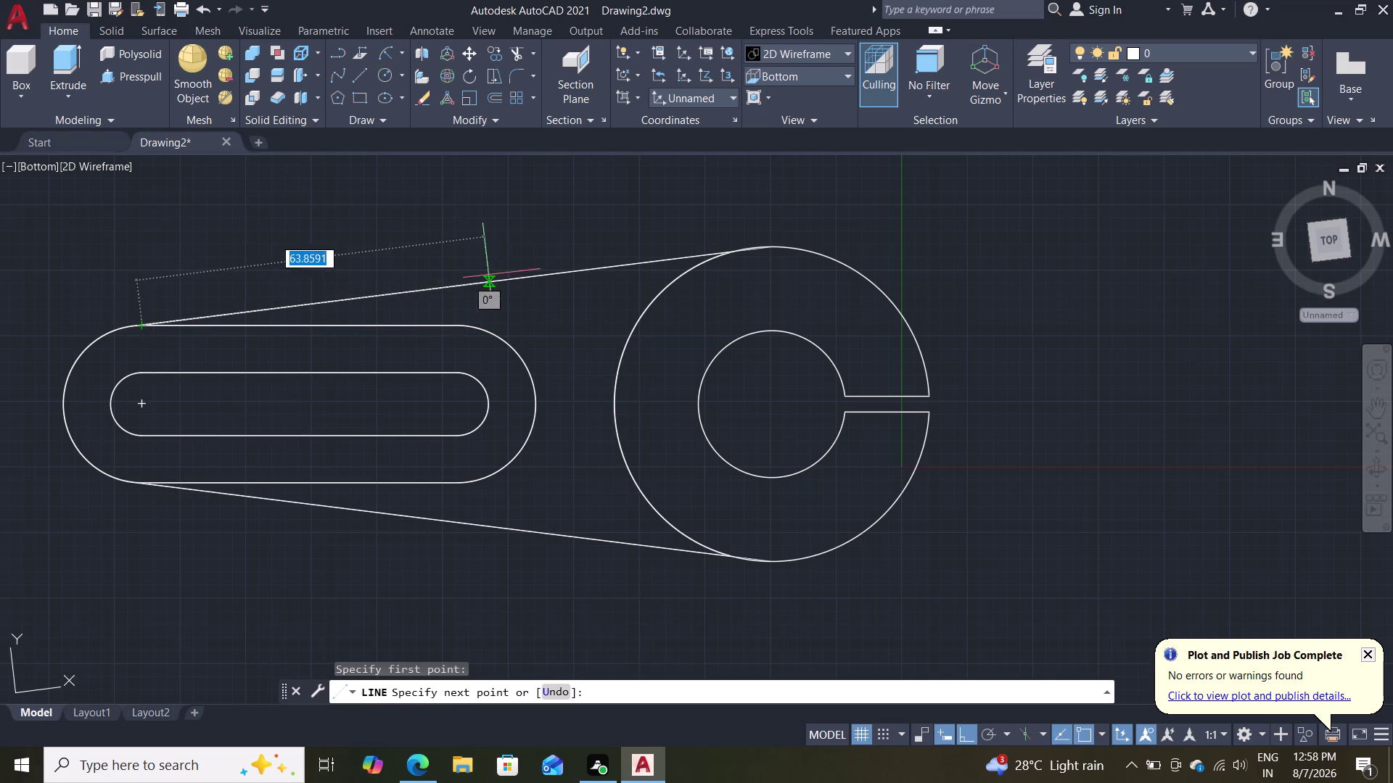
key(F8)
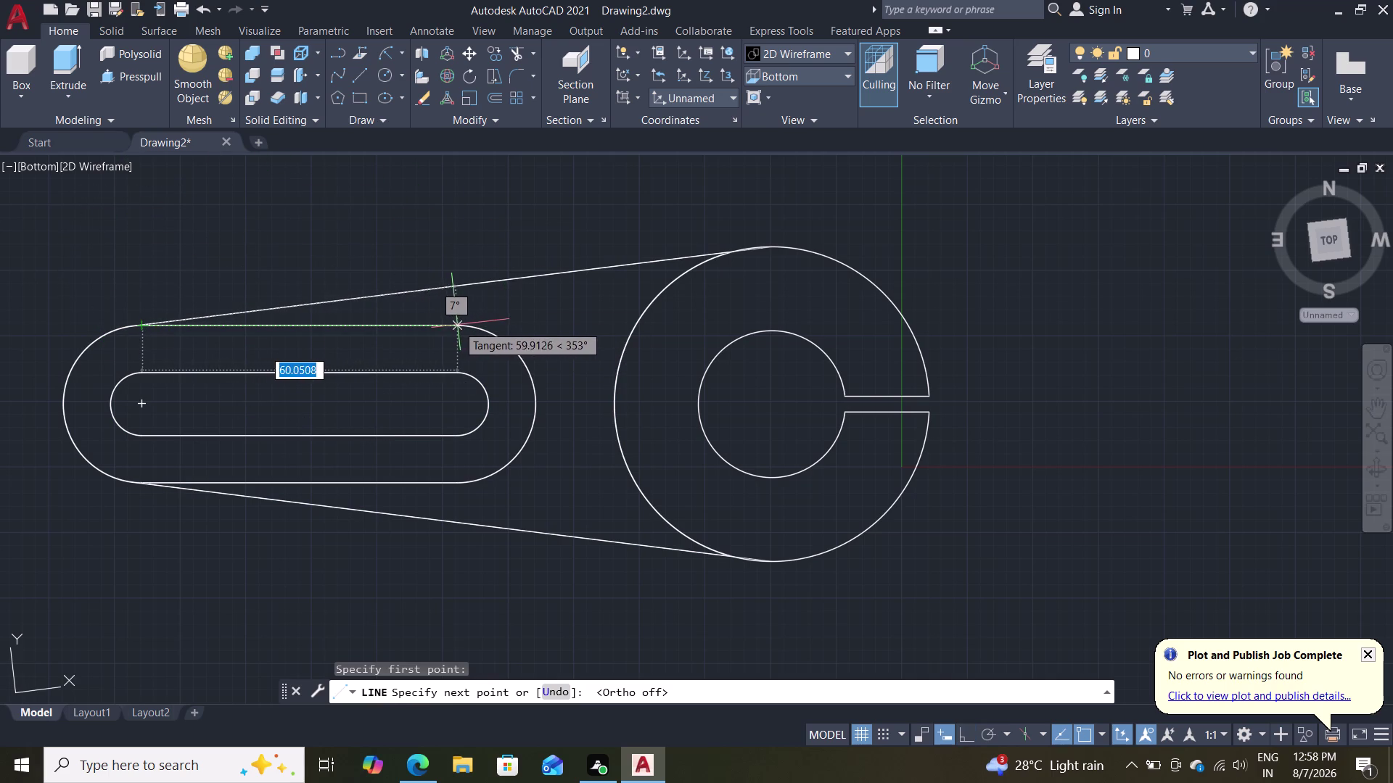
scroll(down, 3)
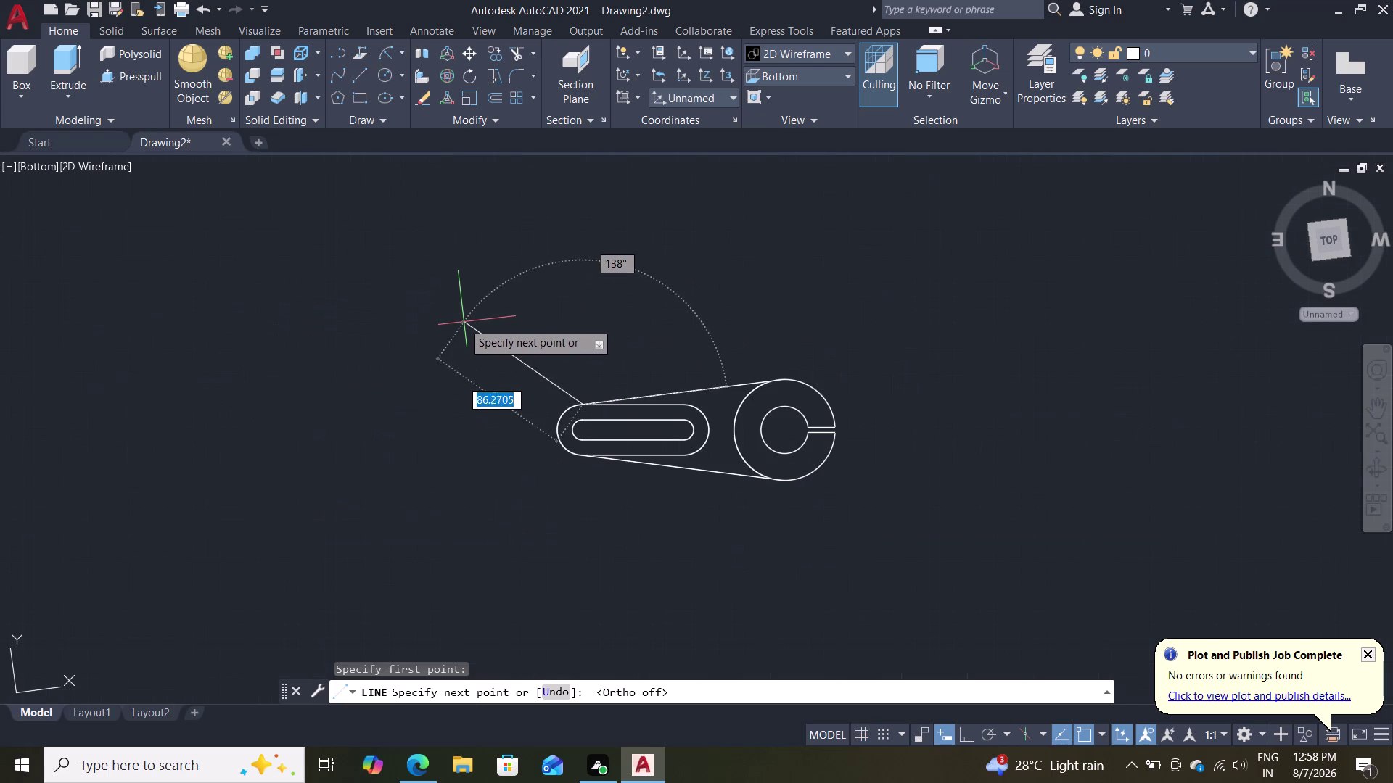
scroll(up, 3)
scroll(up, 3)
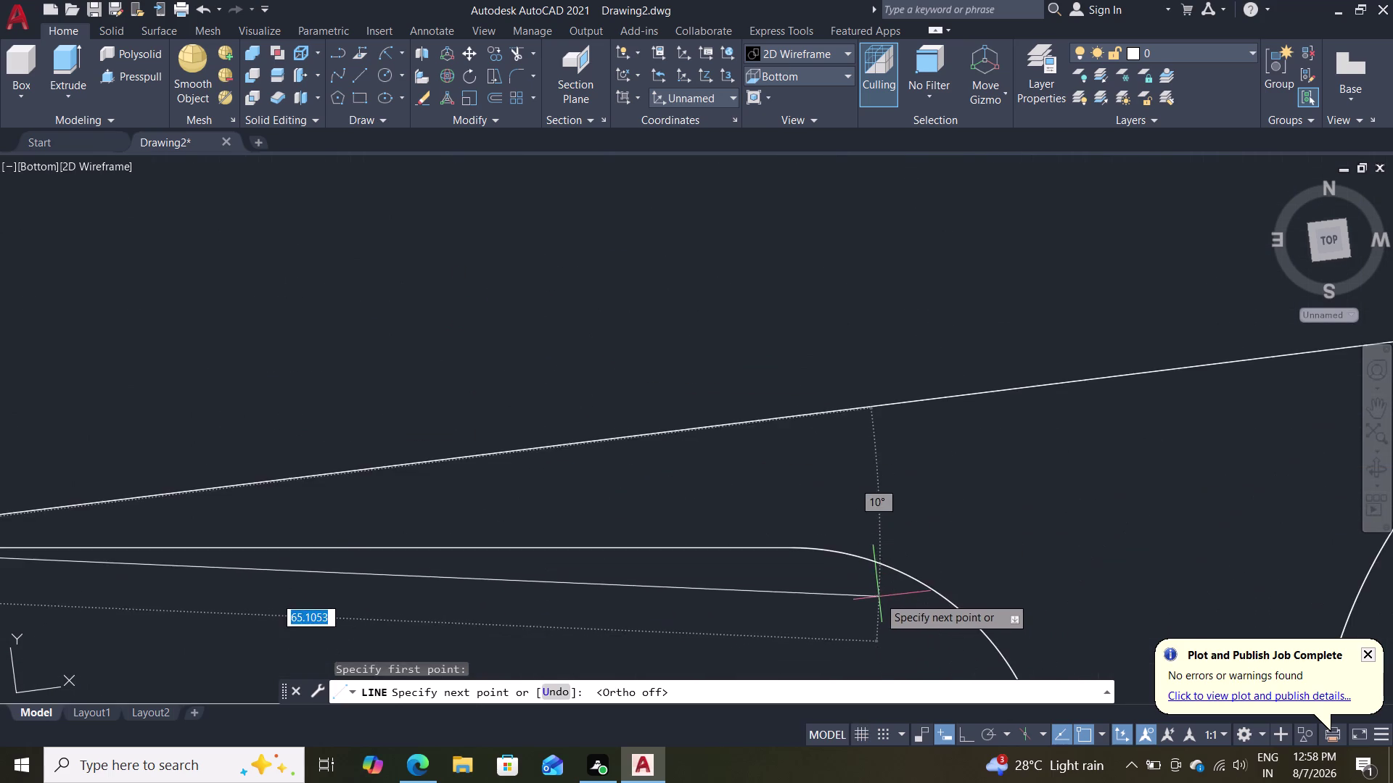
scroll(down, 3)
scroll(down, 3)
scroll(up, 3)
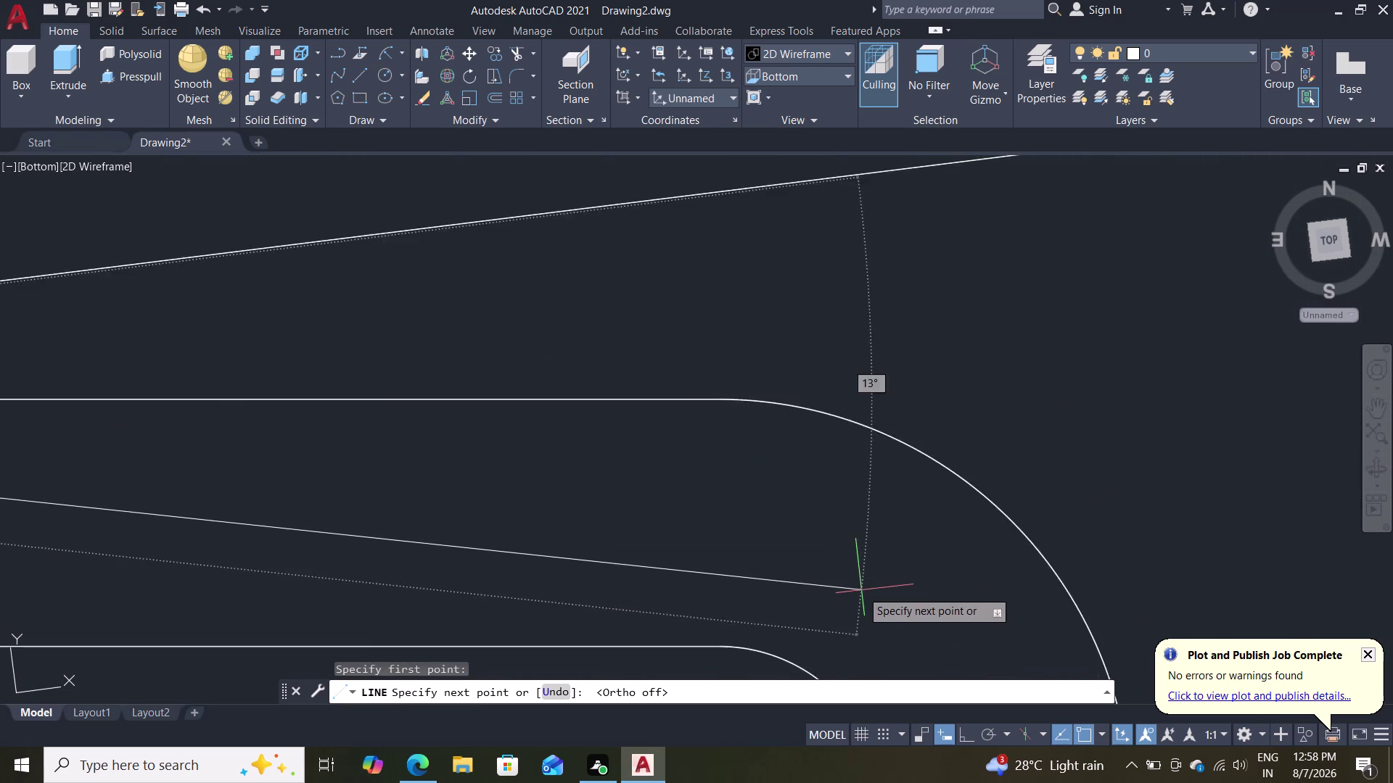
scroll(down, 3)
scroll(up, 3)
scroll(up, 3)
scroll(down, 3)
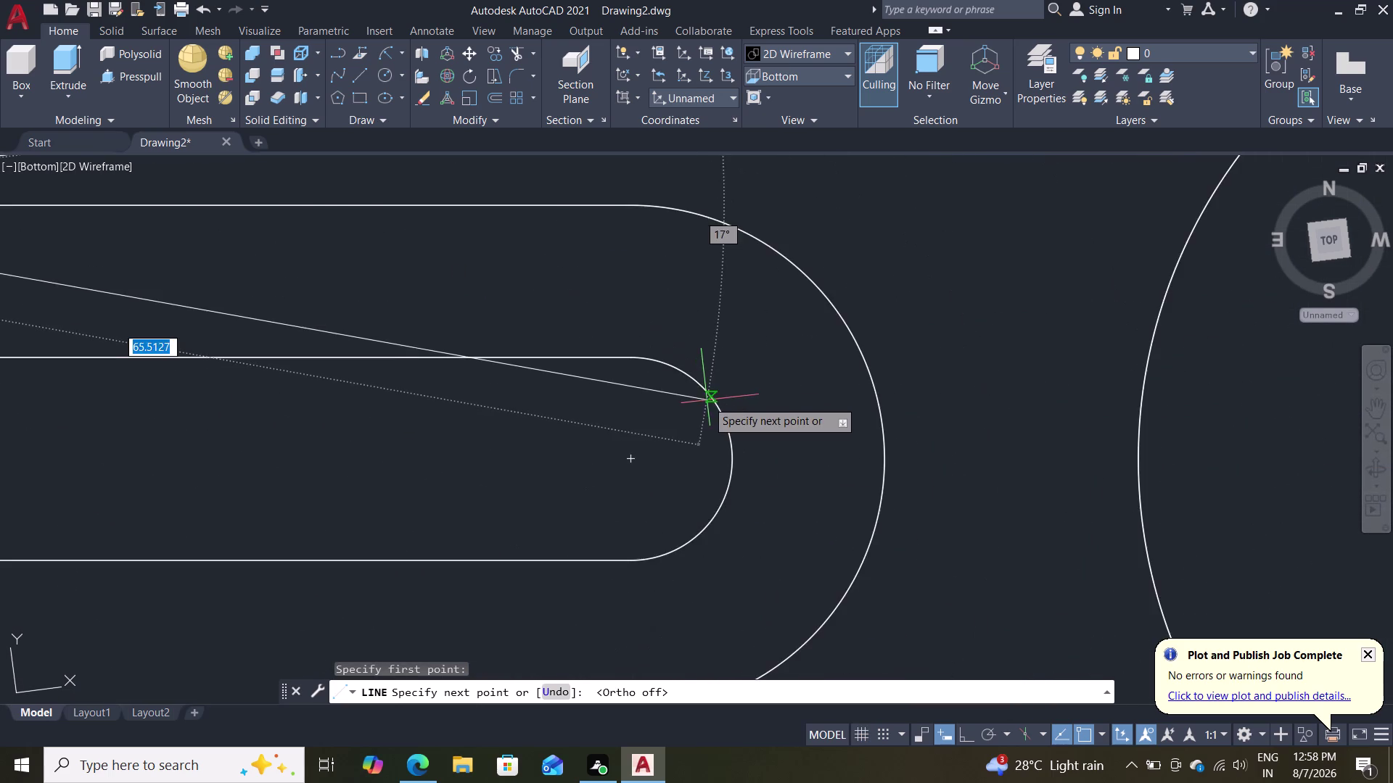
scroll(down, 3)
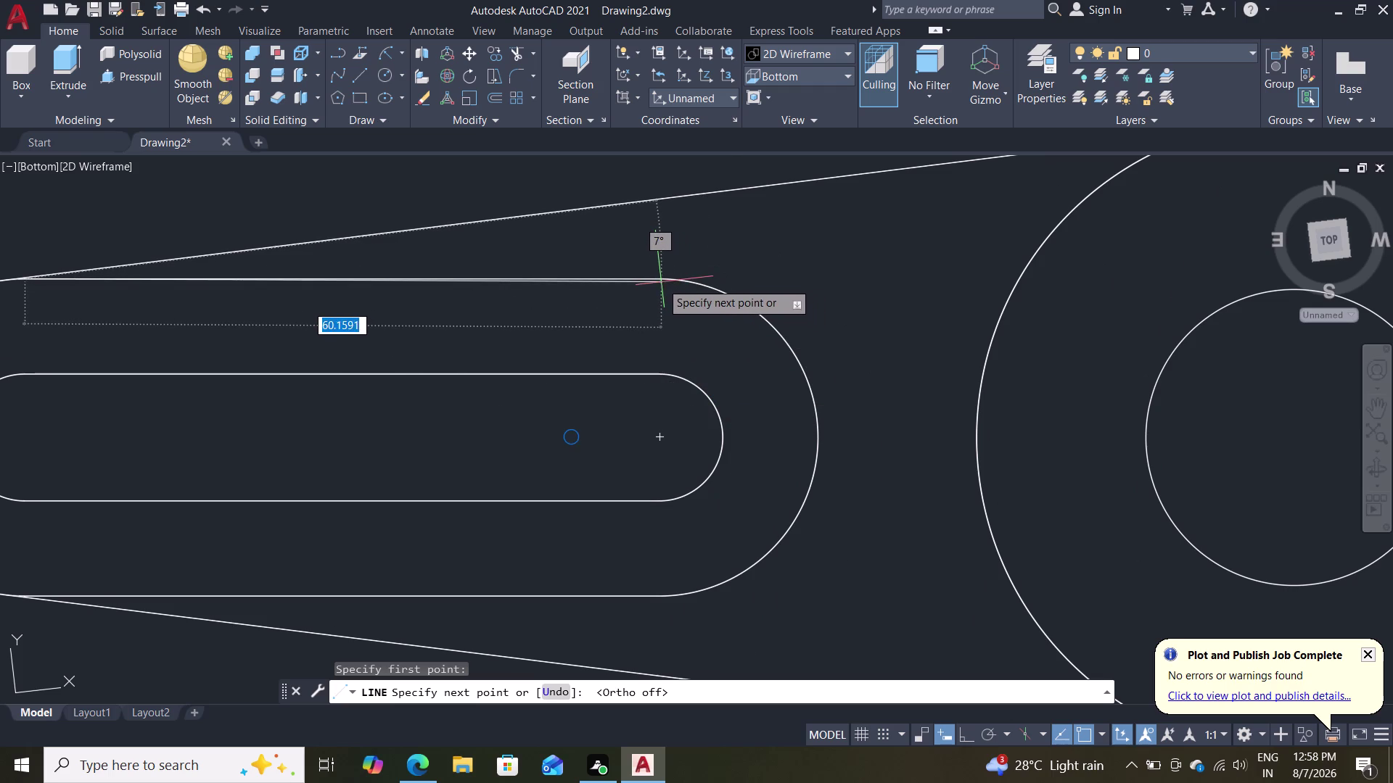
With ortho back on, draw the line 60 units long, then undo both segments.
key(6)
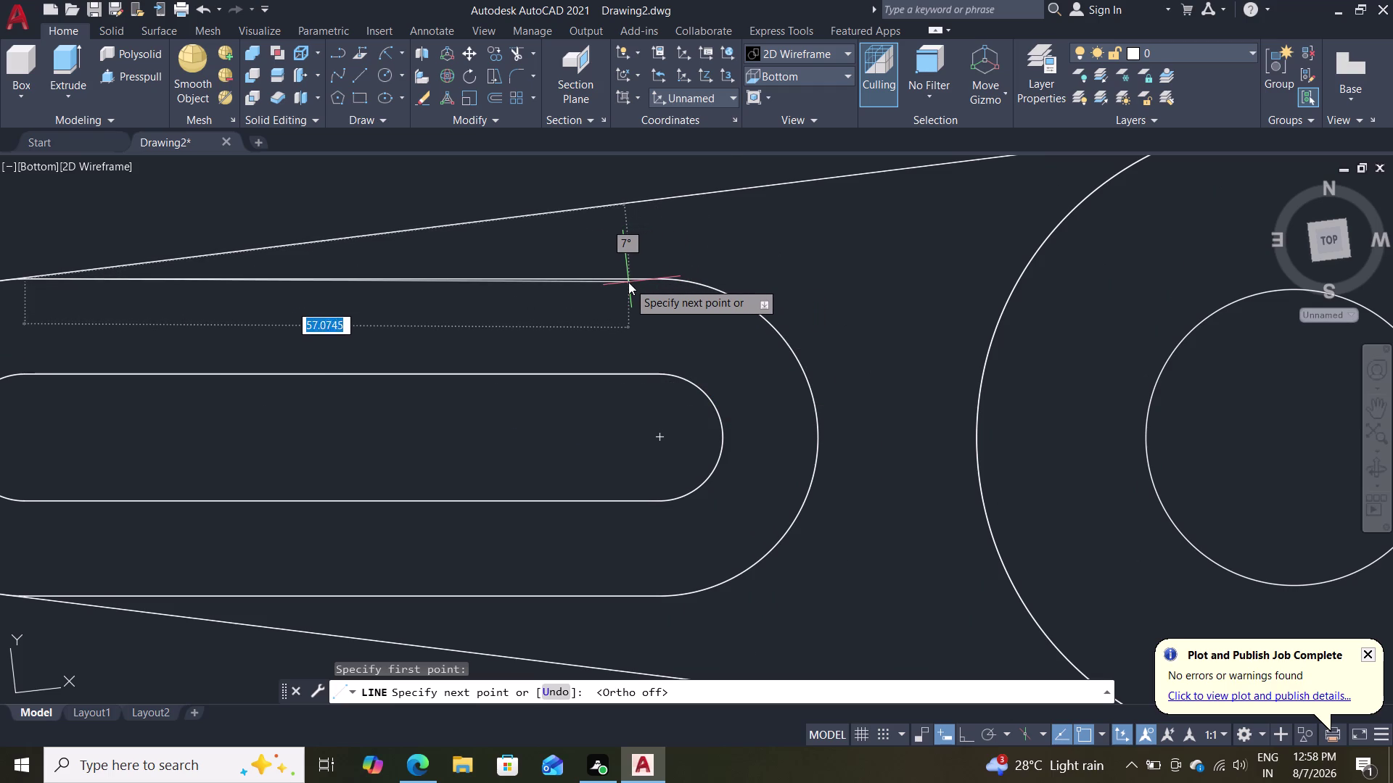
key(0)
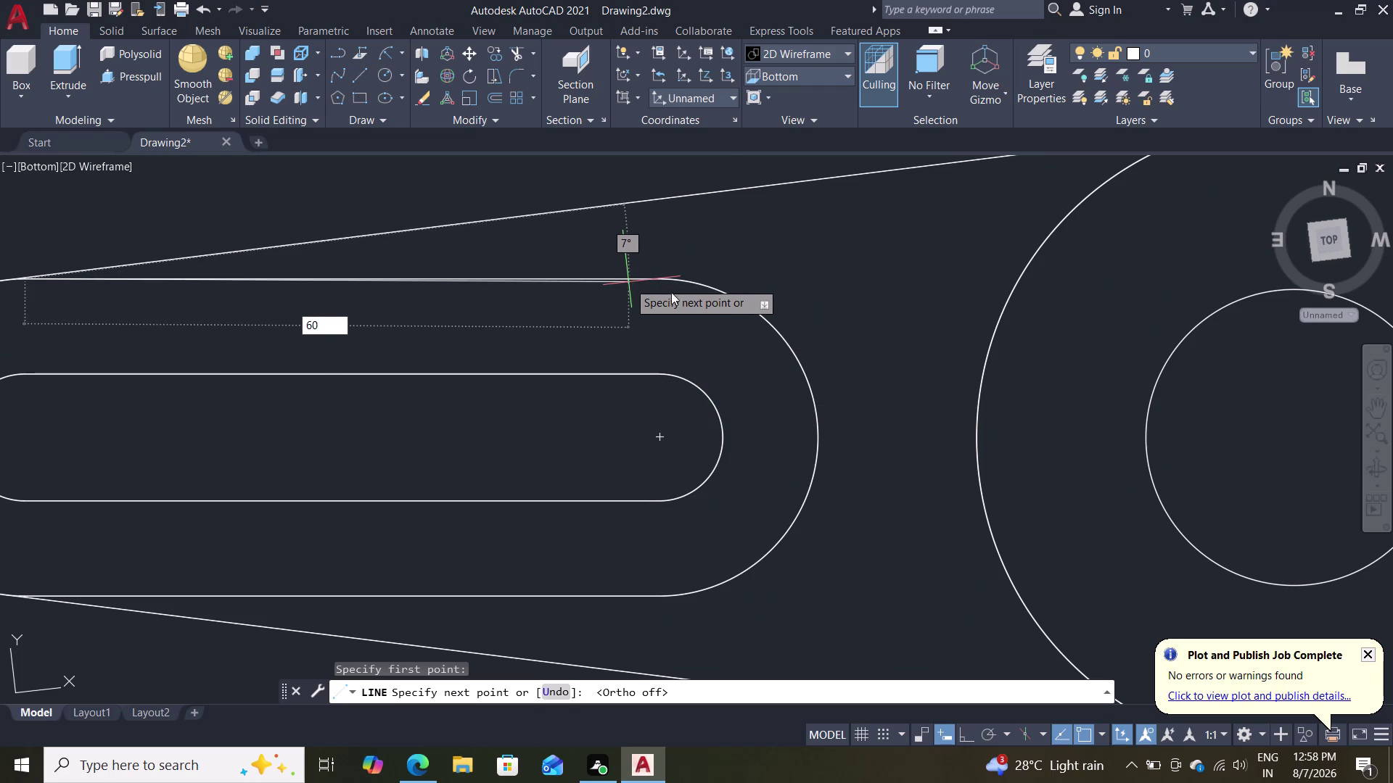
key(BackSpace)
key(BackSpace)
key(BackSpace)
key(Escape)
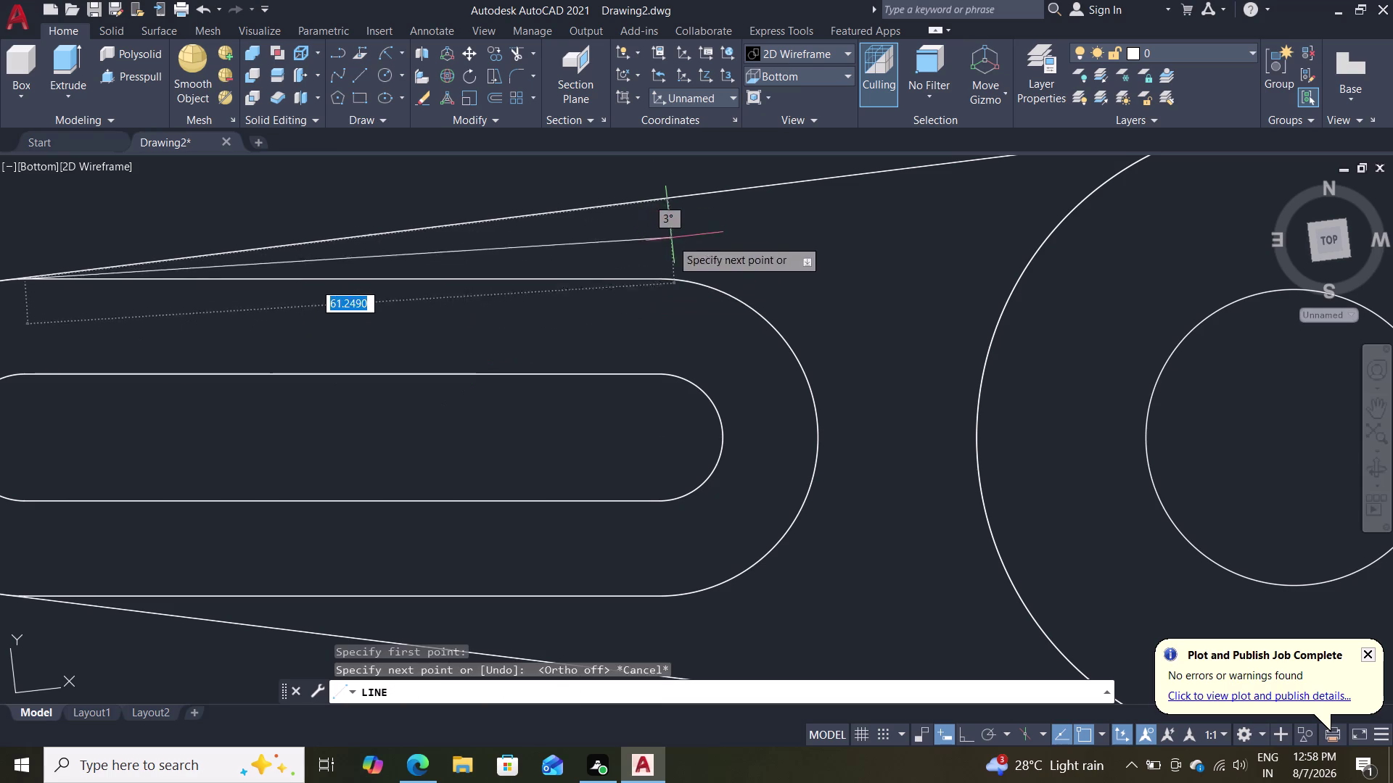
key(F8)
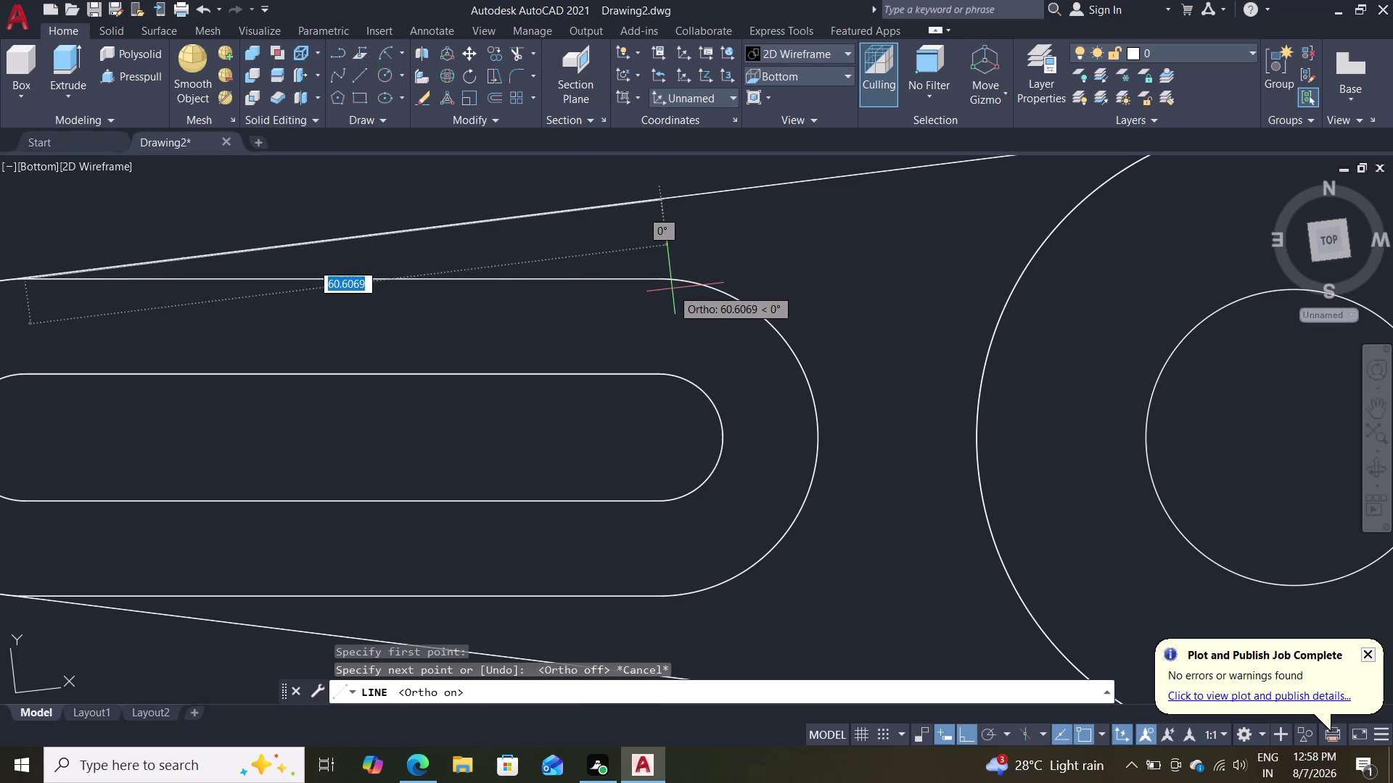
key(5)
key(BackSpace)
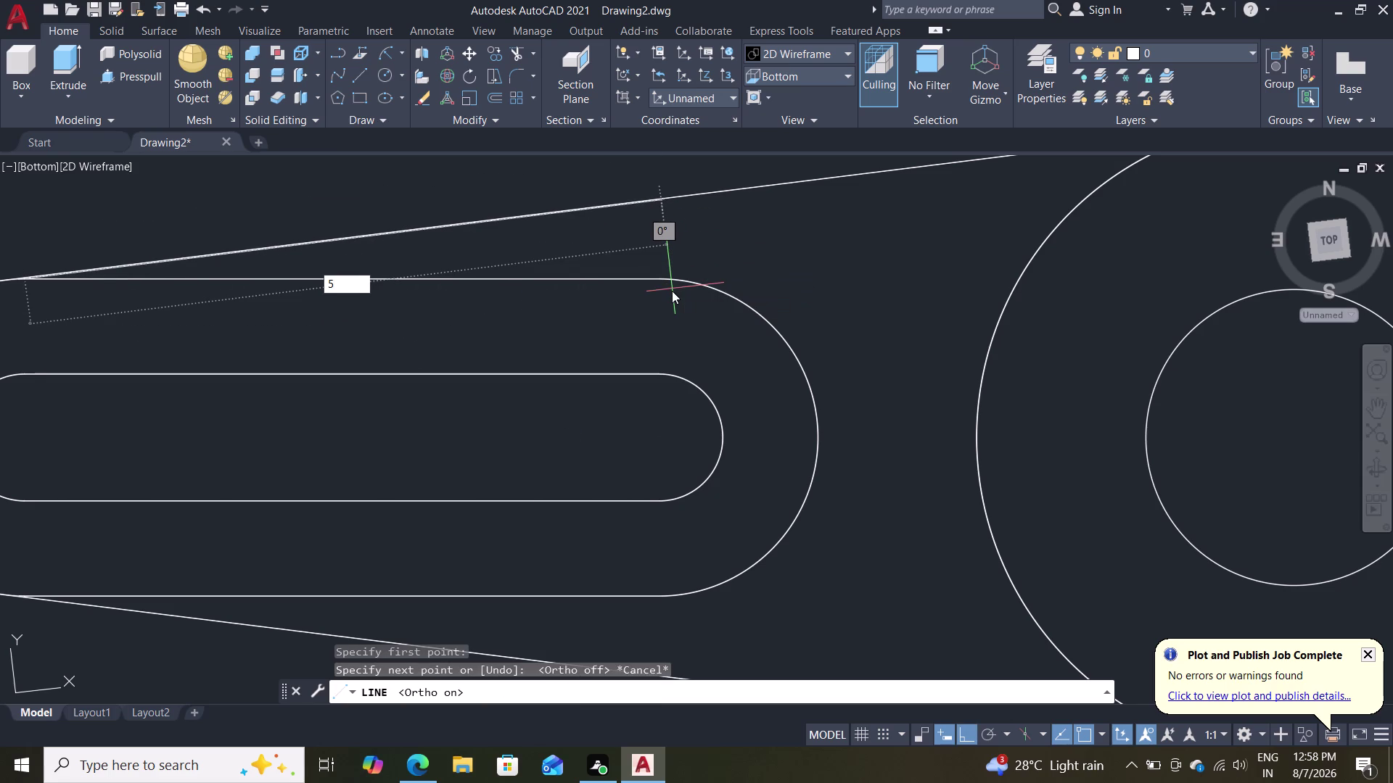
text(60)
key(Return)
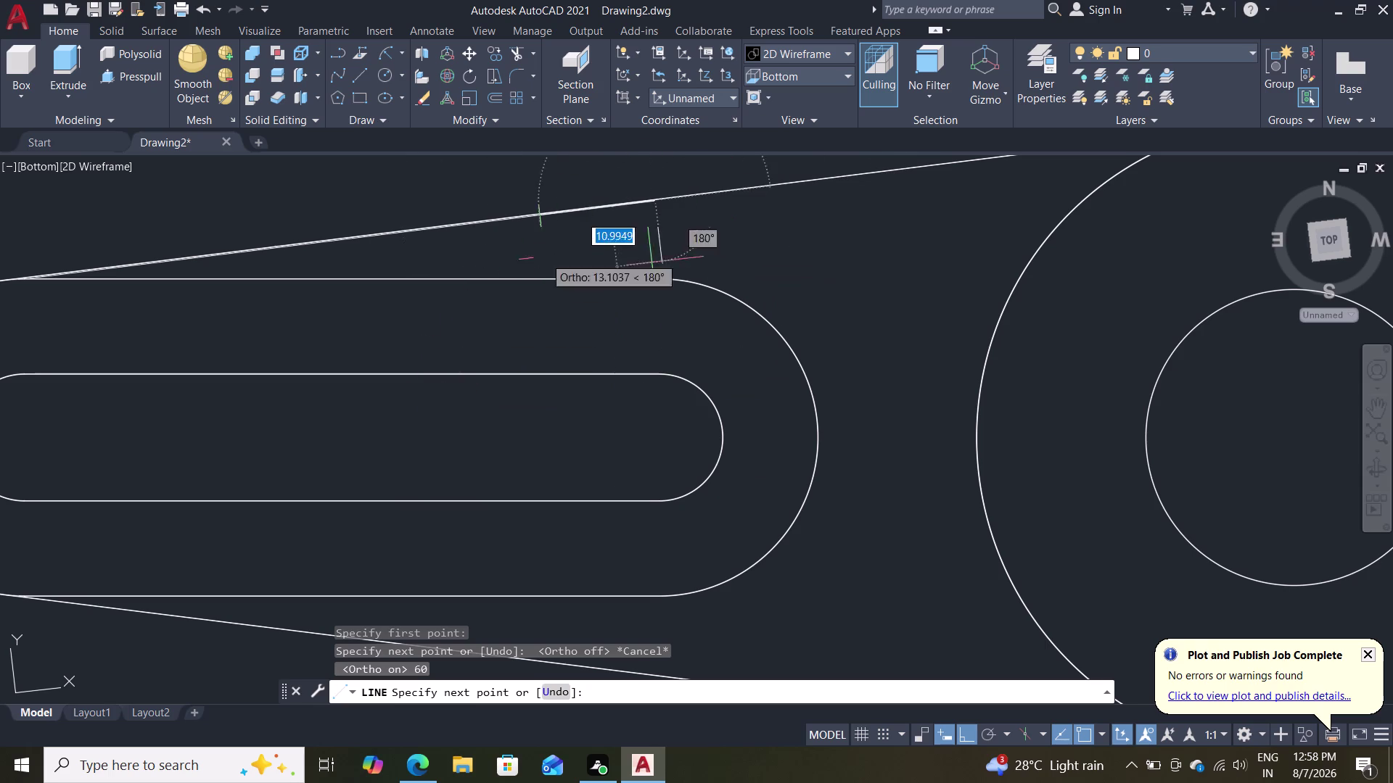
key(ctrl+z)
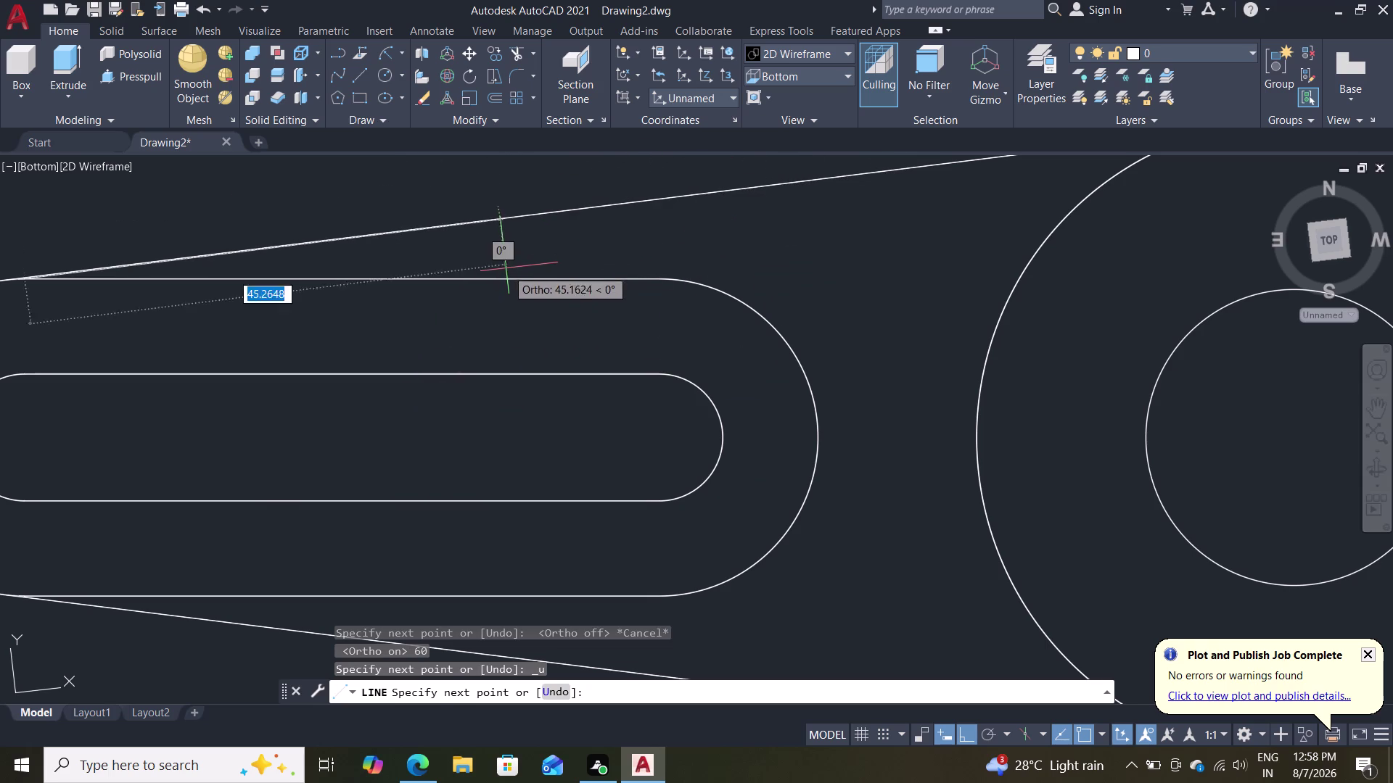
key(ctrl+z)
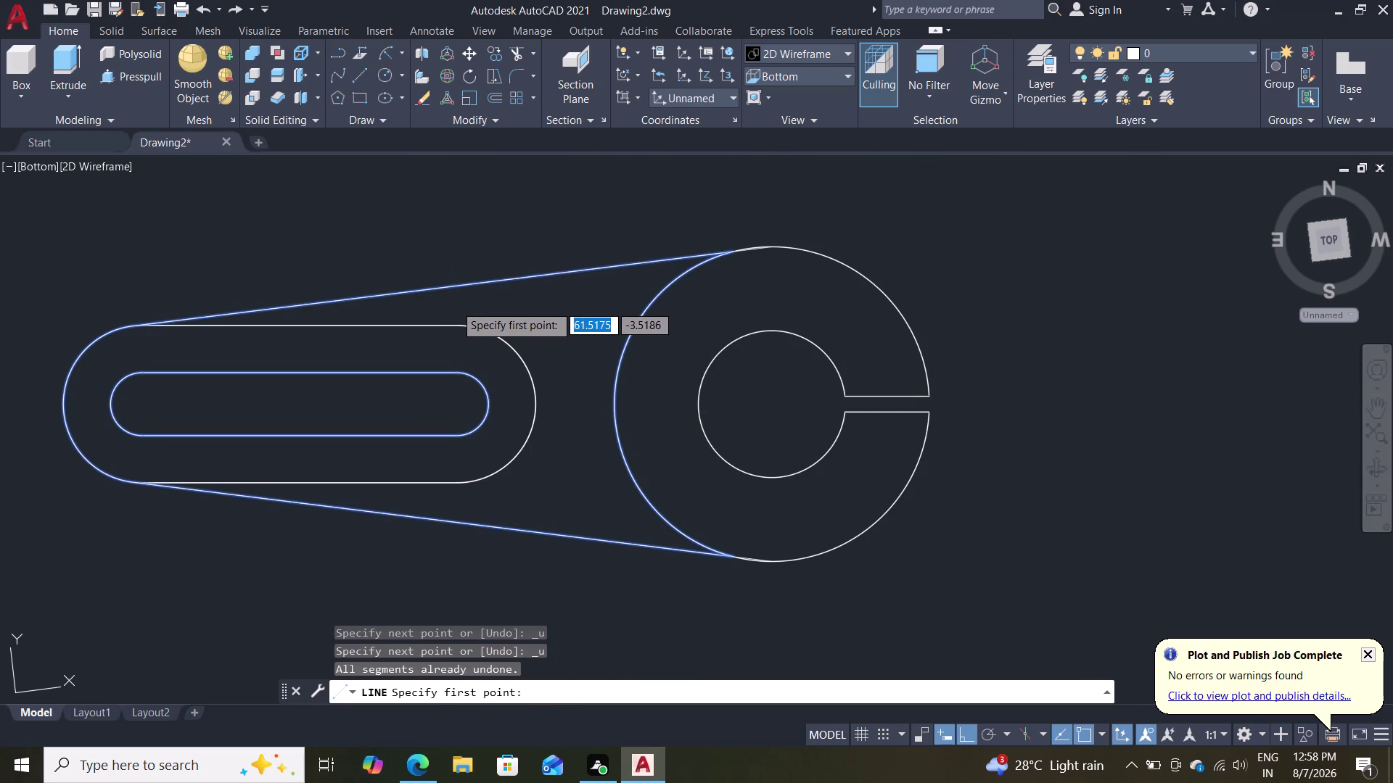
Orbit to a 3D view and select the slot's outer outline arcs via selection cycling.
middle_drag(540, 214, 561, 409)
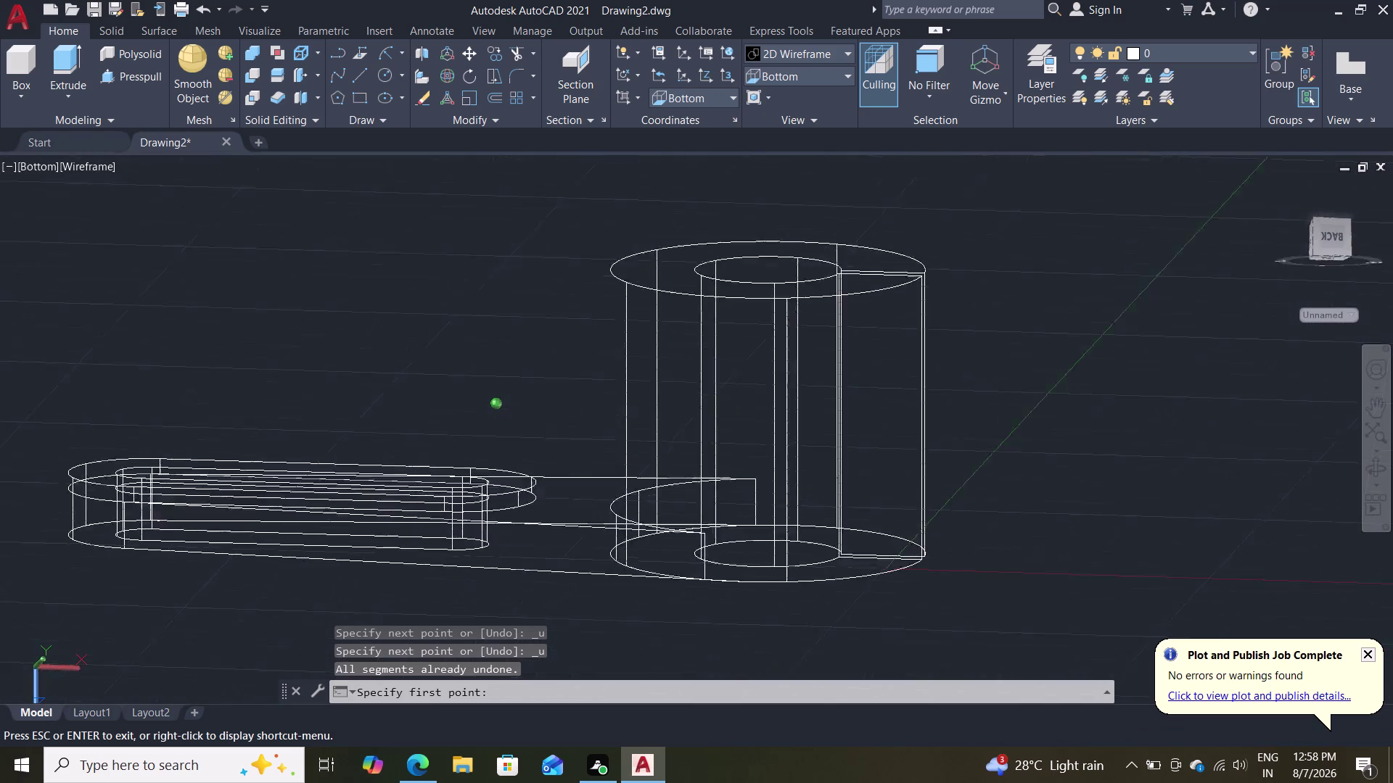
middle_drag(561, 409, 557, 531)
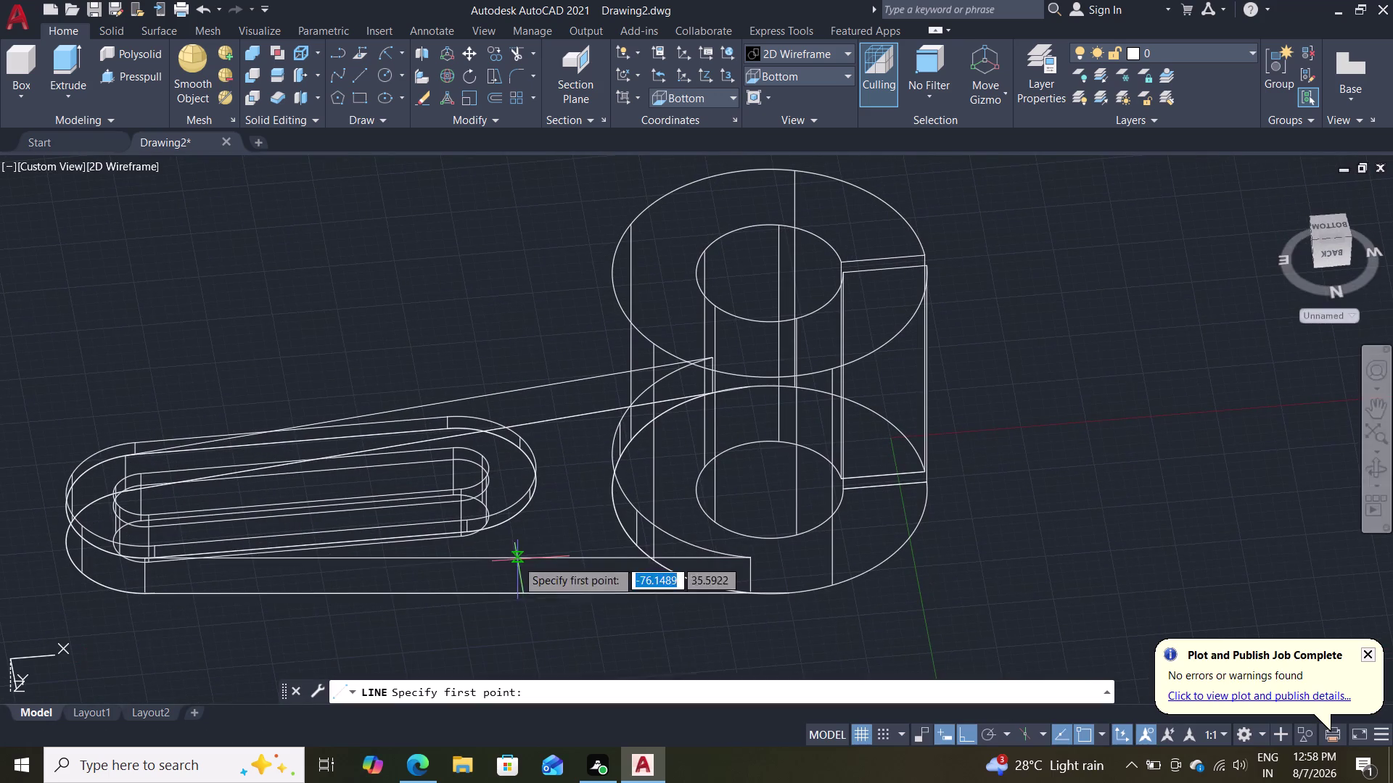
key(Escape)
click(493, 525)
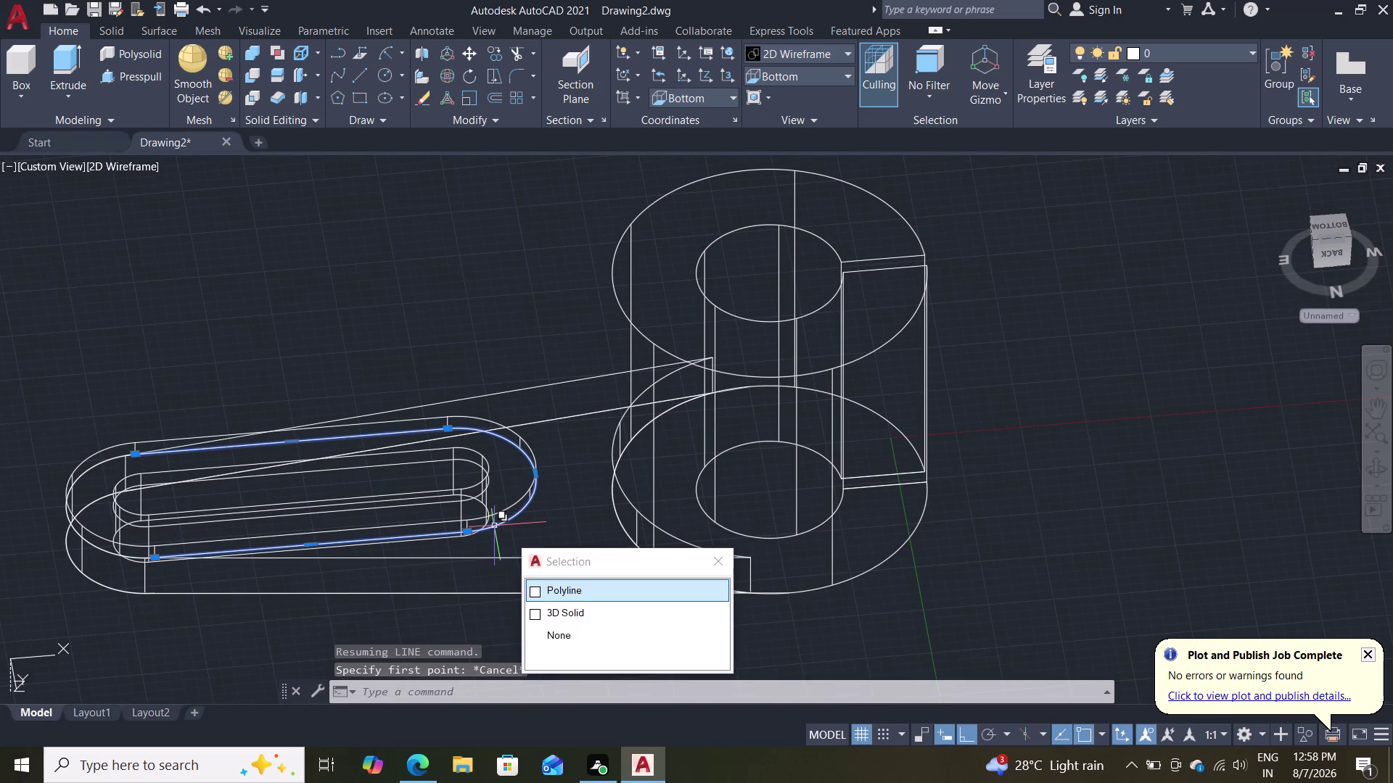
click(130, 555)
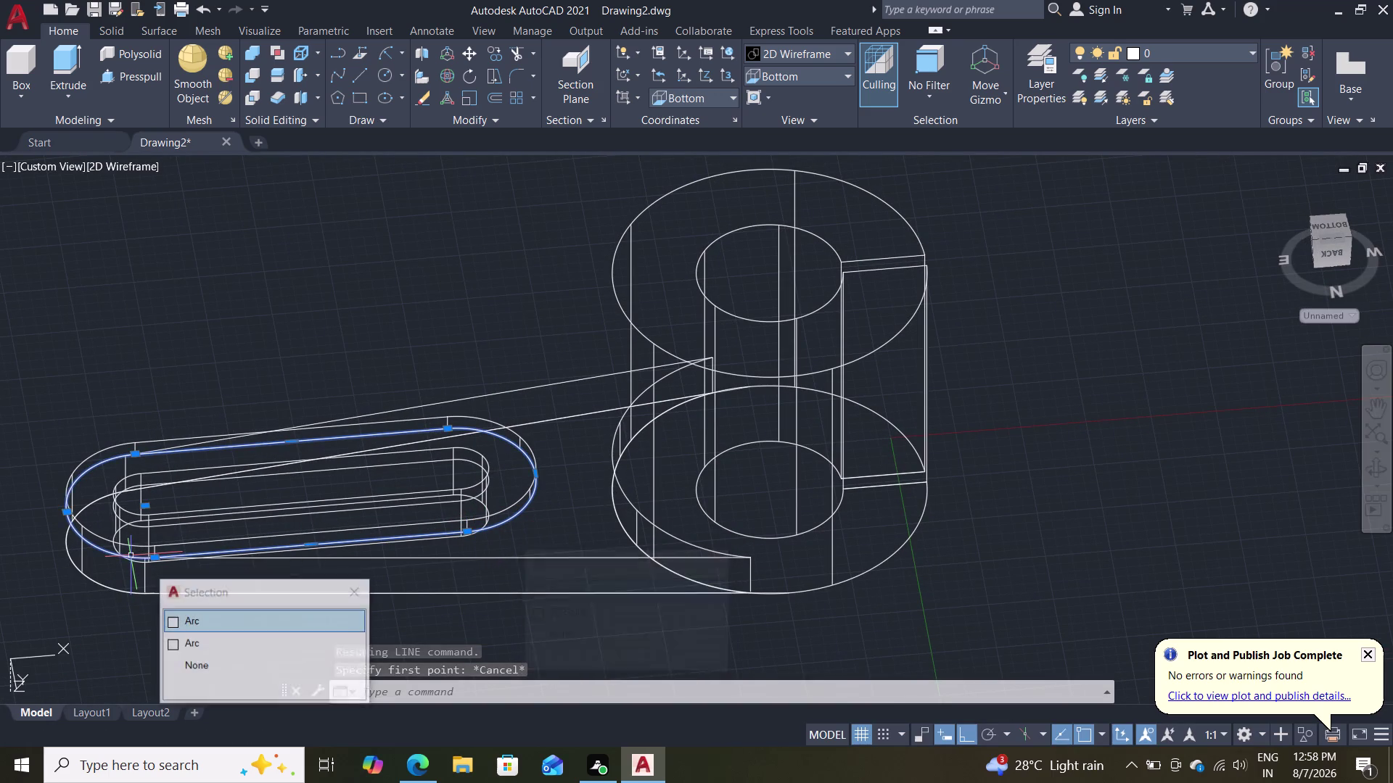
click(233, 625)
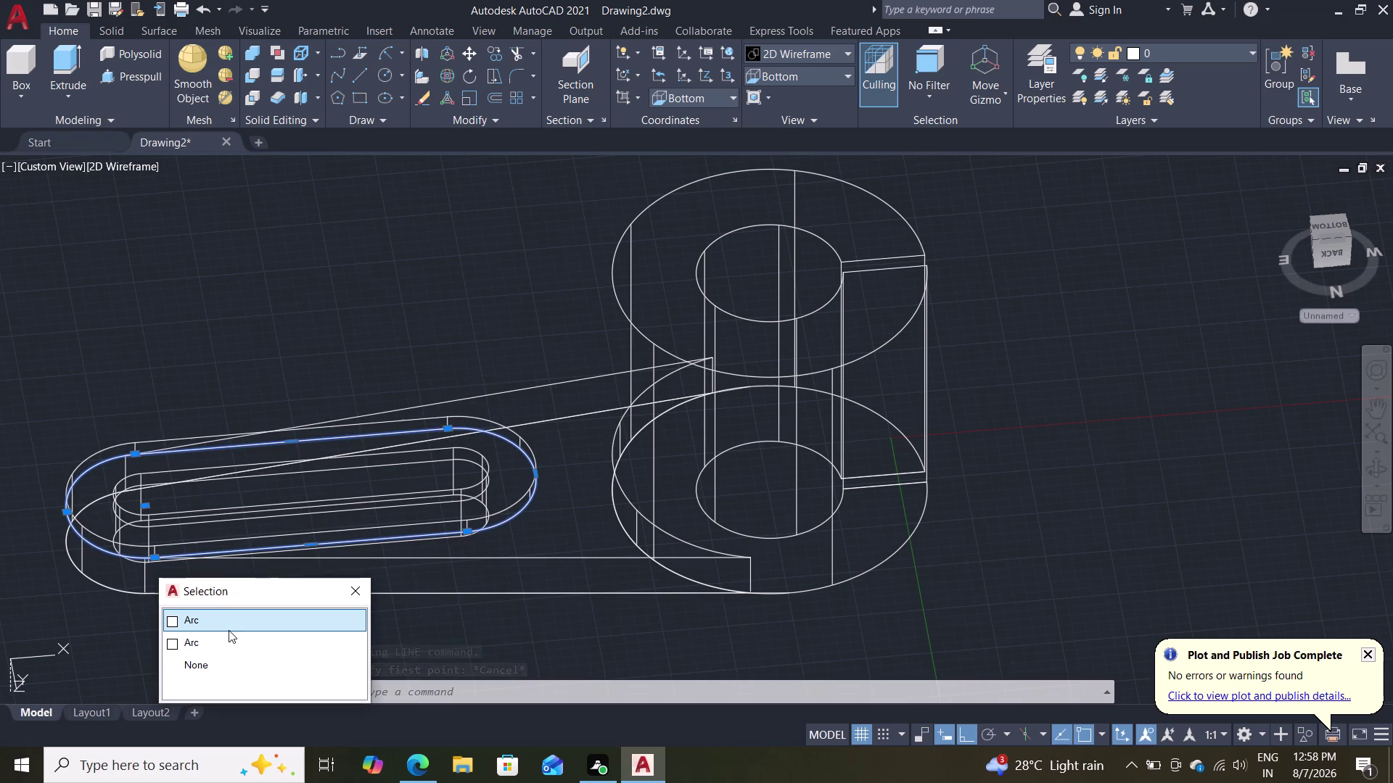
click(226, 630)
click(190, 621)
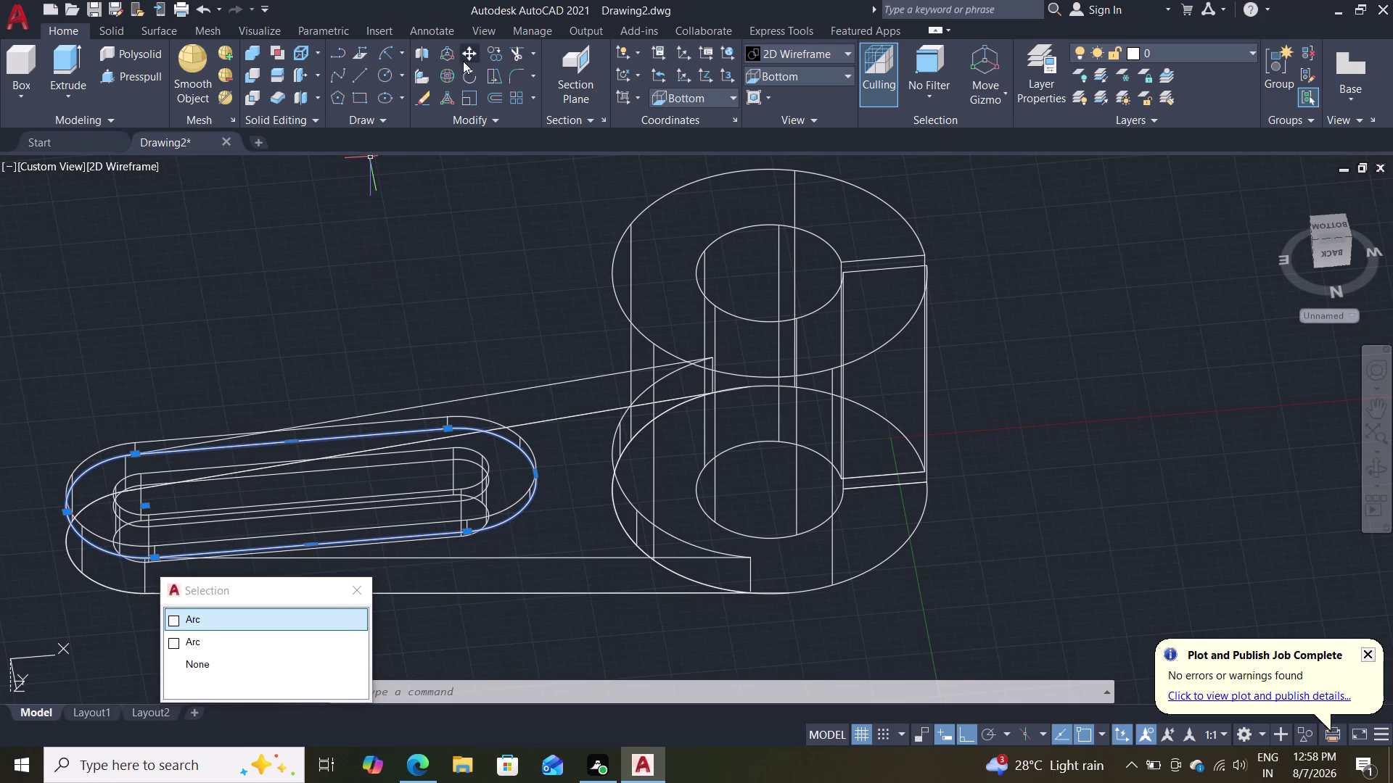
click(468, 59)
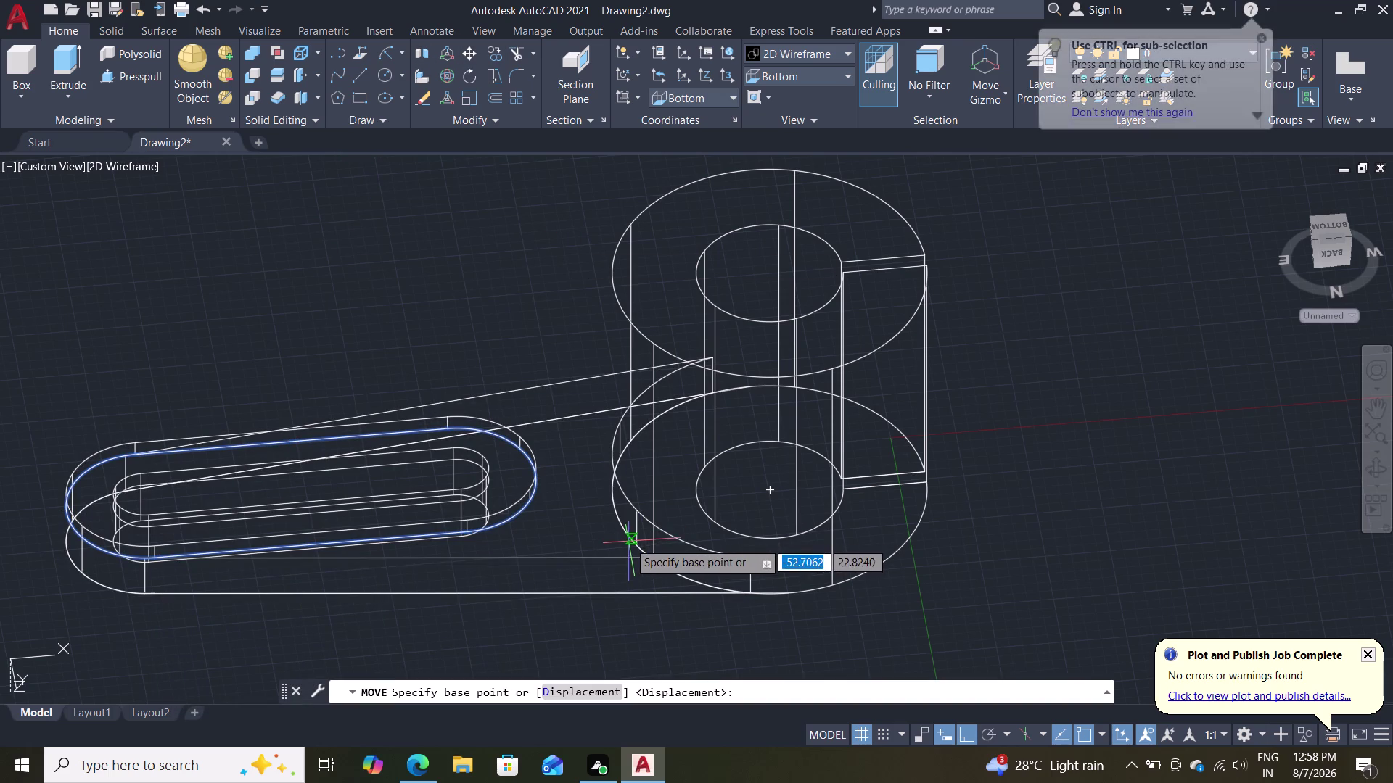
Choose the slot's outer outline curve and second arc as the objects to copy.
click(488, 53)
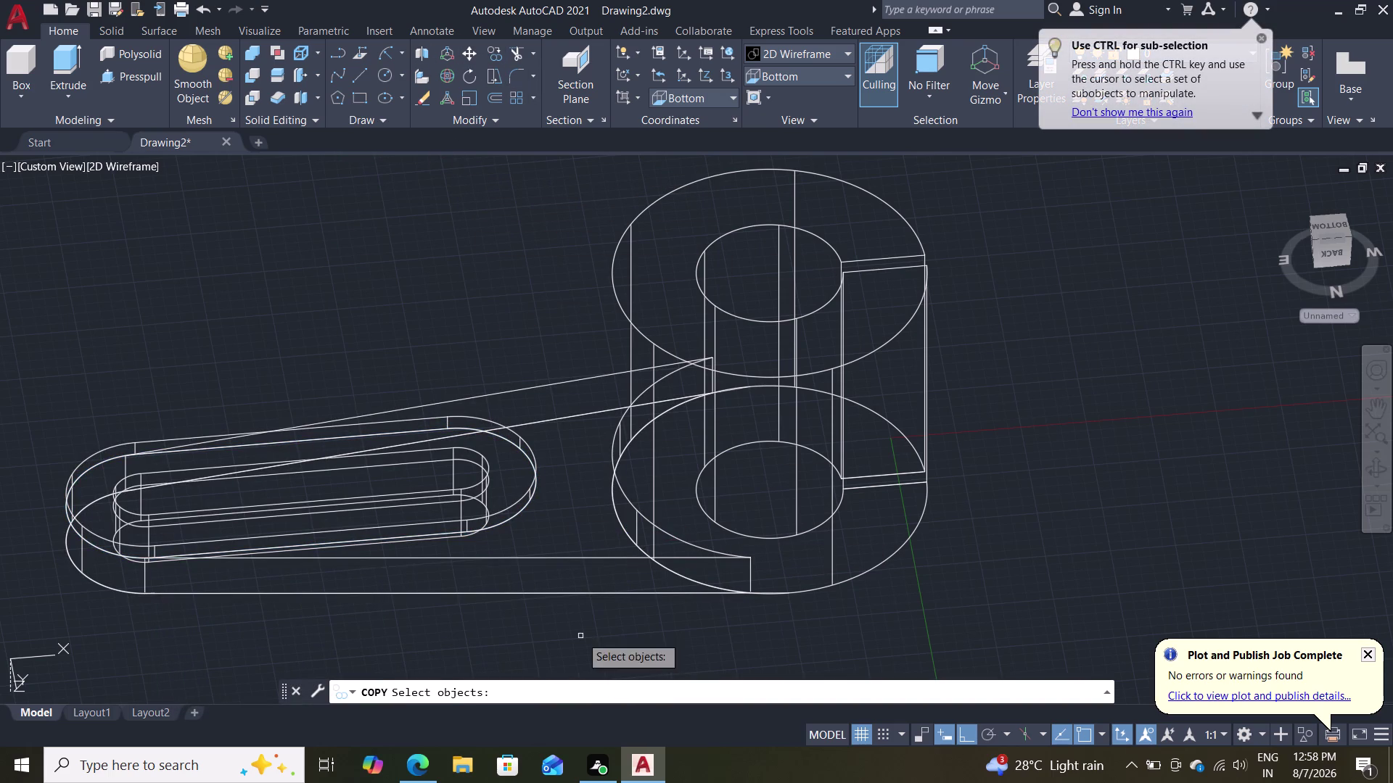
click(508, 522)
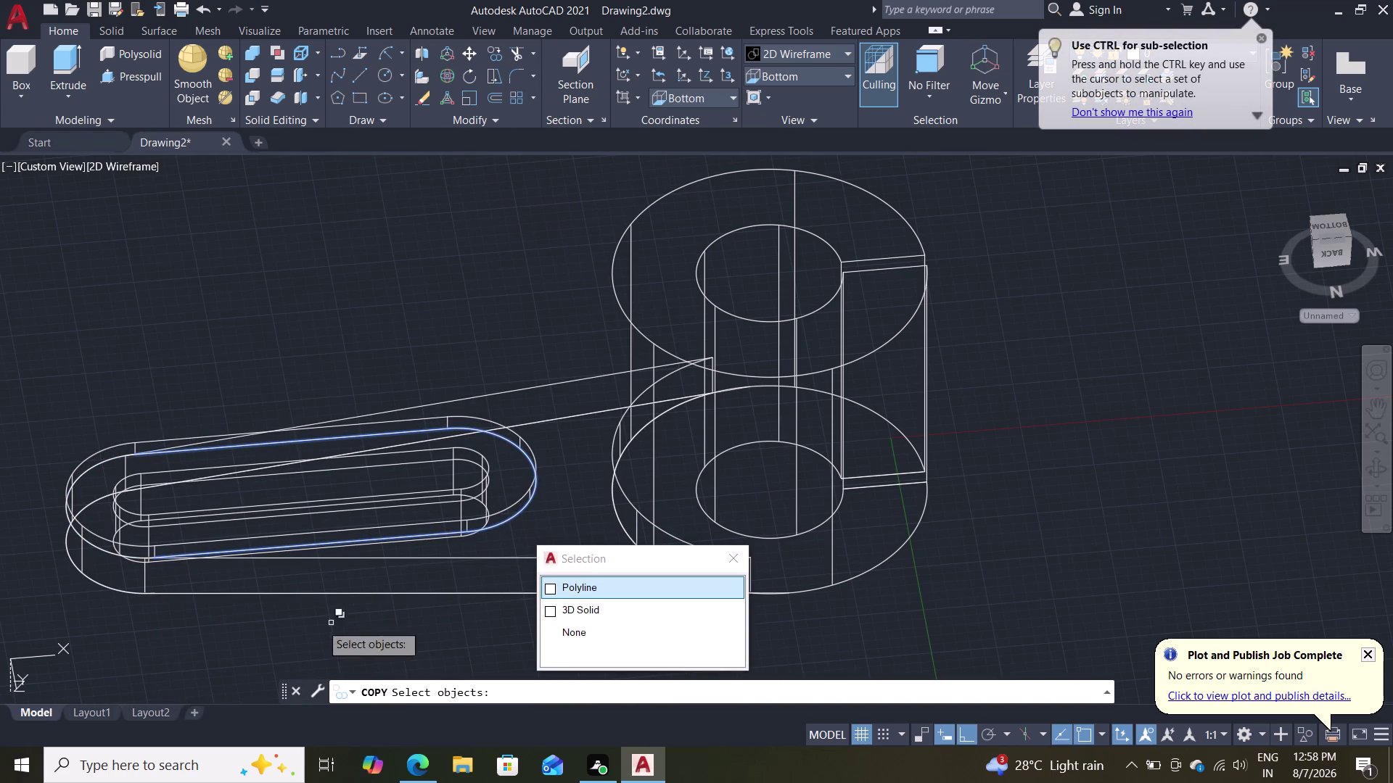
click(120, 557)
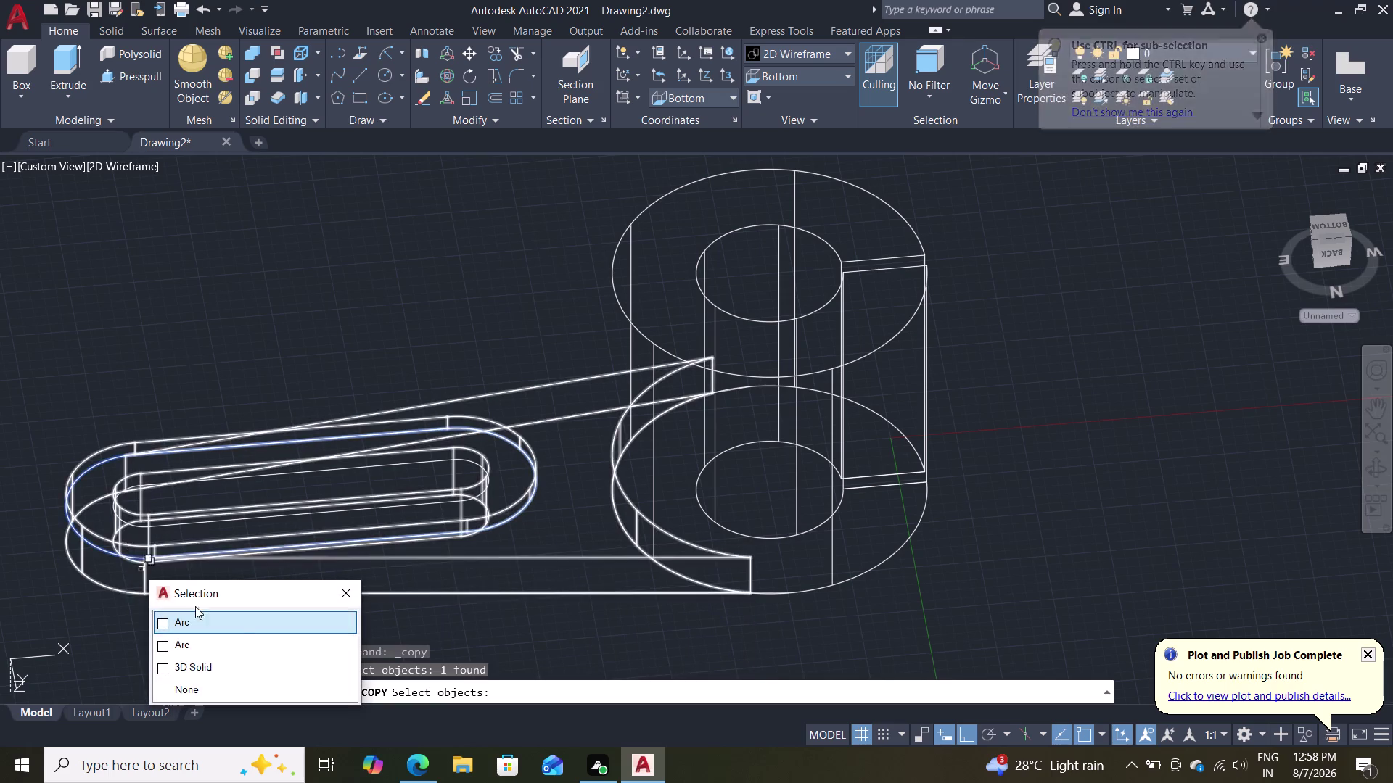
click(215, 626)
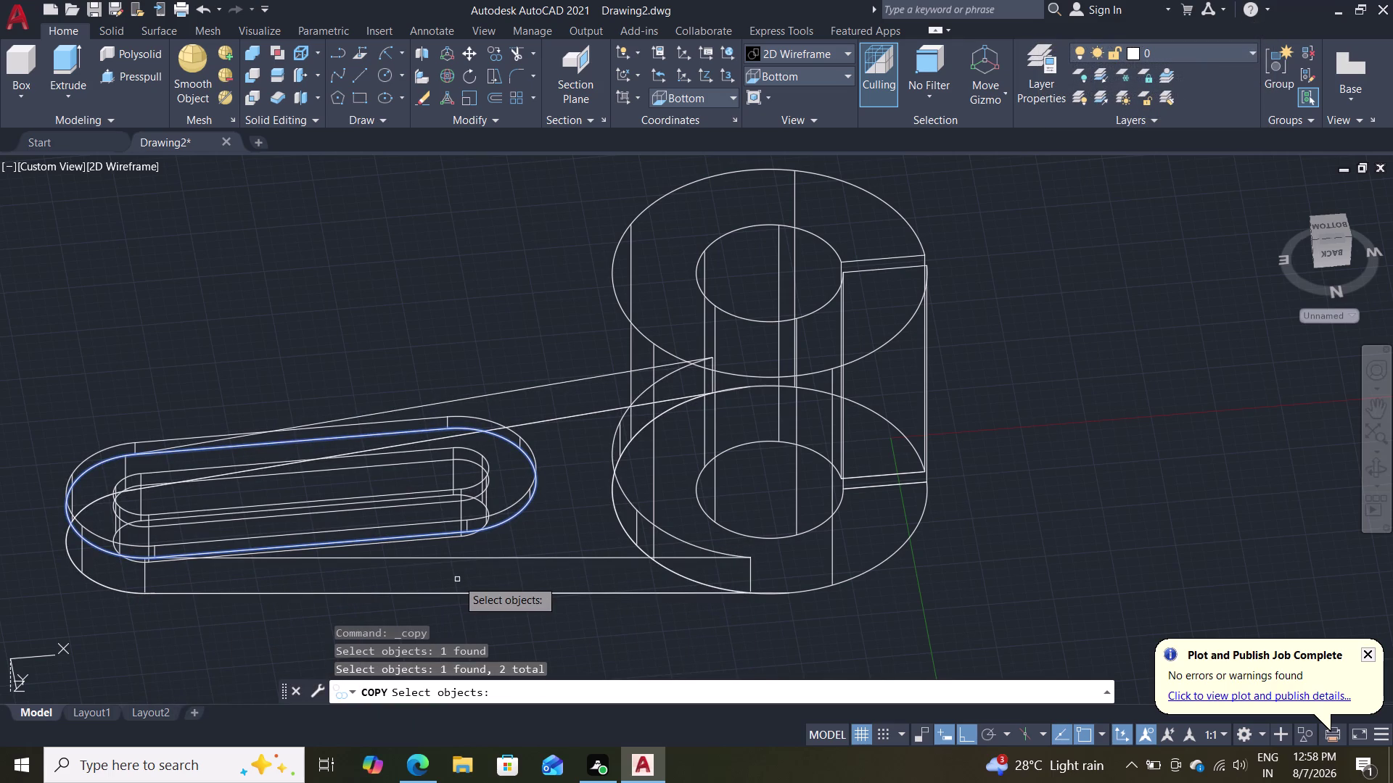
key(Return)
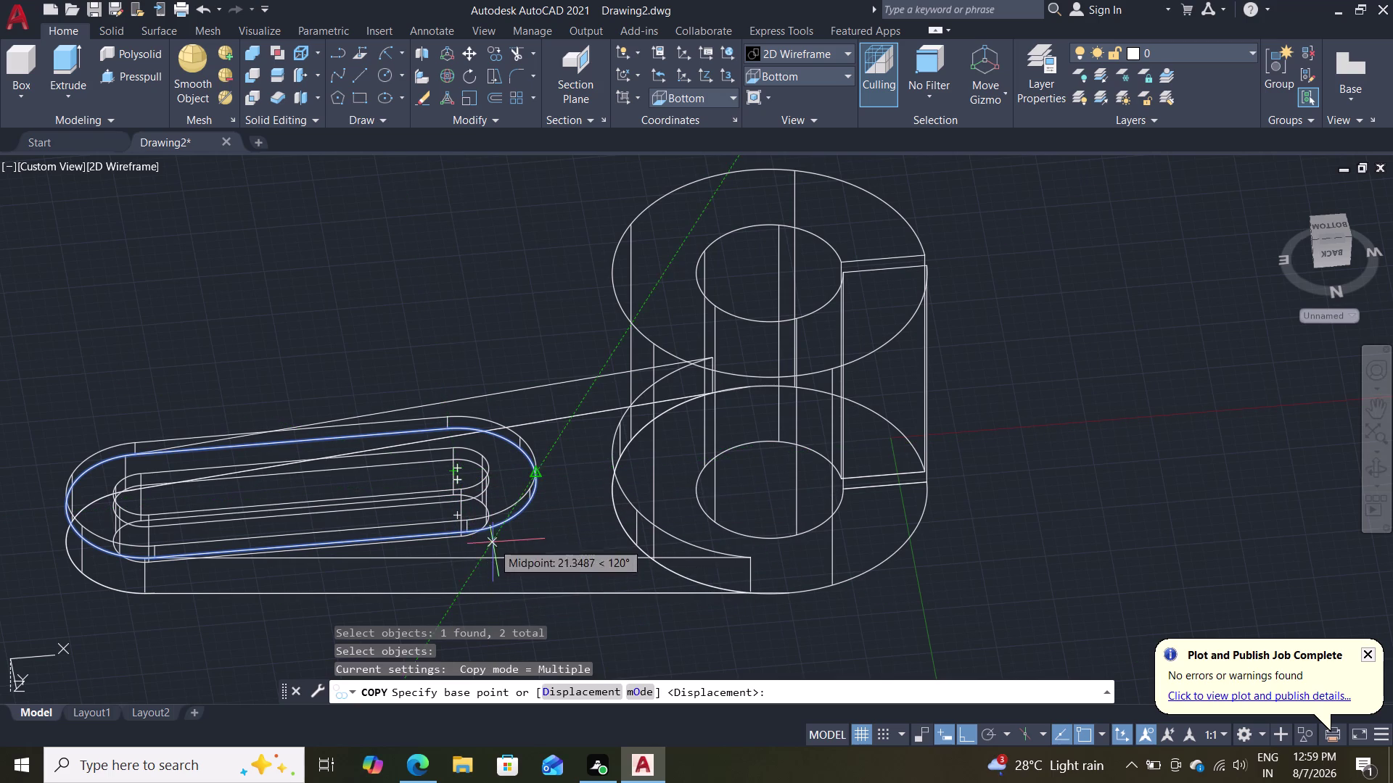
Place copies of the outline 9 and 12 units from a base point.
middle_drag(611, 555, 571, 495)
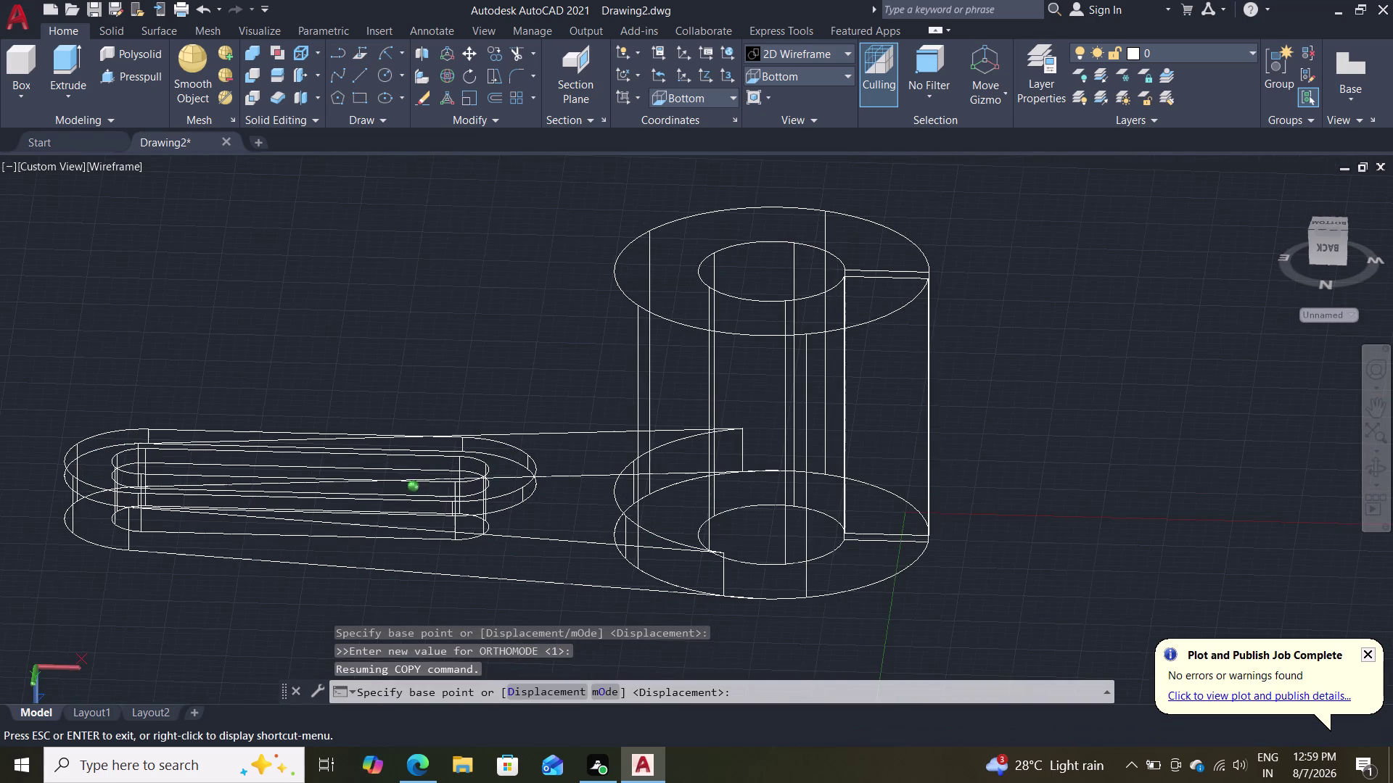
middle_drag(571, 495, 584, 492)
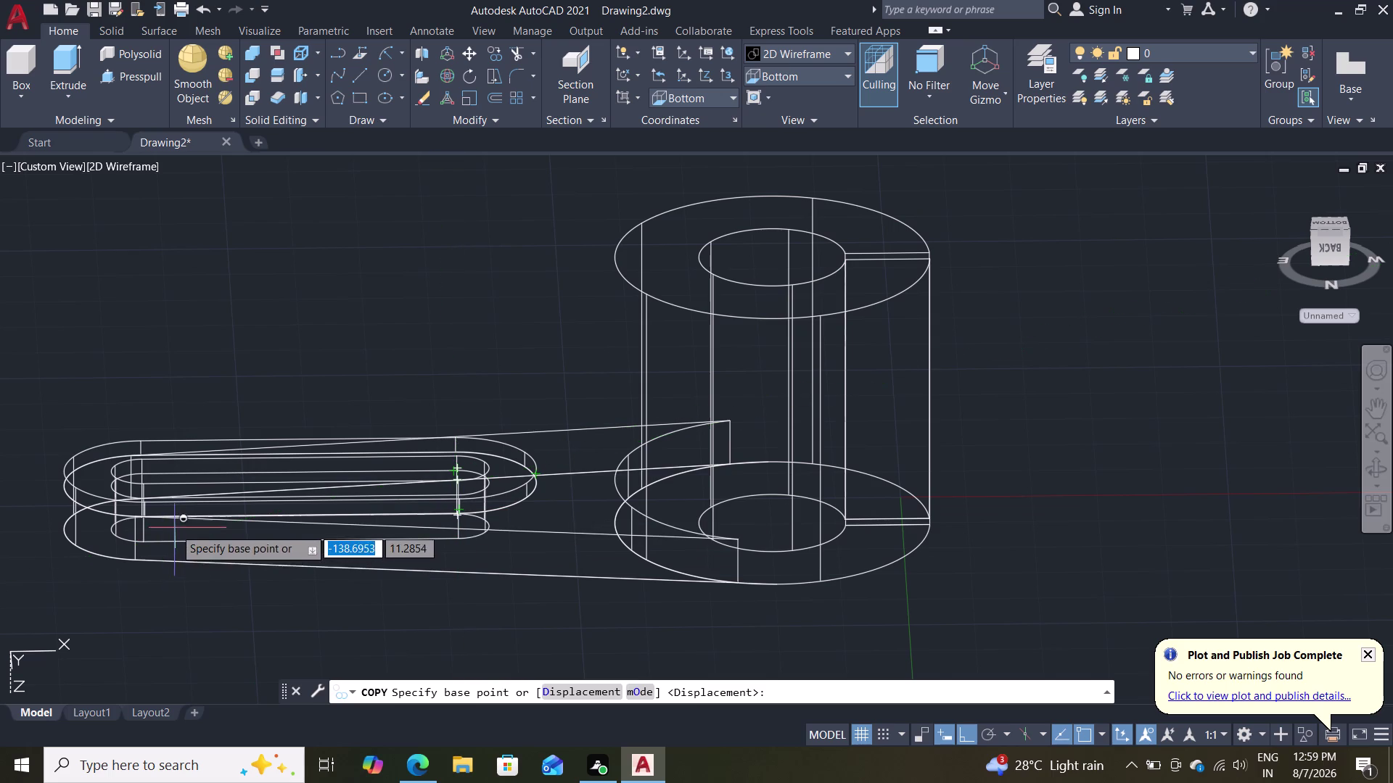
scroll(up, 3)
scroll(down, 3)
scroll(up, 3)
scroll(up, 3)
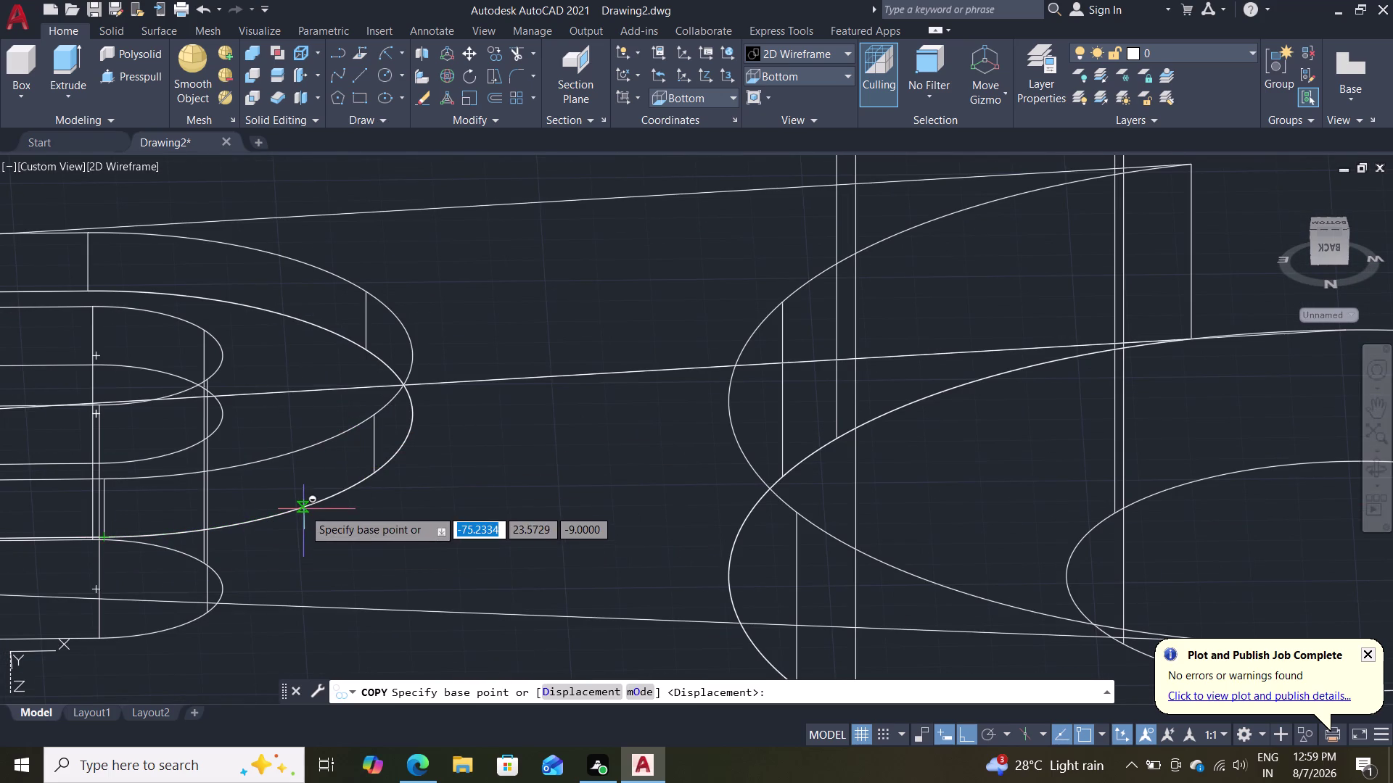
click(413, 415)
scroll(down, 3)
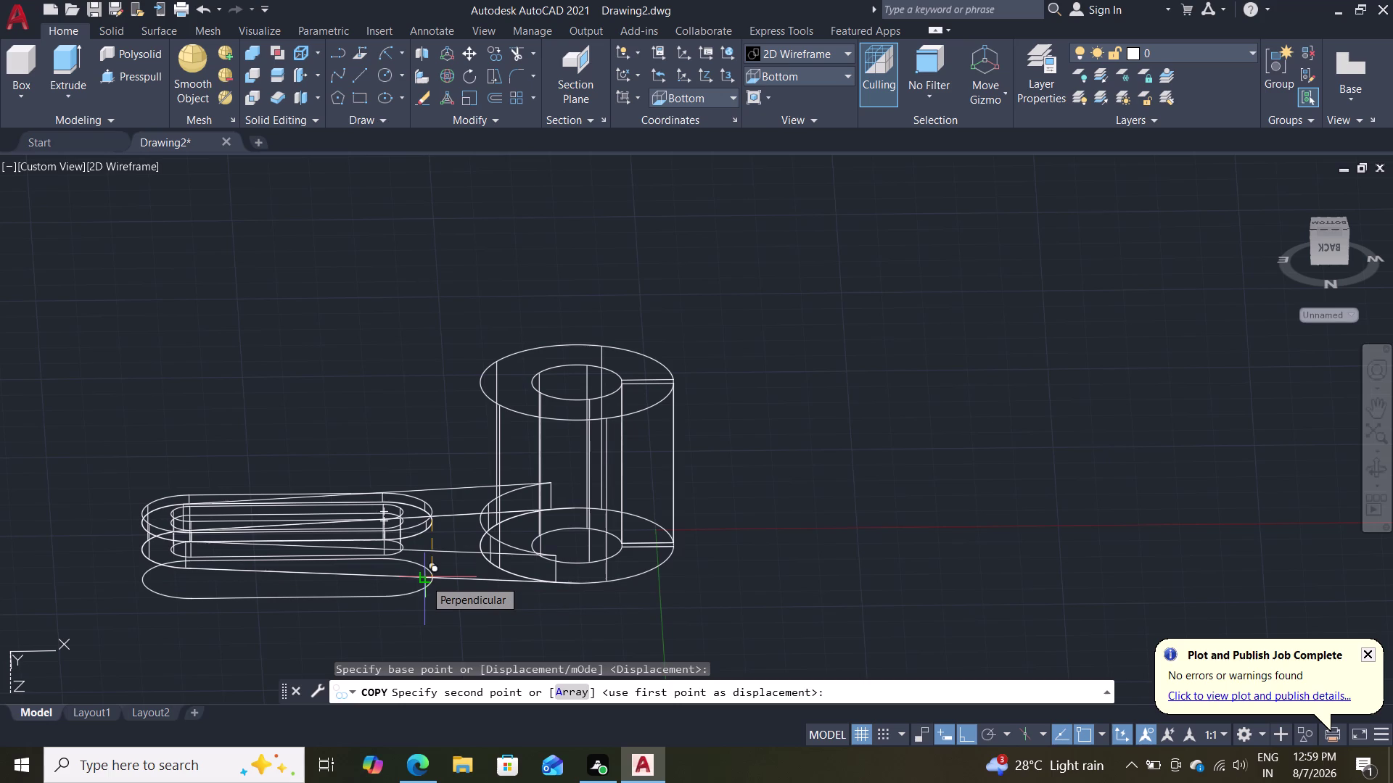
key(9)
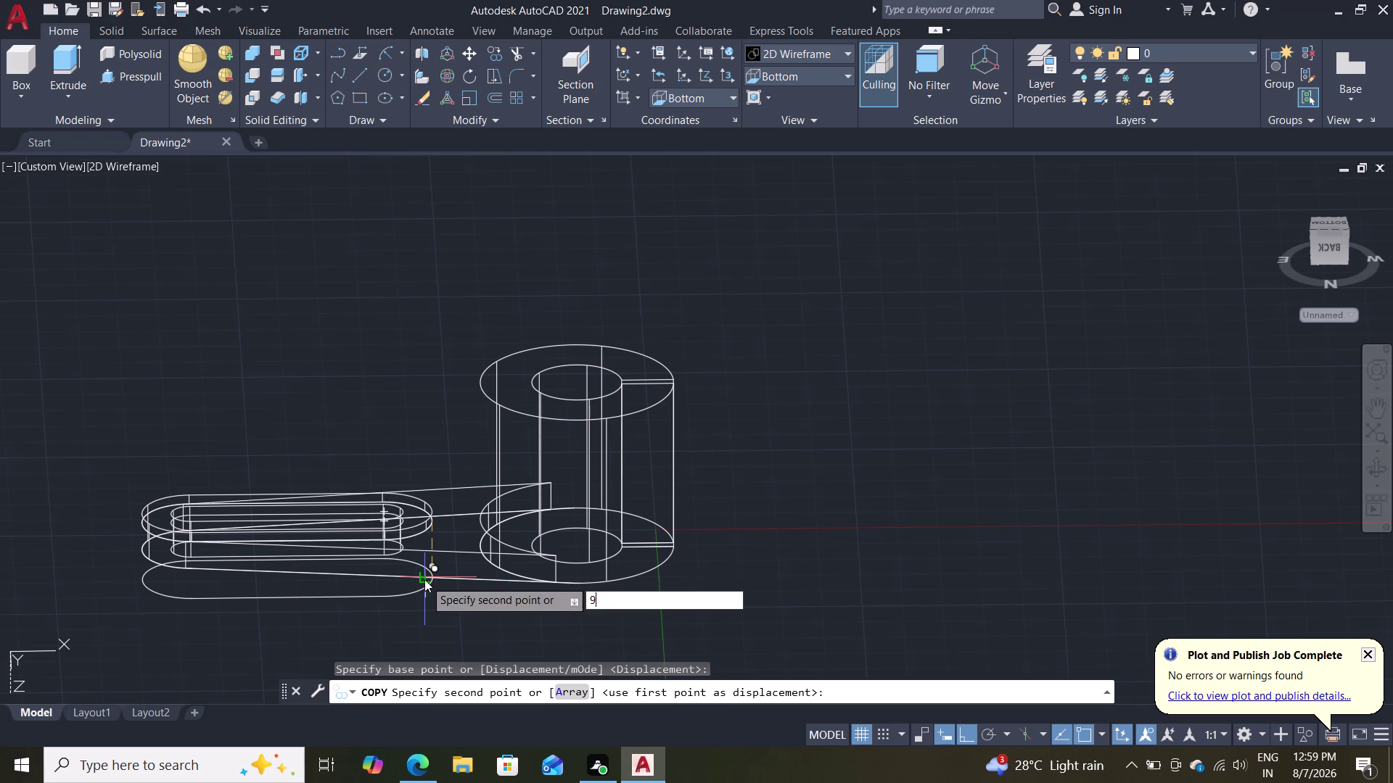
key(Return)
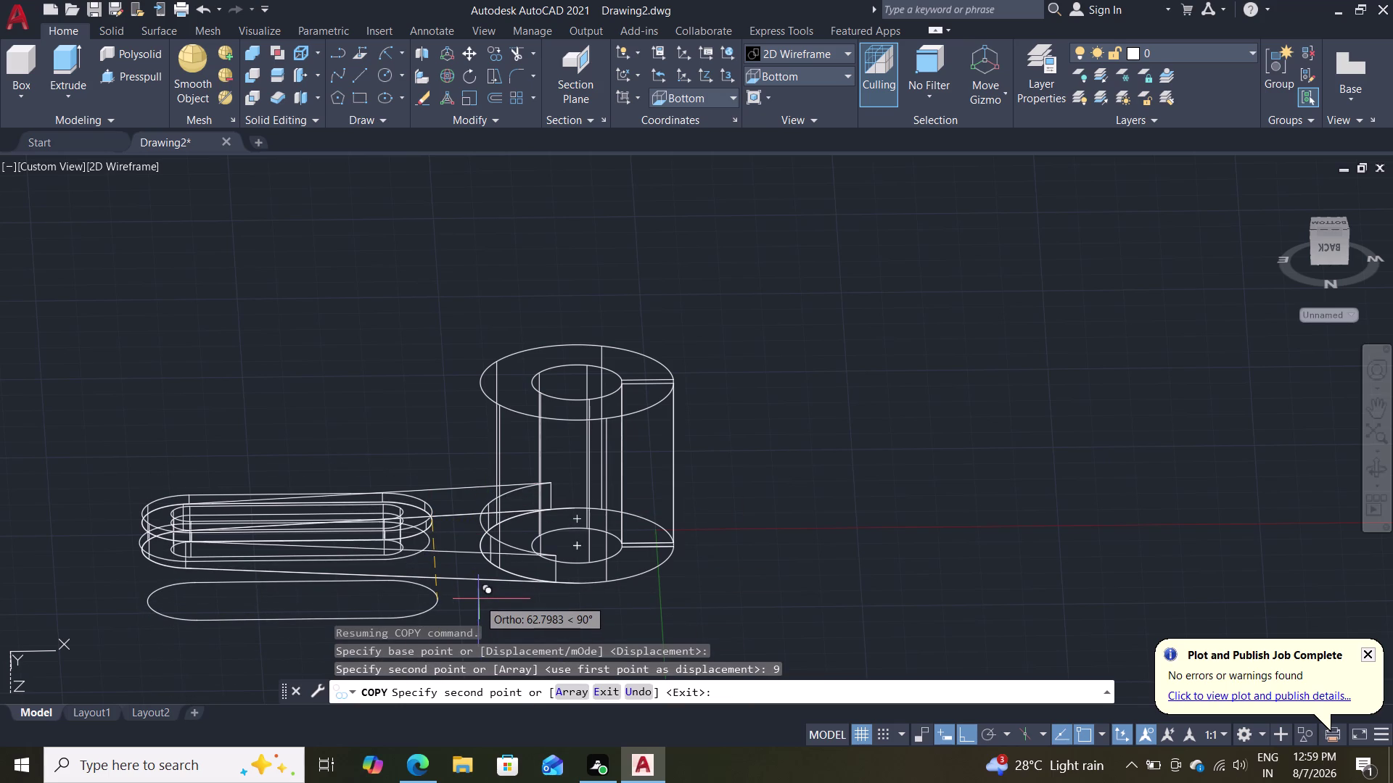
text(12)
key(Return)
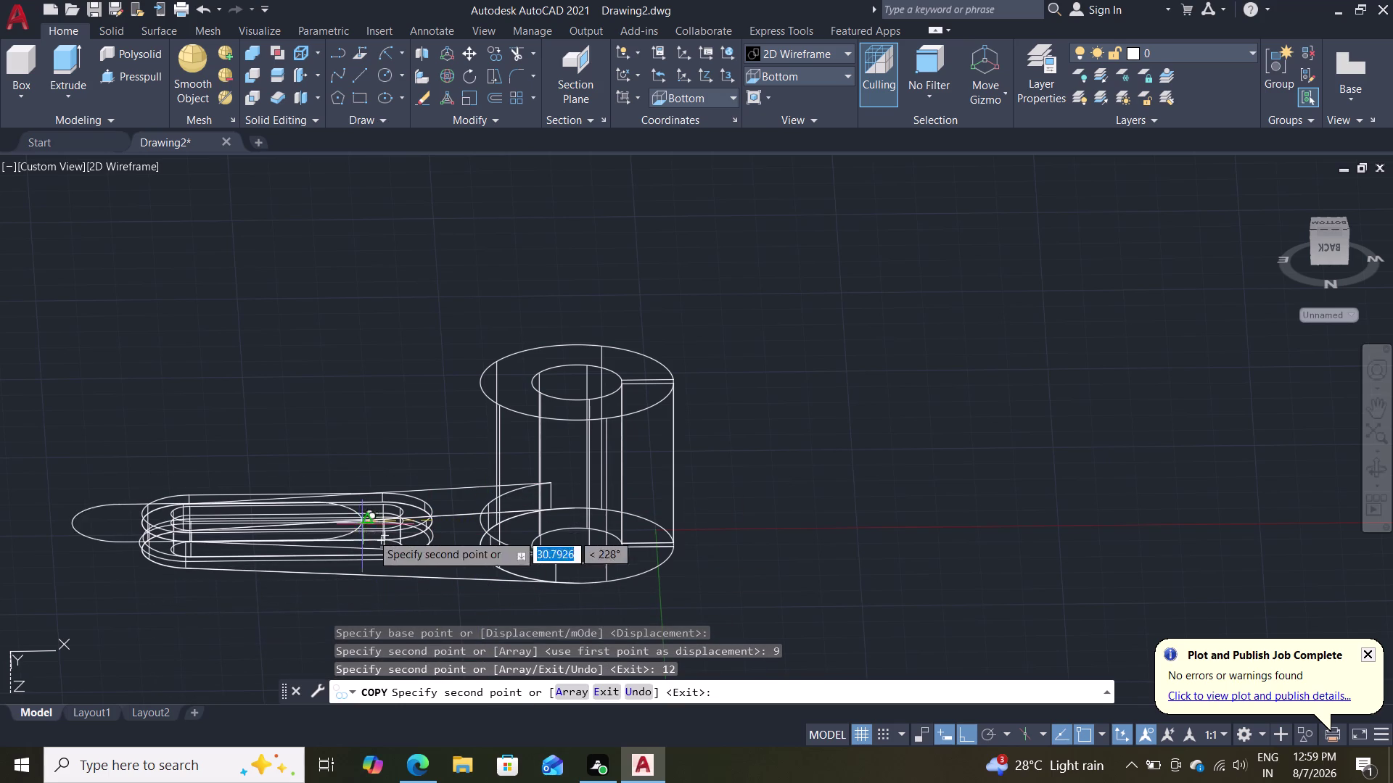
Orbit around the collar to inspect the copies from above, then end the copy.
middle_drag(474, 600, 469, 569)
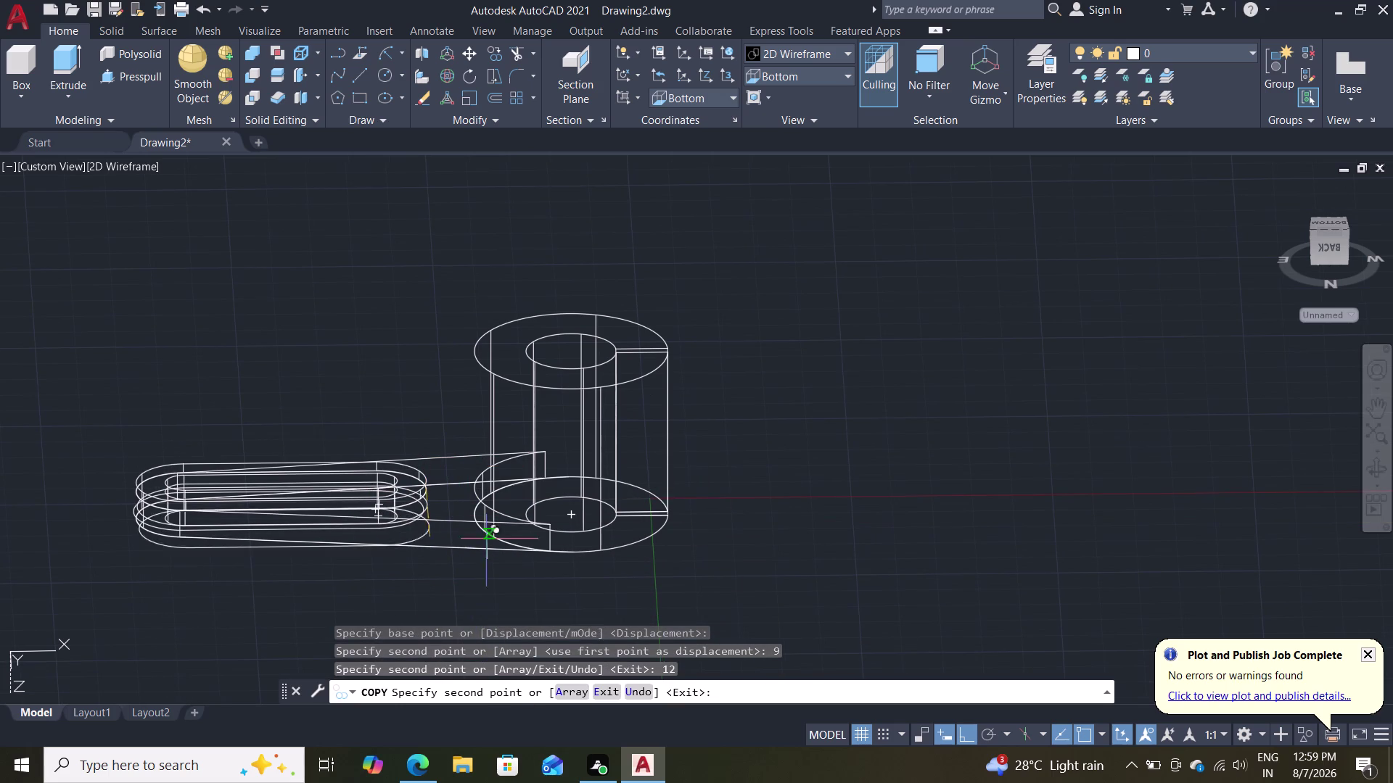
middle_drag(484, 524, 484, 415)
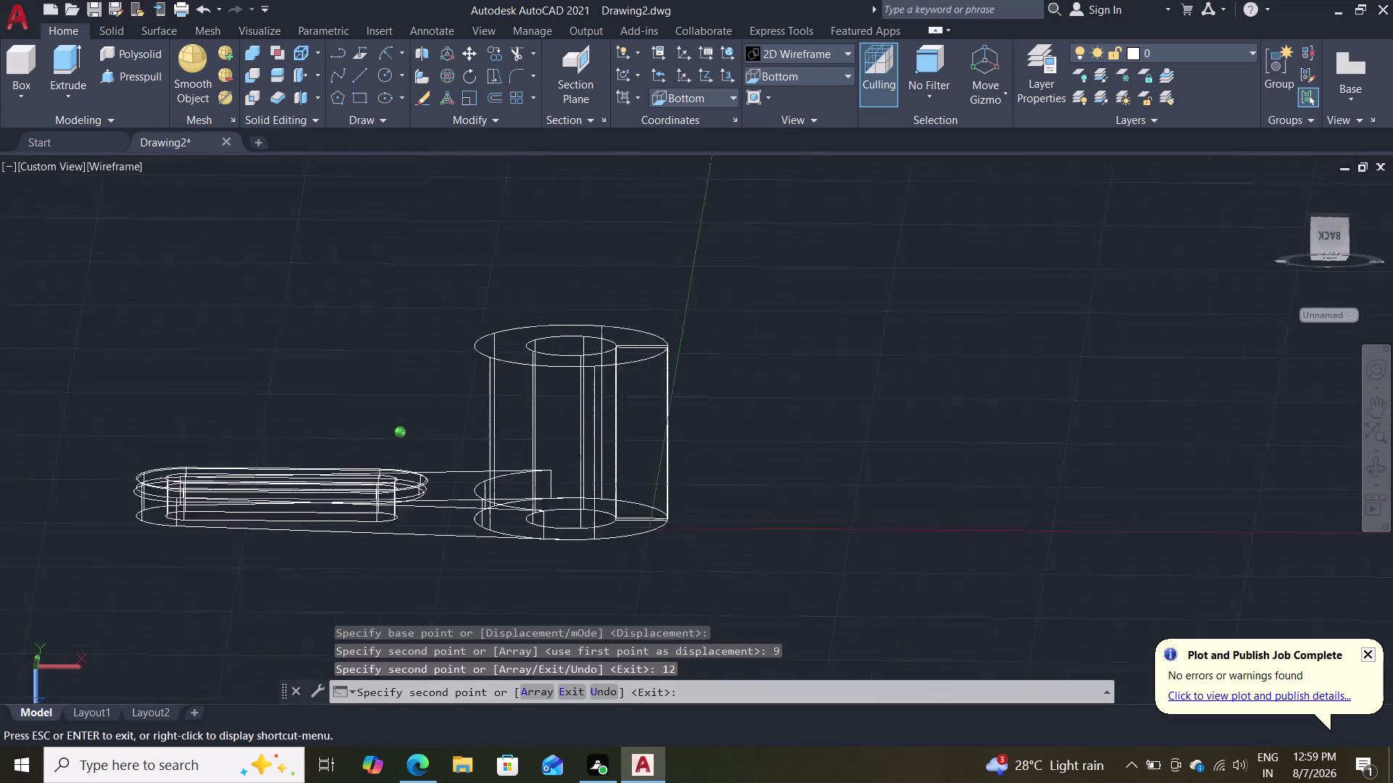
middle_drag(484, 414, 468, 301)
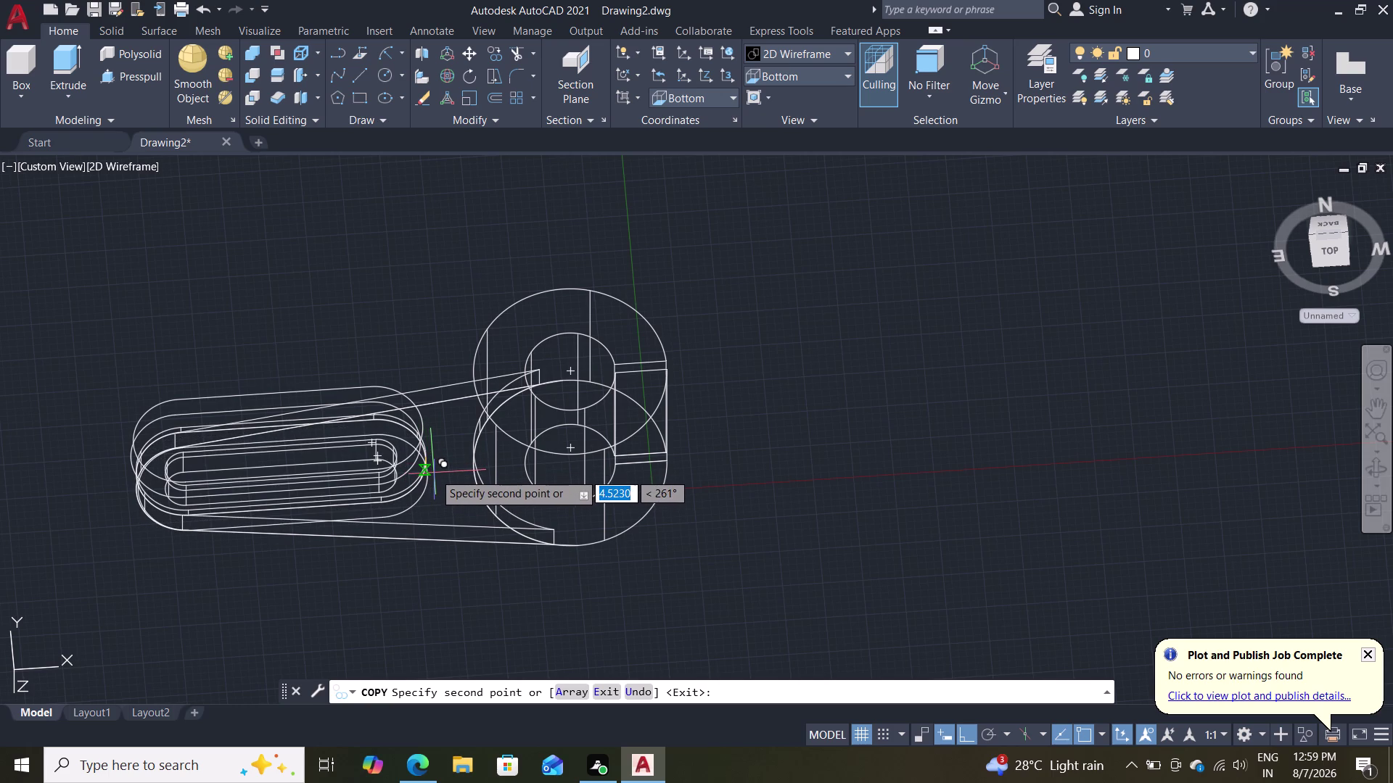
middle_drag(432, 470, 416, 367)
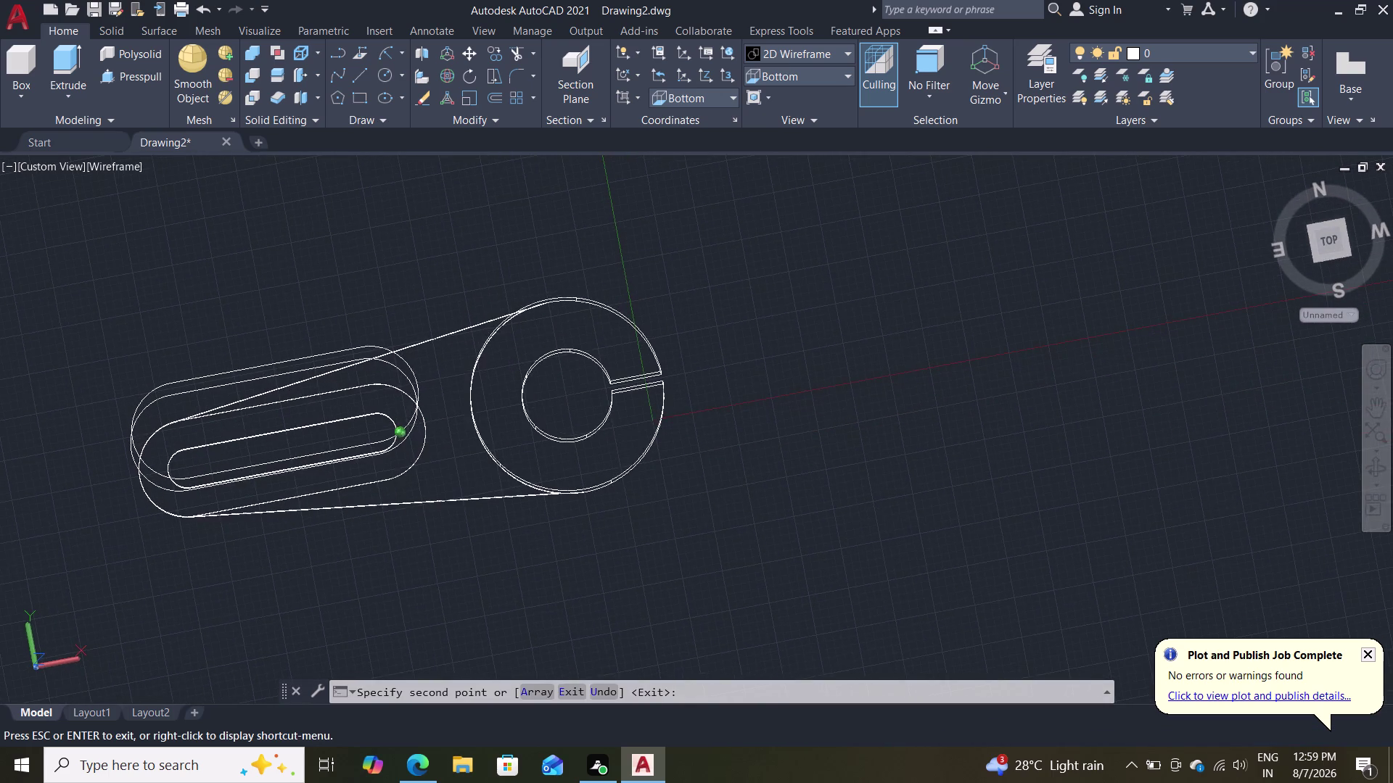
middle_drag(416, 367, 417, 368)
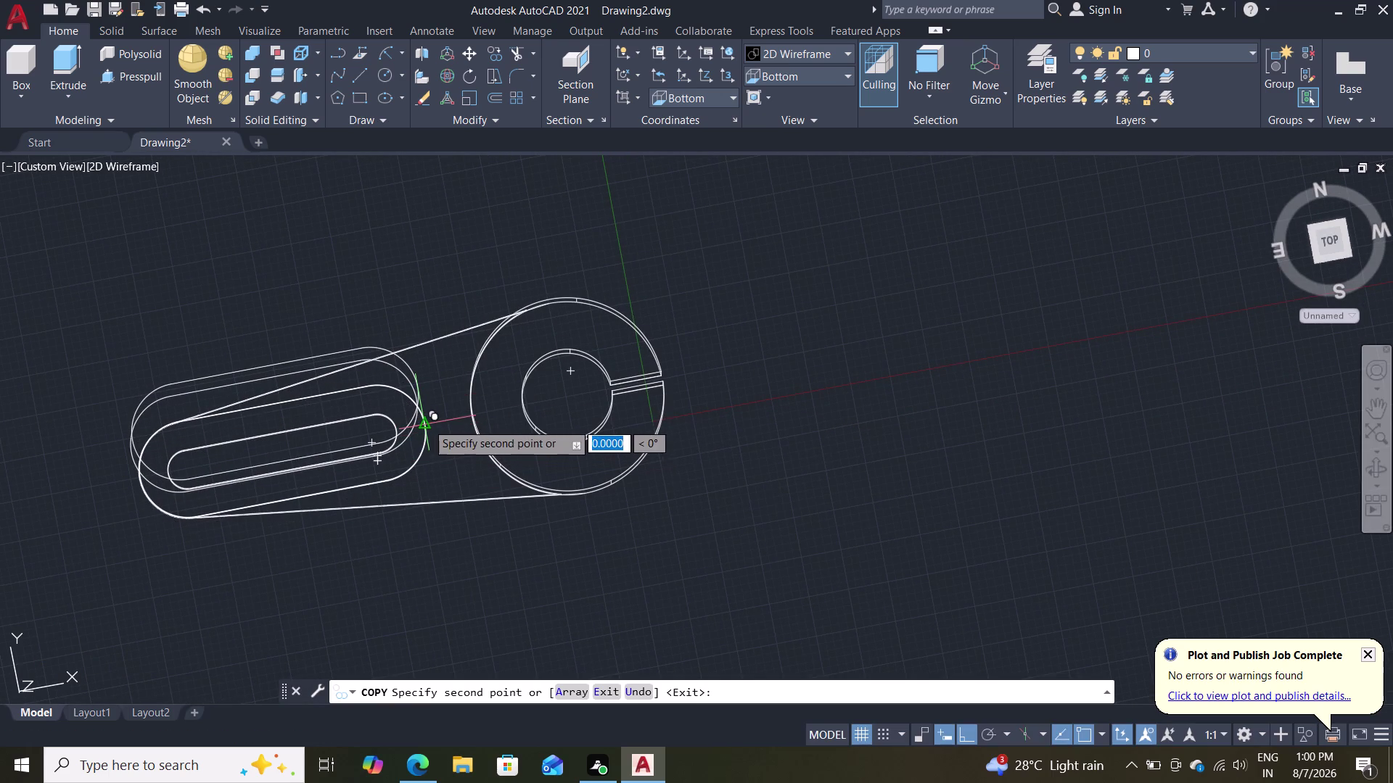
double_click(426, 423)
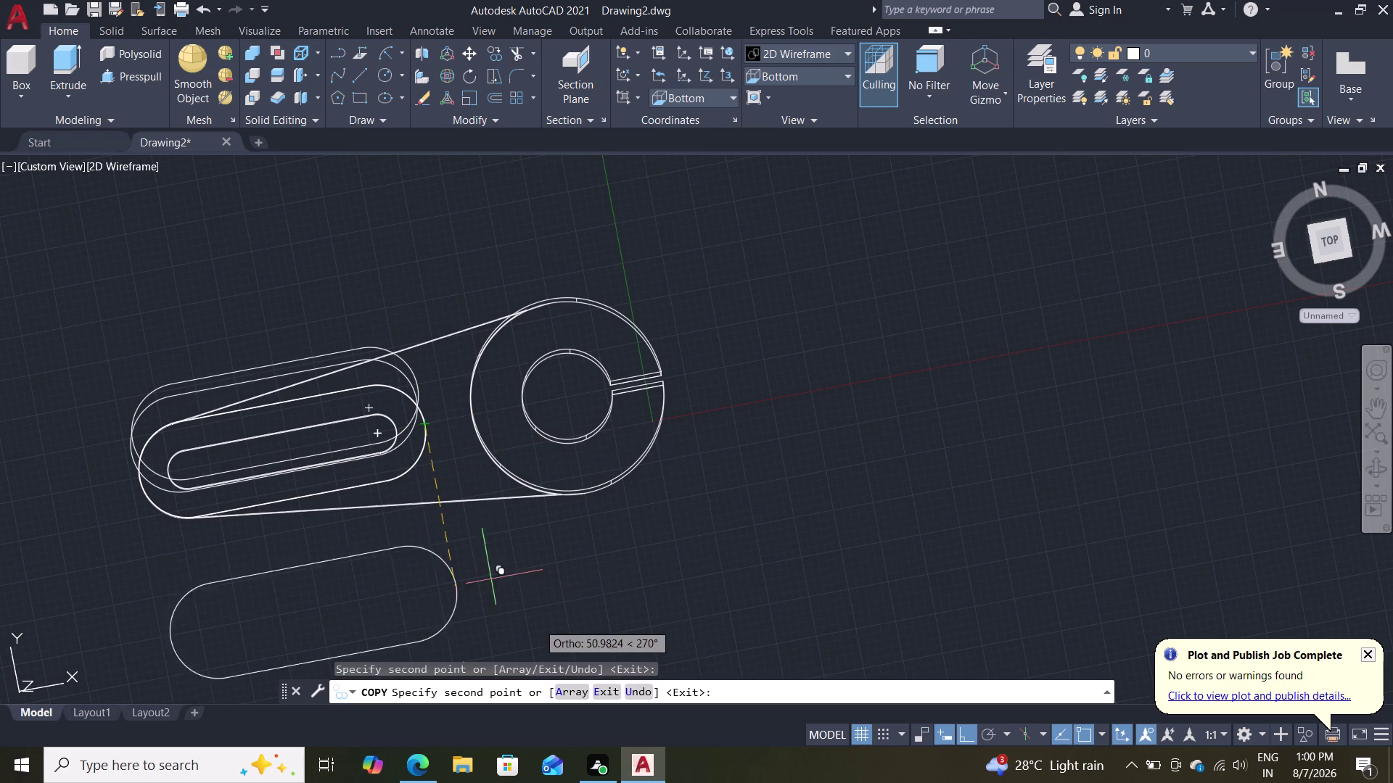
key(Escape)
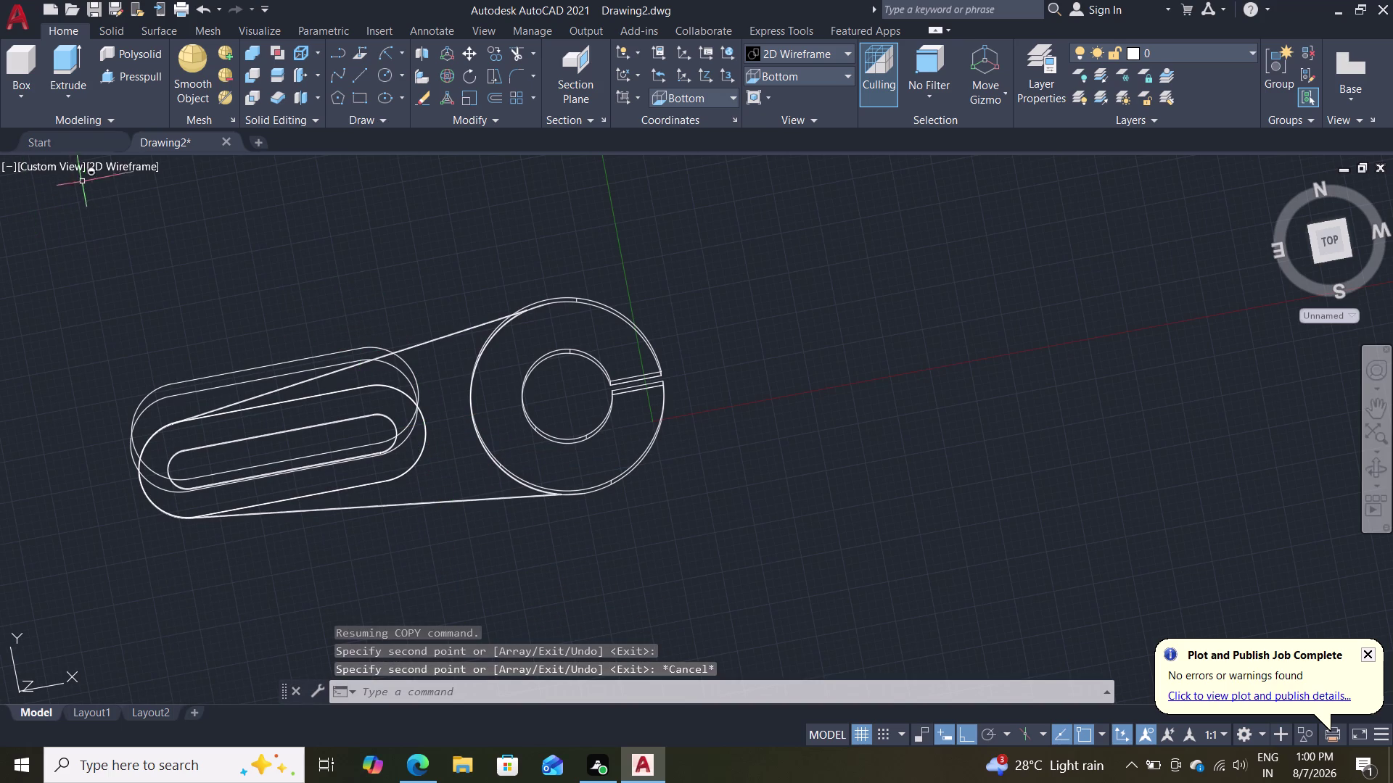
Cancel the copy and switch the display to Shades of Gray.
key(Escape)
double_click(123, 165)
click(123, 164)
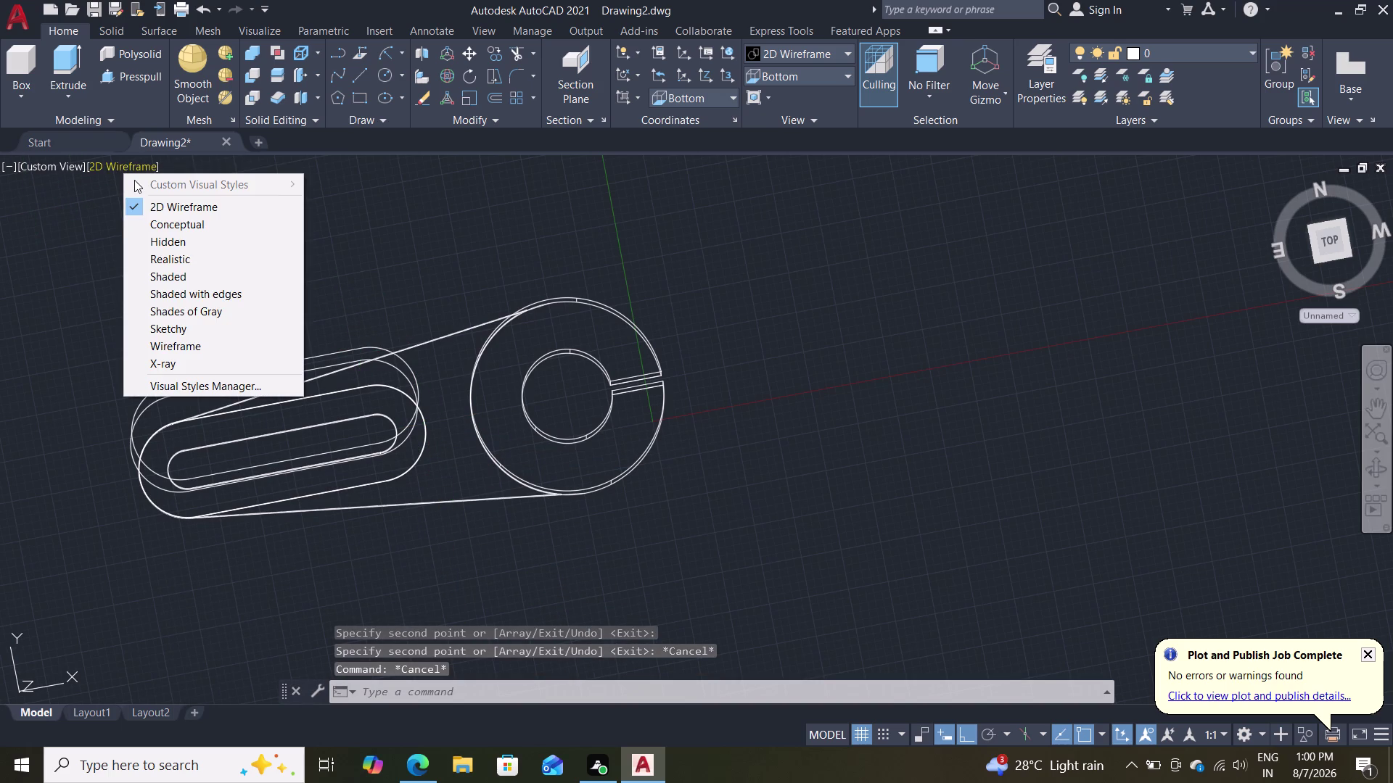
click(194, 312)
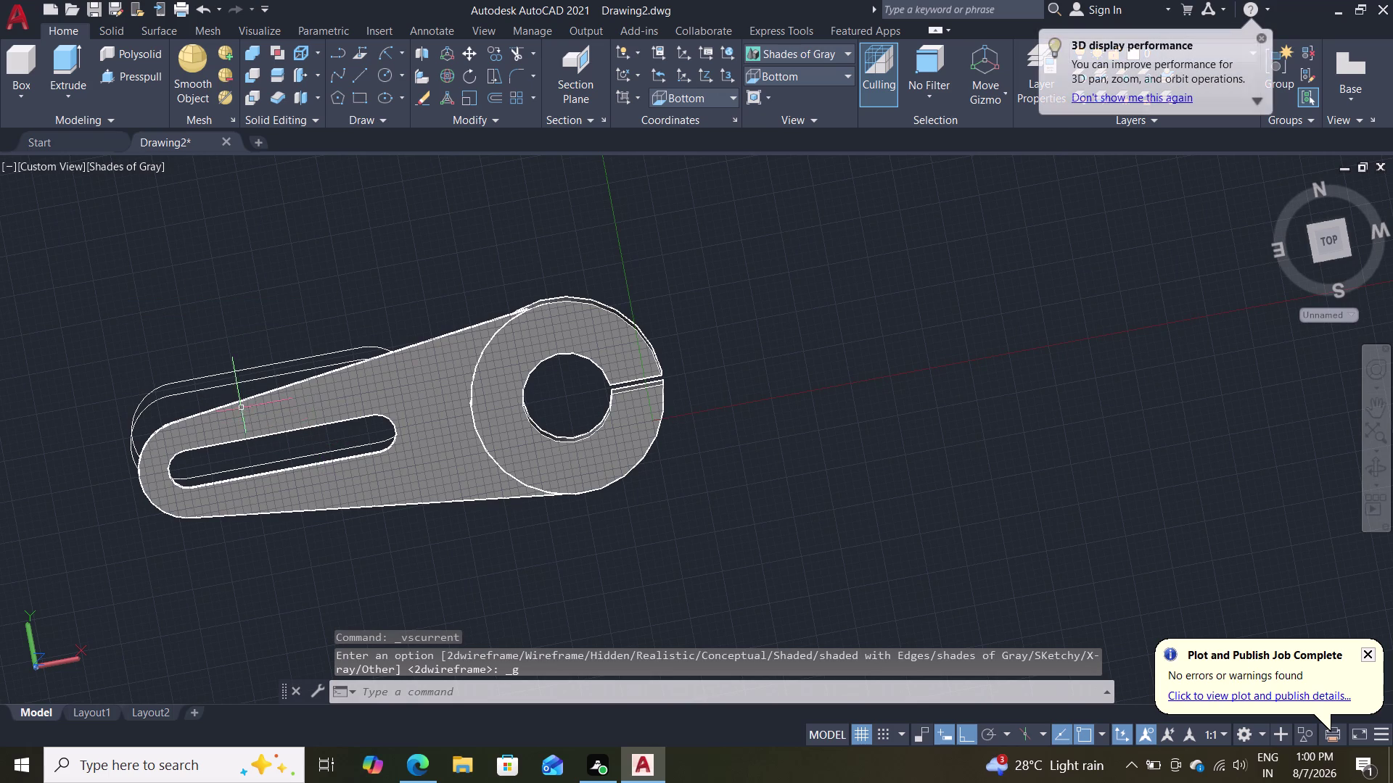
Delete the leftover outline edge and the stray arcs at the arm's end.
click(227, 385)
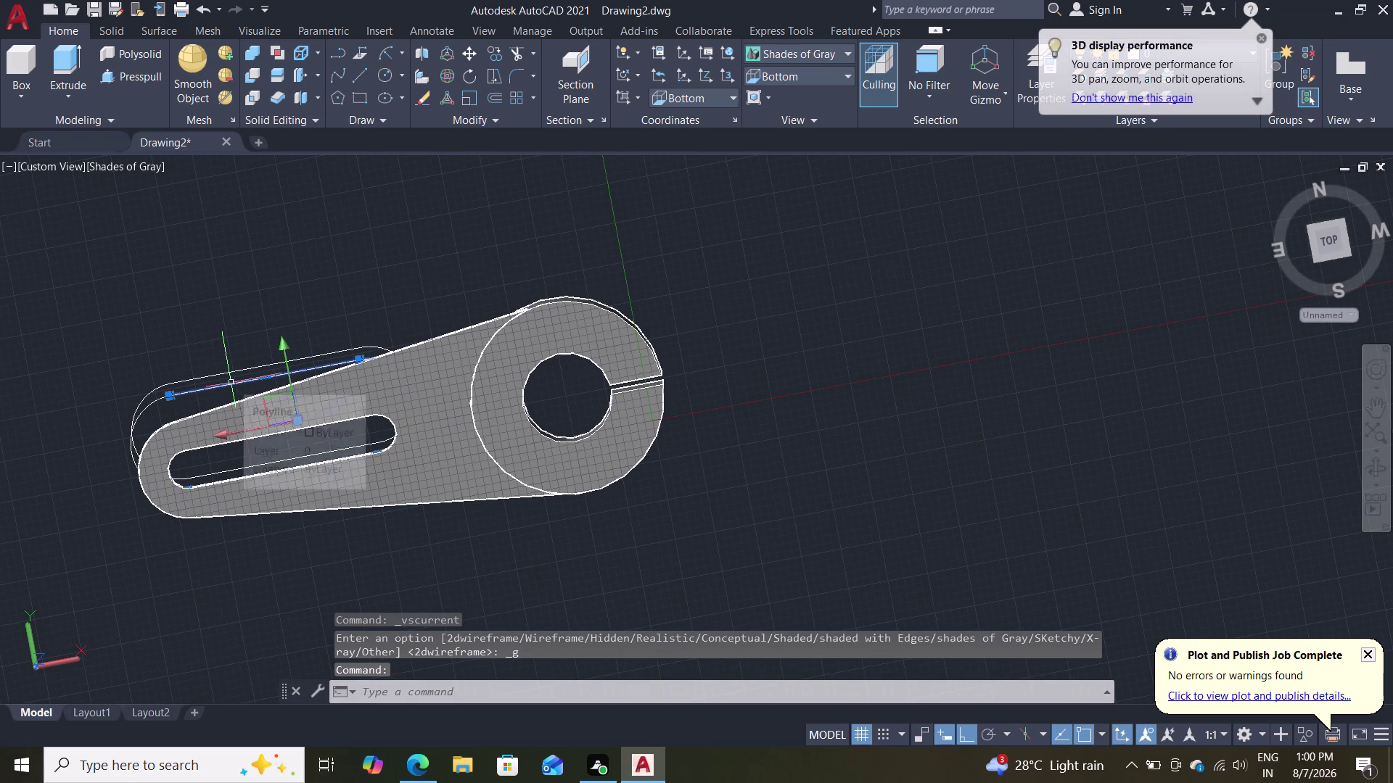
key(Delete)
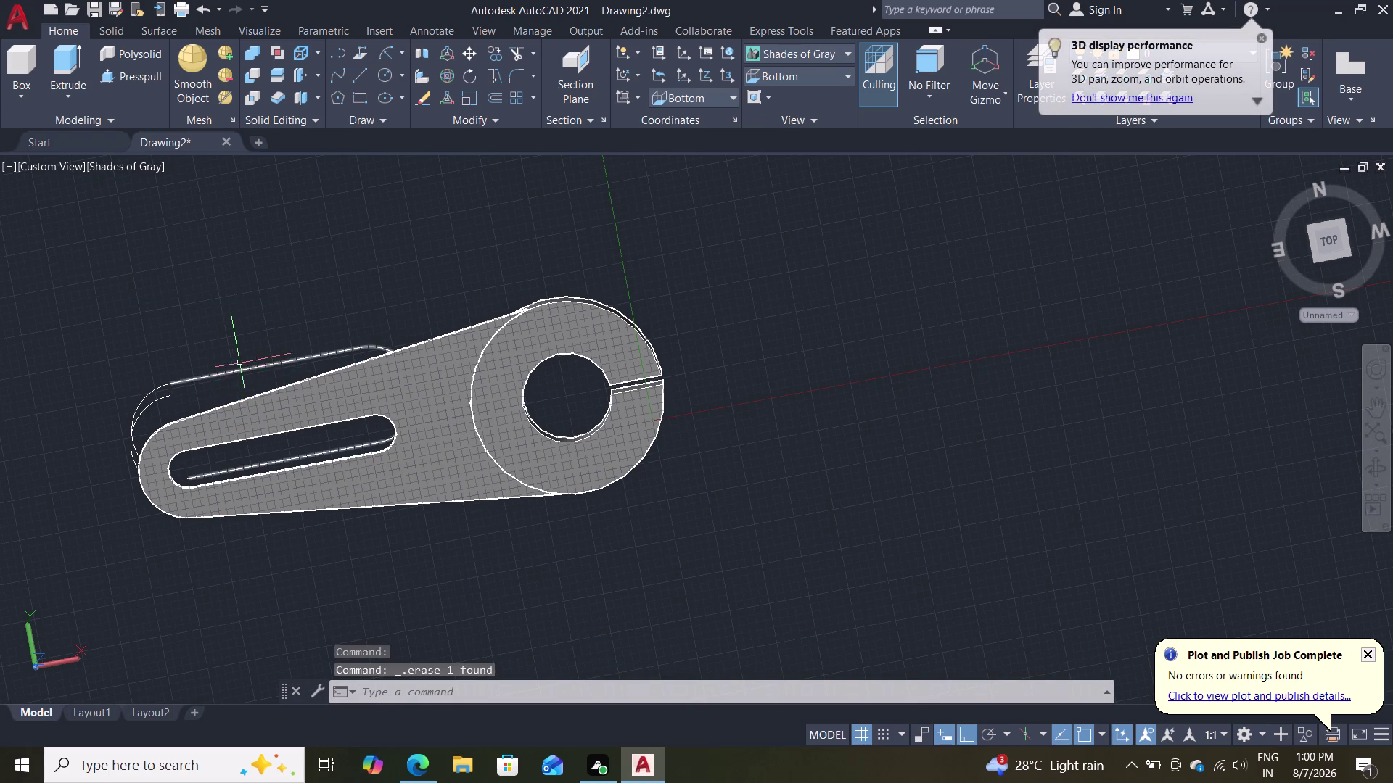
click(245, 374)
key(Delete)
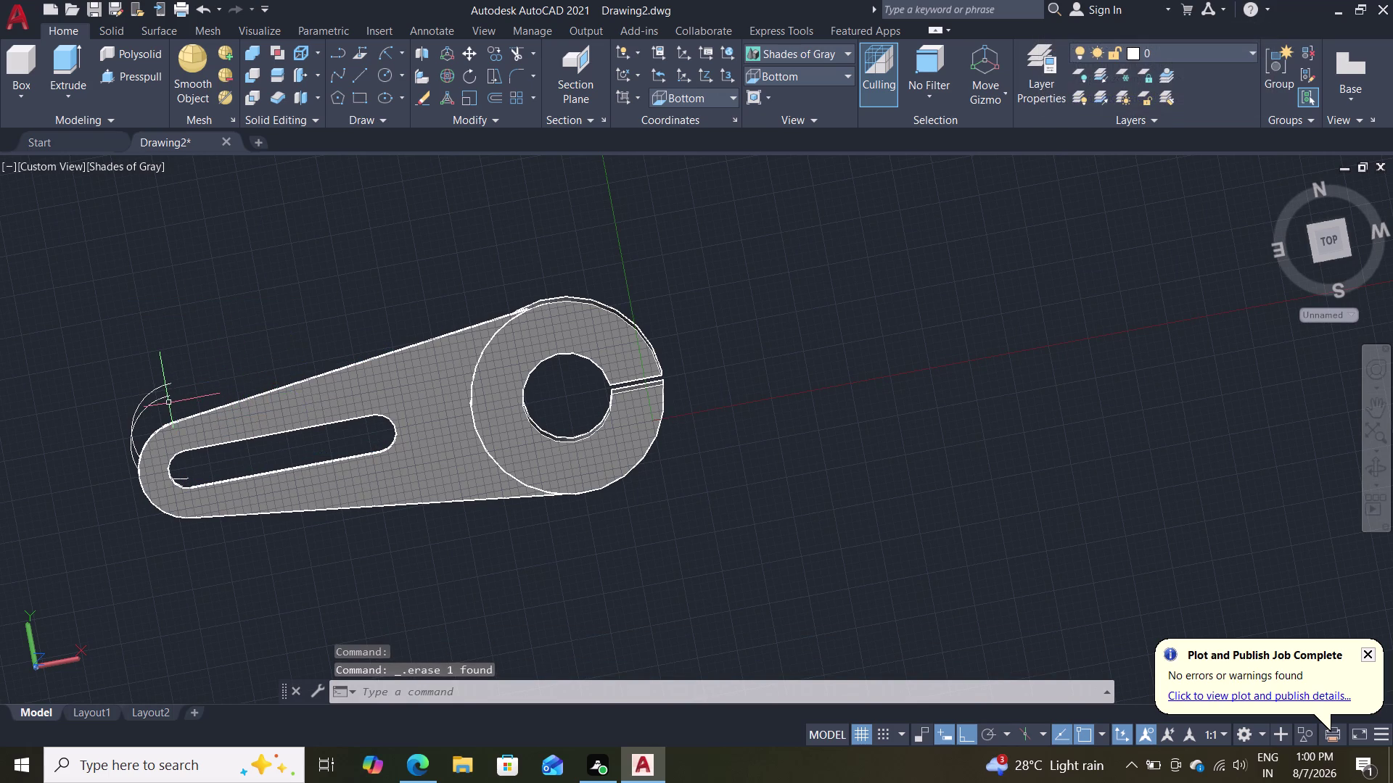
double_click(165, 403)
triple_click(156, 403)
key(Delete)
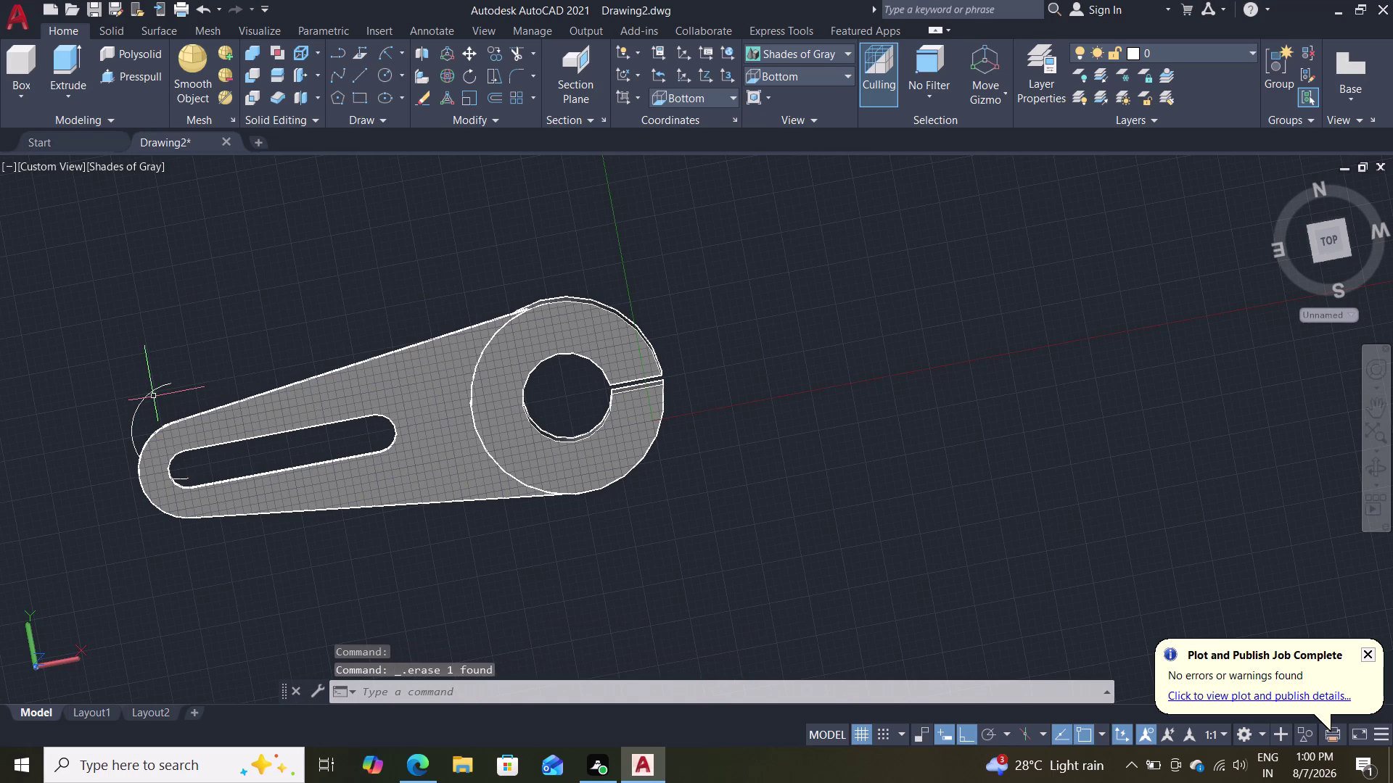
double_click(154, 388)
key(Delete)
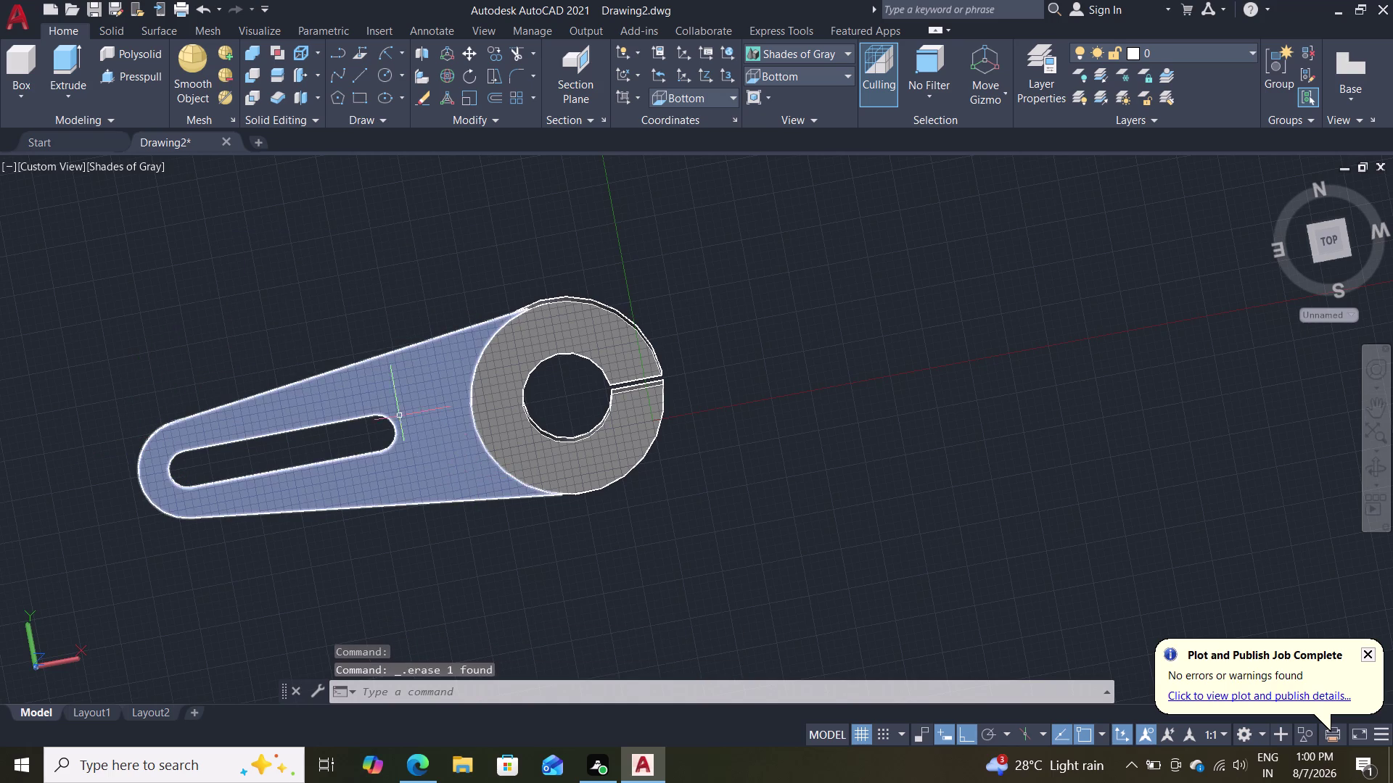
Start and cancel a press-pull, then return to 2D Wireframe.
click(131, 68)
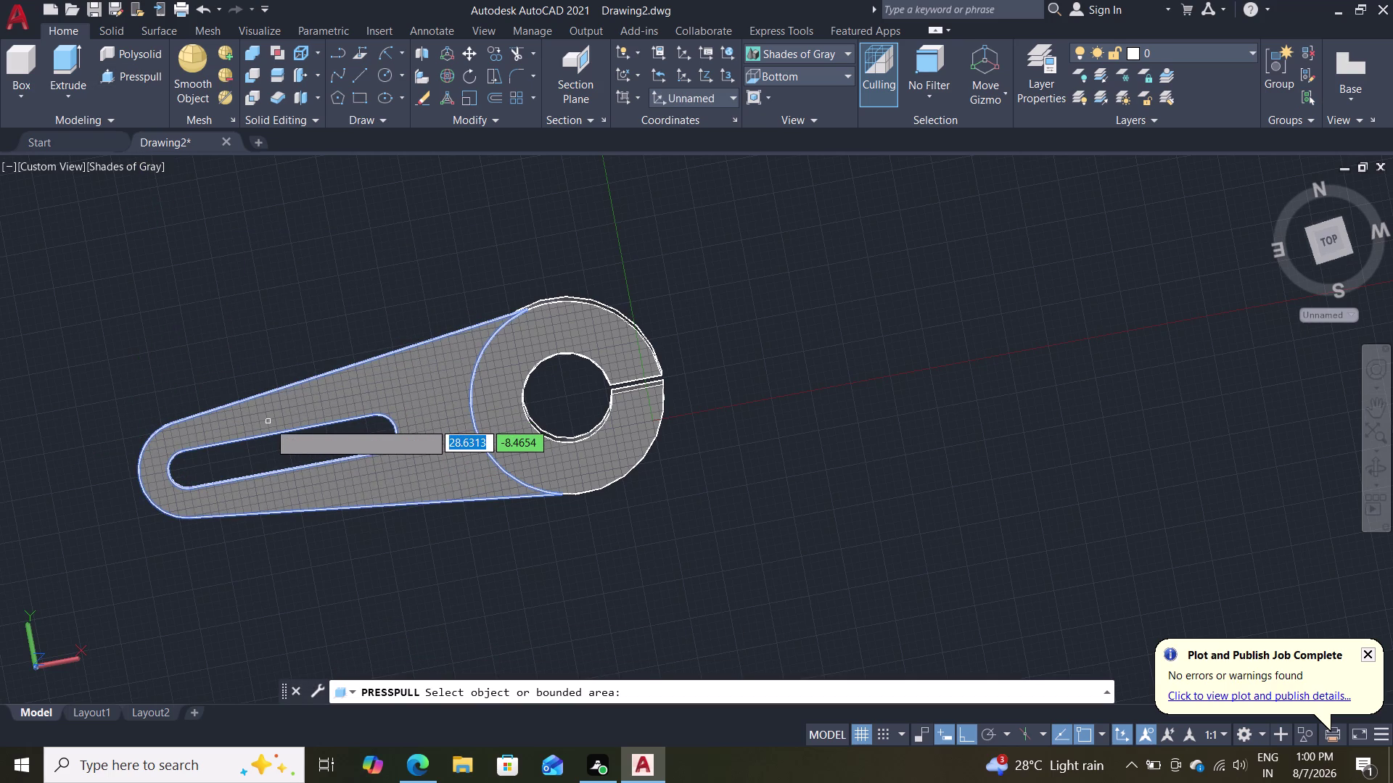
key(Escape)
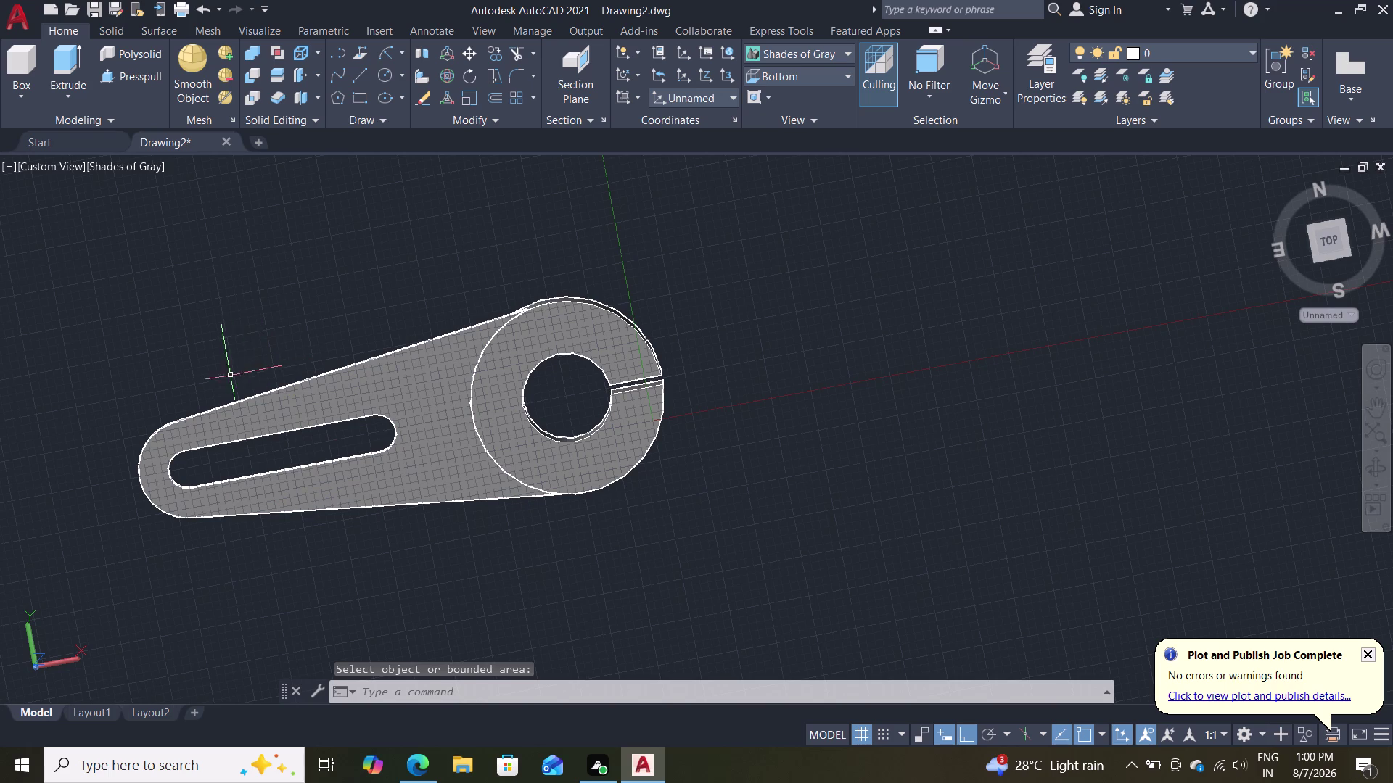
click(130, 158)
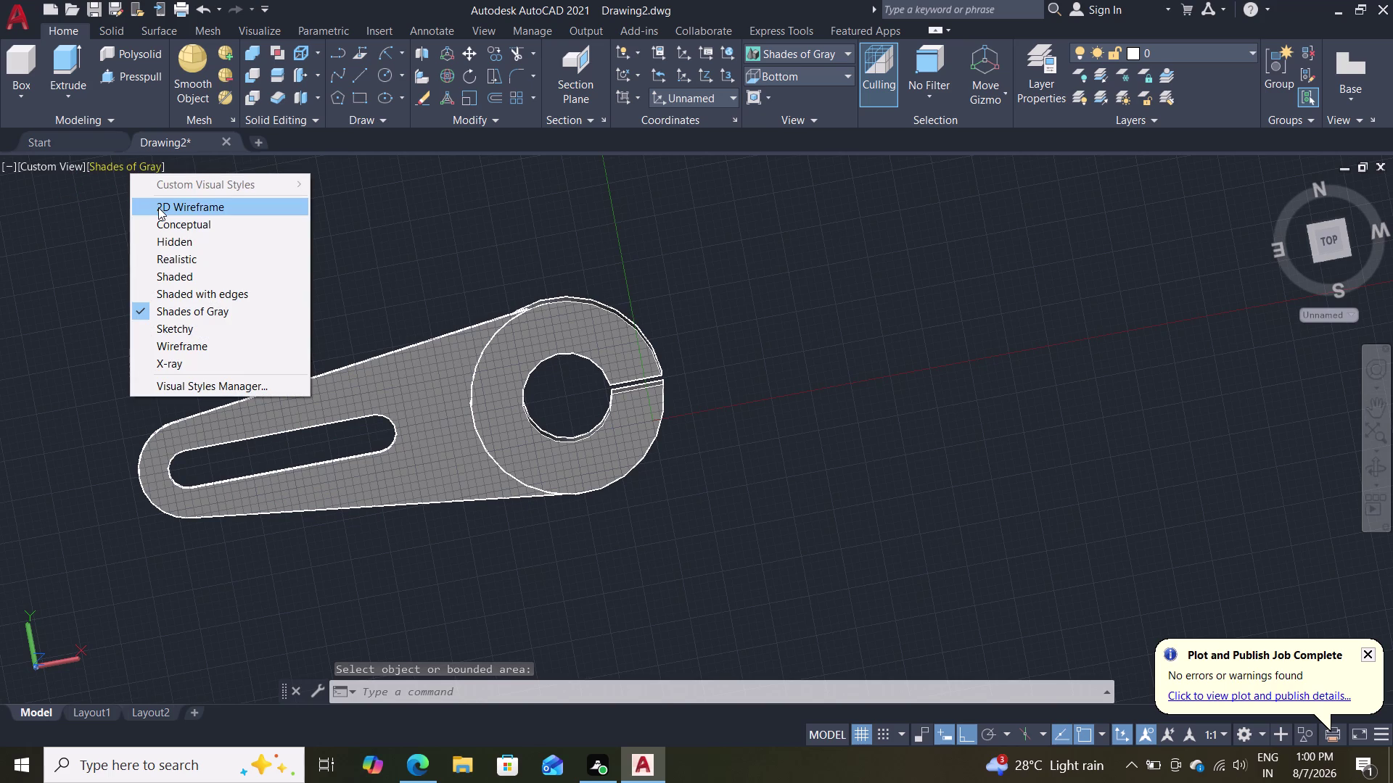
click(158, 208)
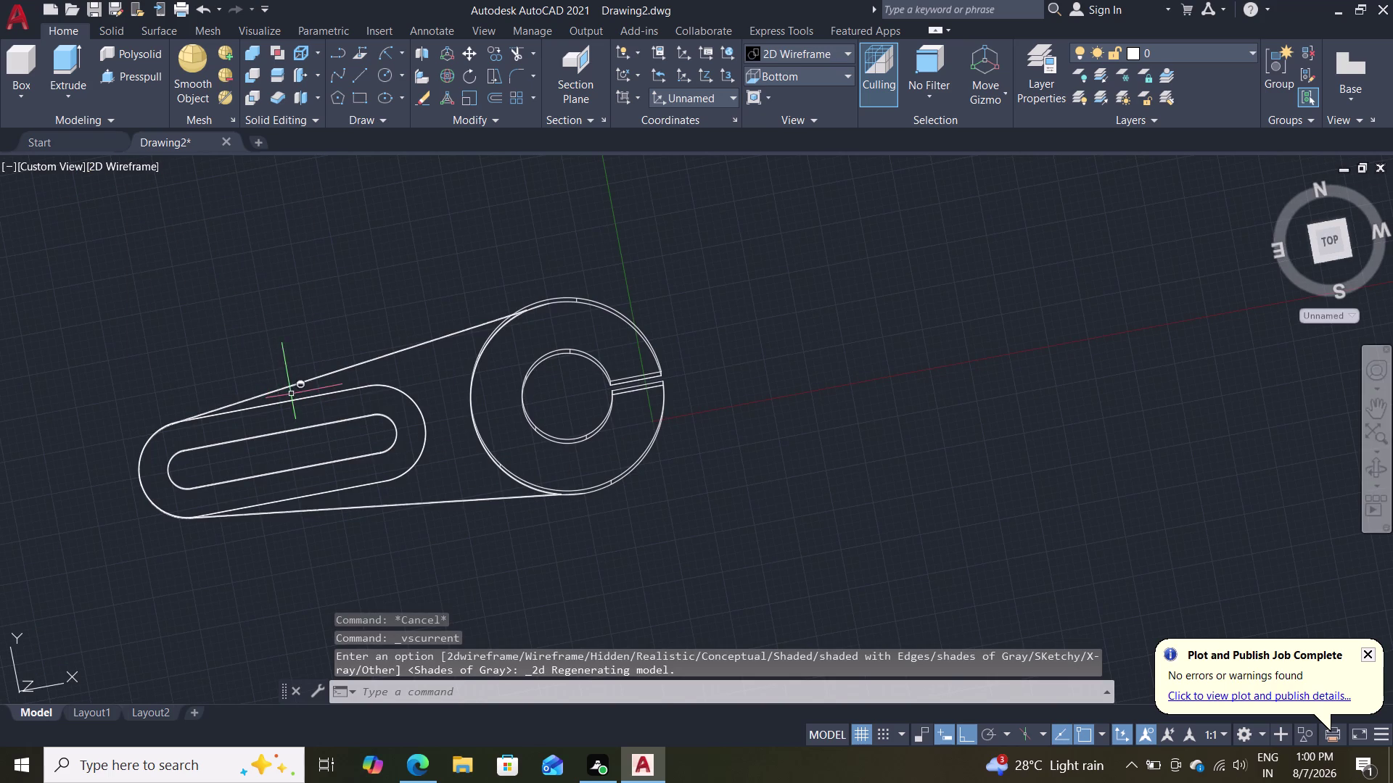
Orbit down to a level side view, testing a pick on the slot outline.
middle_drag(274, 352, 282, 449)
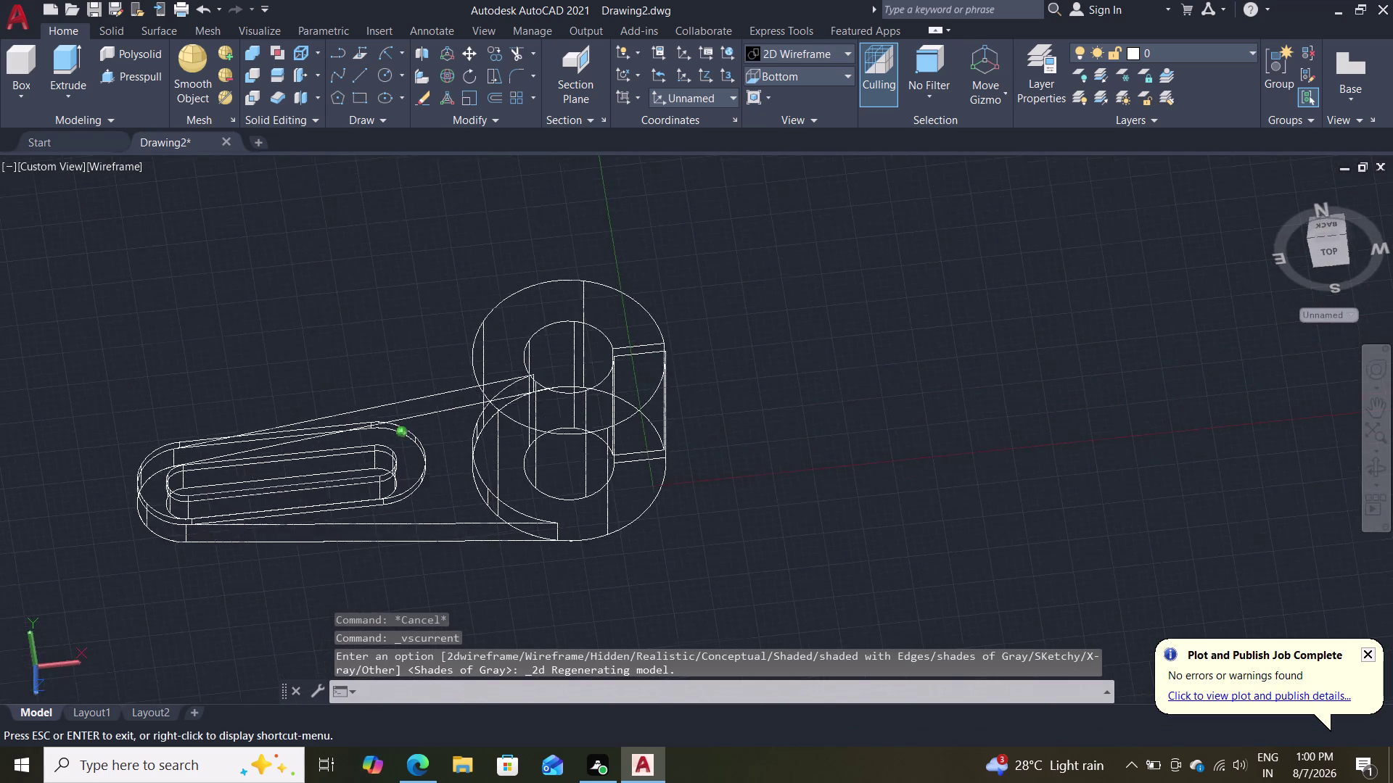
middle_drag(283, 449, 298, 496)
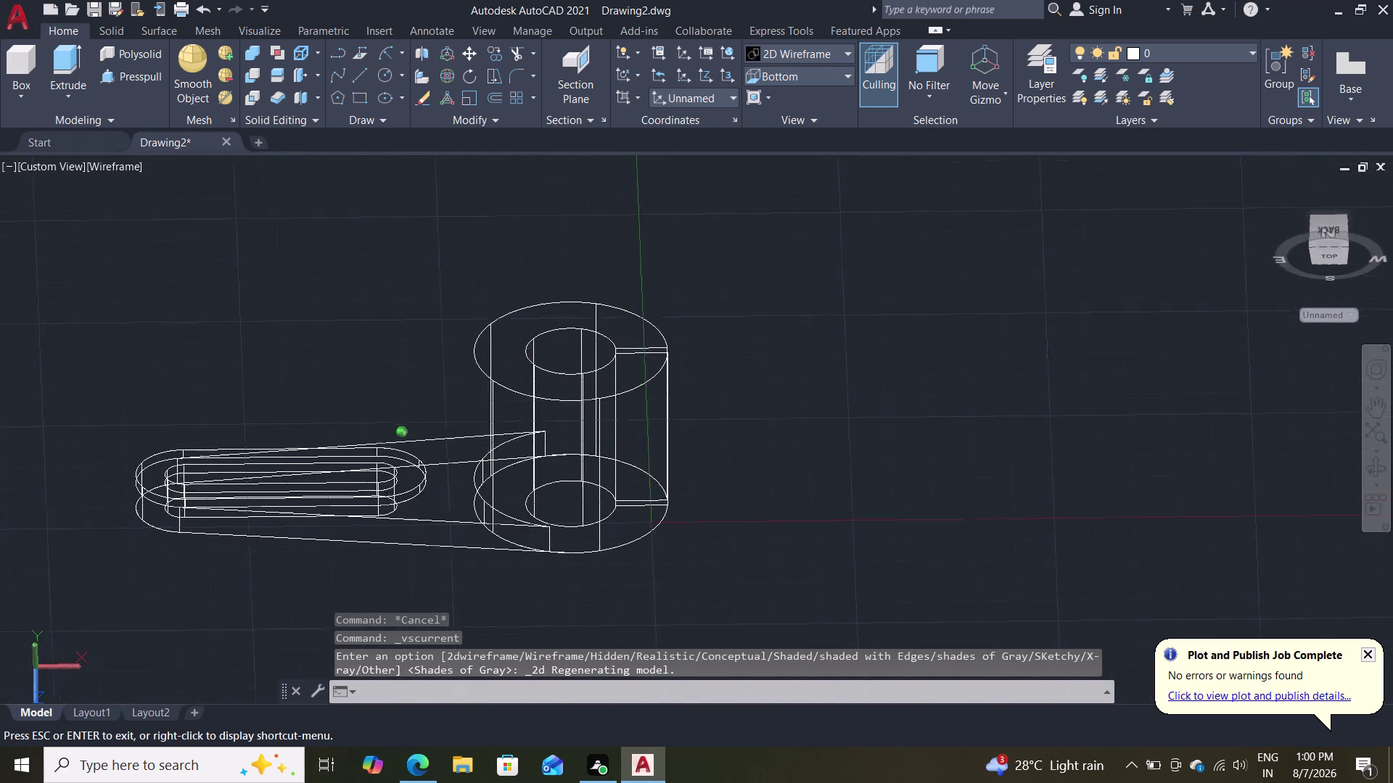
middle_drag(299, 496, 311, 548)
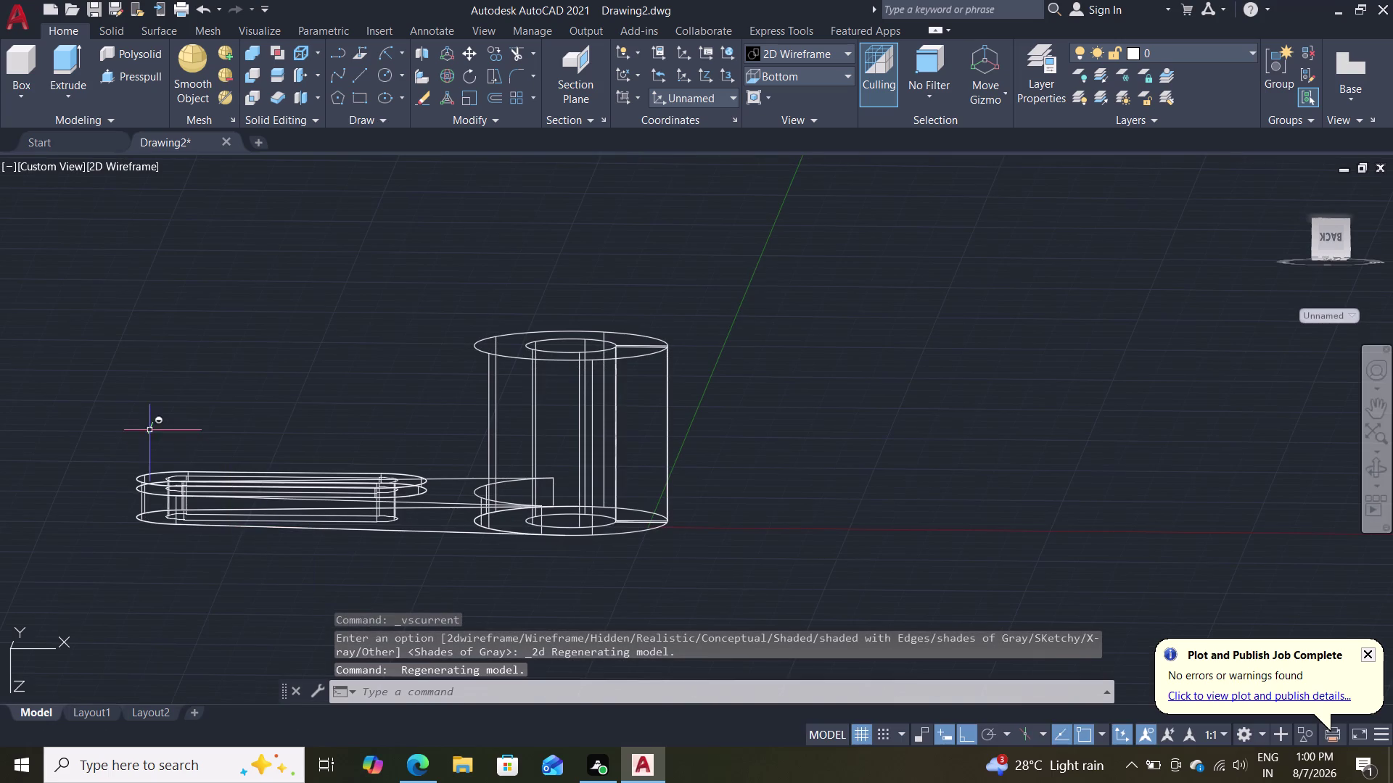
click(168, 476)
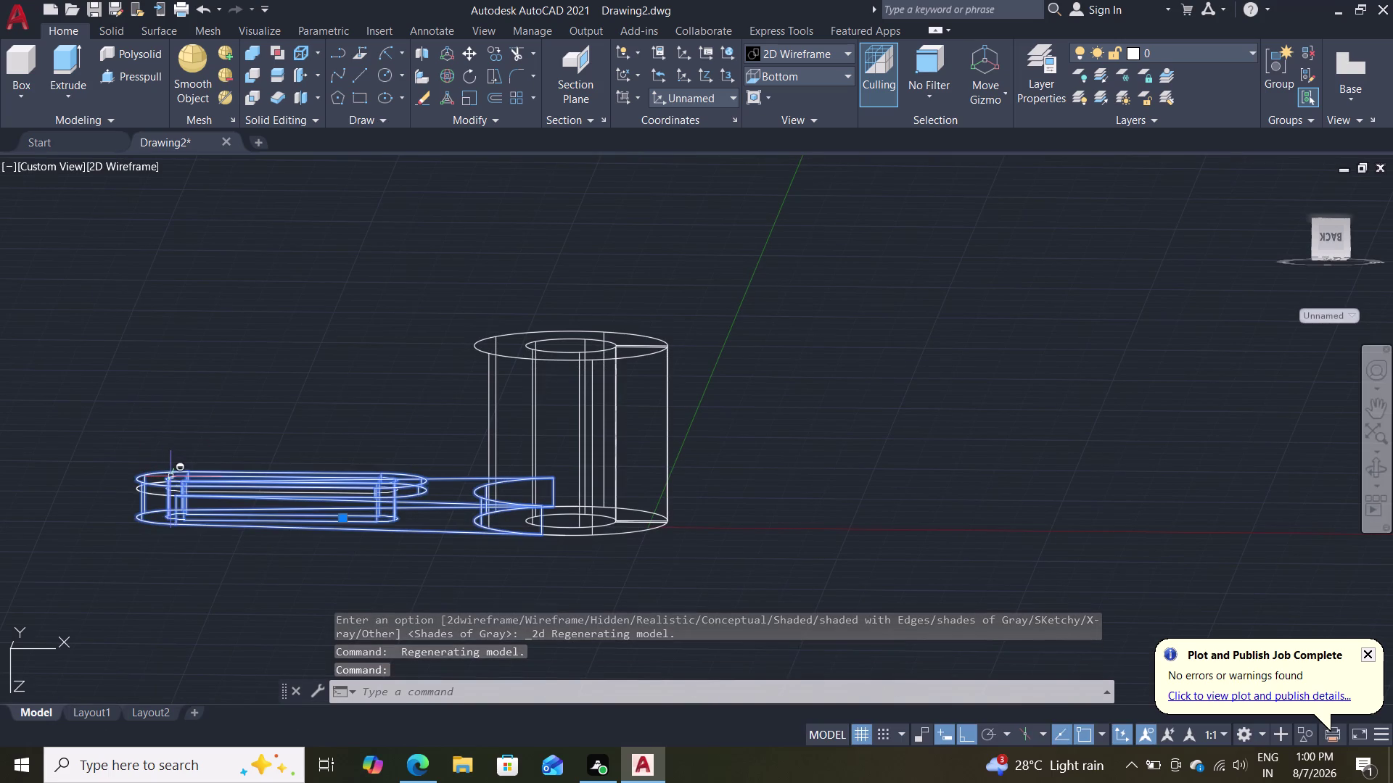
key(Escape)
middle_drag(226, 435, 219, 470)
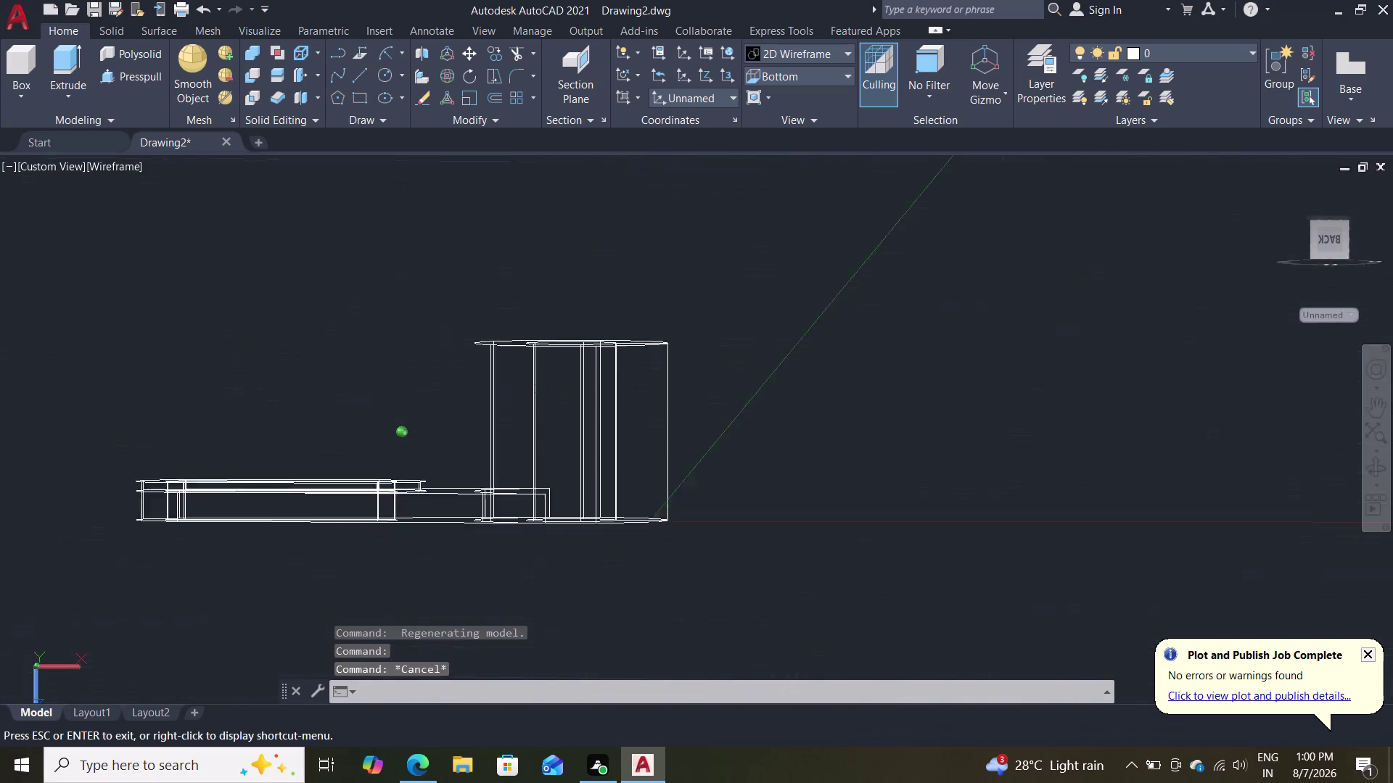
middle_drag(219, 470, 222, 522)
Select the slot outline's rounded end and its arc above the arm.
scroll(down, 3)
click(188, 510)
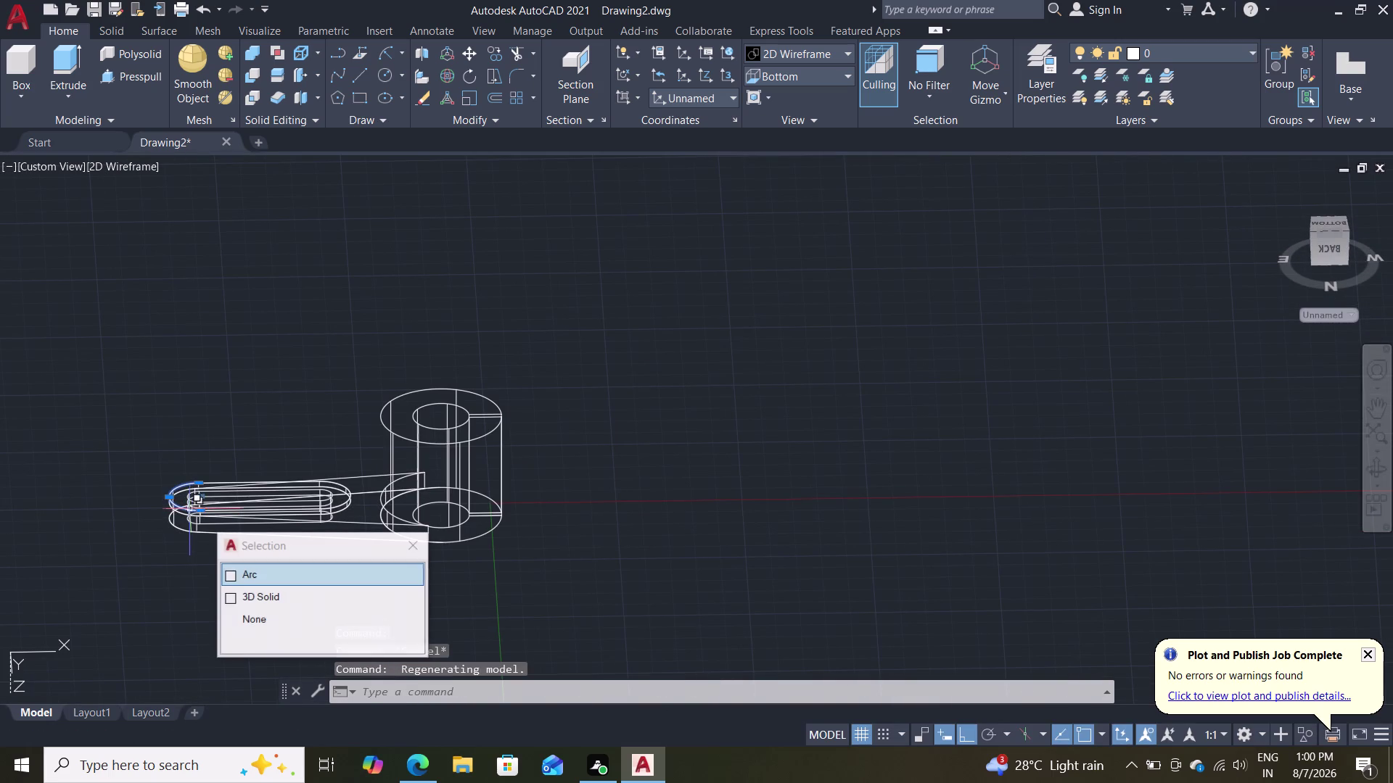
scroll(up, 3)
scroll(down, 3)
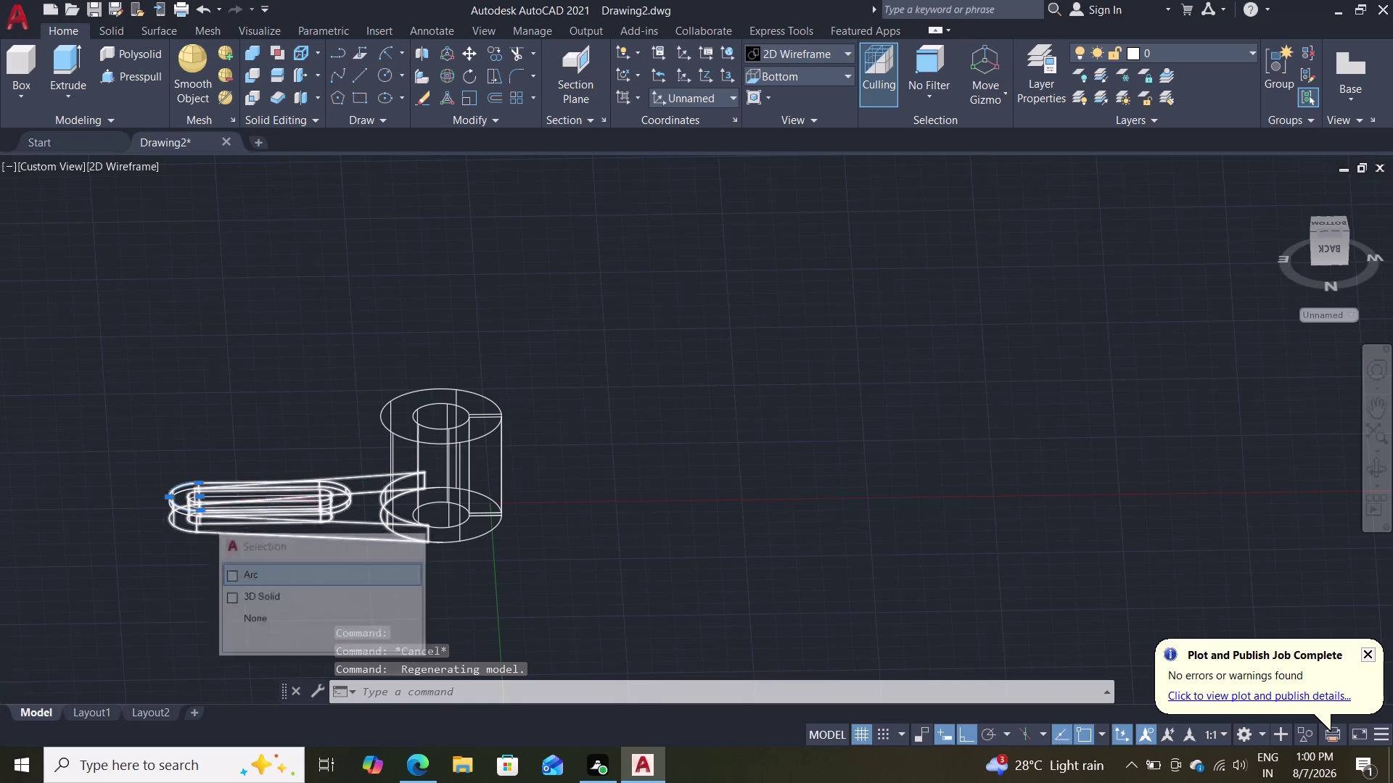
scroll(down, 3)
scroll(up, 3)
scroll(down, 3)
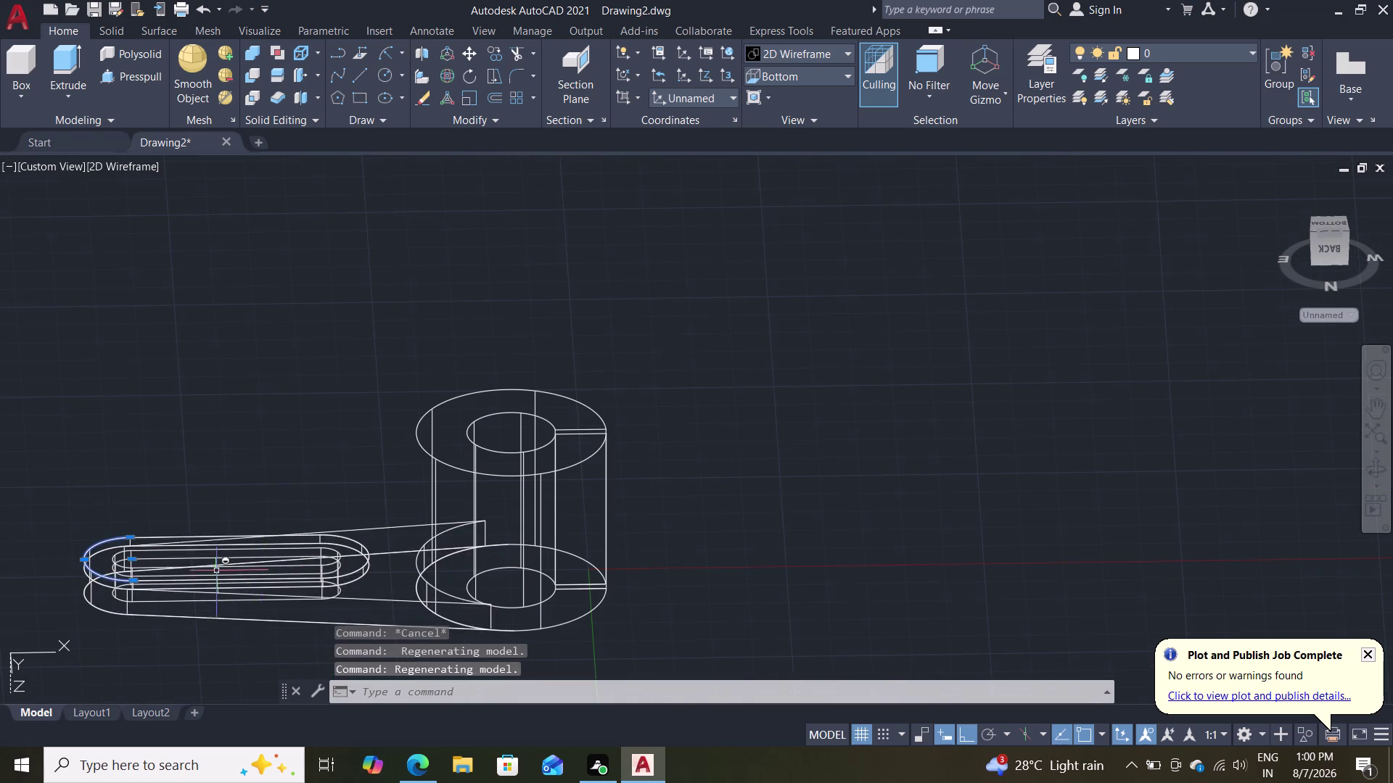
double_click(191, 577)
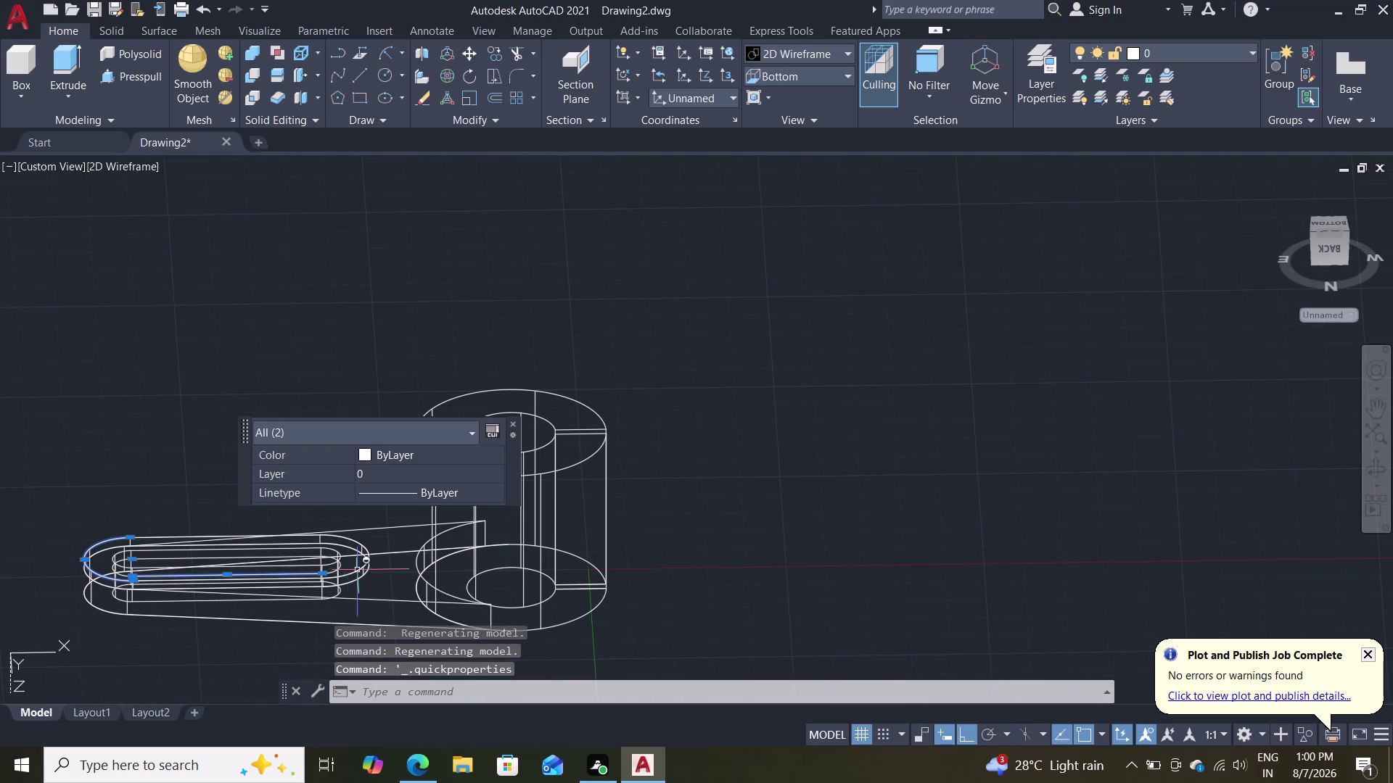
Add the slot polyline and remaining outline arcs, five curves in all, to the selection.
click(354, 573)
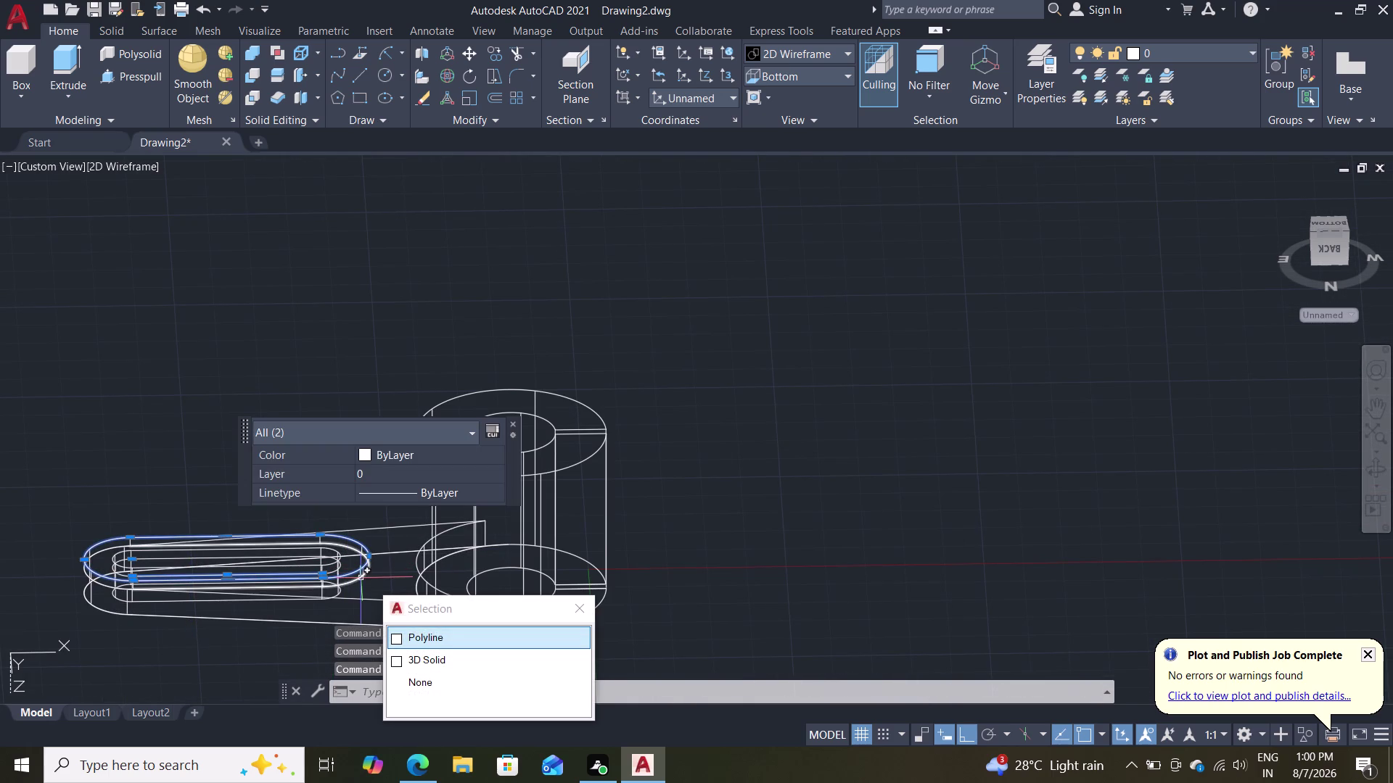
double_click(361, 577)
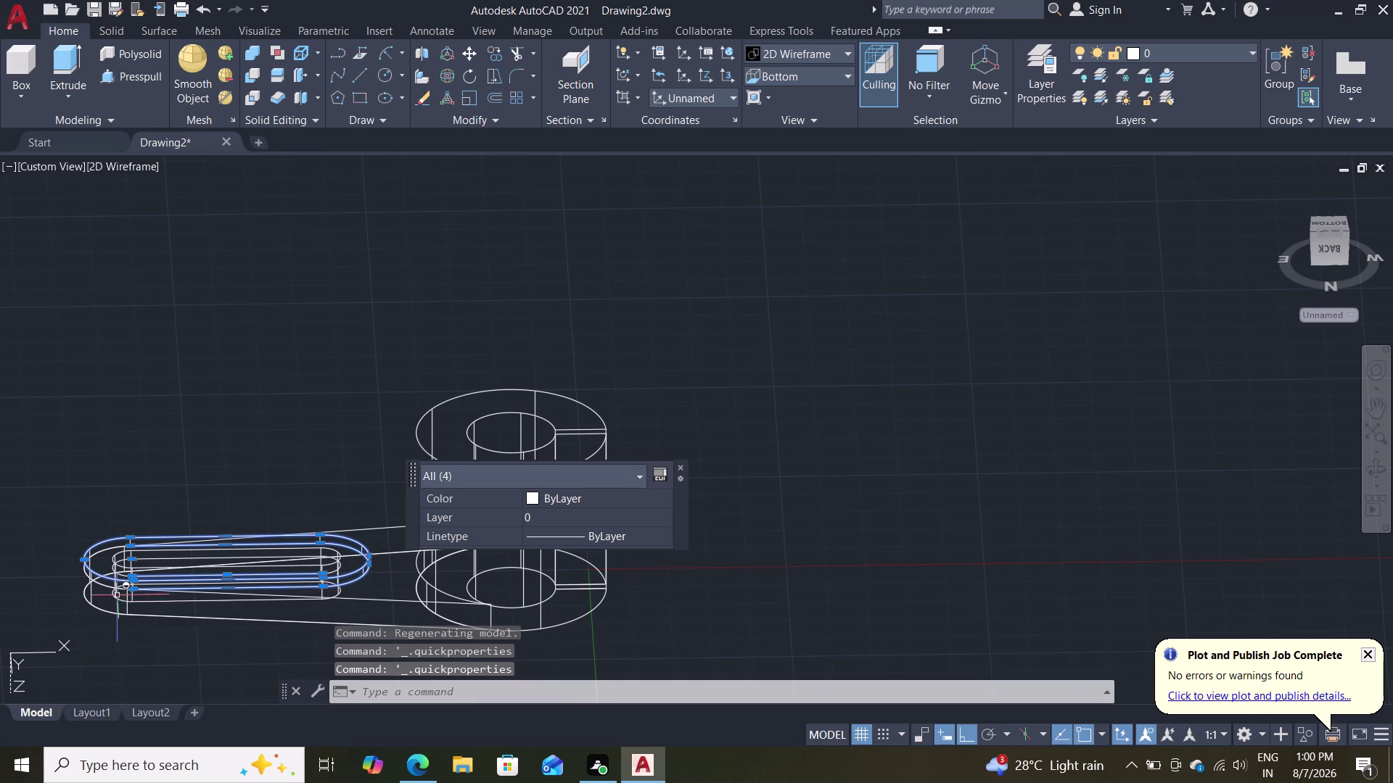
double_click(113, 586)
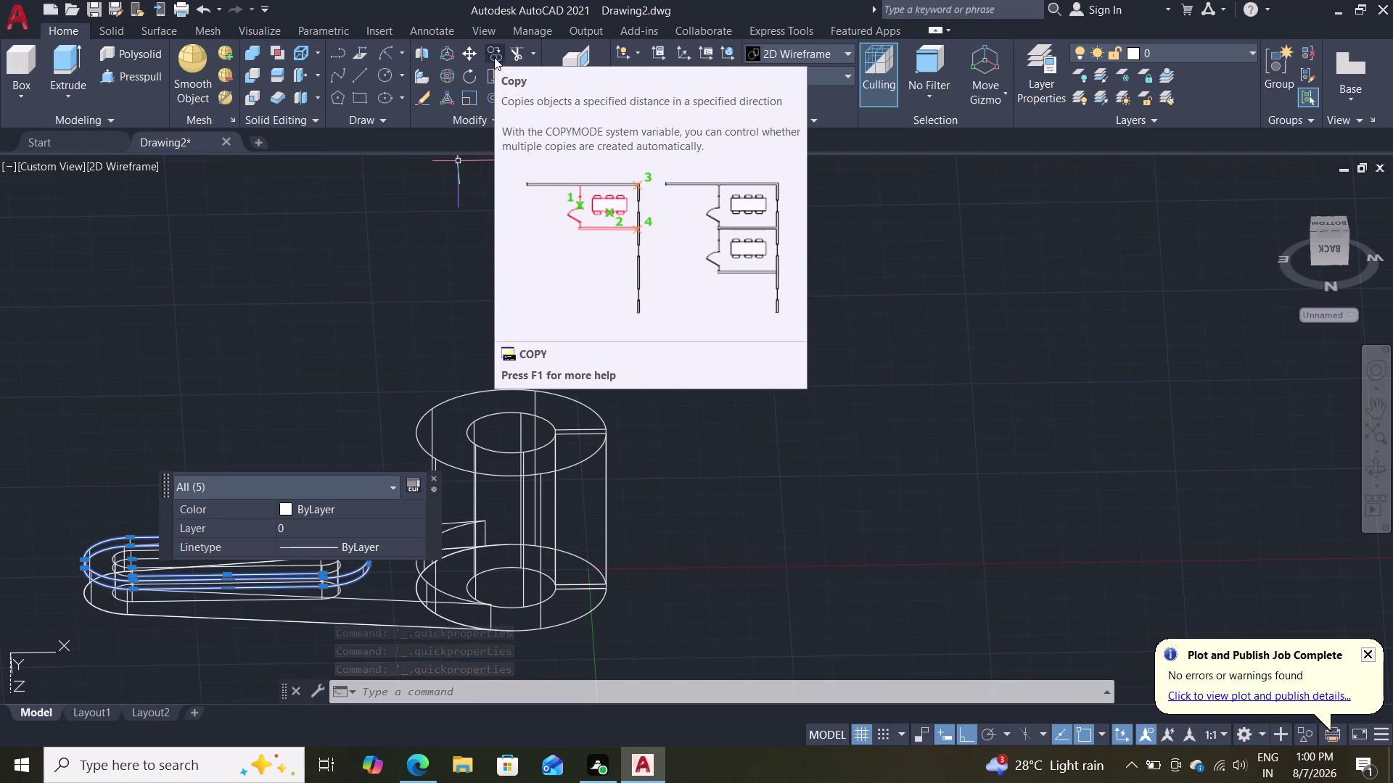
click(494, 58)
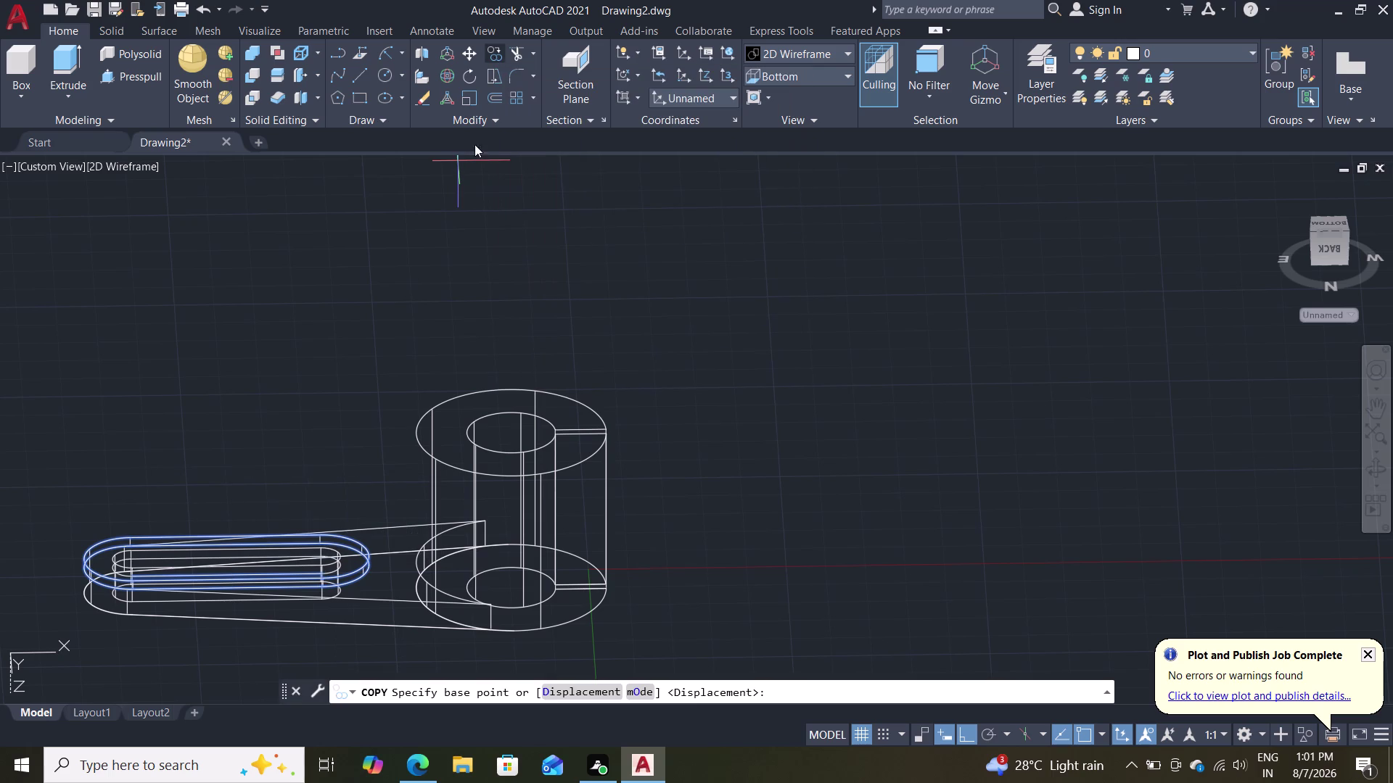
Copy the slot outlines once from a base point on the arm edge, then end Copy.
click(82, 558)
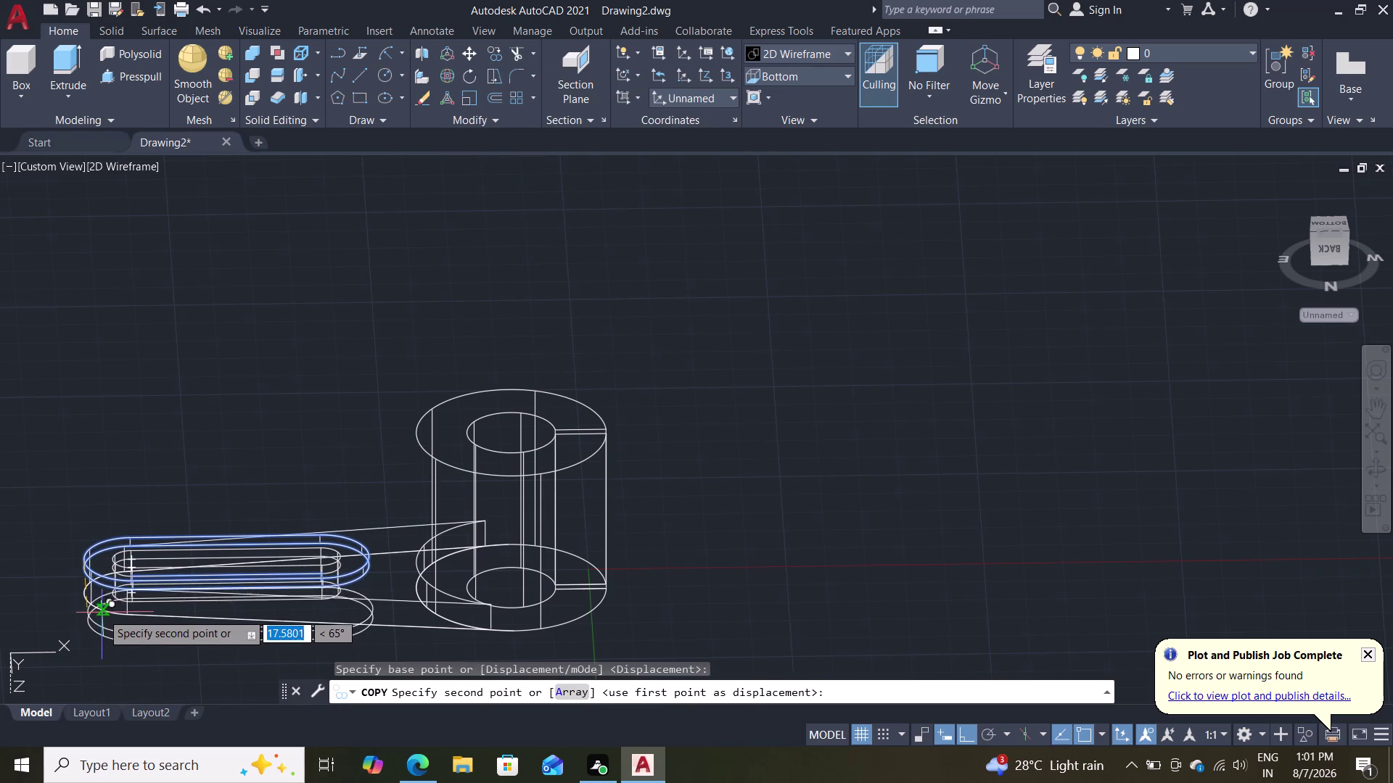
middle_drag(100, 615, 88, 431)
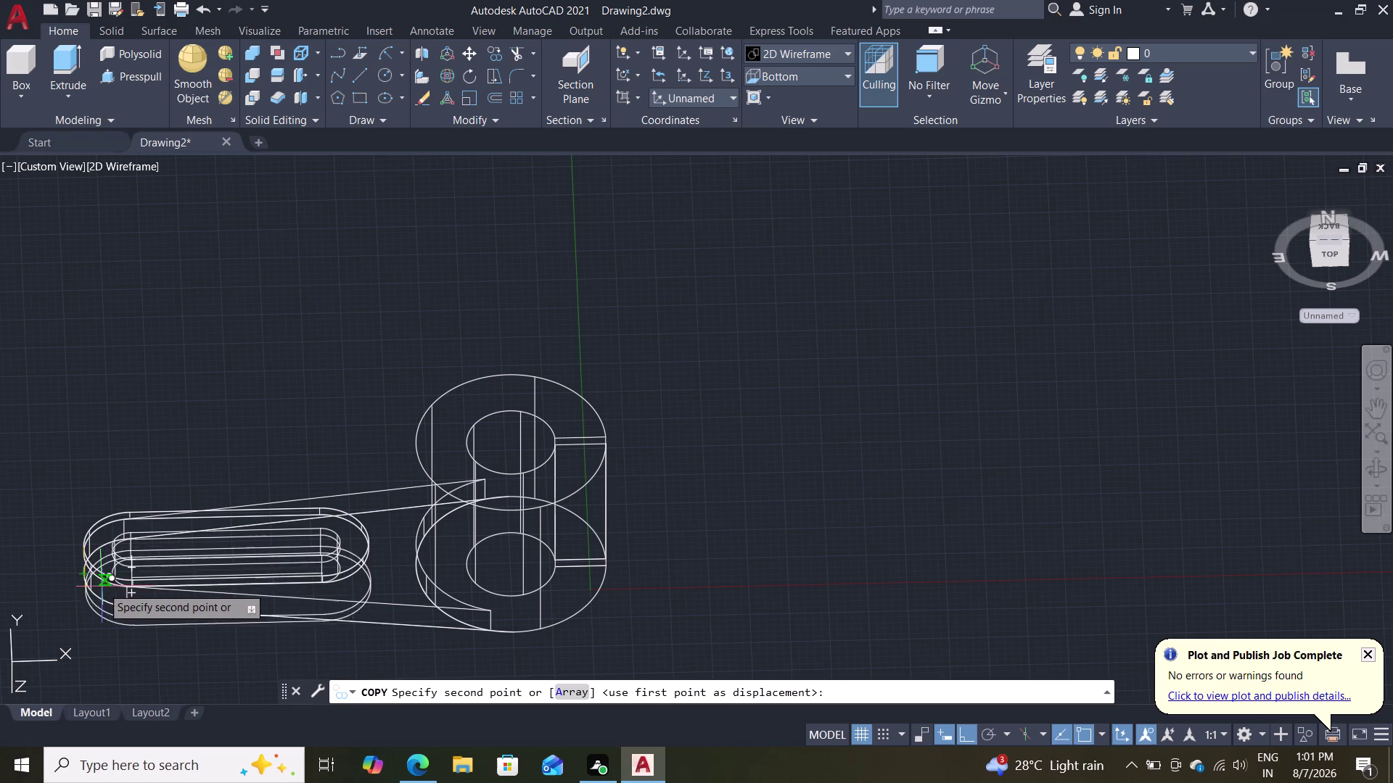
click(90, 573)
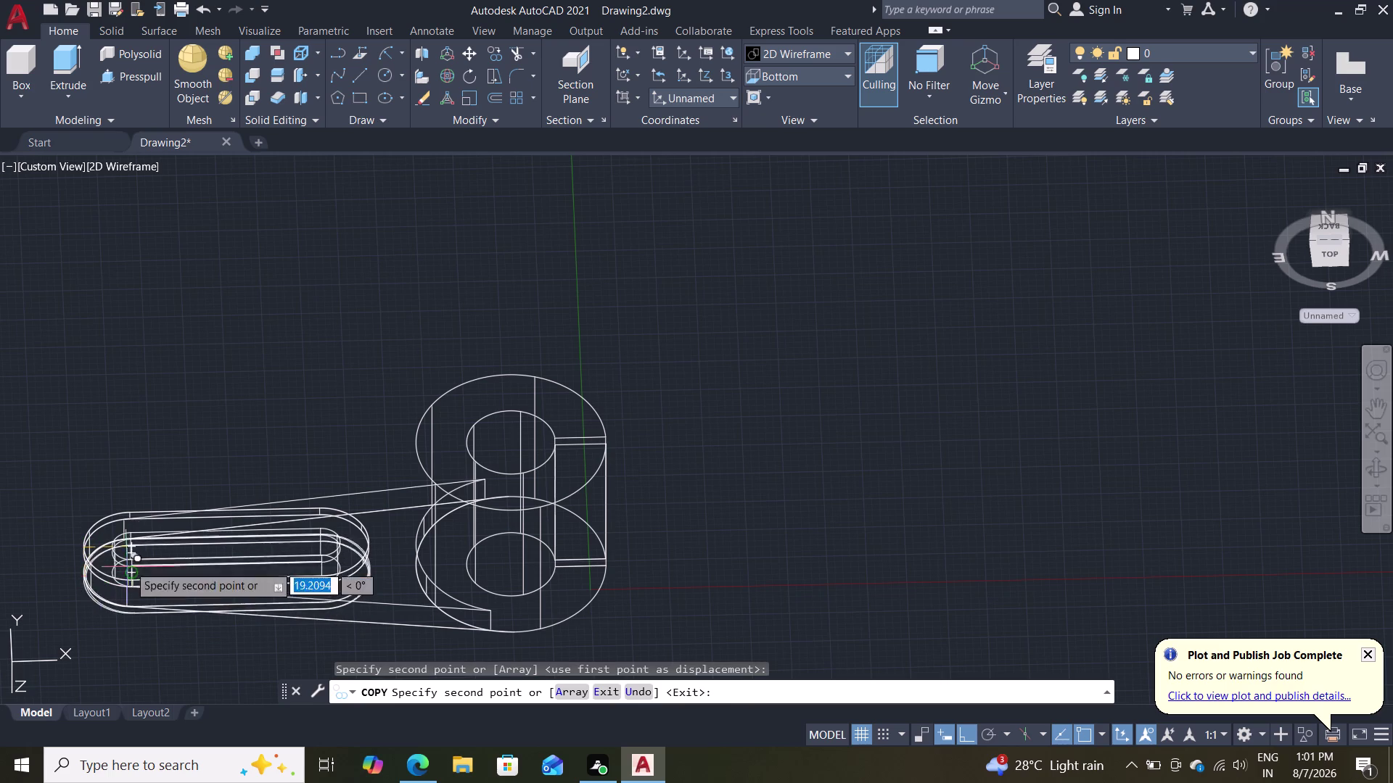
middle_drag(190, 431, 182, 516)
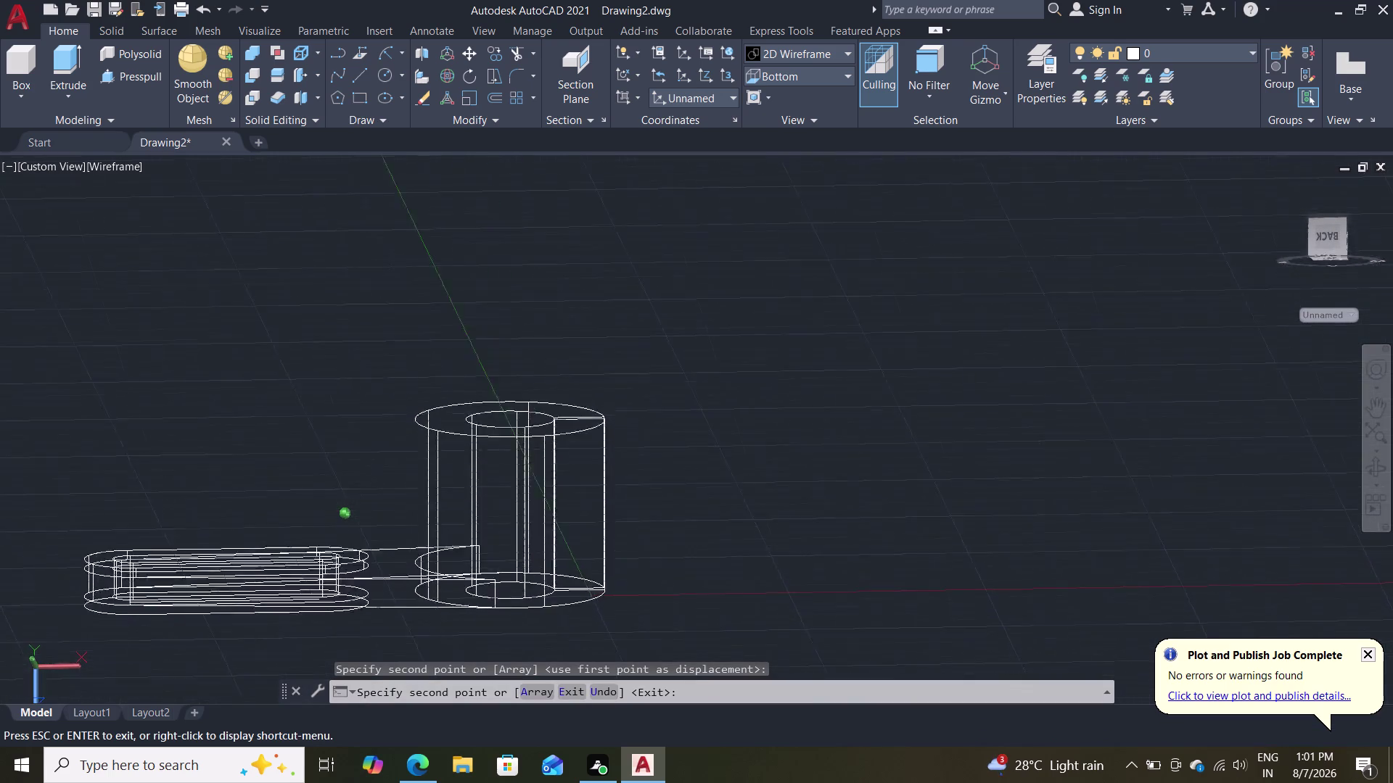
middle_drag(182, 516, 186, 557)
key(grave)
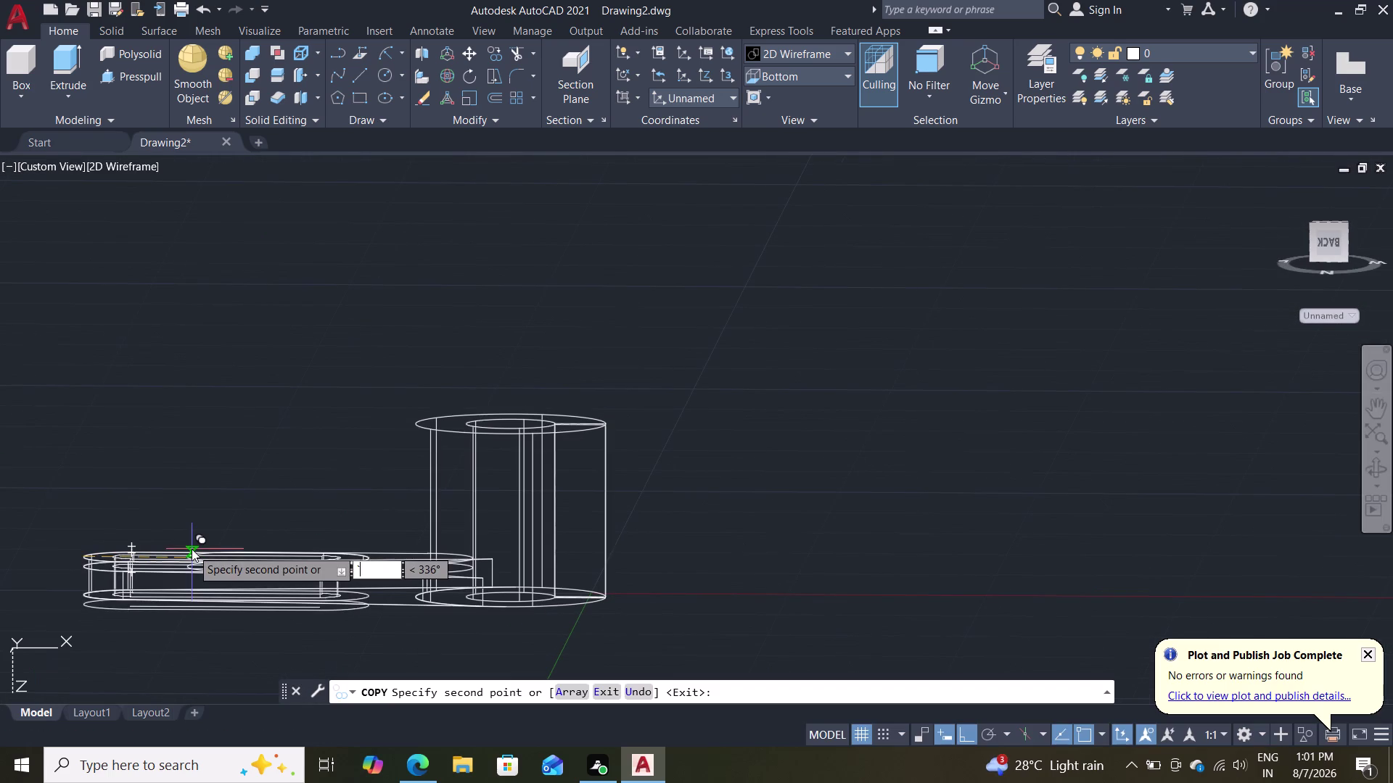
key(Escape)
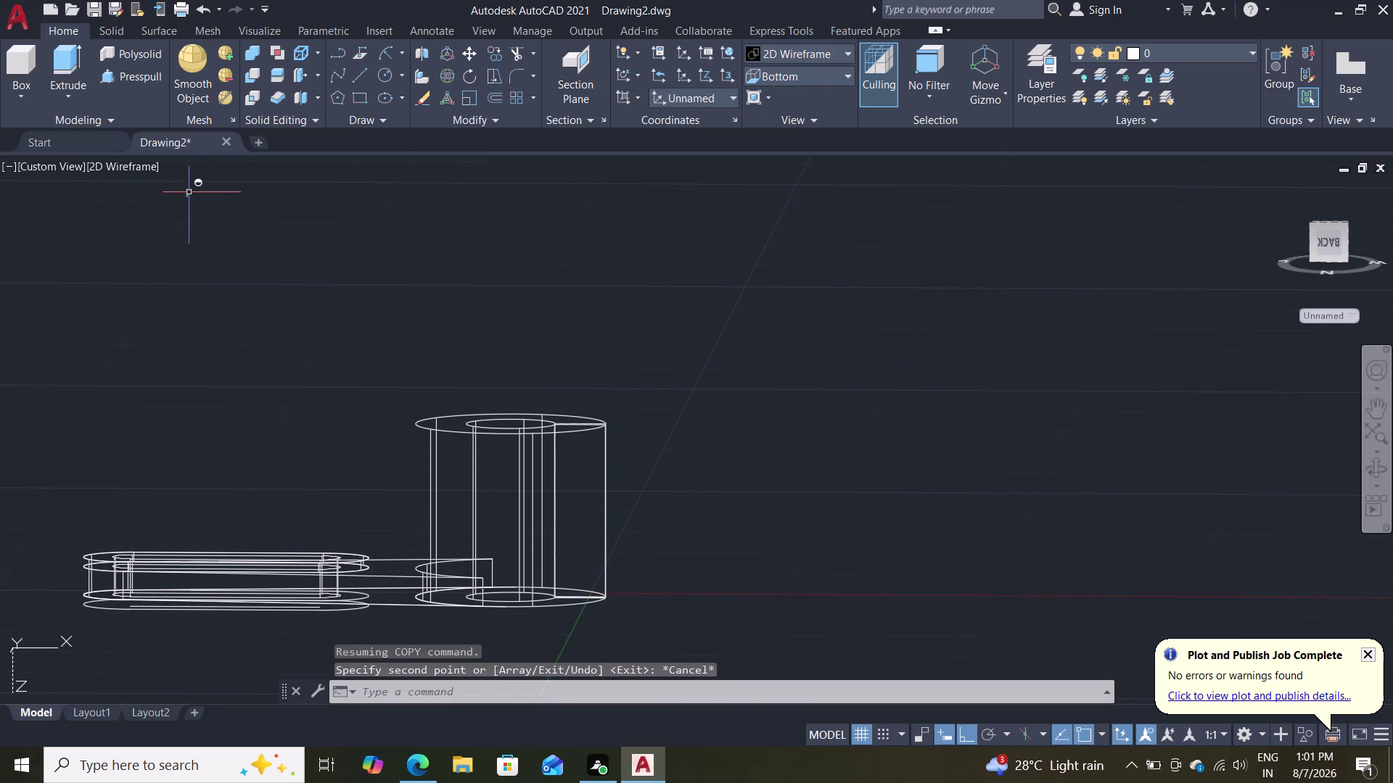
click(137, 168)
Switch to Shades of Gray, orbit to look down on the arm, and cancel a polyline edit.
click(196, 311)
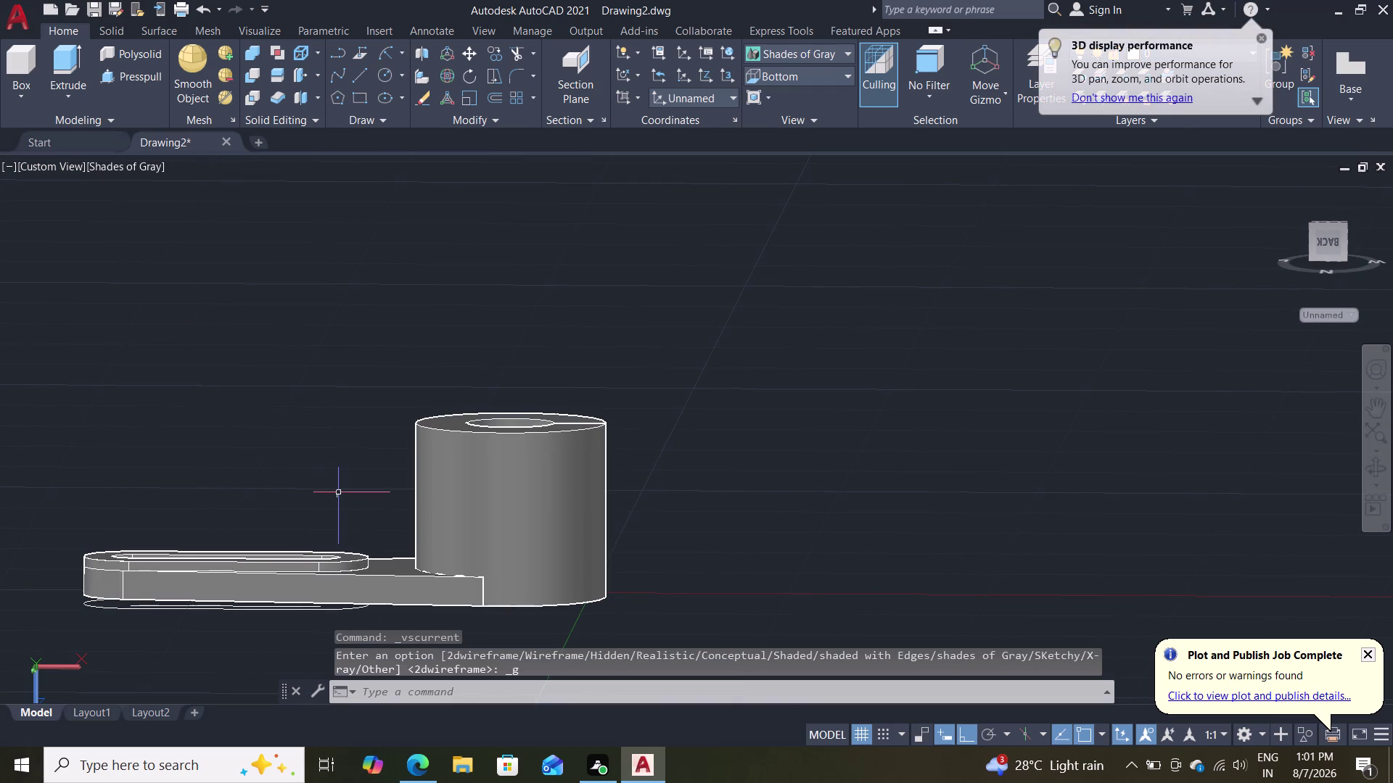
middle_drag(325, 470, 329, 418)
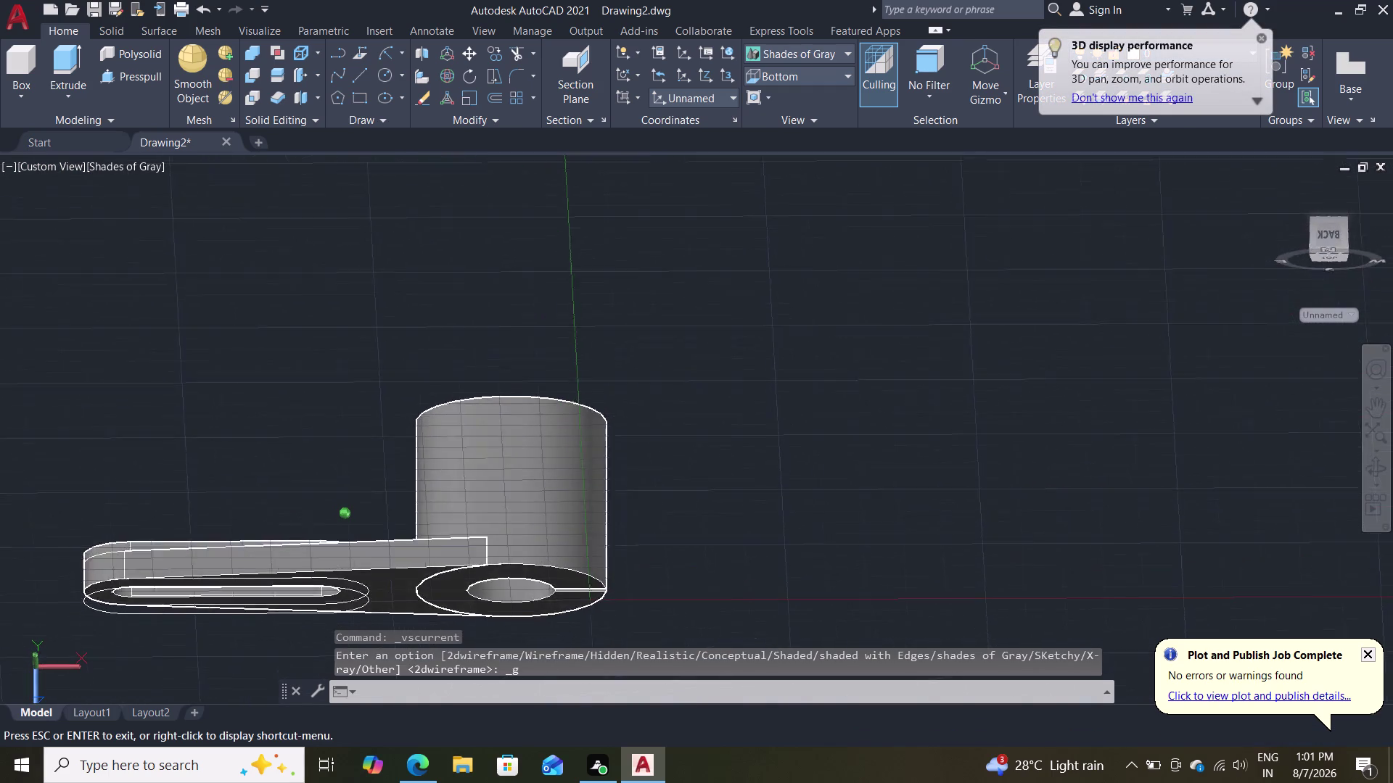
middle_drag(328, 418, 360, 356)
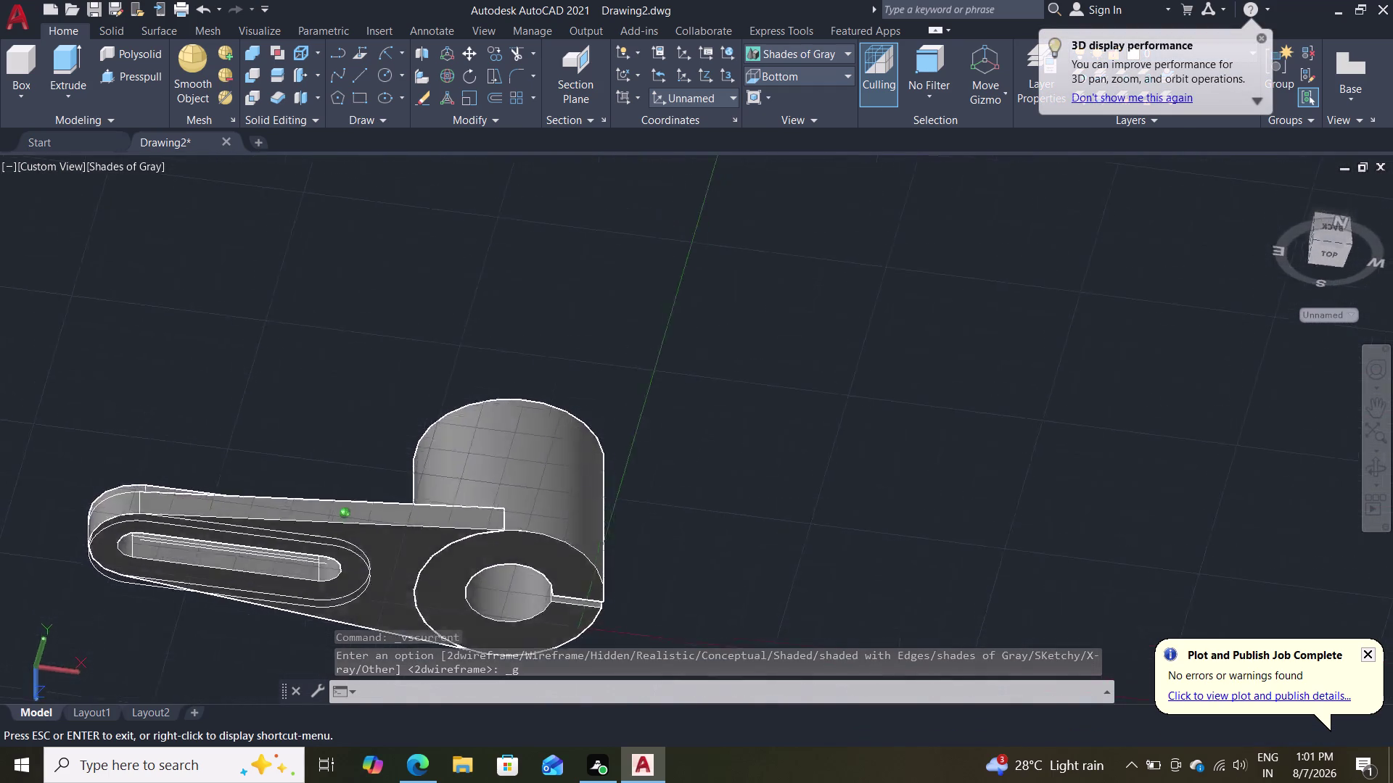
middle_drag(360, 356, 317, 353)
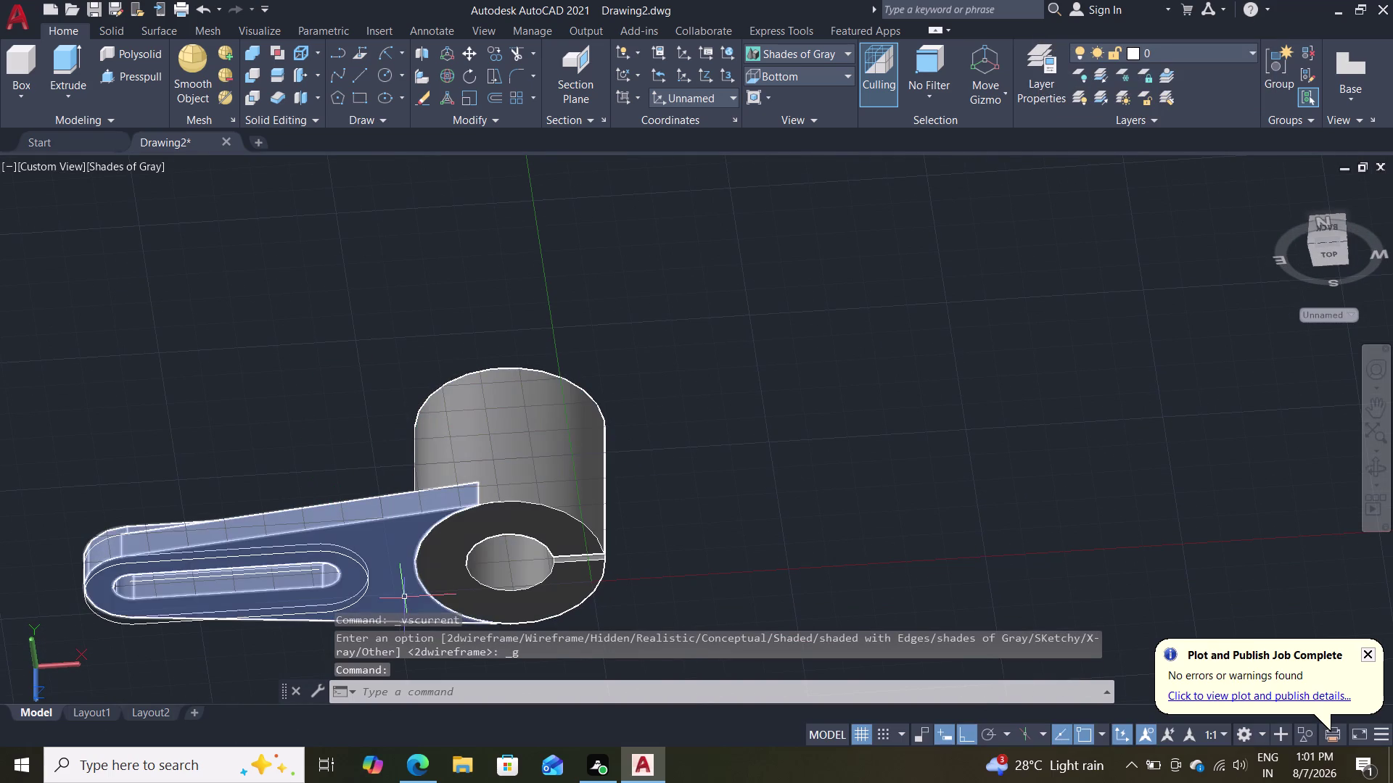
double_click(368, 593)
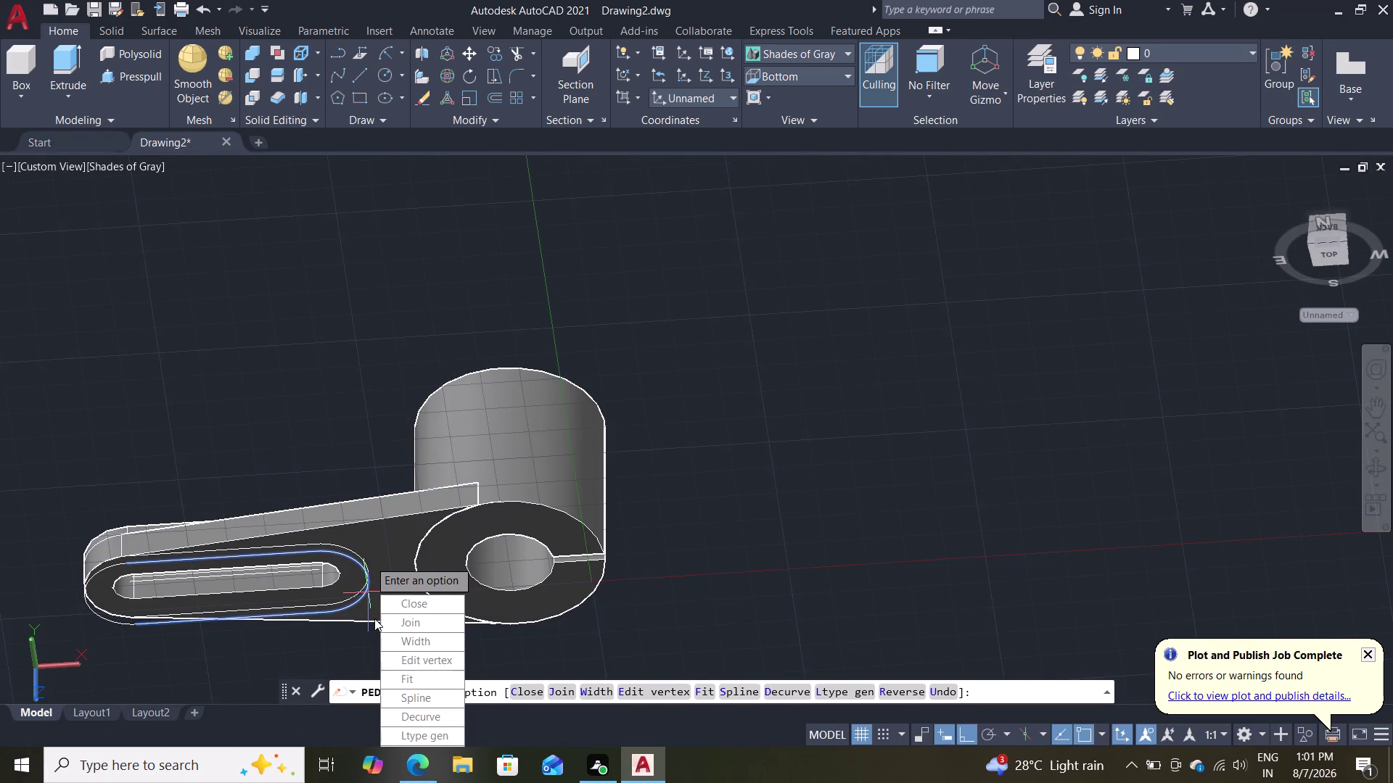
key(Escape)
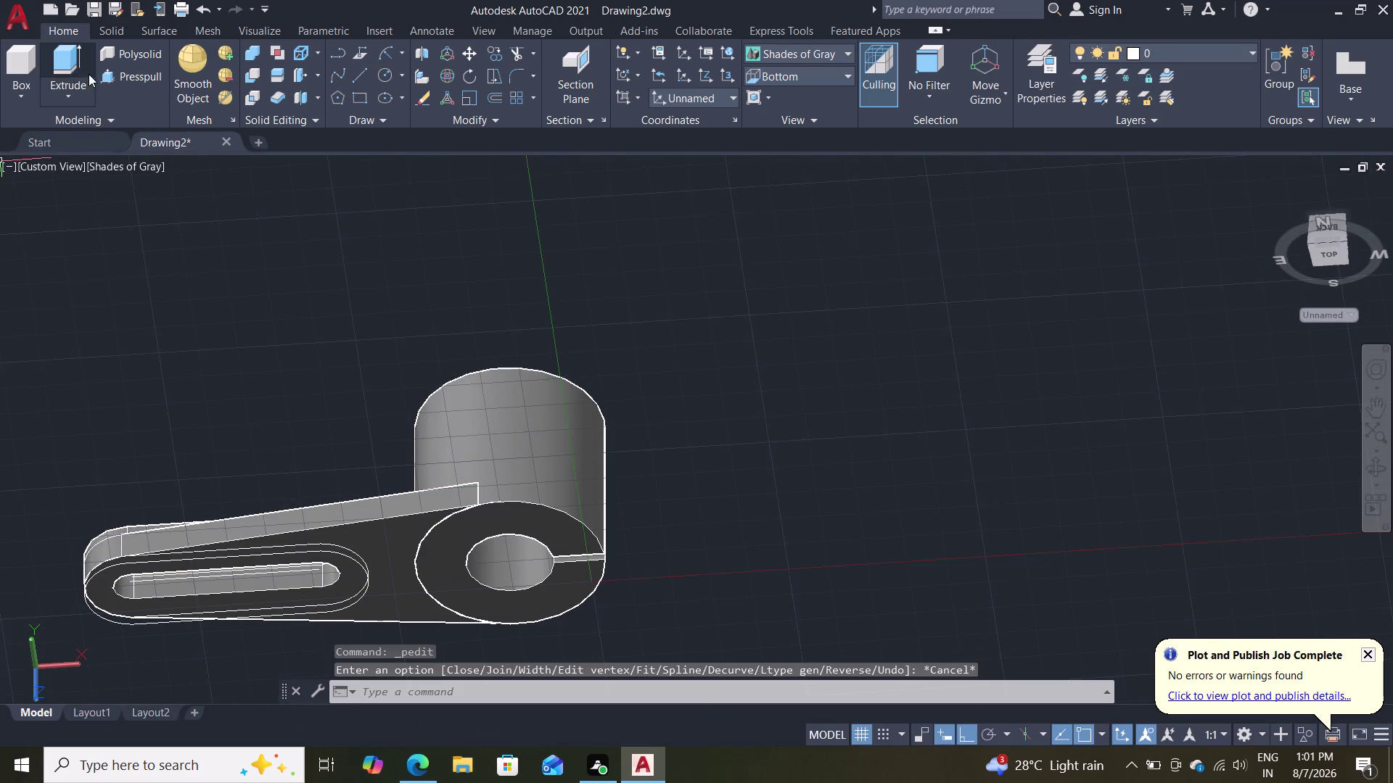
click(57, 73)
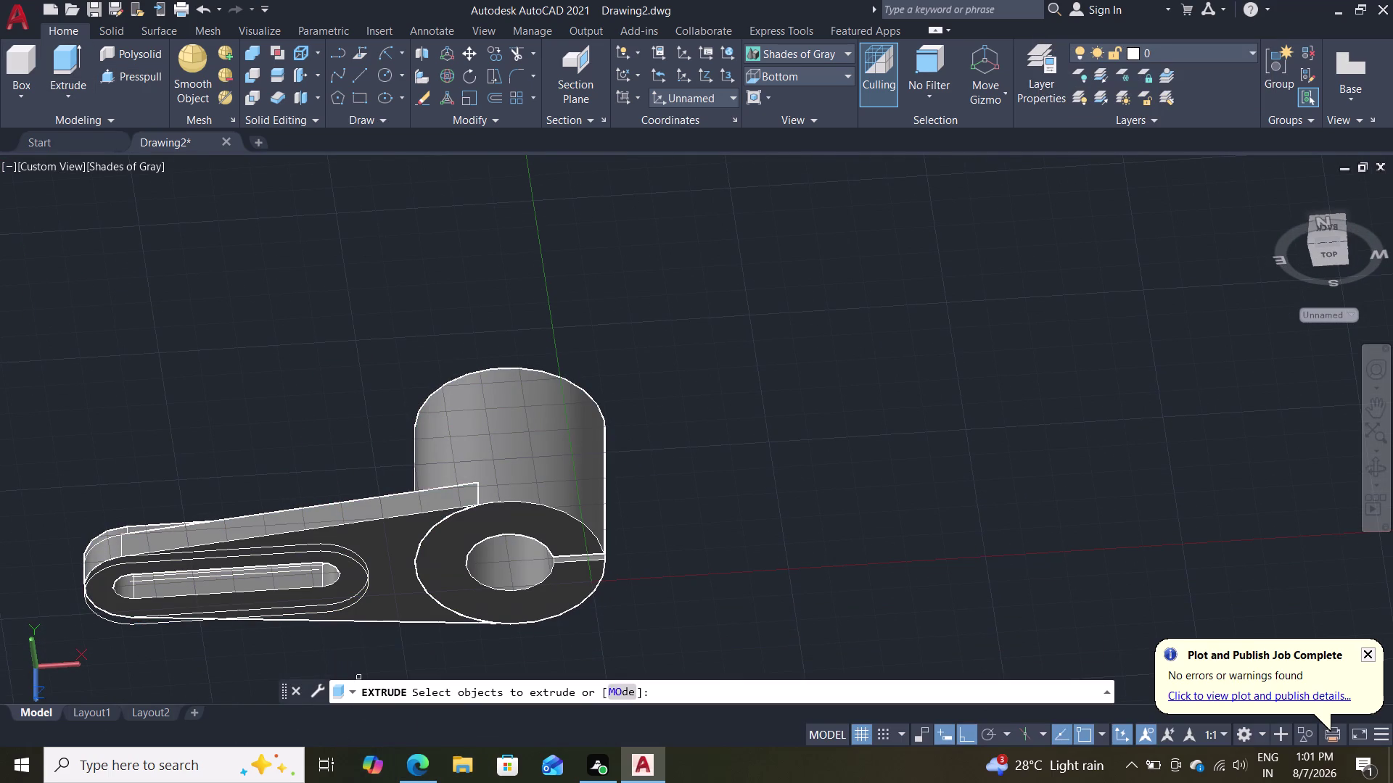
Try picking the slot outline, then abandon the pending extrusion.
scroll(up, 3)
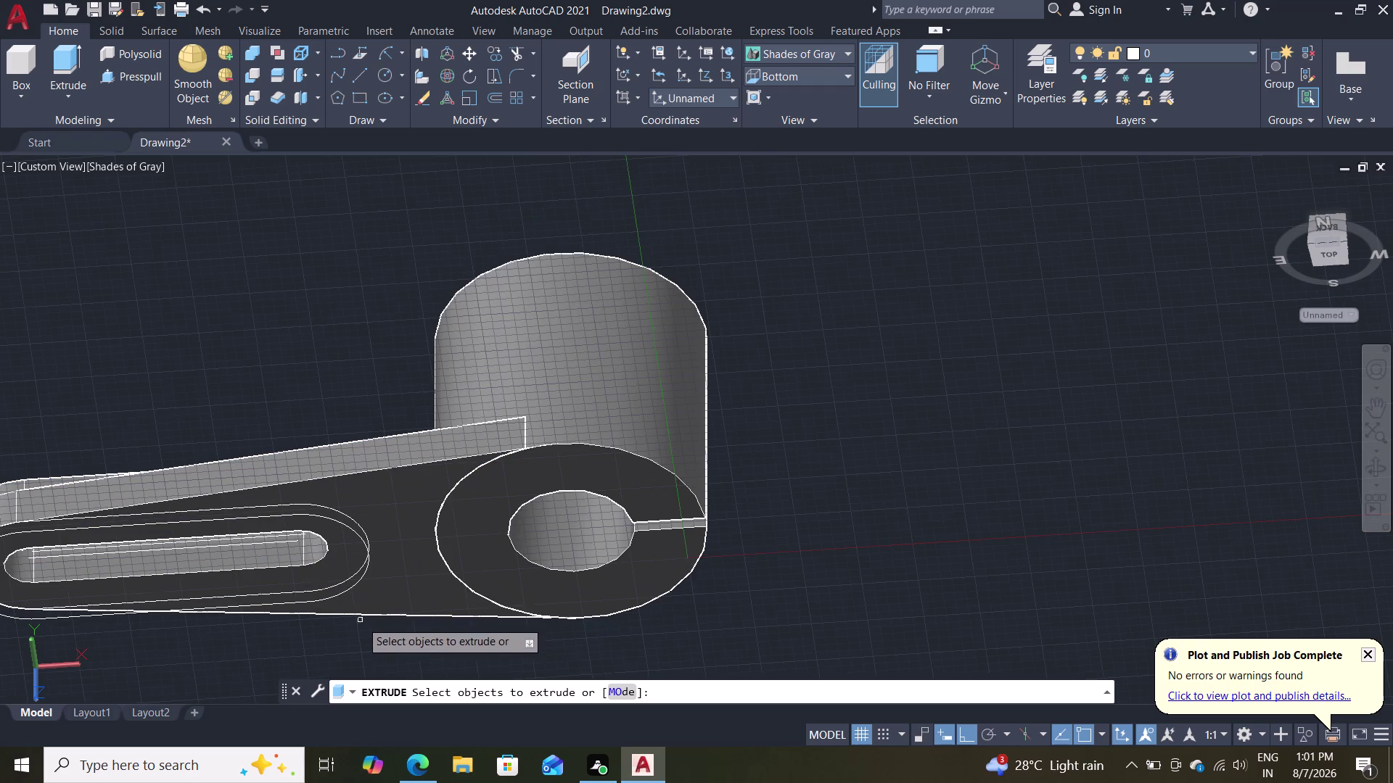
click(364, 532)
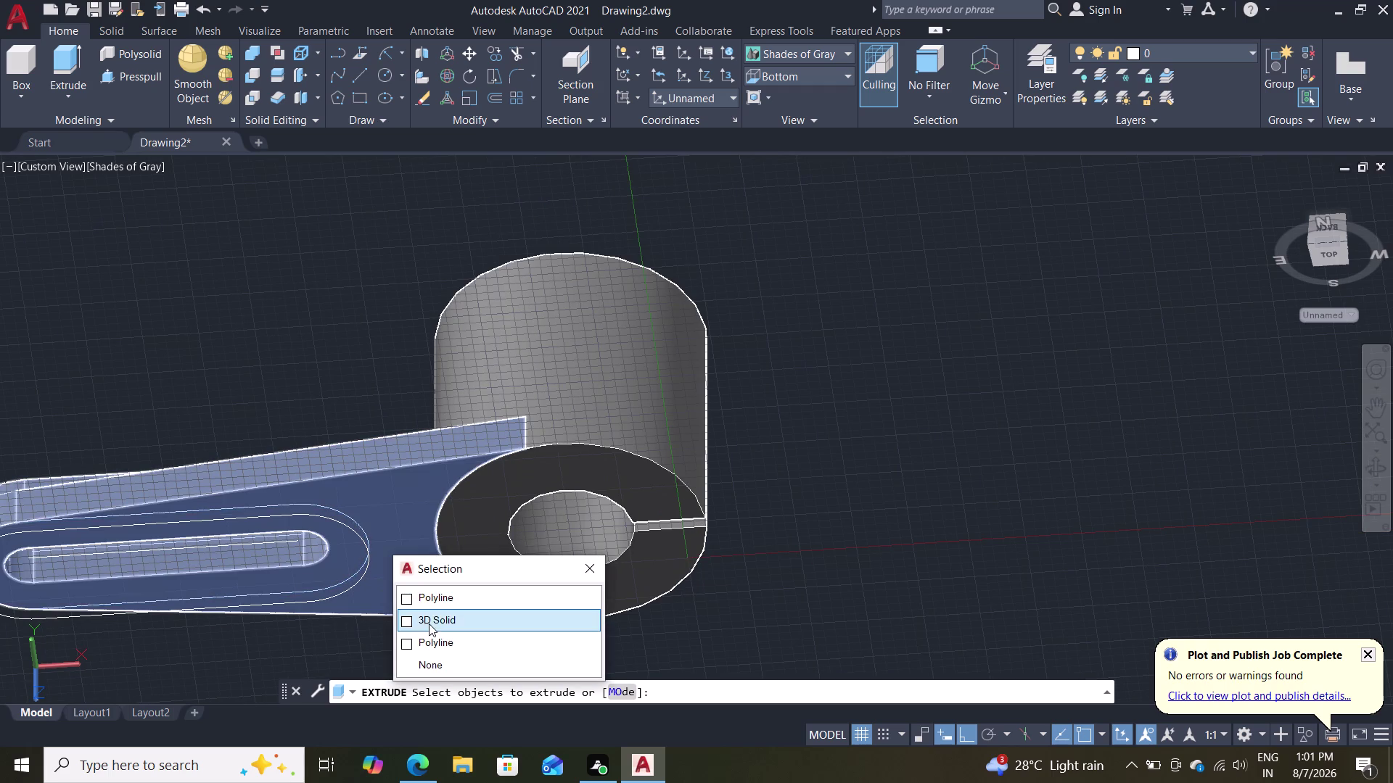
click(420, 596)
drag(317, 581, 319, 601)
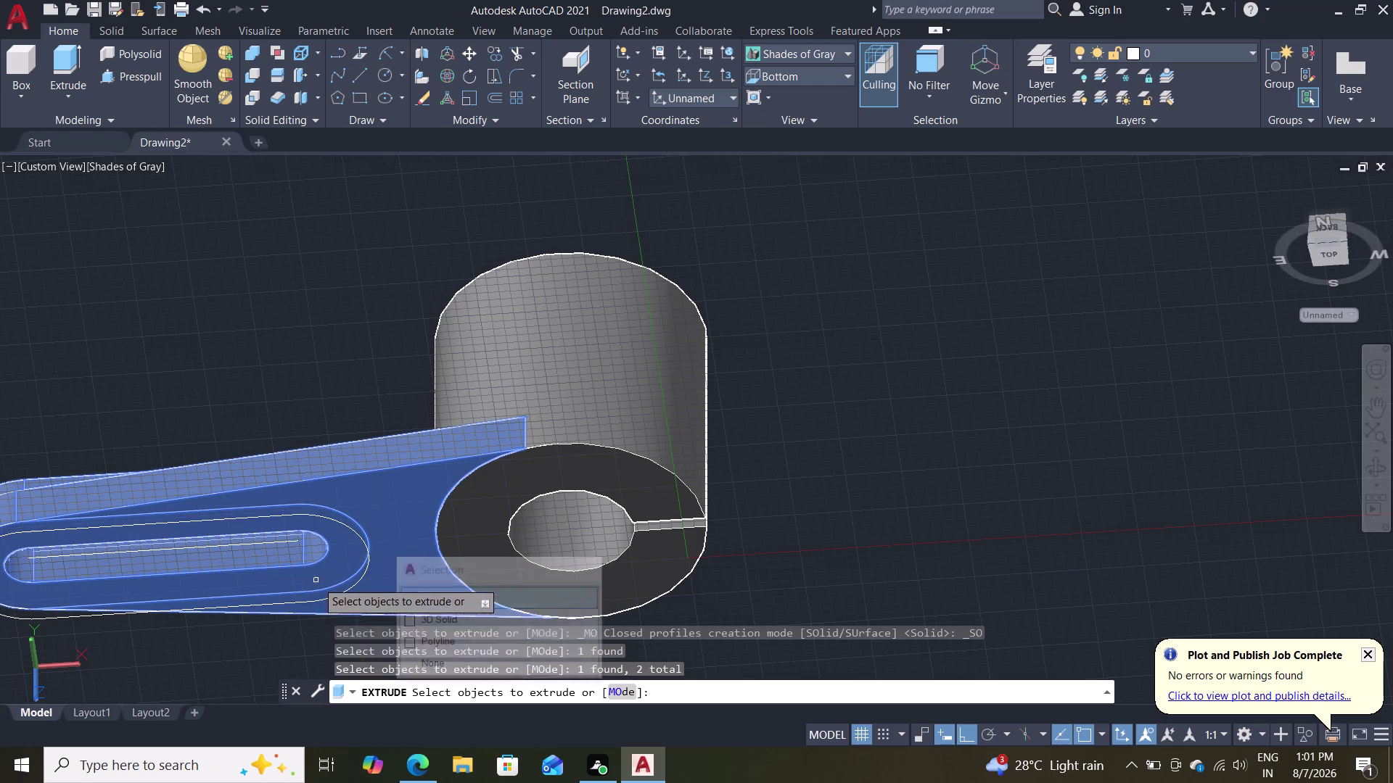
key(Escape)
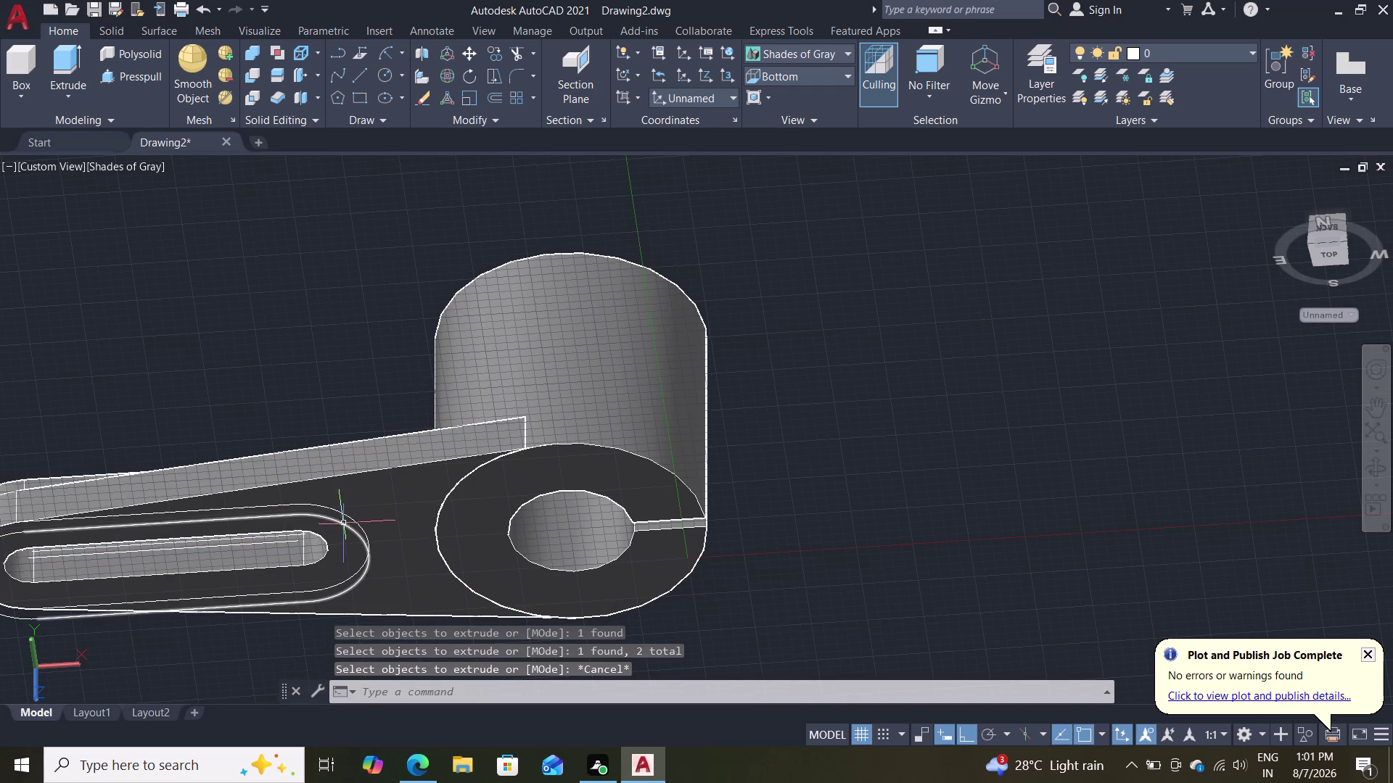
Cycle through the overlapping curves and arm solid at the slot's end to find the stray curve.
click(340, 526)
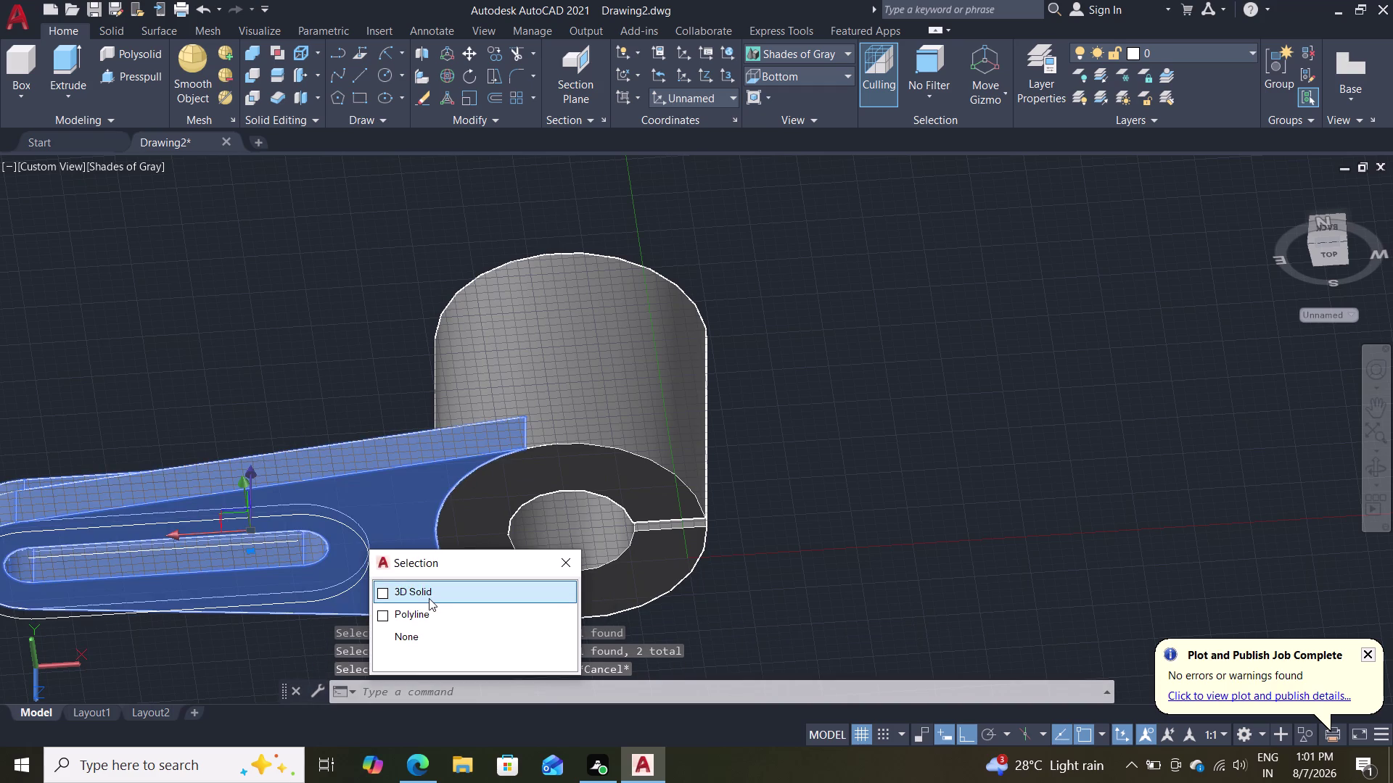
click(428, 595)
key(Escape)
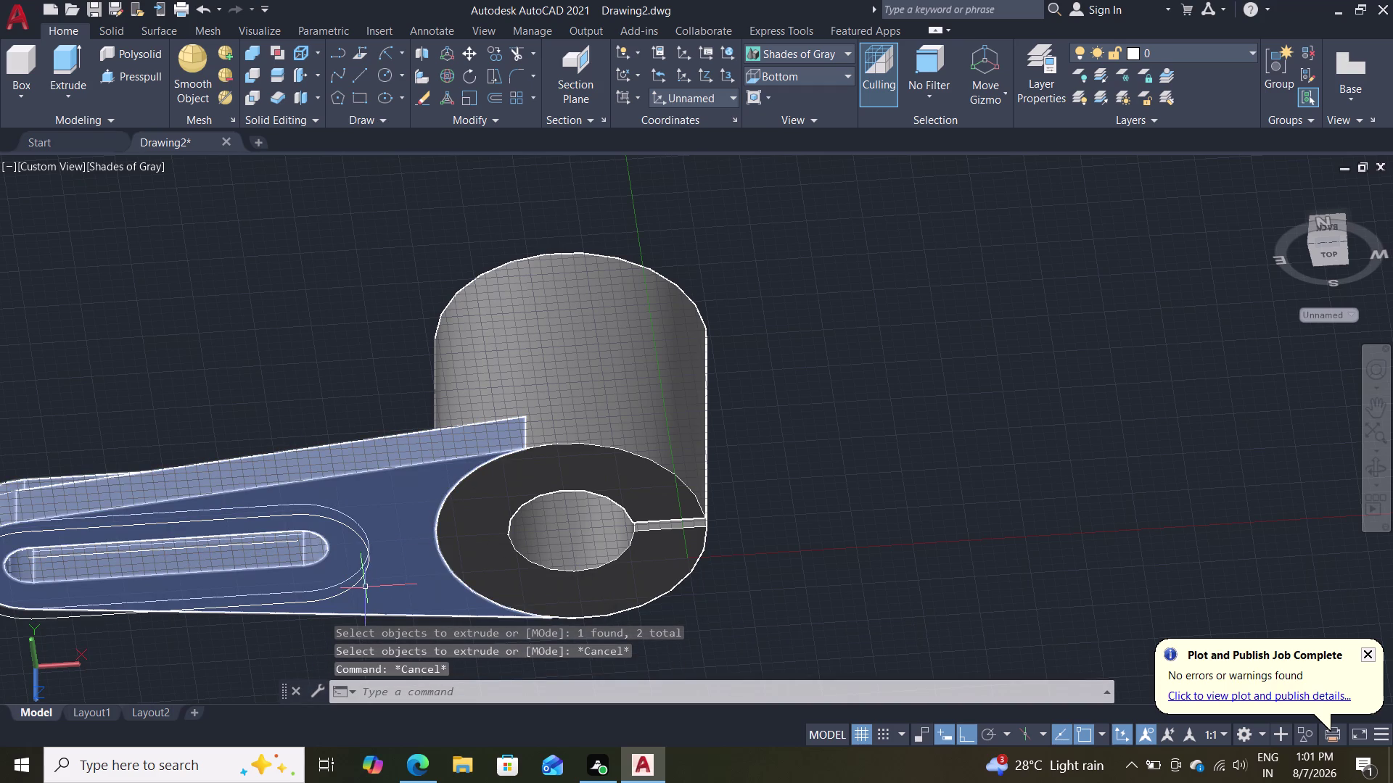
click(356, 595)
click(351, 587)
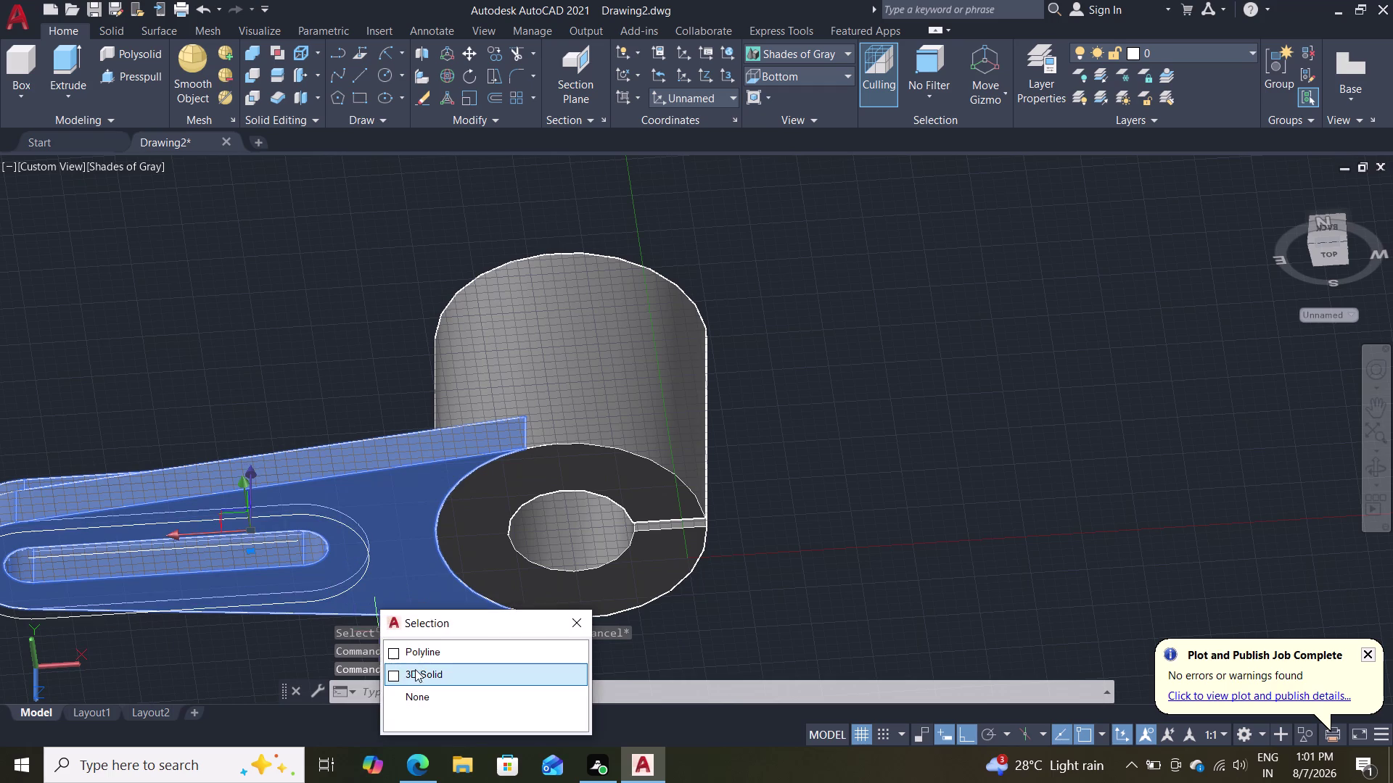
click(411, 648)
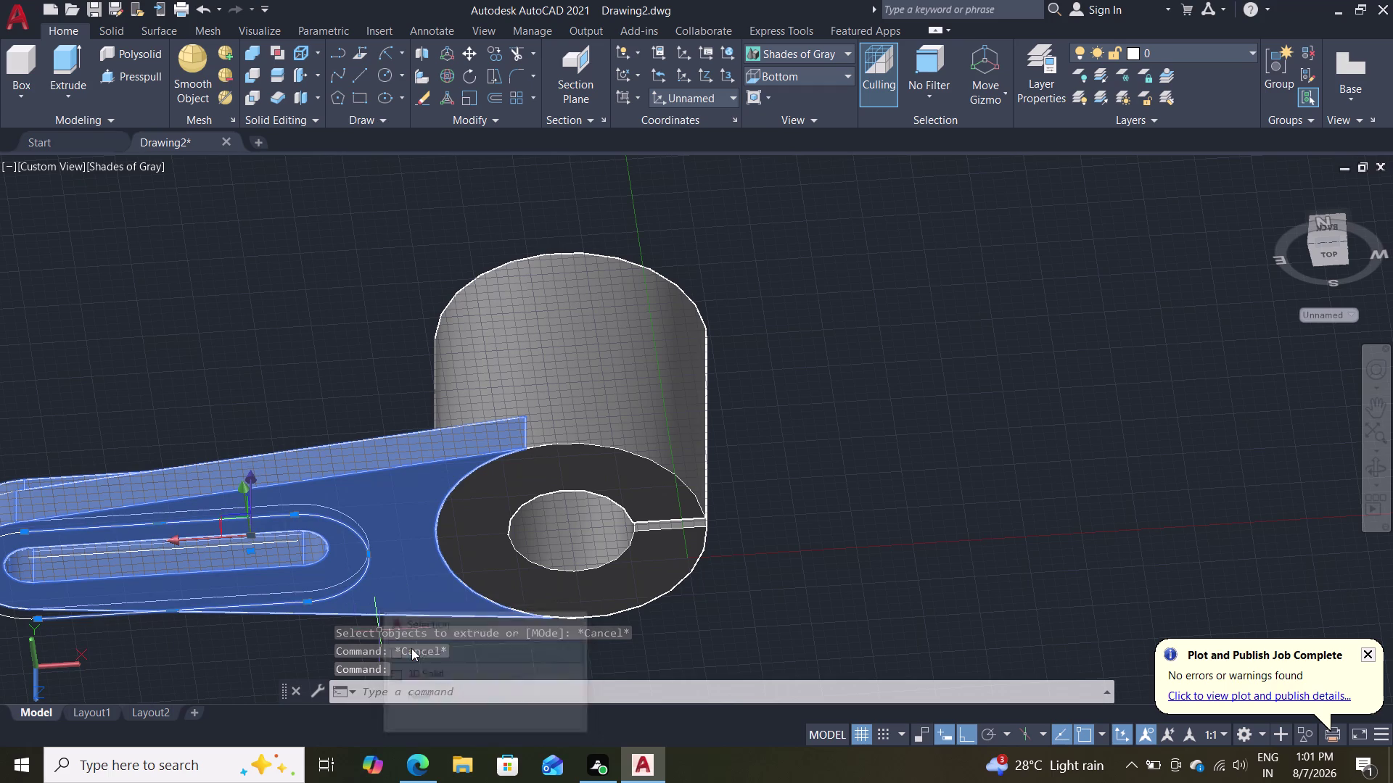
key(Escape)
Erase the stray duplicate polyline around the slot end.
scroll(down, 3)
scroll(up, 3)
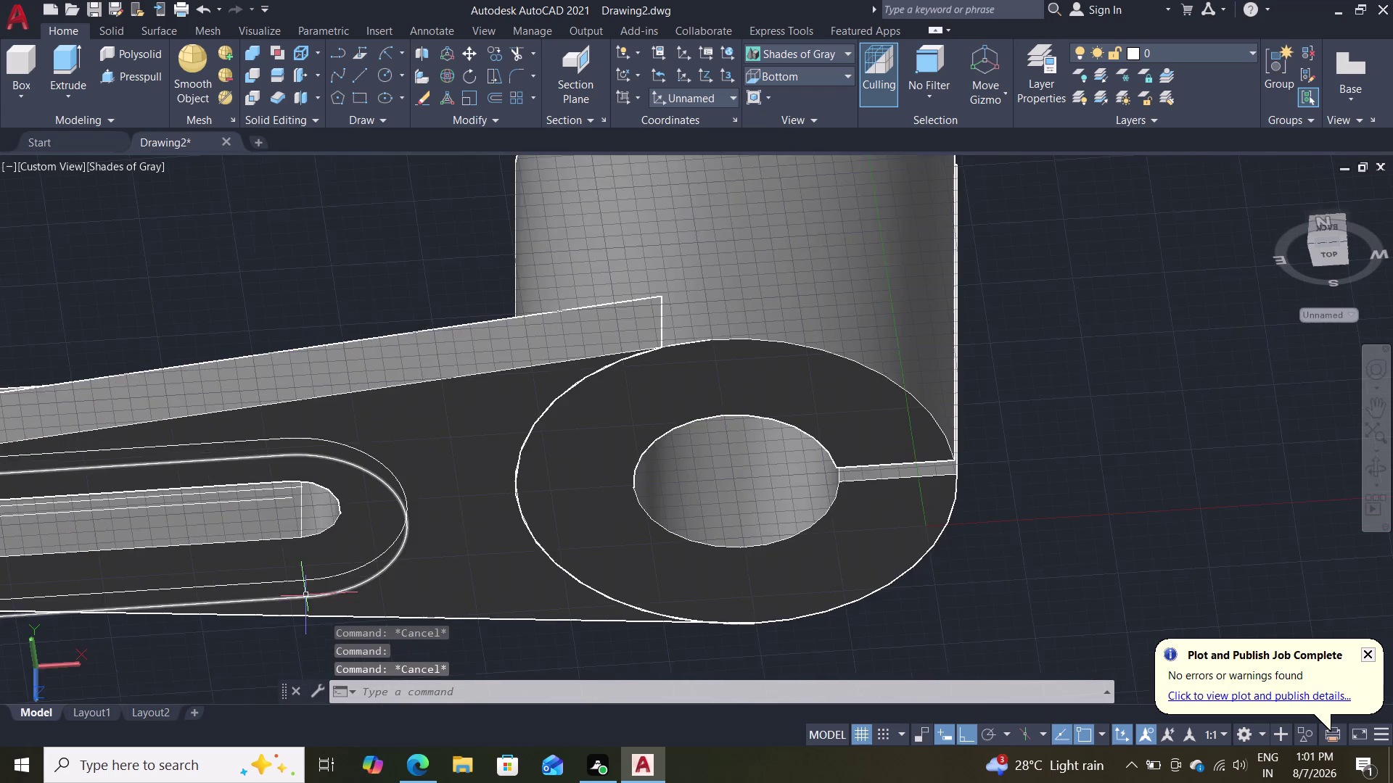
scroll(up, 3)
click(320, 616)
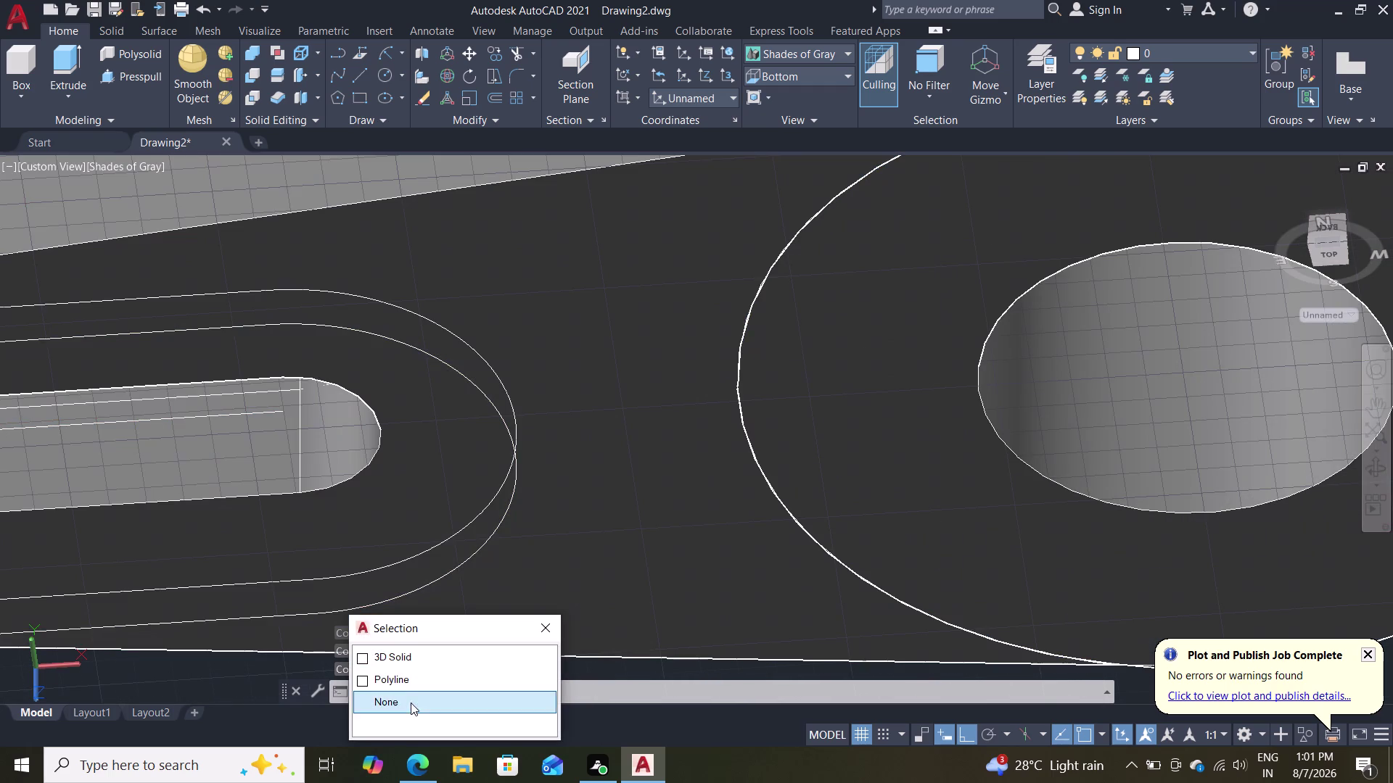
click(406, 683)
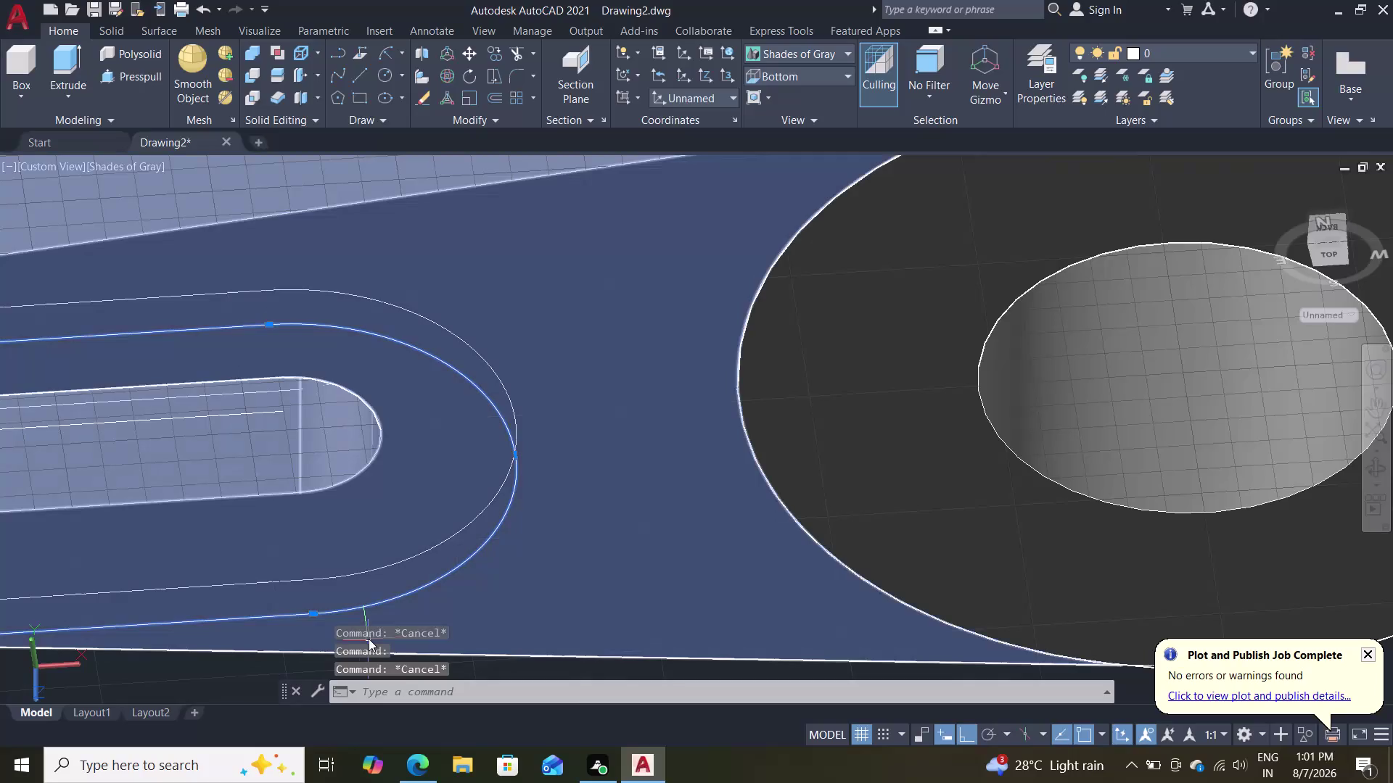
key(Delete)
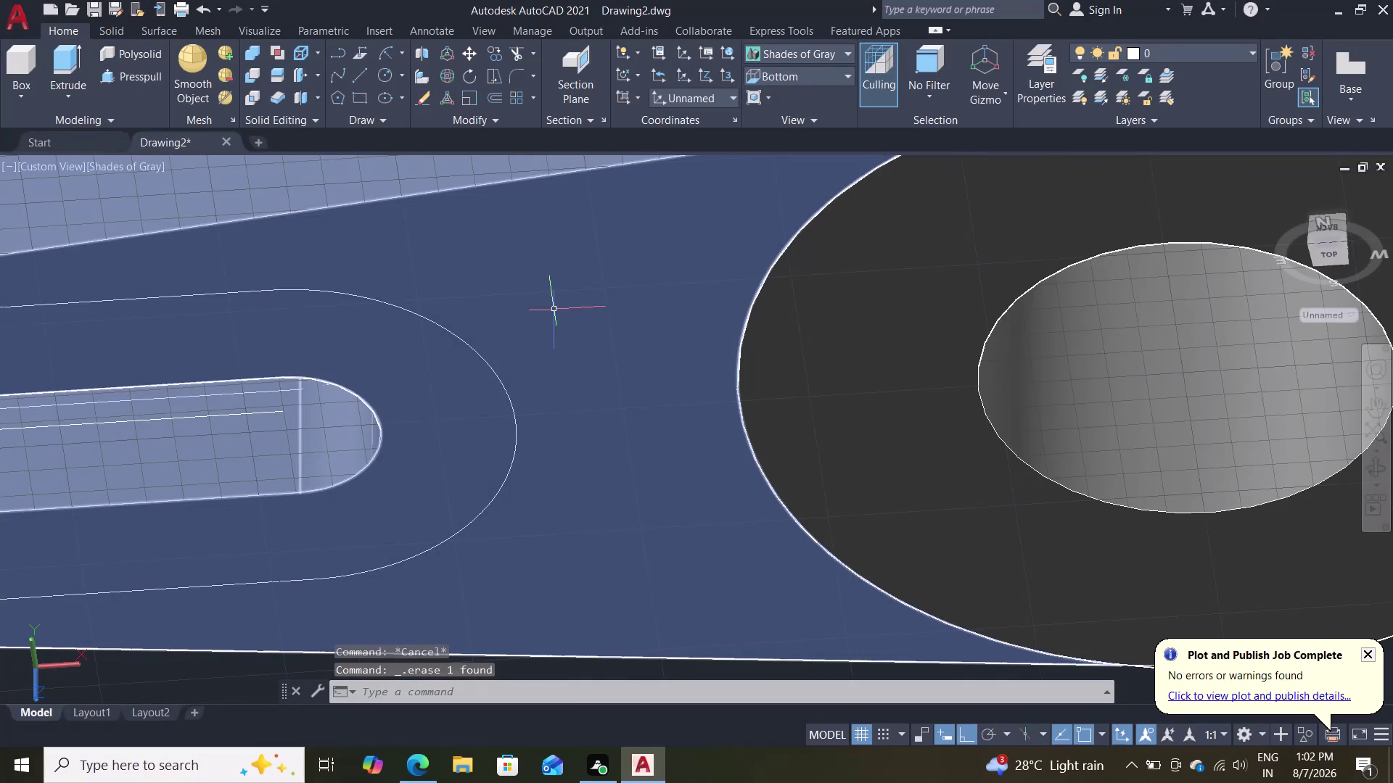
key(Escape)
Erase the leftover arc at the arm's rounded end.
scroll(up, 3)
scroll(down, 3)
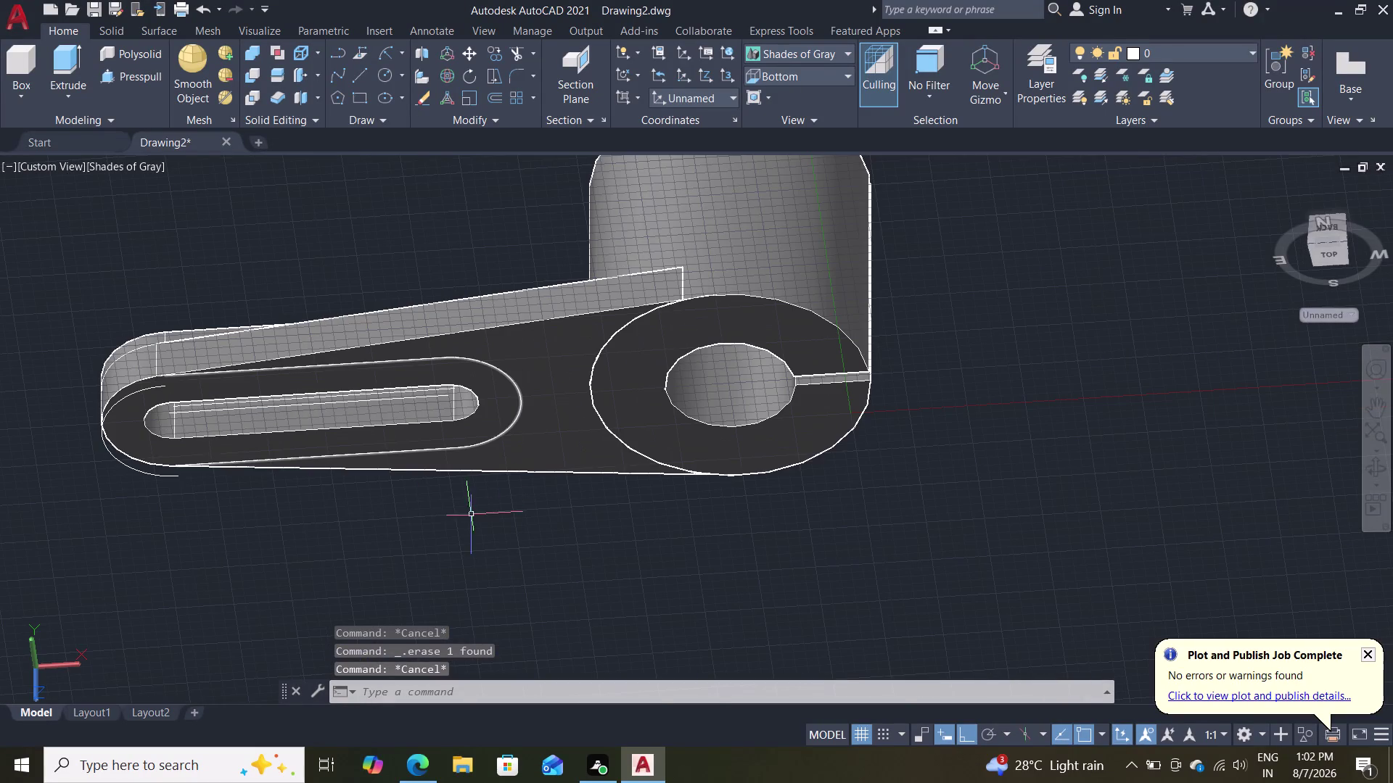
click(152, 478)
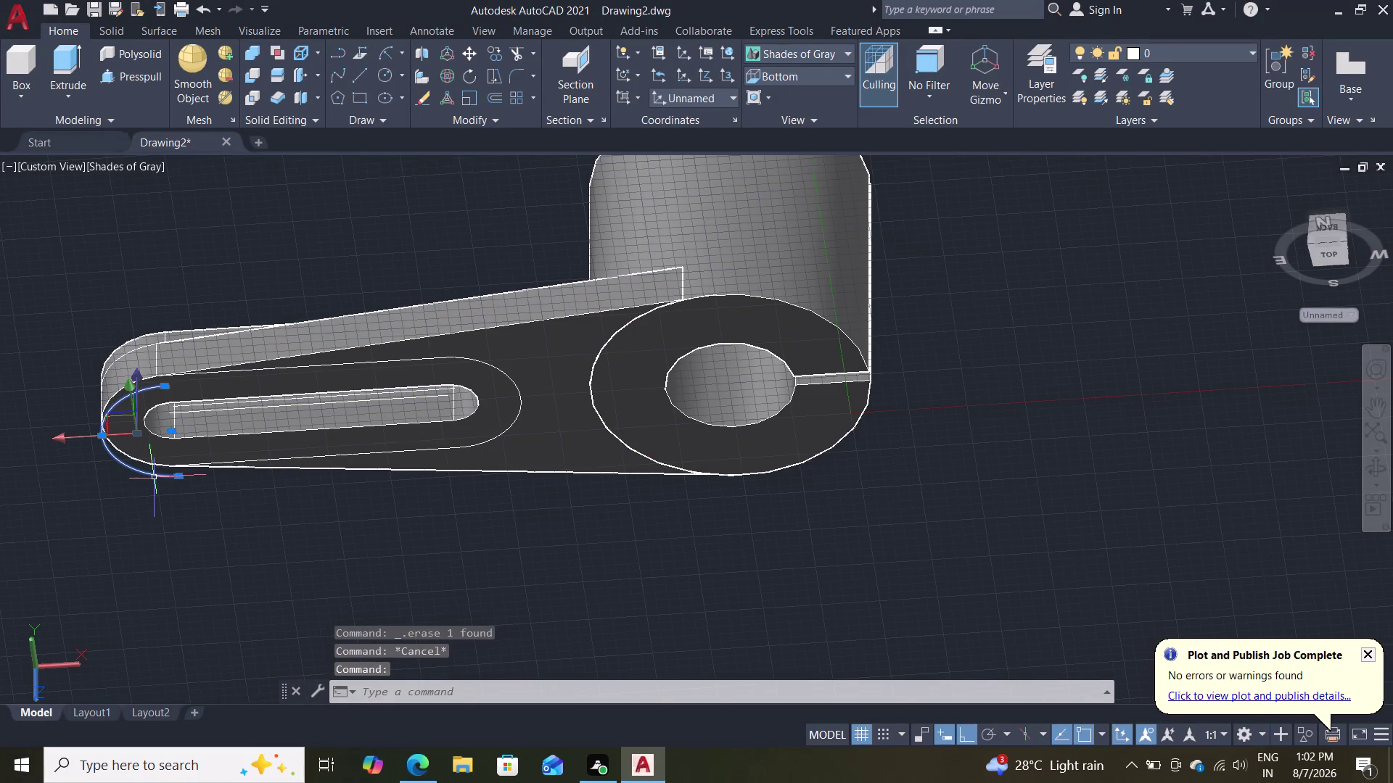
key(Delete)
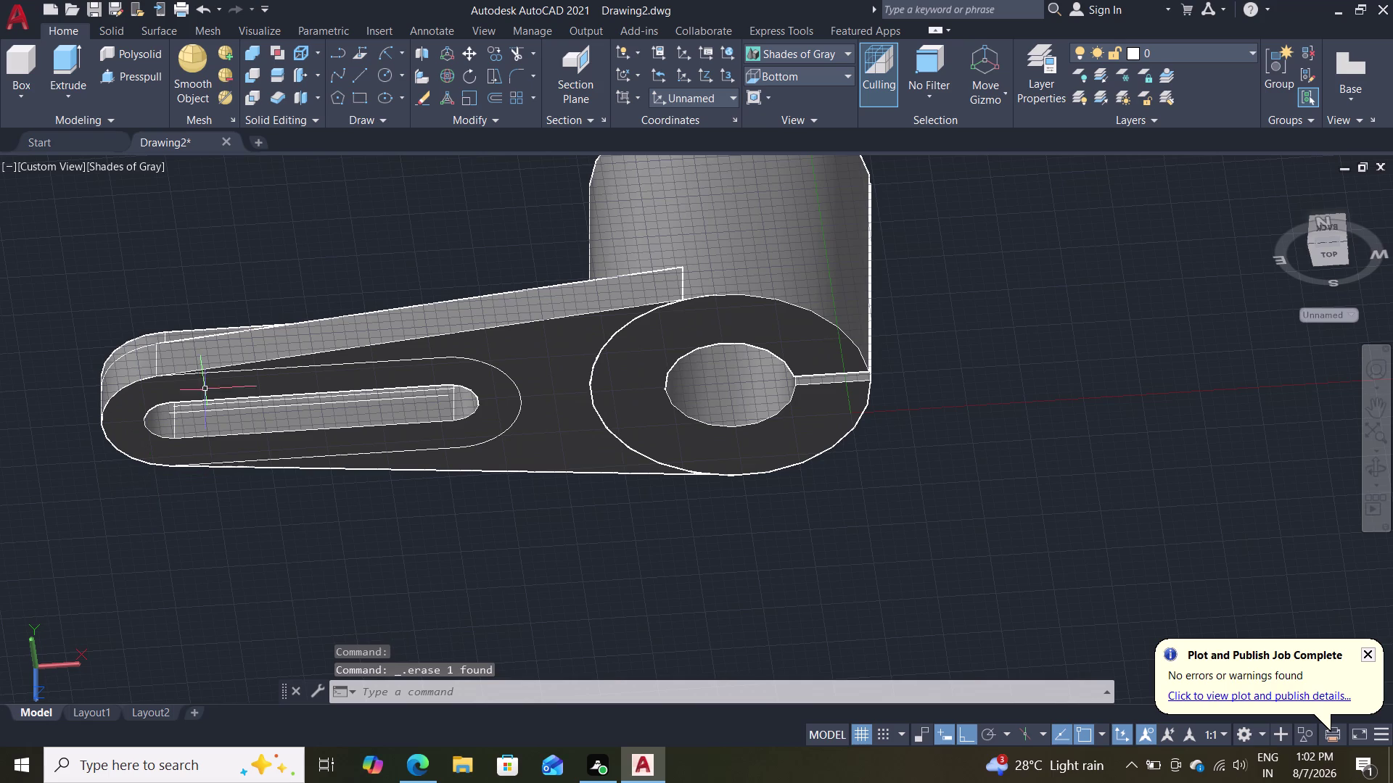
click(114, 54)
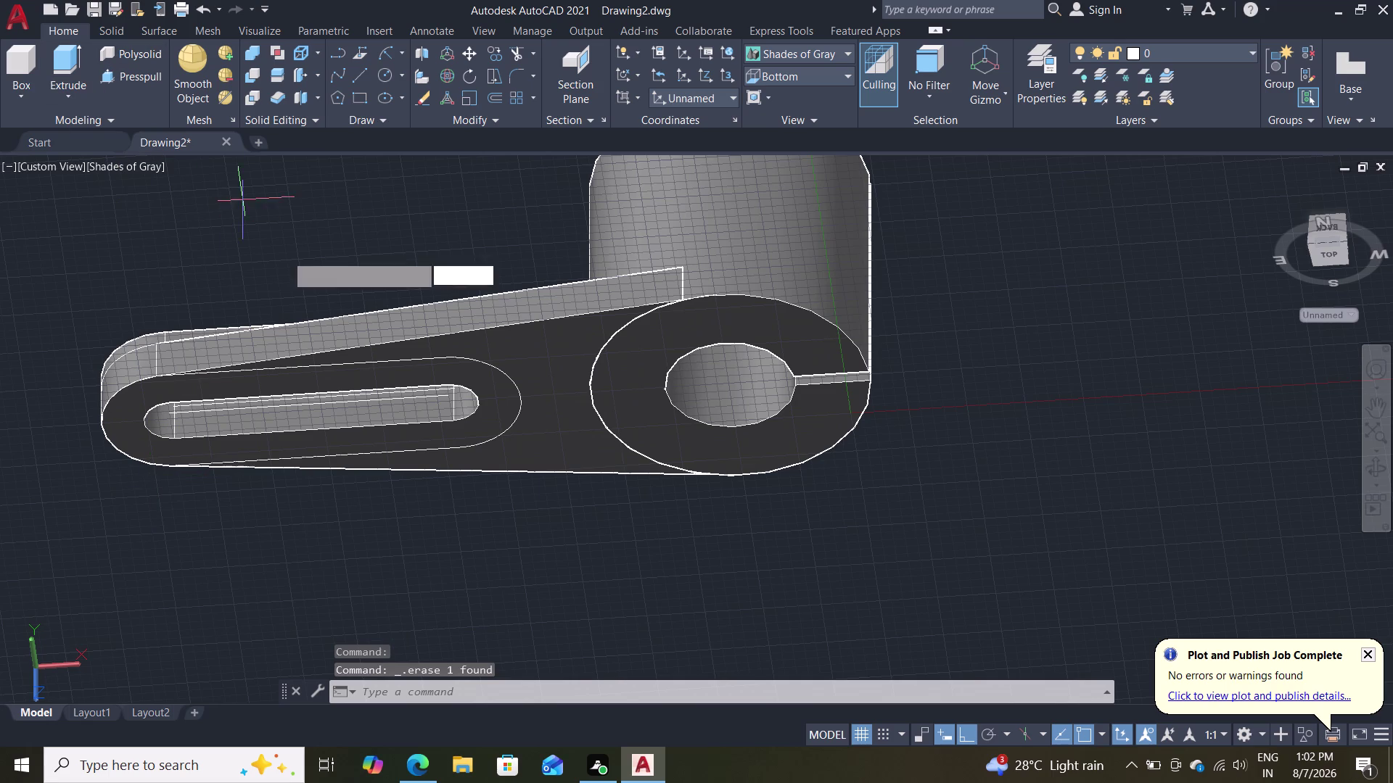
Press-pull the ring between the slot and its outline up 3 units, then orbit to inspect it.
click(135, 74)
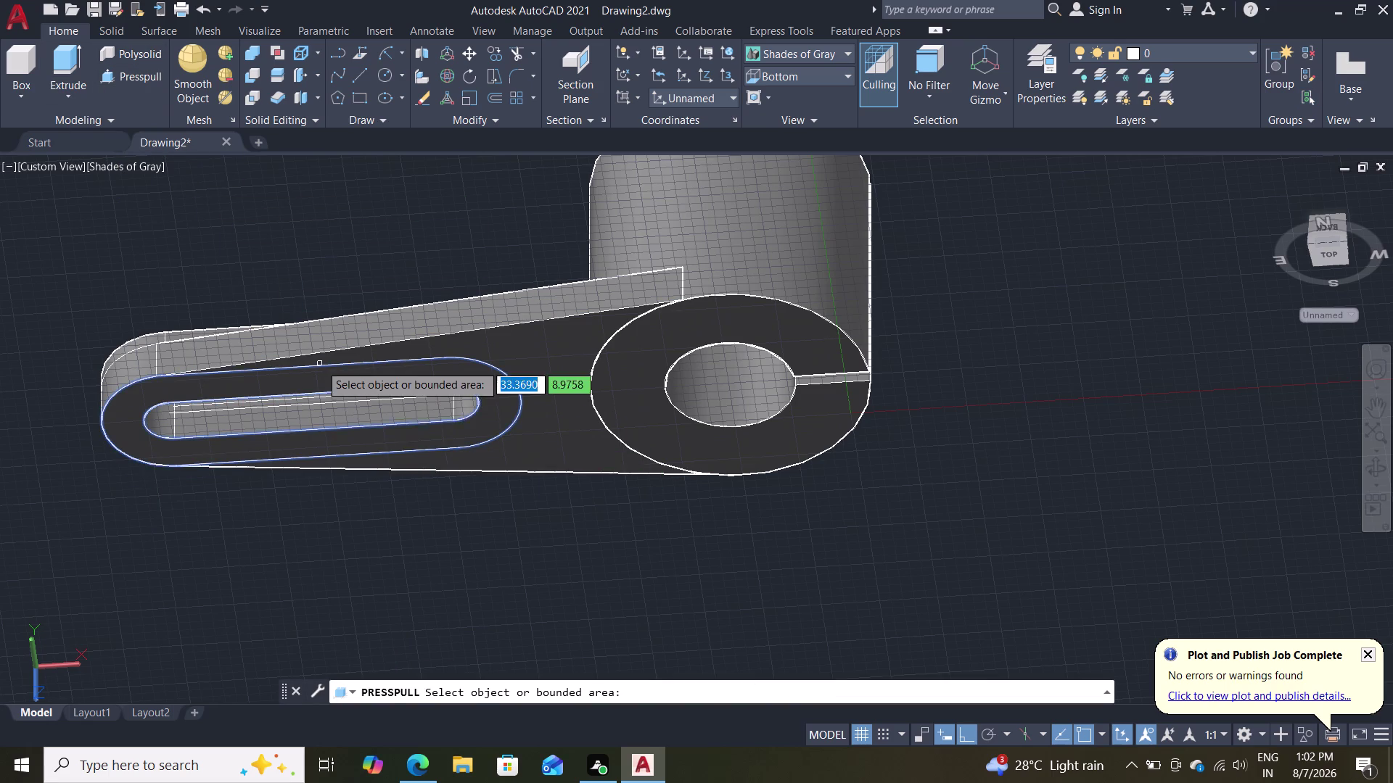
click(335, 383)
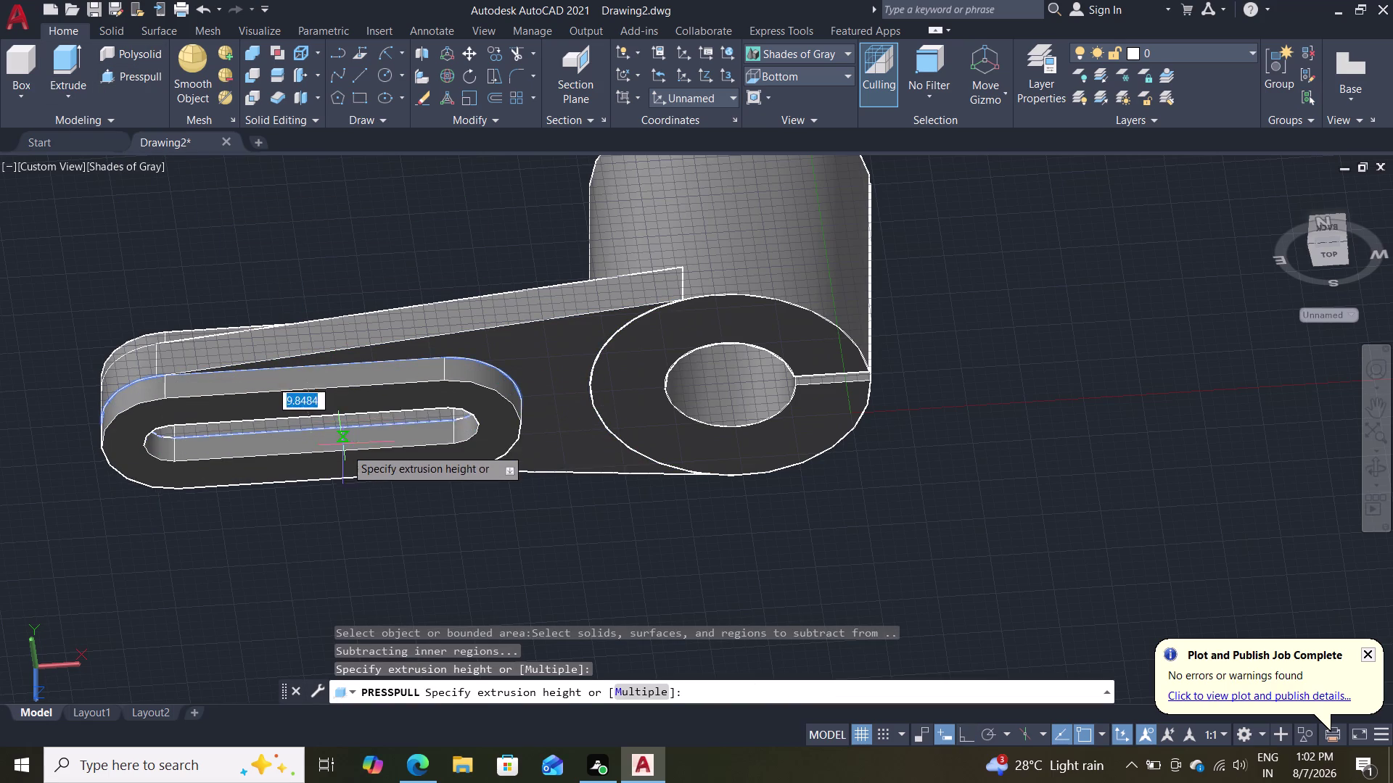
key(3)
key(Return)
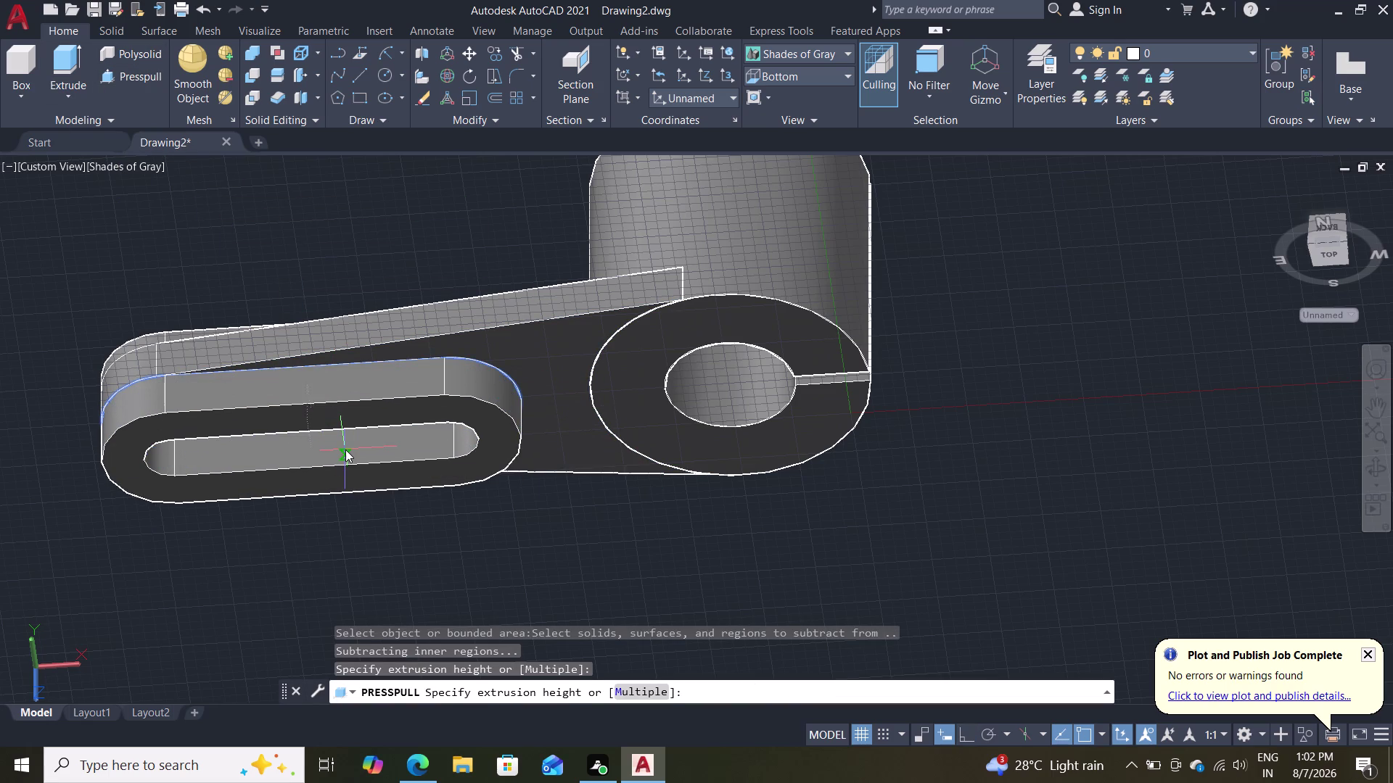
middle_drag(375, 283, 363, 402)
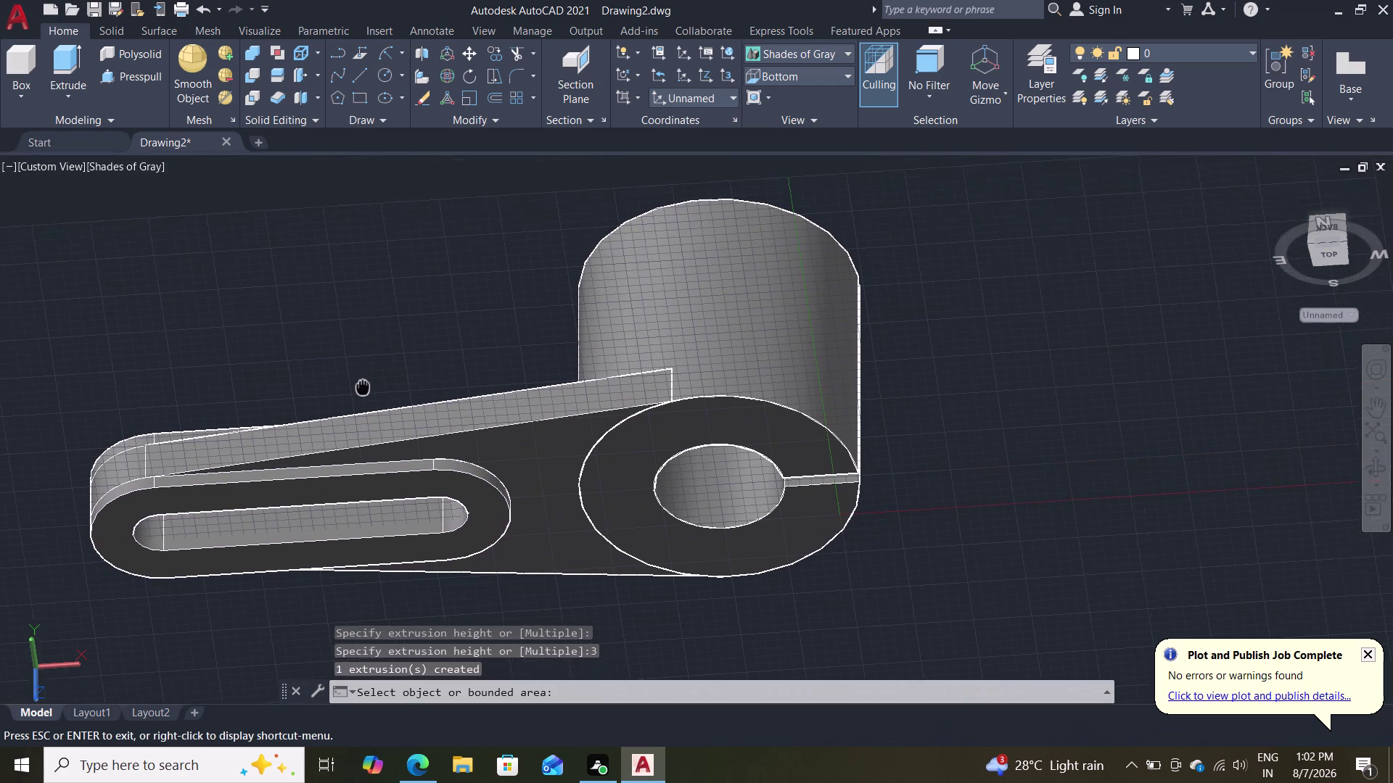
middle_drag(363, 402, 440, 321)
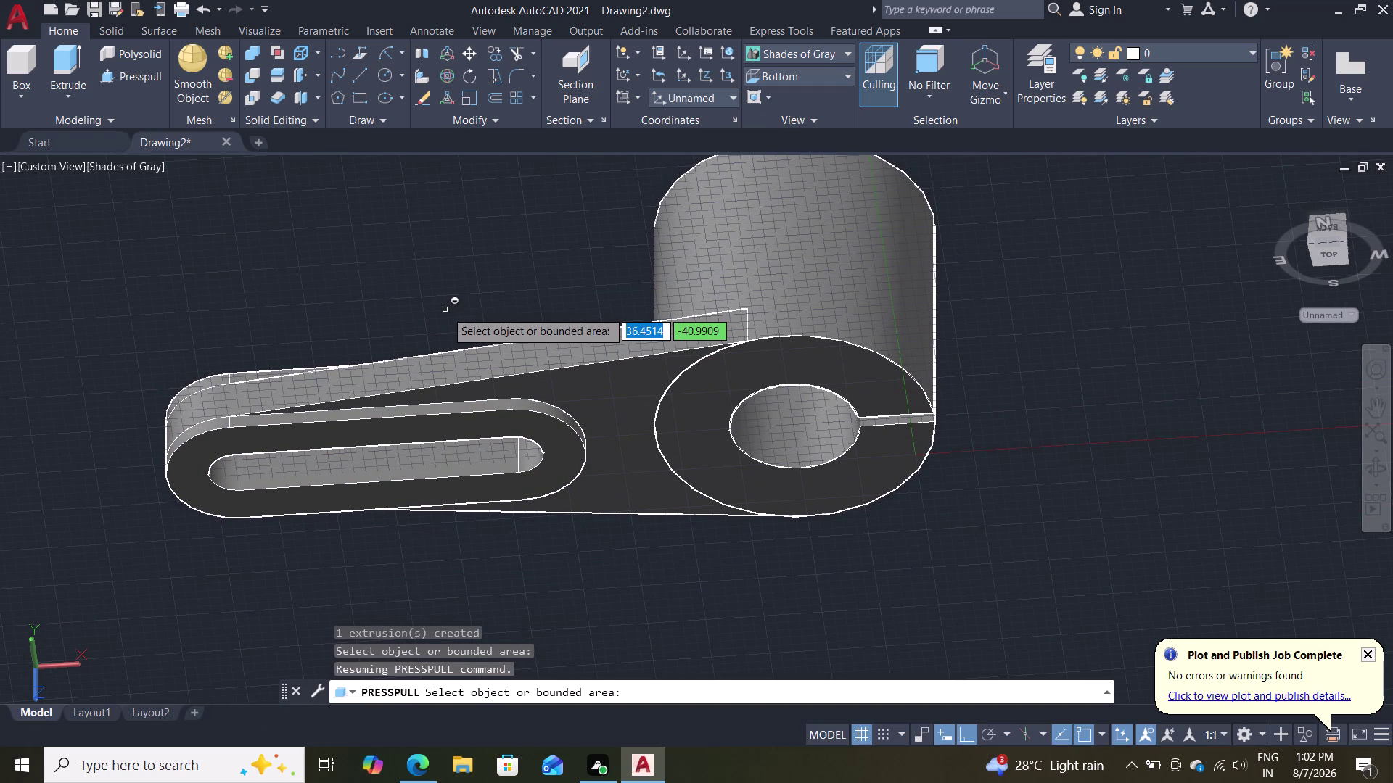
key(Escape)
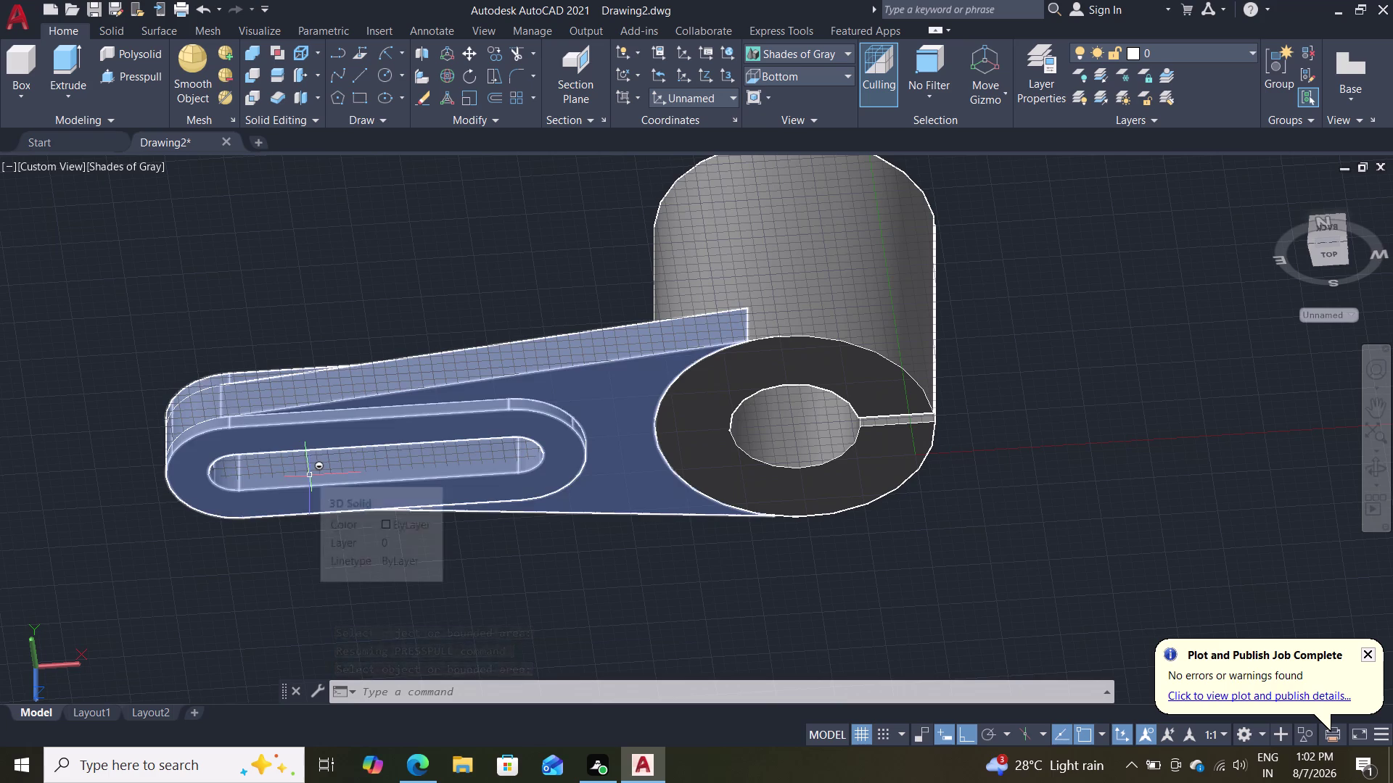
middle_drag(418, 219, 430, 212)
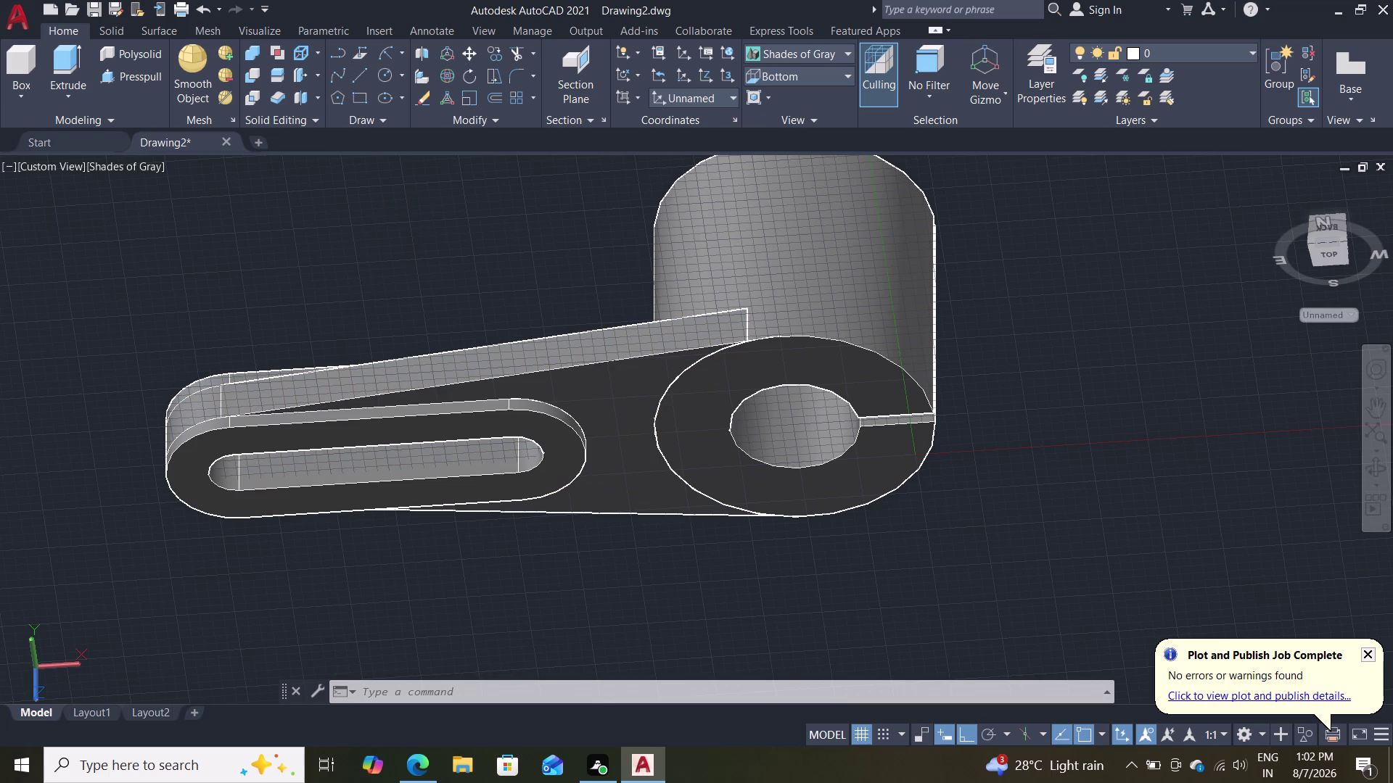
middle_drag(430, 212, 761, 282)
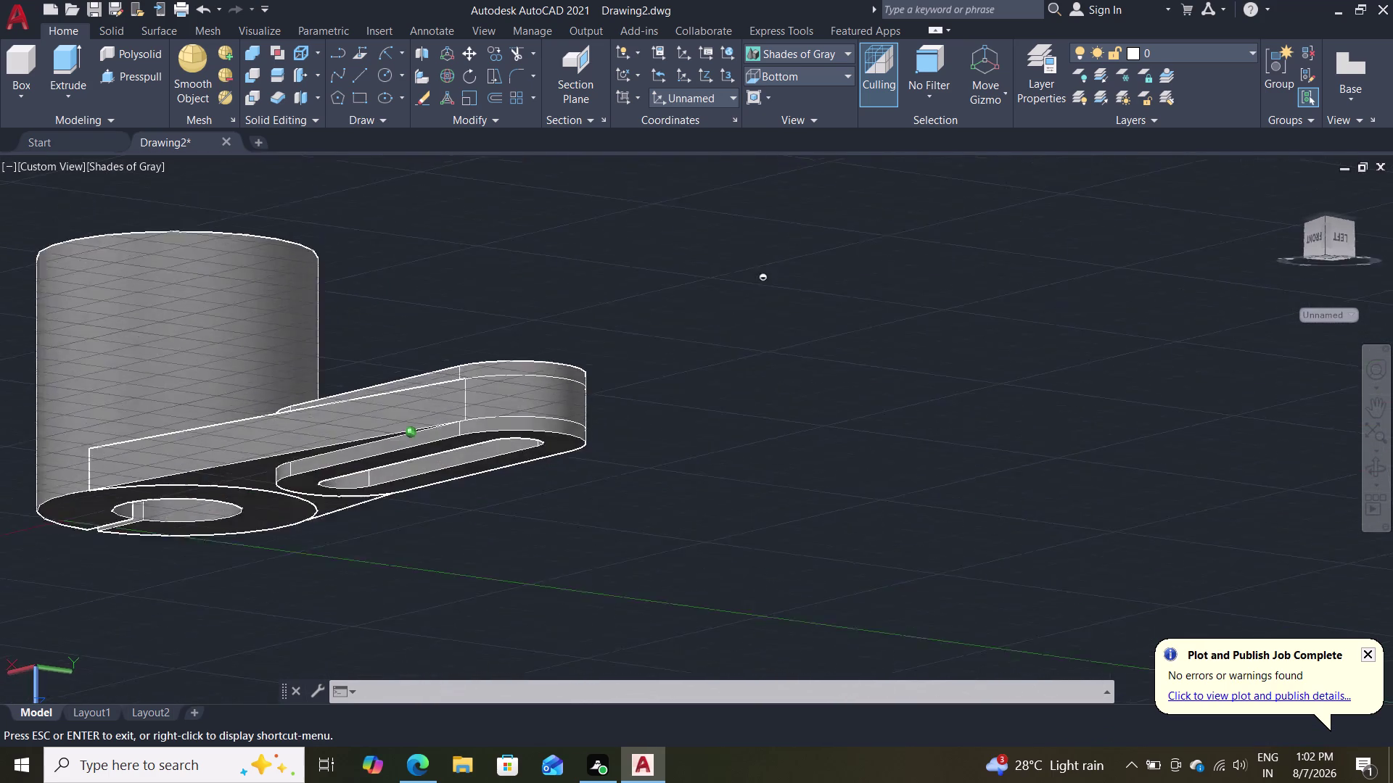
middle_drag(761, 282, 816, 292)
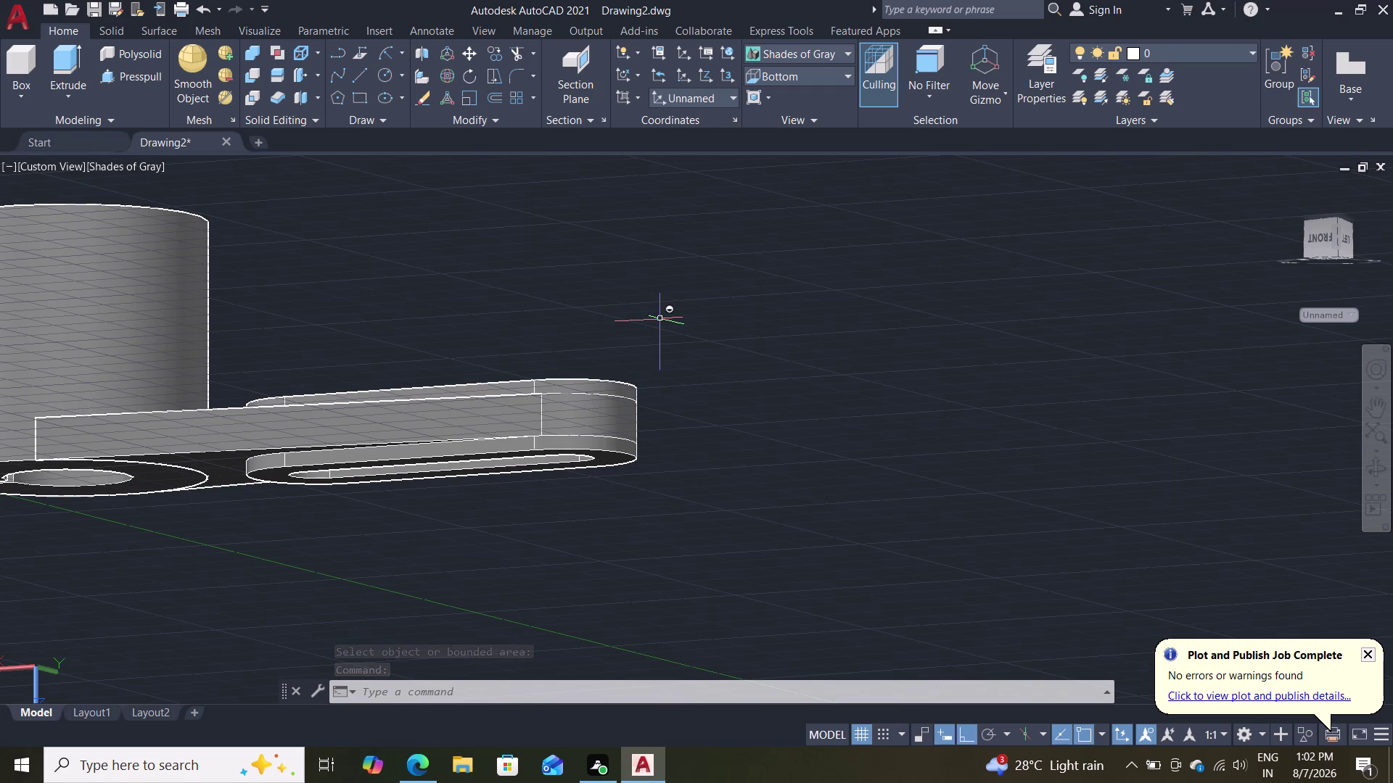
middle_drag(634, 289, 681, 431)
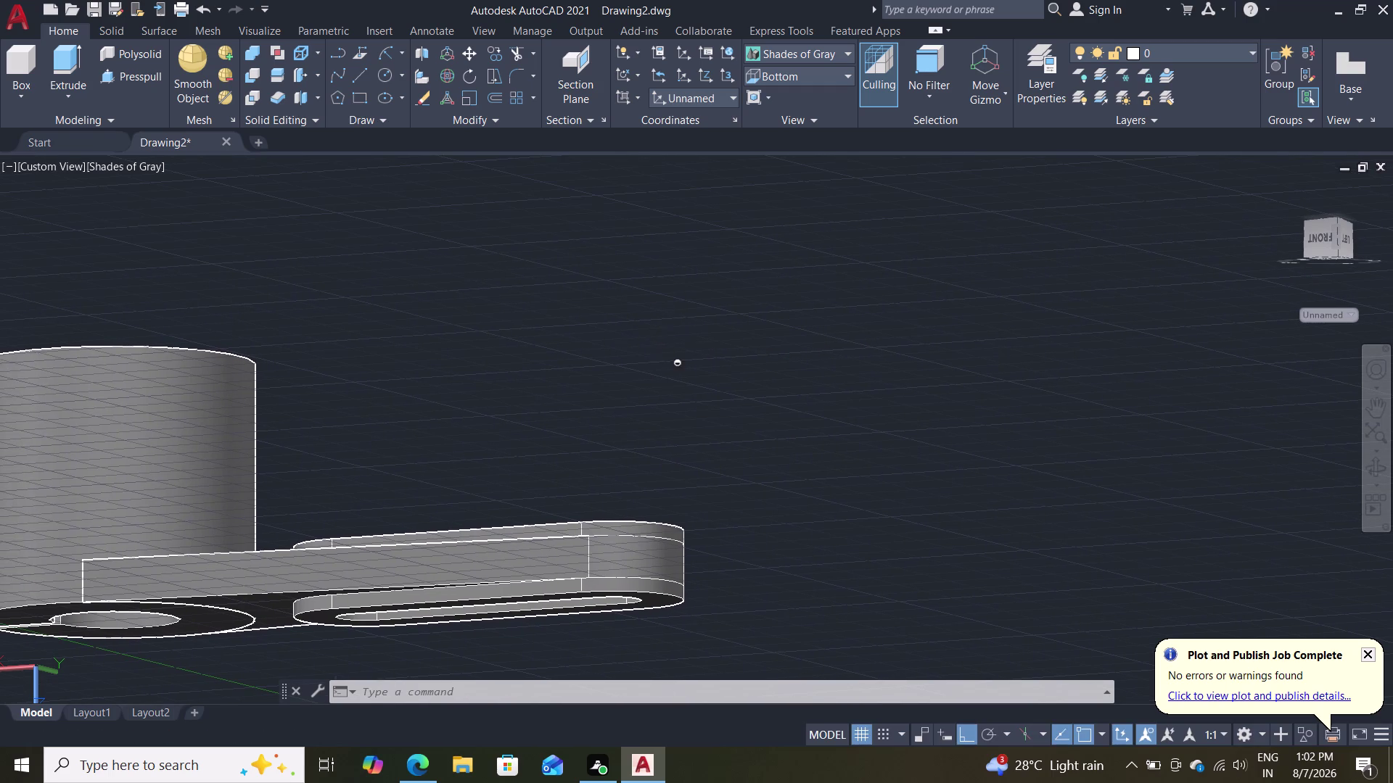
key(Escape)
middle_drag(662, 341, 668, 465)
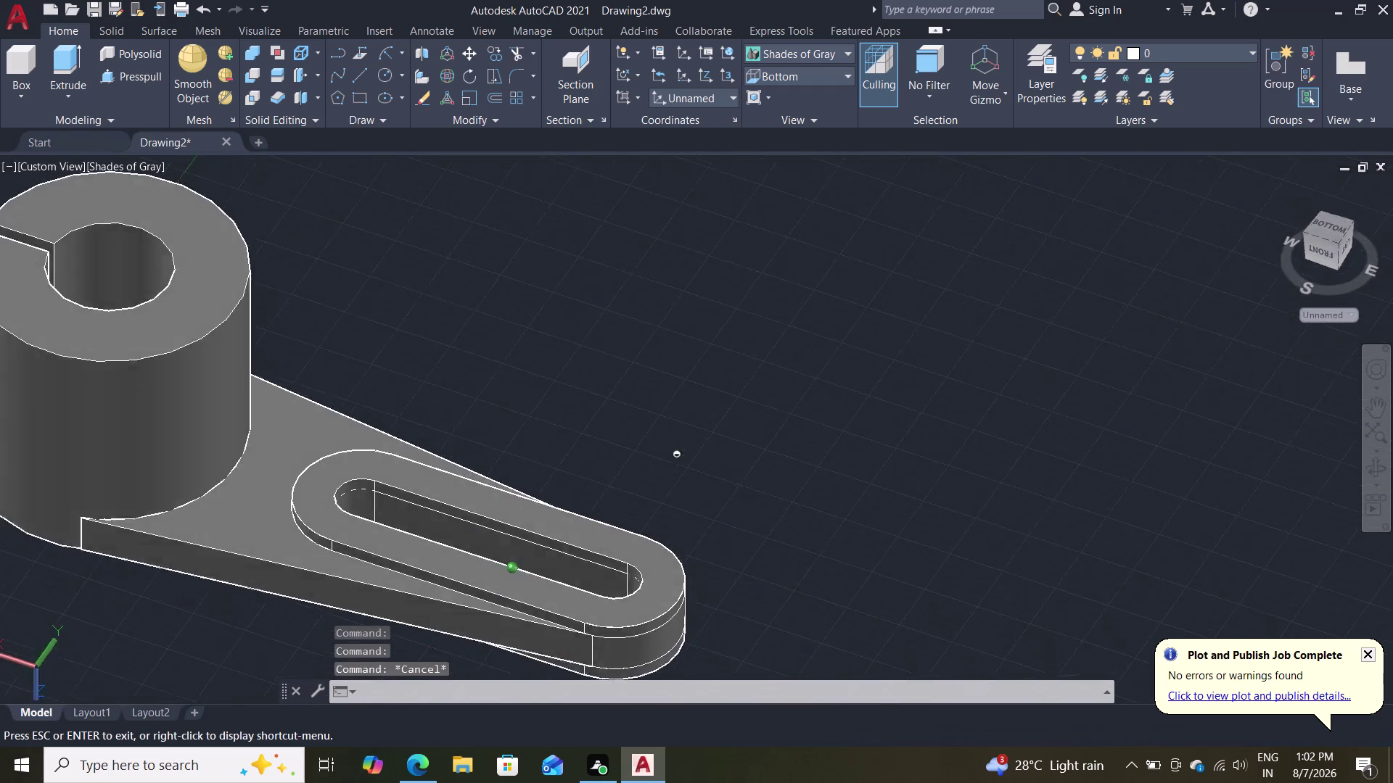
middle_drag(668, 465, 779, 333)
scroll(down, 3)
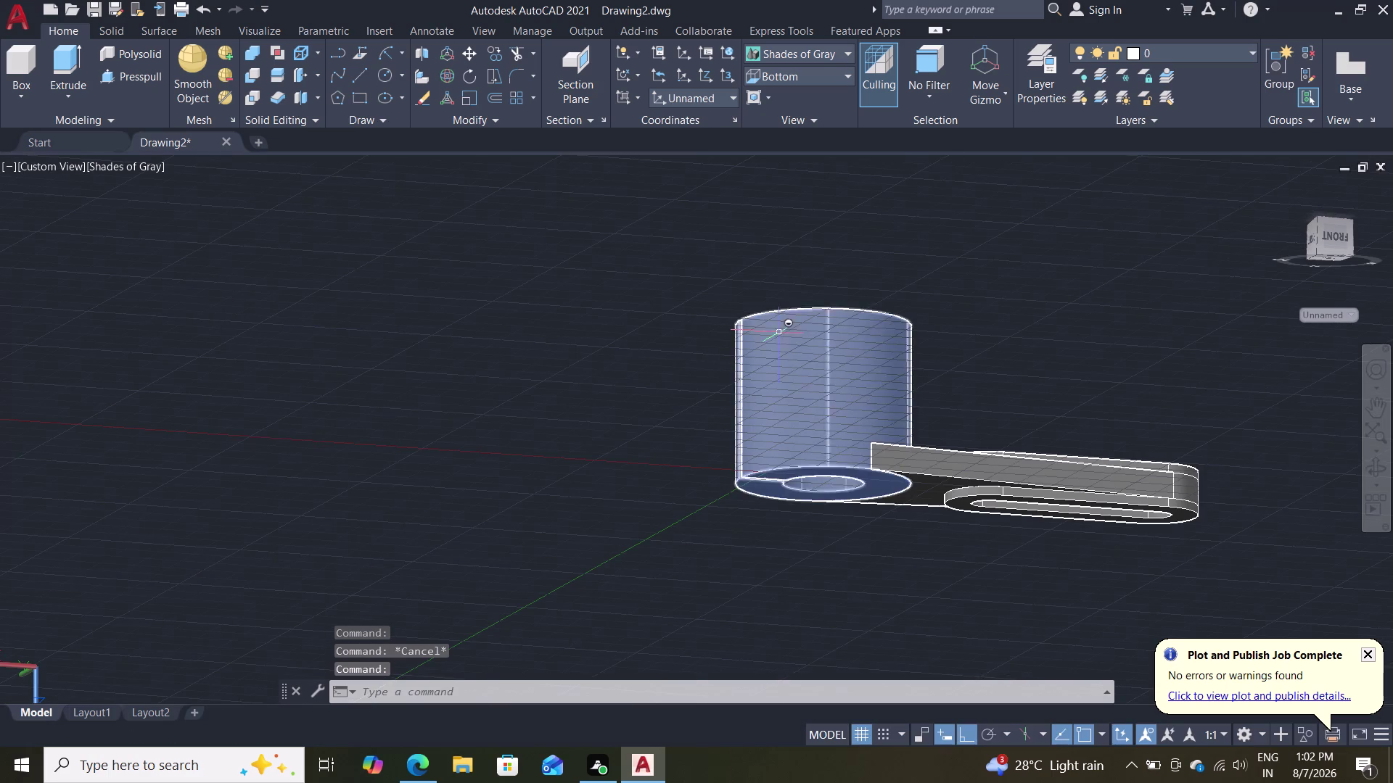
scroll(up, 3)
scroll(down, 3)
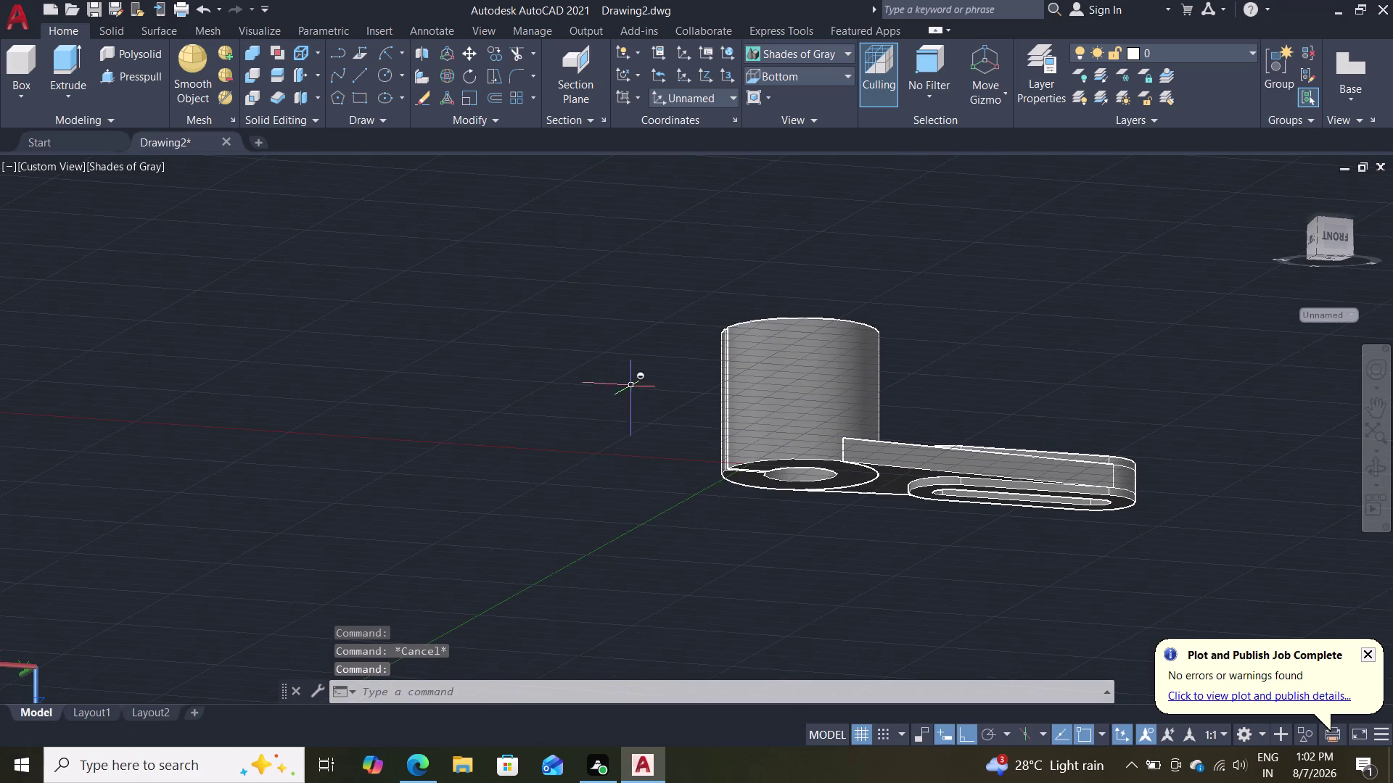
middle_drag(1070, 293, 774, 315)
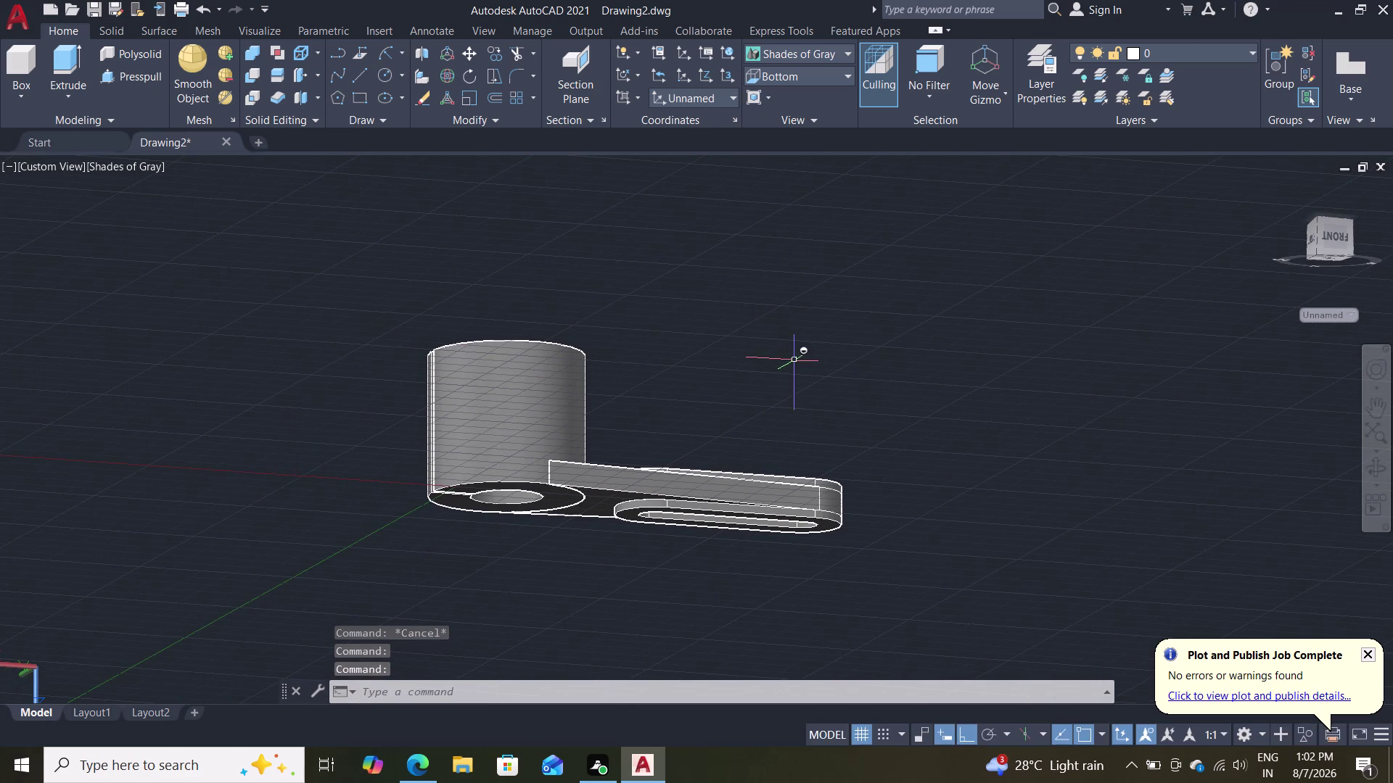
scroll(up, 3)
middle_drag(797, 360, 815, 249)
middle_drag(825, 275, 780, 554)
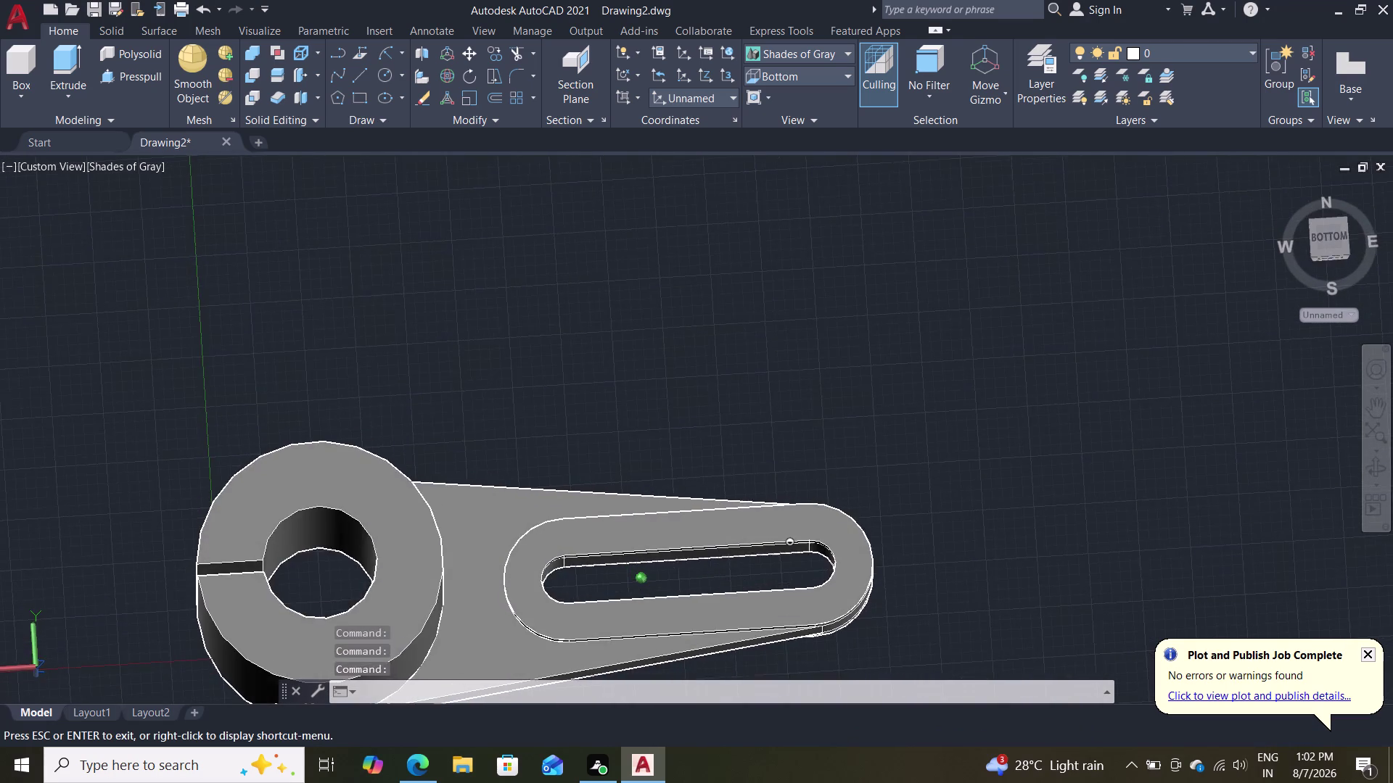
middle_drag(781, 554, 756, 538)
middle_drag(776, 414, 754, 188)
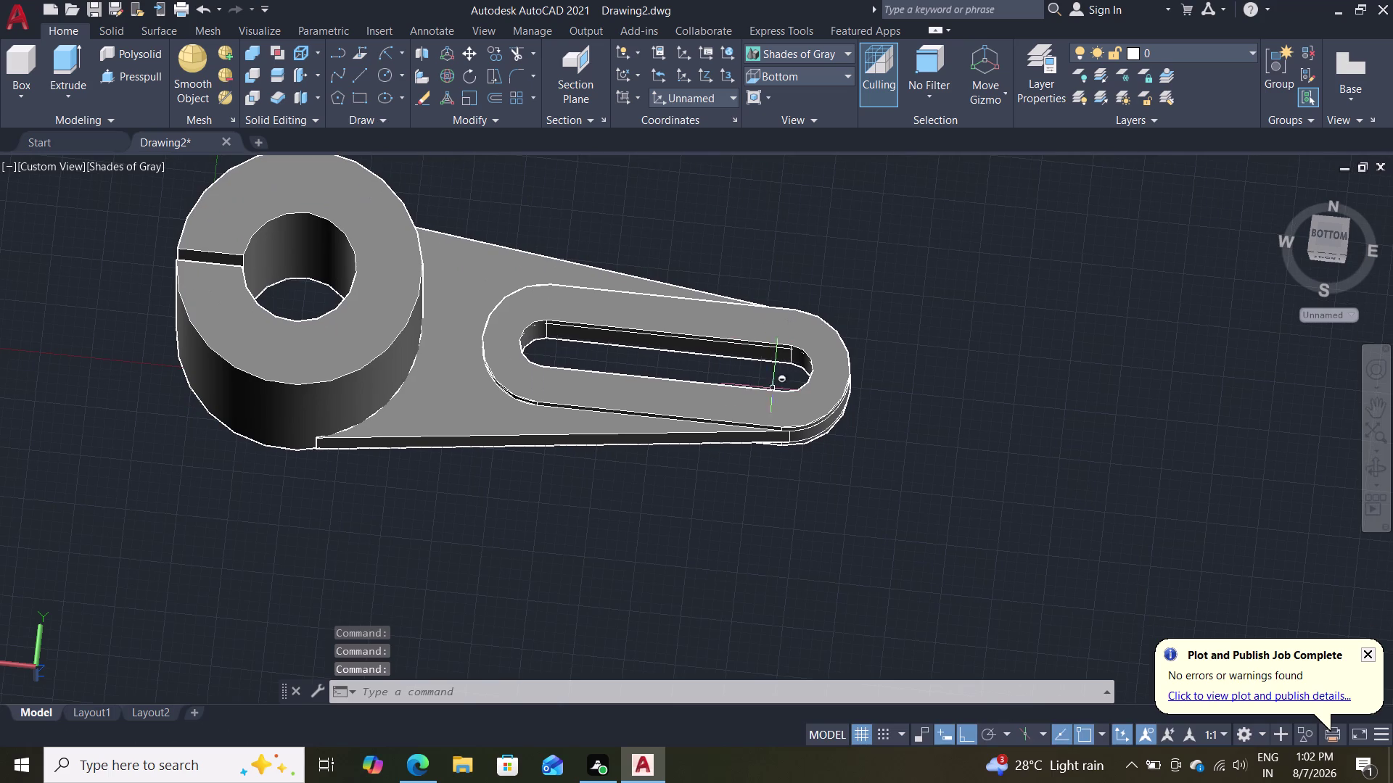
scroll(up, 3)
middle_drag(748, 489, 774, 343)
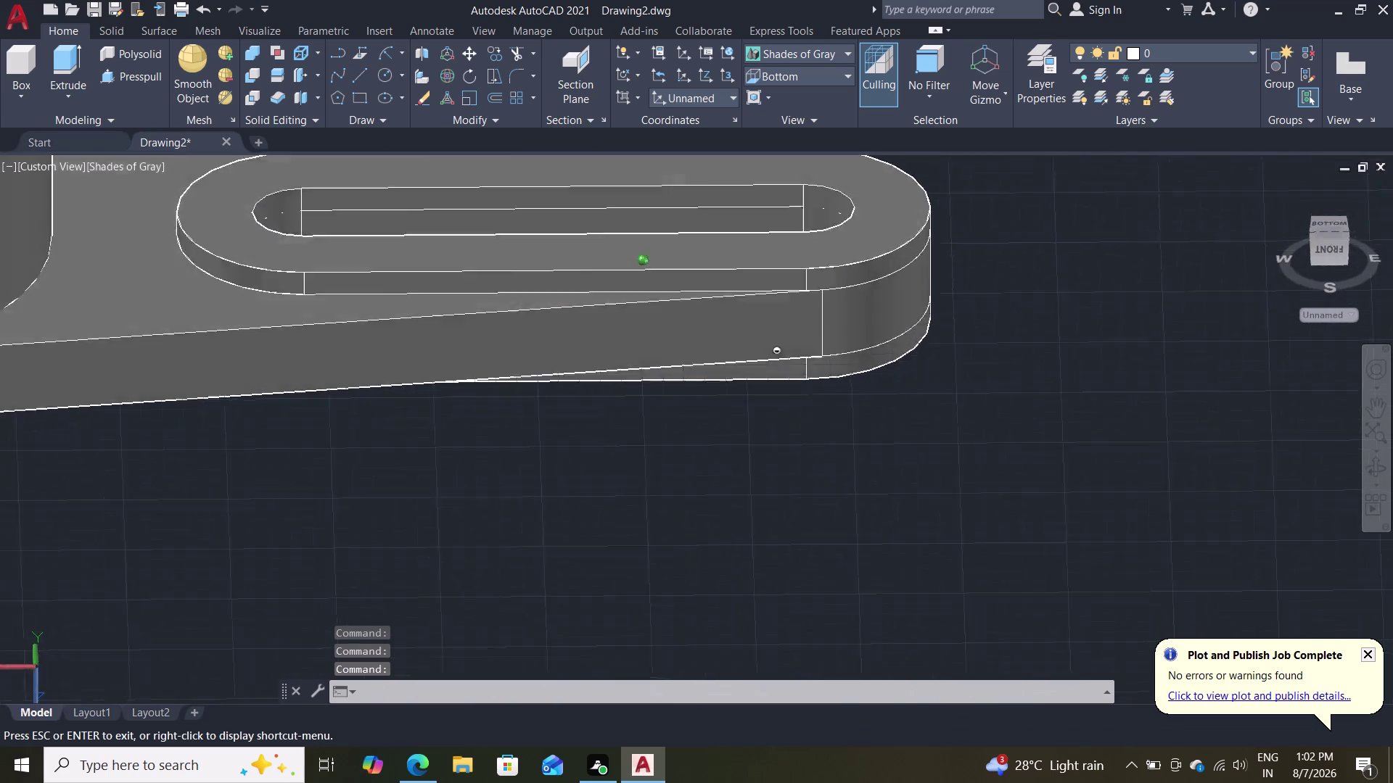
middle_drag(774, 343, 789, 407)
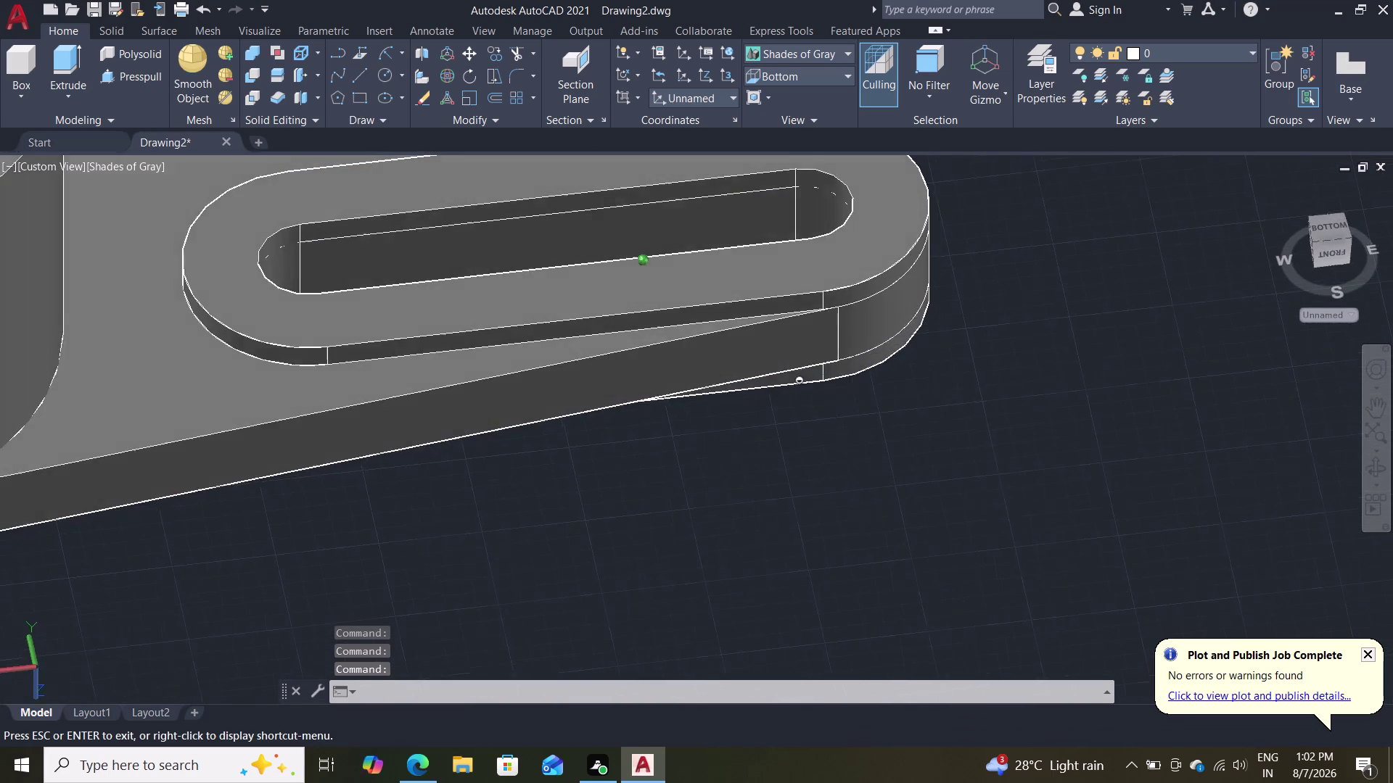
middle_drag(789, 408, 817, 399)
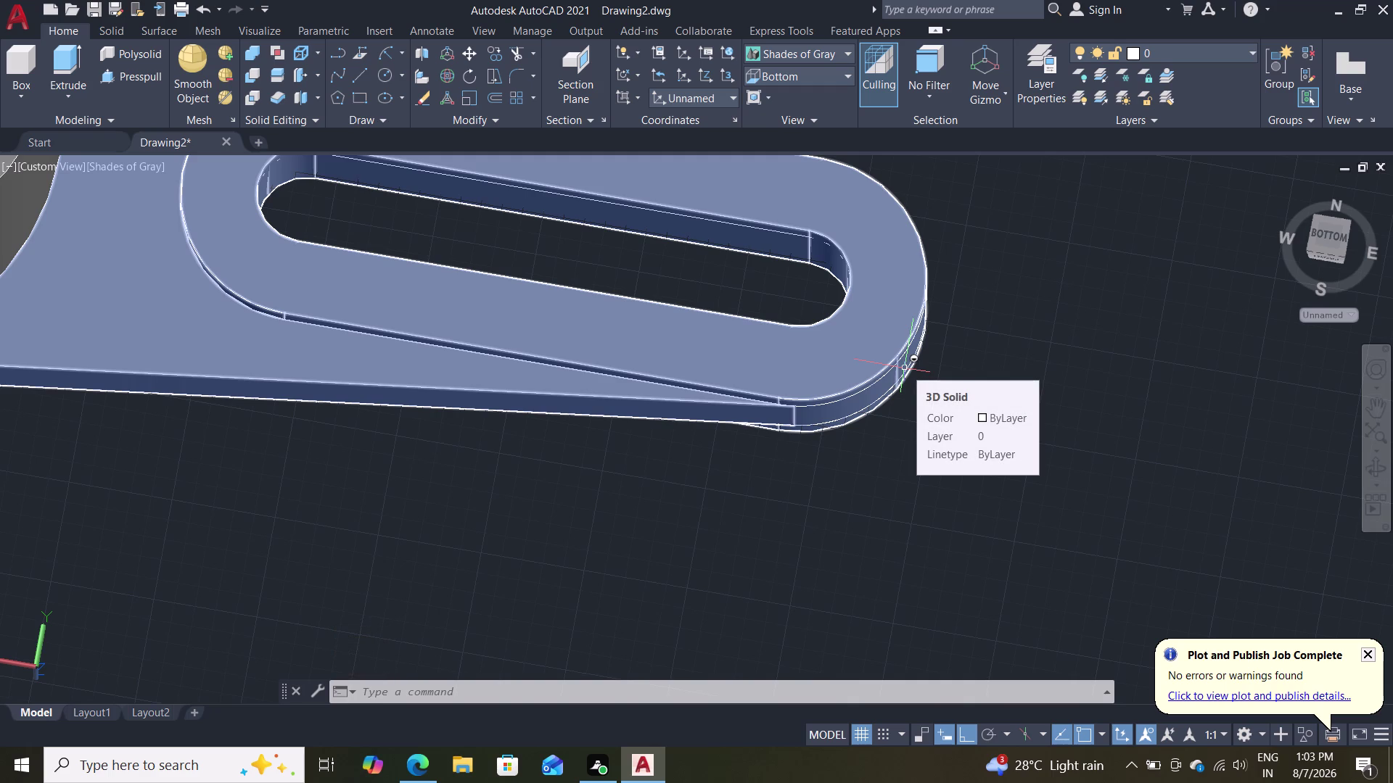
key(Escape)
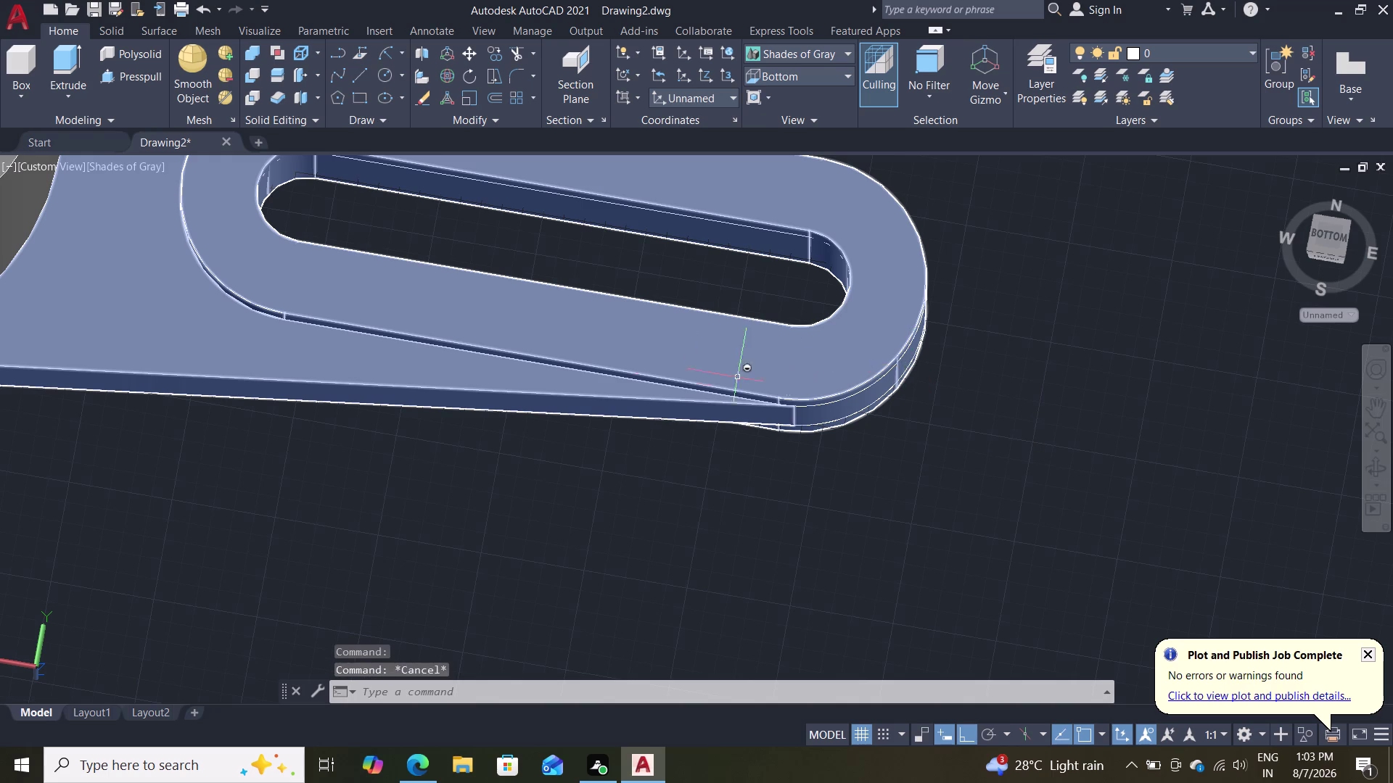
key(Escape)
key(Escape)
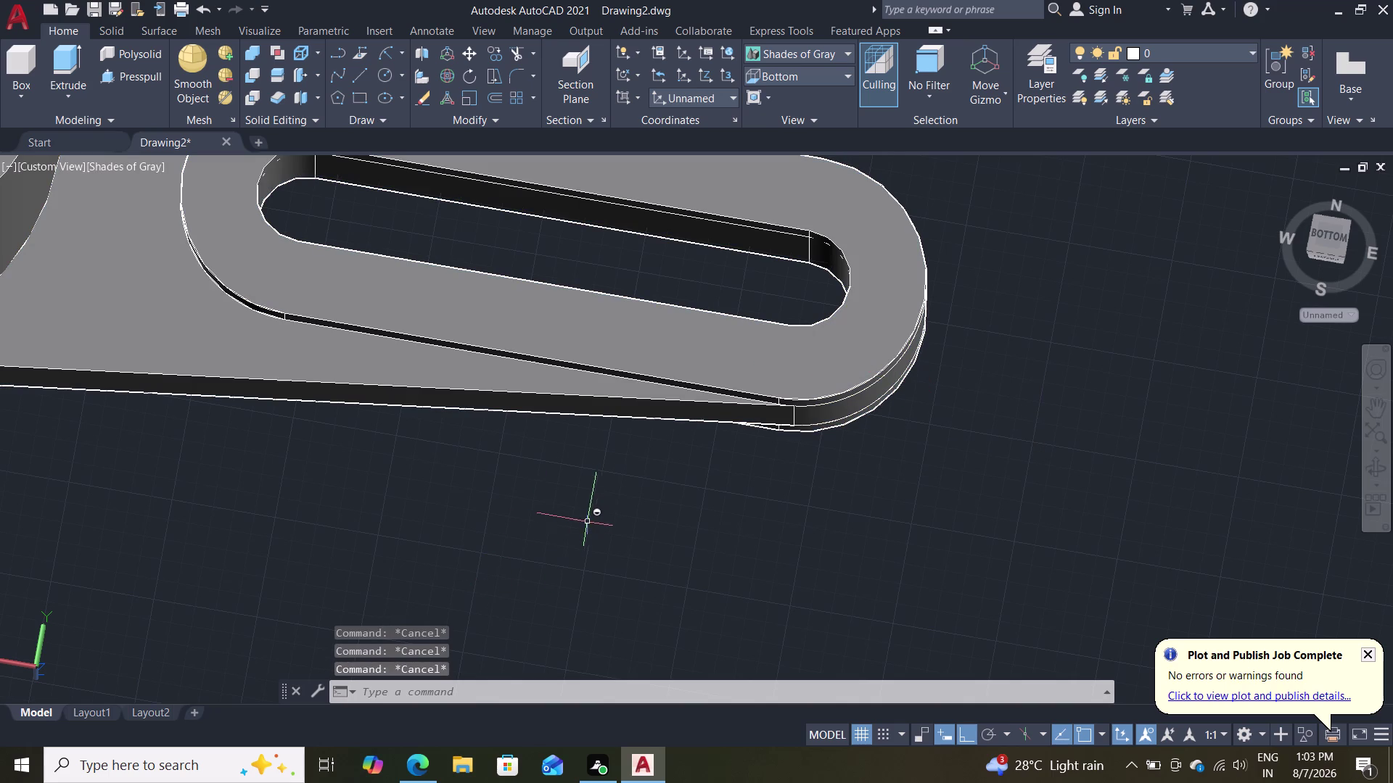
middle_drag(584, 529, 681, 298)
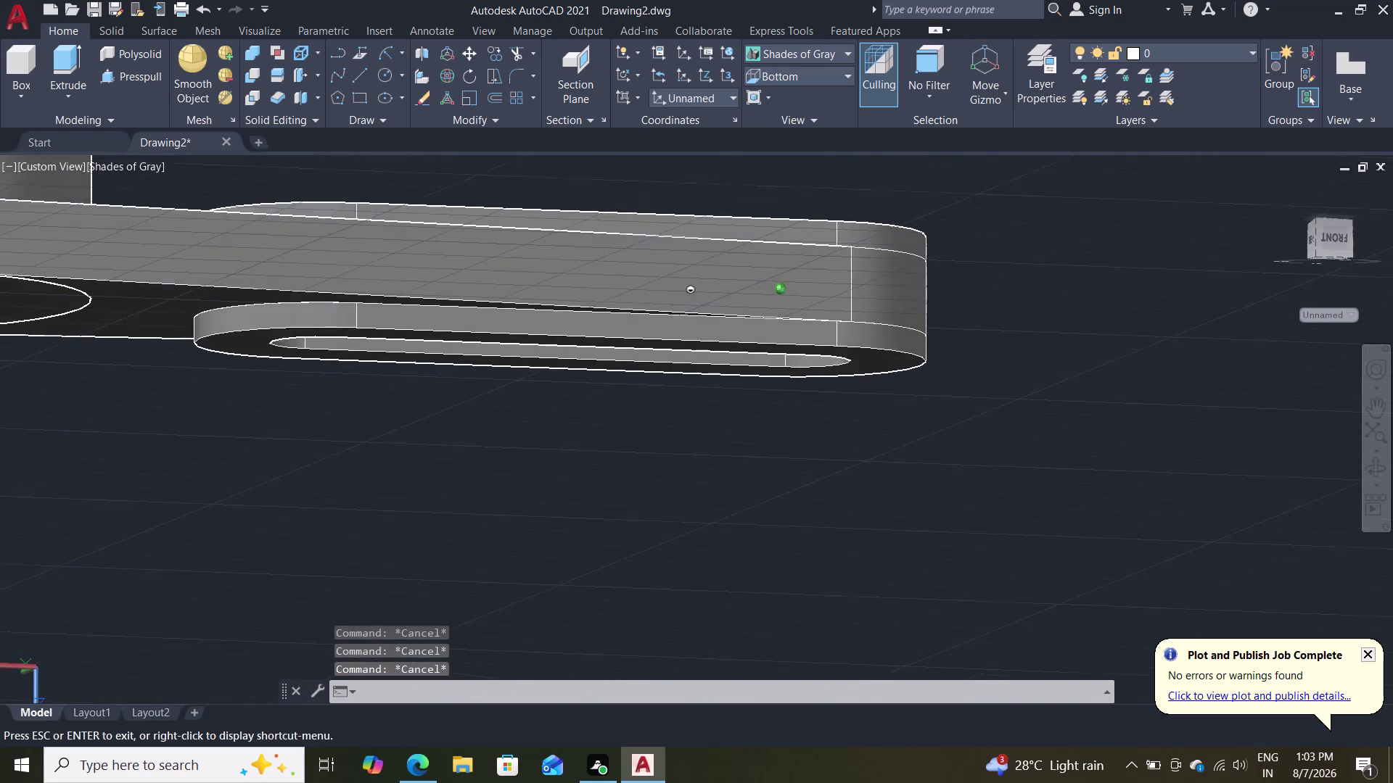
middle_drag(680, 298, 659, 330)
scroll(up, 3)
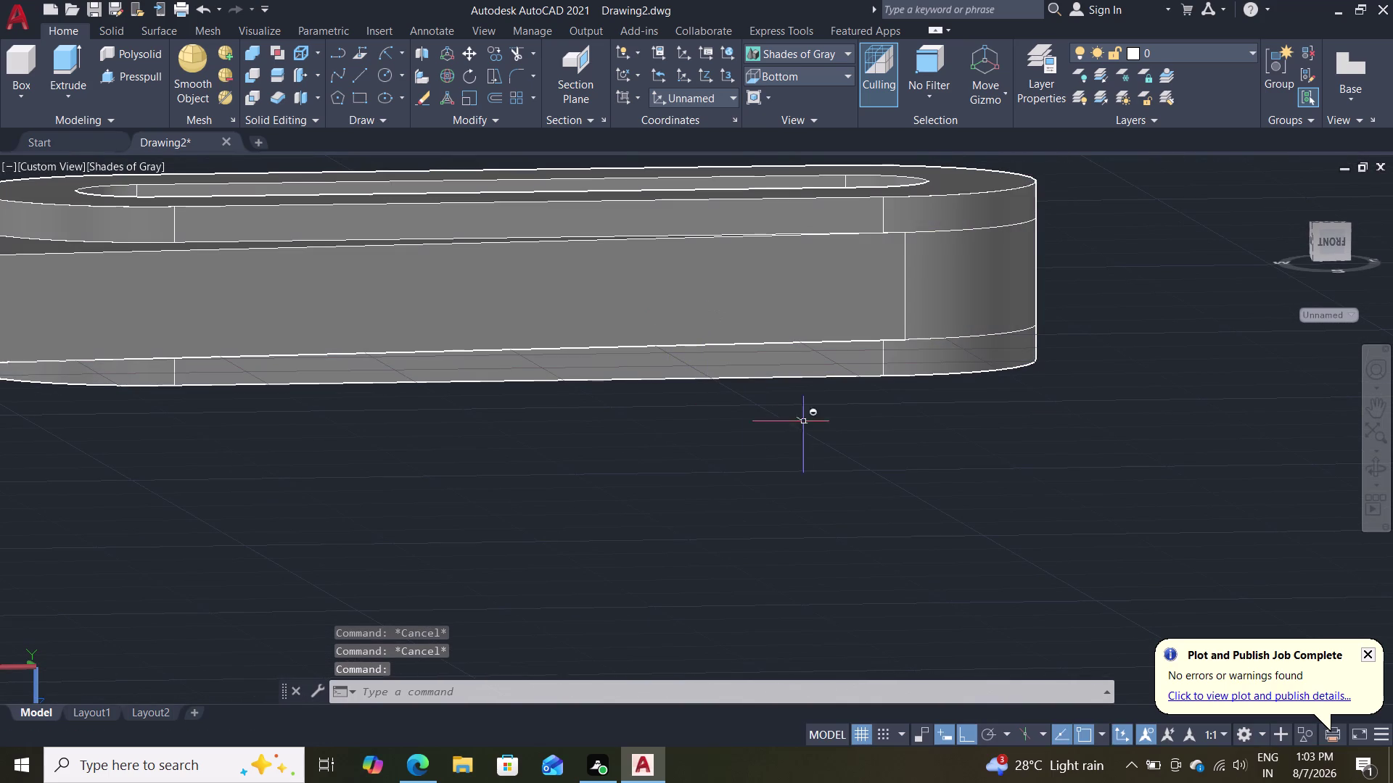
middle_drag(1110, 284, 1119, 373)
scroll(down, 3)
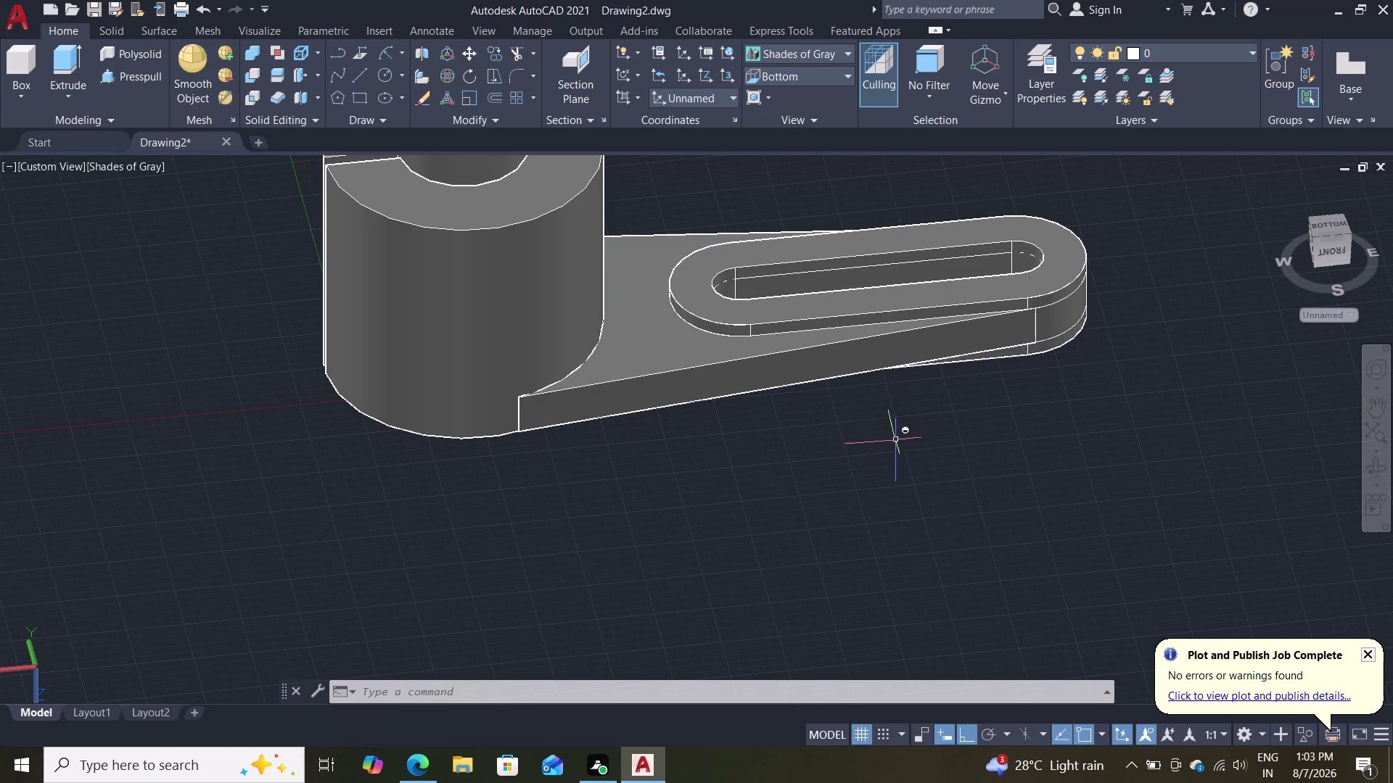
middle_drag(923, 435, 953, 290)
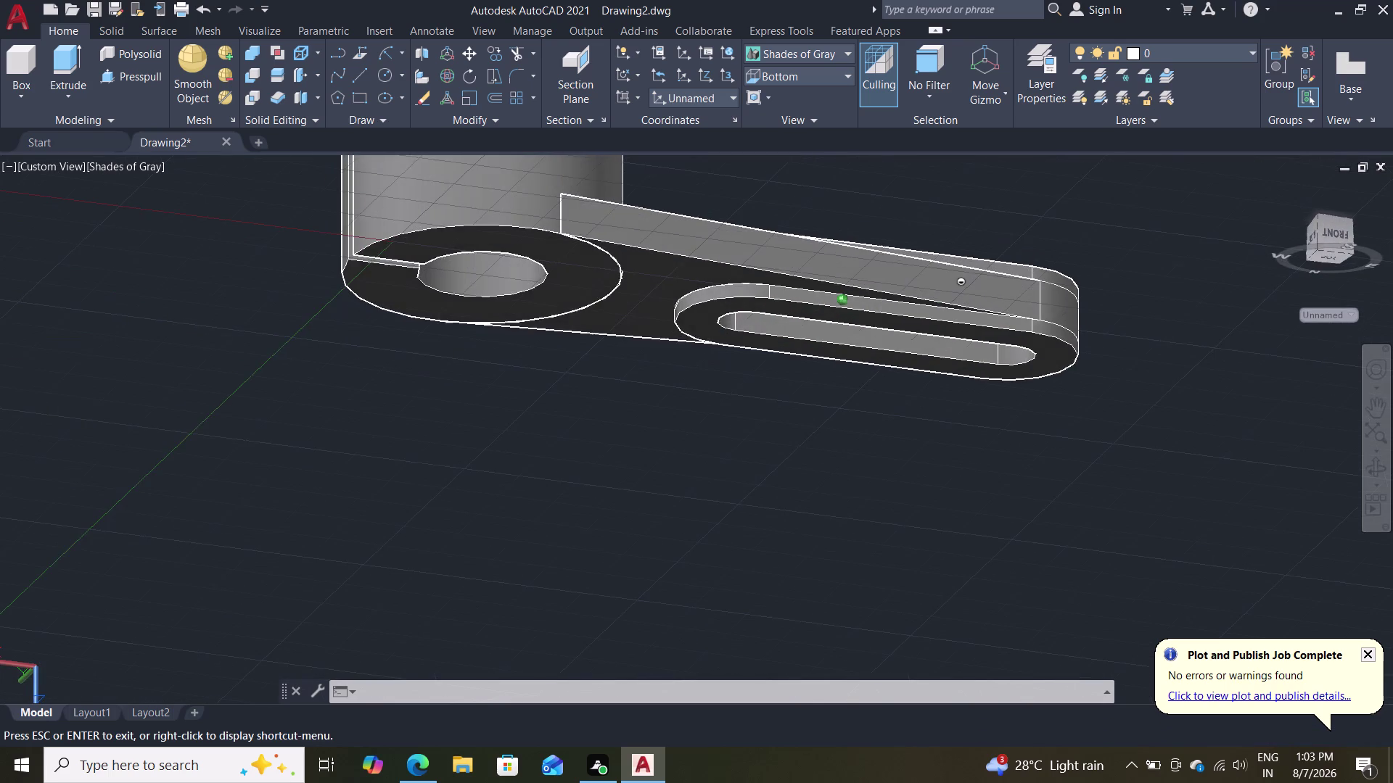
middle_drag(953, 290, 923, 479)
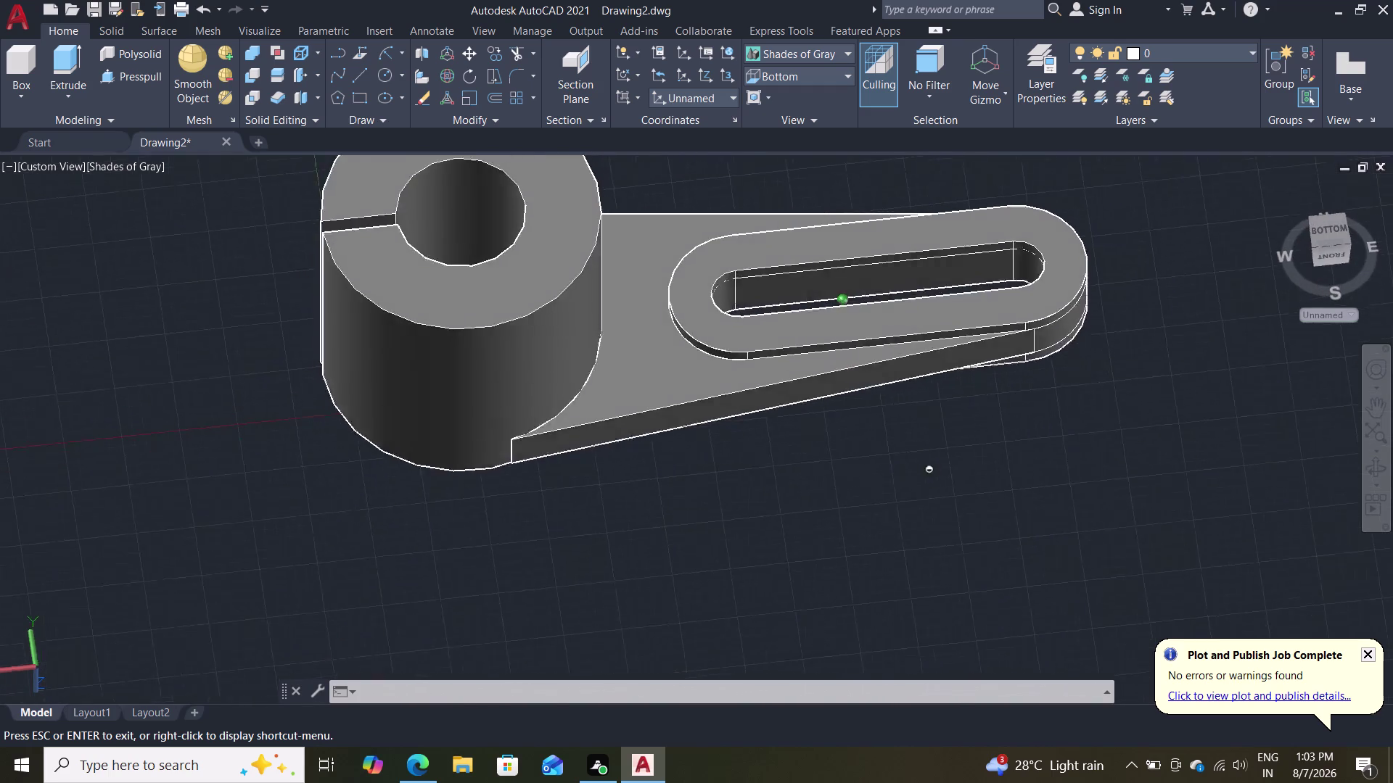
middle_drag(924, 479, 907, 452)
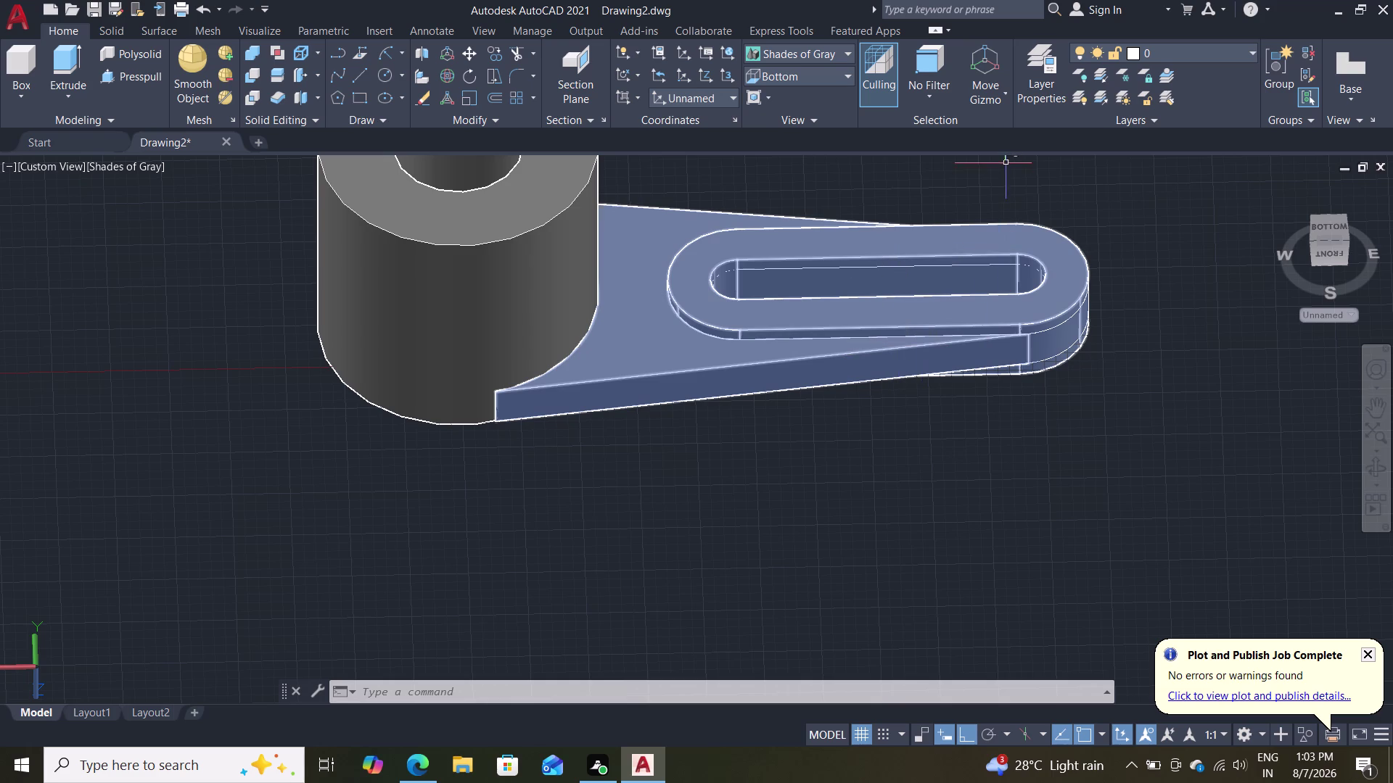
middle_drag(996, 185, 1080, 229)
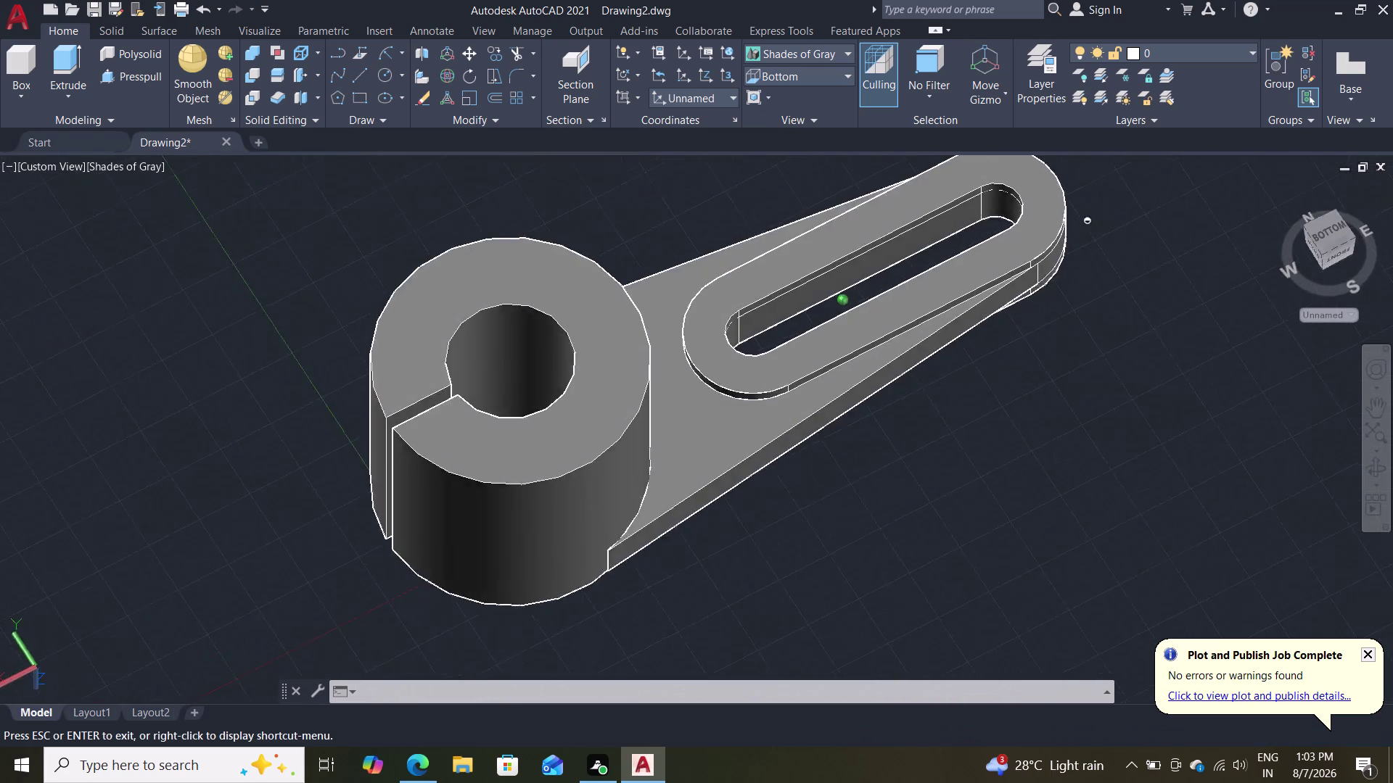
middle_drag(1080, 230, 992, 145)
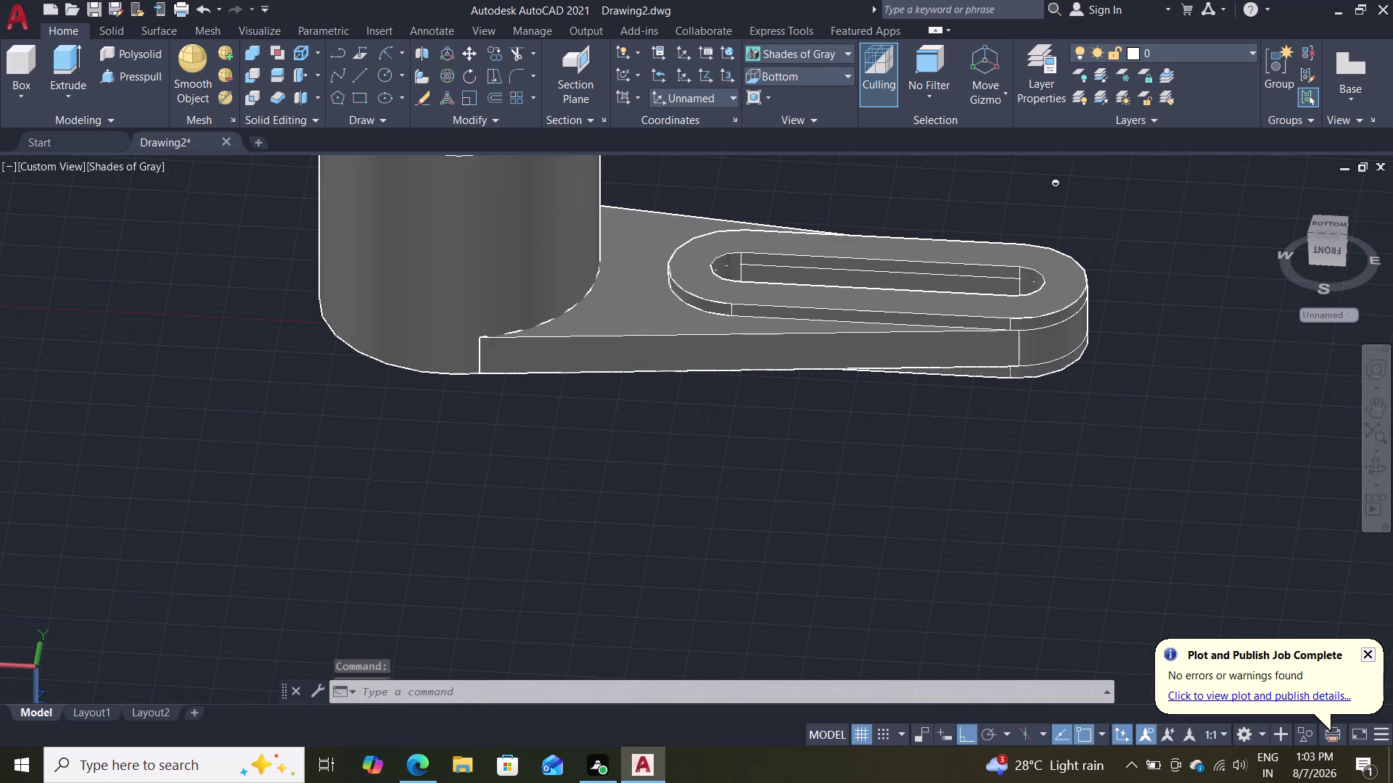
middle_drag(1133, 227, 1111, 304)
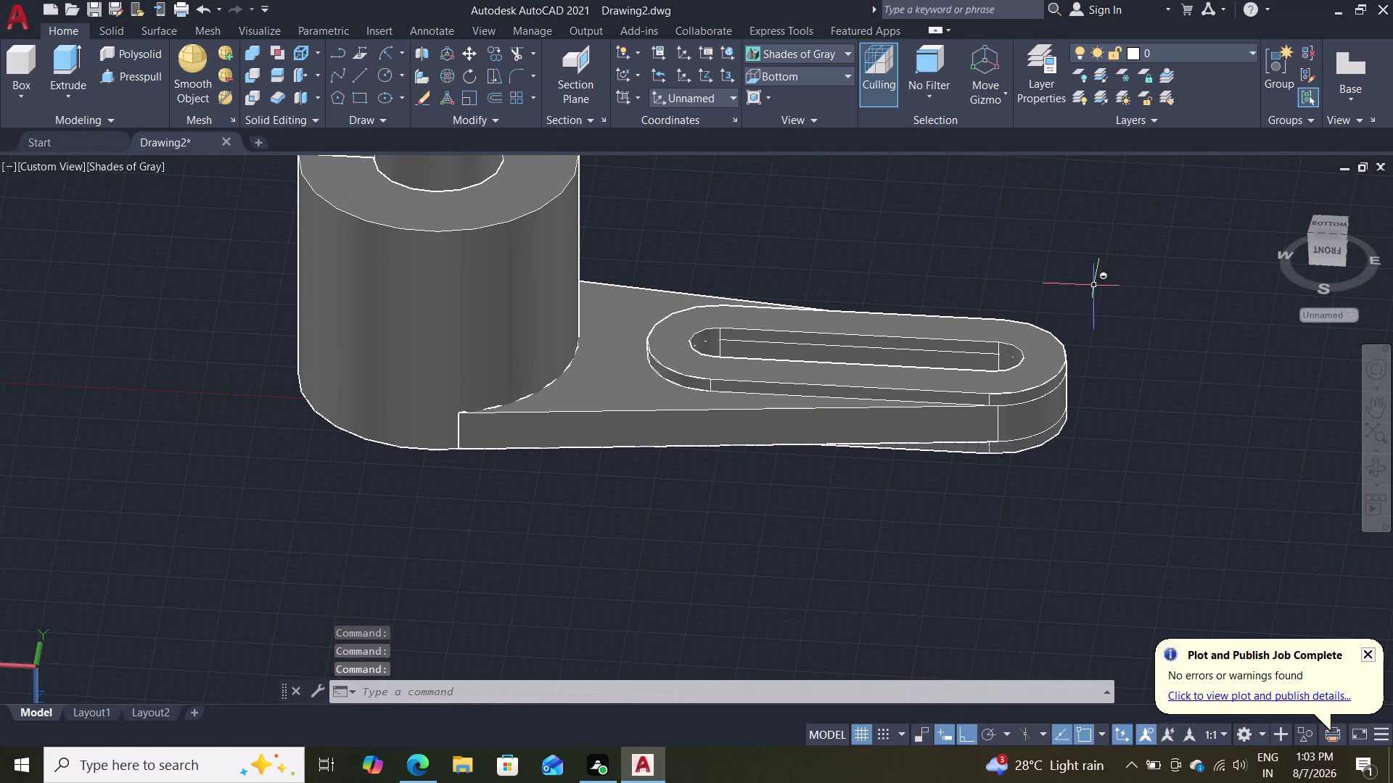
scroll(down, 3)
scroll(up, 3)
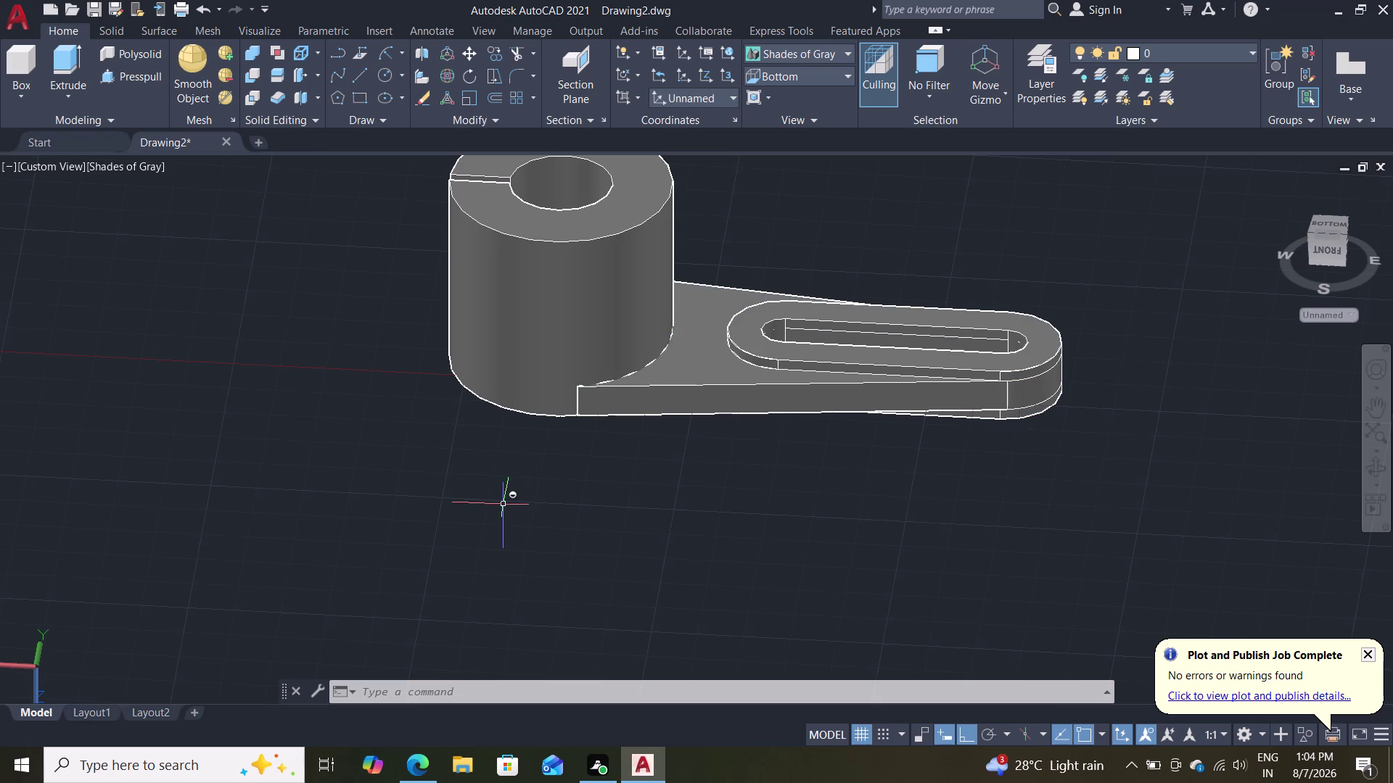
middle_drag(515, 506, 535, 505)
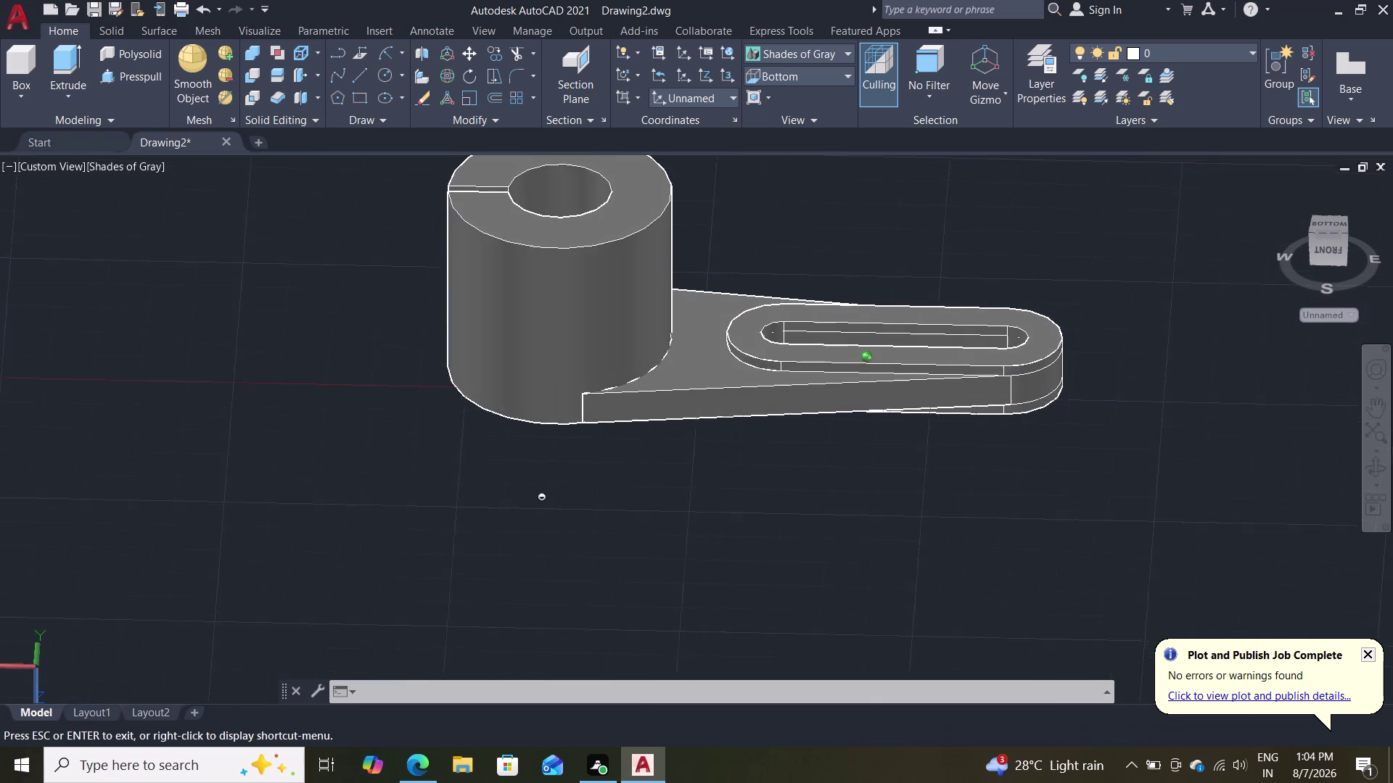
middle_drag(535, 504, 603, 488)
scroll(up, 3)
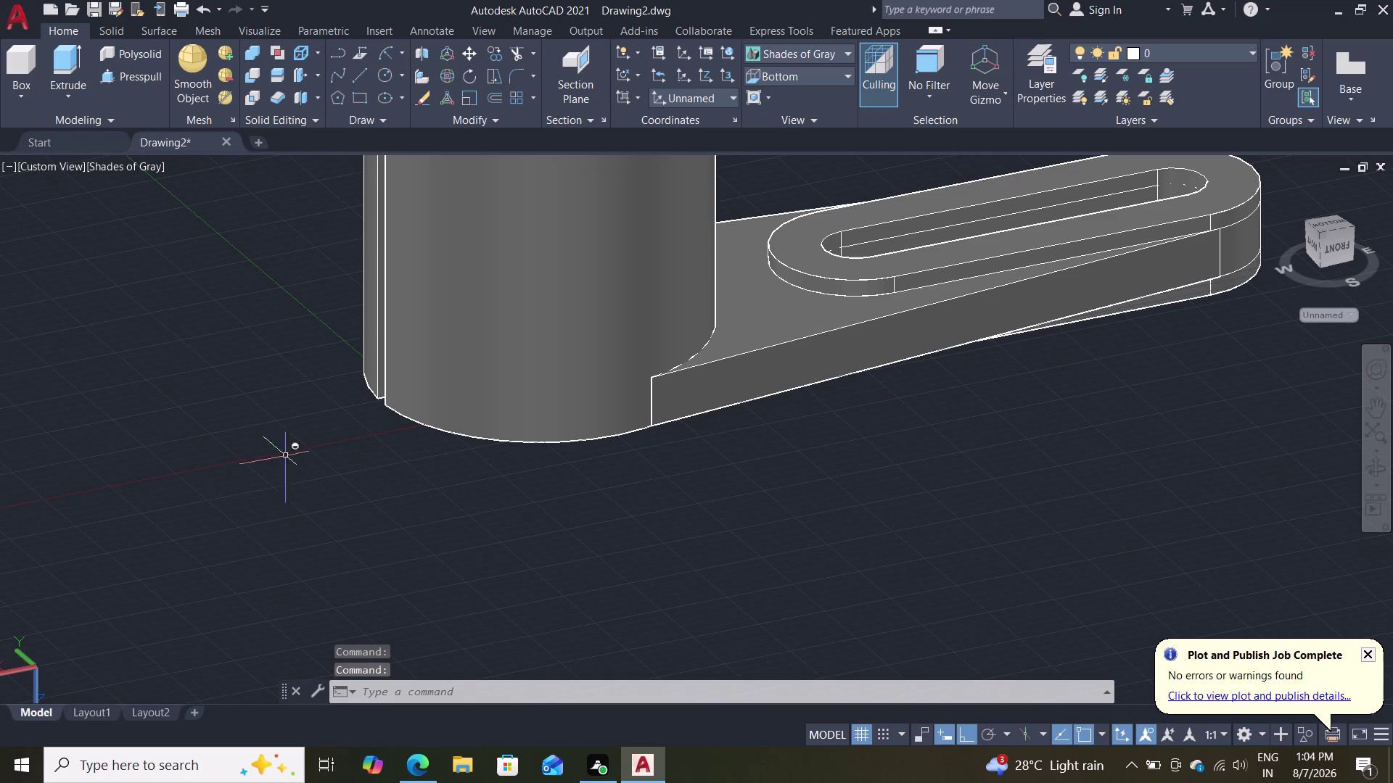
middle_drag(193, 356, 174, 448)
middle_drag(206, 364, 211, 298)
scroll(down, 3)
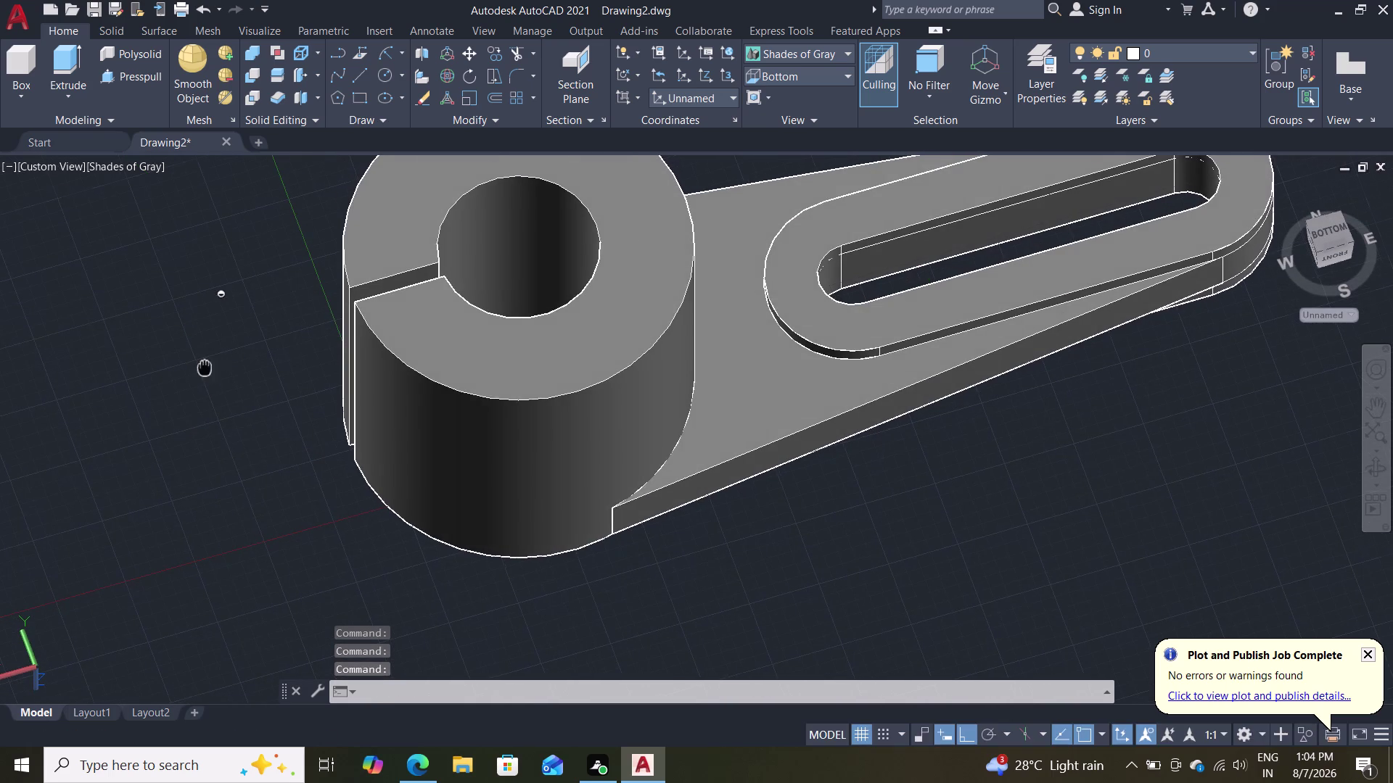
middle_drag(212, 298, 213, 254)
scroll(up, 3)
middle_drag(274, 406, 273, 331)
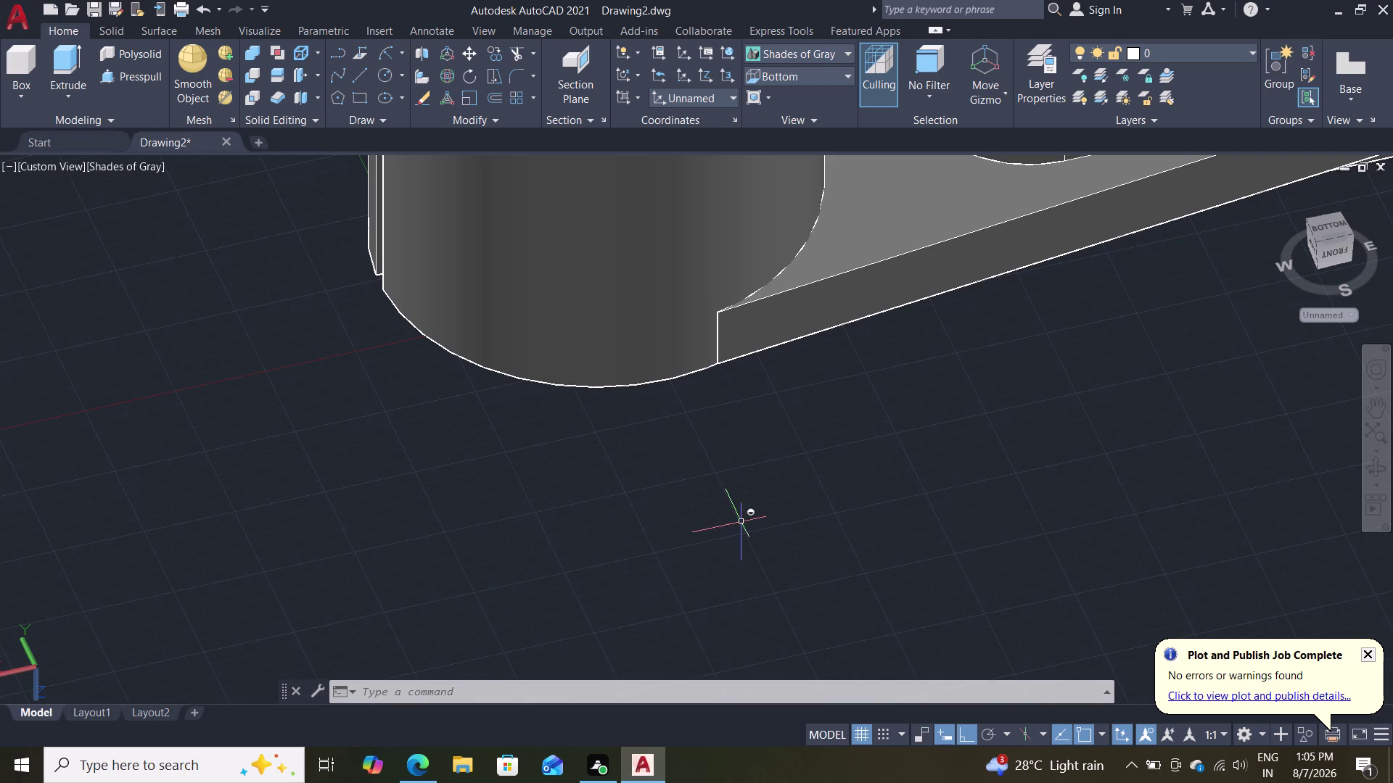
scroll(down, 3)
scroll(up, 3)
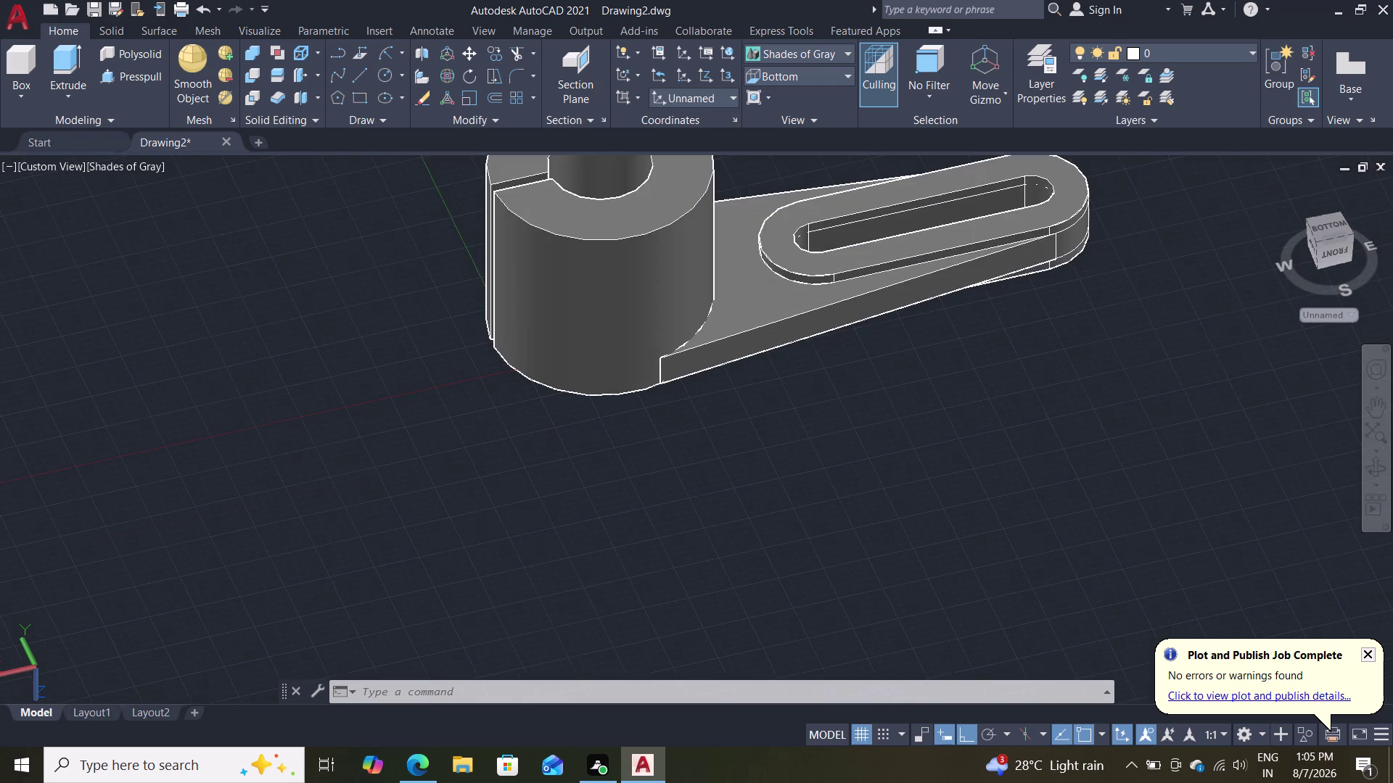
scroll(down, 3)
scroll(up, 3)
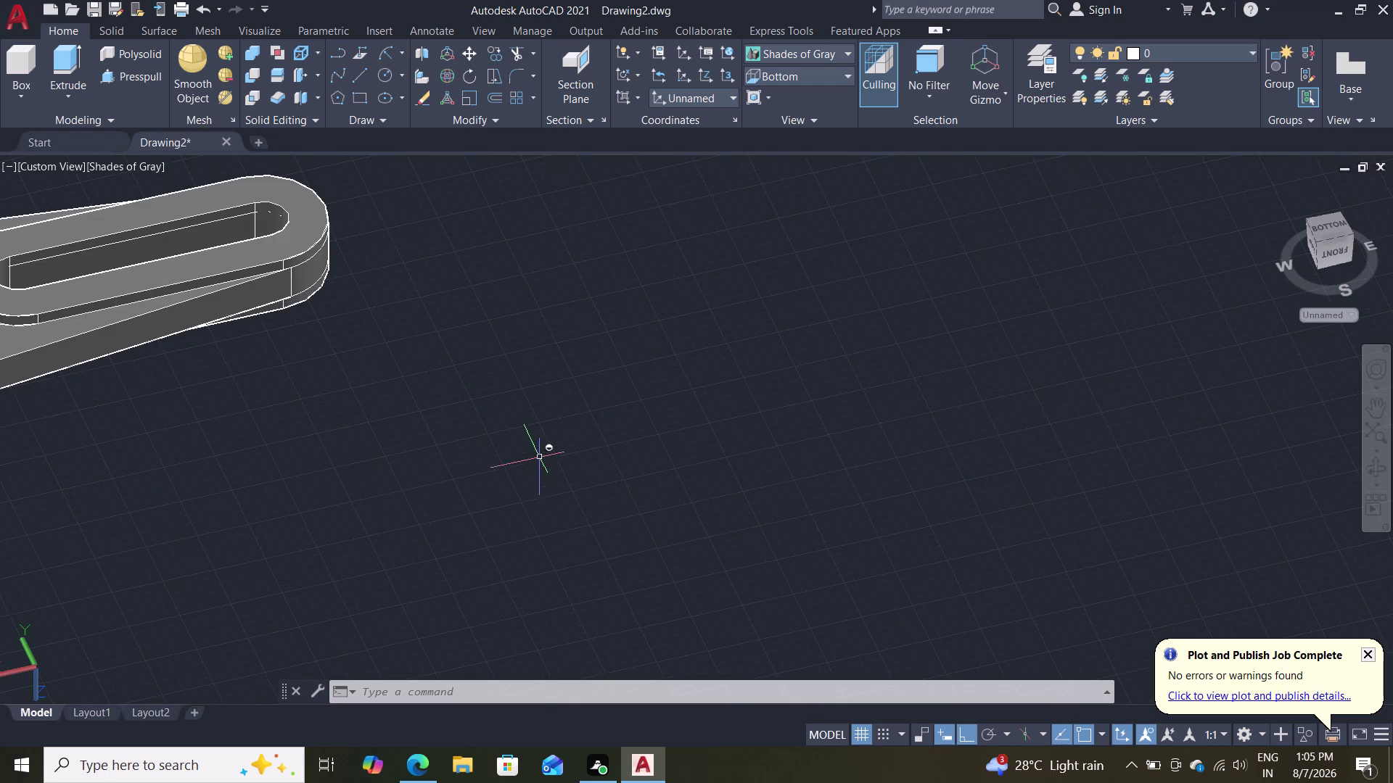
middle_drag(539, 458, 1161, 502)
scroll(up, 3)
scroll(down, 3)
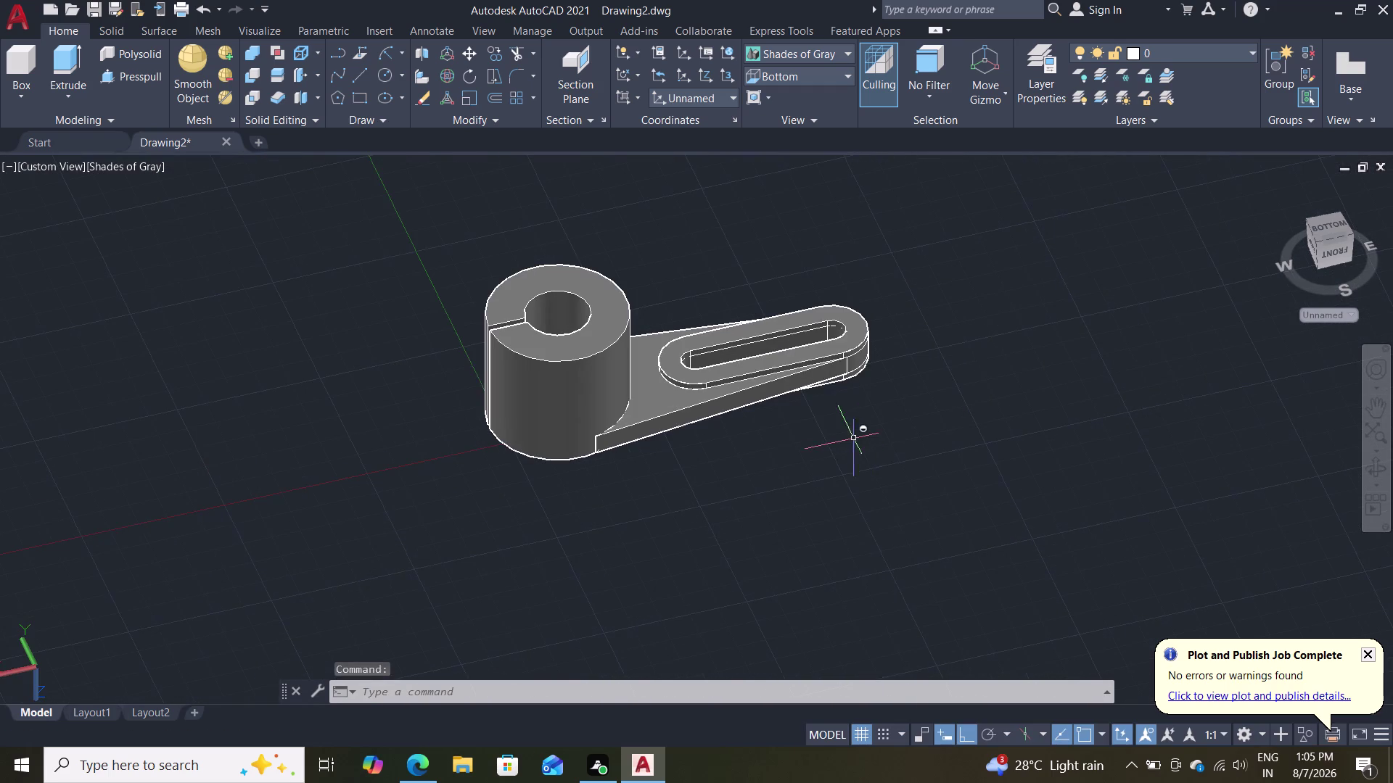
scroll(up, 3)
middle_drag(779, 426, 939, 491)
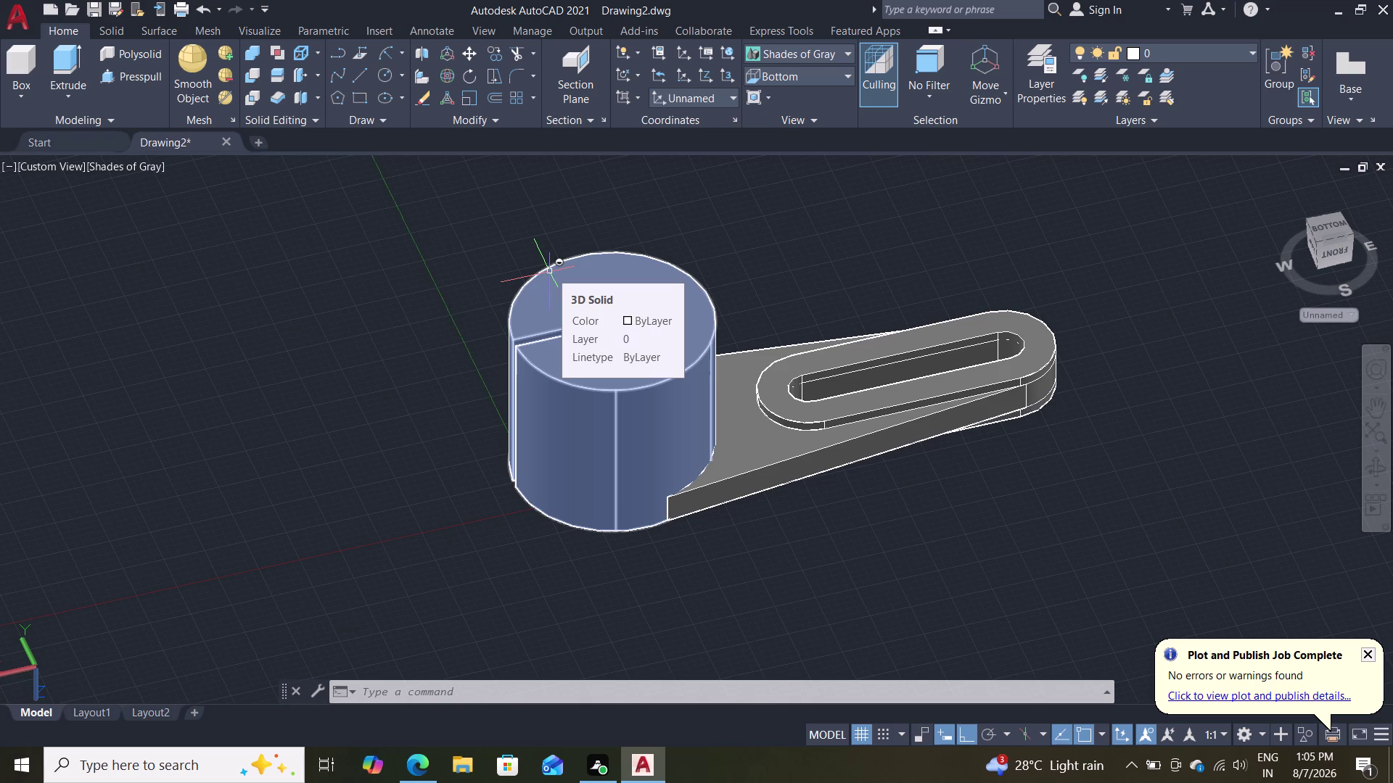
Start a circle and place its centre, cancel it, then open the preset views list.
key(c)
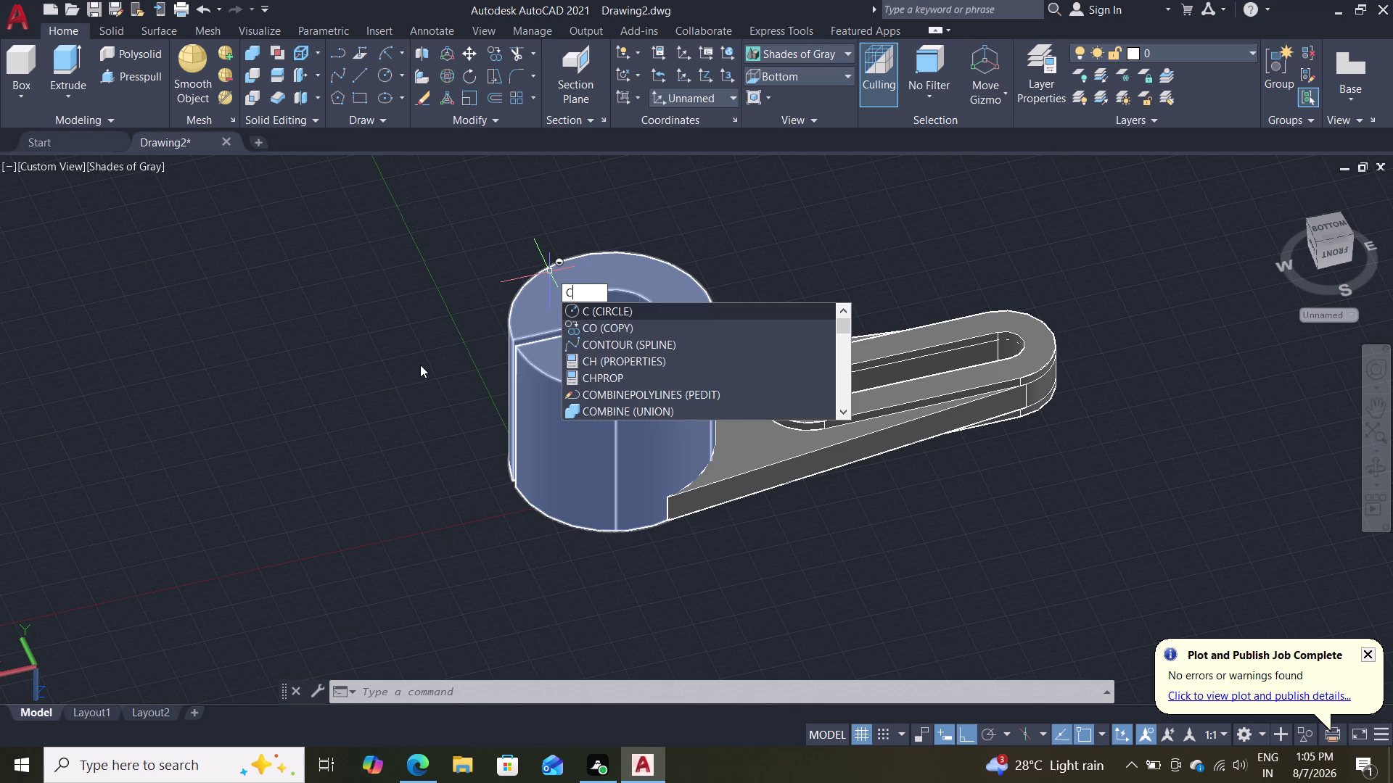
key(Return)
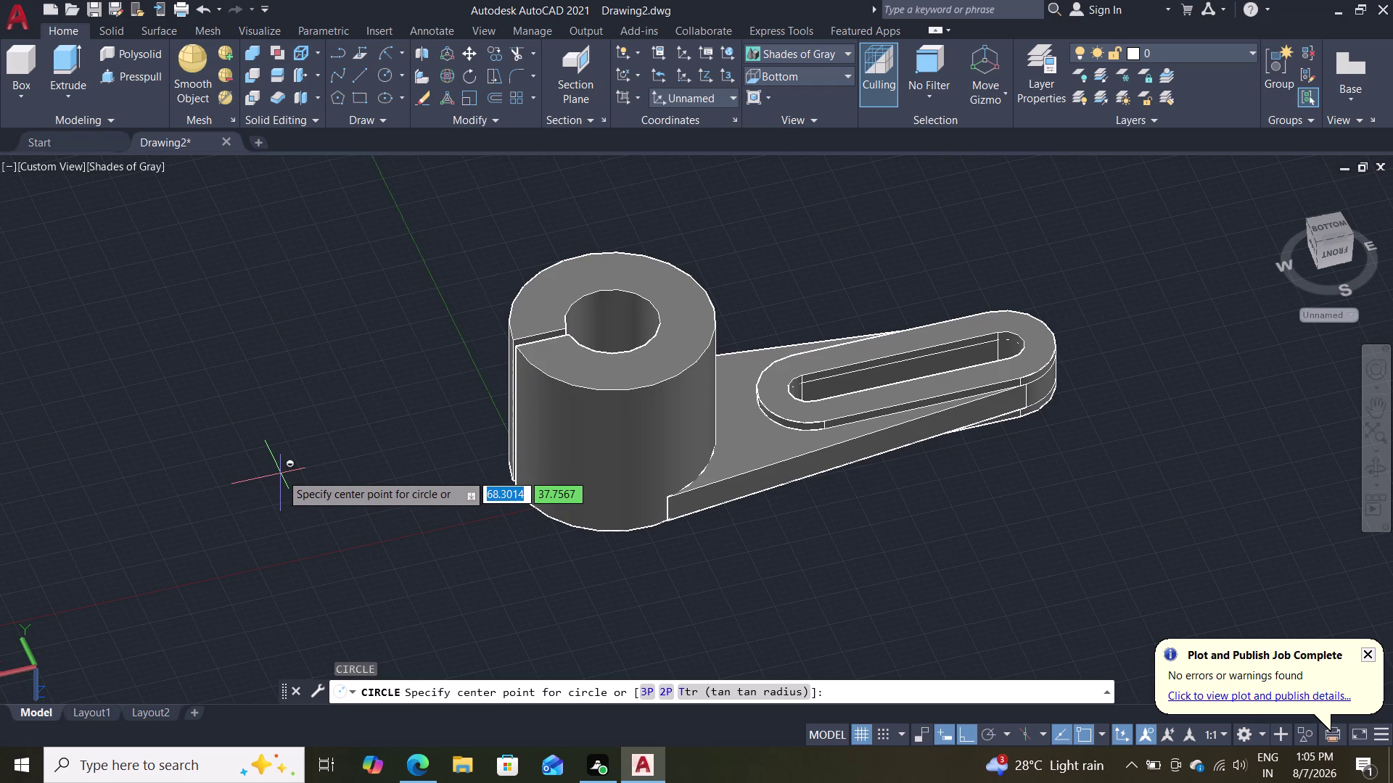
click(232, 463)
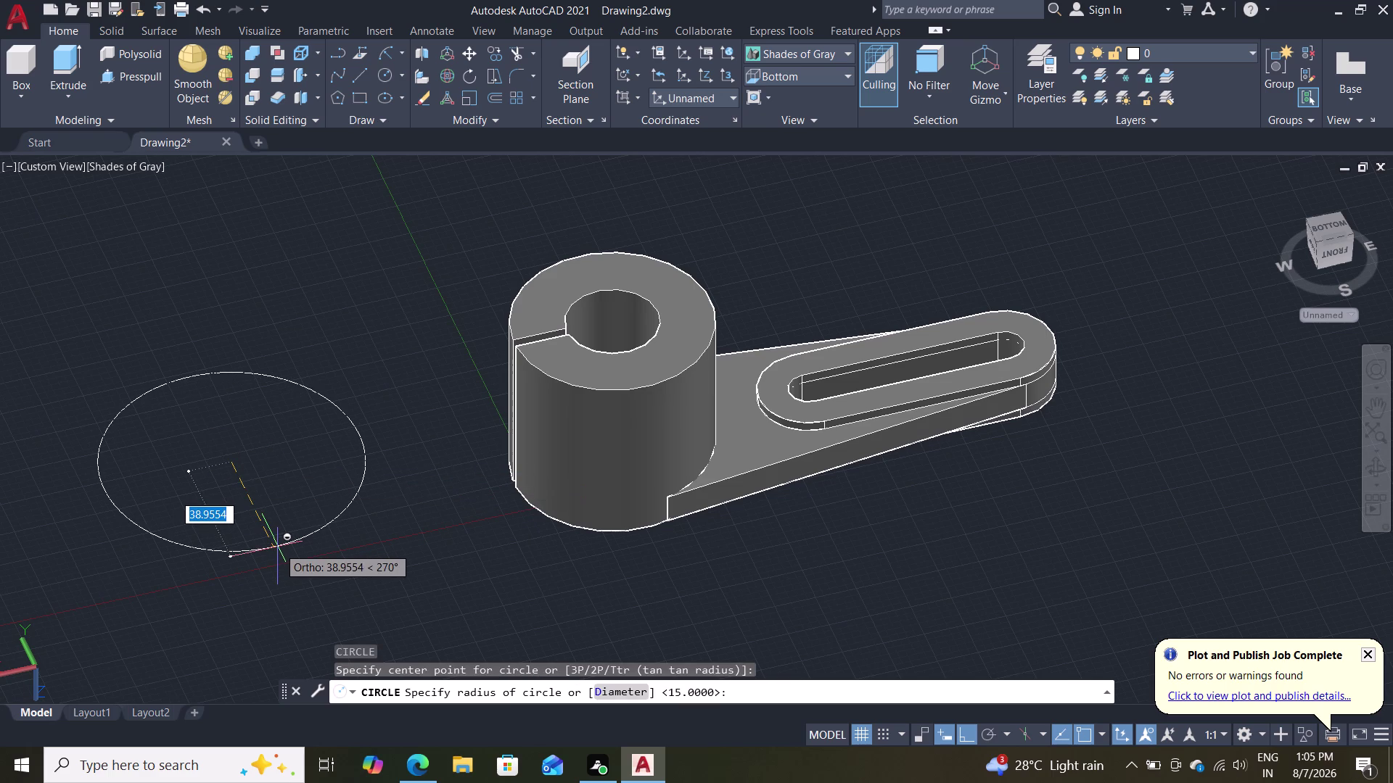
key(Escape)
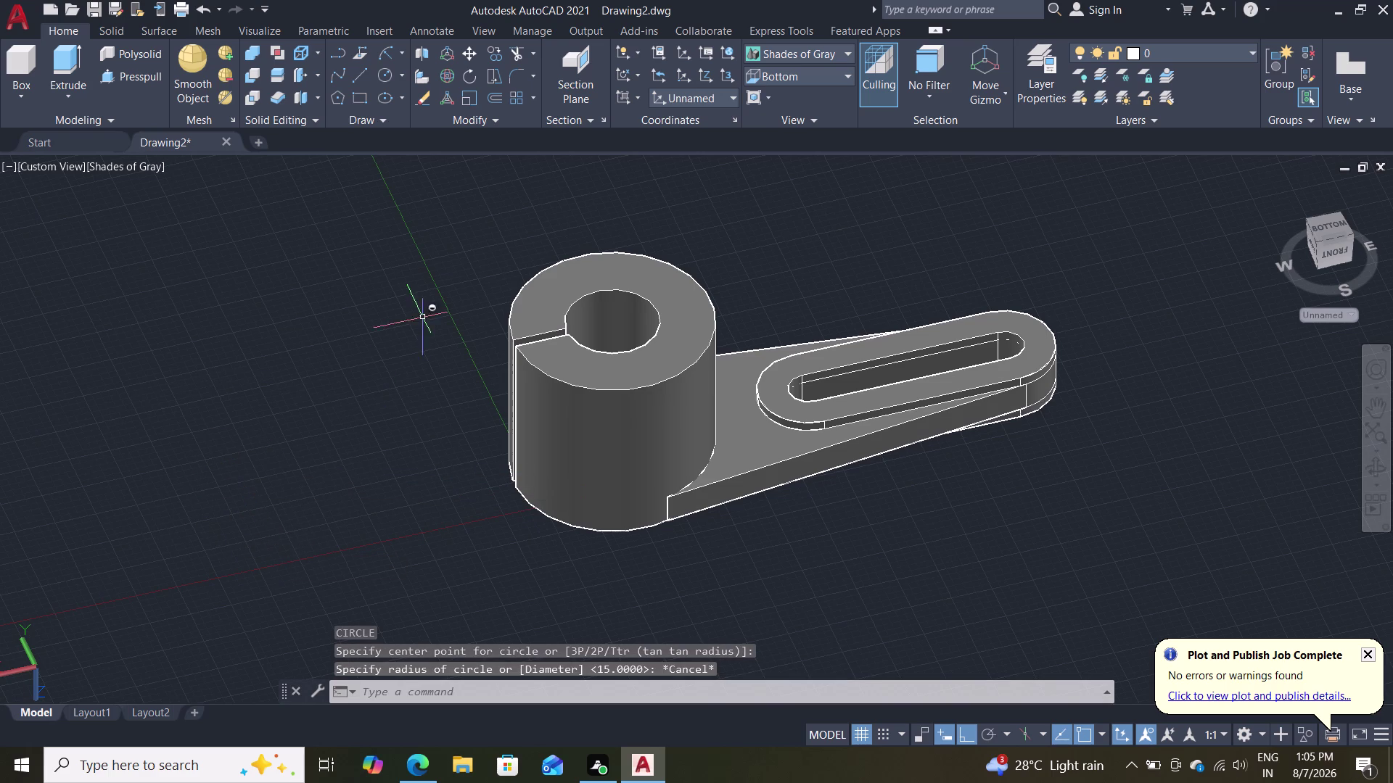
click(812, 77)
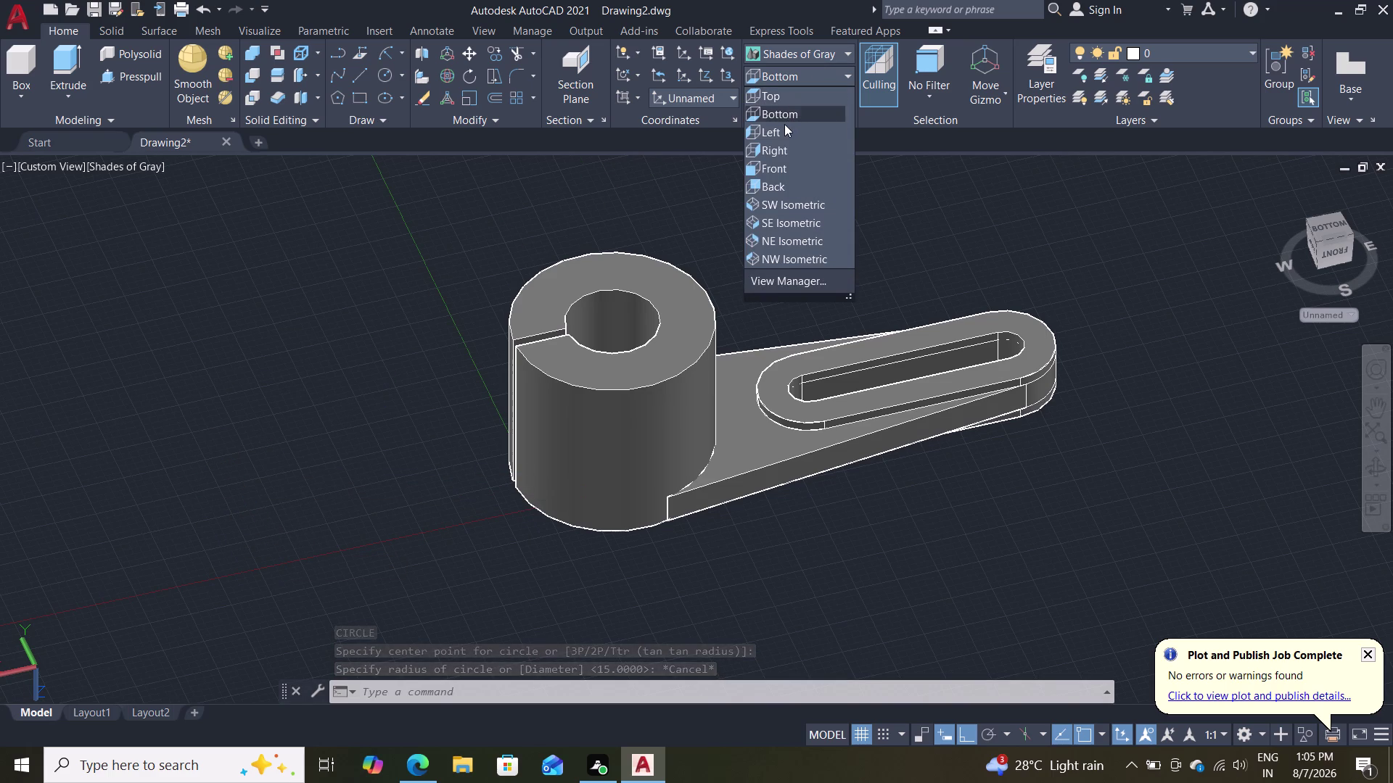
Switch to the Front preset view, reposition the part, and start a new circle.
click(772, 173)
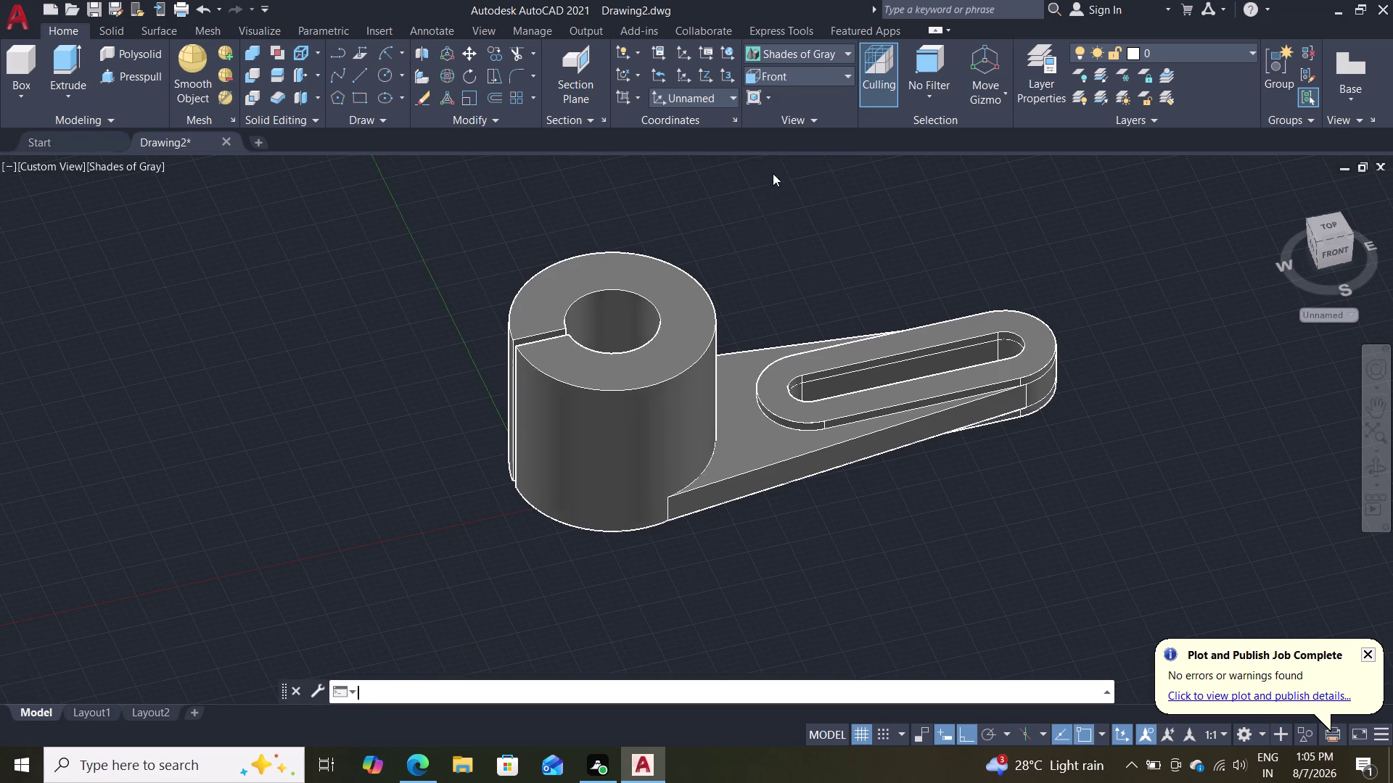
scroll(down, 3)
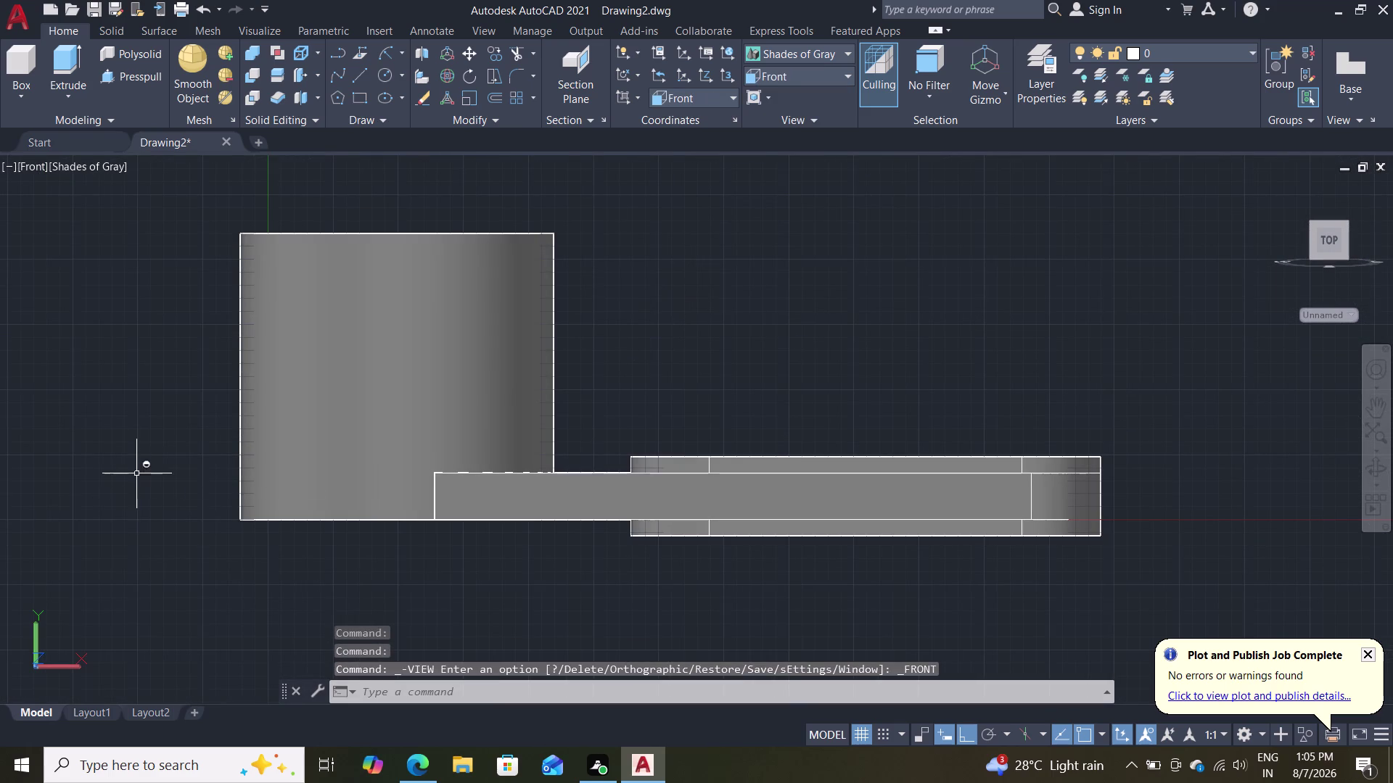
middle_drag(140, 476, 375, 490)
middle_drag(384, 487, 397, 487)
scroll(down, 3)
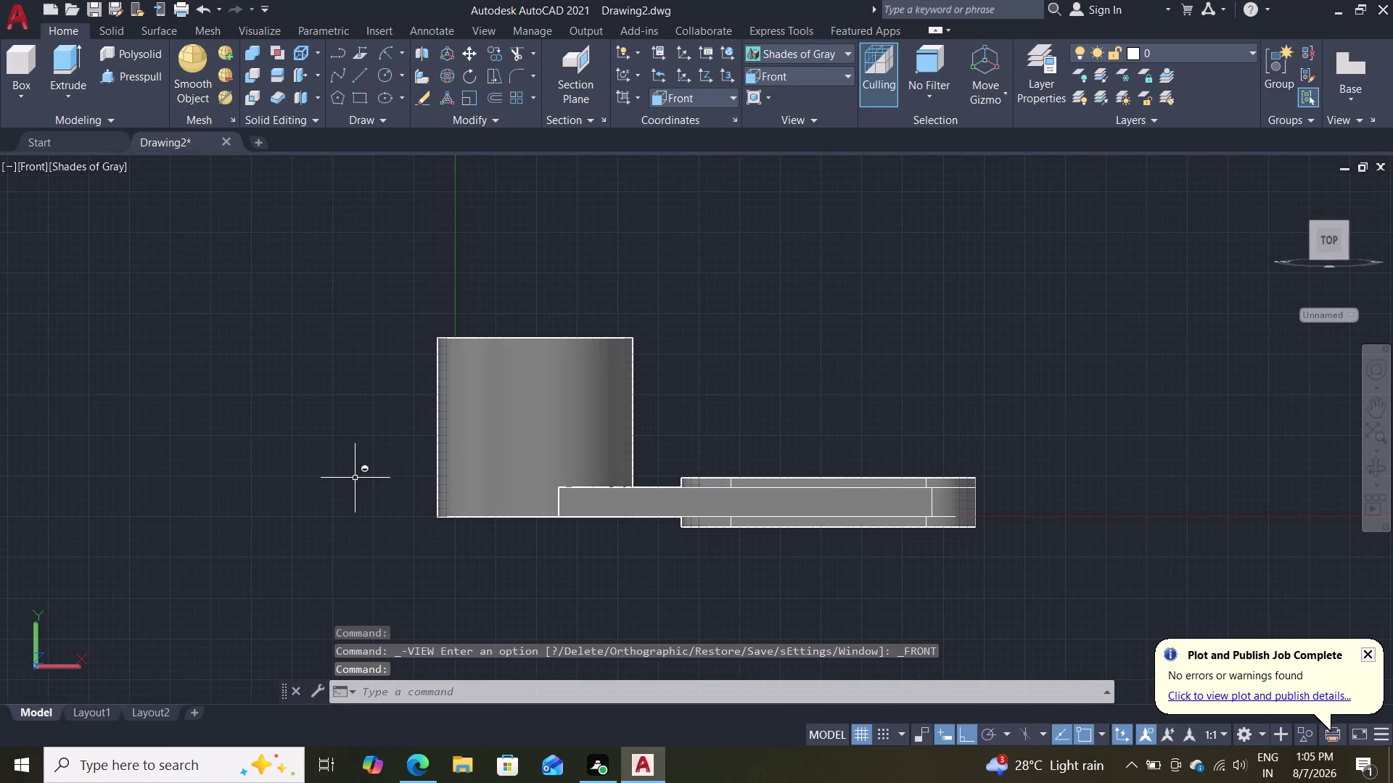
key(c)
key(Return)
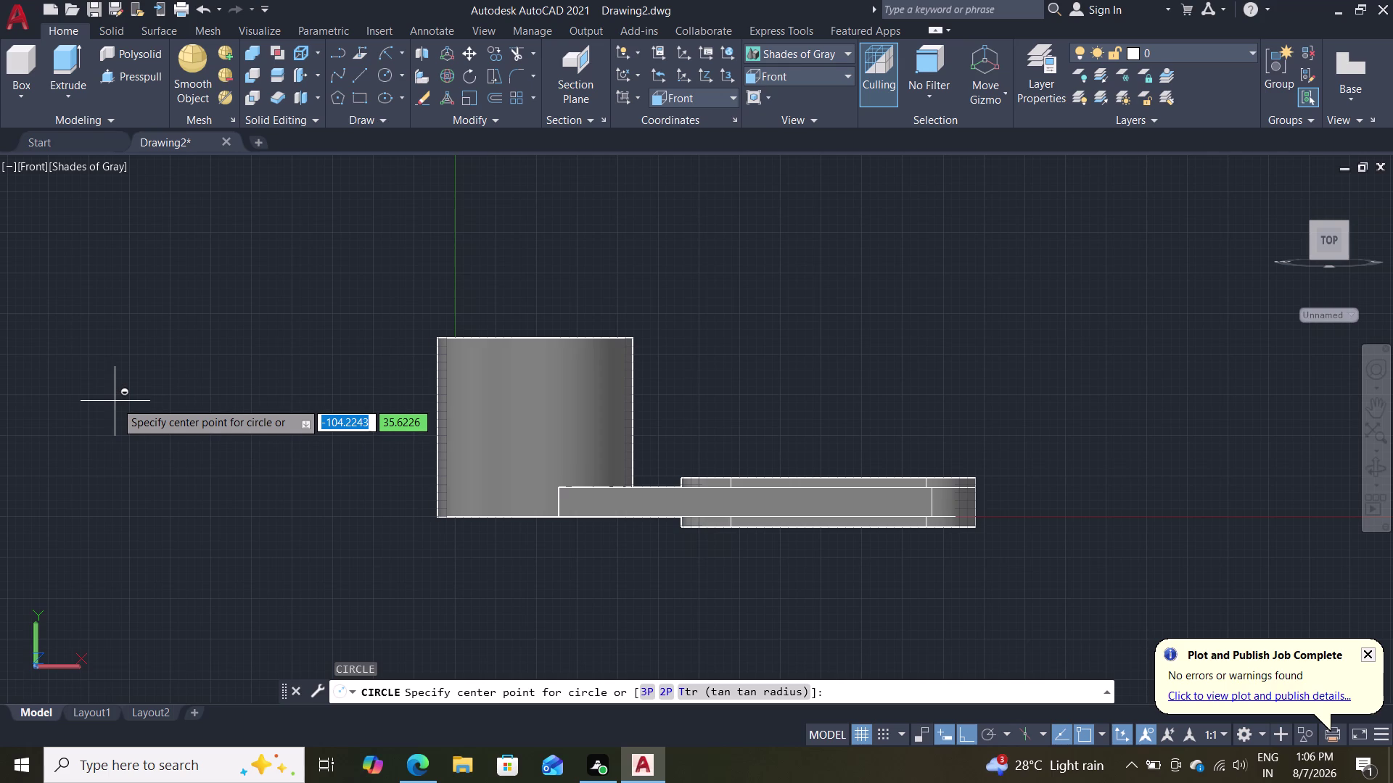
Draw a radius-4.5 circle left of the collar and adjust the view around it.
click(156, 438)
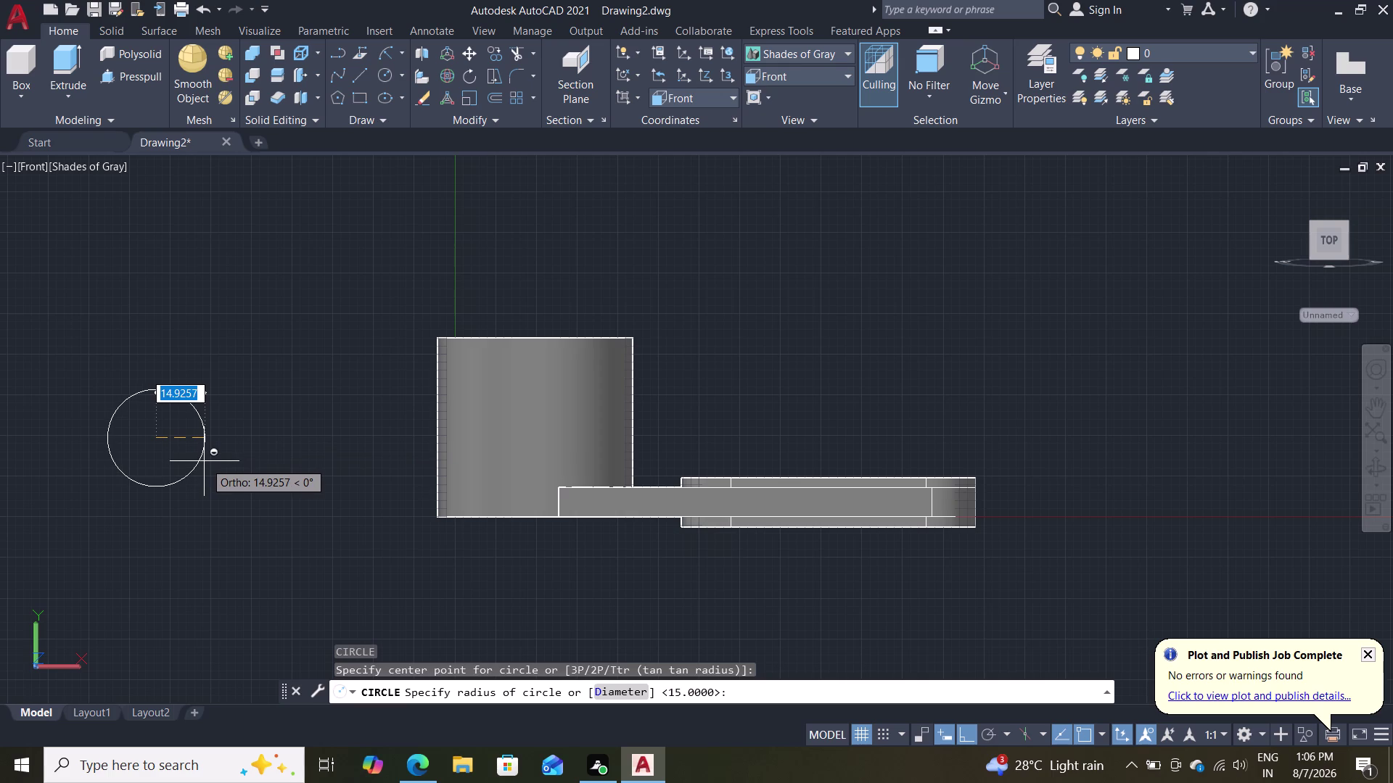
text(4.)
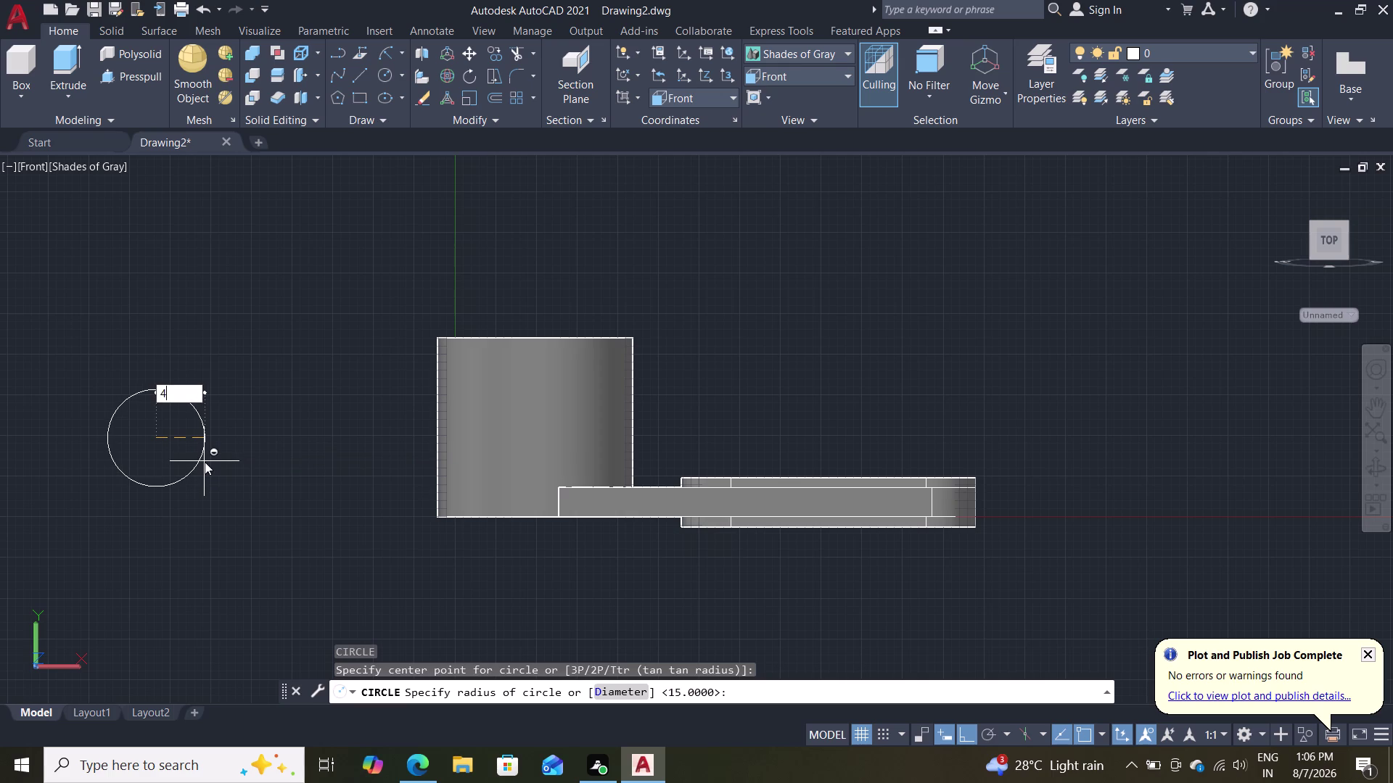
text(5)
key(Return)
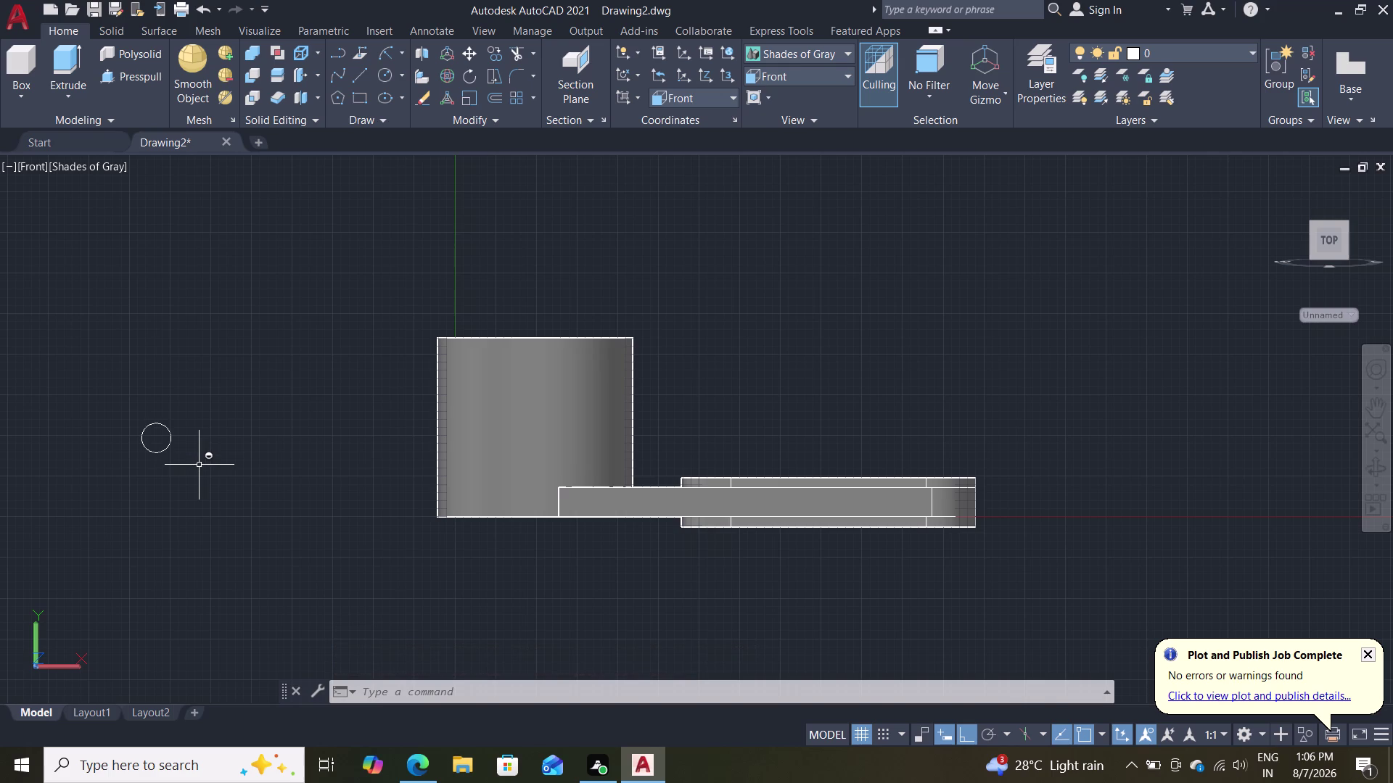
key(Escape)
scroll(up, 3)
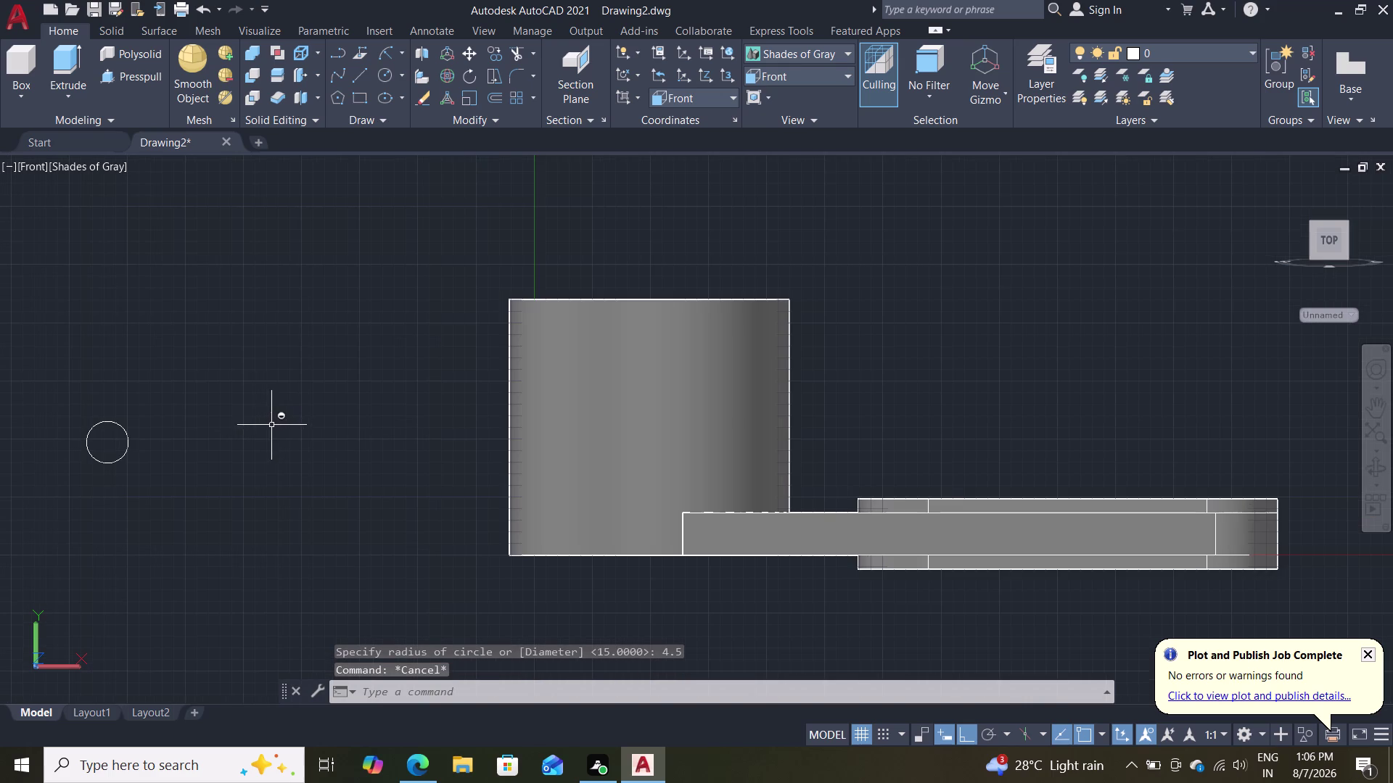
middle_drag(298, 440, 440, 453)
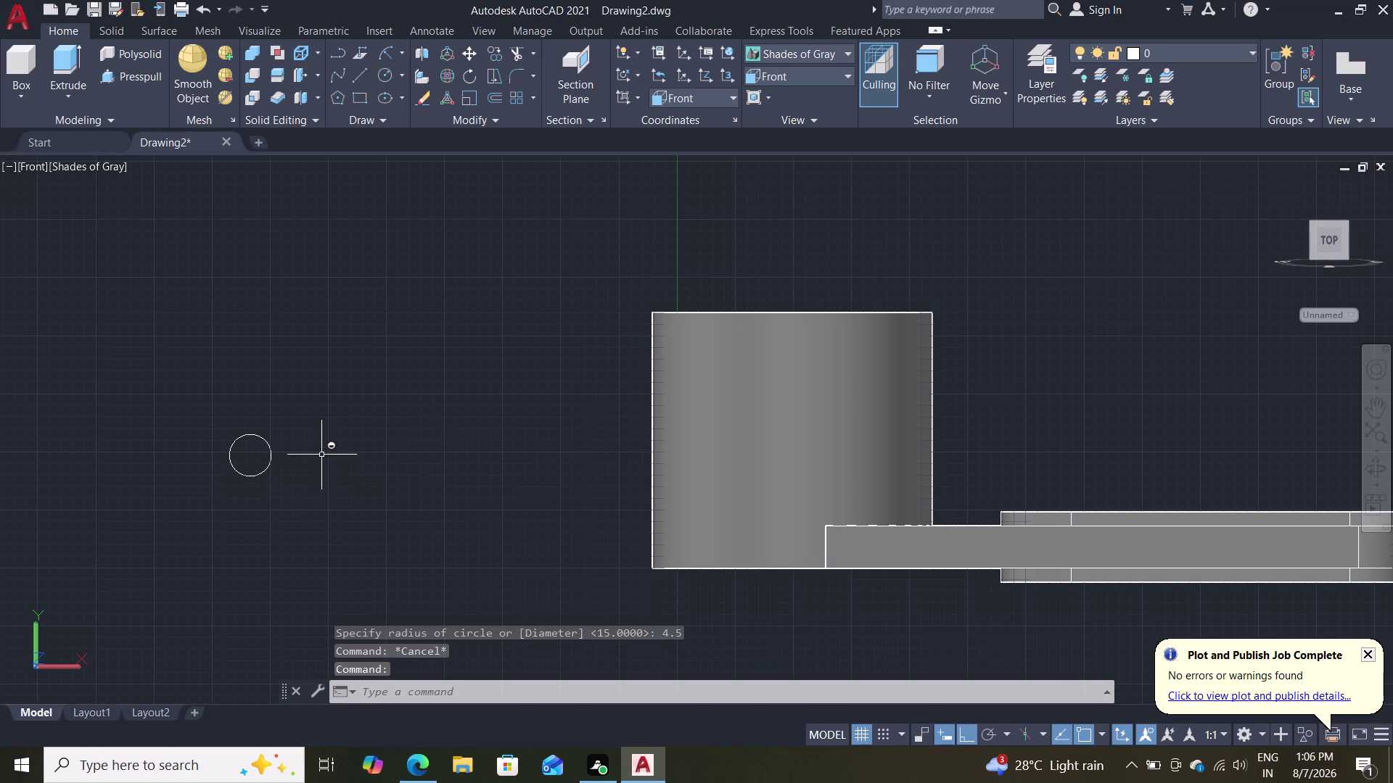
scroll(down, 3)
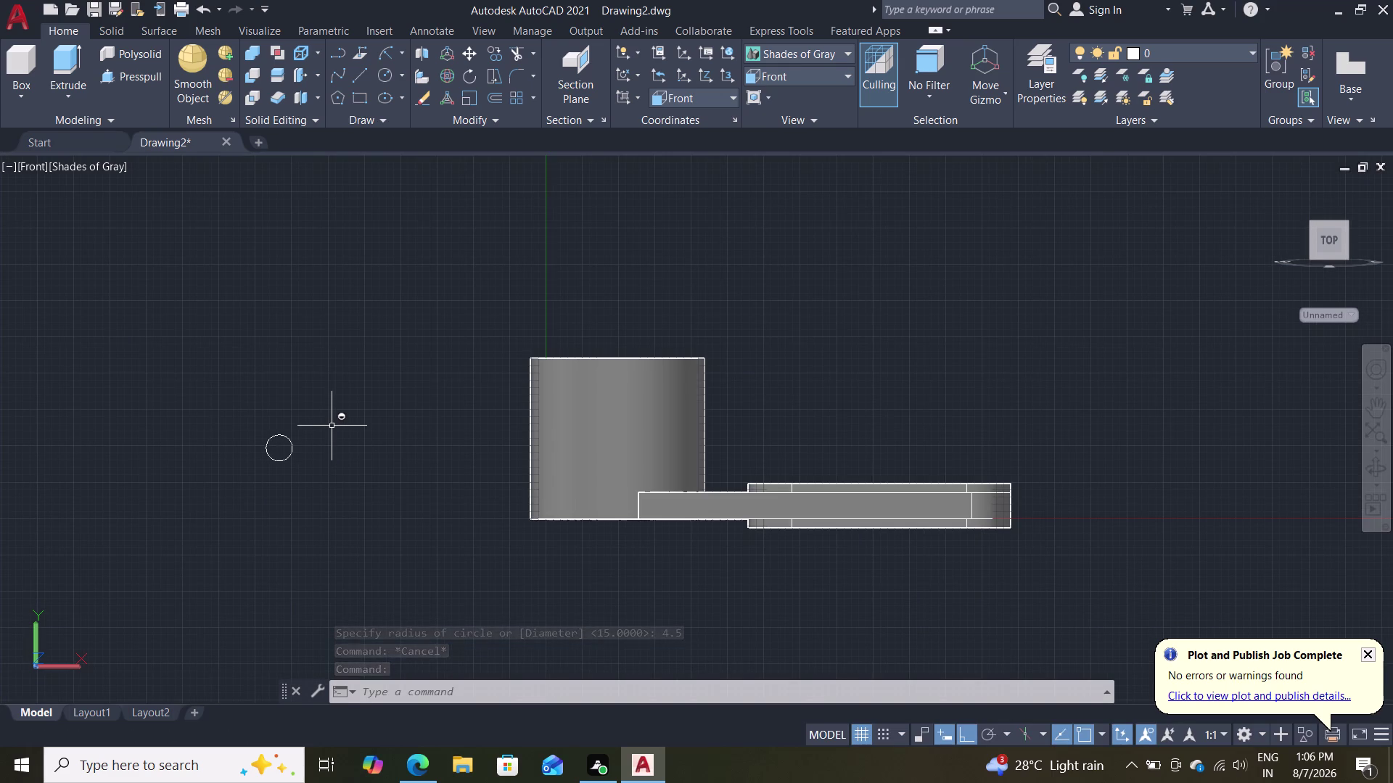
scroll(up, 3)
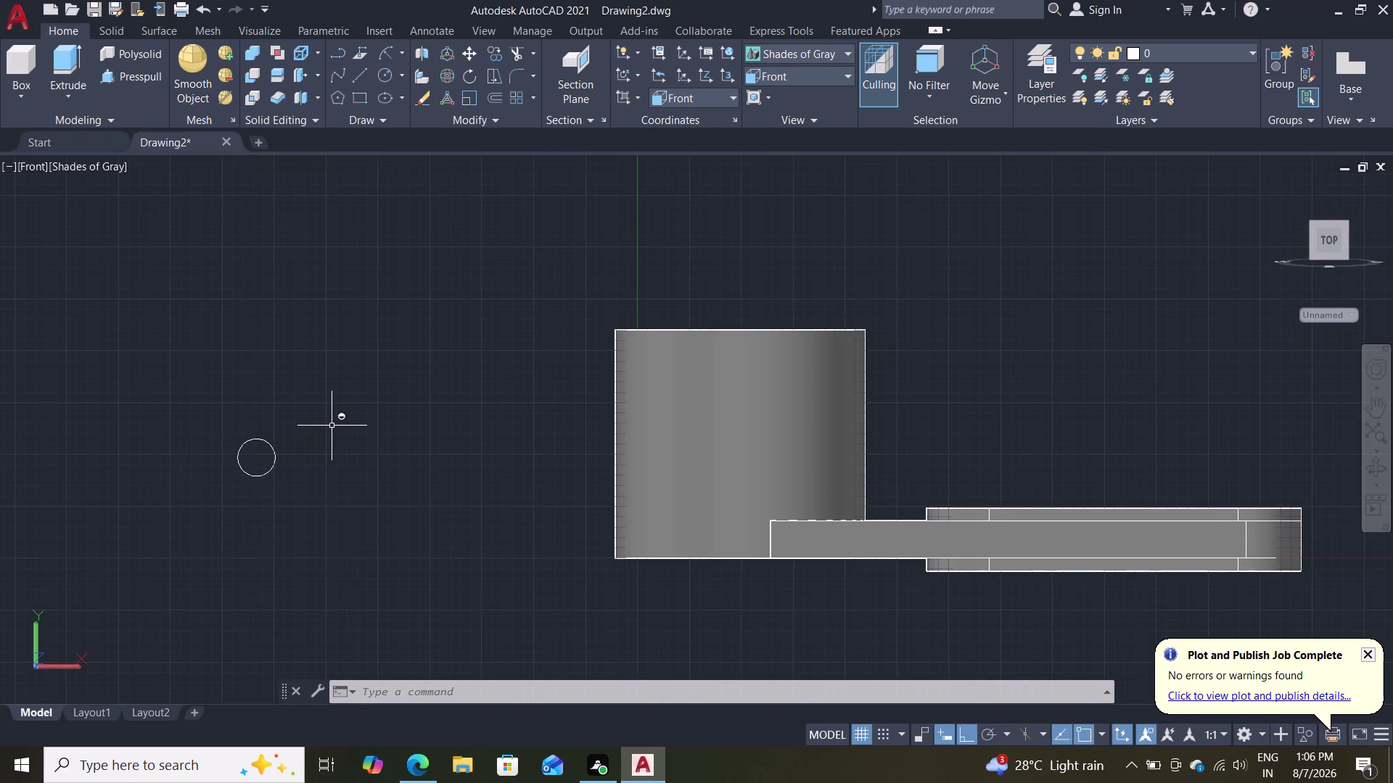